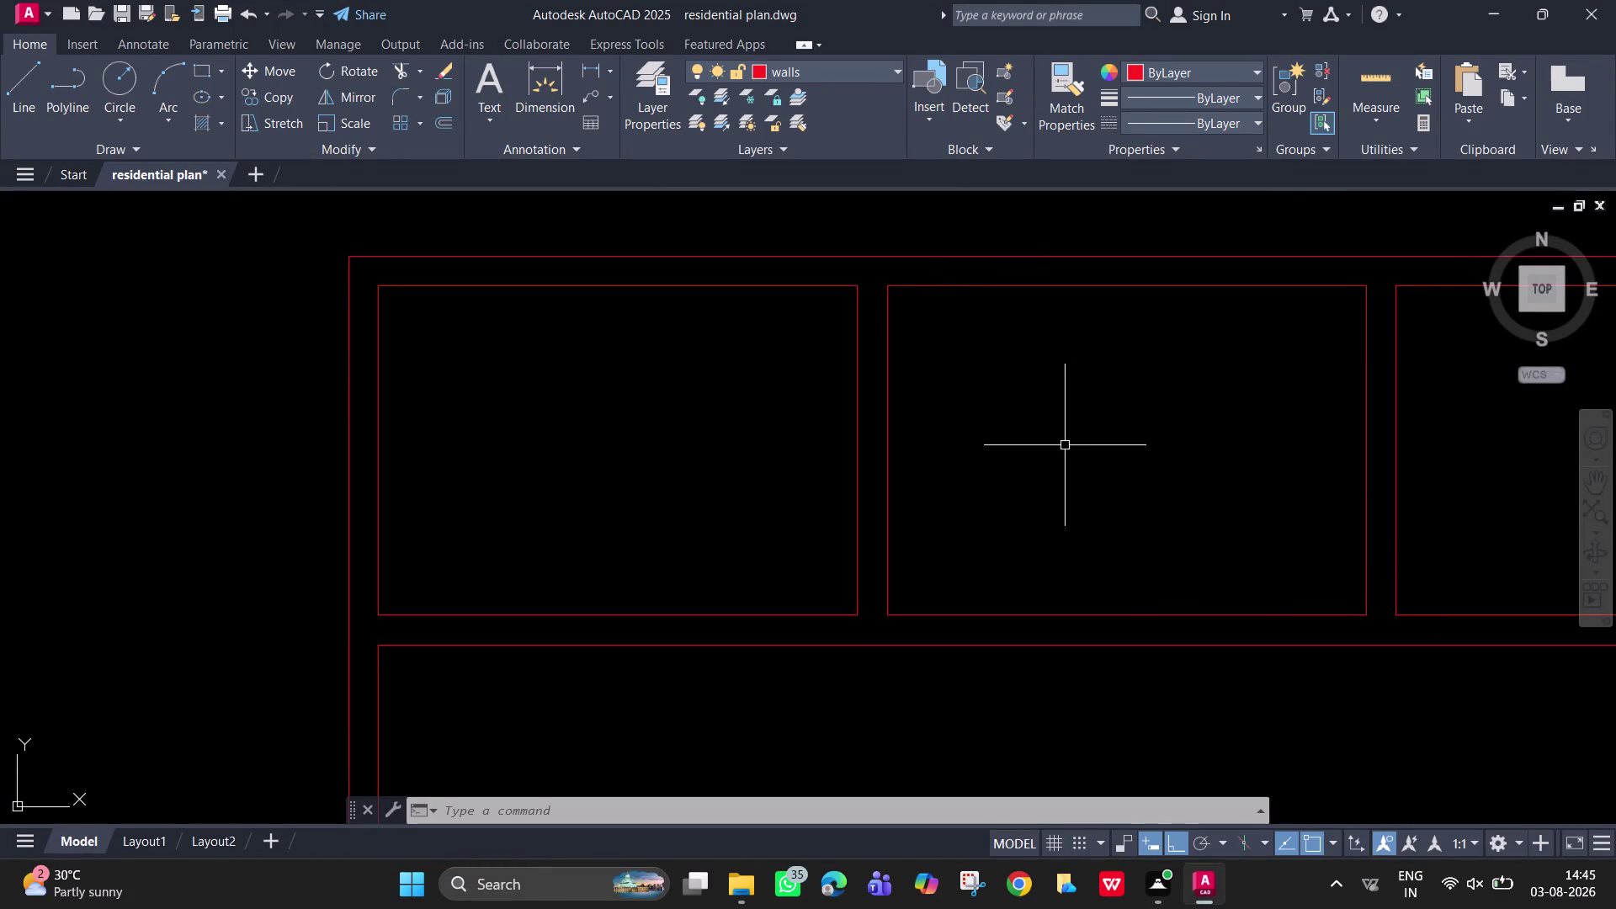
Zoom out over the full residential plan and open the Layer Properties Manager.
scroll(down, 3)
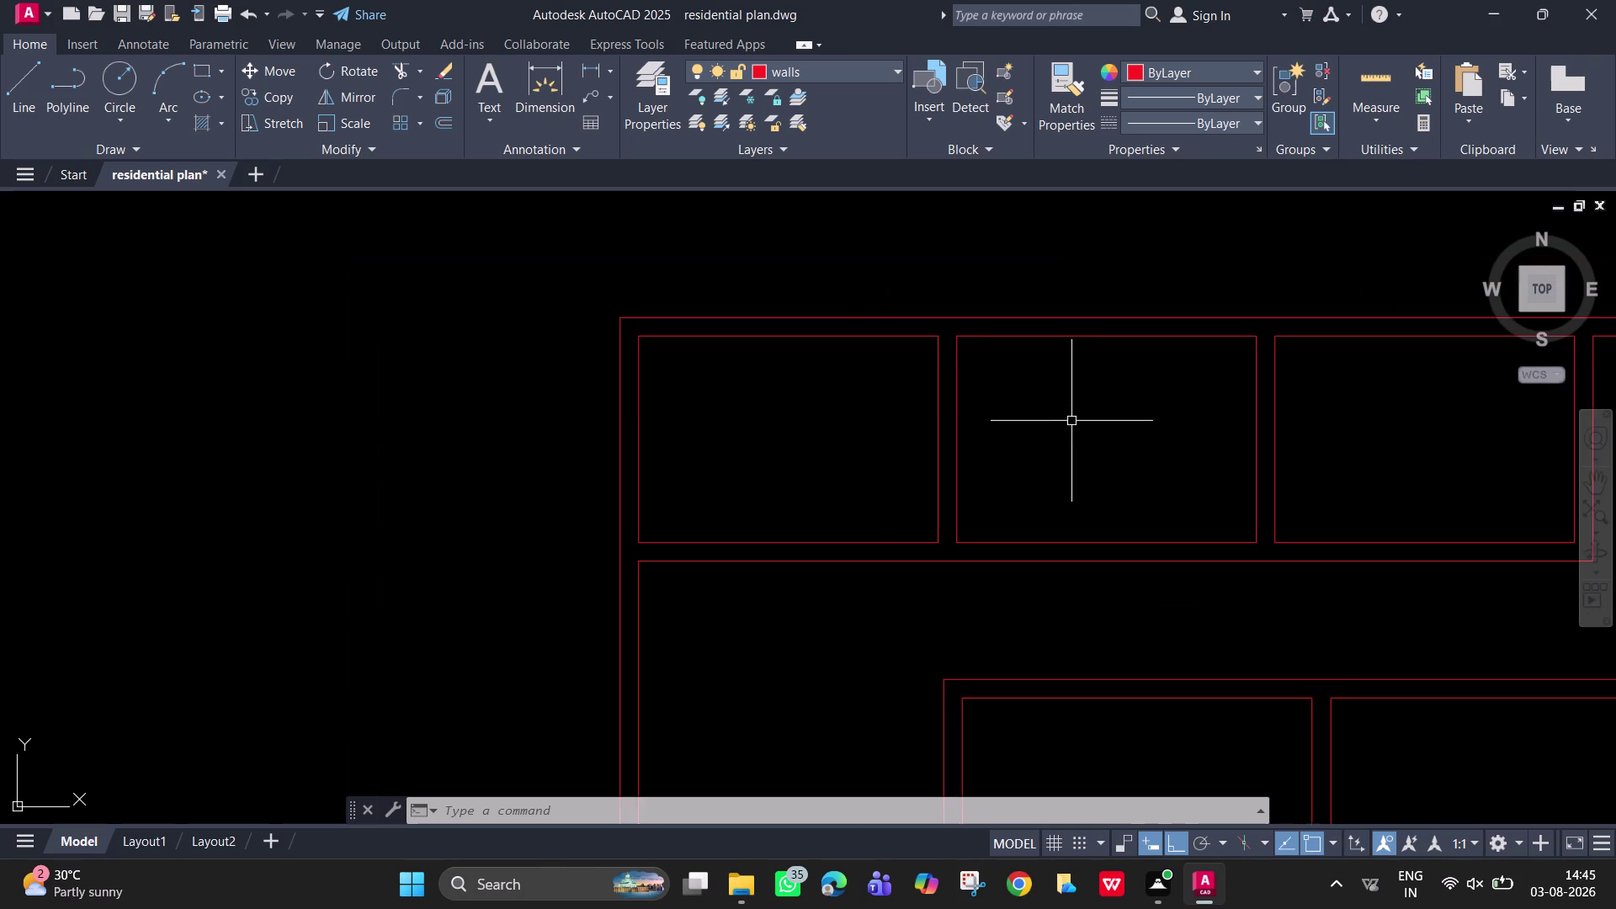
scroll(down, 3)
middle_drag(1075, 452, 841, 345)
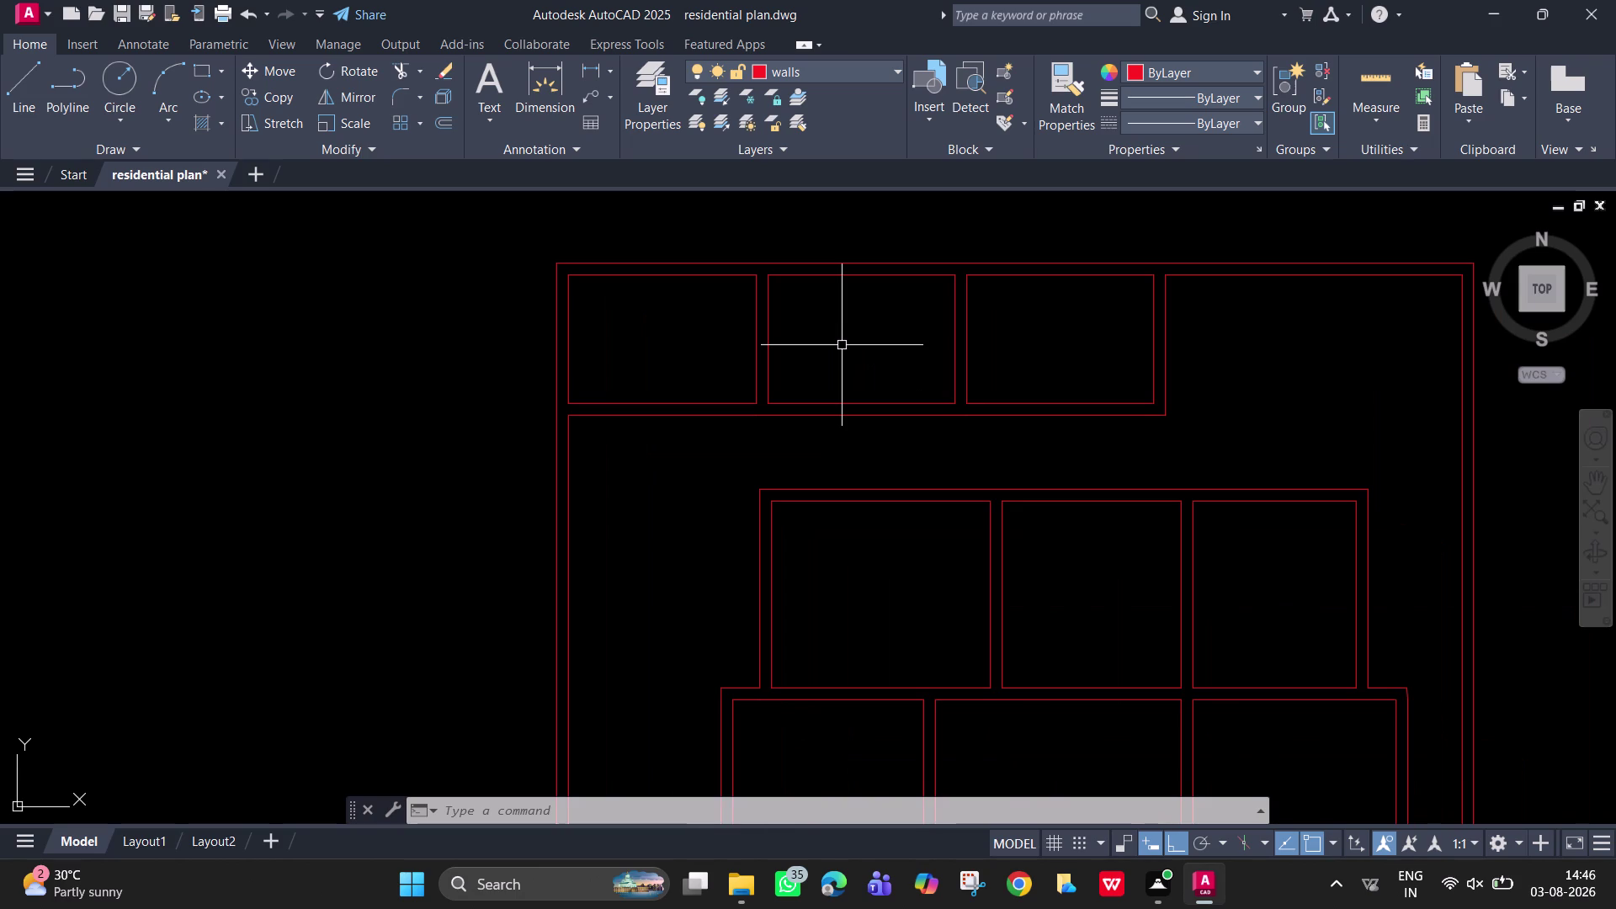
click(643, 86)
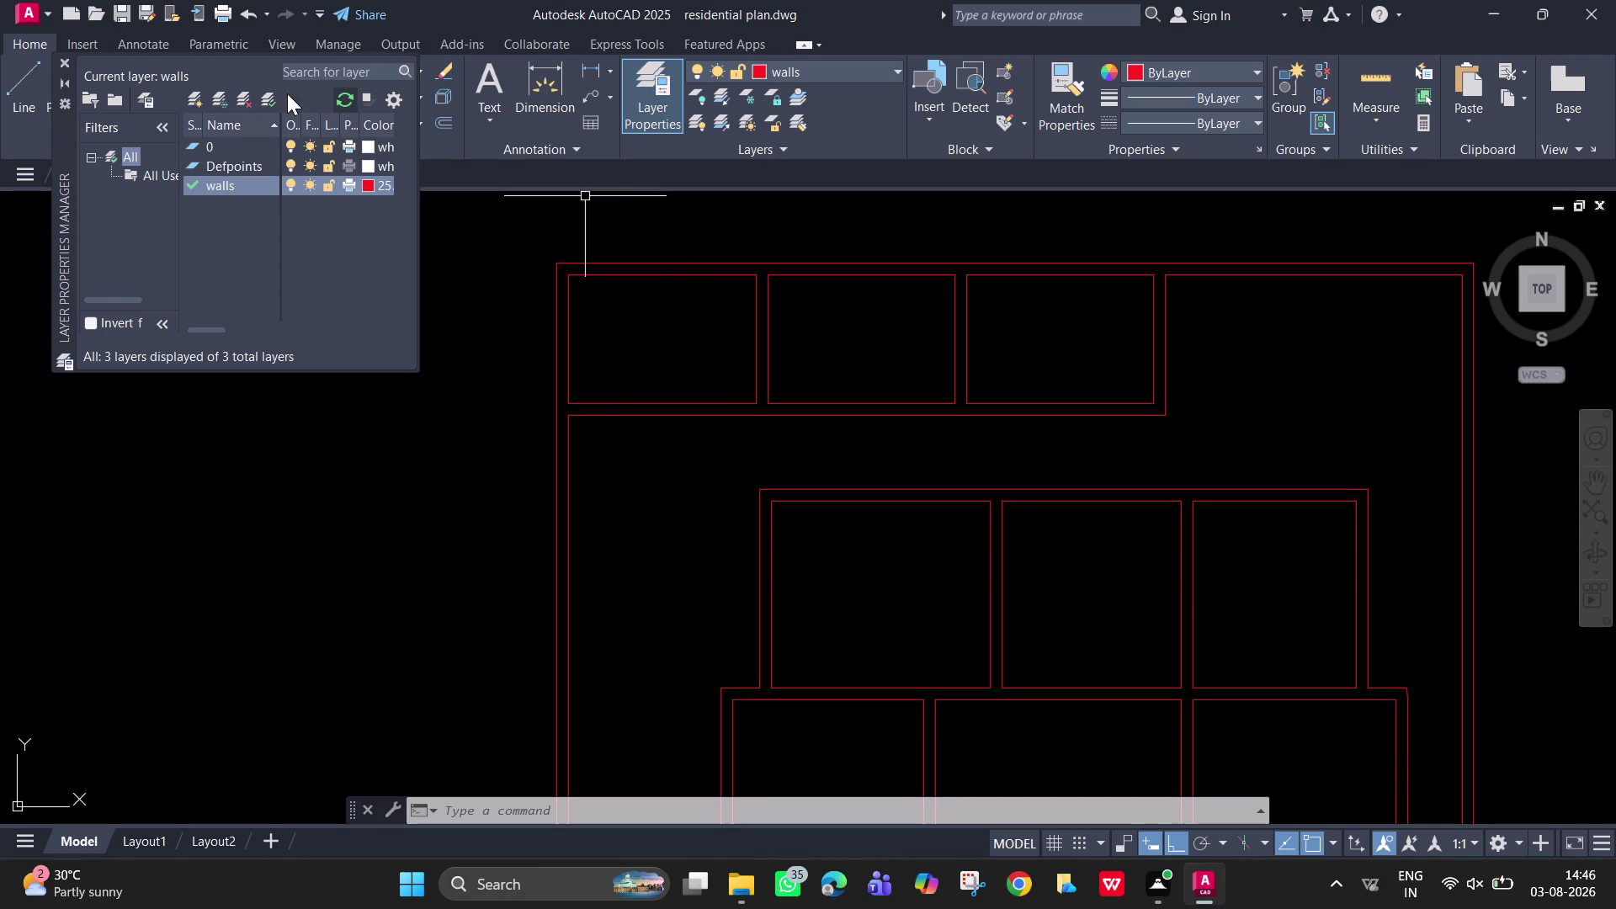
Create a new layer named windows.
click(199, 97)
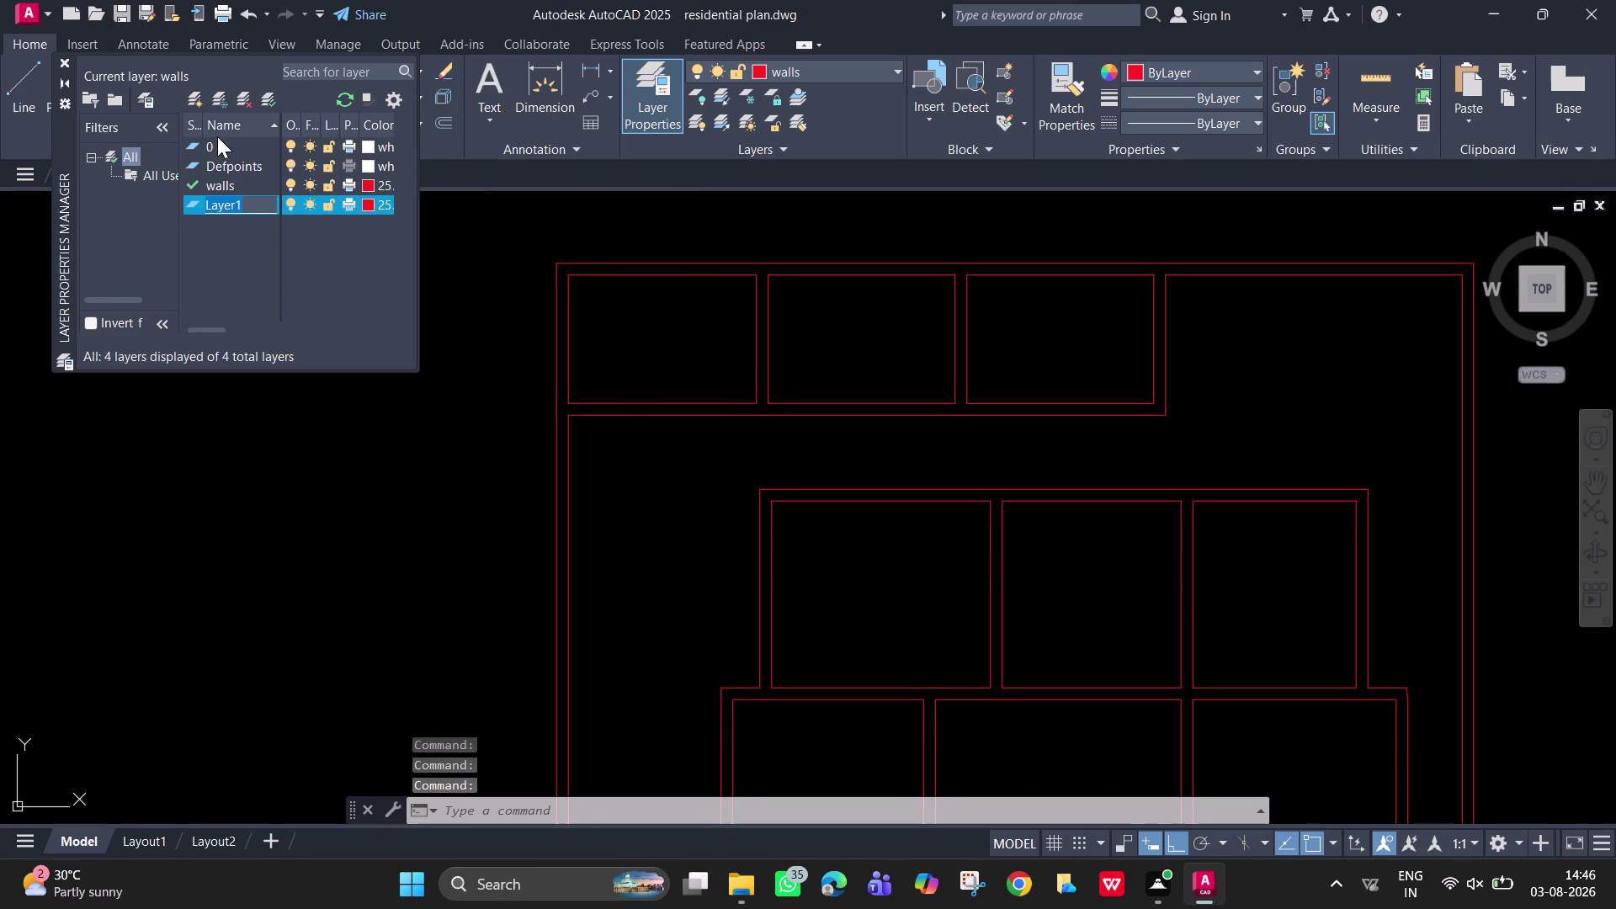
key(BackSpace)
text(win)
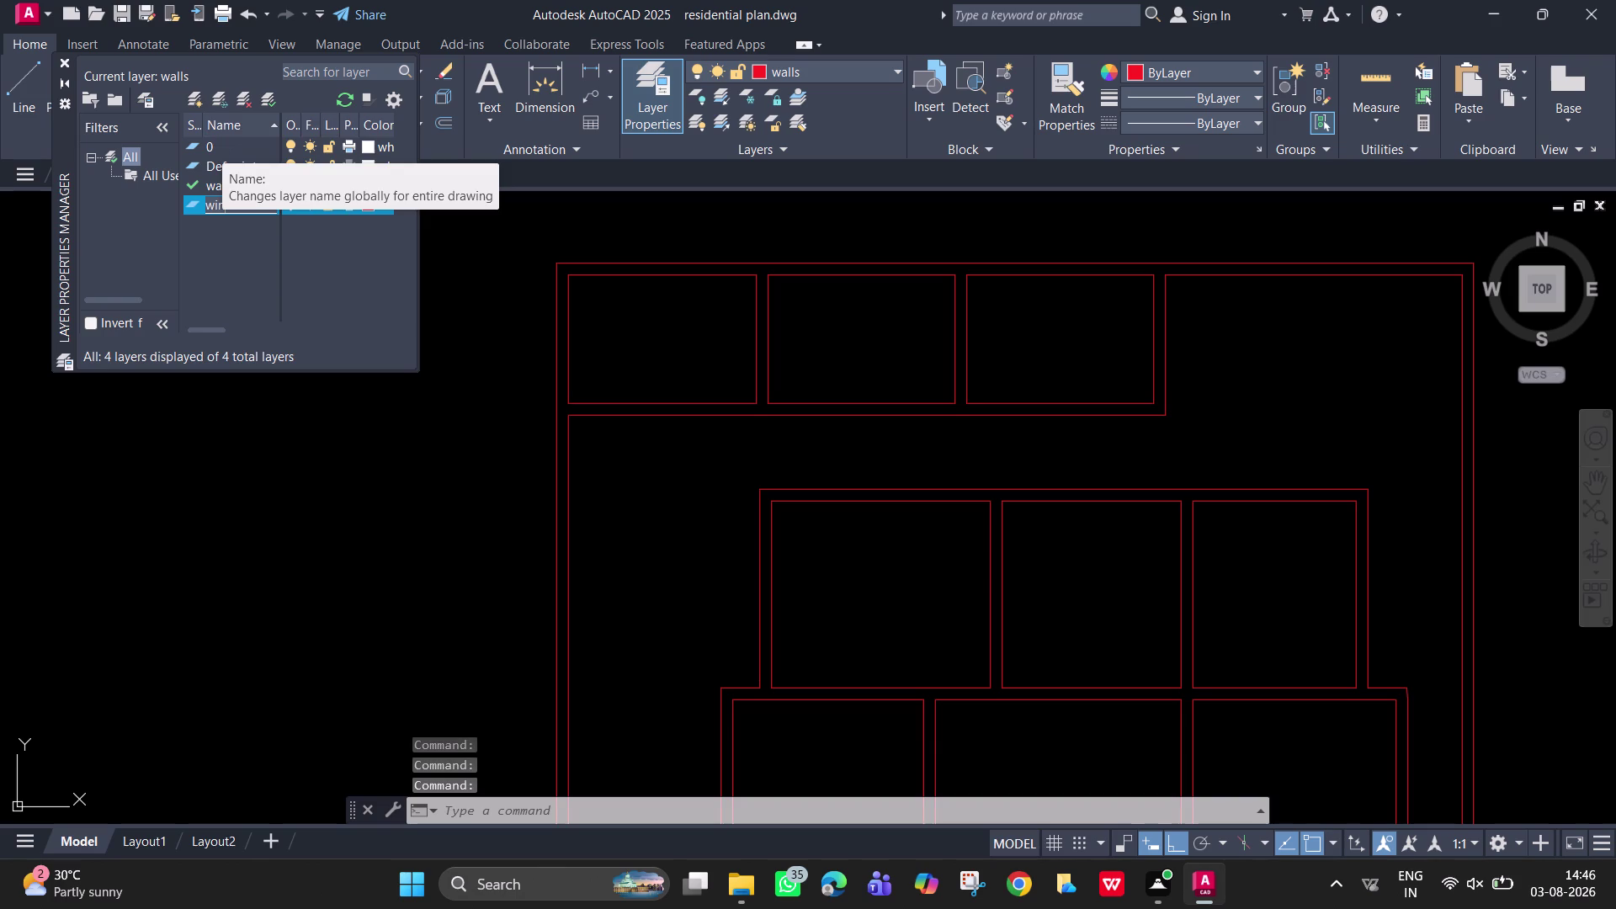
text(d)
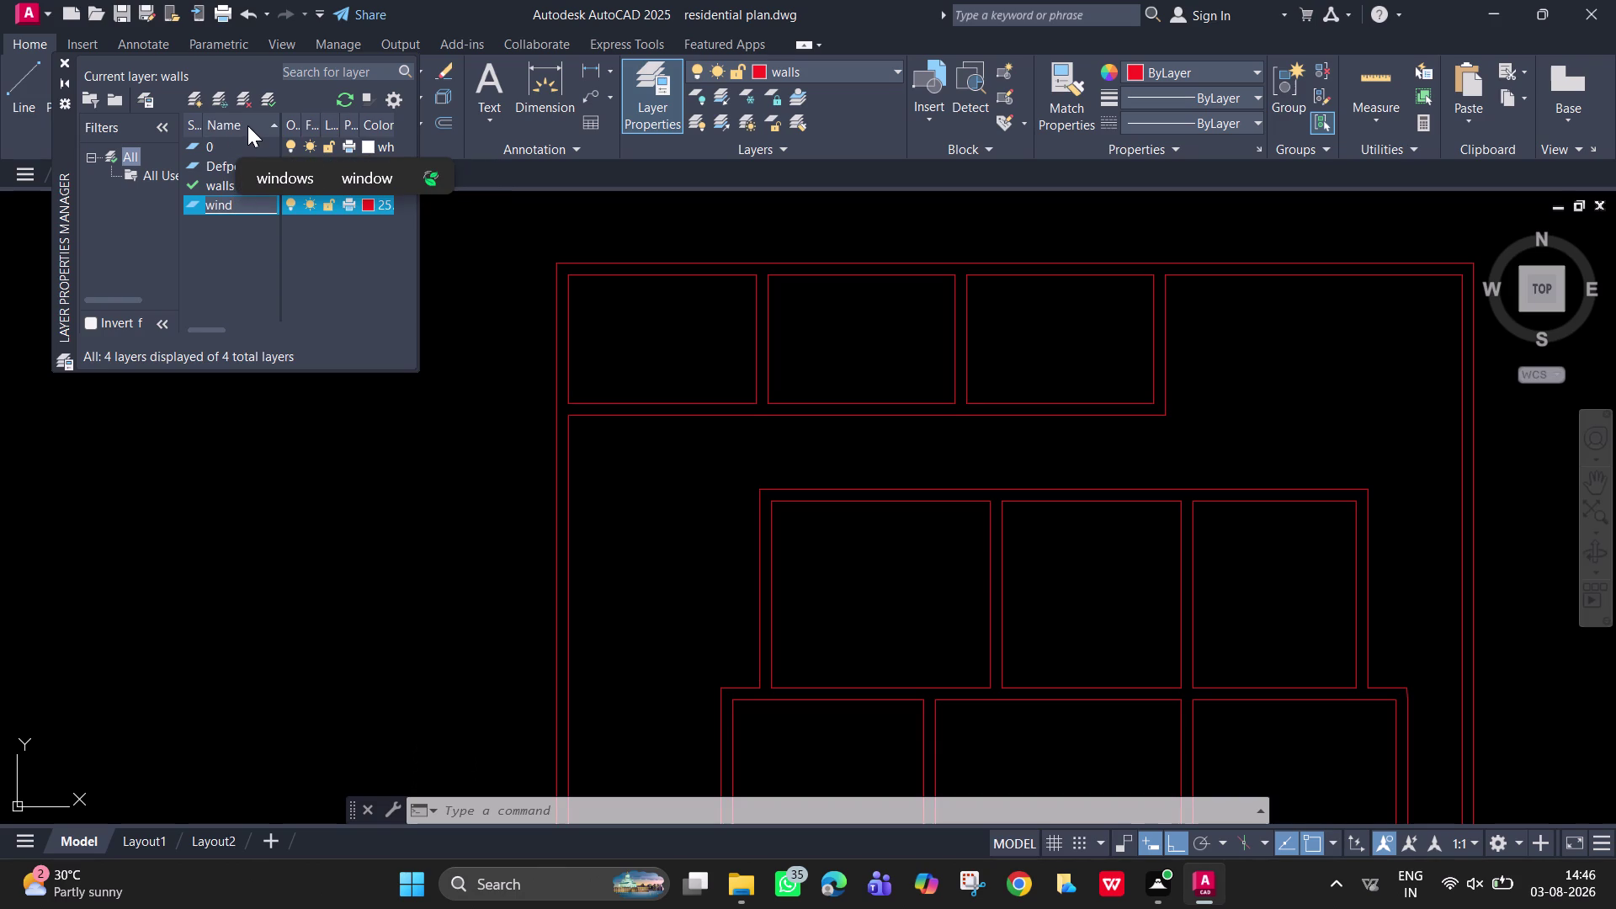
click(275, 185)
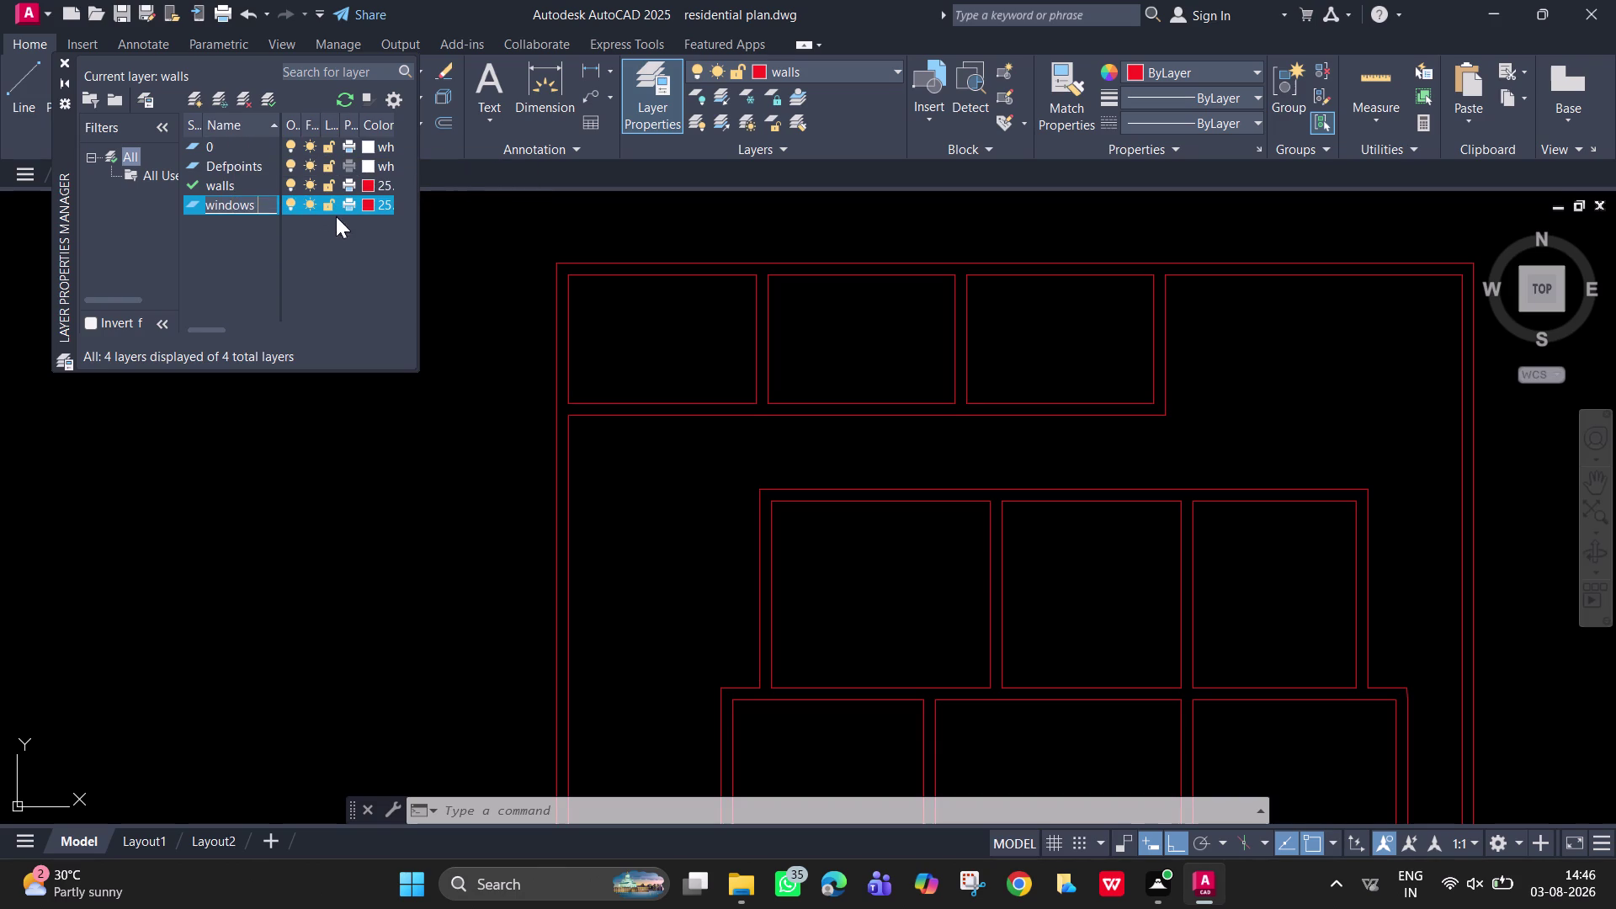
Give the windows layer a blue-violet True Color.
click(367, 201)
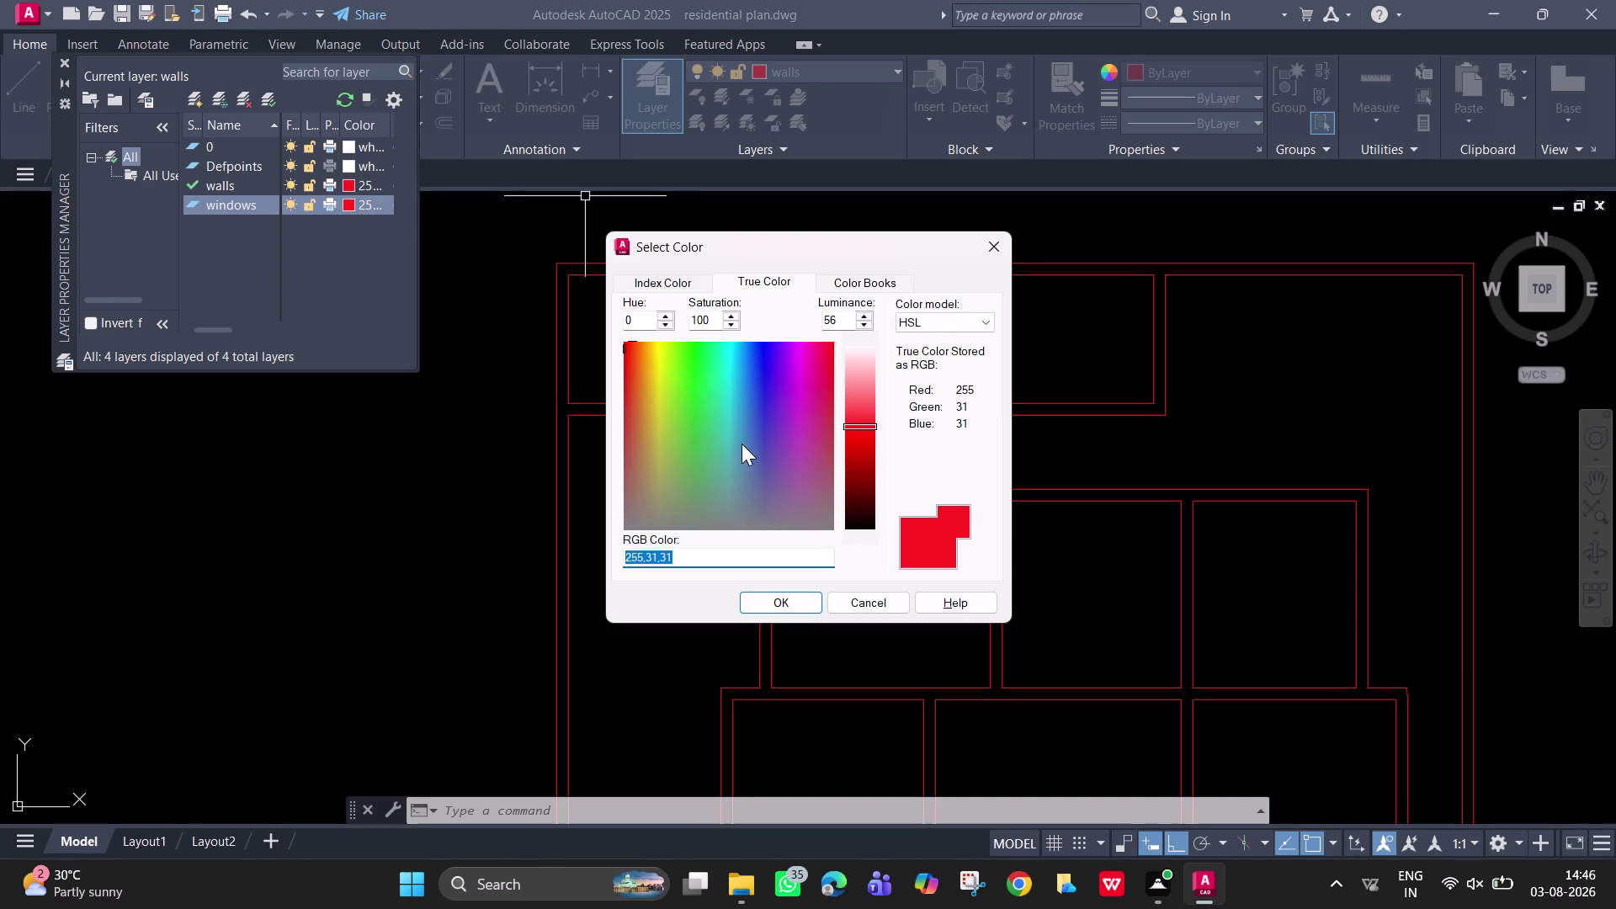
click(781, 347)
click(781, 347)
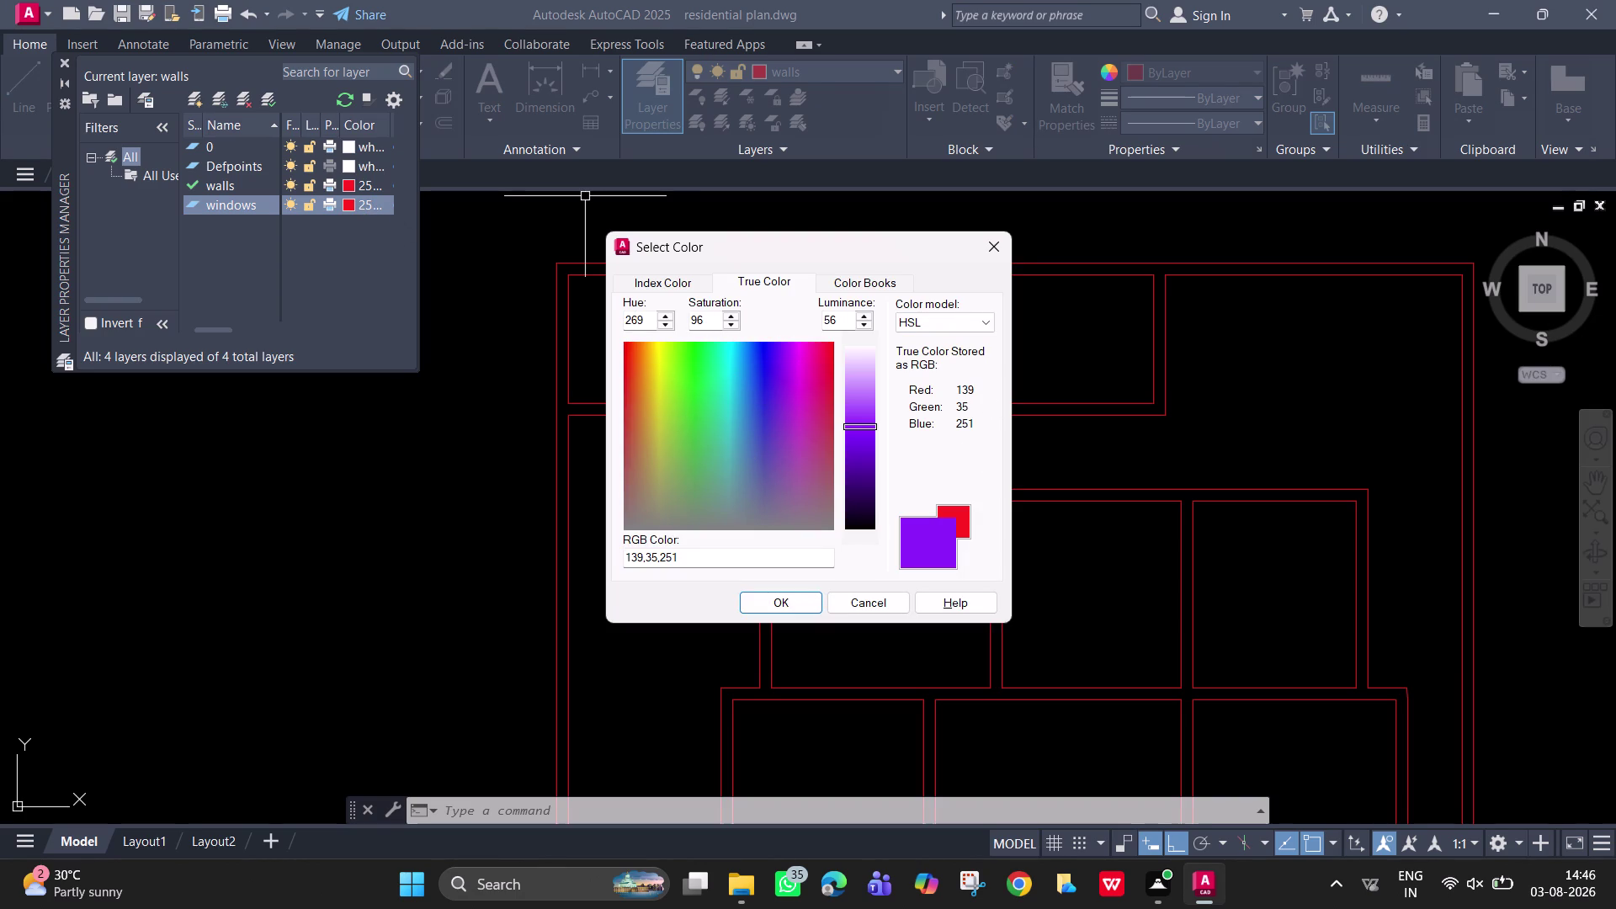
drag(781, 348, 772, 352)
click(767, 605)
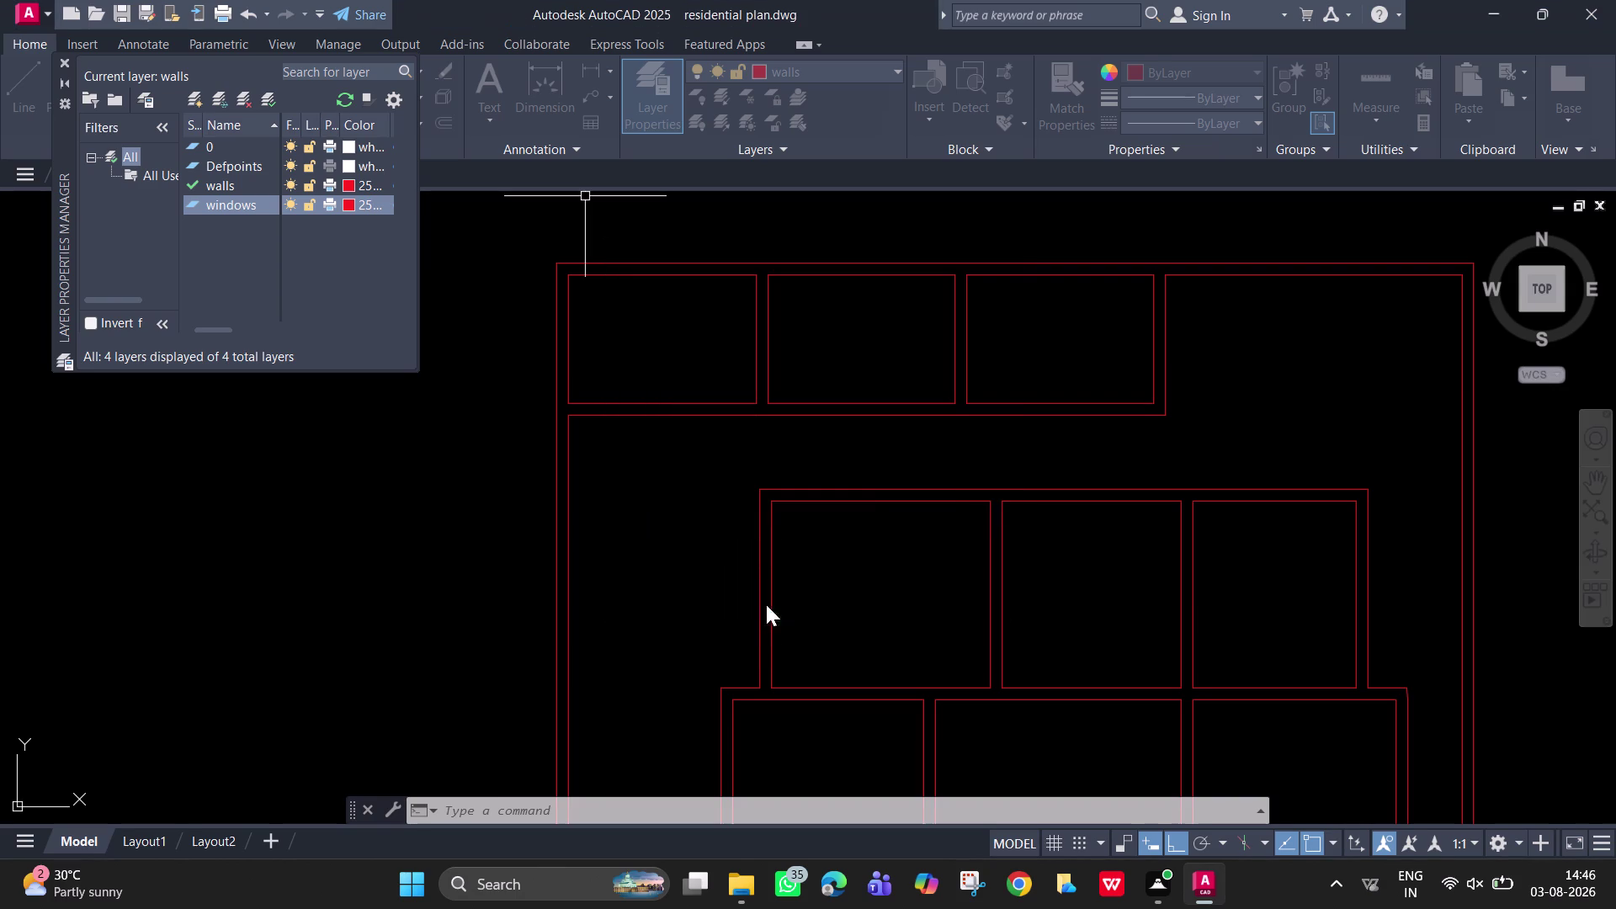
click(615, 531)
click(682, 538)
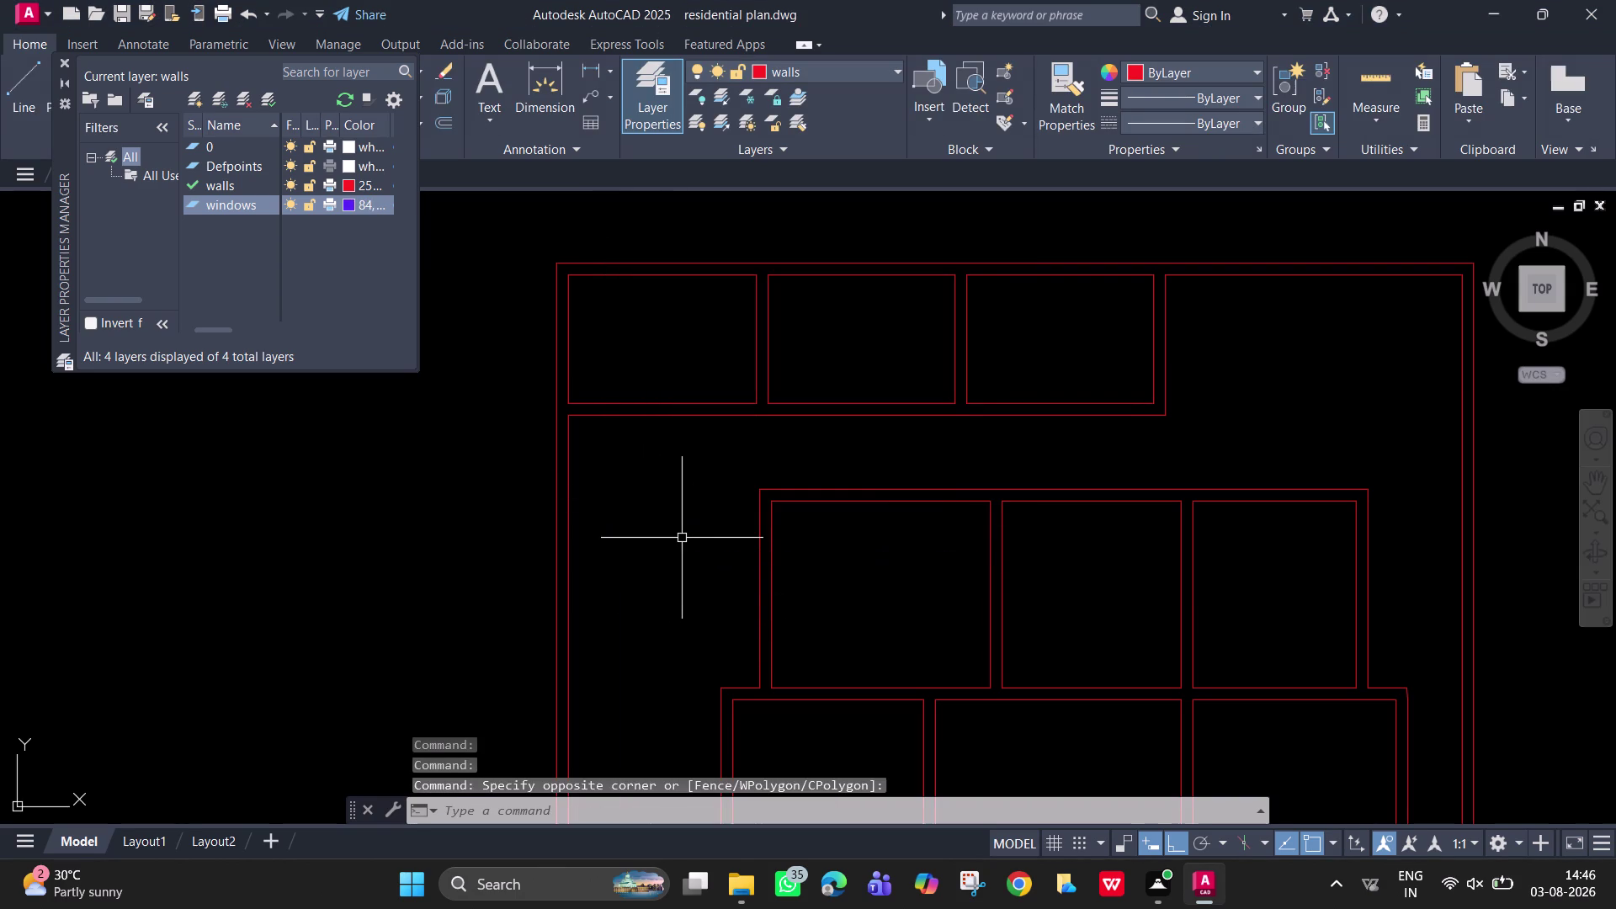
Make windows the current layer.
key(l)
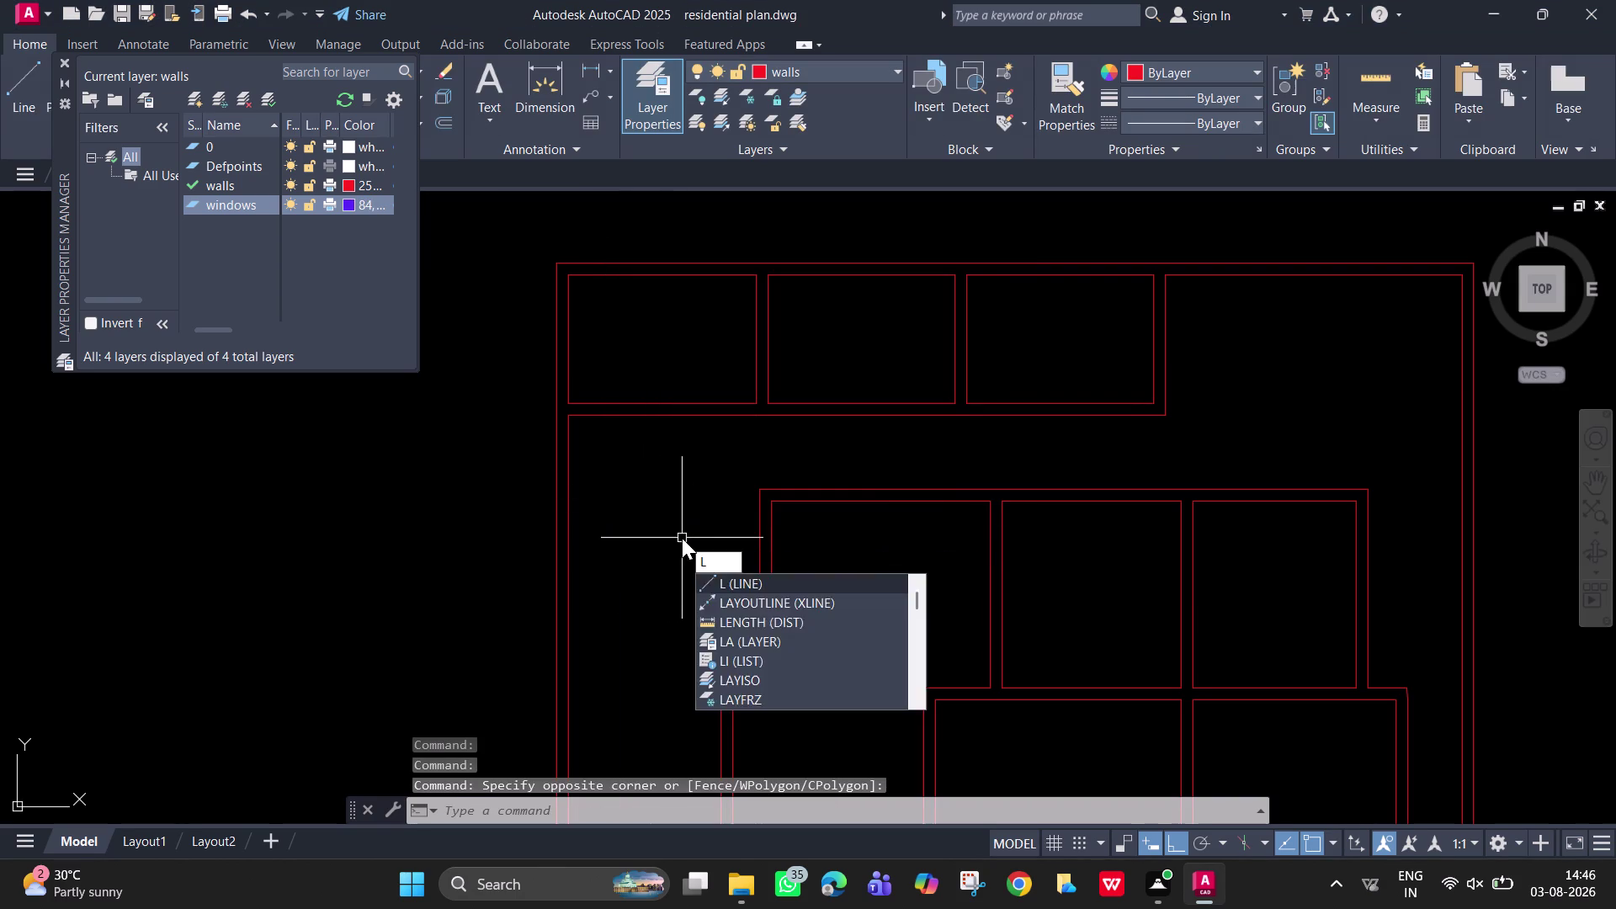
key(space)
drag(832, 54, 830, 73)
click(830, 73)
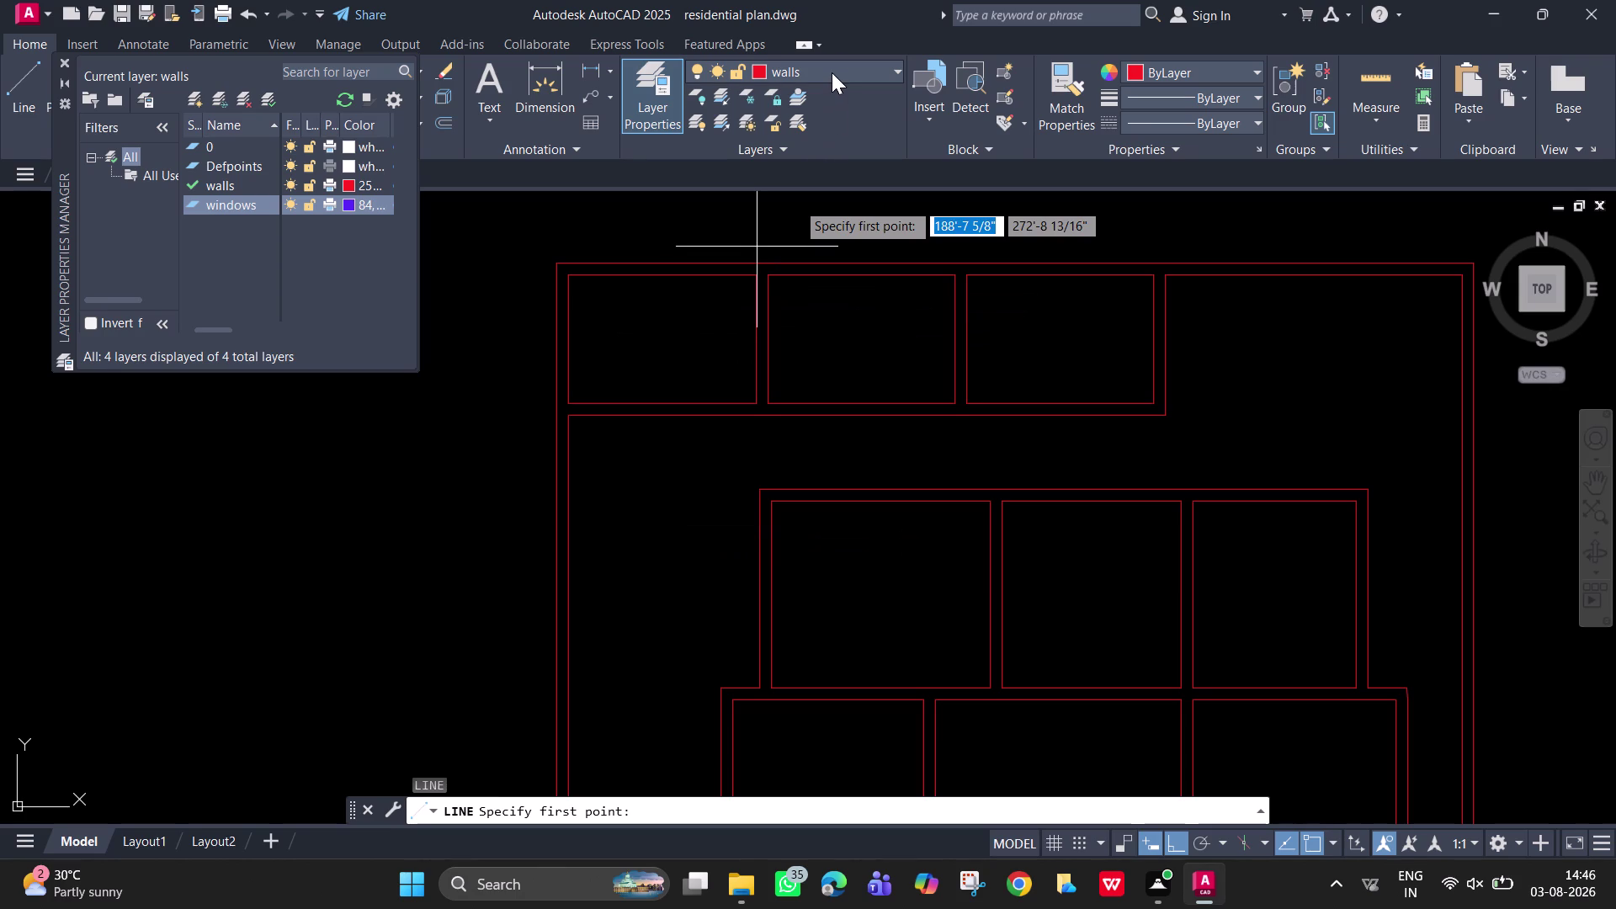
click(807, 159)
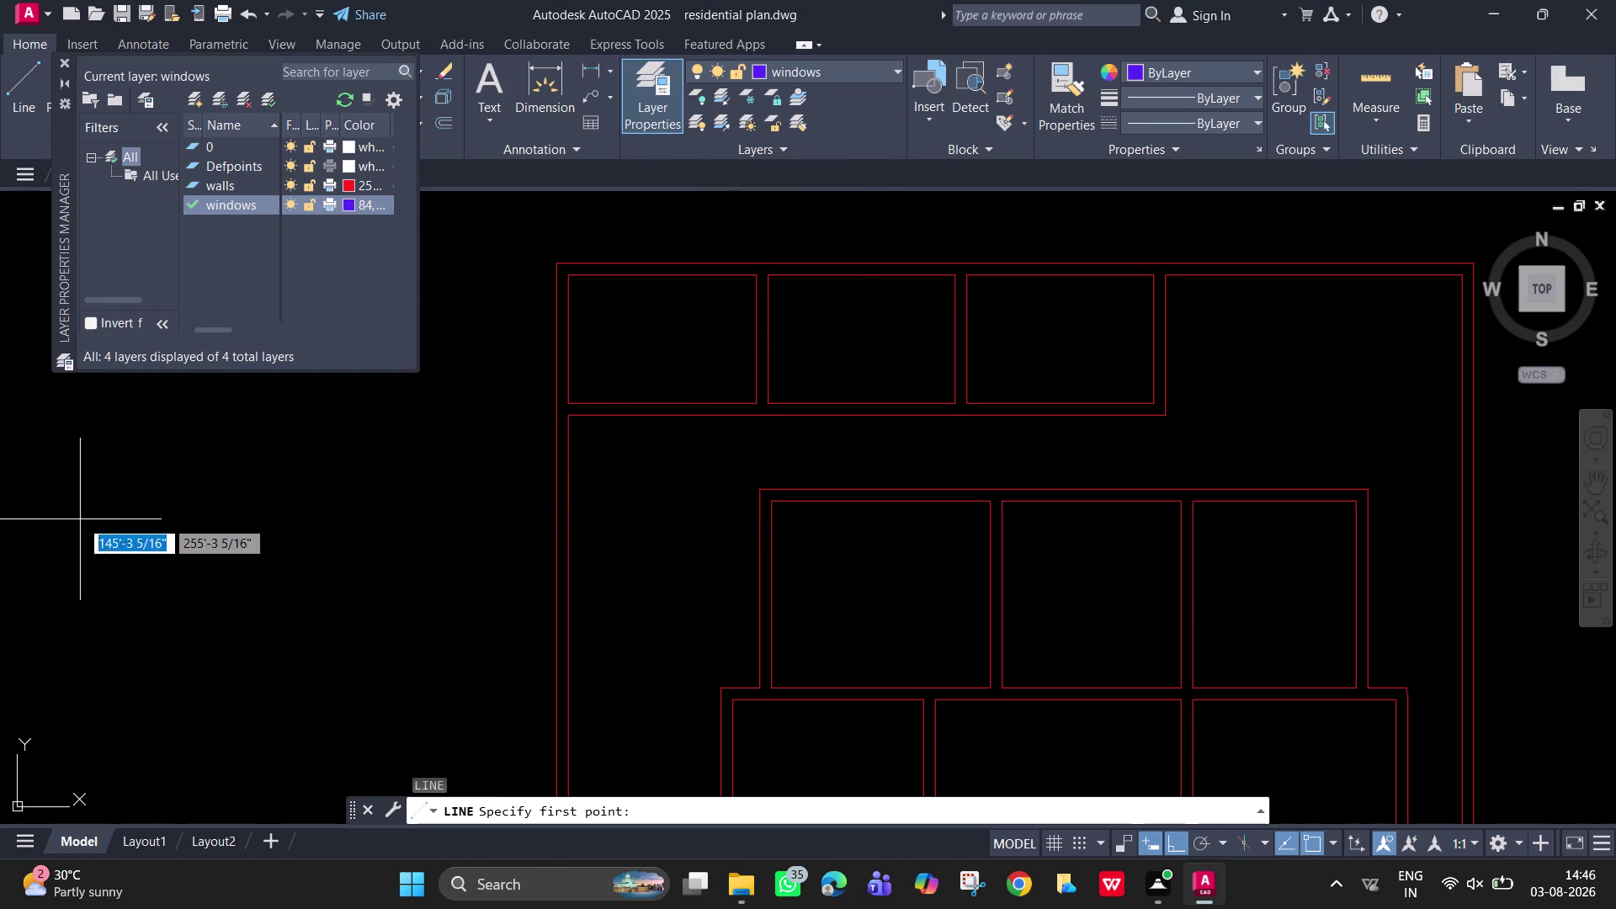
Draw a trial line on windows, erase it, and close the layer palette.
click(80, 519)
click(309, 531)
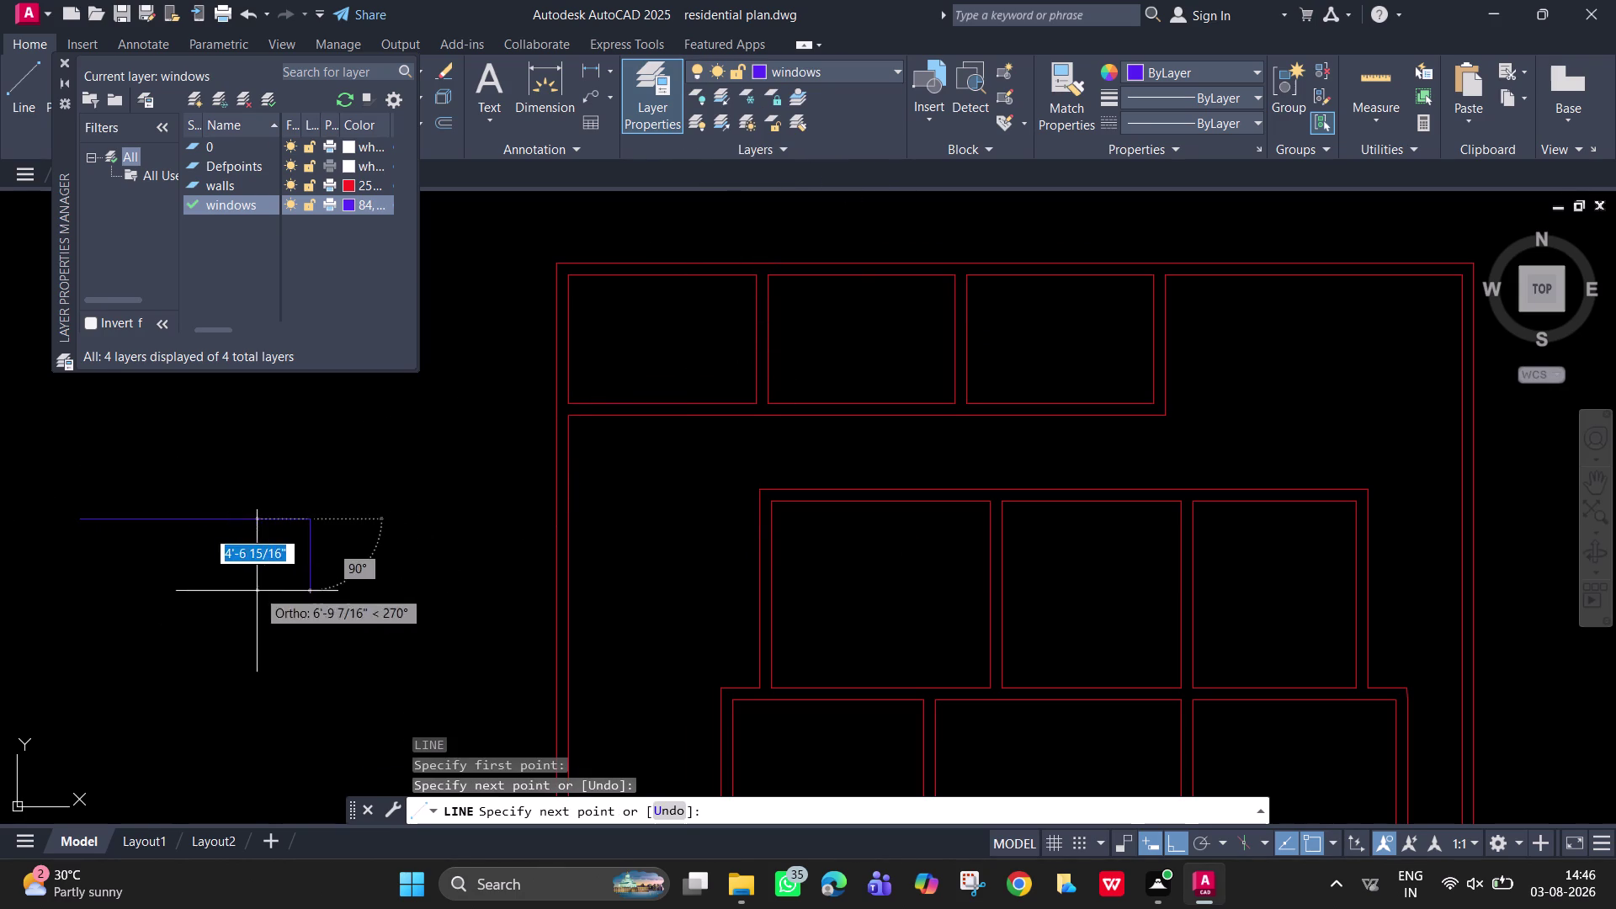
key(Escape)
click(309, 517)
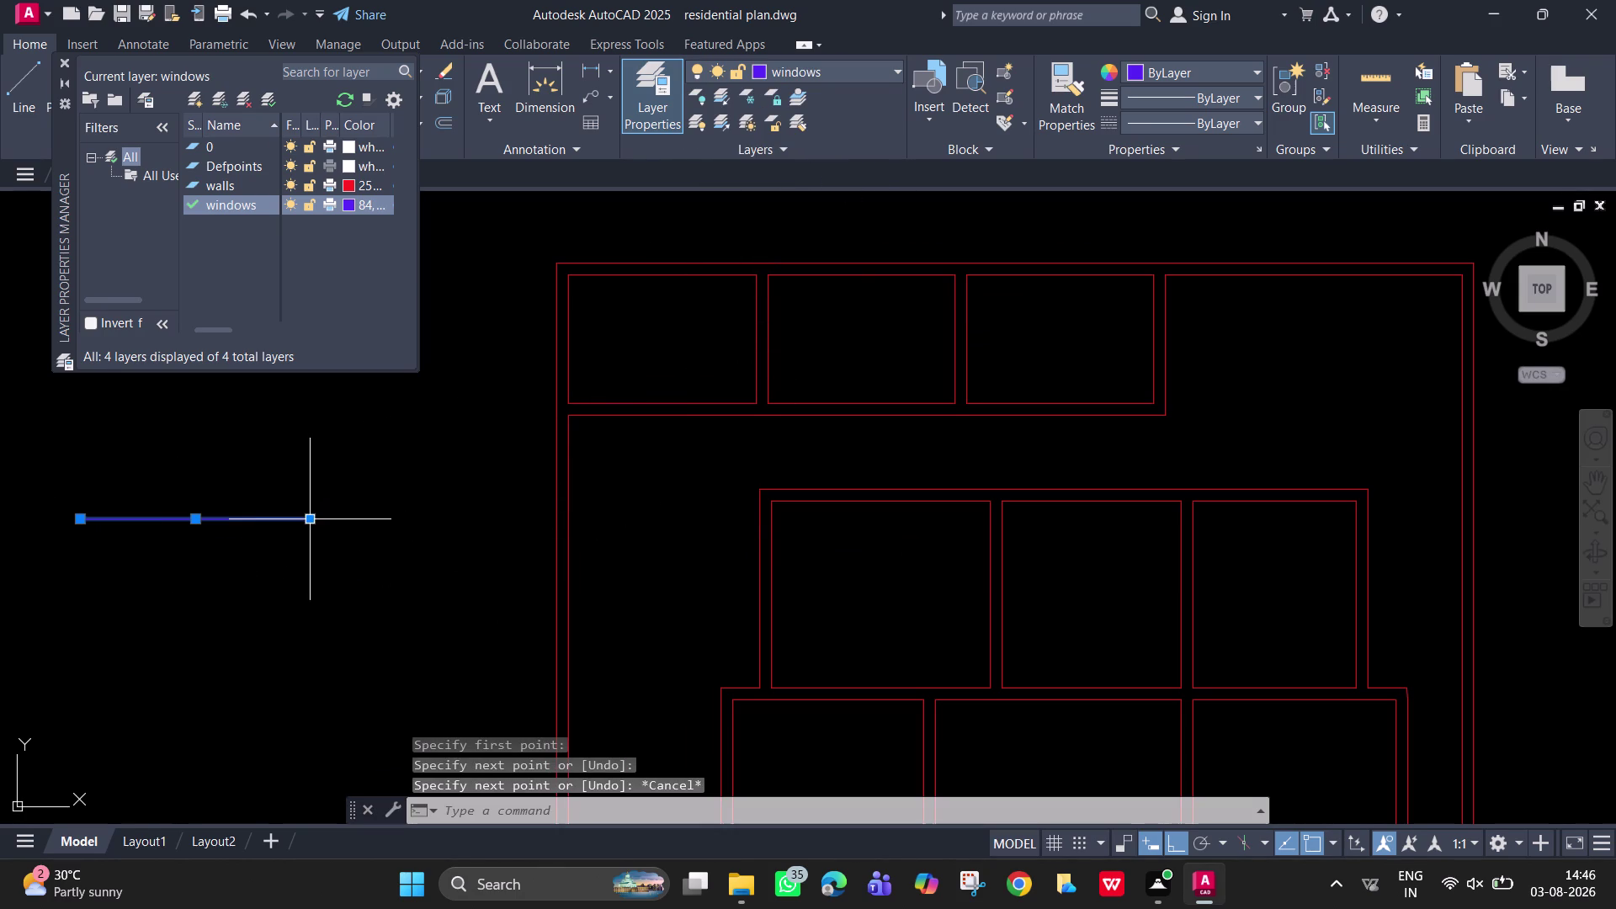
key(Delete)
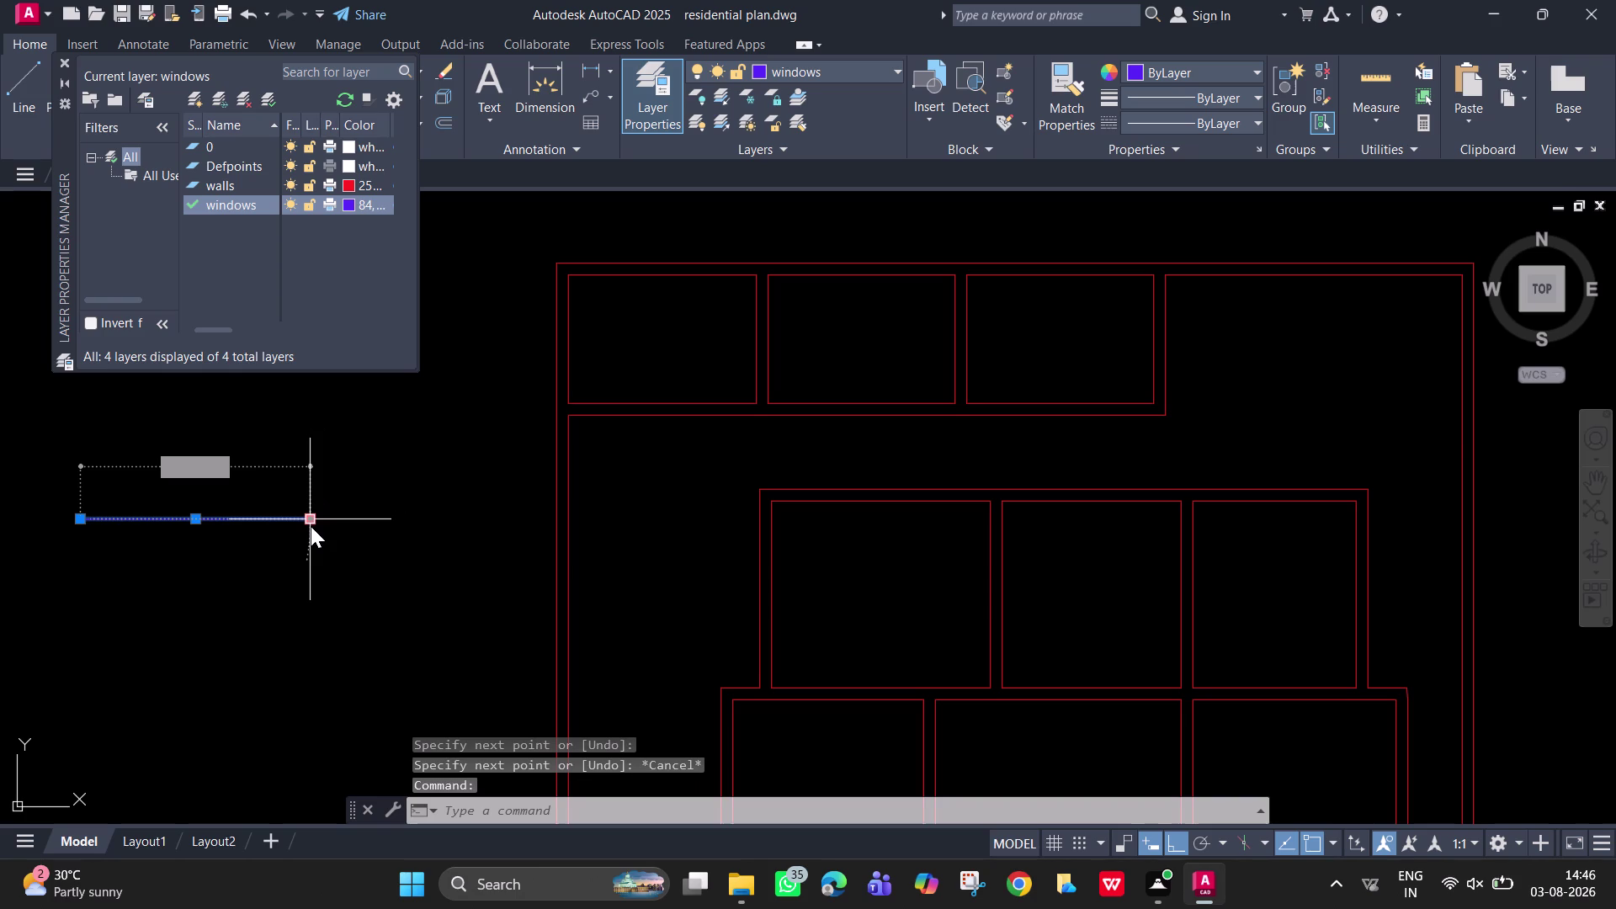
key(Delete)
key(Delete)
key(Delete)
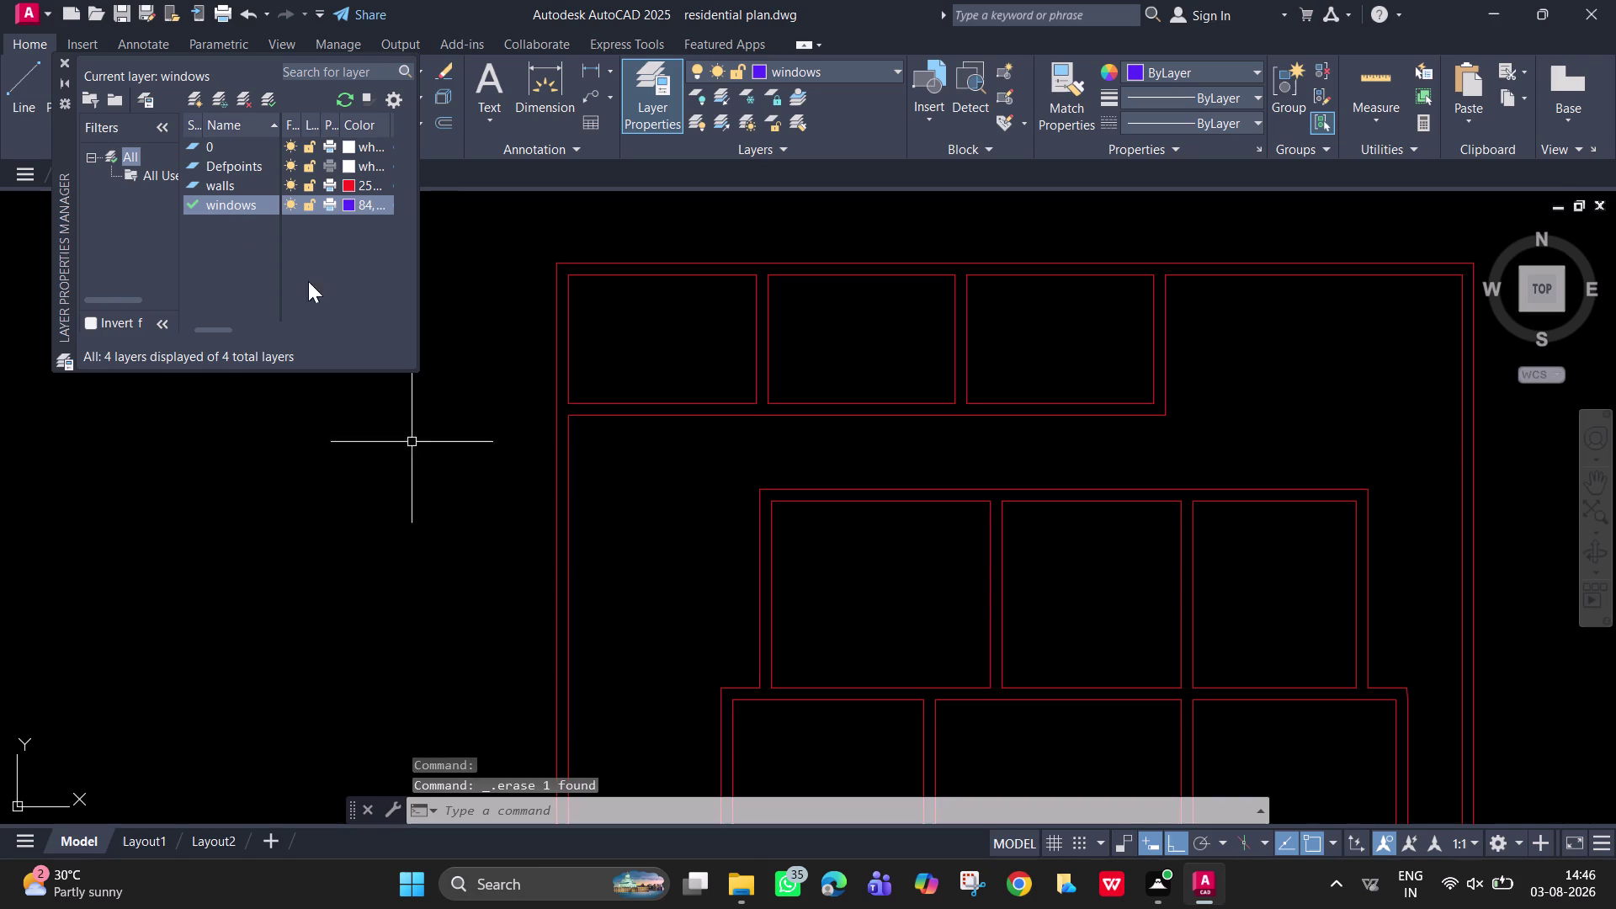
click(66, 63)
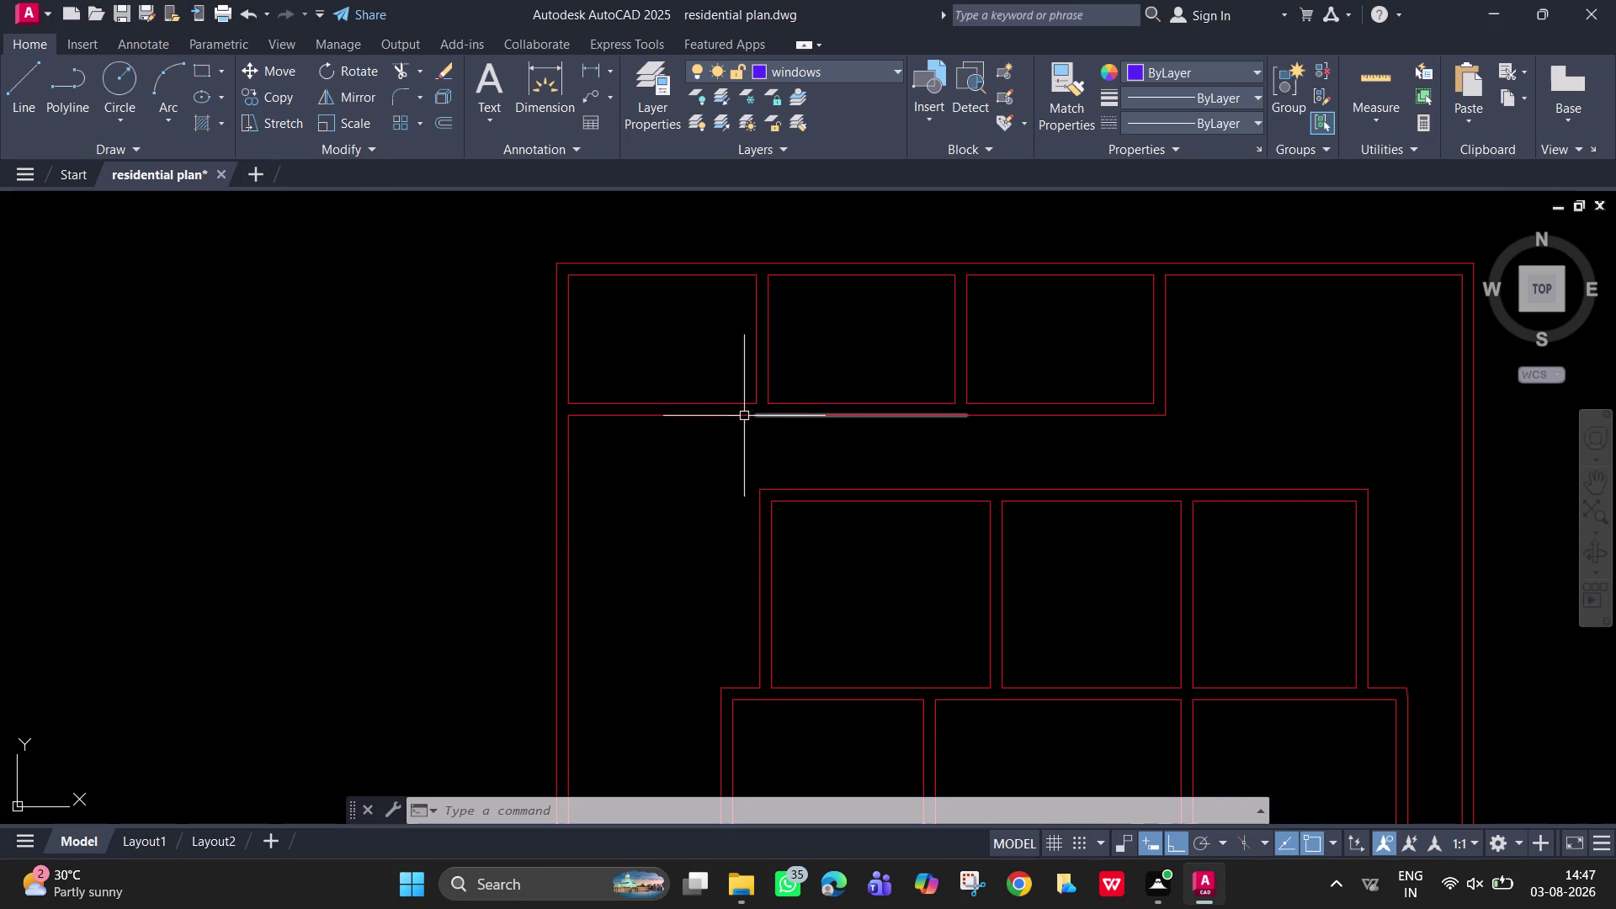
Draw a short end line across the wall at the opening's left side.
scroll(up, 3)
middle_drag(713, 403, 780, 455)
key(l)
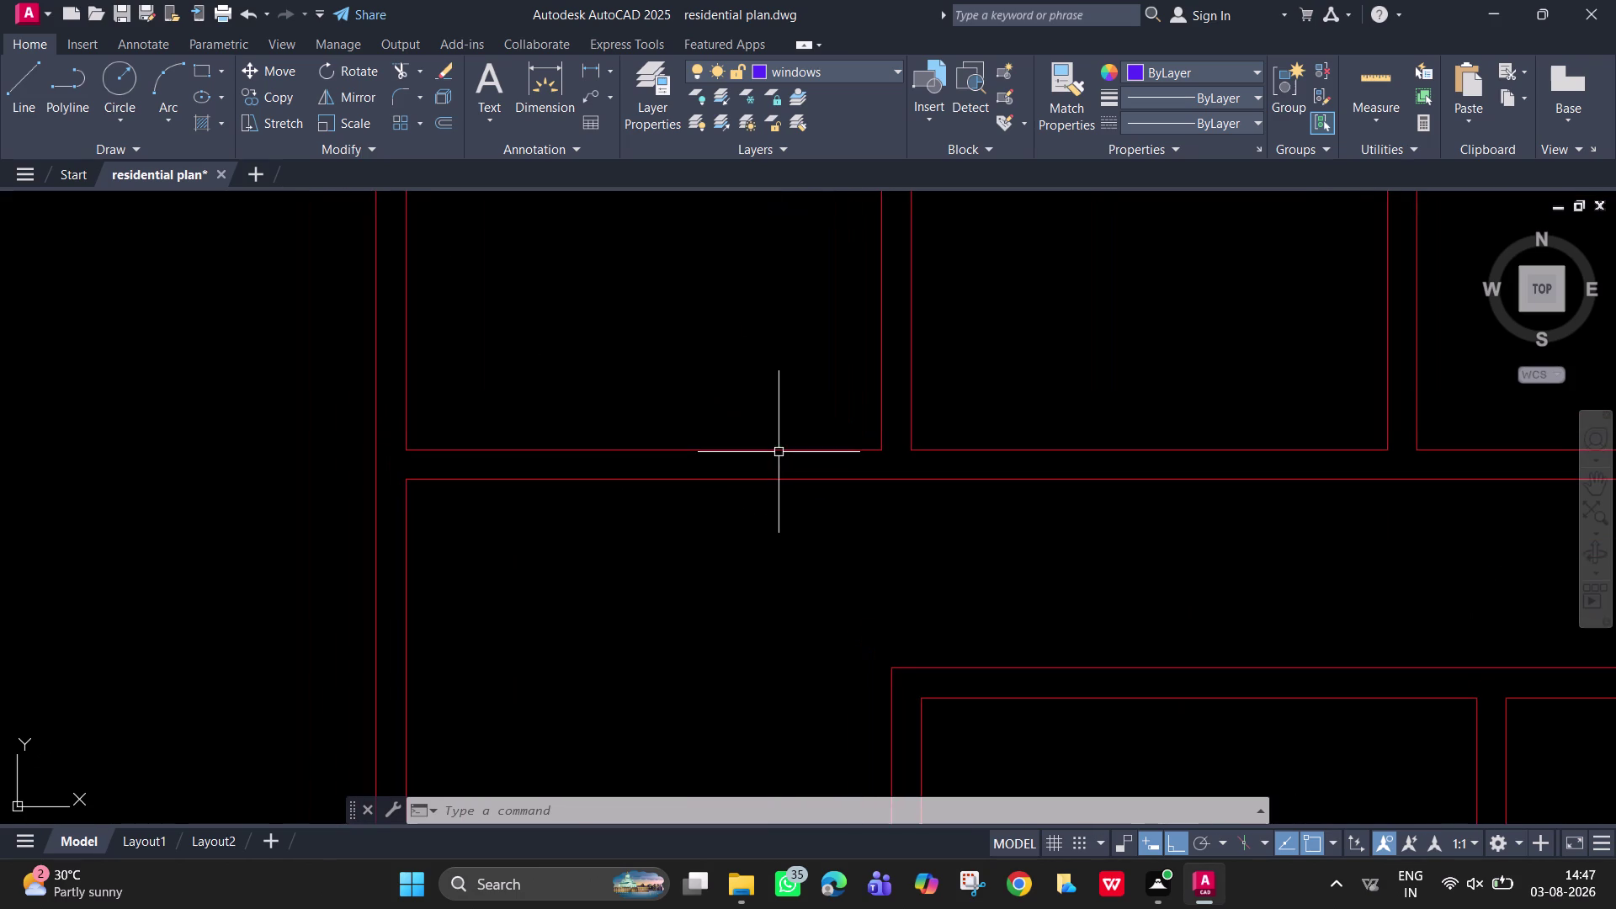
key(Return)
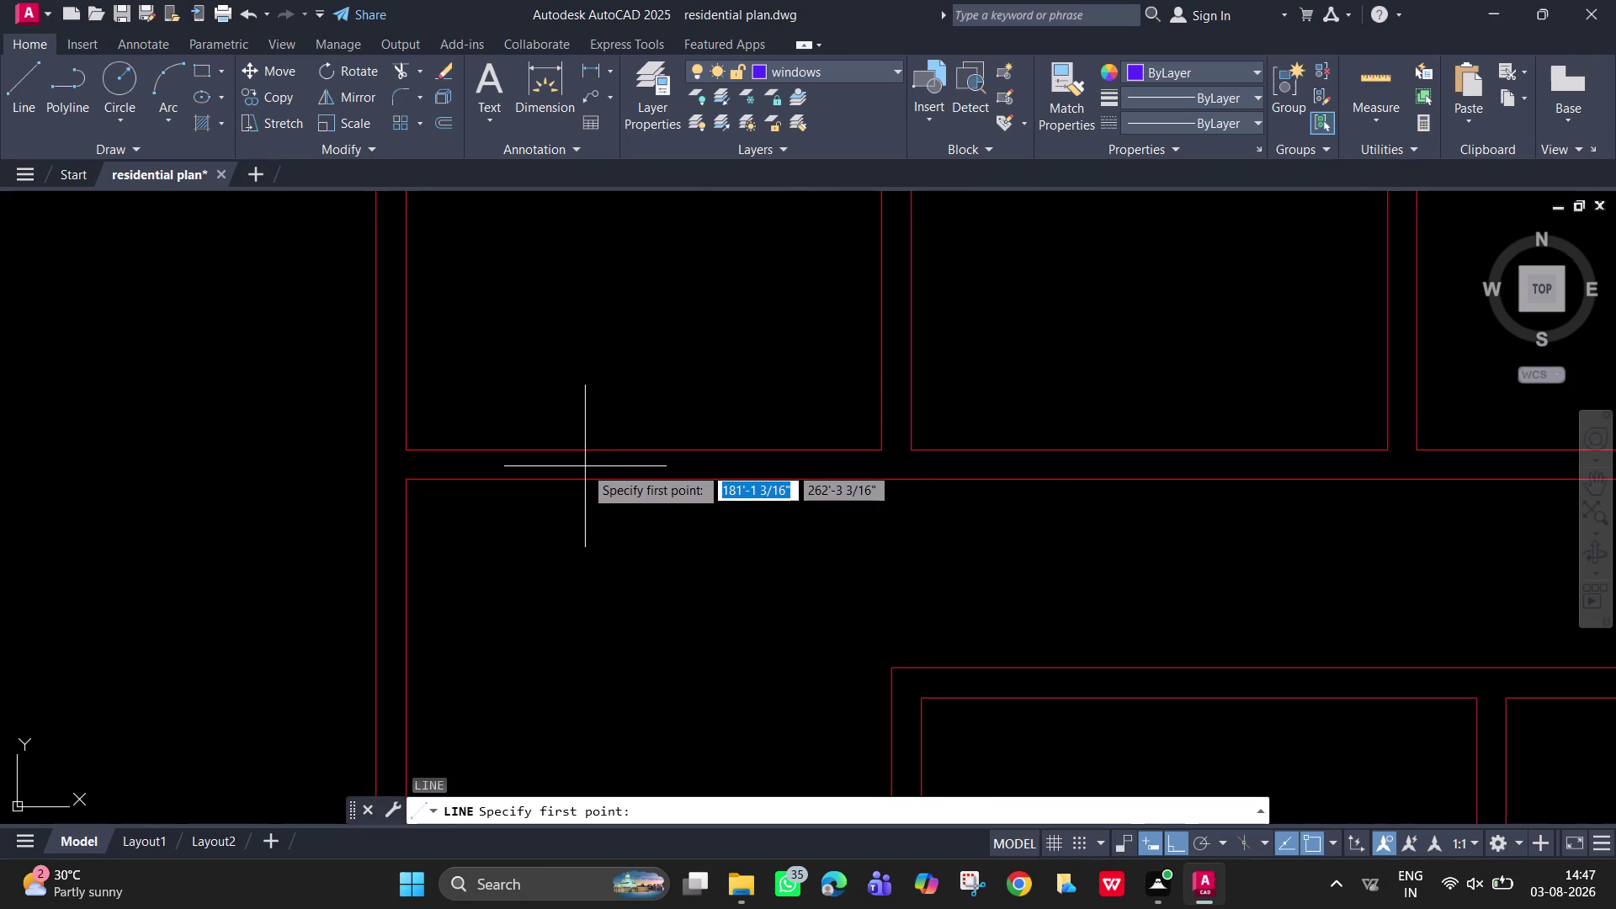
click(476, 448)
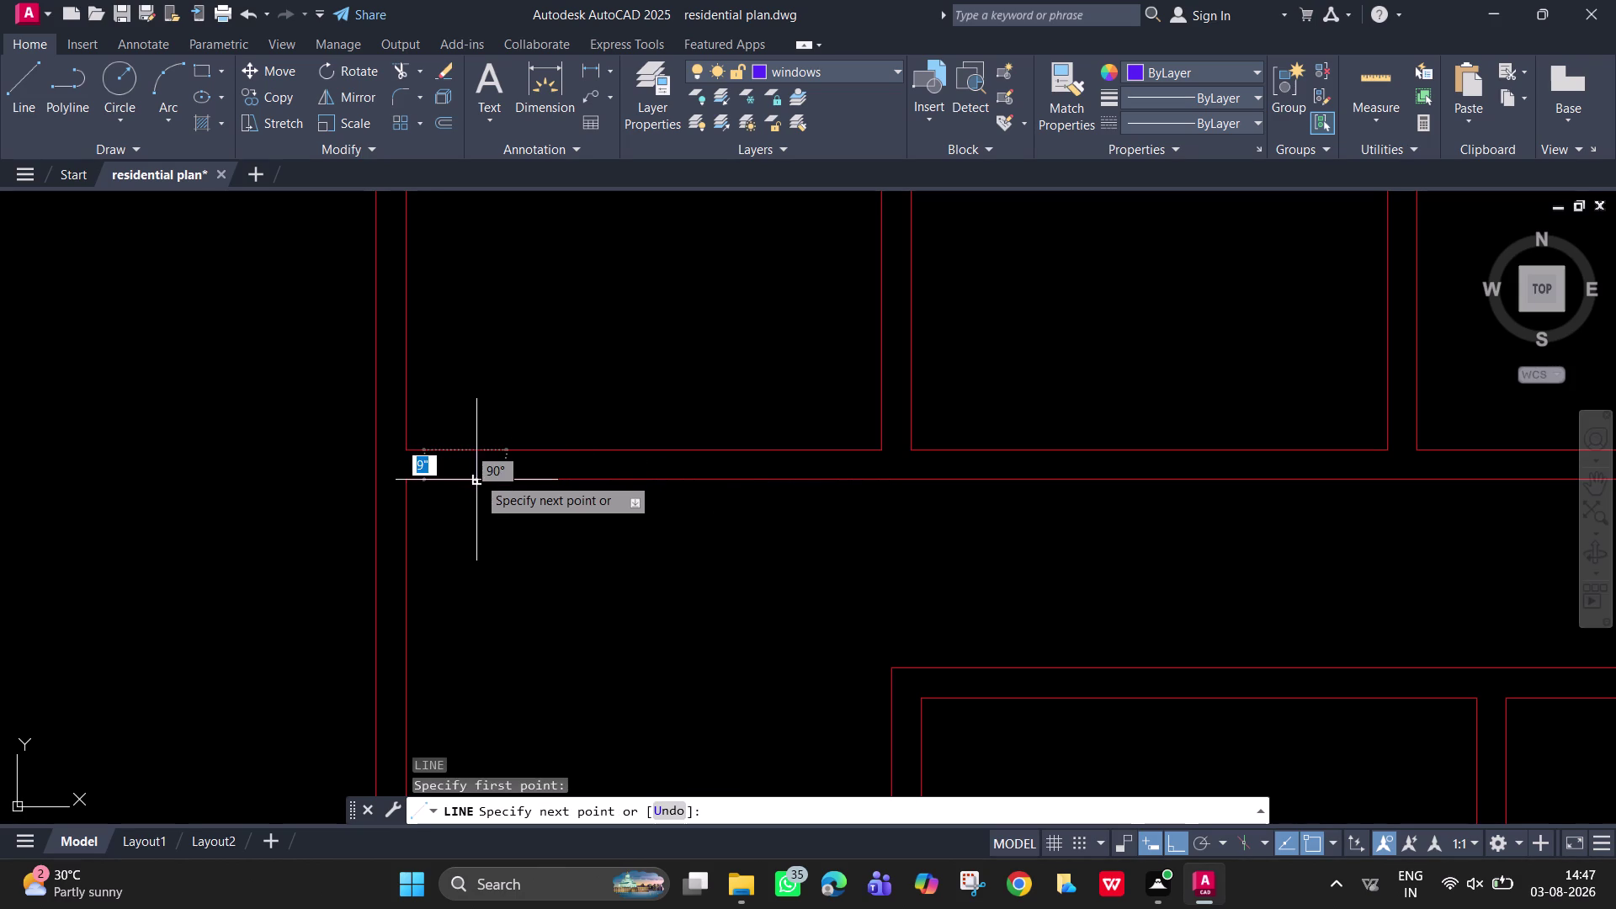
click(477, 477)
key(space)
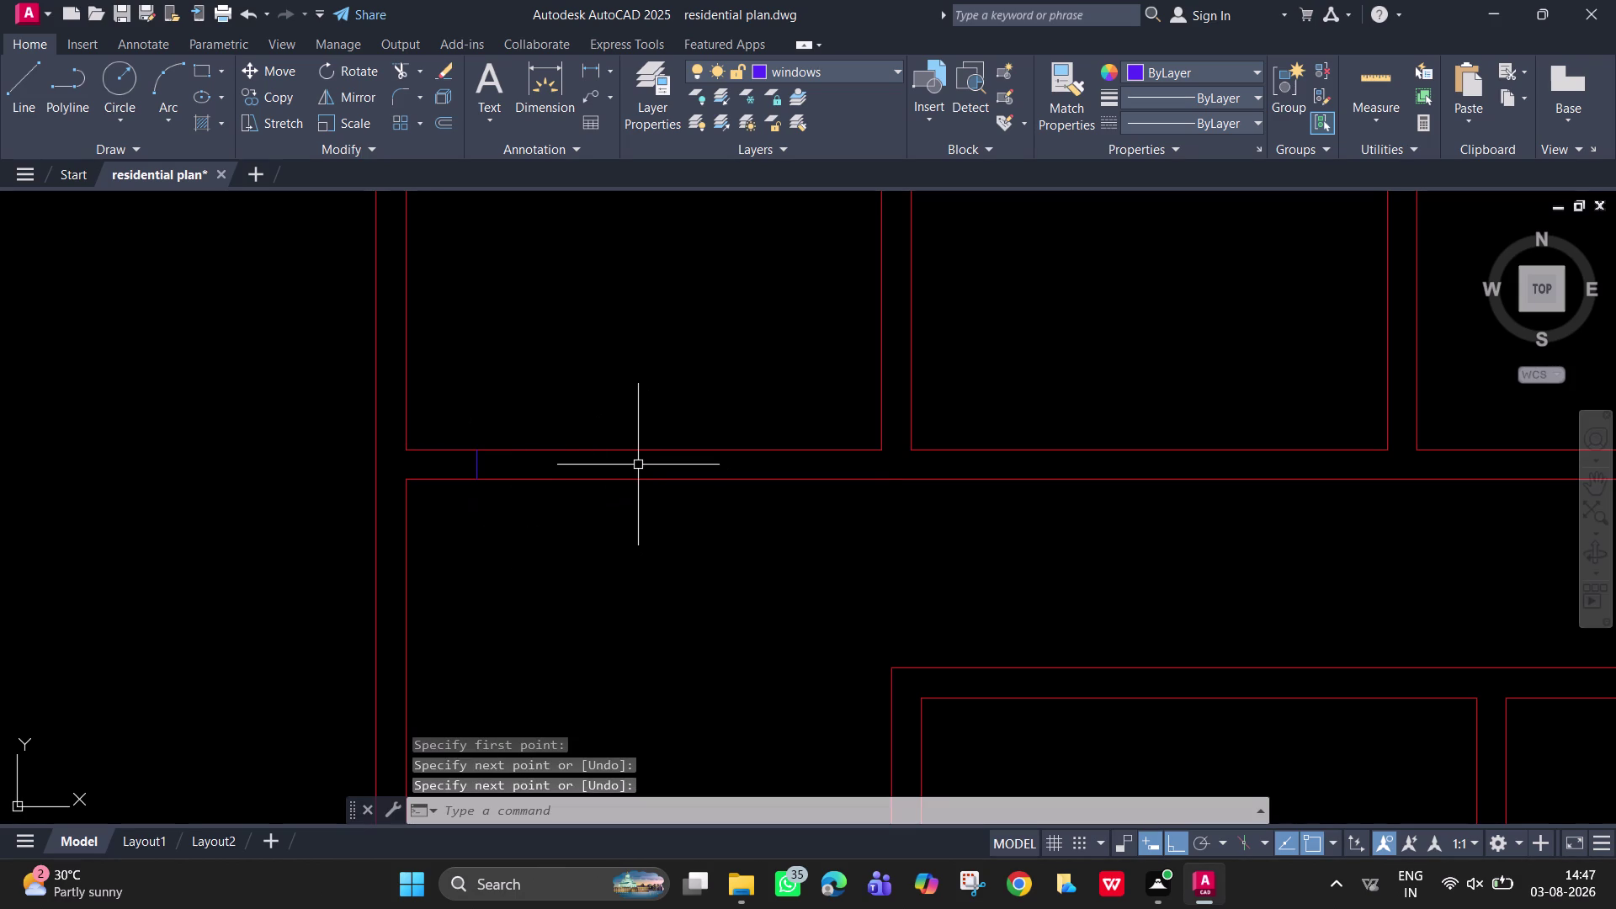
Draw the 3' window frame line along the opening, plus its right end line.
key(l)
key(Return)
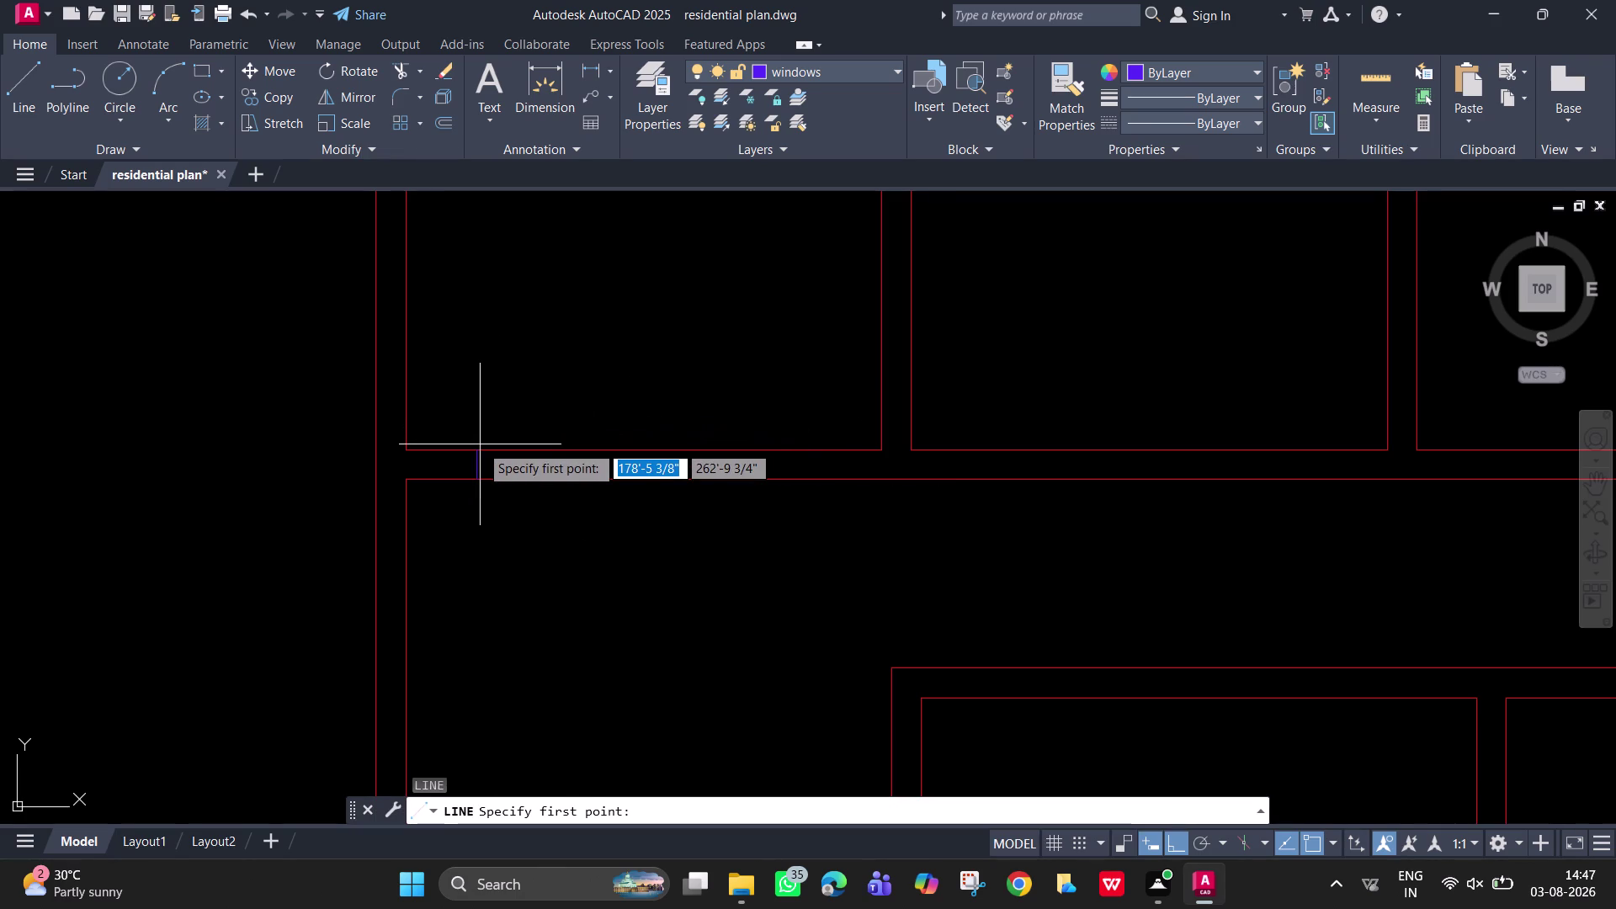
scroll(up, 3)
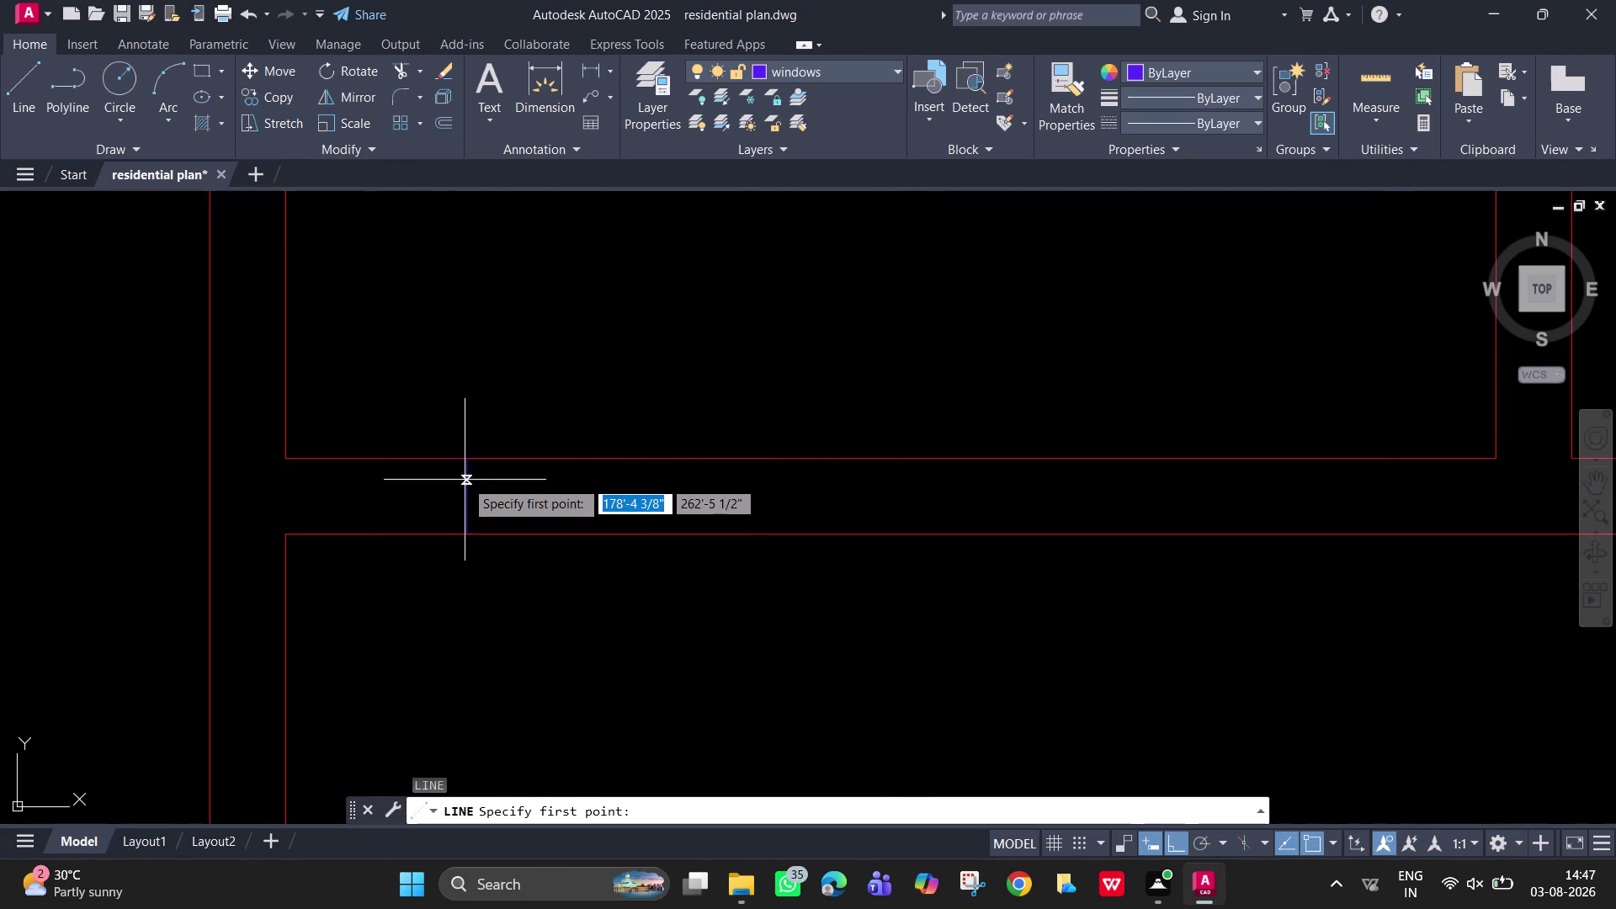
click(464, 480)
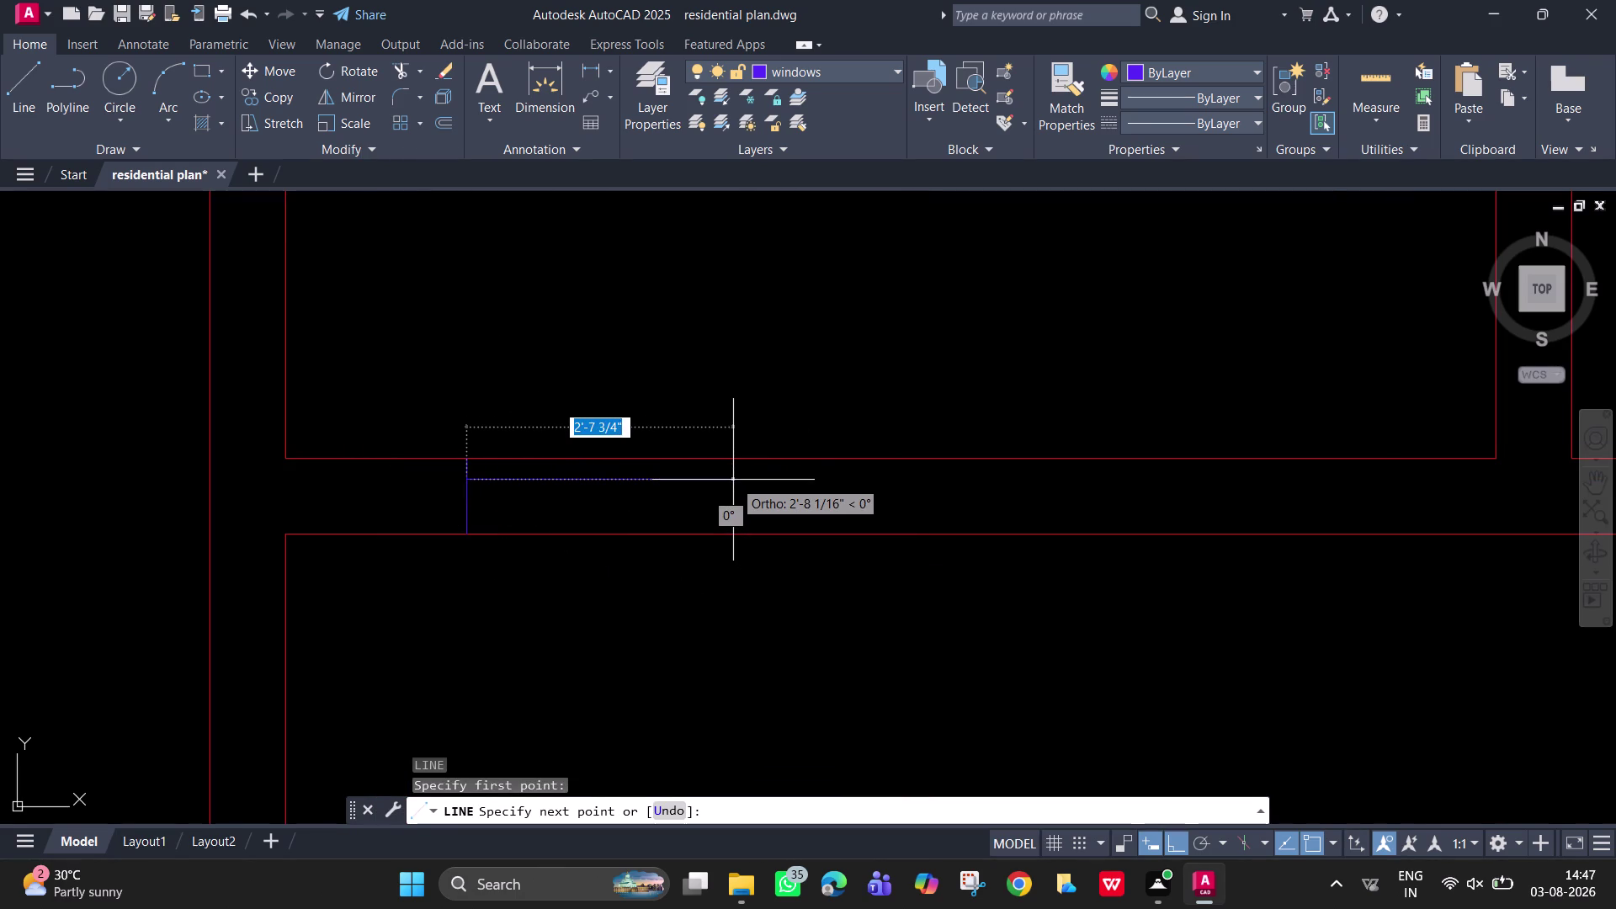
text(3)
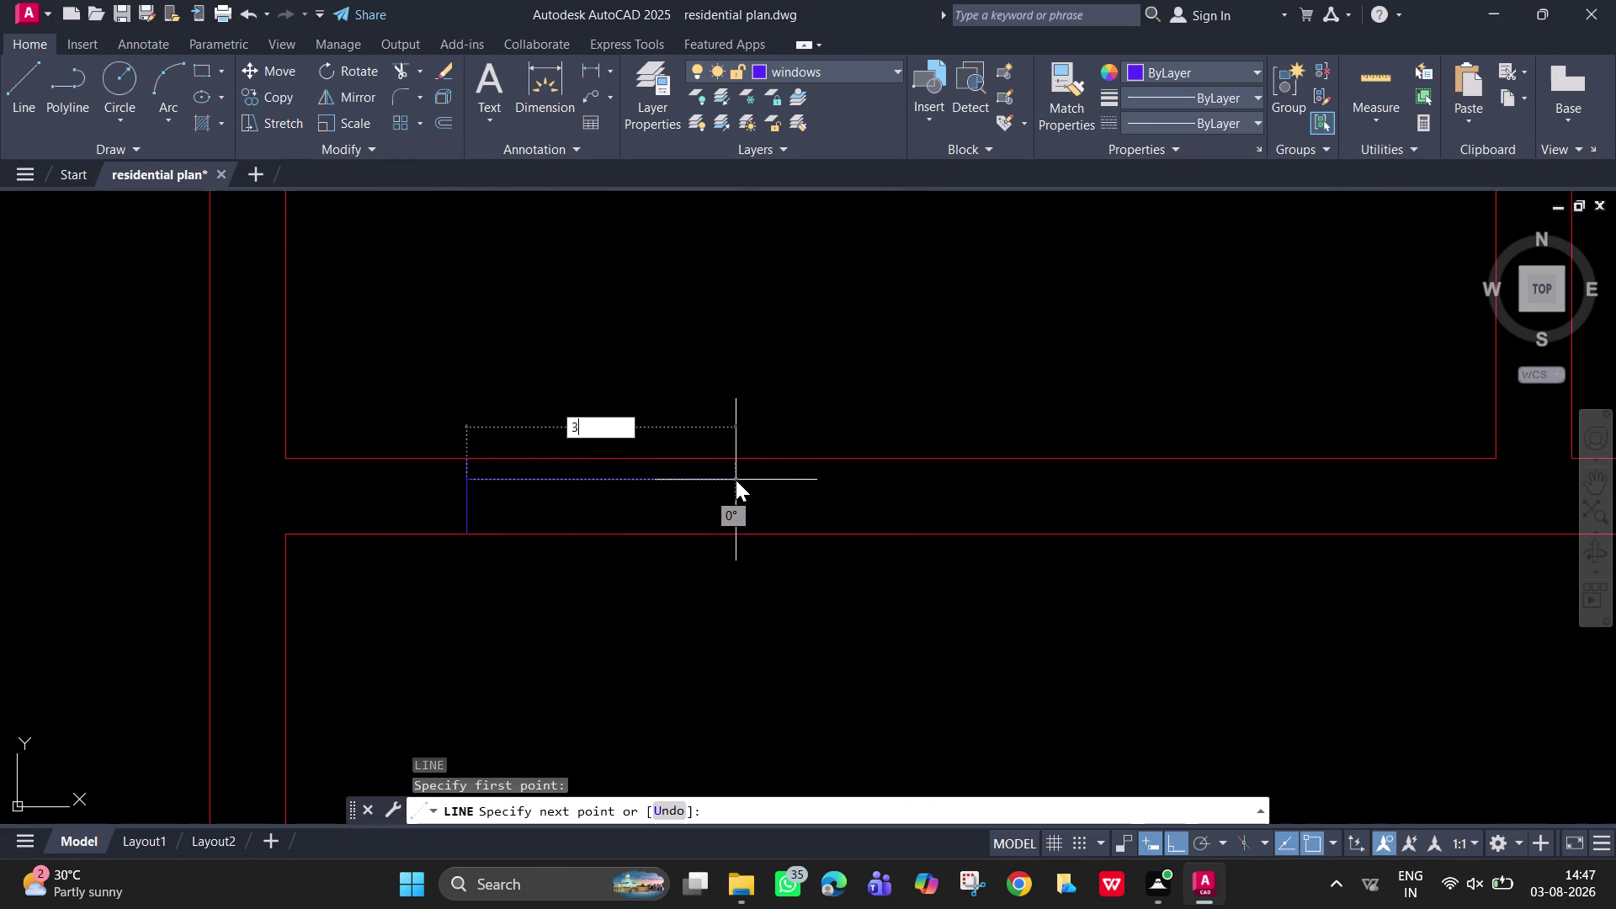
text(')
key(Return)
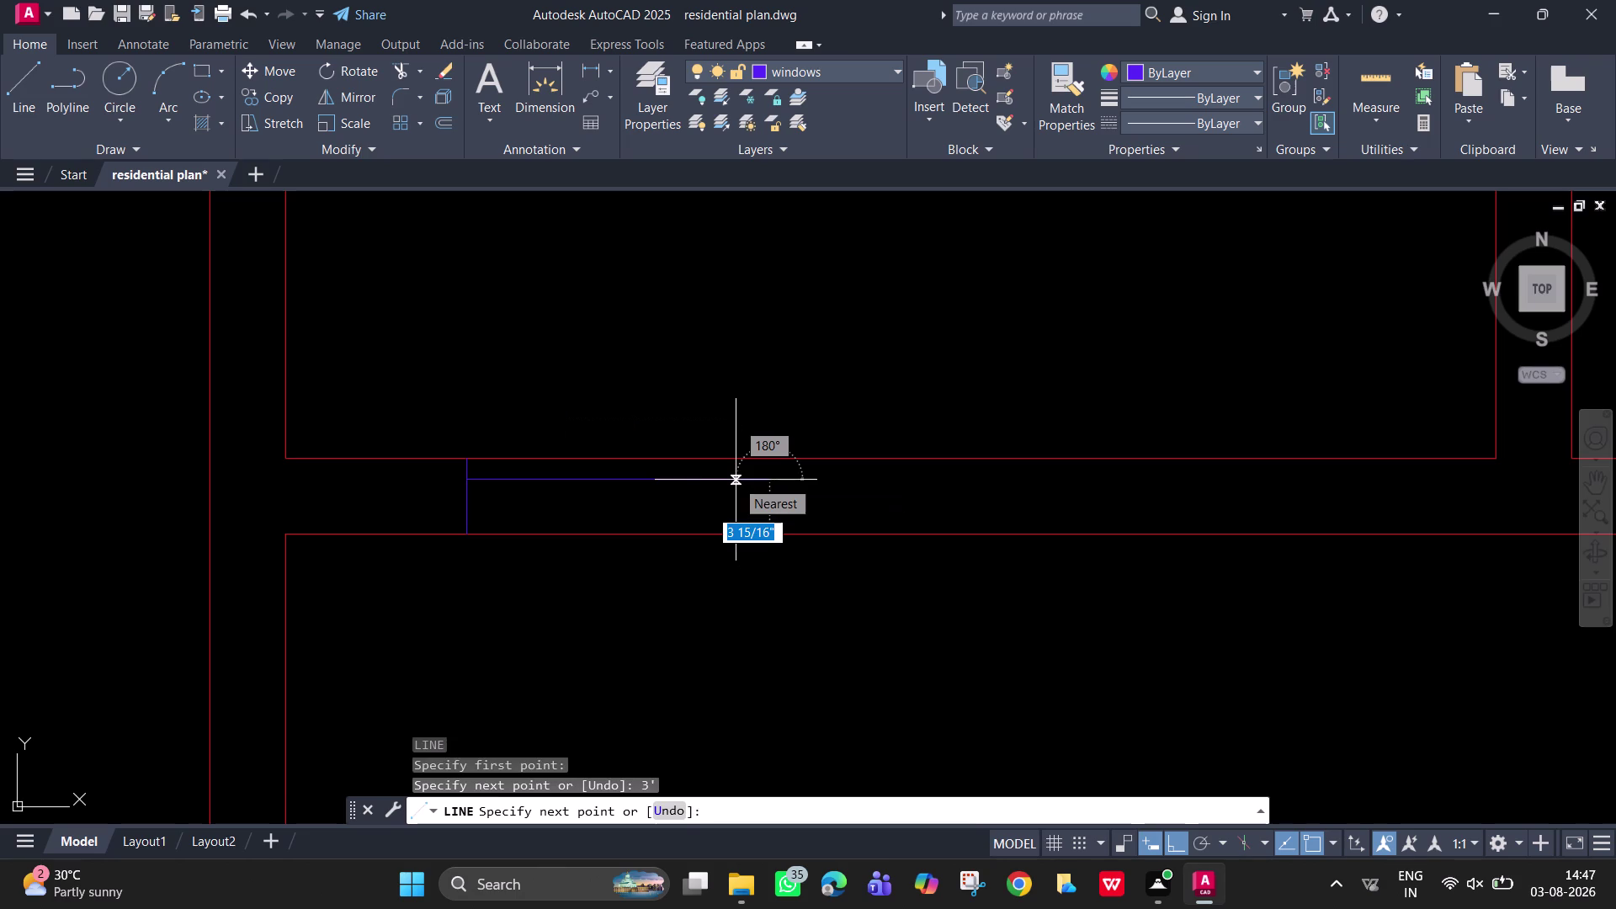
click(770, 536)
key(space)
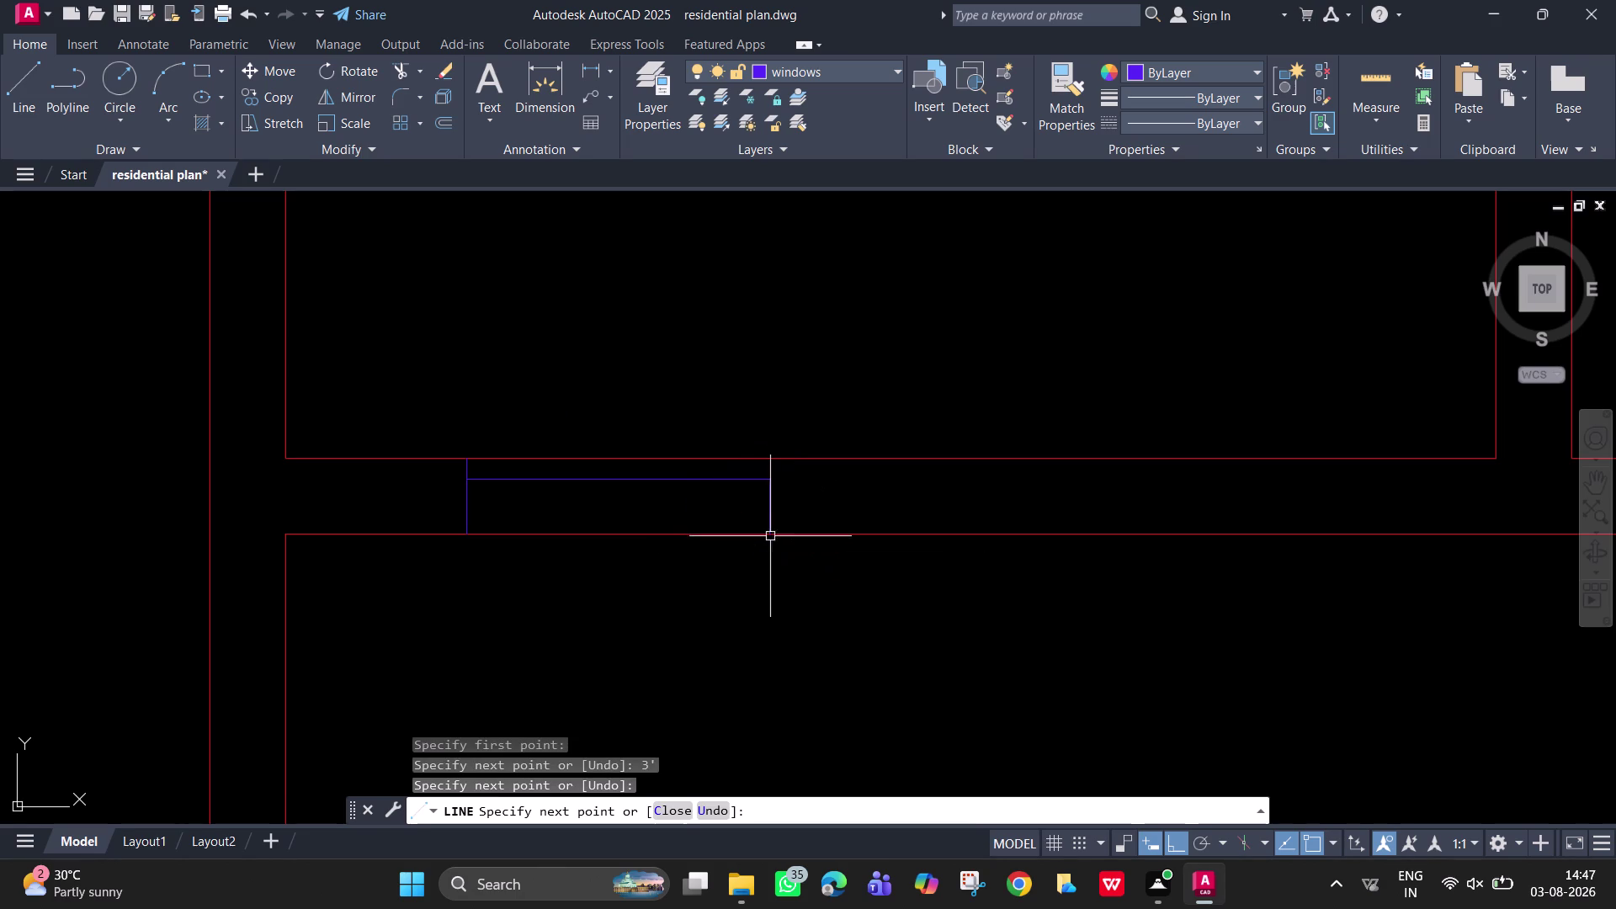
key(space)
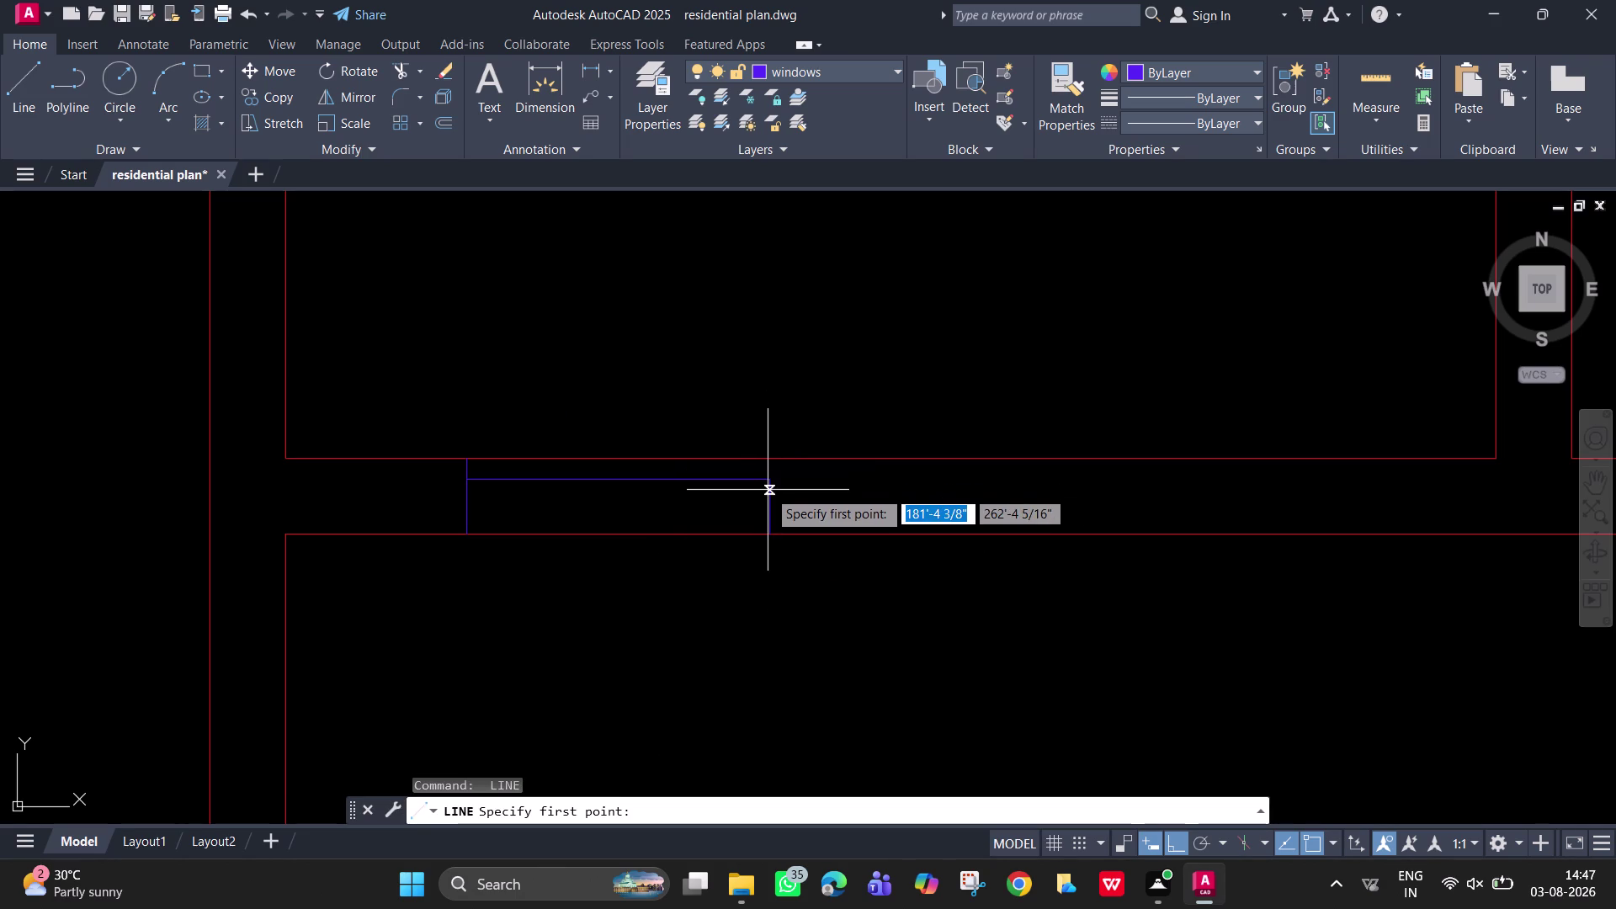
click(768, 478)
click(769, 458)
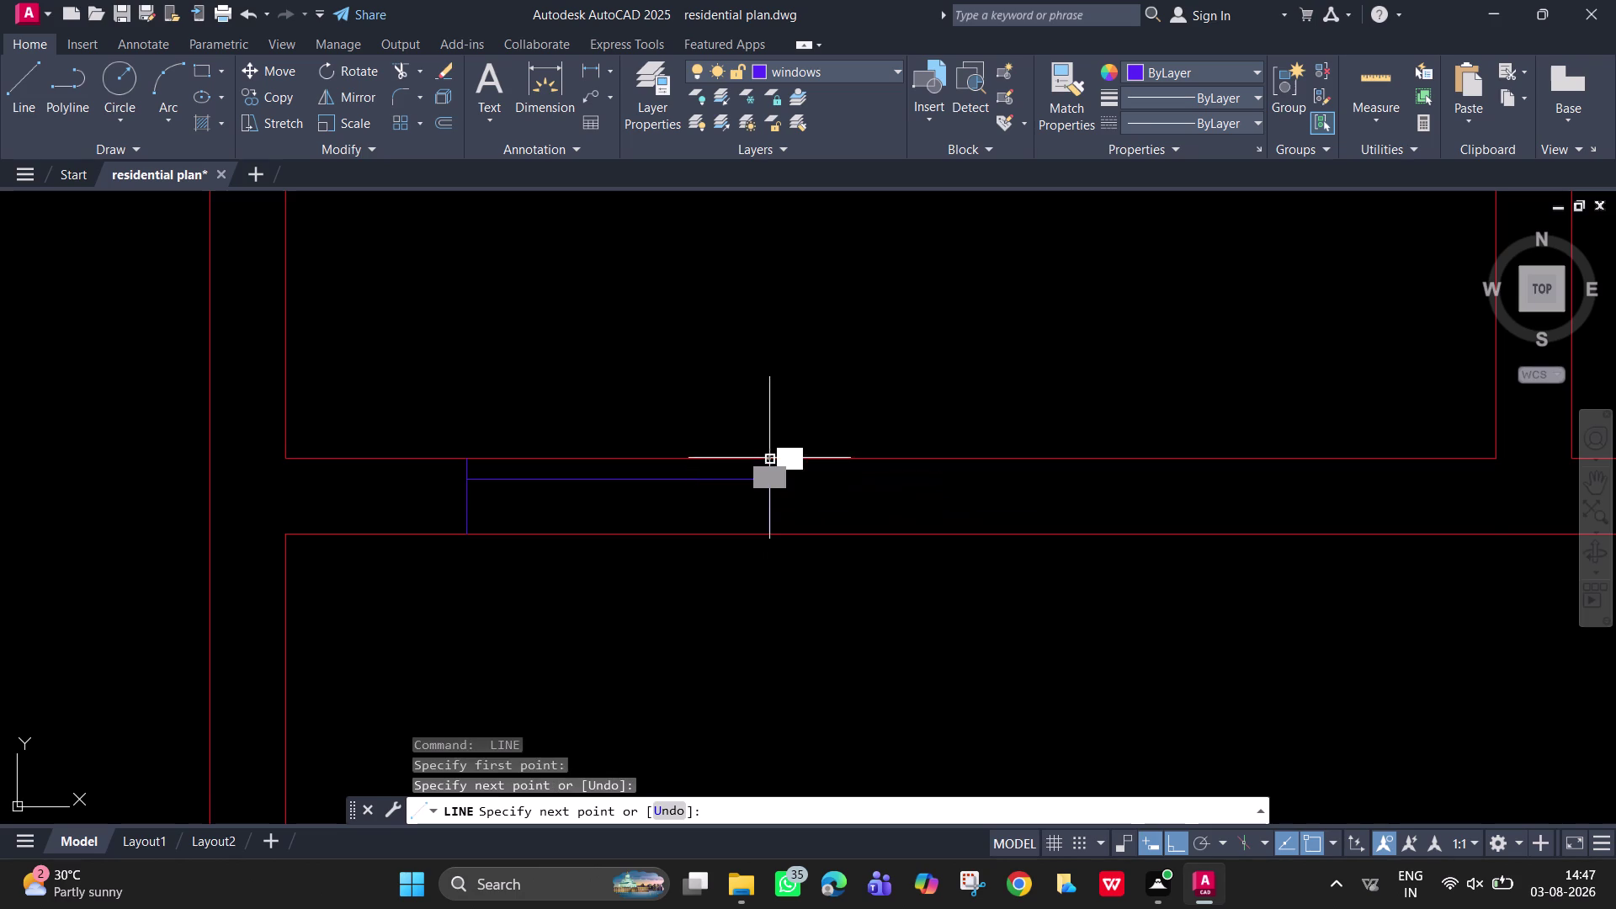
Draw the middle frame line across the window and window-select all its lines.
key(space)
key(space)
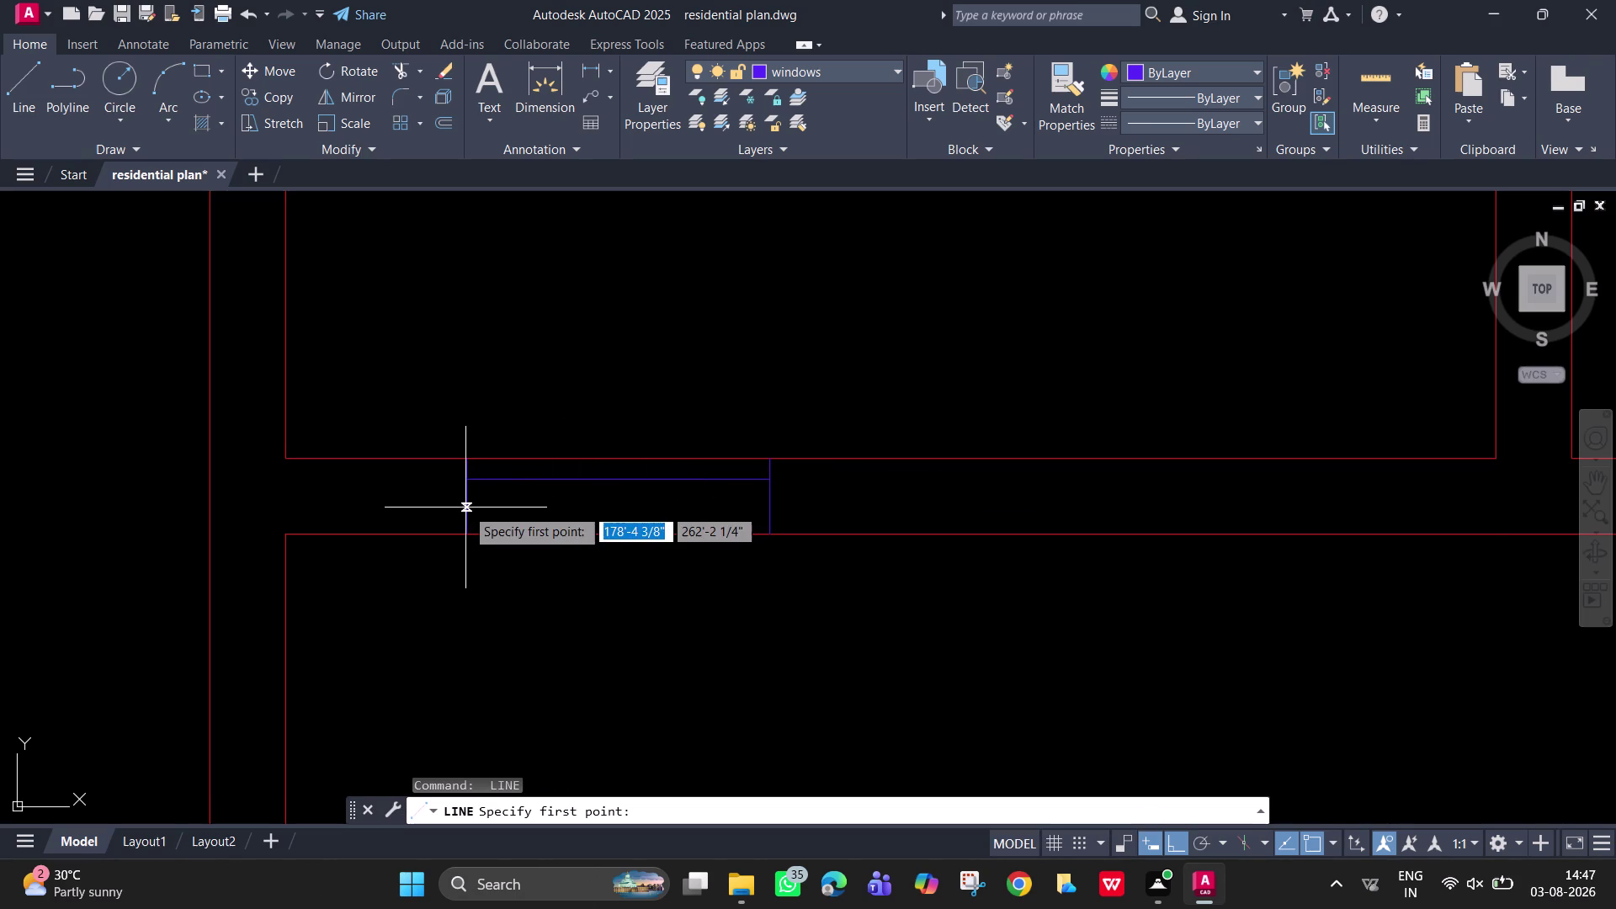
click(465, 508)
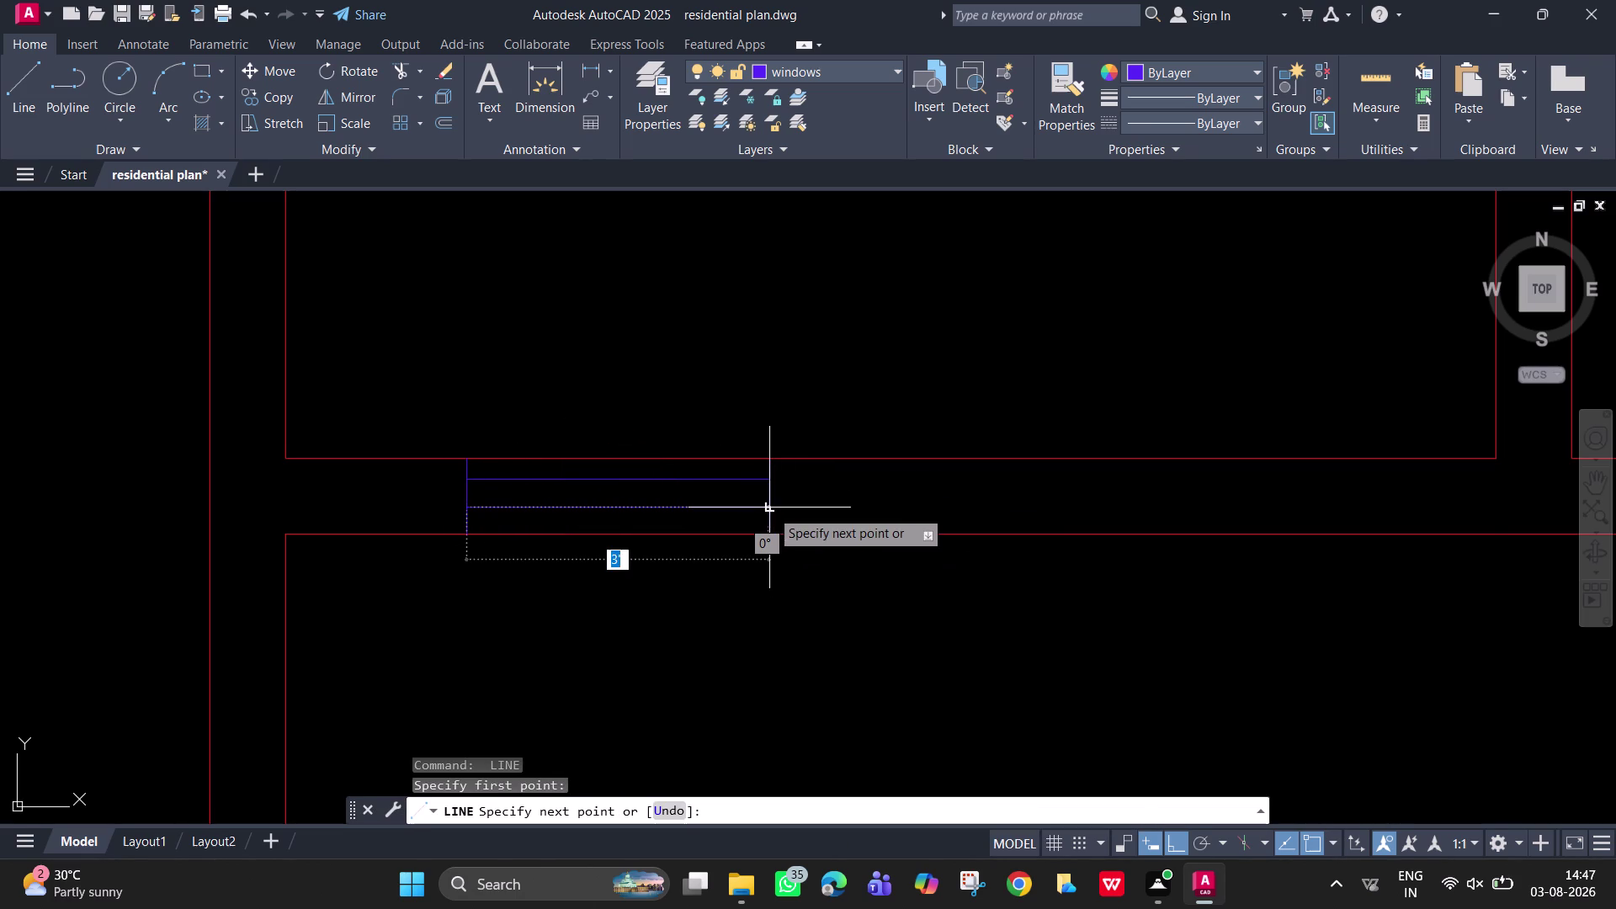
click(770, 509)
key(space)
click(797, 519)
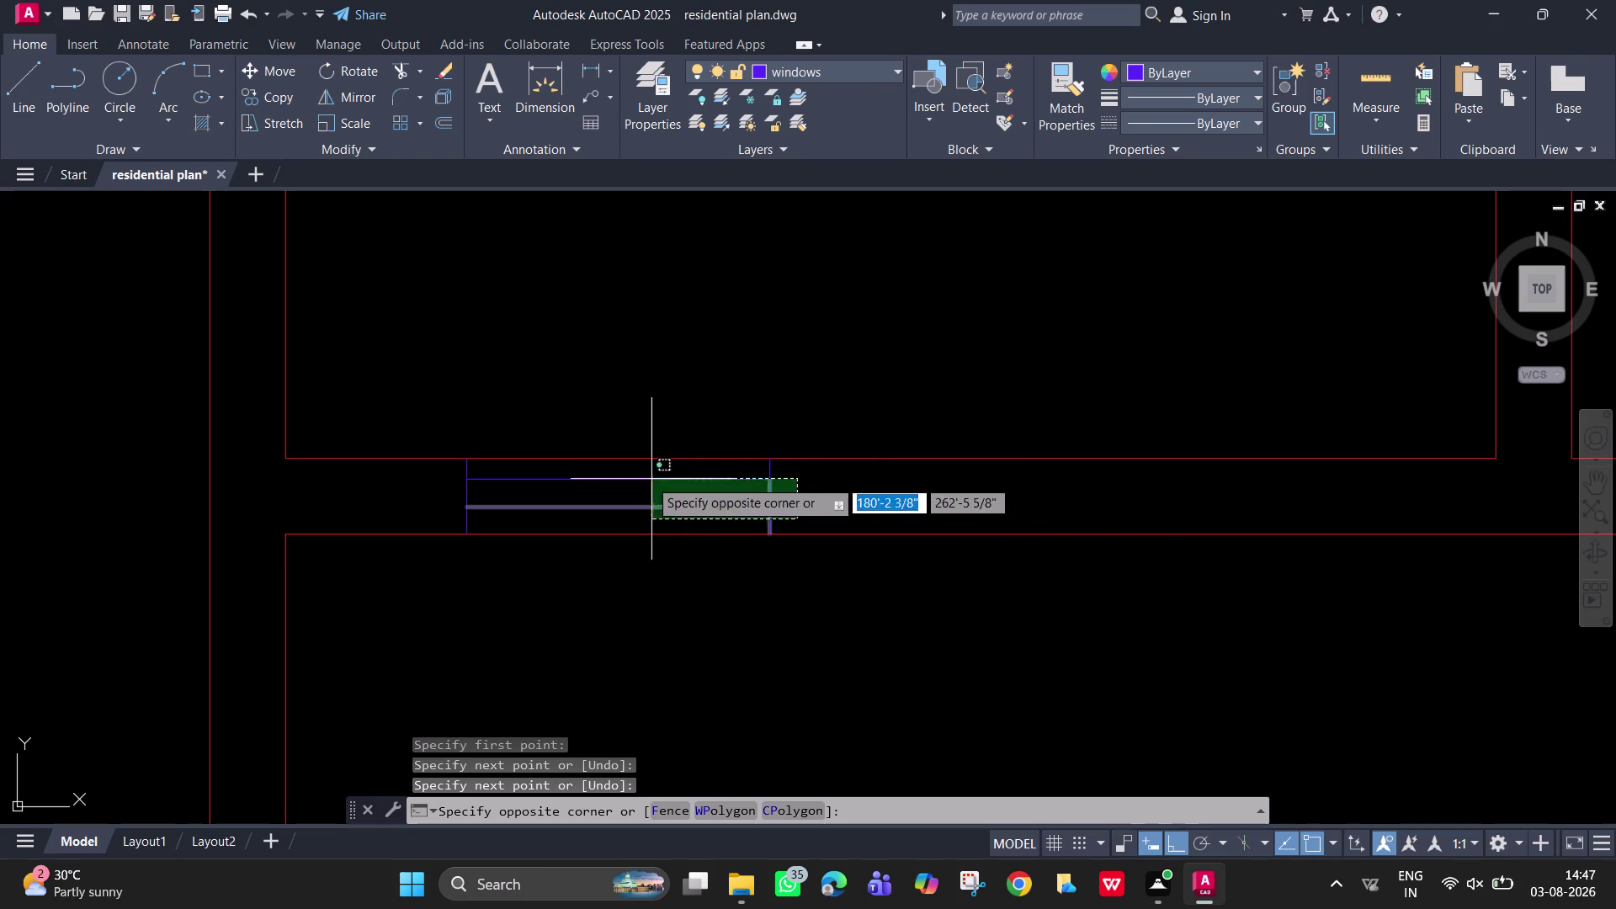
click(448, 468)
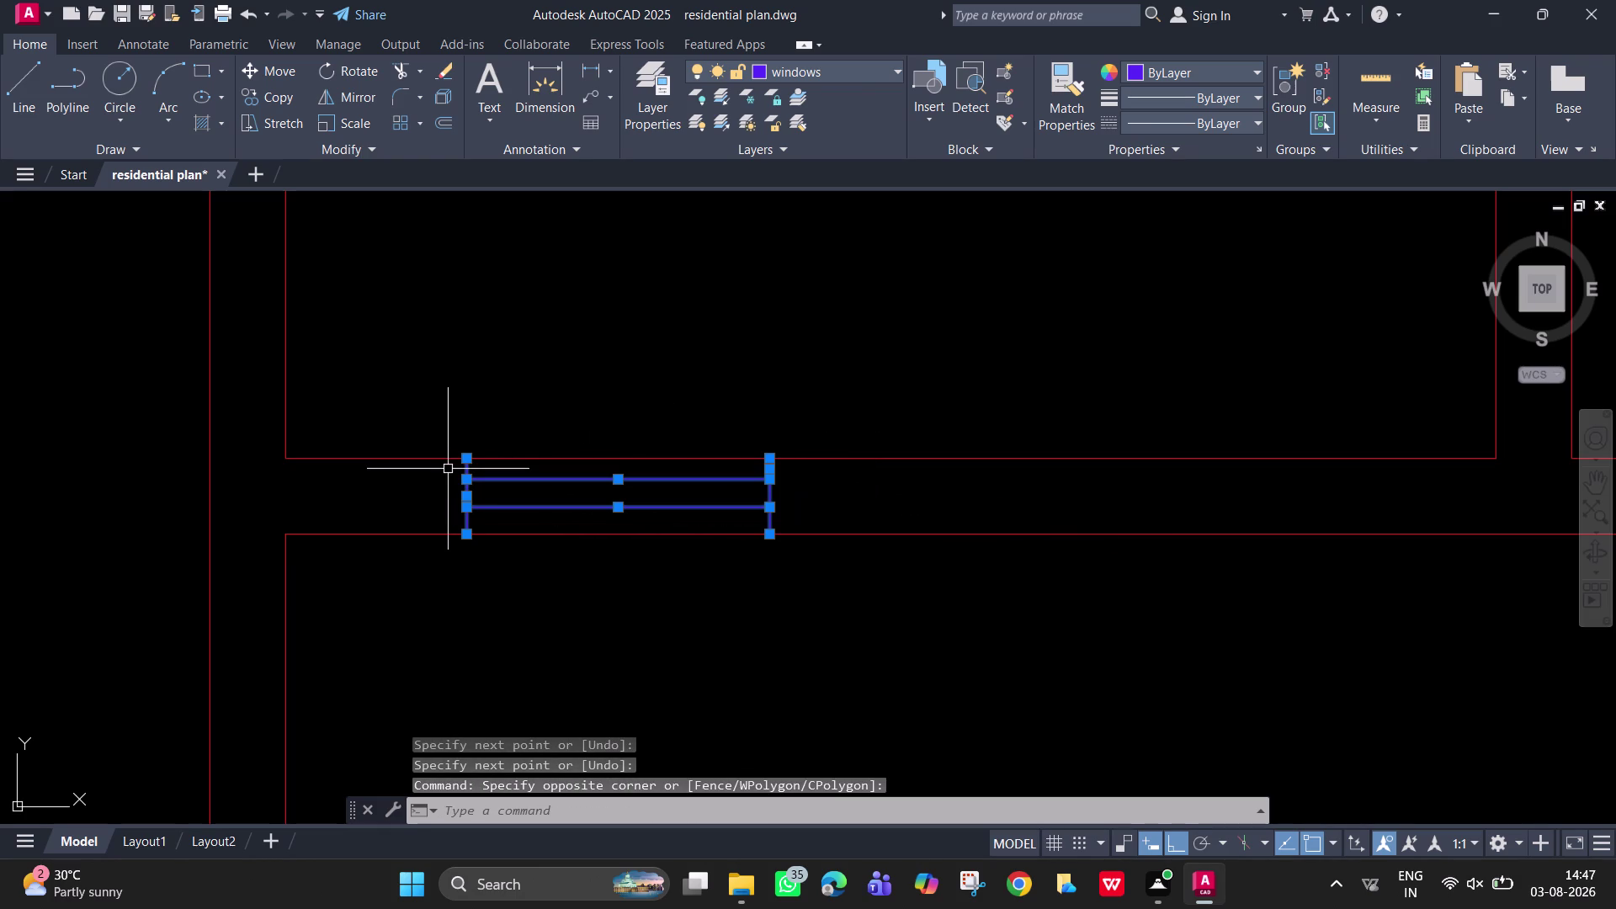
Copy the window symbol from its corner into two more openings along the top wall.
text(co)
key(Return)
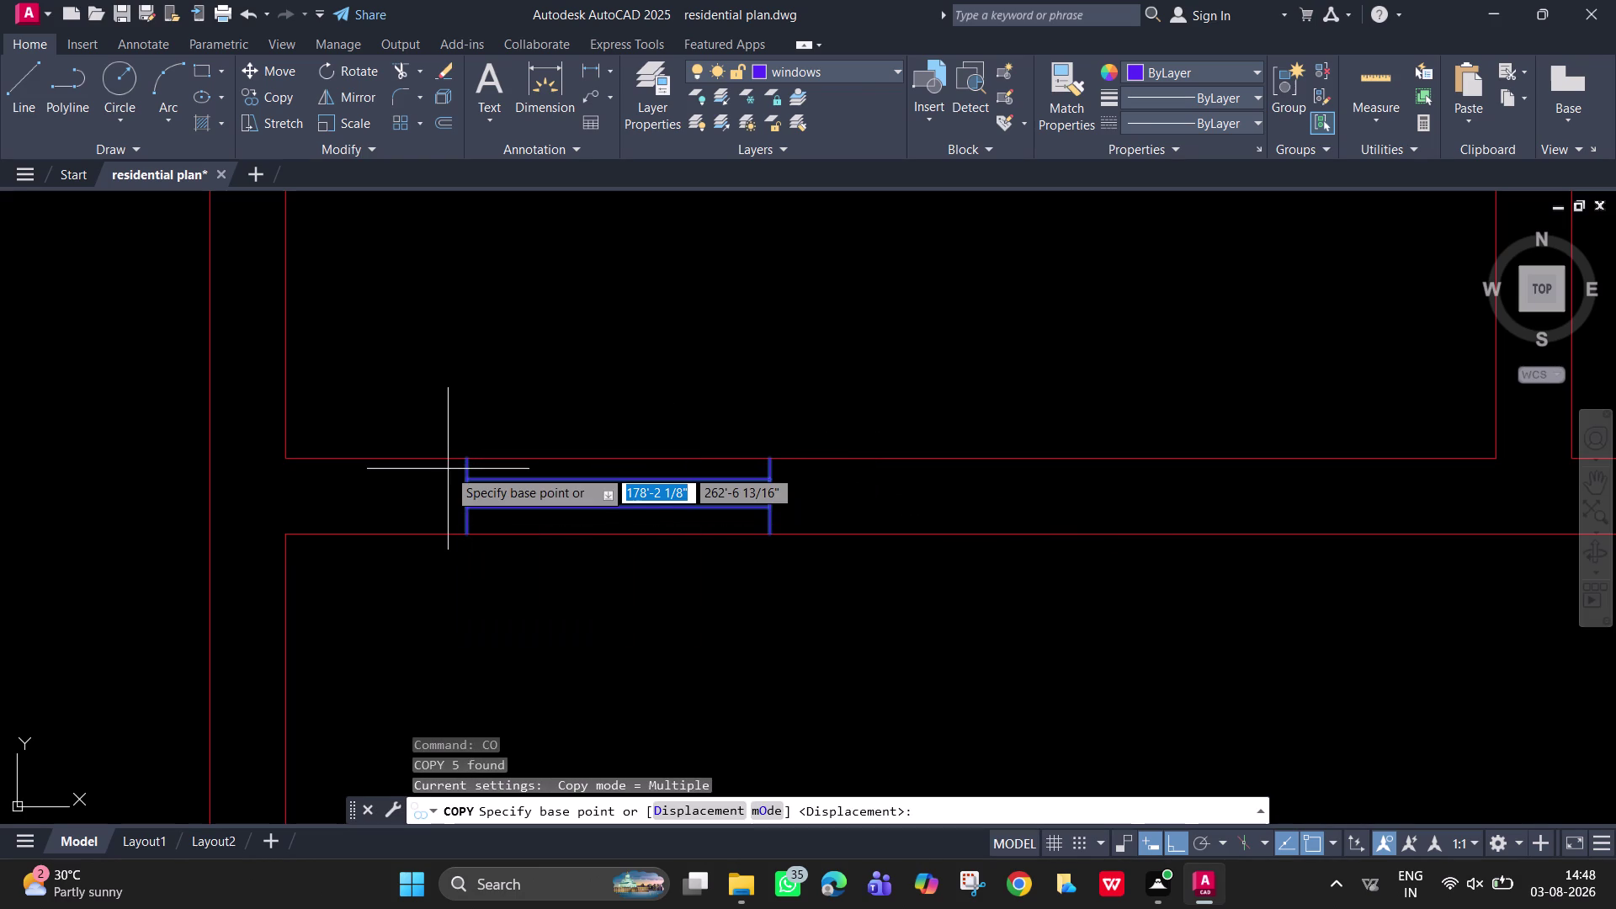
click(768, 532)
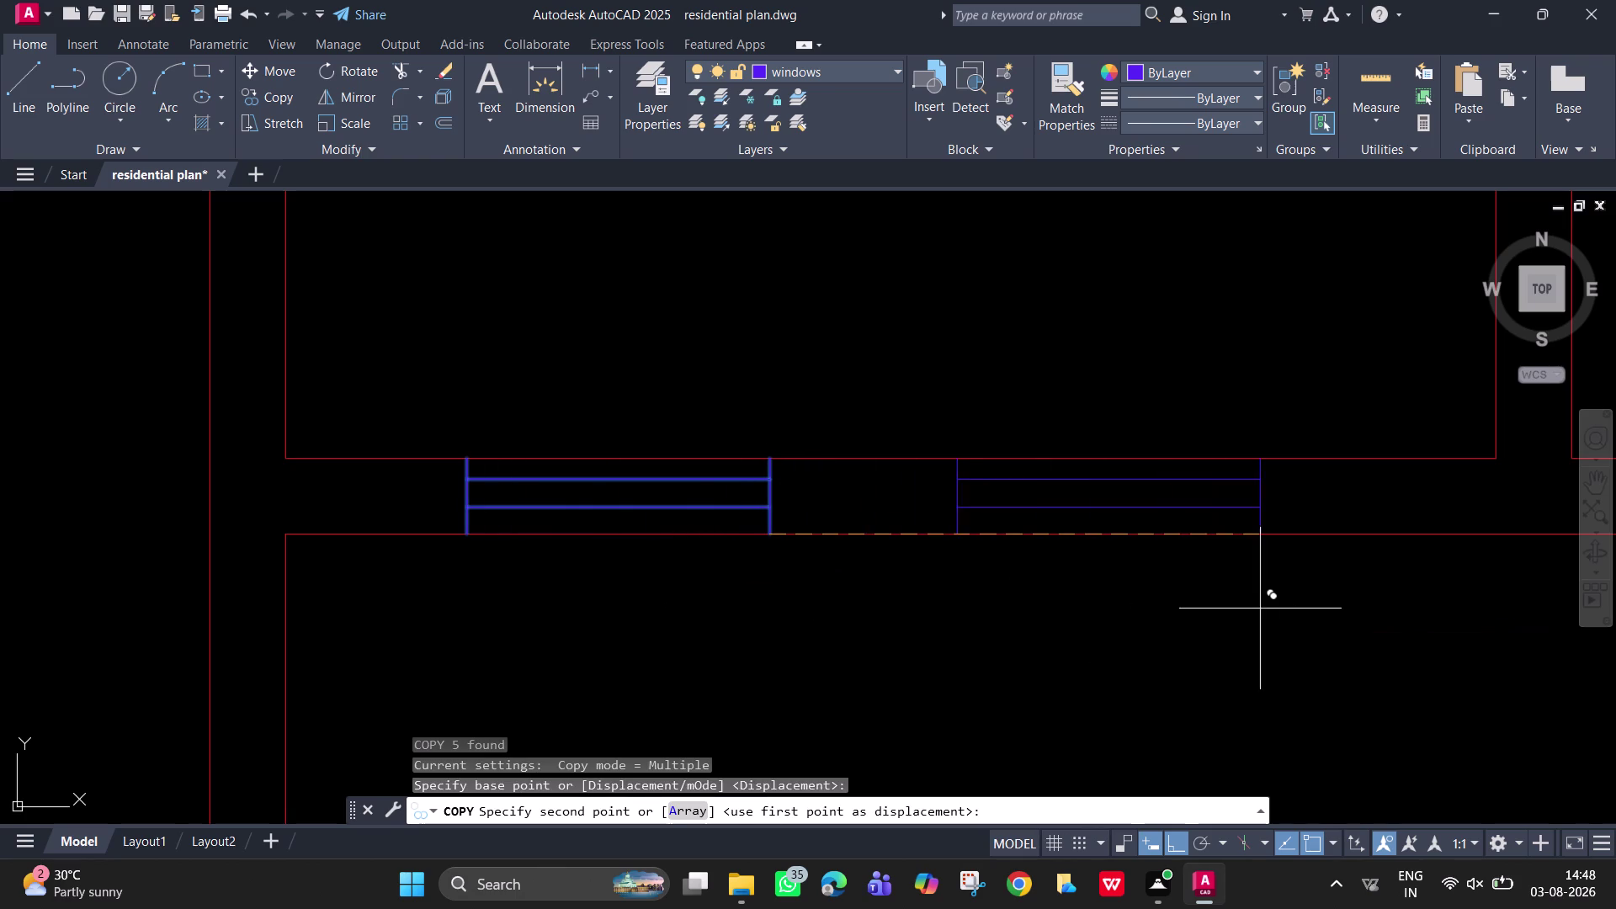
scroll(down, 3)
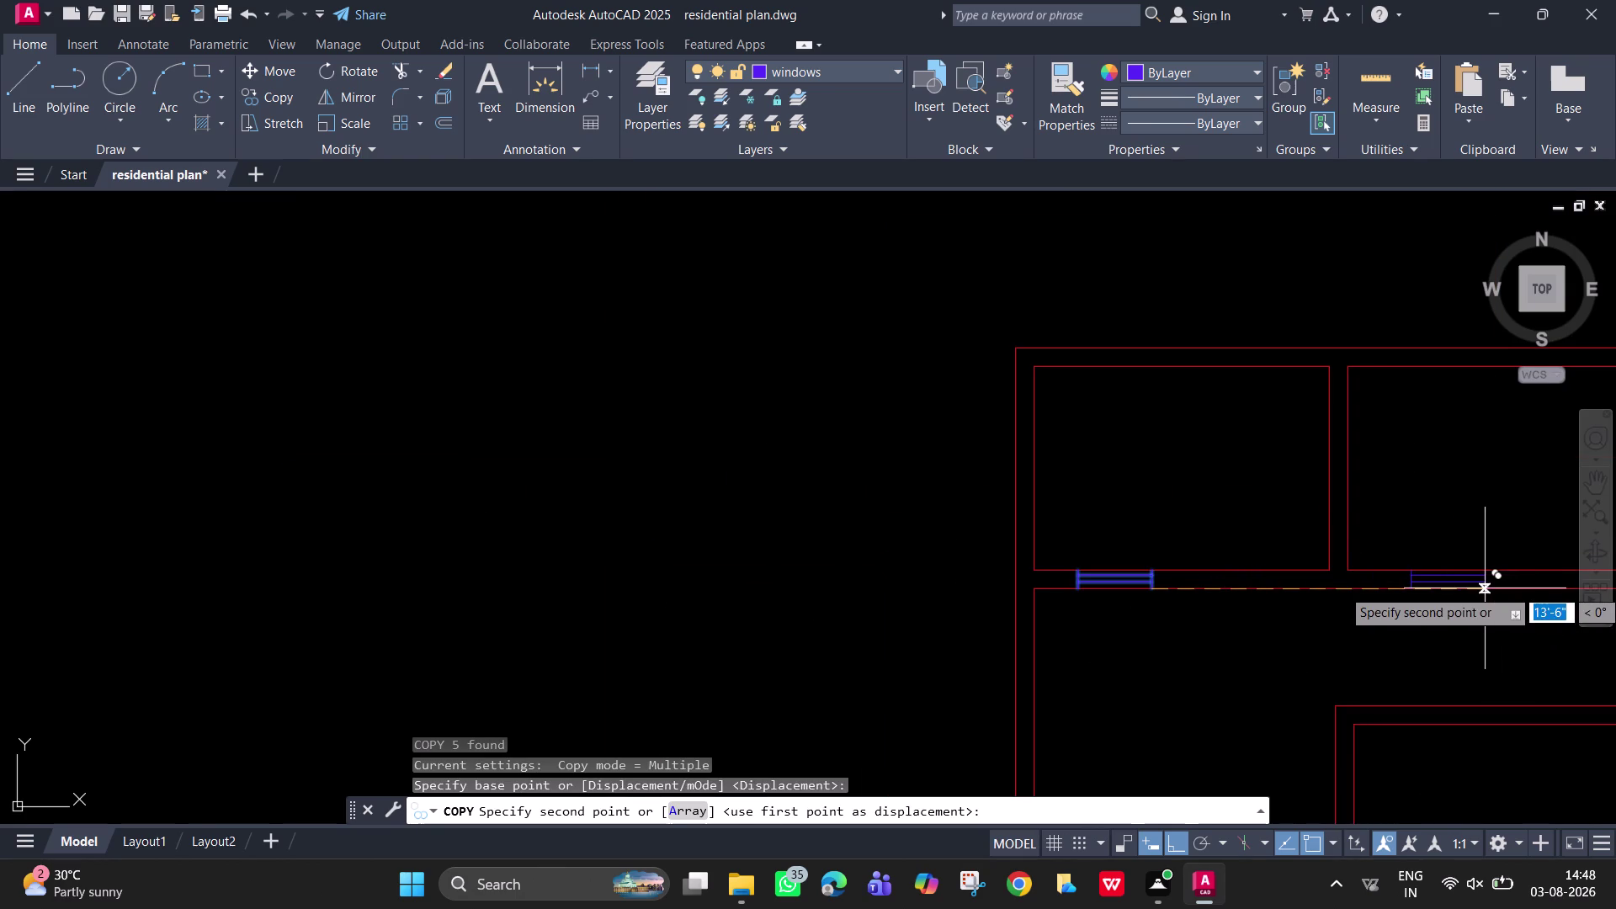
click(1477, 584)
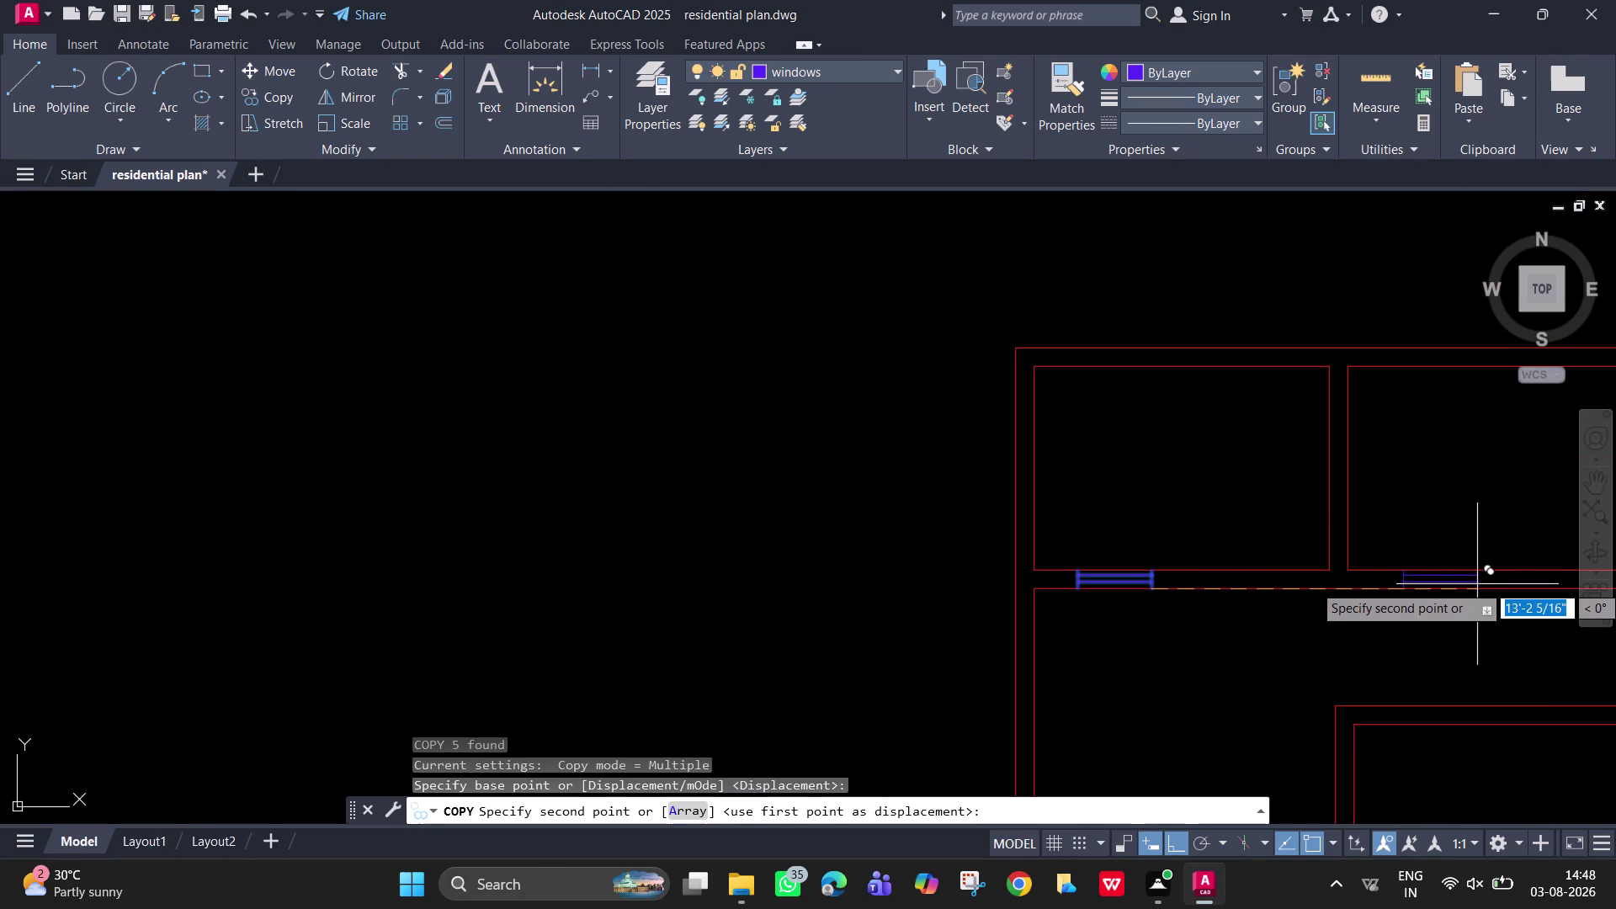
scroll(down, 3)
middle_drag(1478, 584, 932, 484)
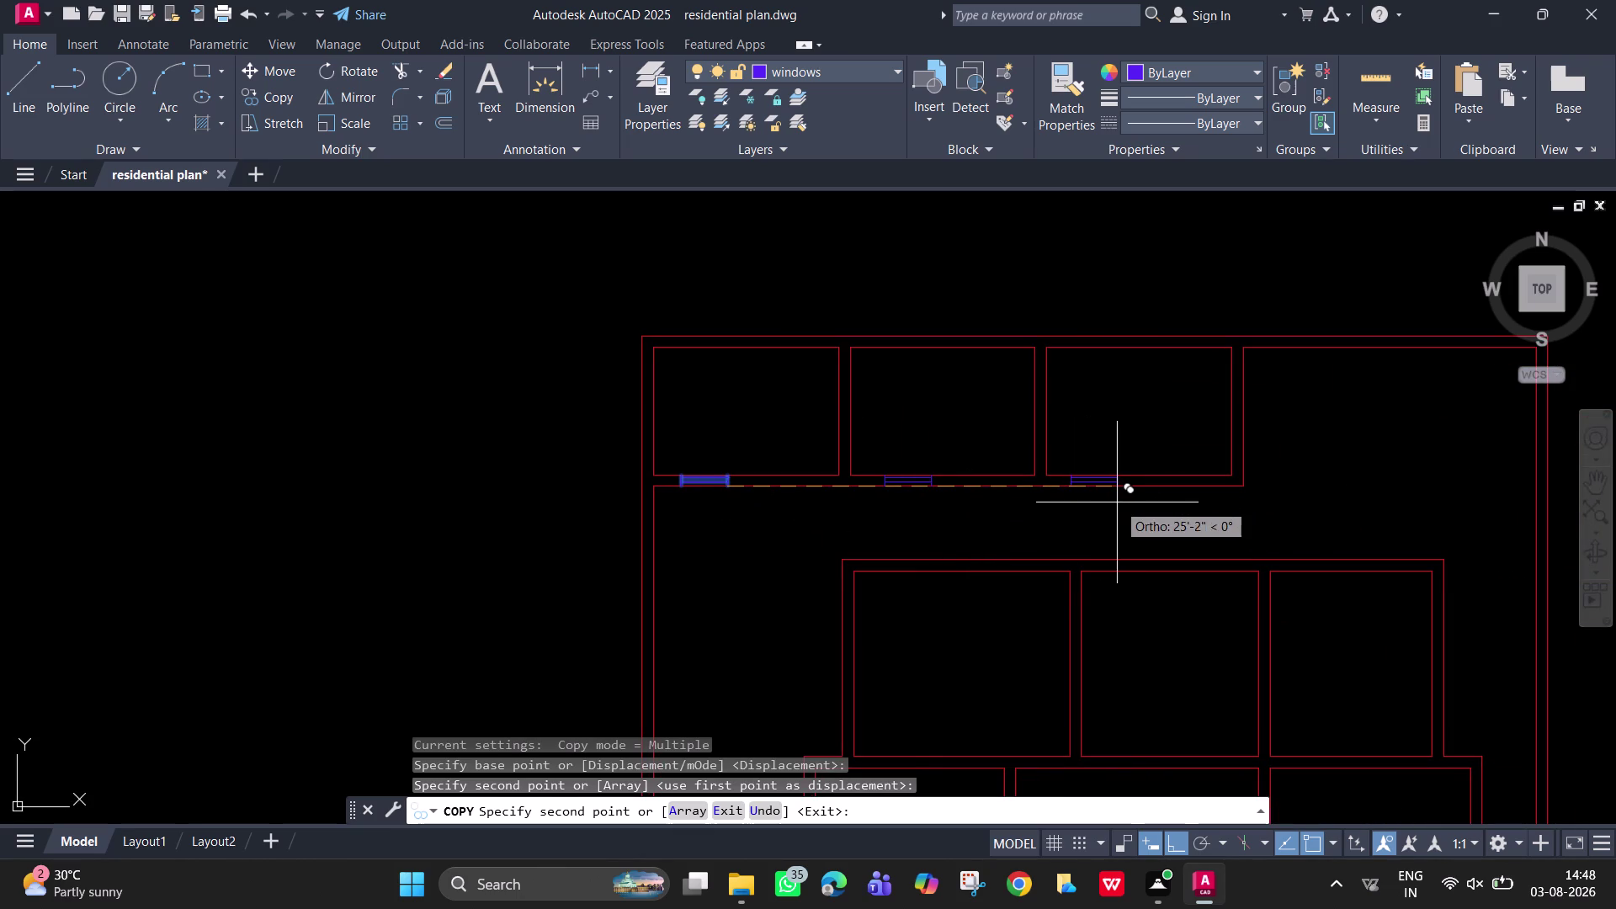
click(1117, 502)
key(Escape)
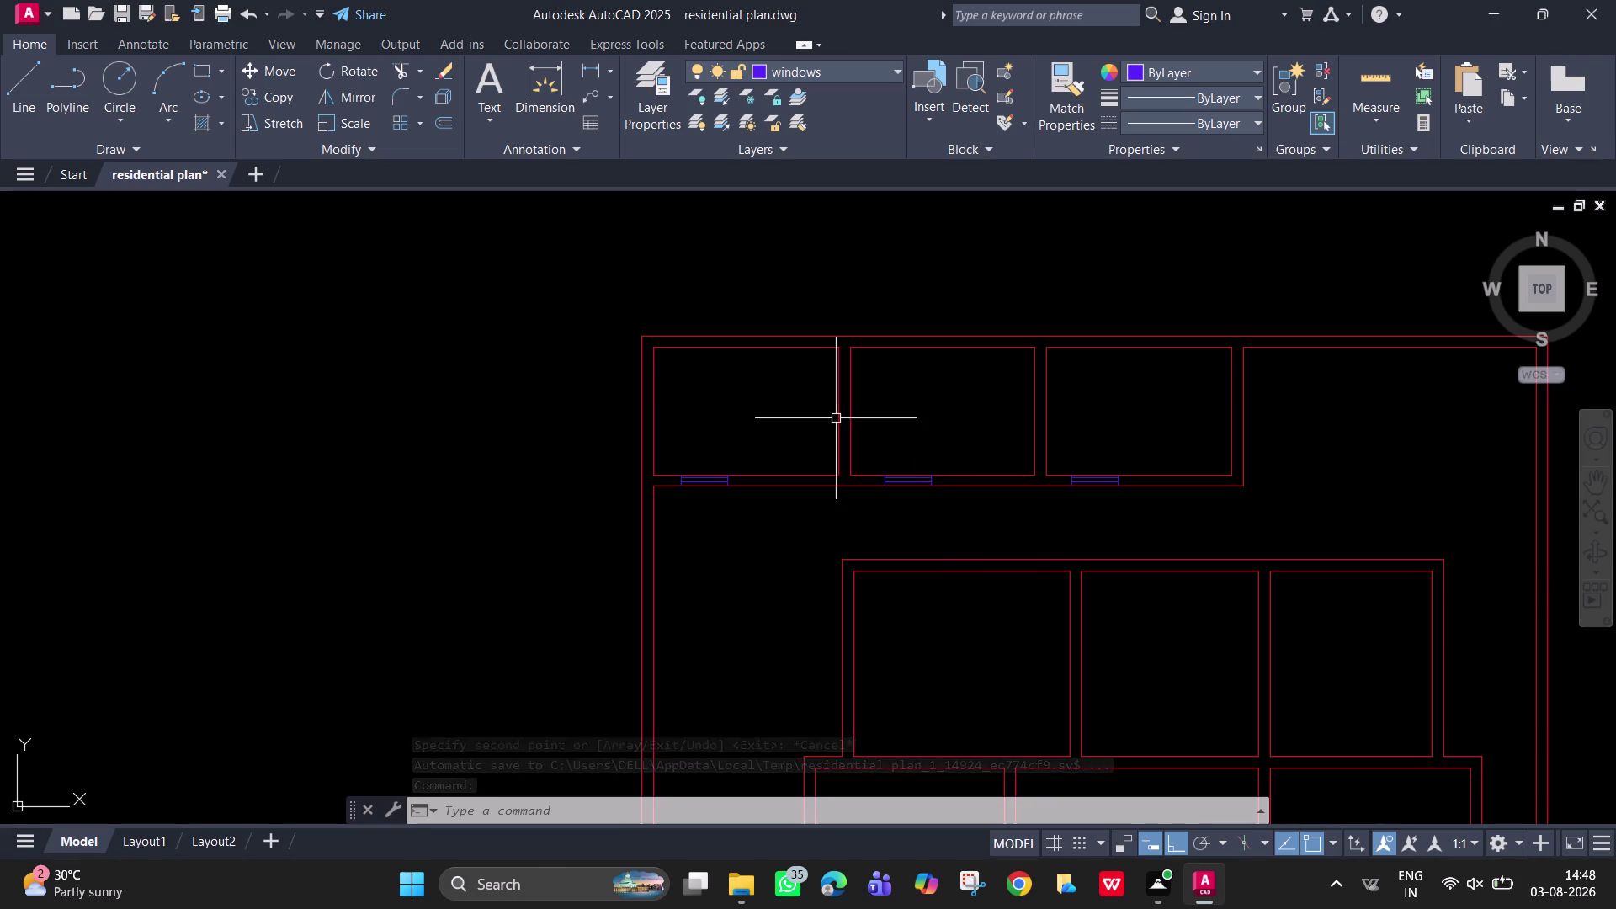
scroll(up, 3)
middle_drag(780, 524, 897, 587)
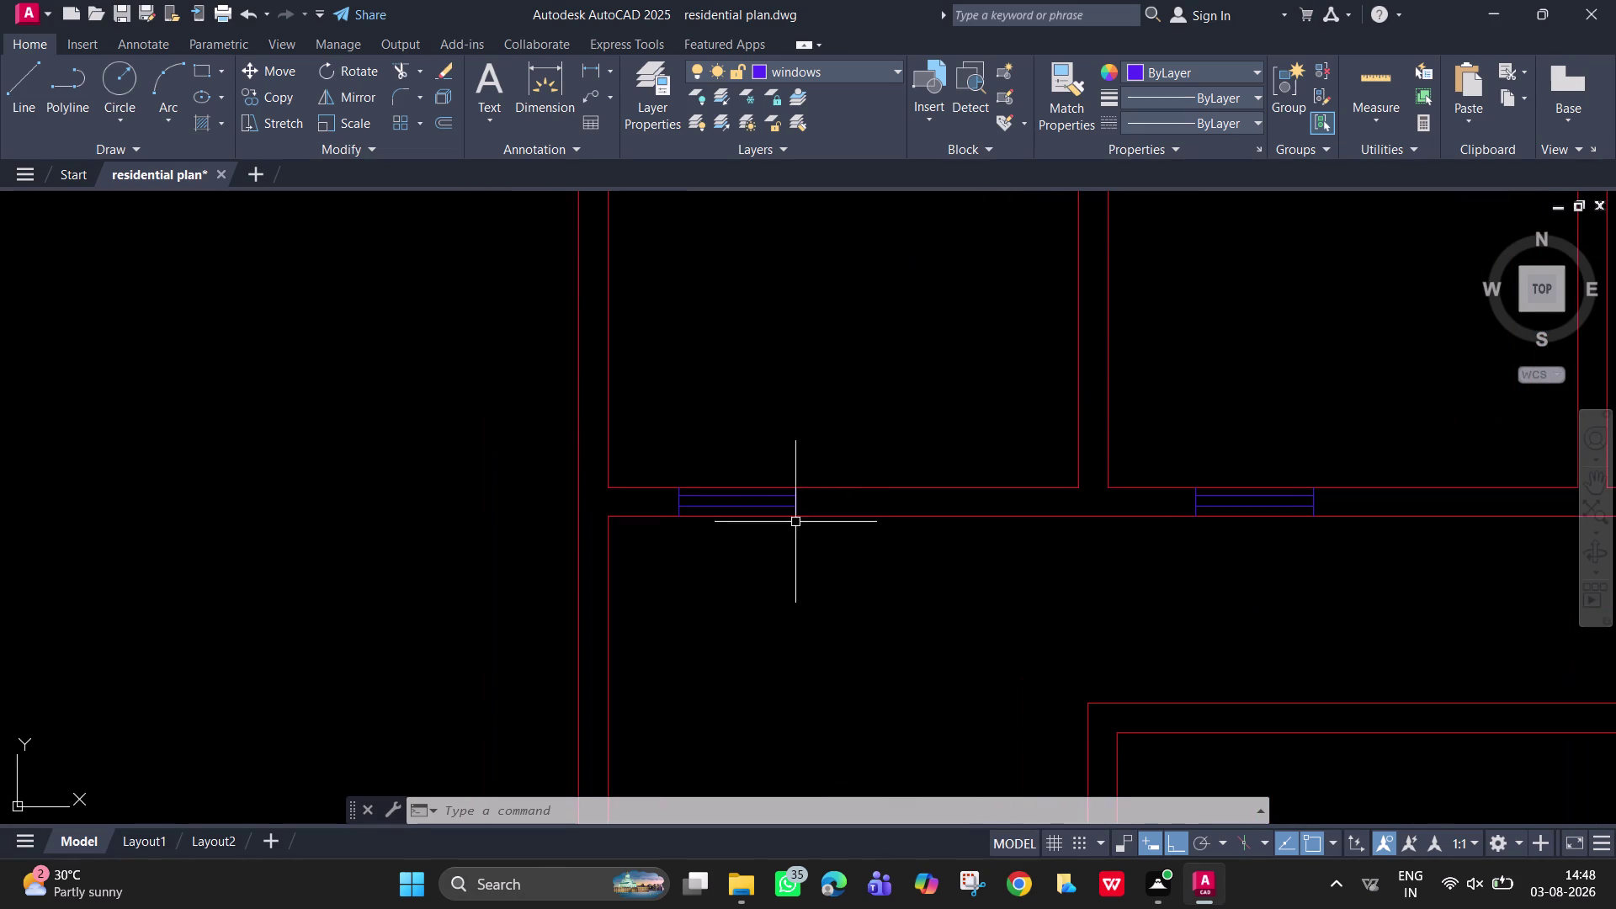
Trial-measure the wall-corner-to-window gap, cancel it, and start a new line.
click(591, 73)
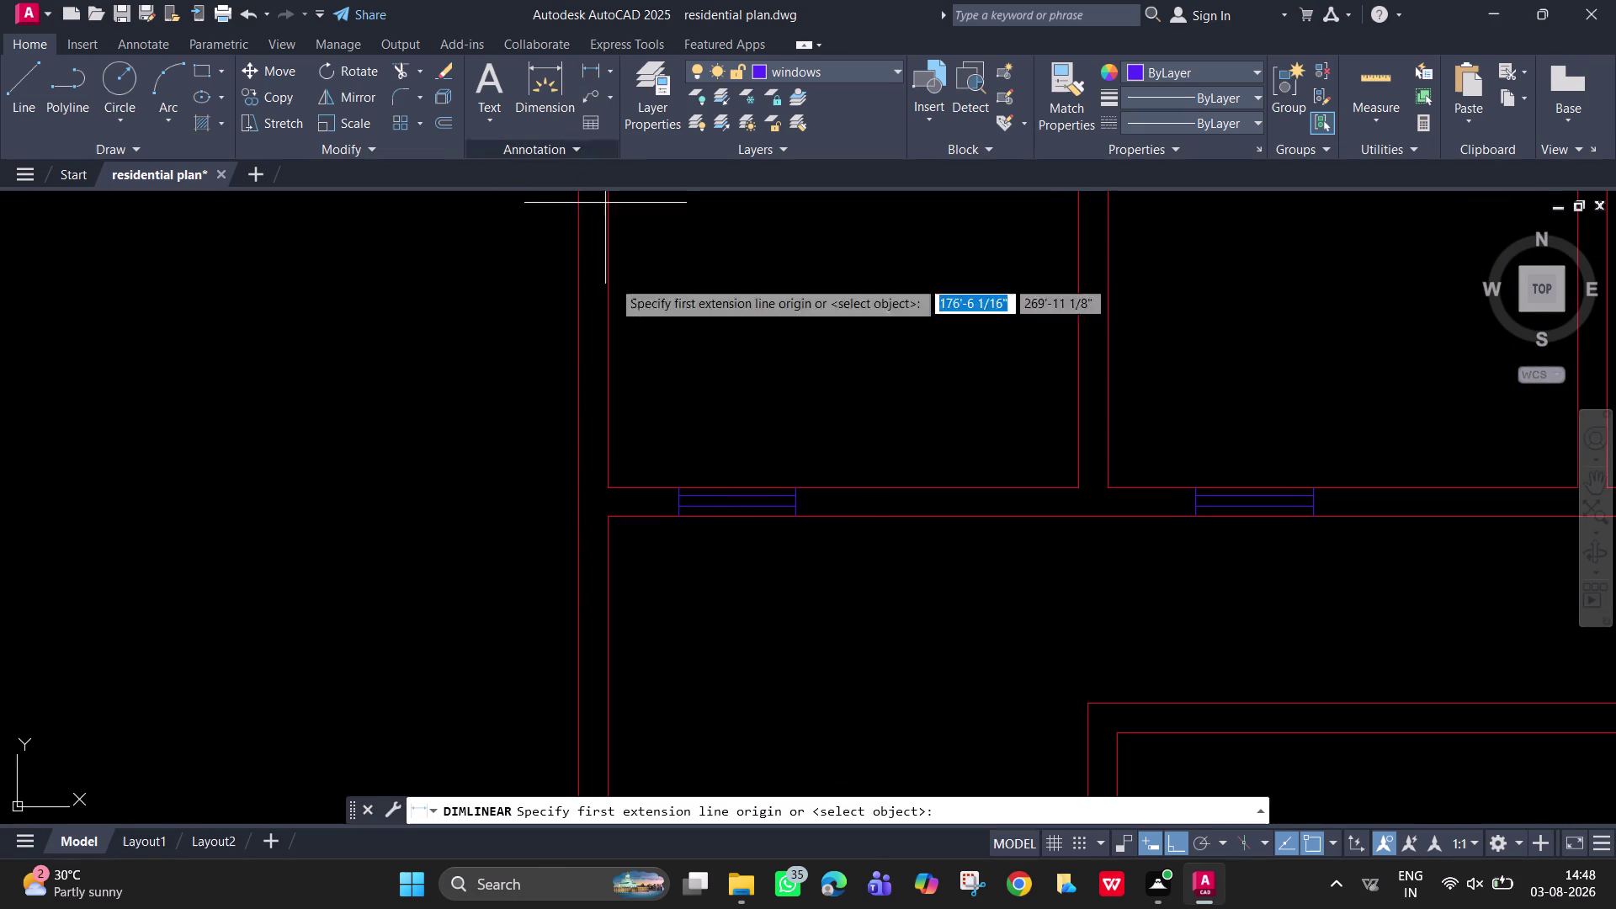
click(606, 489)
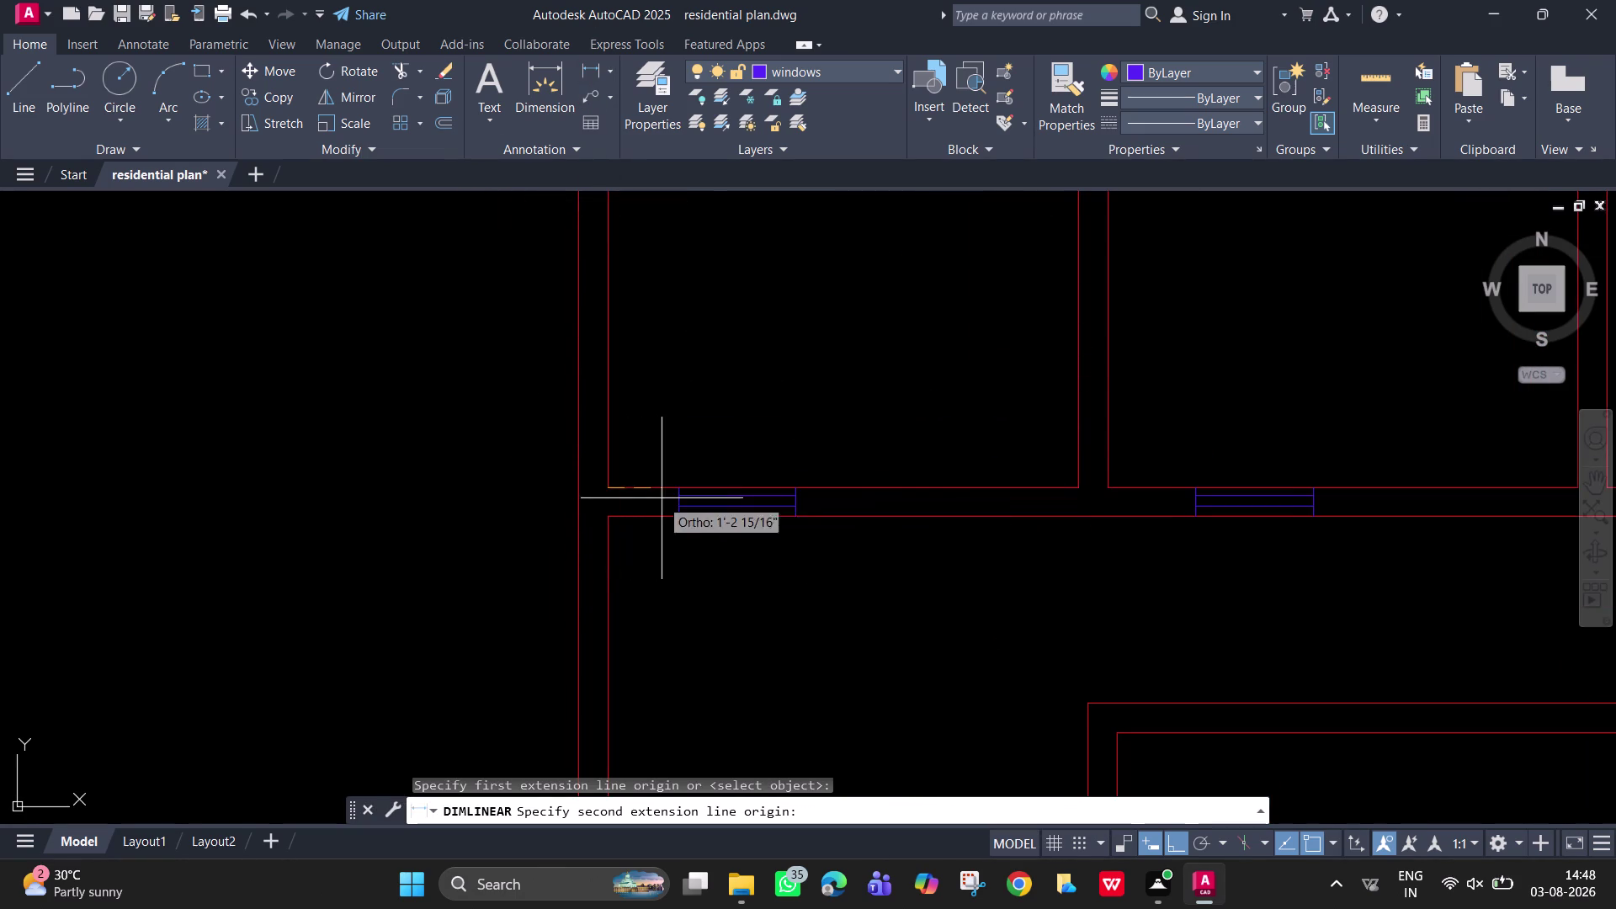
click(674, 492)
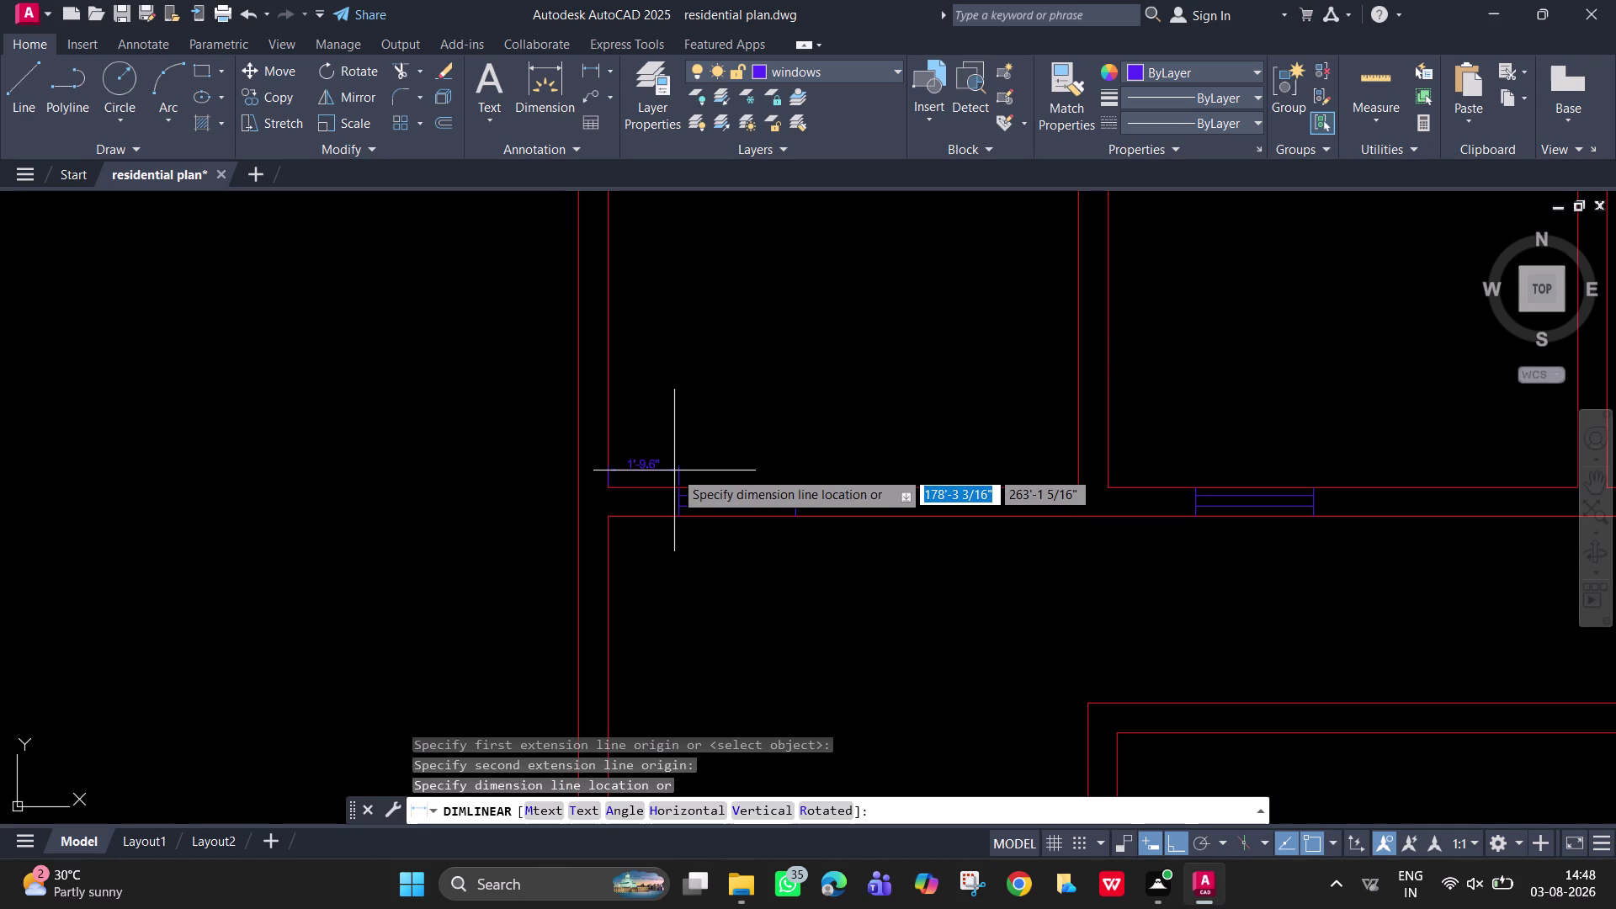
key(Escape)
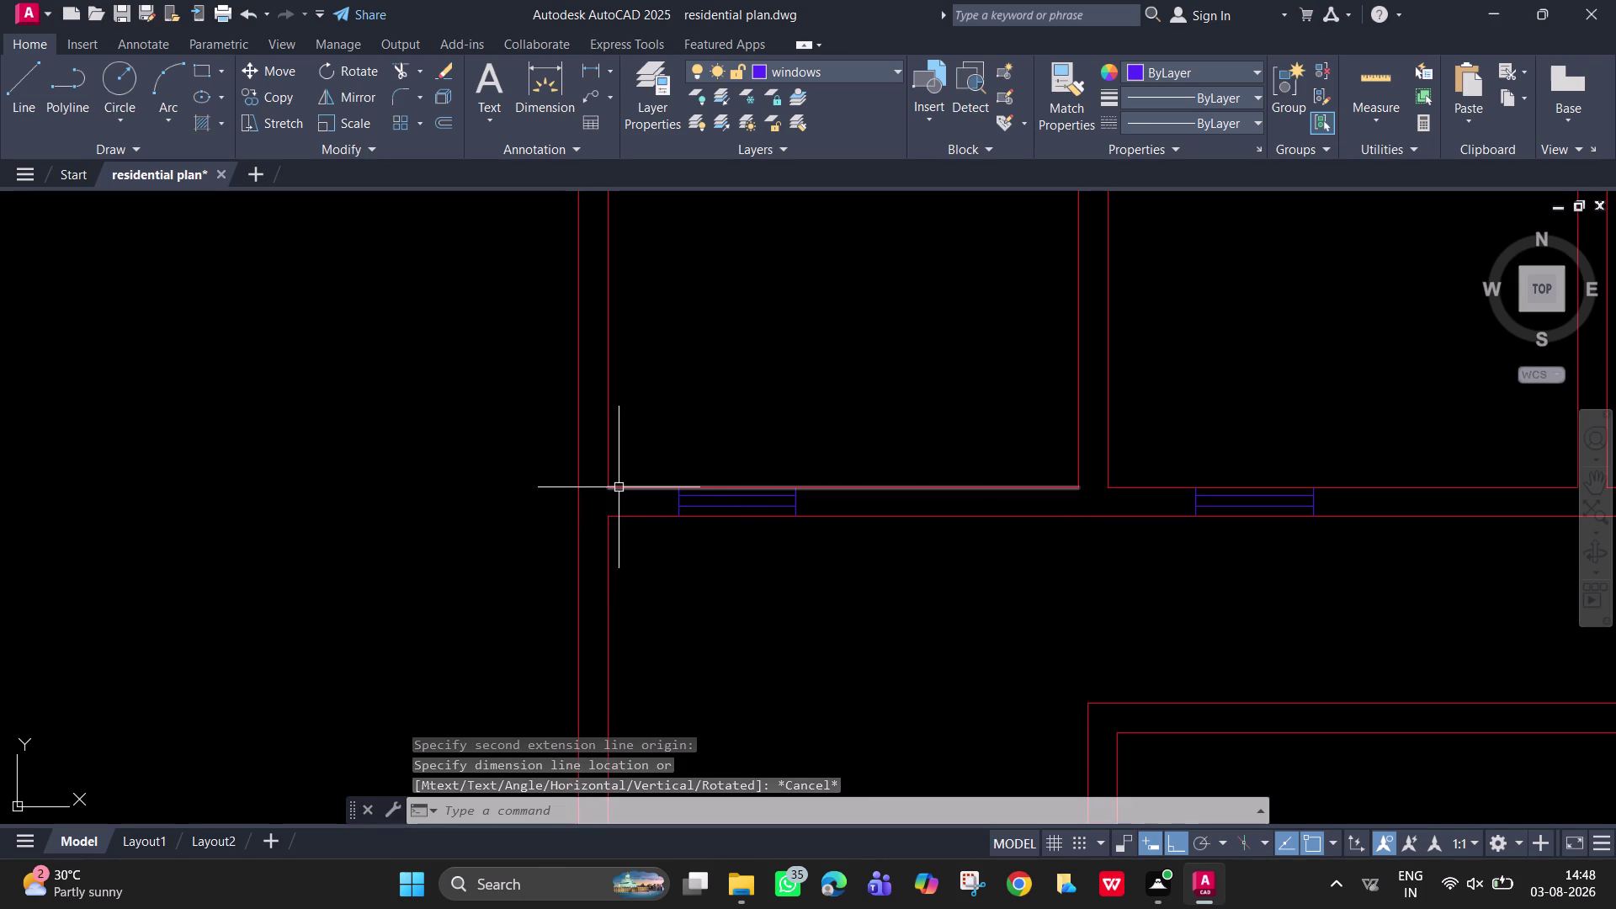
key(l)
key(Return)
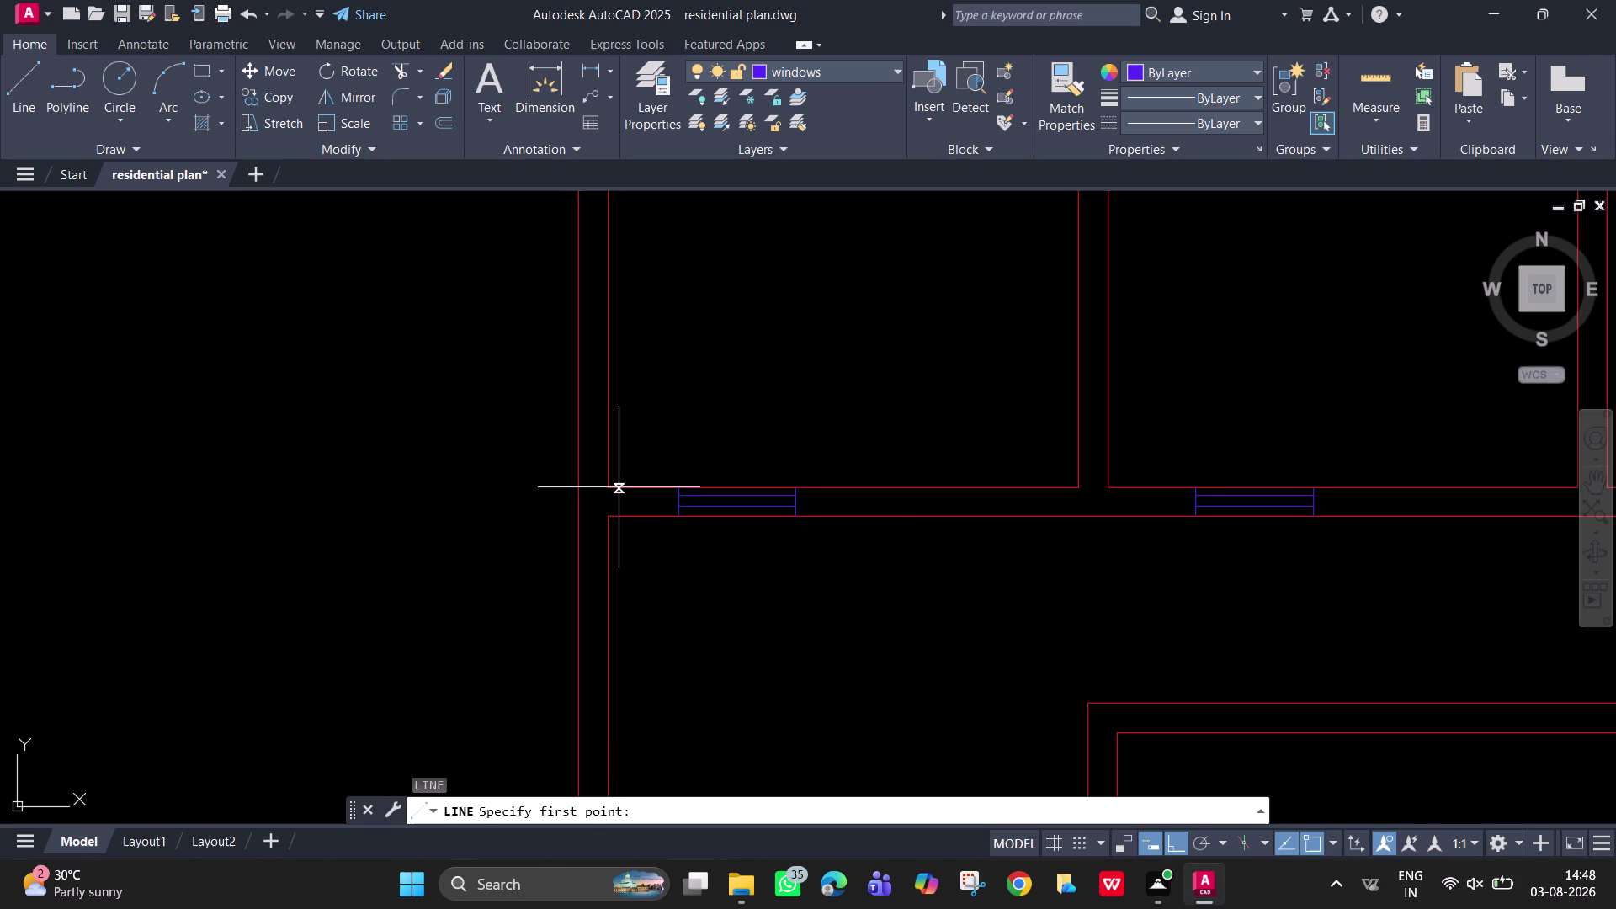
Draw a line across the wall, tracked 2' from the wall corner.
text(tk)
key(space)
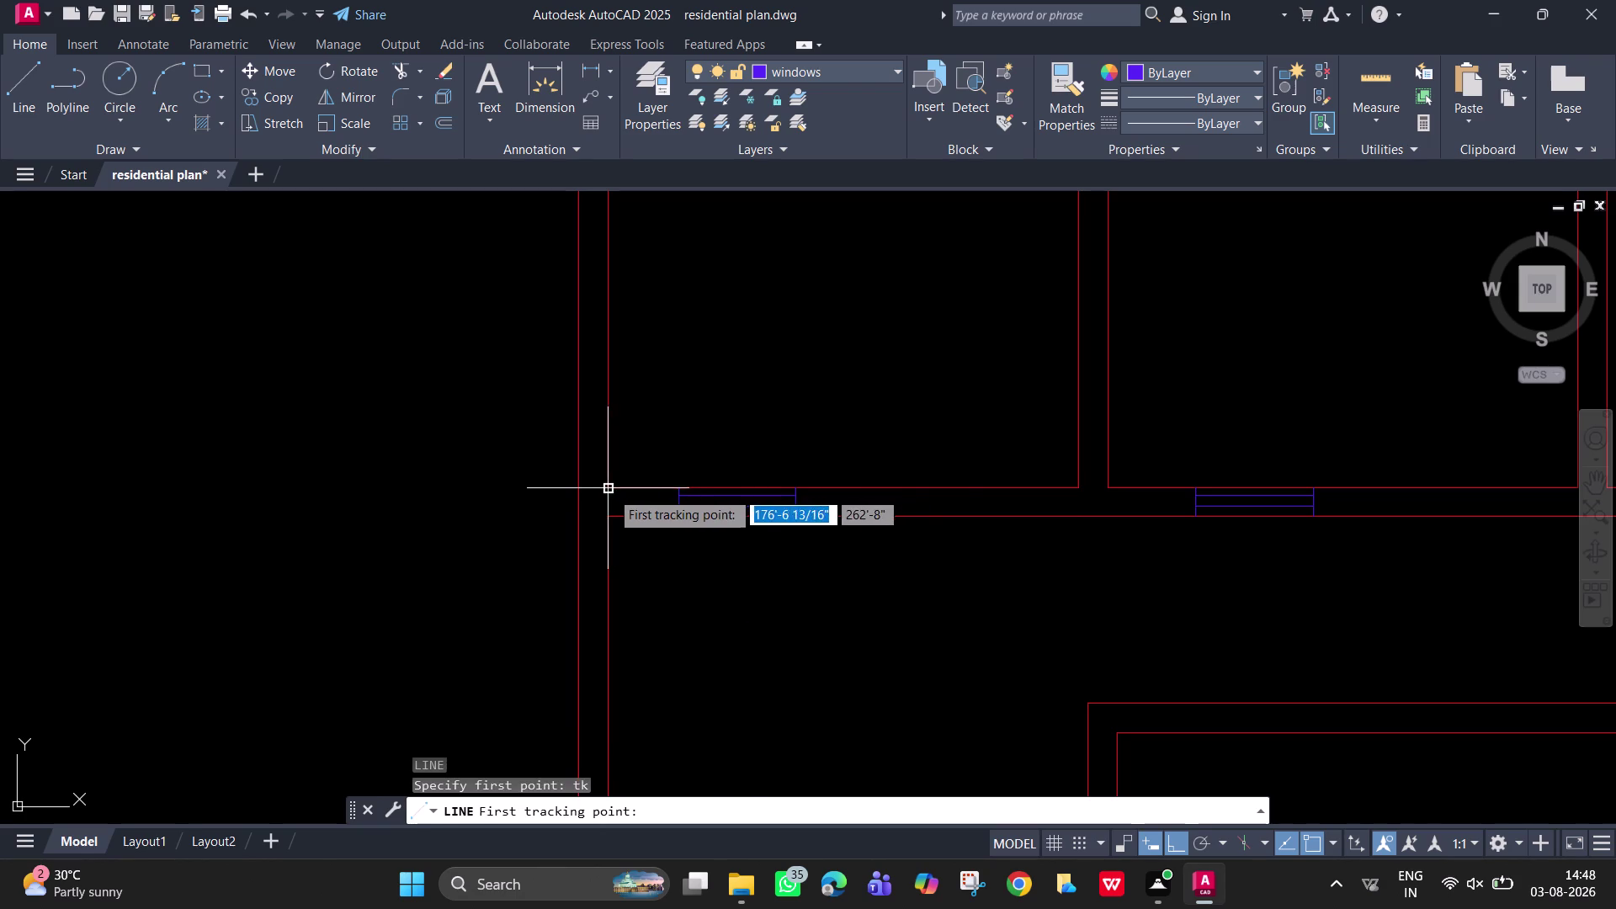
click(610, 490)
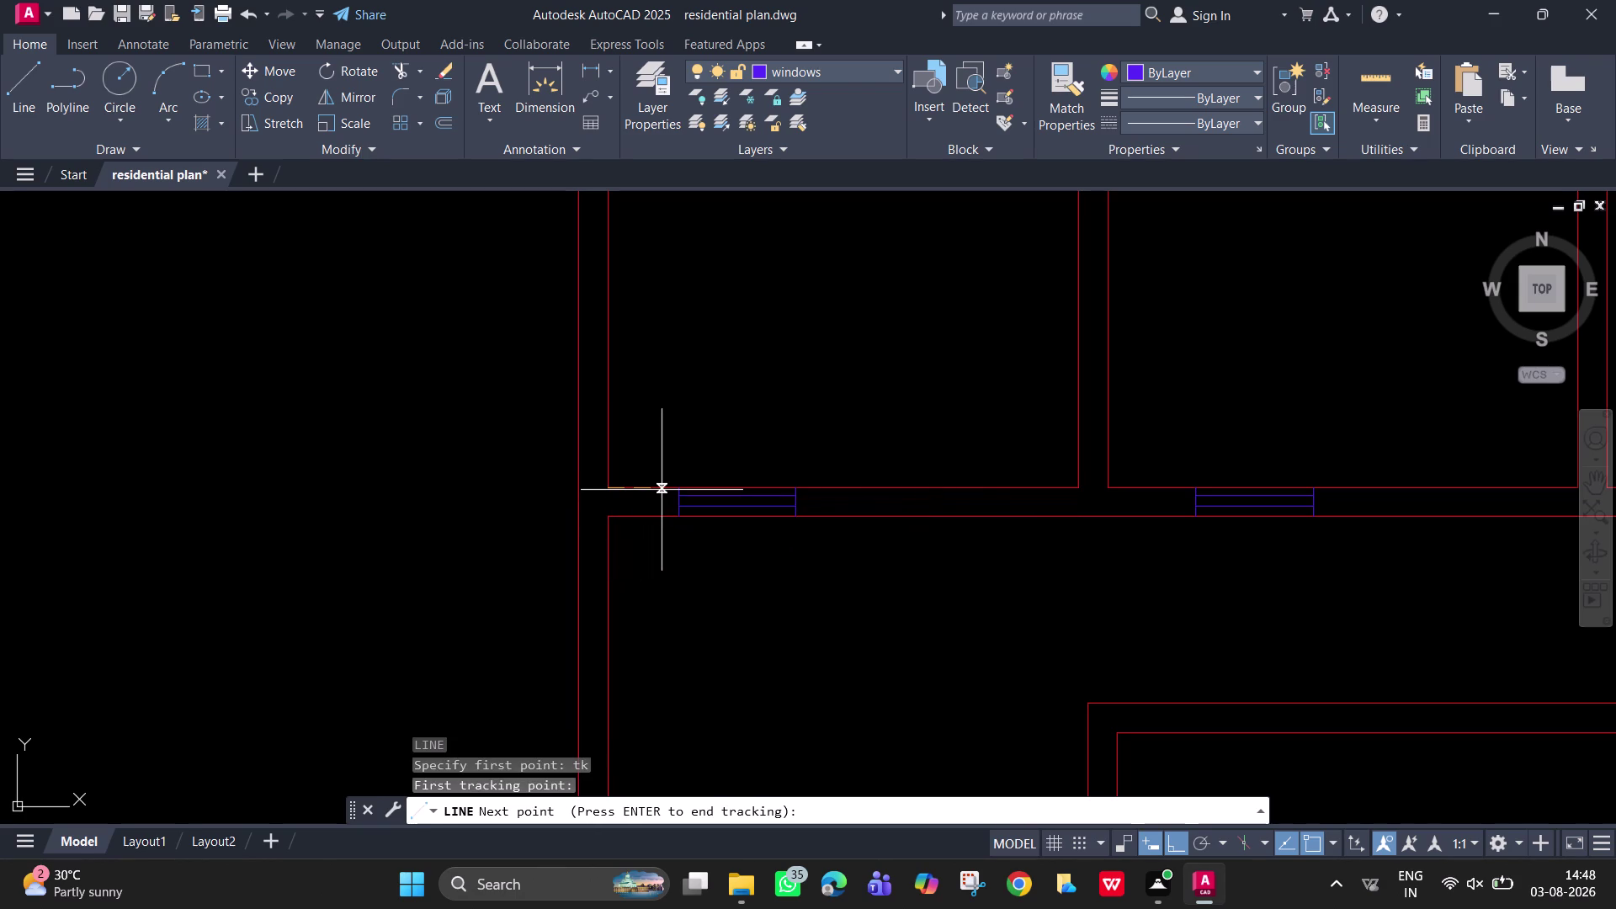
text(2')
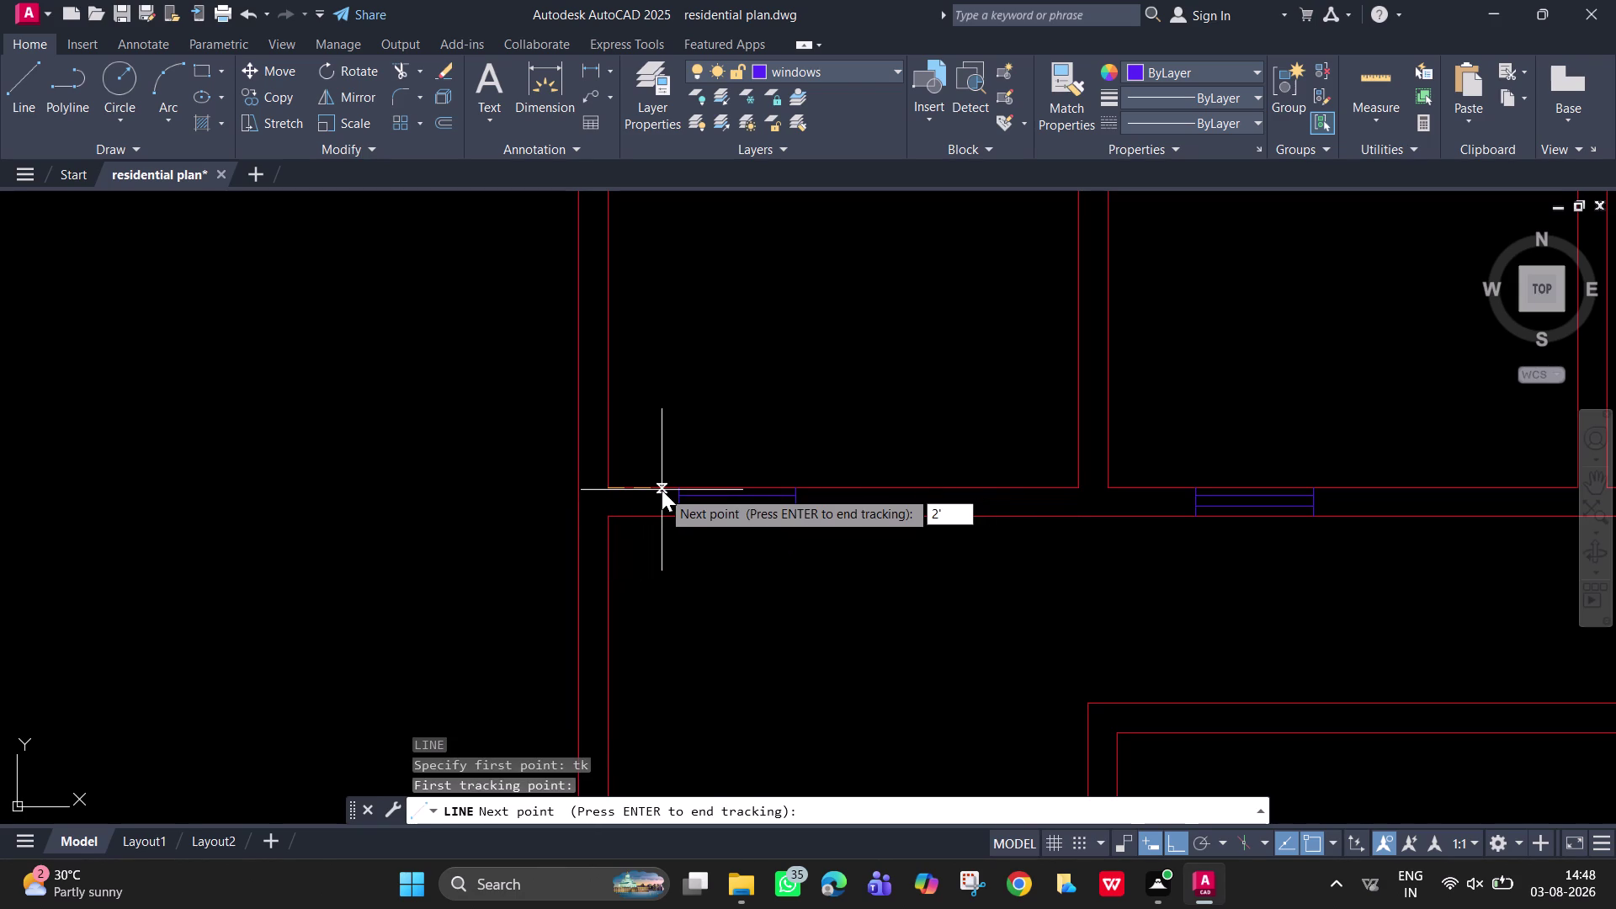
key(Return)
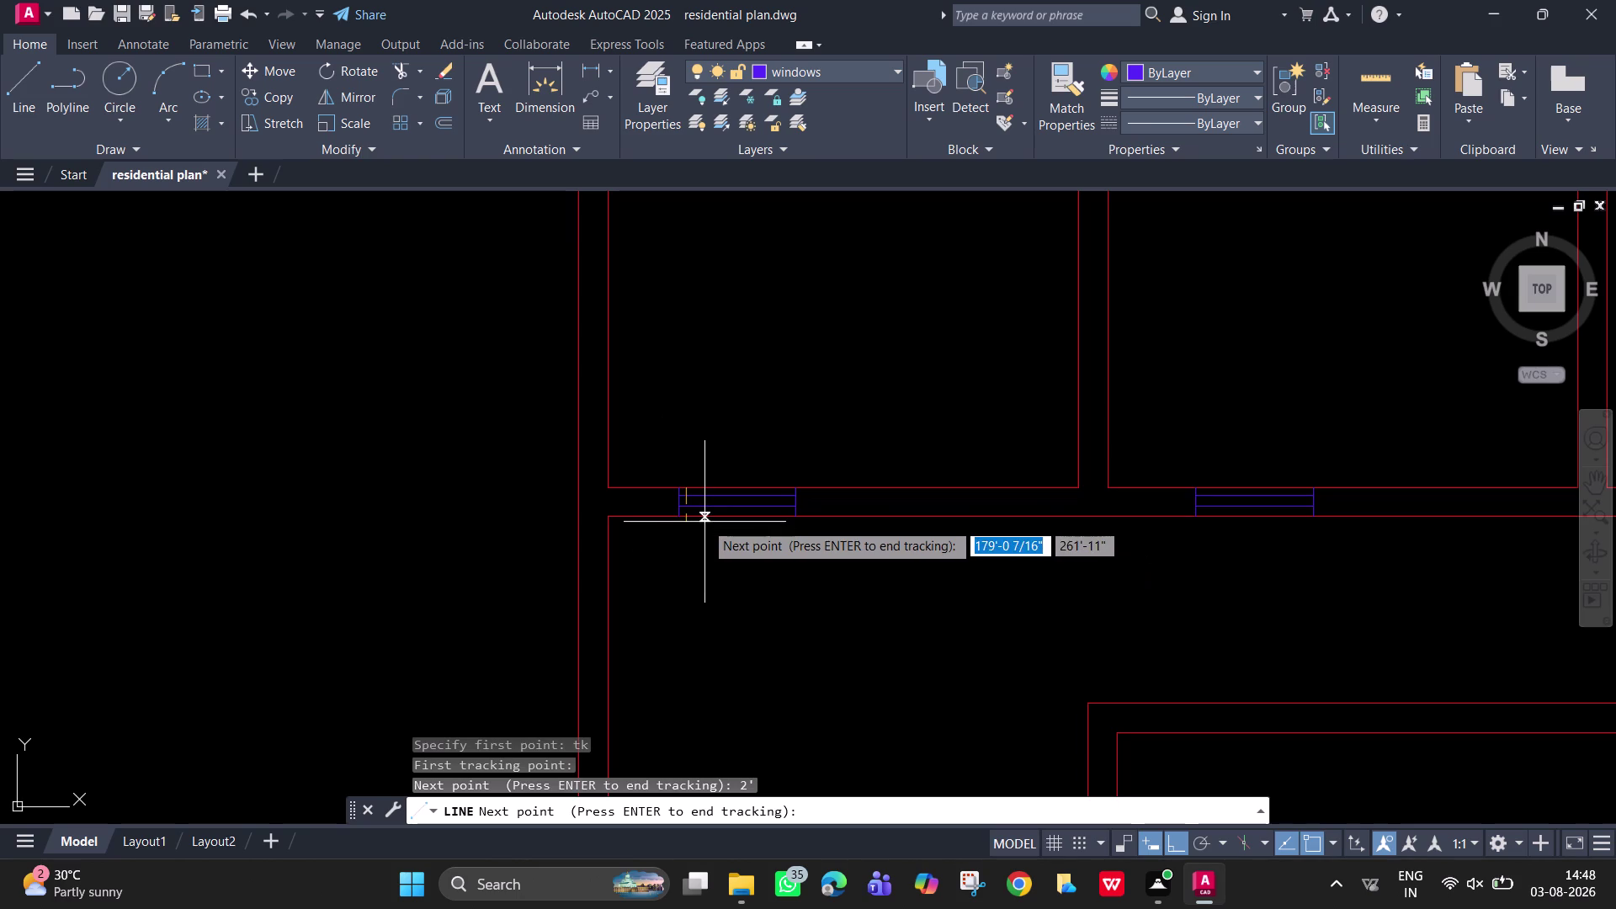
key(Return)
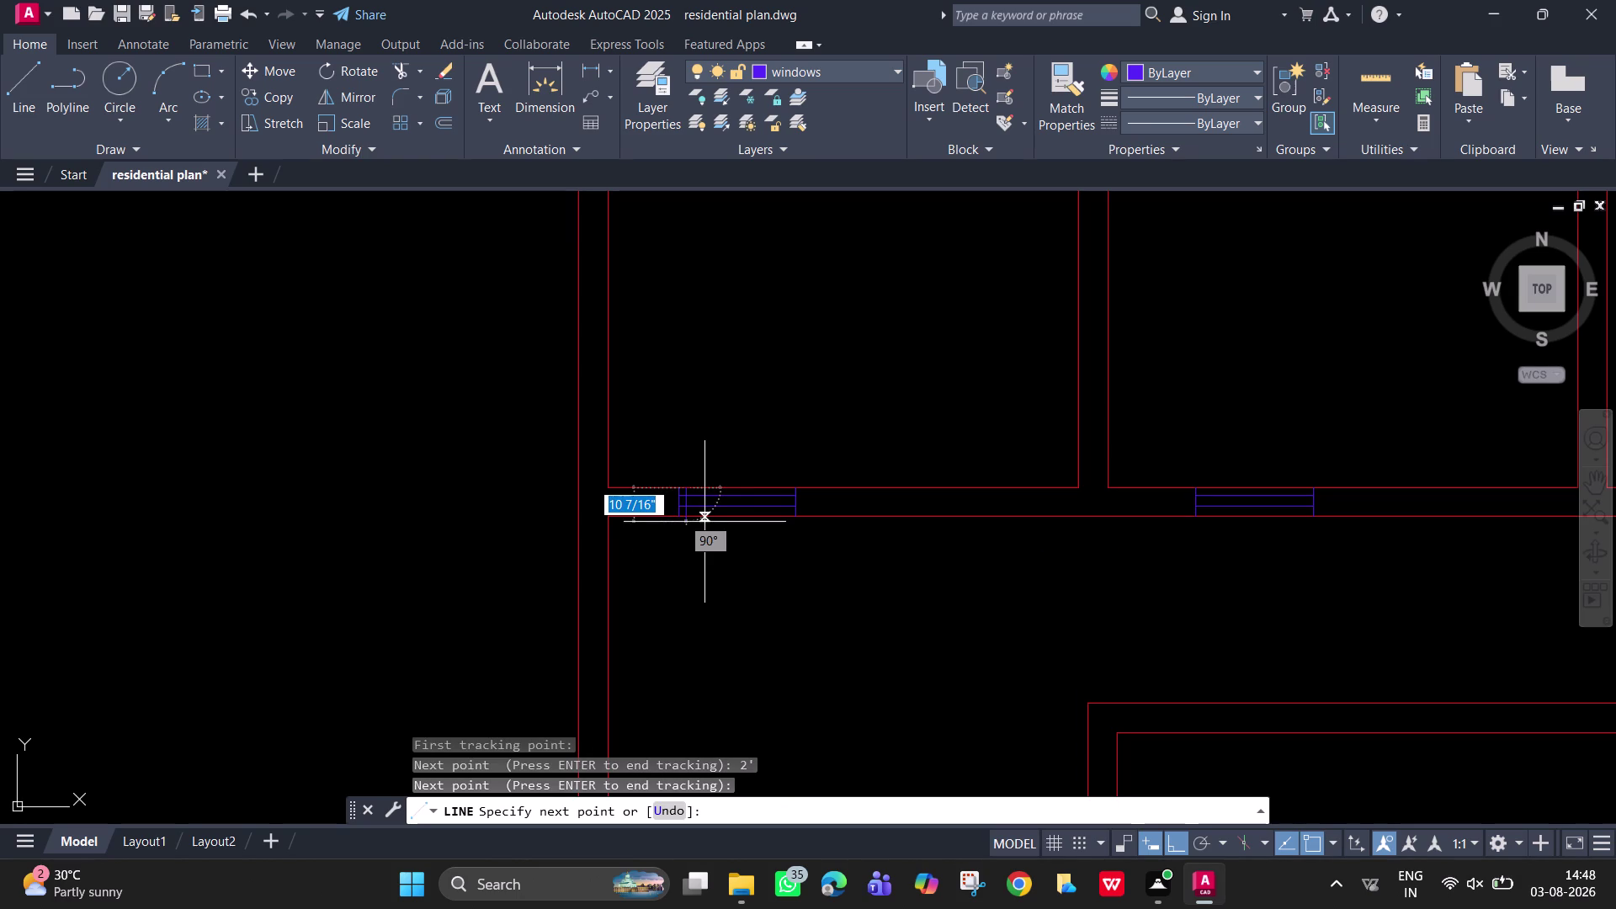
click(698, 582)
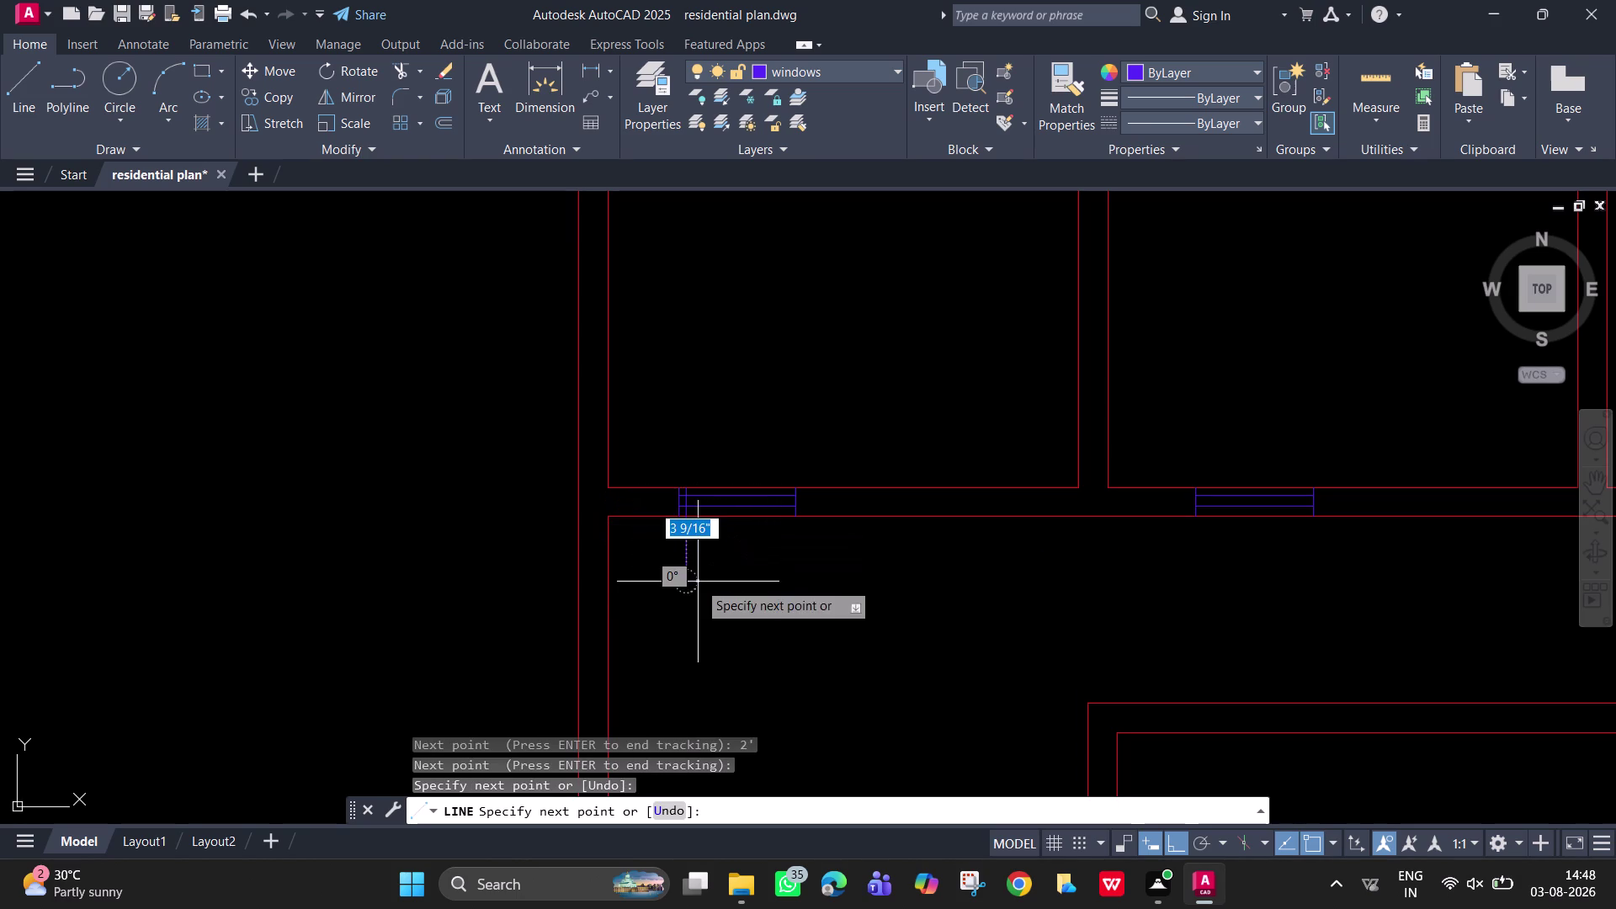
key(Escape)
Select all the lines of the first window symbol.
scroll(up, 3)
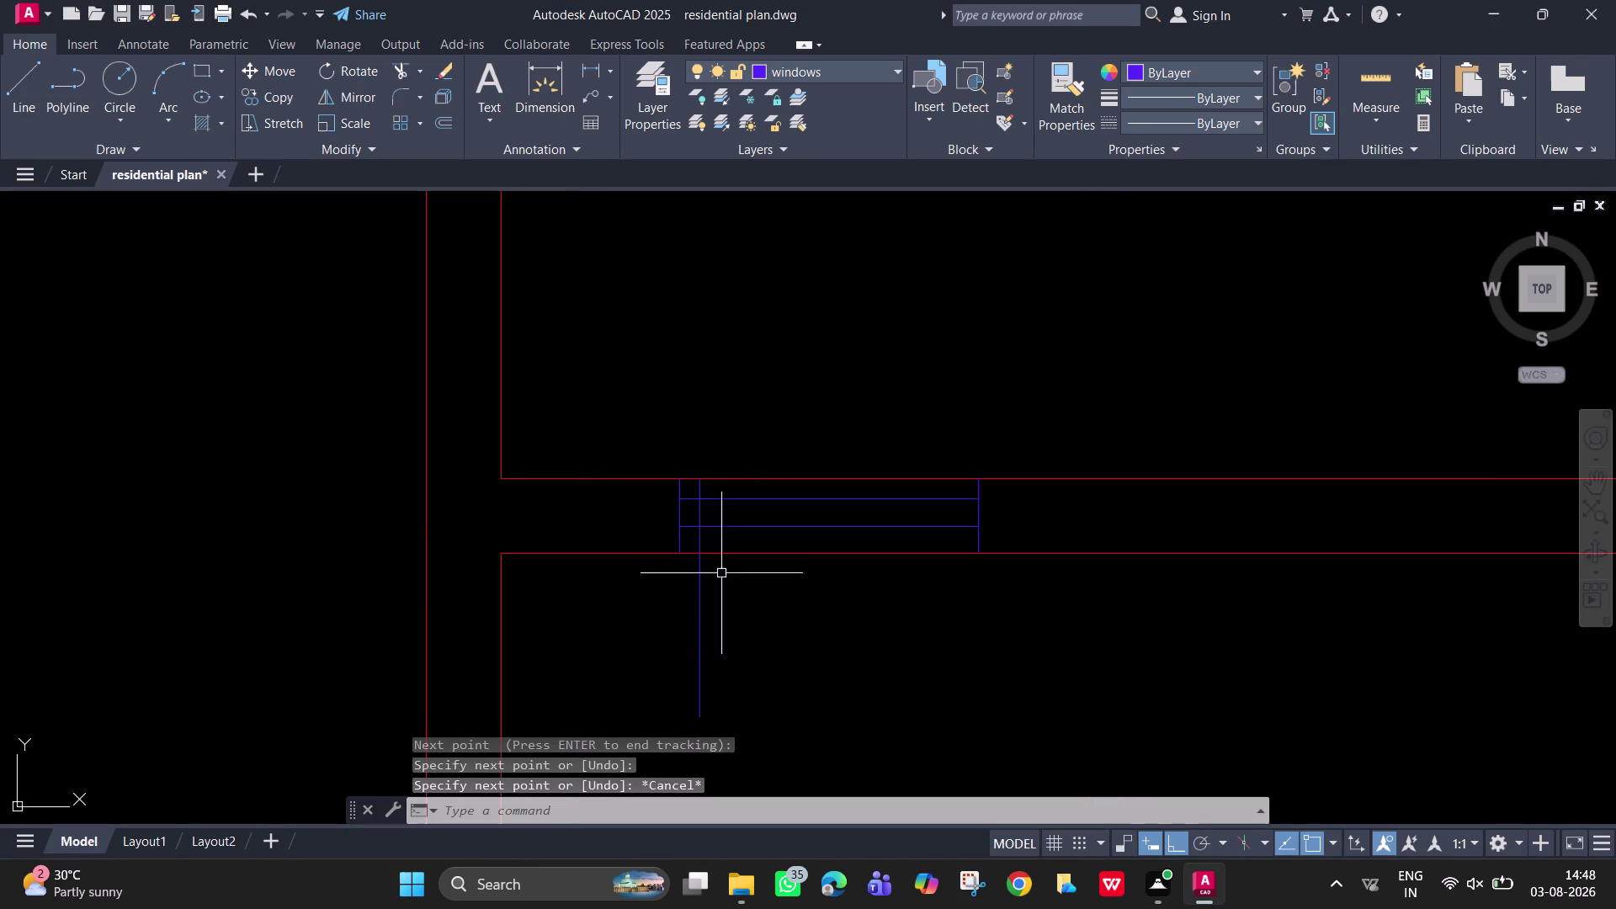
click(799, 540)
click(759, 487)
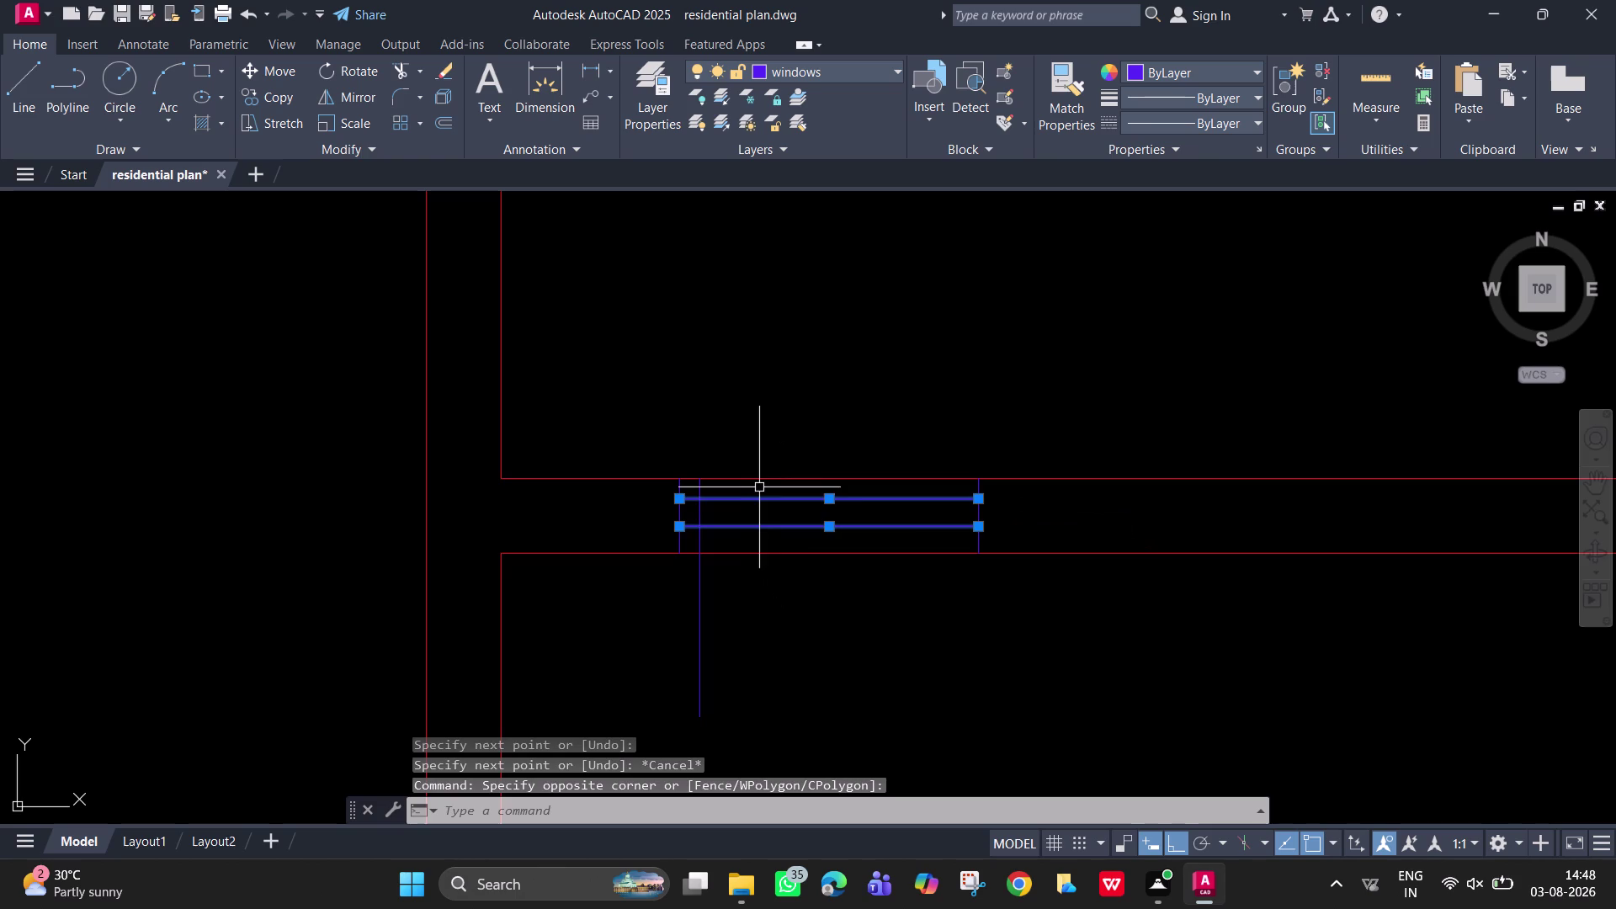
click(979, 538)
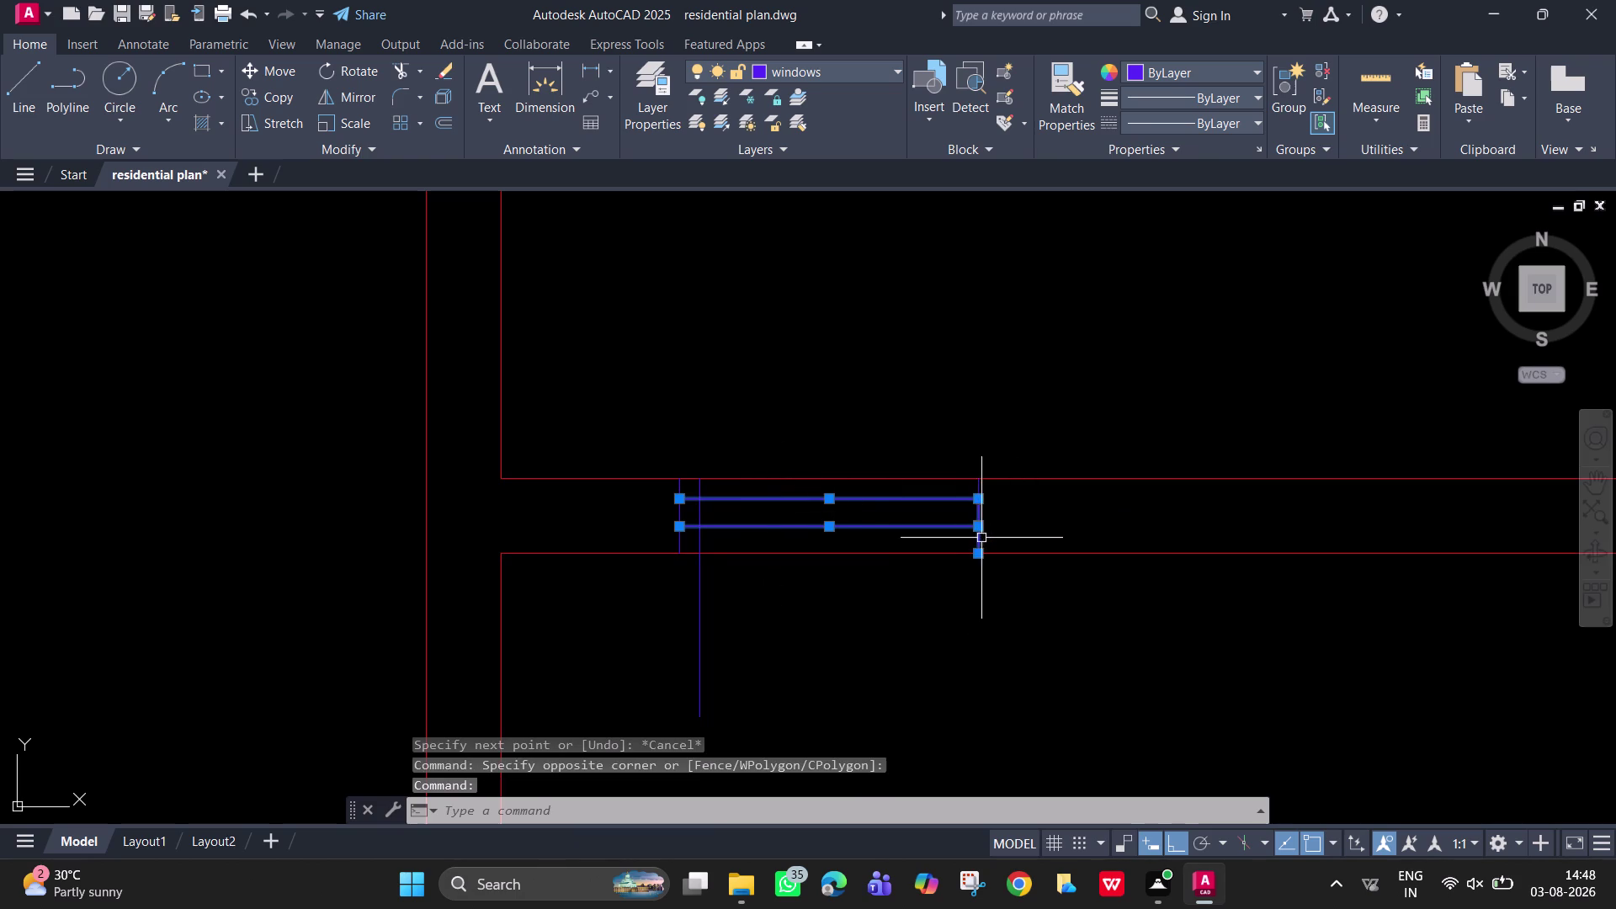
scroll(up, 3)
click(977, 487)
click(955, 481)
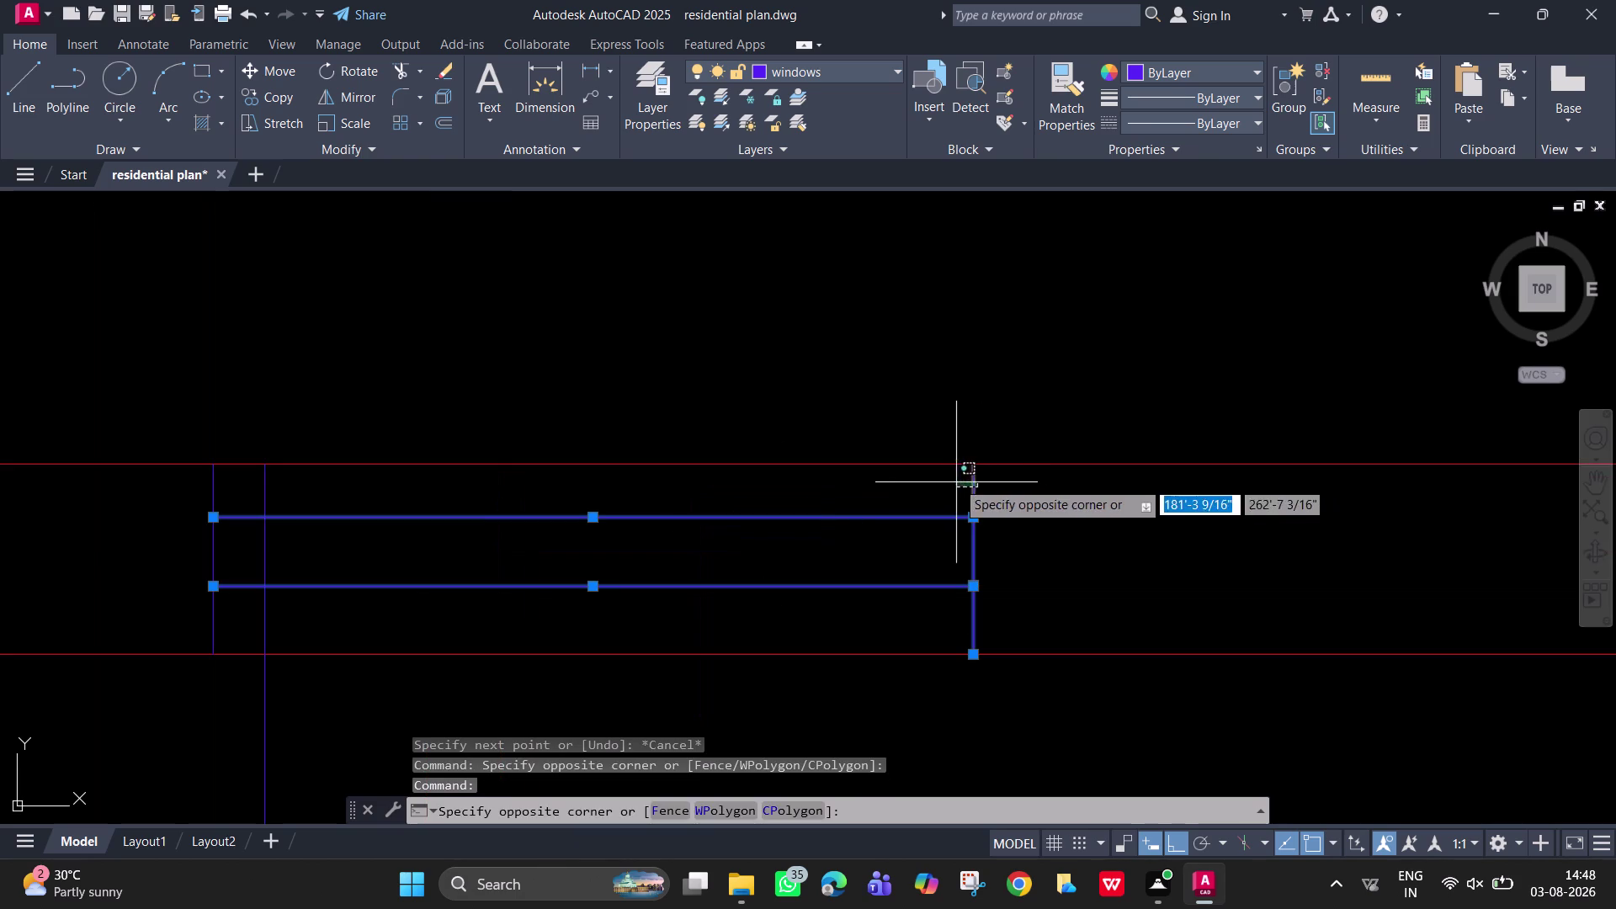
click(241, 561)
click(193, 540)
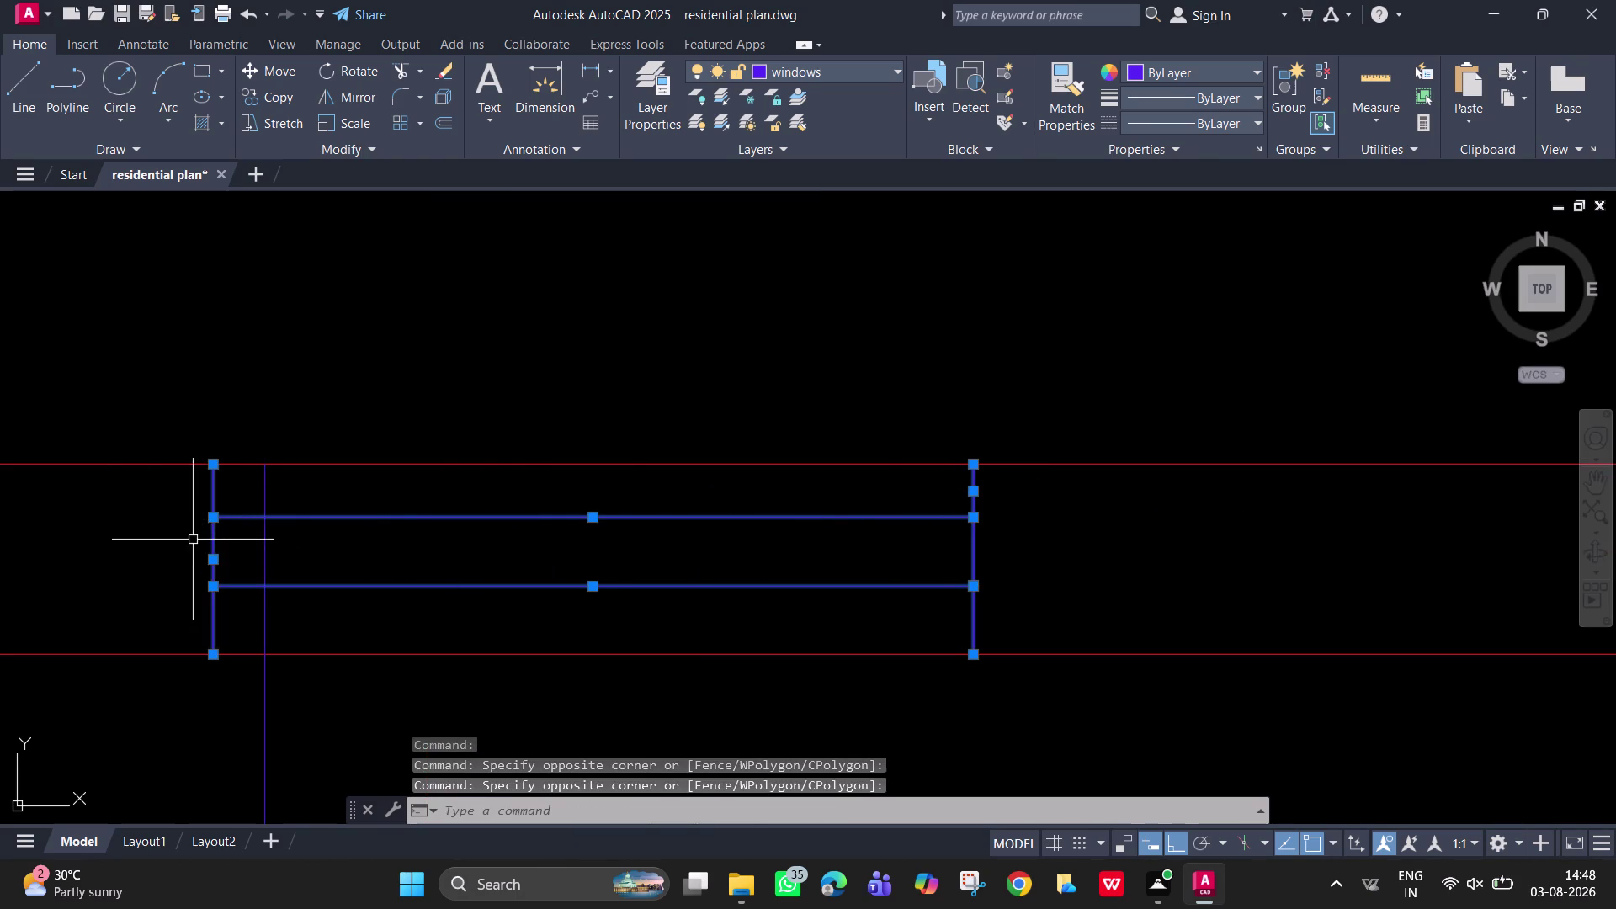
scroll(down, 3)
middle_drag(361, 601, 414, 601)
Move the window symbol along the wall to line up with the new line.
text(m)
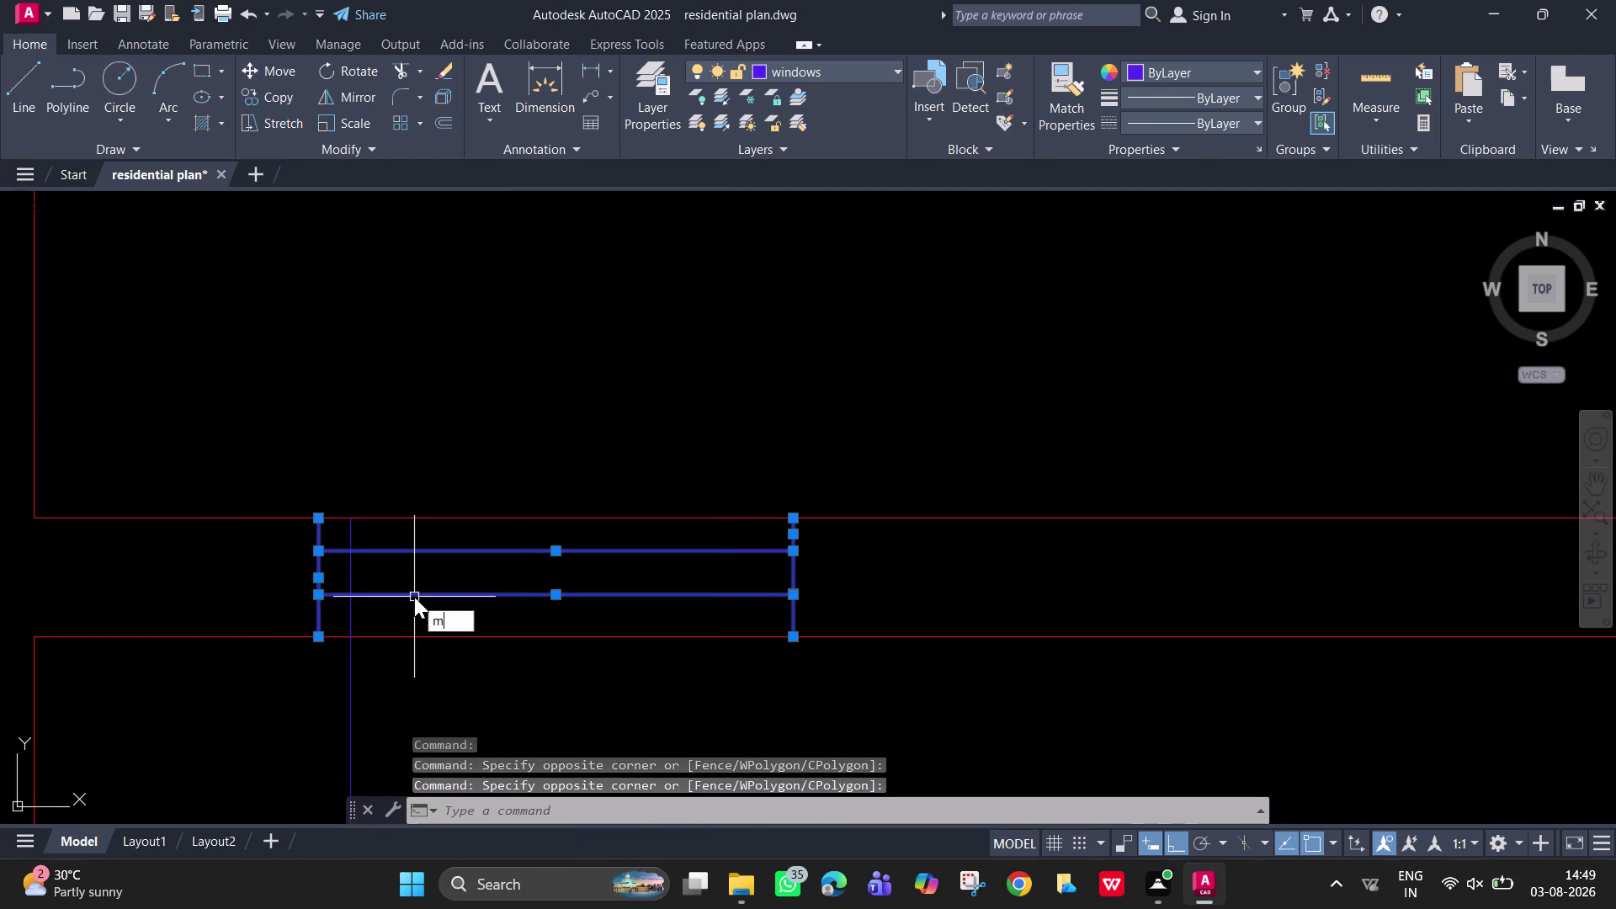
key(space)
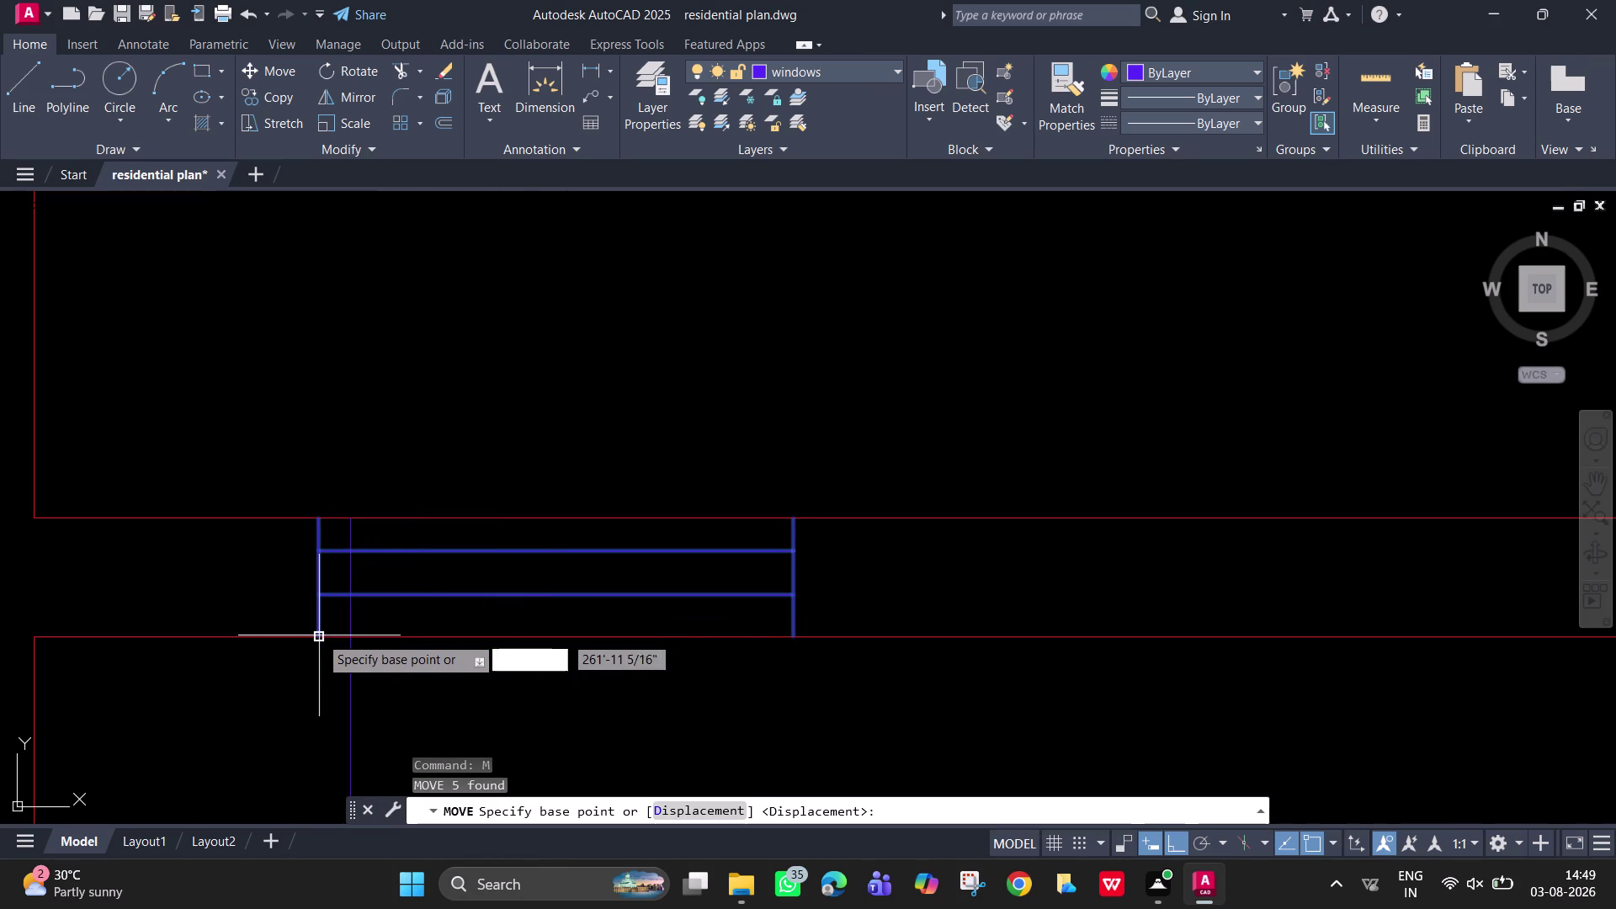
click(317, 635)
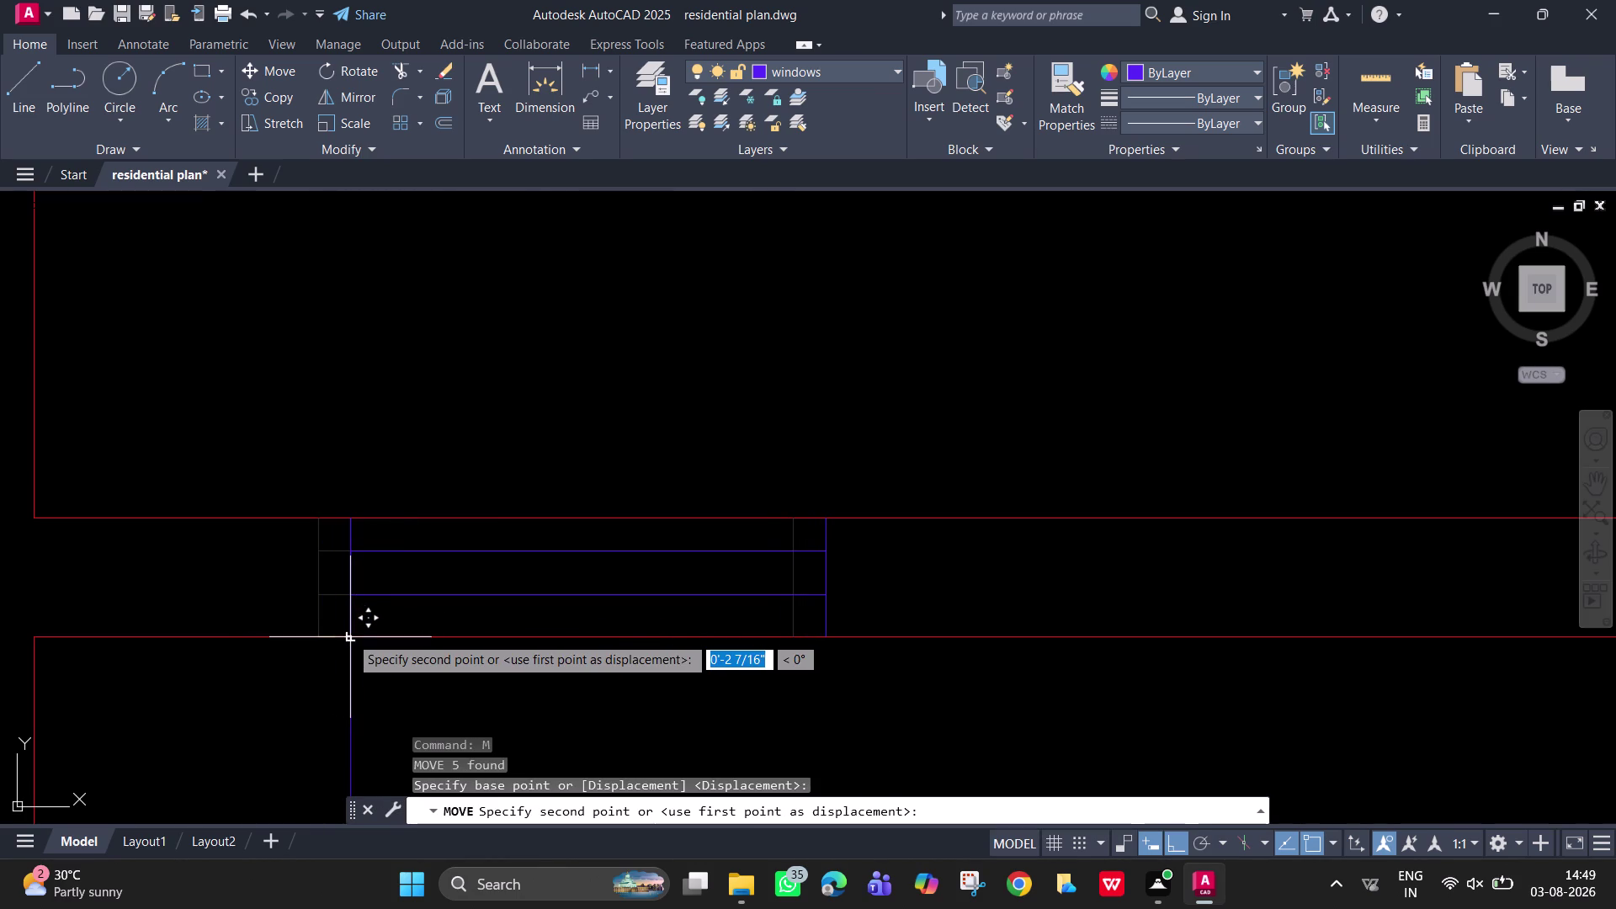
click(353, 635)
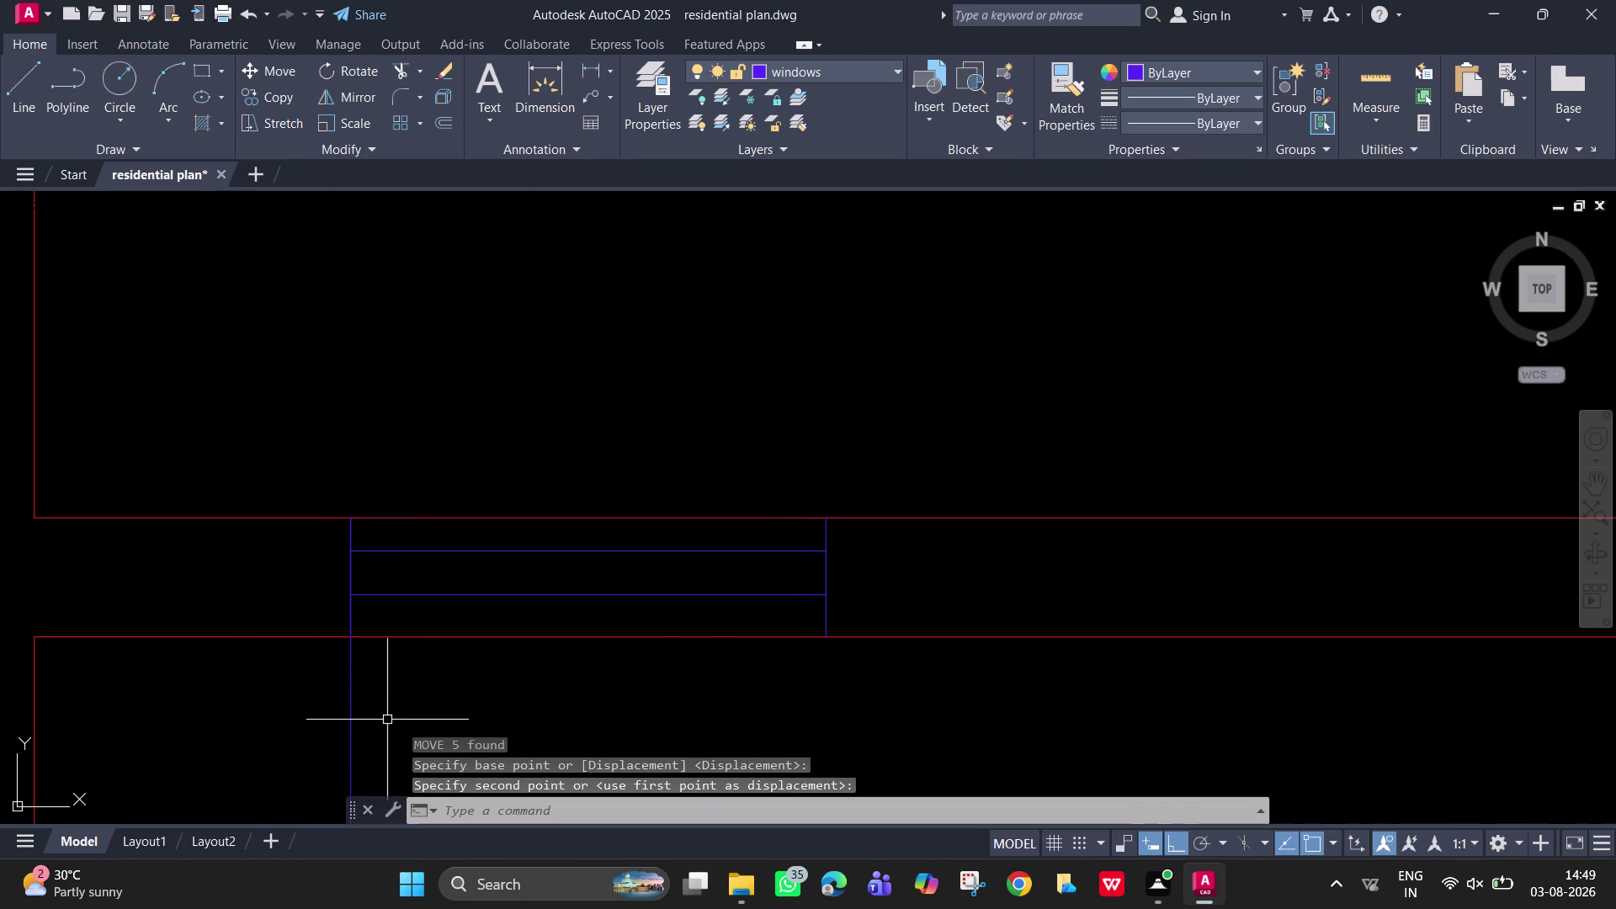
key(space)
Erase the leftover vertical line at the window's left end.
click(356, 705)
click(349, 702)
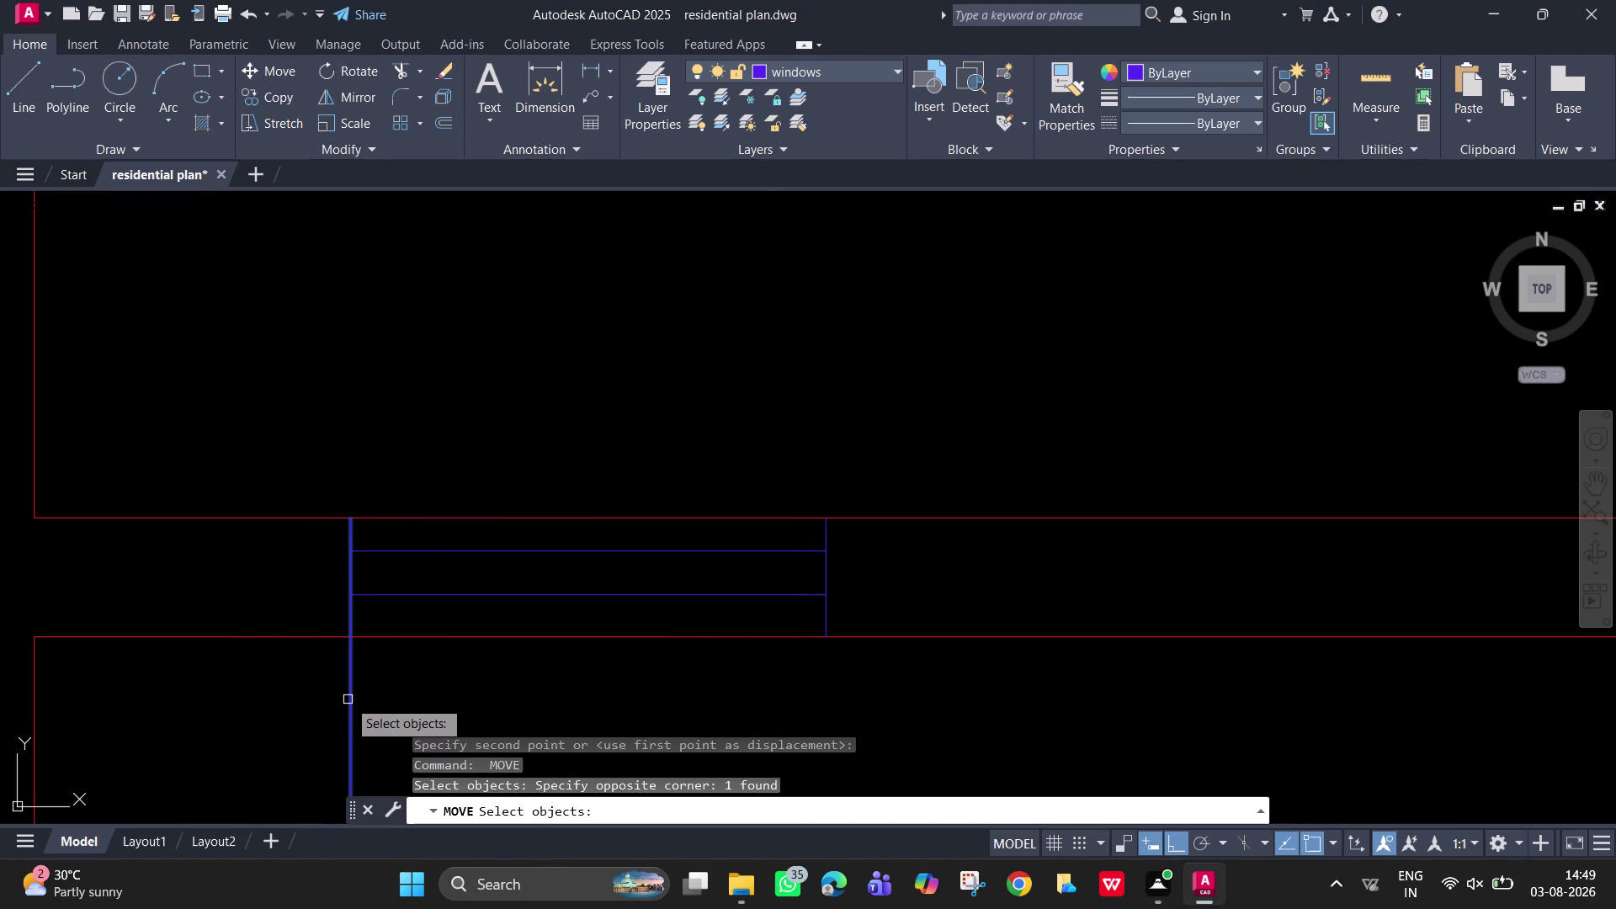
key(Delete)
click(348, 699)
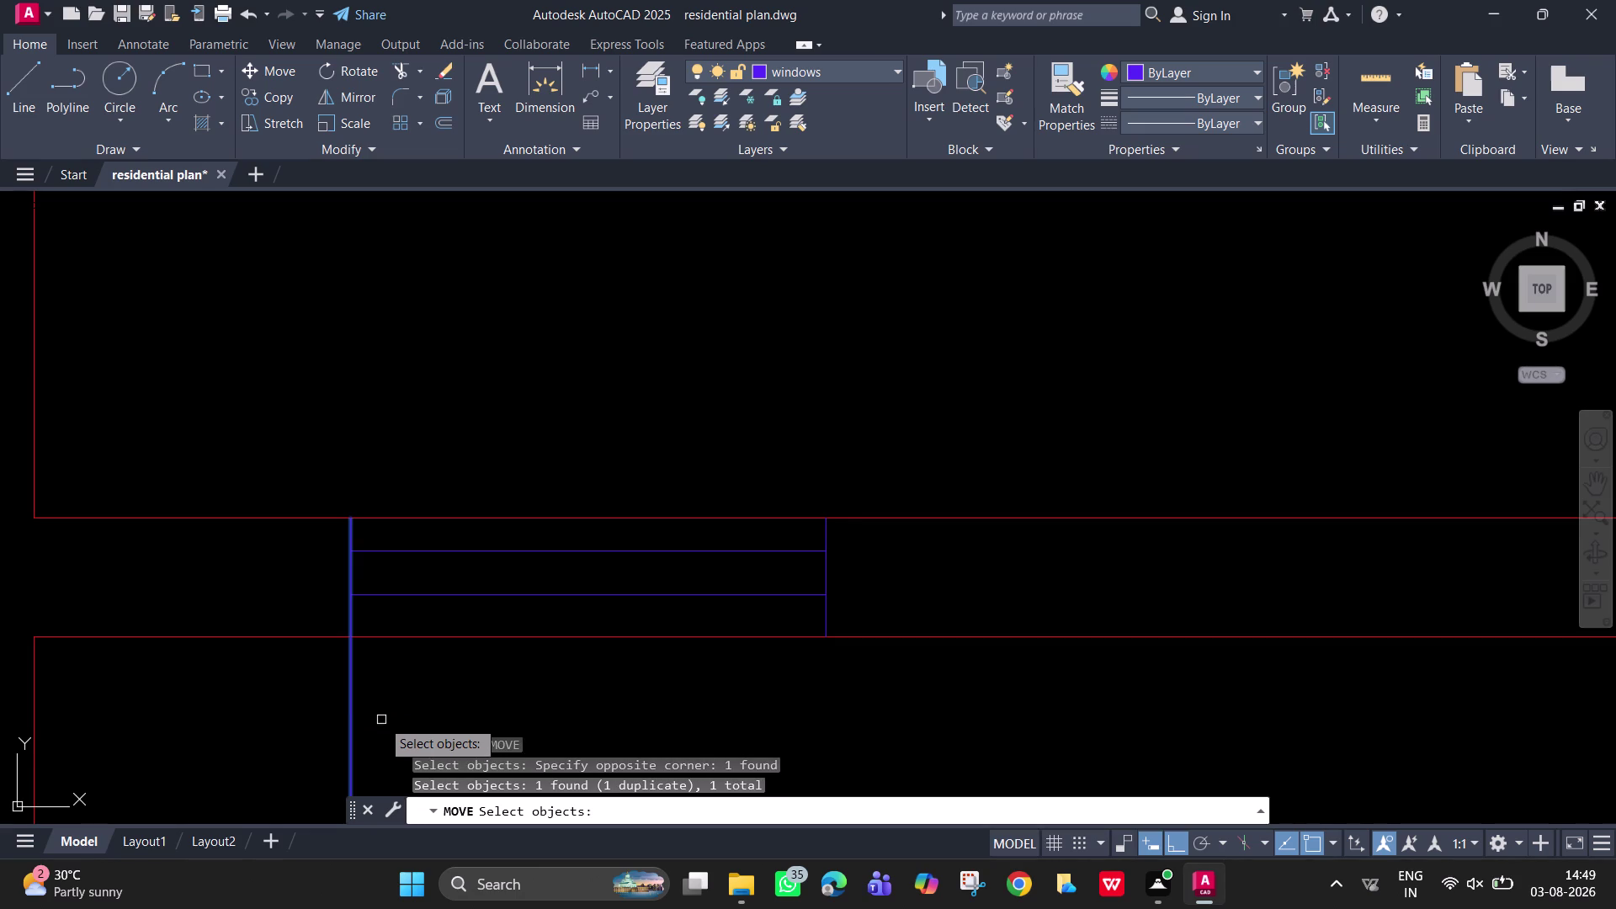
key(Escape)
click(339, 692)
double_click(357, 704)
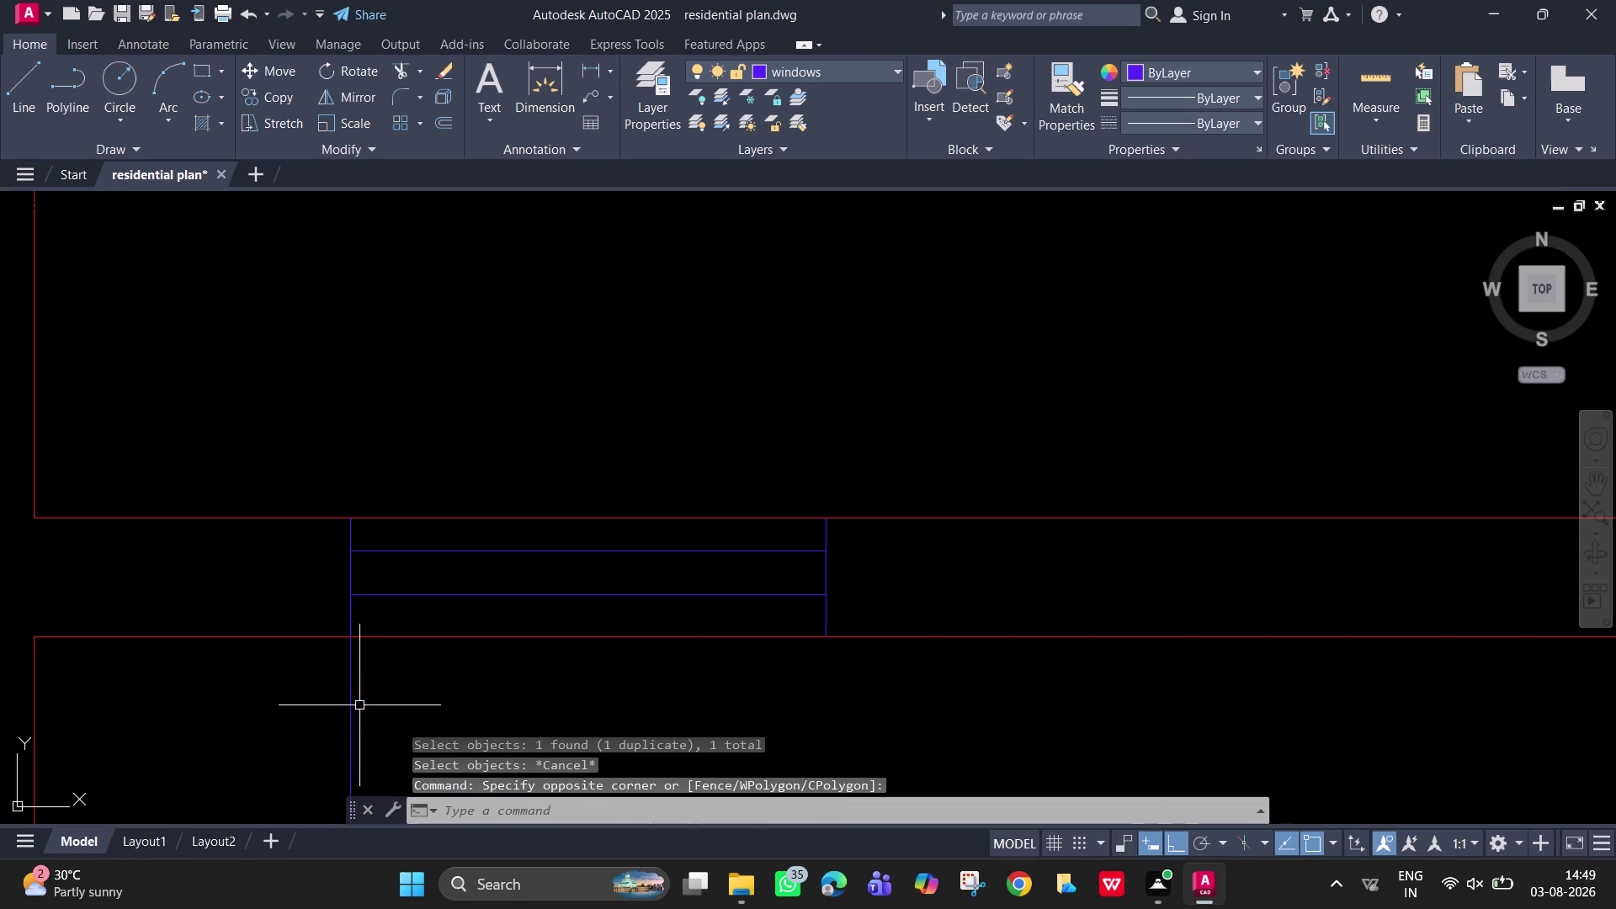
click(348, 702)
key(Delete)
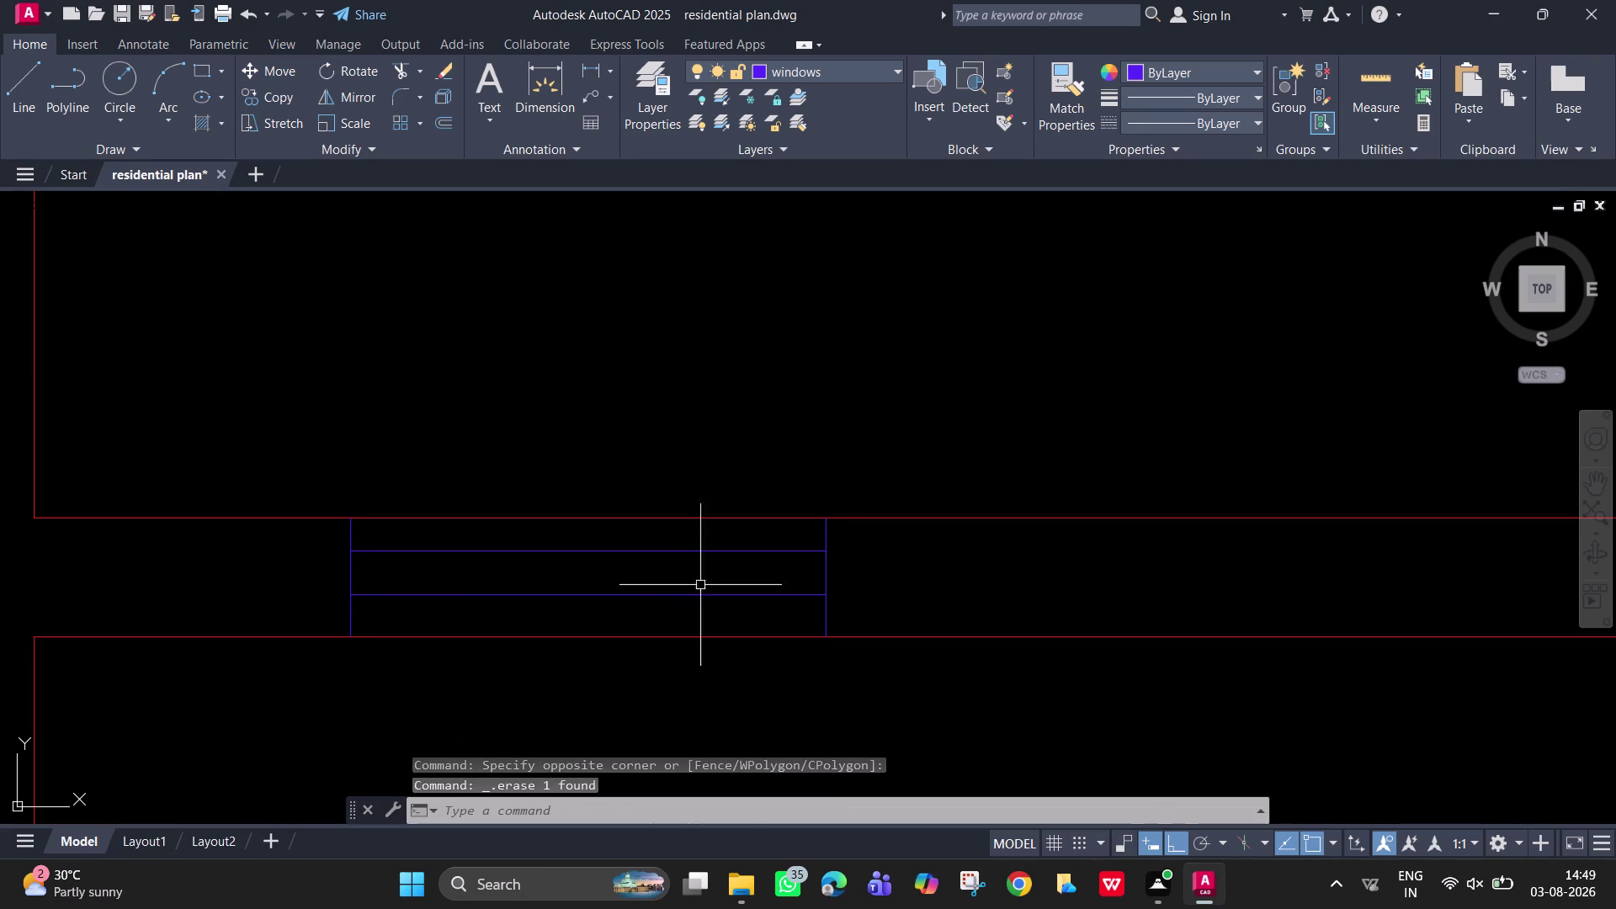
scroll(down, 3)
Draw a temporary guide line starting 2' from the inner wall corner, using TK tracking.
middle_drag(1145, 648, 921, 517)
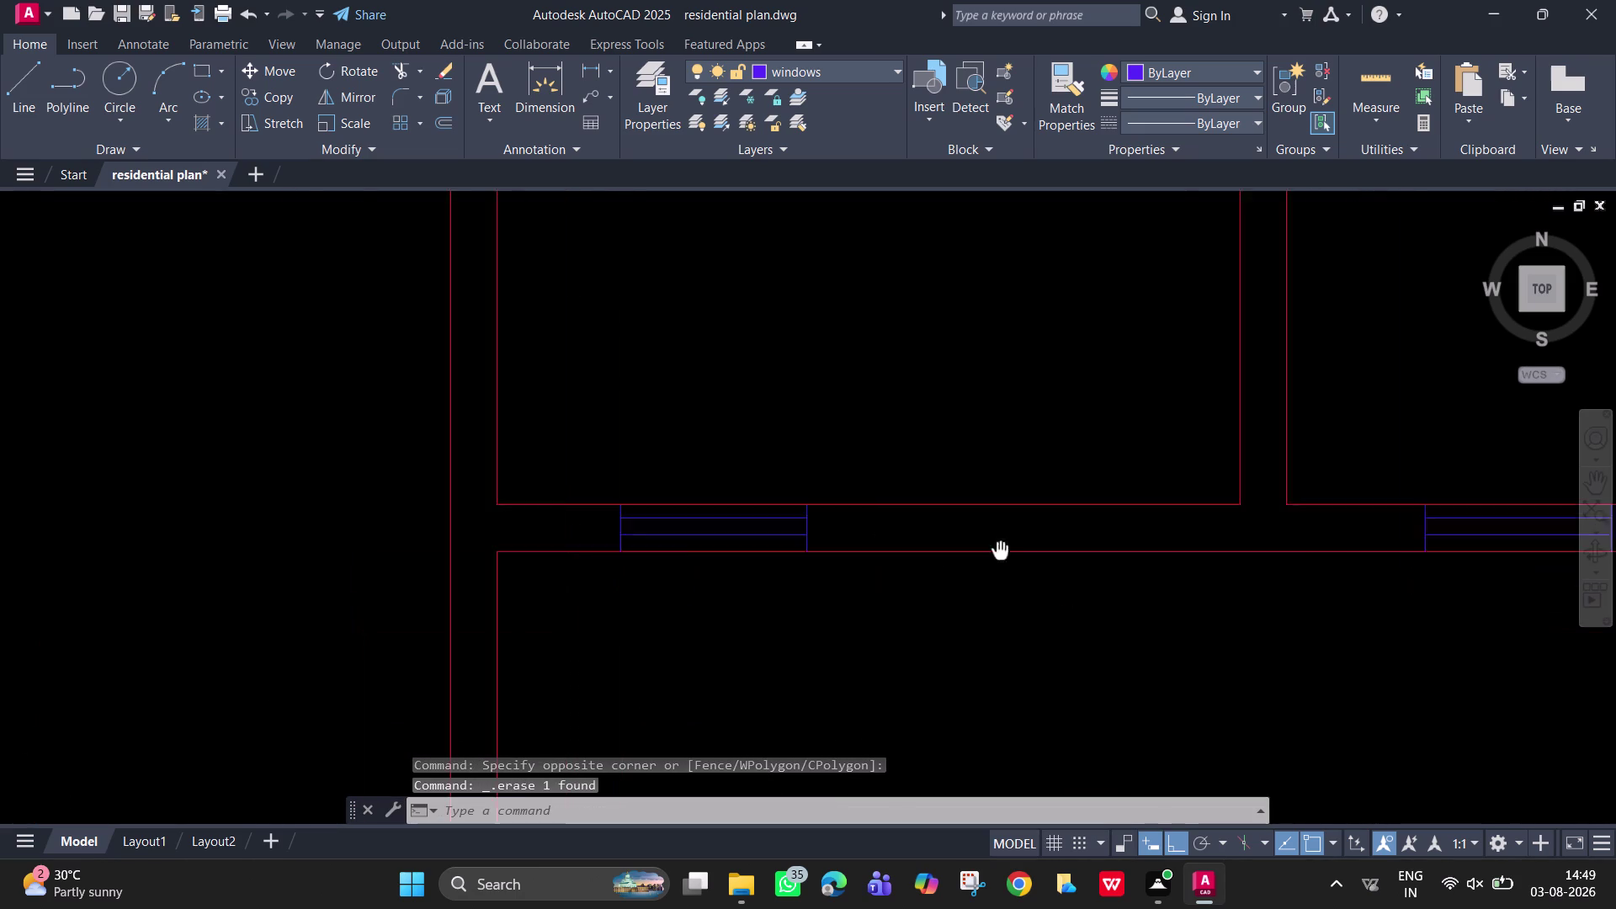
middle_drag(921, 518, 882, 509)
middle_drag(1098, 464, 915, 488)
scroll(up, 3)
middle_drag(921, 459, 840, 428)
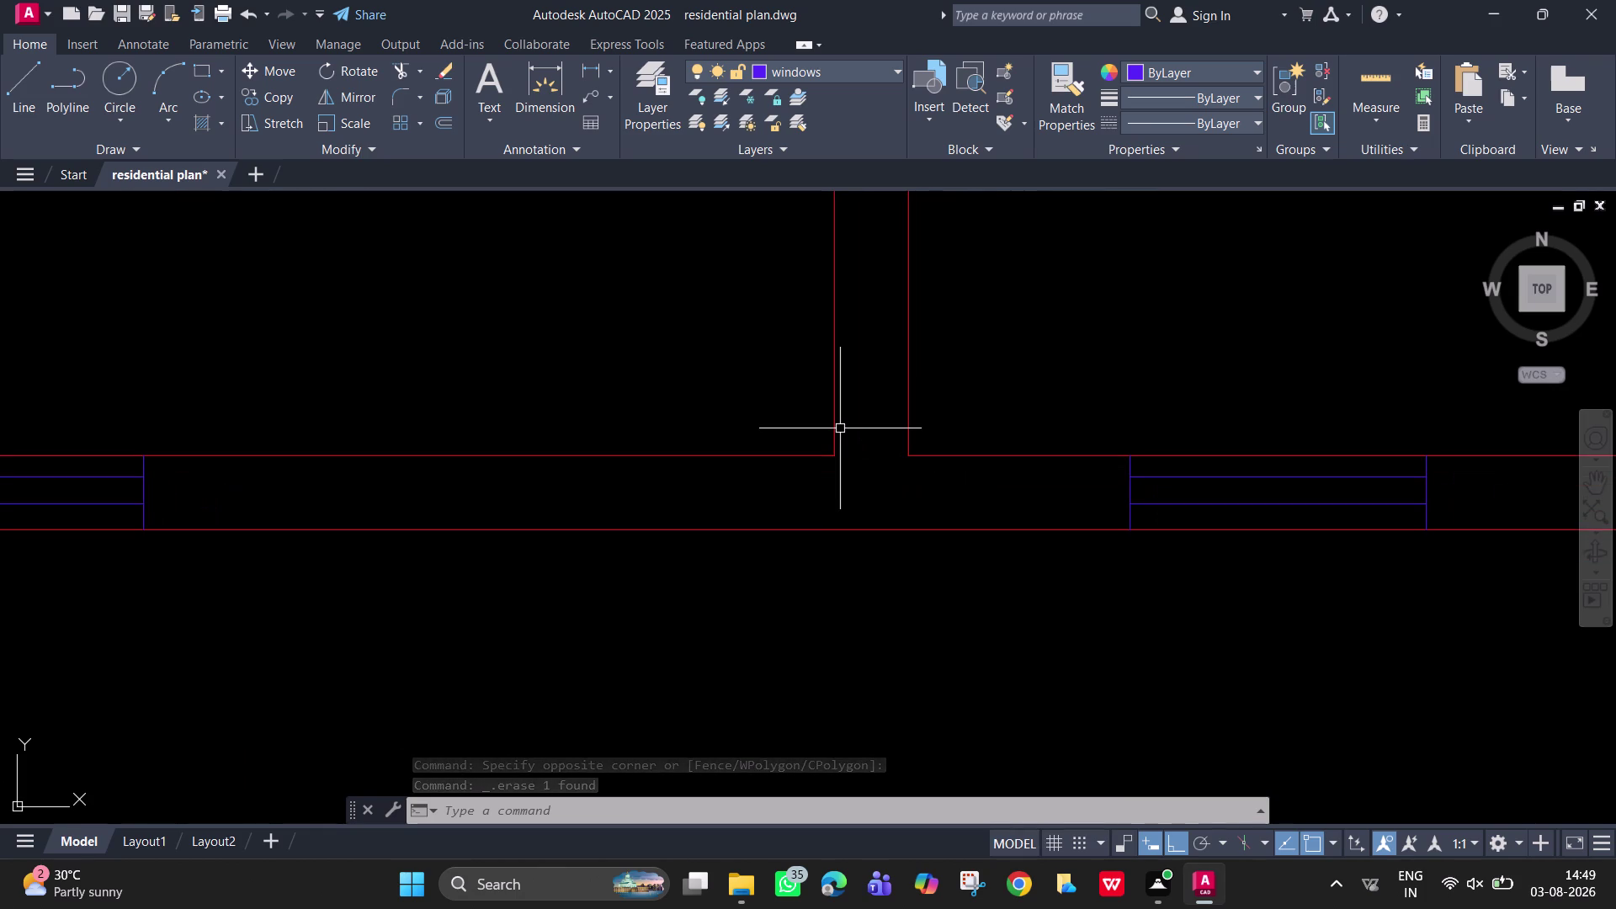
key(l)
key(Return)
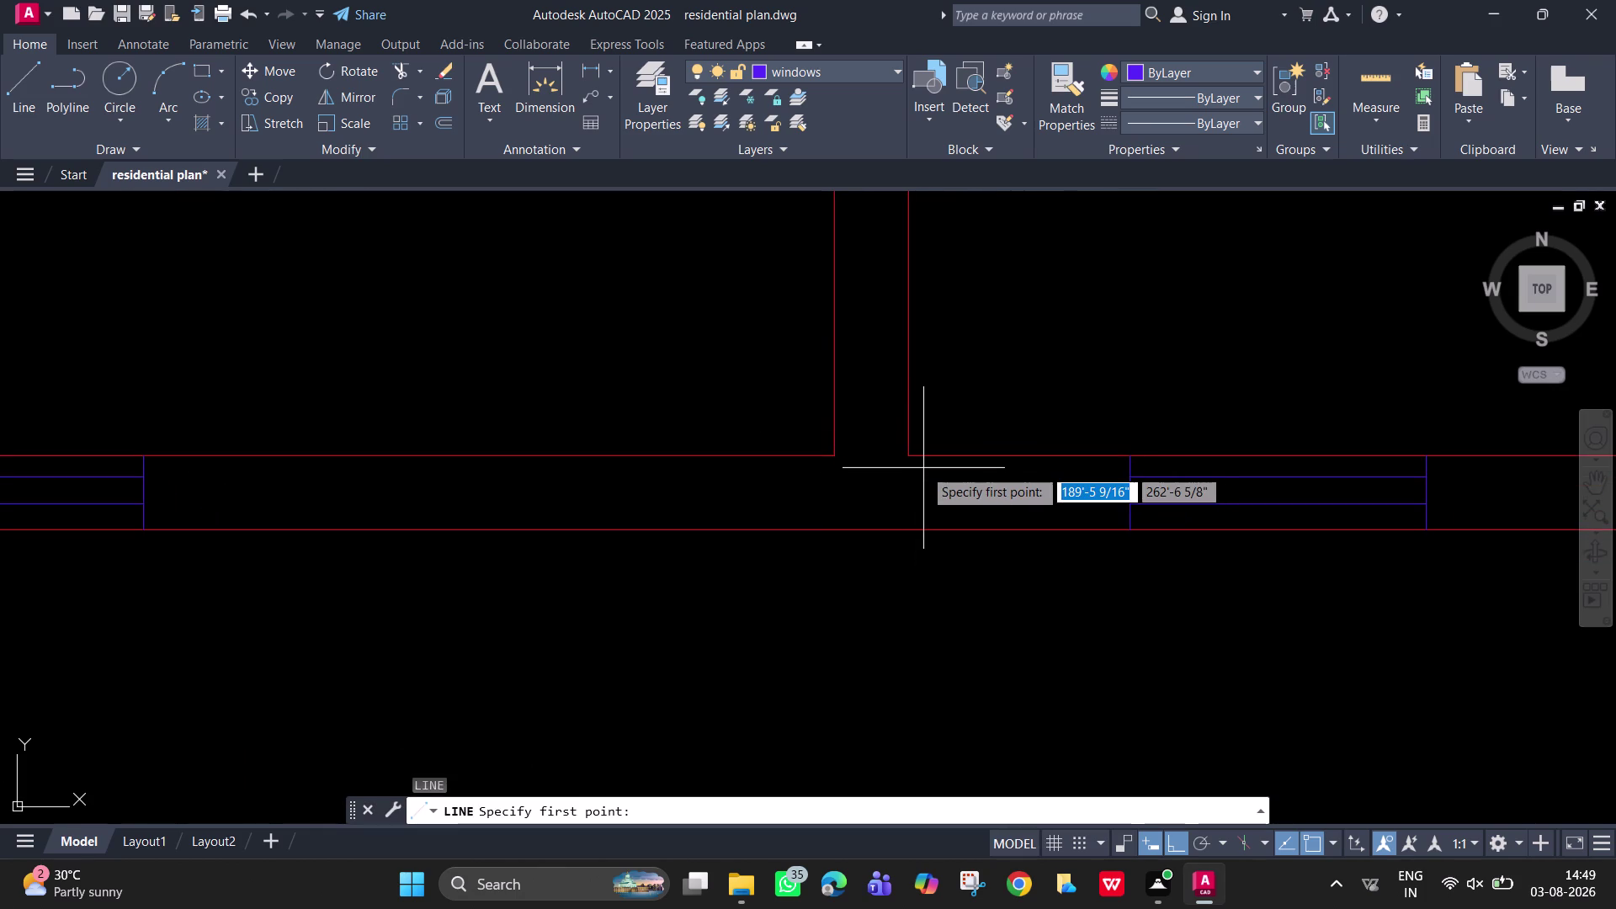
text(tk)
key(Return)
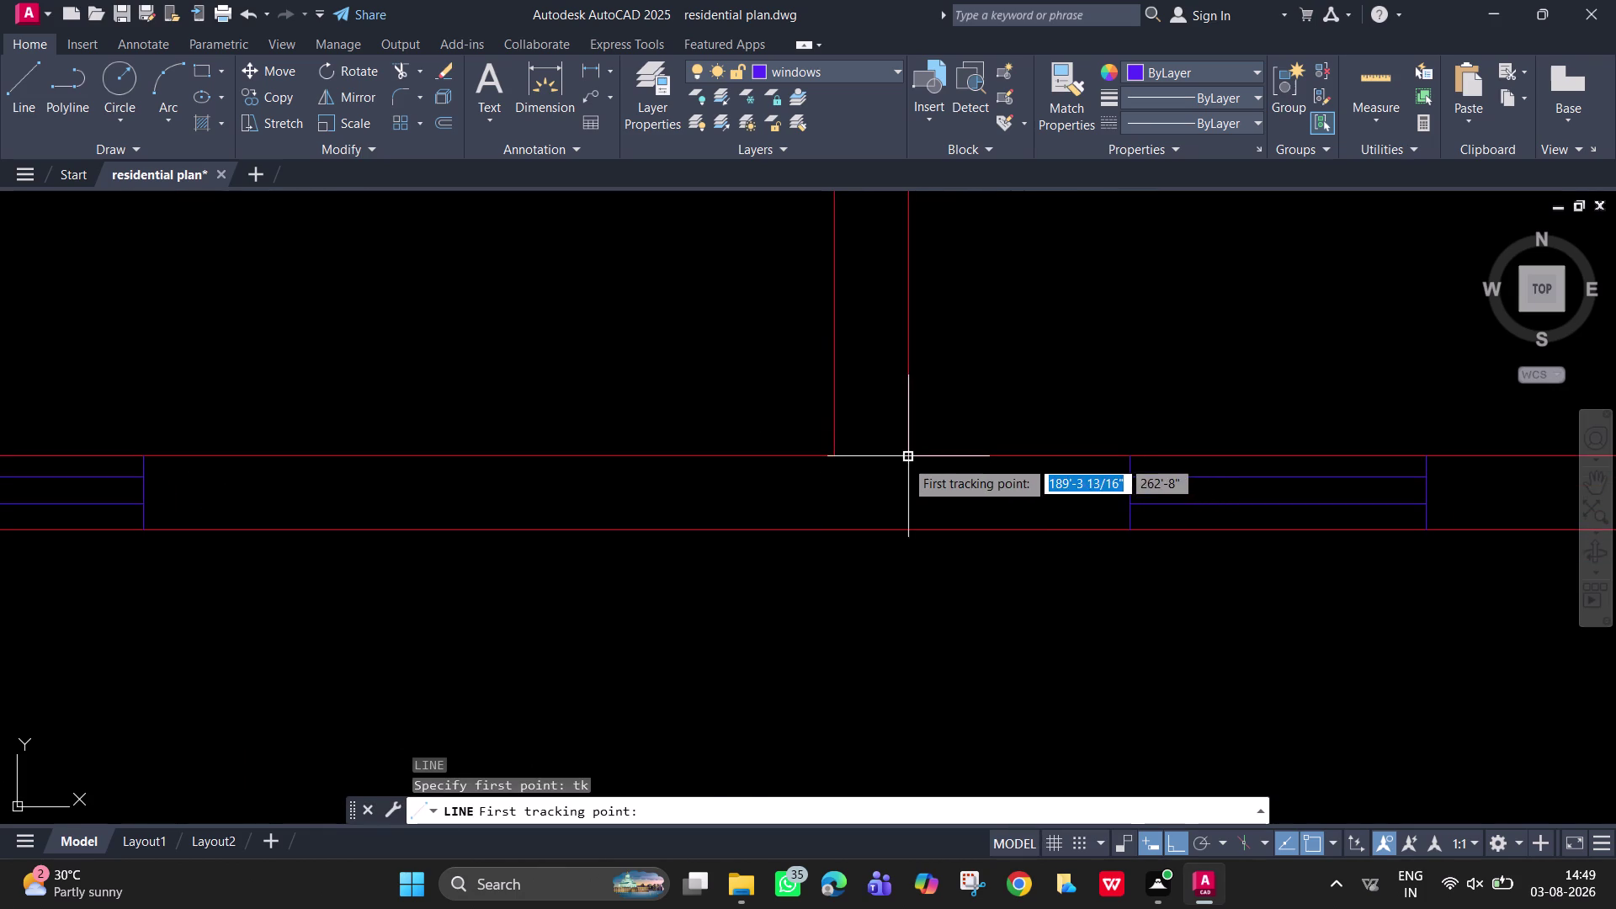
click(904, 459)
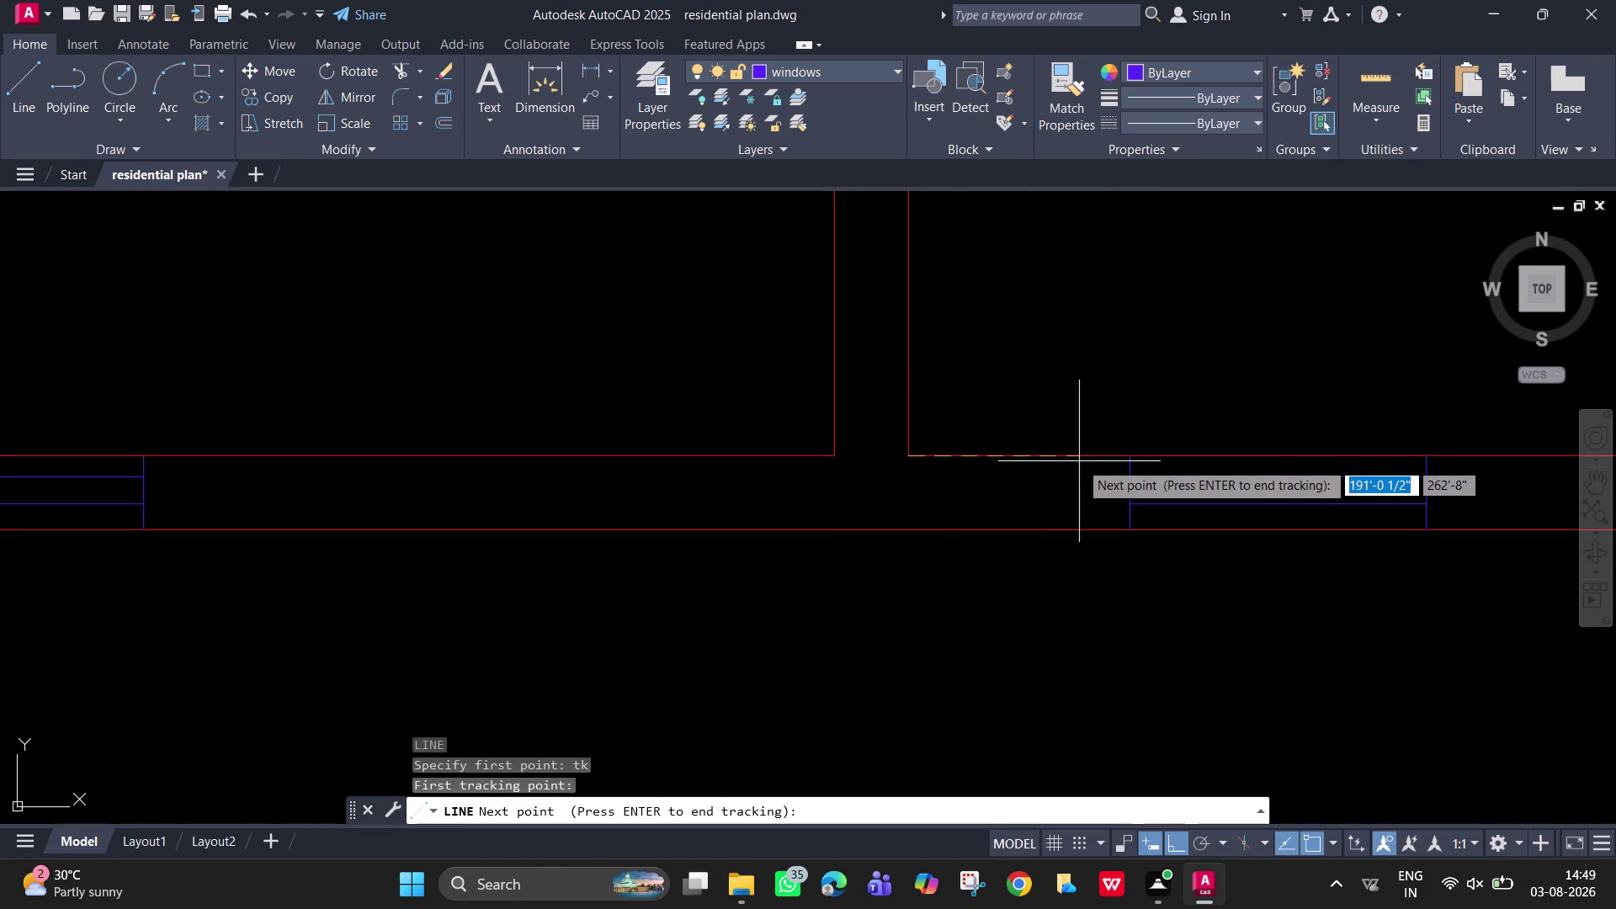
text(2')
key(Return)
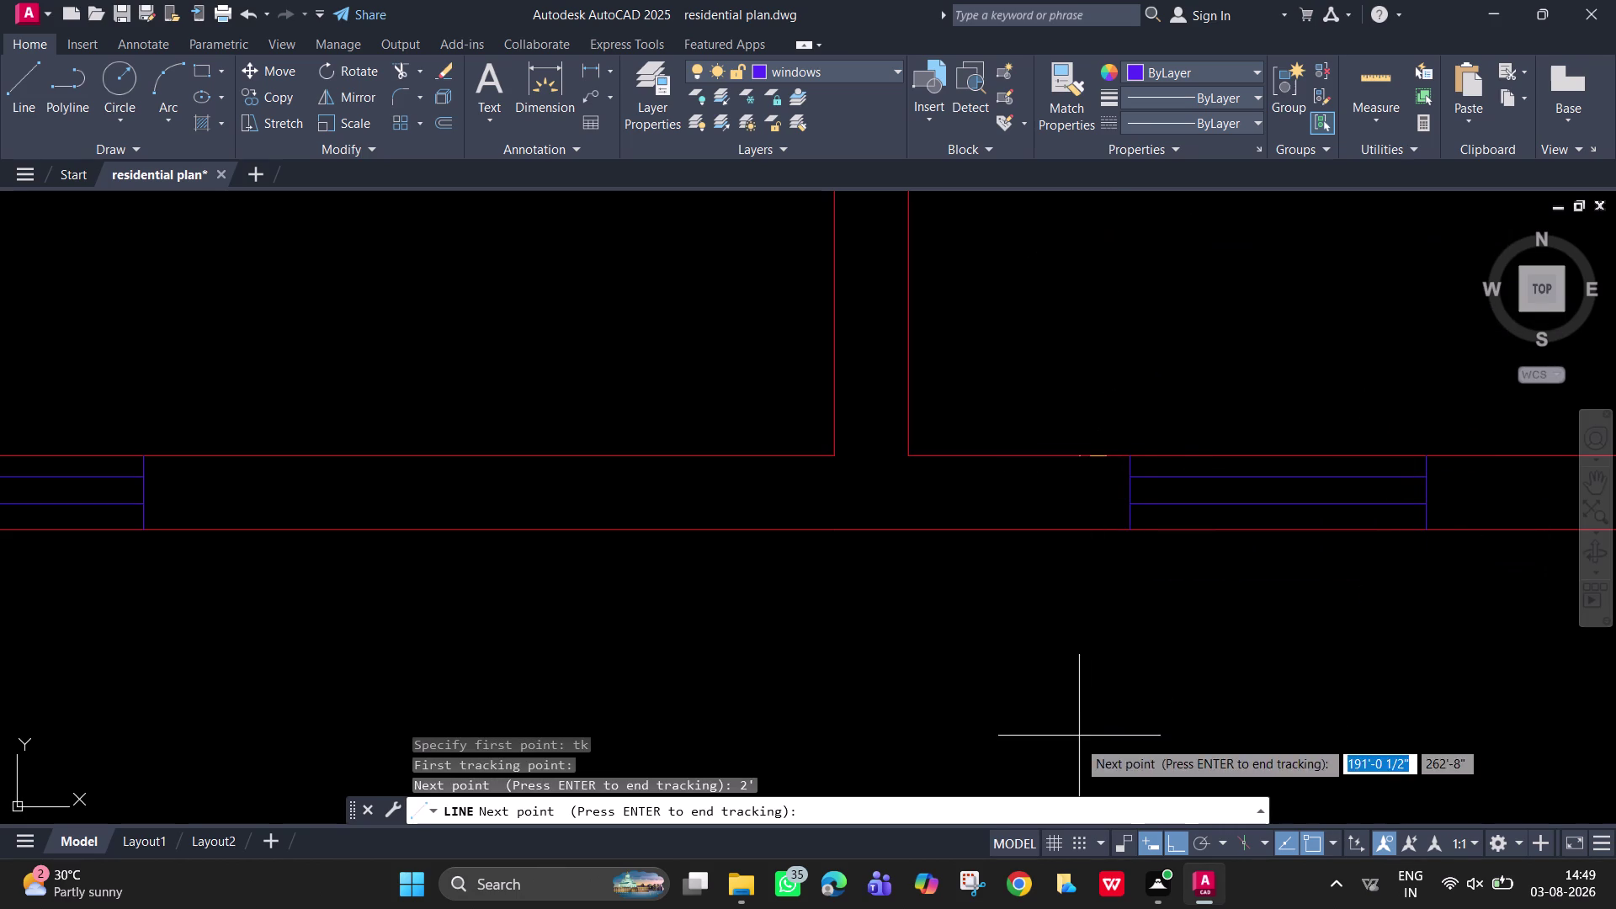
key(Return)
click(1122, 616)
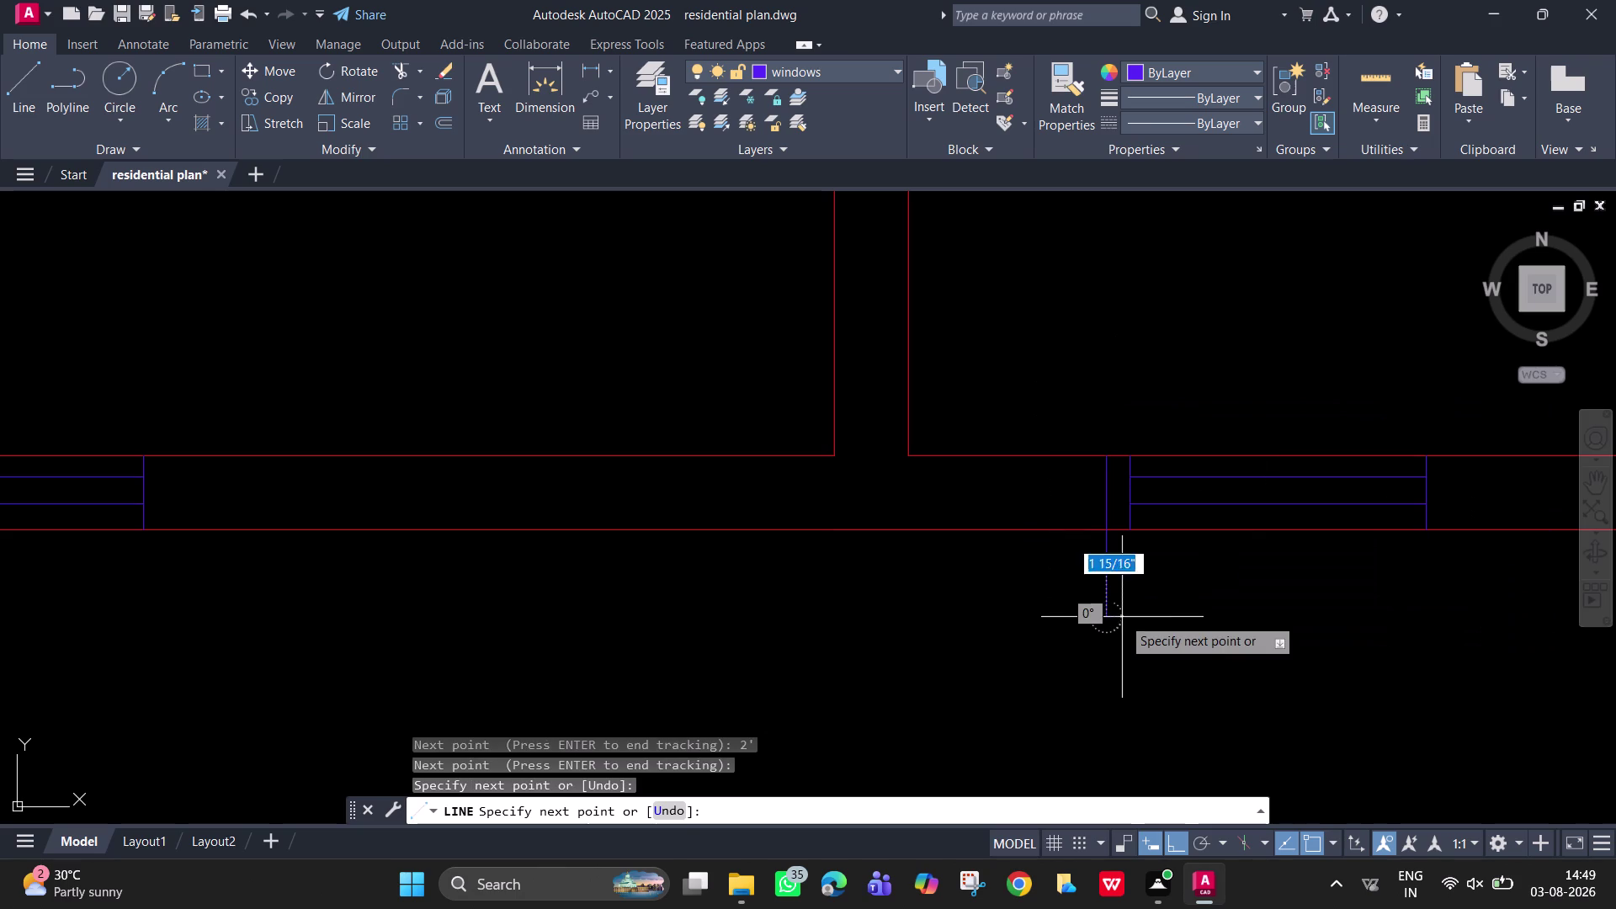
key(grave)
key(Escape)
key(space)
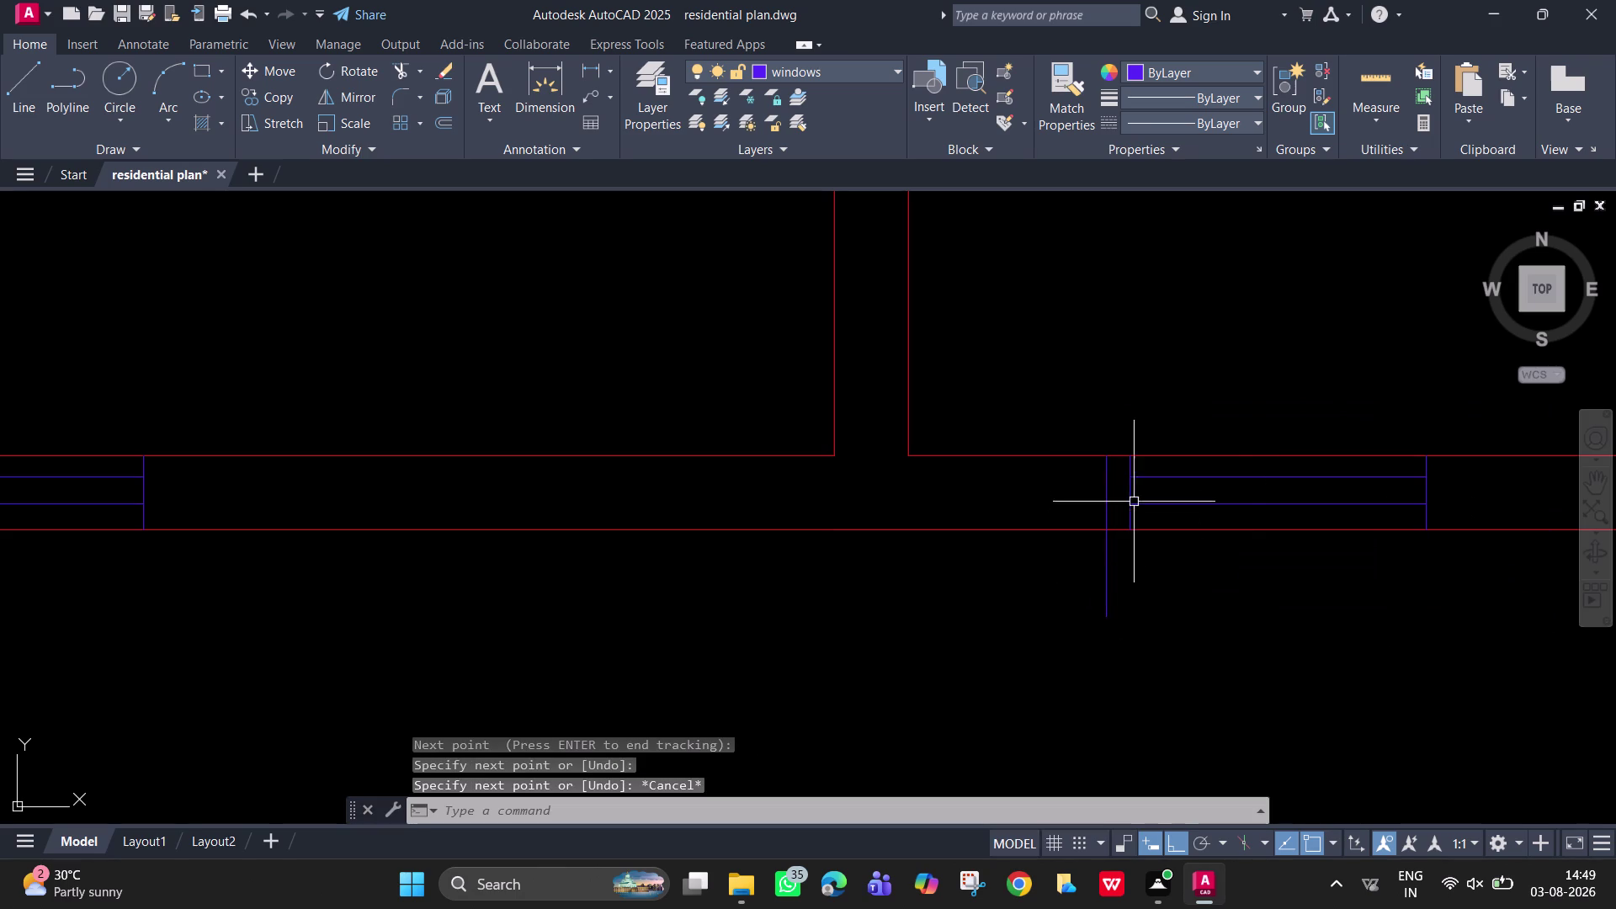
Join the next window's lines into a single polyline.
click(1453, 514)
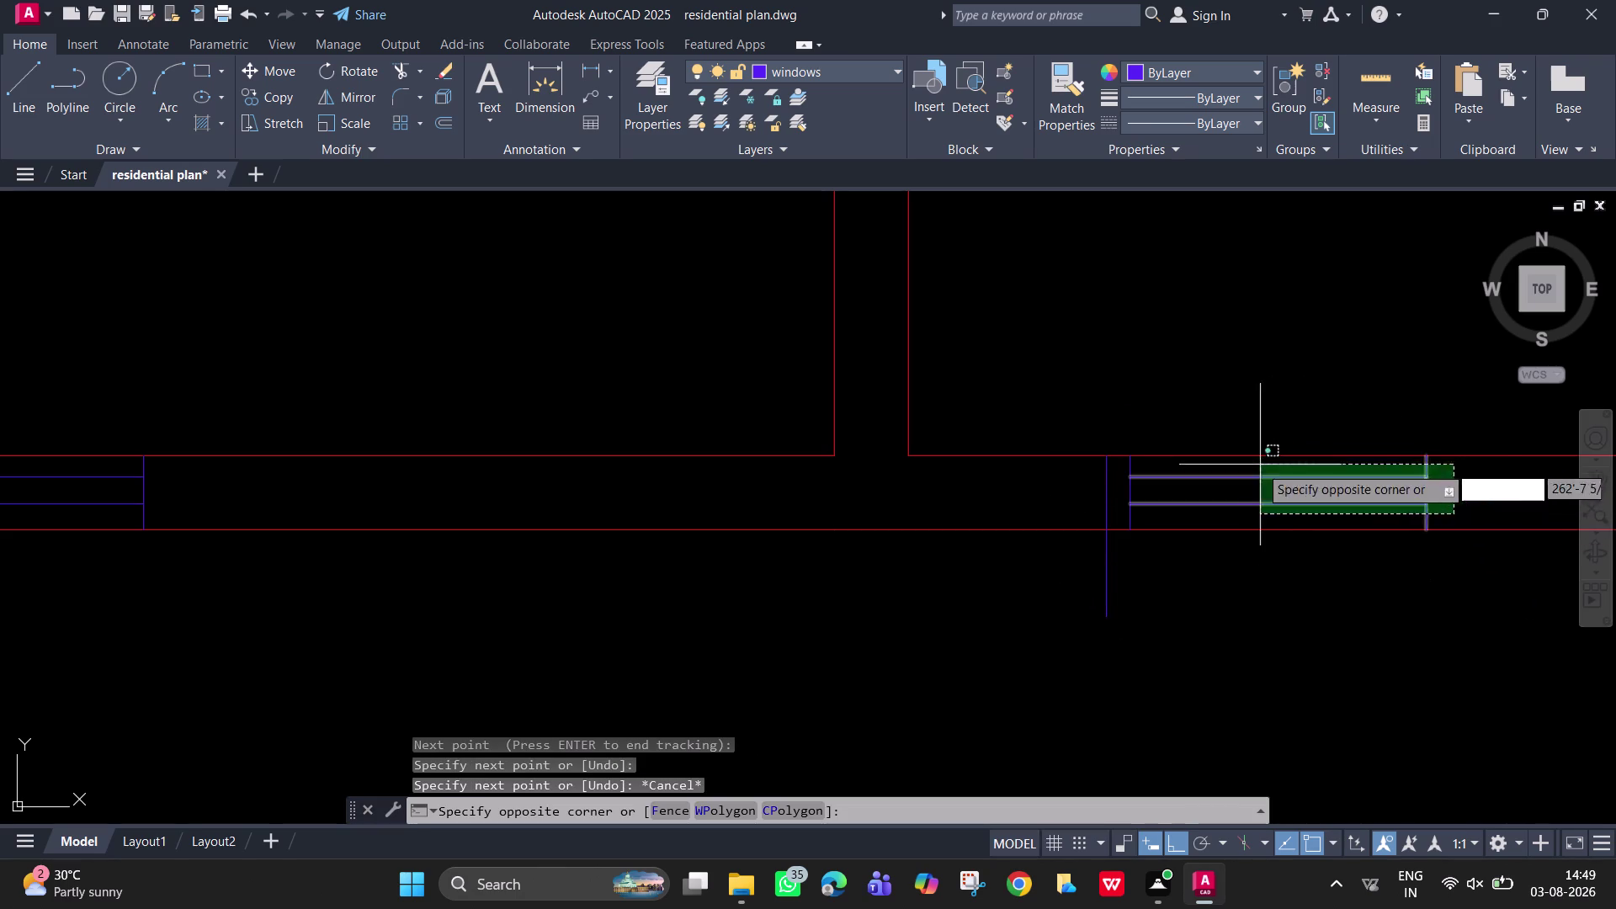
click(1116, 471)
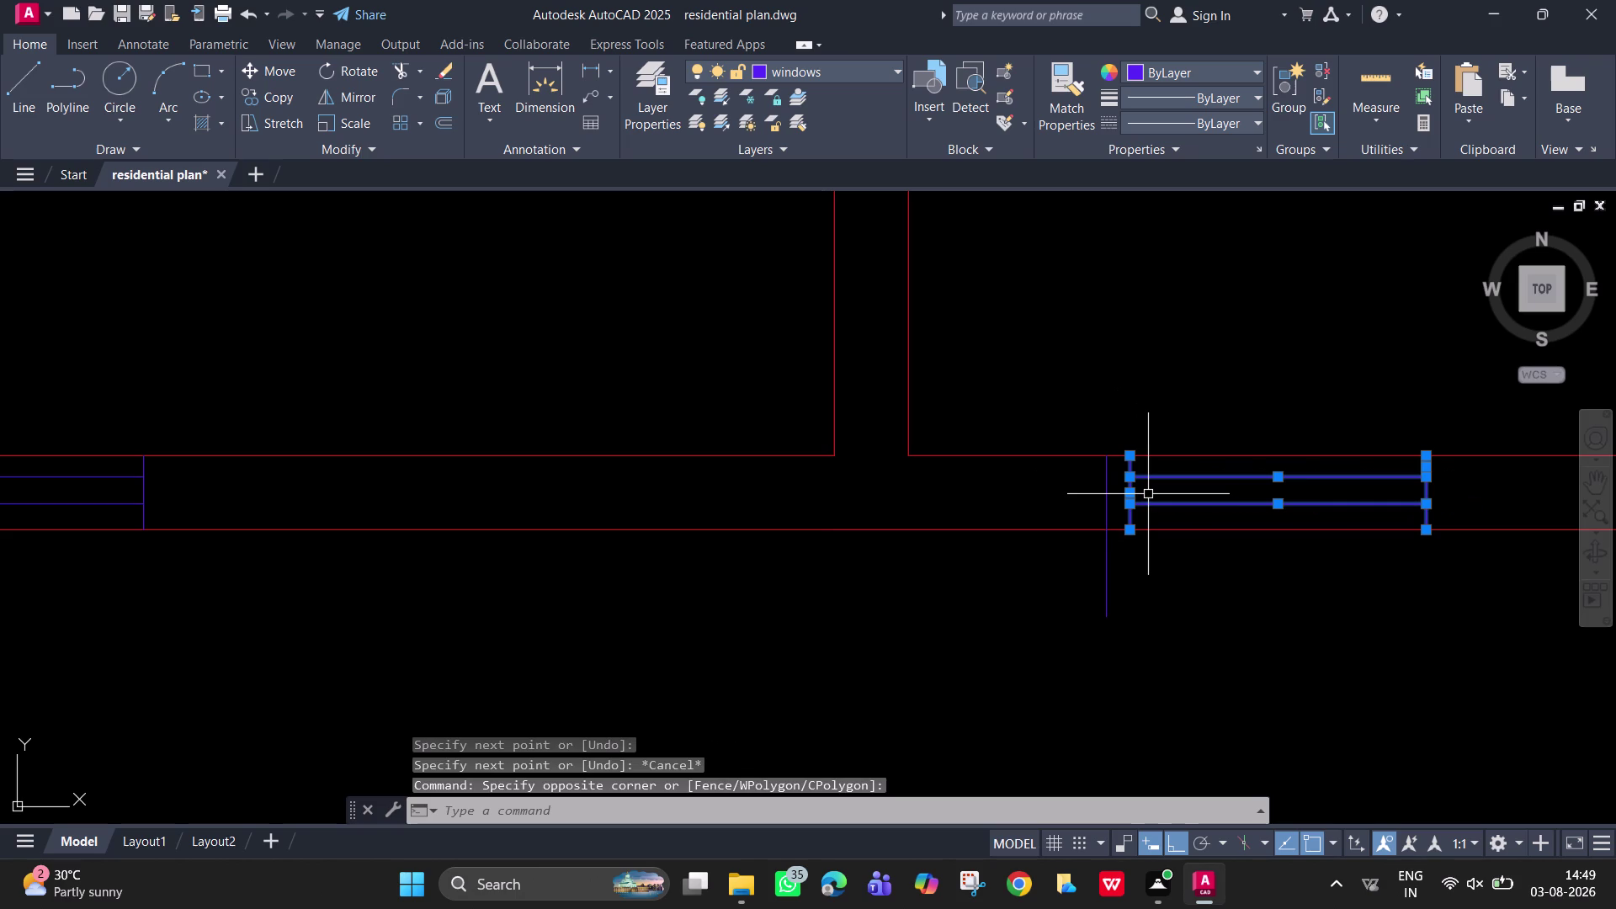
key(j)
key(Return)
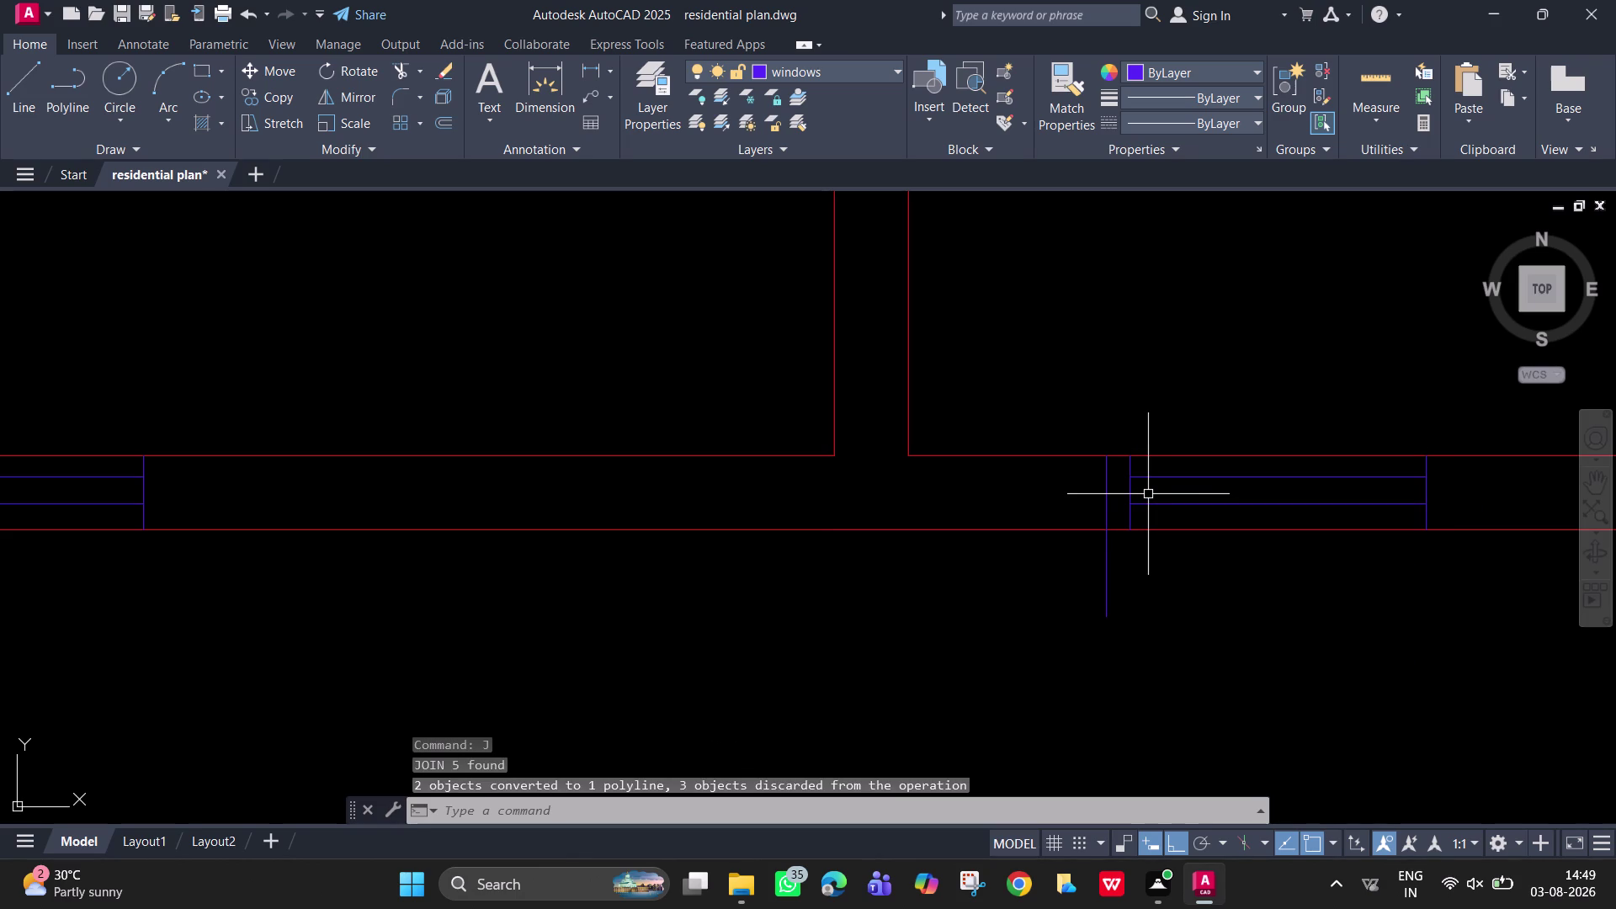
Move the window so its lower corner sits against the guide line.
click(1466, 514)
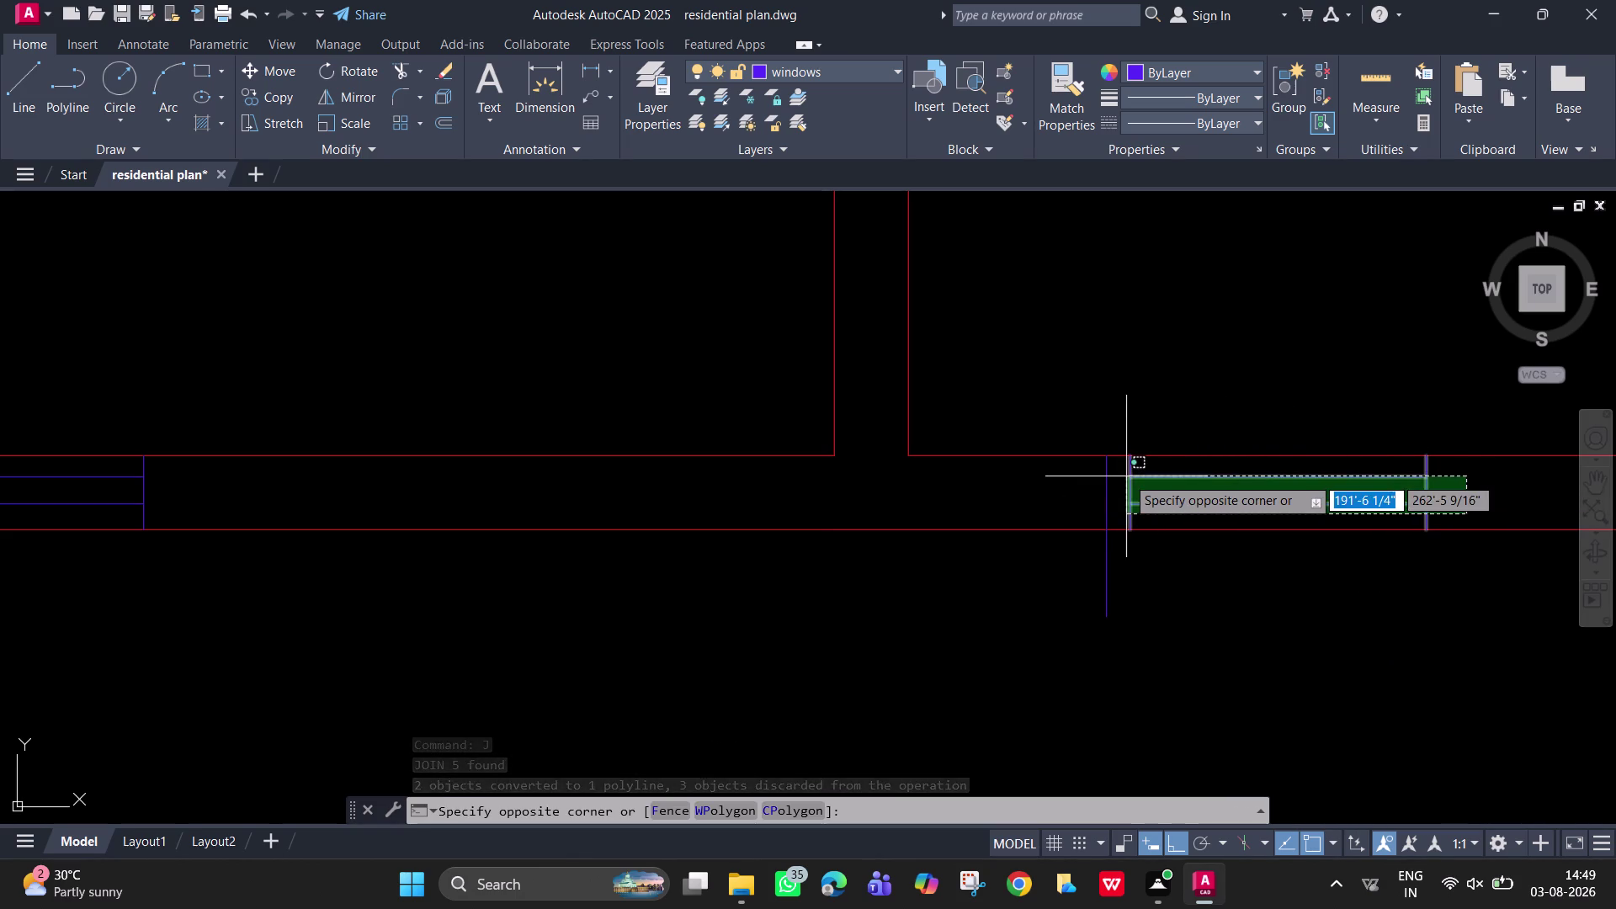
click(1121, 473)
key(m)
key(Return)
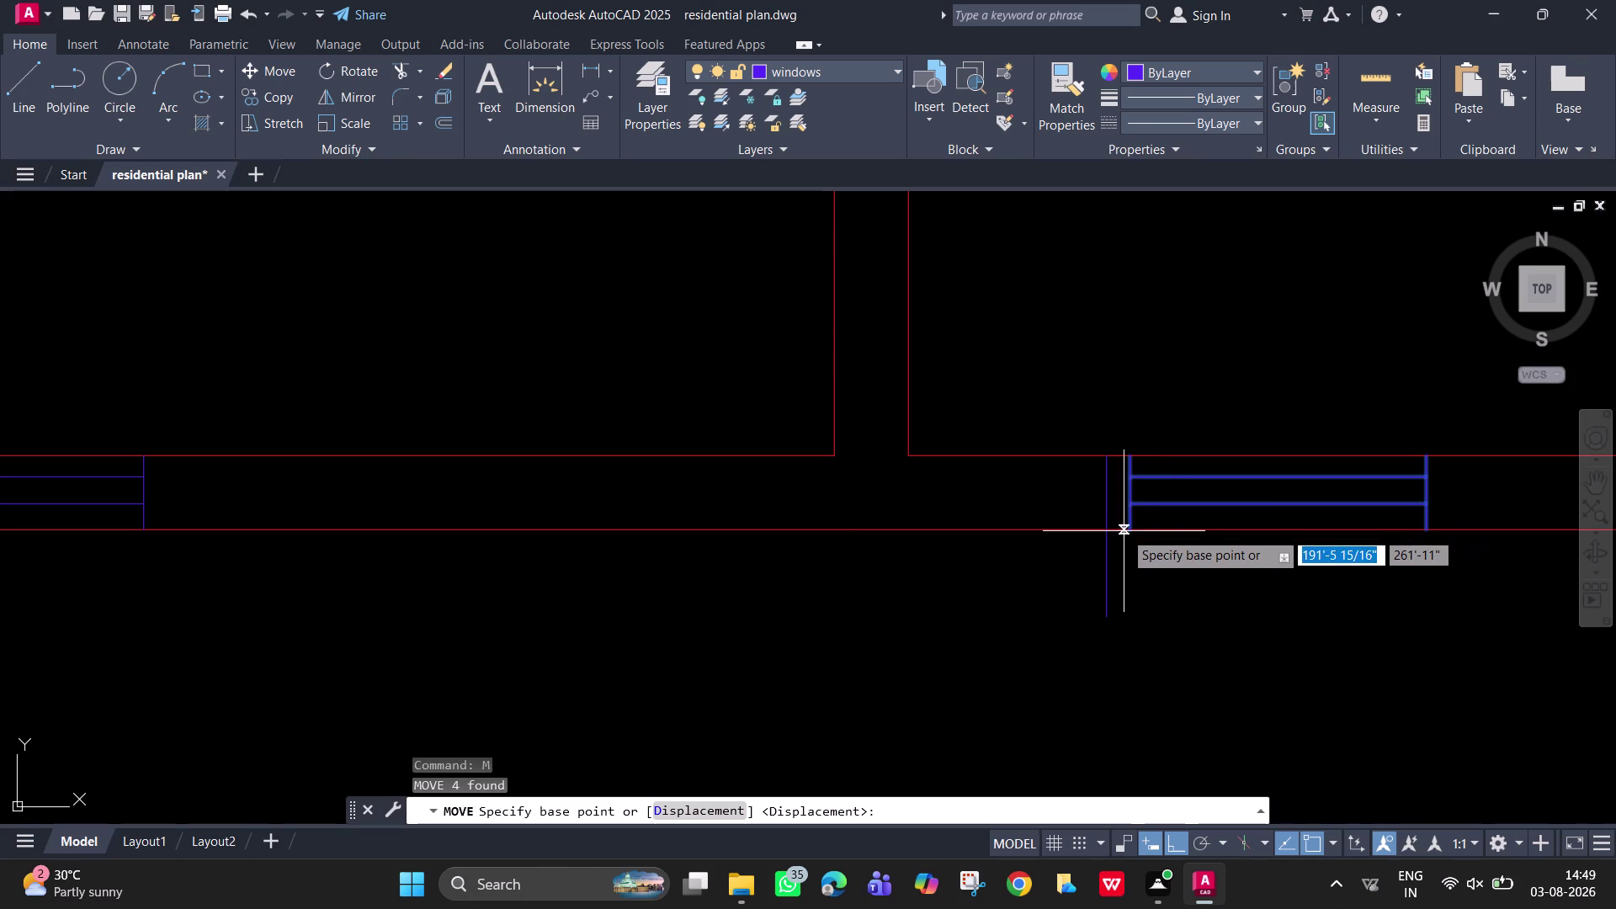
click(1129, 532)
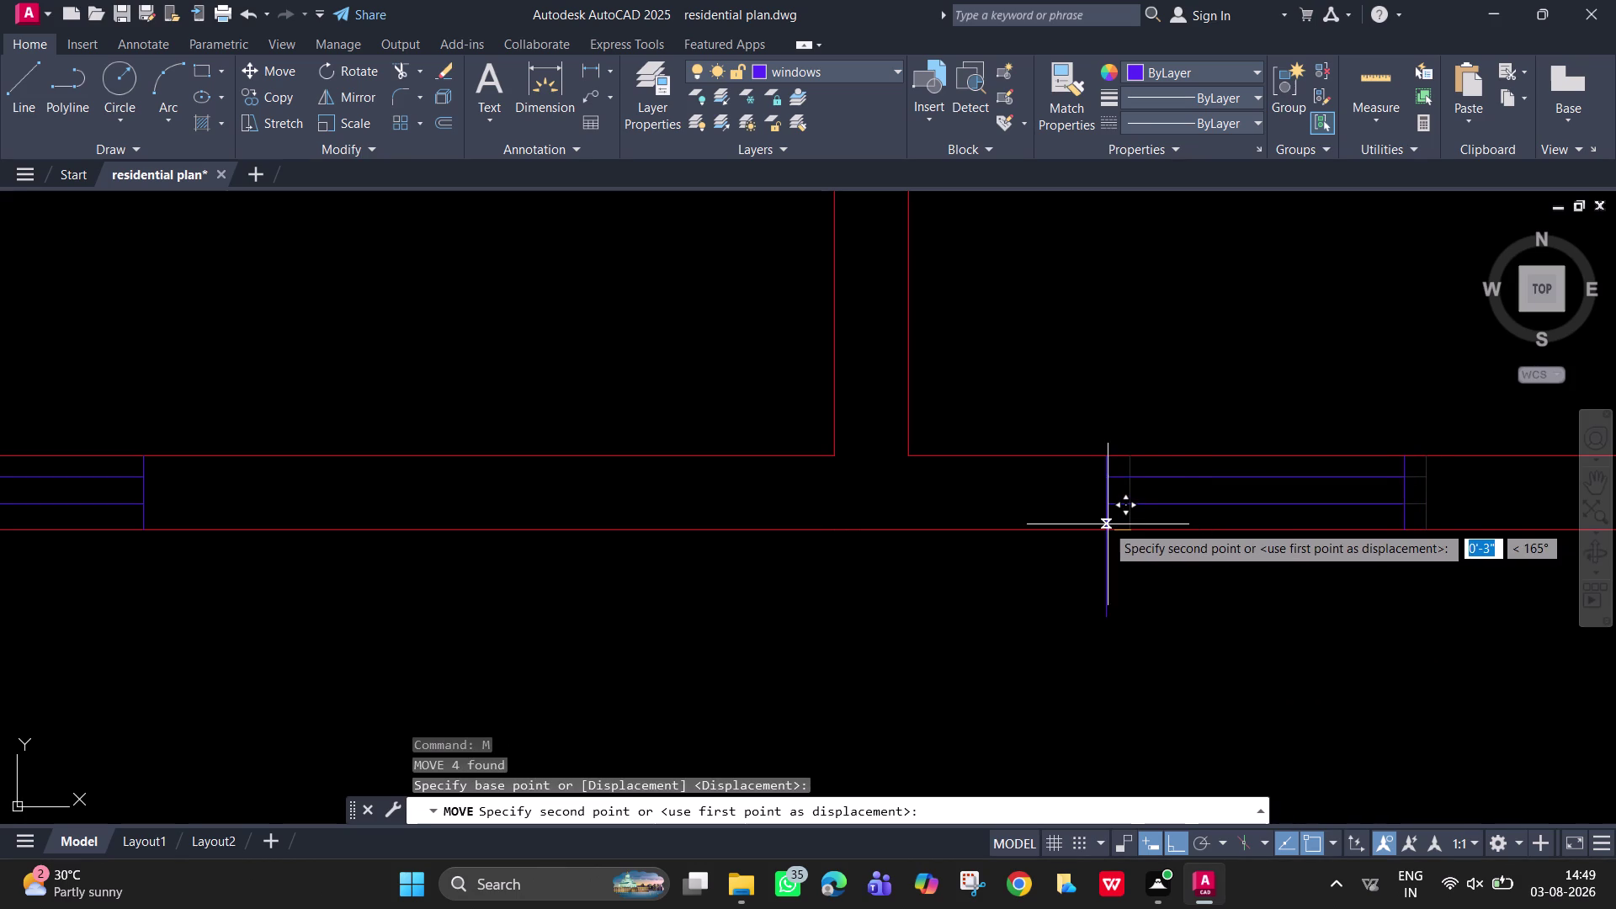
click(1107, 527)
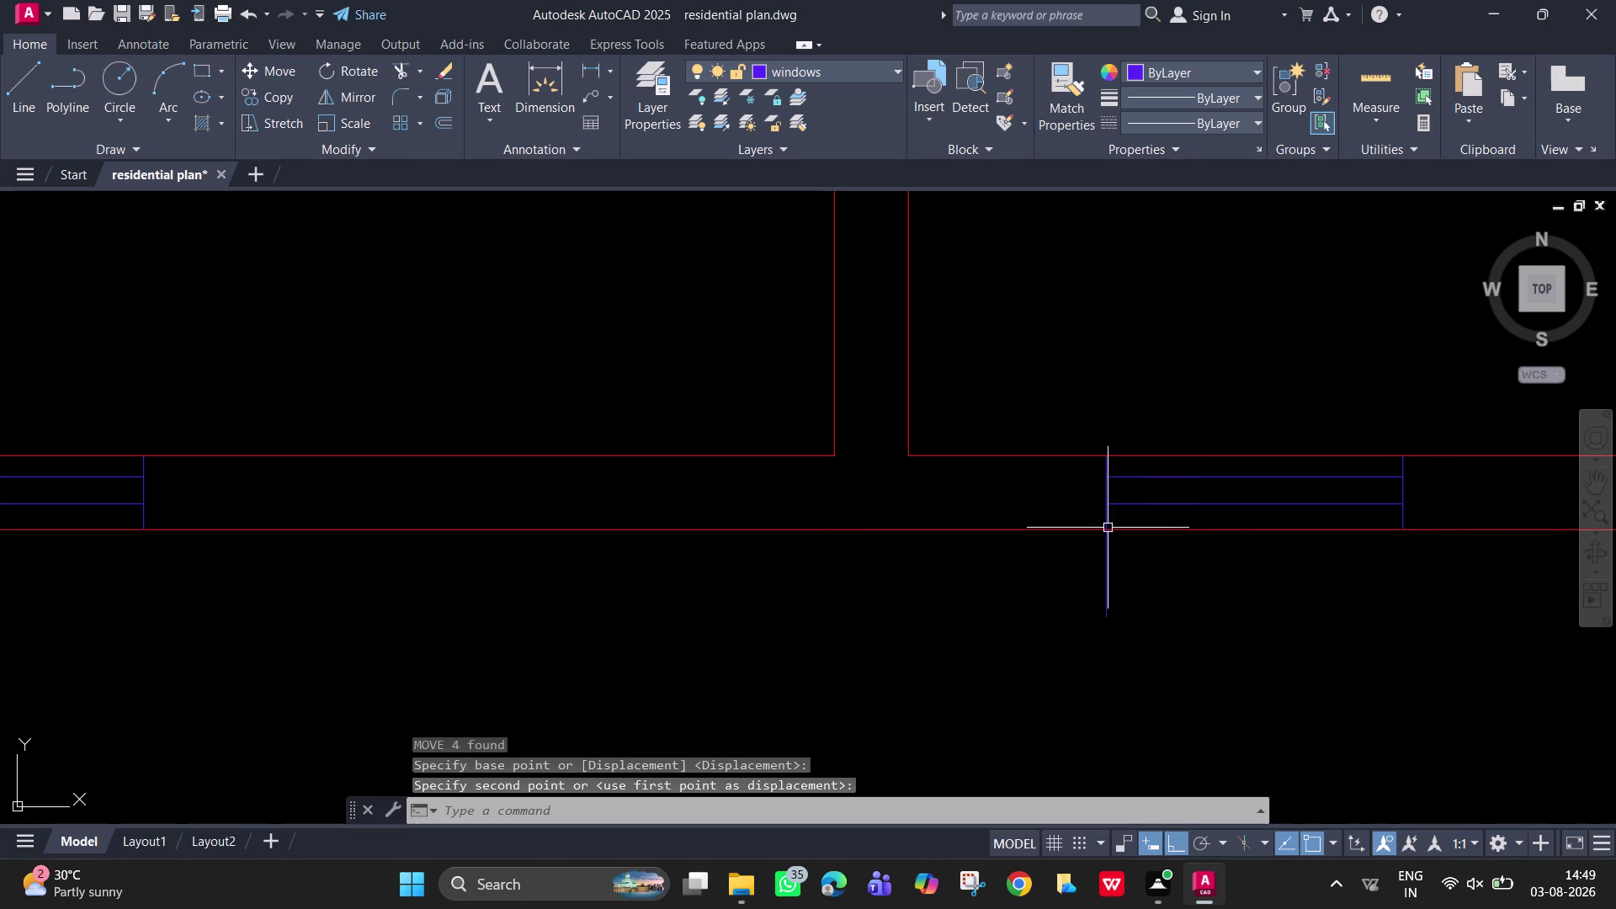
Erase the temporary guide line.
drag(1148, 596, 1115, 588)
click(1055, 572)
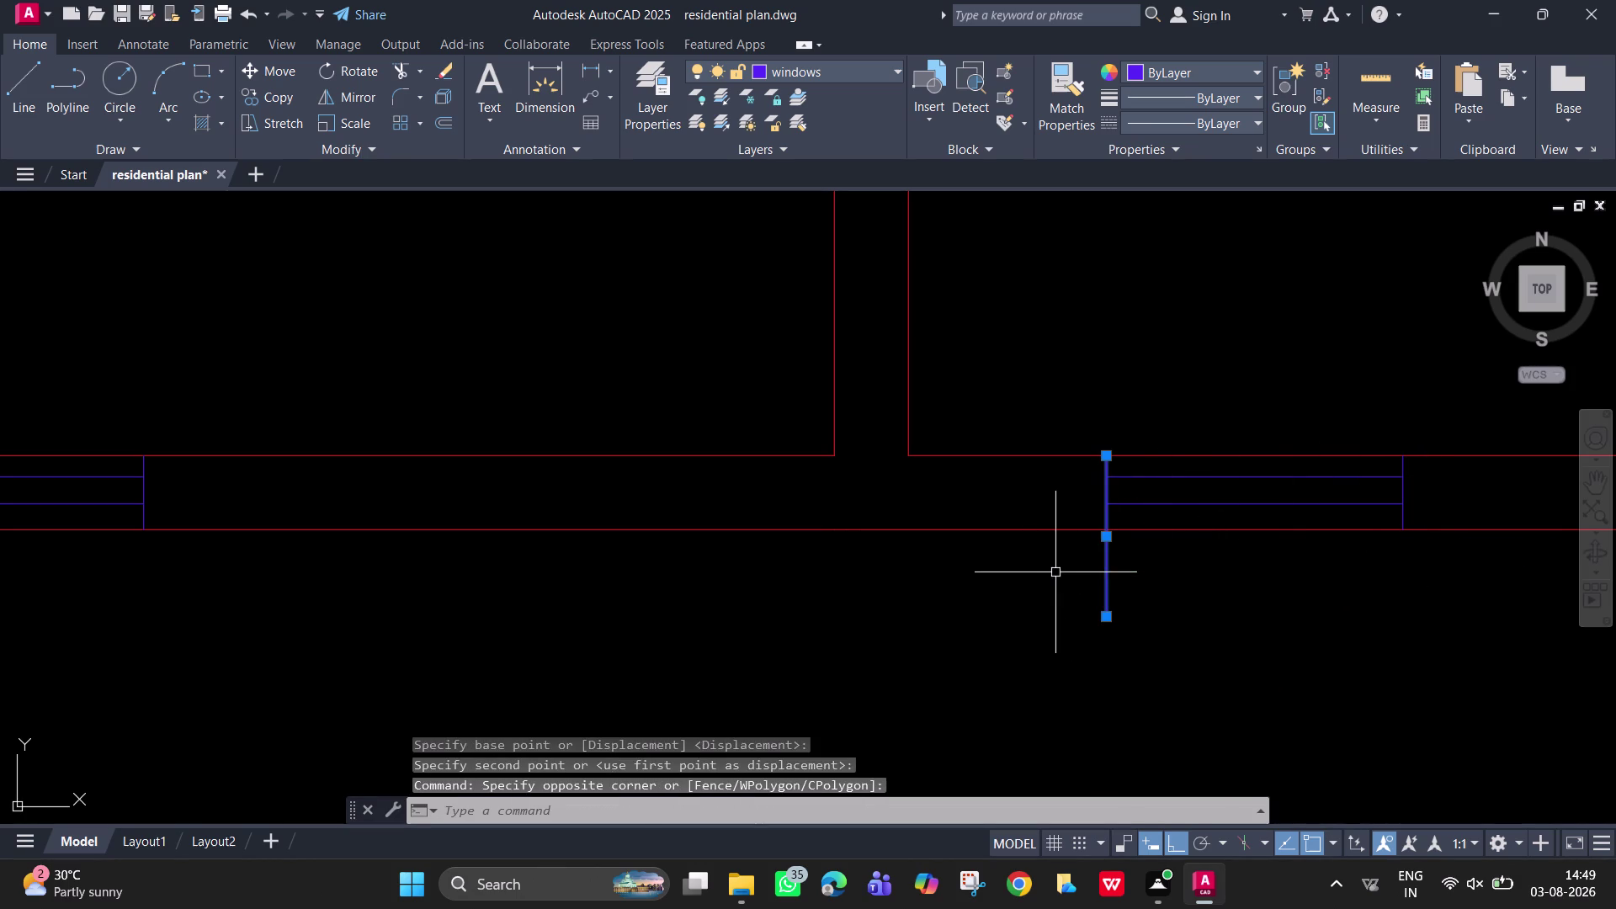
key(Delete)
scroll(down, 3)
key(Escape)
middle_drag(1339, 491, 1070, 482)
middle_drag(1313, 380, 1144, 382)
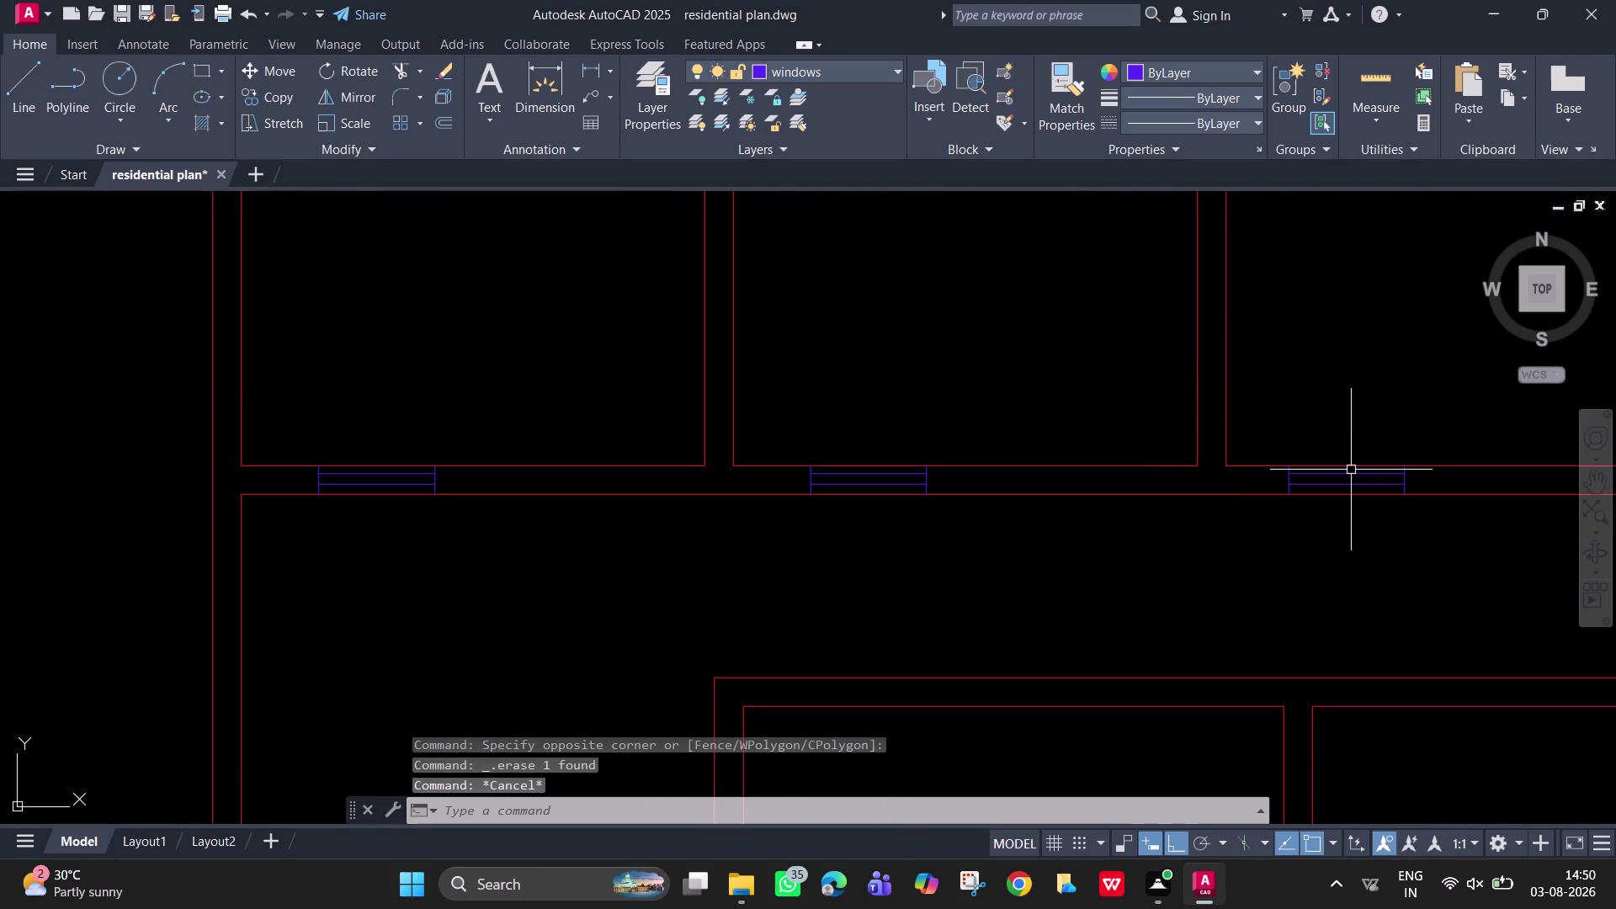
middle_drag(1422, 531, 1171, 490)
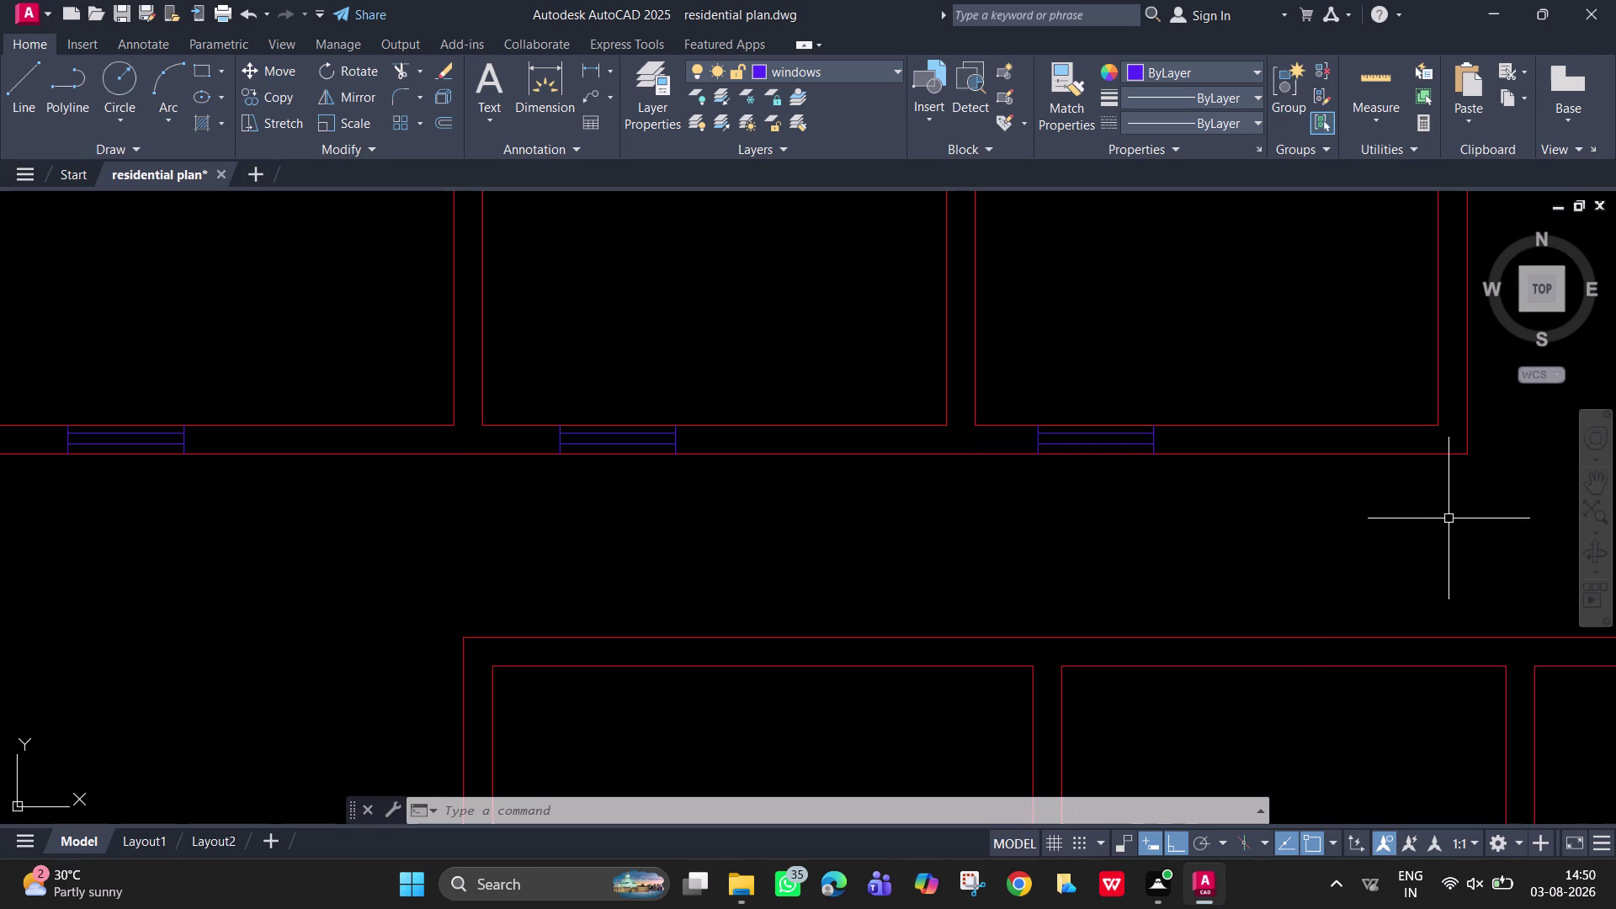
Draw a guide line tracked 2' from the next wall corner.
middle_drag(1425, 513, 1289, 492)
key(l)
key(Return)
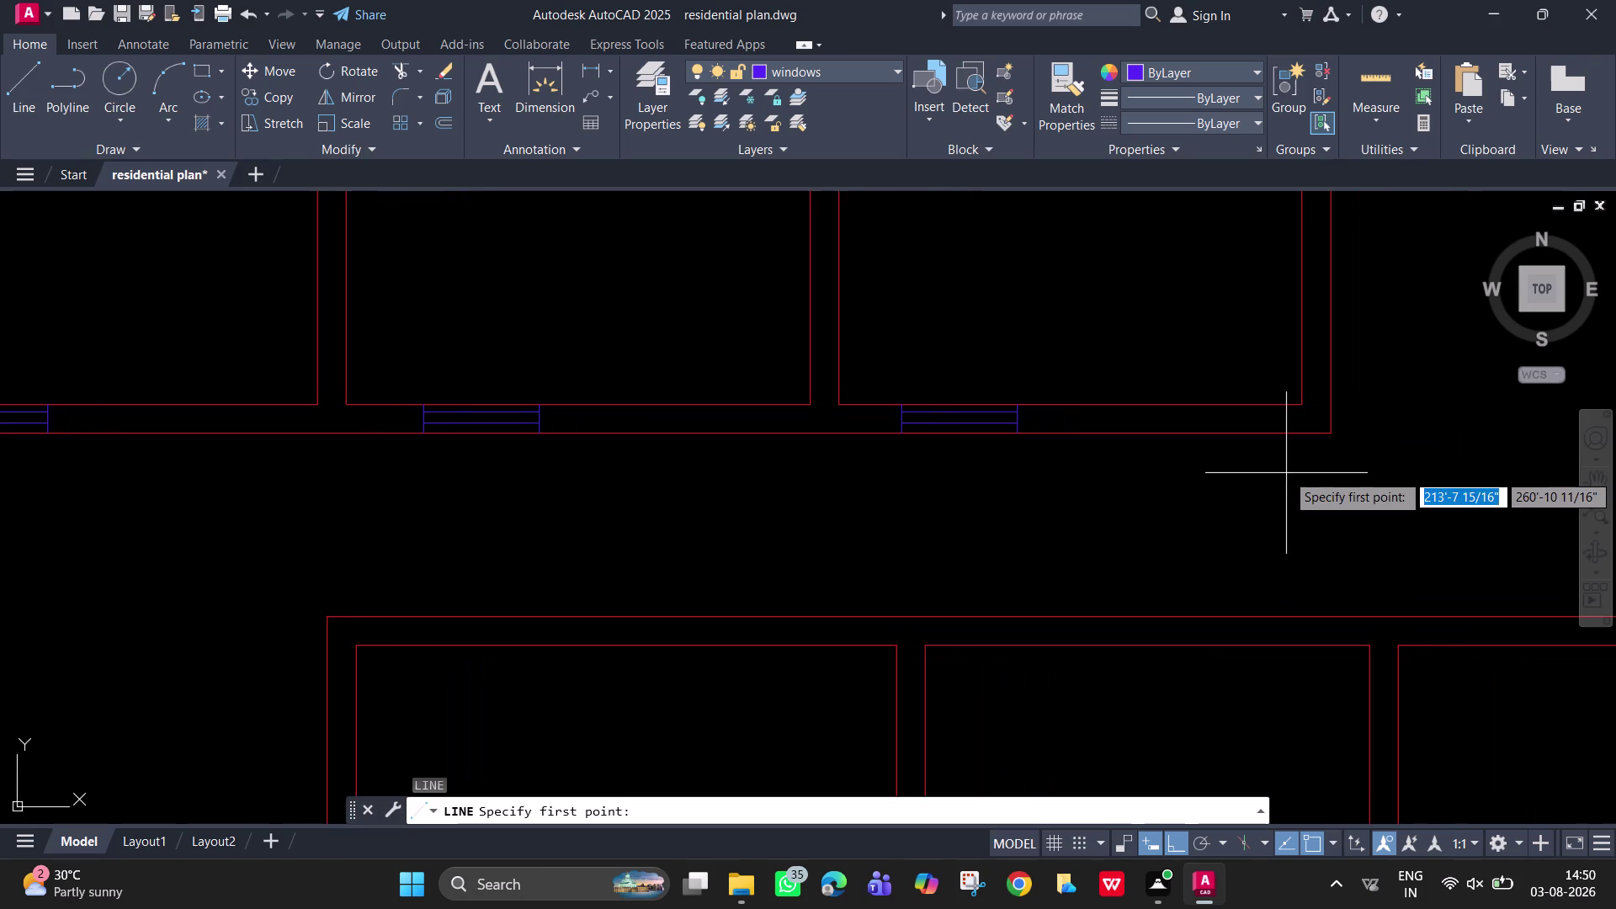
text(tk)
key(space)
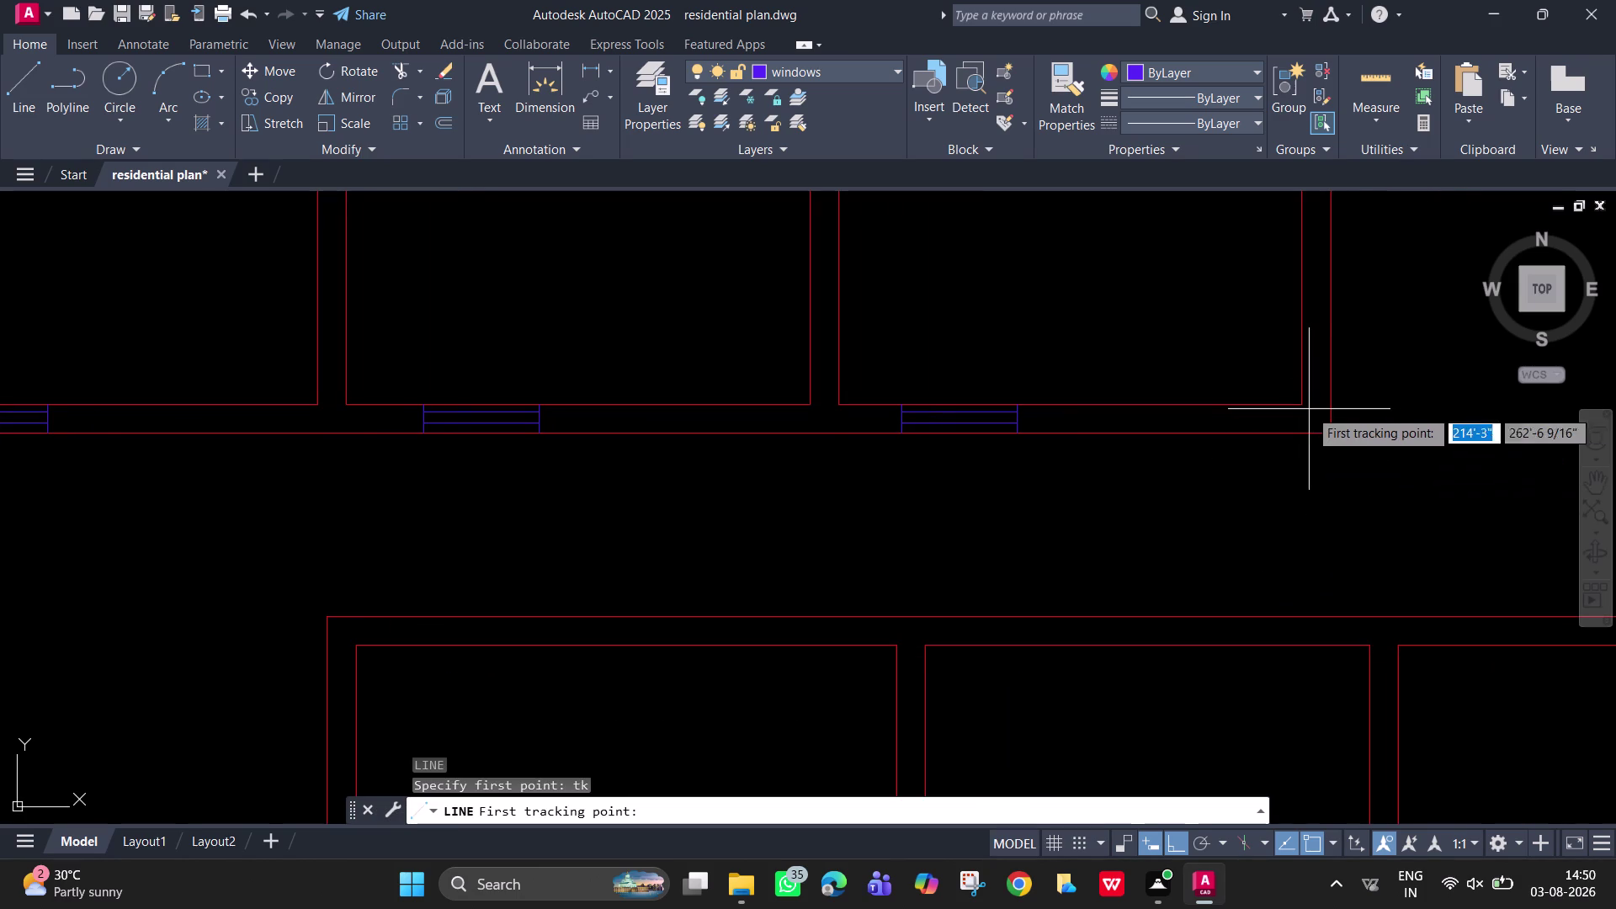
click(1300, 402)
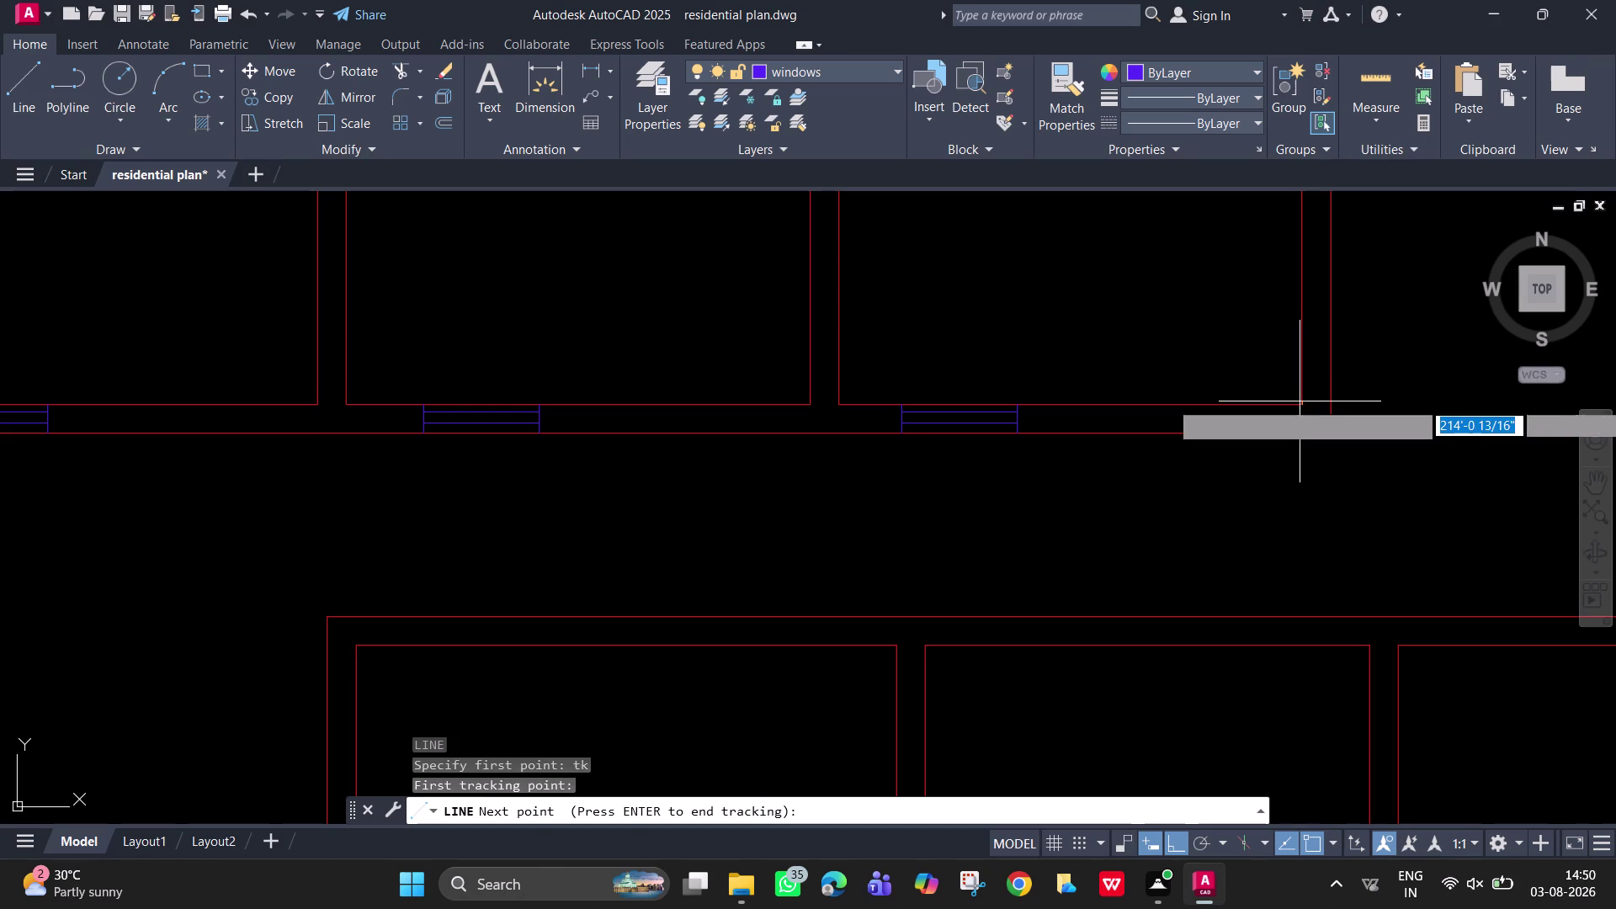
text(2')
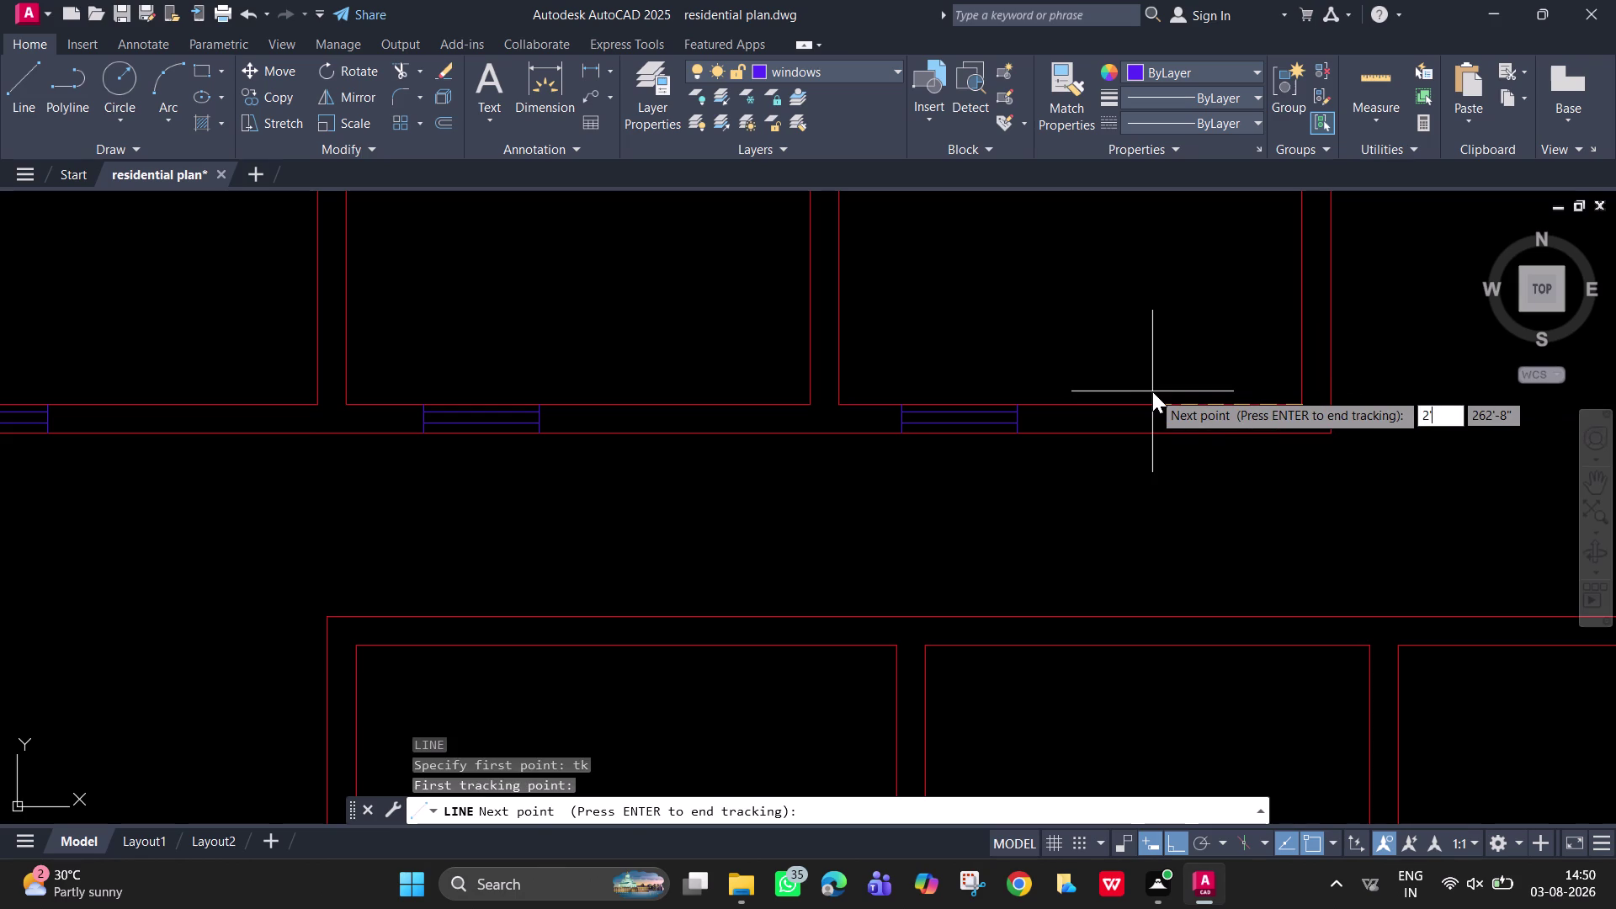
key(Return)
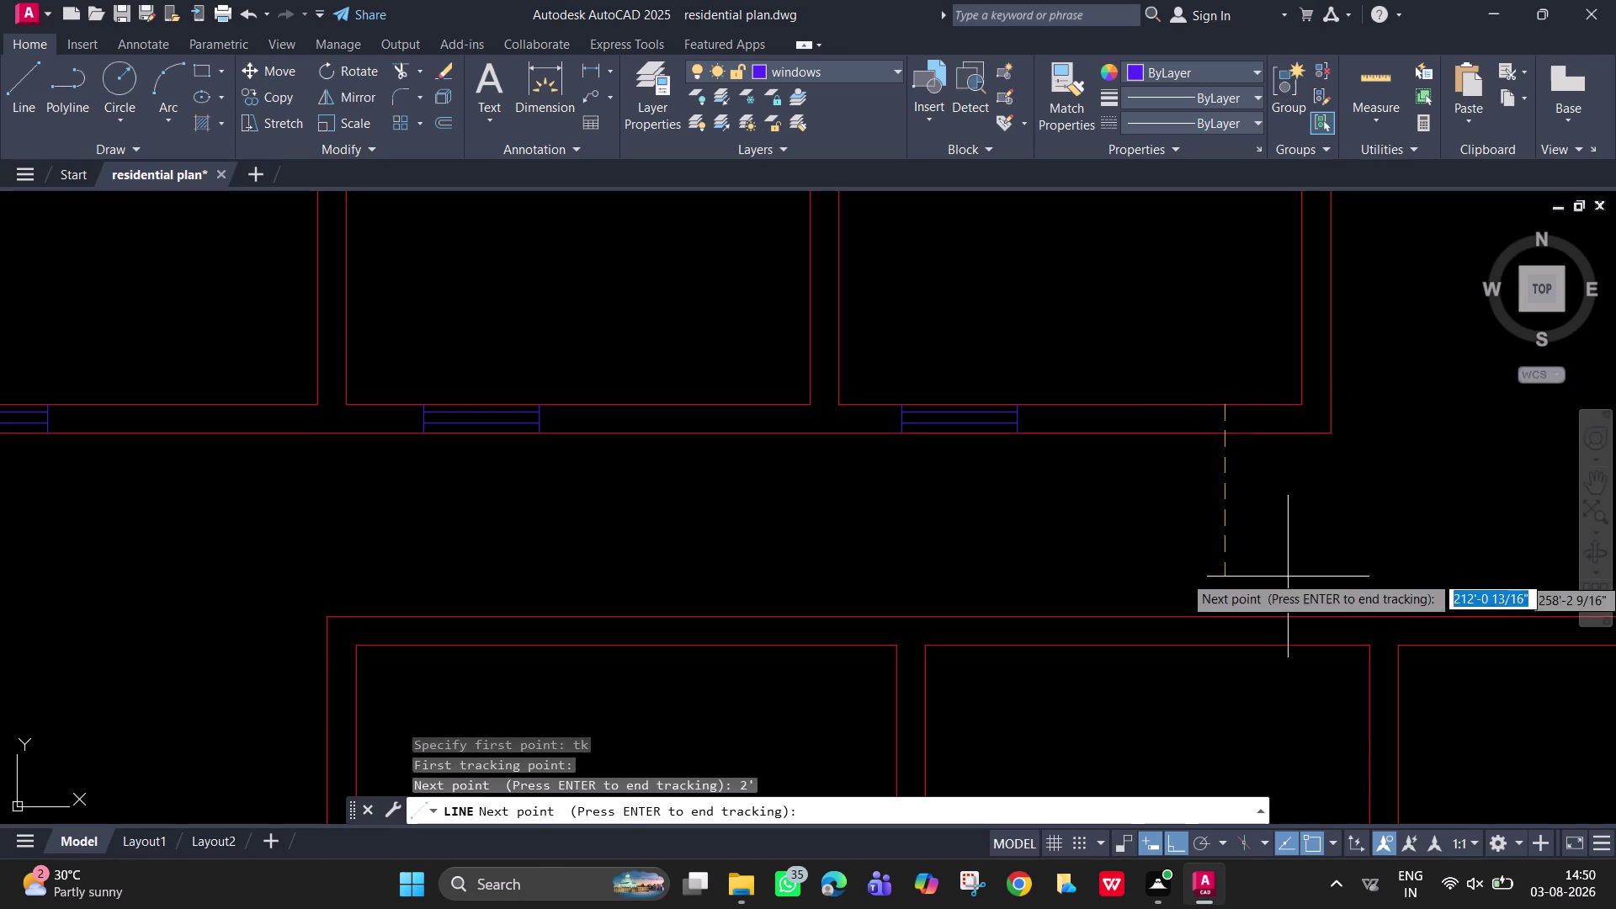
key(Return)
click(1240, 484)
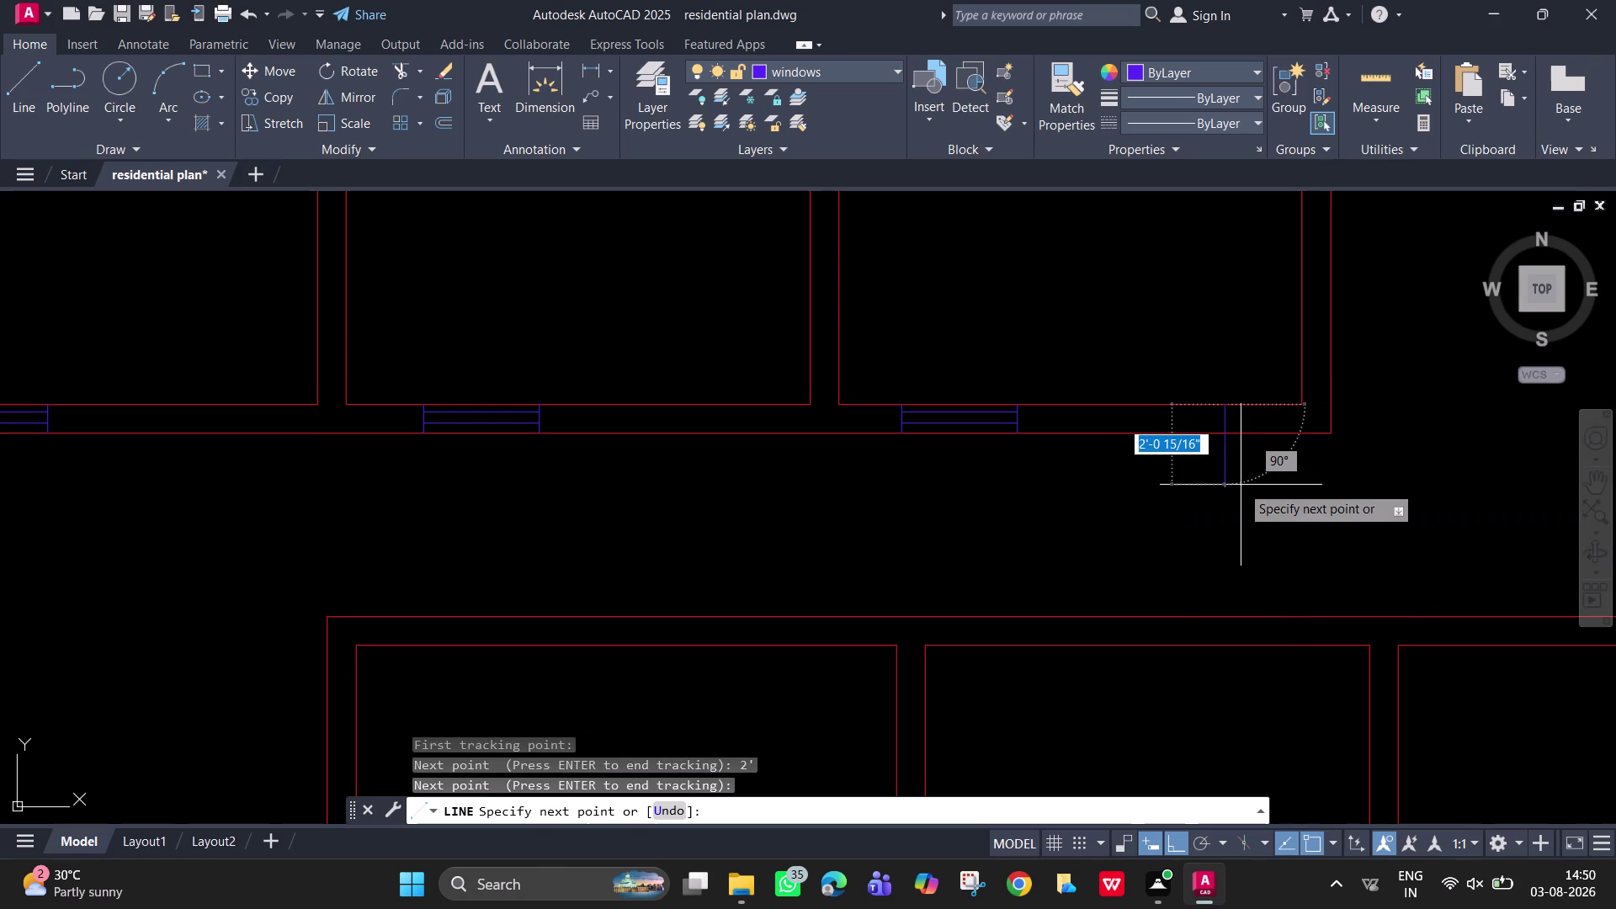
key(space)
Move the next window symbol toward the guide line, using its lower right corner as base.
scroll(up, 3)
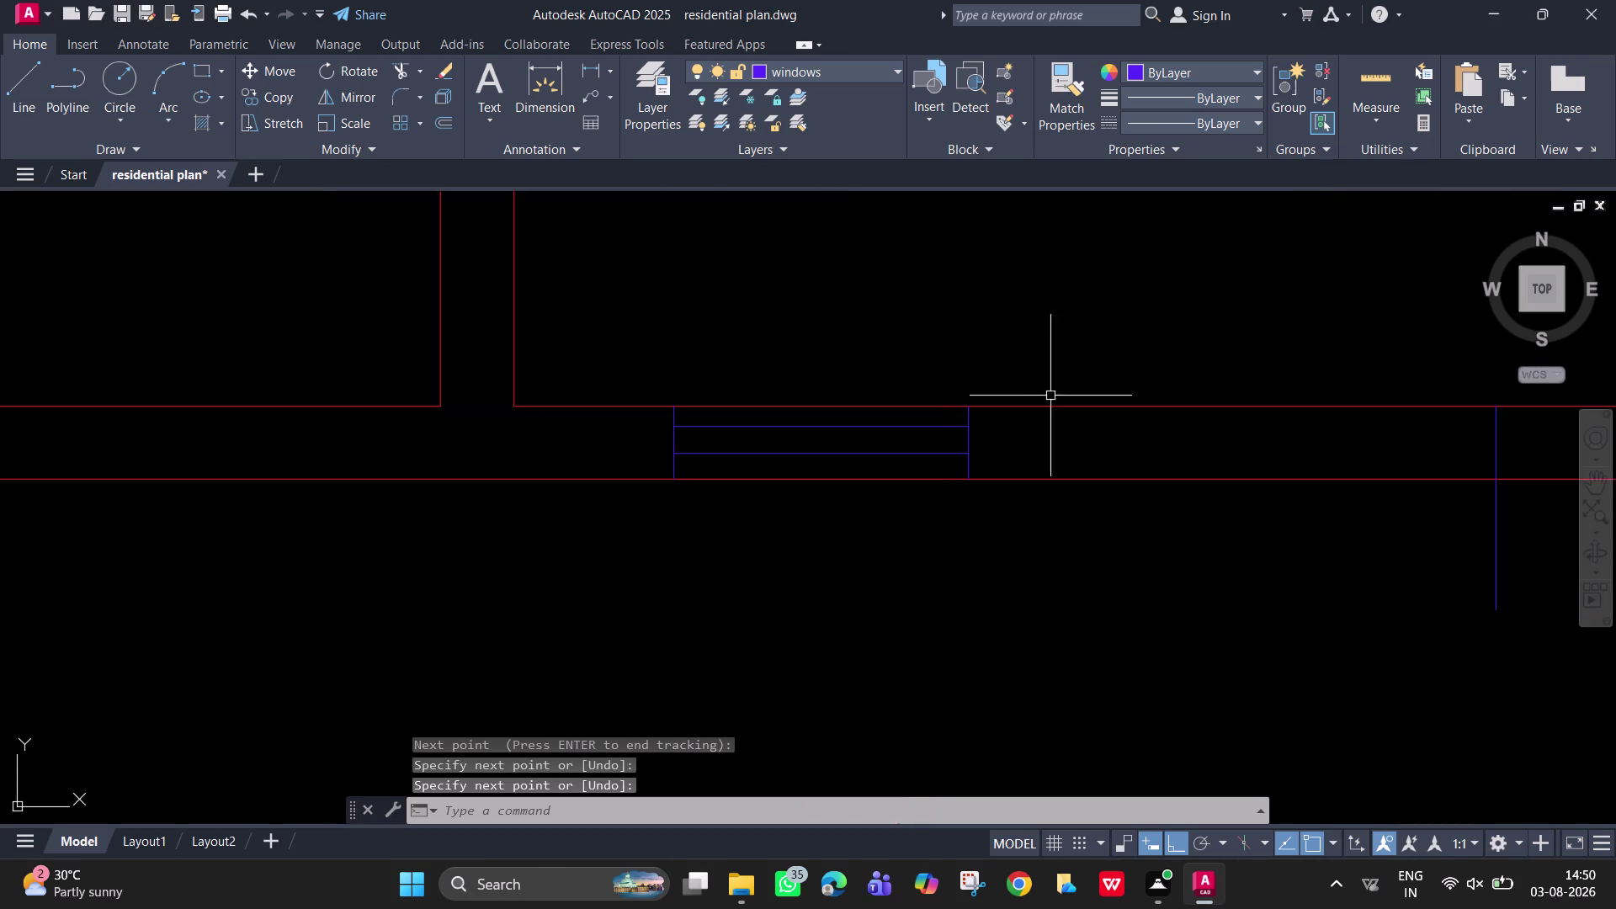
middle_drag(1050, 396, 995, 384)
click(954, 447)
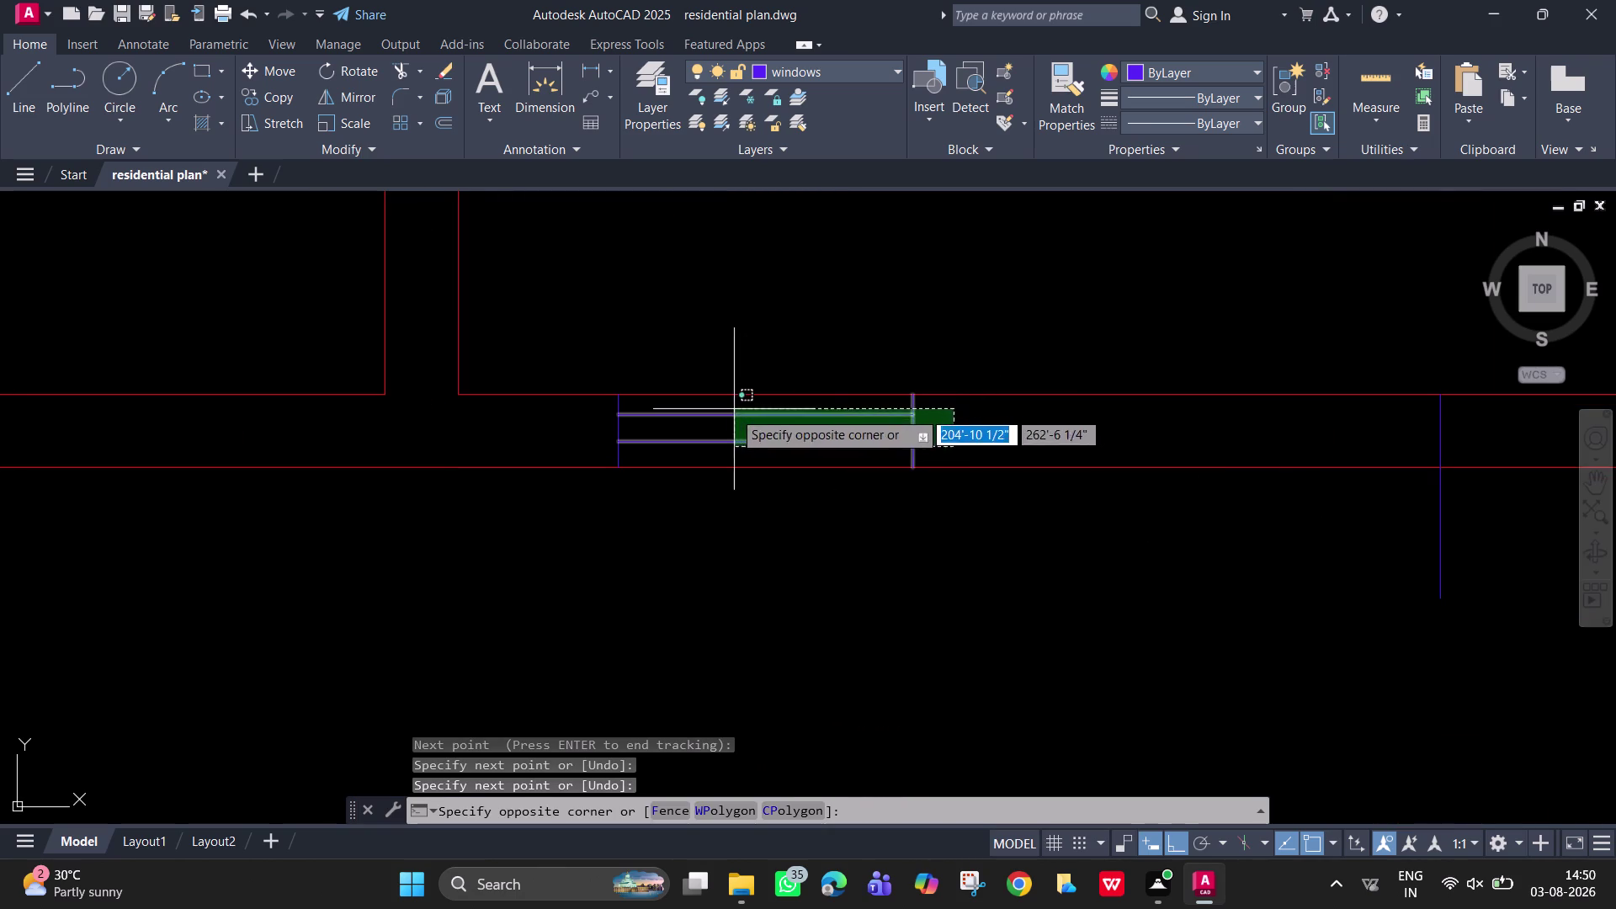
click(547, 412)
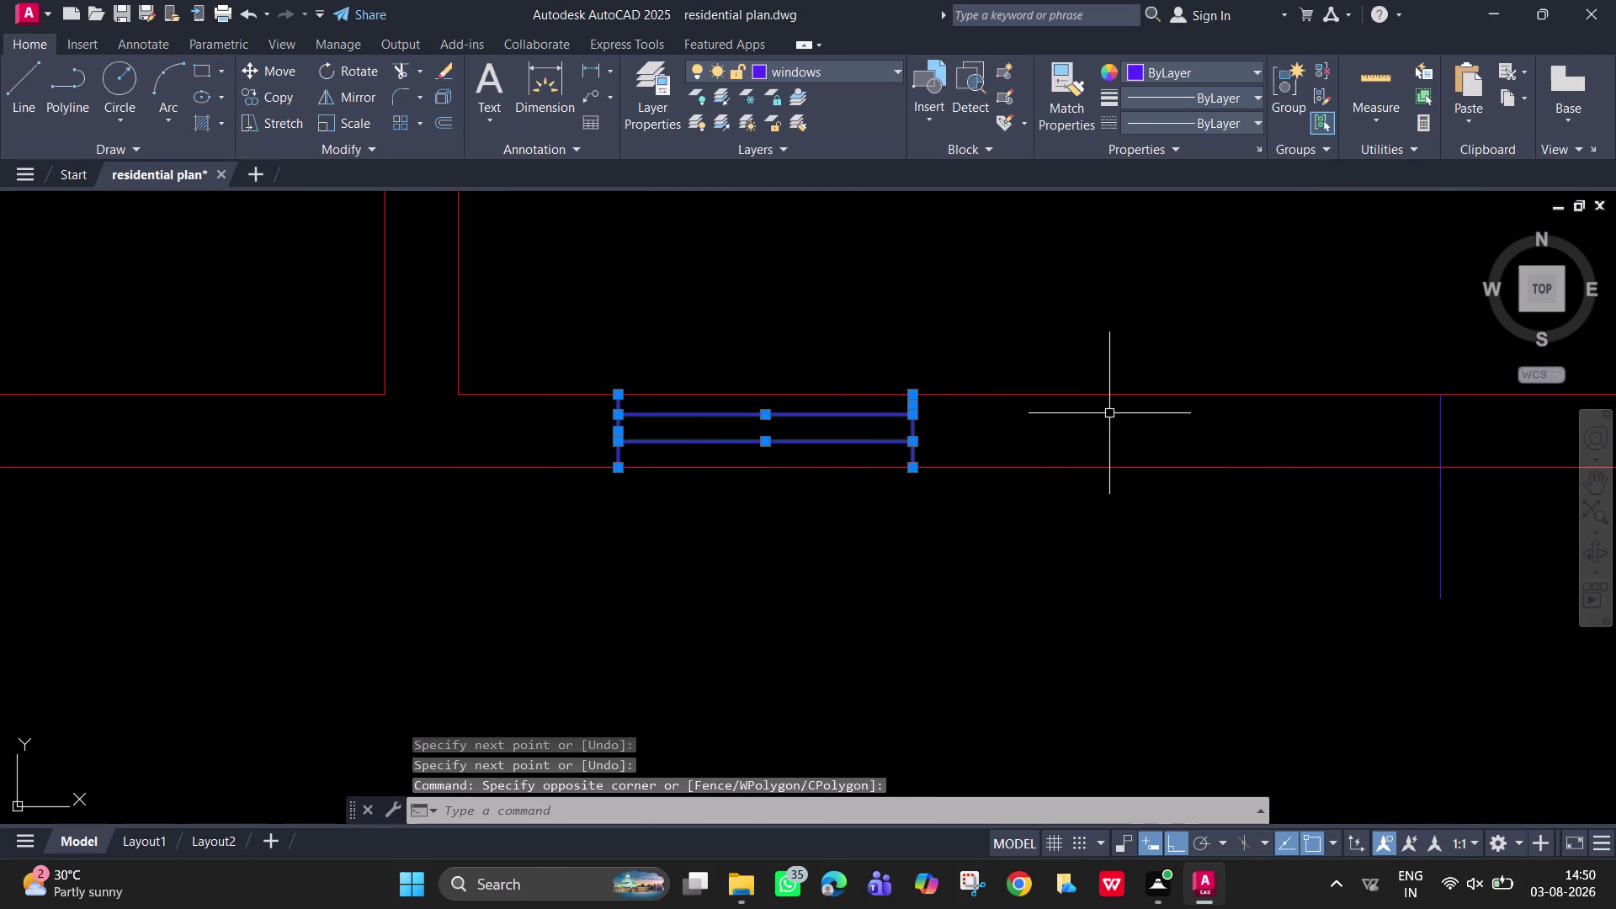
text(m)
key(space)
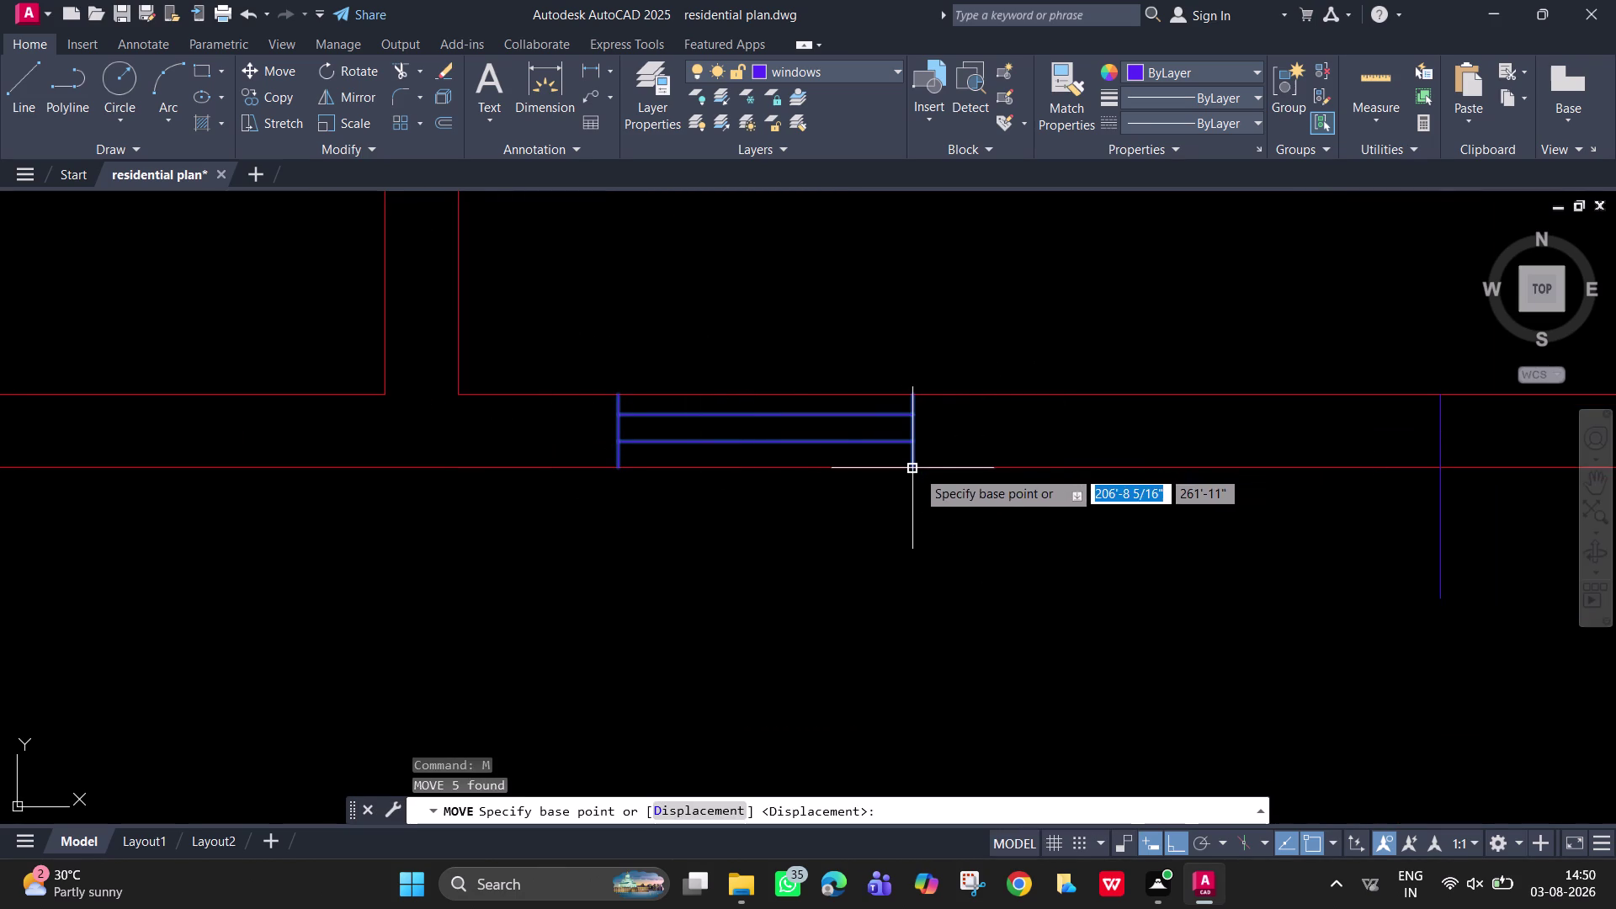
click(916, 469)
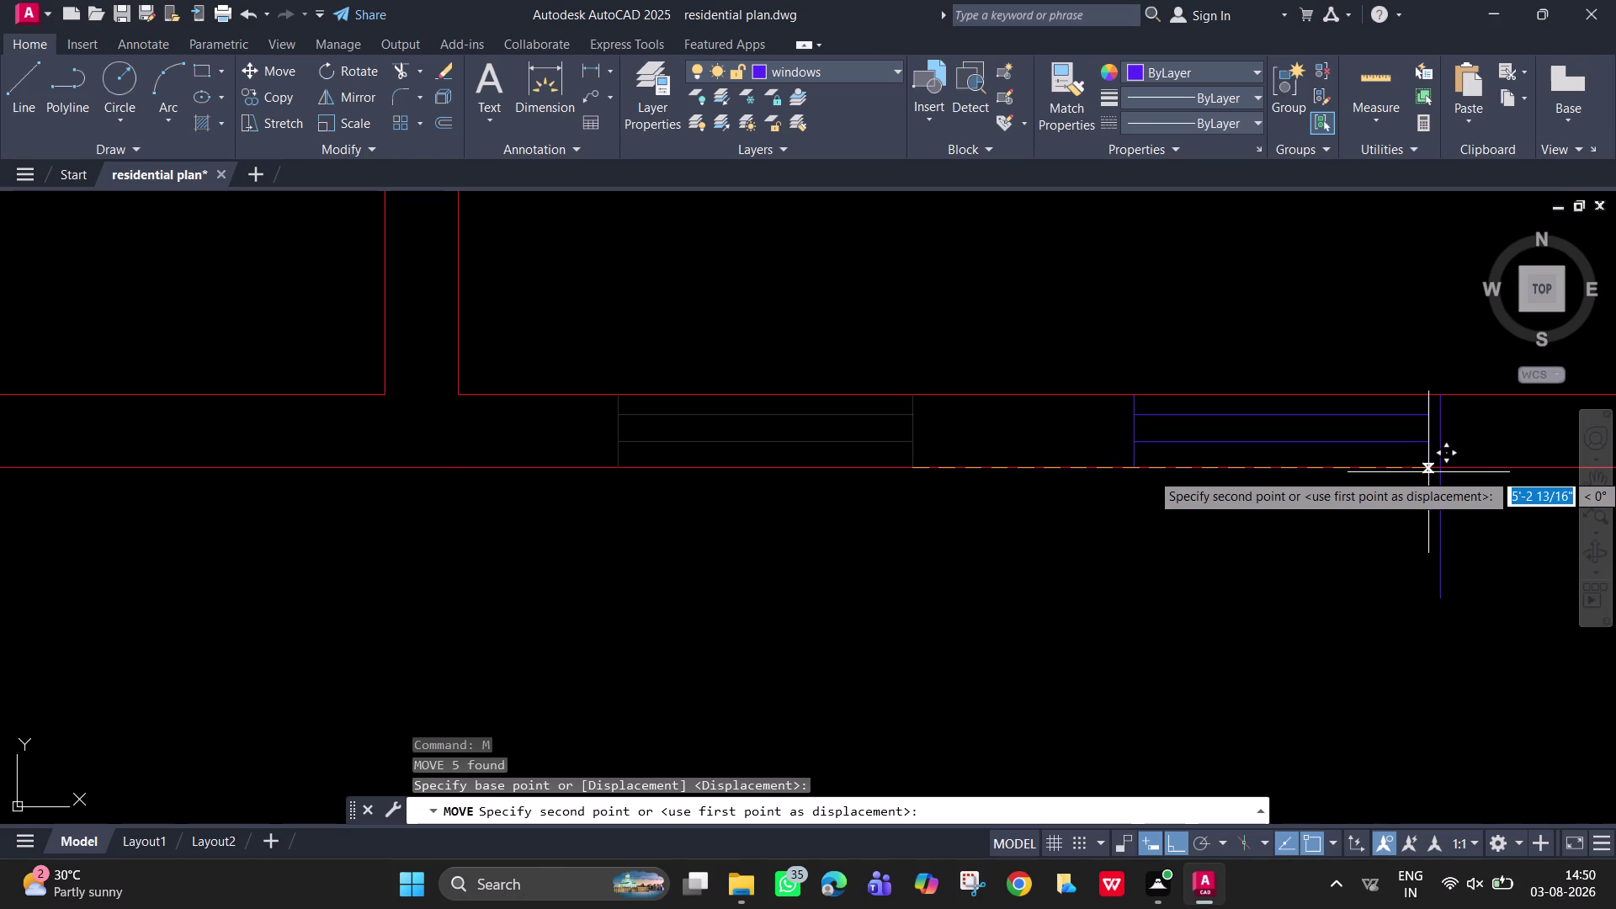
click(1438, 472)
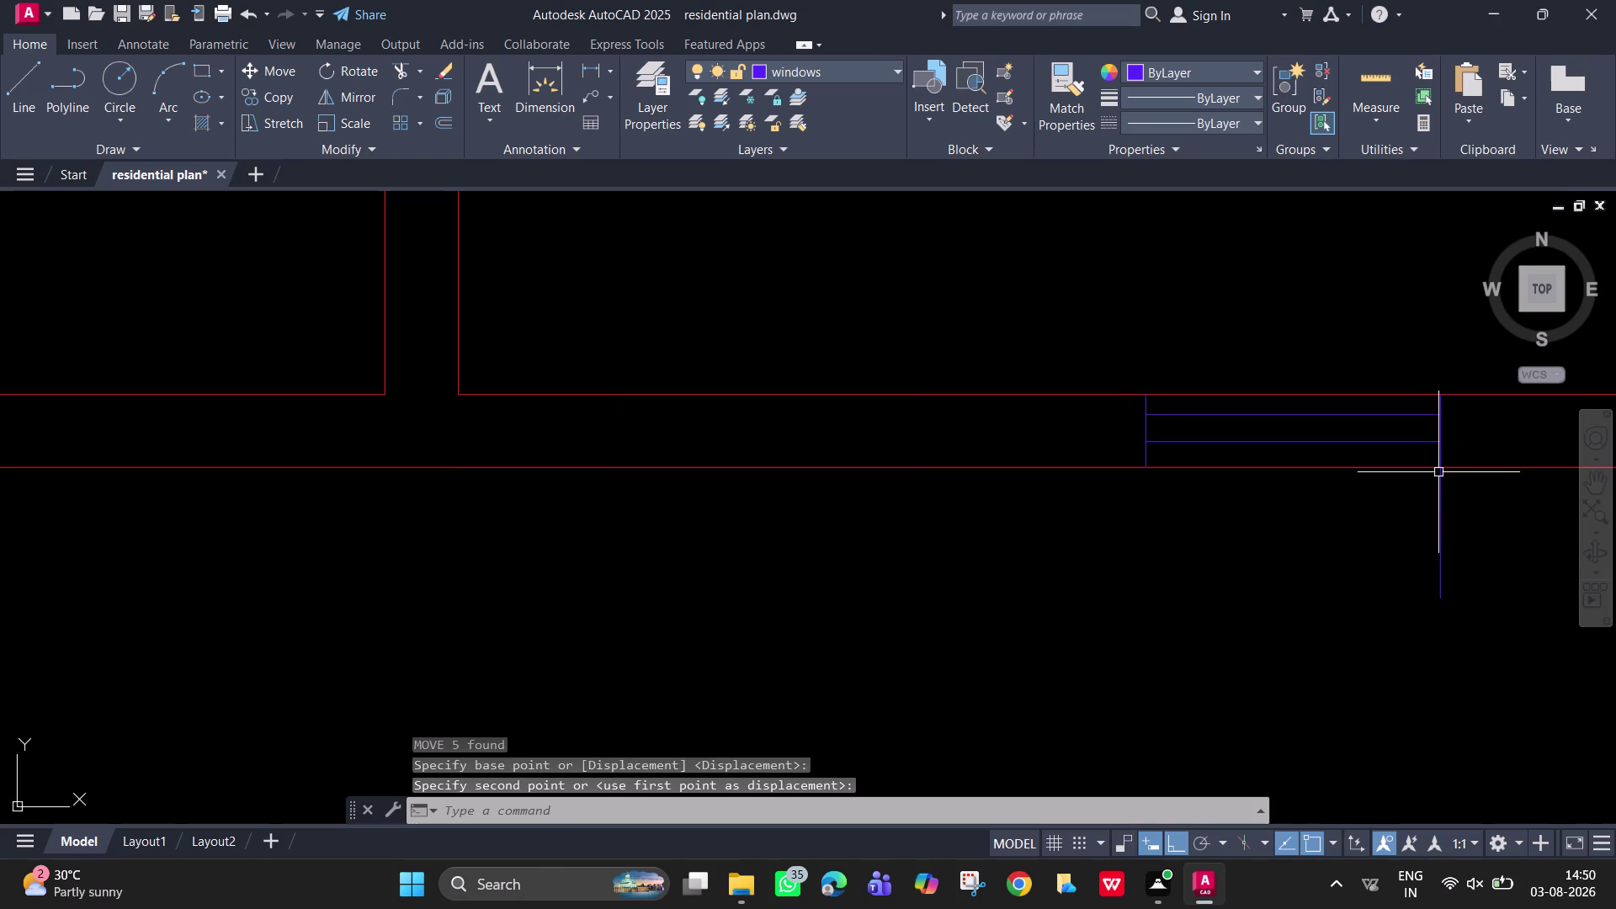
Cancel the move and delete the stray vertical blue line beside the window.
key(Escape)
drag(1466, 583, 1418, 576)
click(1375, 572)
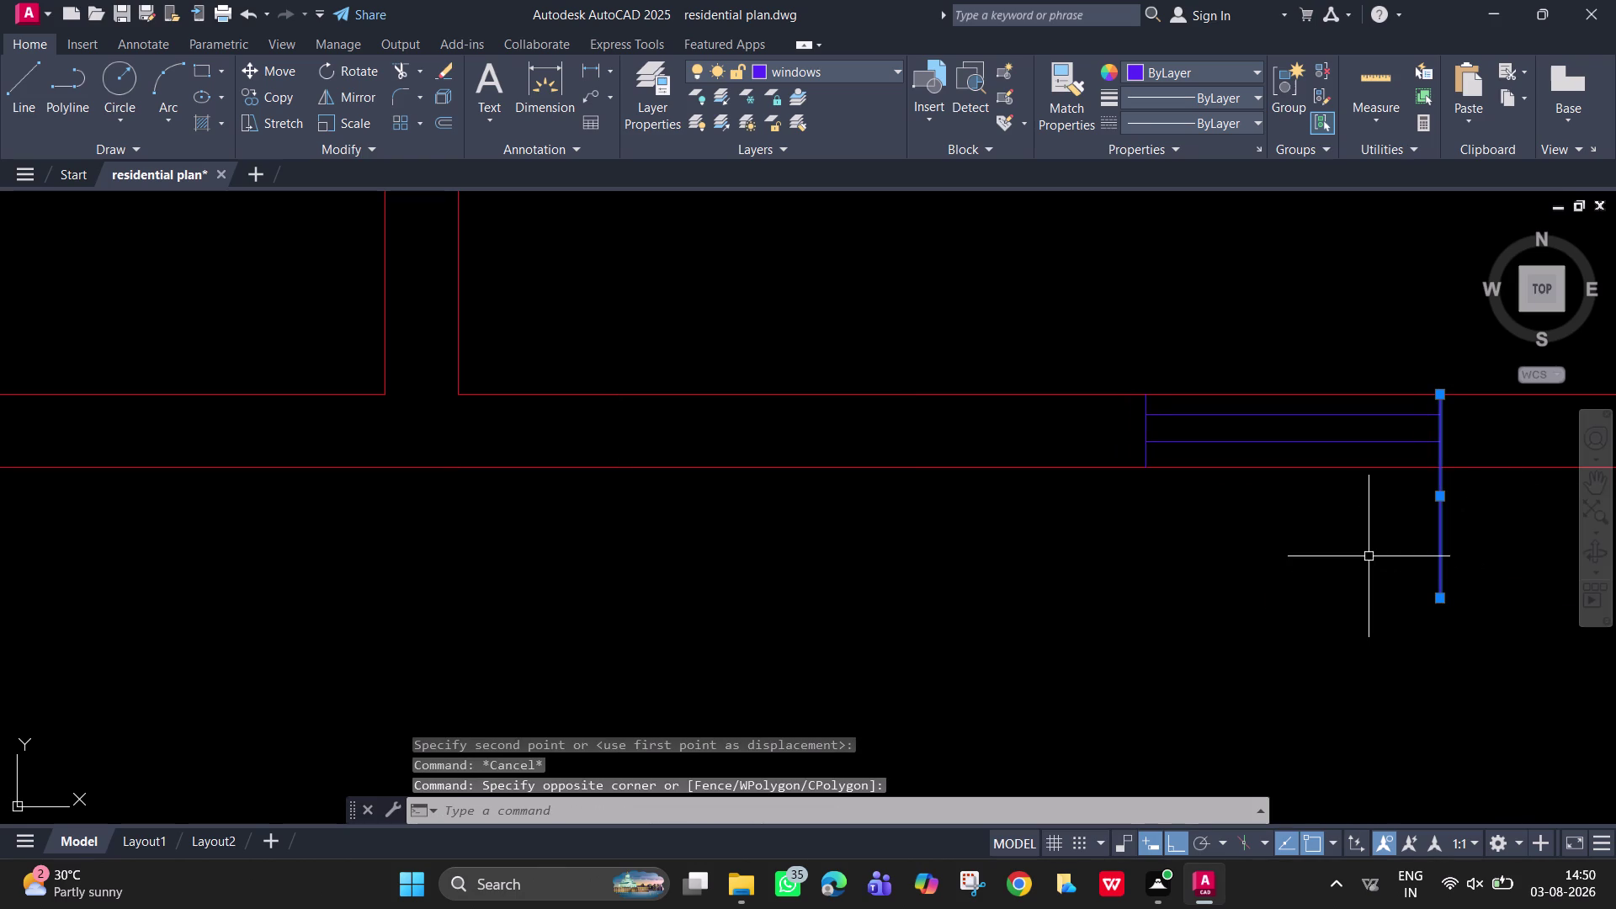
key(Delete)
scroll(down, 3)
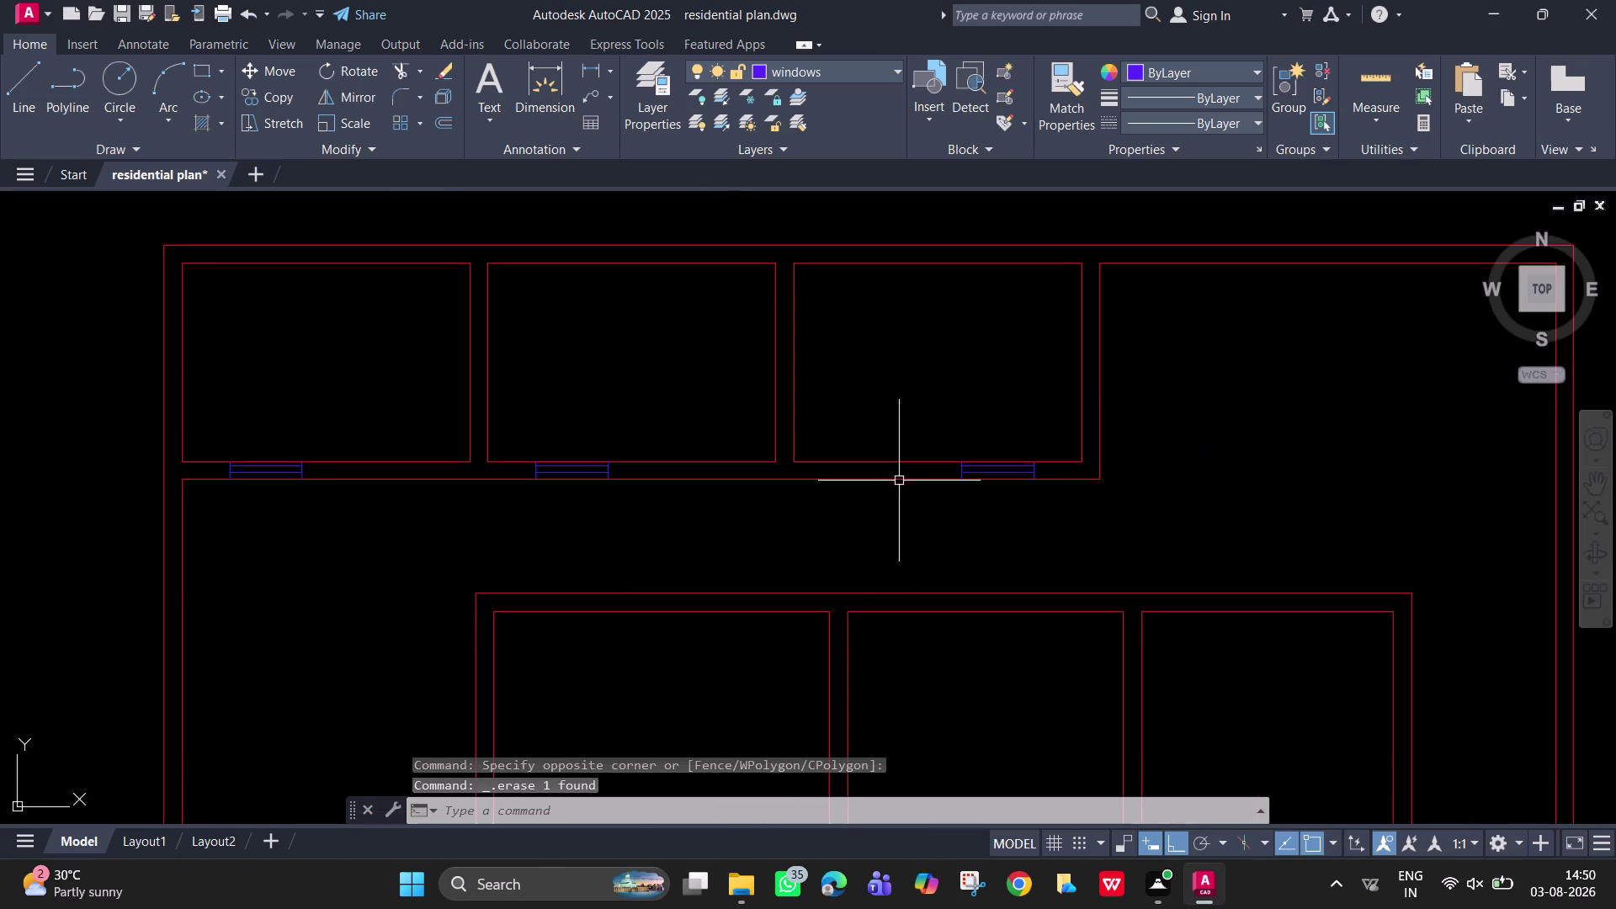
Pan to the upper rooms on the left side of the plan.
middle_drag(898, 479, 1158, 202)
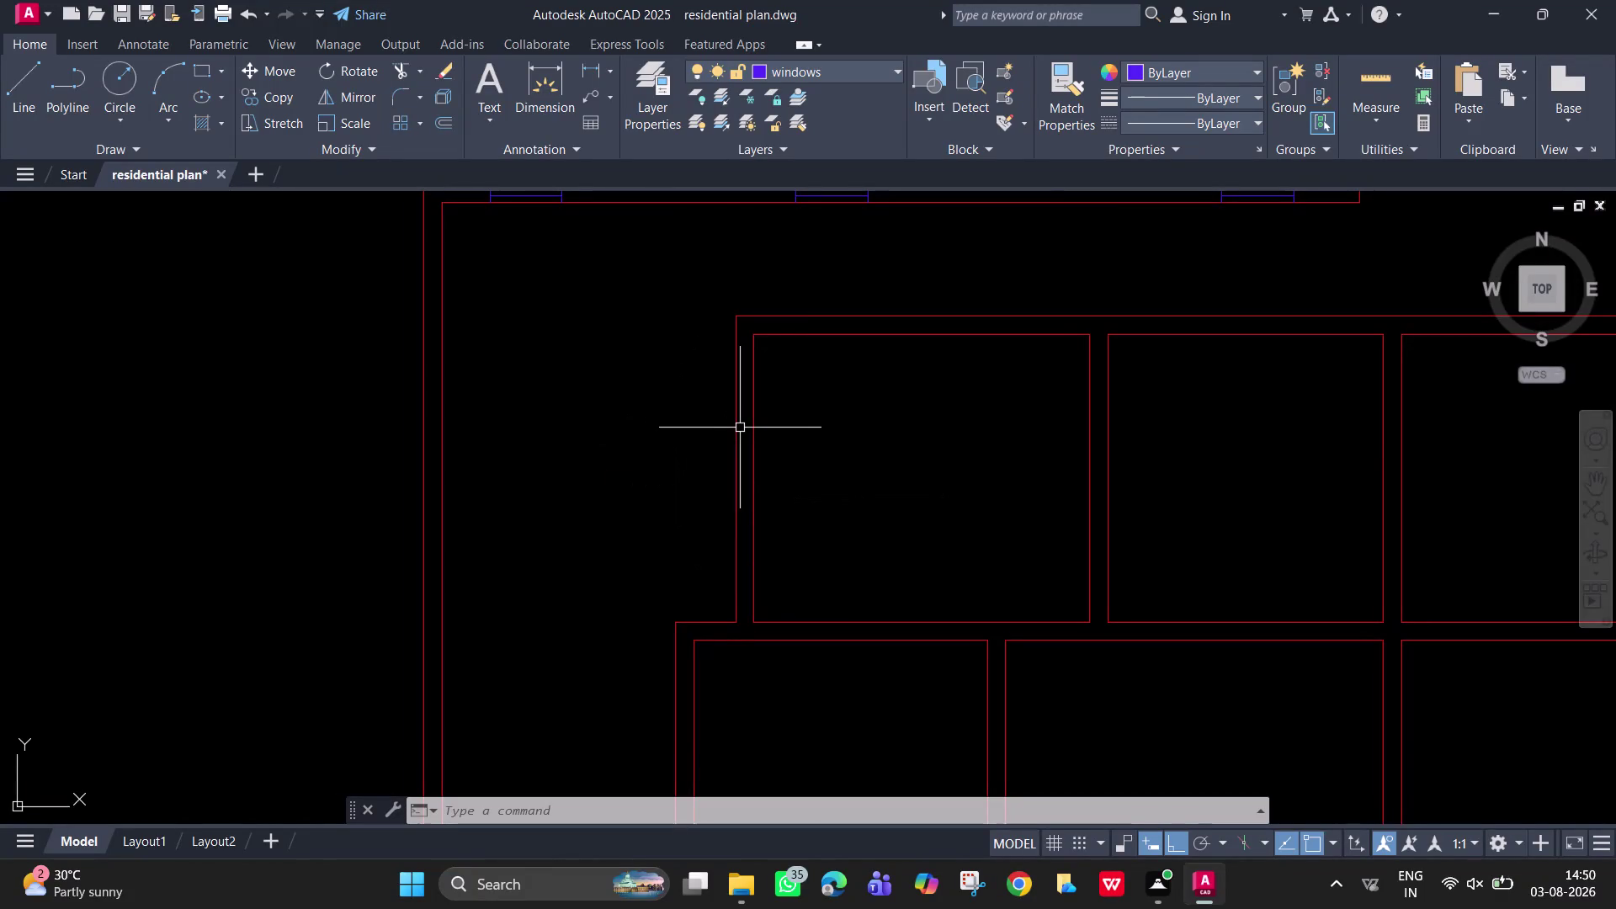
scroll(up, 3)
scroll(down, 3)
middle_drag(758, 438, 812, 577)
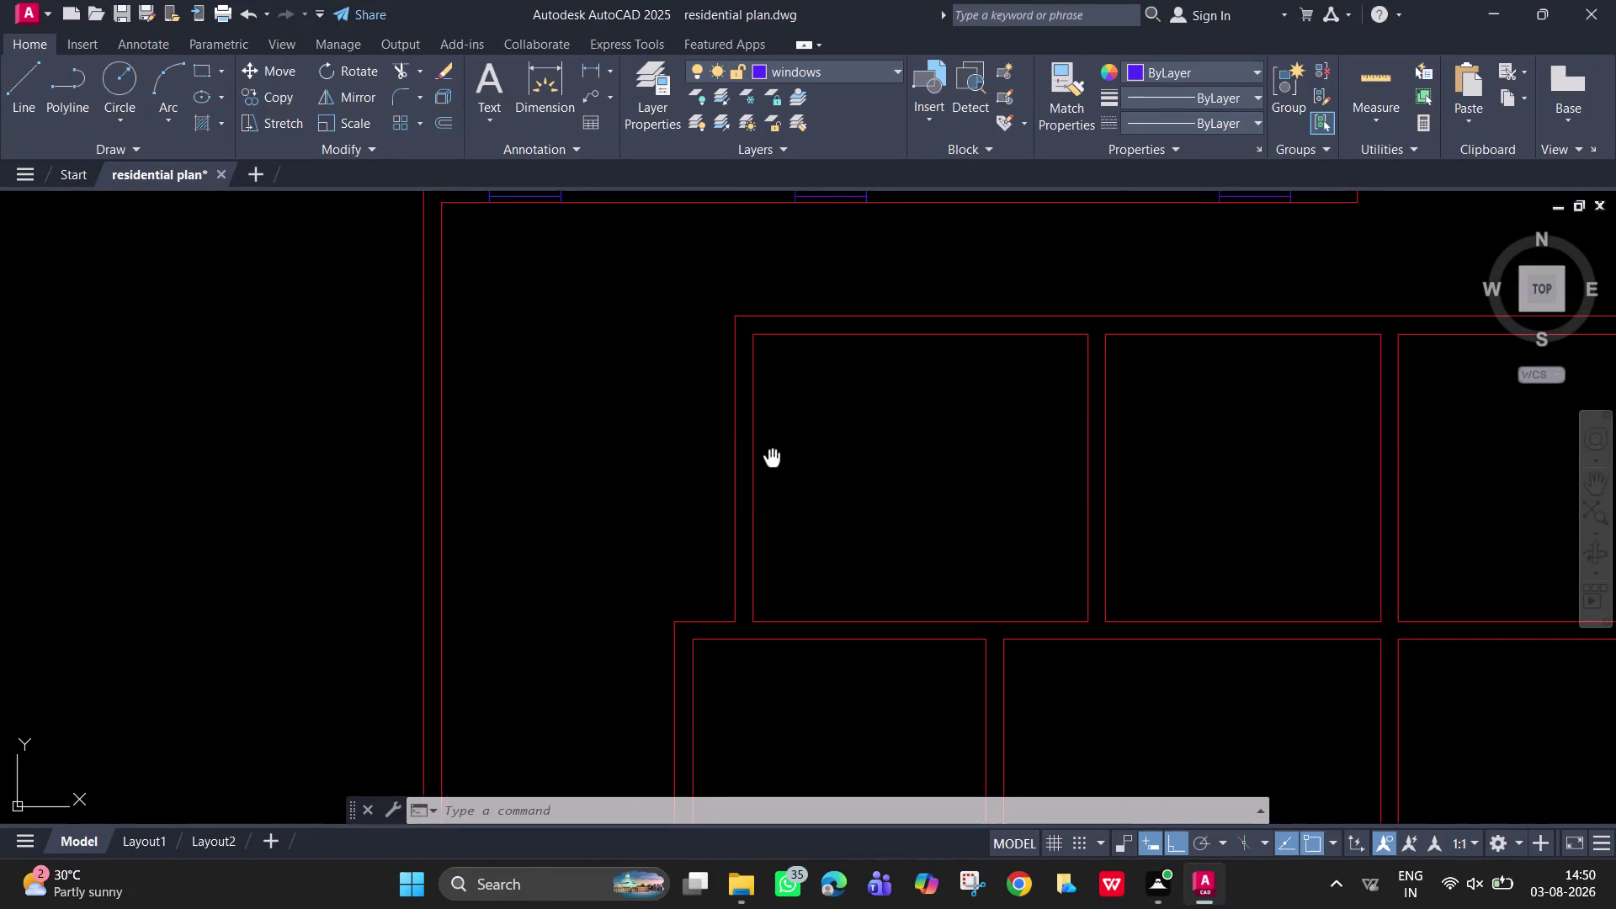
middle_drag(811, 577, 824, 632)
click(594, 80)
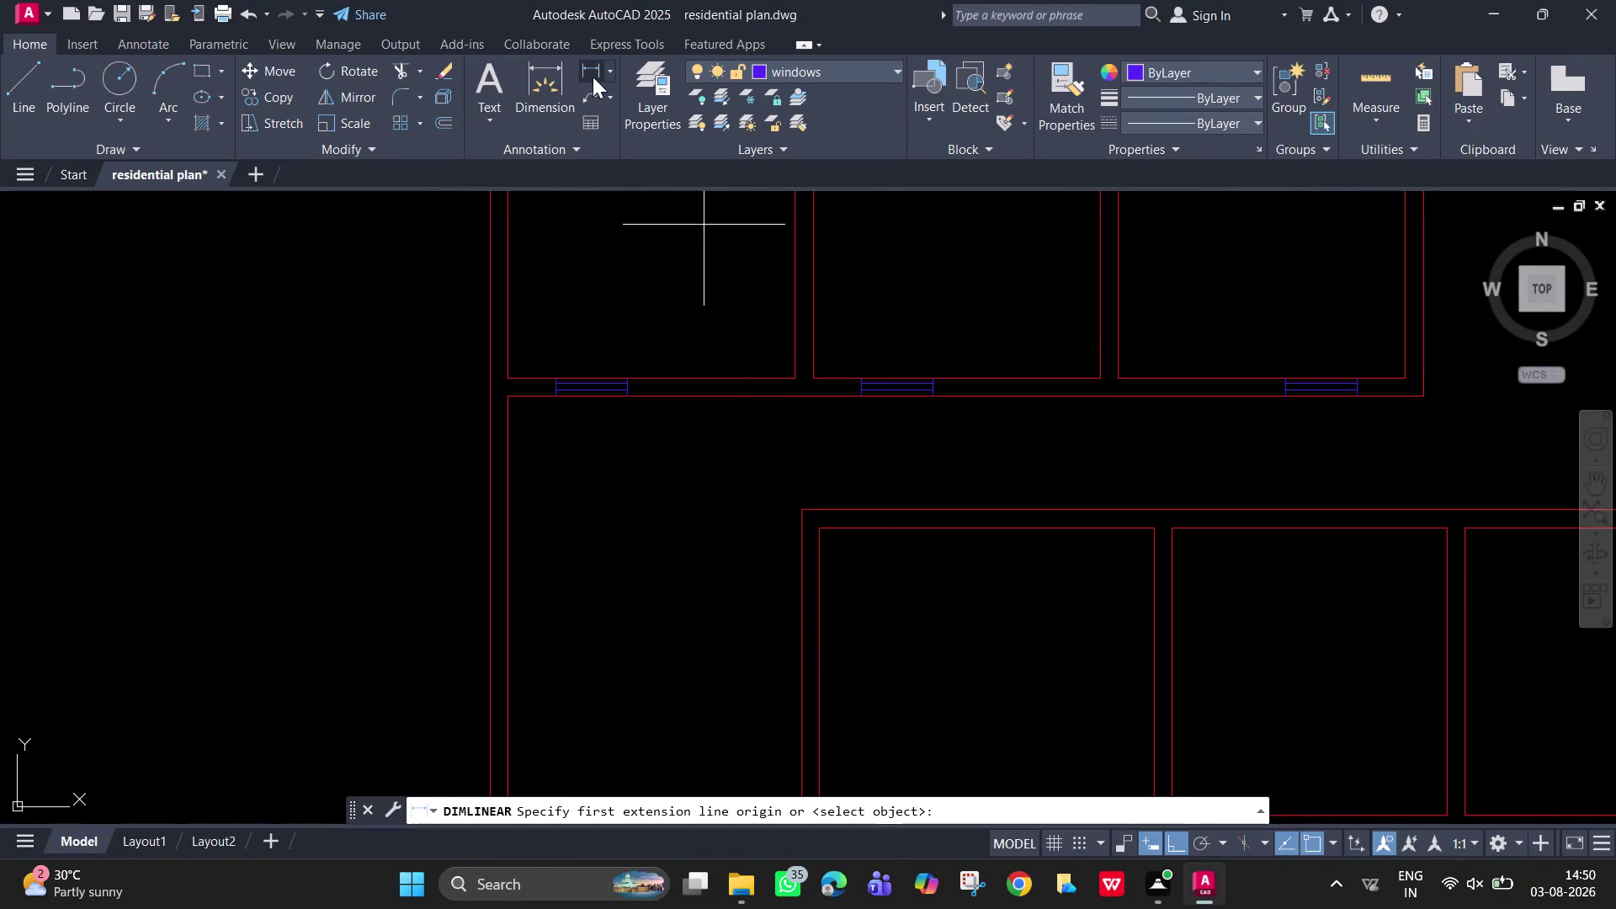
scroll(up, 3)
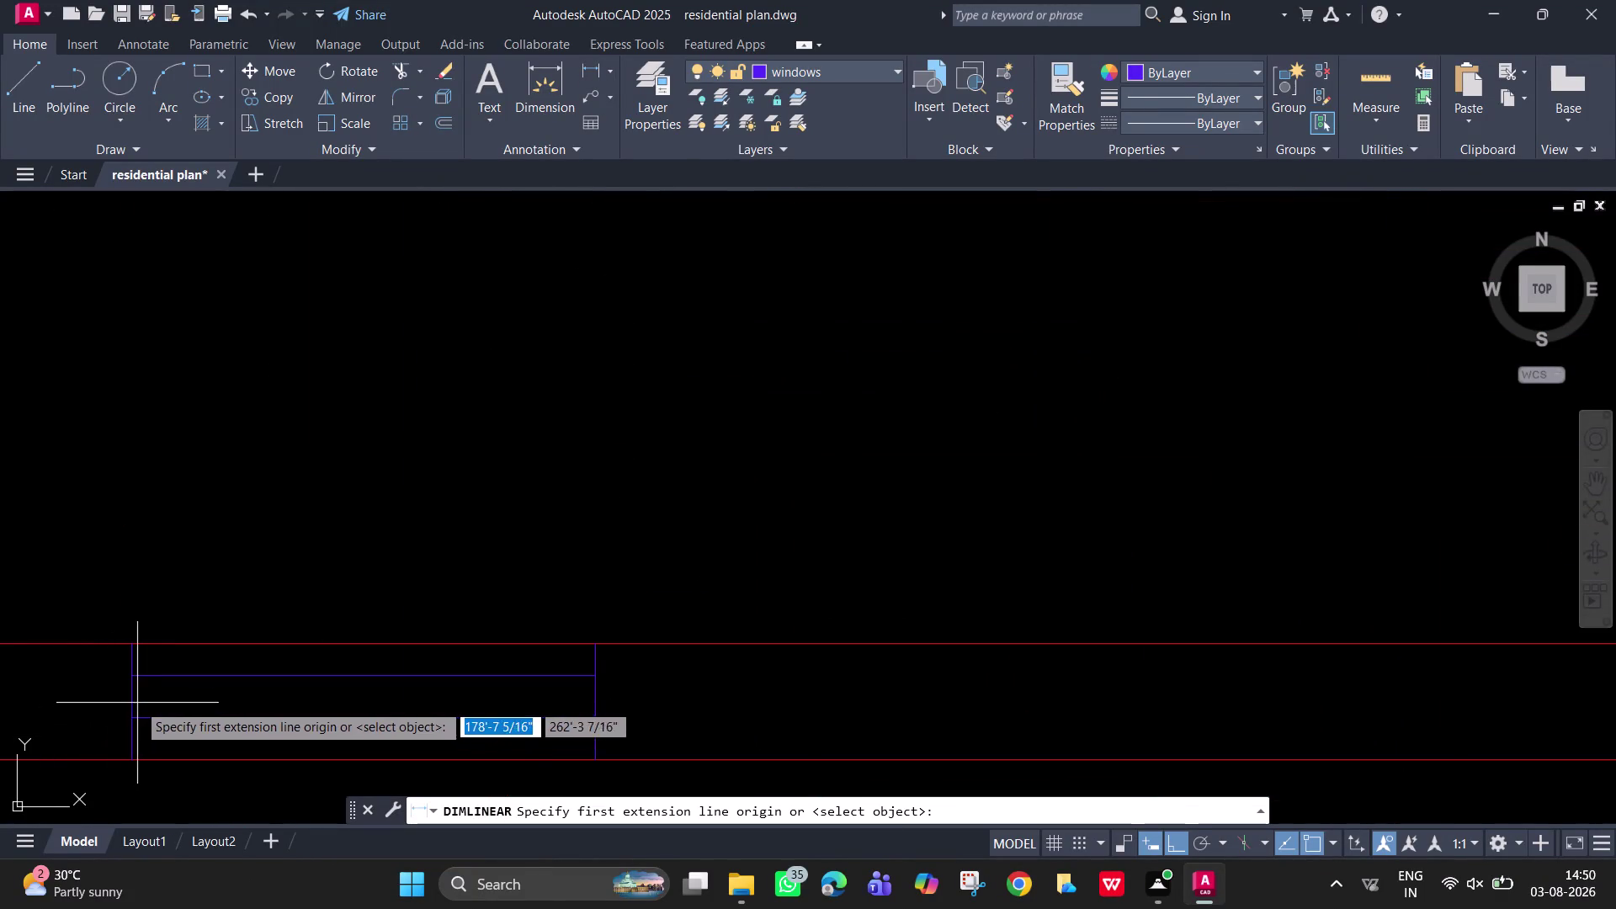
click(129, 676)
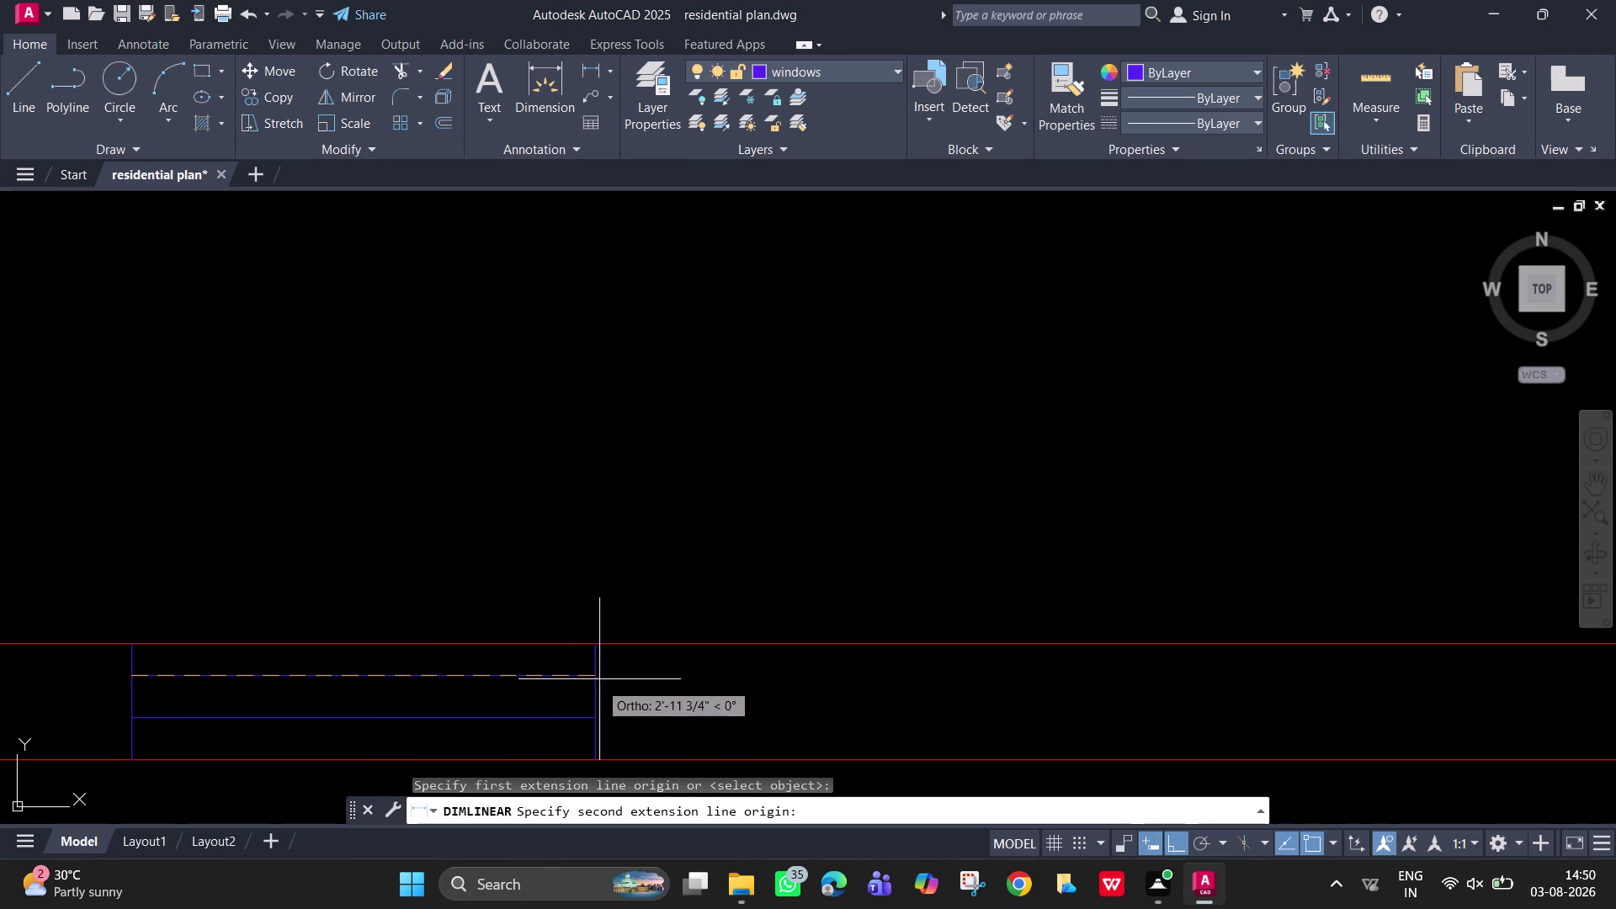
click(595, 679)
key(Escape)
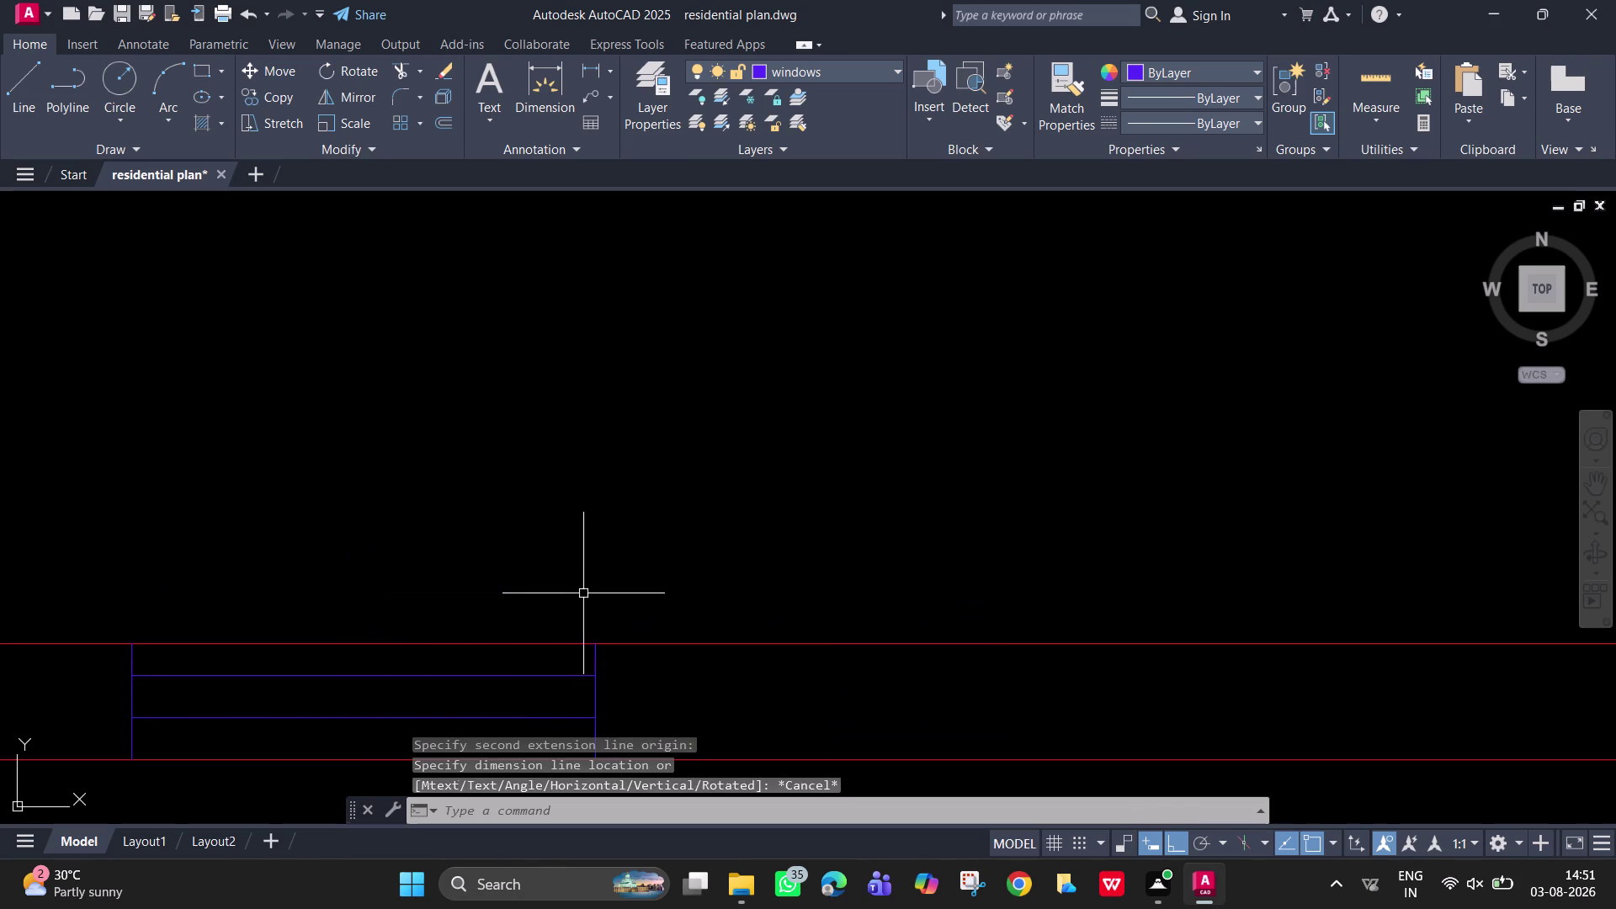
scroll(down, 3)
middle_drag(648, 643, 815, 88)
middle_drag(1217, 556, 872, 318)
scroll(down, 3)
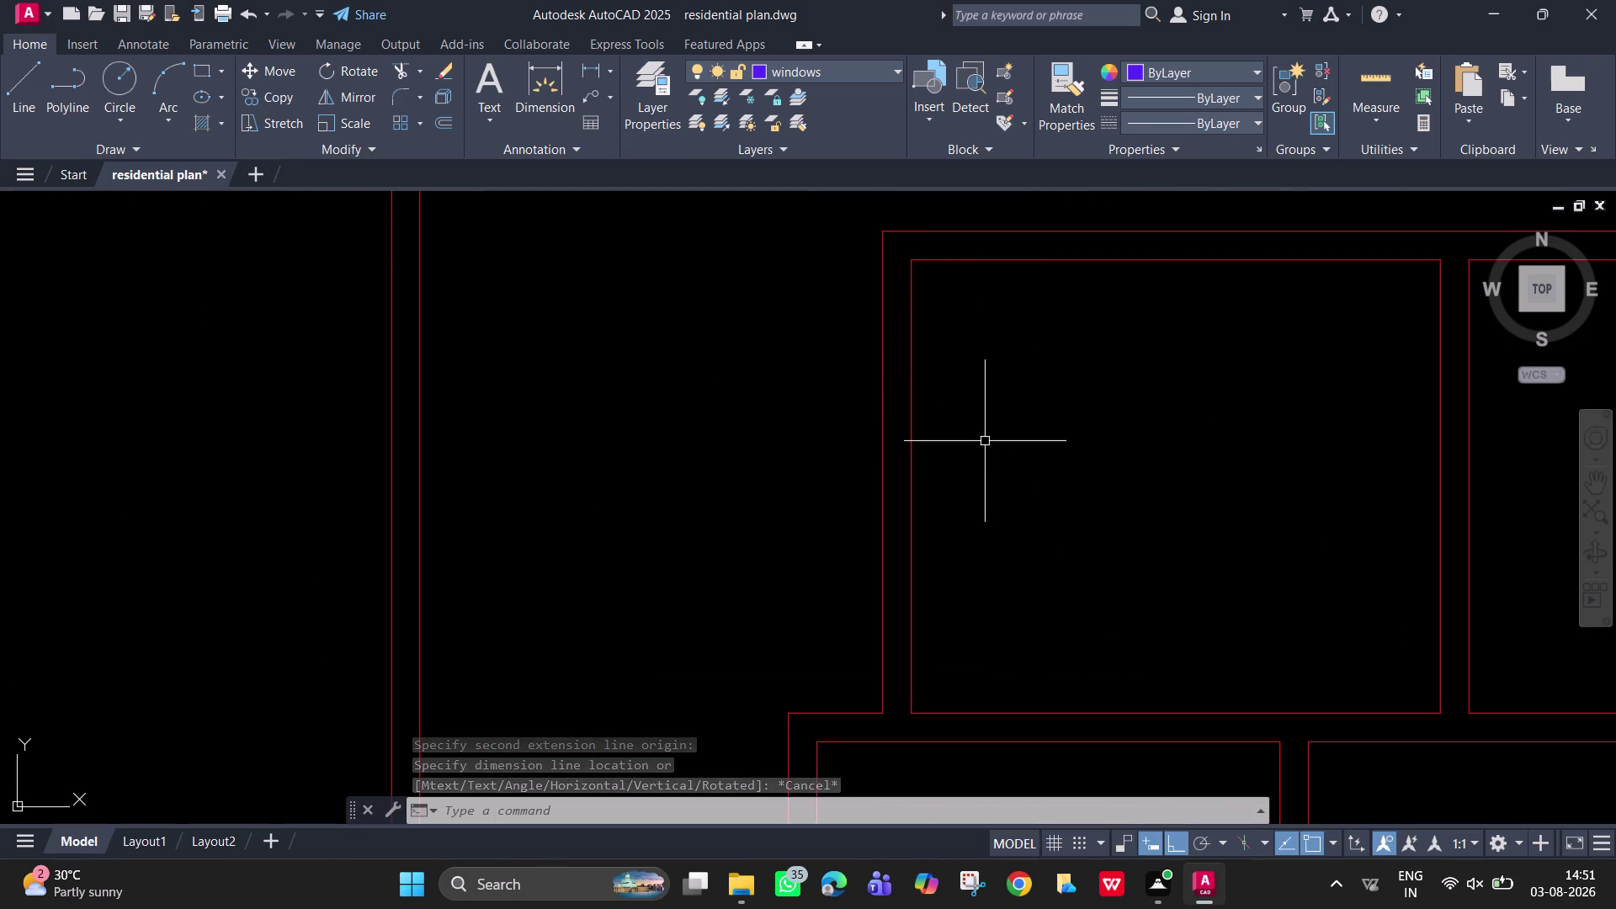
Draw a short blue window line across the wall, starting 3' from the wall corner.
text(l)
key(space)
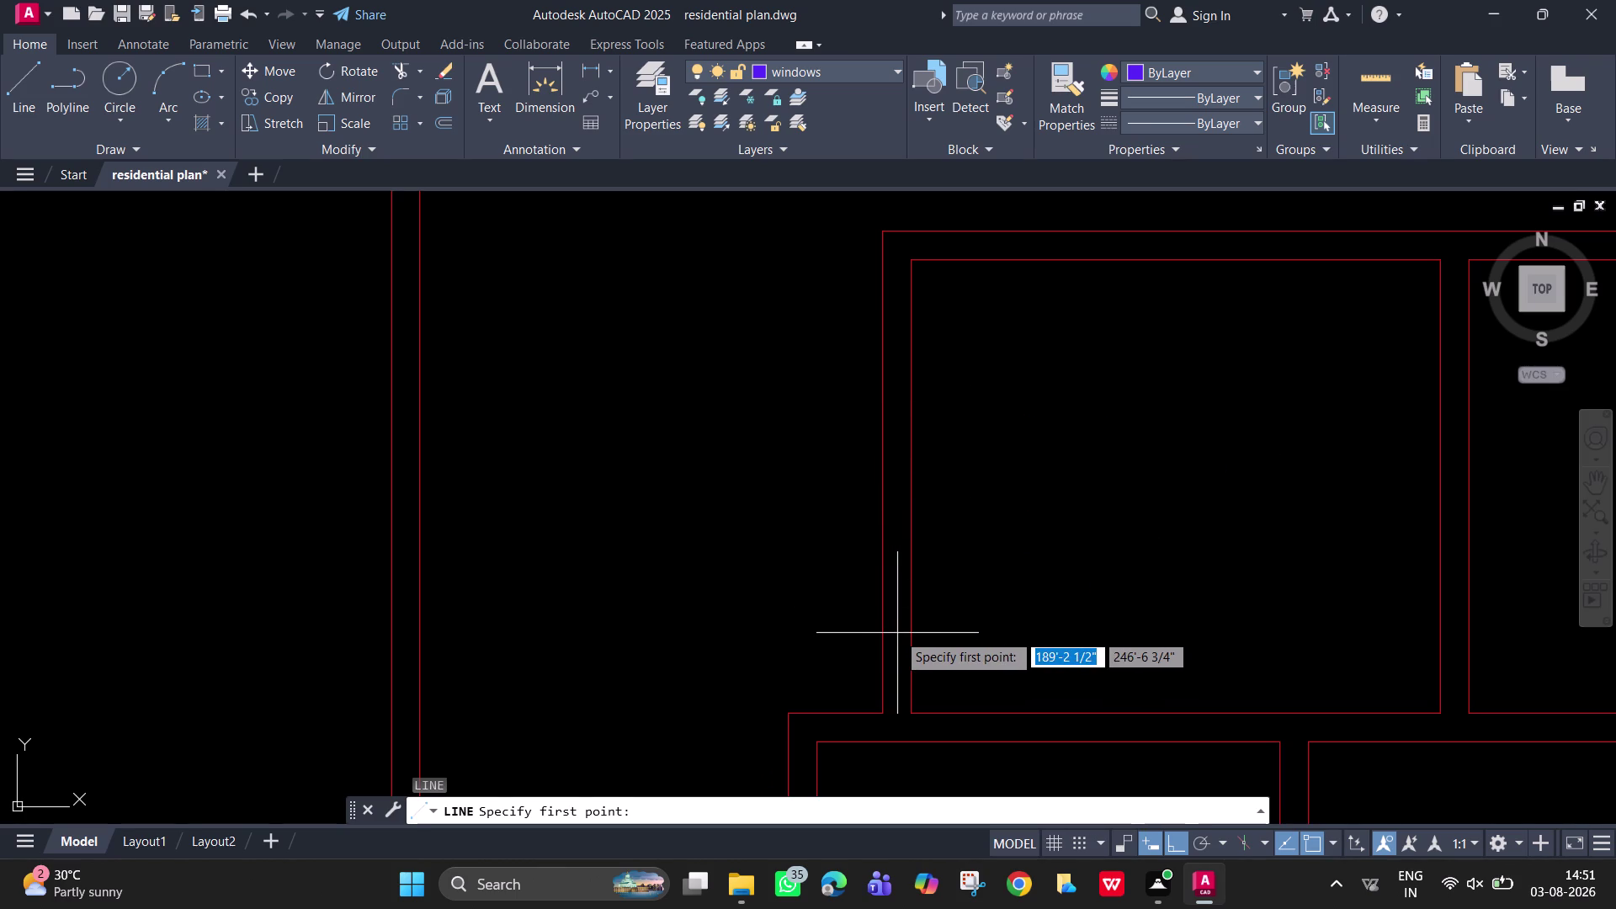
text(tk)
key(Return)
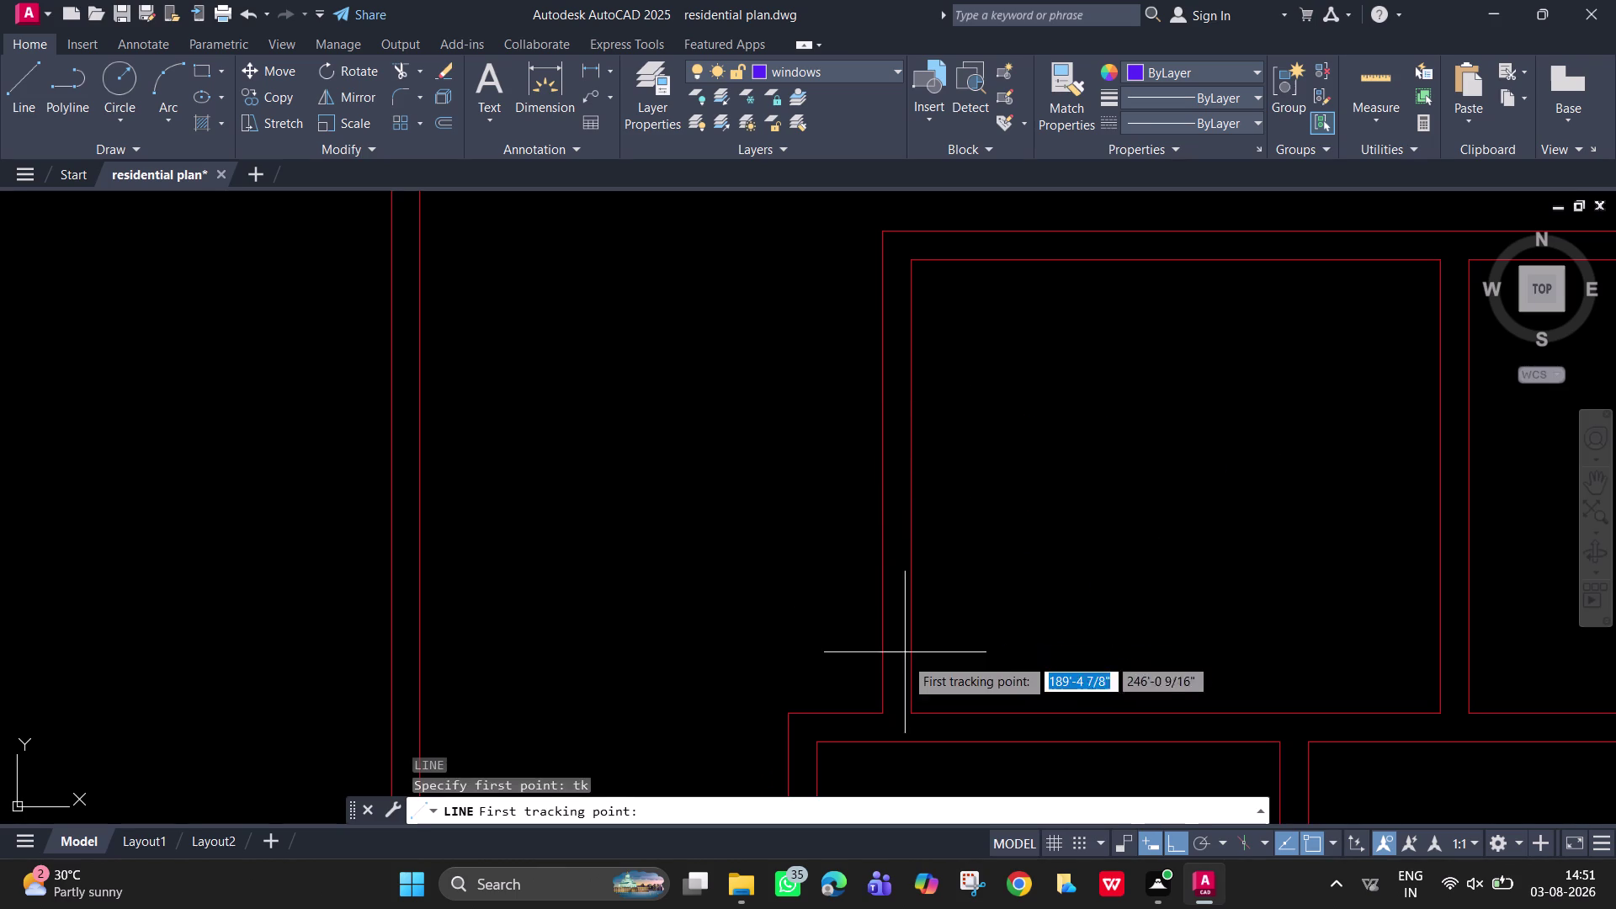
click(911, 716)
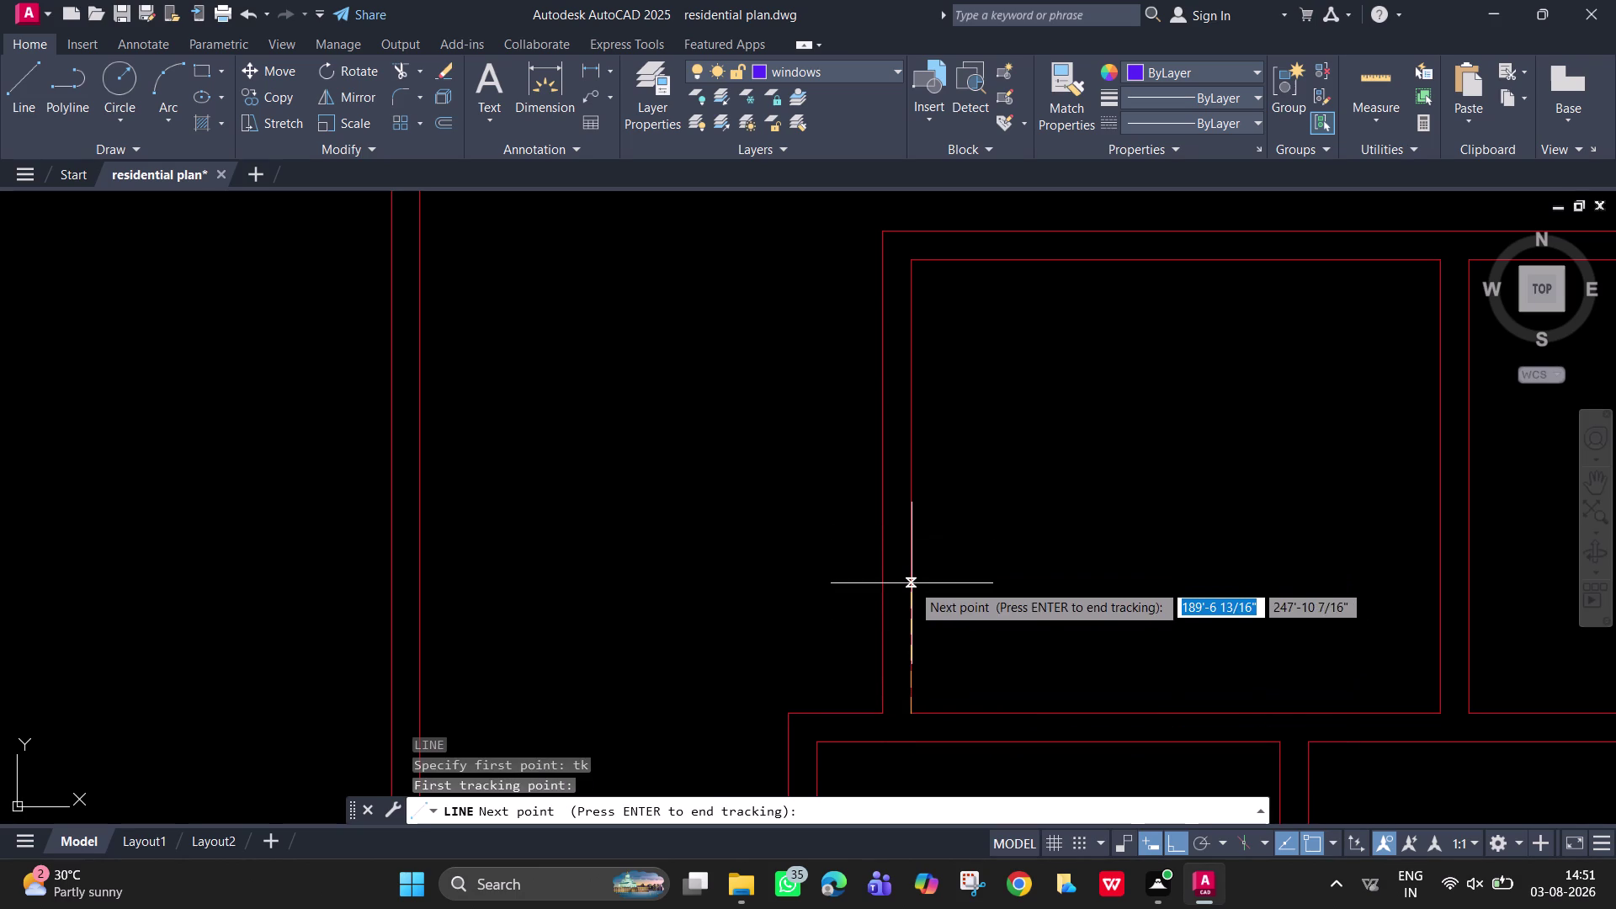
text(3)
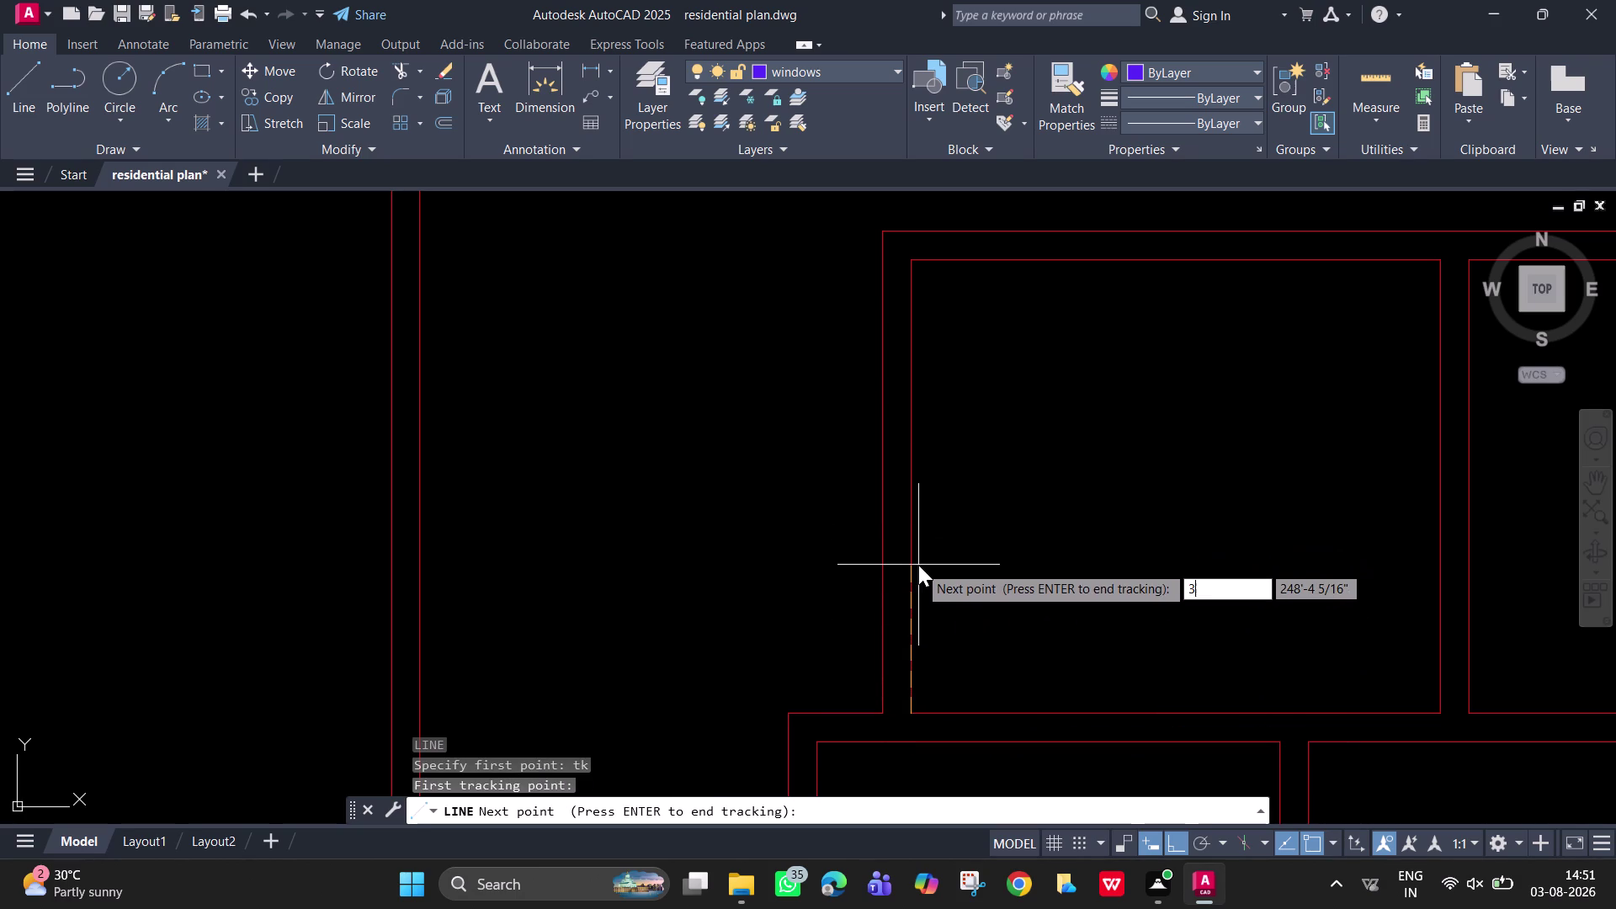
text(')
key(Return)
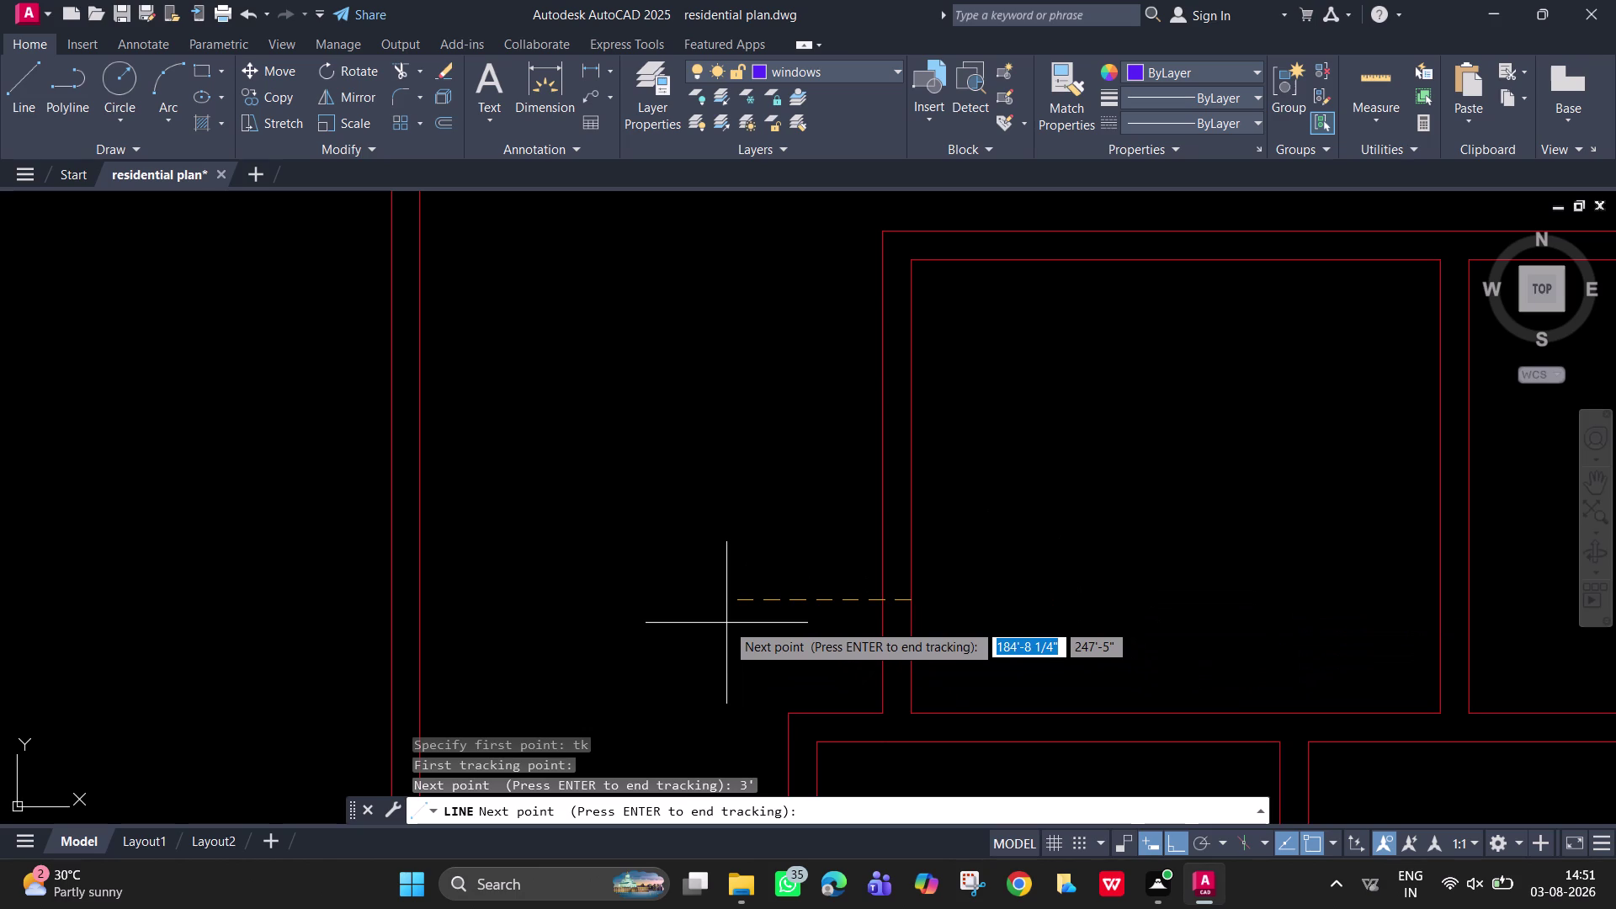
key(Return)
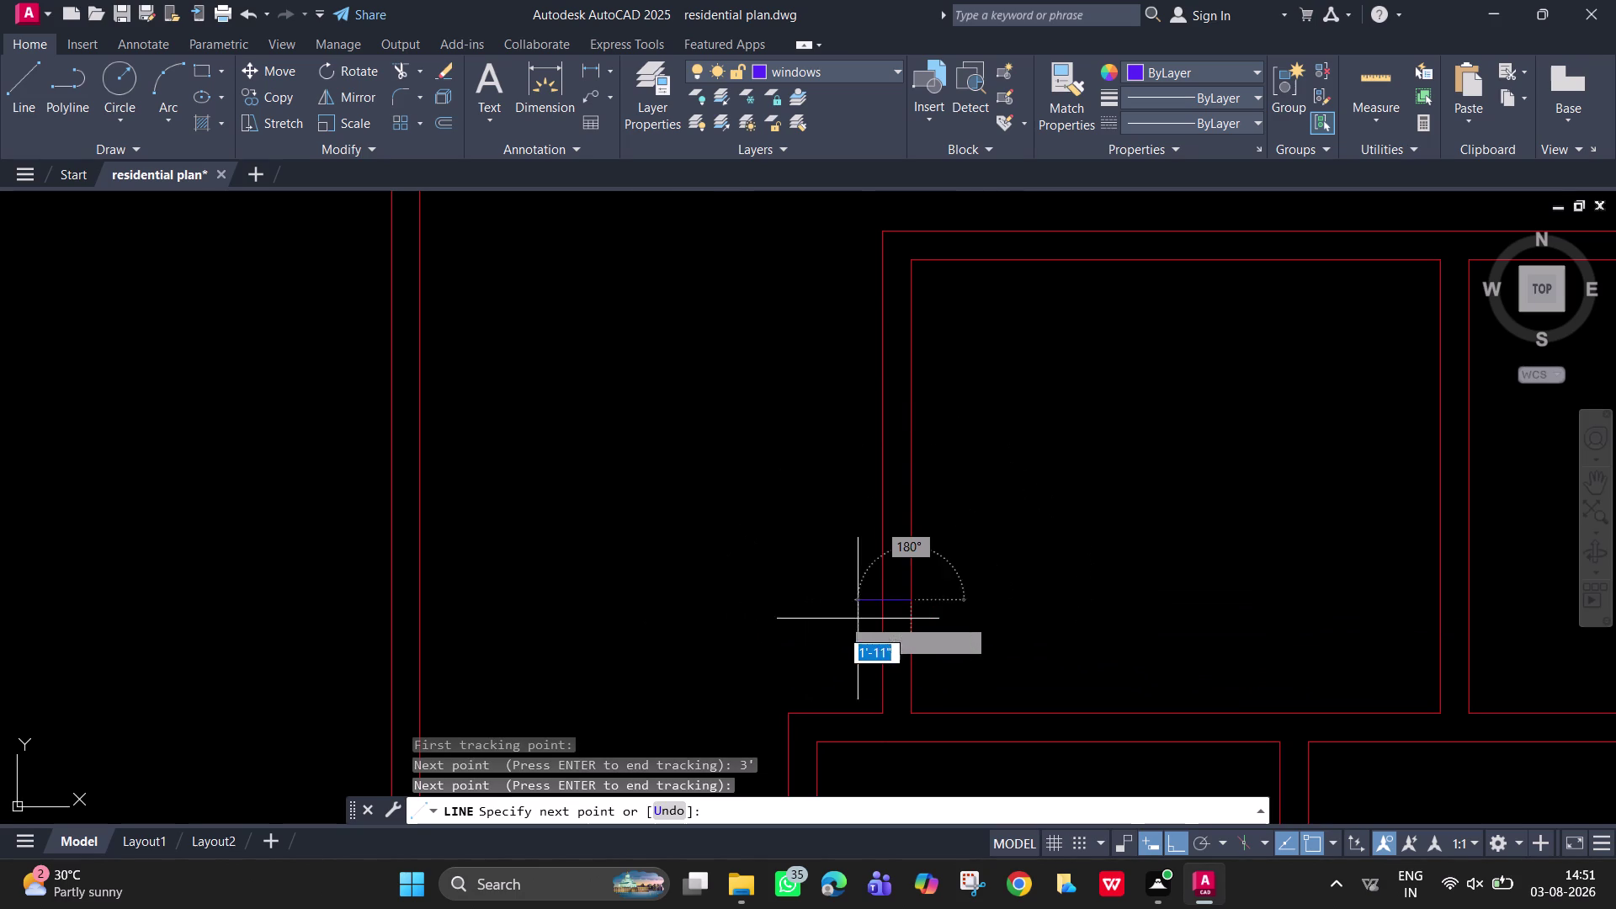
click(883, 597)
key(space)
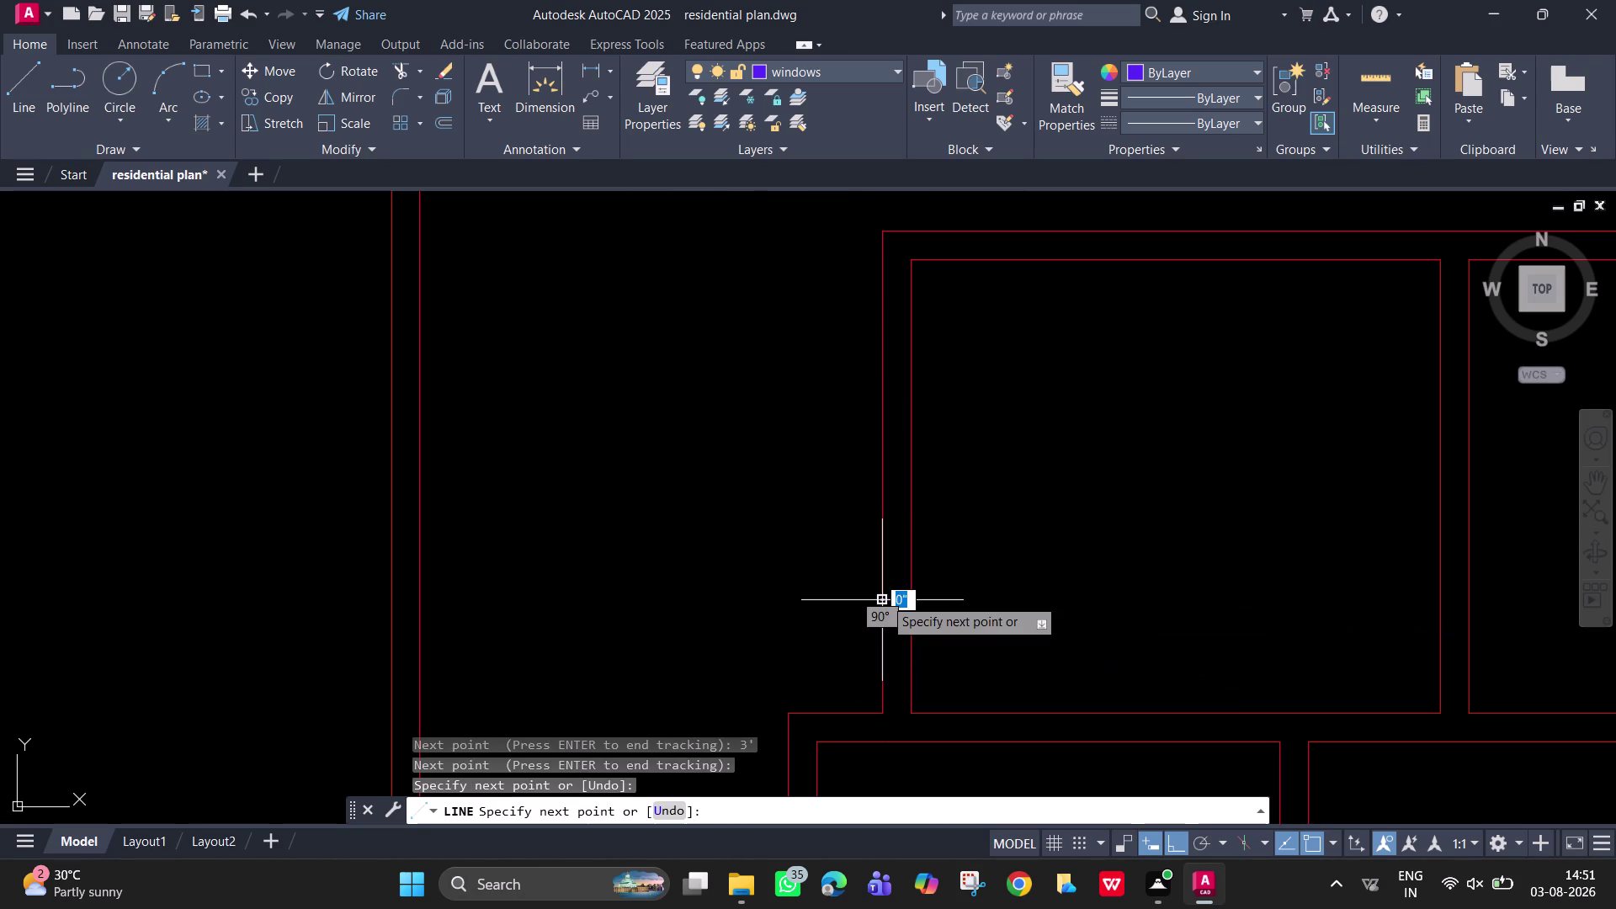
Draw a trial 4' vertical line beside the inner wall.
scroll(up, 3)
text(l)
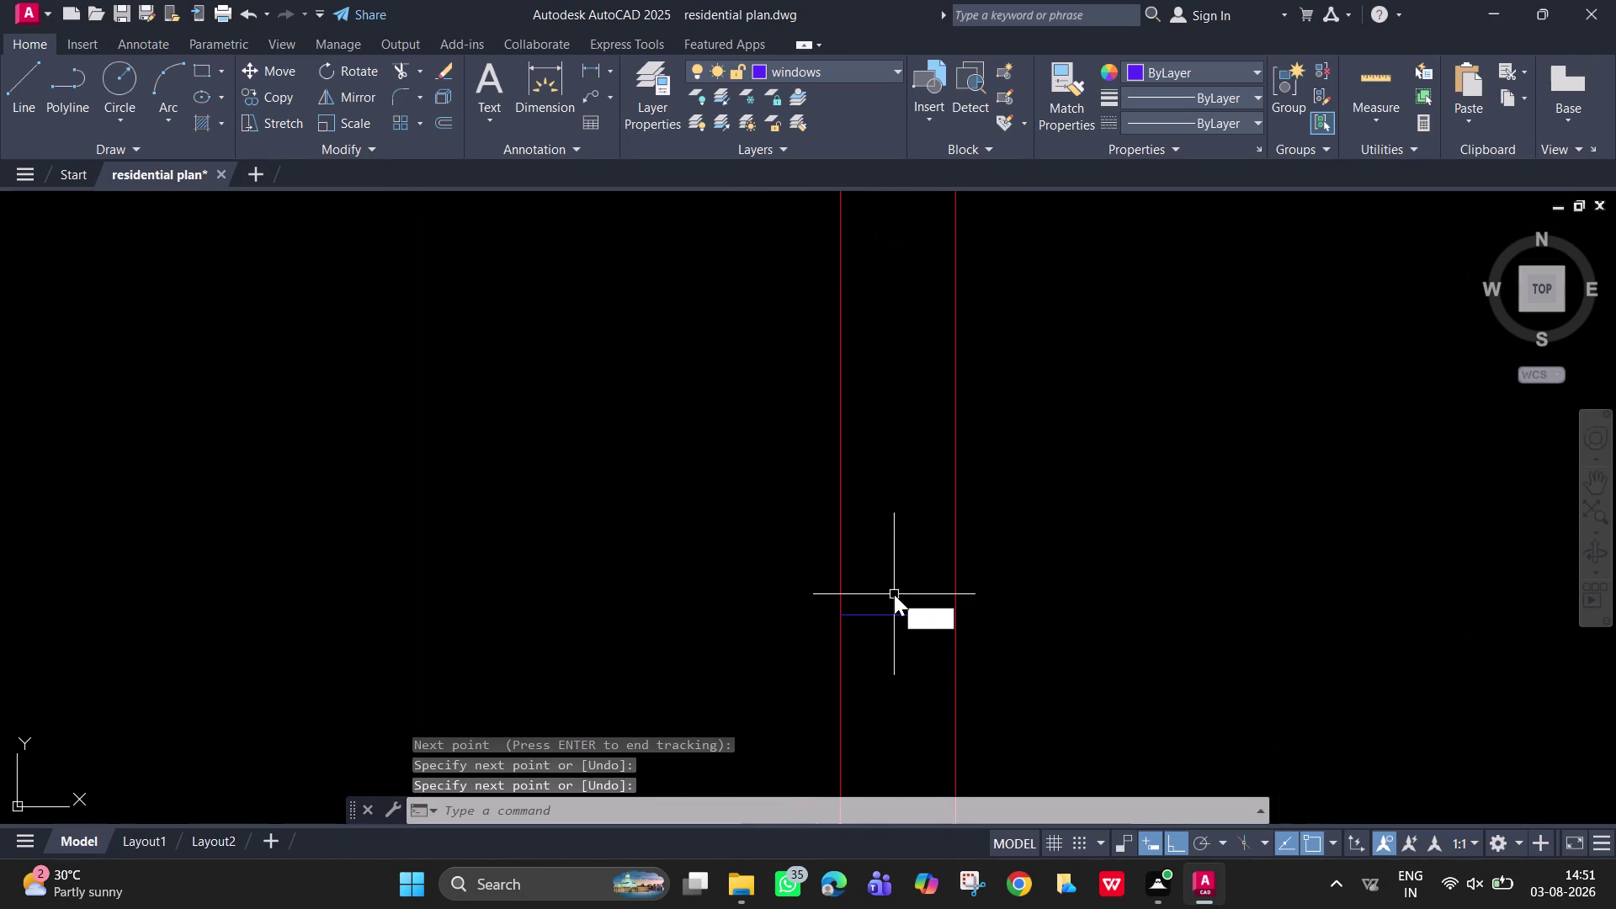
key(space)
click(927, 619)
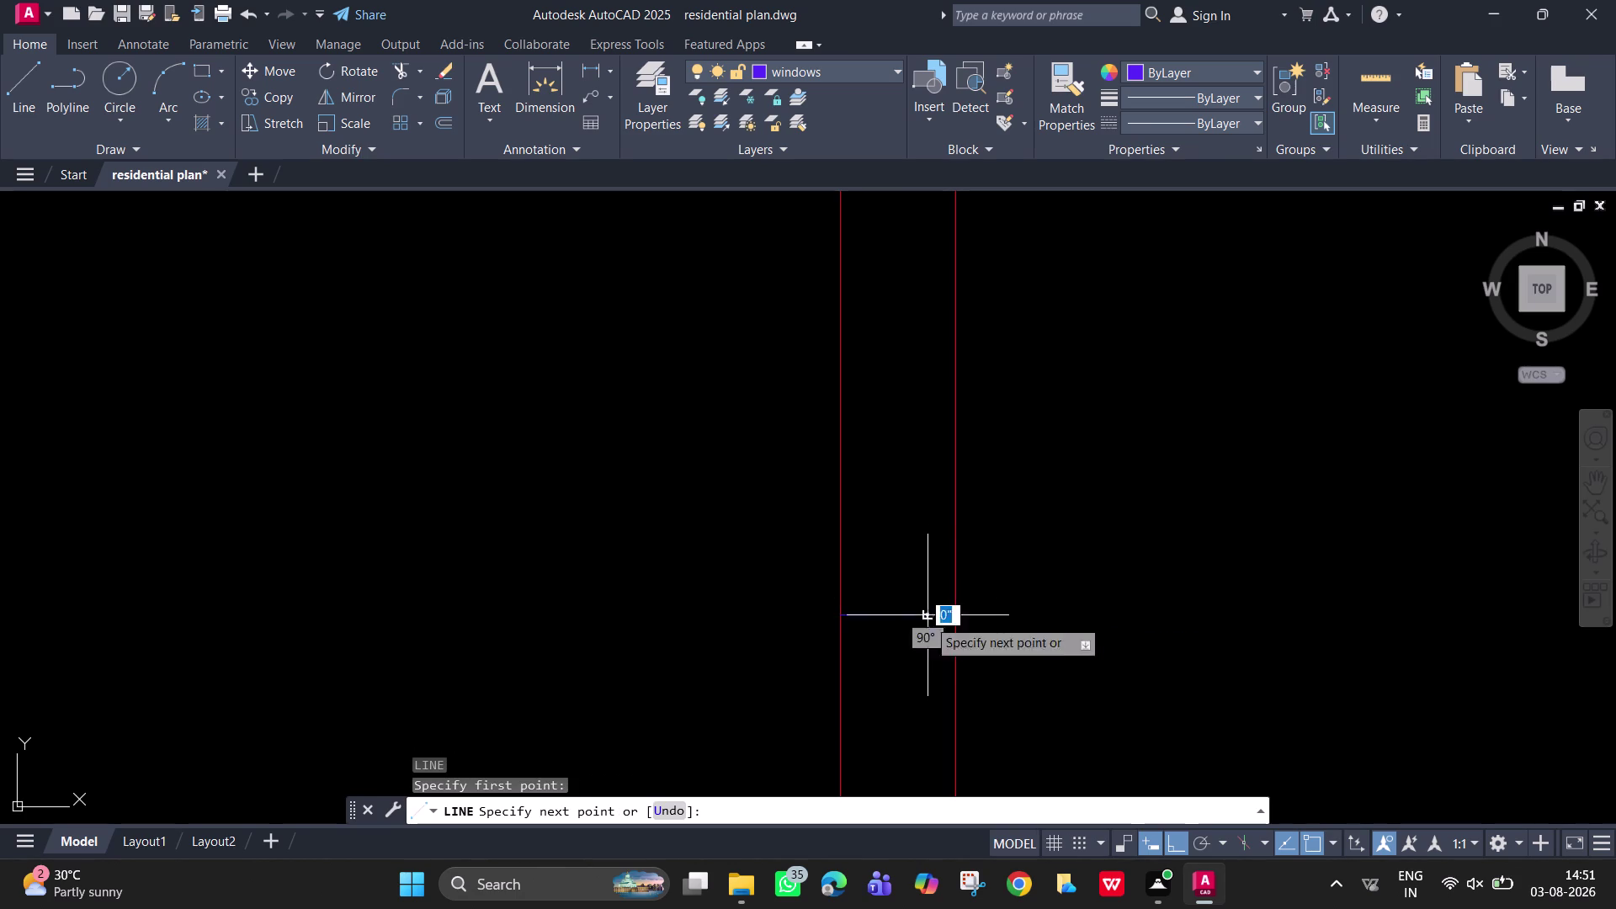
text(4')
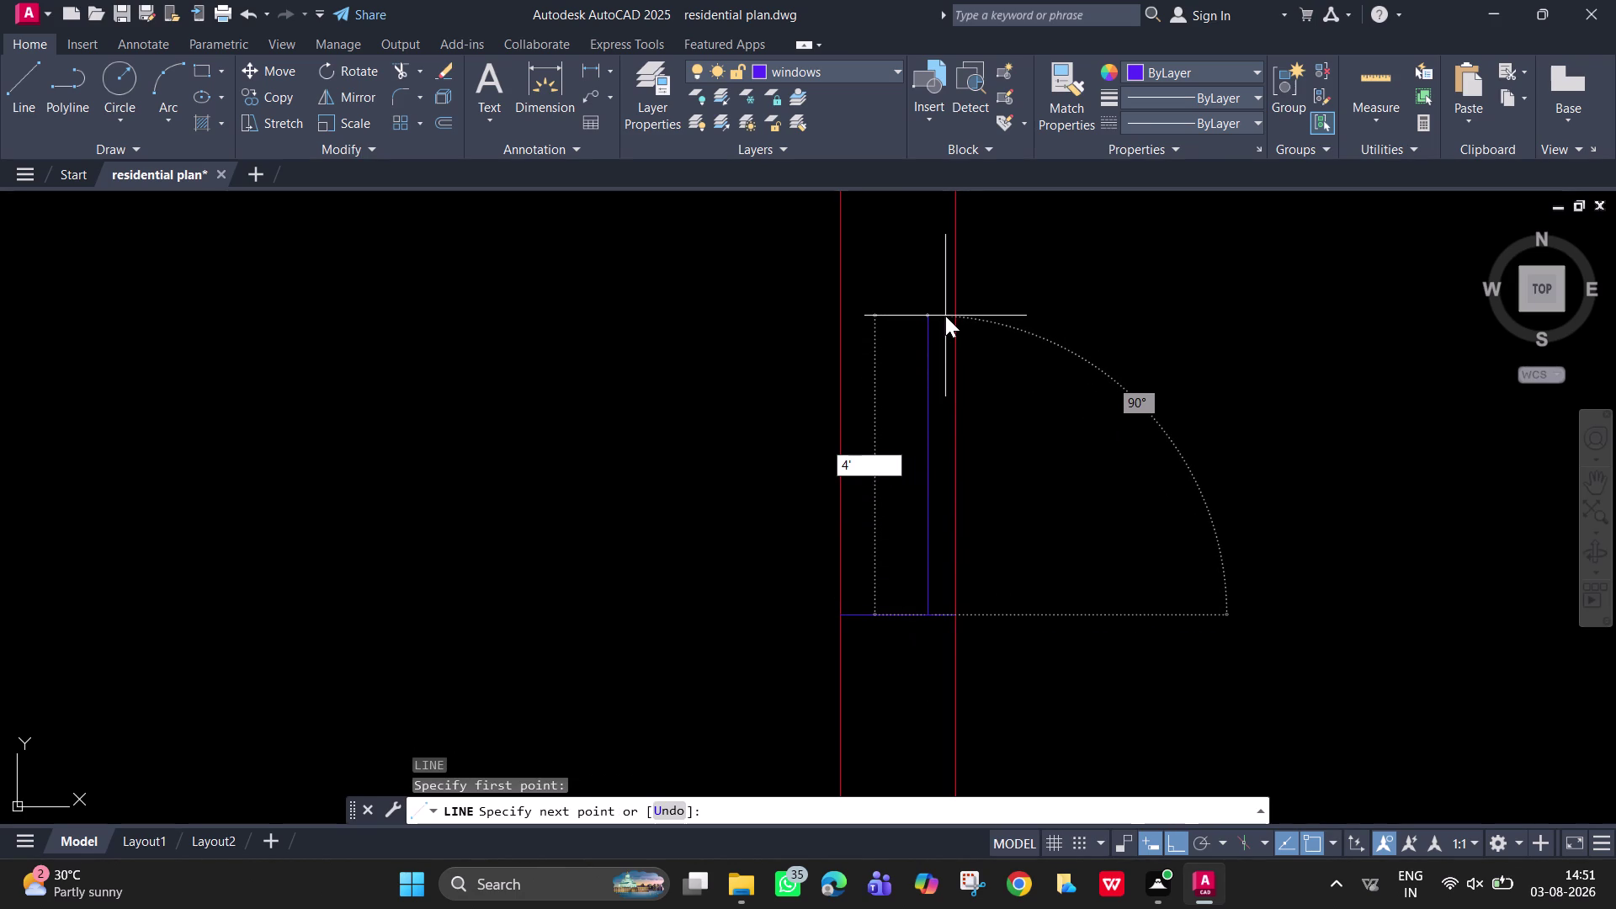
key(Return)
key(period)
scroll(down, 3)
middle_drag(947, 320, 994, 622)
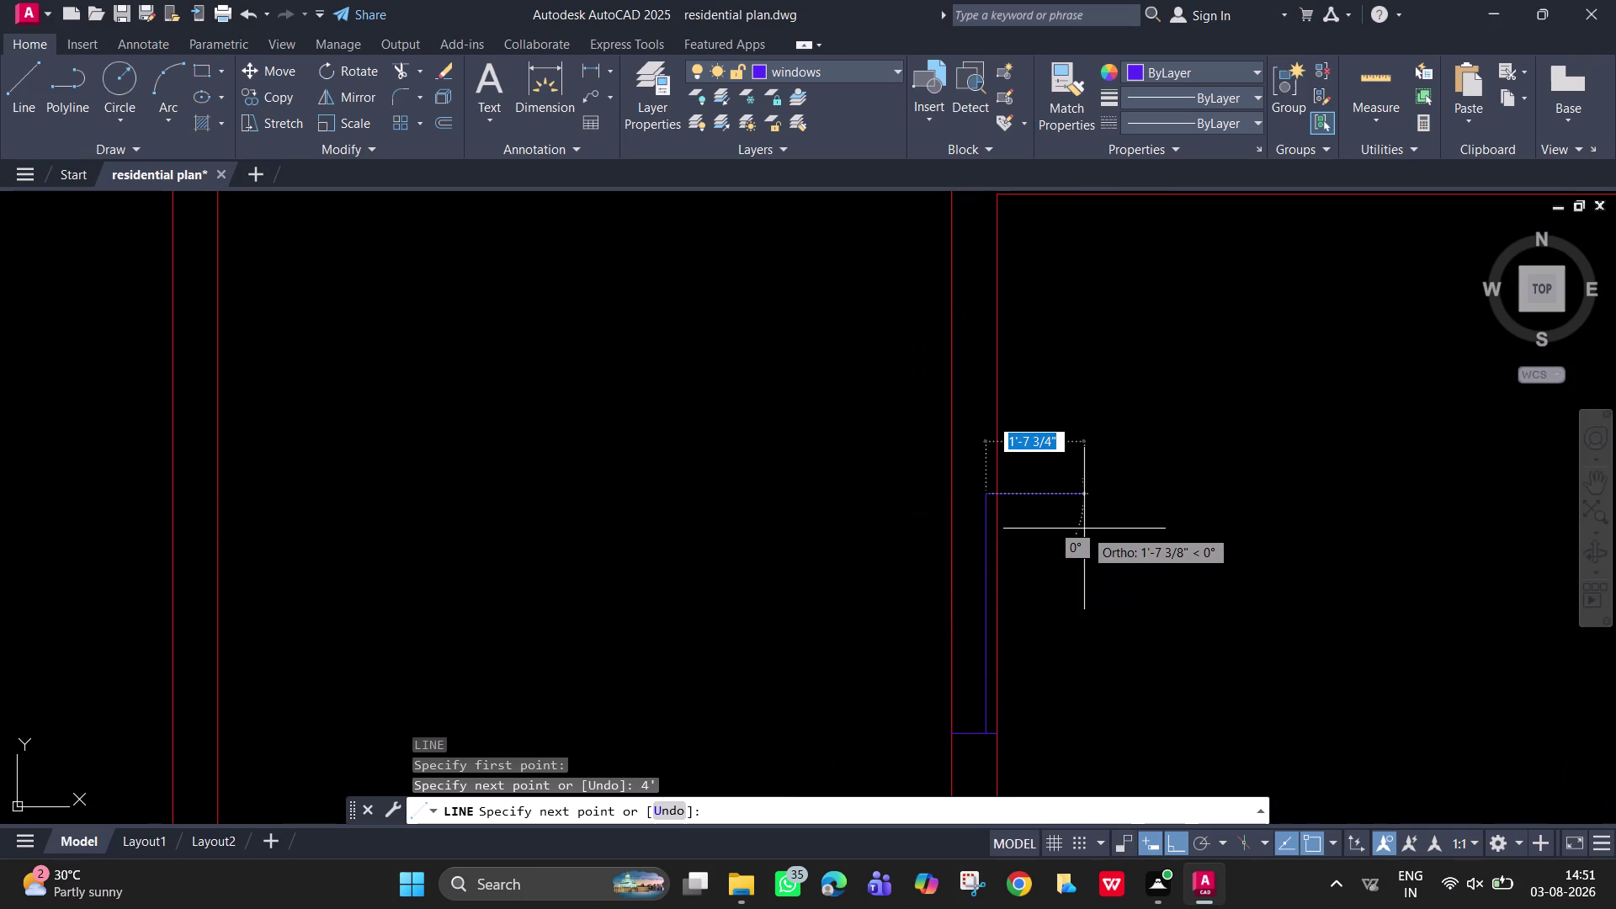
key(Escape)
Erase the trial 4' vertical line.
middle_drag(1052, 574, 1066, 384)
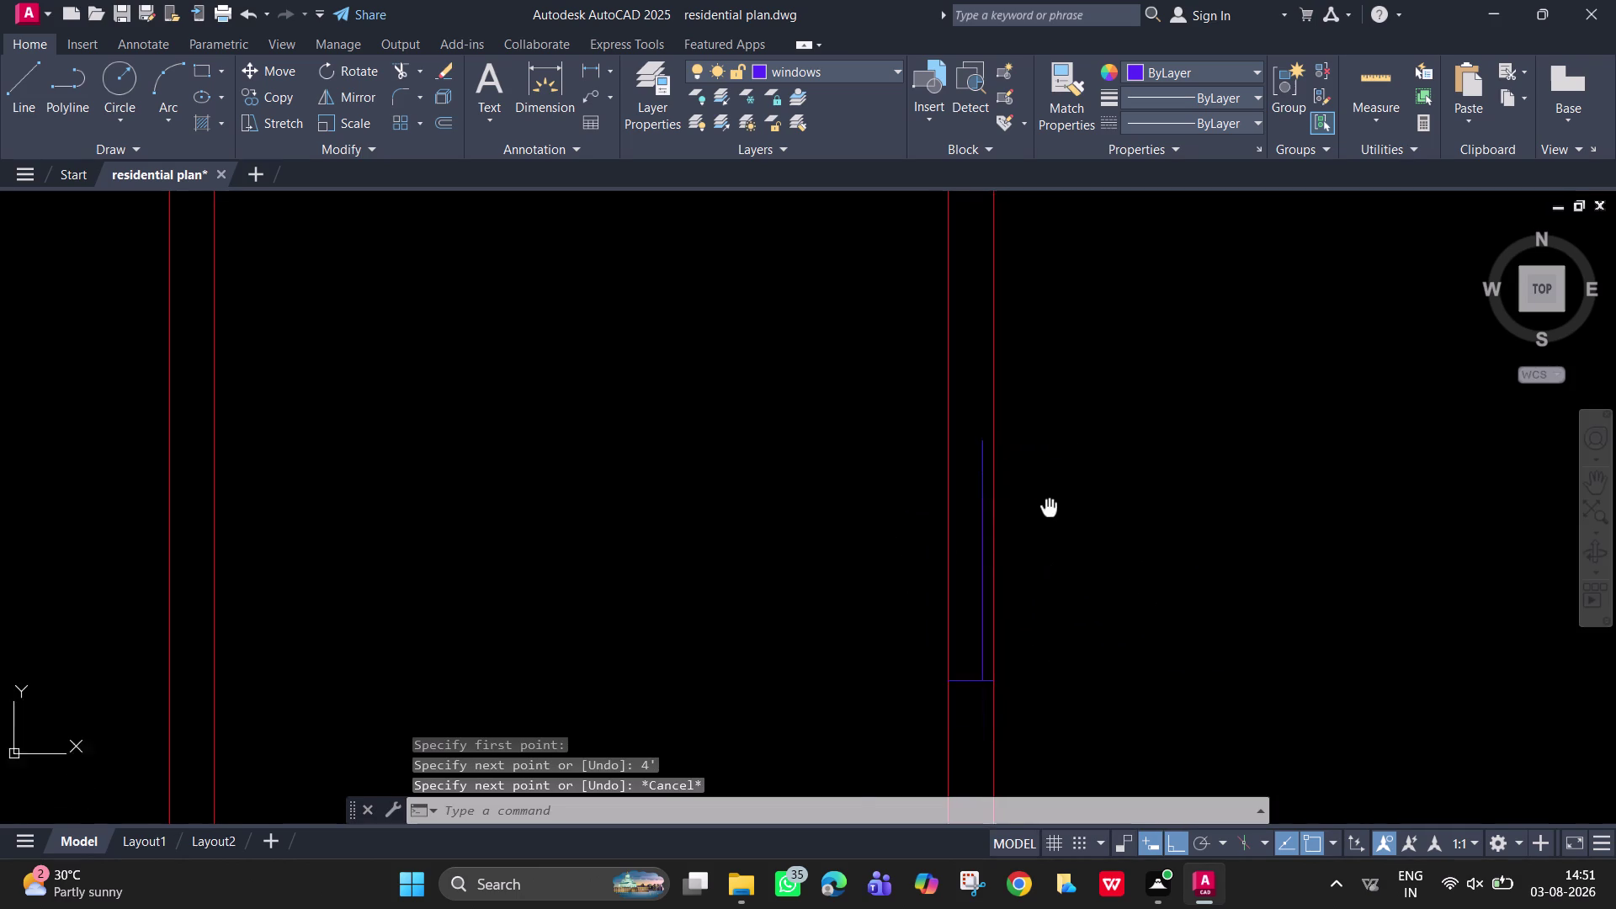
middle_drag(1066, 383, 1070, 289)
scroll(down, 3)
middle_drag(1108, 351, 1073, 565)
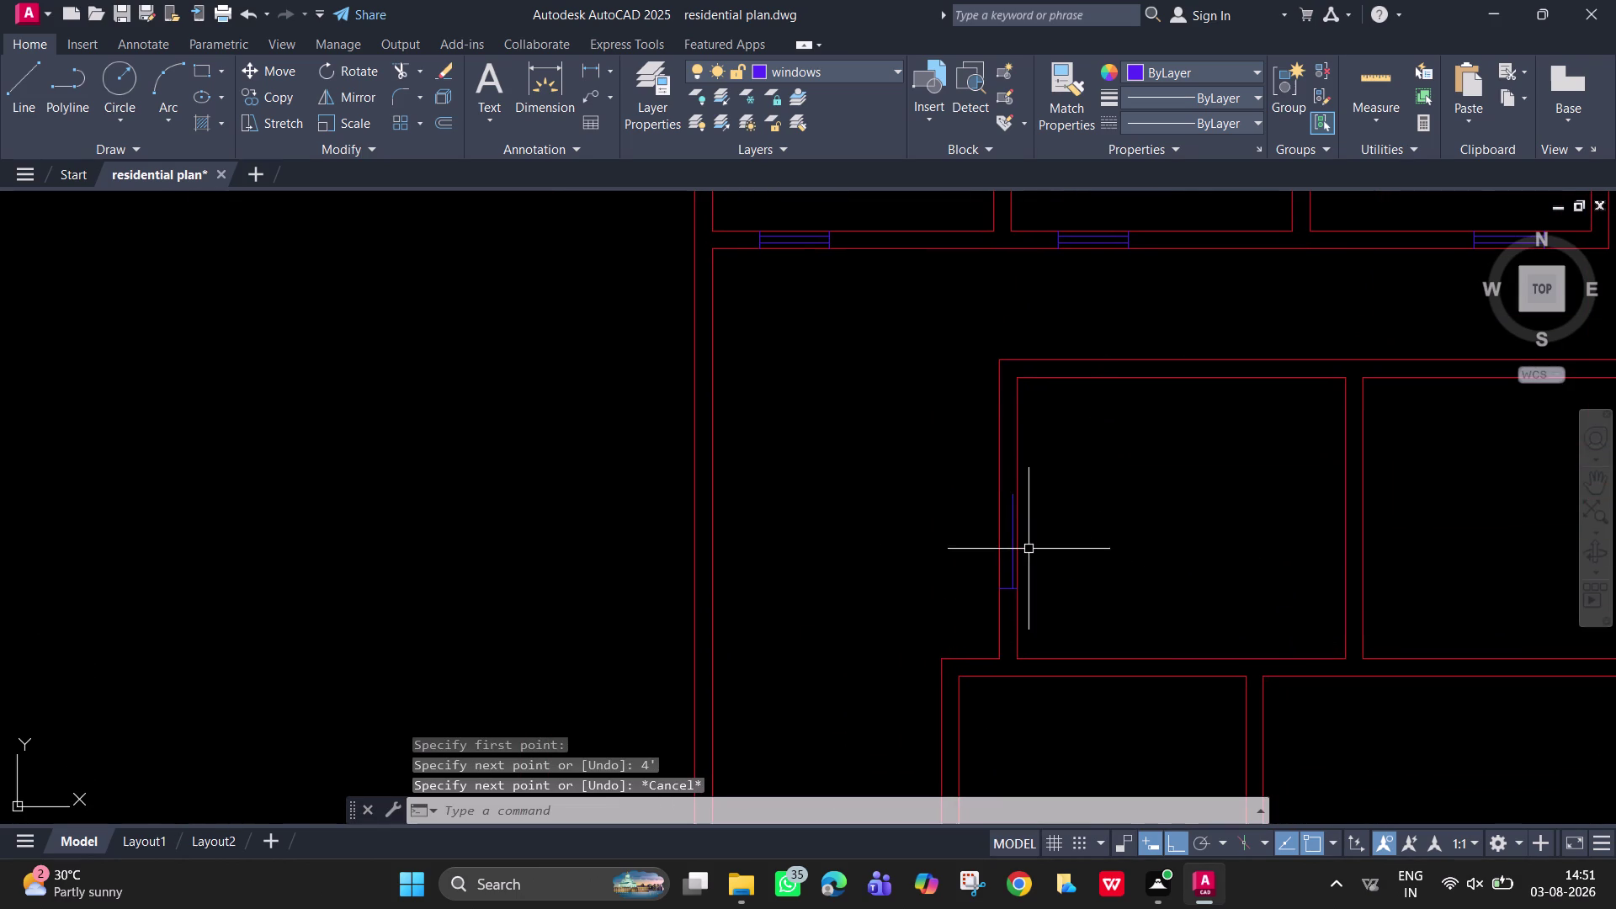
scroll(up, 3)
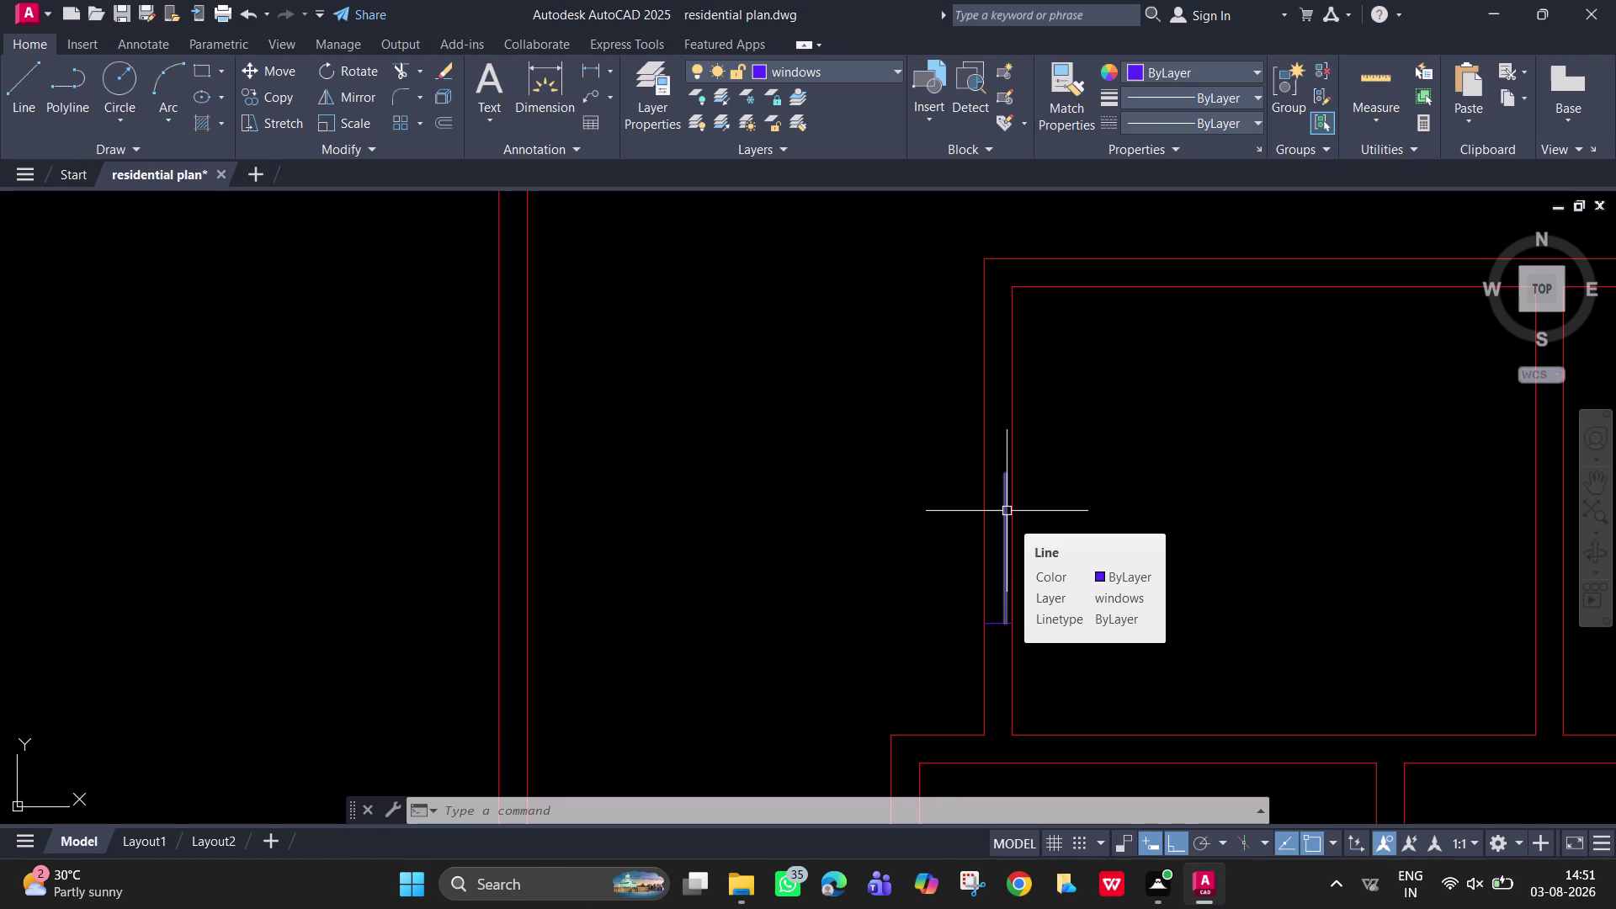
click(1007, 510)
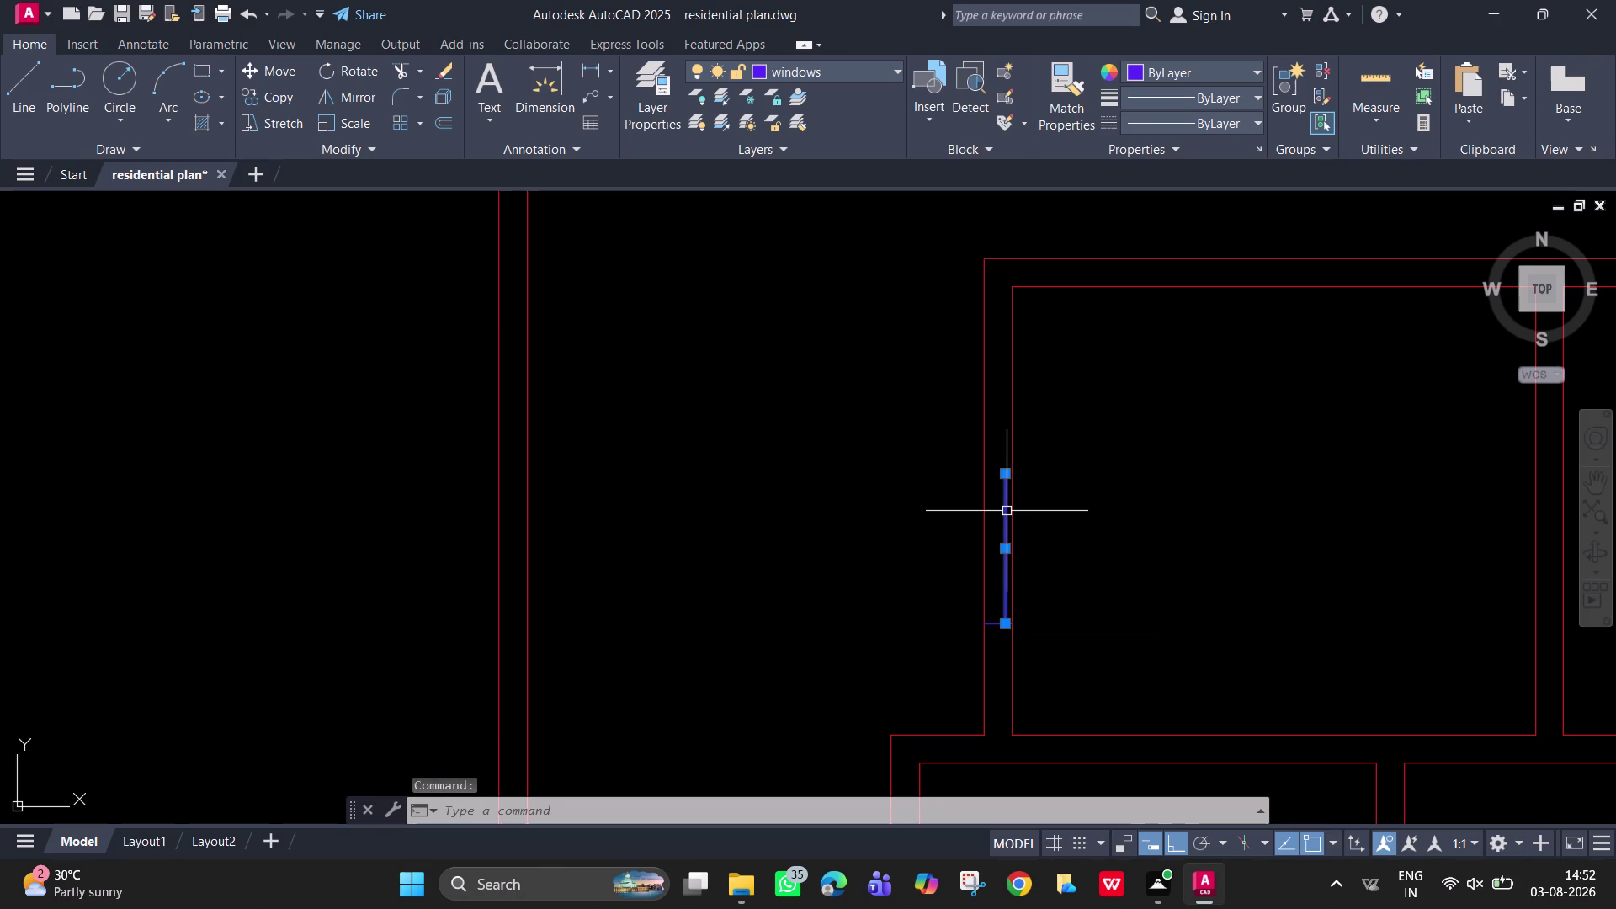
key(BackSpace)
key(Delete)
text(l)
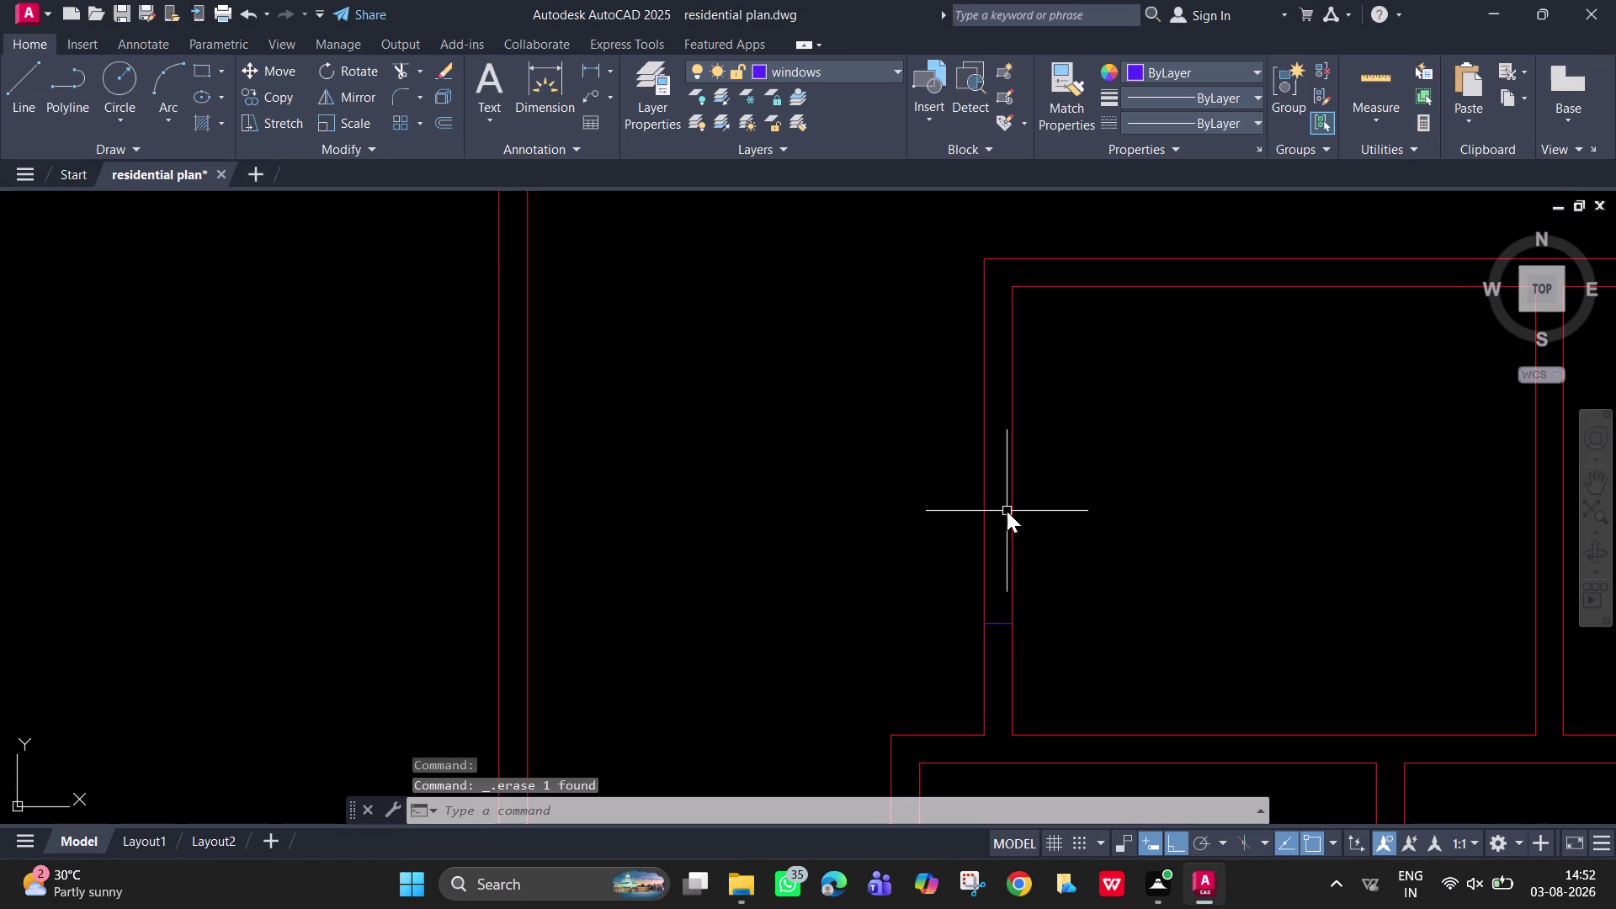
Draw a 5' line along the inner wall for the window frame.
key(space)
scroll(up, 3)
scroll(down, 3)
middle_drag(1005, 618, 1032, 401)
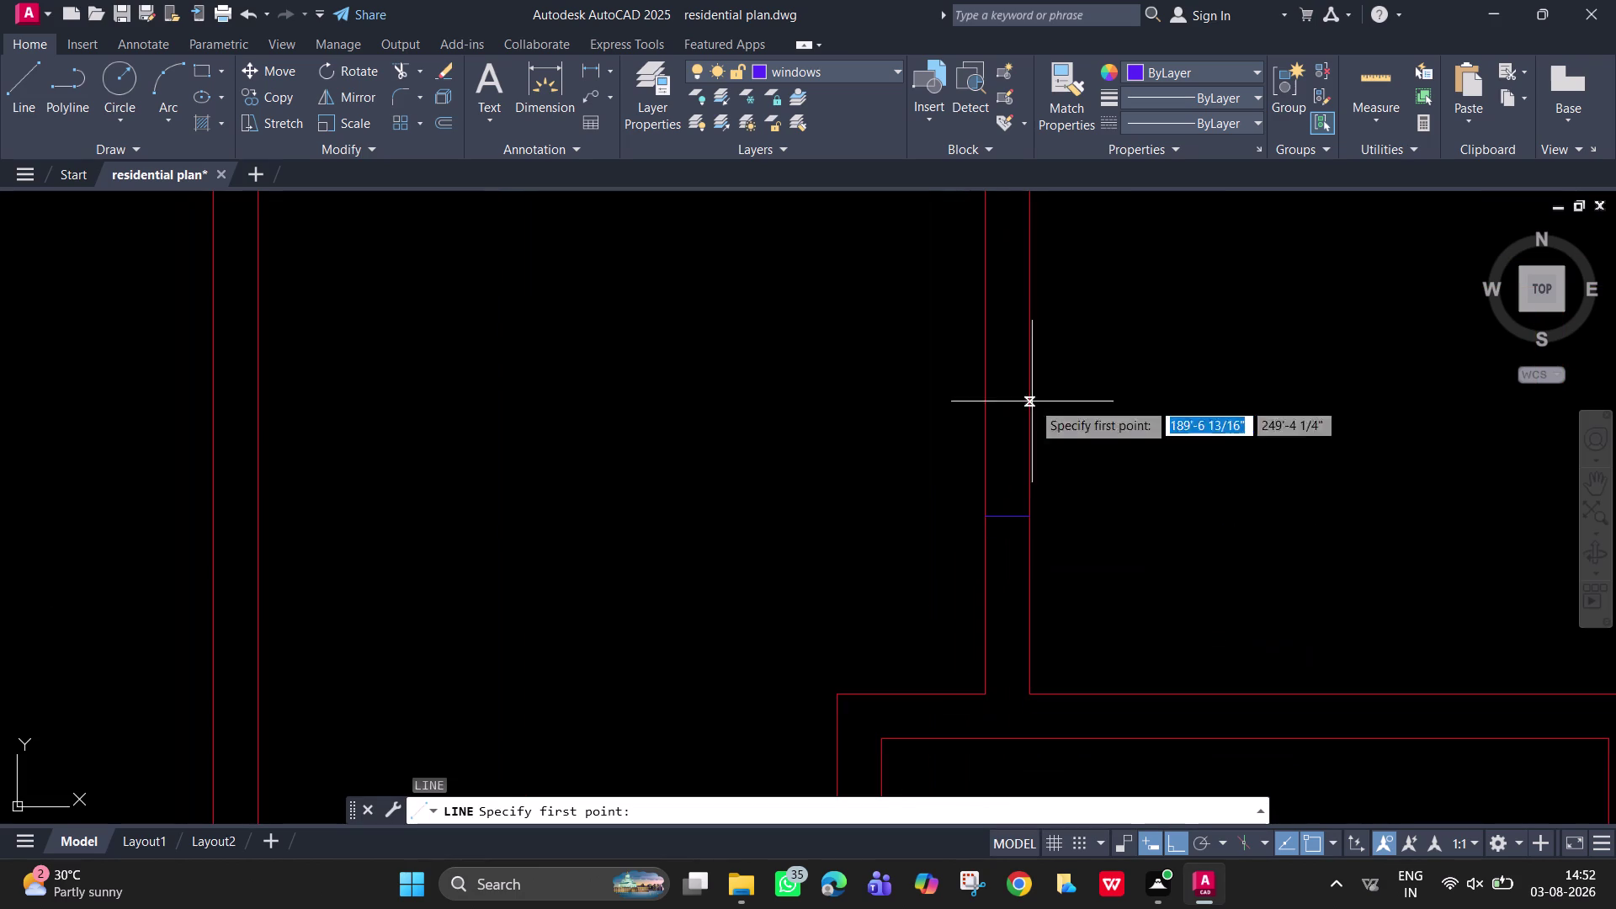
click(1019, 519)
scroll(down, 3)
middle_drag(1026, 385, 1034, 646)
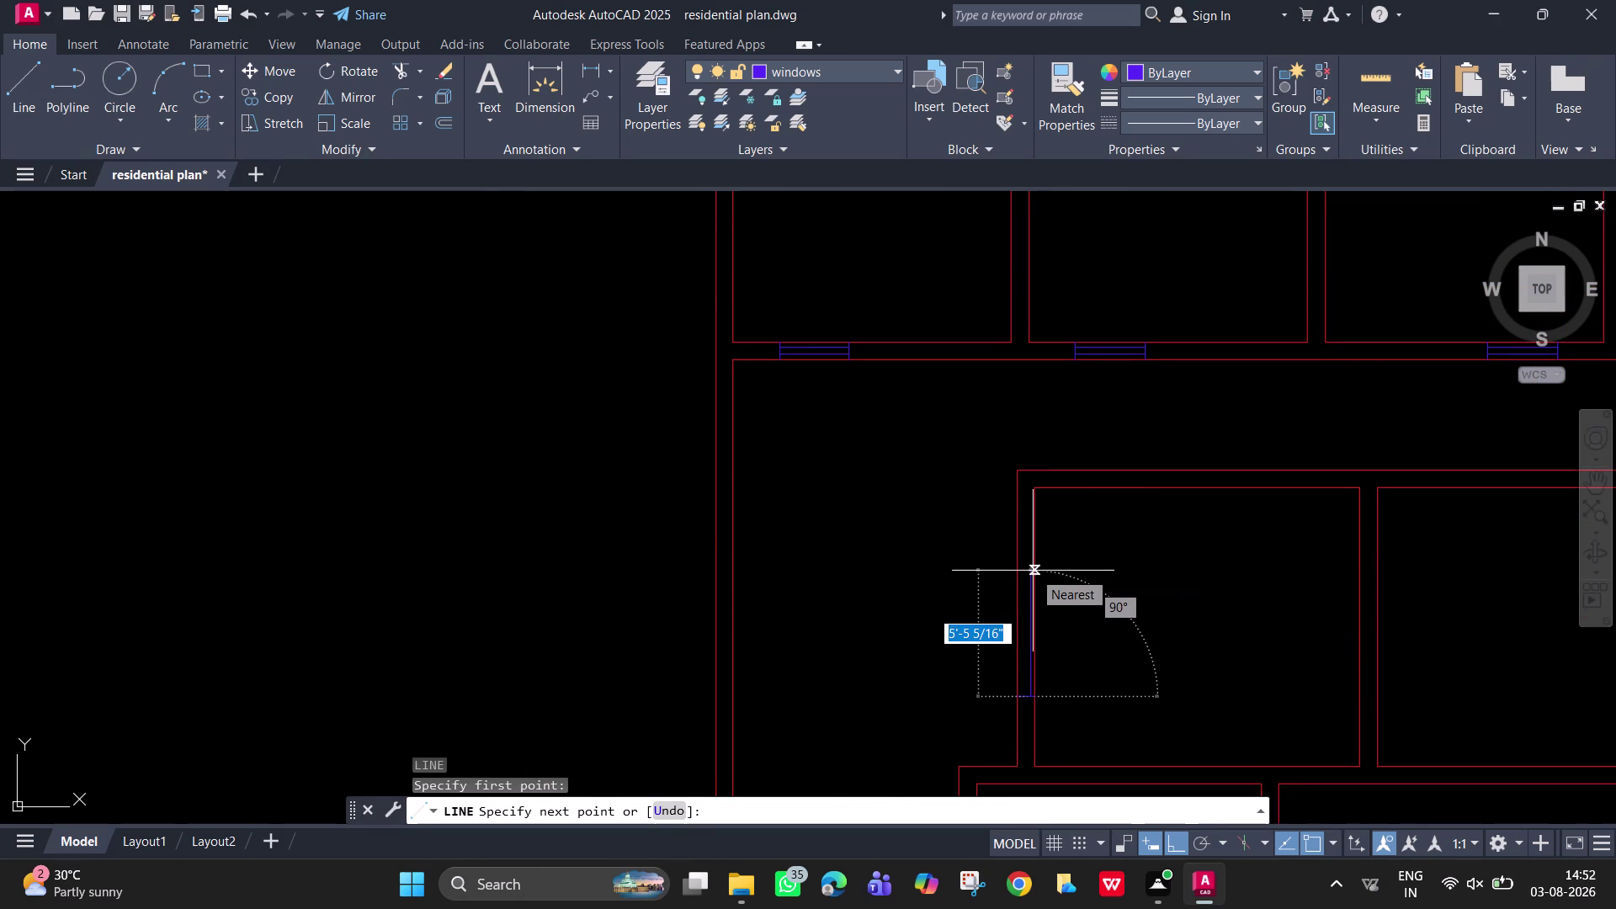
scroll(up, 3)
text(5')
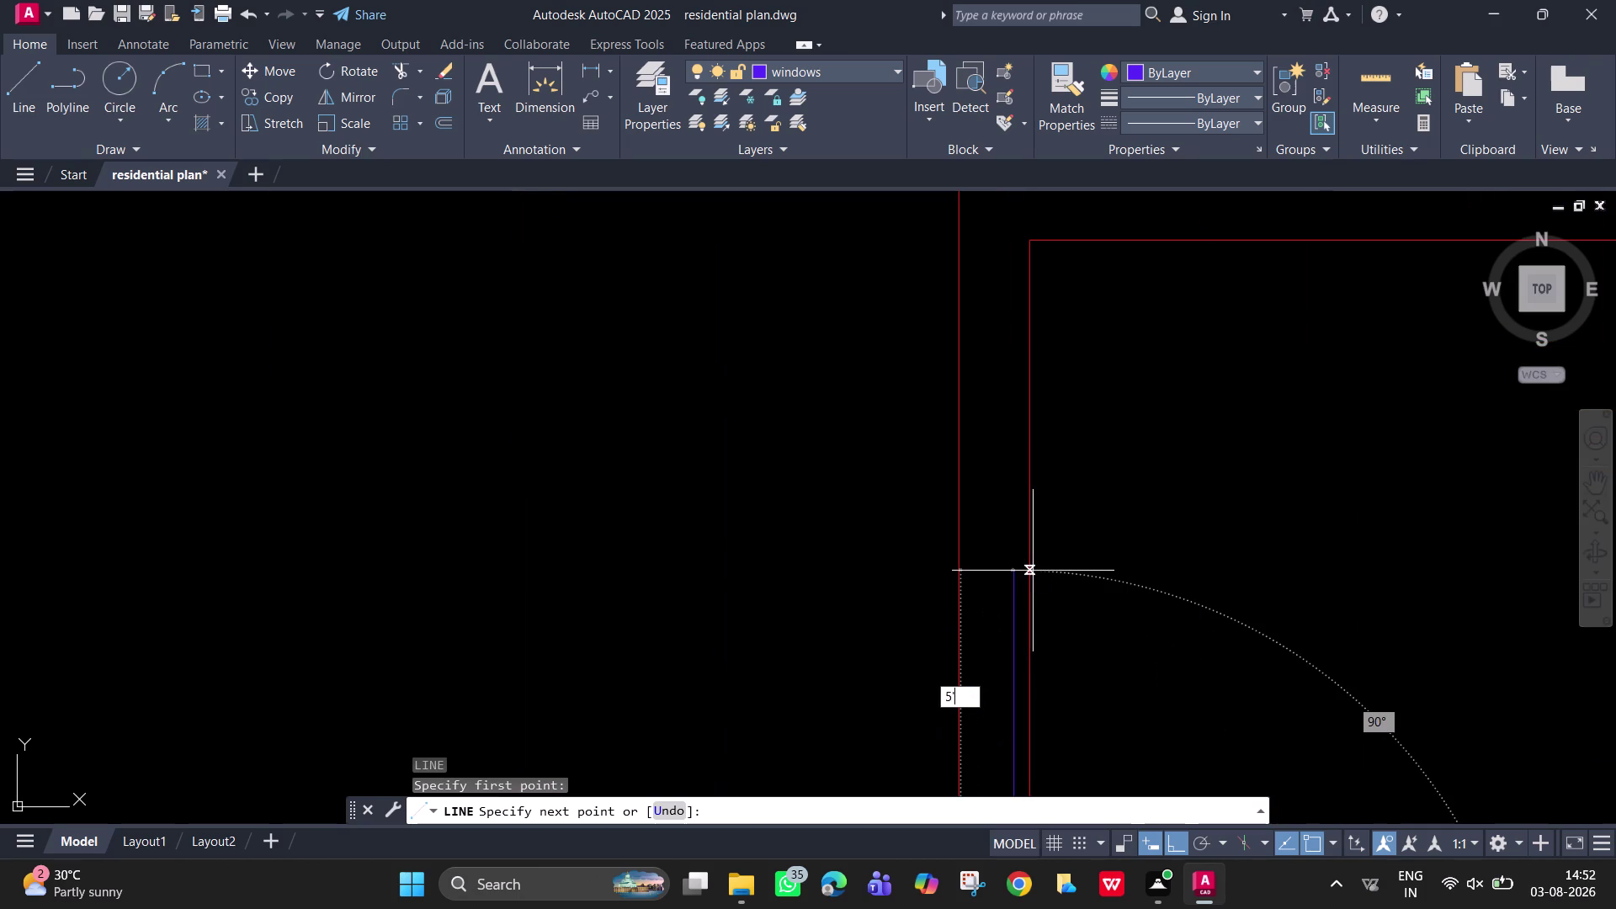
key(Return)
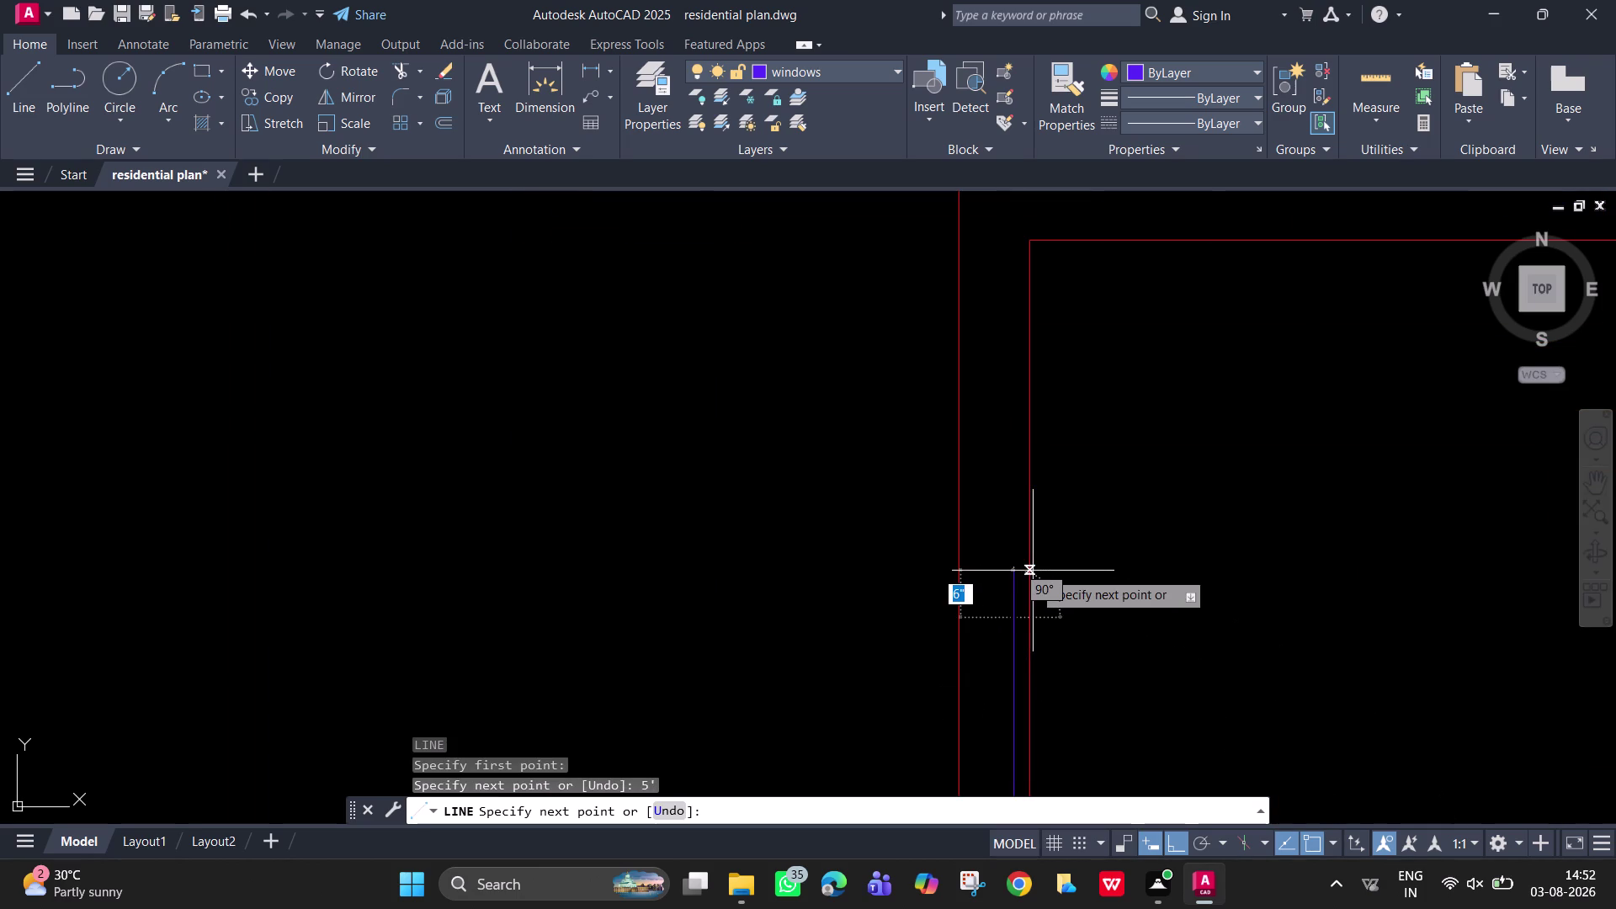
key(space)
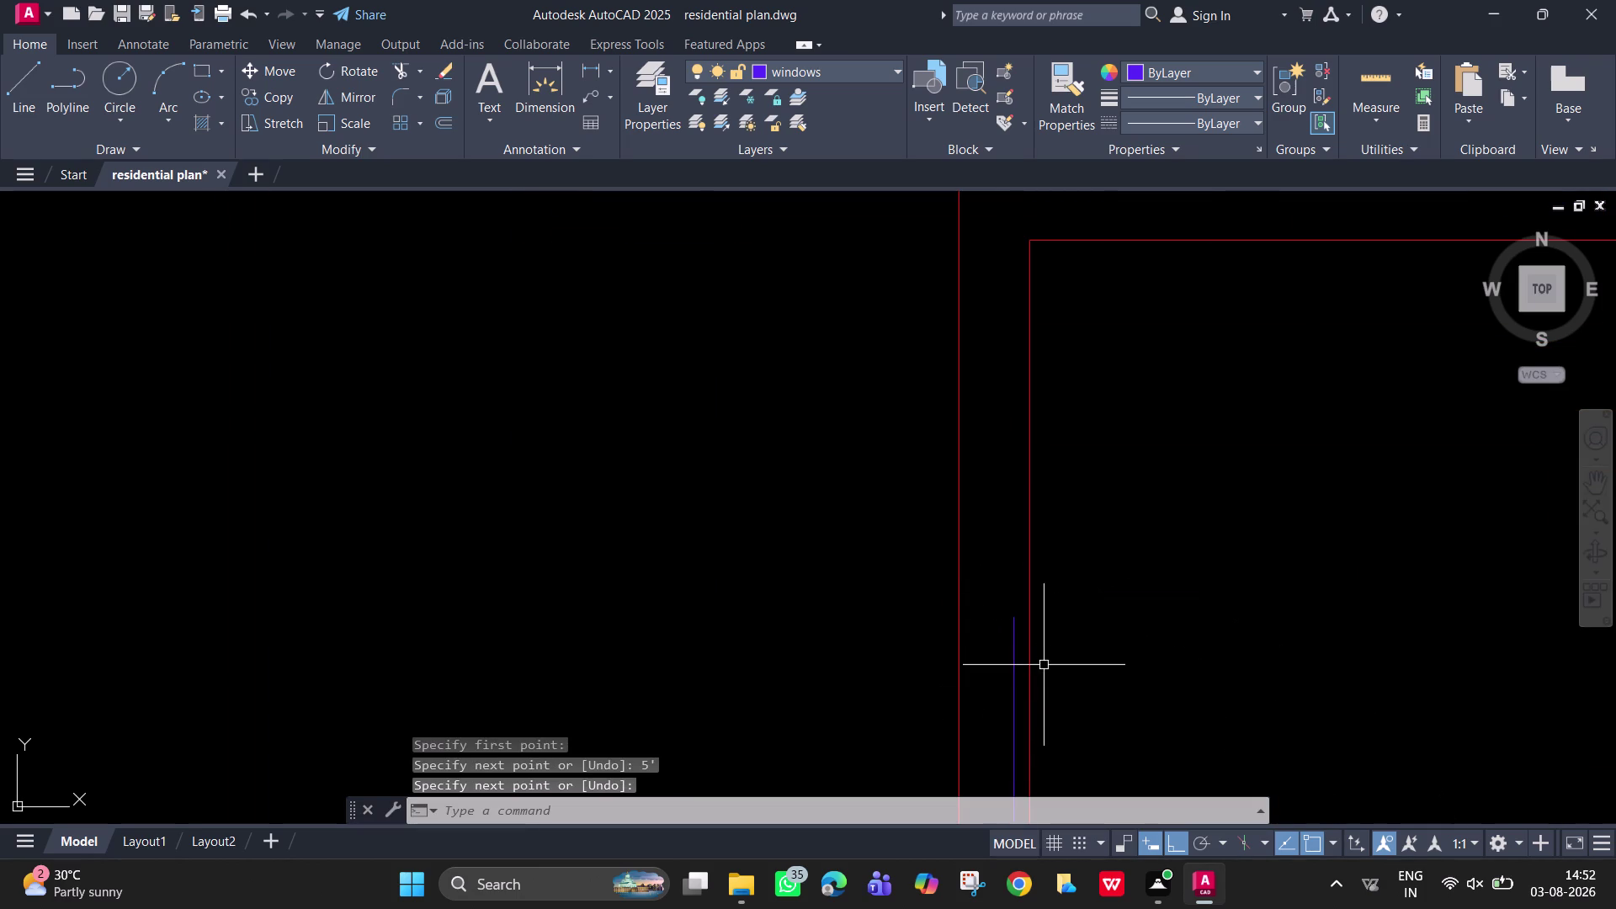
Draw a short line across the bottom end of the window frame.
scroll(left, 3)
key(l)
key(Return)
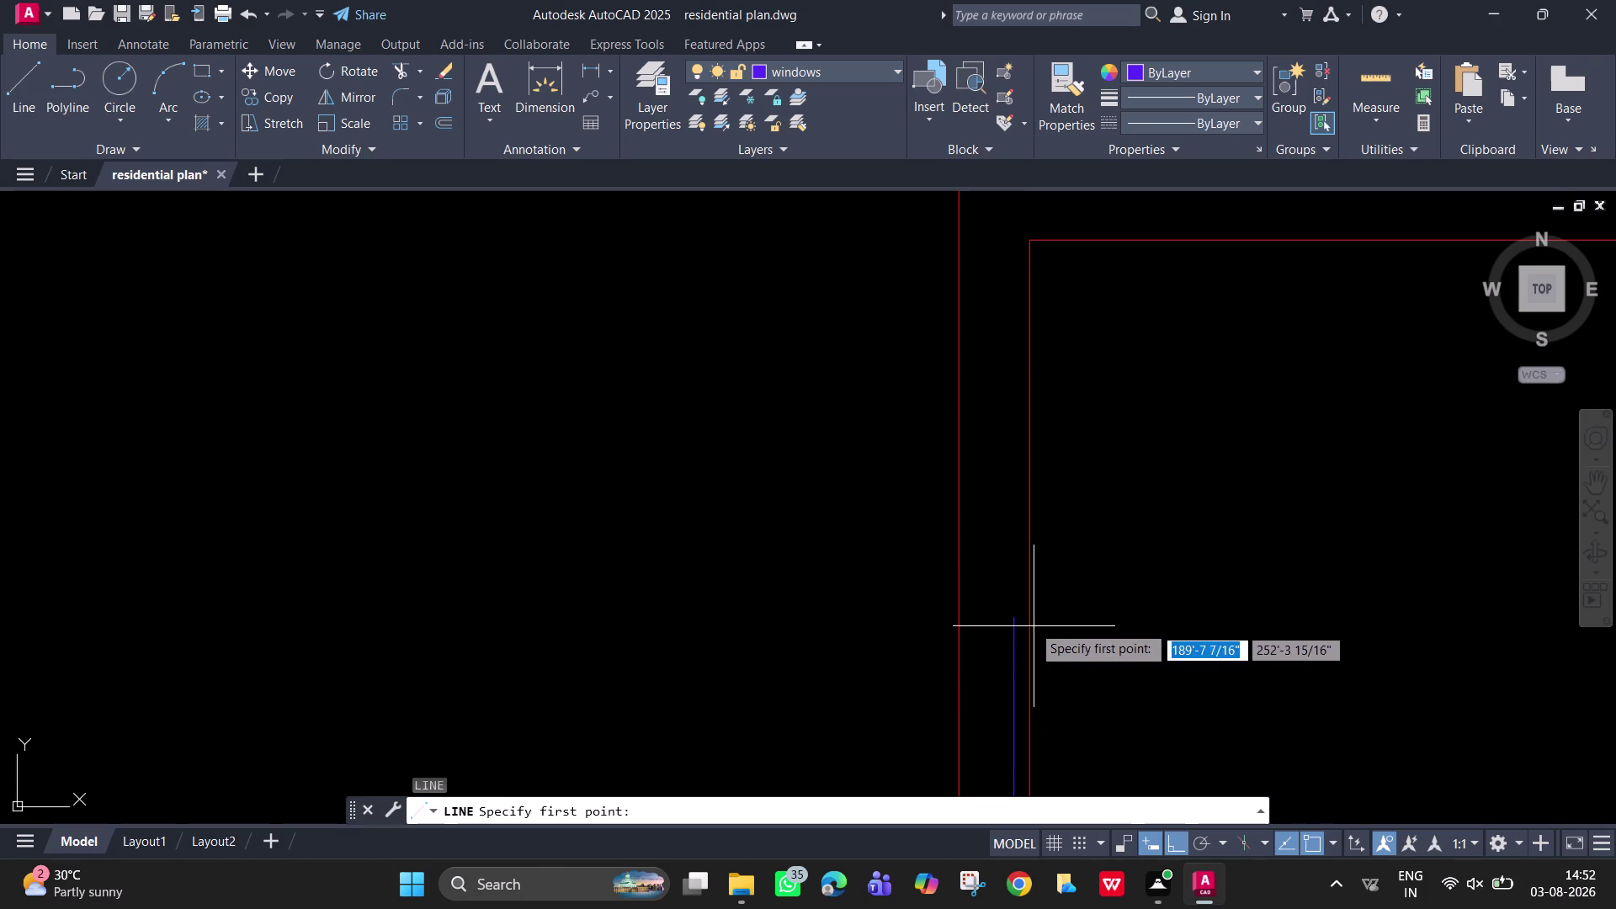
click(1016, 616)
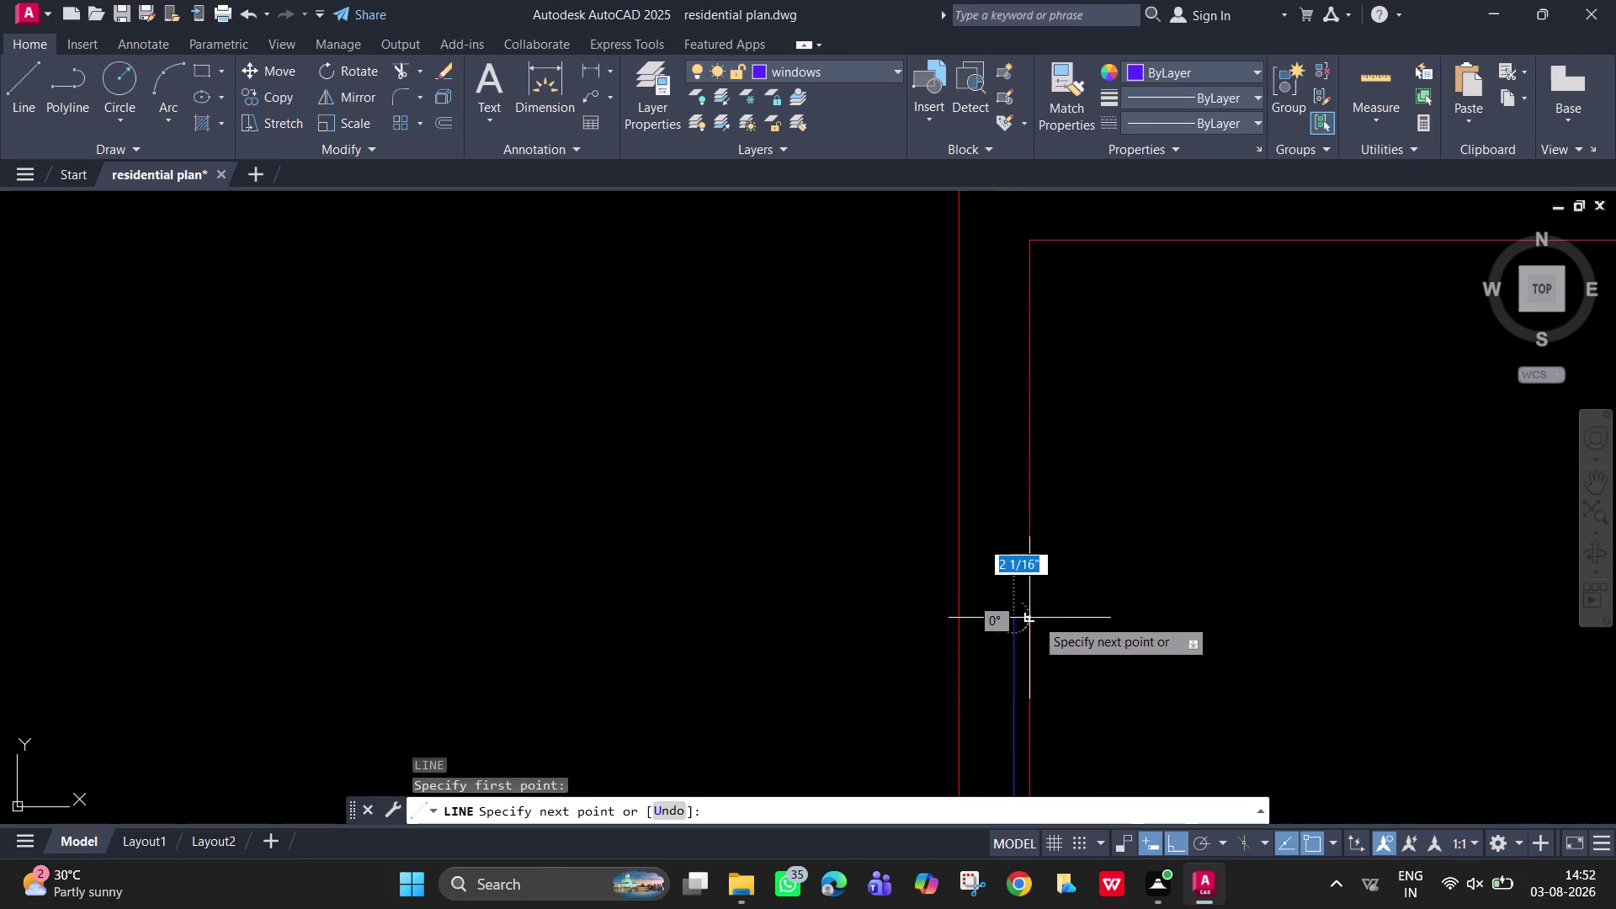
click(1031, 617)
key(space)
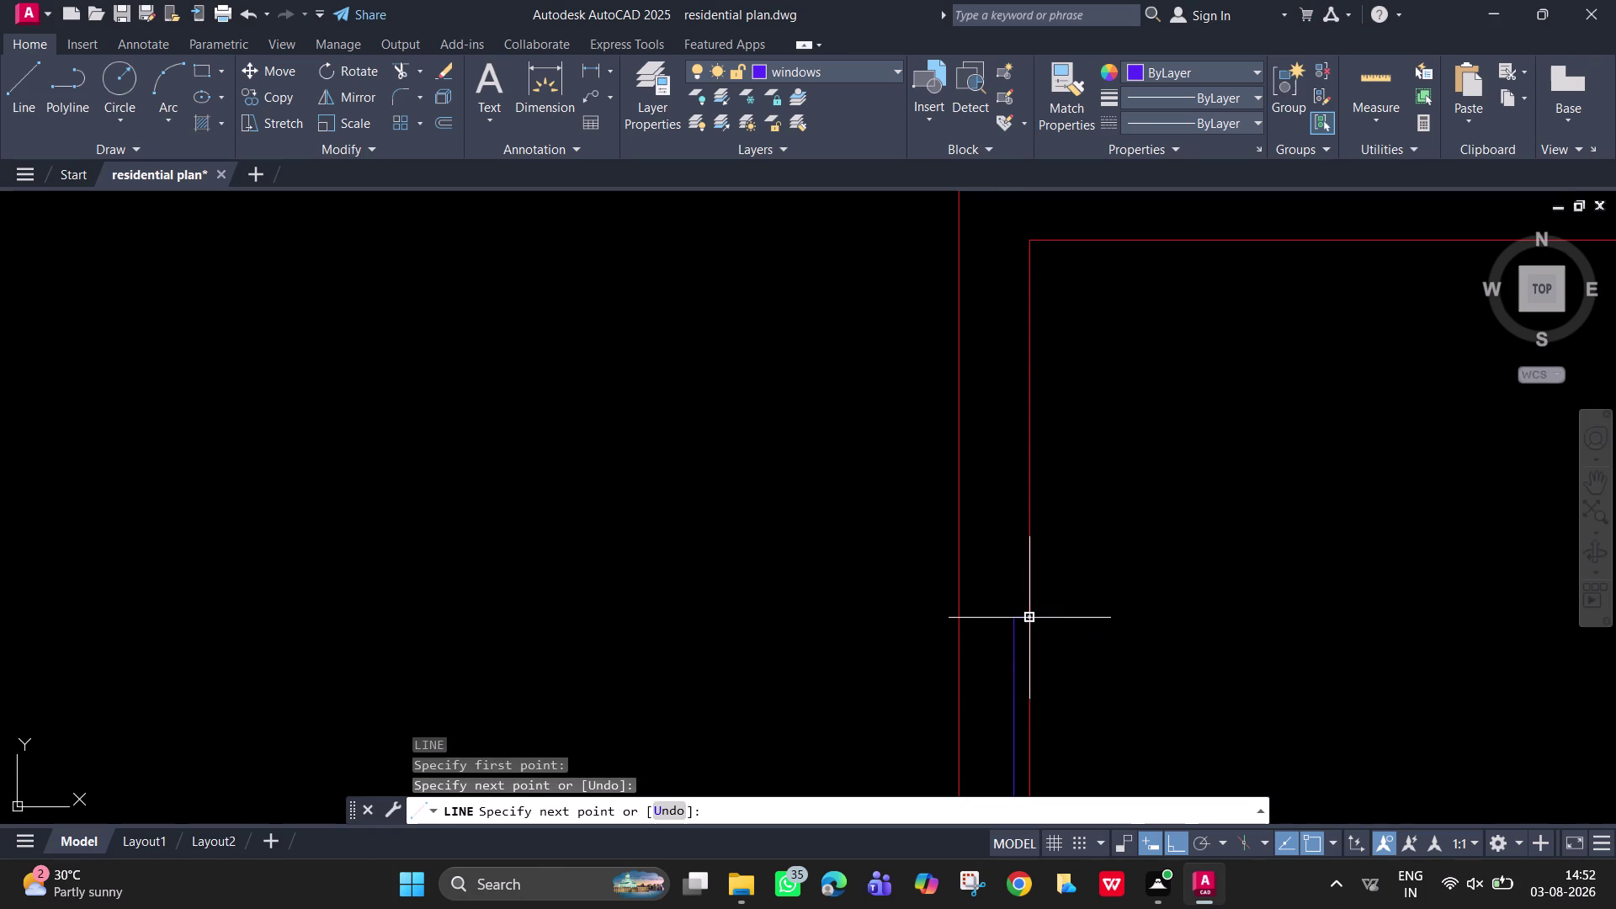
Extend the bottom closing line from the frame to the red wall edge.
key(space)
click(1015, 618)
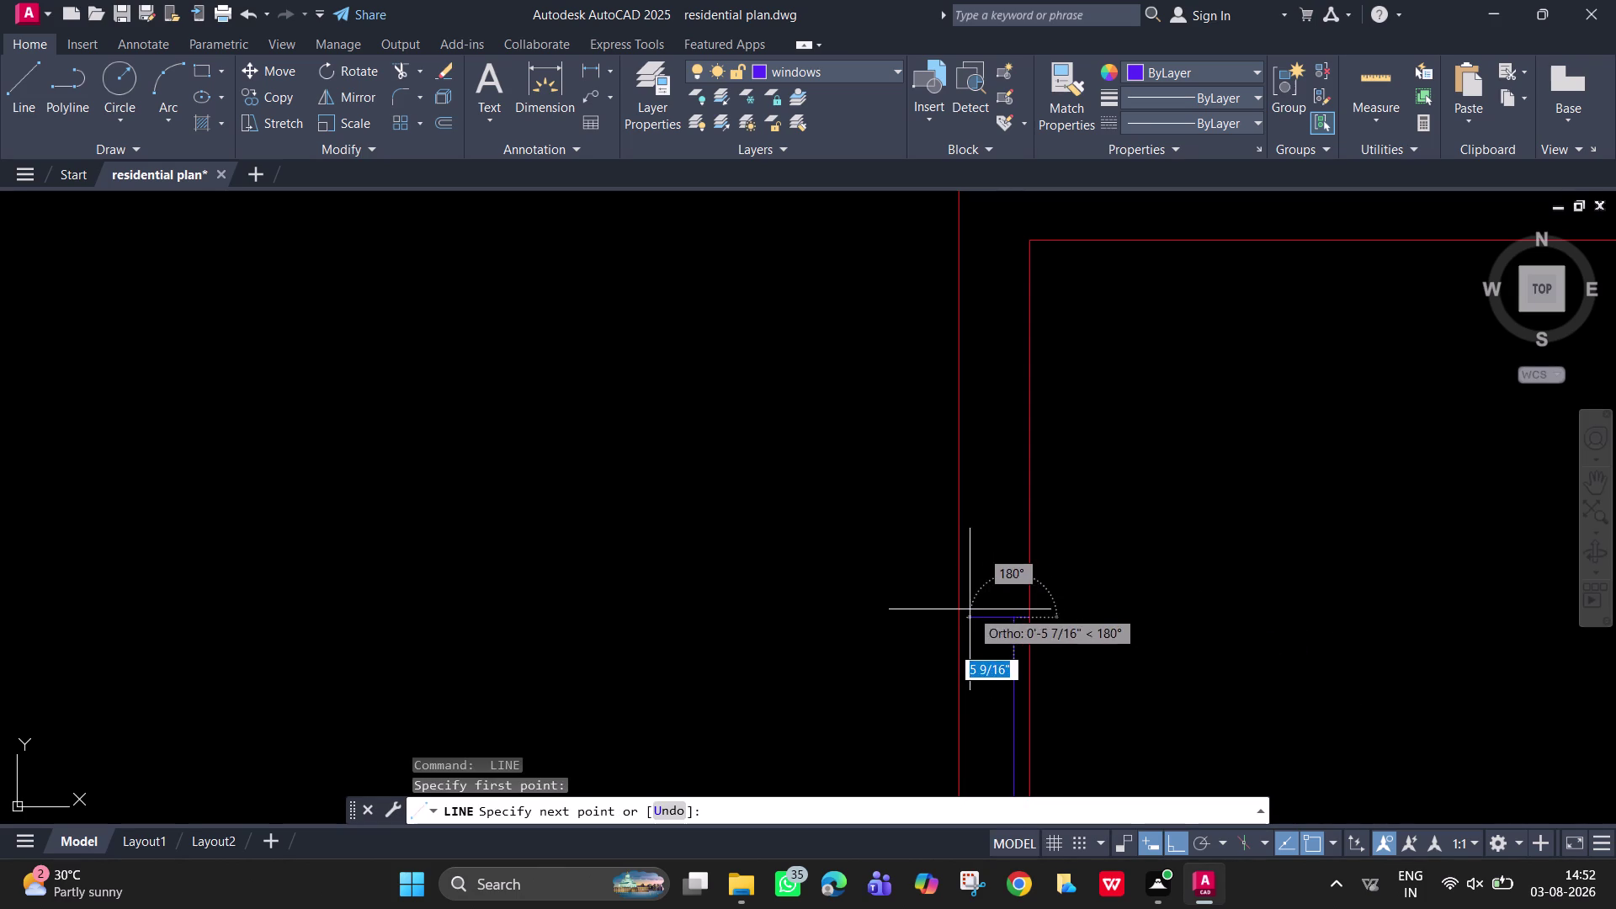
click(959, 619)
key(space)
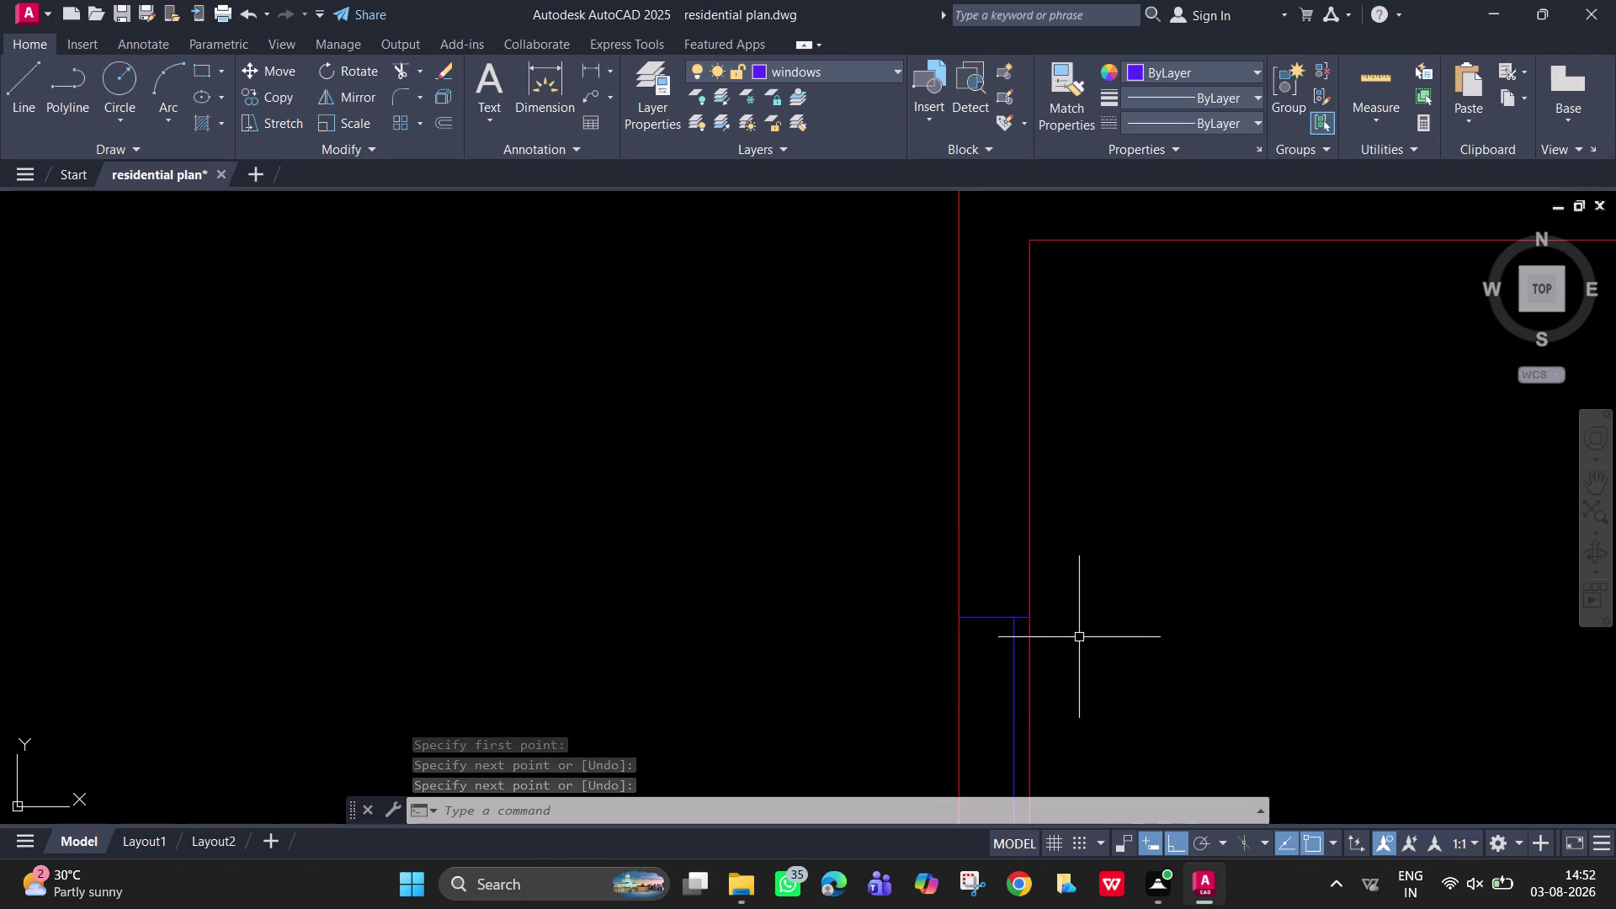
scroll(down, 3)
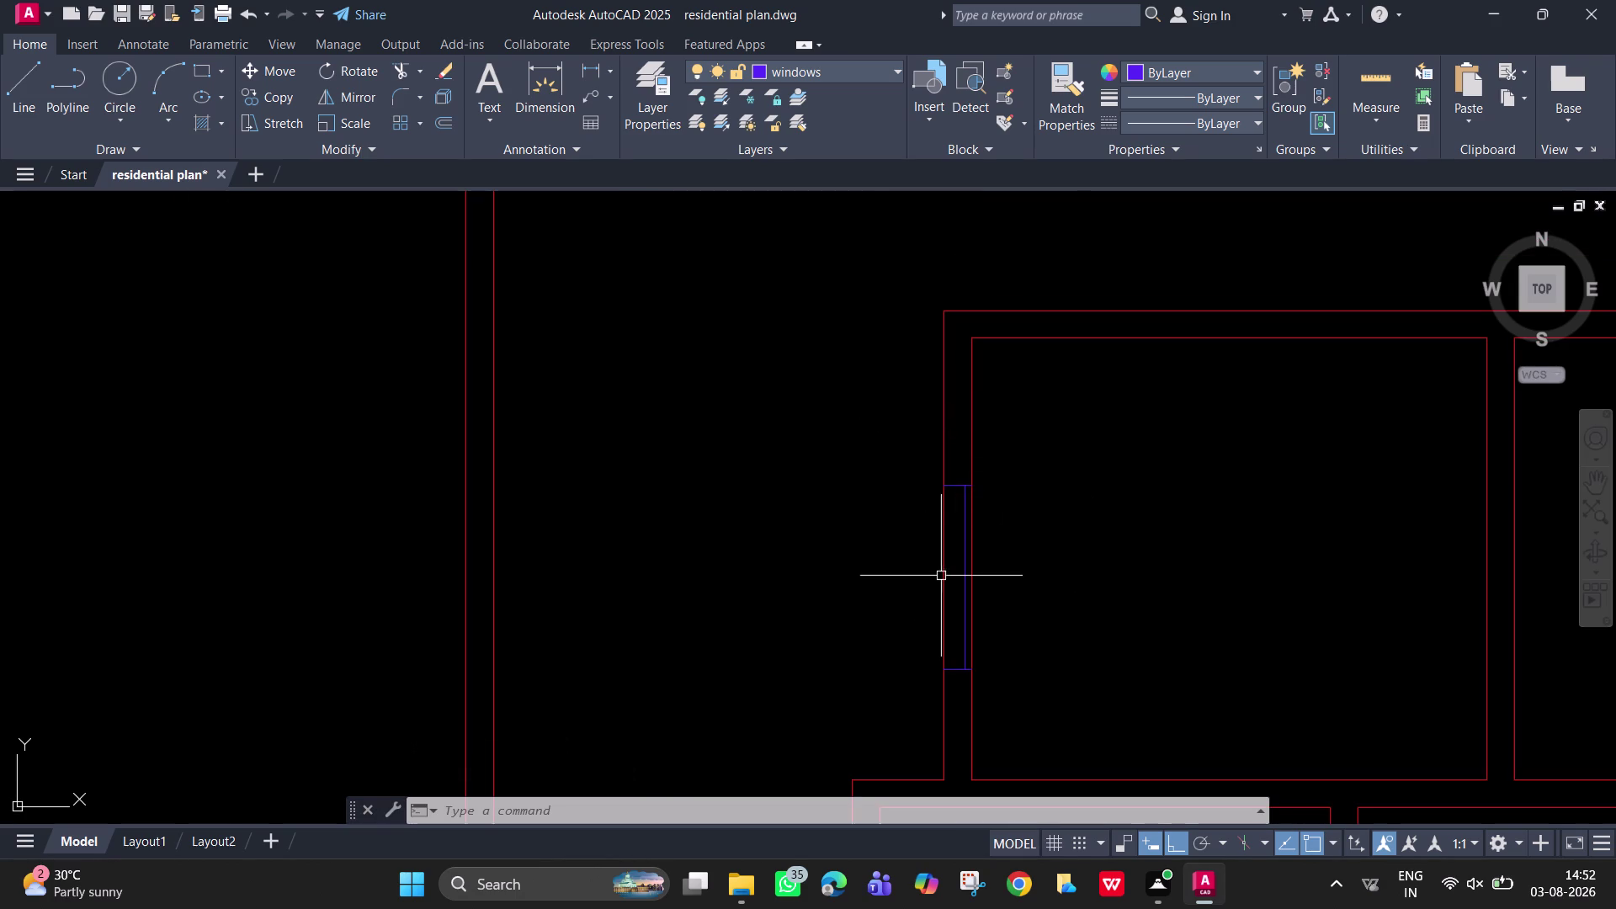
scroll(up, 3)
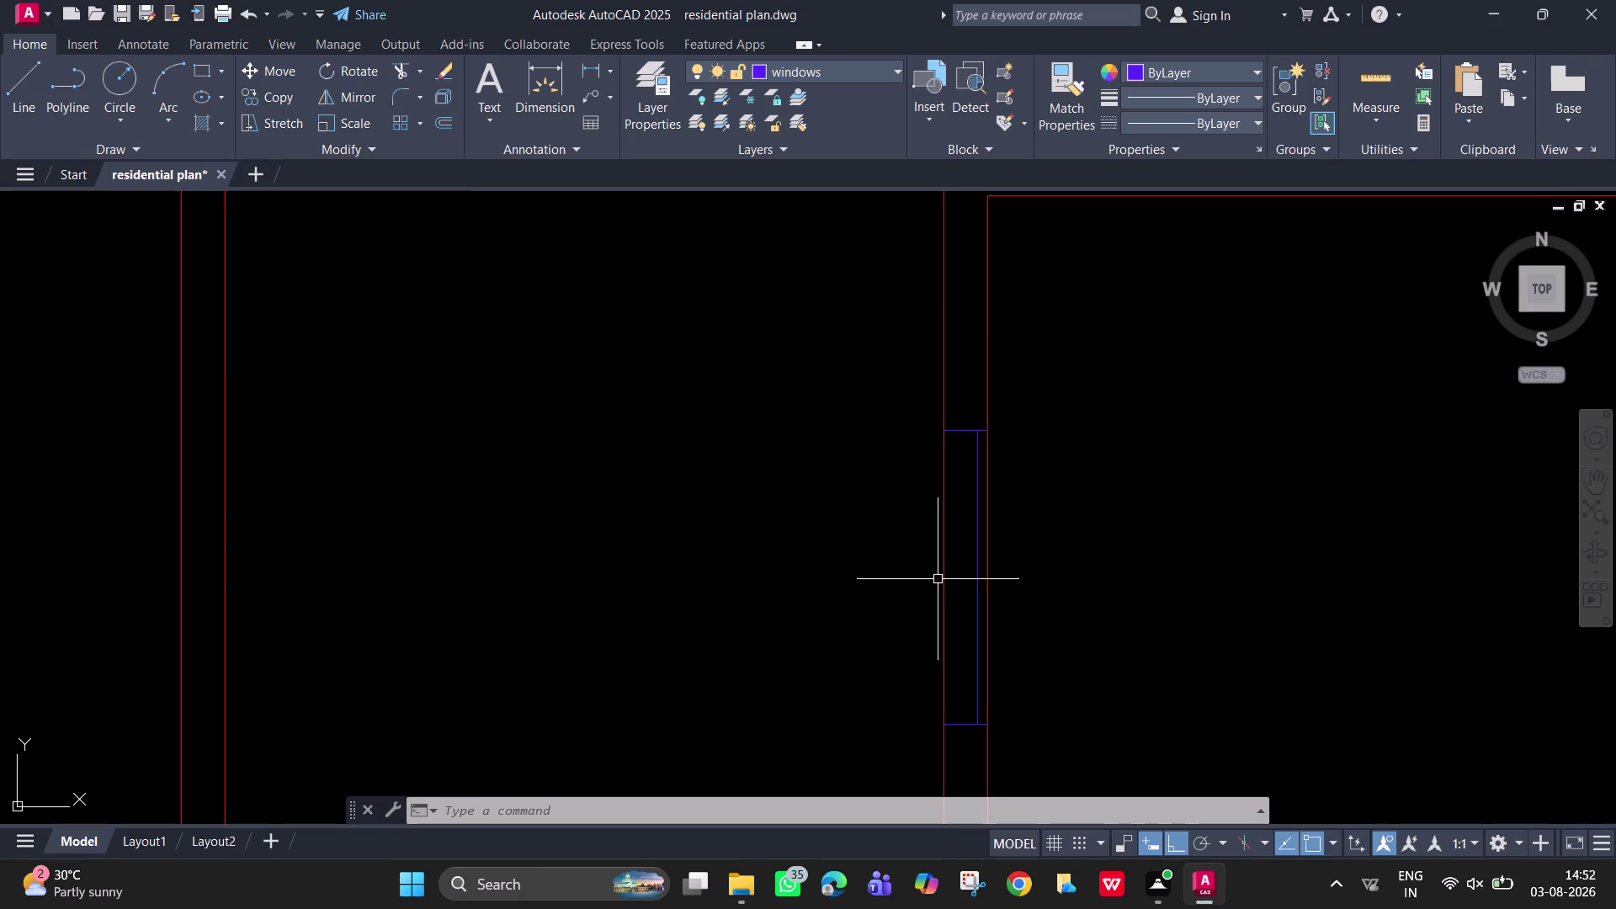
key(space)
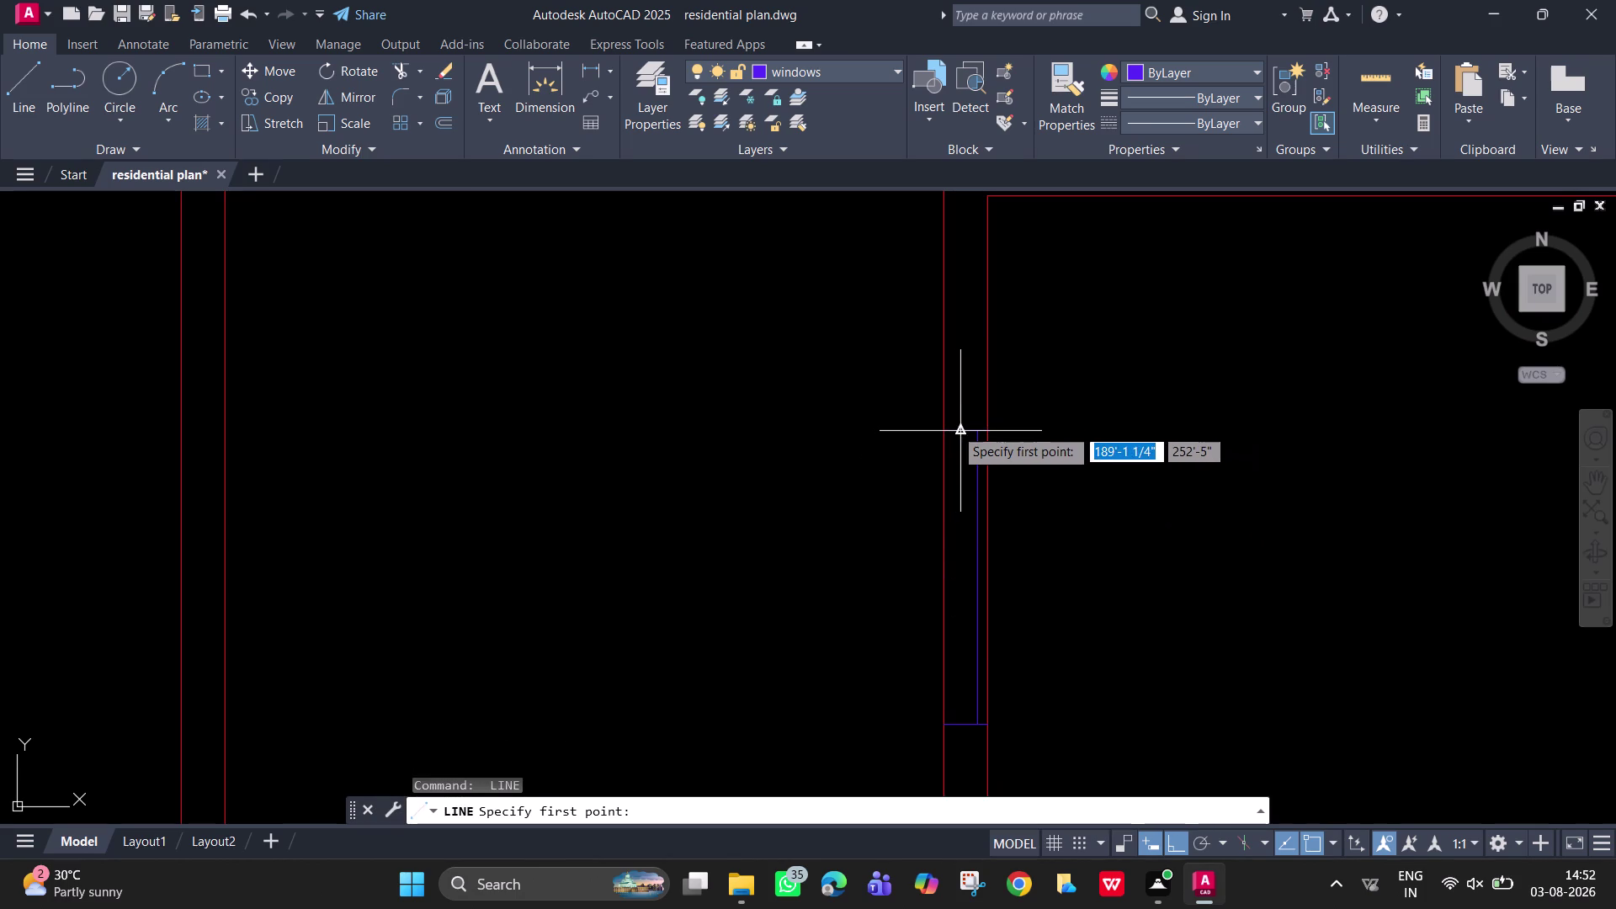
scroll(up, 3)
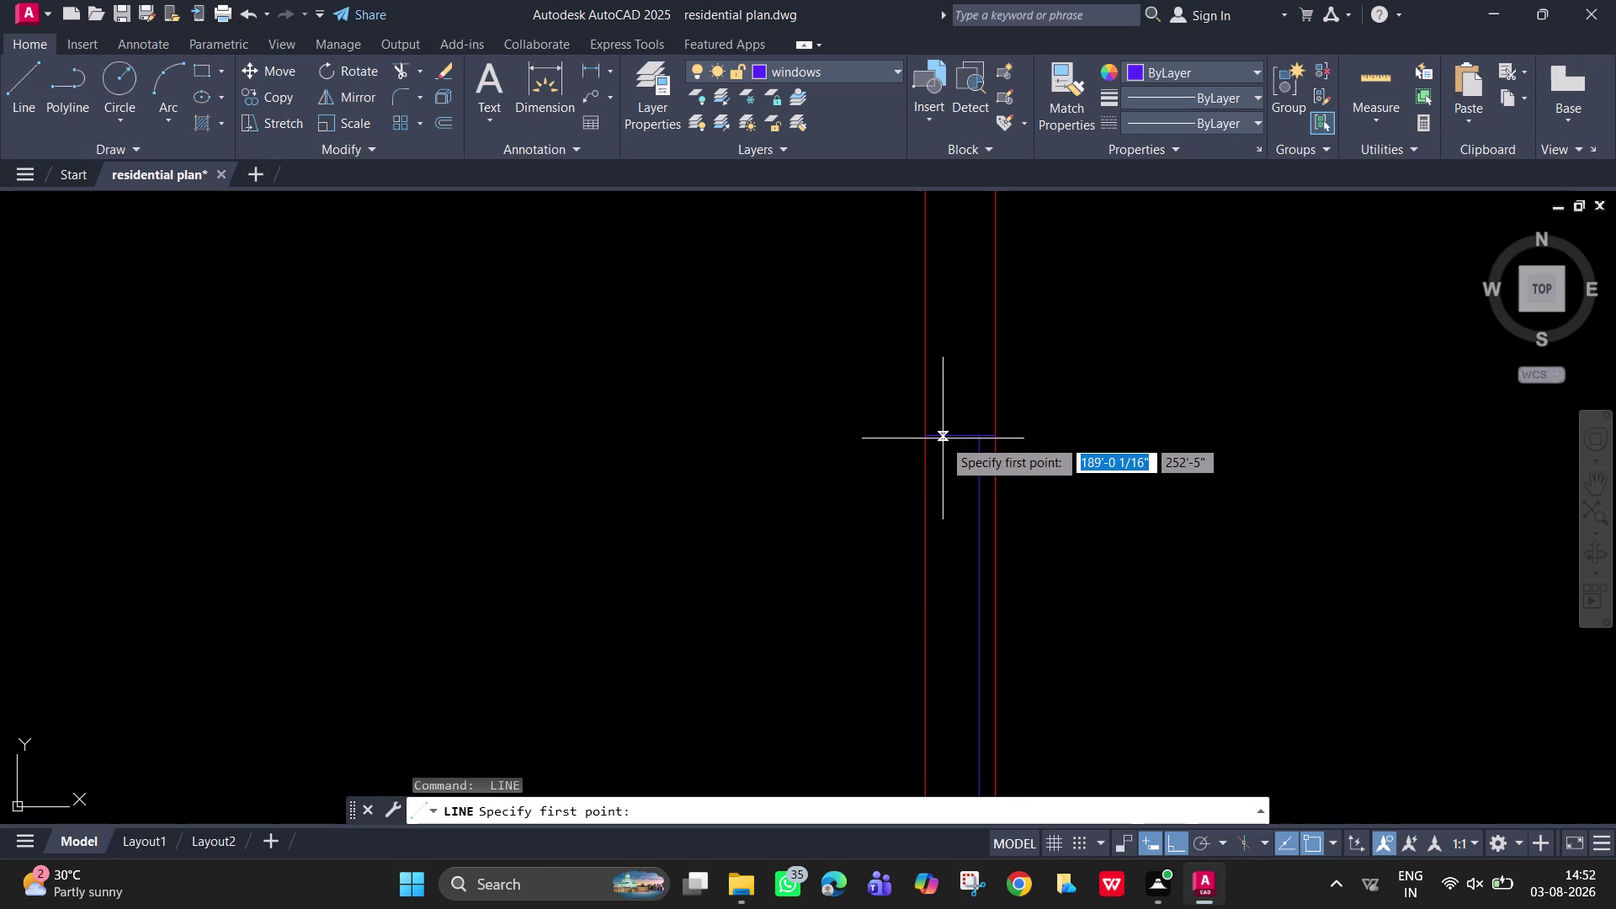
Draw the top closing line across the window frame to the wall line.
click(942, 438)
scroll(down, 3)
middle_drag(941, 568, 941, 523)
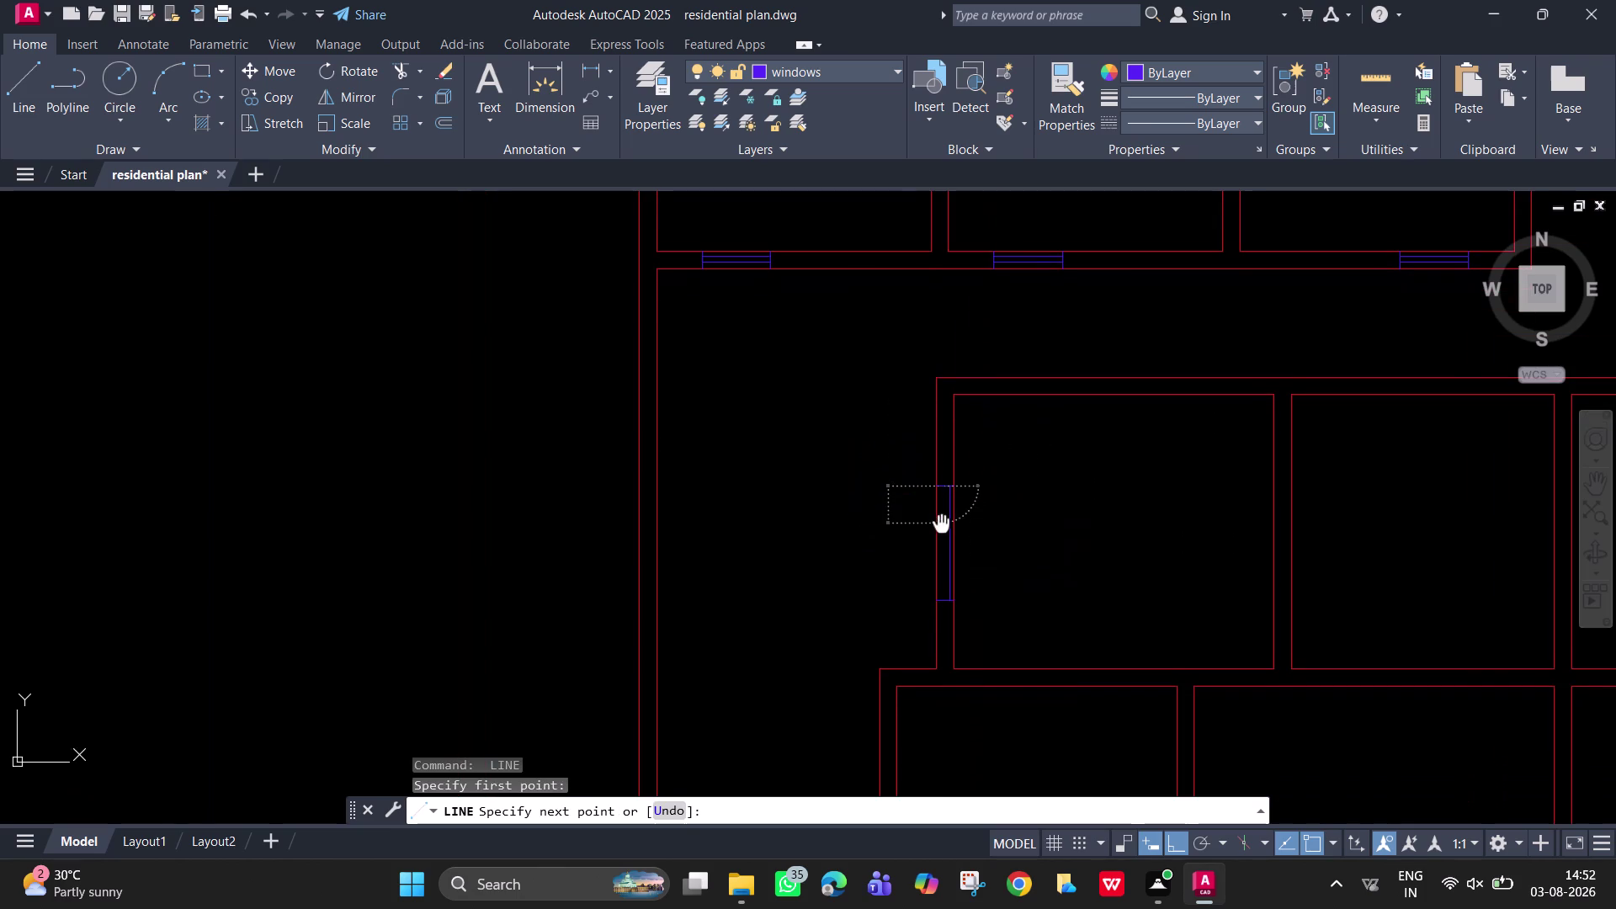
scroll(up, 3)
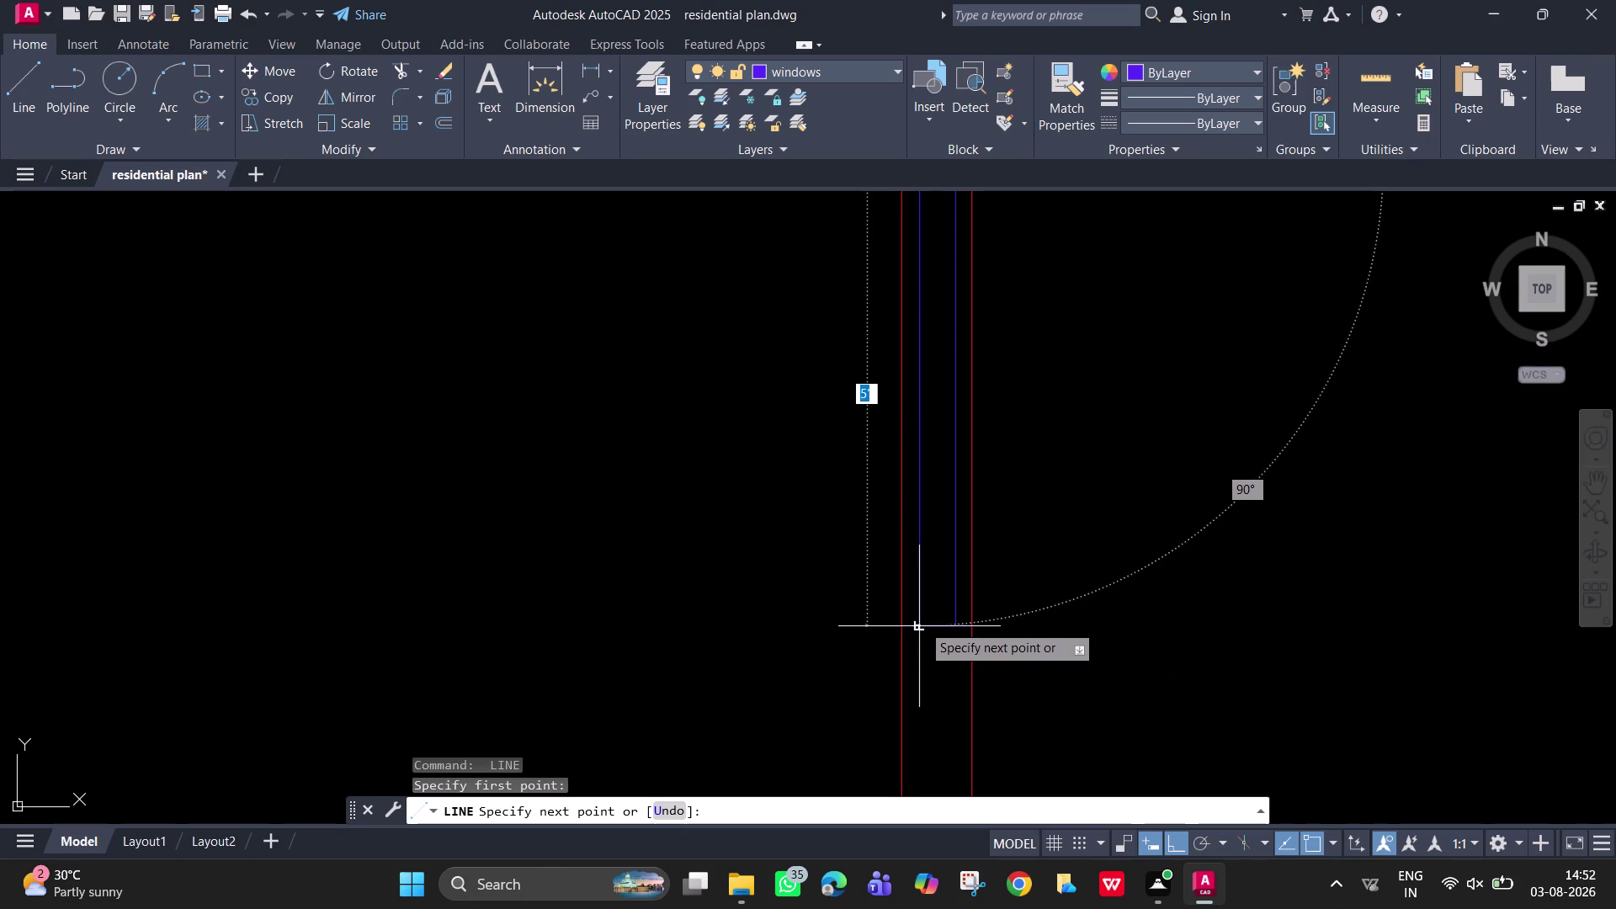
click(920, 623)
key(space)
scroll(down, 3)
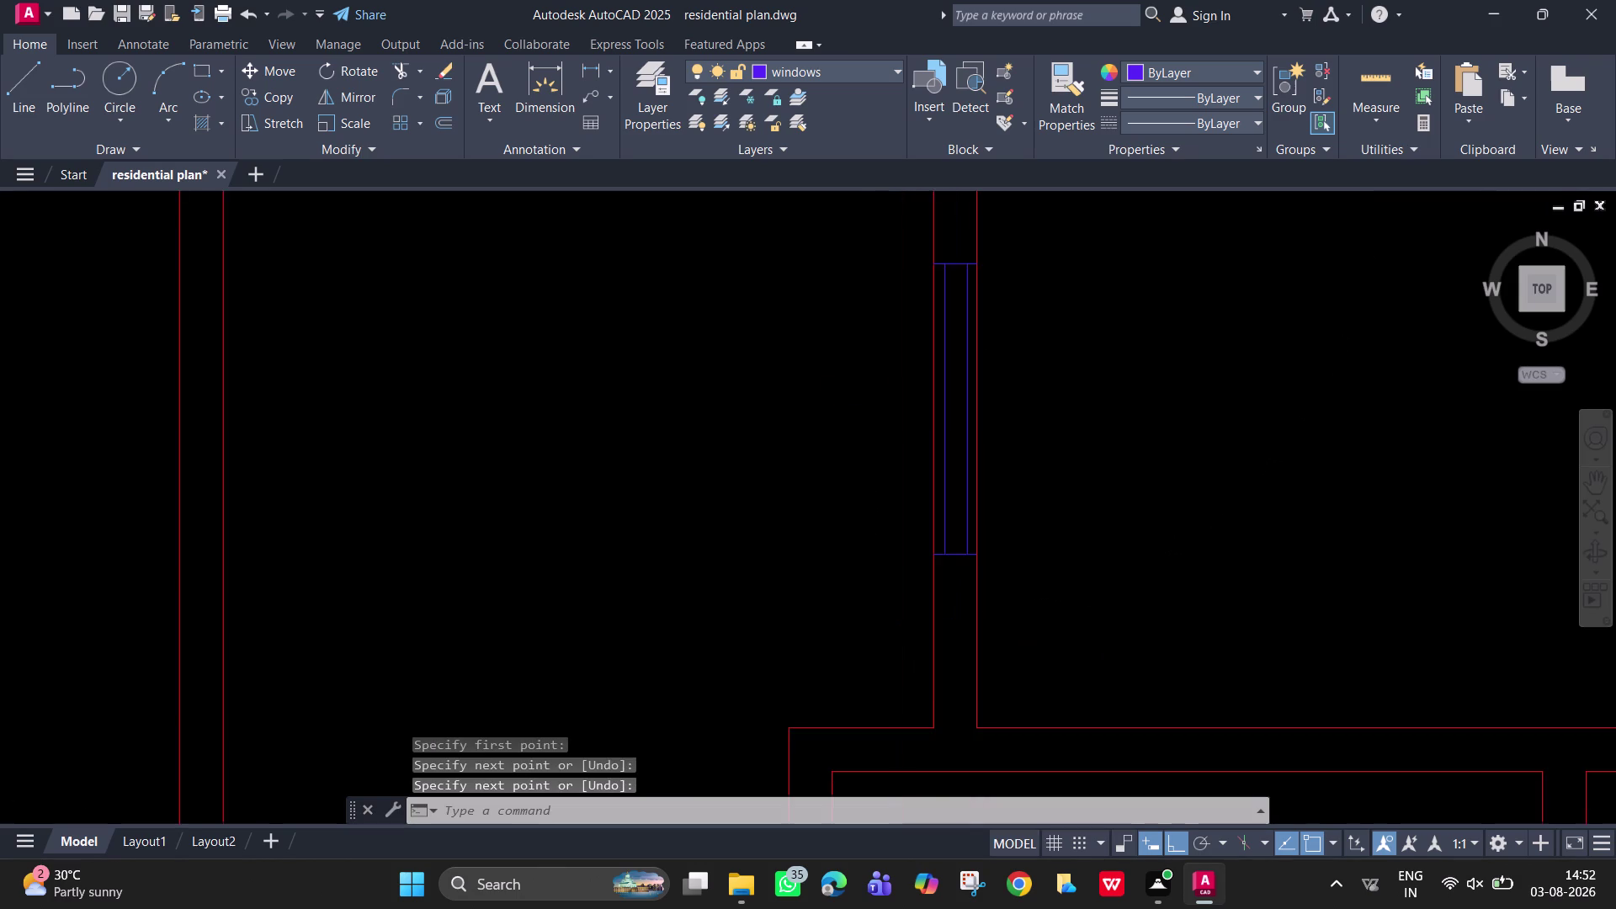
middle_drag(986, 438, 892, 619)
middle_drag(906, 586, 935, 487)
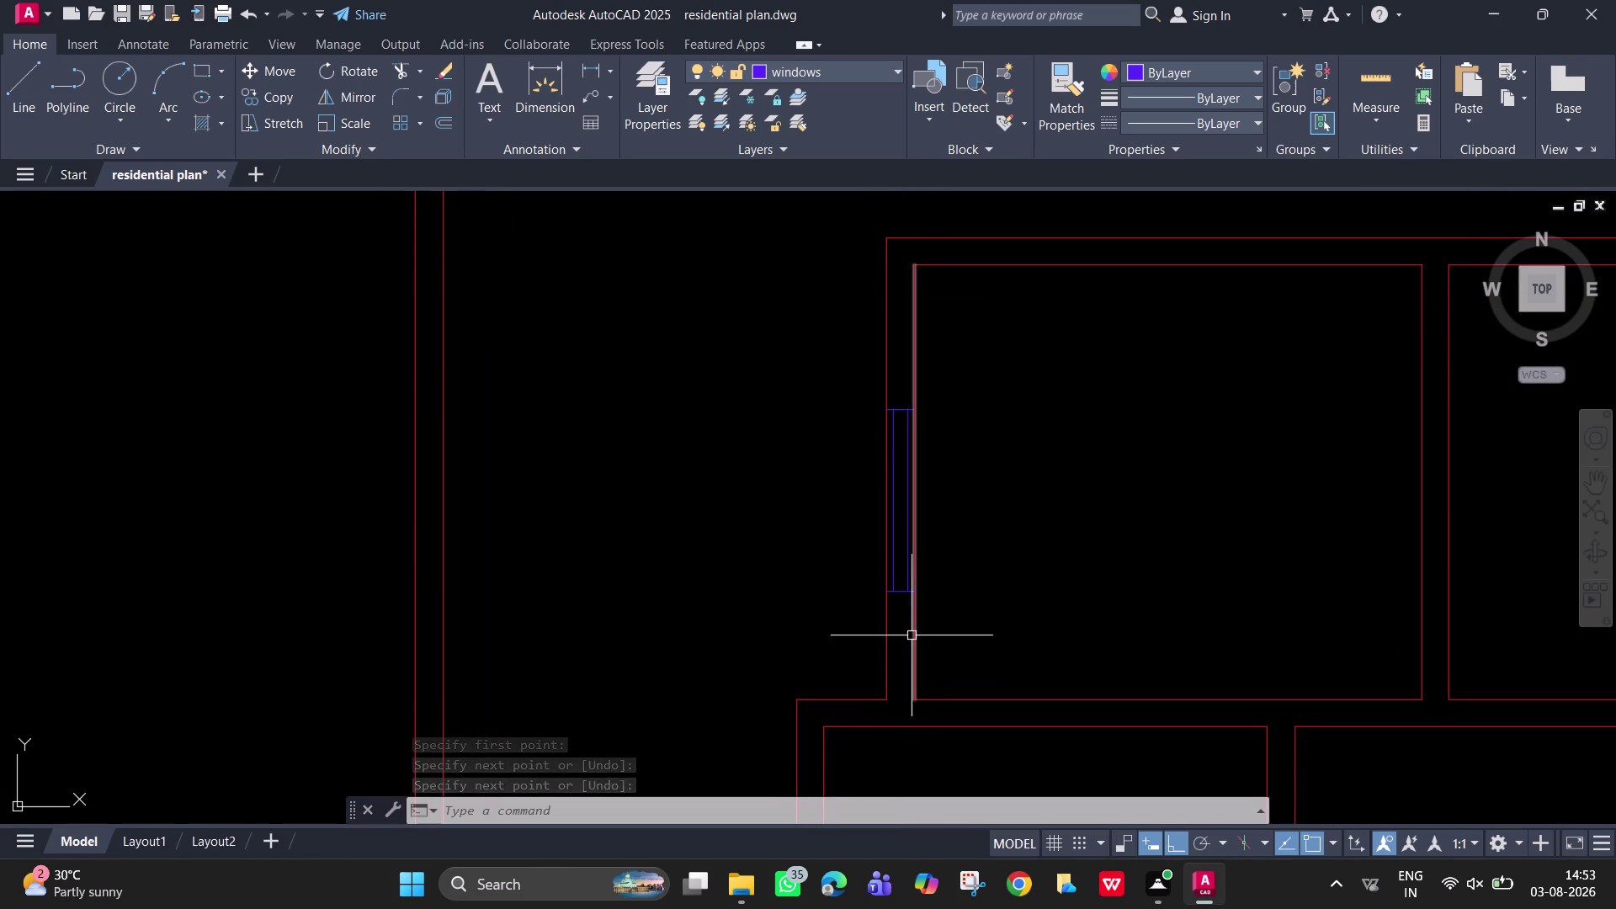
click(909, 615)
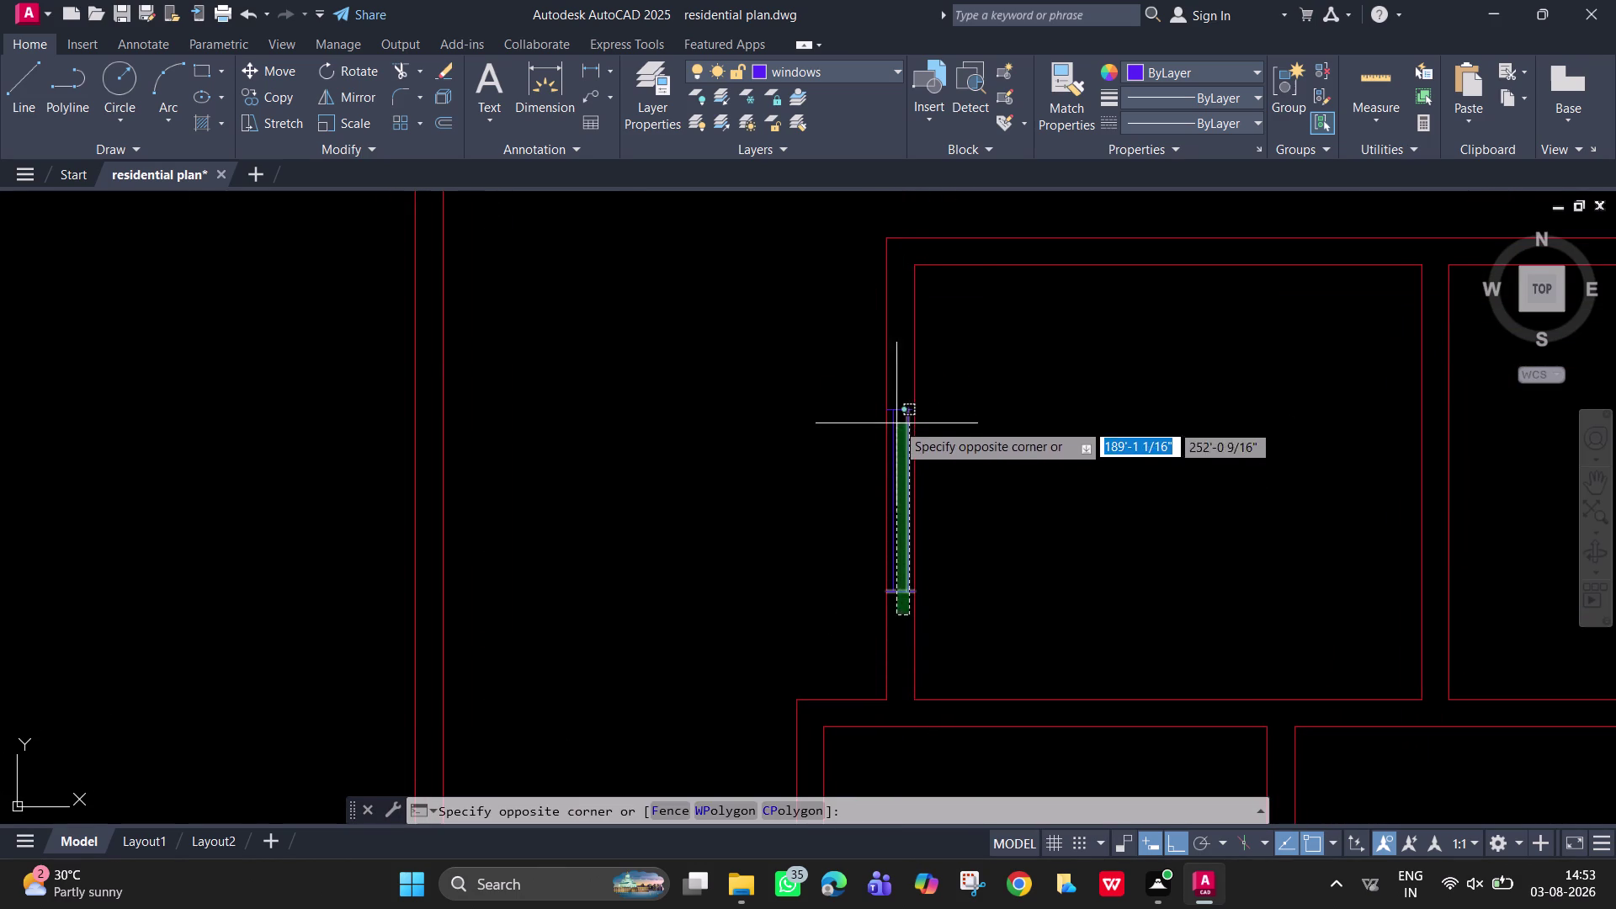
Select the blue window symbol, start a CO copy, and set its base point.
click(892, 364)
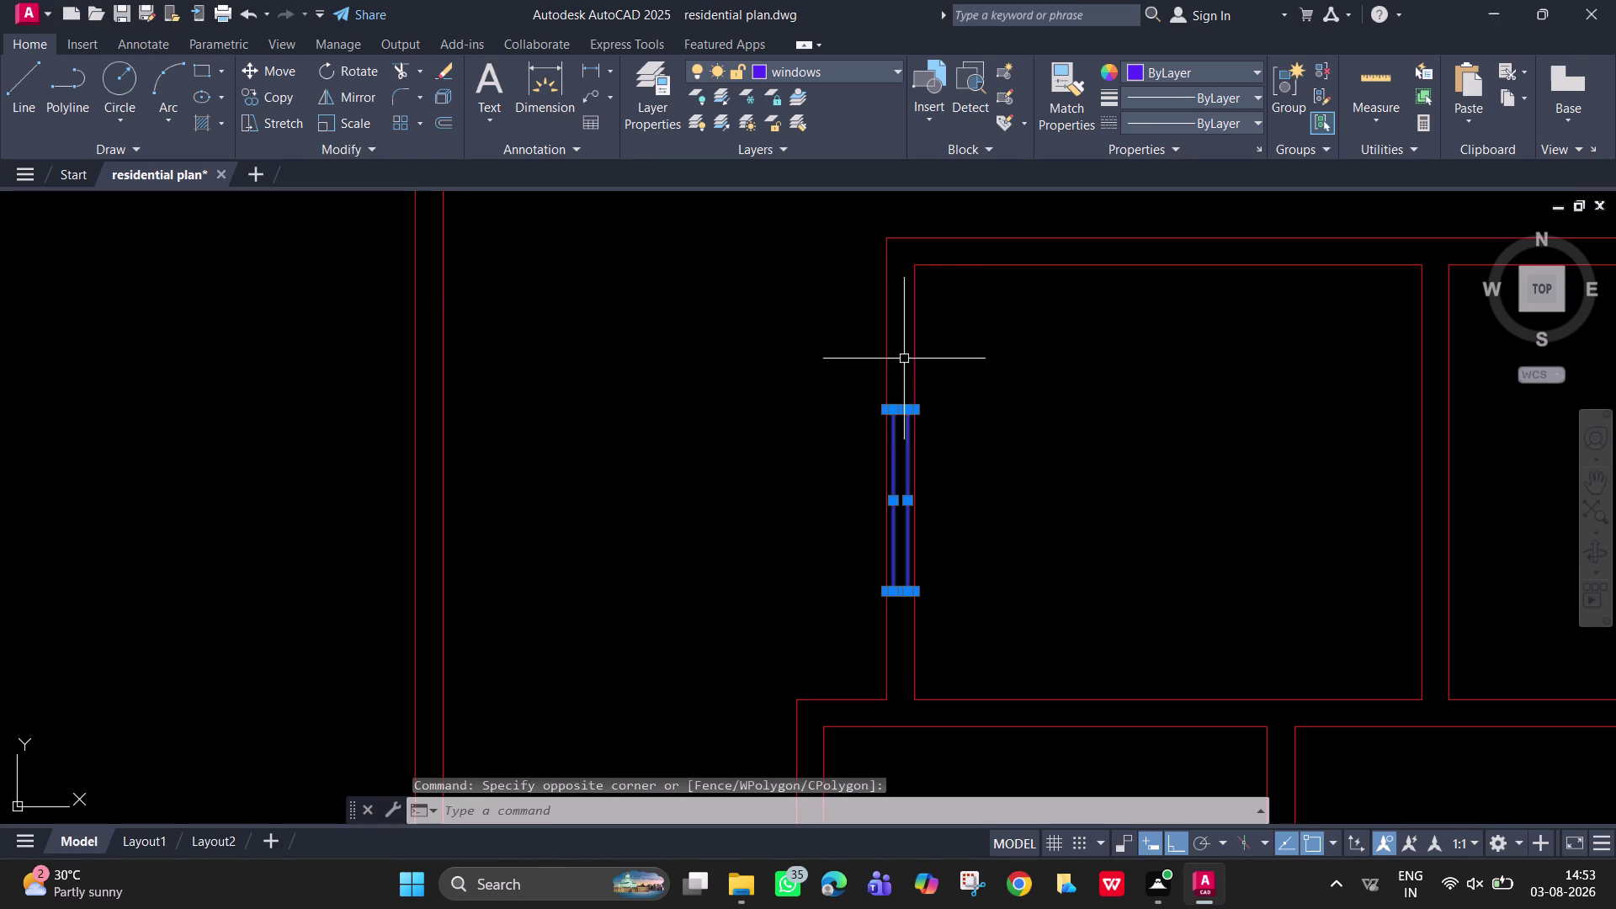
key(c)
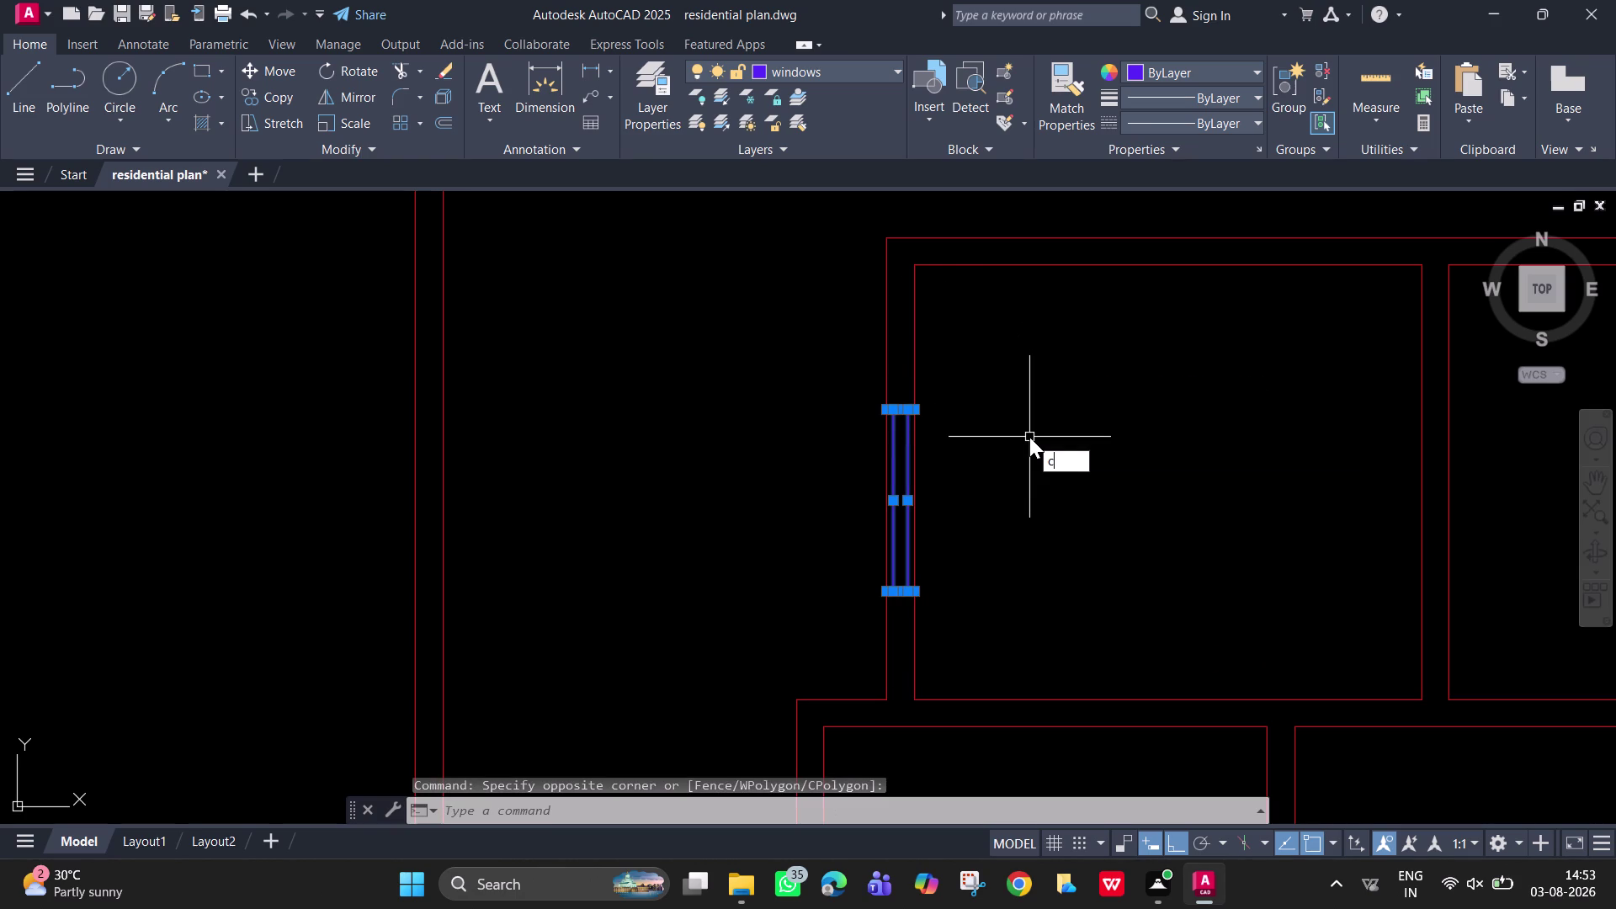
key(o)
key(space)
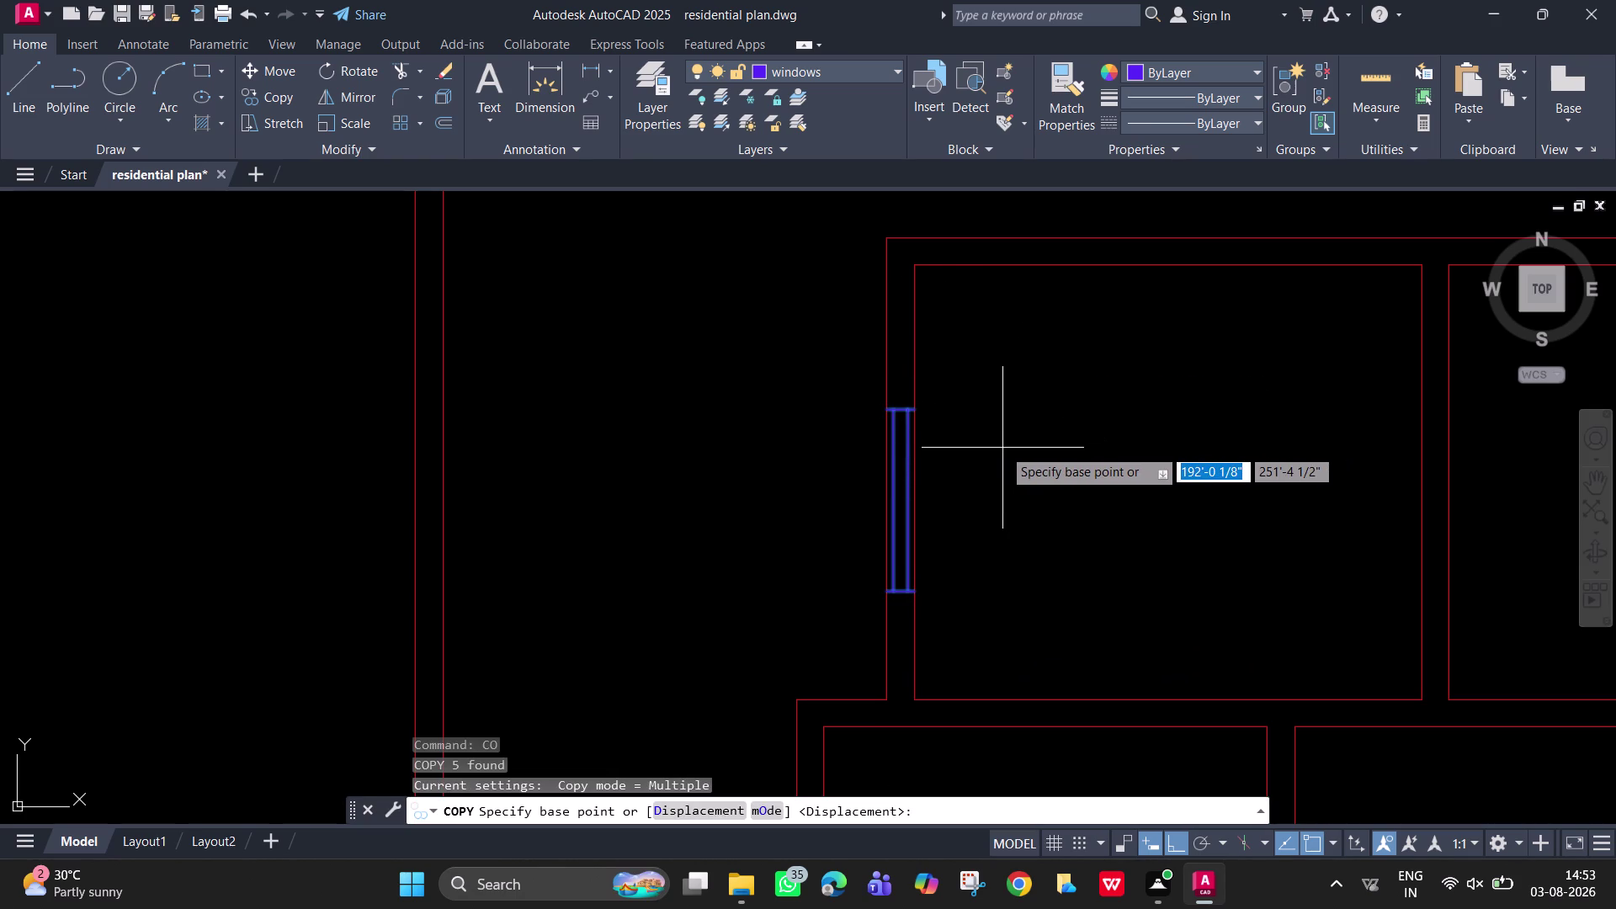
scroll(left, 3)
scroll(right, 3)
scroll(left, 3)
scroll(right, 3)
scroll(left, 3)
scroll(right, 3)
scroll(left, 3)
scroll(right, 3)
scroll(left, 3)
scroll(right, 3)
scroll(left, 3)
scroll(right, 3)
scroll(left, 3)
scroll(right, 3)
scroll(left, 3)
scroll(right, 3)
scroll(left, 3)
scroll(right, 3)
scroll(left, 3)
scroll(right, 3)
scroll(left, 3)
scroll(right, 3)
scroll(left, 3)
scroll(right, 3)
scroll(left, 3)
scroll(left, 3)
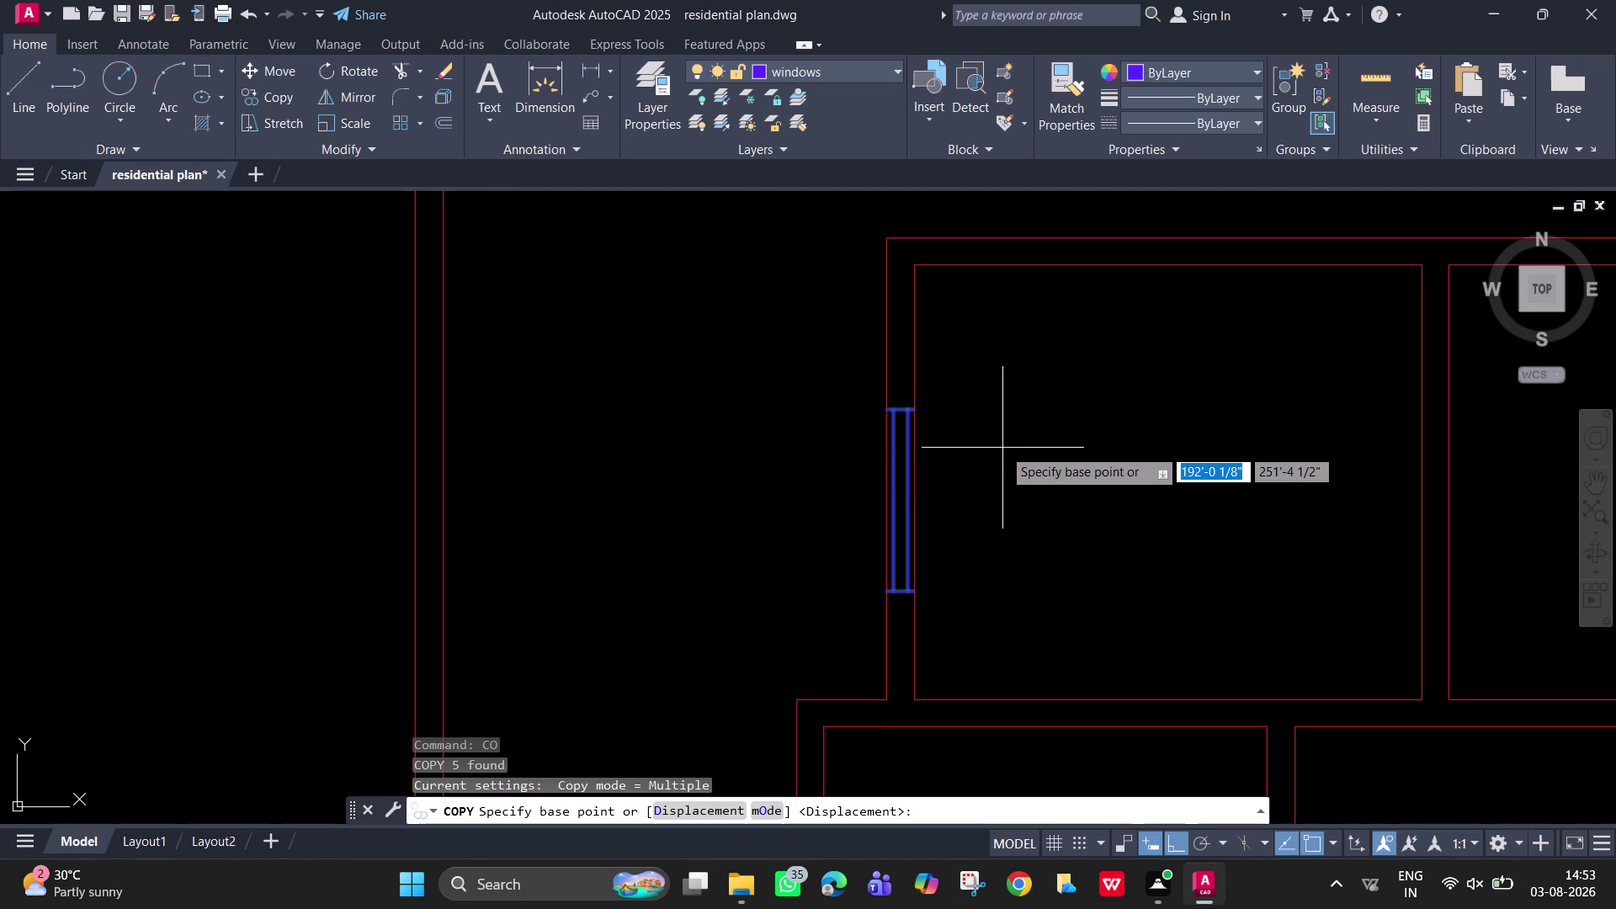
click(913, 411)
Place copies in the right-hand wall opening and the lower-left room wall, with Ortho off.
middle_drag(1341, 418, 0, 709)
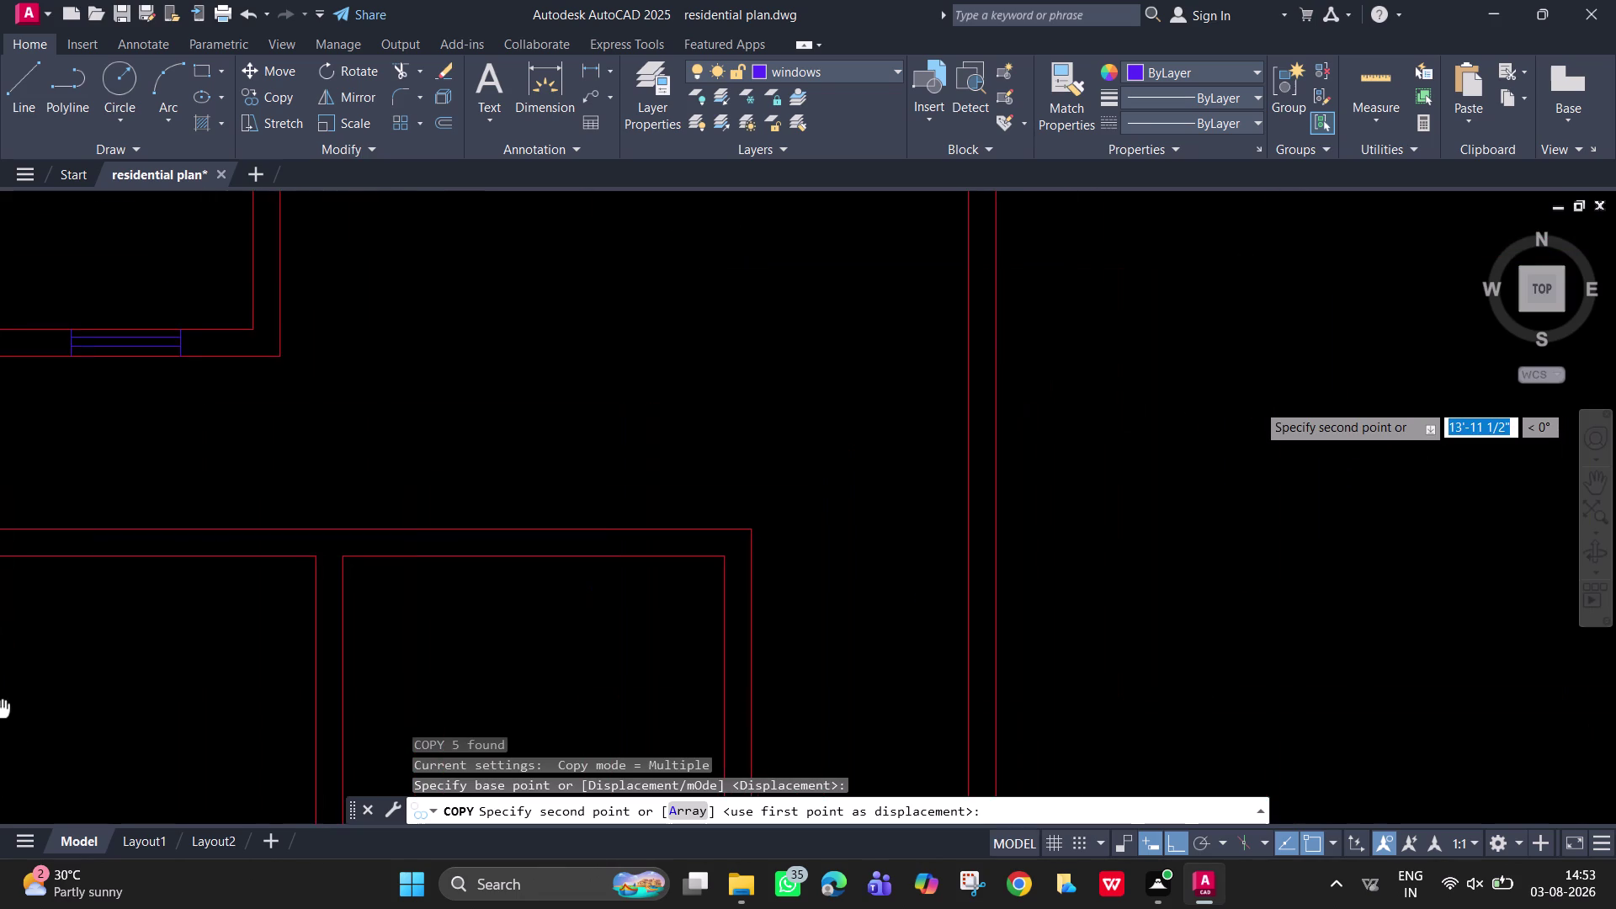
middle_drag(0, 710, 424, 563)
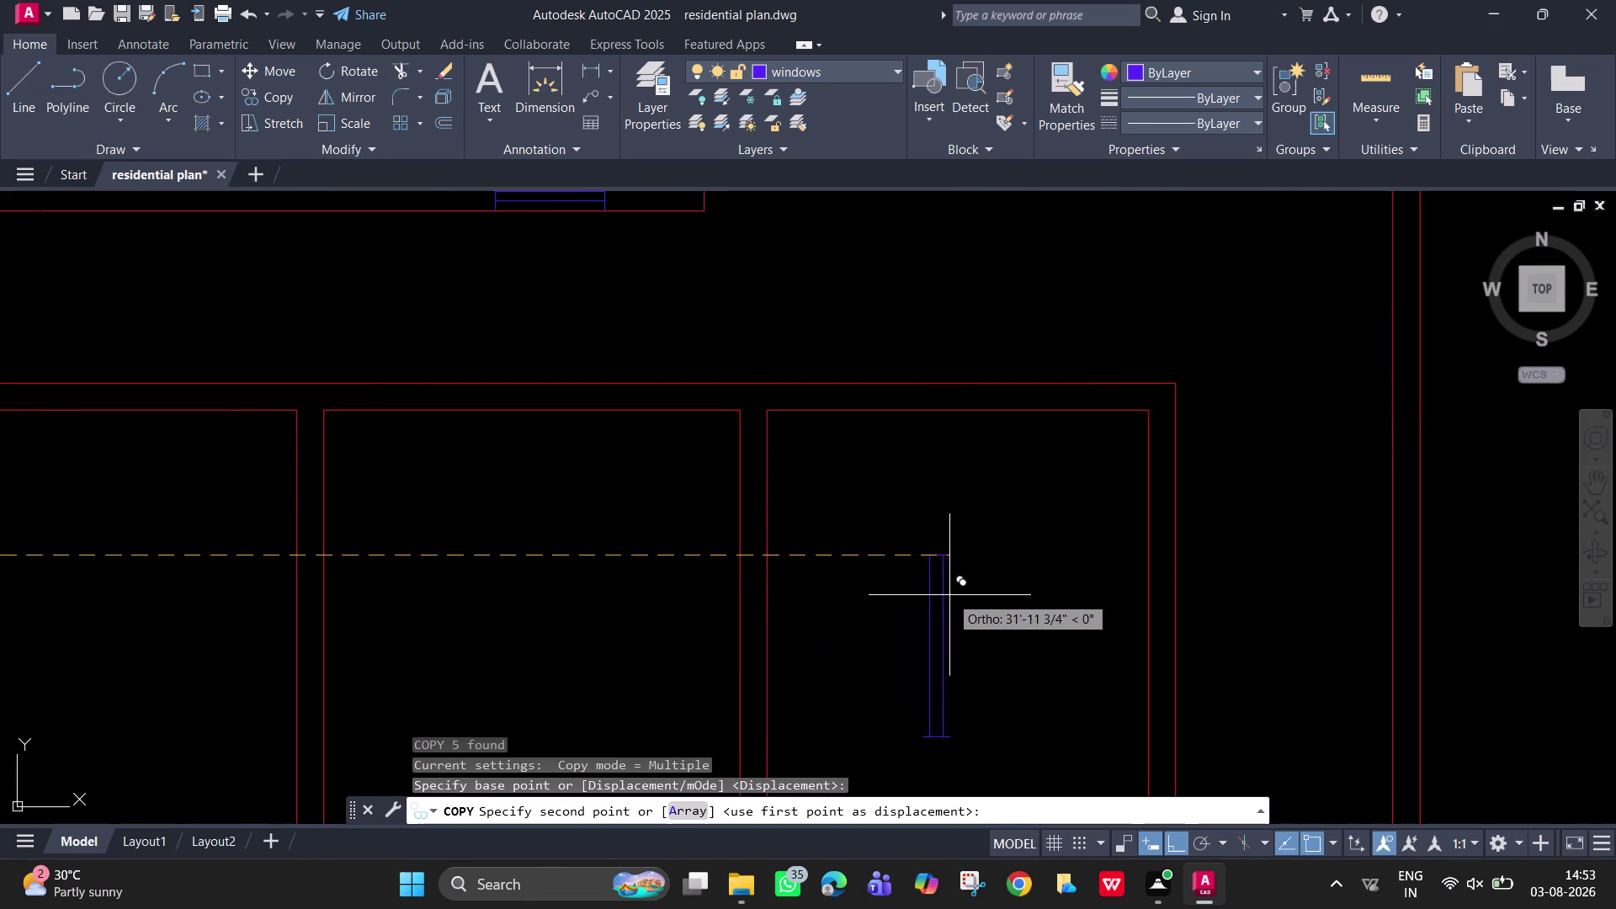
click(1177, 558)
scroll(down, 3)
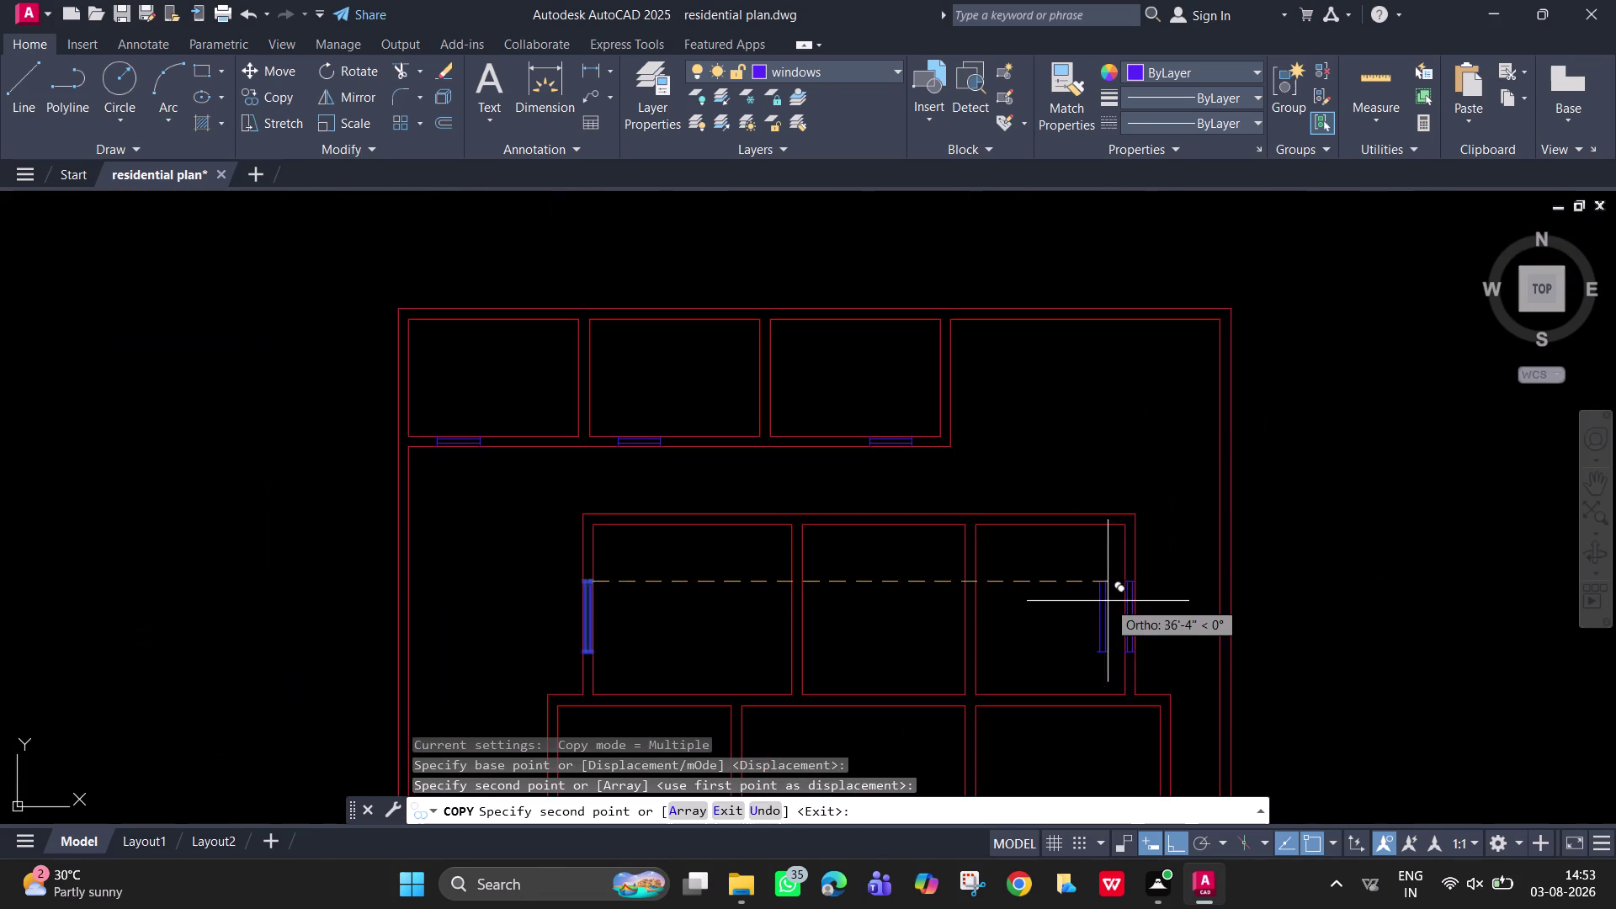
middle_drag(1107, 601, 1121, 432)
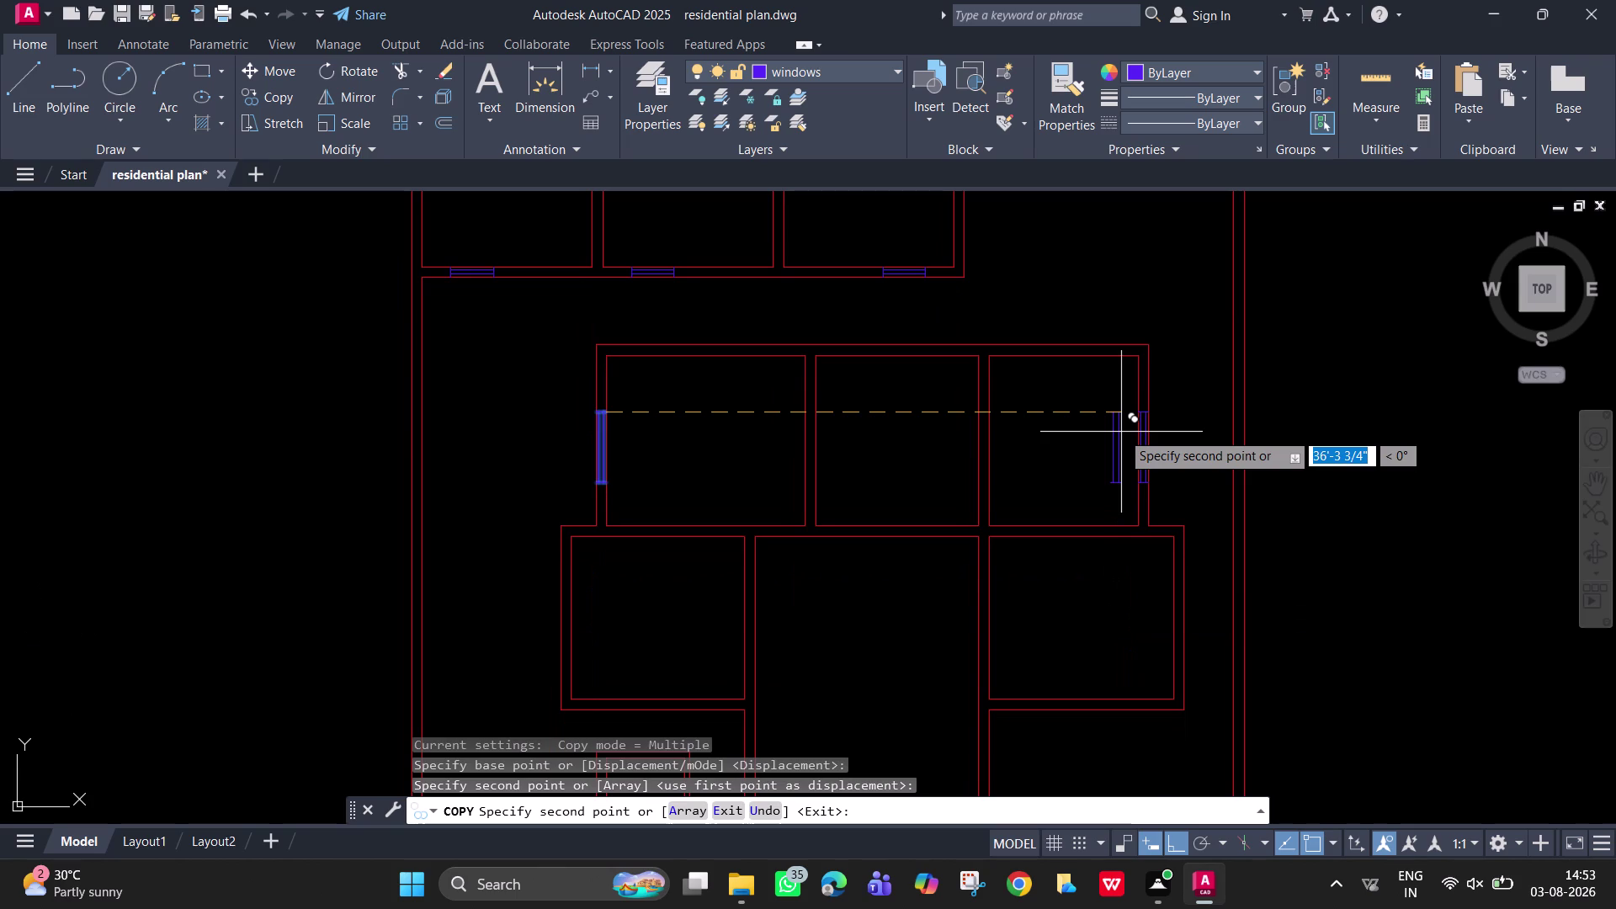
key(F8)
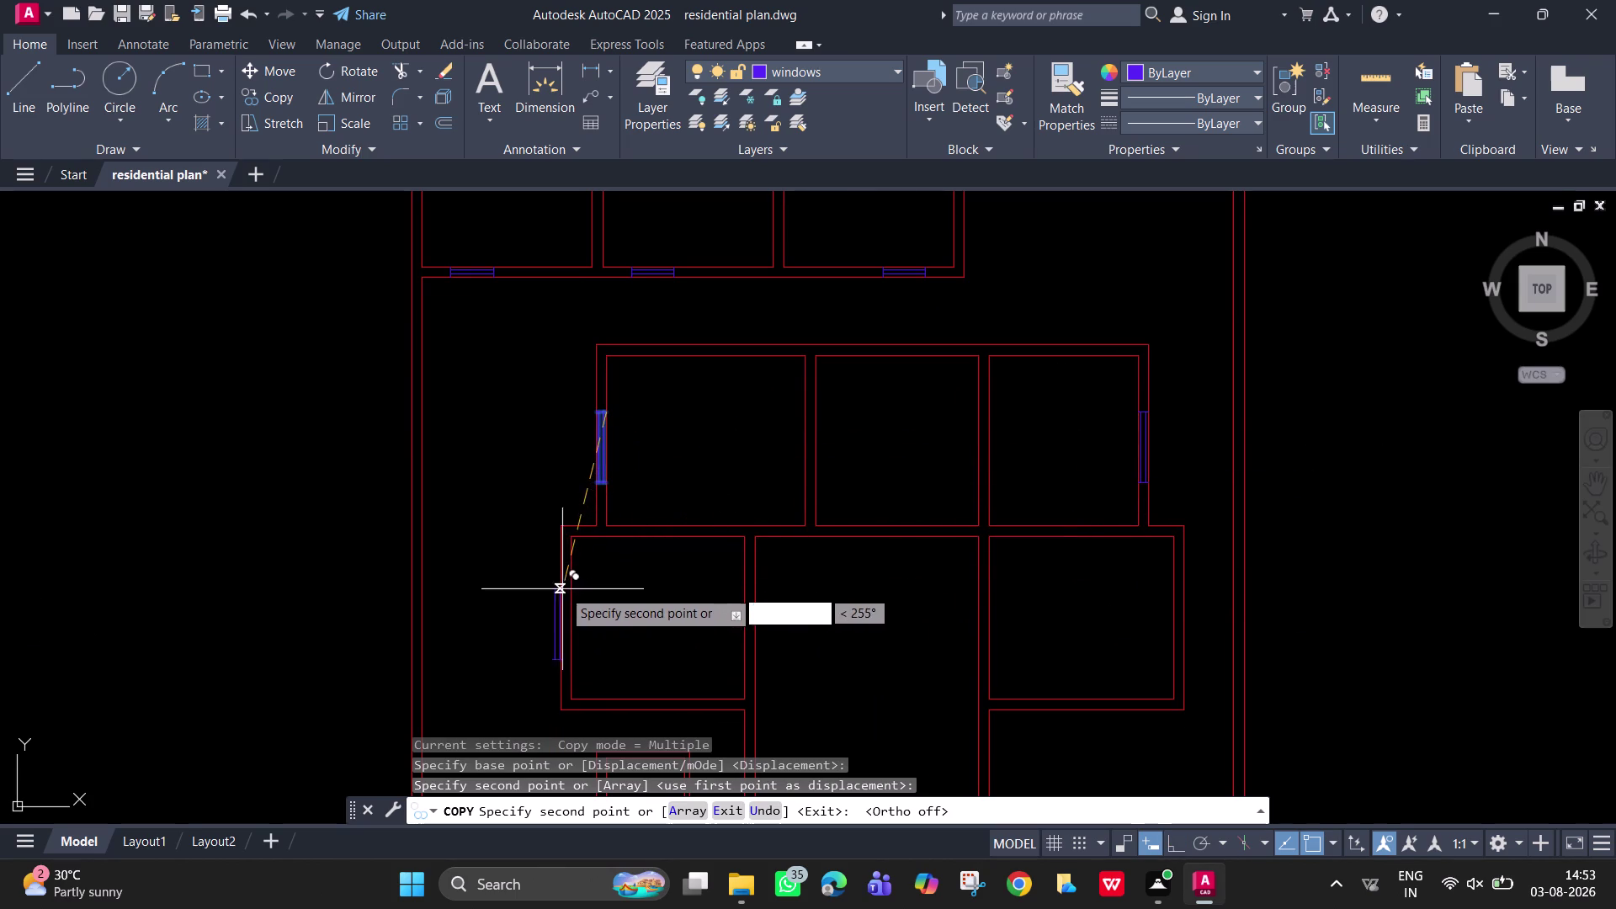
scroll(up, 3)
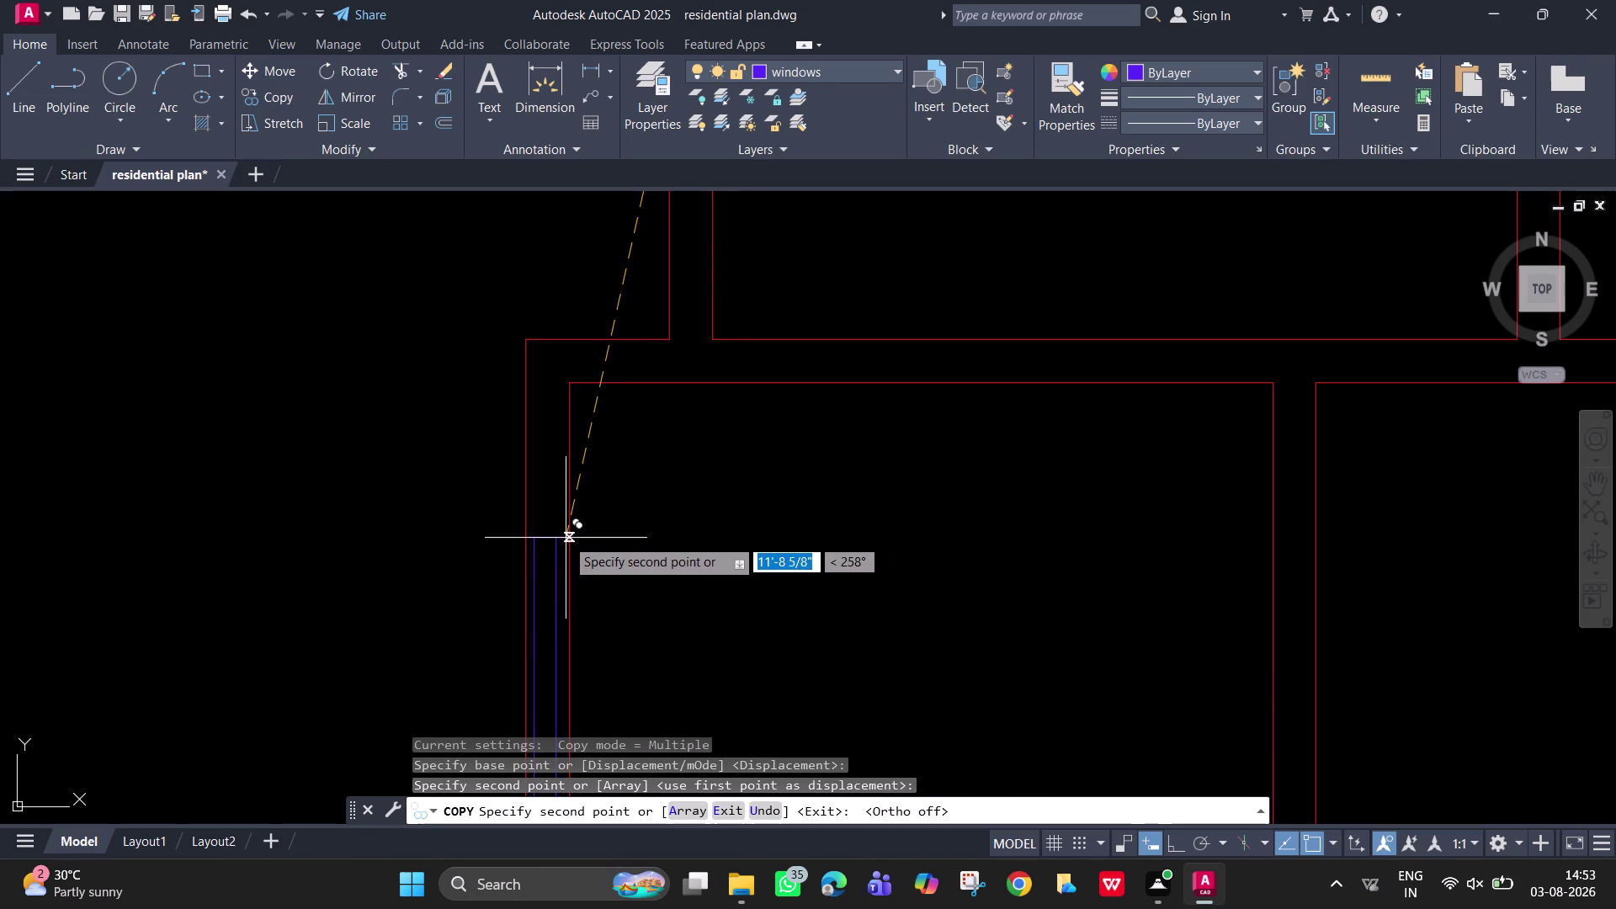
scroll(up, 3)
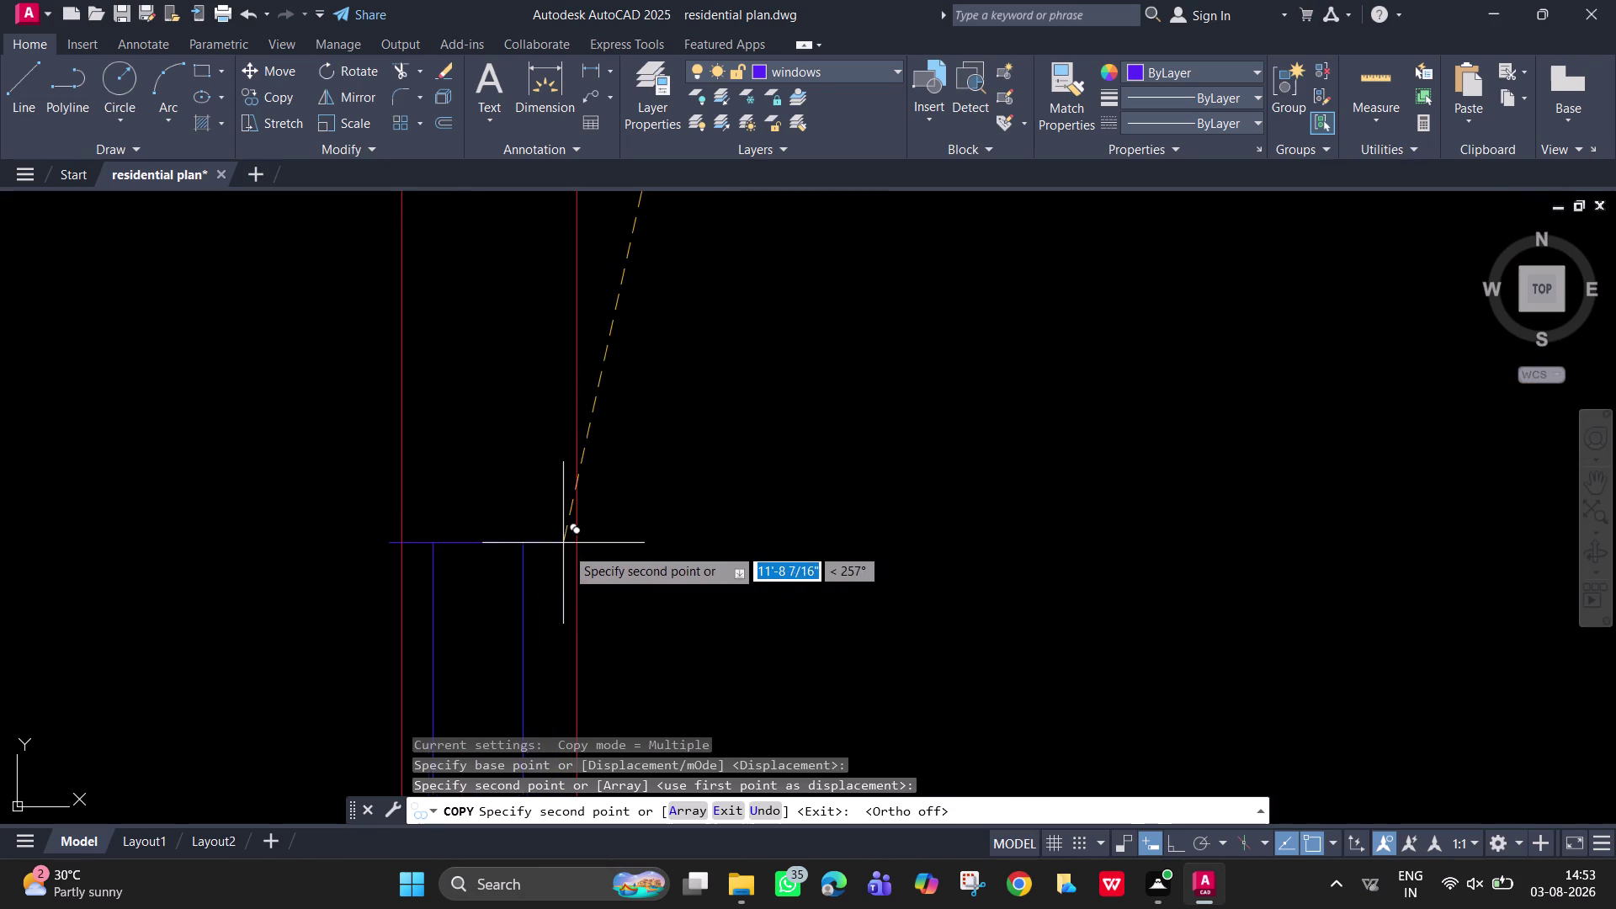
click(574, 542)
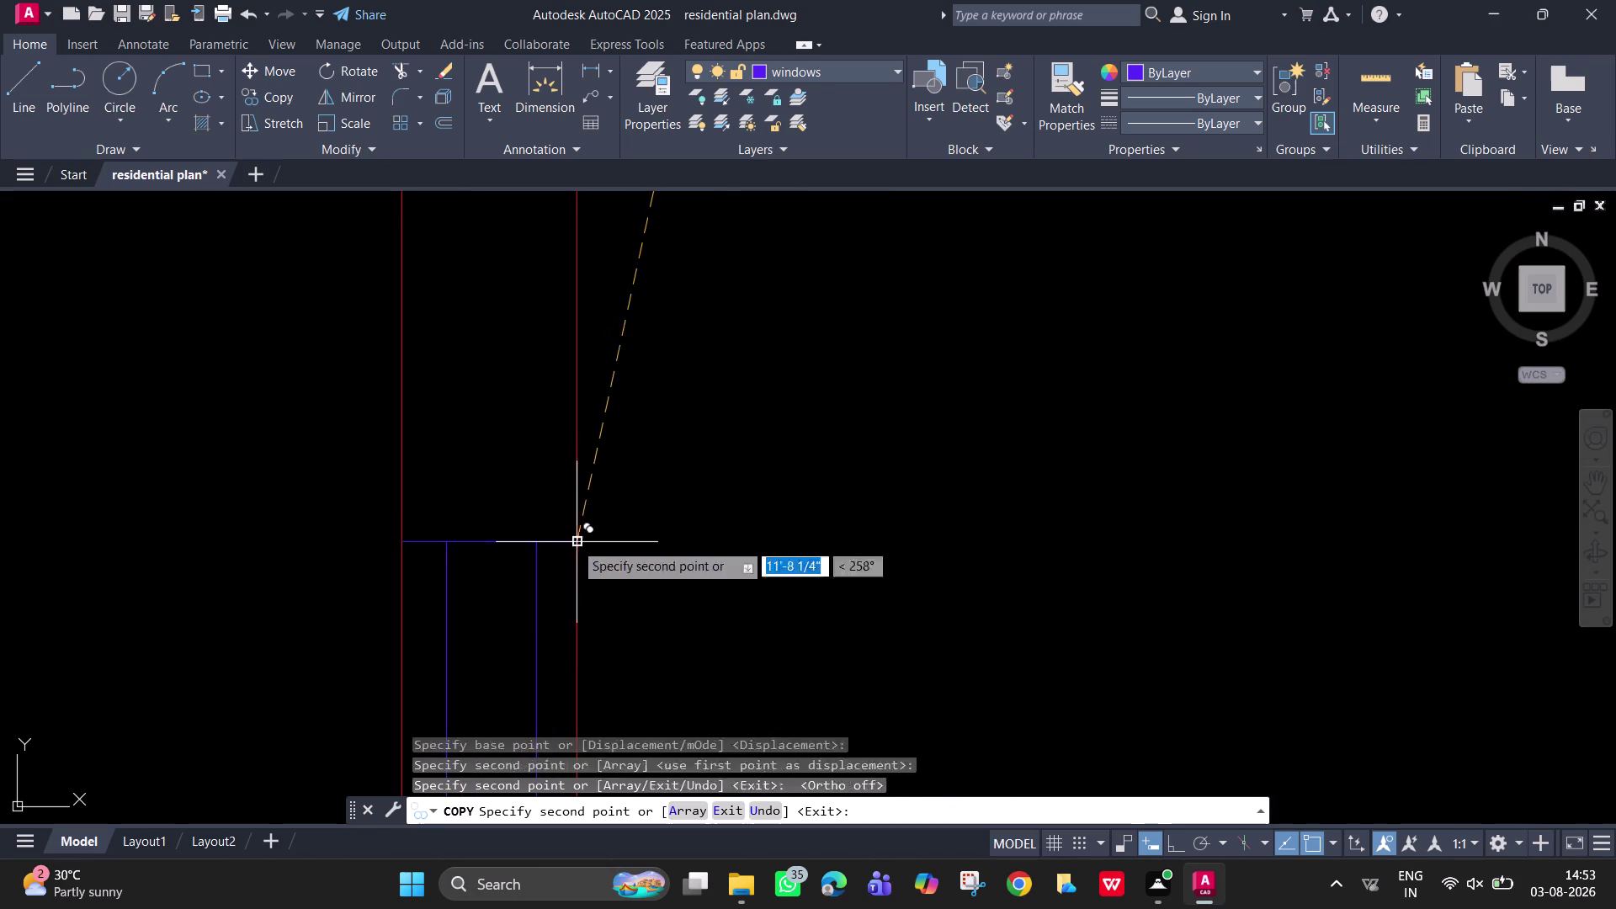
scroll(down, 3)
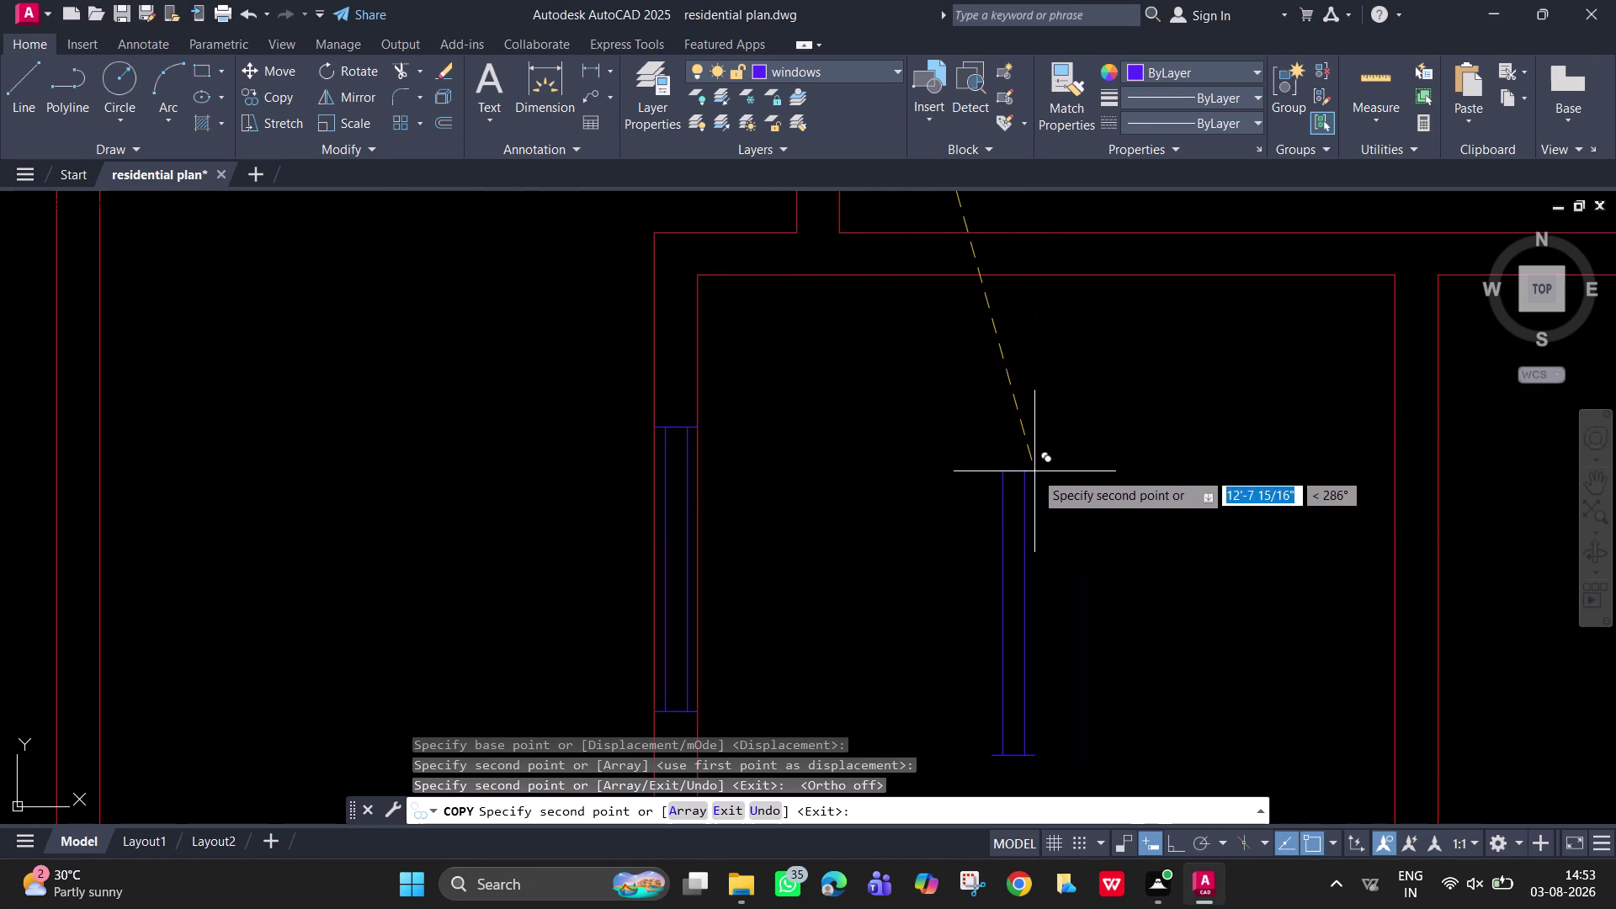
middle_drag(1034, 472, 928, 310)
scroll(down, 3)
middle_drag(977, 455, 899, 473)
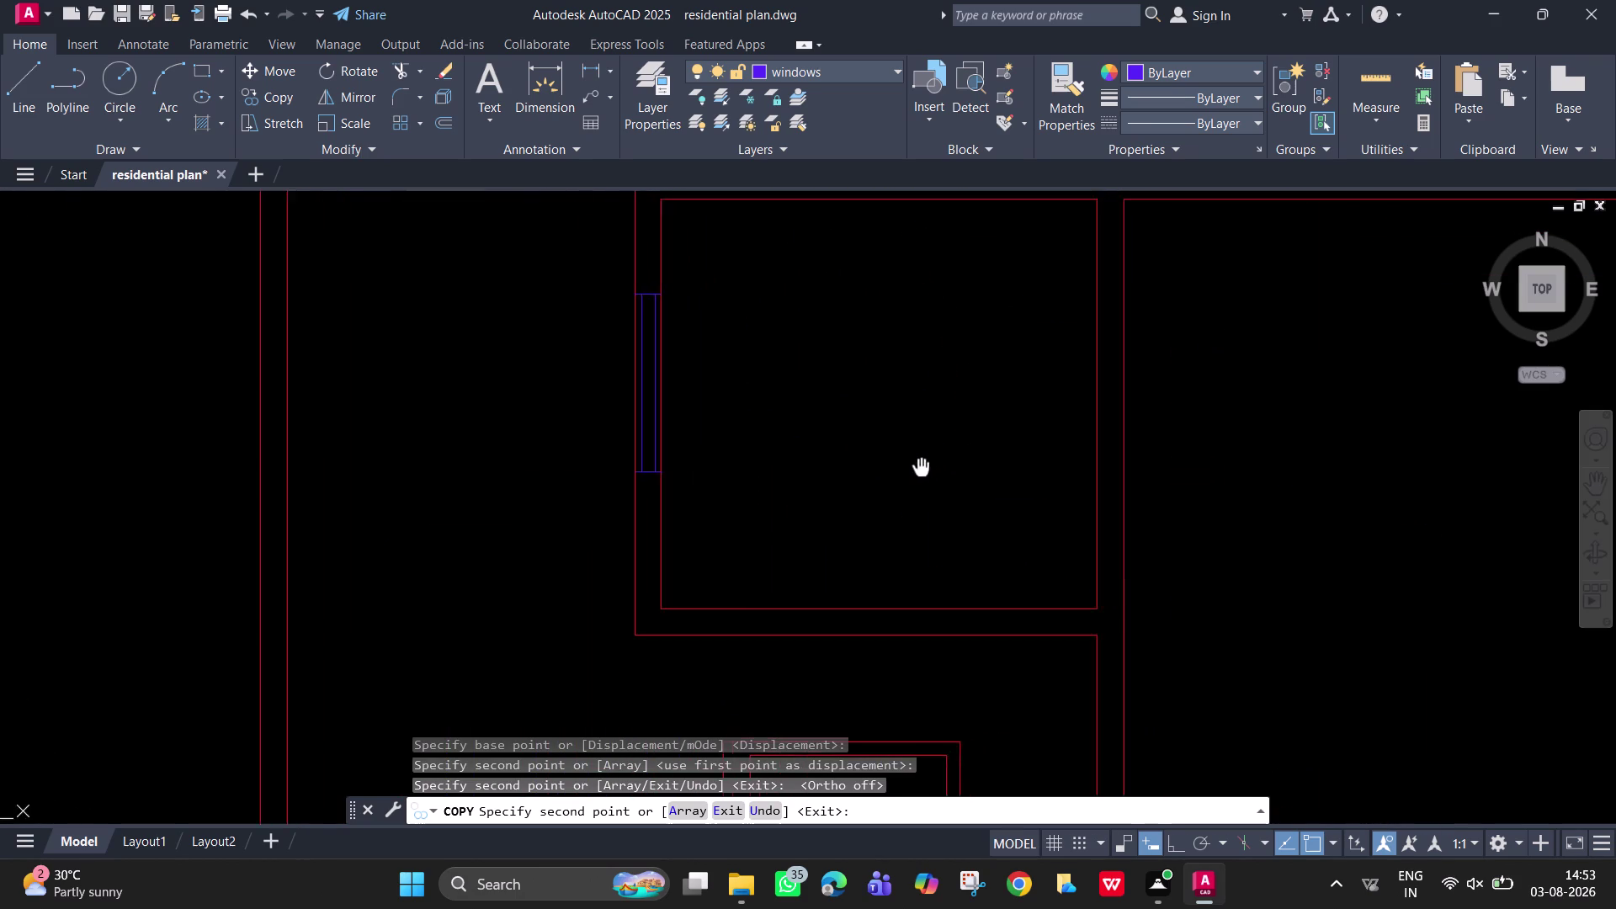
middle_drag(899, 473, 776, 502)
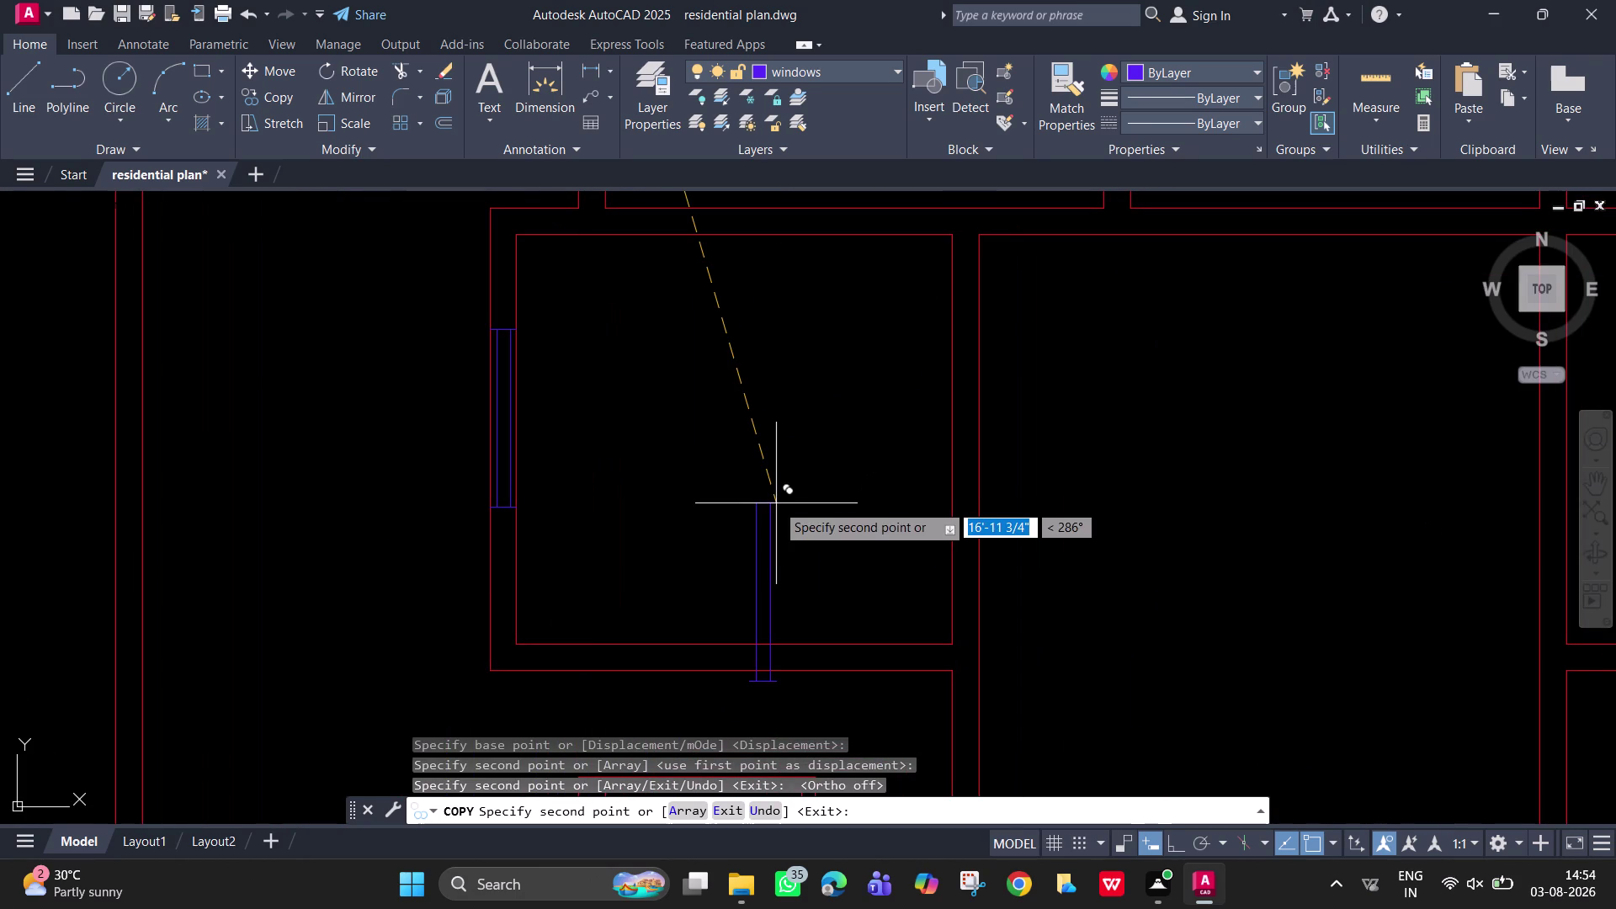
key(Escape)
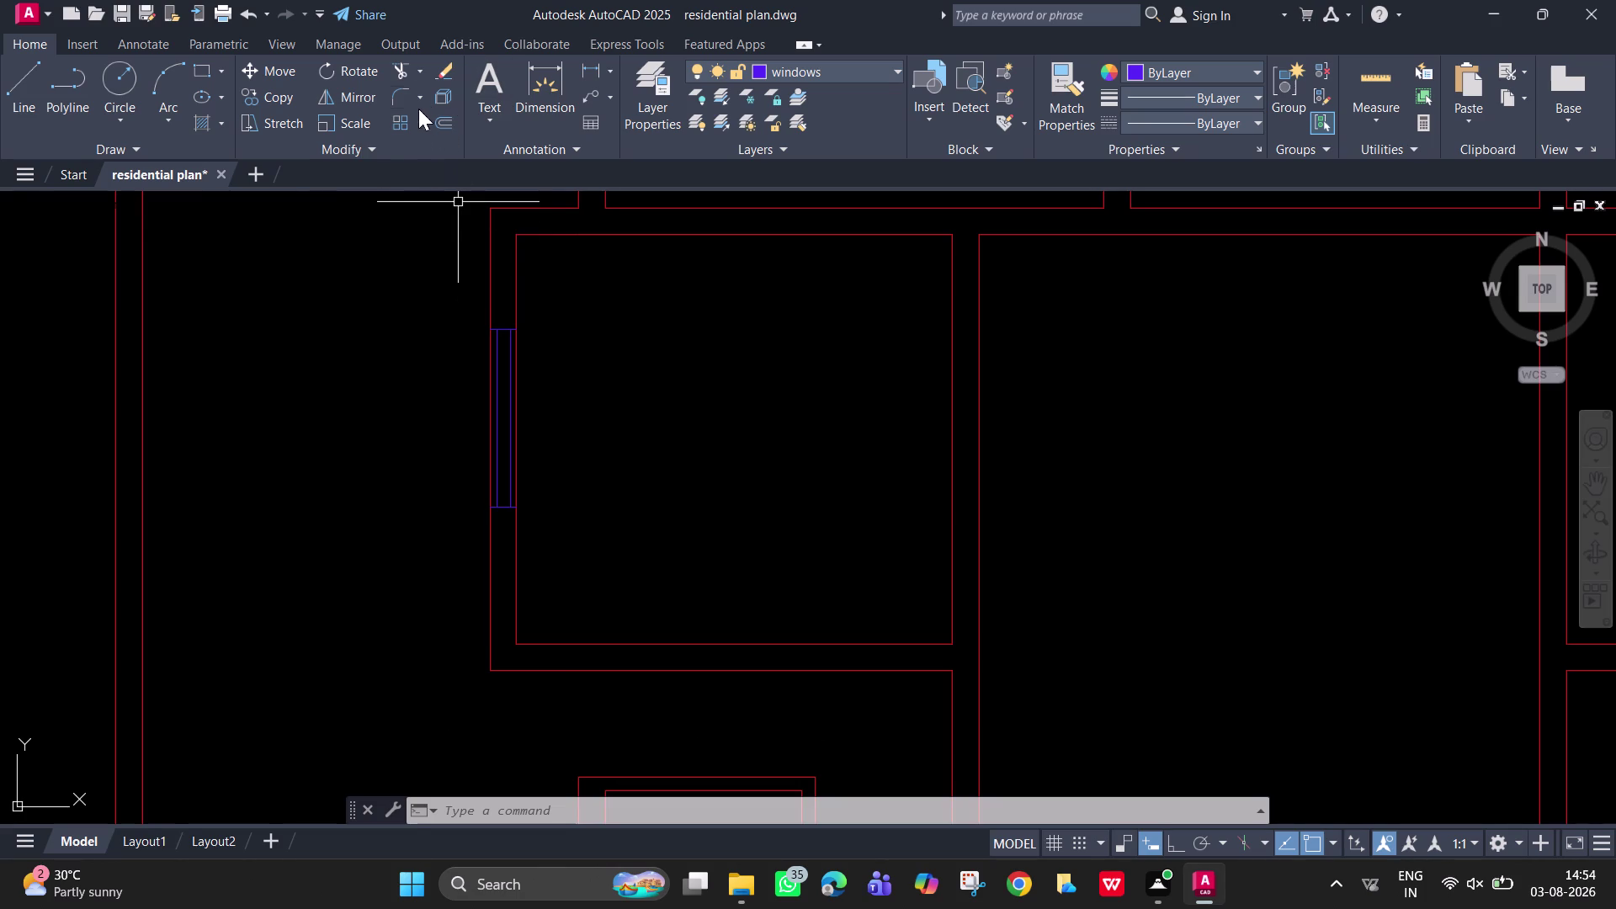
Draw a horizontal frame line tracked 3' from the wall corner, with Ortho on.
click(39, 84)
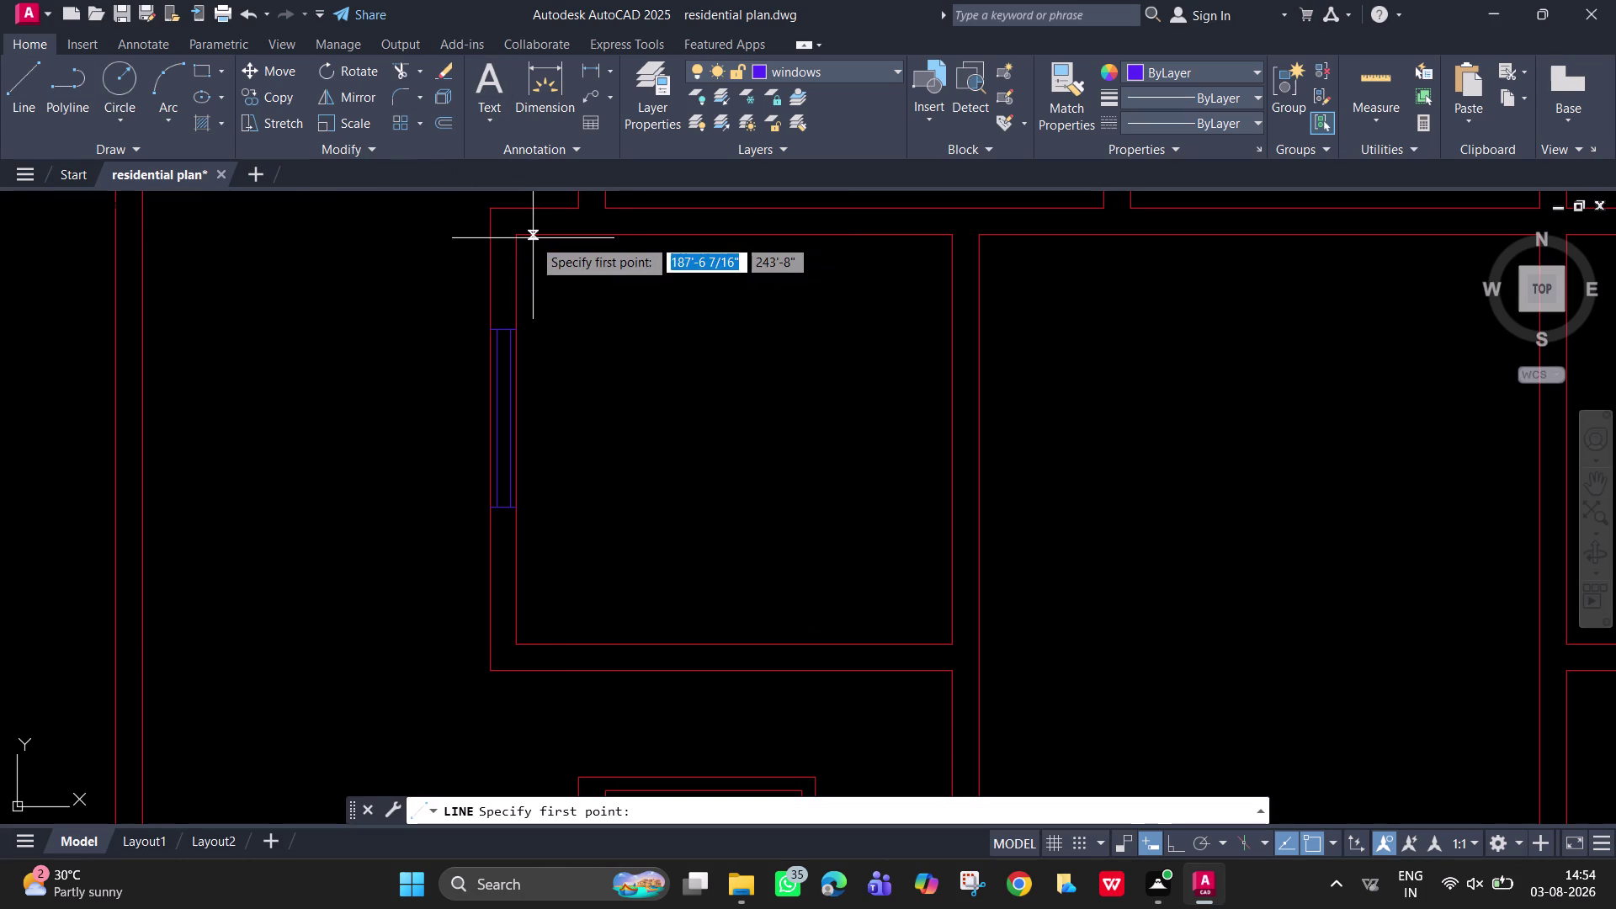
text(tk)
key(Return)
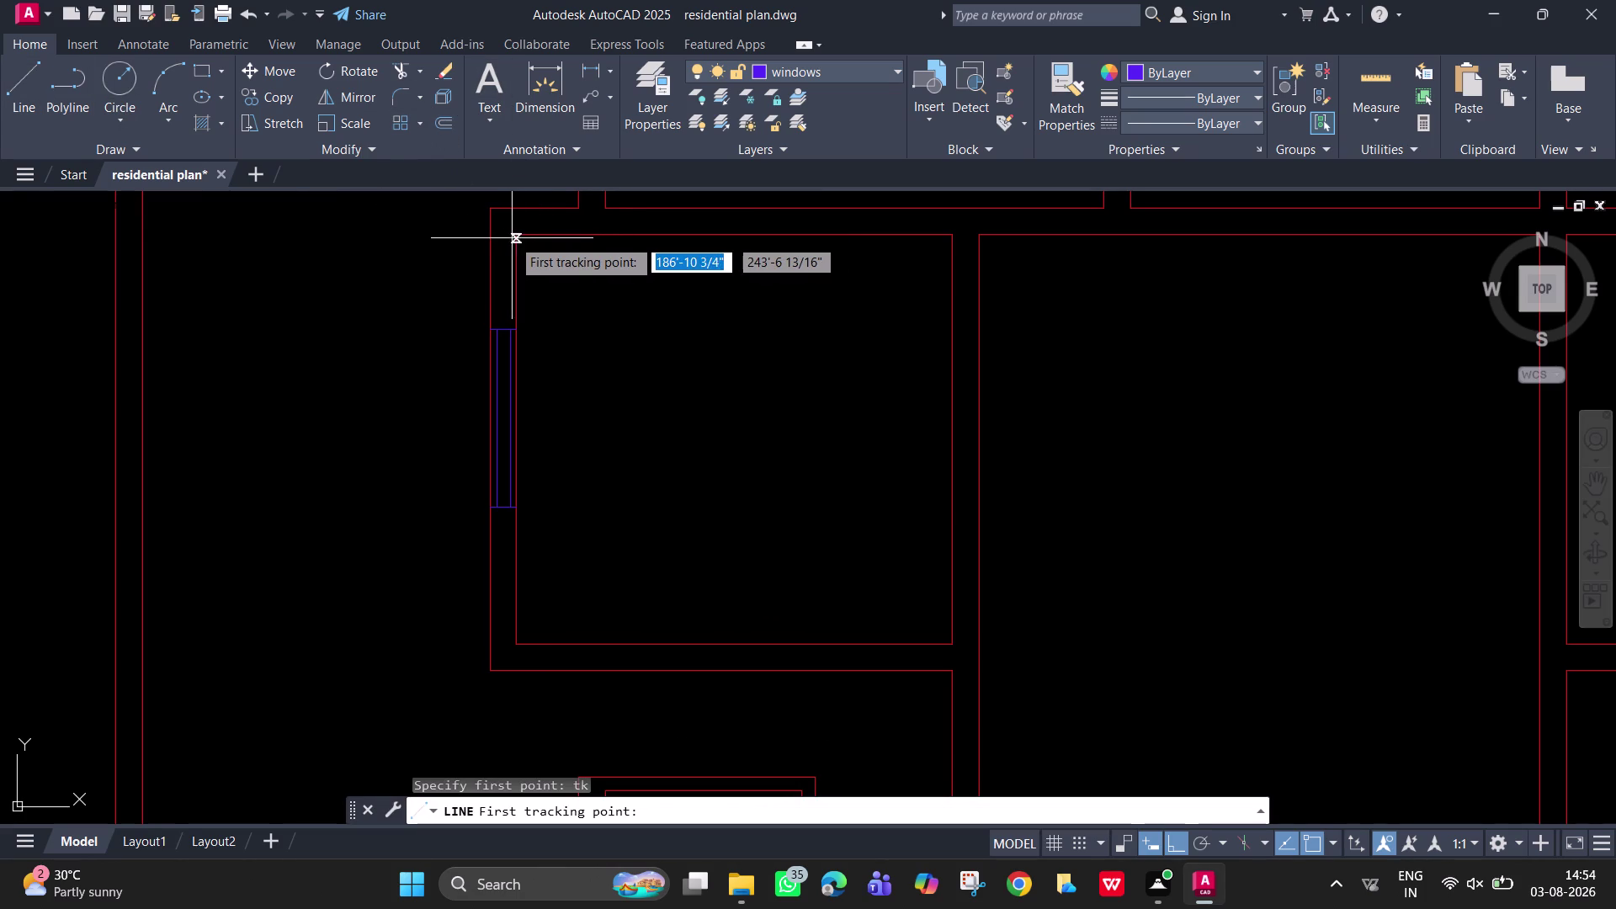
click(516, 238)
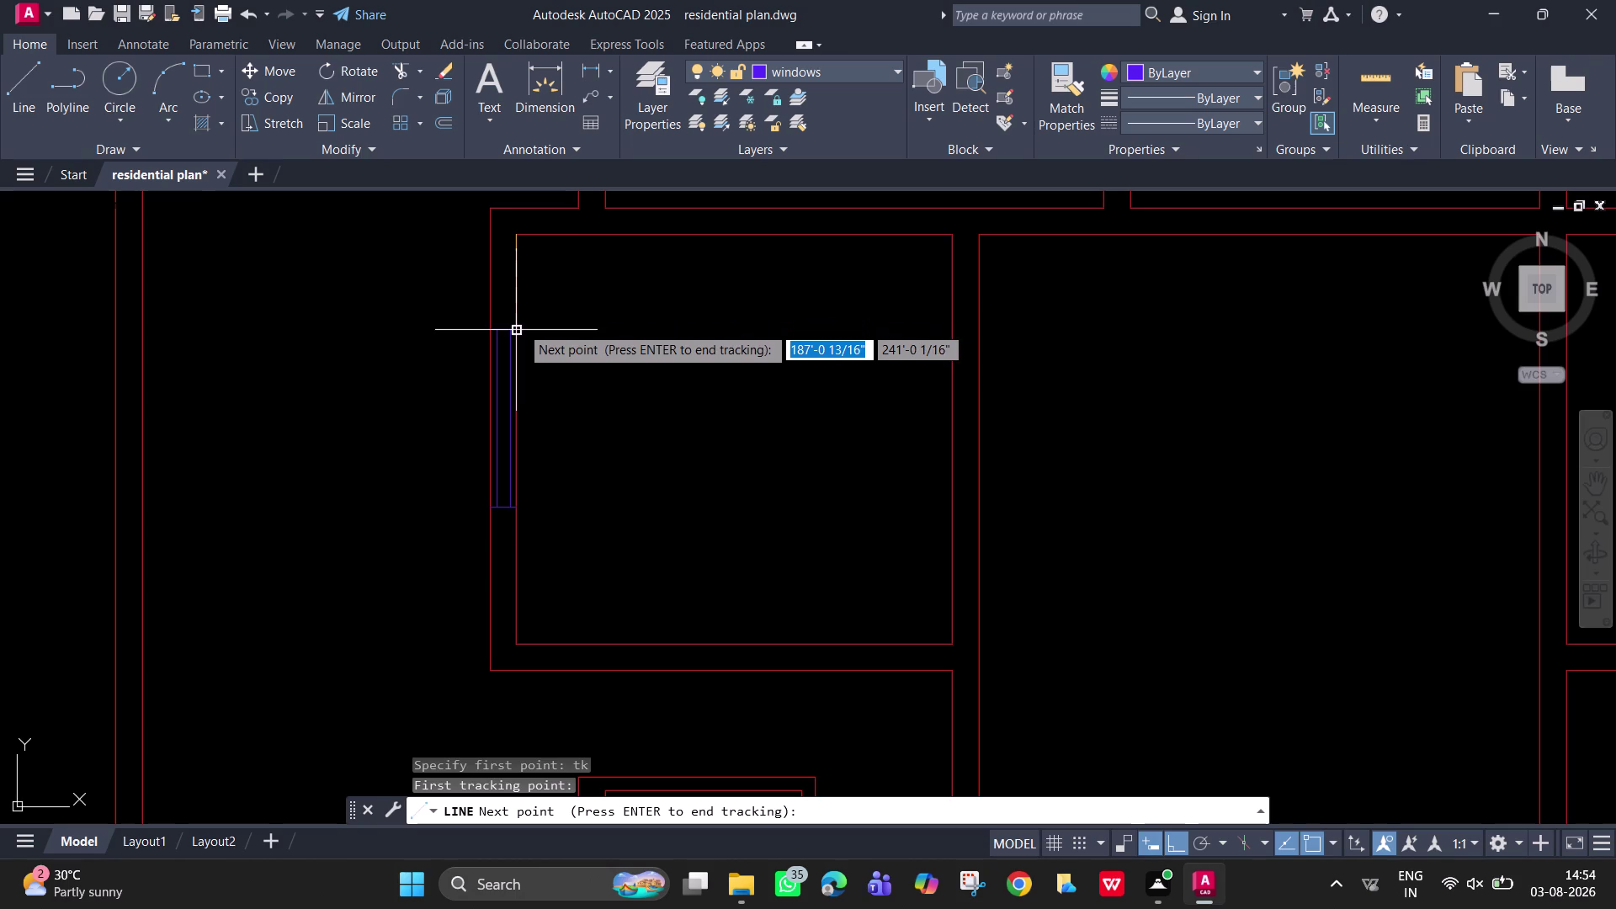
text(3')
key(Return)
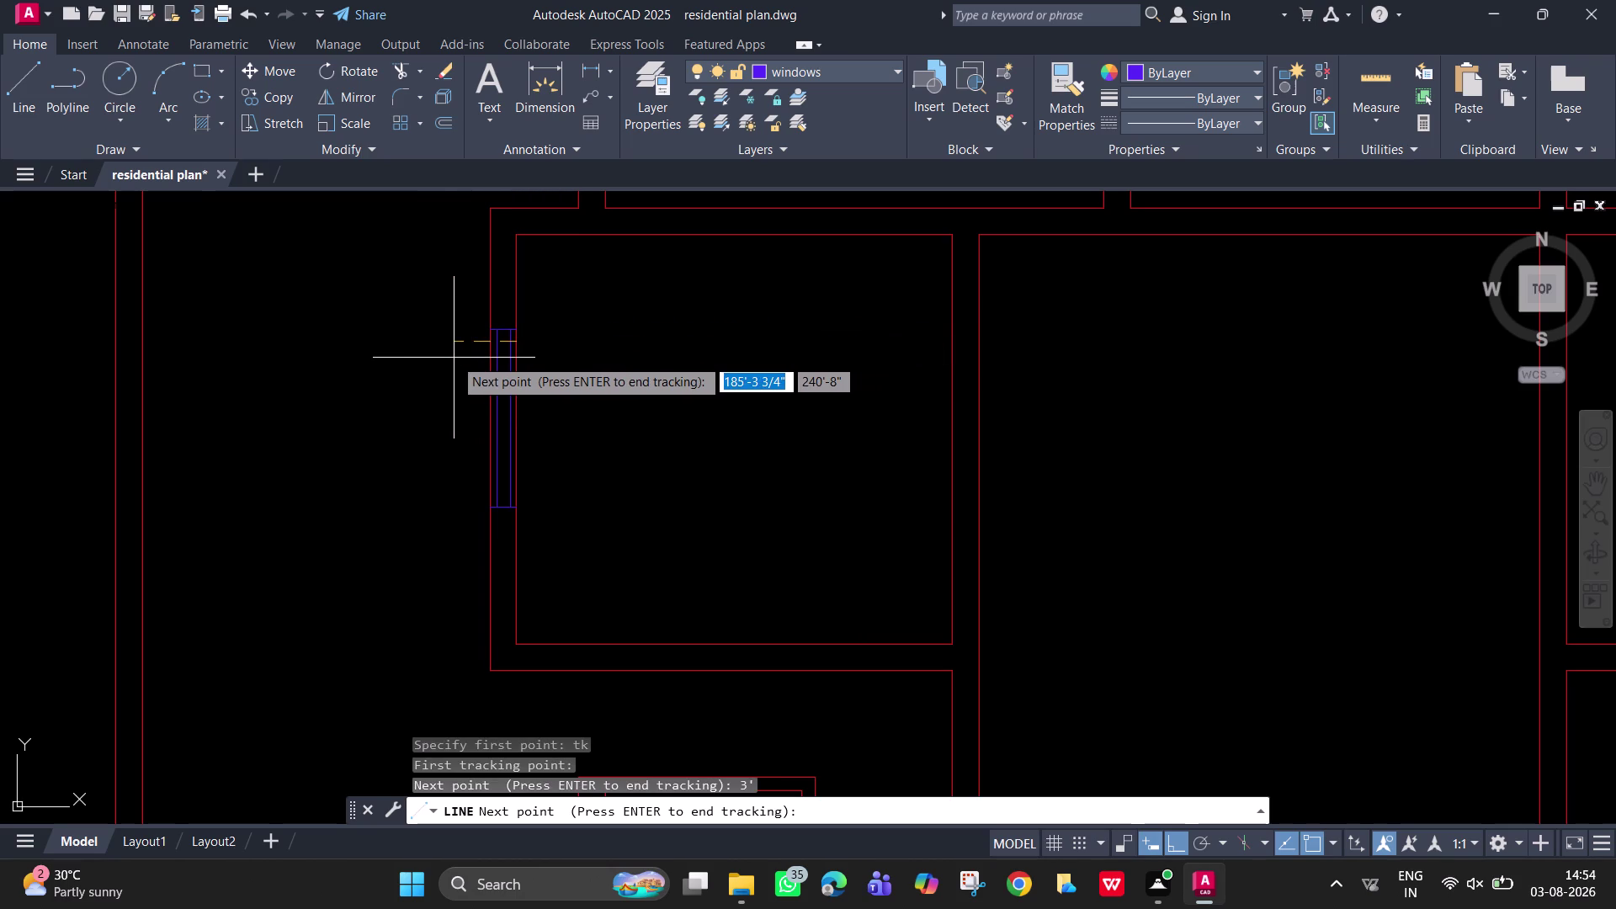
key(Return)
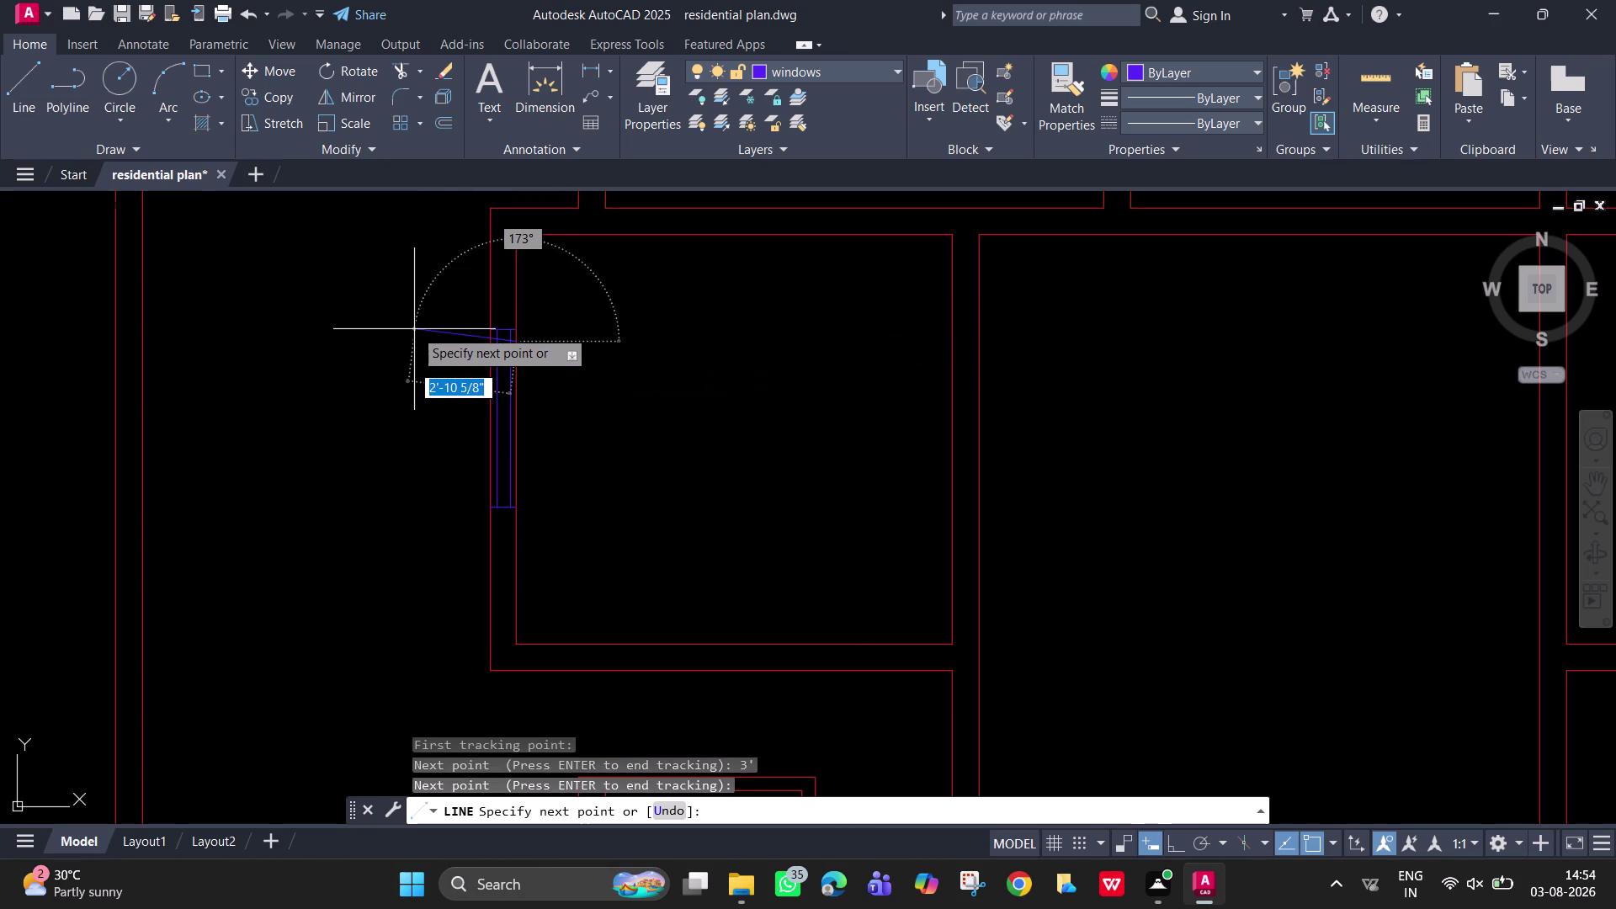
key(F8)
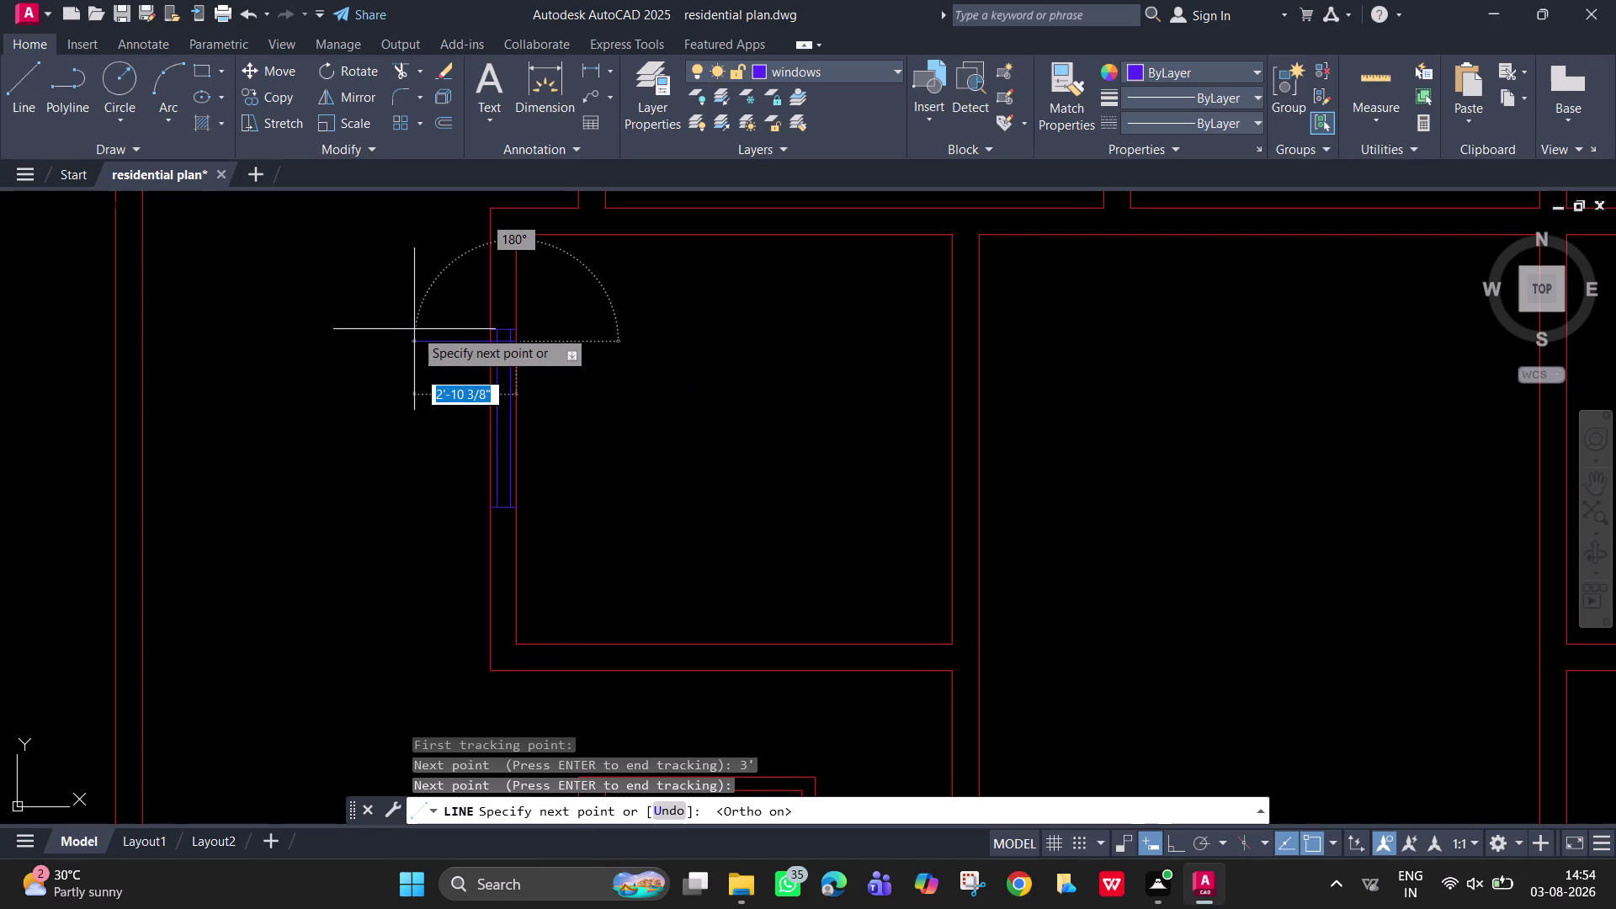
click(414, 329)
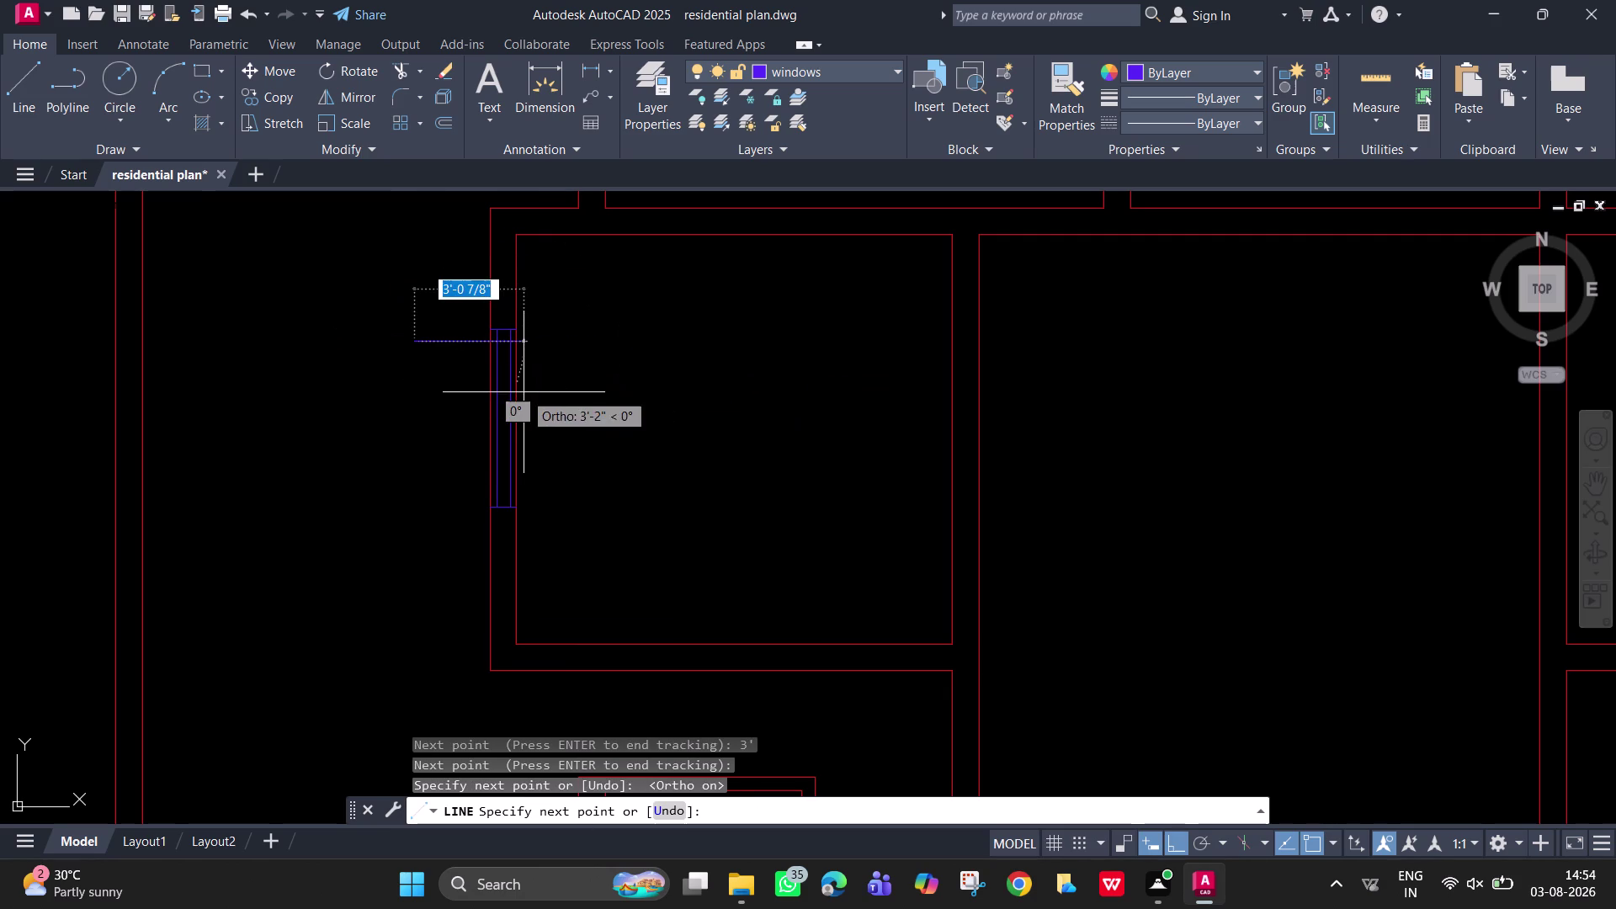
key(Escape)
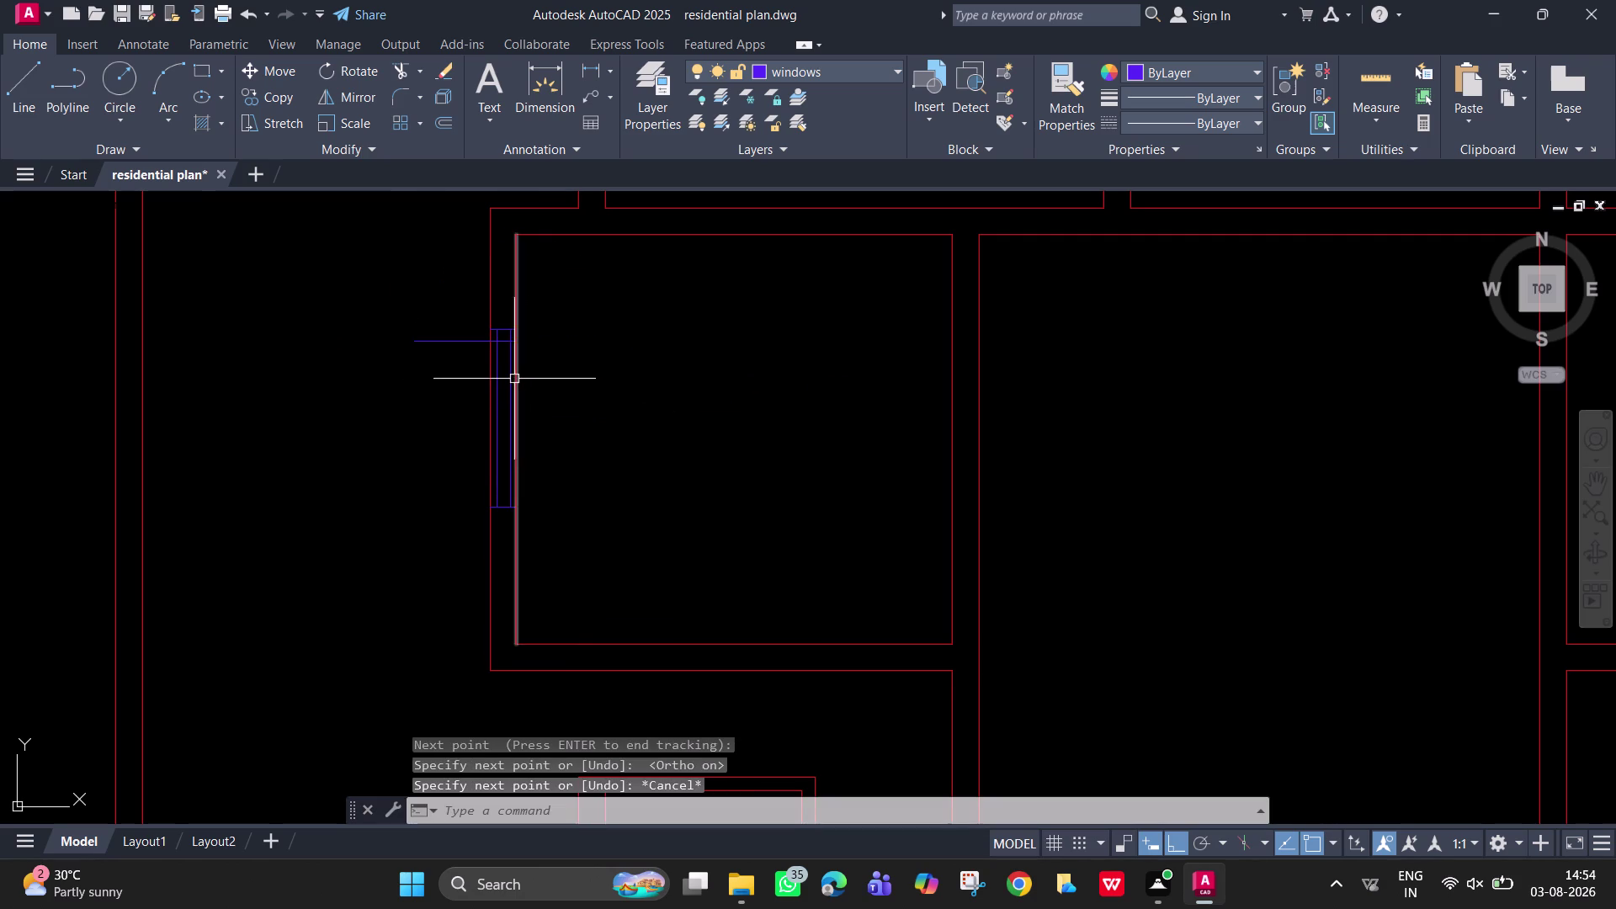
scroll(up, 3)
Select the window's vertical lines, top and bottom edges, and top frame line.
click(518, 426)
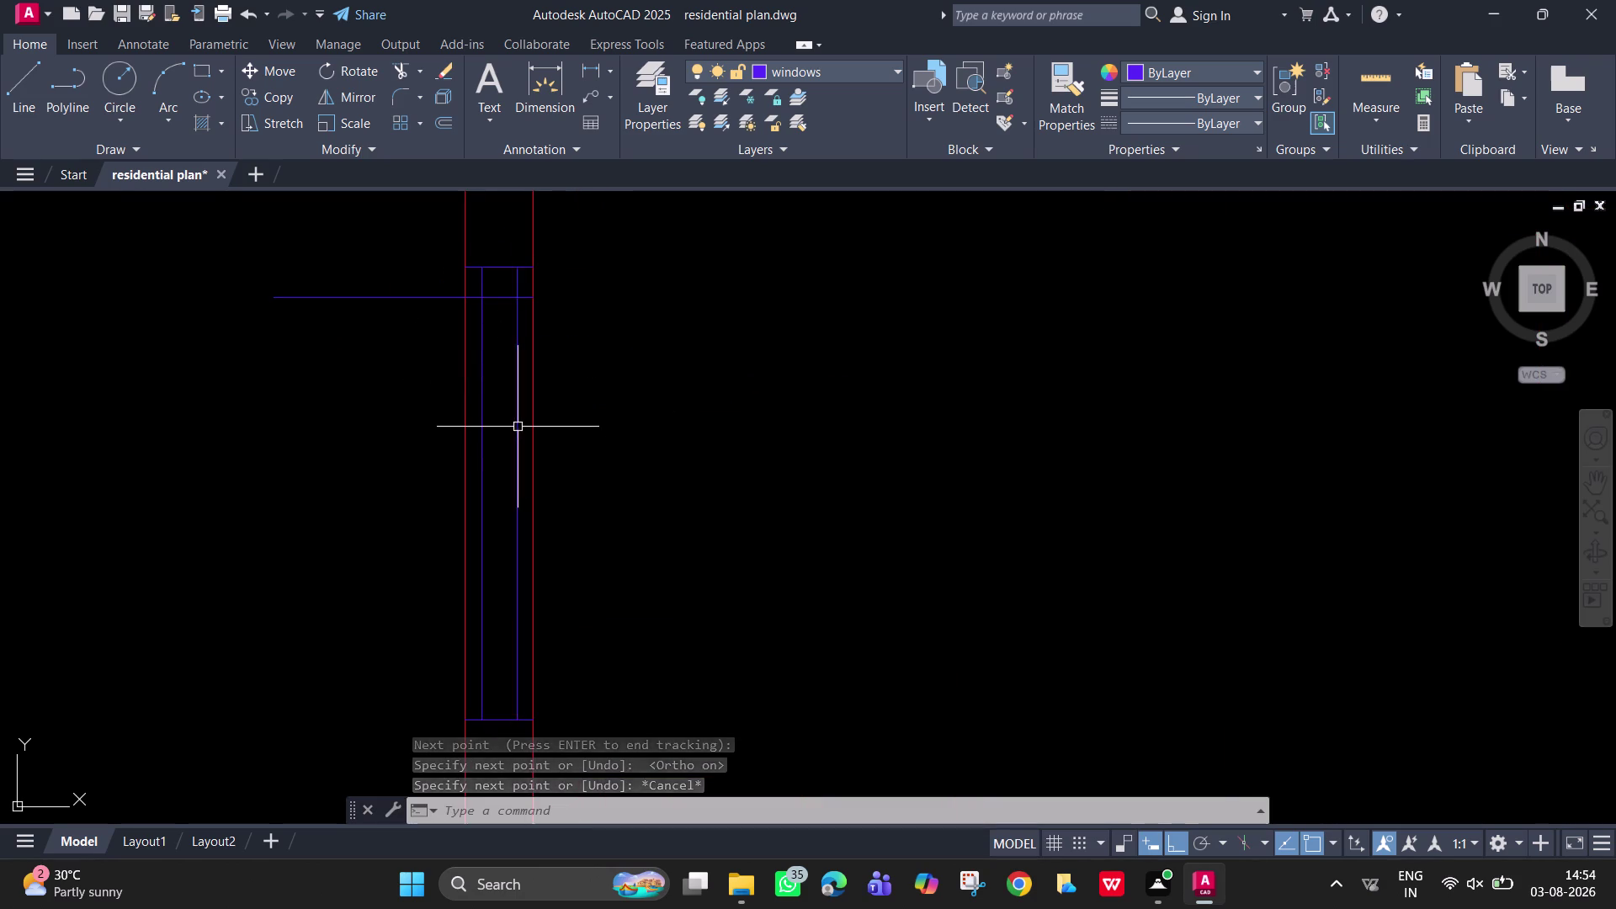
click(491, 420)
click(472, 370)
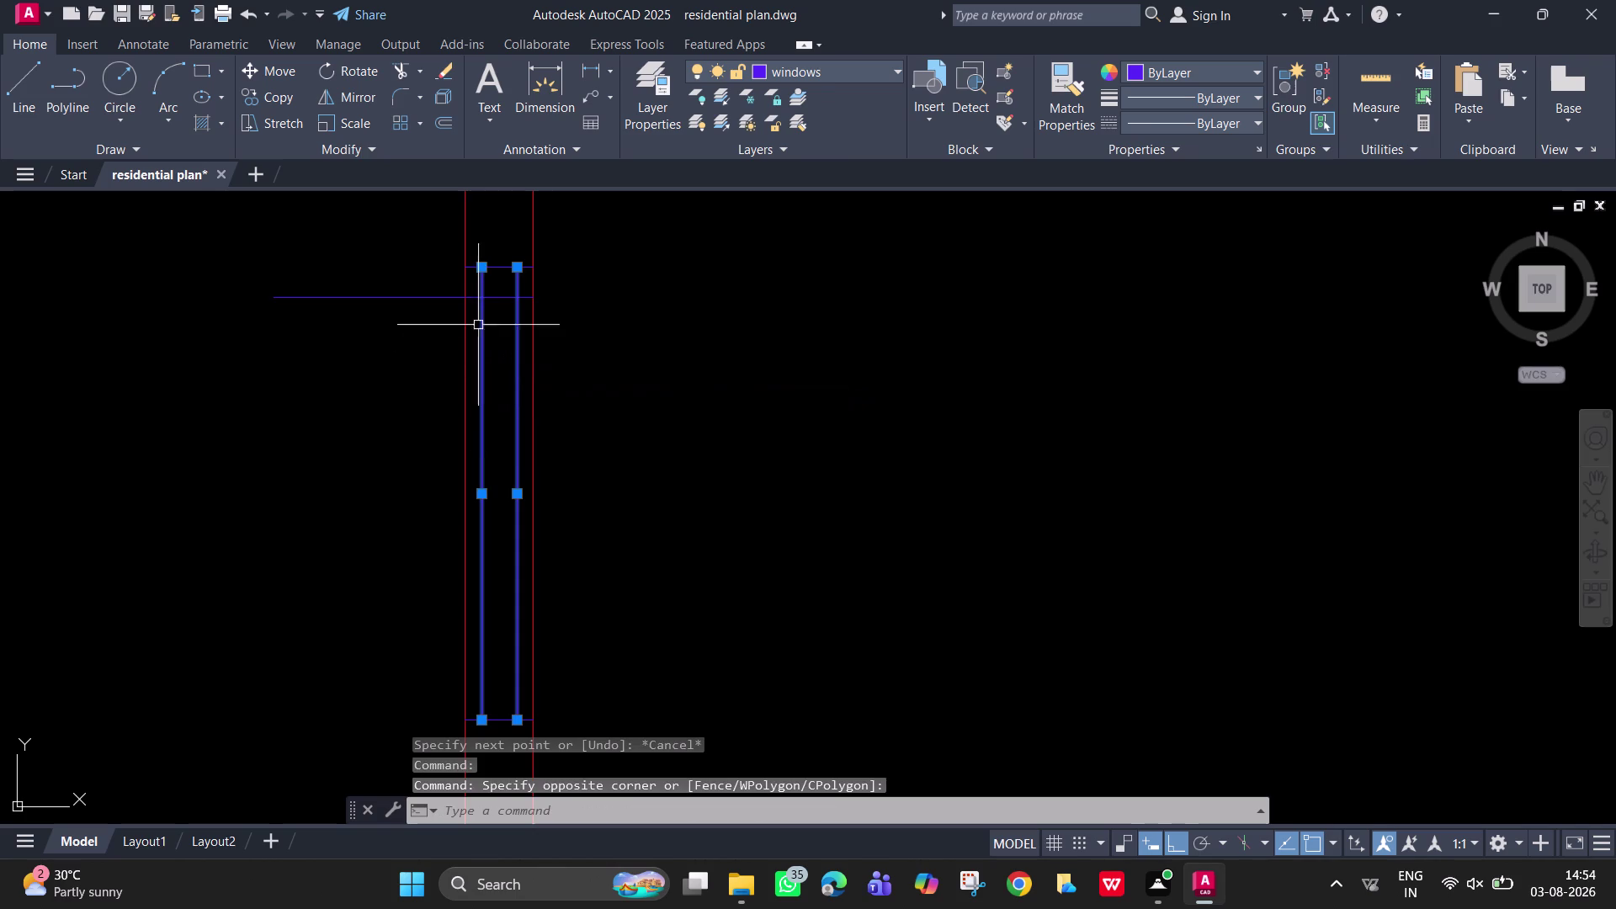
click(498, 270)
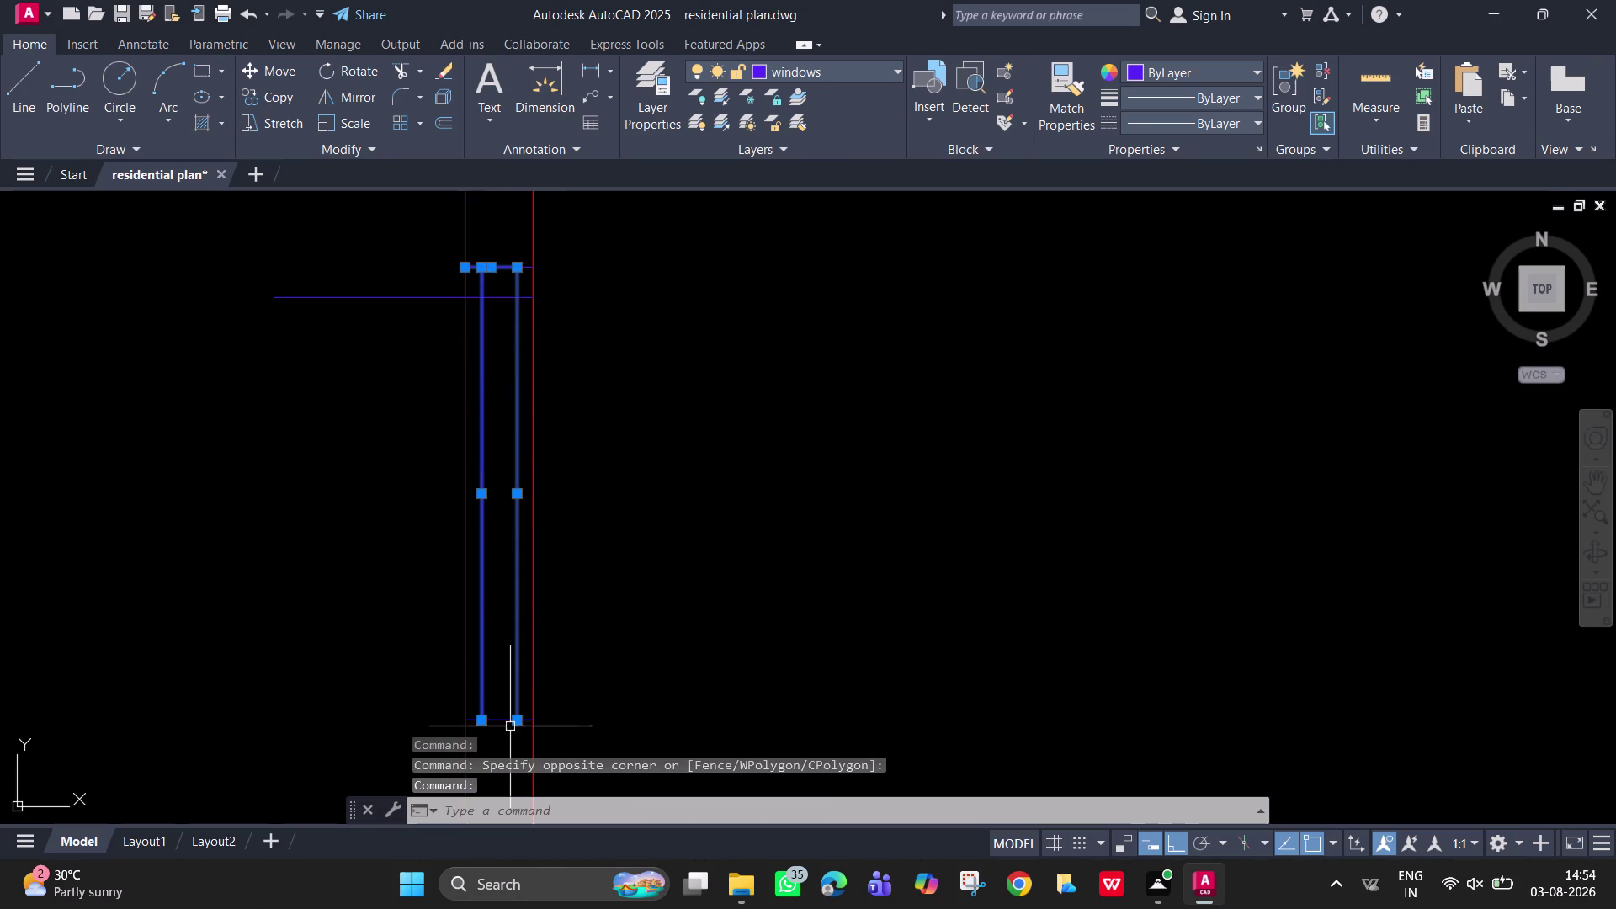
click(508, 723)
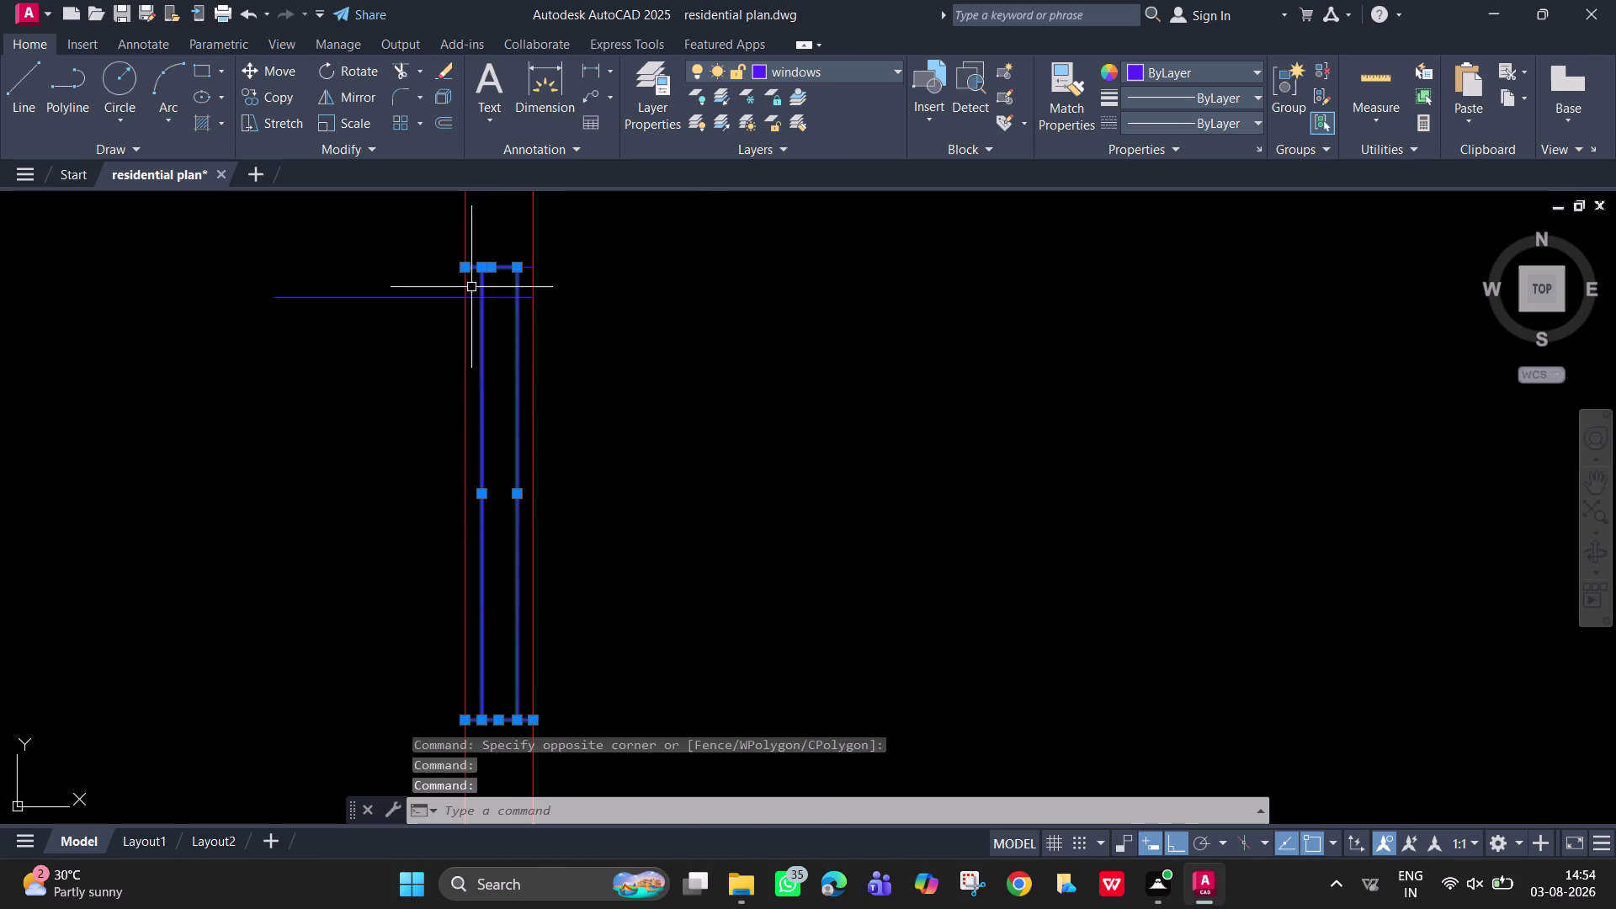
scroll(up, 3)
click(663, 210)
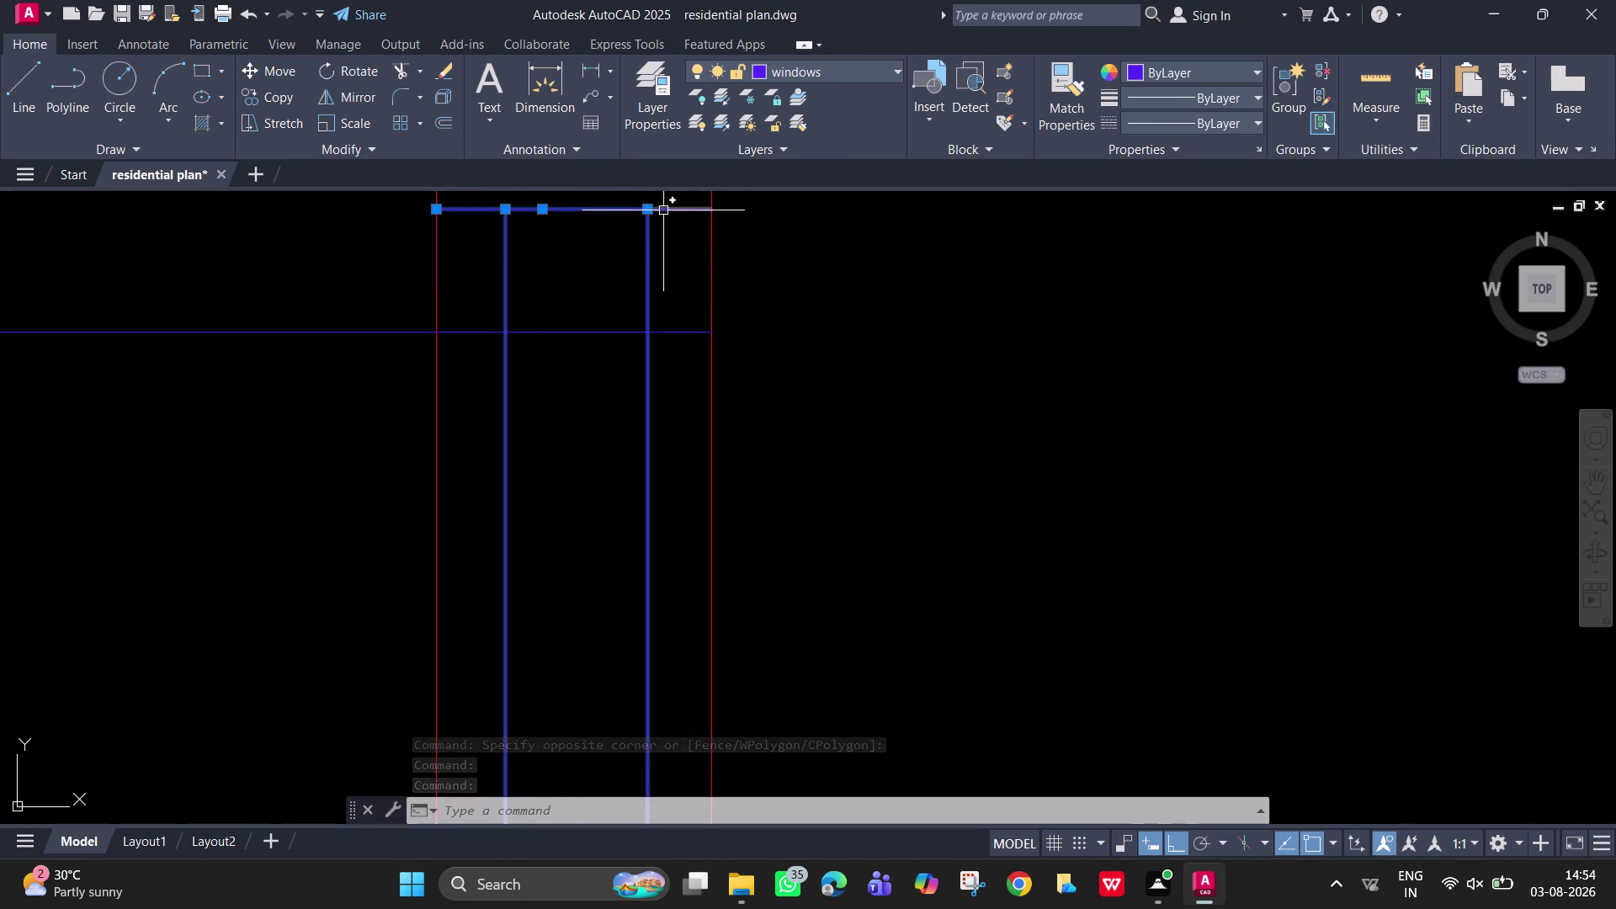
scroll(down, 3)
scroll(down, 3)
middle_drag(535, 452, 350, 409)
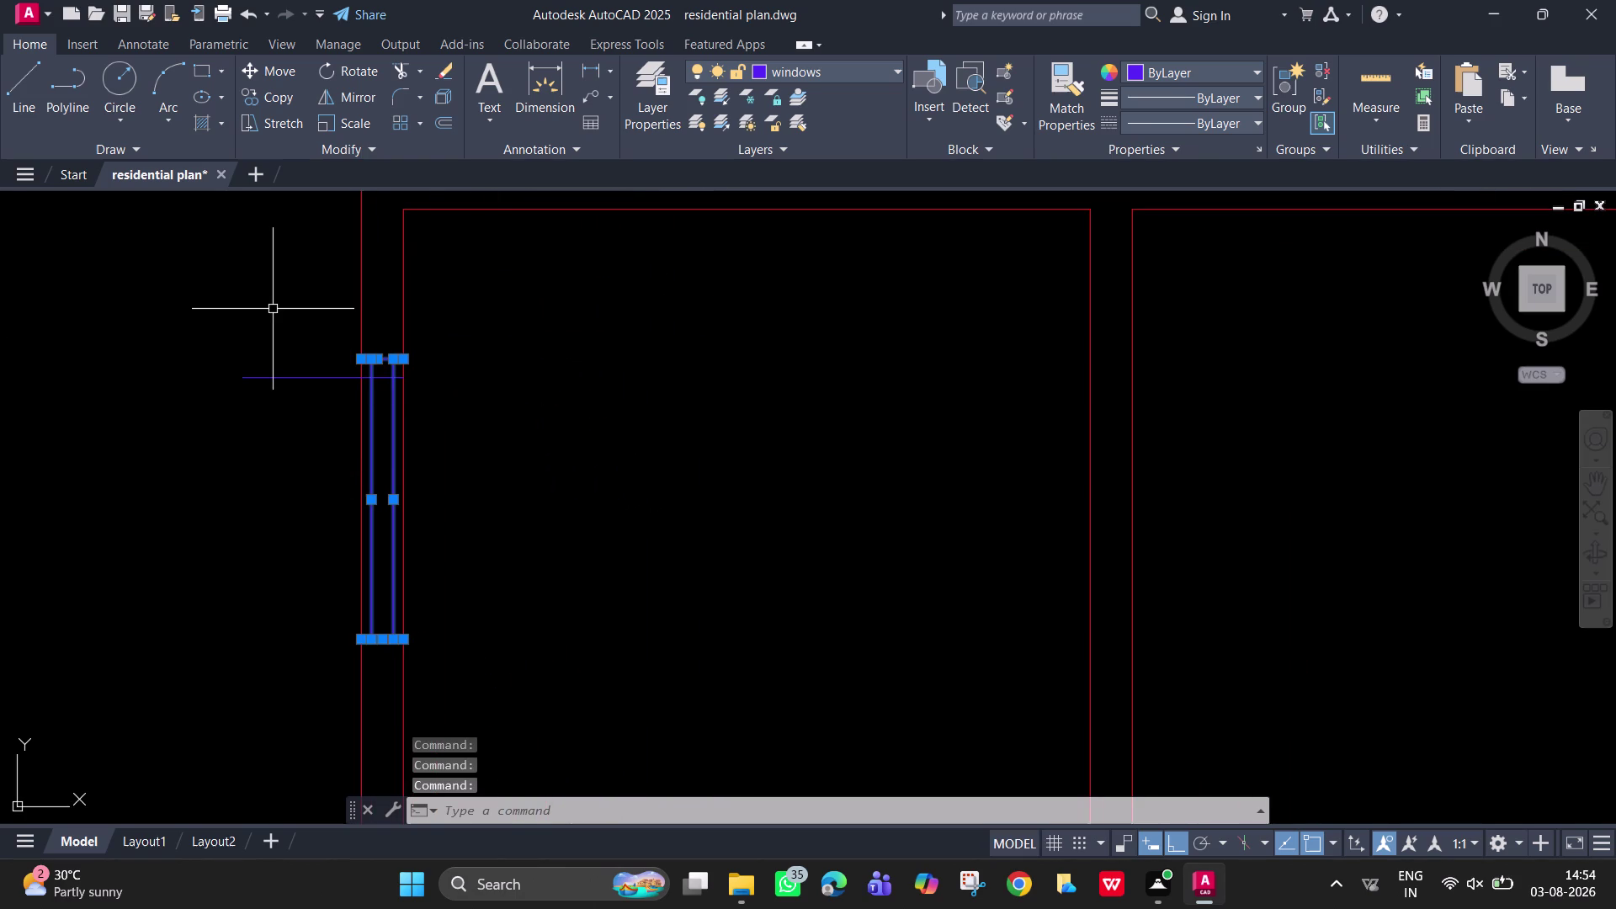
Move the selected lines from the top corner onto the wall line, then delete the stray line.
key(m)
key(Return)
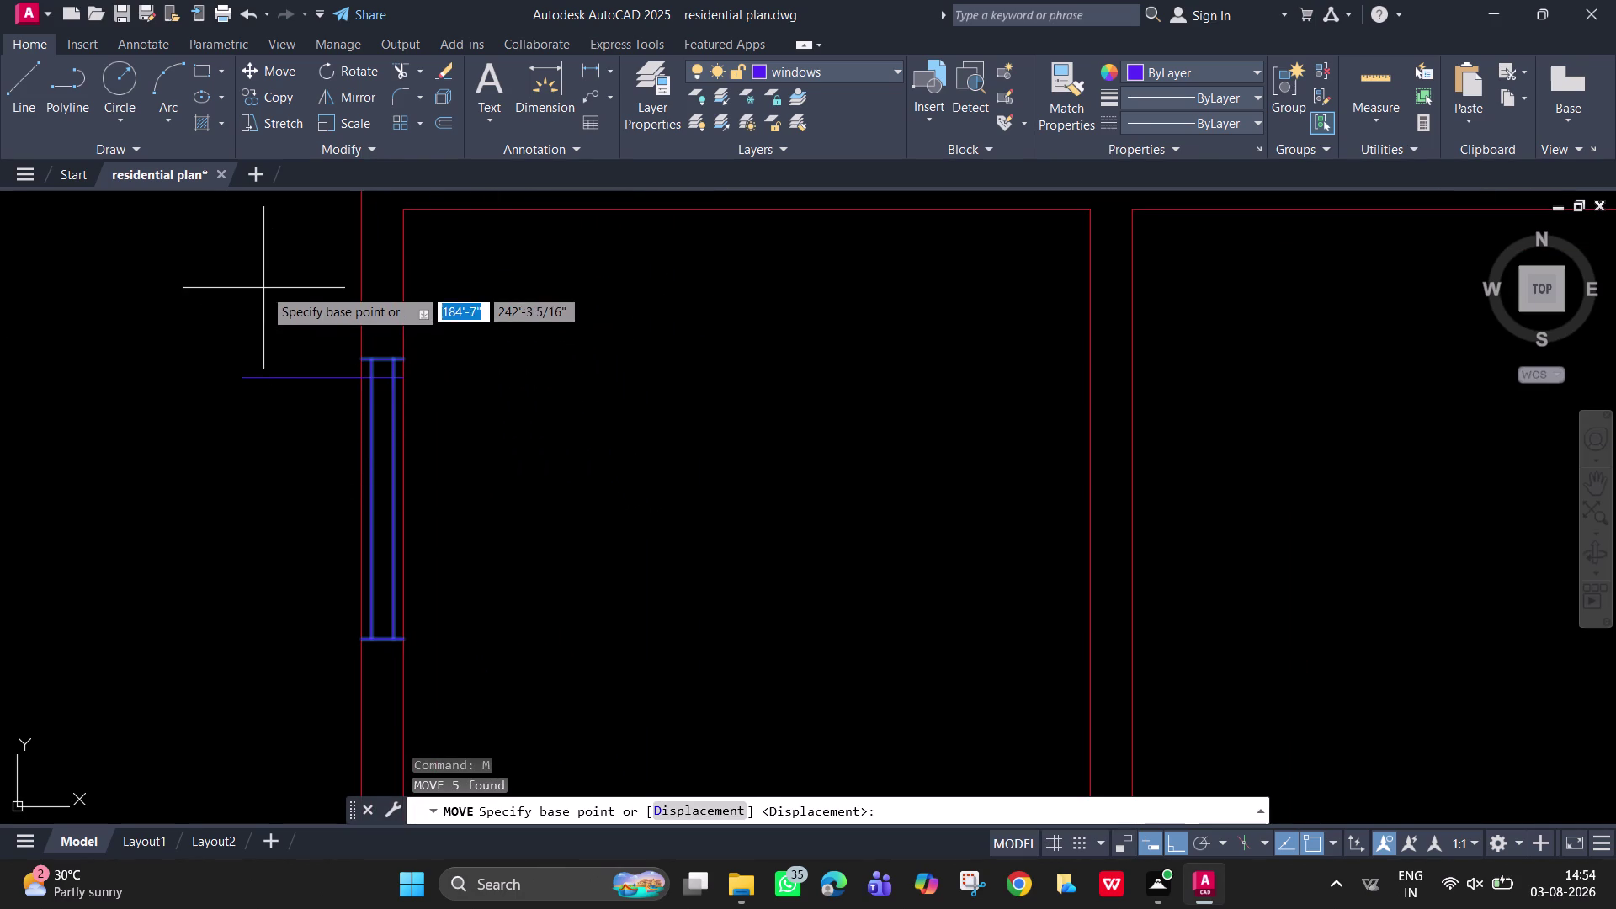
scroll(up, 3)
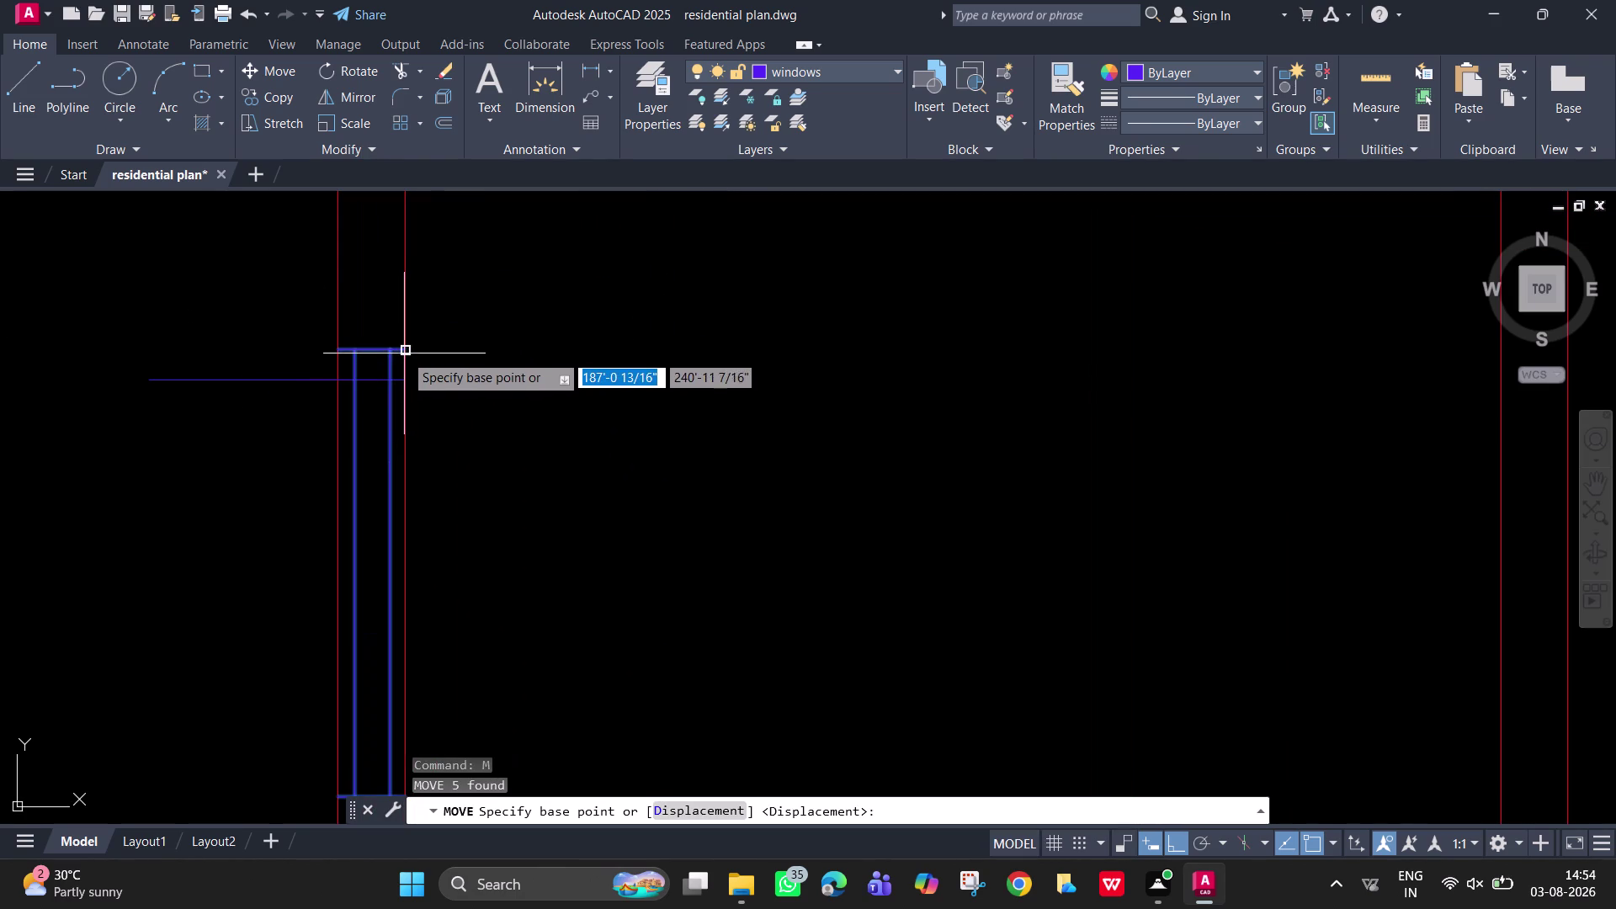
click(404, 354)
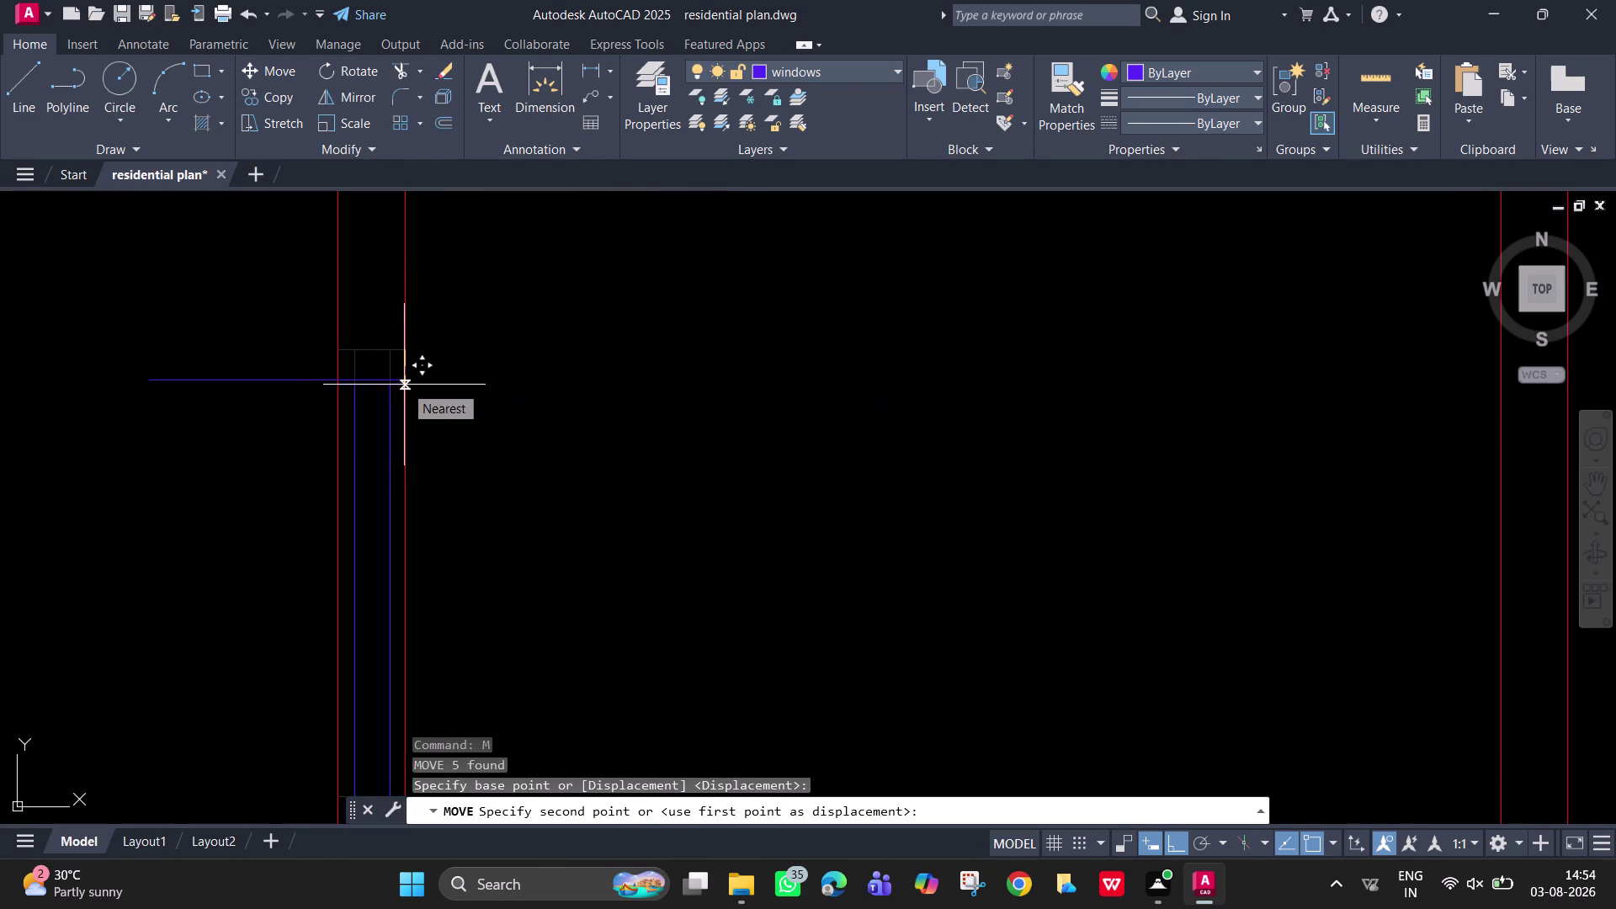
click(404, 380)
scroll(down, 3)
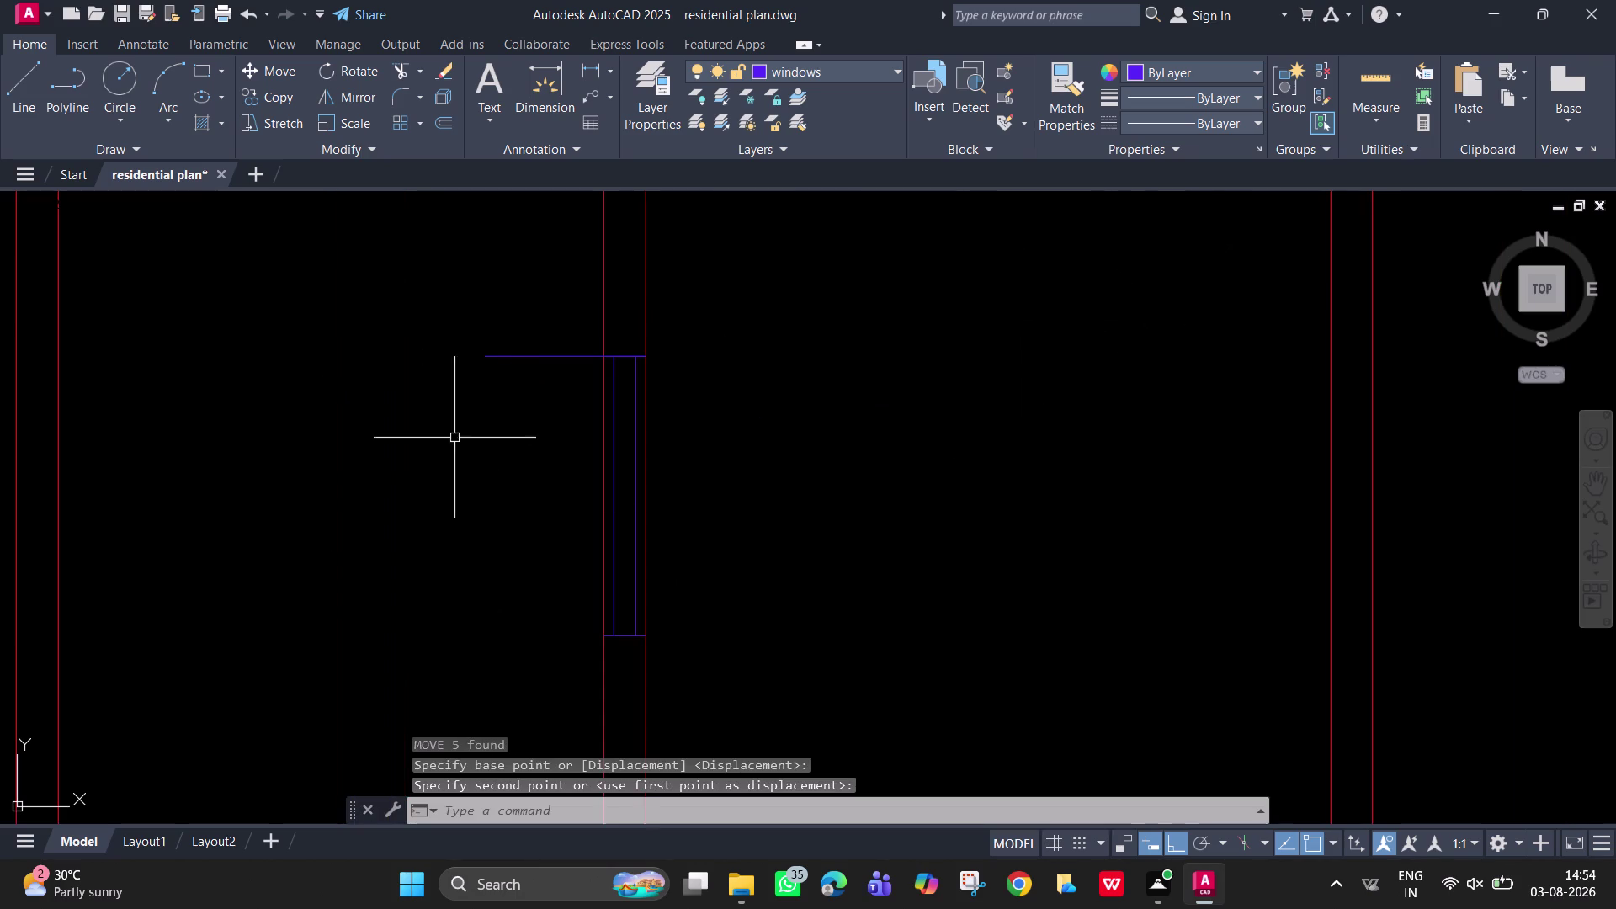
click(518, 398)
click(481, 309)
key(Delete)
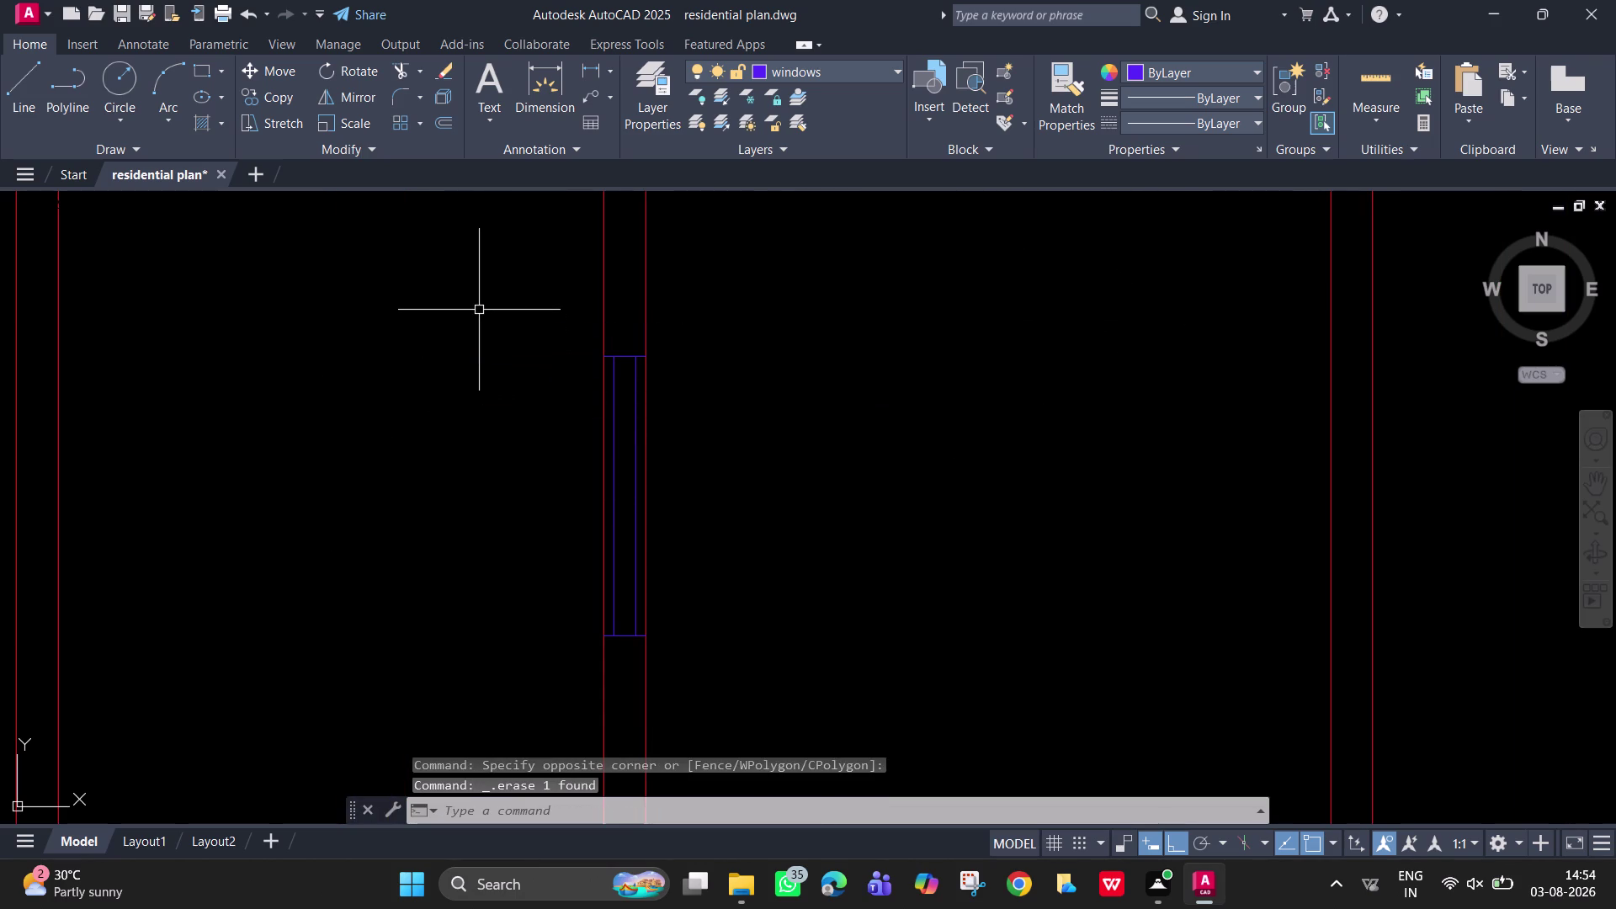
Move the left-wall window from its top corner onto the right room's wall.
scroll(down, 3)
middle_drag(1021, 570, 675, 561)
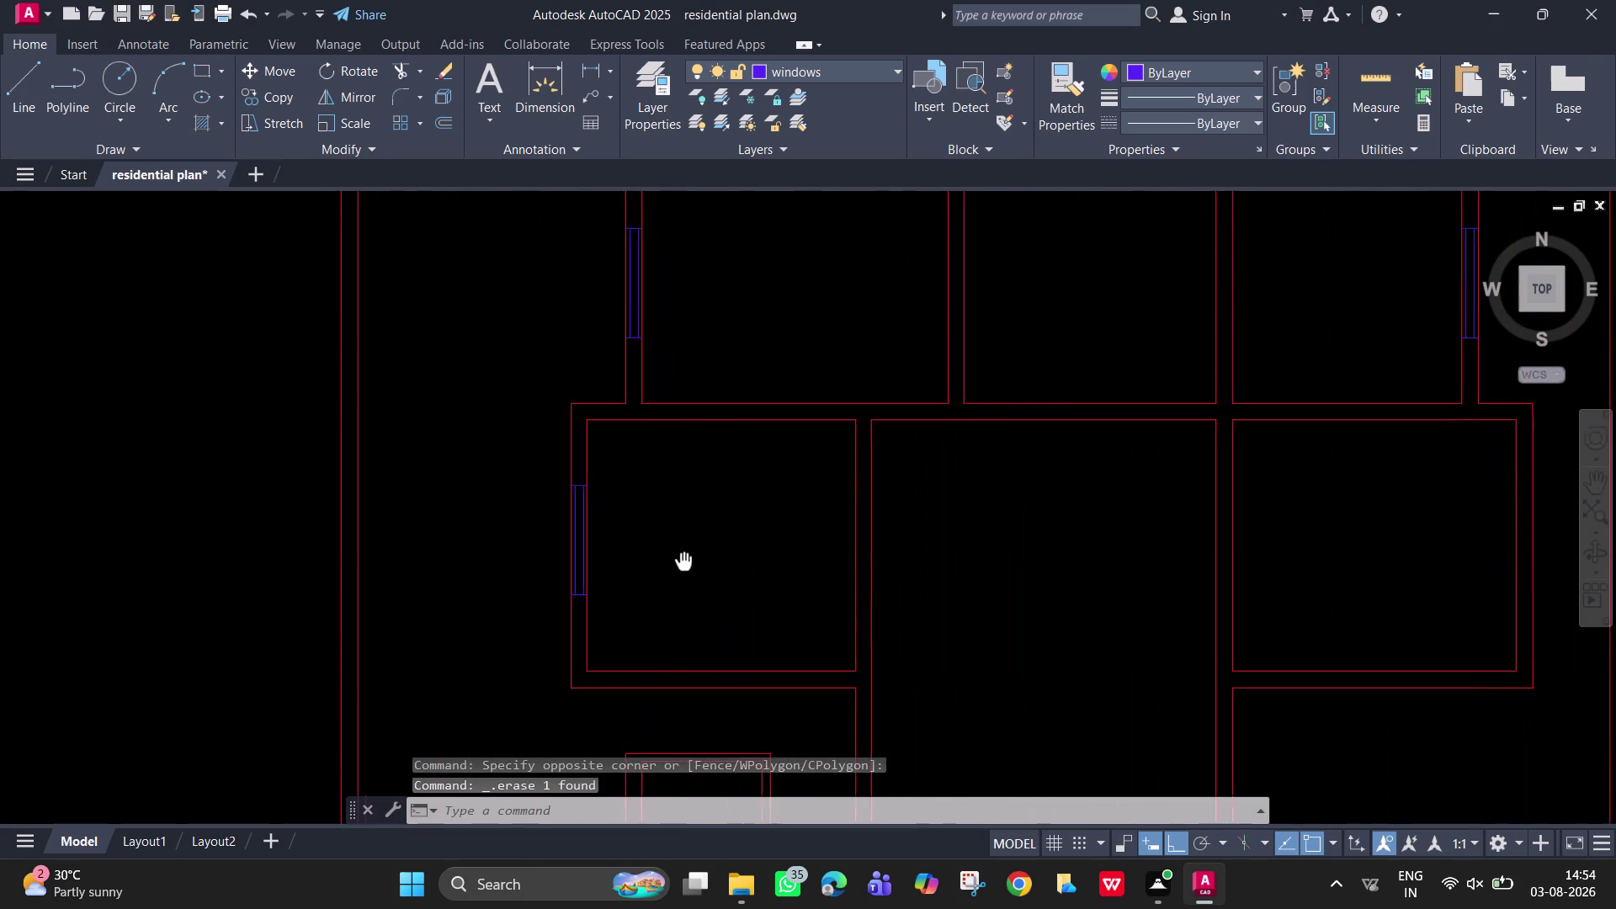
middle_drag(676, 560, 581, 540)
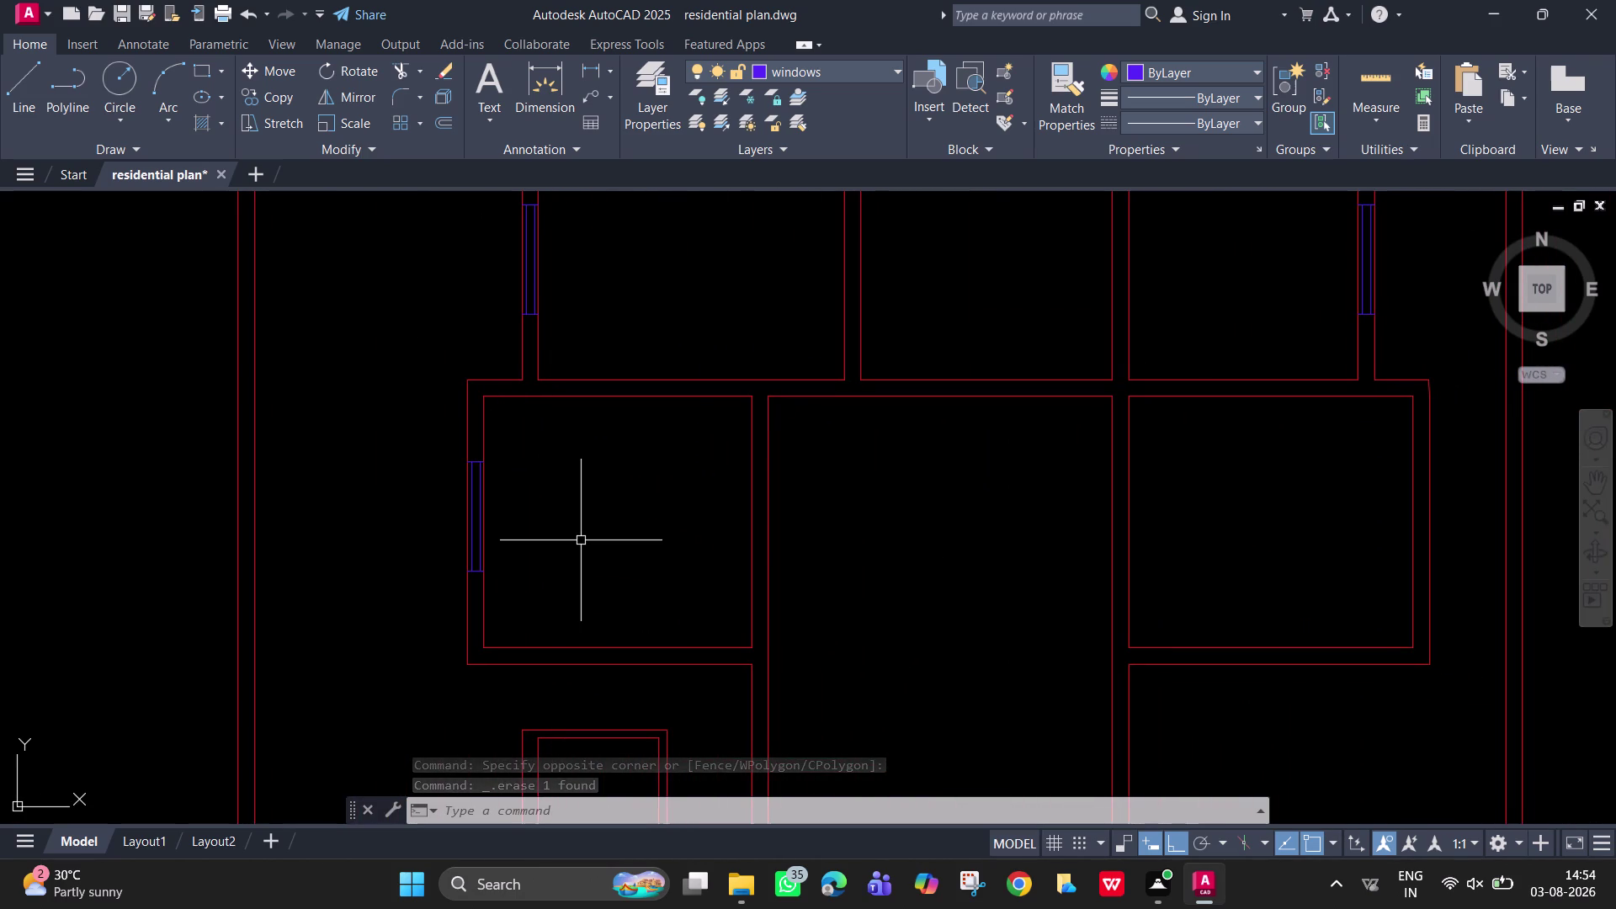
scroll(up, 3)
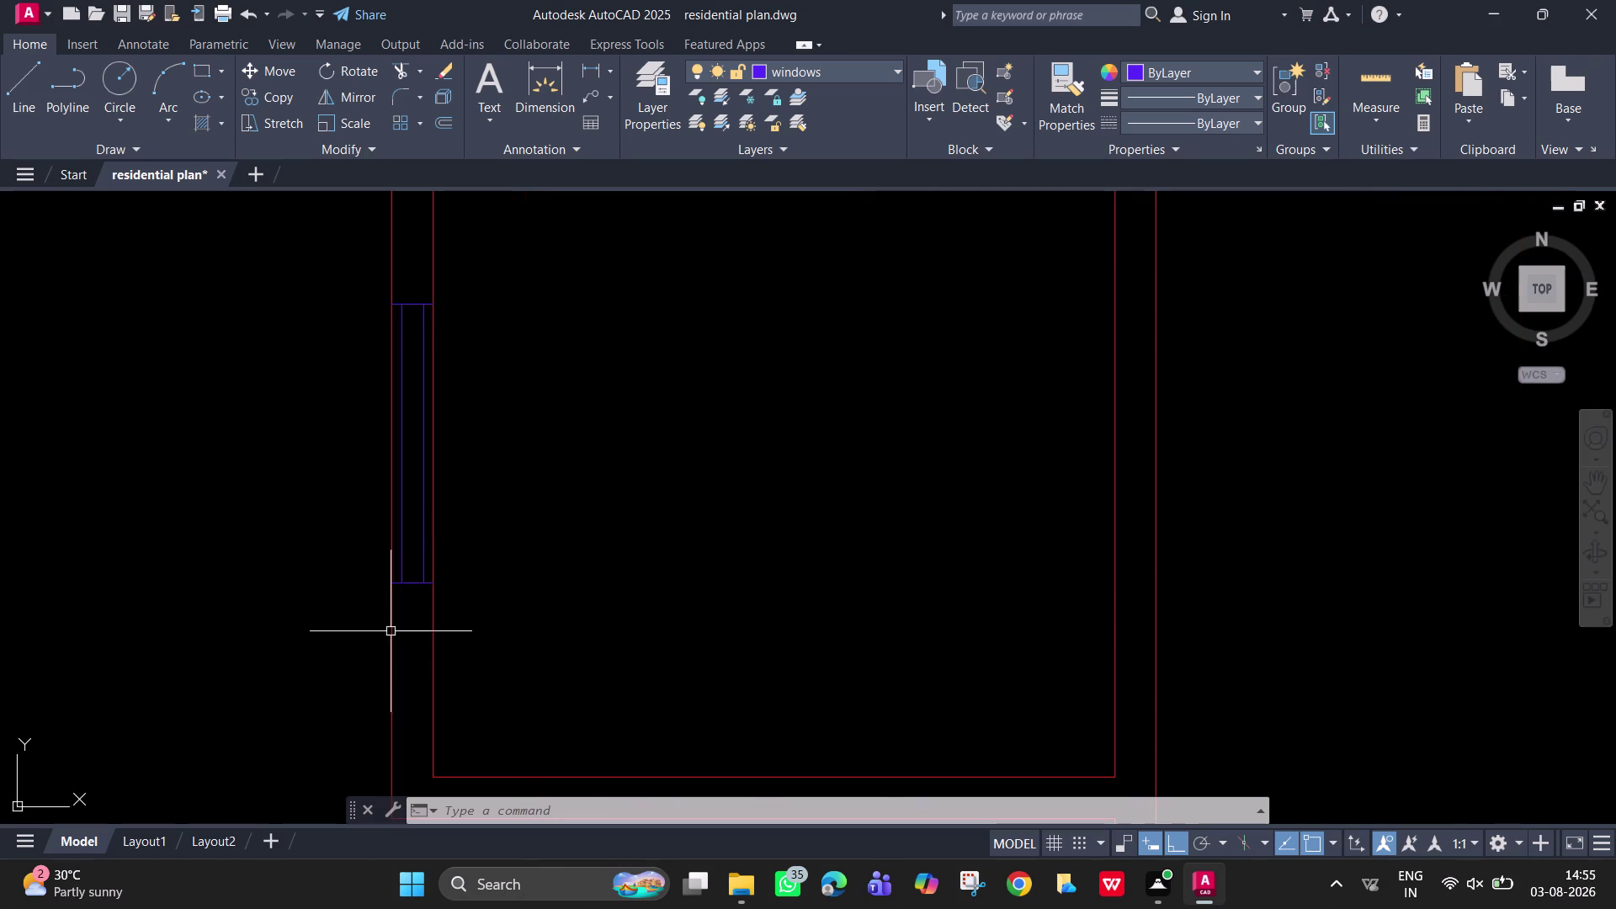
click(427, 617)
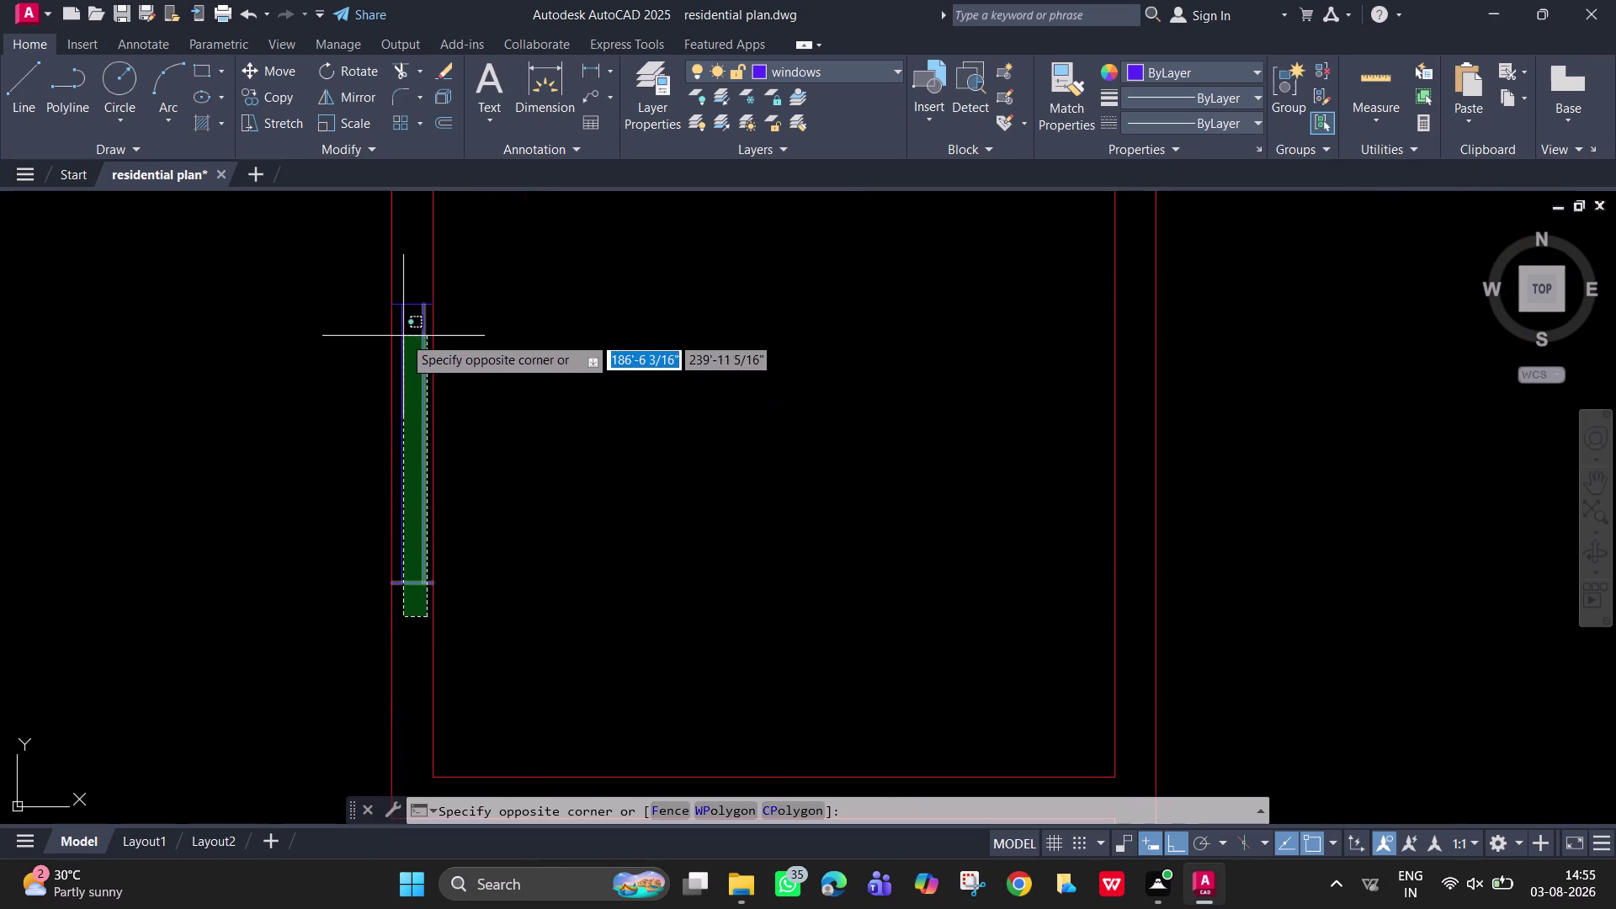
click(400, 260)
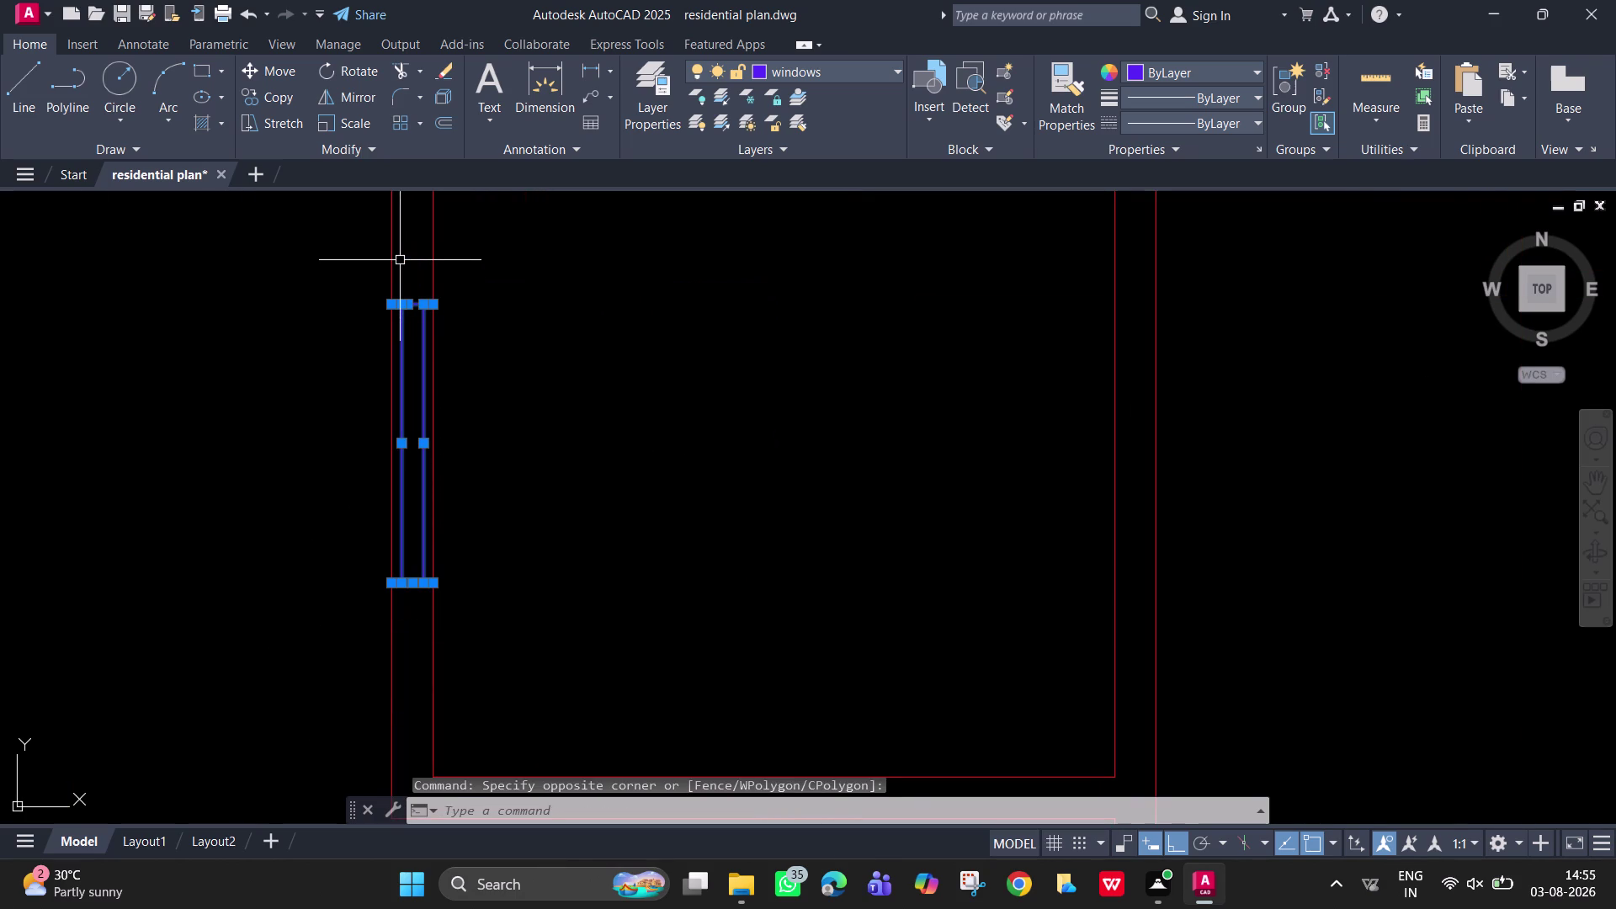
key(m)
key(Return)
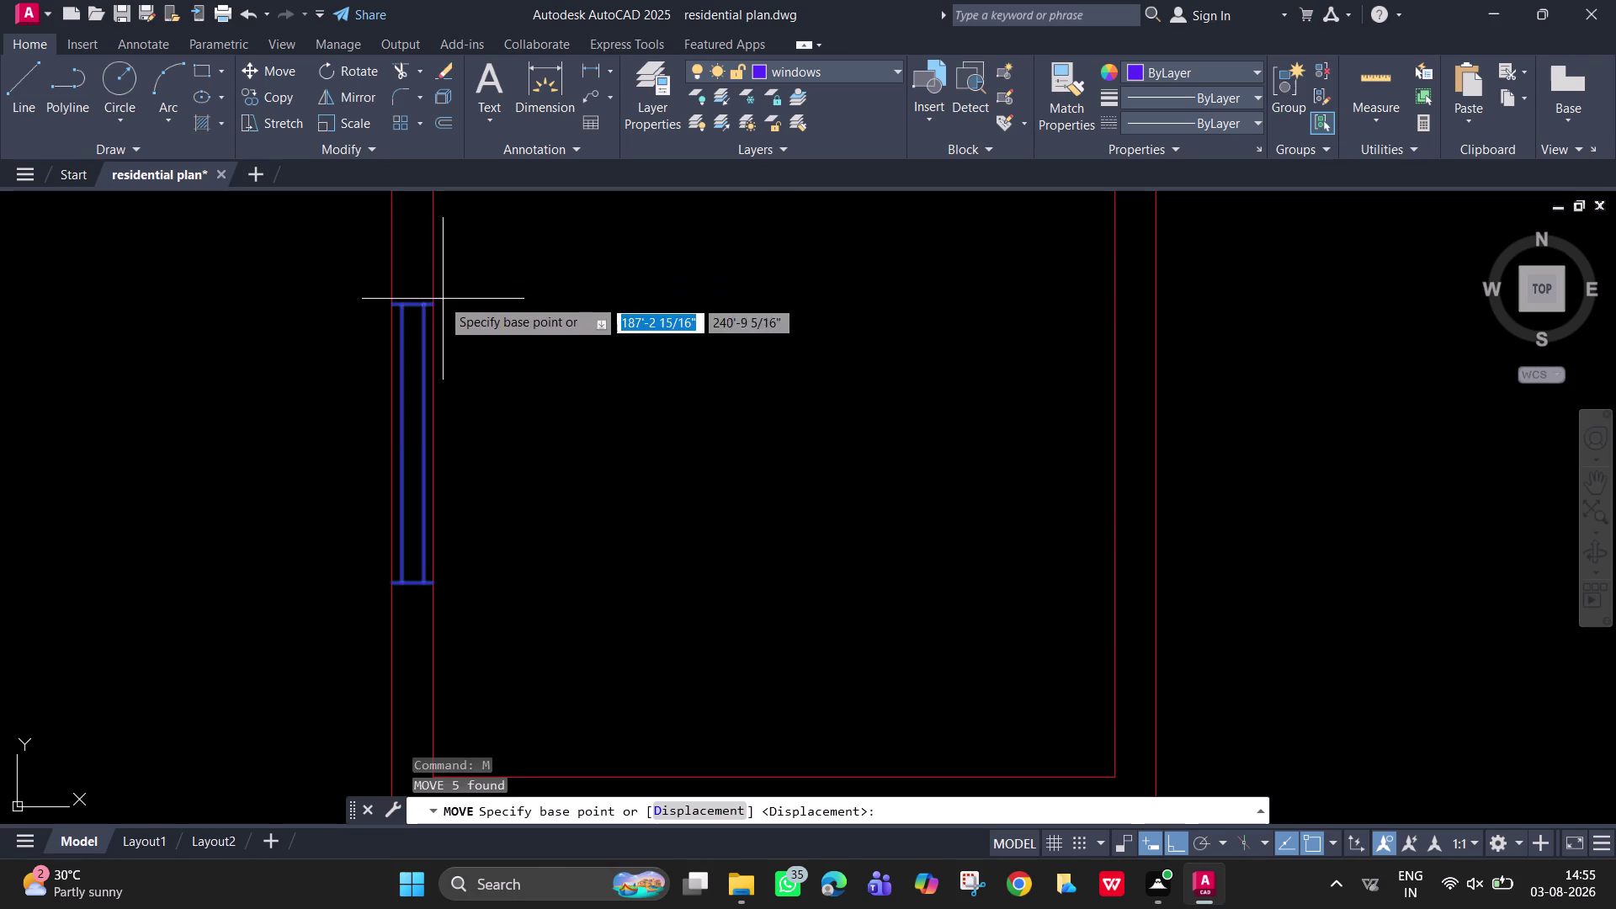
click(431, 305)
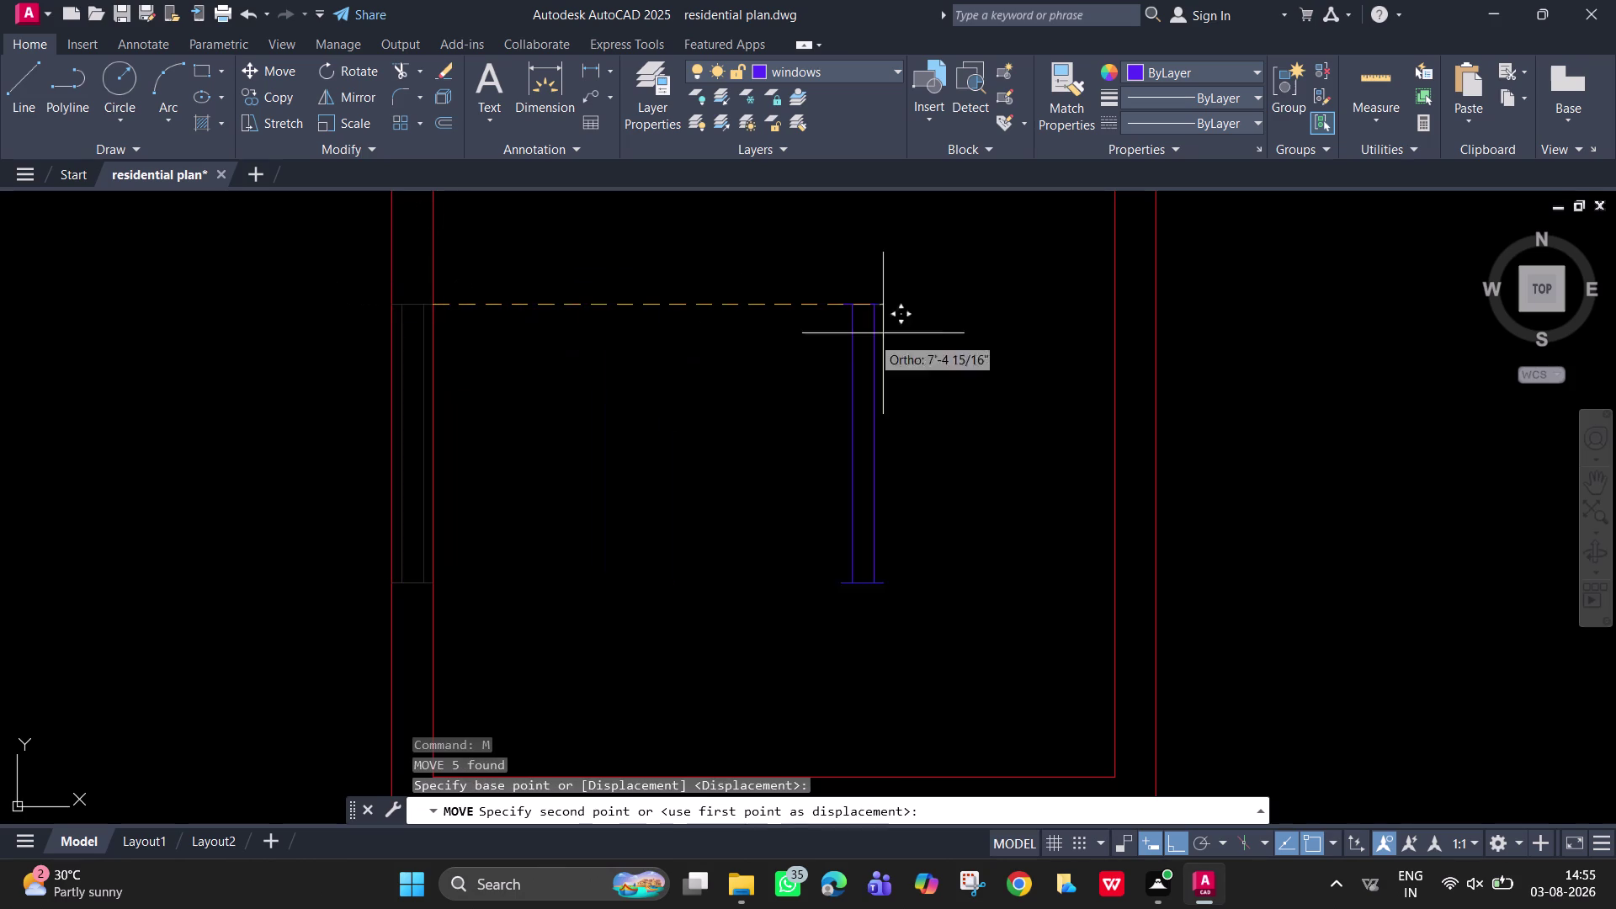
scroll(down, 3)
middle_drag(1127, 323, 476, 552)
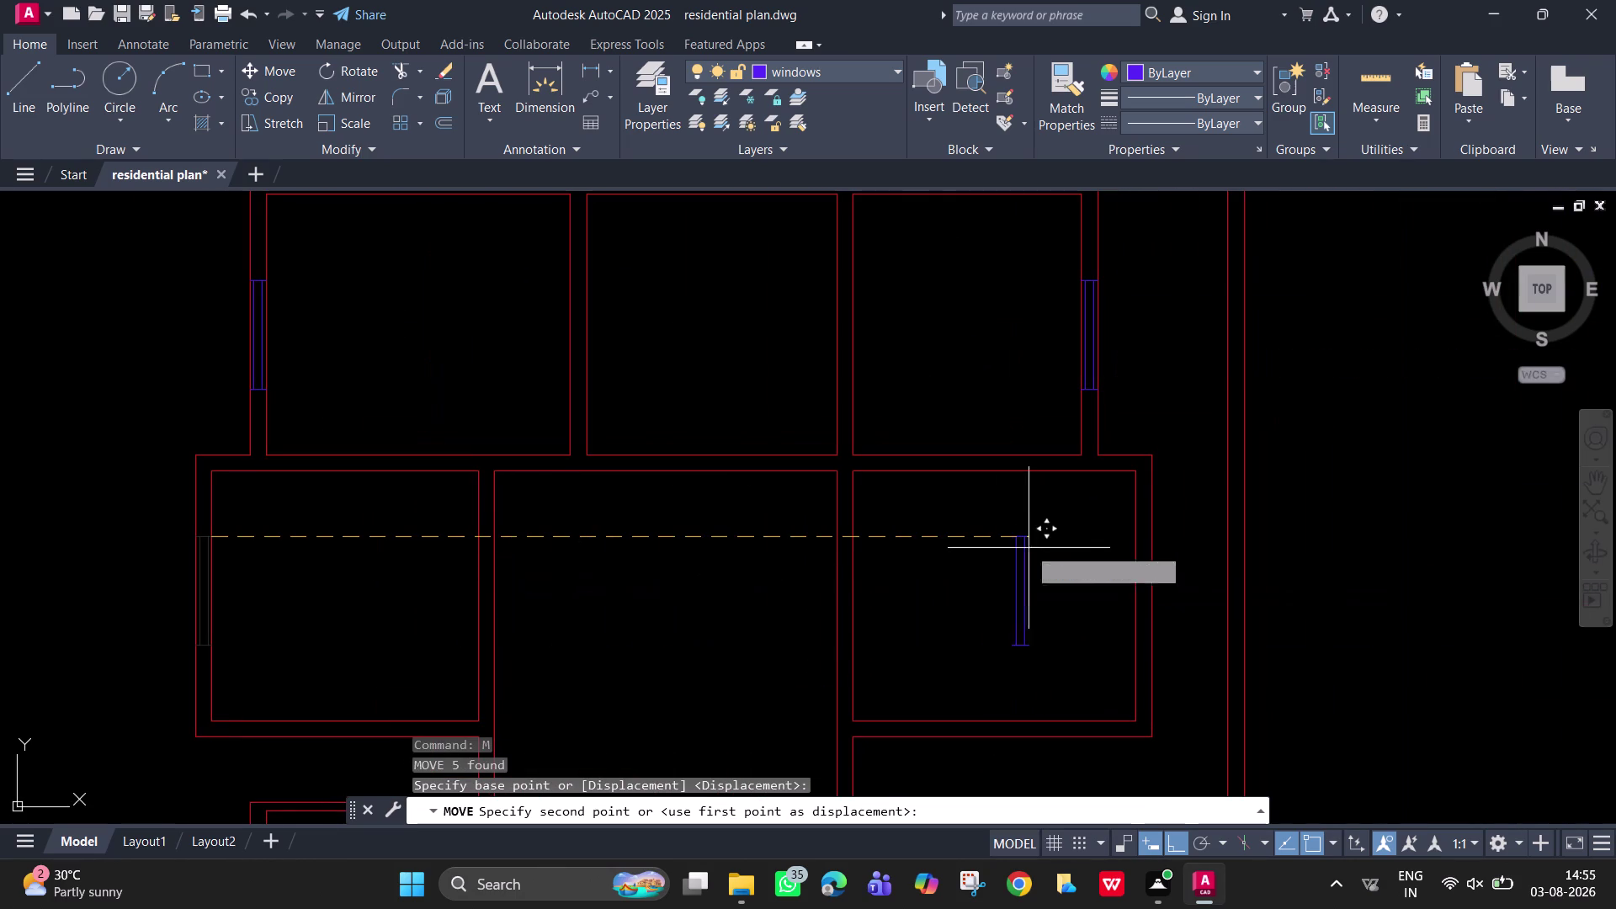
scroll(up, 3)
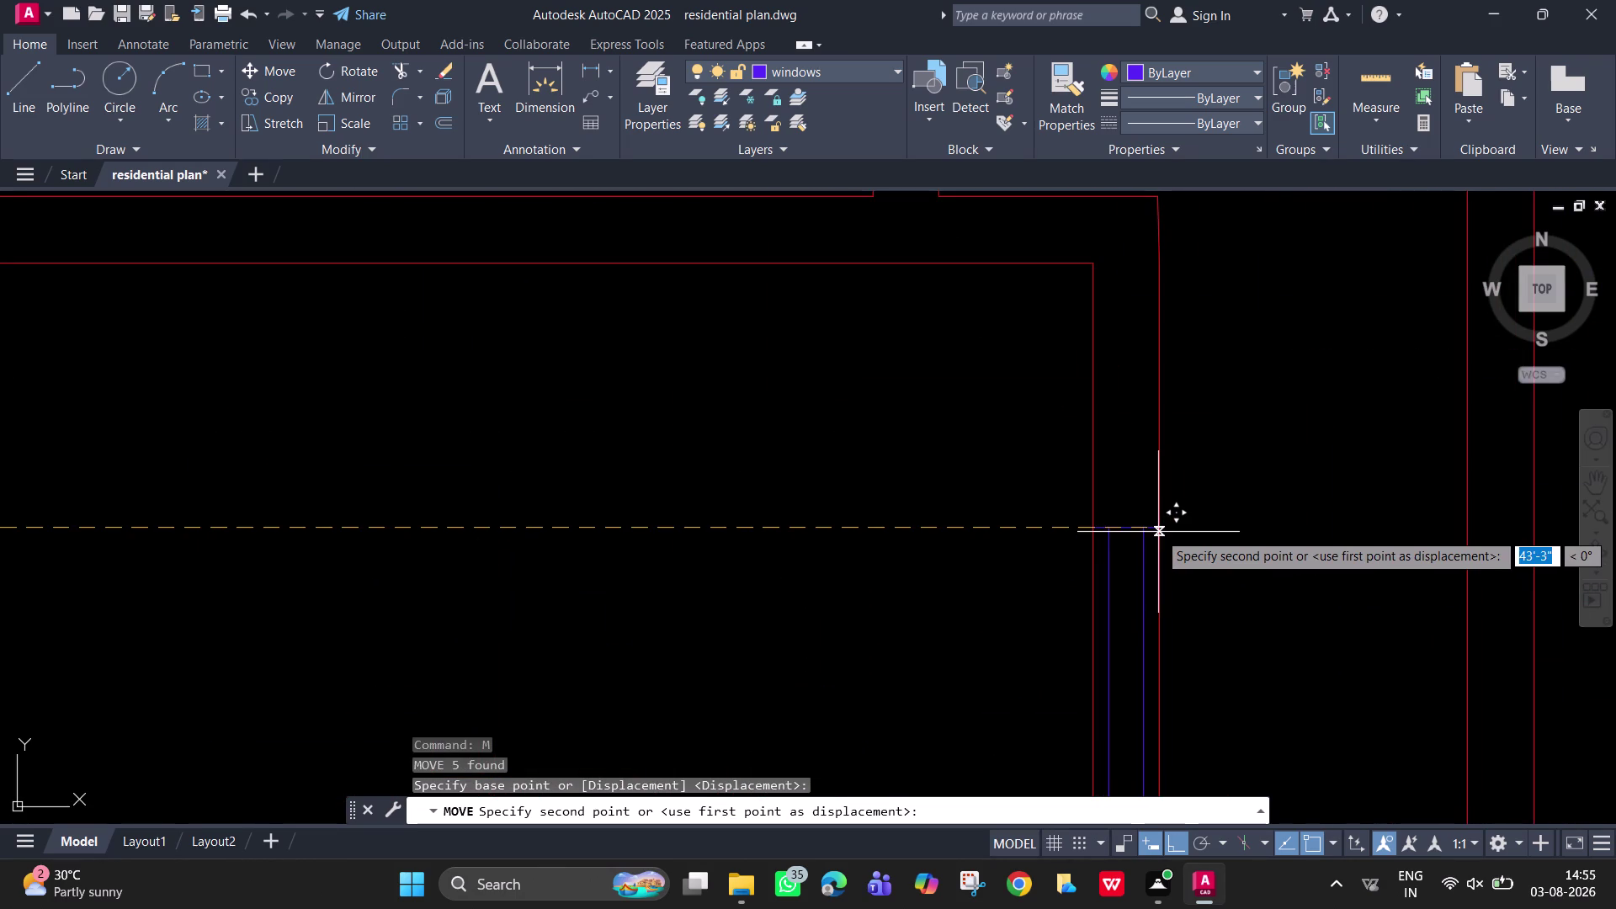
click(1158, 523)
Select all lines of the relocated blue window symbol on the right wall.
scroll(down, 3)
middle_drag(868, 592, 867, 592)
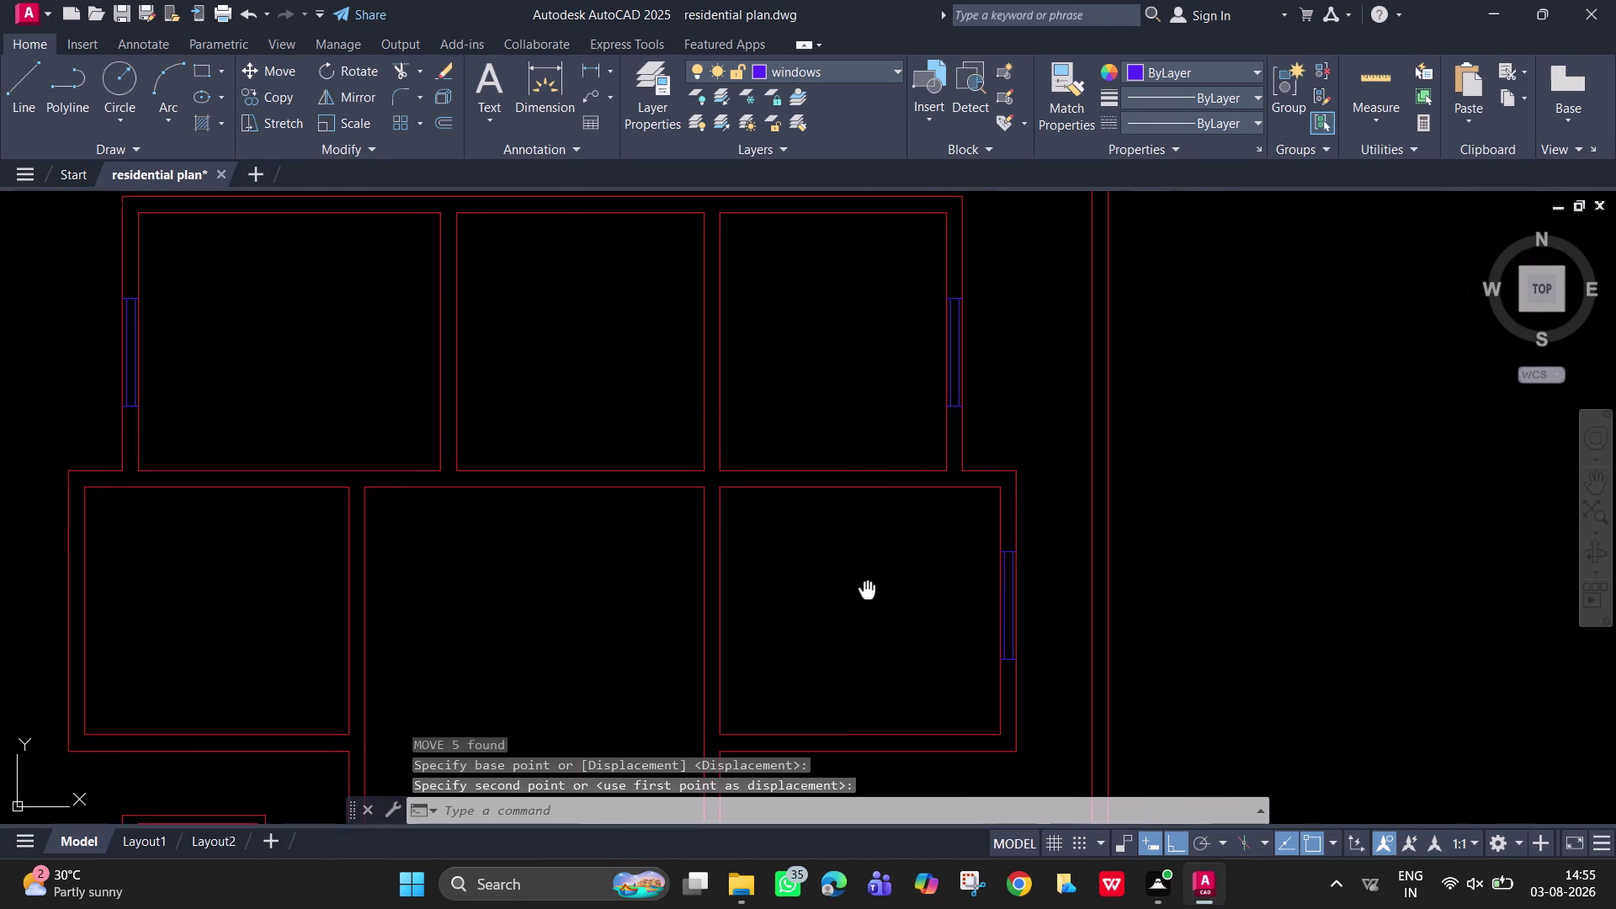
middle_drag(867, 591, 962, 383)
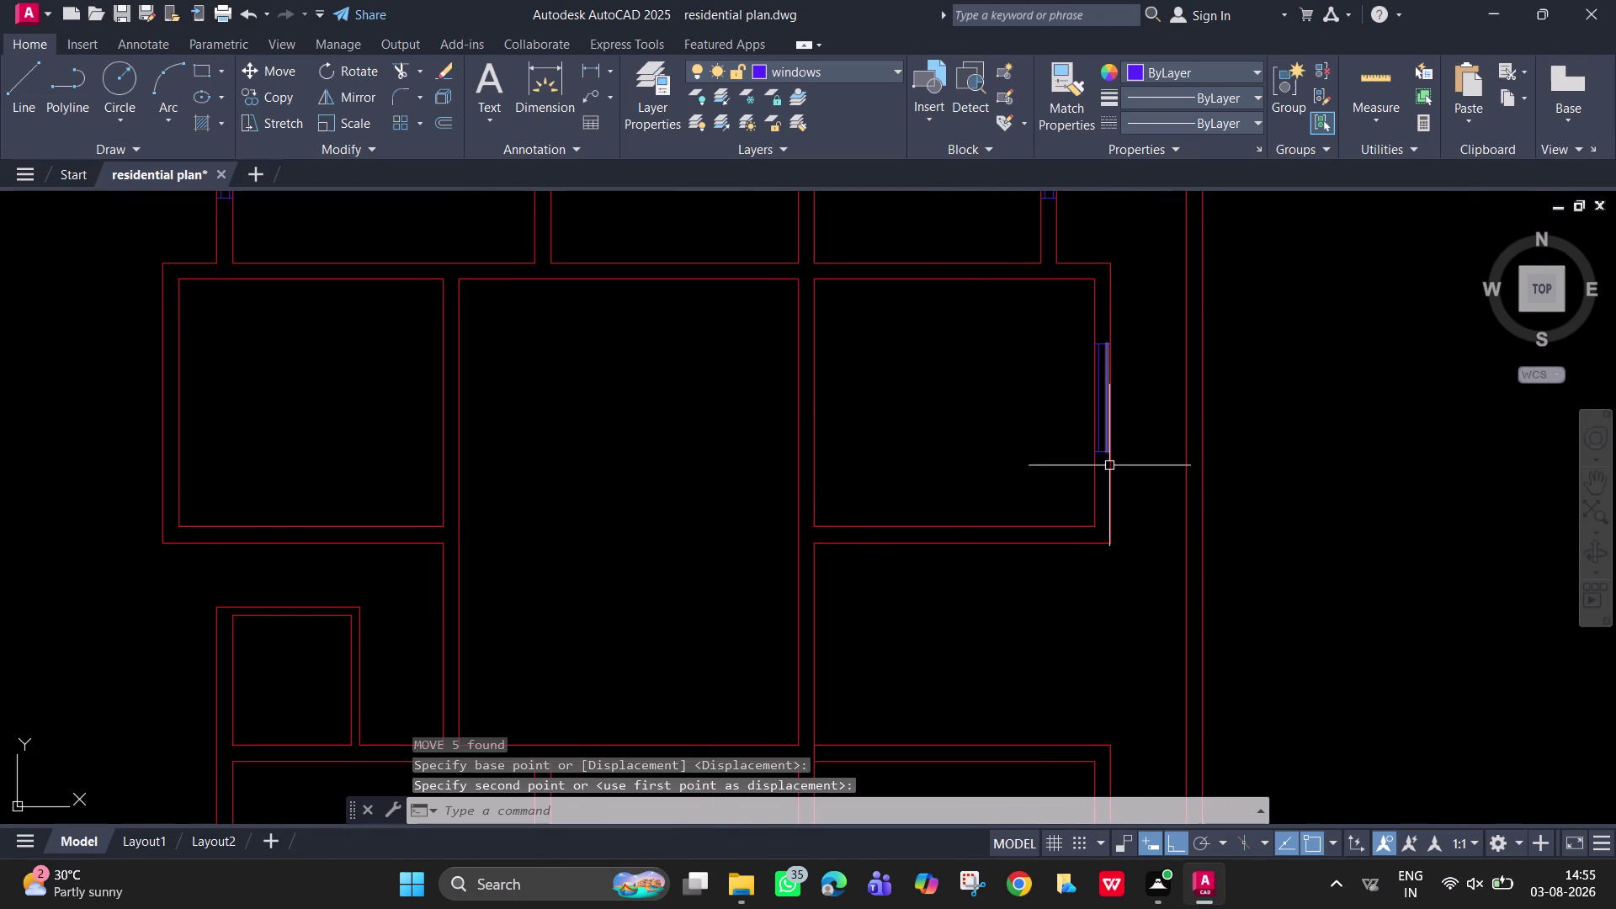
scroll(up, 3)
click(1107, 467)
scroll(down, 3)
middle_drag(1073, 338, 1111, 526)
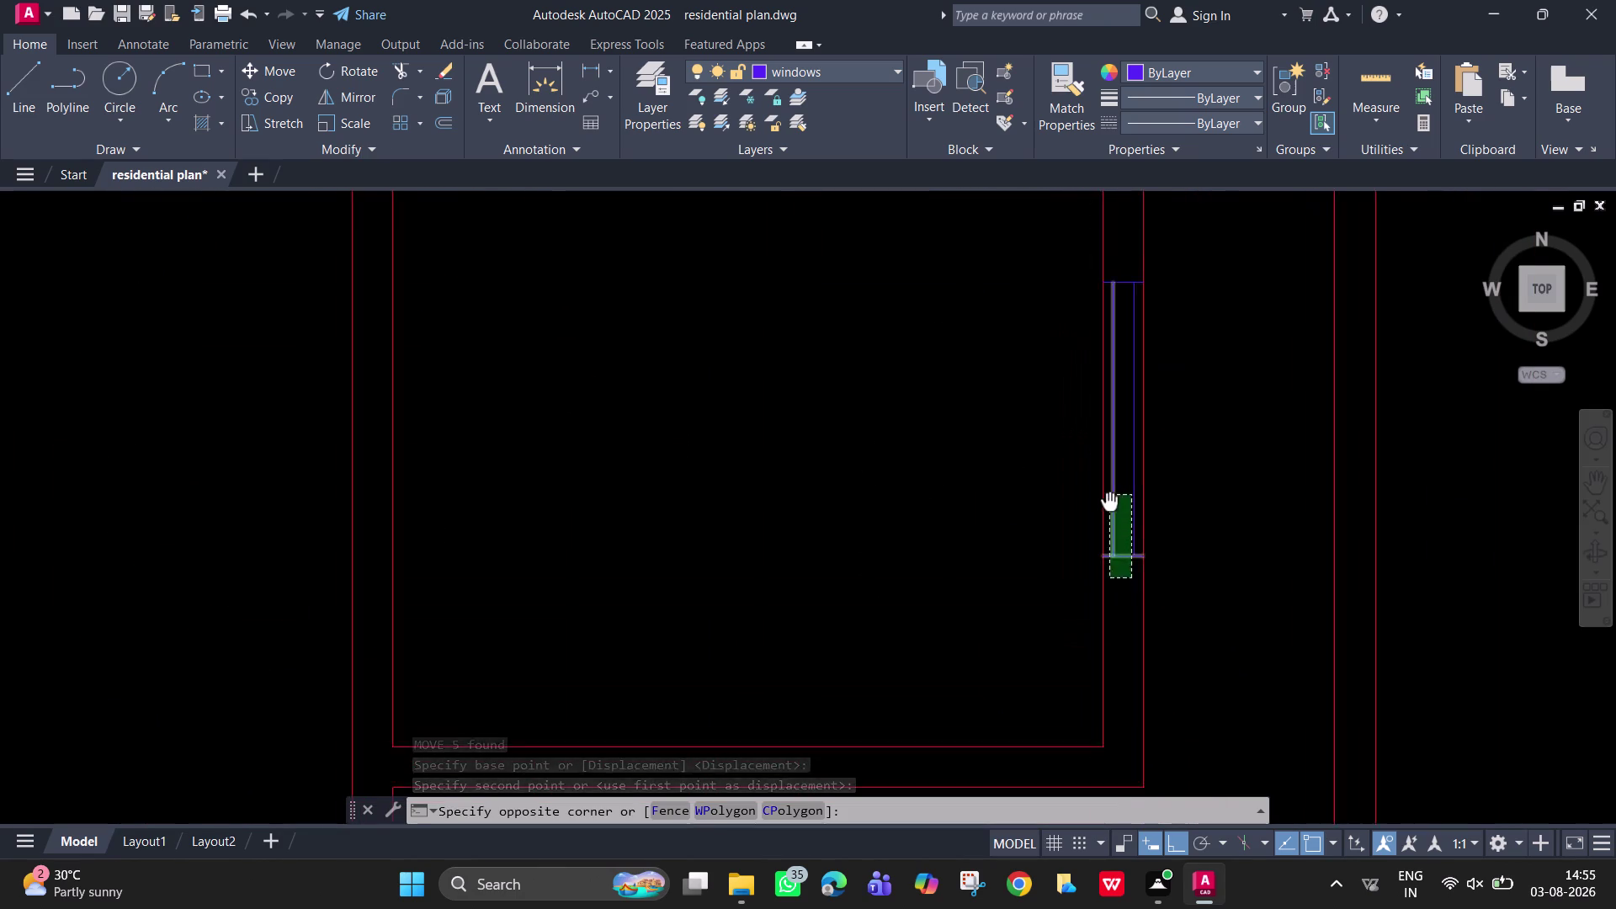
middle_drag(1111, 526, 1124, 603)
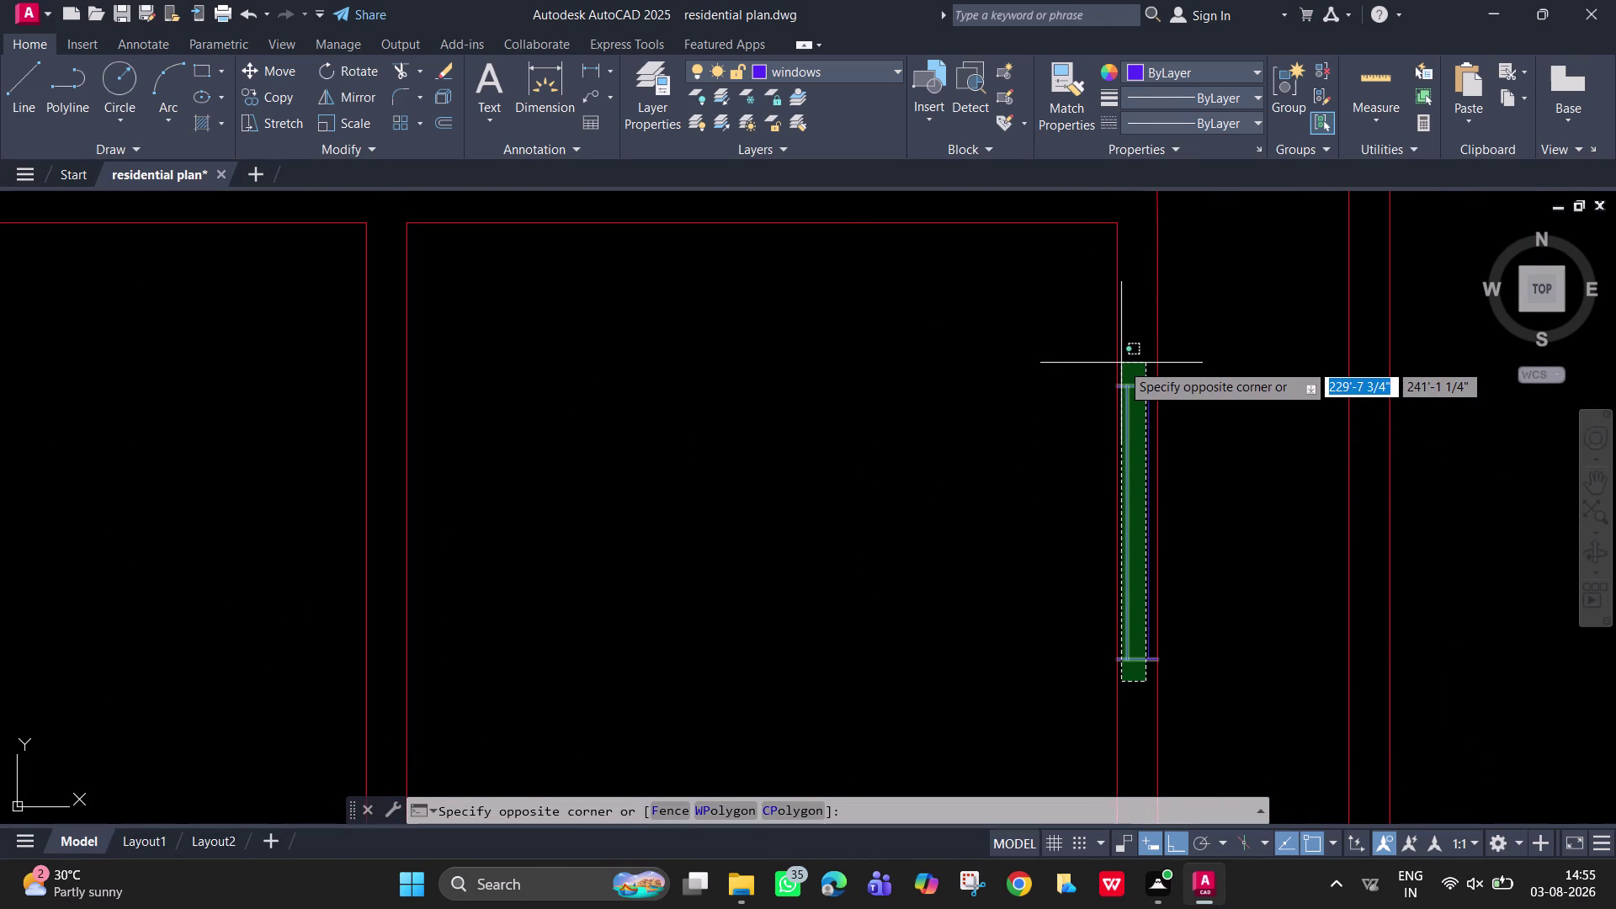
click(1122, 362)
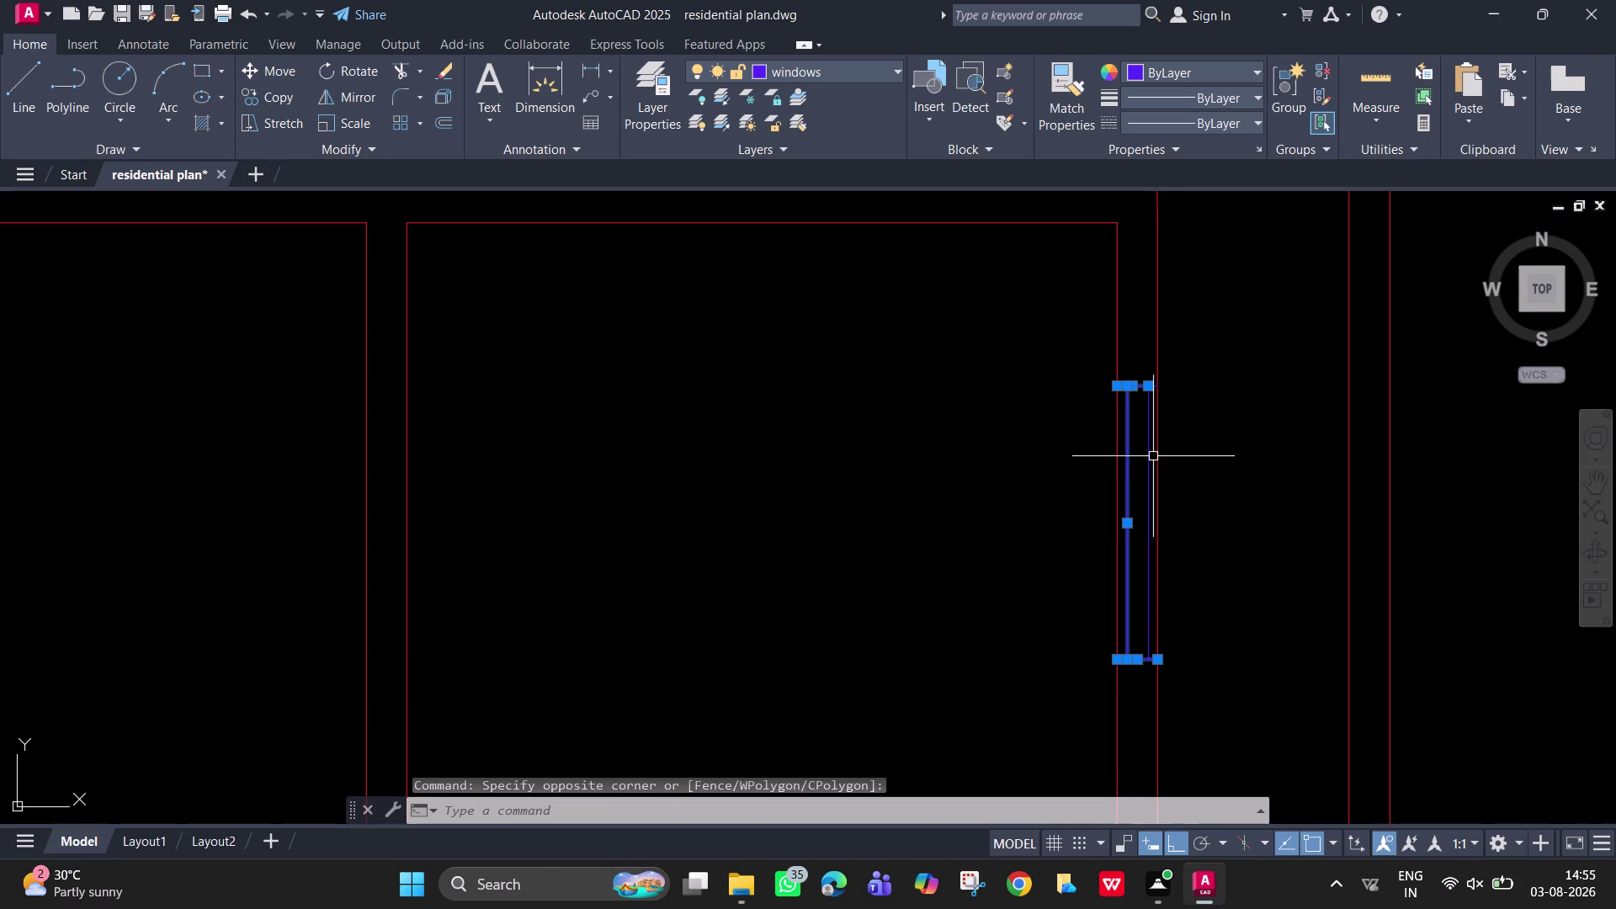
click(1151, 456)
scroll(up, 3)
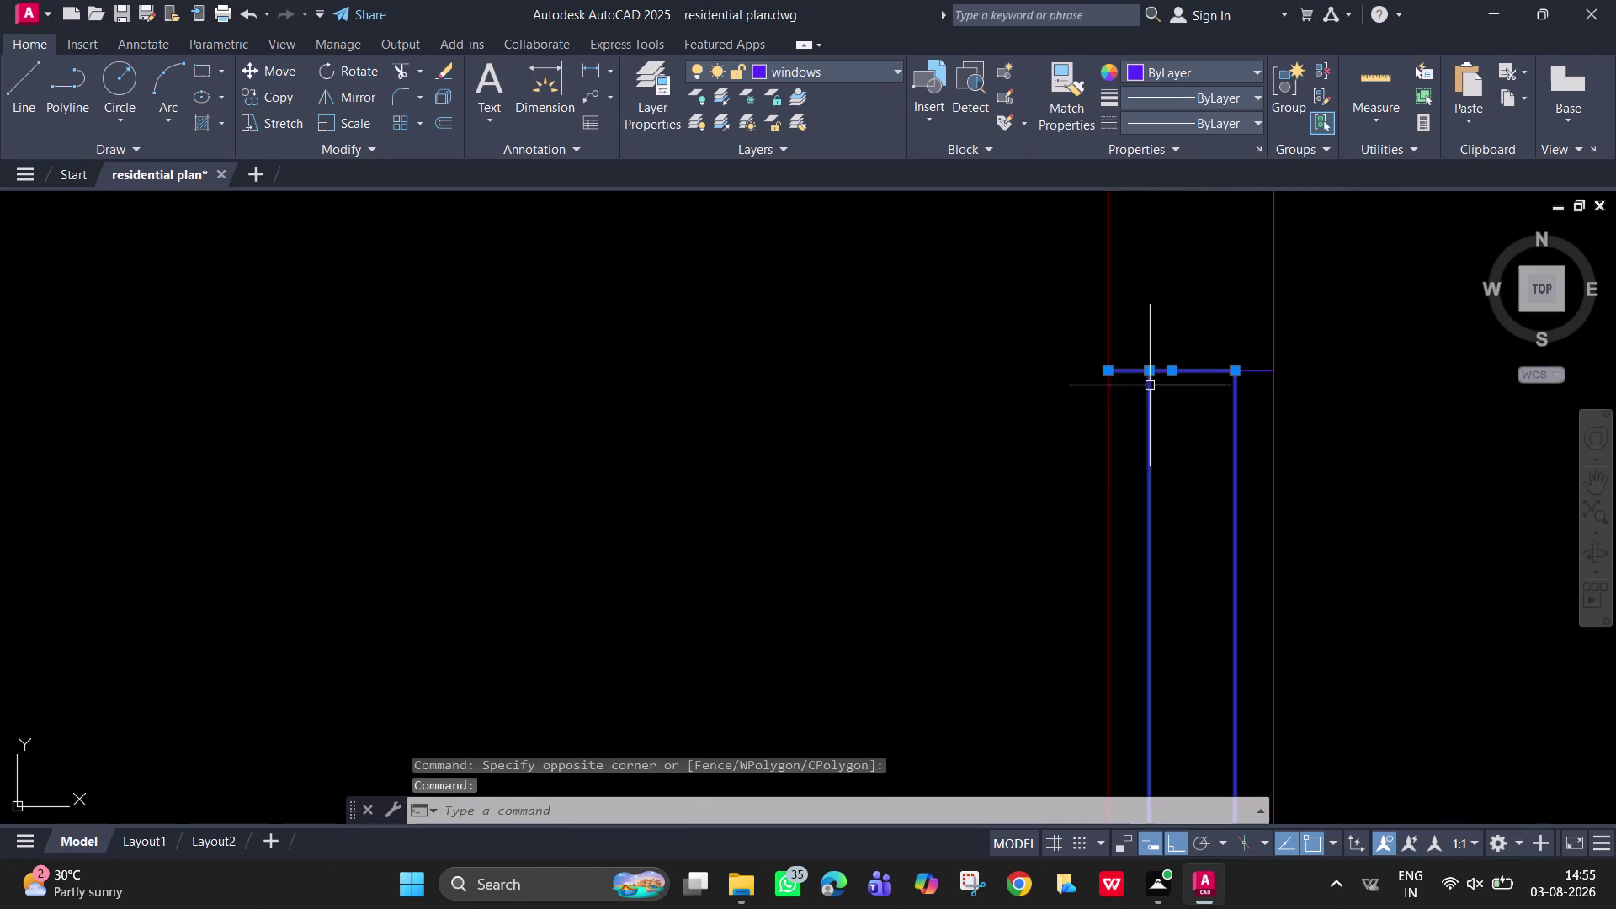
click(1247, 370)
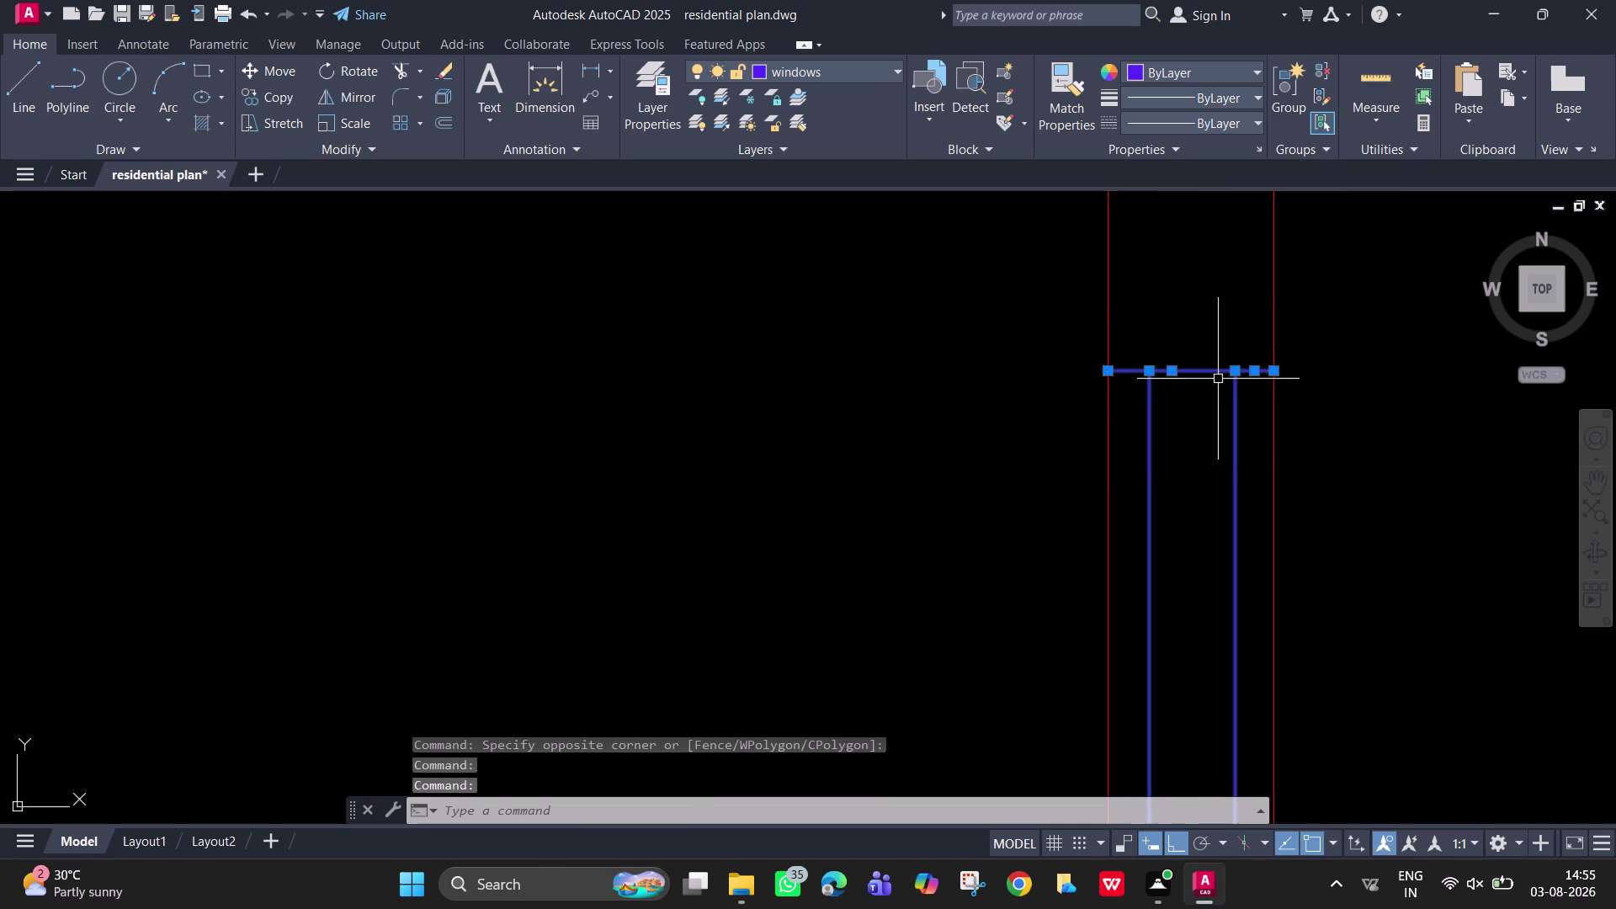
click(1209, 369)
scroll(down, 3)
Start copying the right-wall window from its top end and bring the left room into view.
middle_drag(1157, 424, 1093, 385)
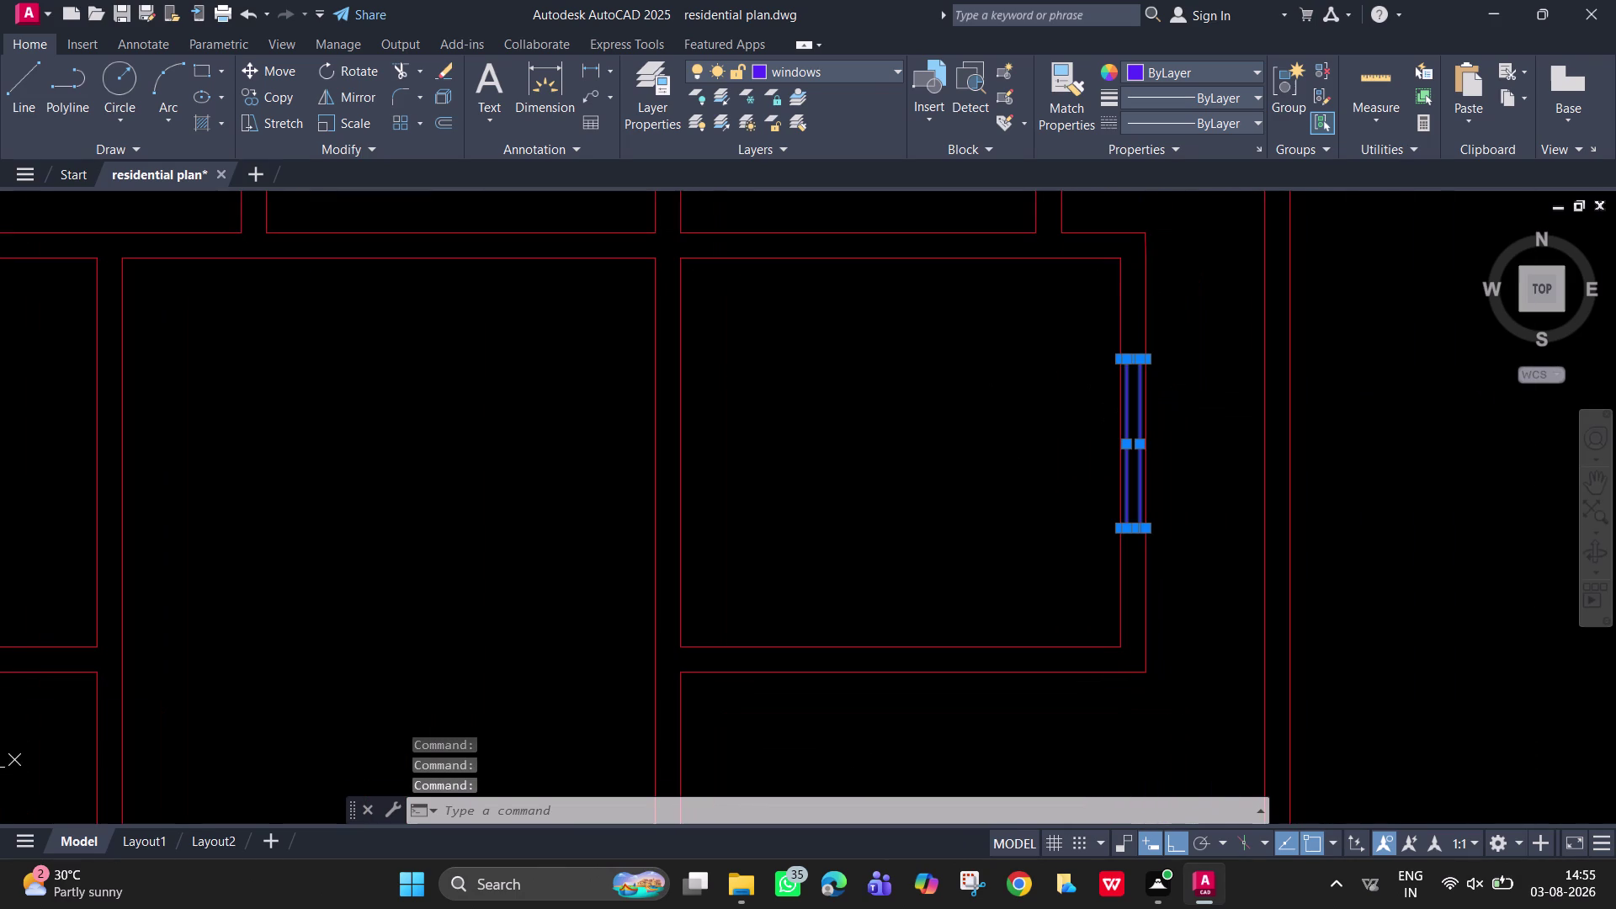
text(co)
key(Return)
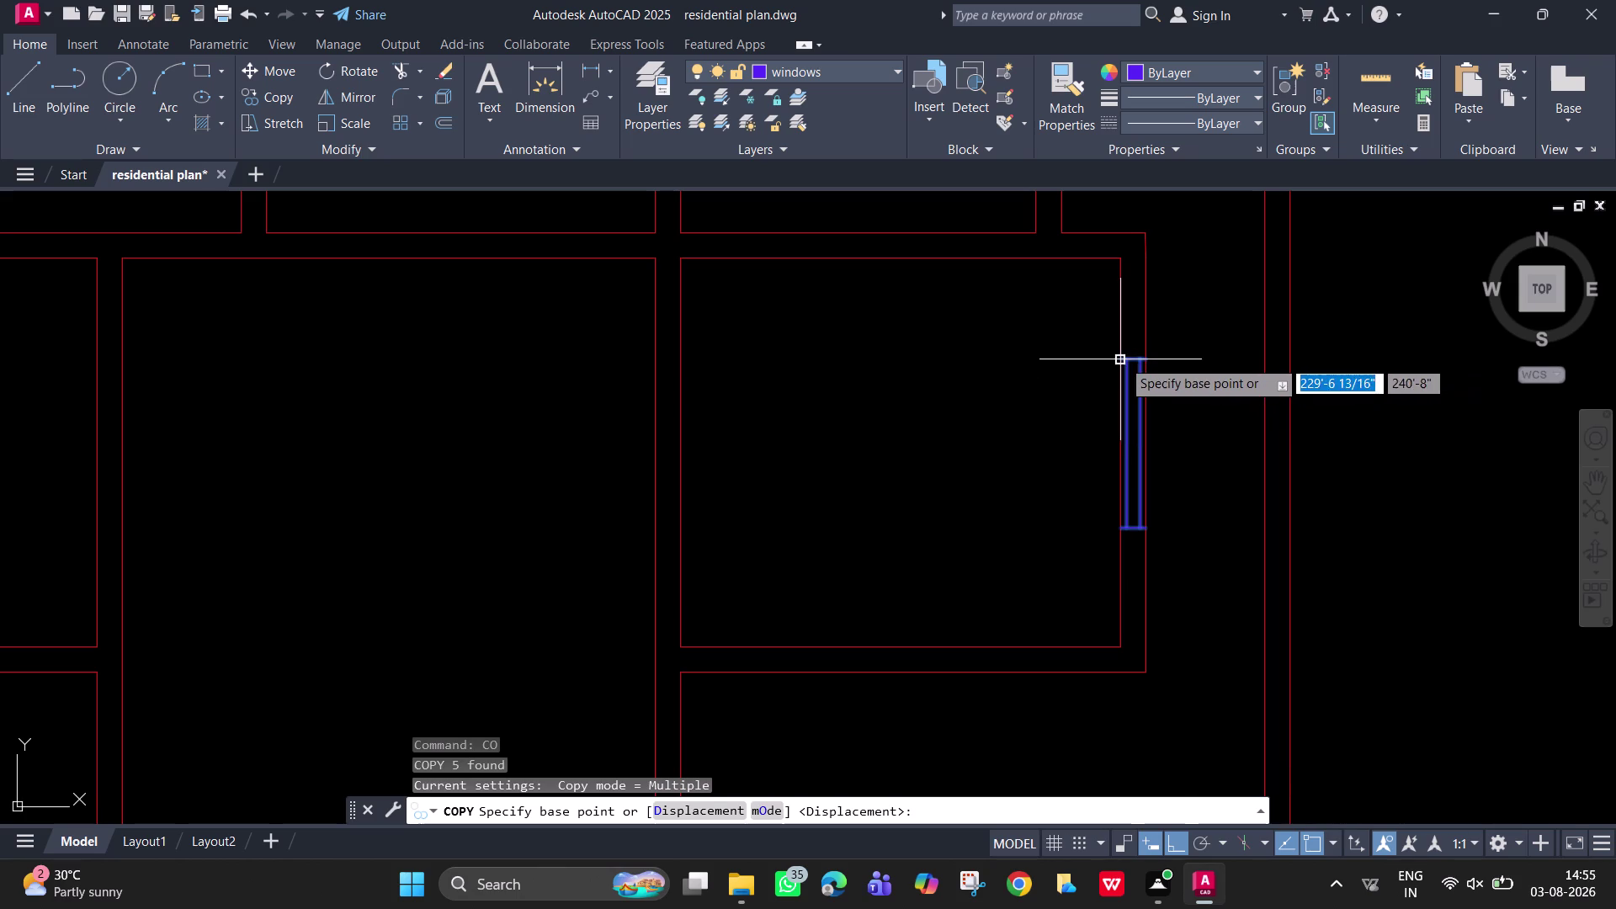
click(1122, 359)
scroll(down, 3)
middle_drag(90, 500, 487, 439)
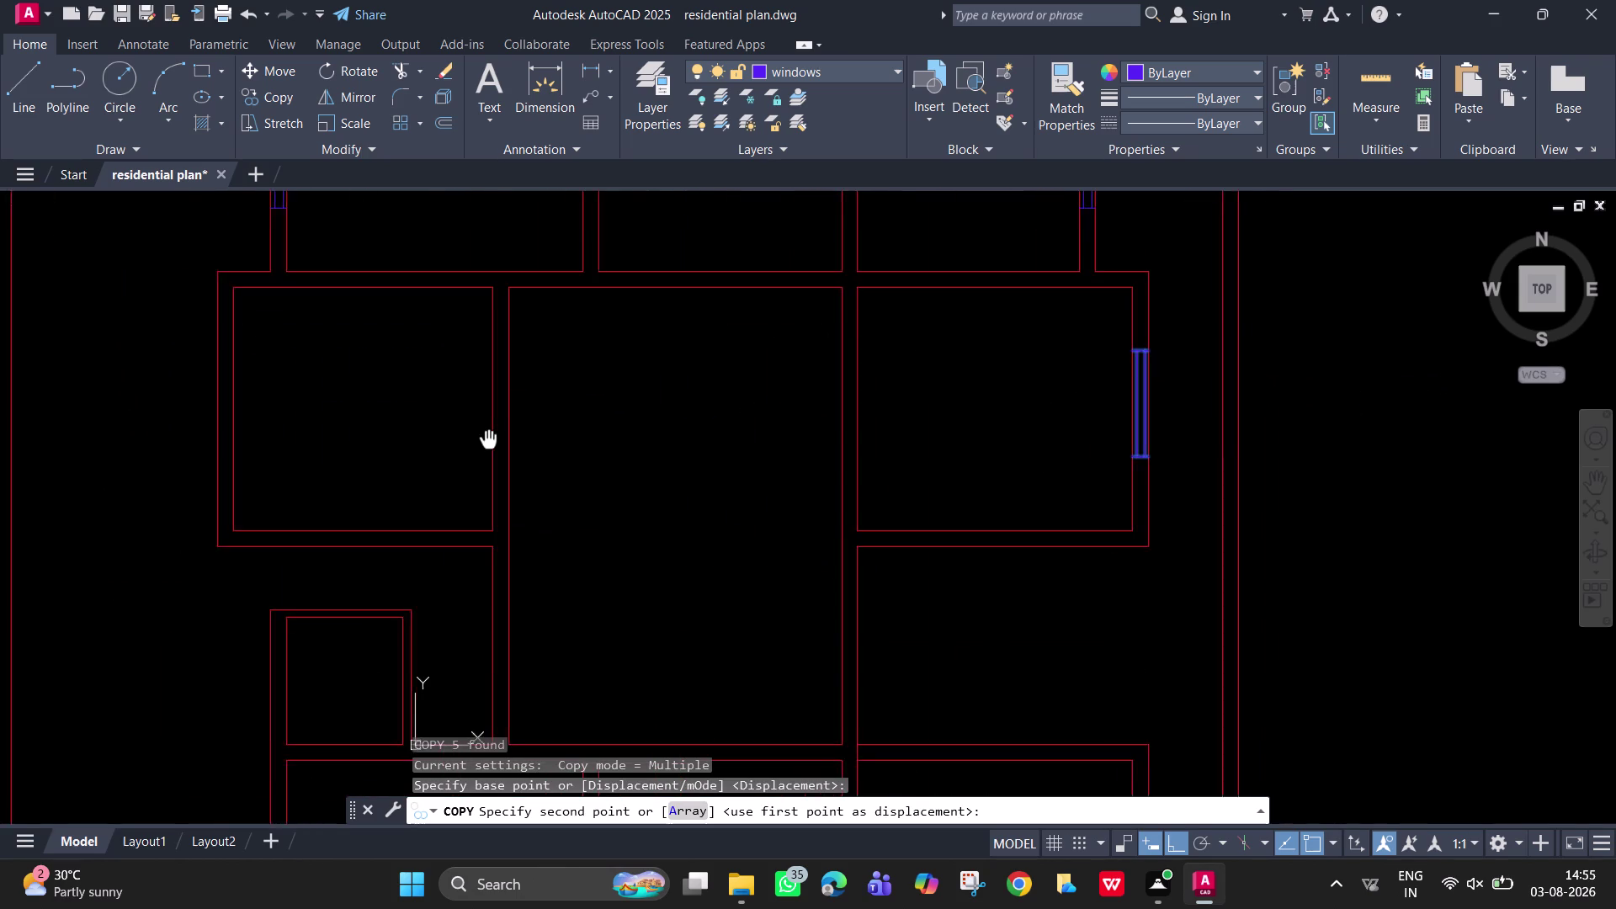
middle_drag(487, 439, 547, 449)
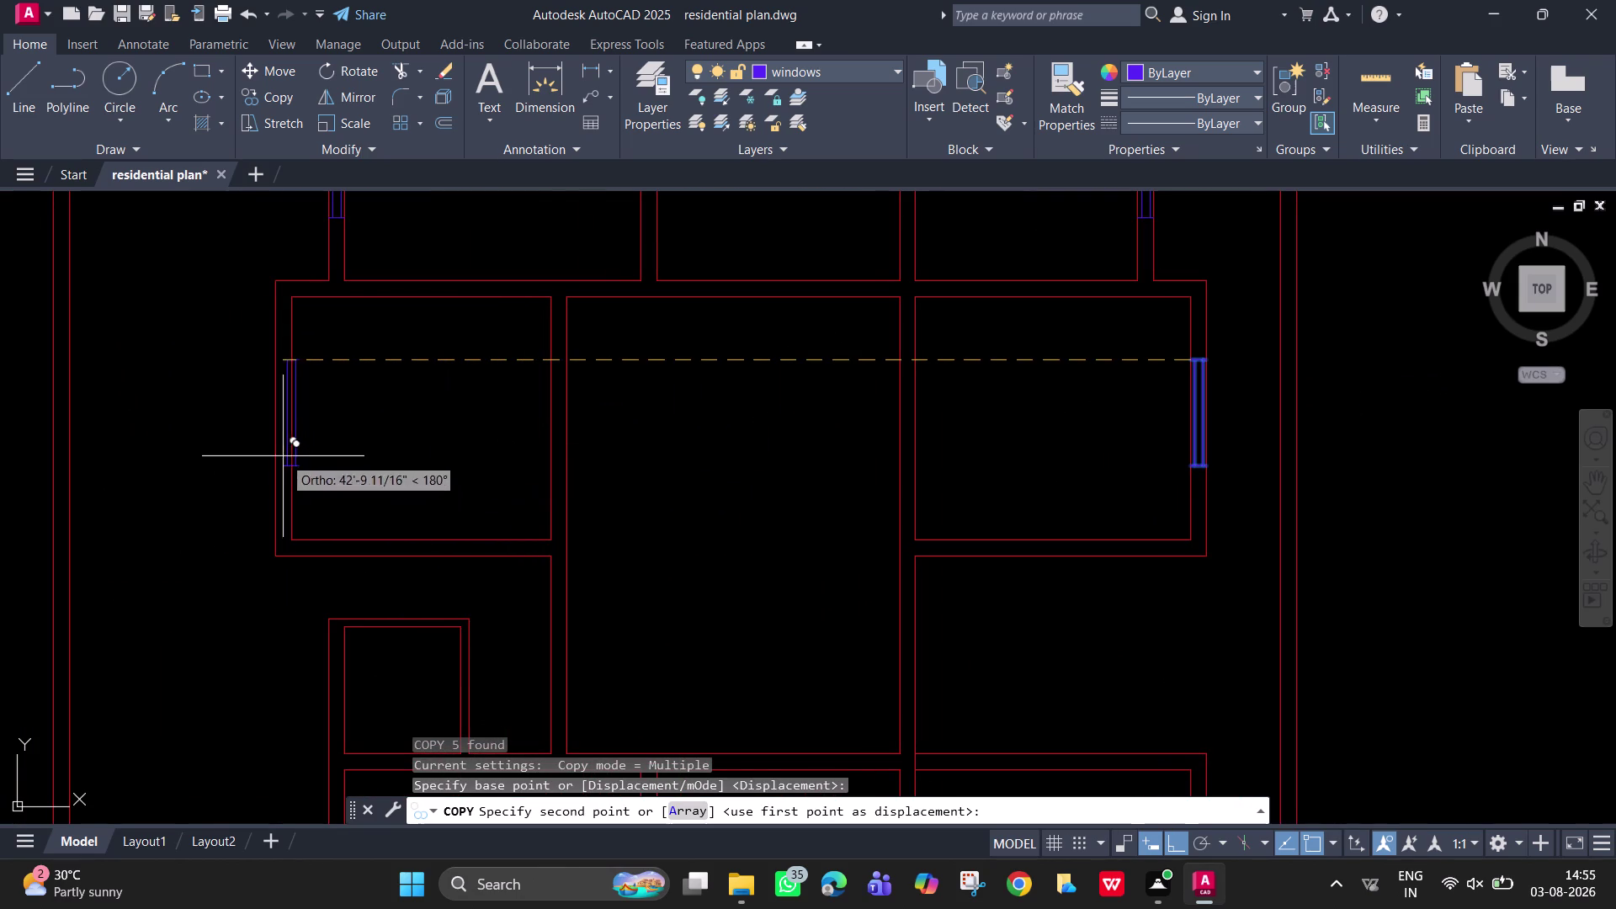
scroll(up, 3)
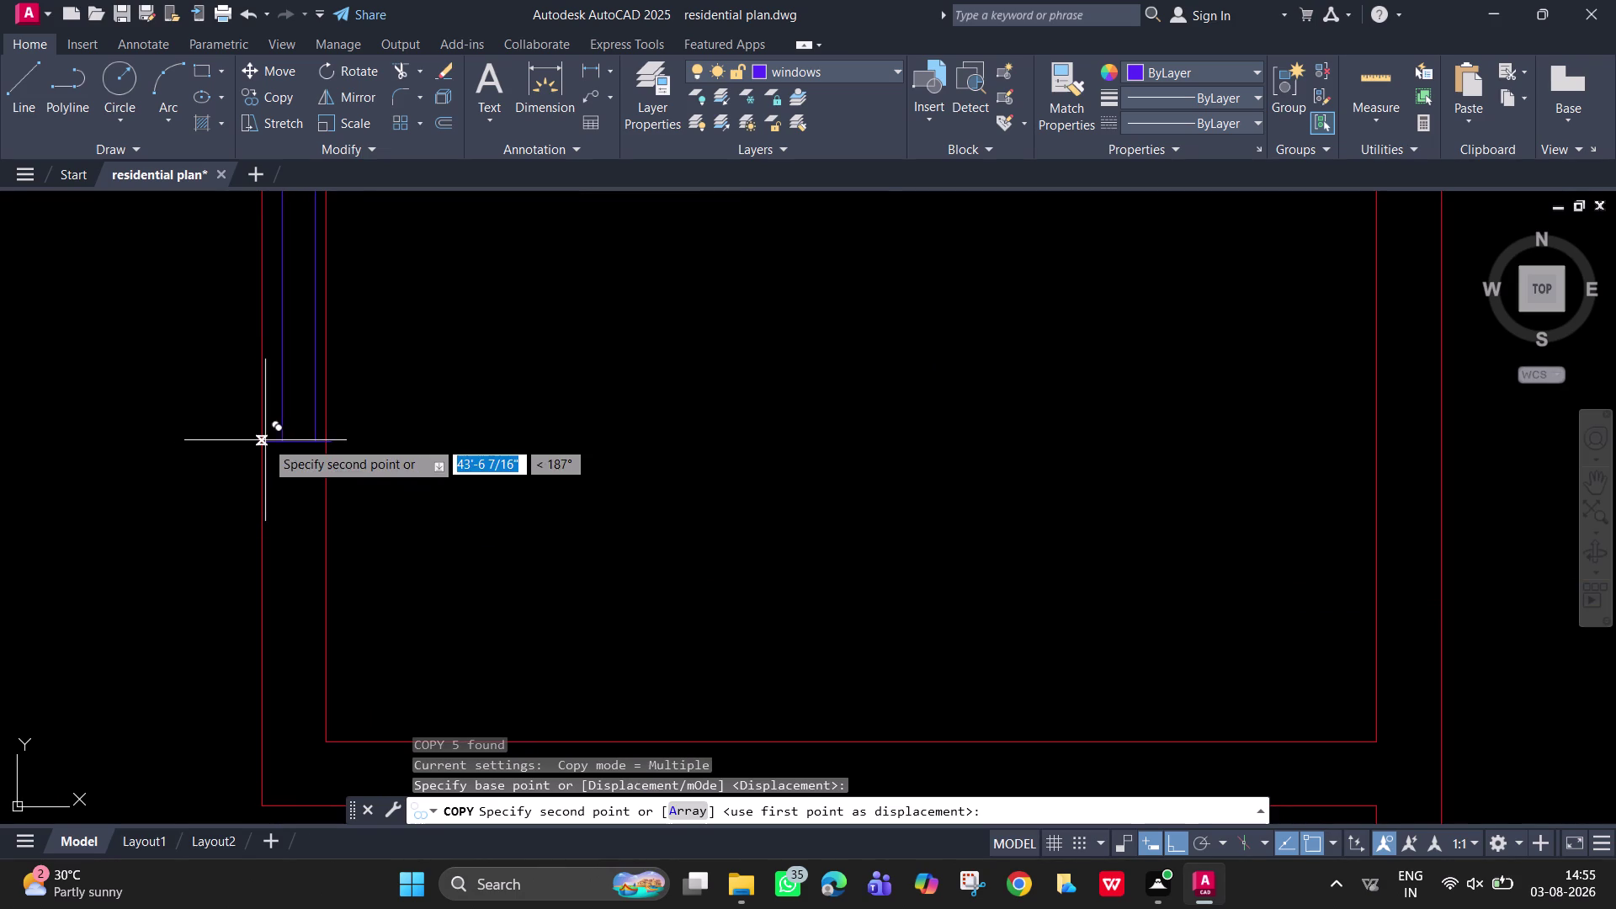
Place two window copies on the left room's outer wall, then select the lower one.
click(264, 440)
scroll(down, 3)
middle_drag(268, 451, 307, 523)
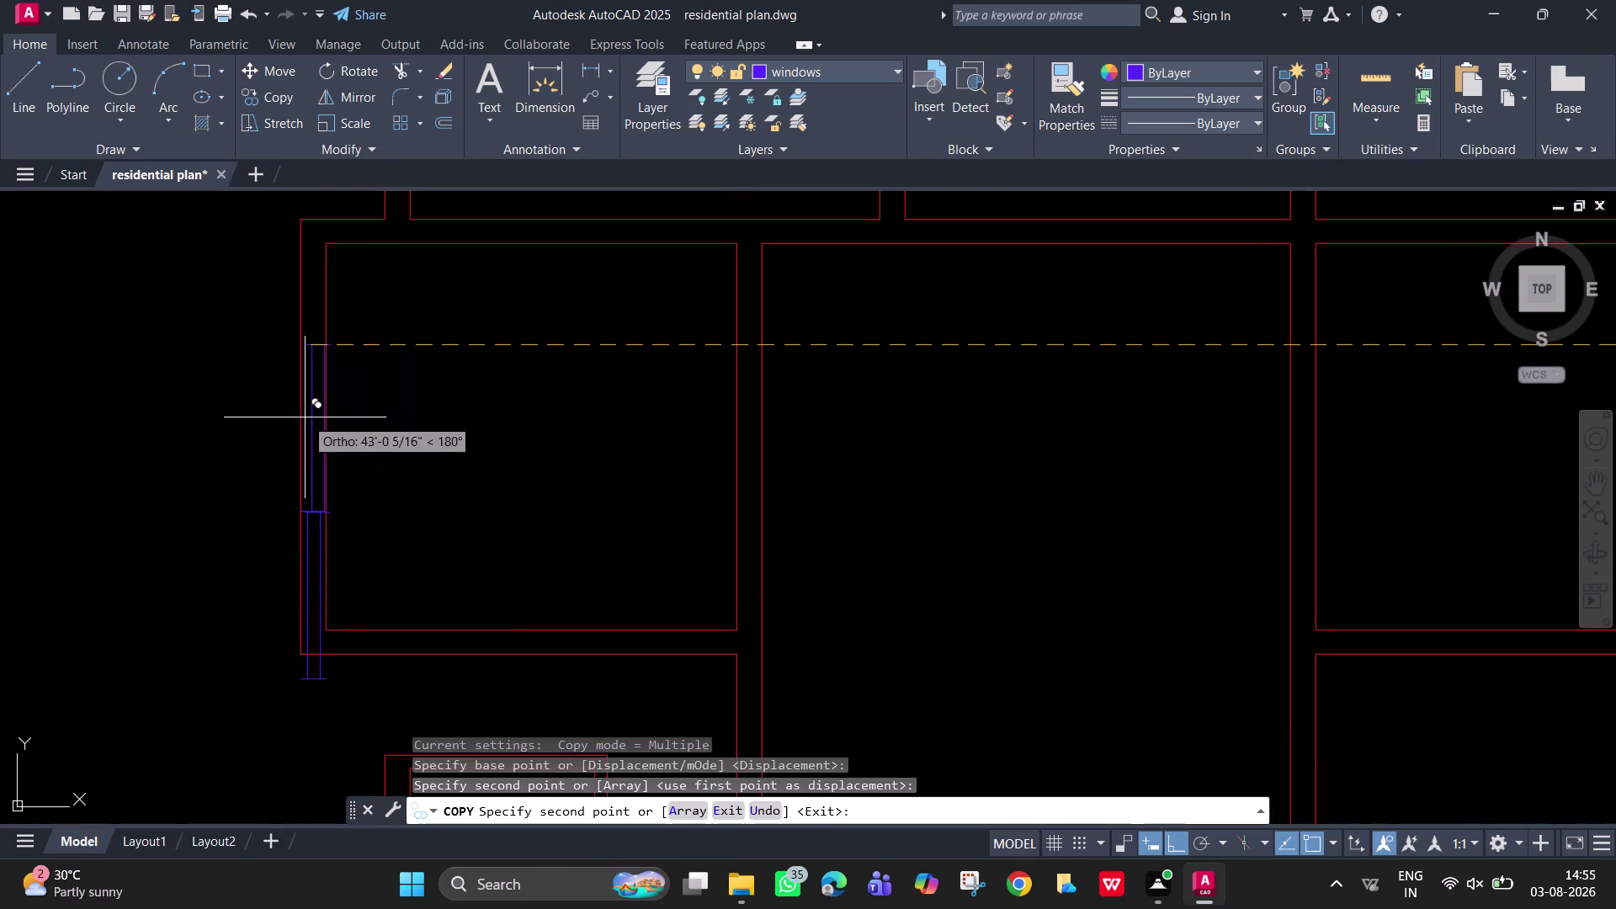
click(303, 346)
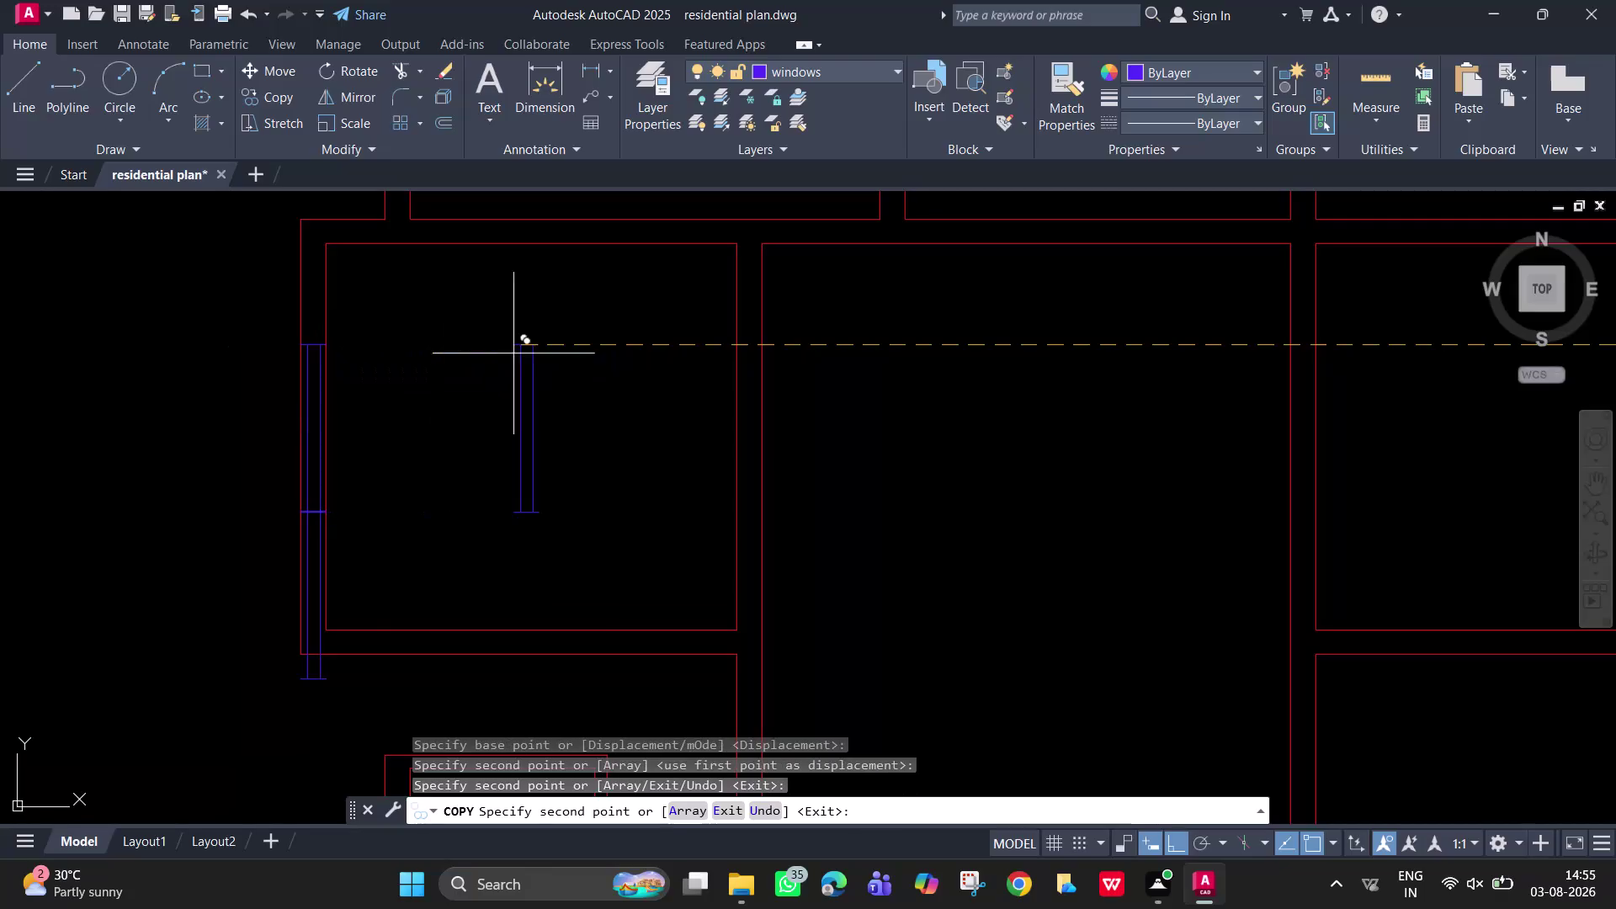
key(Escape)
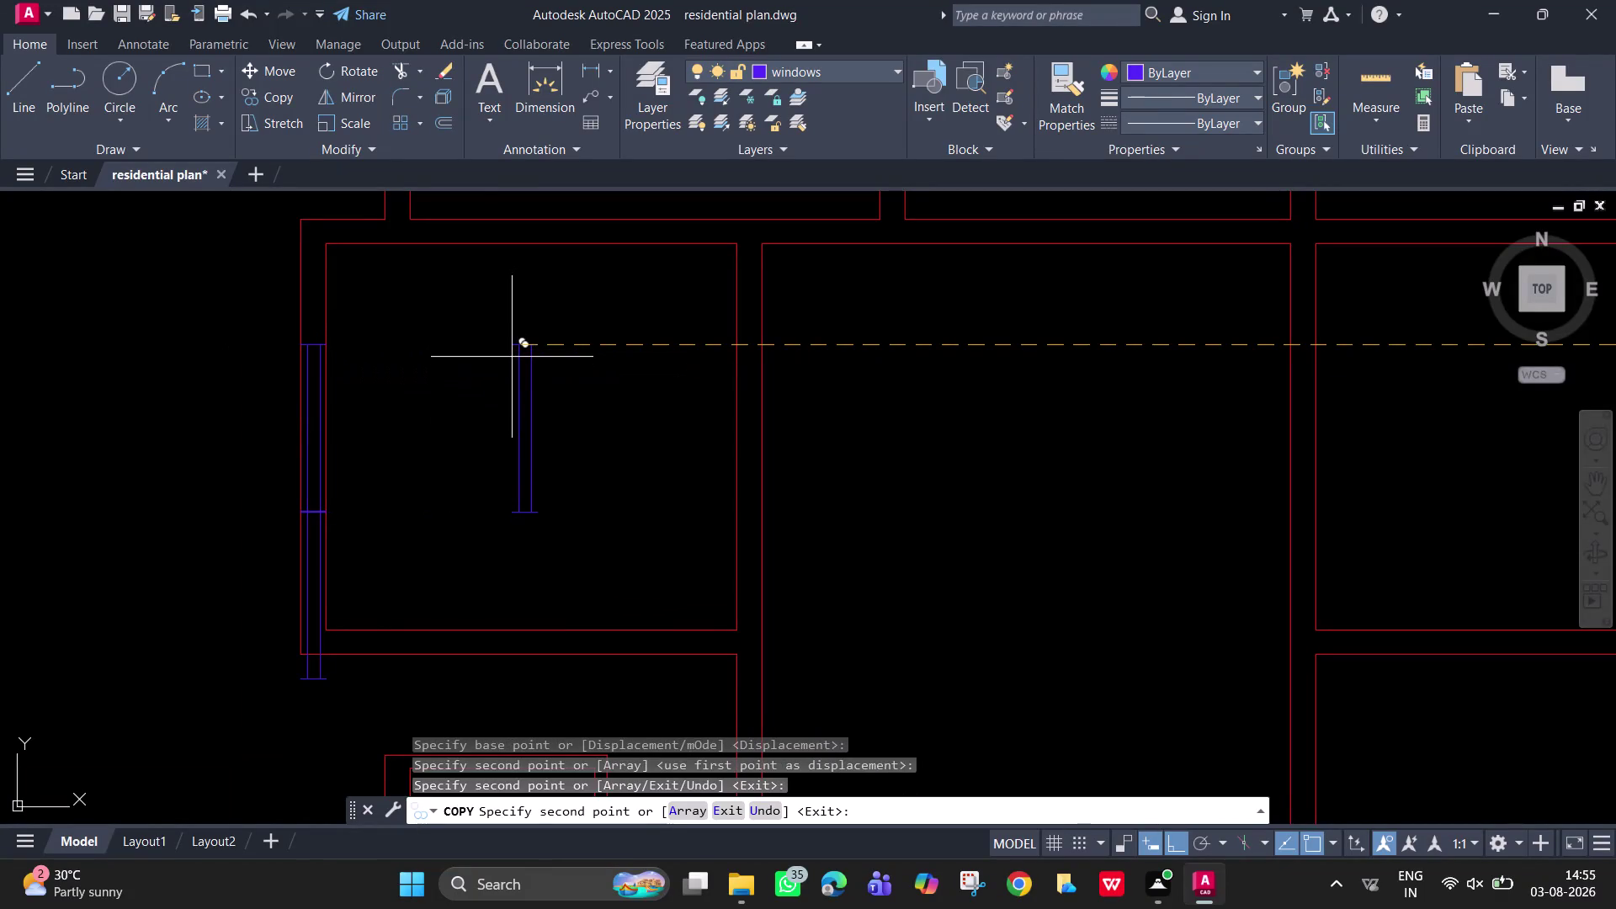
click(307, 595)
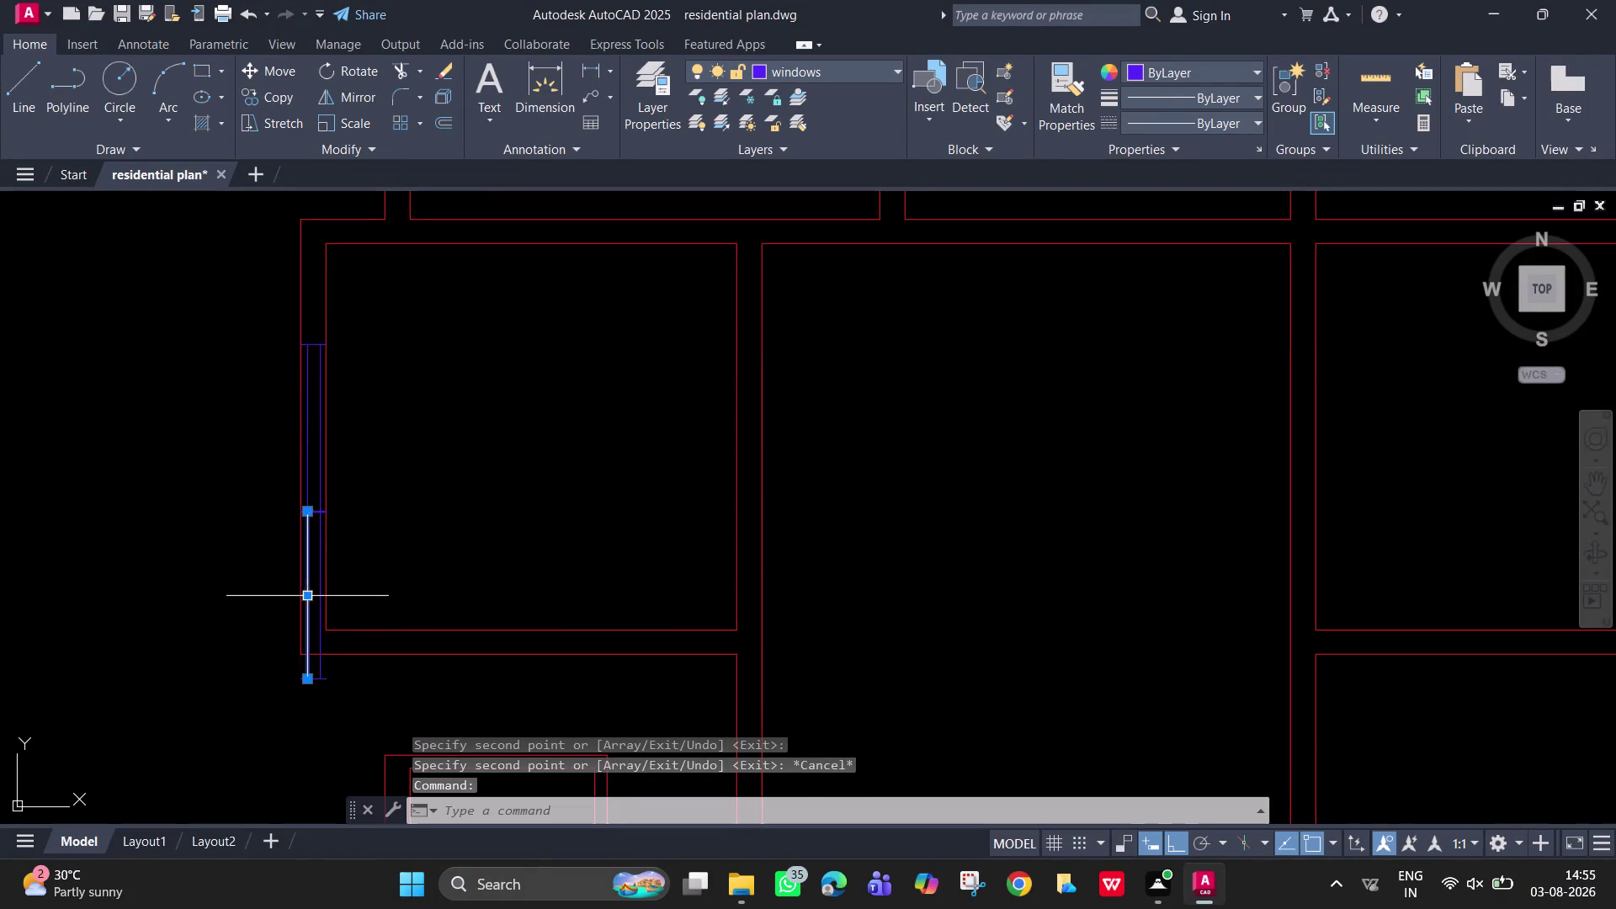
Clear the selection, zoom in, and select the duplicate window's top lines.
key(Escape)
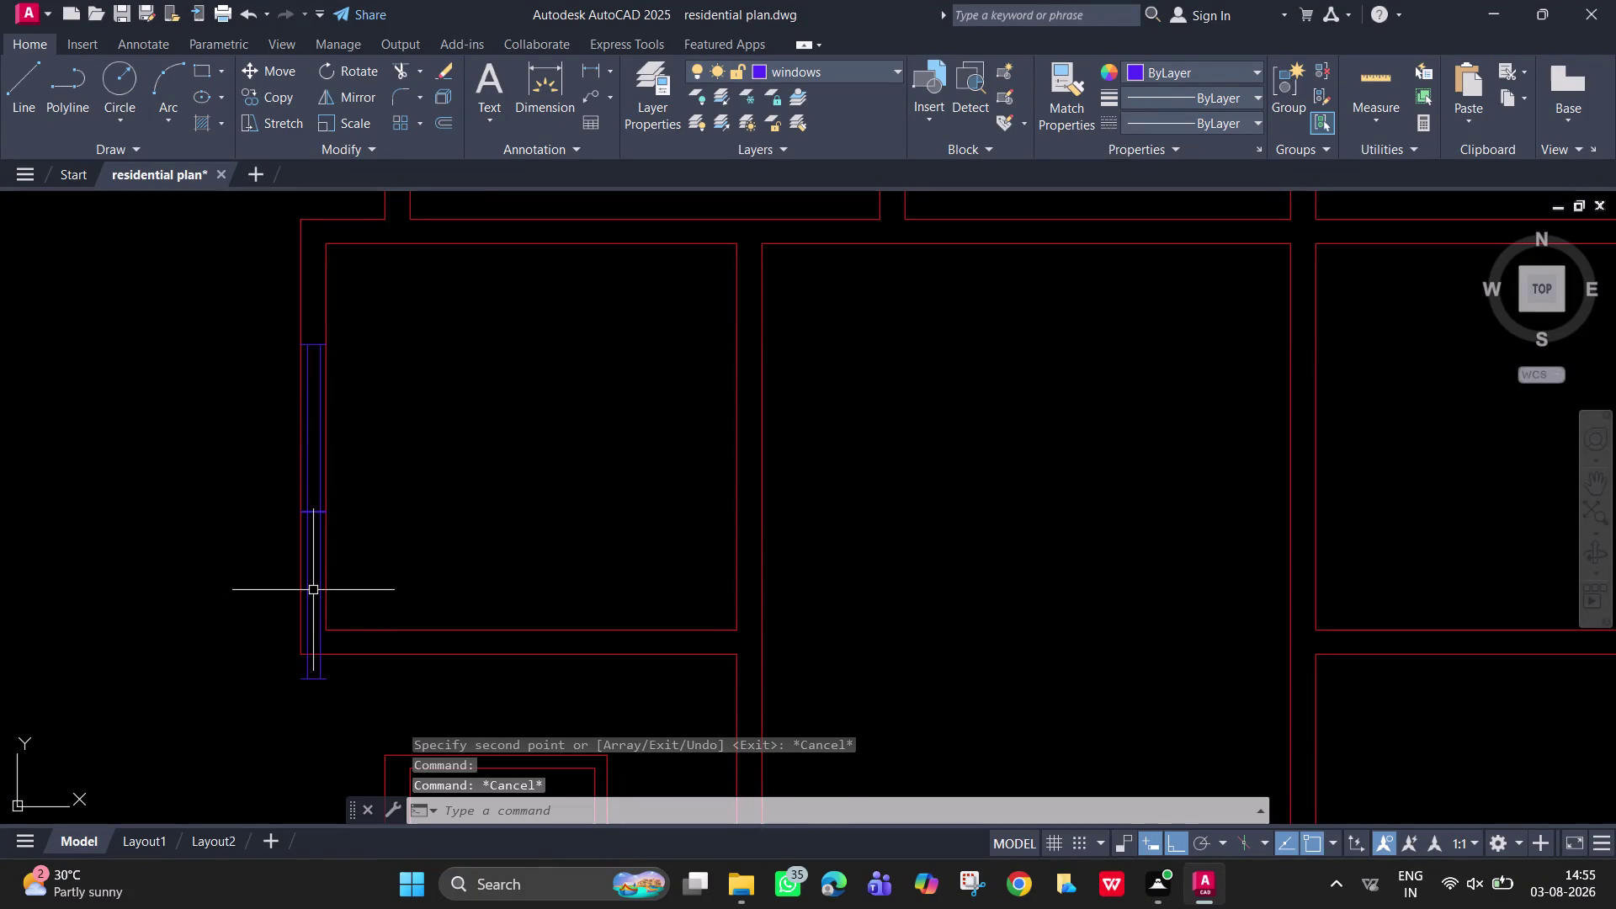
scroll(up, 3)
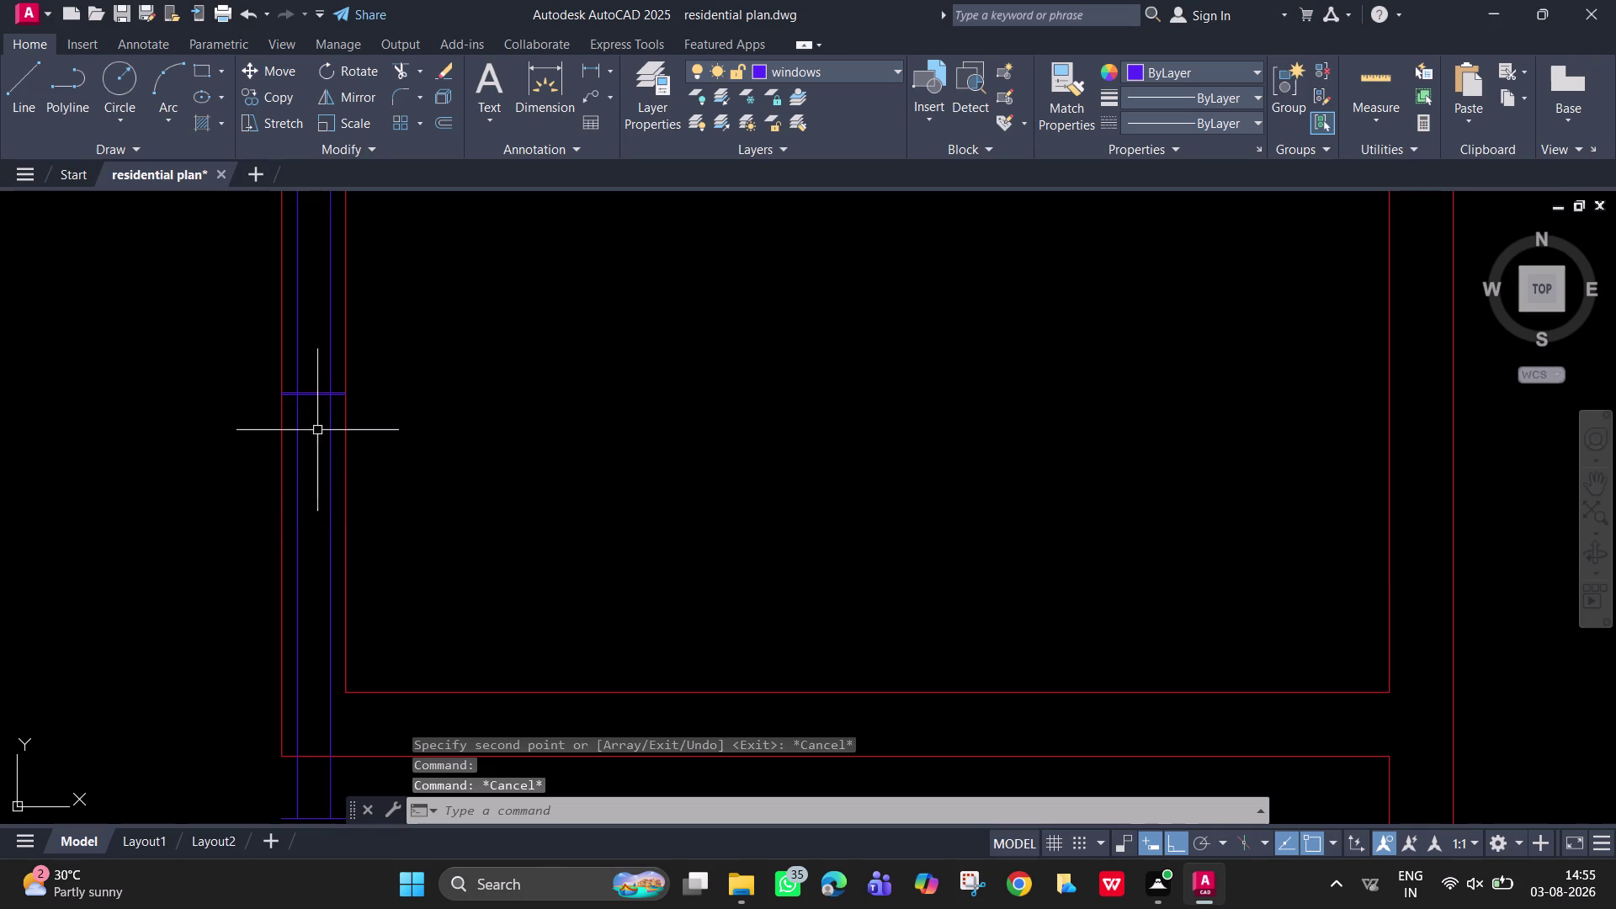
scroll(up, 3)
click(373, 415)
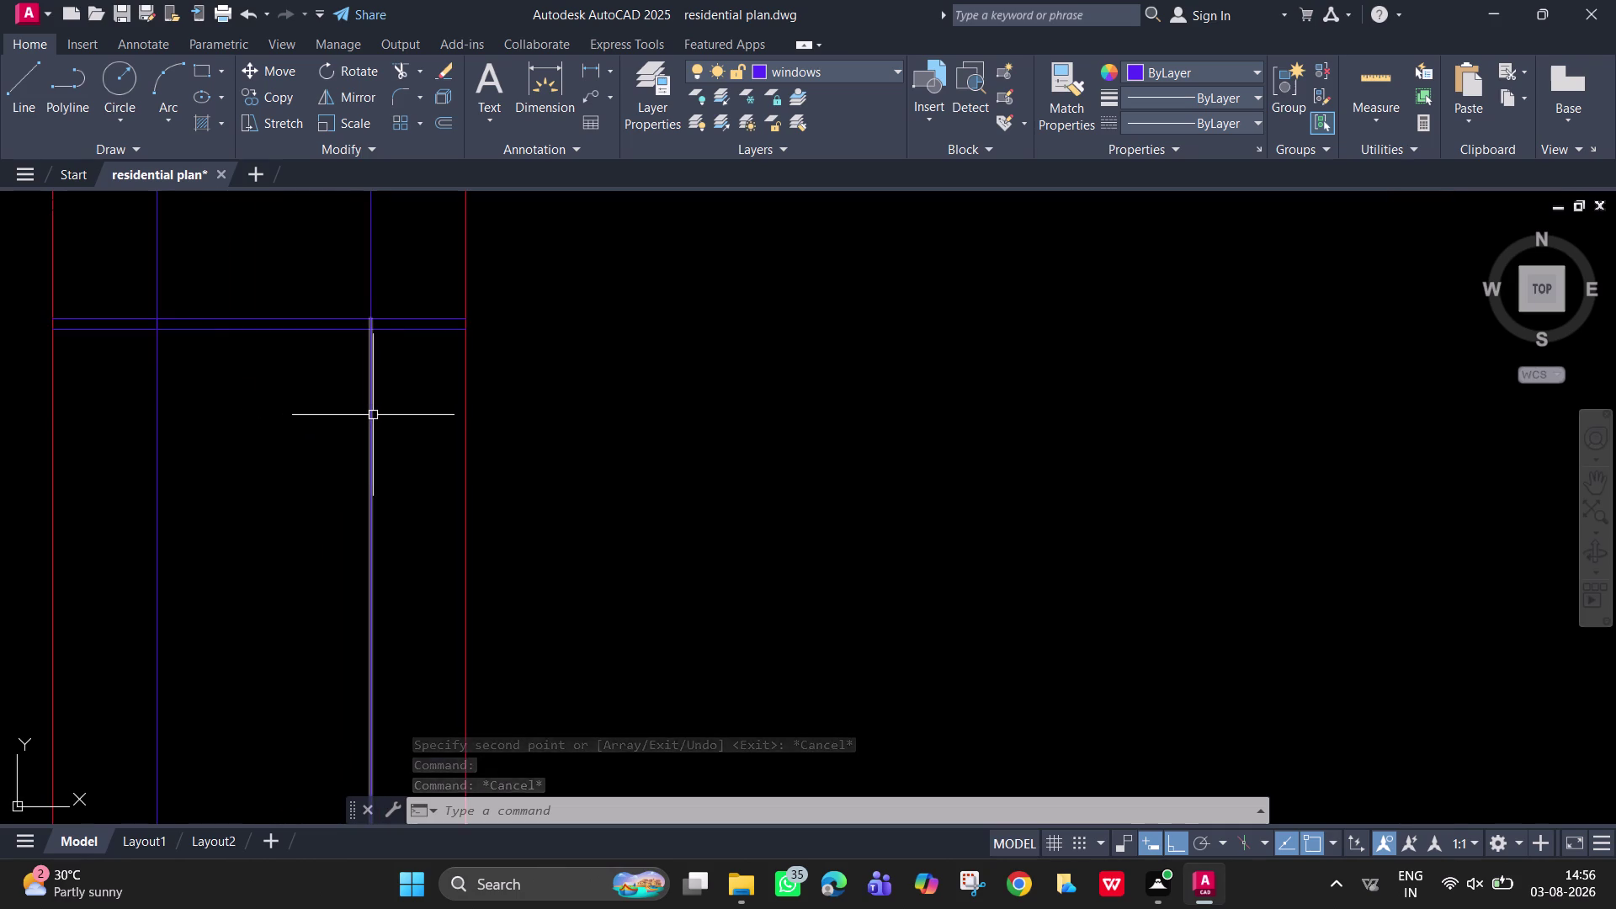
click(354, 317)
click(416, 314)
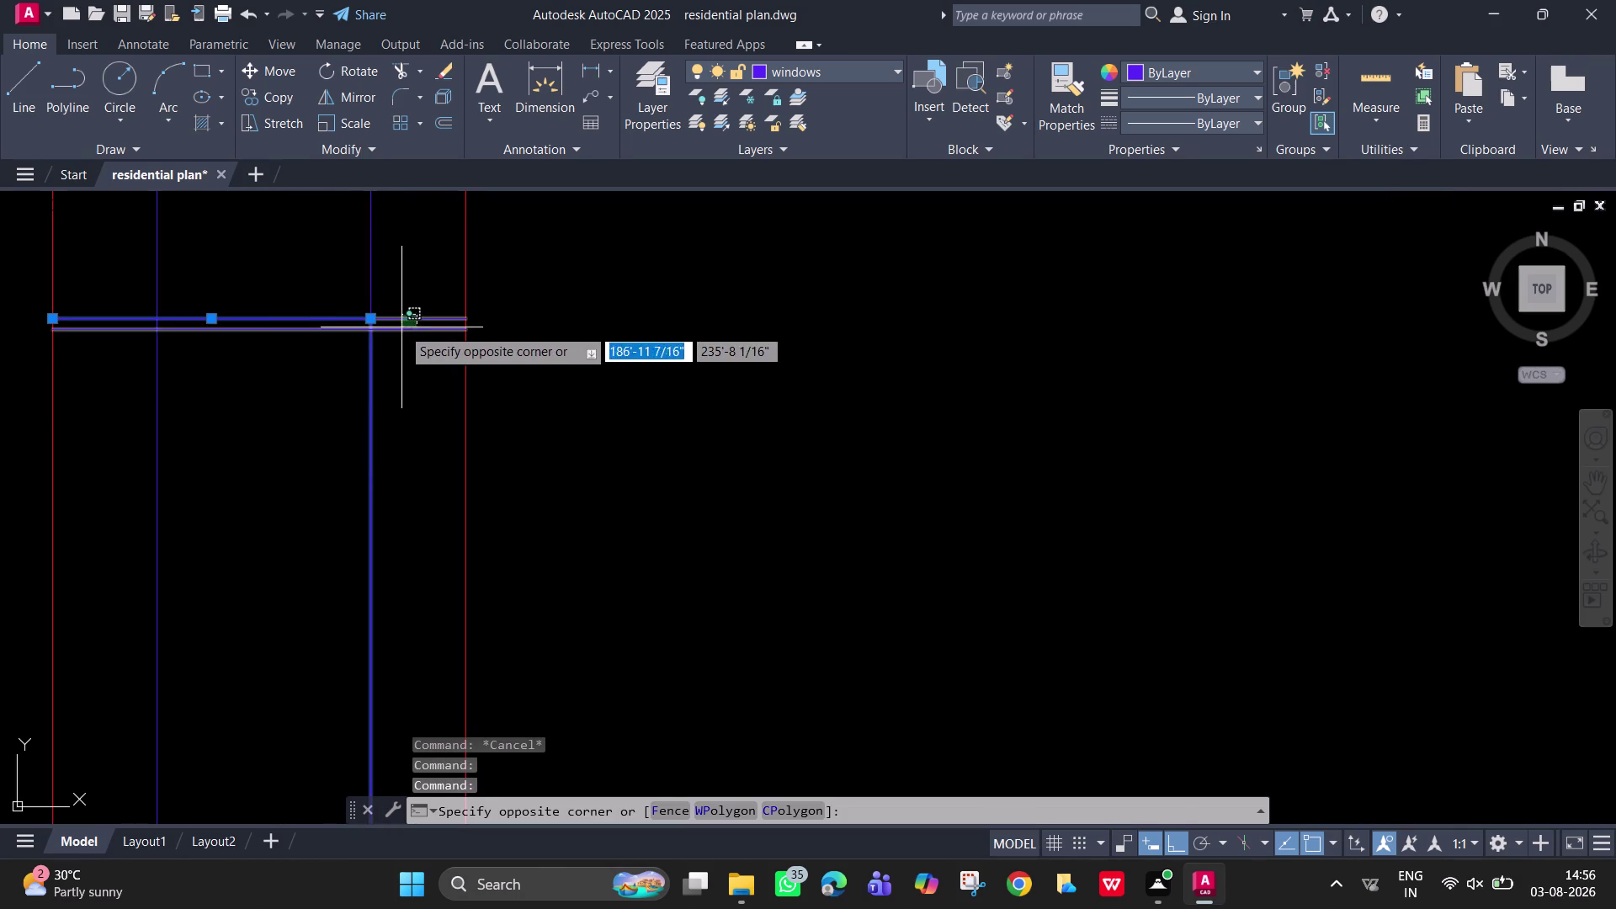
click(401, 320)
Add the remaining duplicate lines, erase the surplus five-line window, and view the whole plan.
click(164, 414)
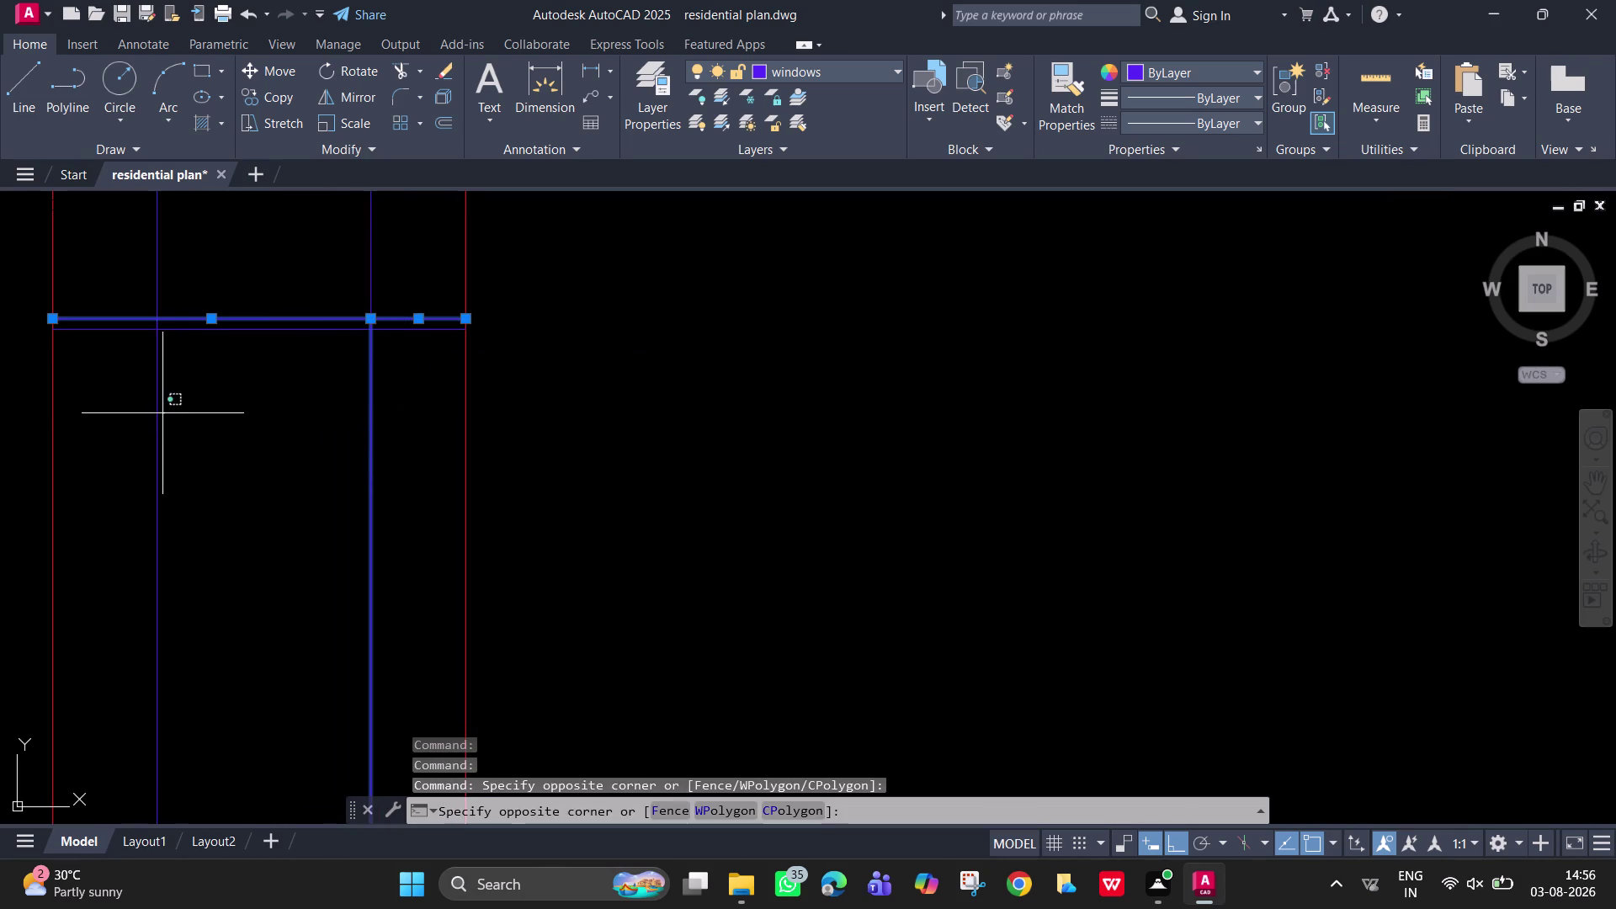
click(144, 402)
scroll(down, 3)
middle_drag(251, 478, 220, 330)
scroll(down, 3)
middle_drag(290, 584, 272, 379)
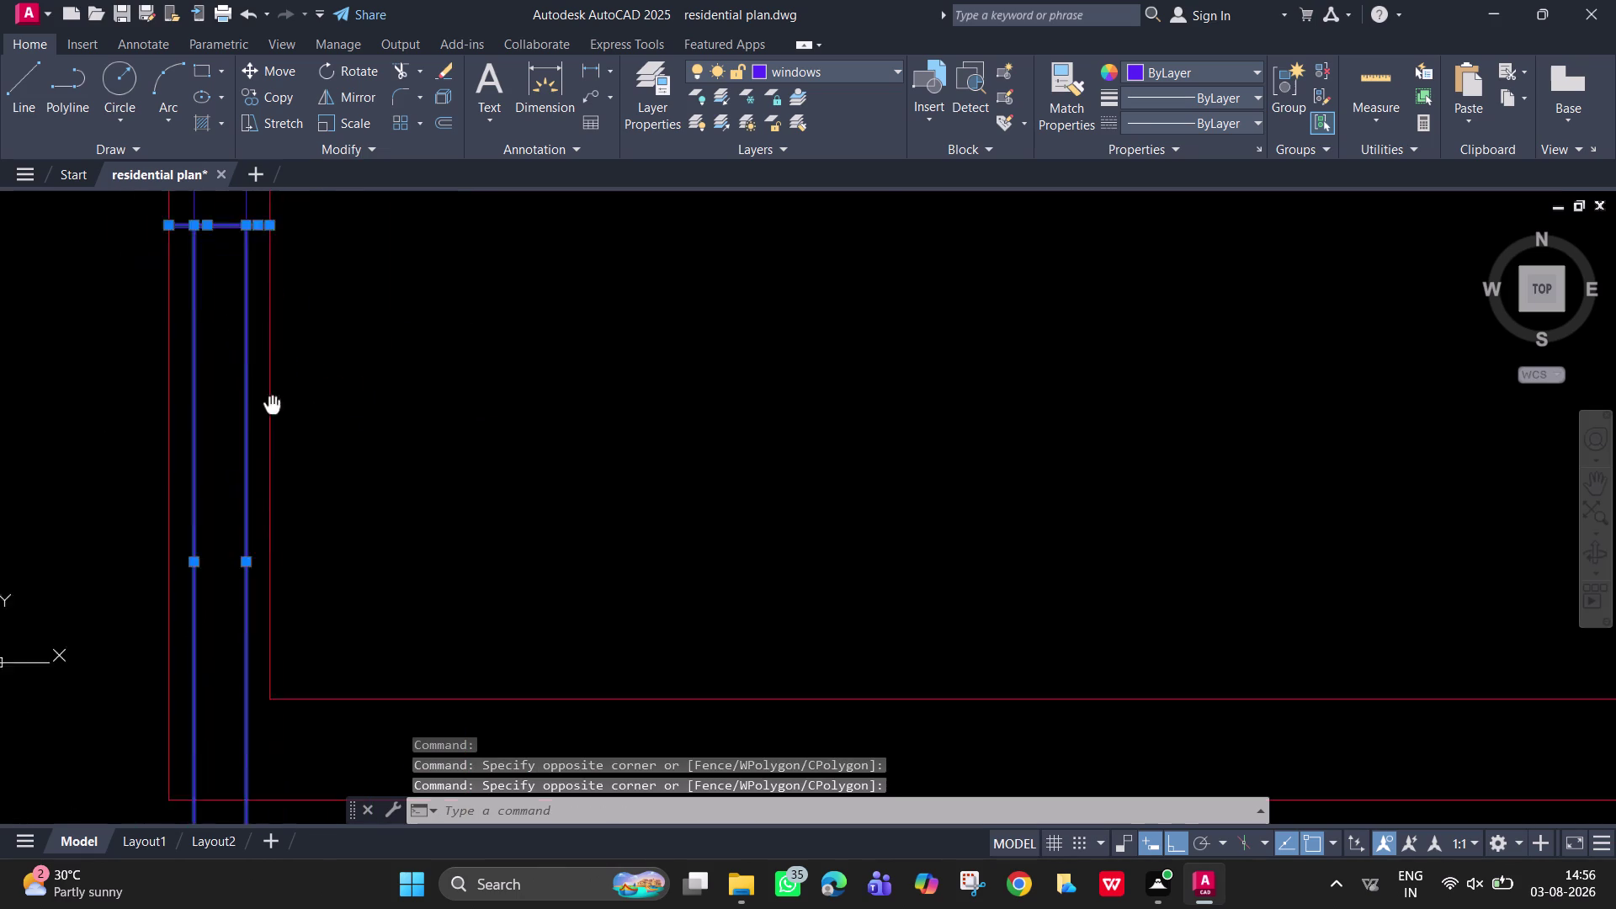
middle_drag(272, 379, 274, 356)
middle_drag(281, 627, 253, 344)
drag(186, 532, 190, 540)
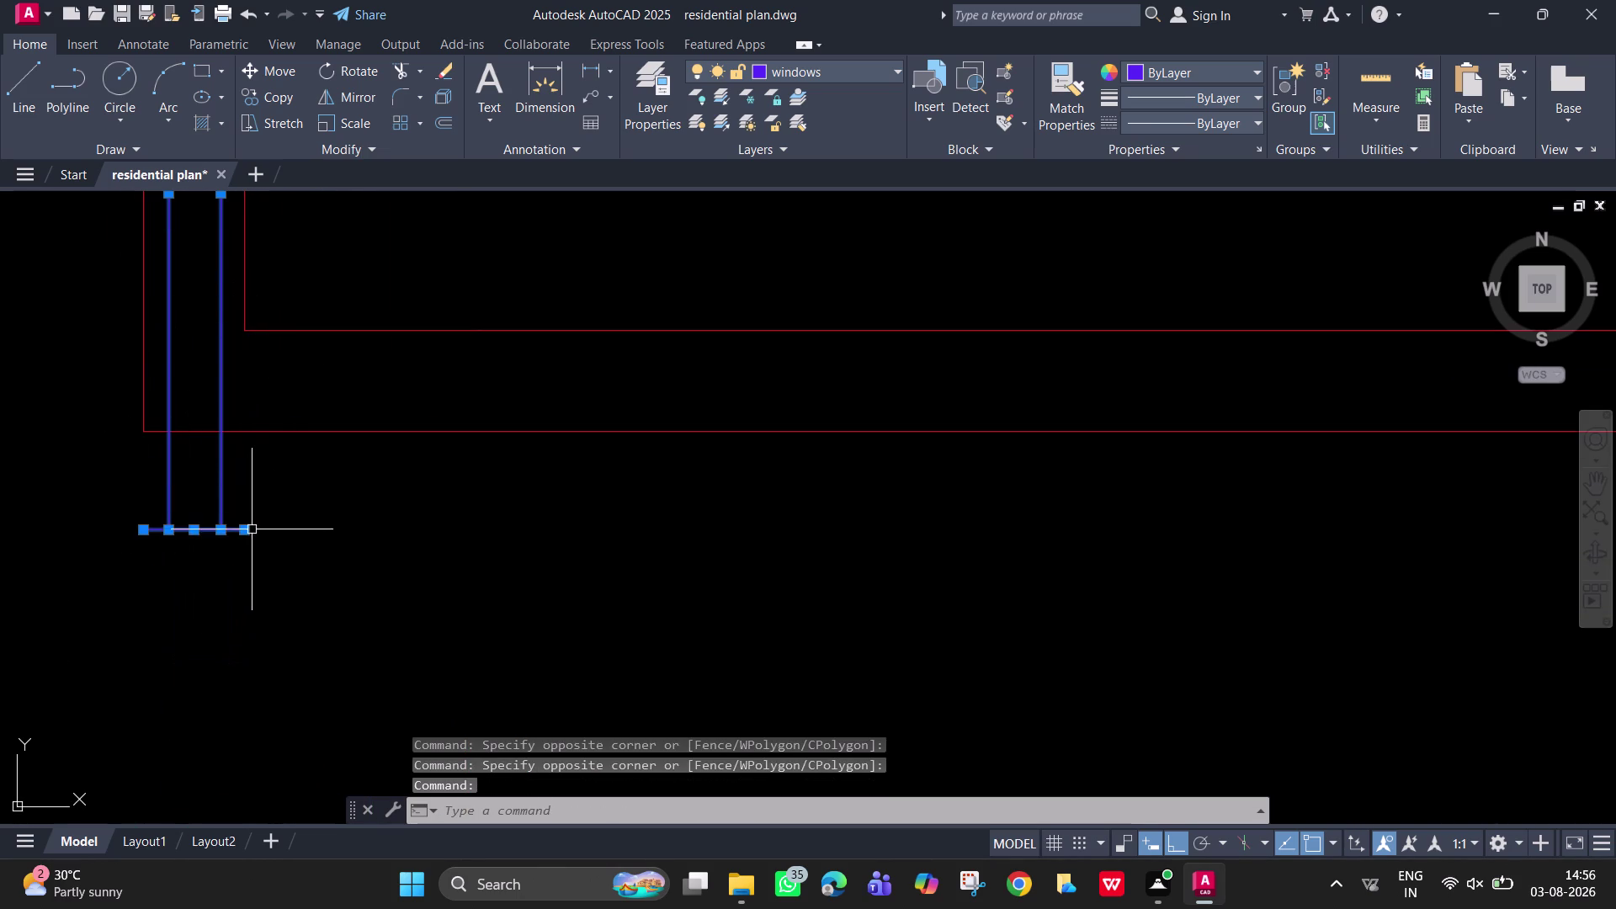
key(Delete)
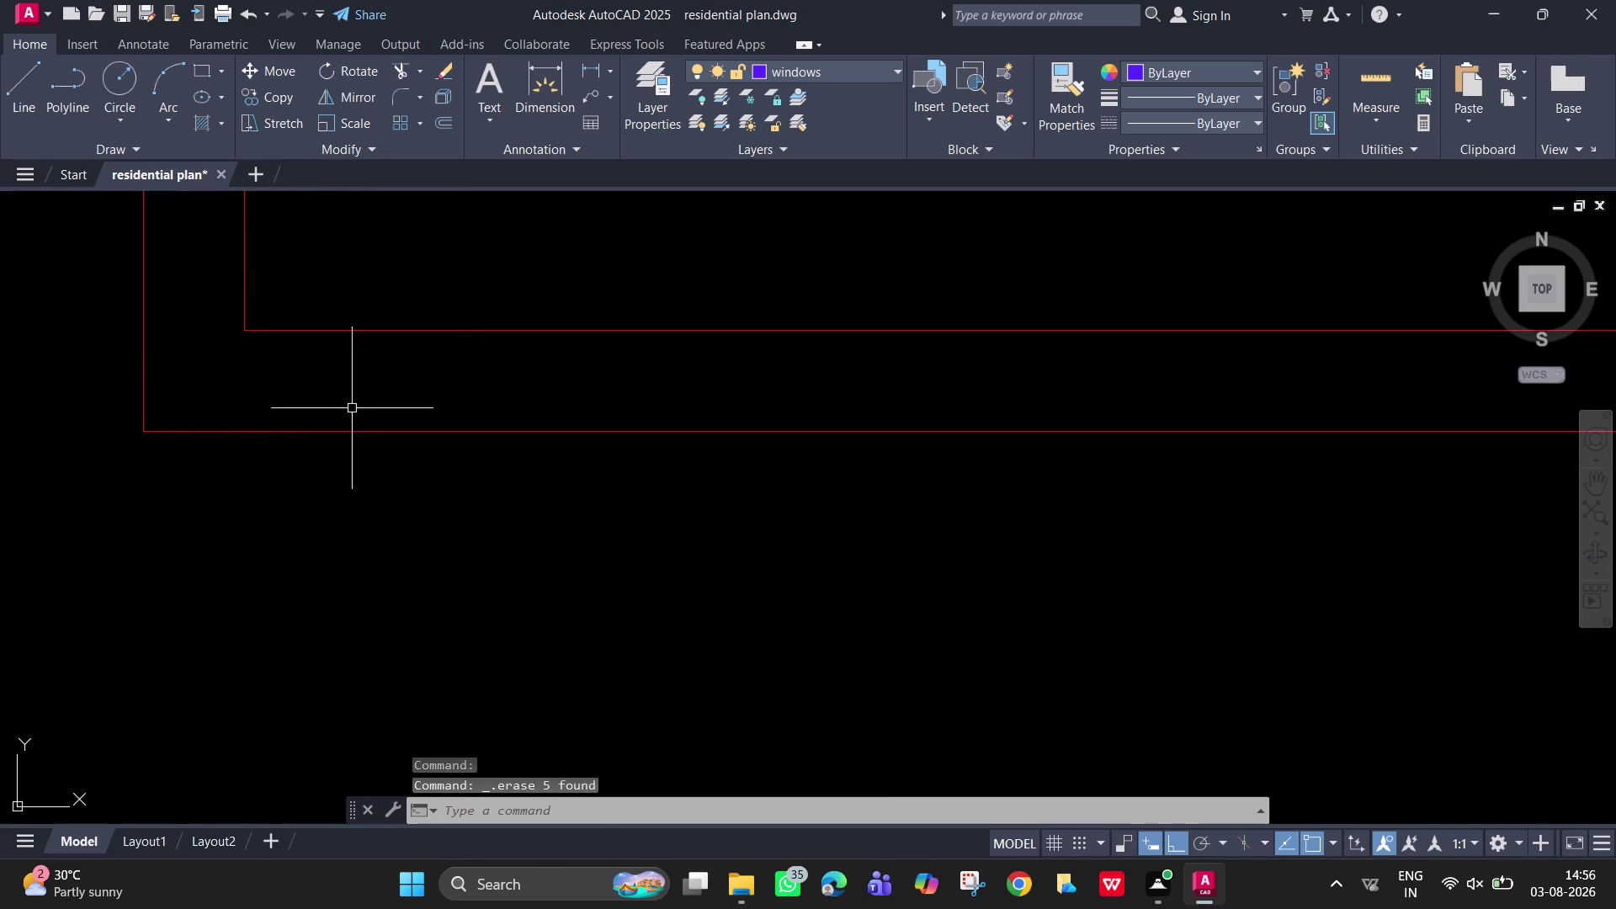
scroll(down, 3)
middle_drag(390, 457, 424, 759)
scroll(down, 3)
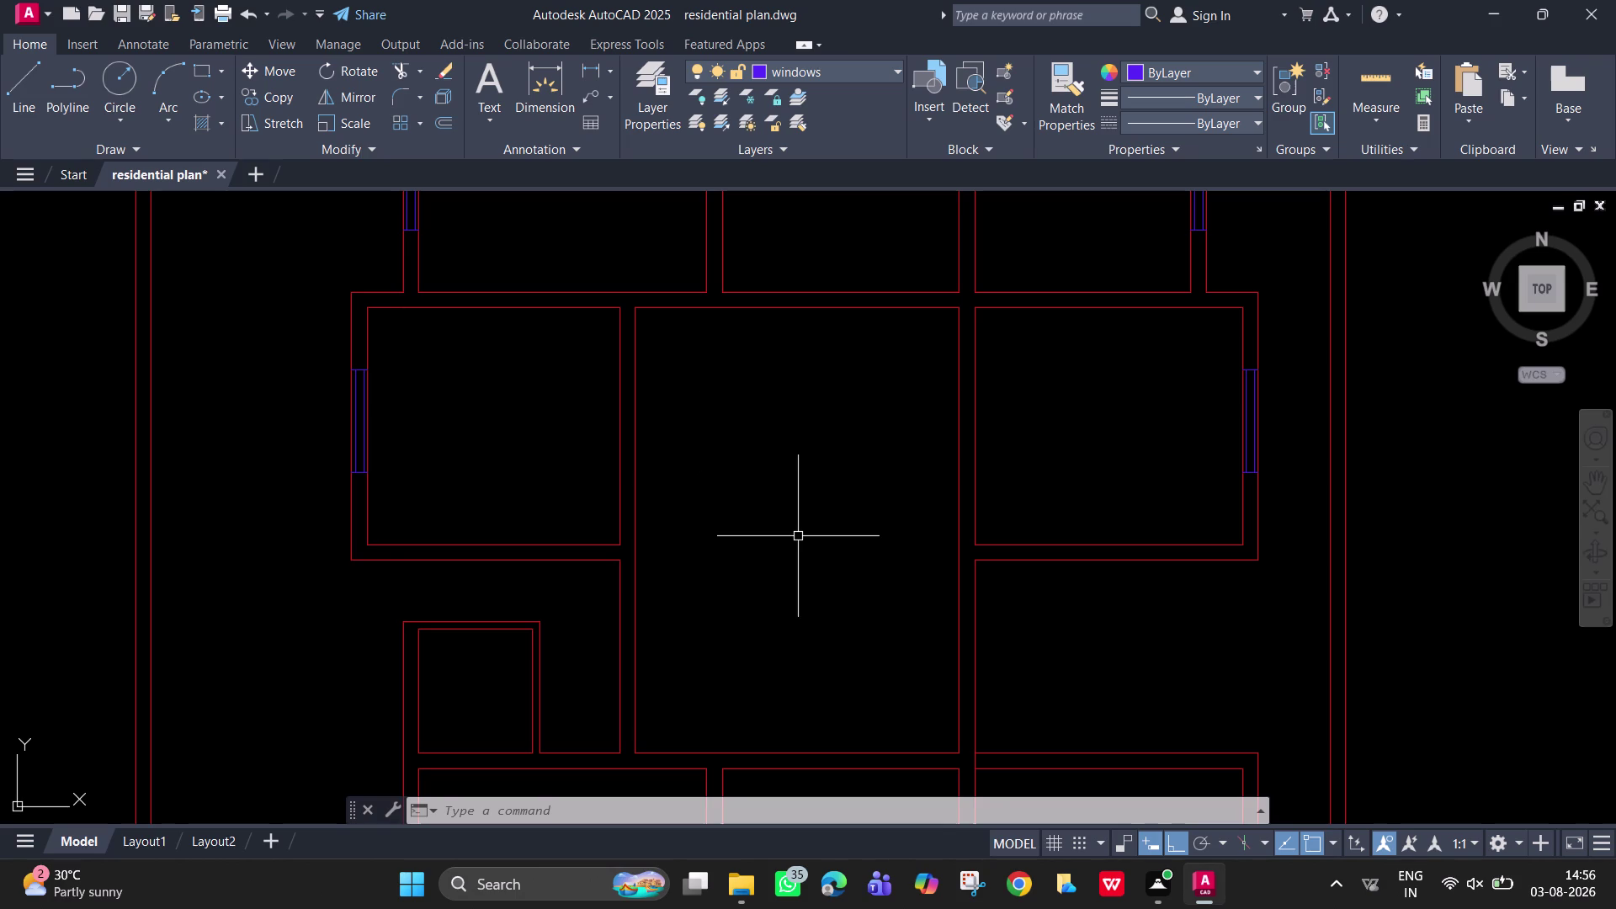
middle_drag(580, 567, 787, 131)
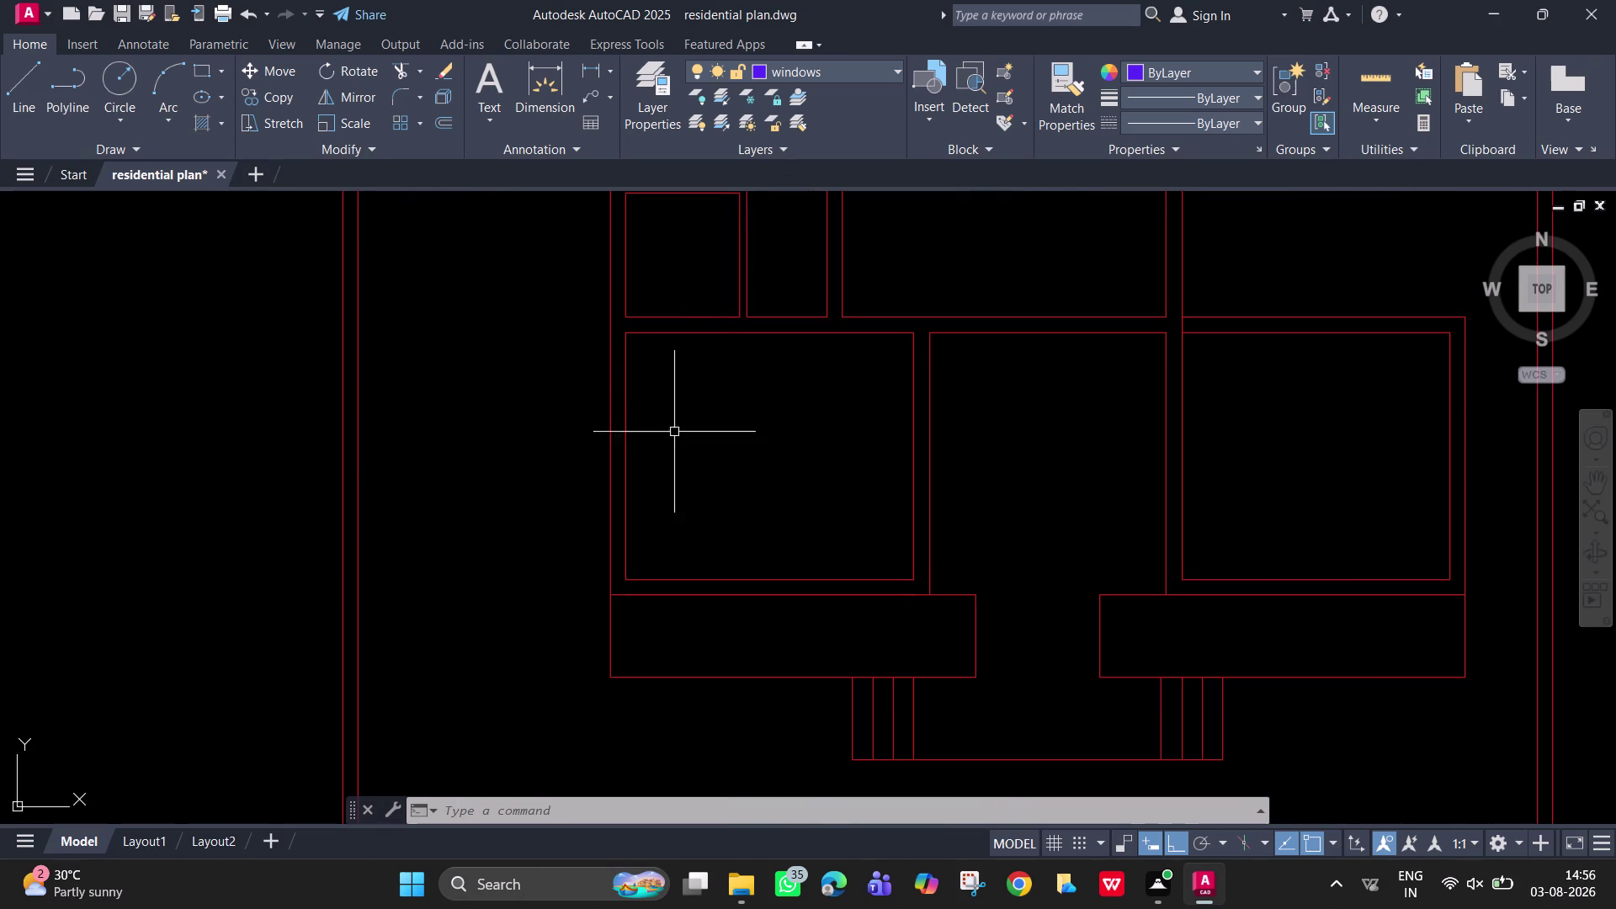
middle_drag(675, 457, 632, 539)
scroll(down, 3)
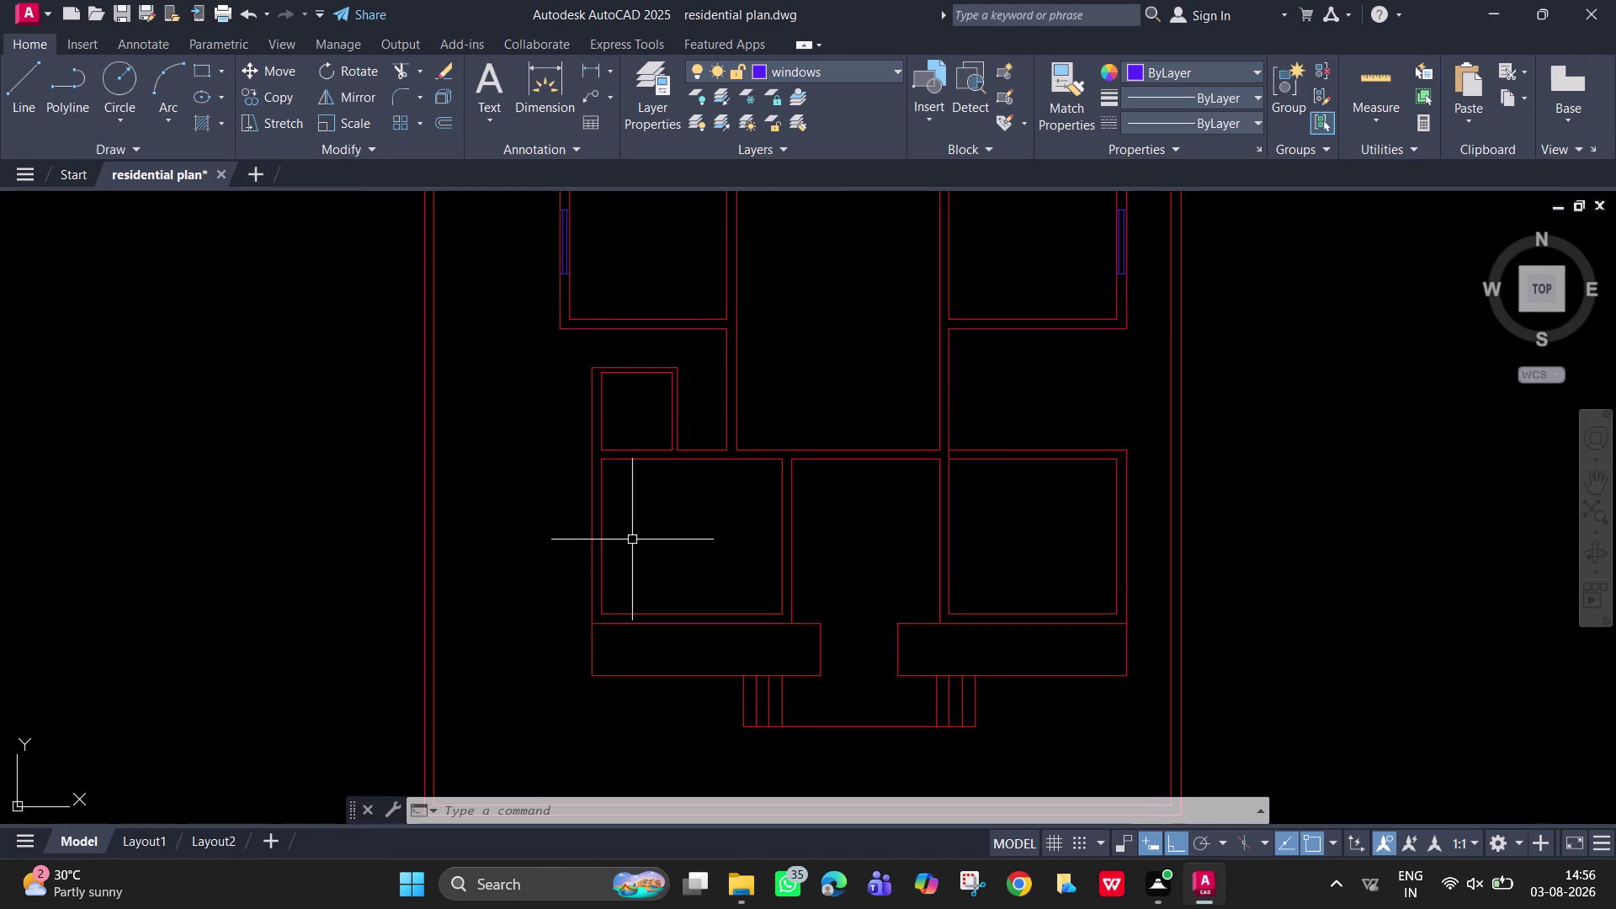
scroll(up, 3)
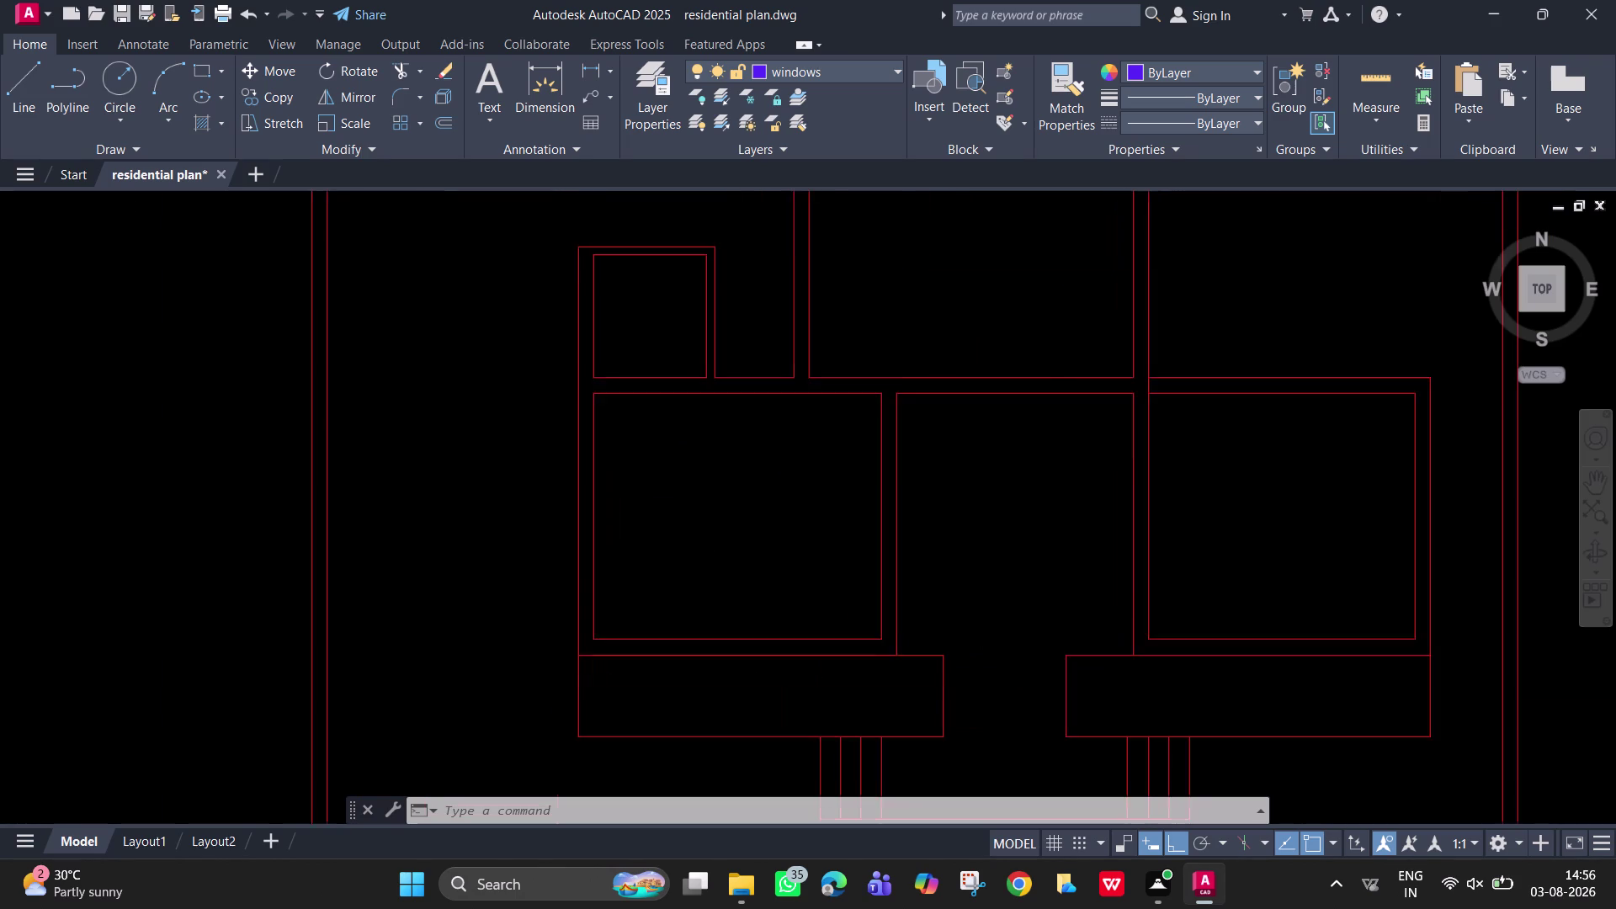
click(589, 66)
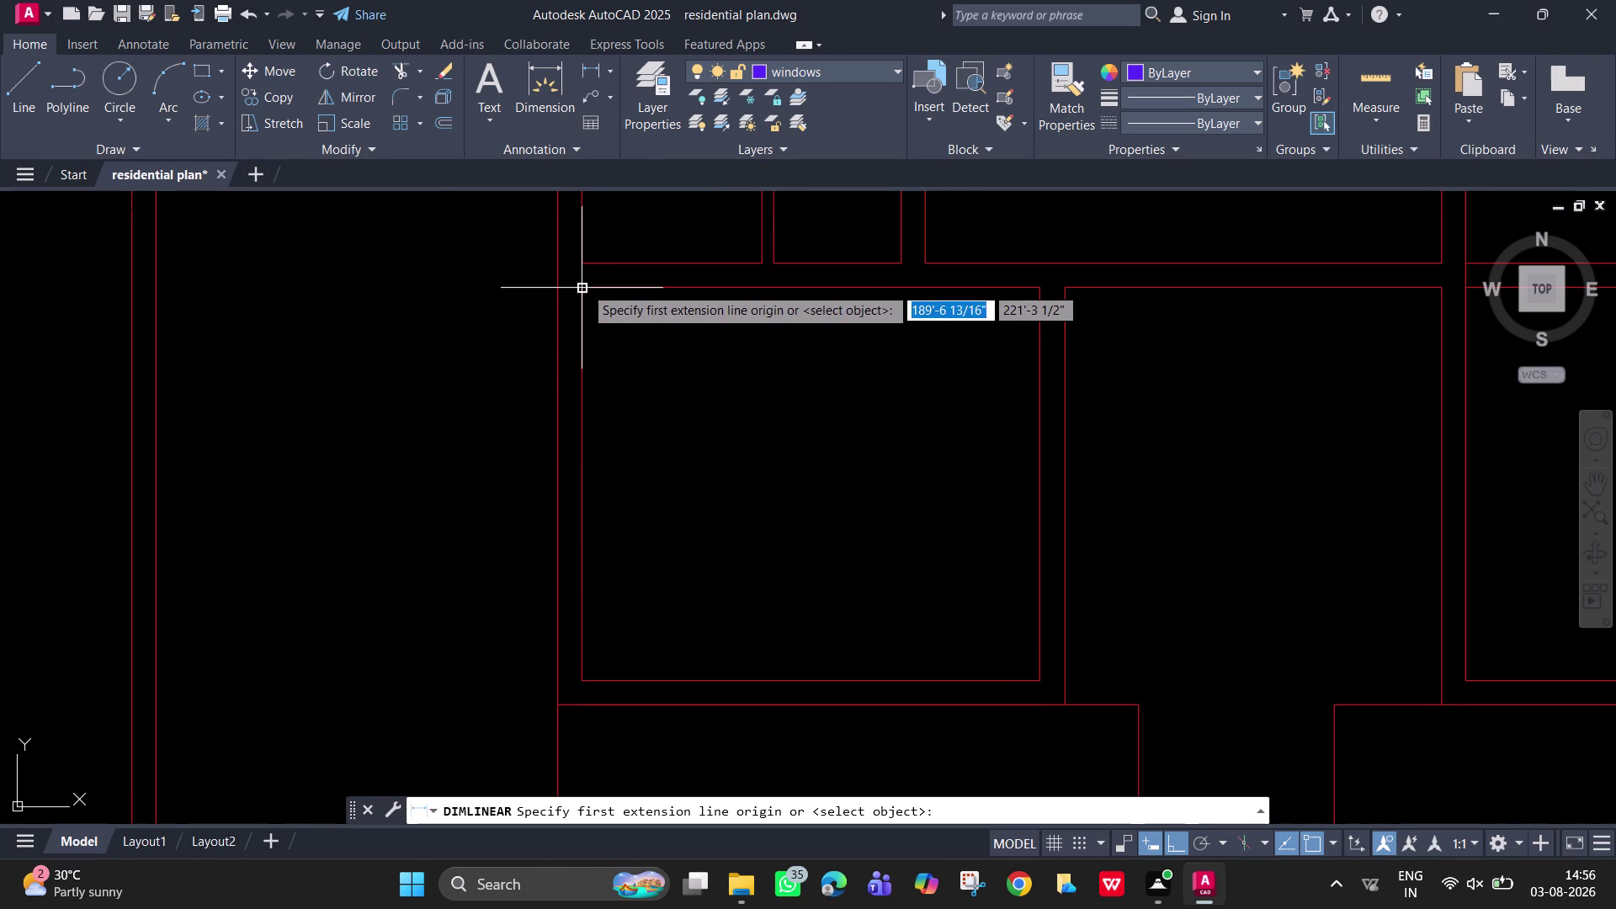
click(584, 286)
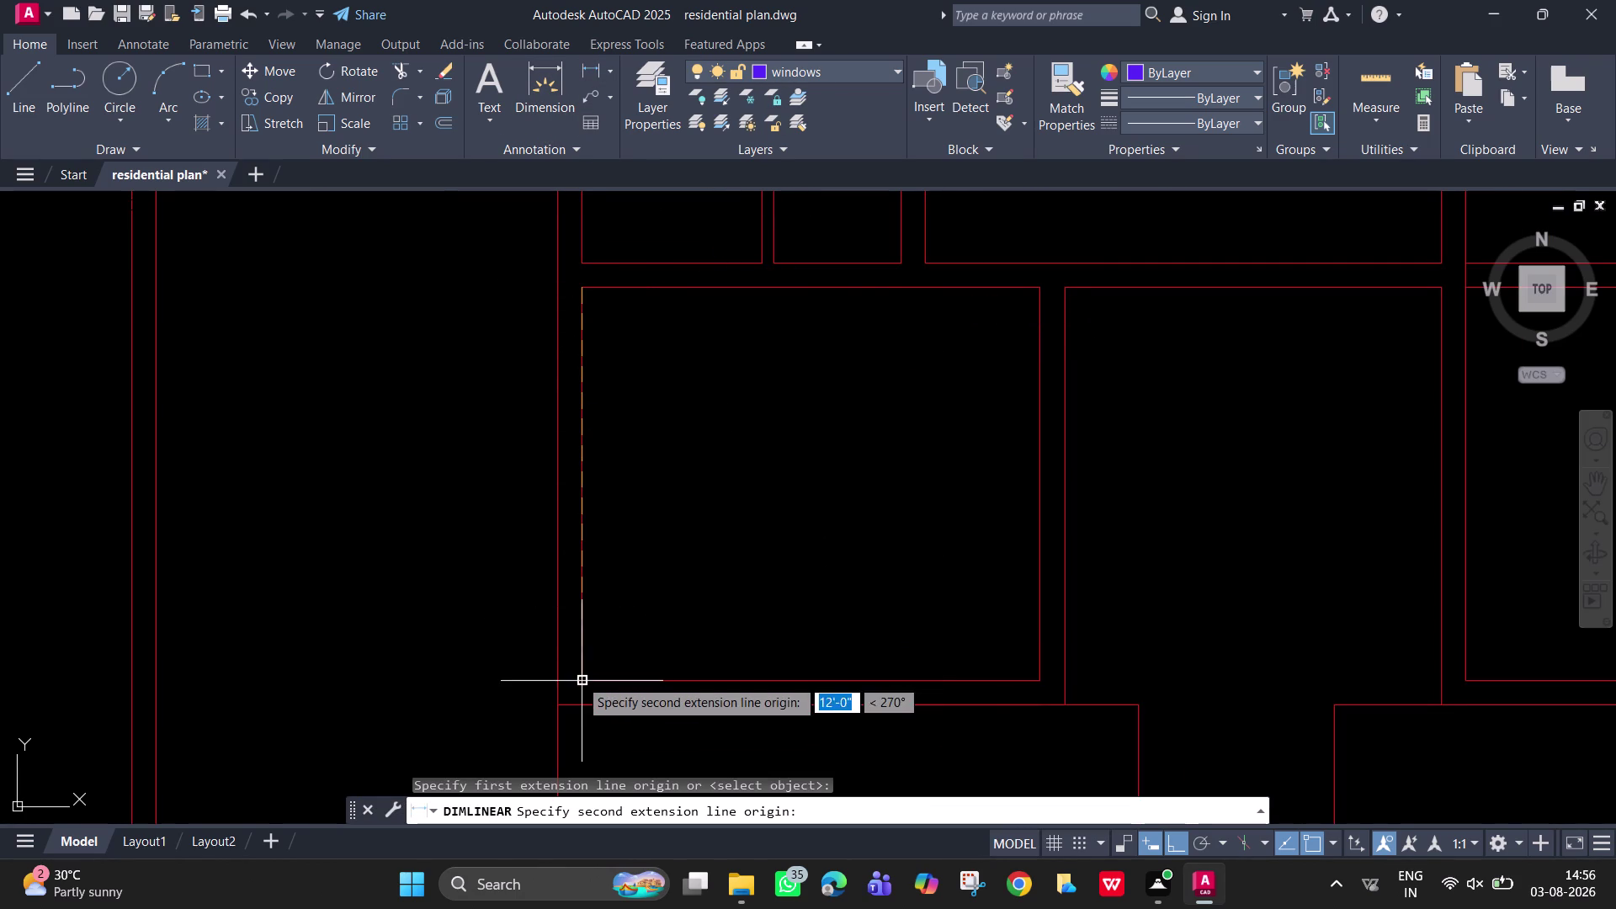
click(579, 679)
click(623, 677)
scroll(up, 3)
scroll(down, 3)
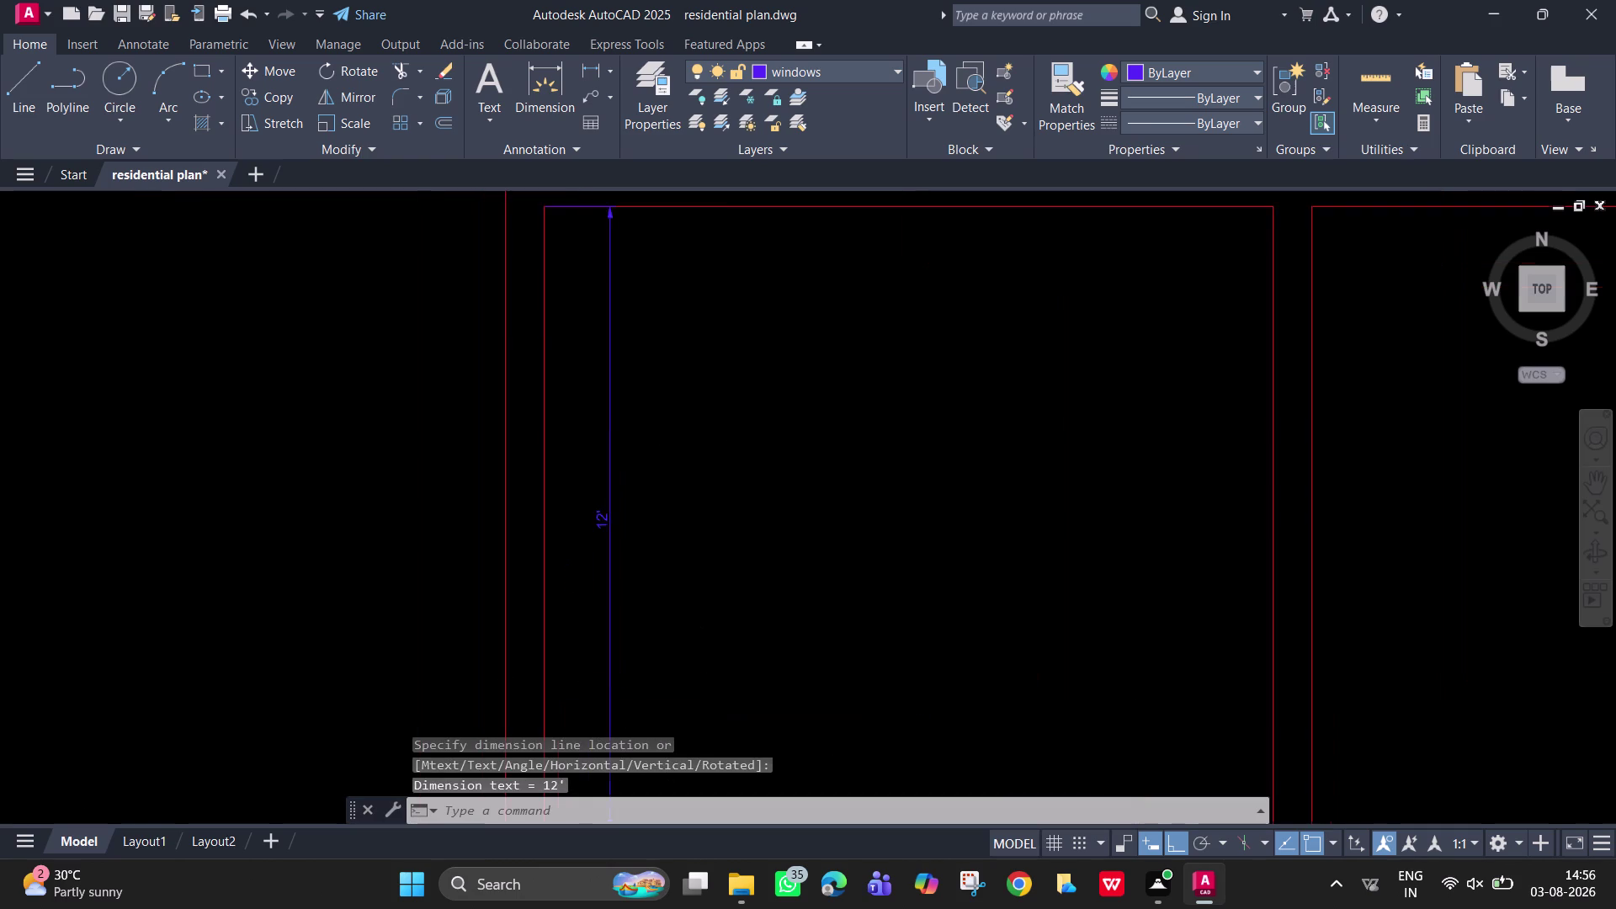
click(618, 475)
key(Delete)
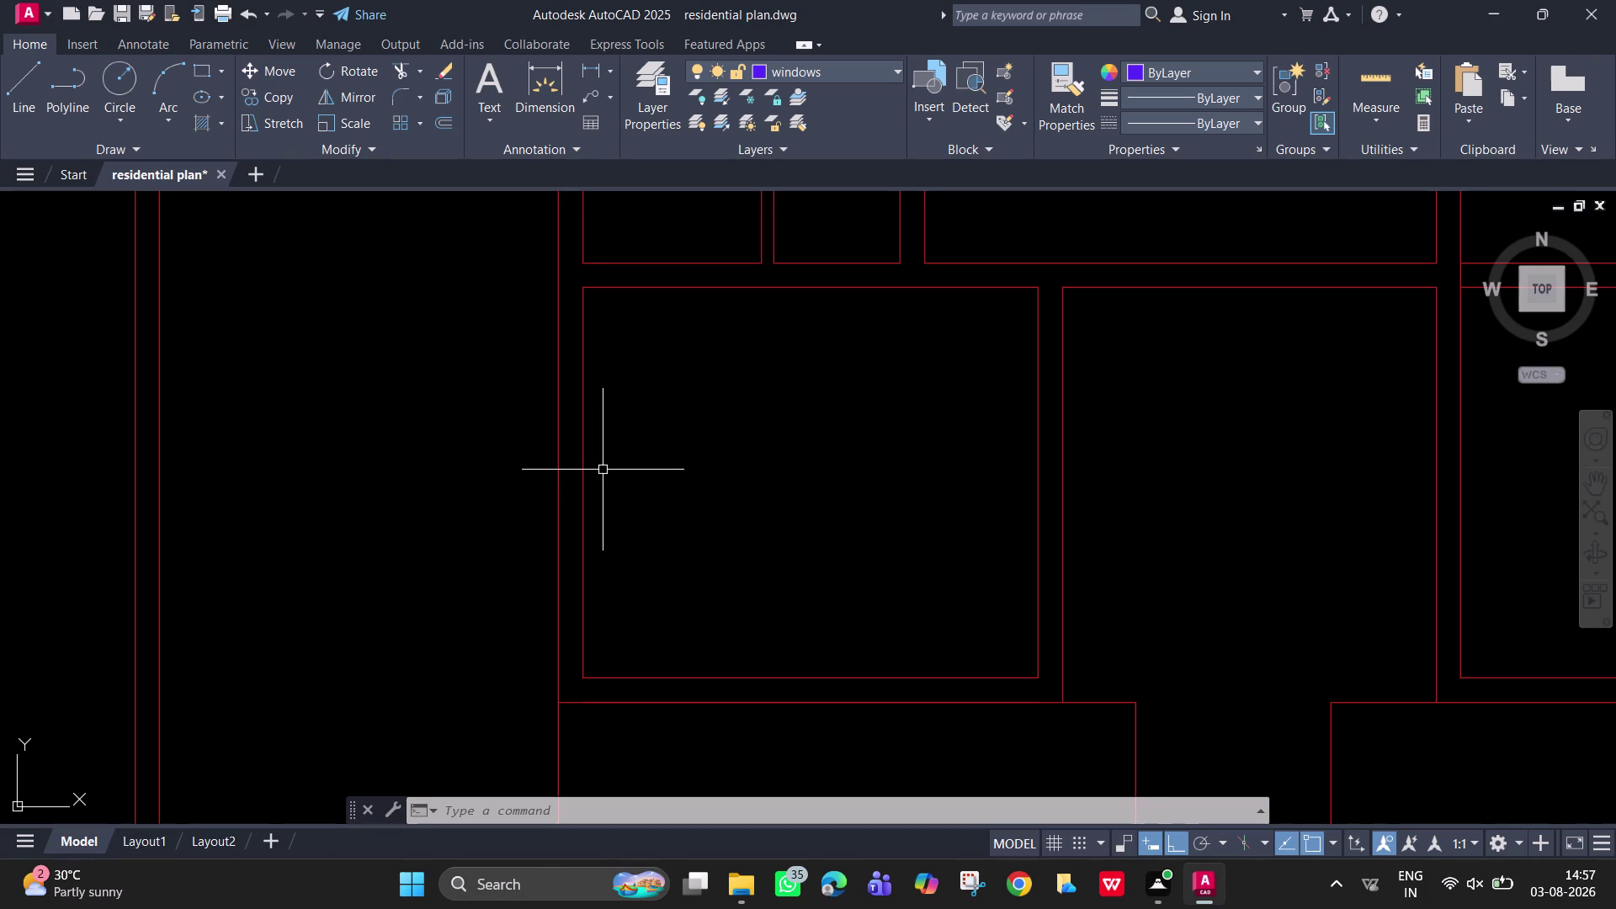
Draw a frame line across the wall, starting 3' below the room's top-left corner.
key(l)
key(Return)
key(t)
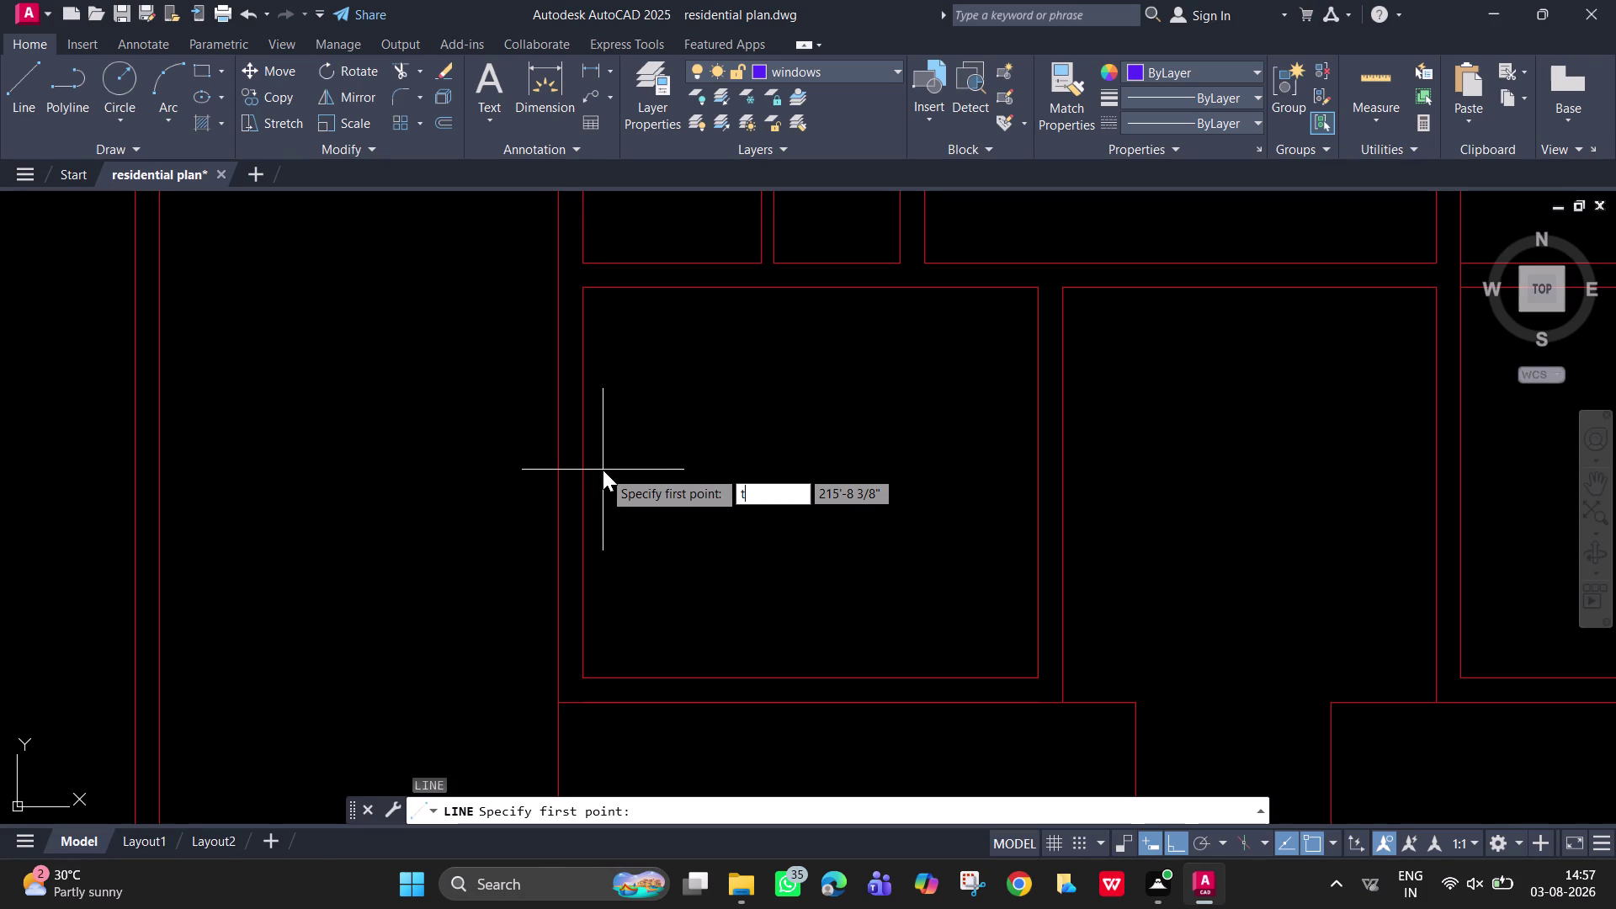
key(k)
key(Return)
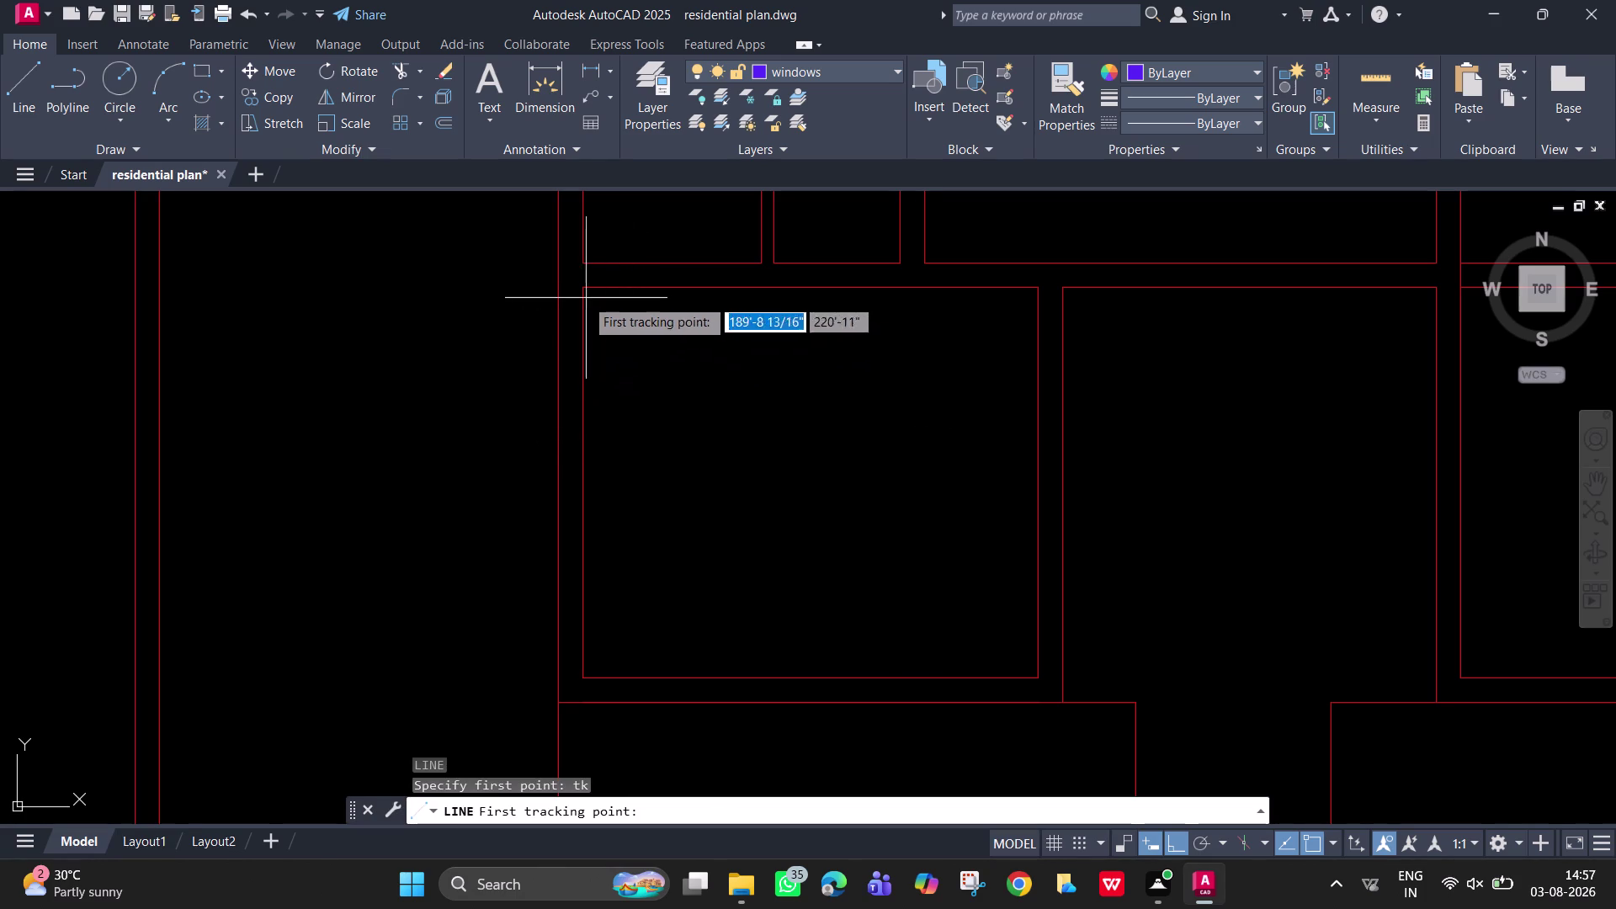
click(585, 290)
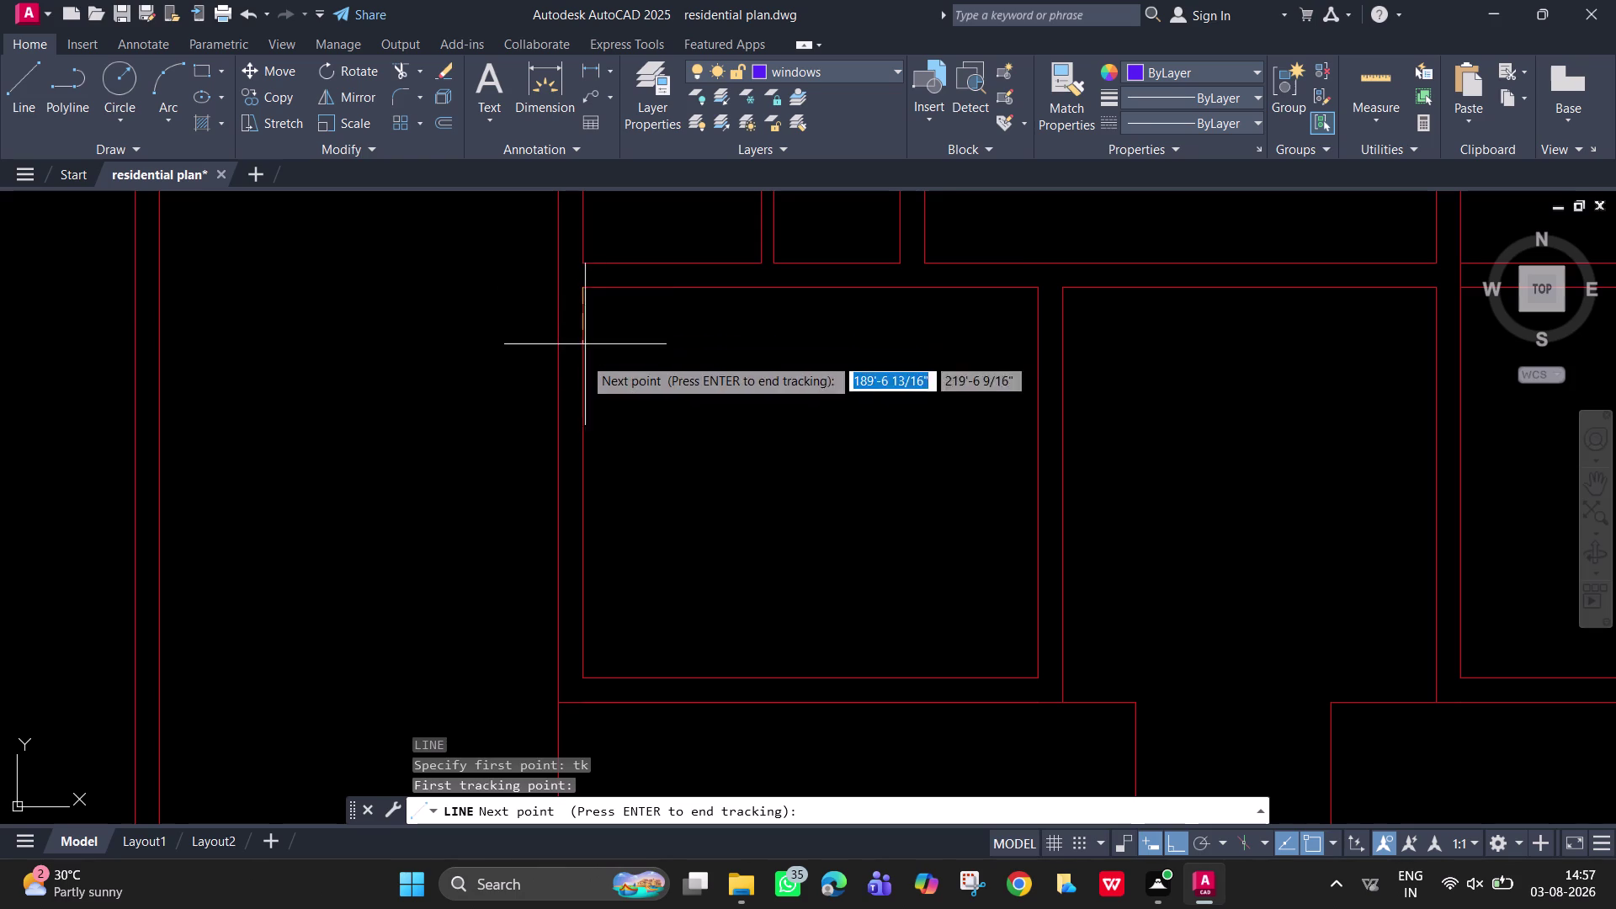
text(3)
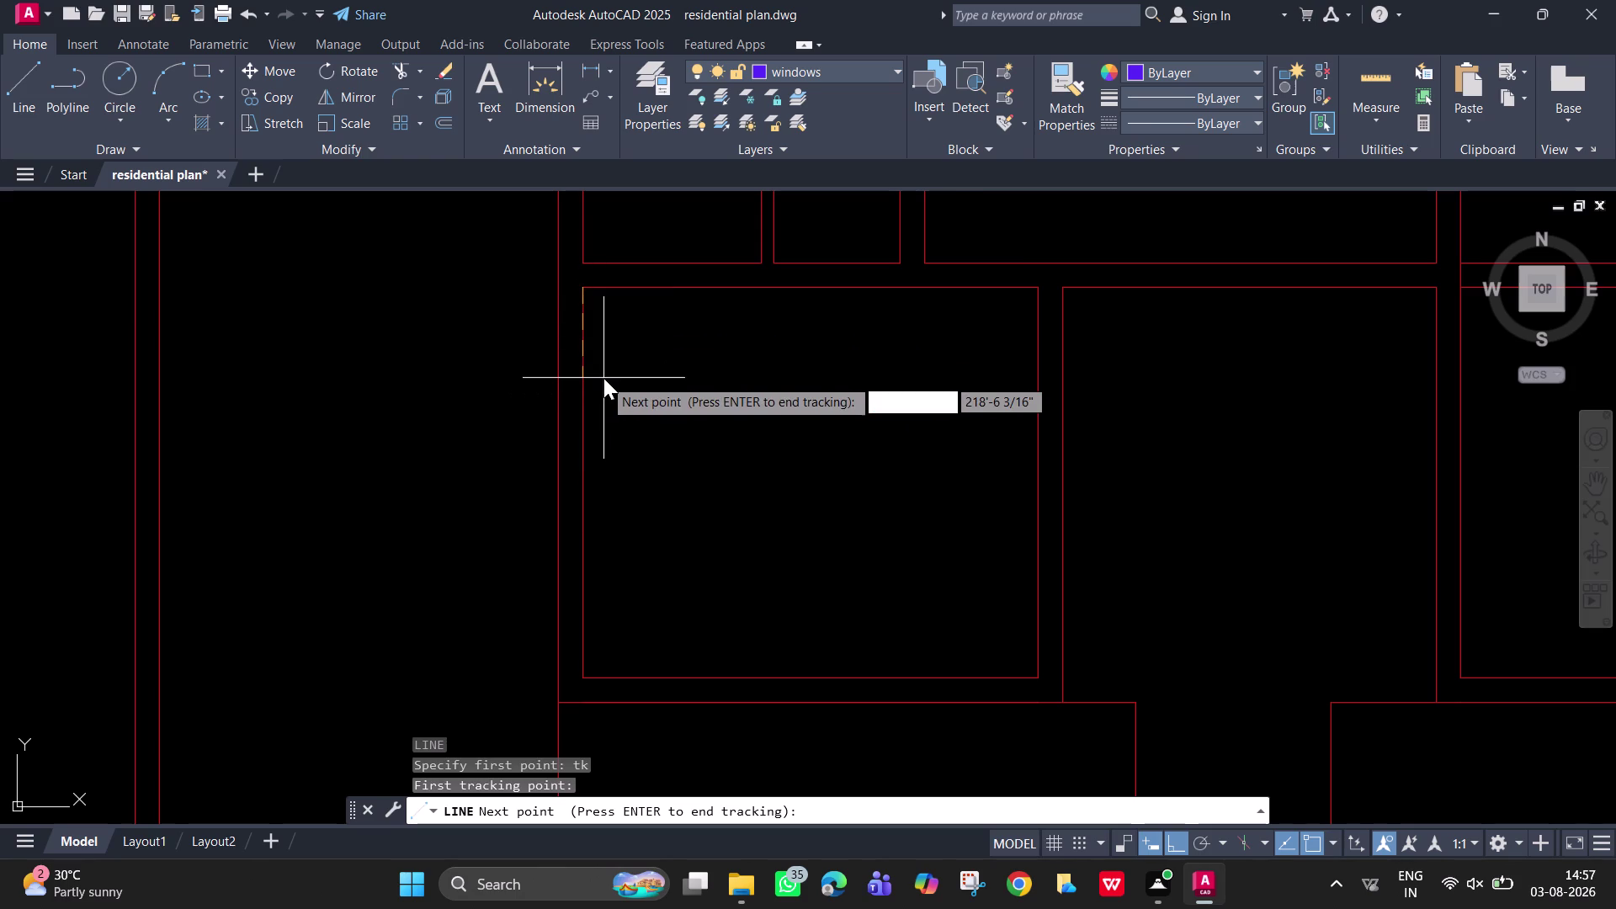
text(')
key(Return)
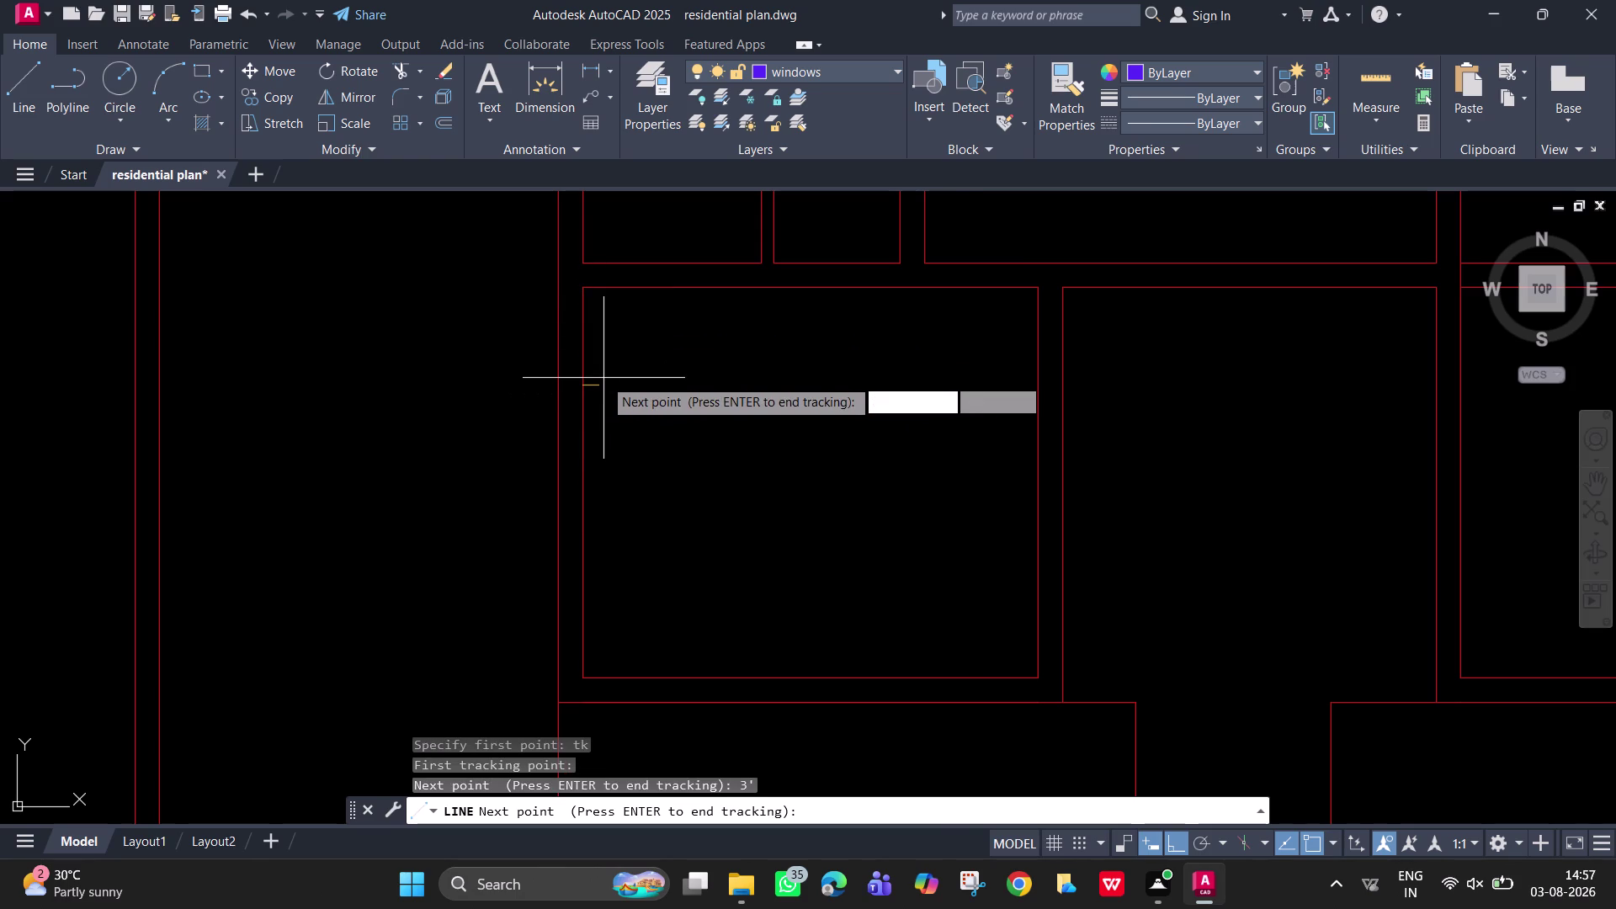
key(Return)
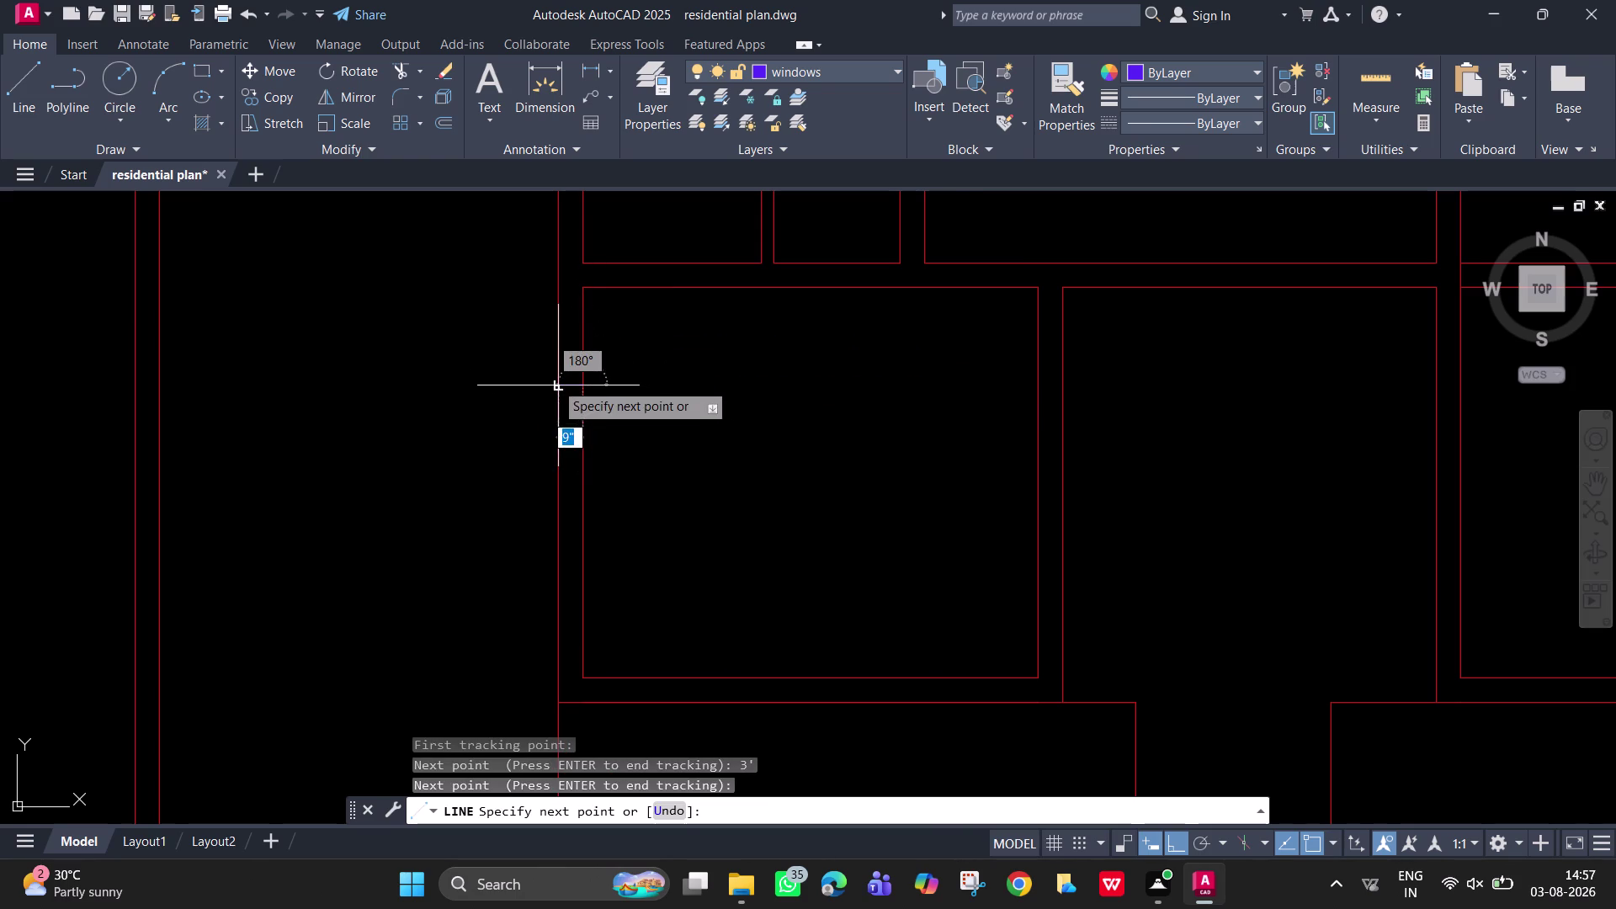
click(555, 382)
key(space)
Draw a 6' line from the window's top end along the wall.
scroll(up, 3)
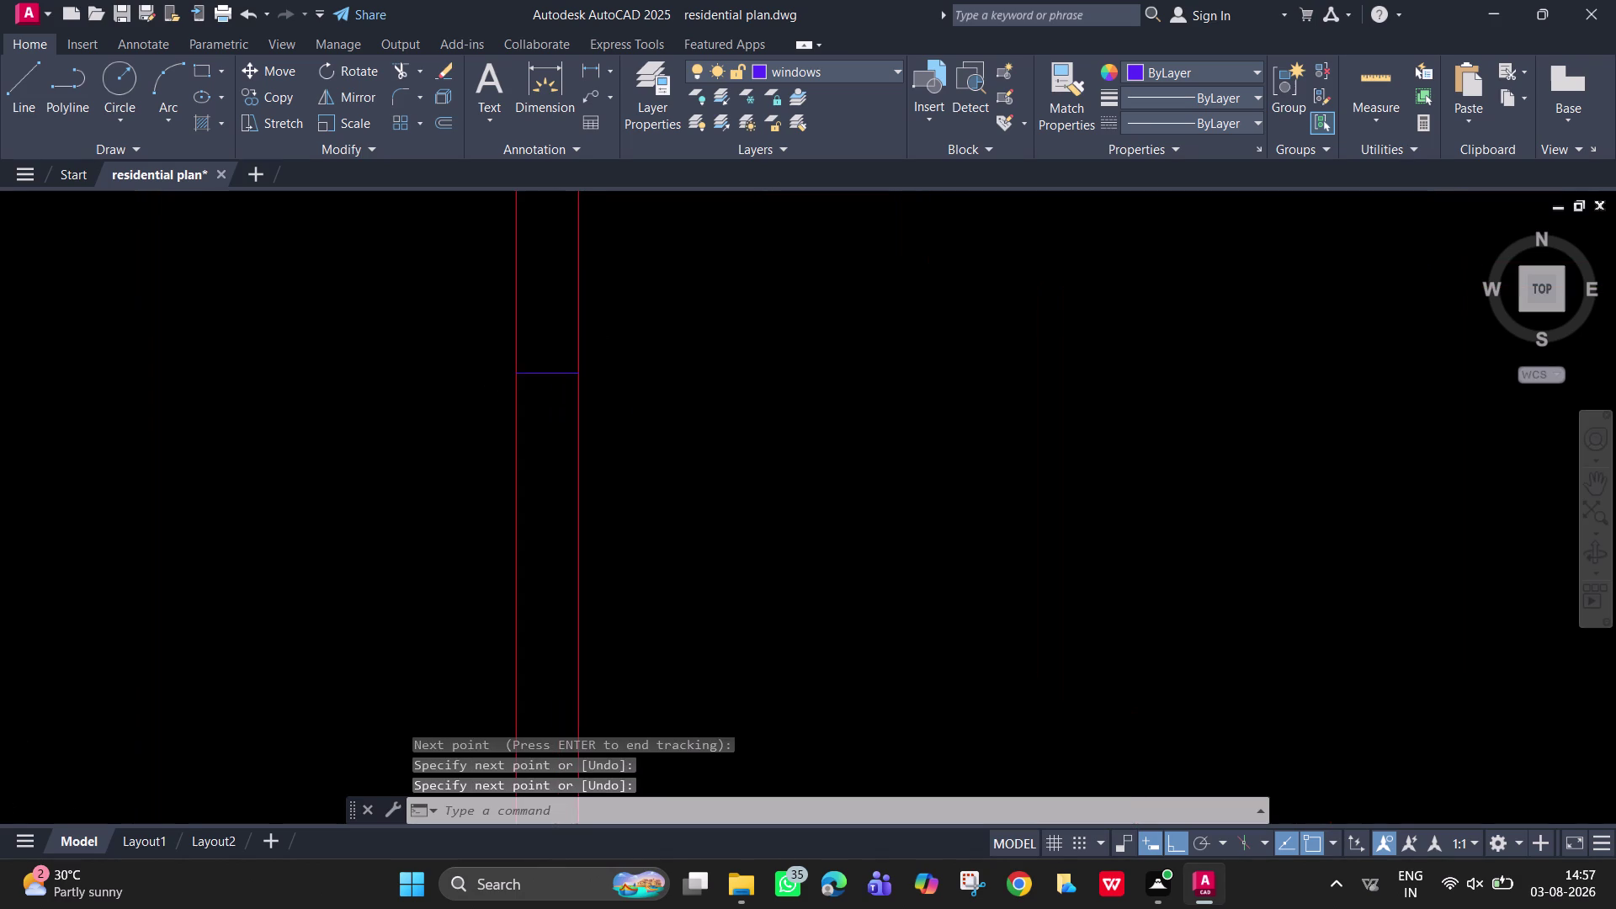
text(l)
key(space)
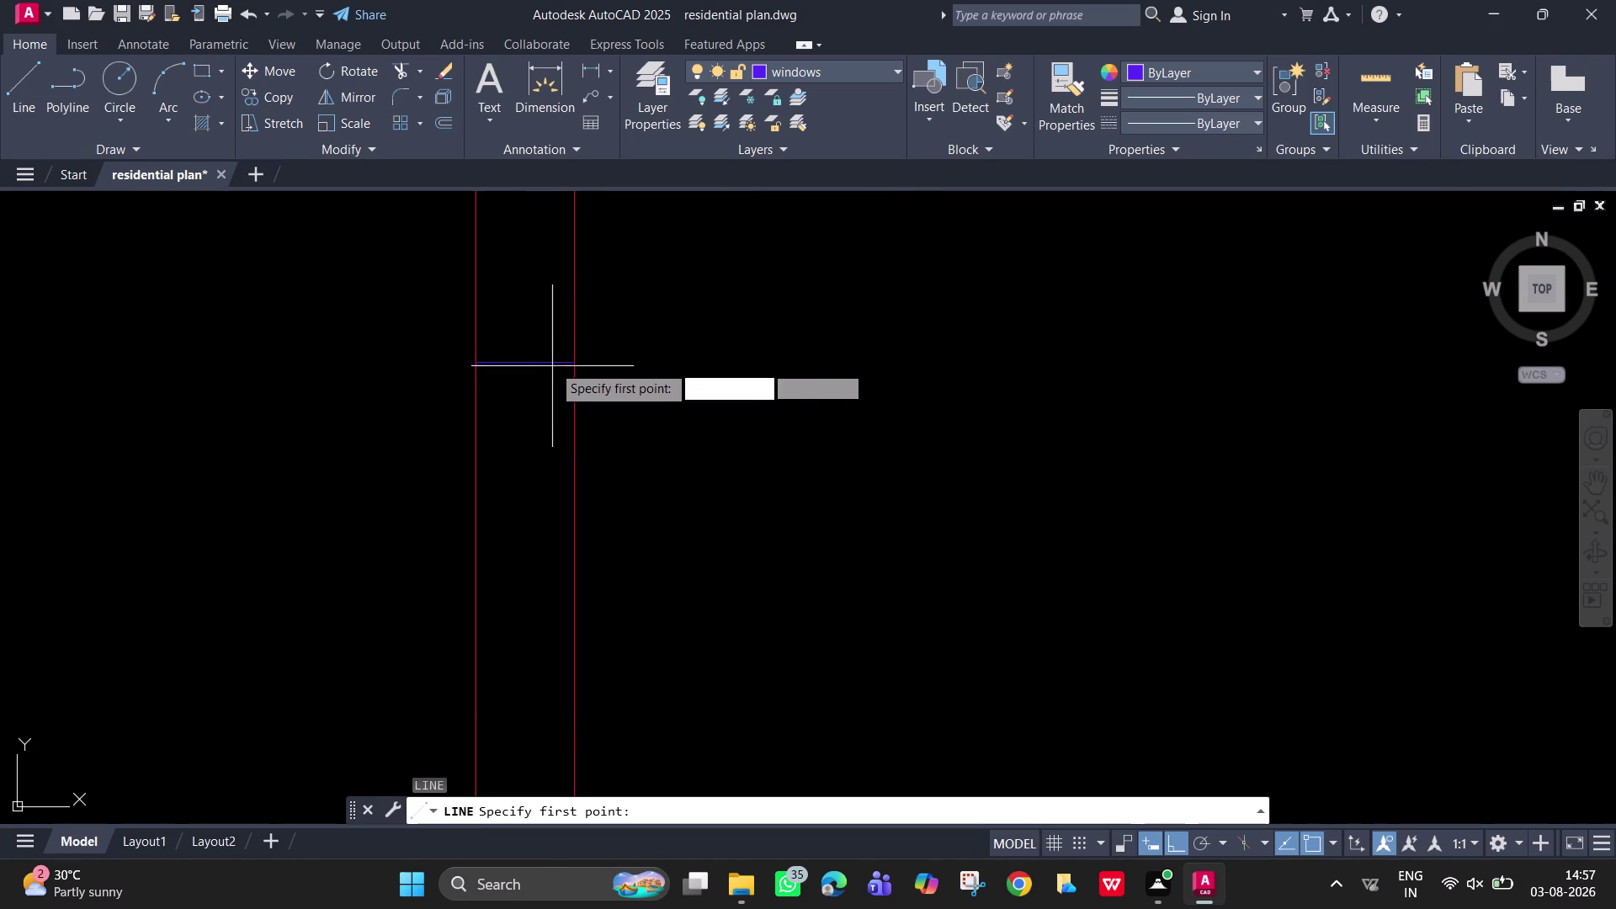
click(546, 361)
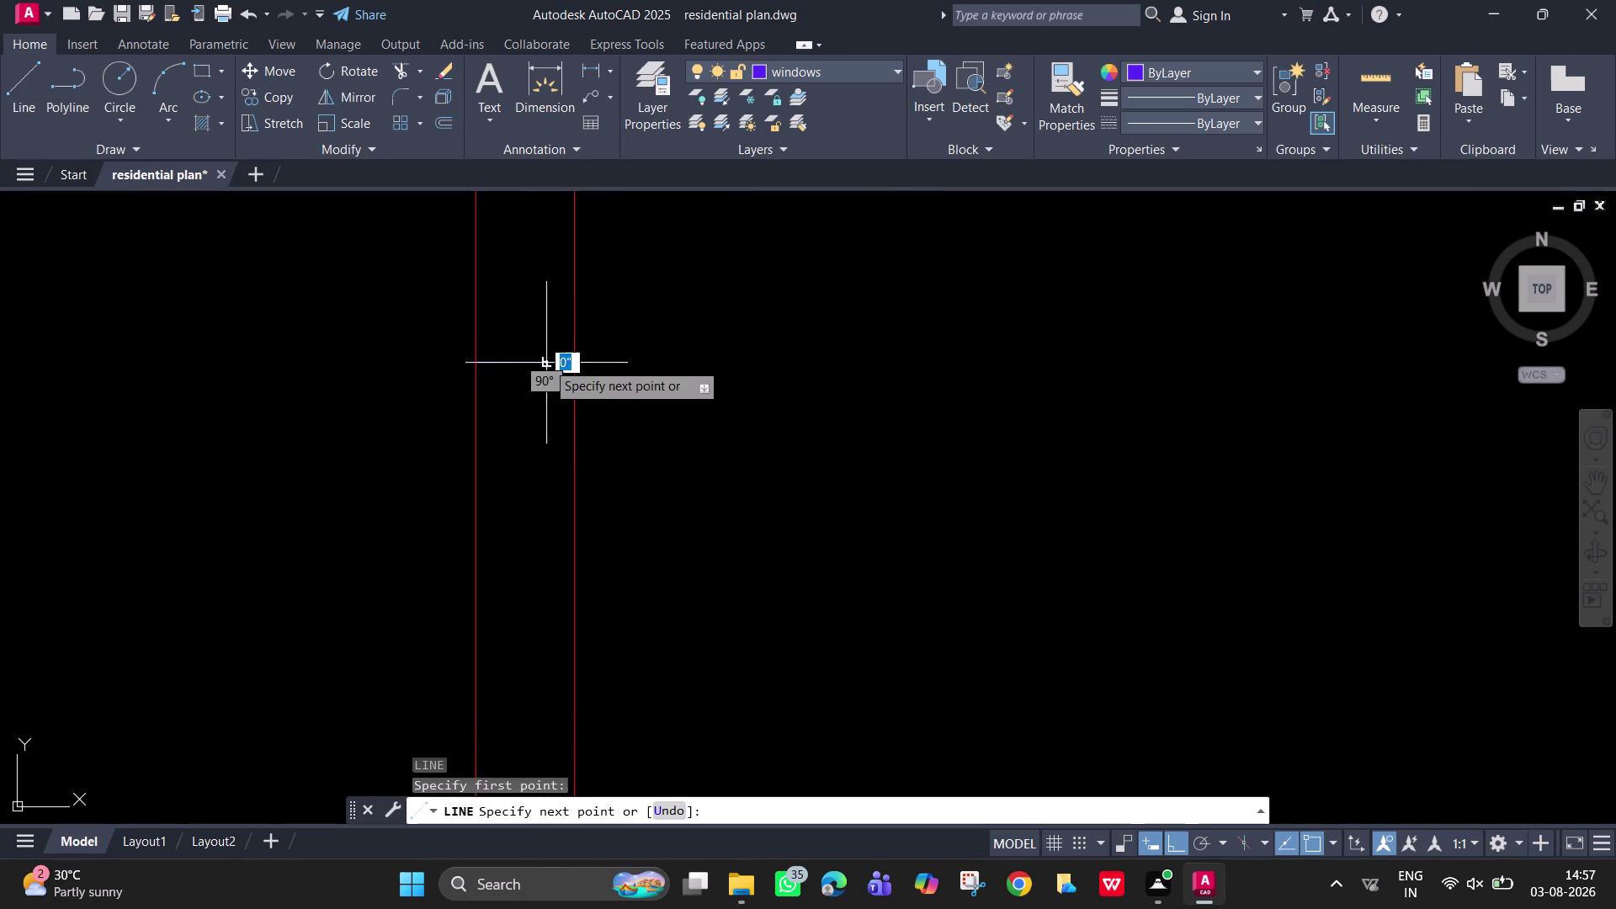
scroll(down, 3)
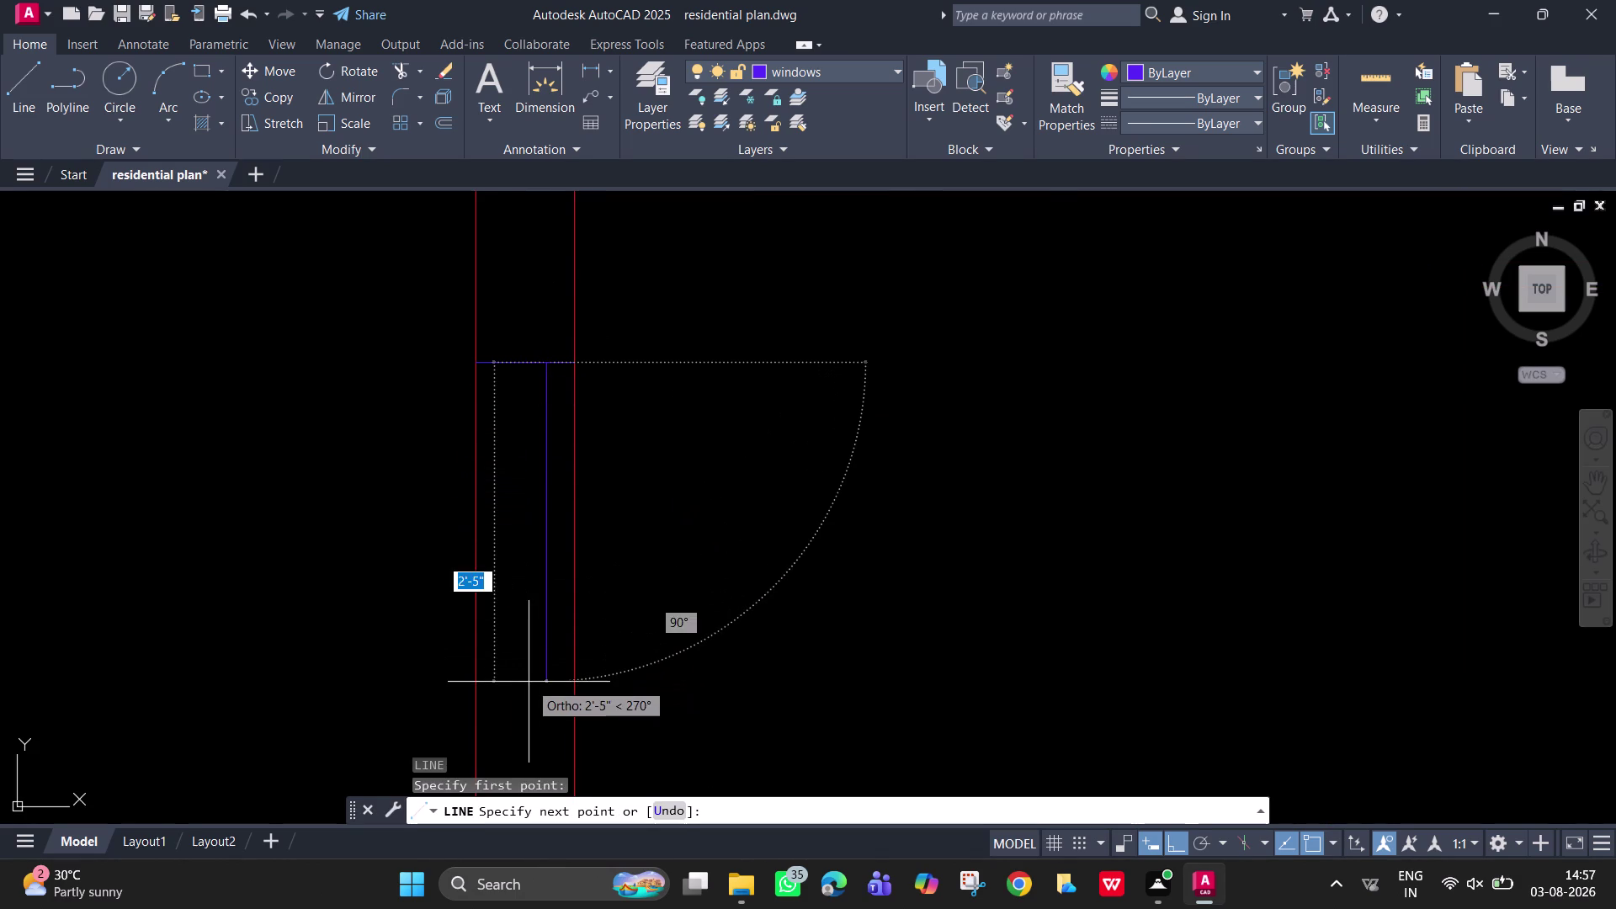
scroll(down, 3)
middle_drag(529, 682, 589, 562)
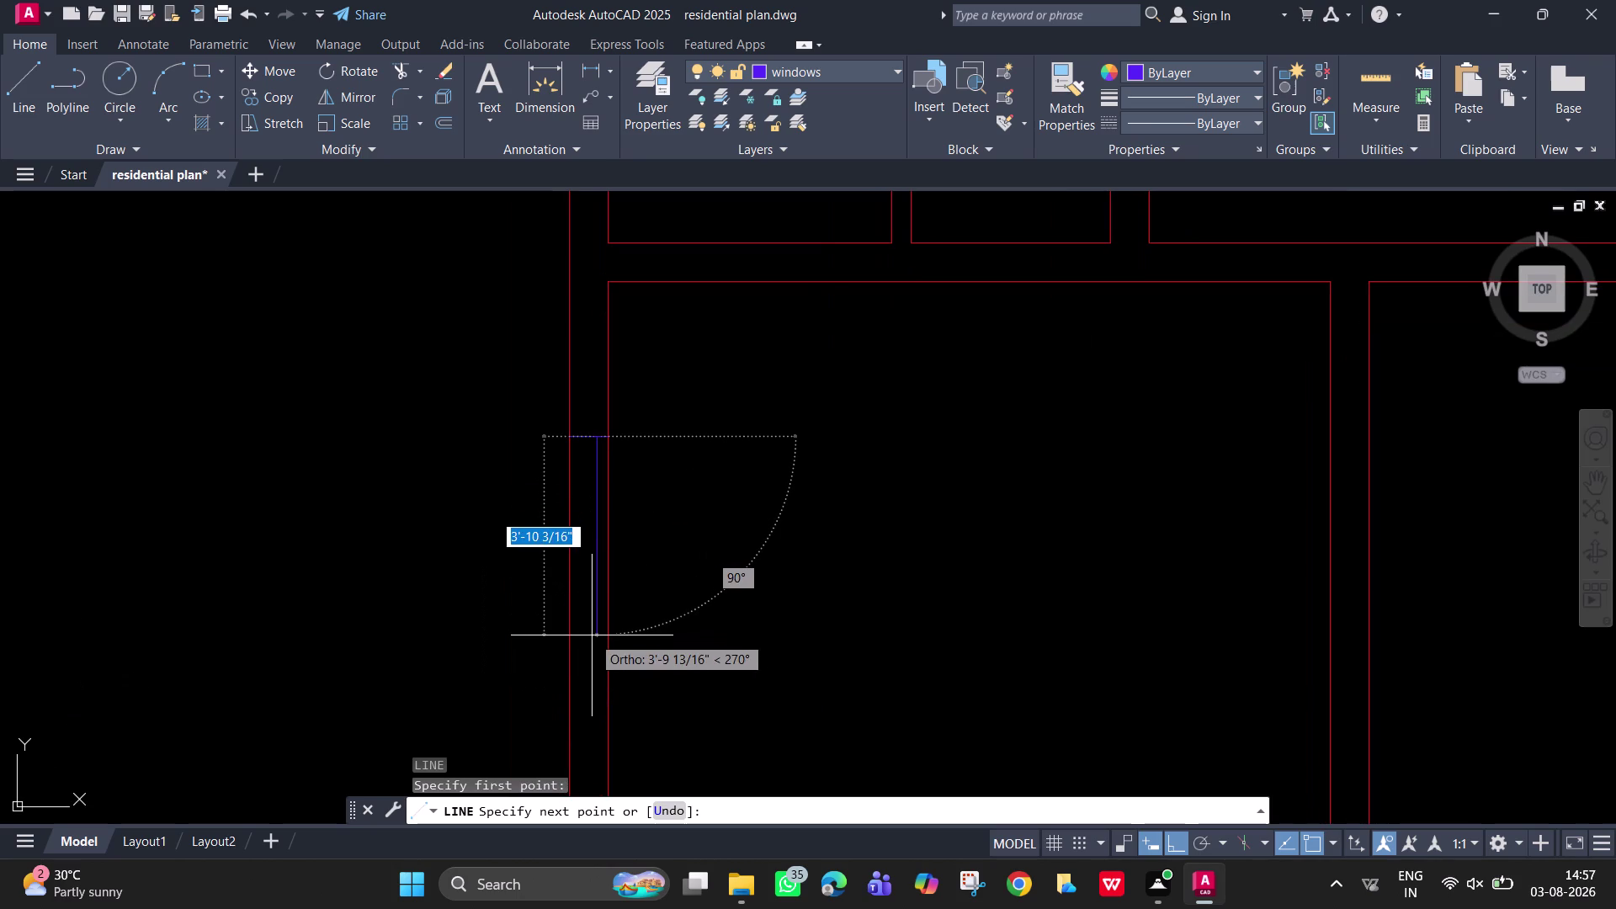
text(6')
key(Return)
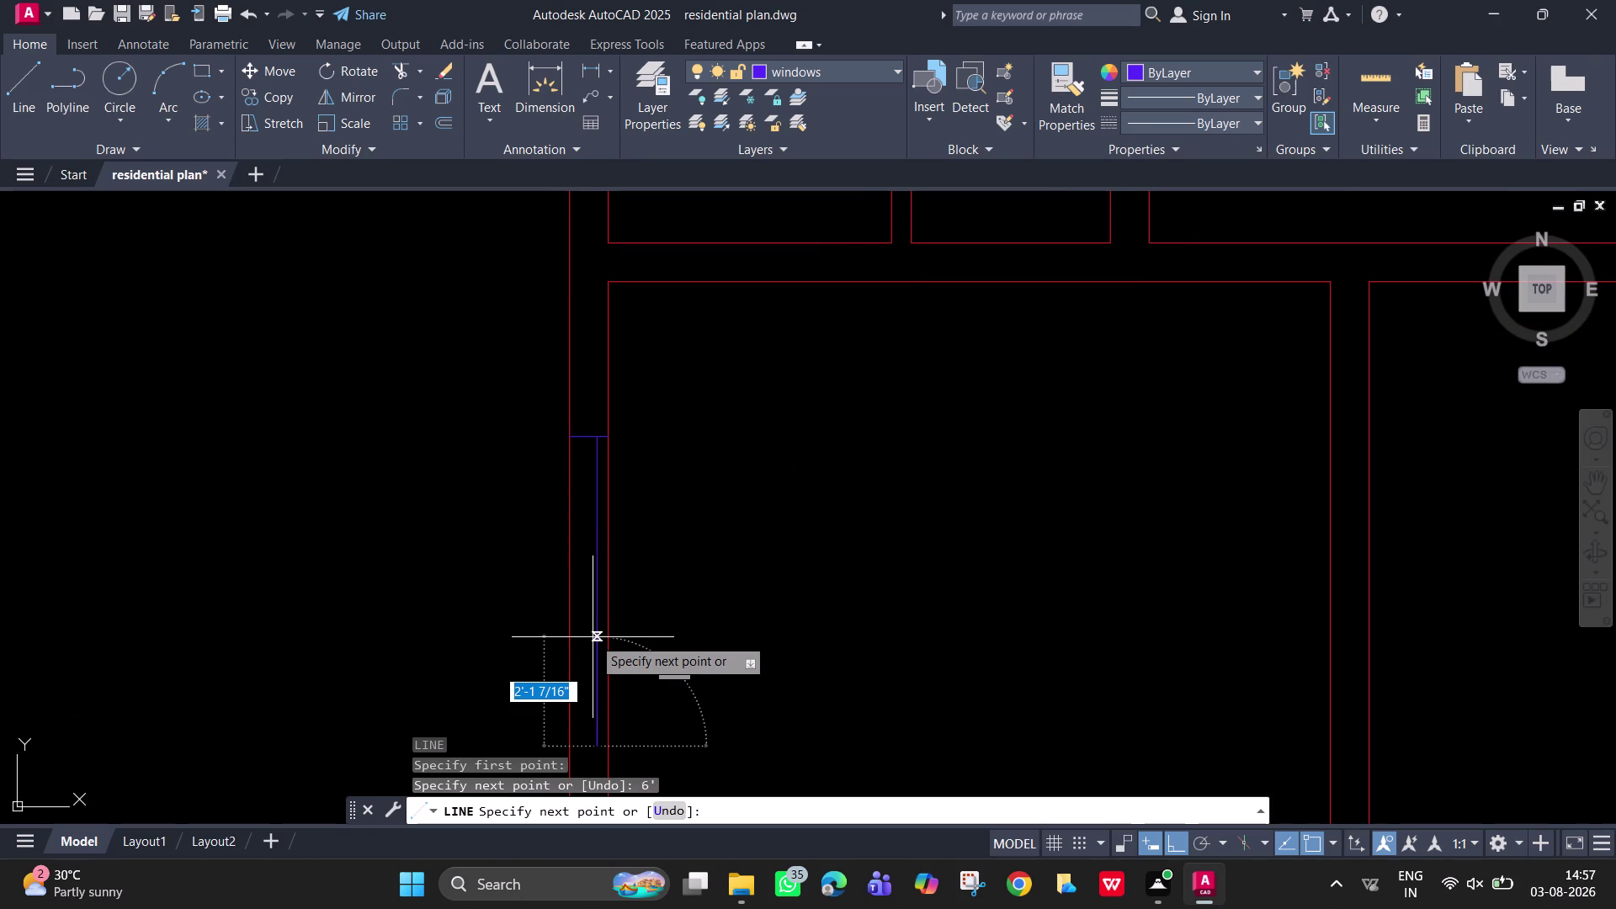
scroll(down, 3)
middle_drag(592, 637, 588, 300)
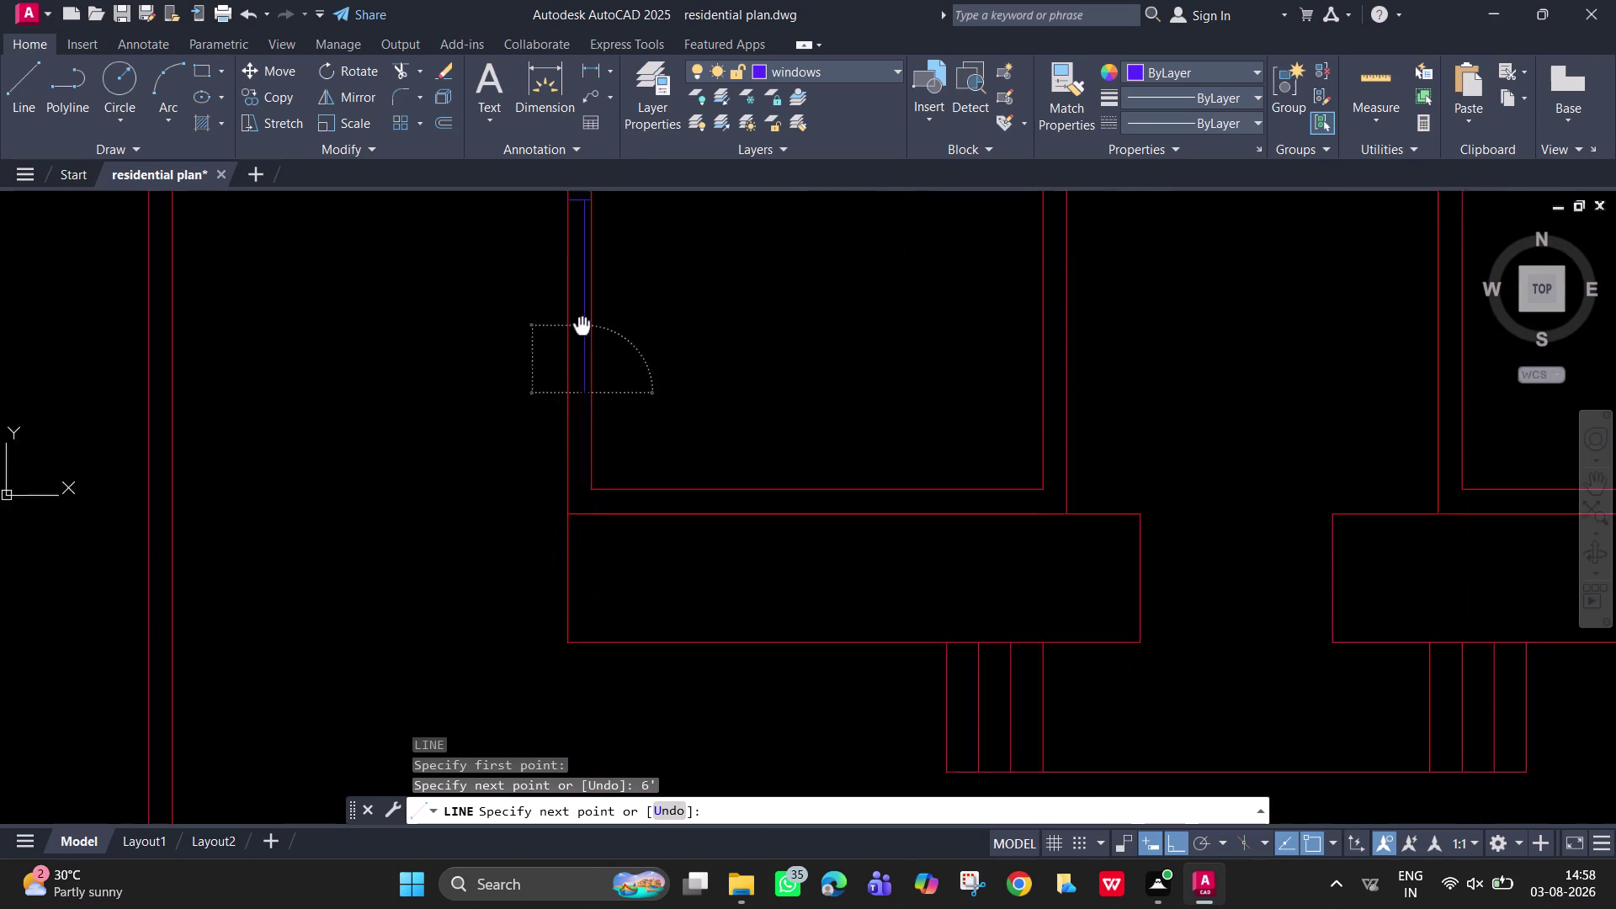
middle_drag(588, 300, 588, 298)
scroll(up, 3)
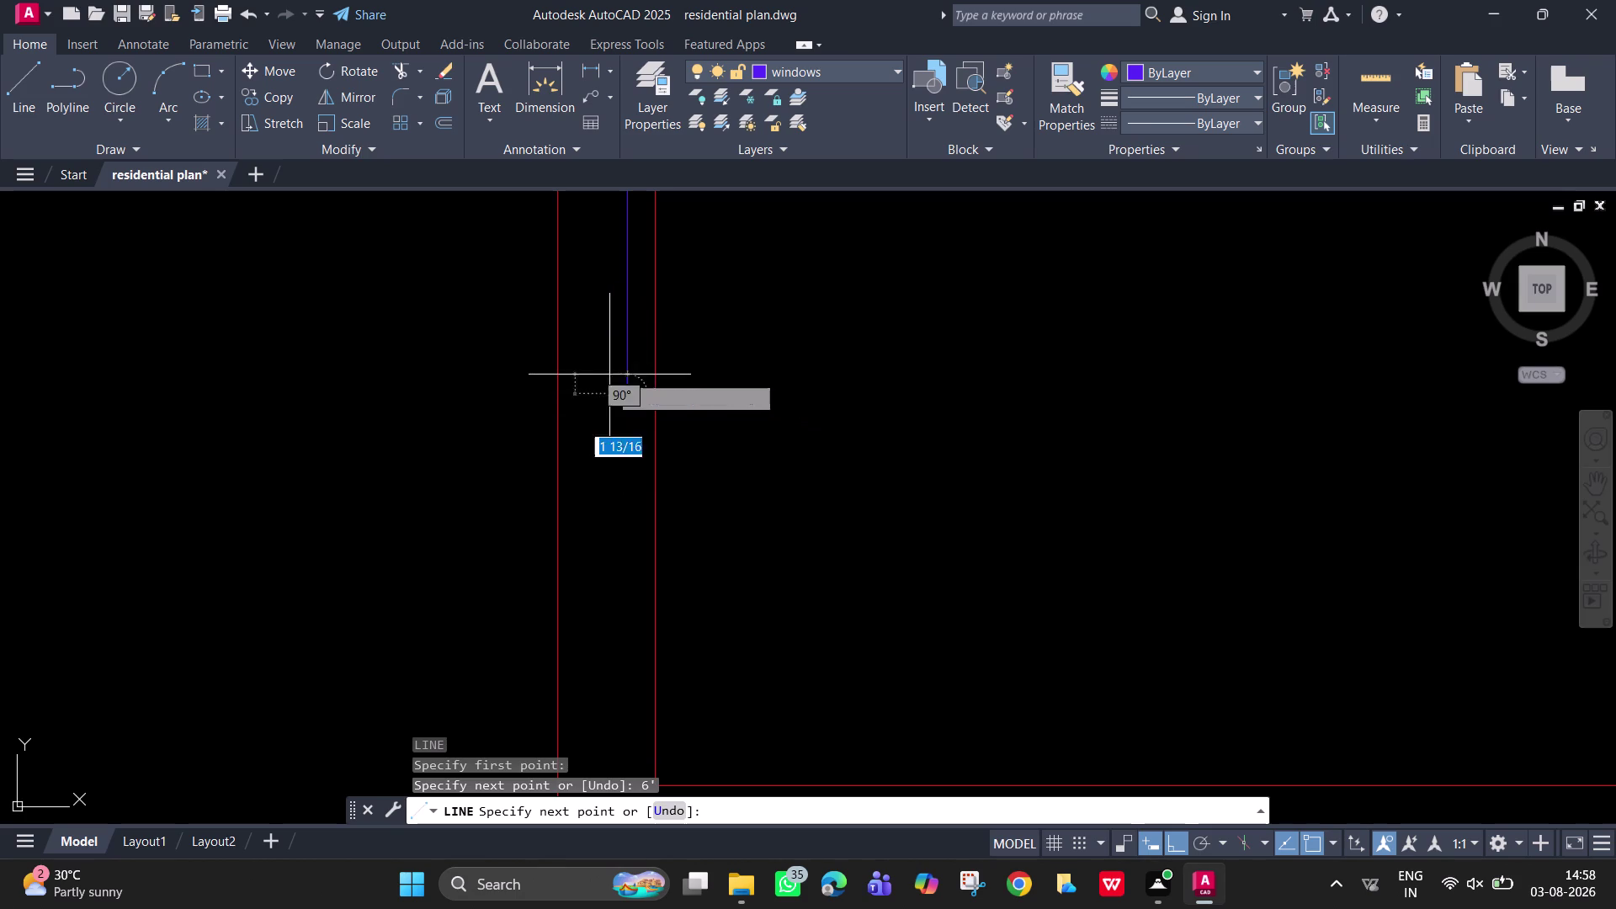
click(562, 394)
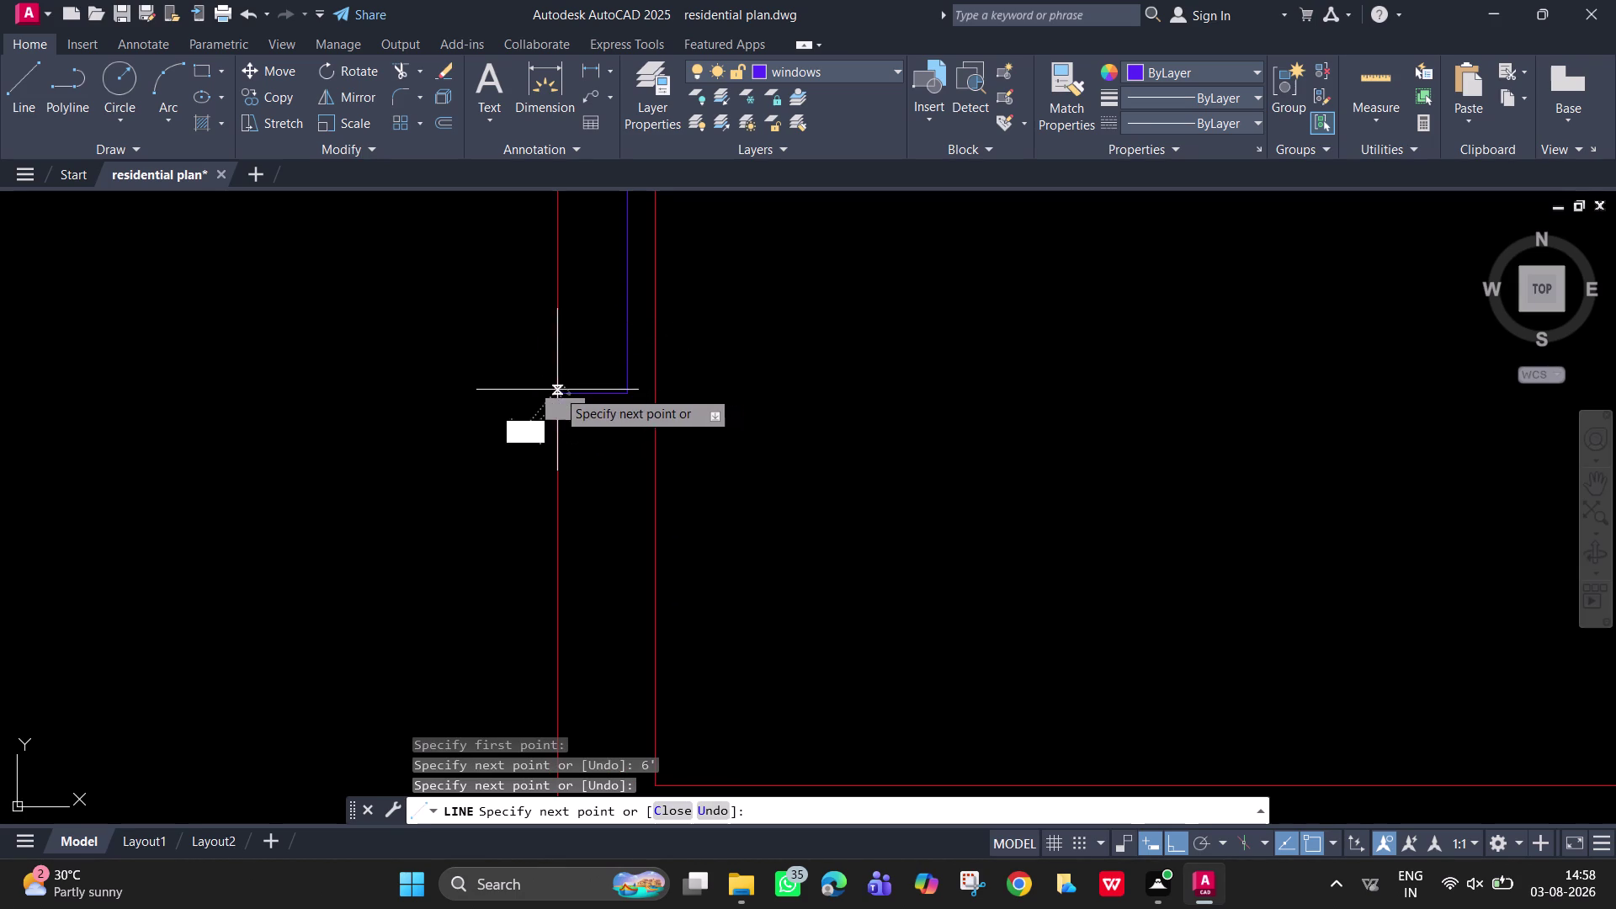
click(559, 393)
key(Escape)
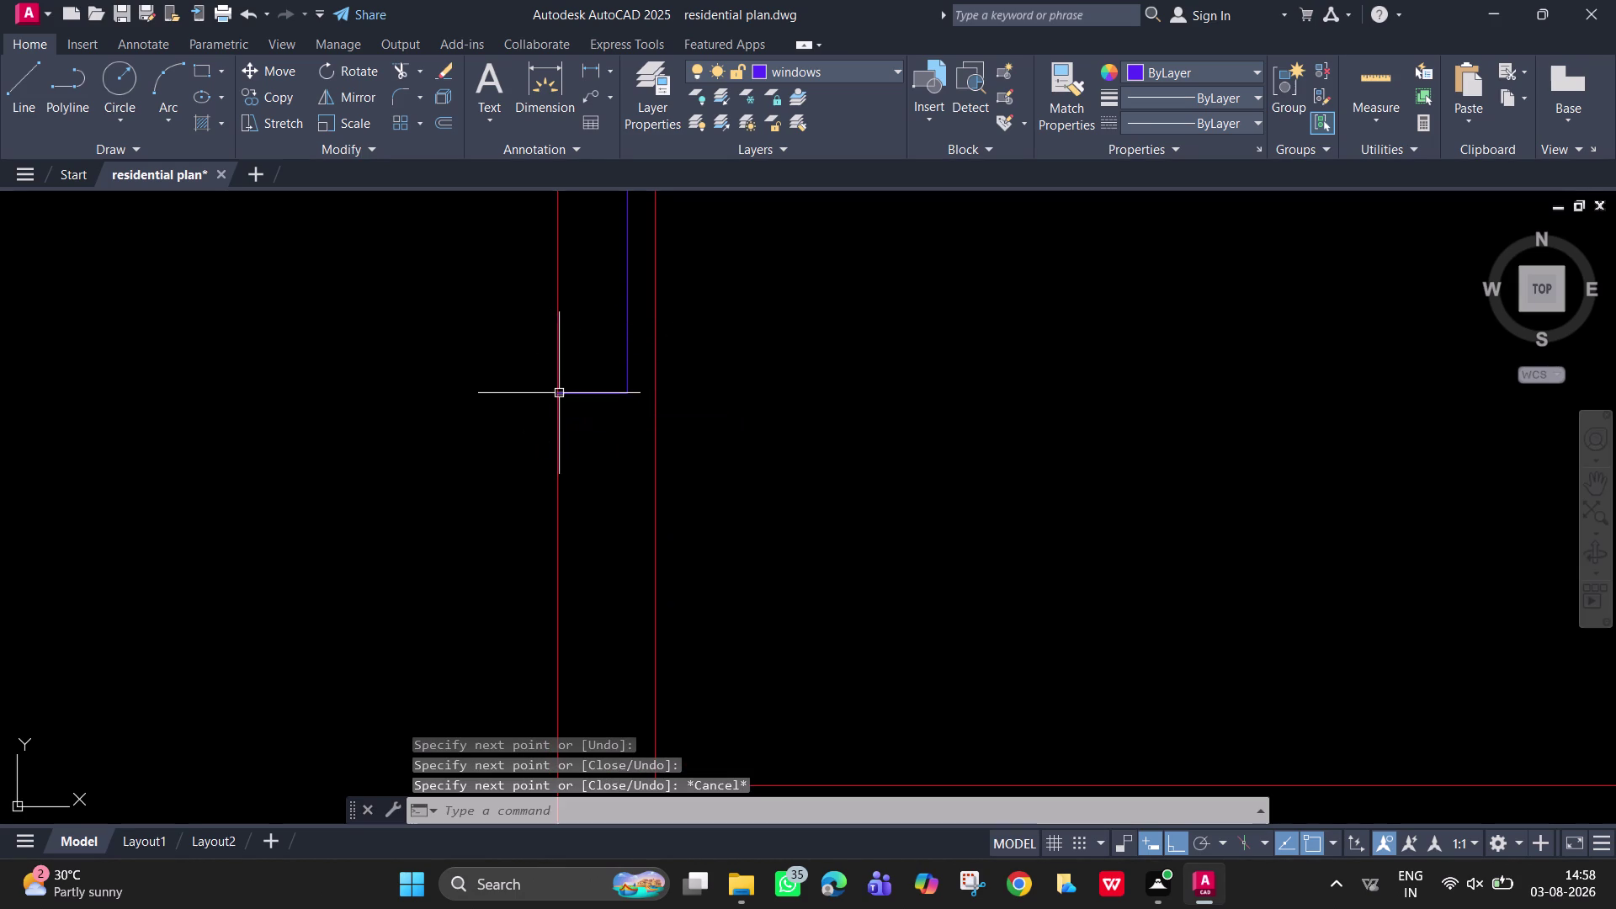
Draw a line from the blue frame edge across to the wall edge.
scroll(up, 3)
key(space)
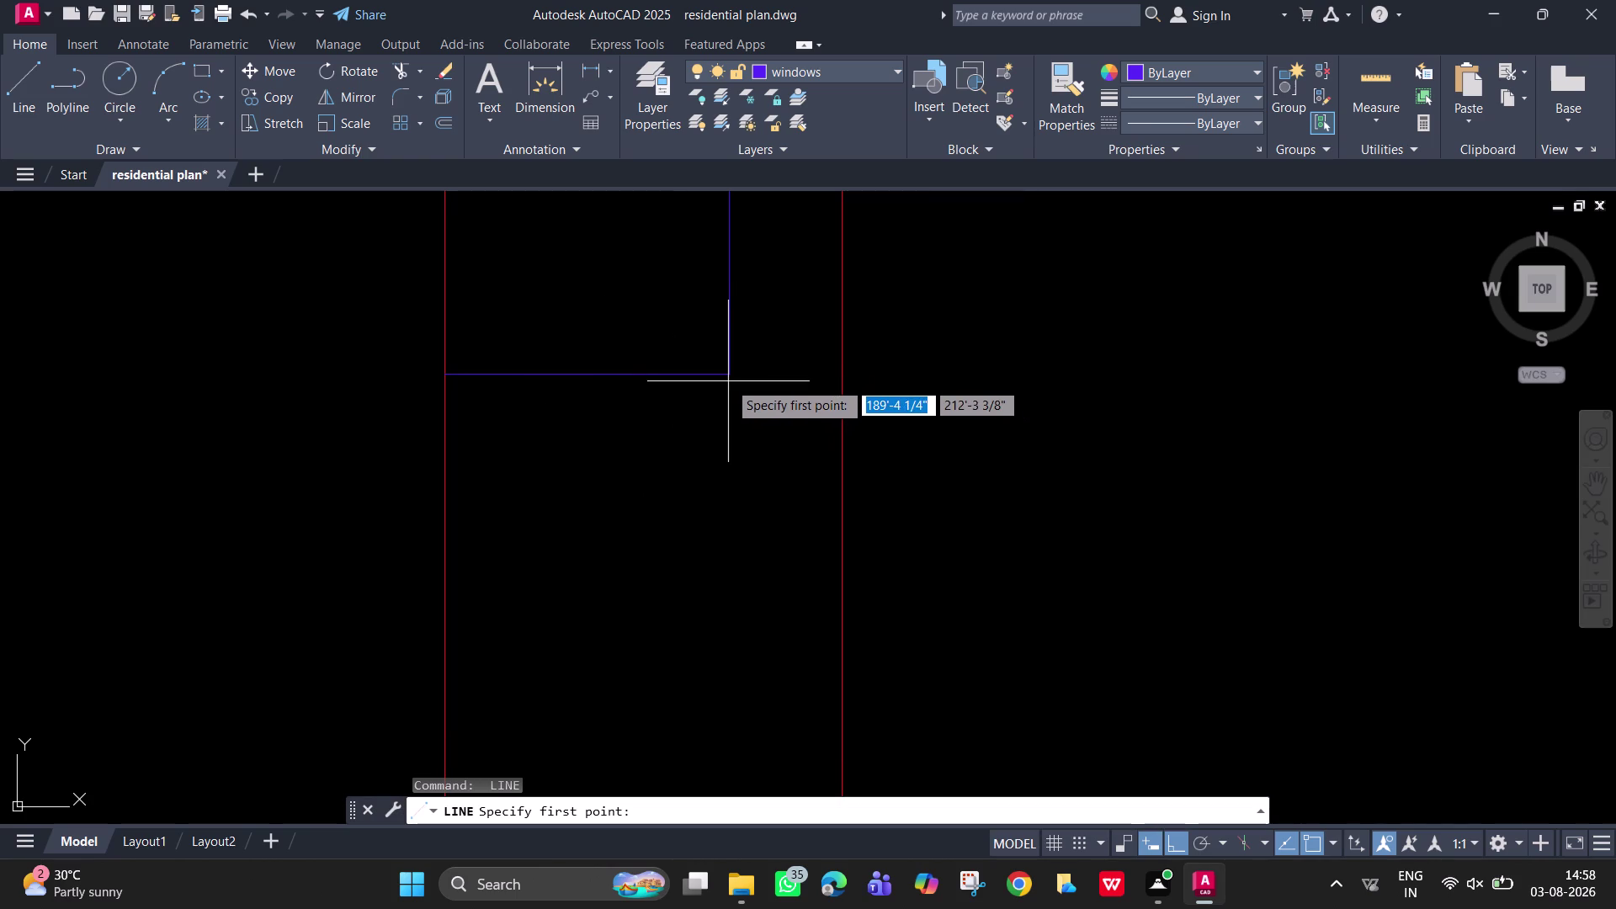
click(728, 372)
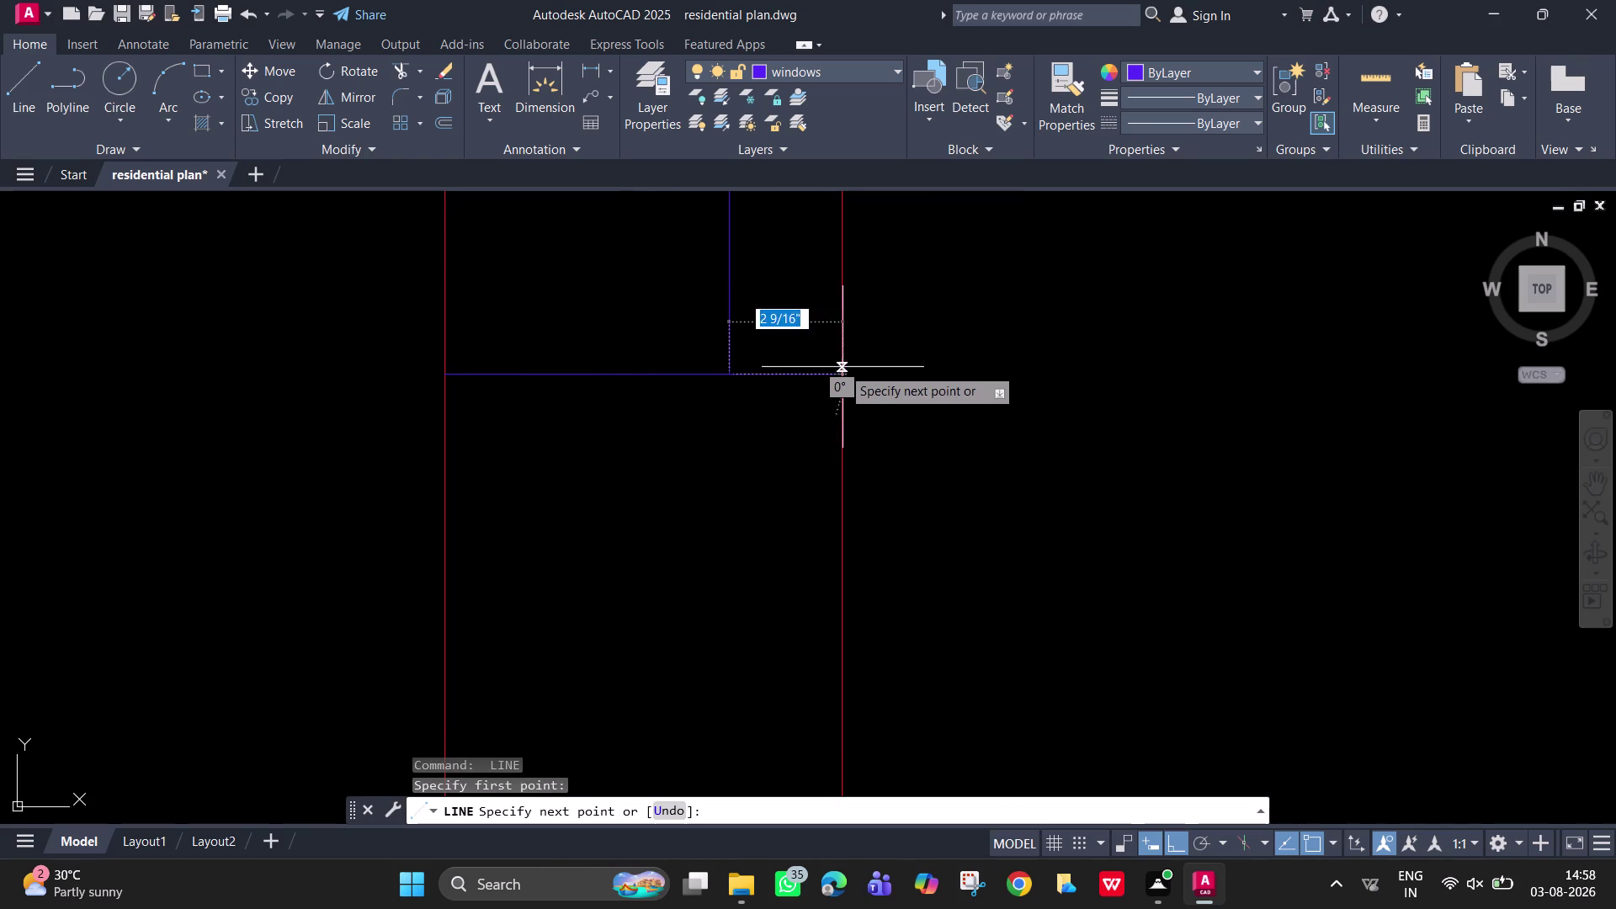
click(841, 375)
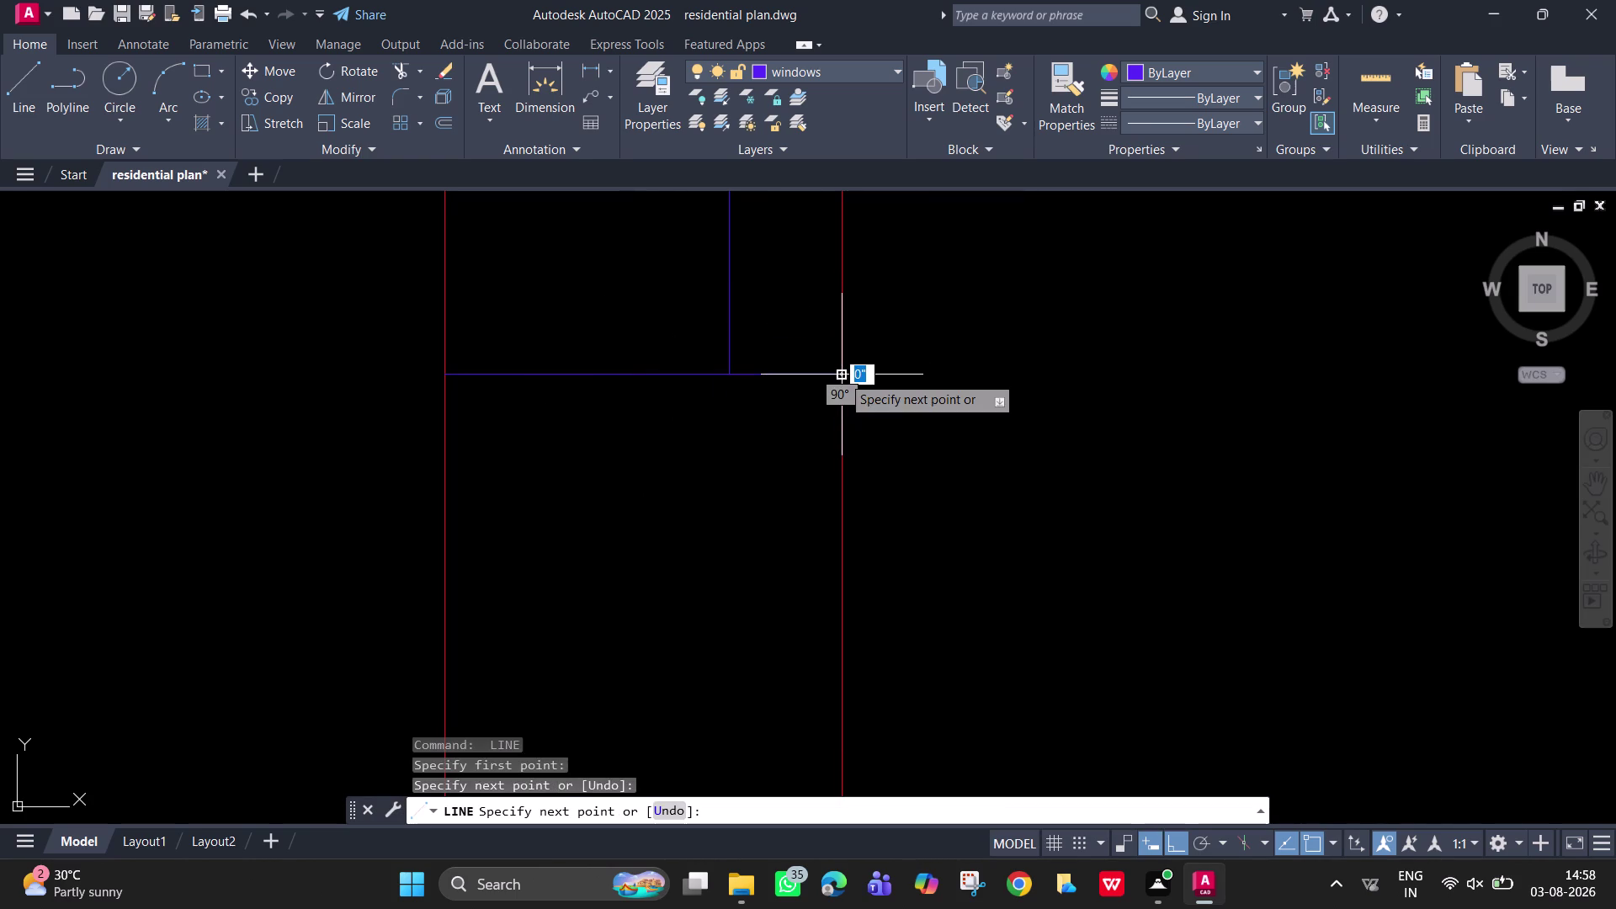
key(space)
Join the top frame lines into a single polyline.
click(792, 433)
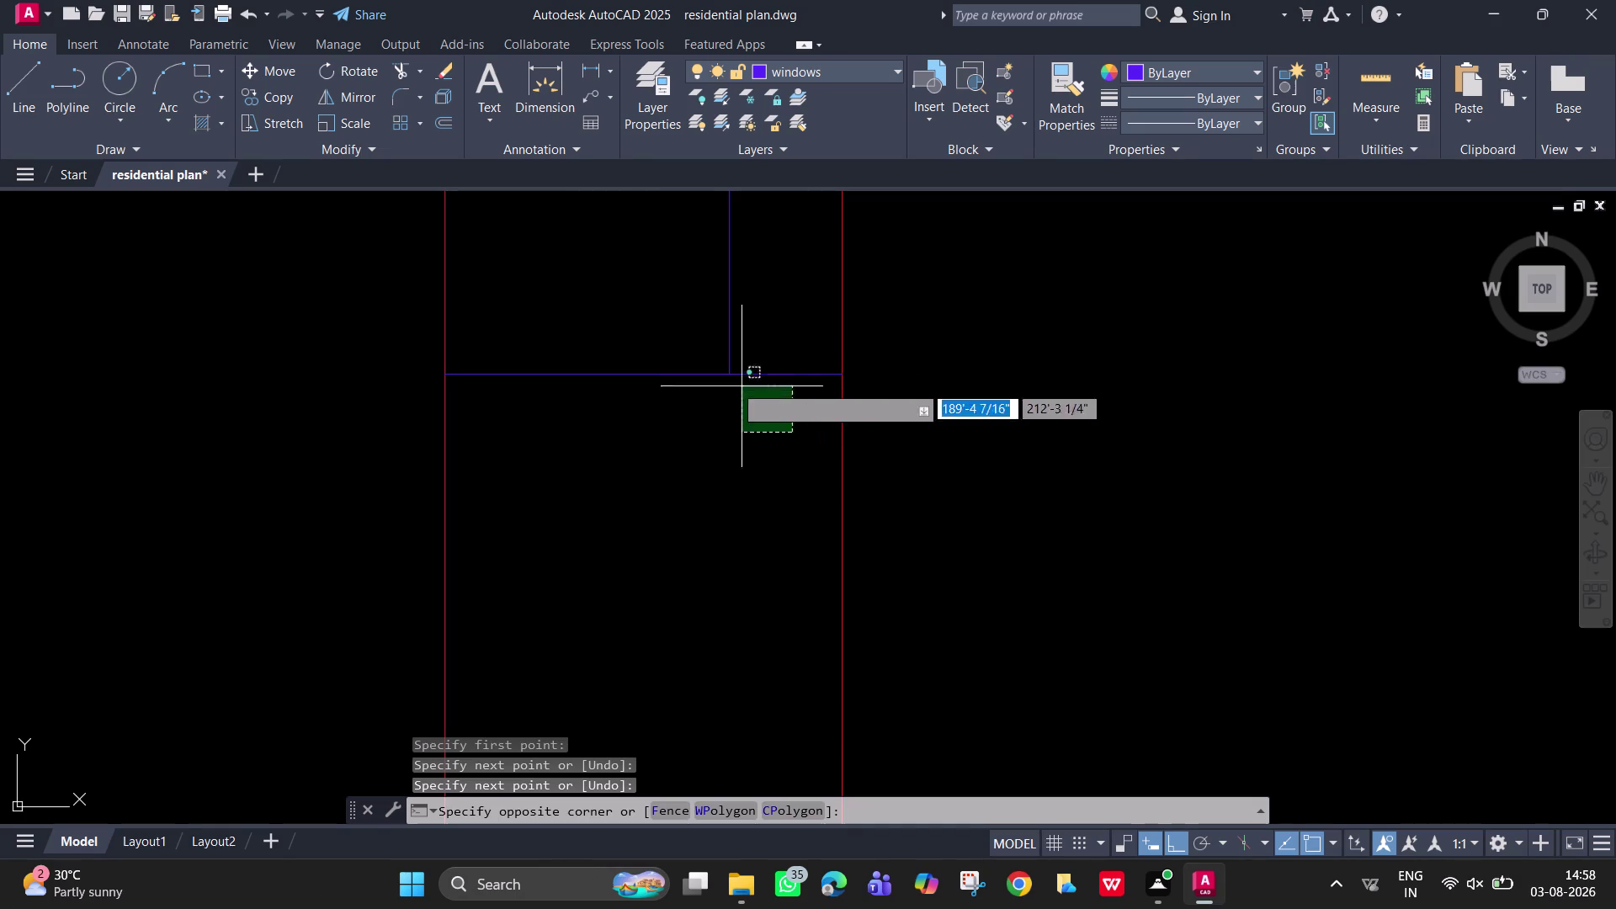
click(459, 310)
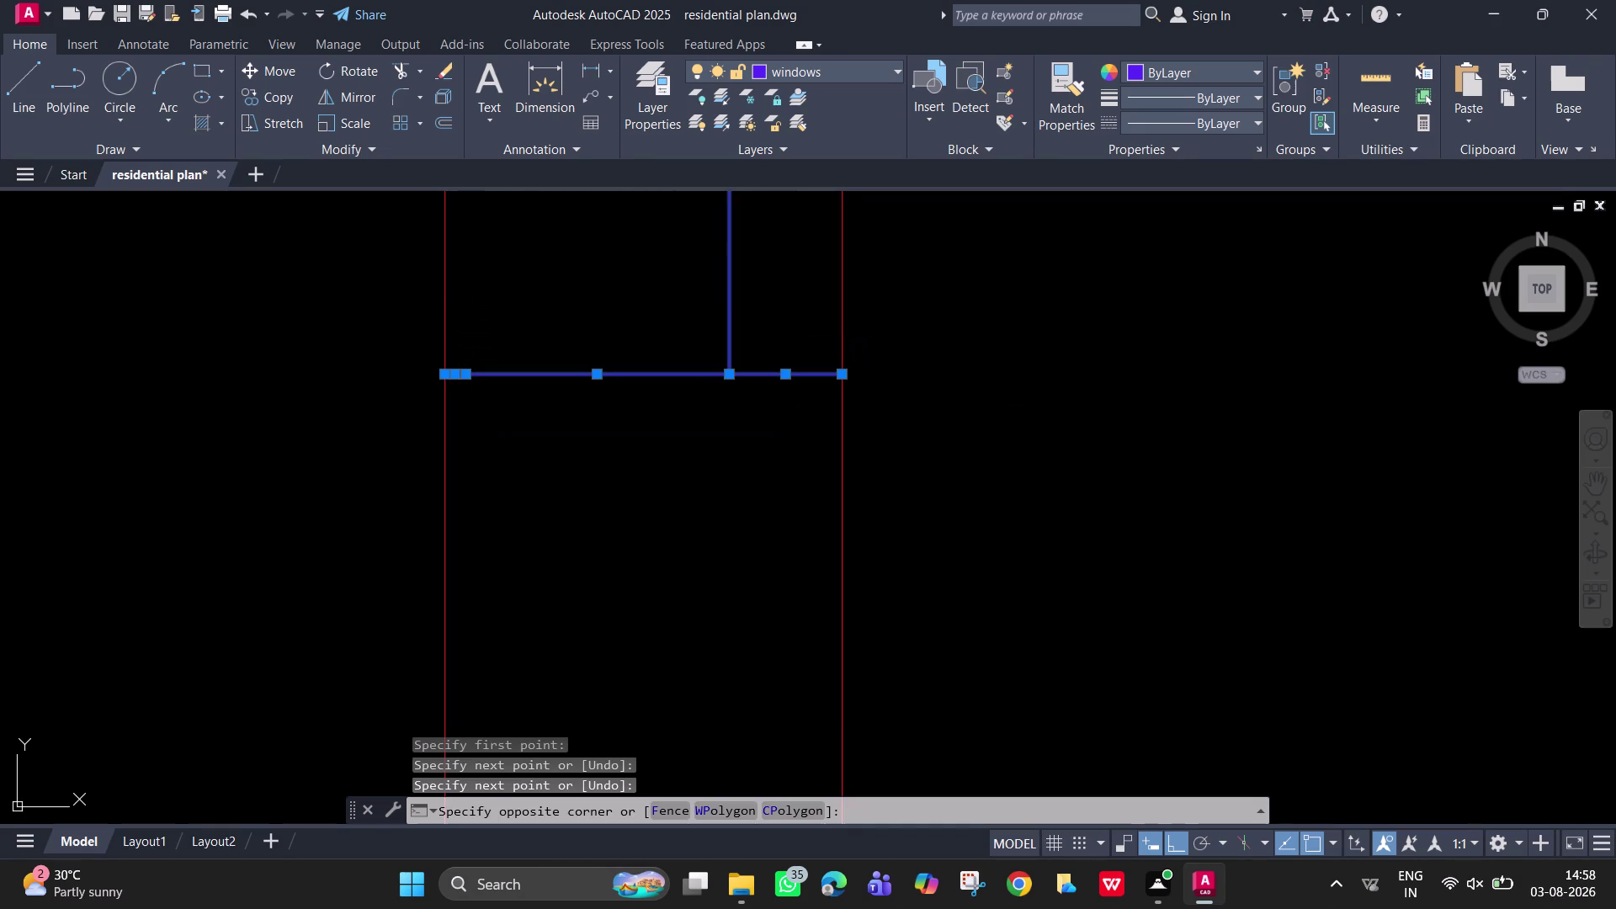
key(j)
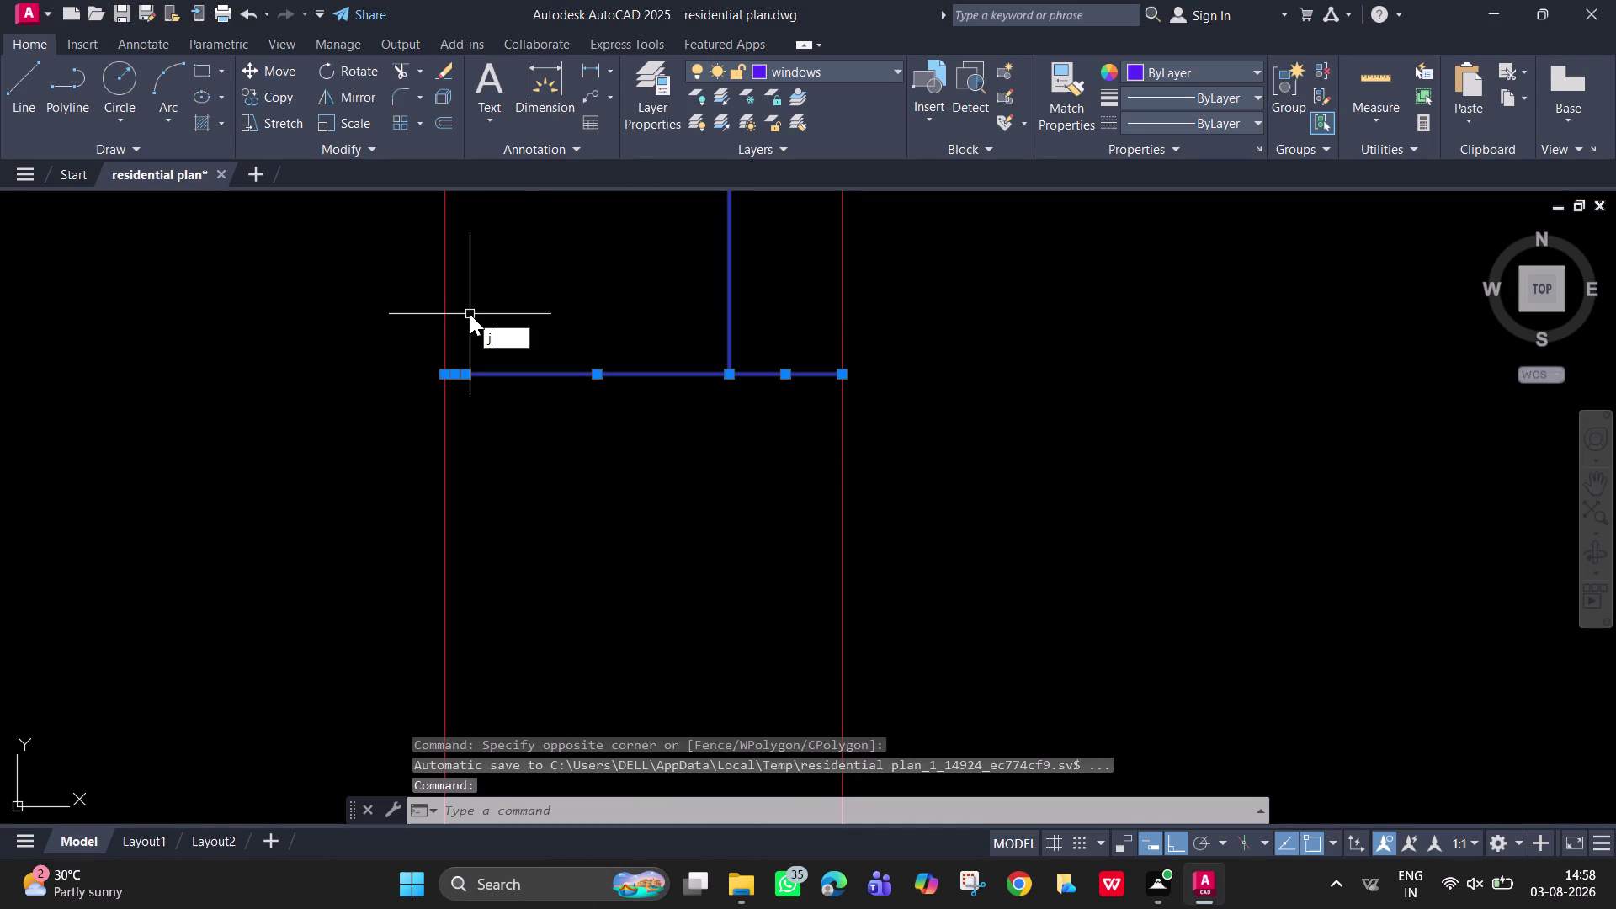
key(space)
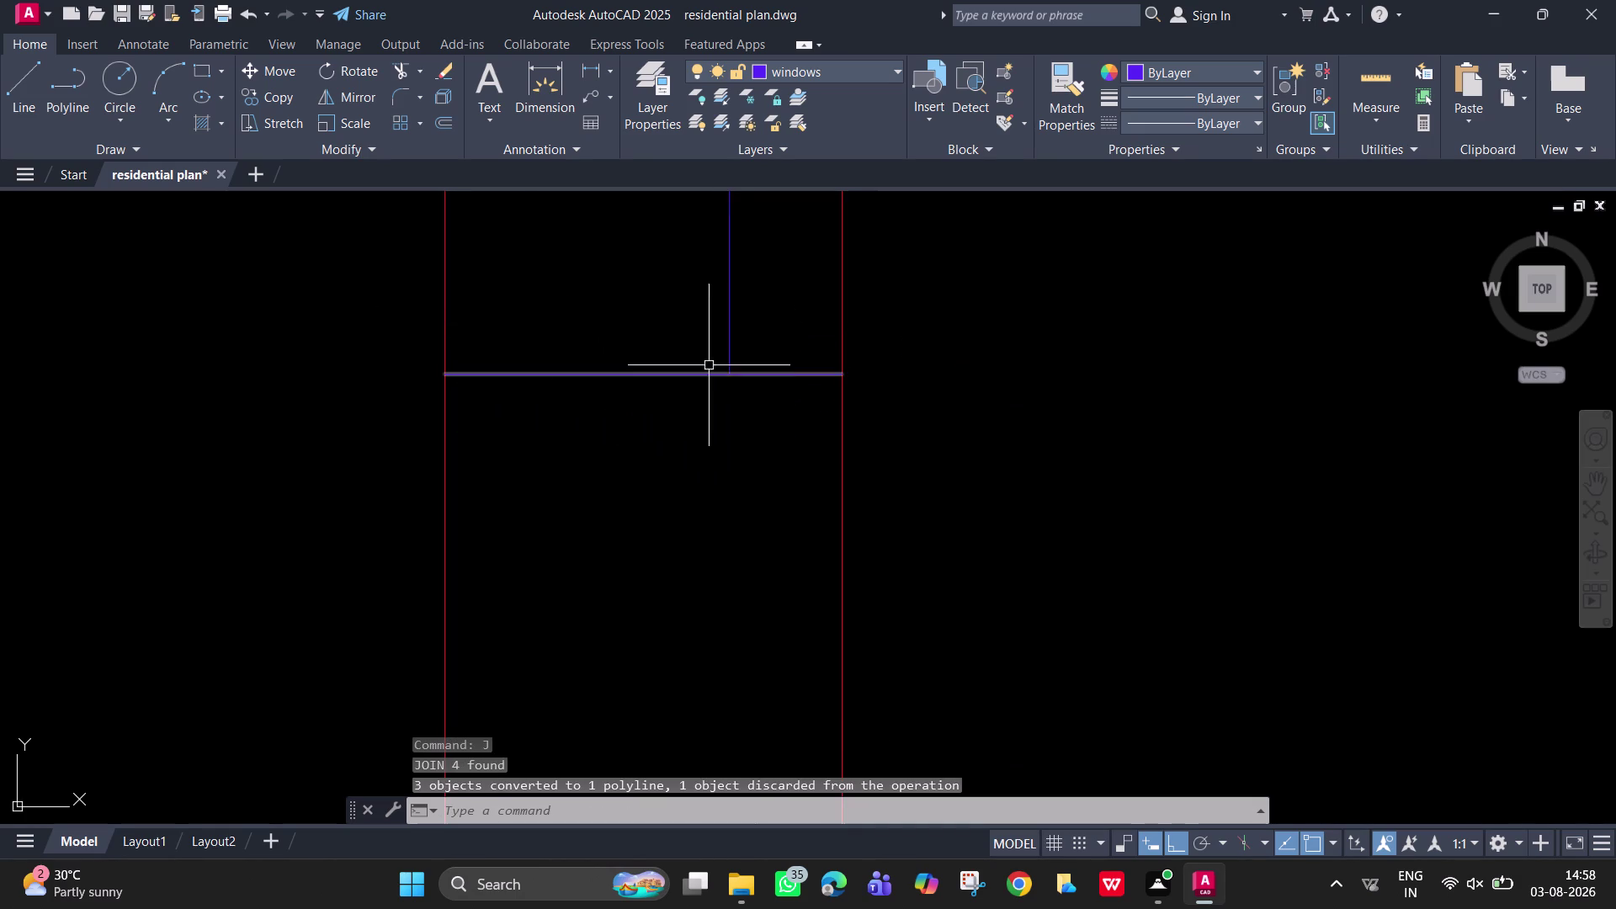
Draw the frame line across the wall at the window's bottom end.
scroll(down, 3)
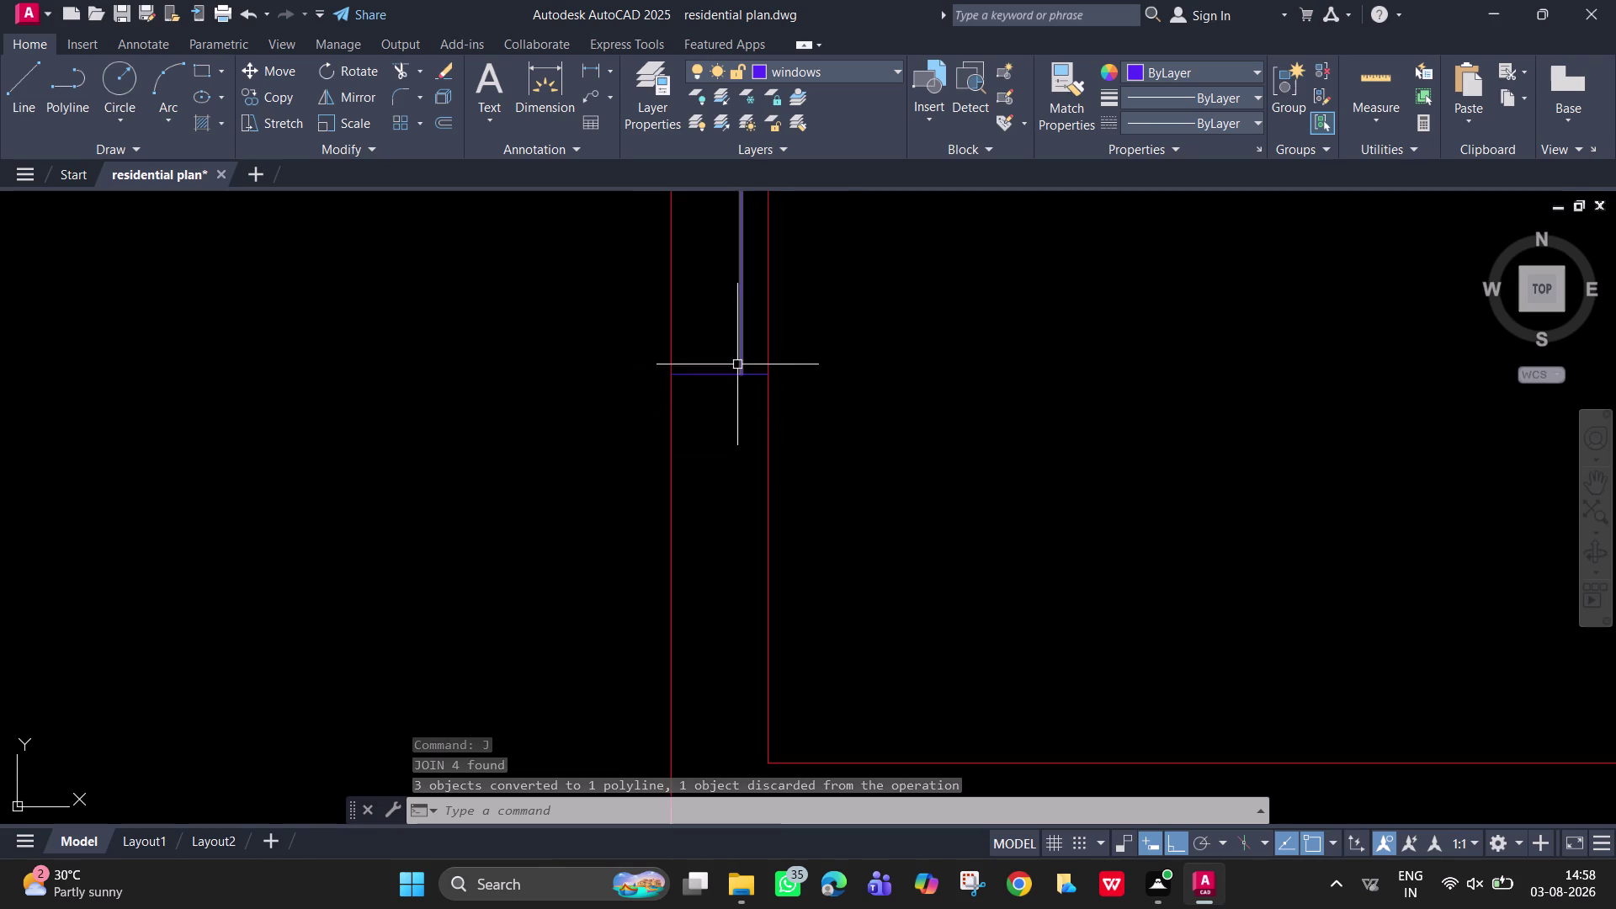
middle_drag(742, 381, 747, 587)
scroll(down, 3)
middle_drag(751, 392, 753, 618)
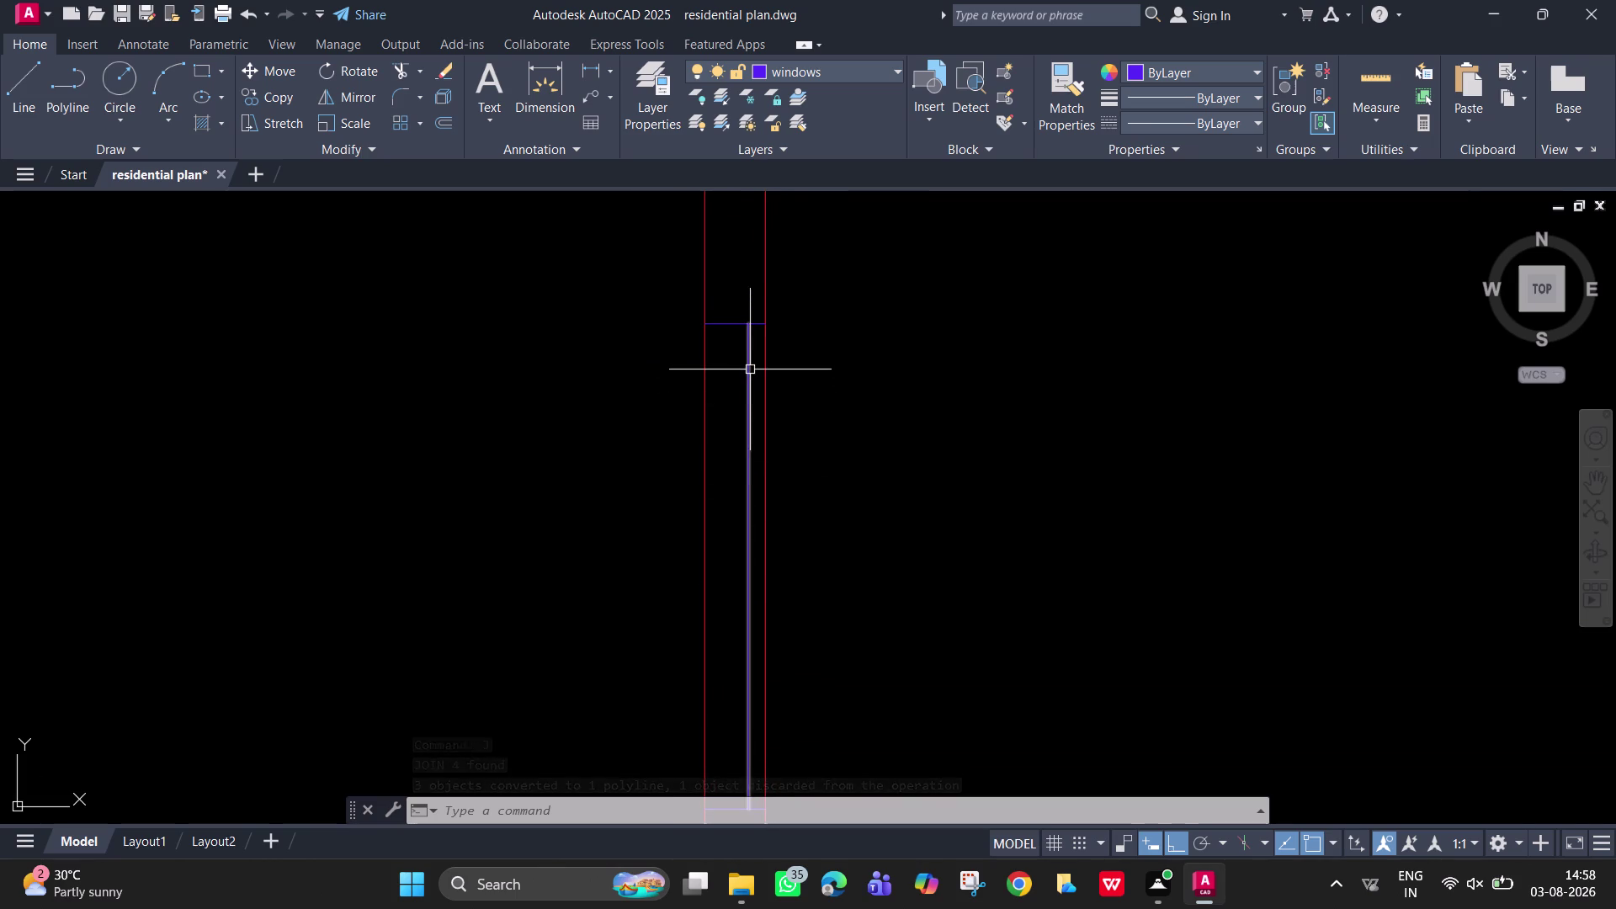
key(l)
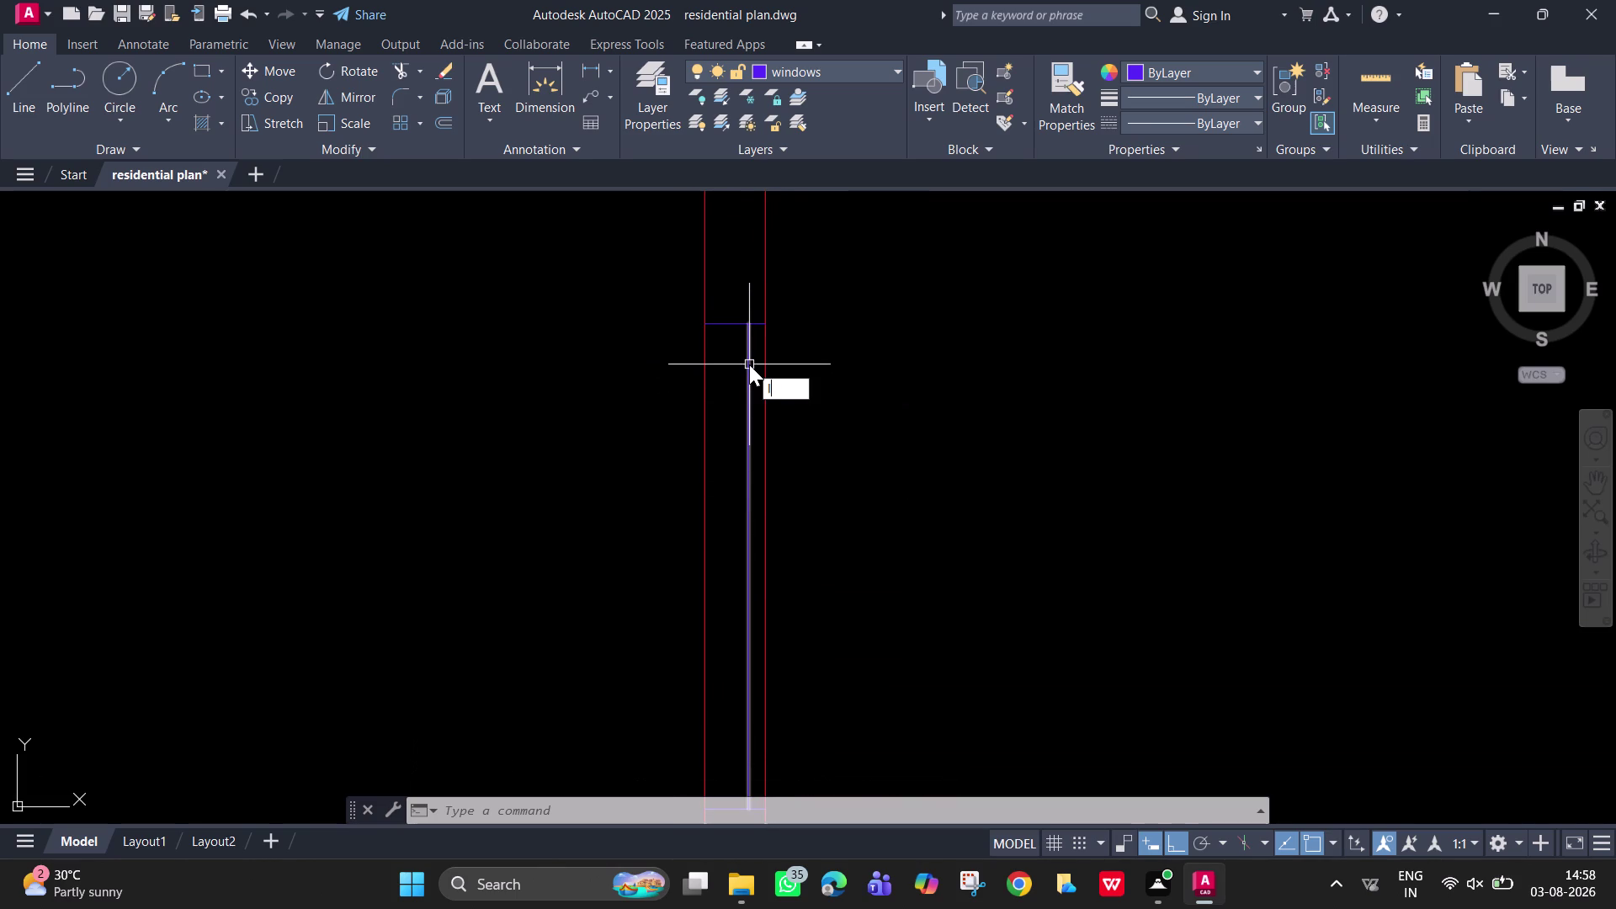
key(Return)
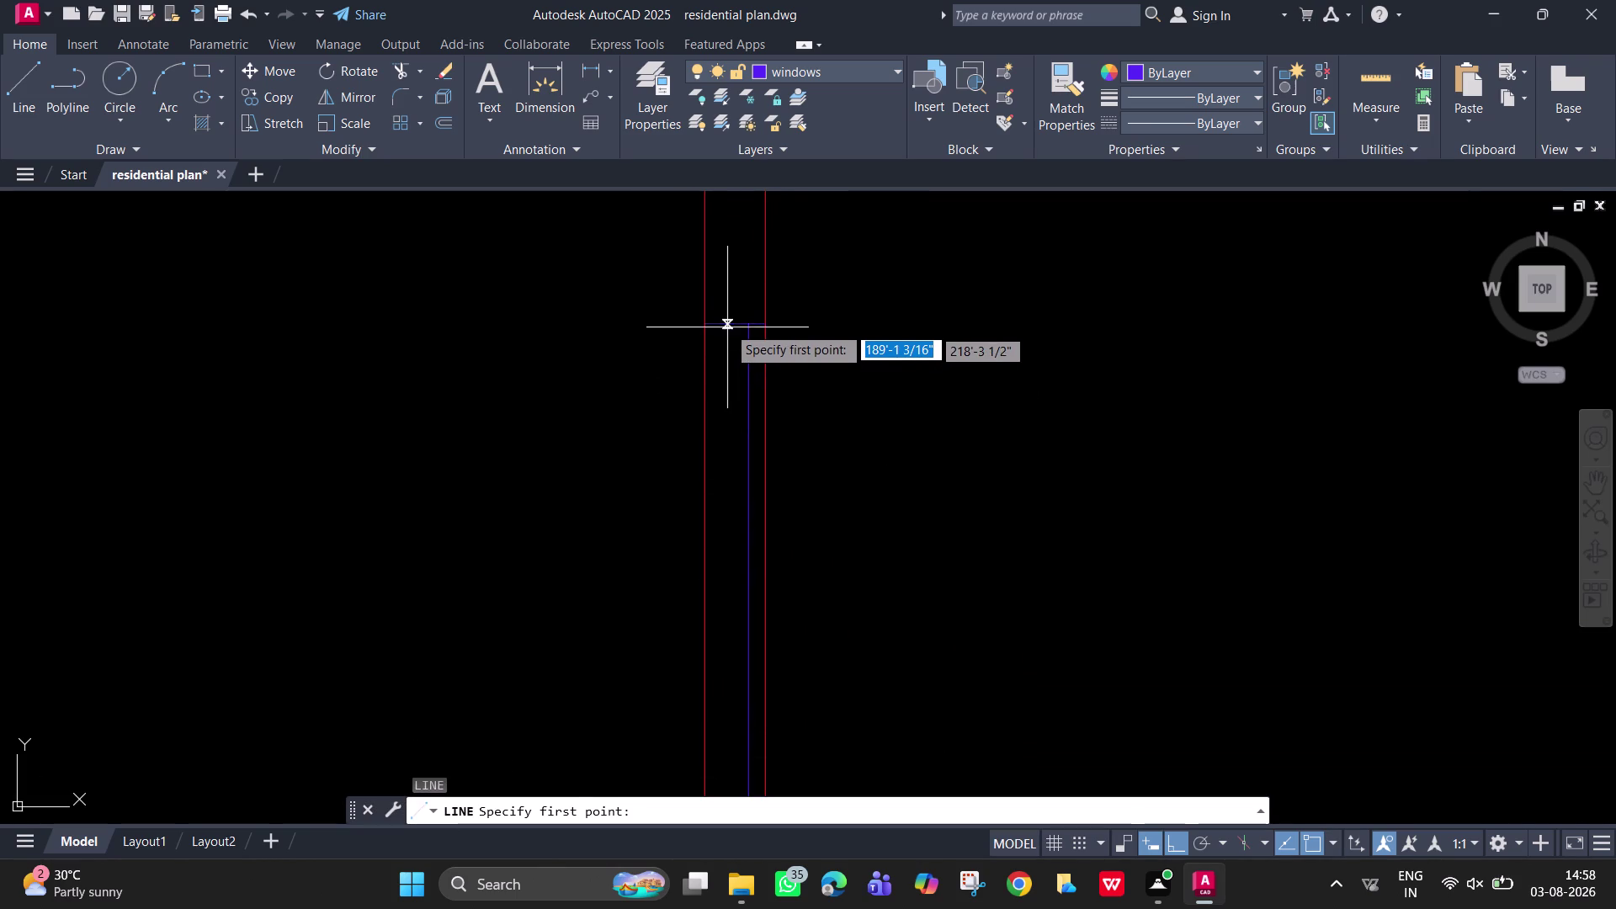
click(727, 325)
scroll(down, 3)
middle_drag(737, 428, 754, 257)
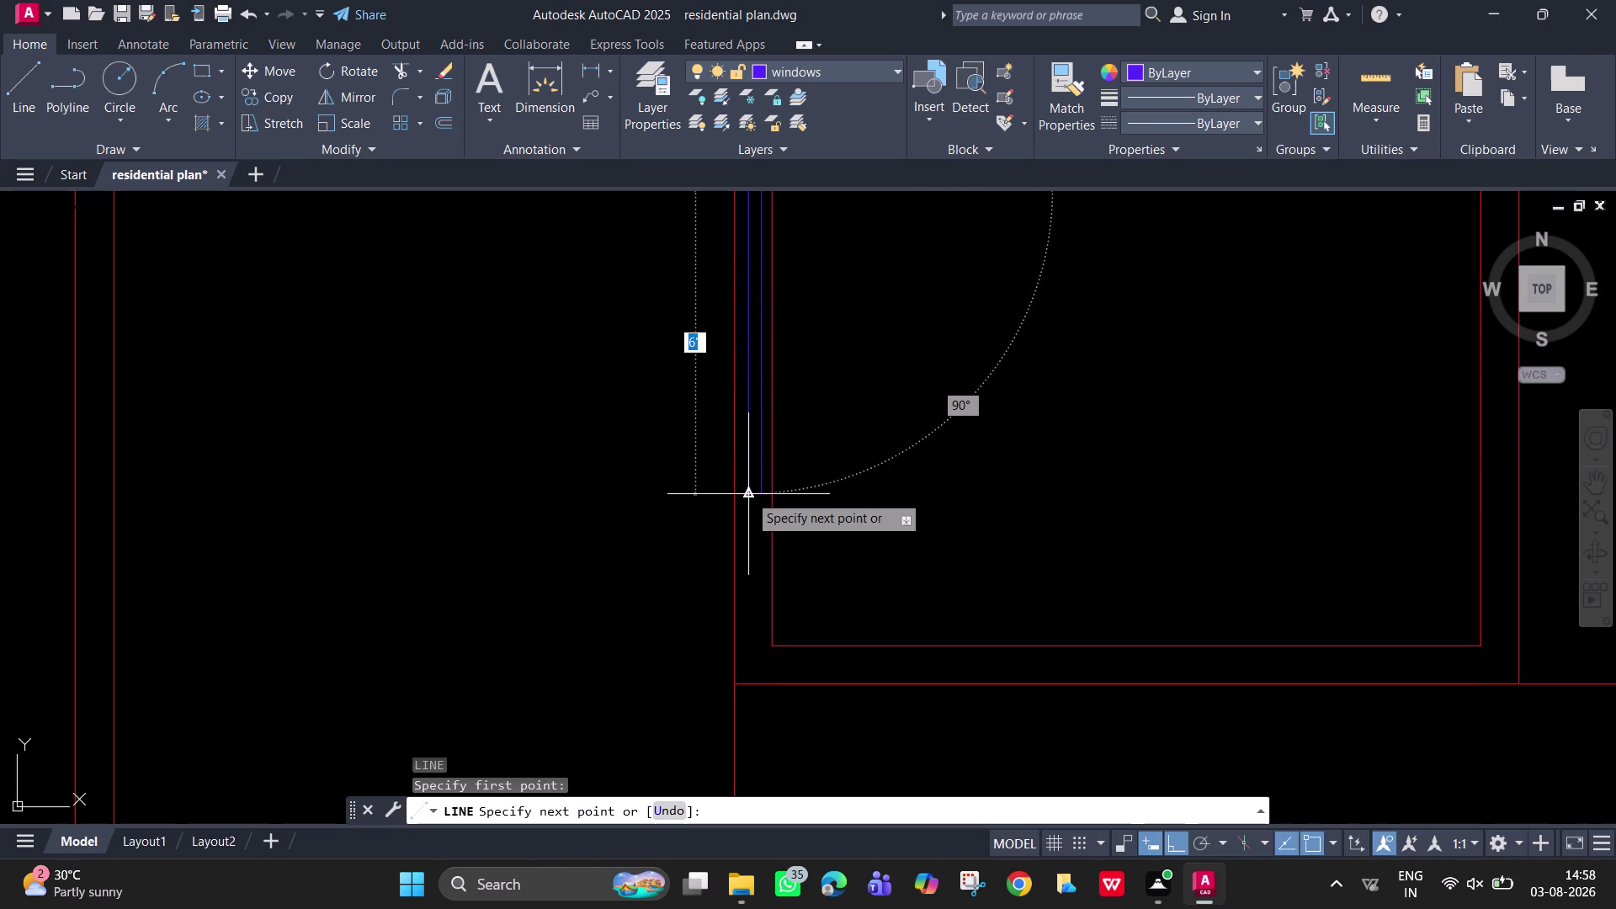
scroll(up, 3)
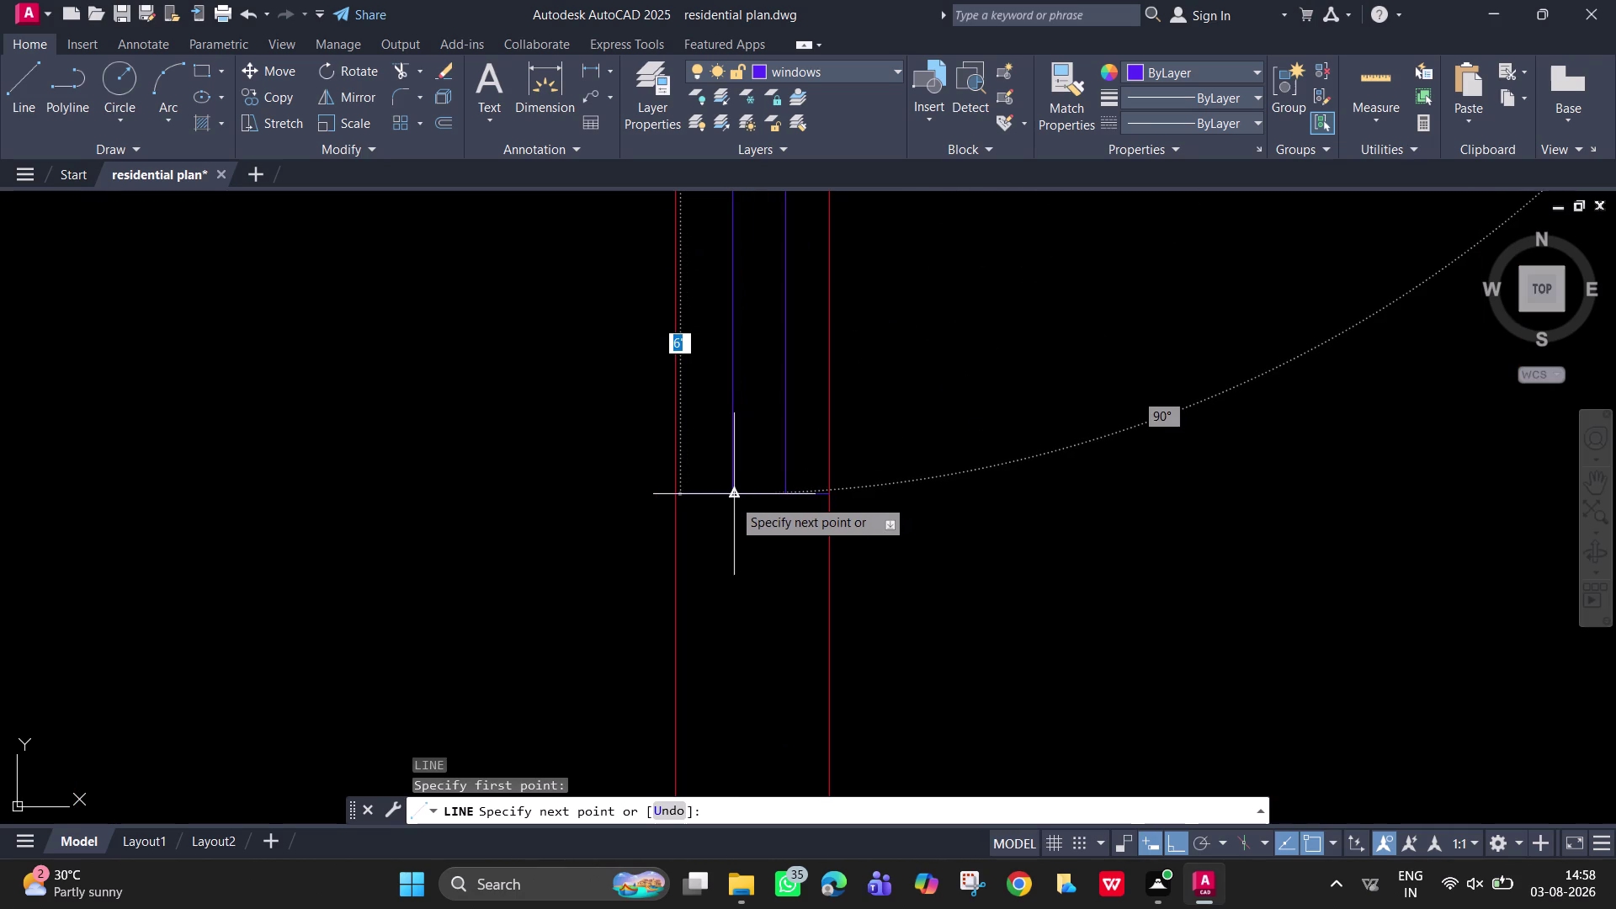
scroll(down, 3)
scroll(up, 3)
scroll(down, 3)
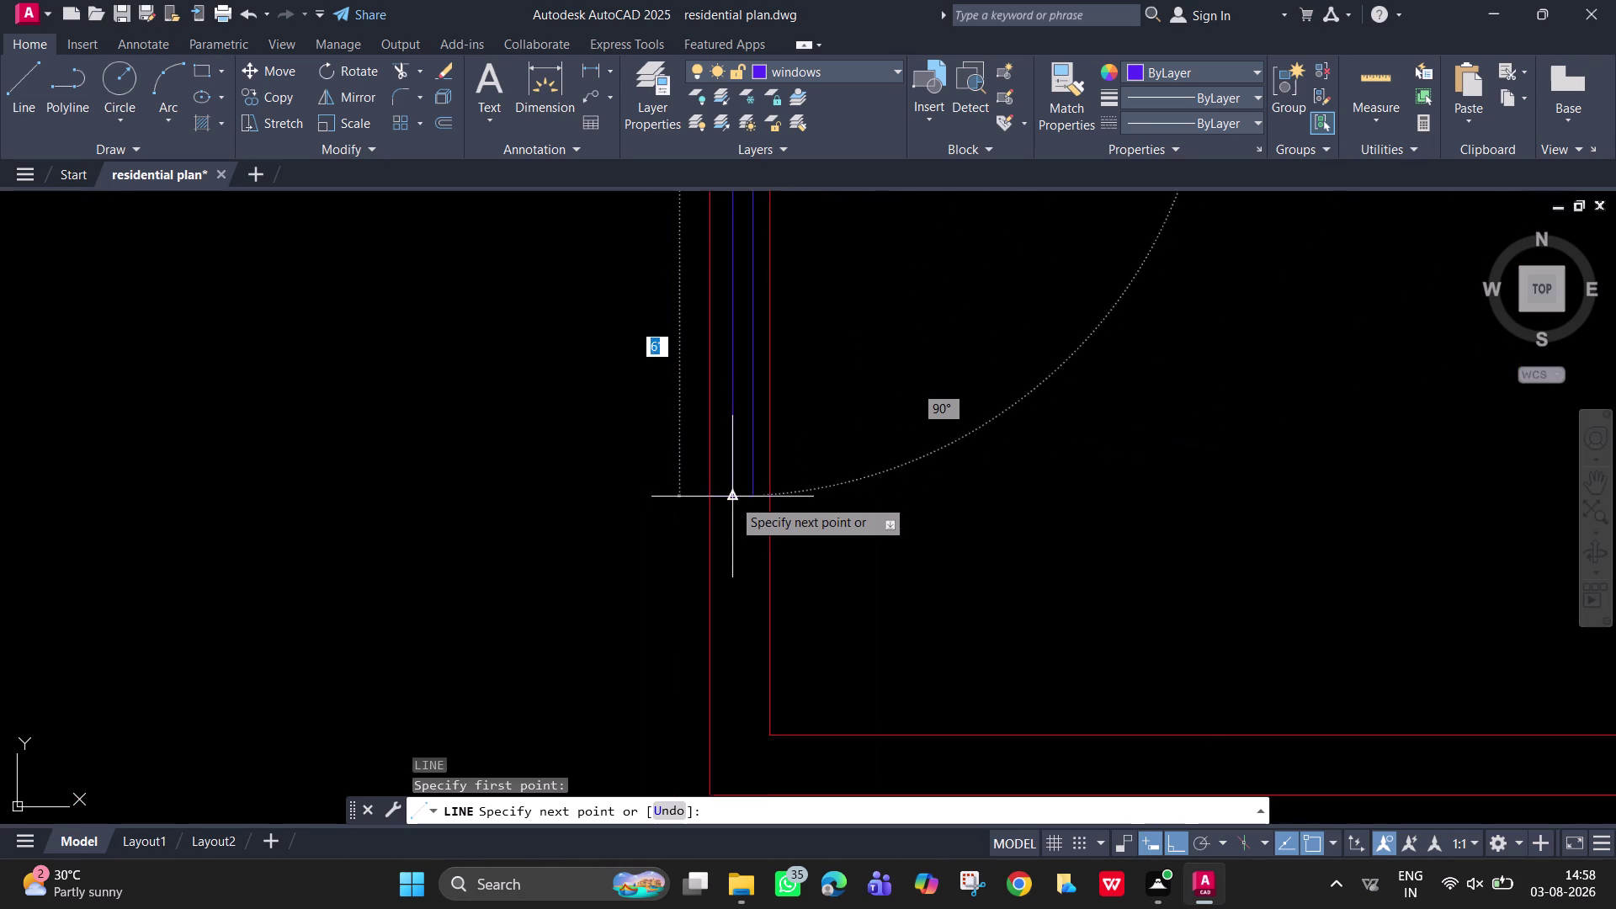
scroll(up, 3)
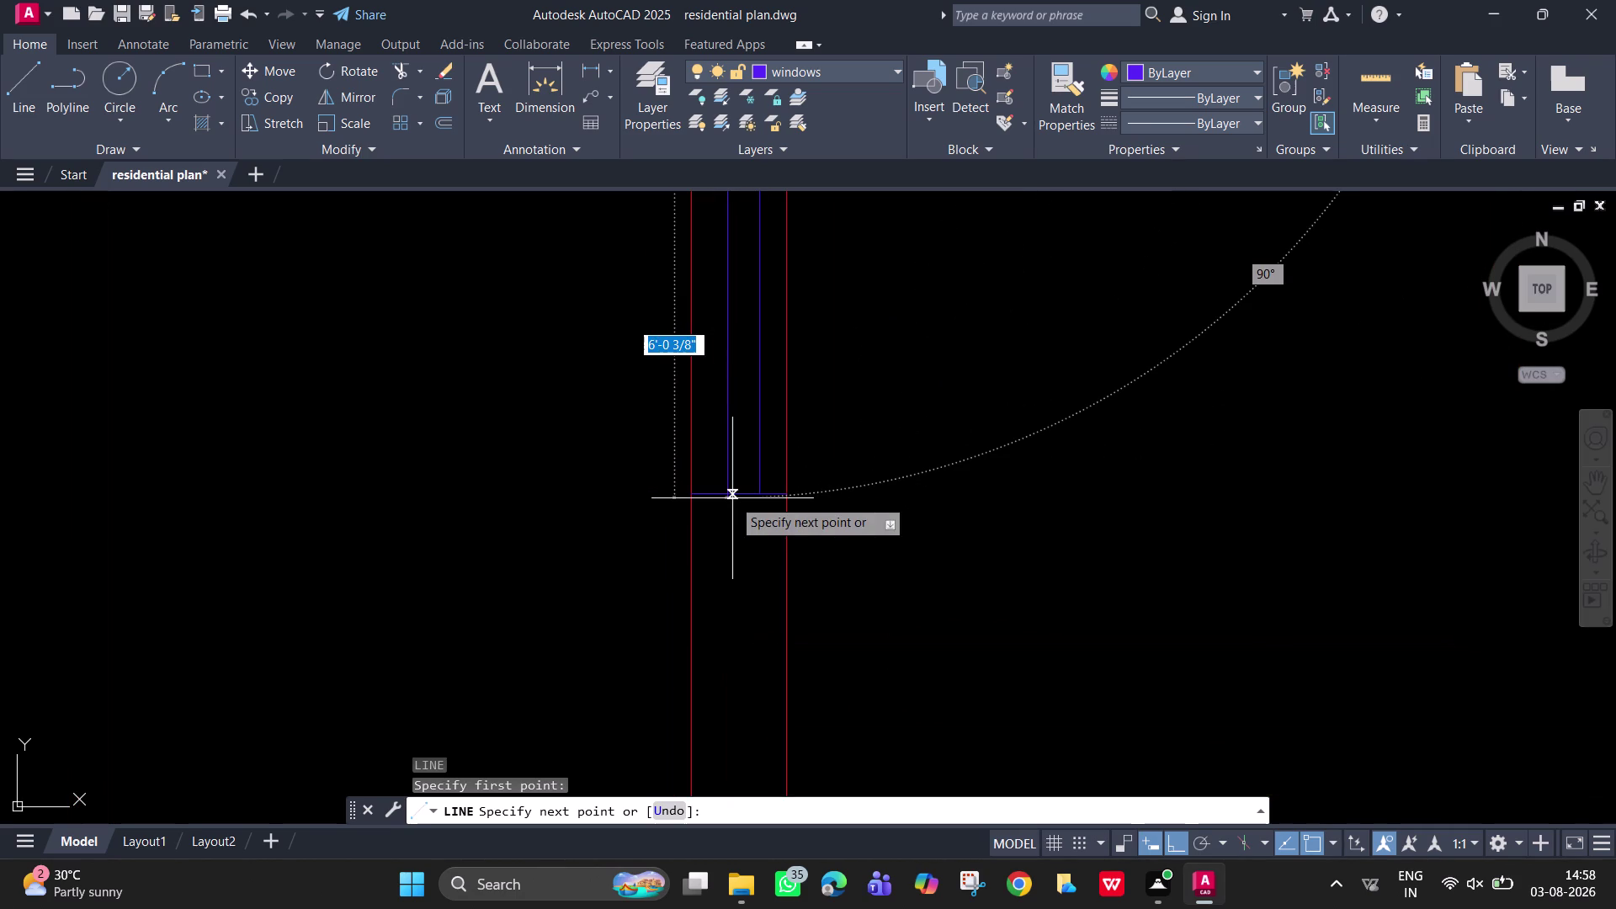
click(723, 491)
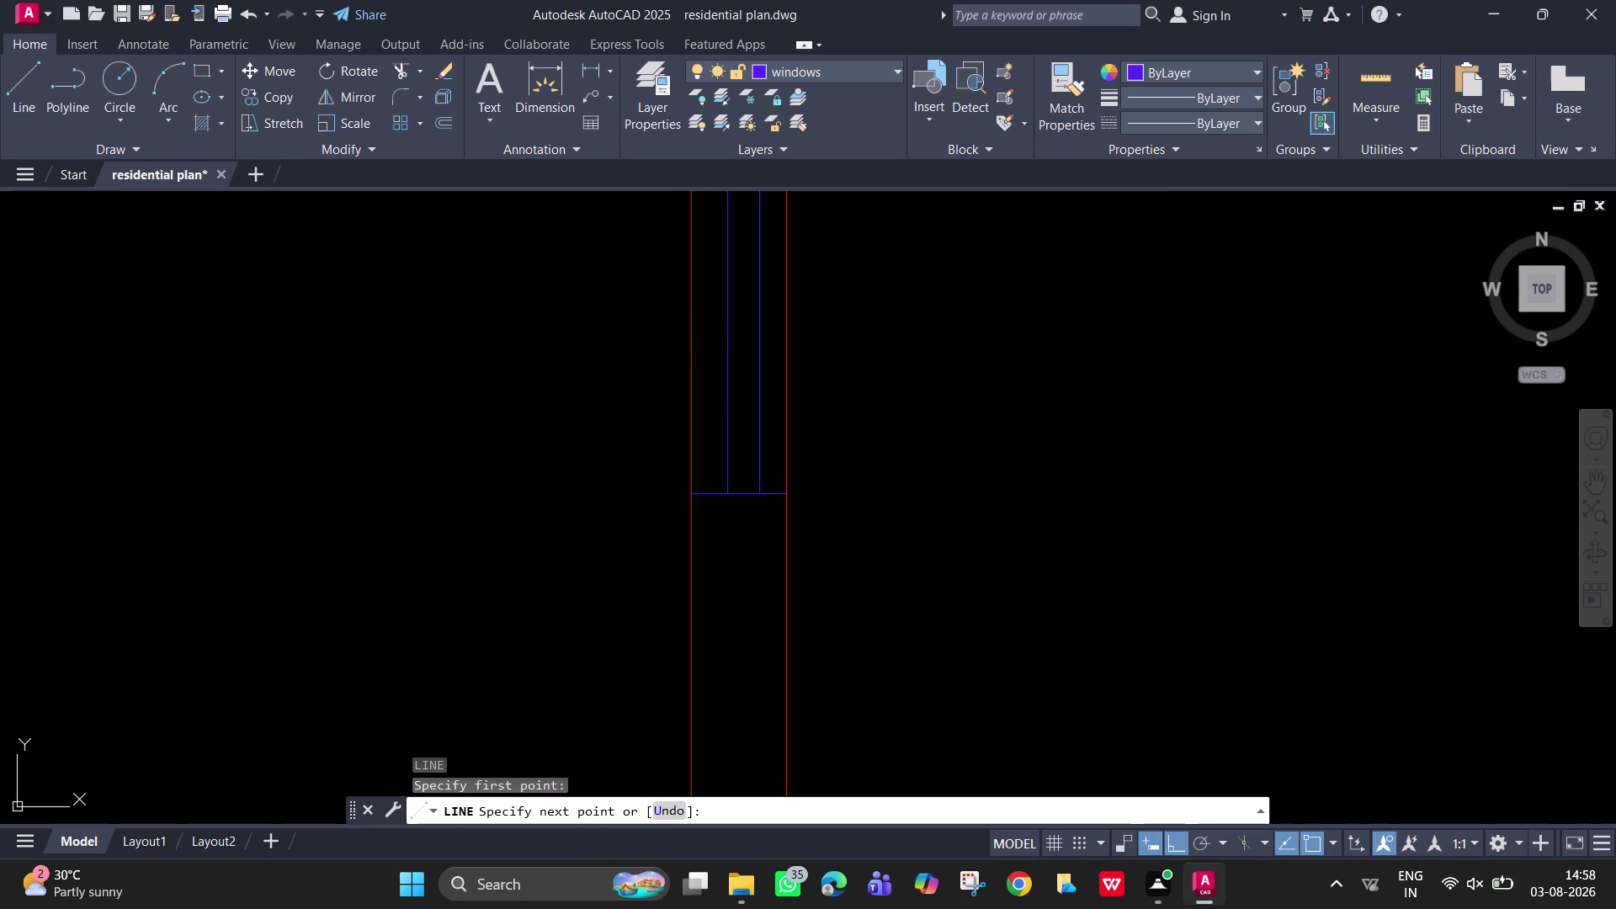
key(Escape)
Pan around the floor plan to check the finished window.
scroll(down, 3)
middle_drag(855, 402, 857, 477)
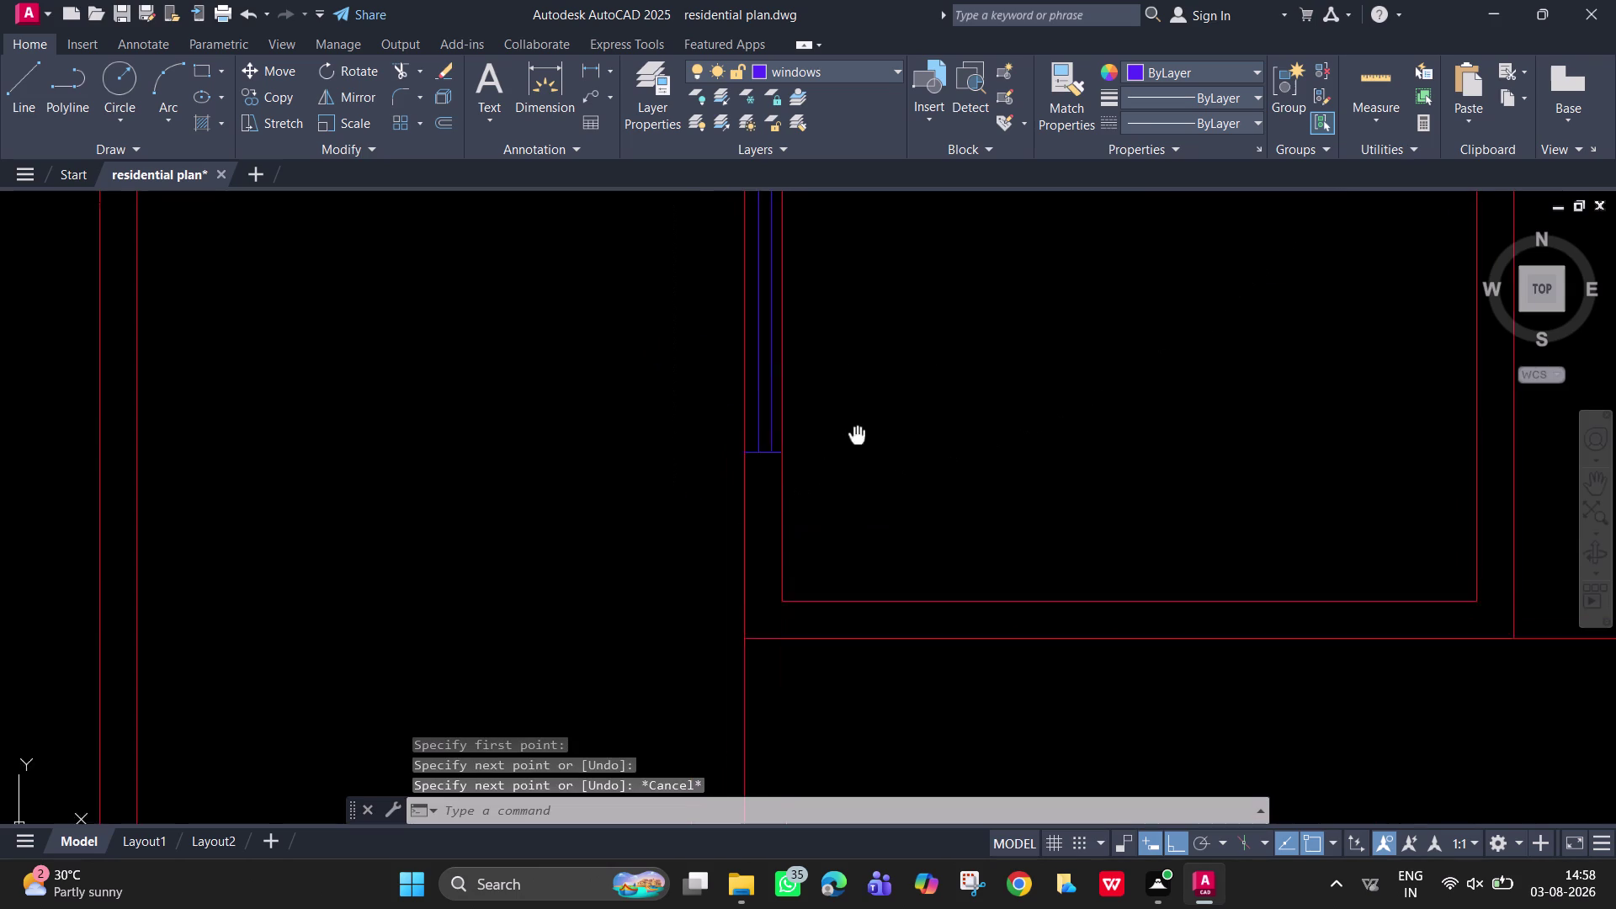
middle_drag(857, 476, 827, 580)
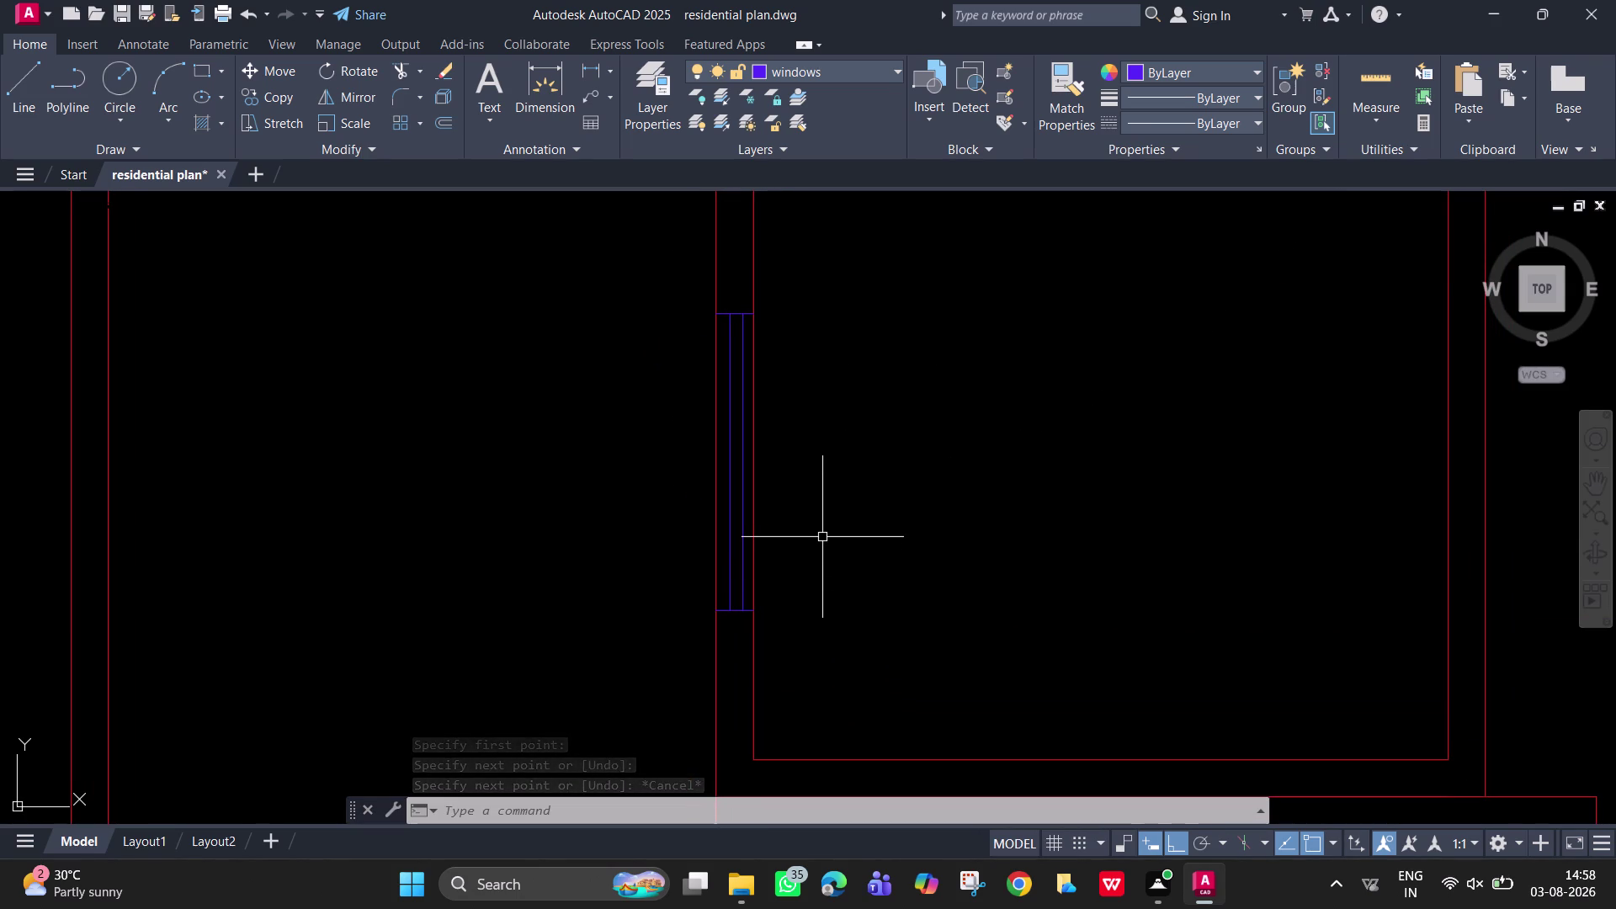
scroll(down, 3)
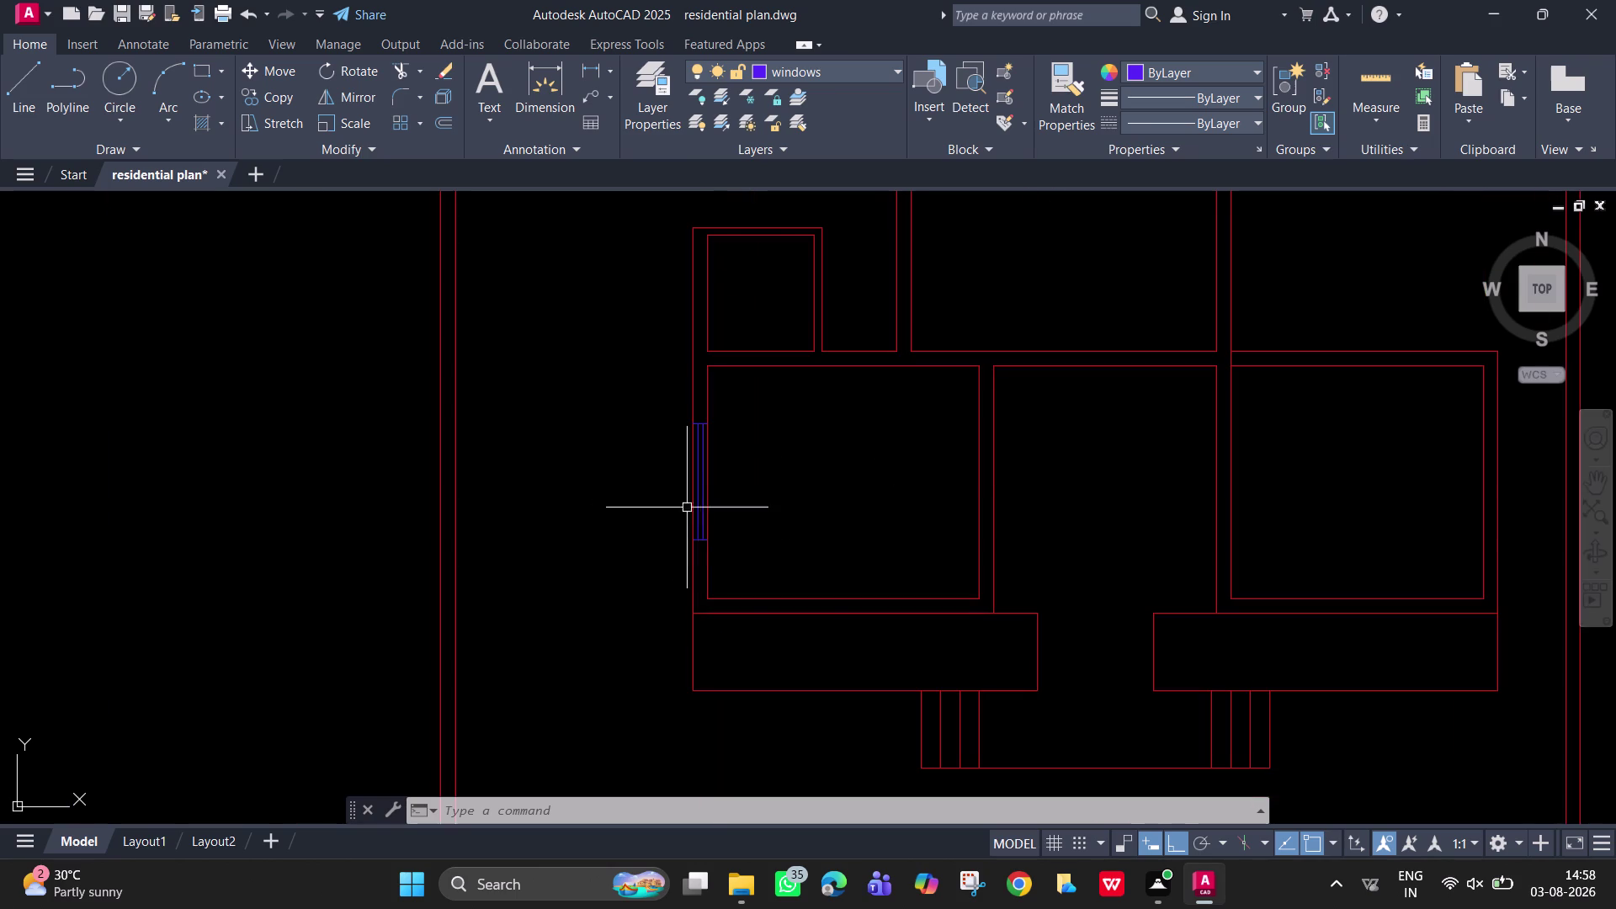
middle_drag(834, 462, 824, 736)
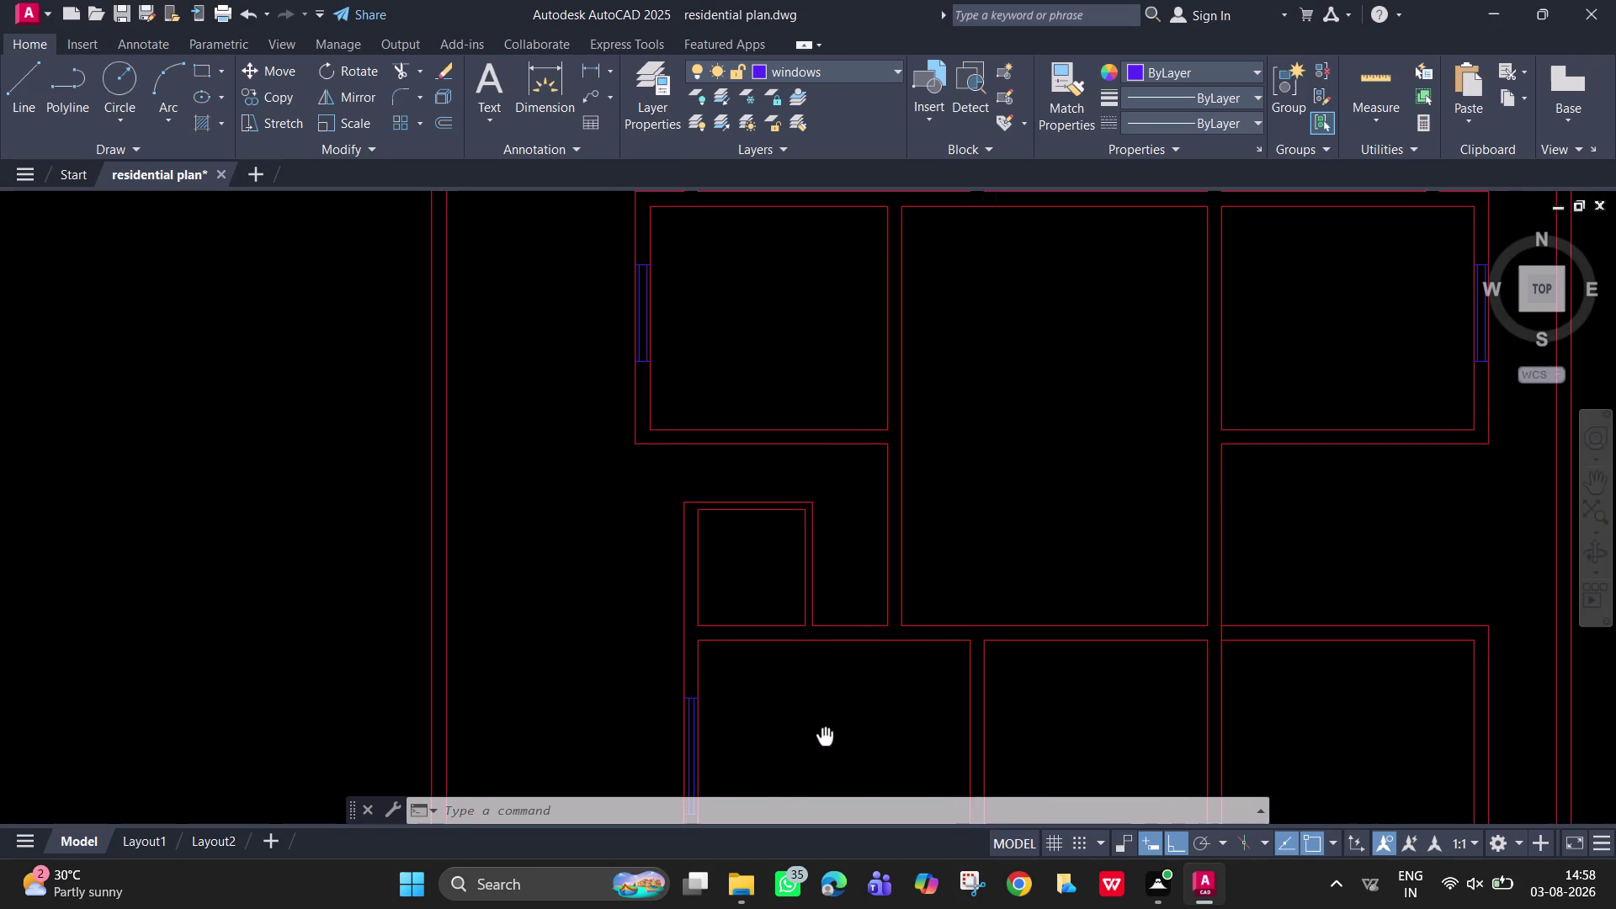
middle_drag(824, 737, 848, 541)
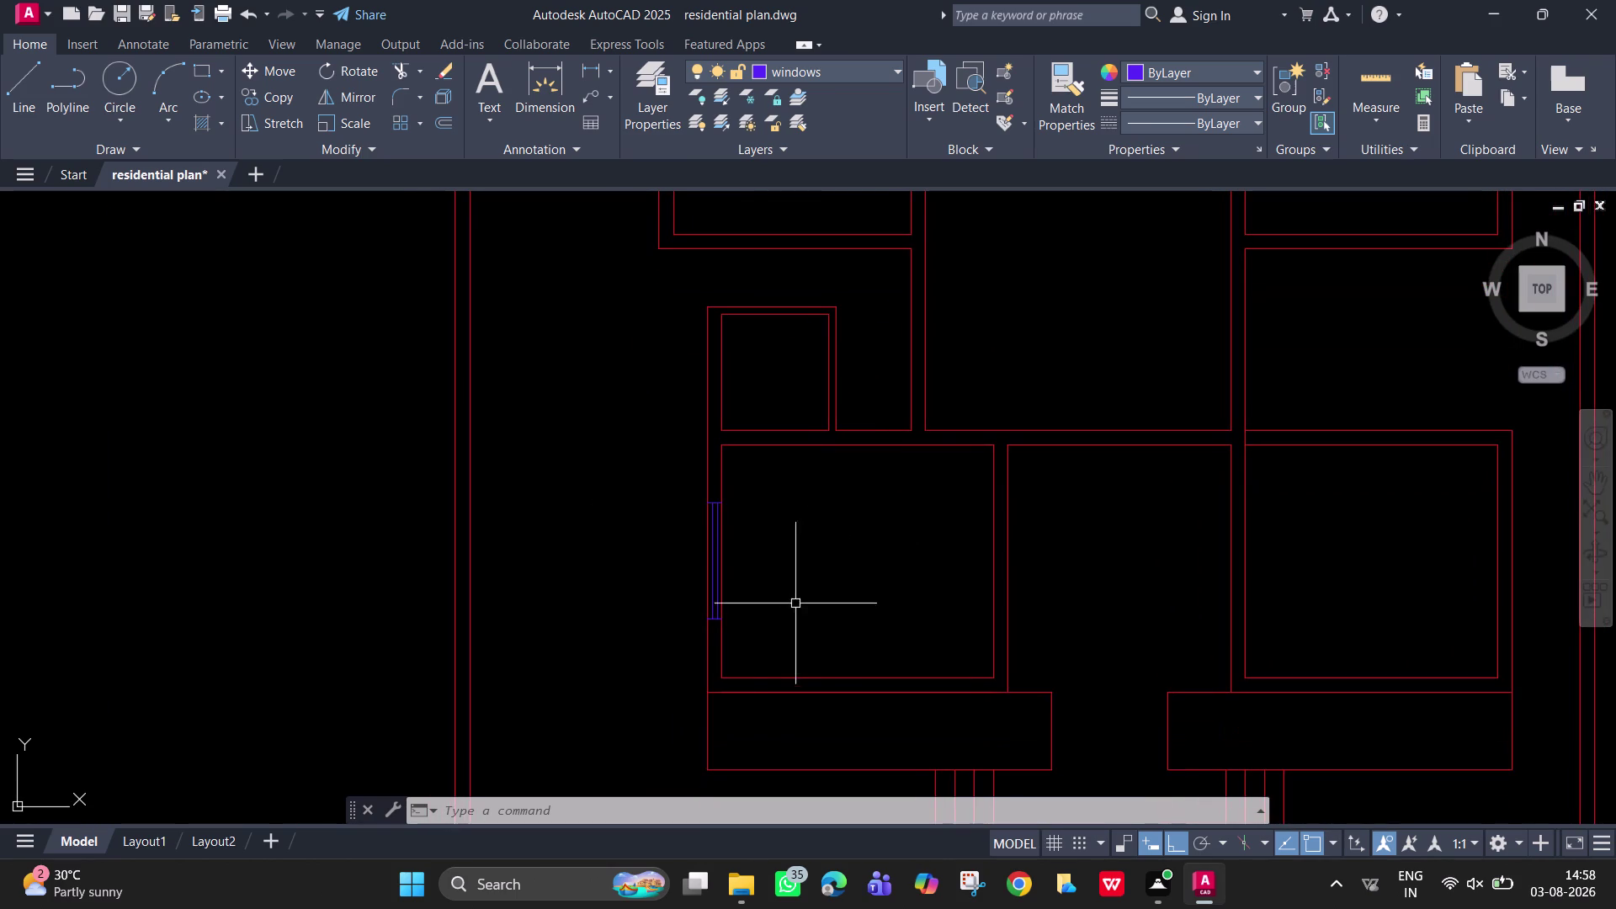
scroll(up, 3)
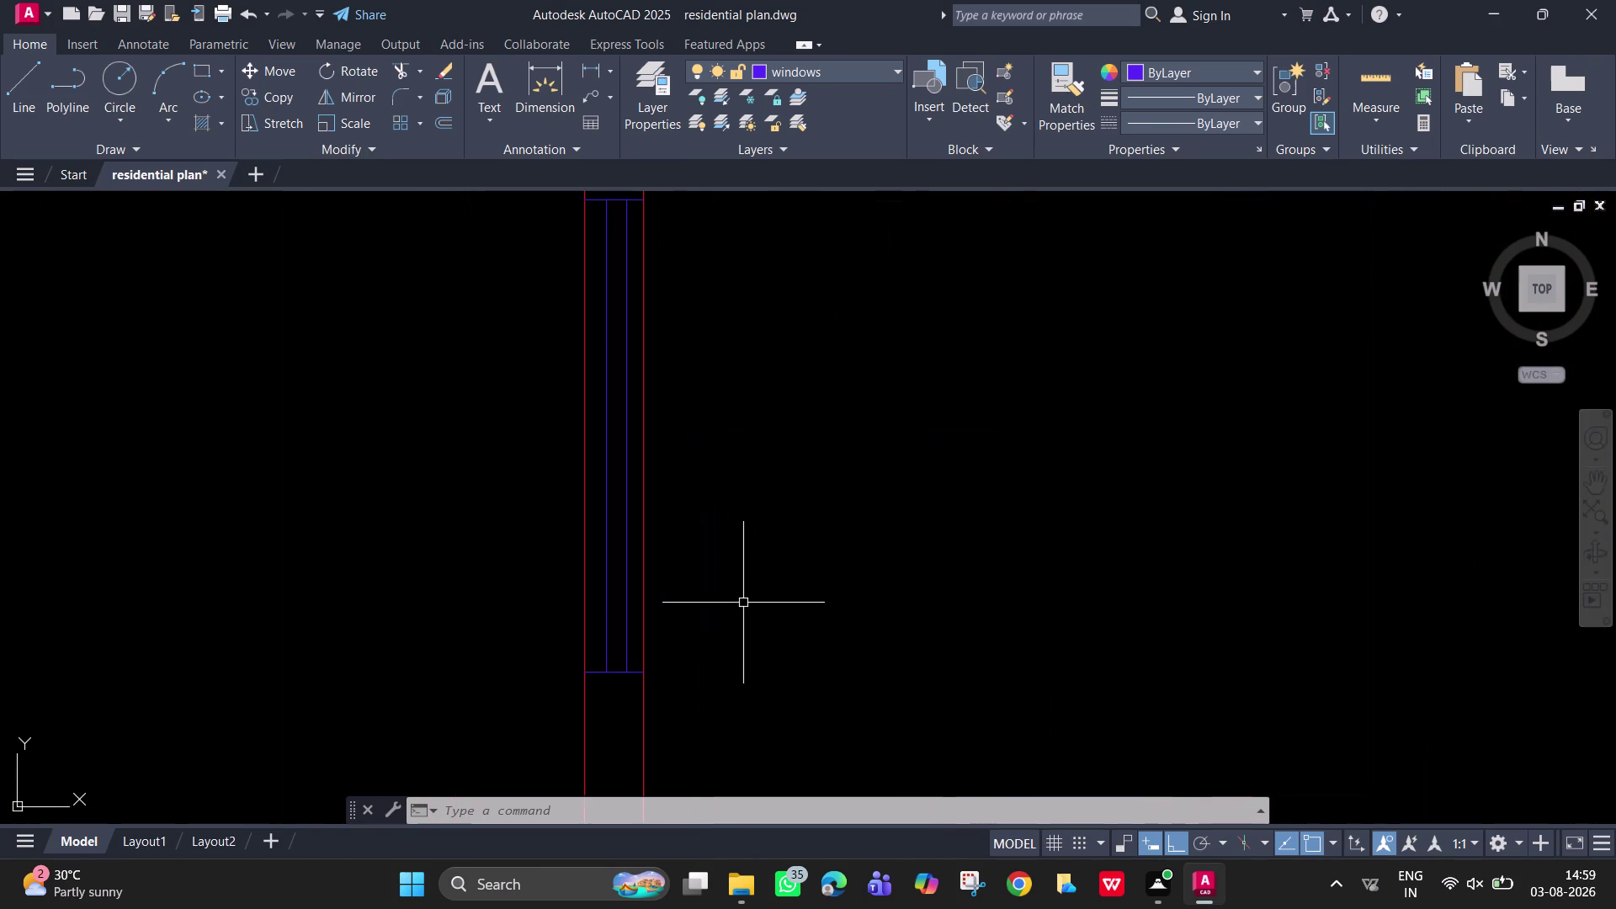
scroll(down, 3)
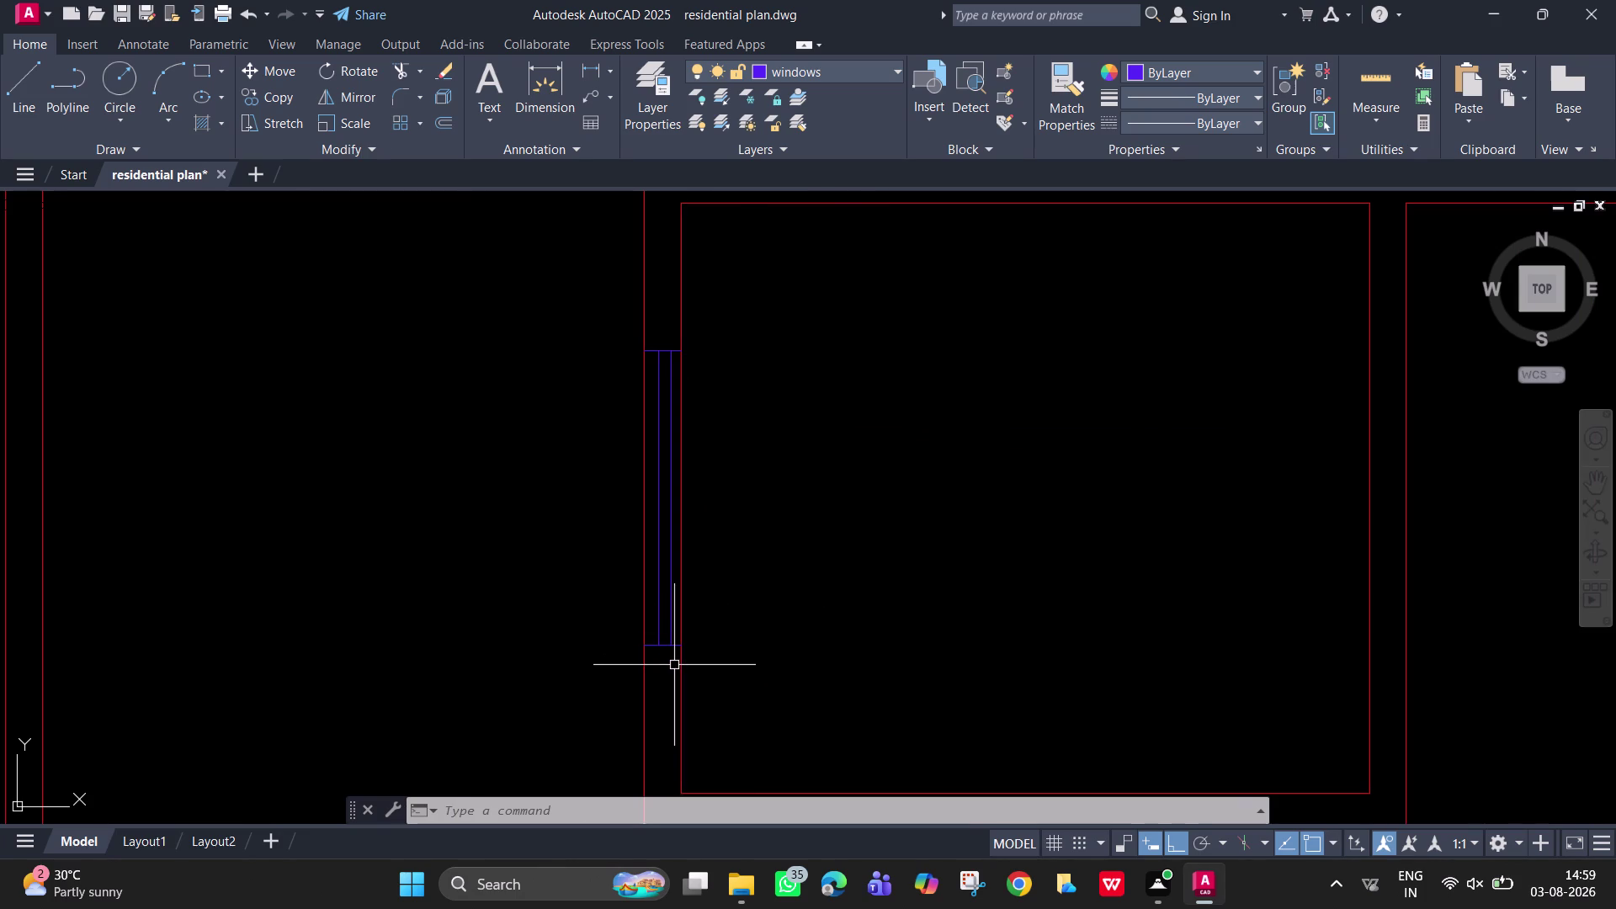
Select the blue window symbol and copy it from its top corner as base point.
click(674, 665)
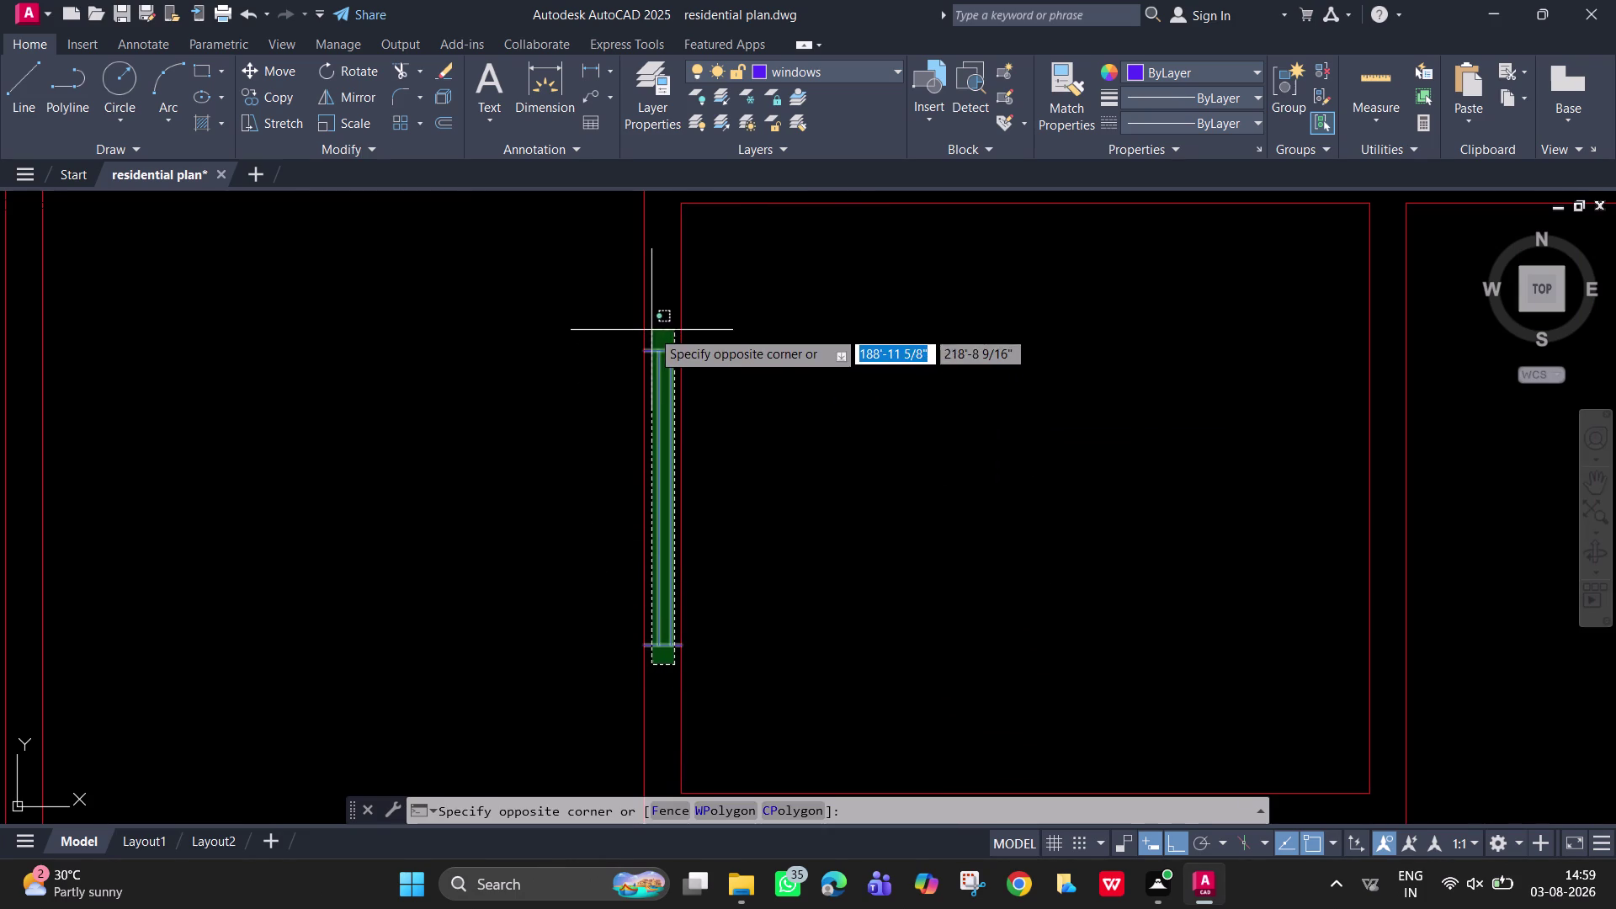
click(651, 330)
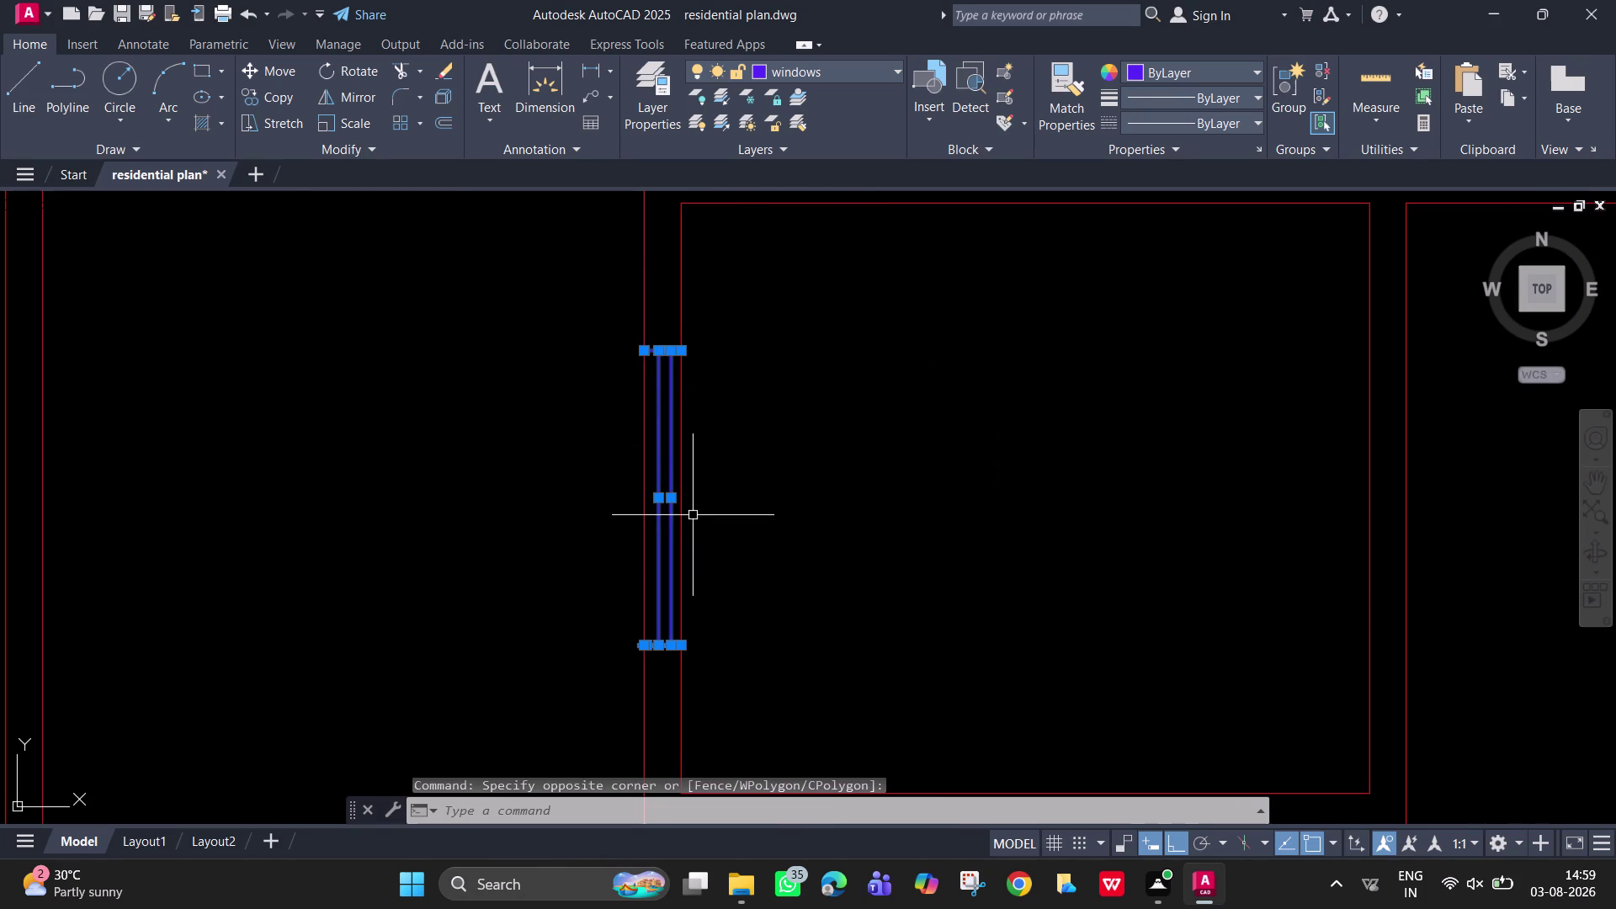
text(co)
key(Return)
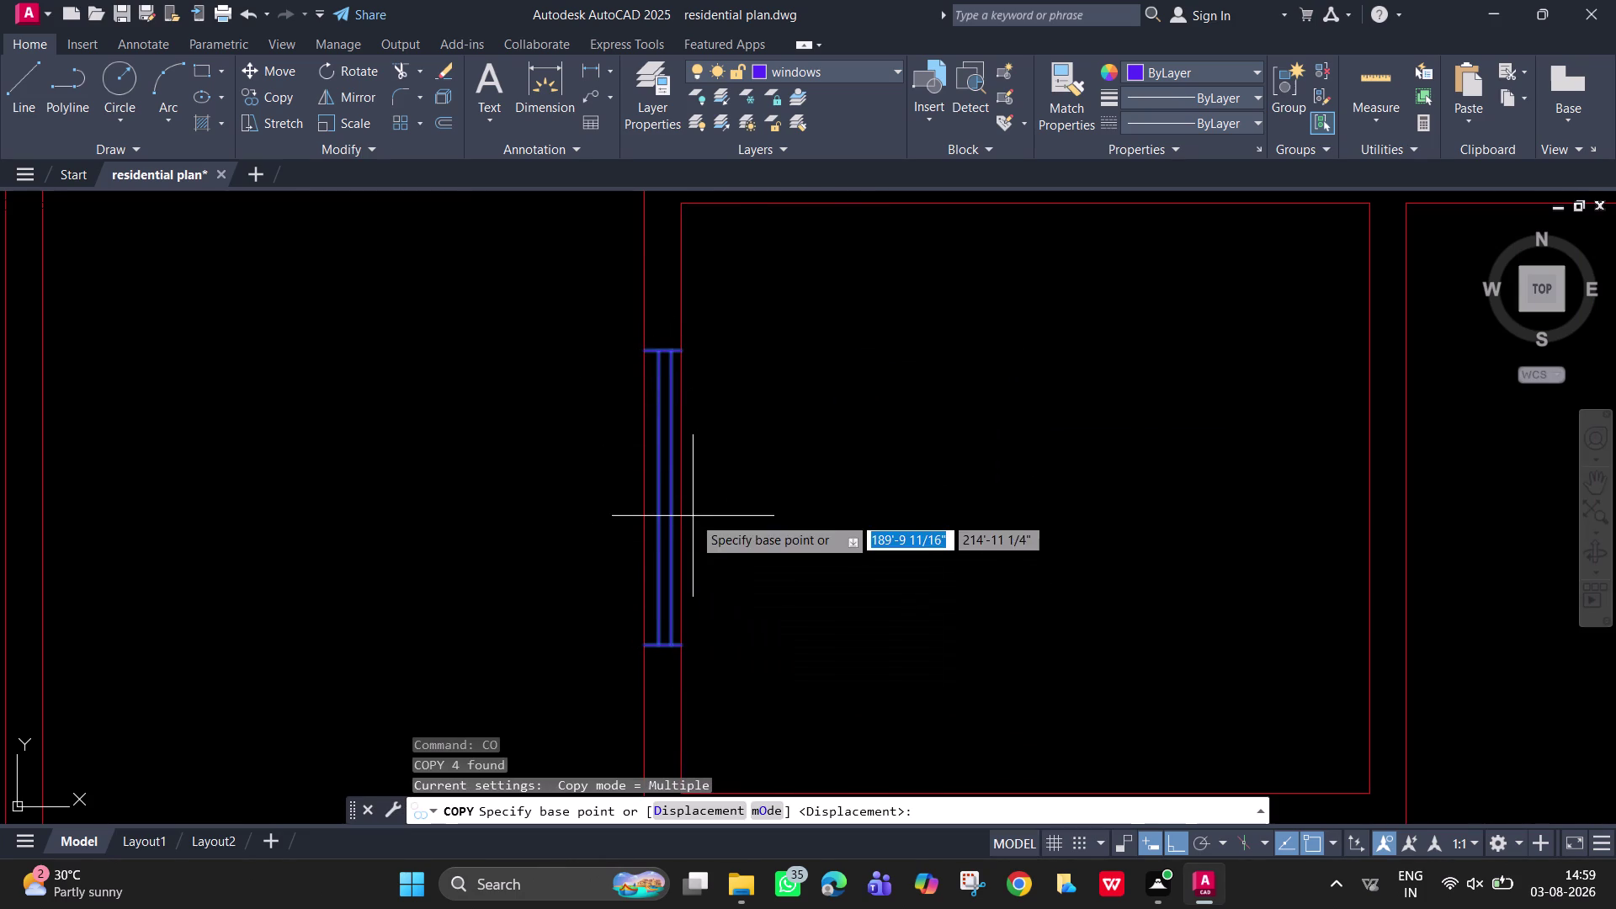
click(677, 353)
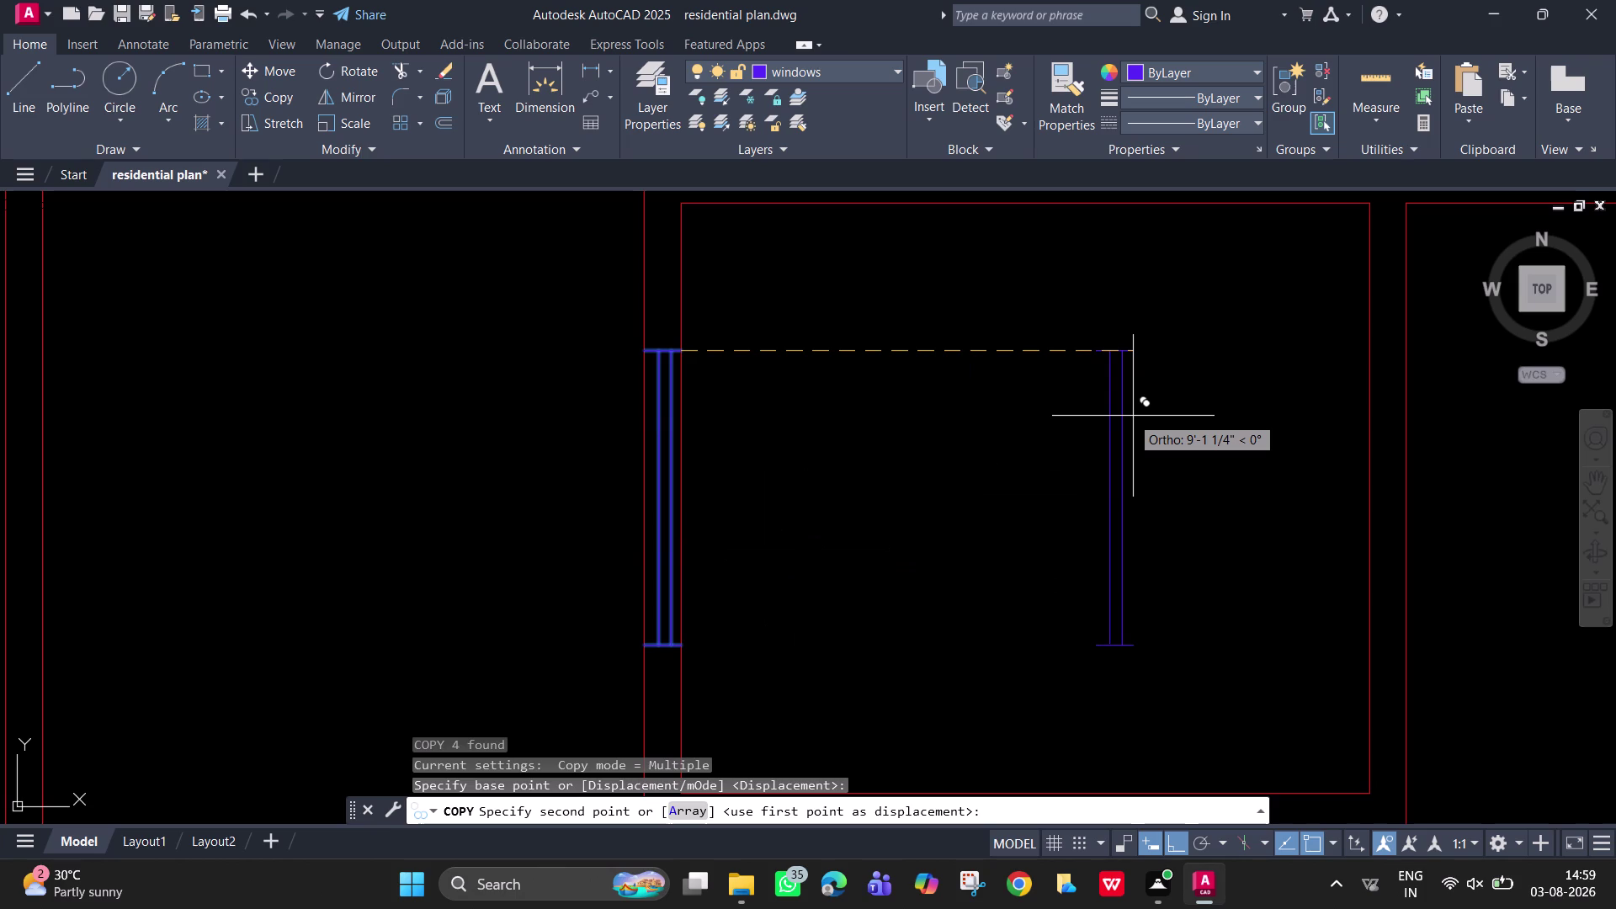
With Ortho off, place a window copy in an upper room.
middle_drag(1153, 348, 1107, 566)
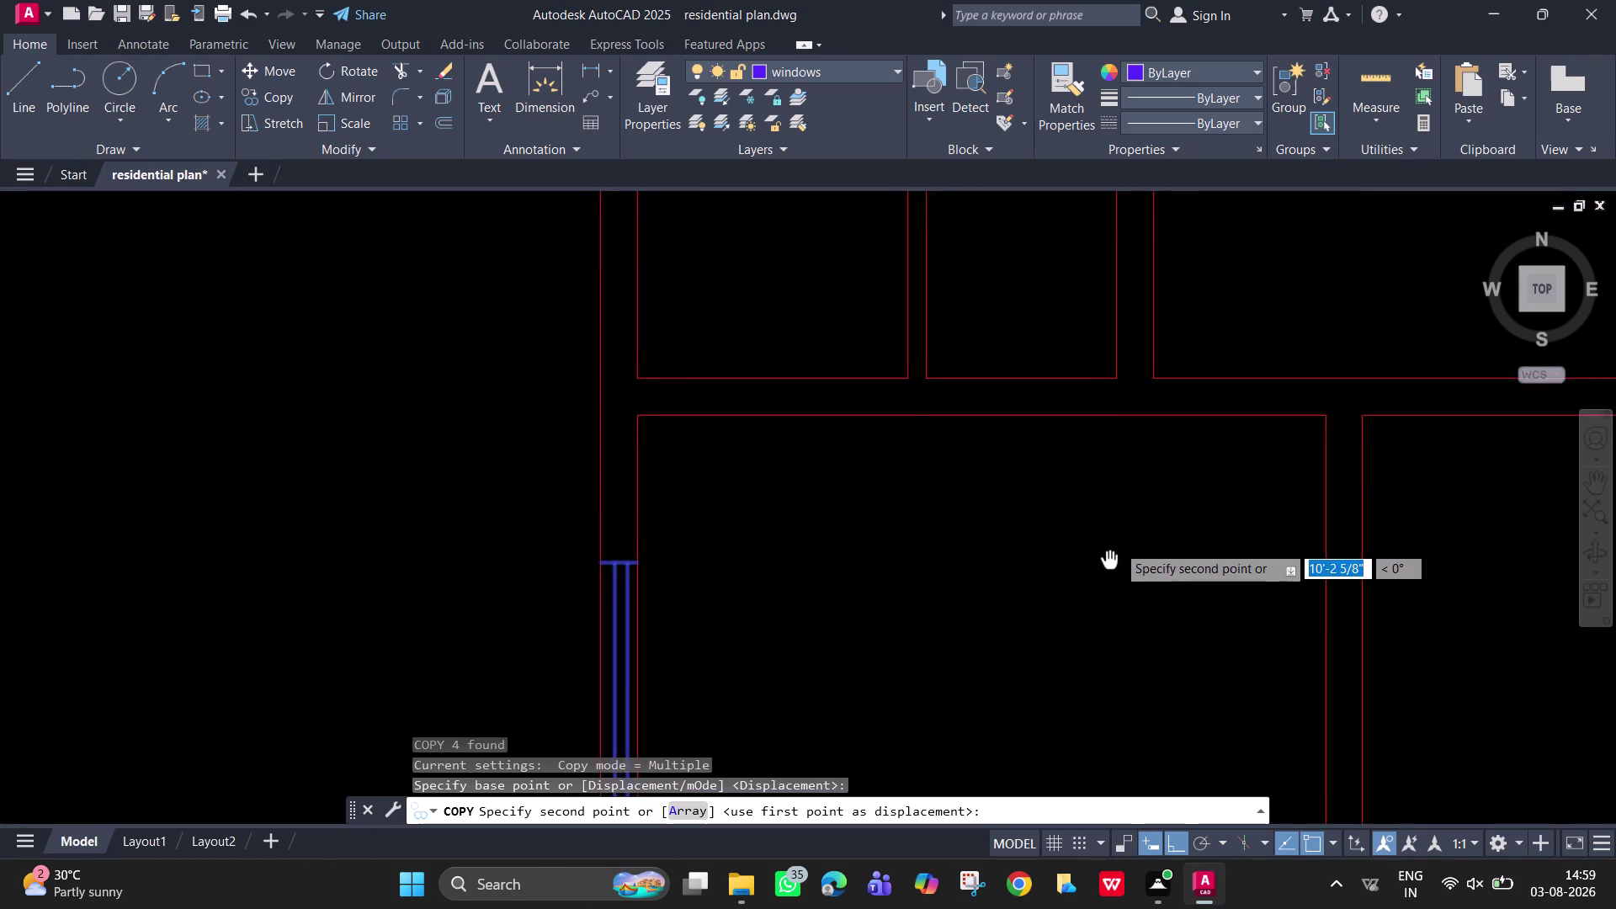
middle_drag(1107, 565, 1101, 574)
key(F8)
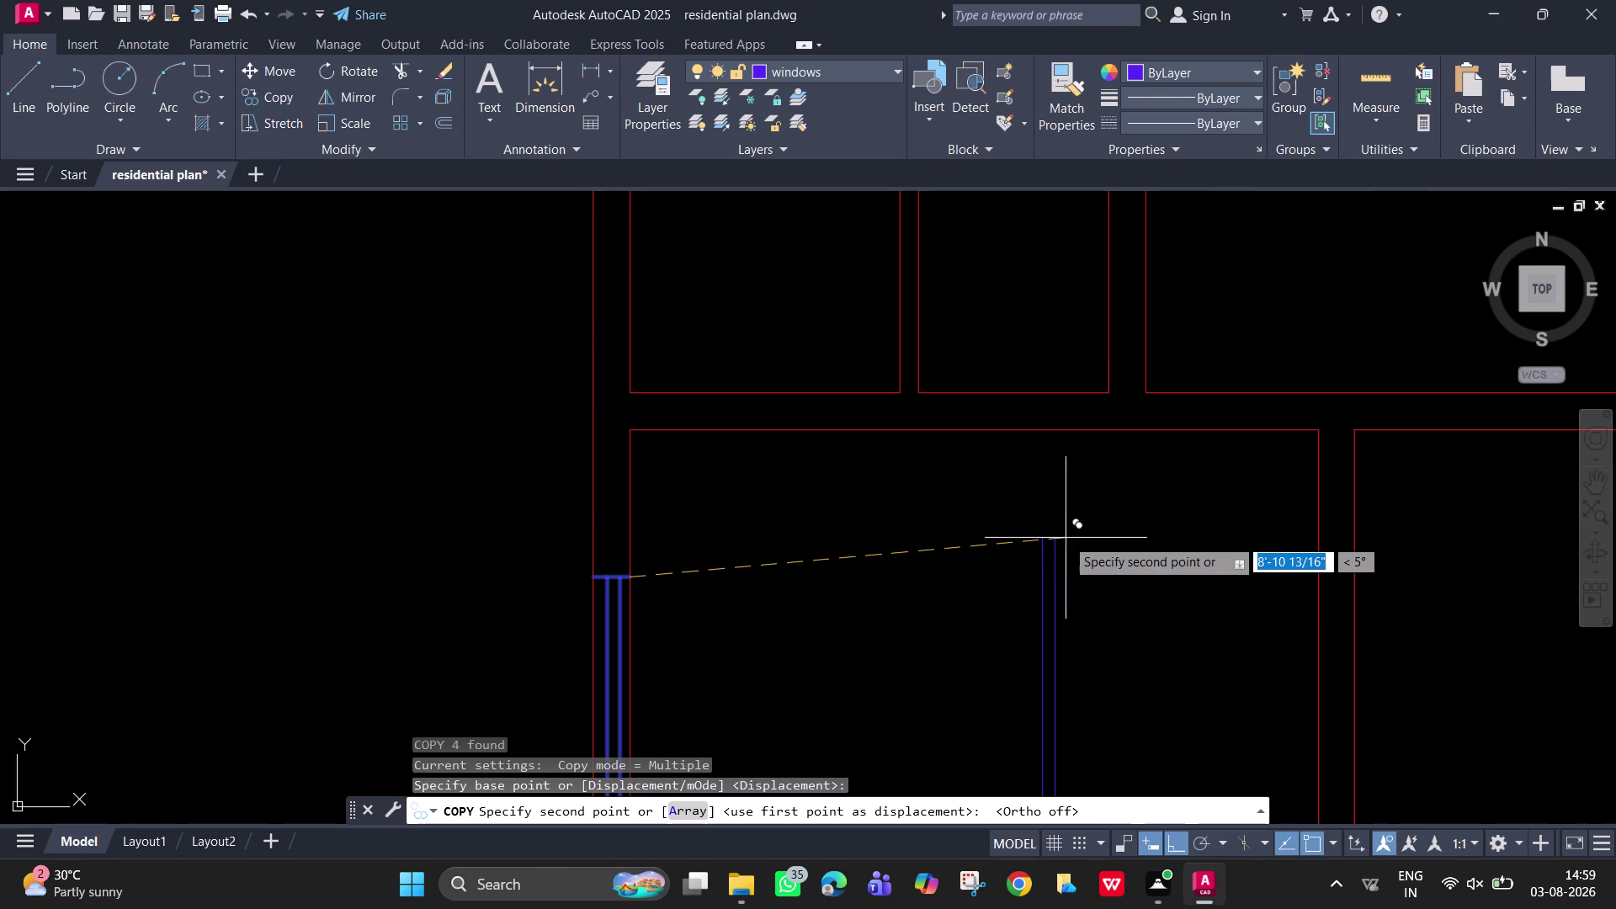
middle_drag(1462, 329, 1160, 678)
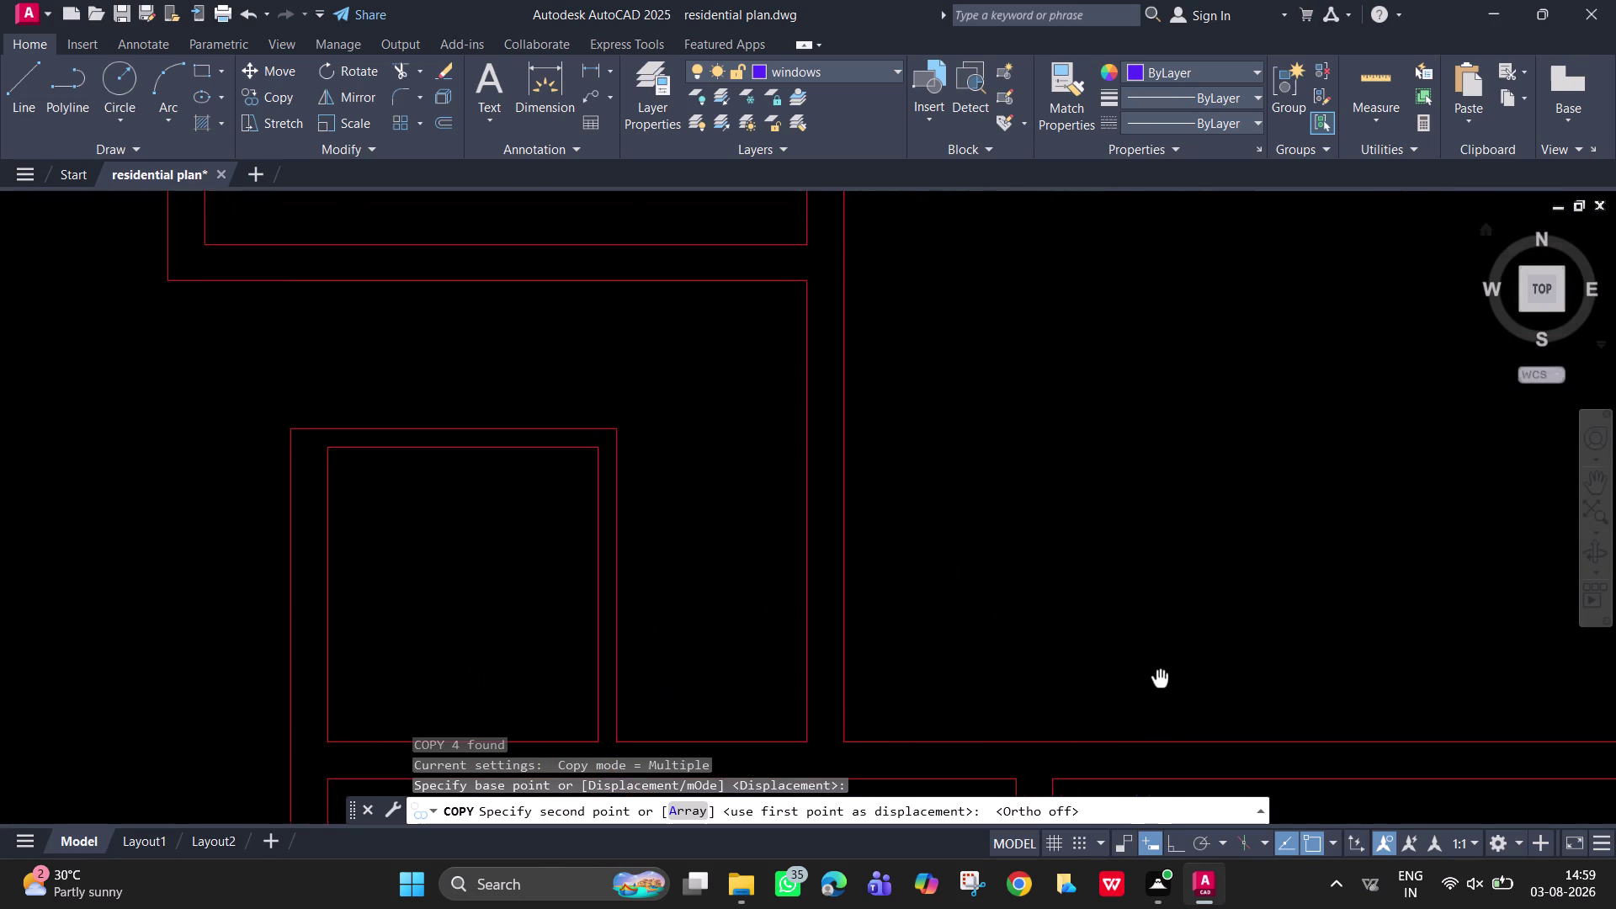
scroll(down, 3)
middle_drag(1203, 445, 1144, 576)
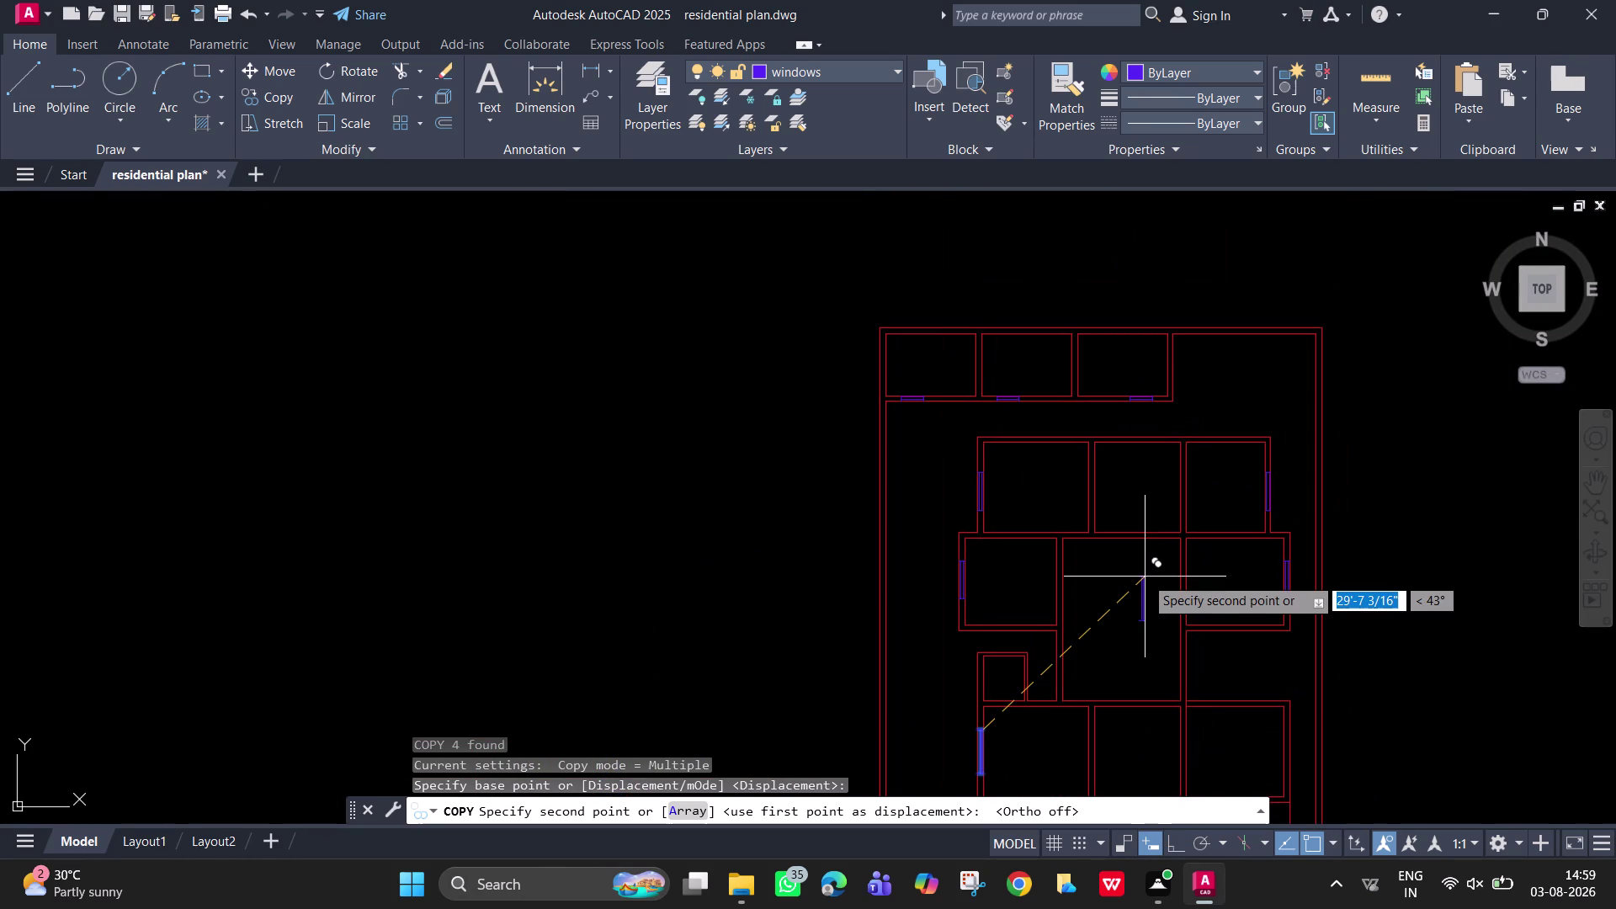
scroll(up, 3)
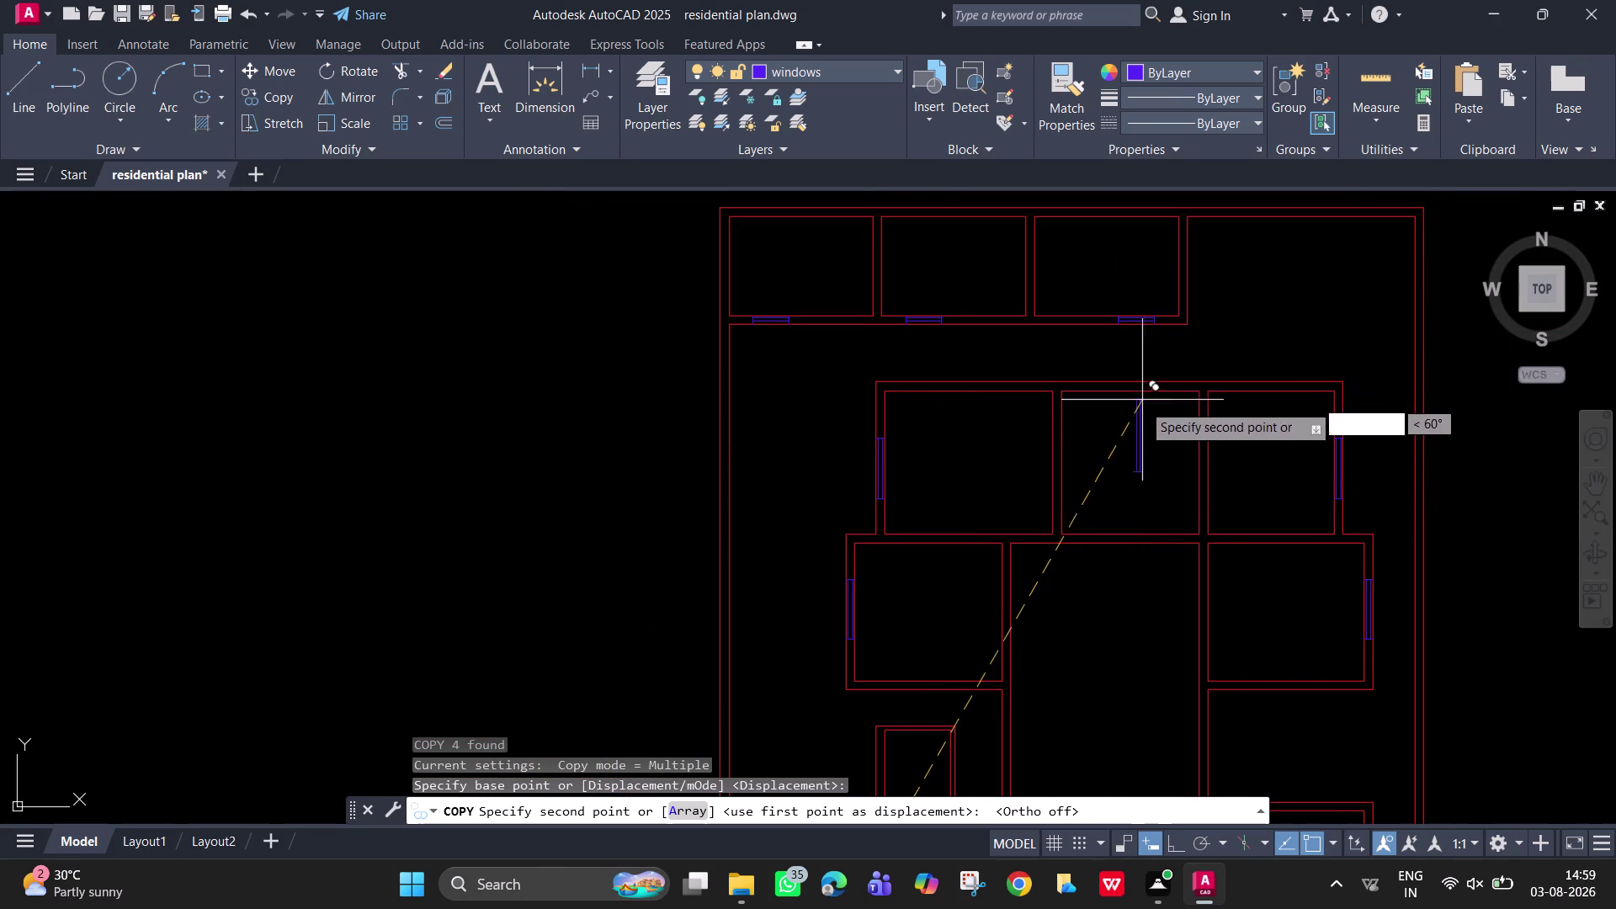
click(1128, 420)
Place two more window copies at a lower opening and the right wall.
scroll(up, 3)
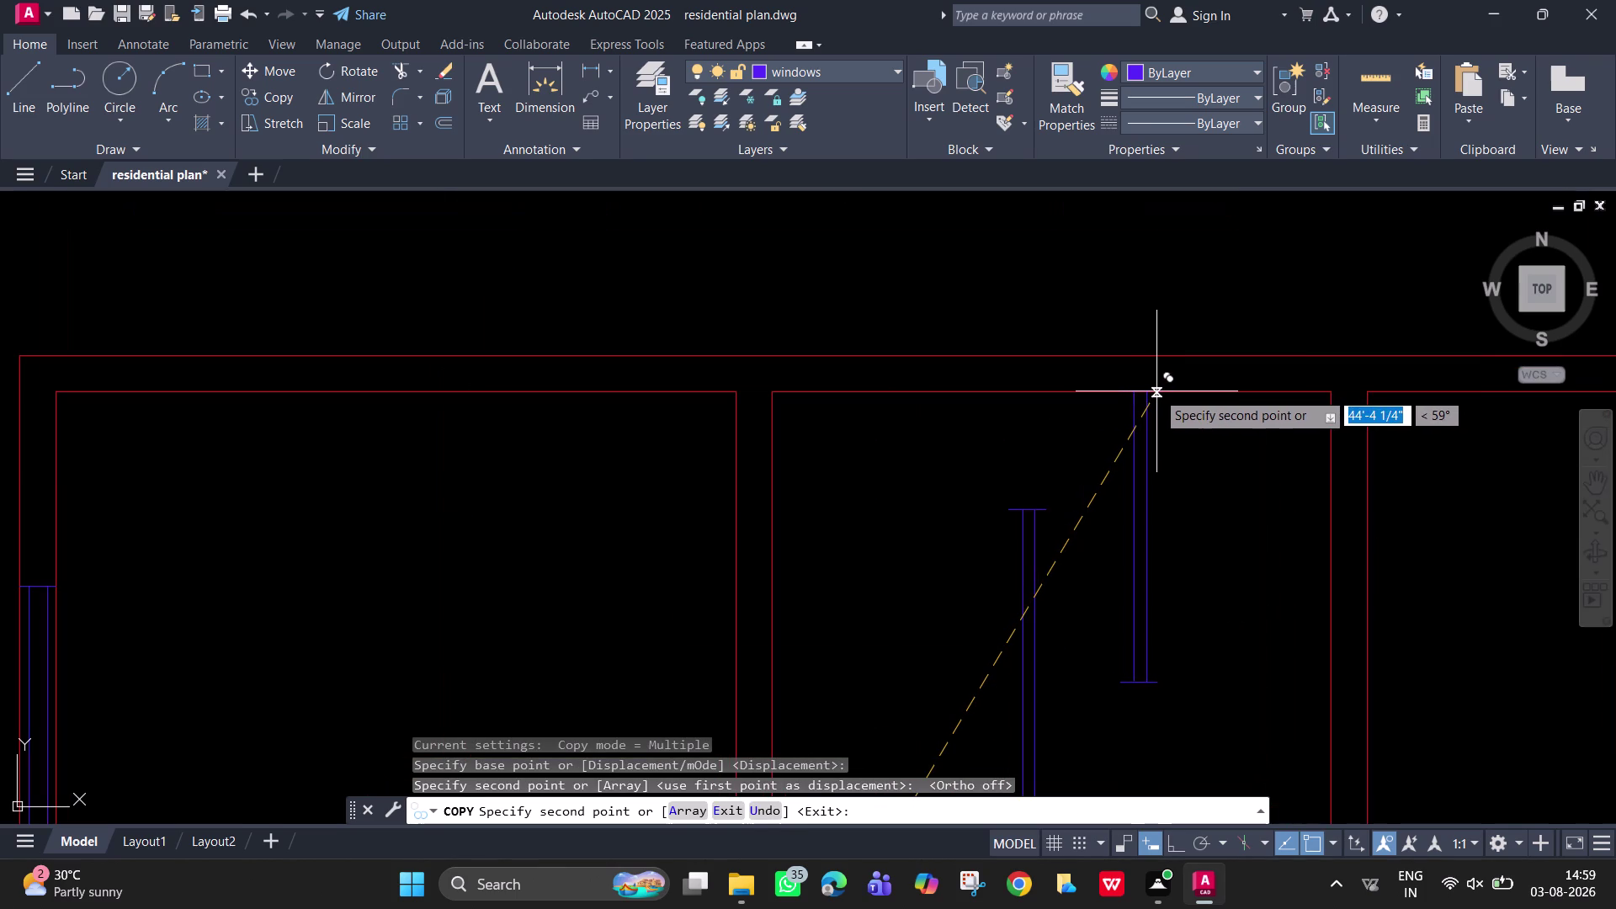
scroll(down, 3)
middle_drag(1158, 724, 1190, 469)
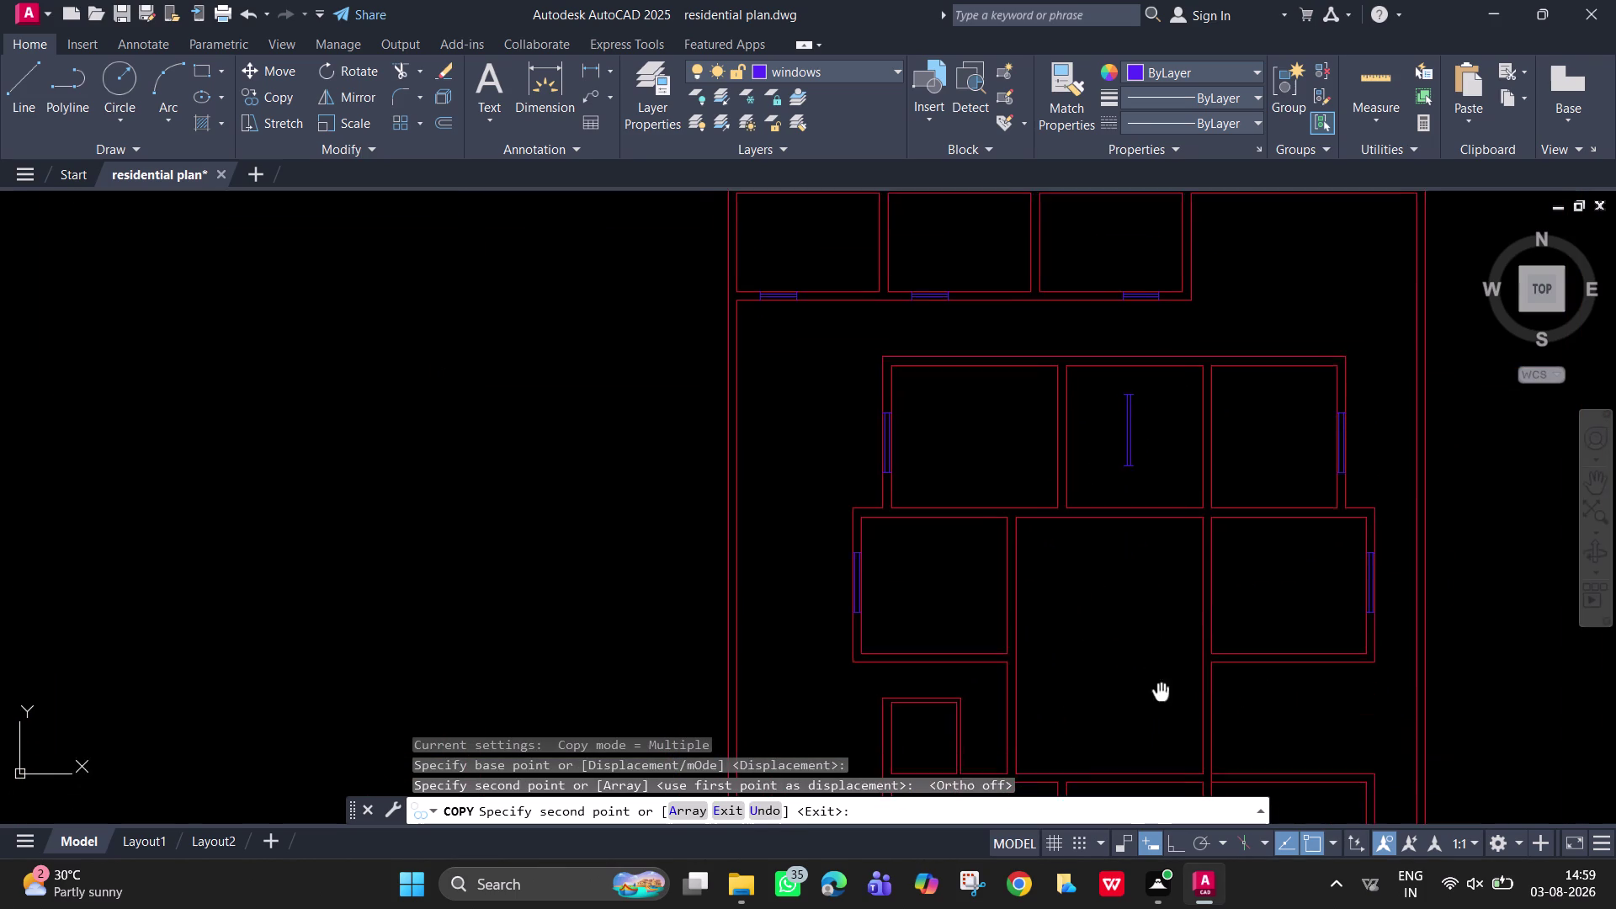
middle_drag(1190, 469, 1229, 355)
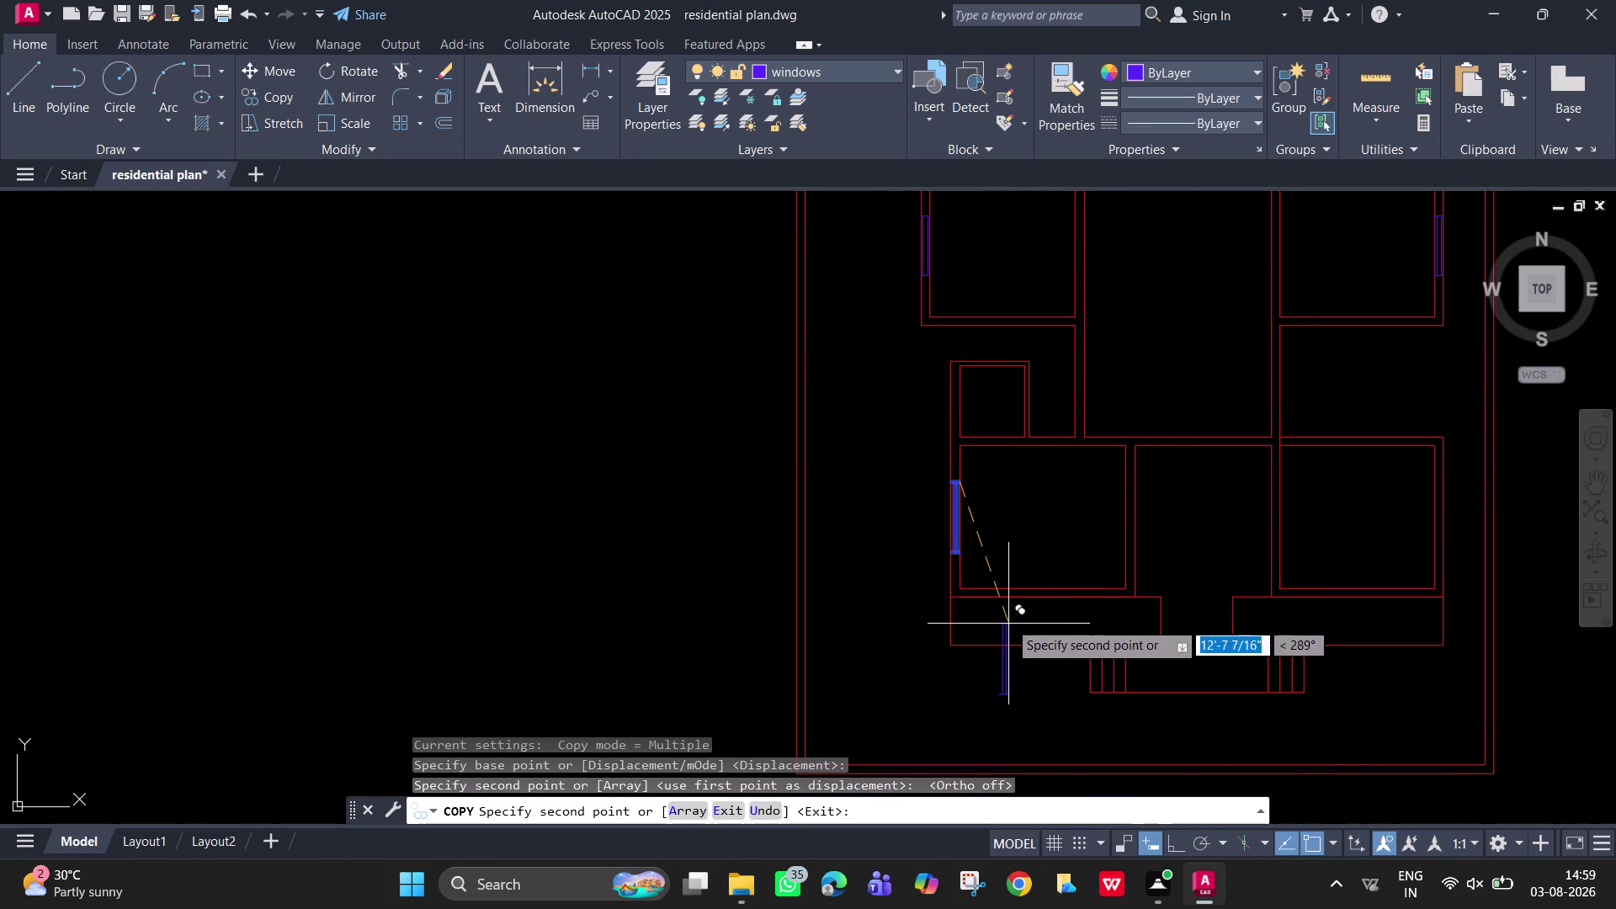
click(1008, 617)
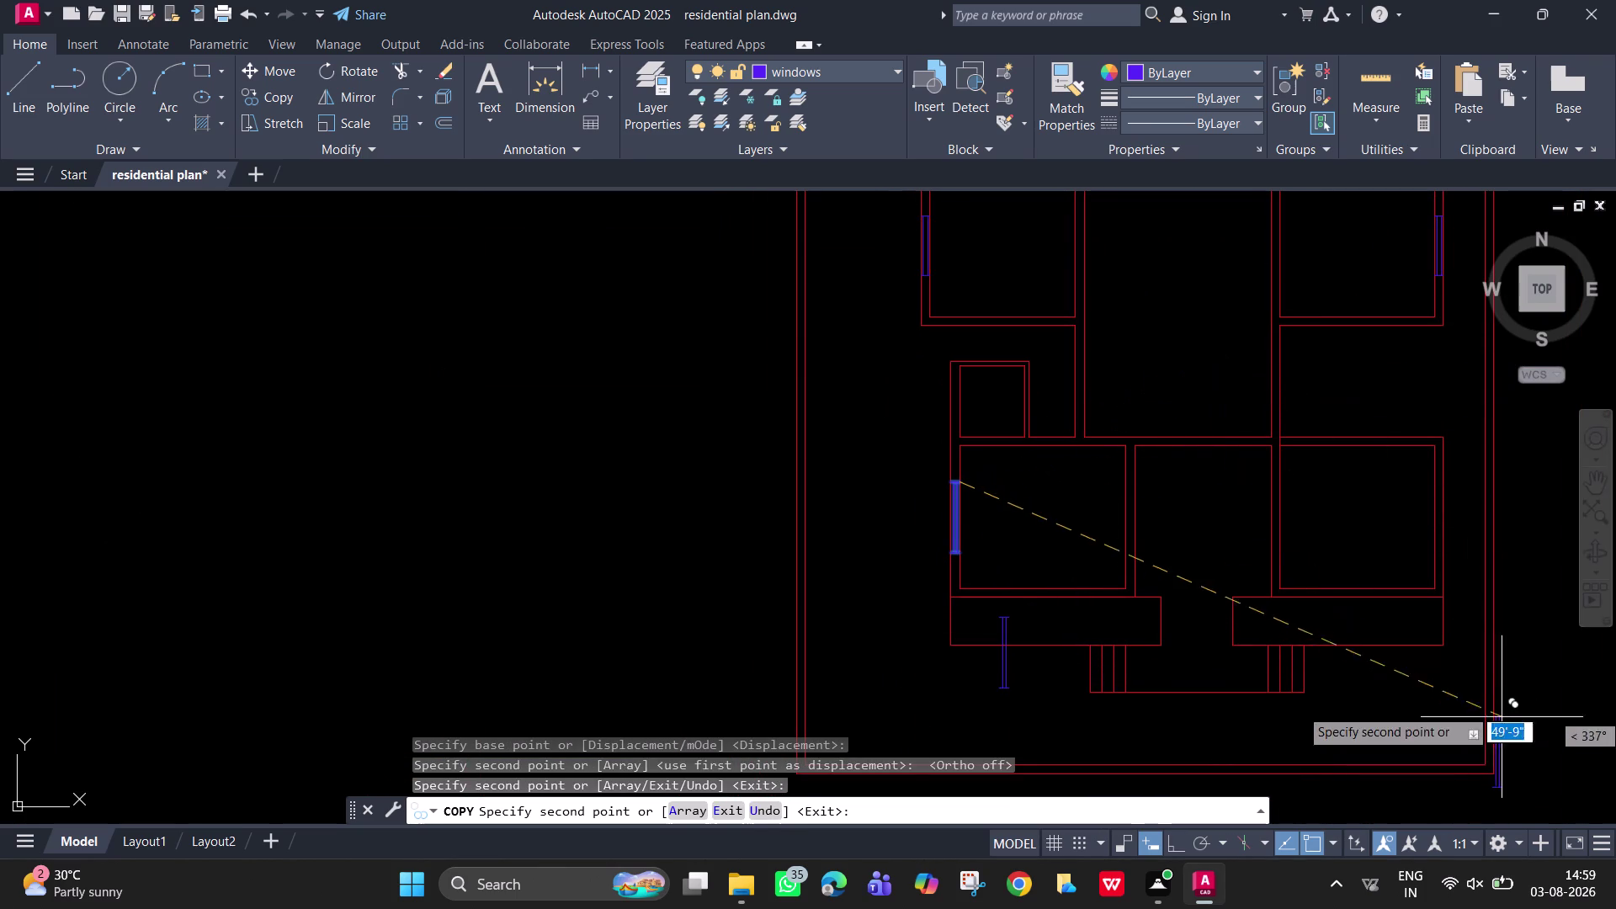
click(1362, 500)
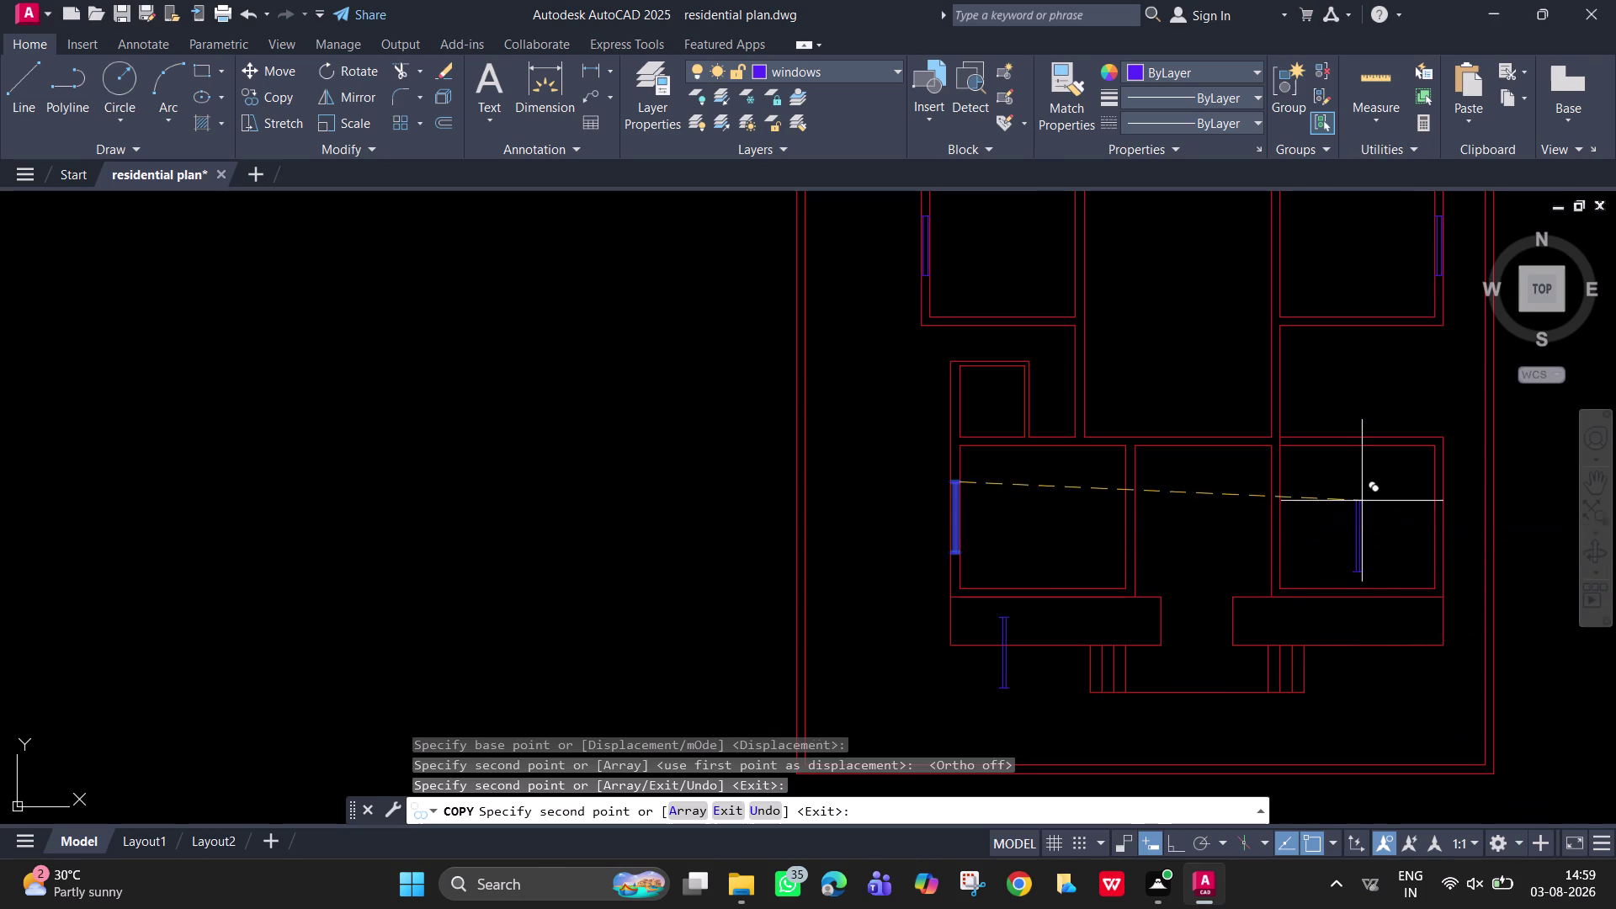
key(Escape)
middle_drag(1397, 414, 1396, 799)
scroll(up, 3)
middle_drag(1239, 524, 1240, 574)
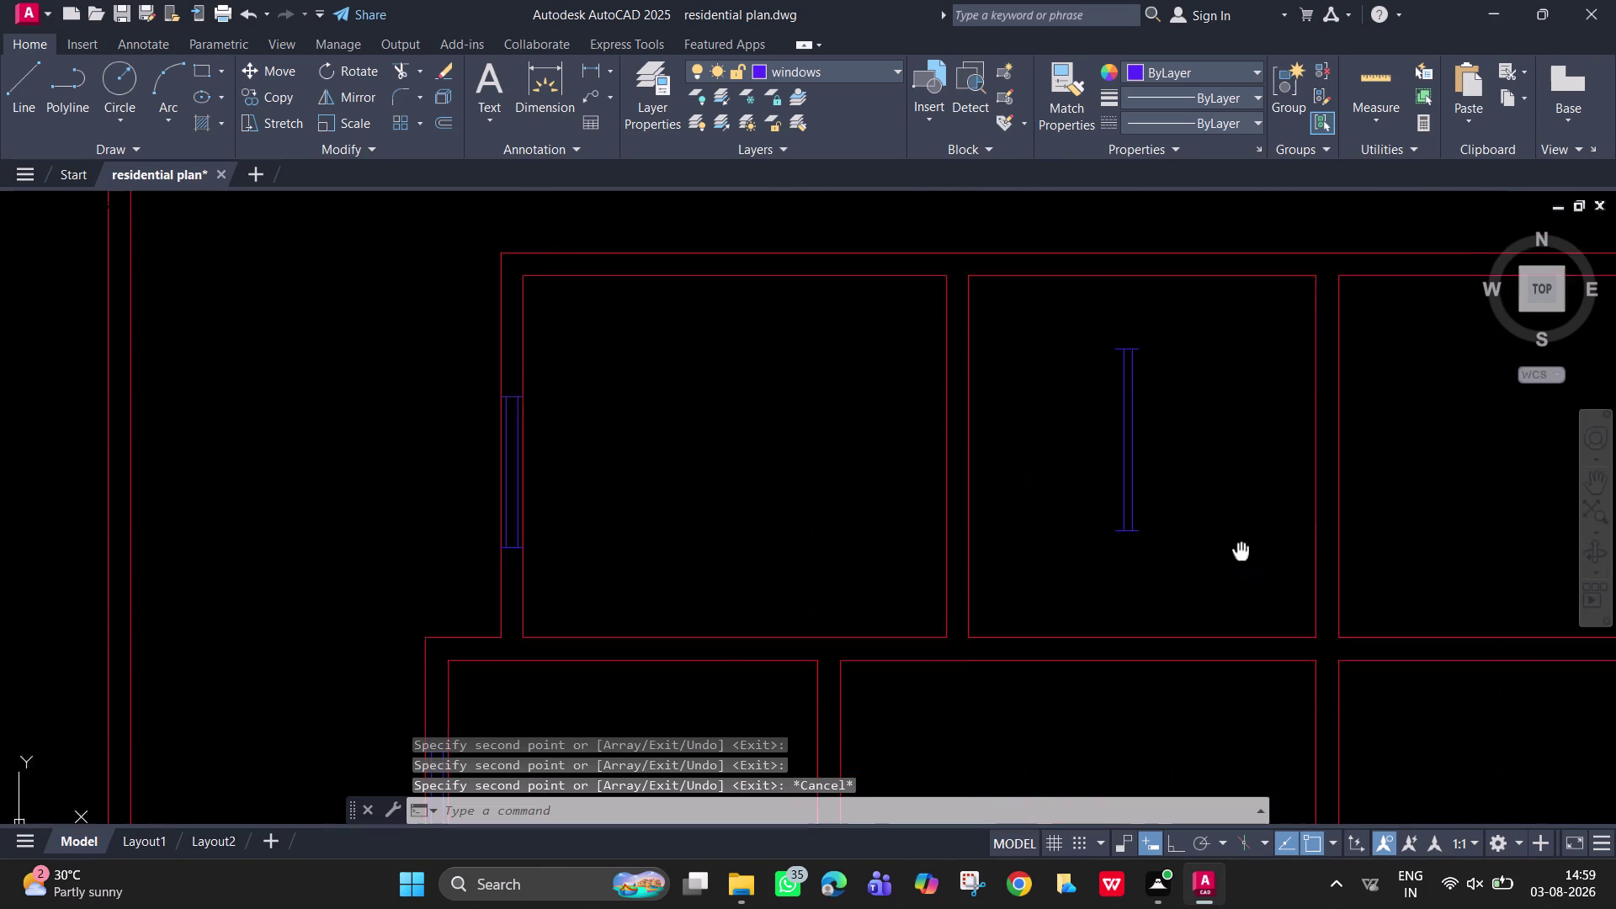
middle_drag(1240, 574, 1238, 638)
scroll(up, 3)
middle_drag(1201, 525, 1179, 581)
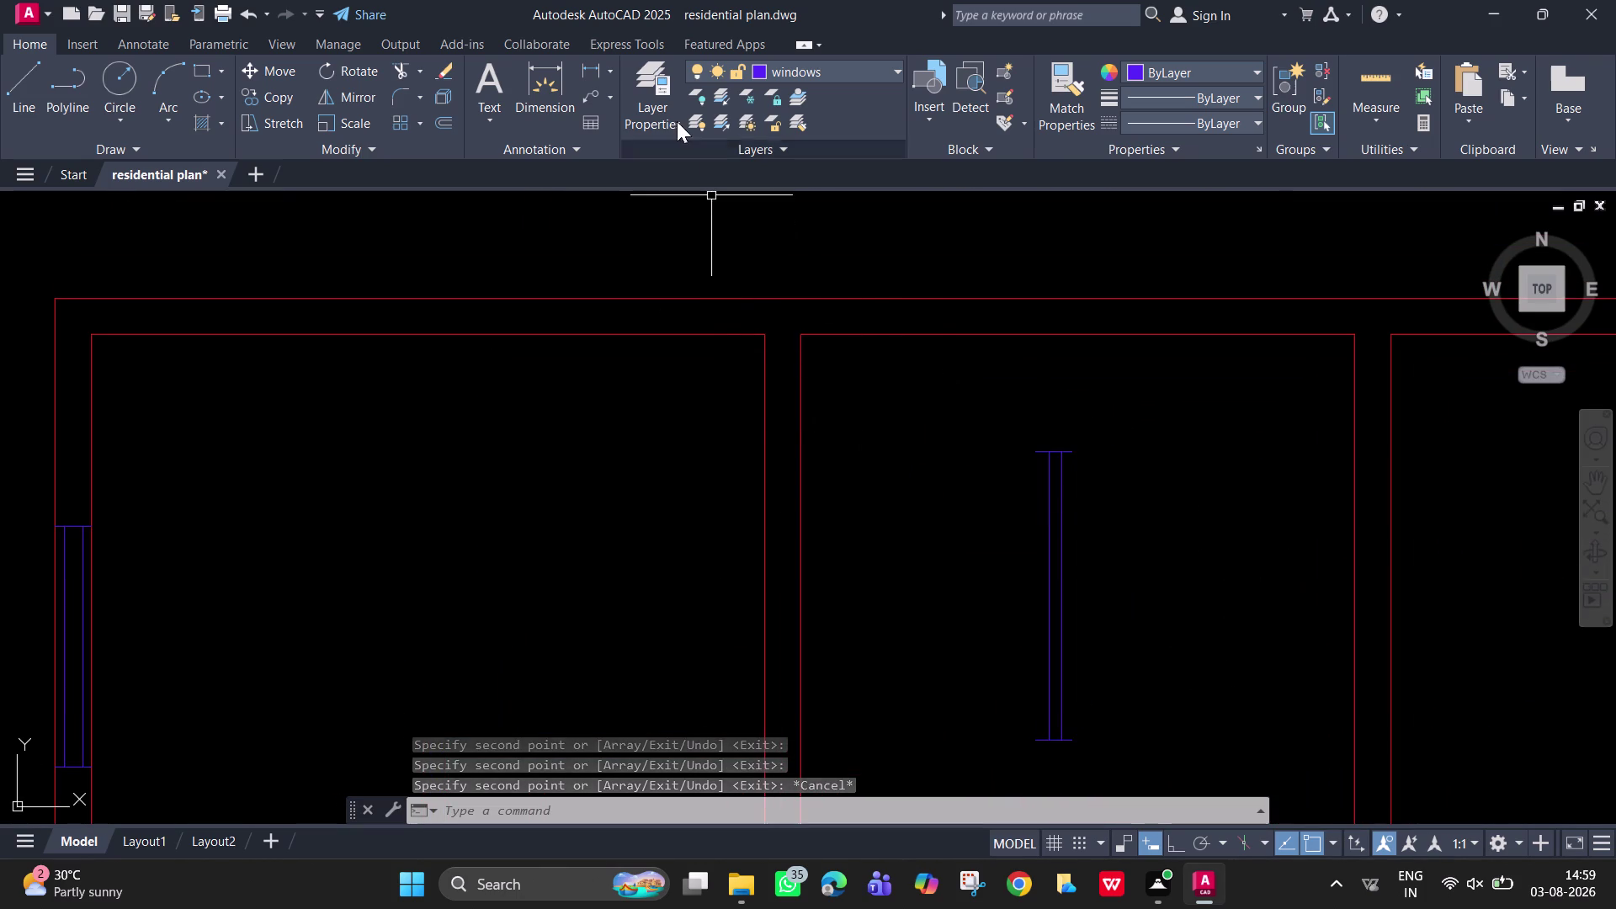
click(588, 73)
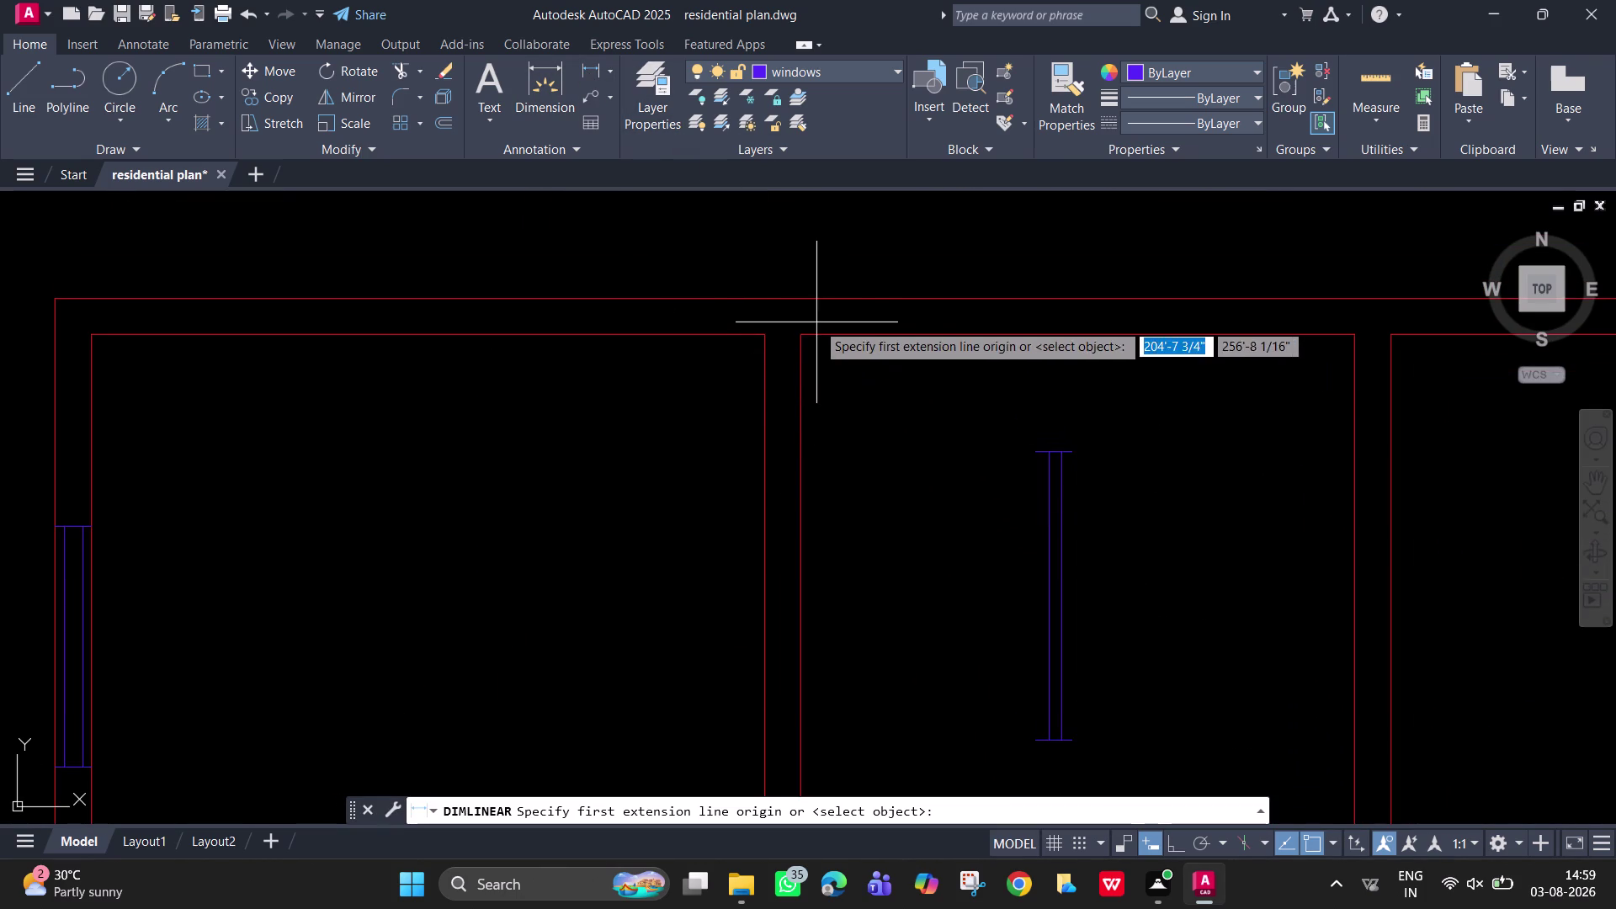
click(805, 337)
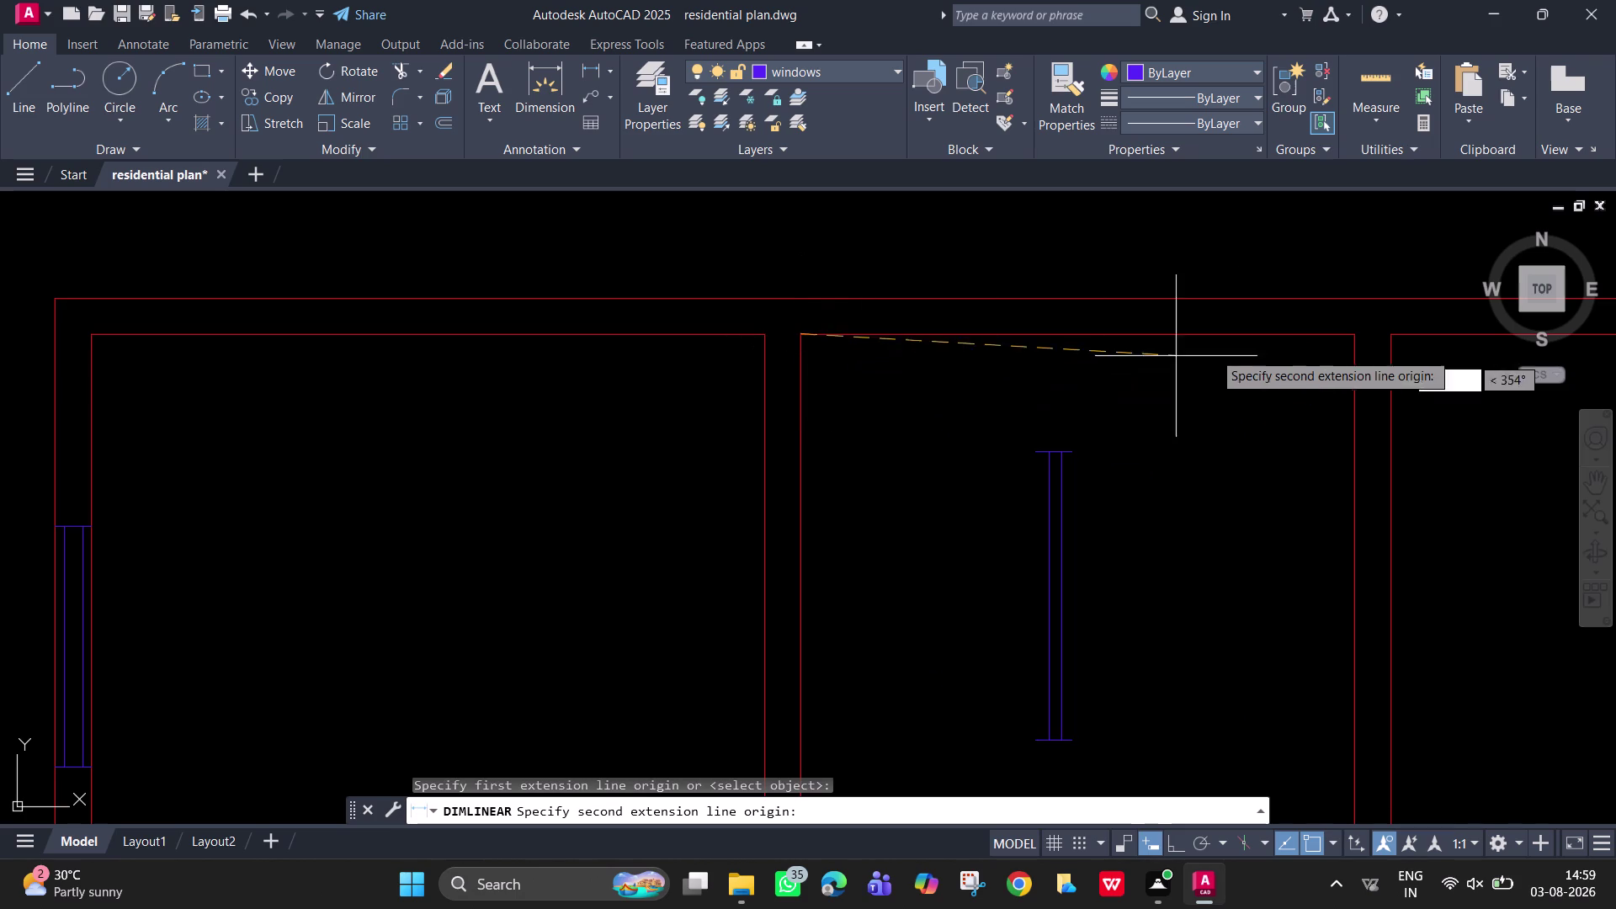
click(1355, 337)
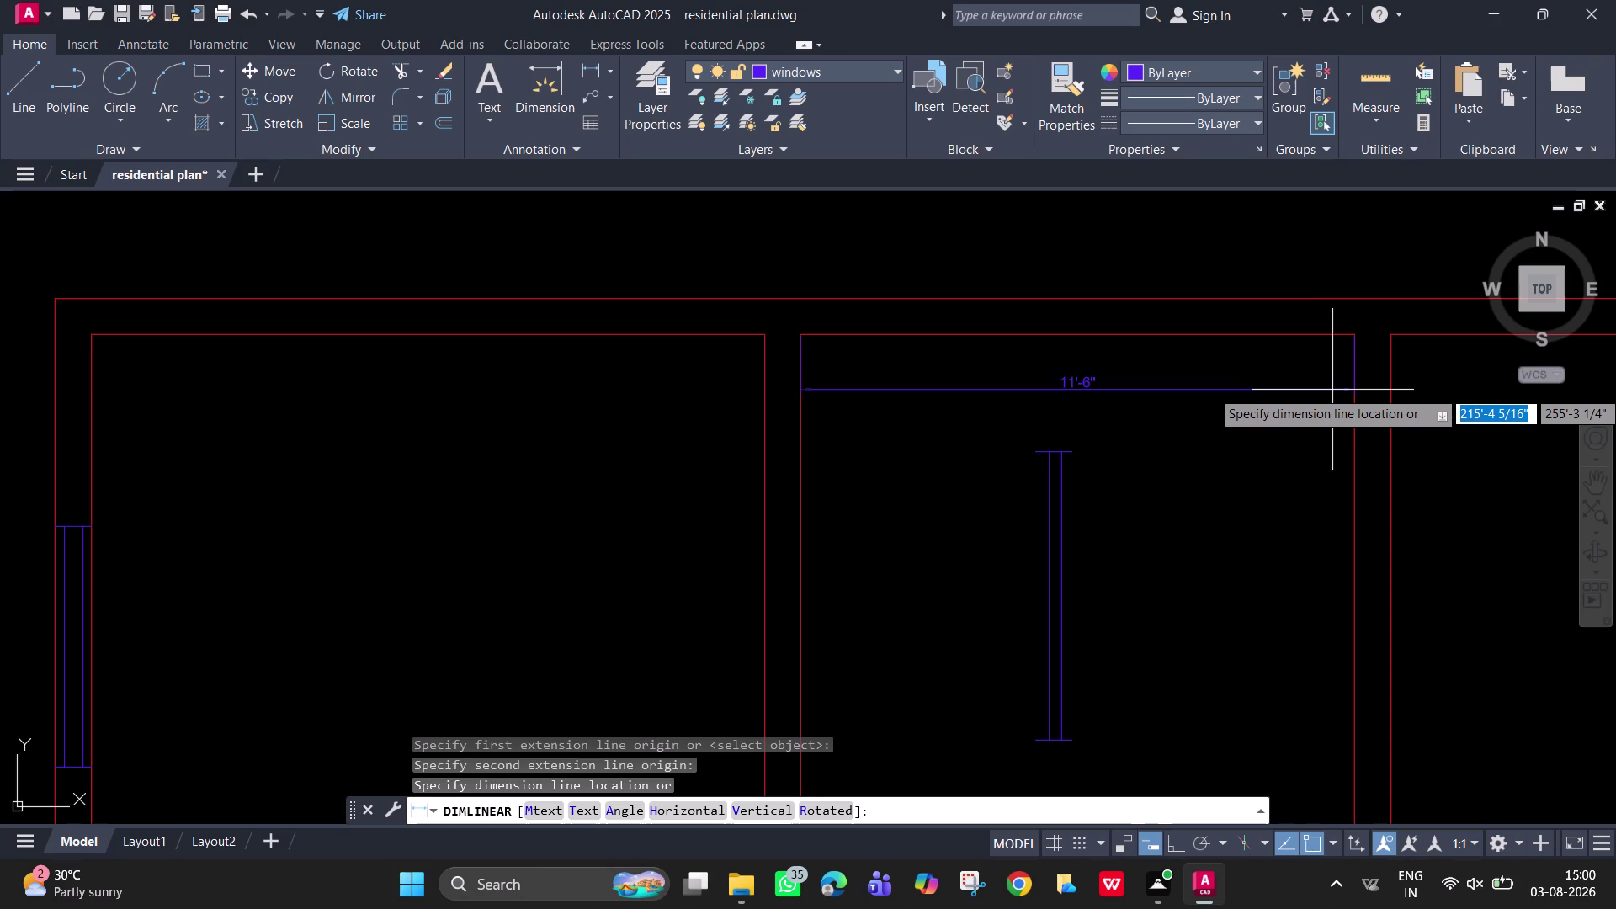
key(Escape)
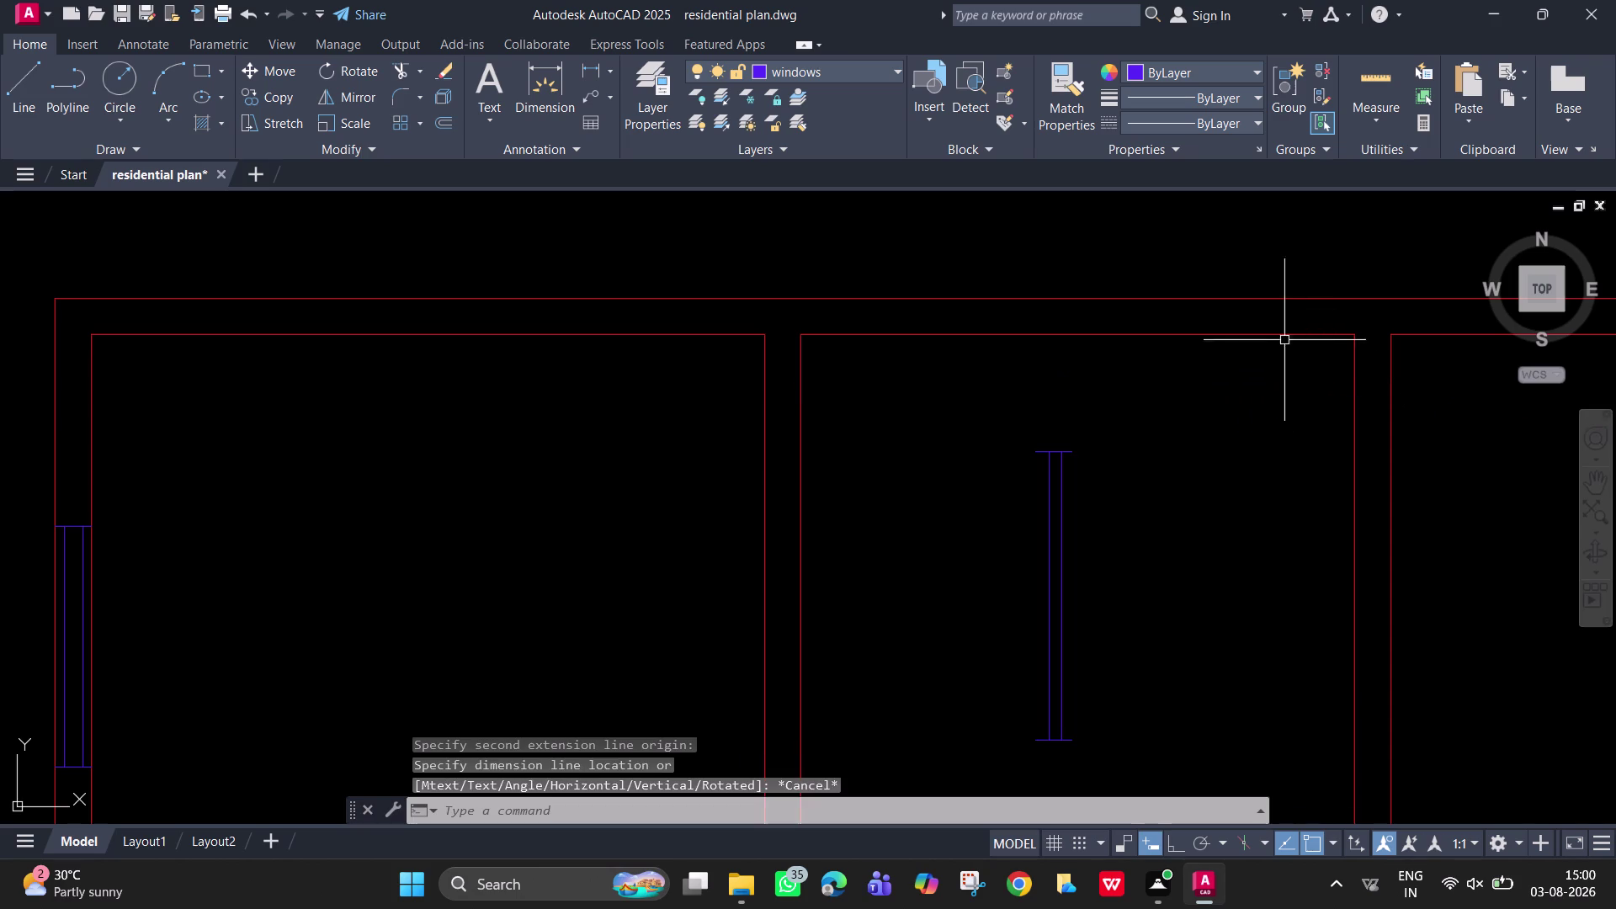
click(596, 84)
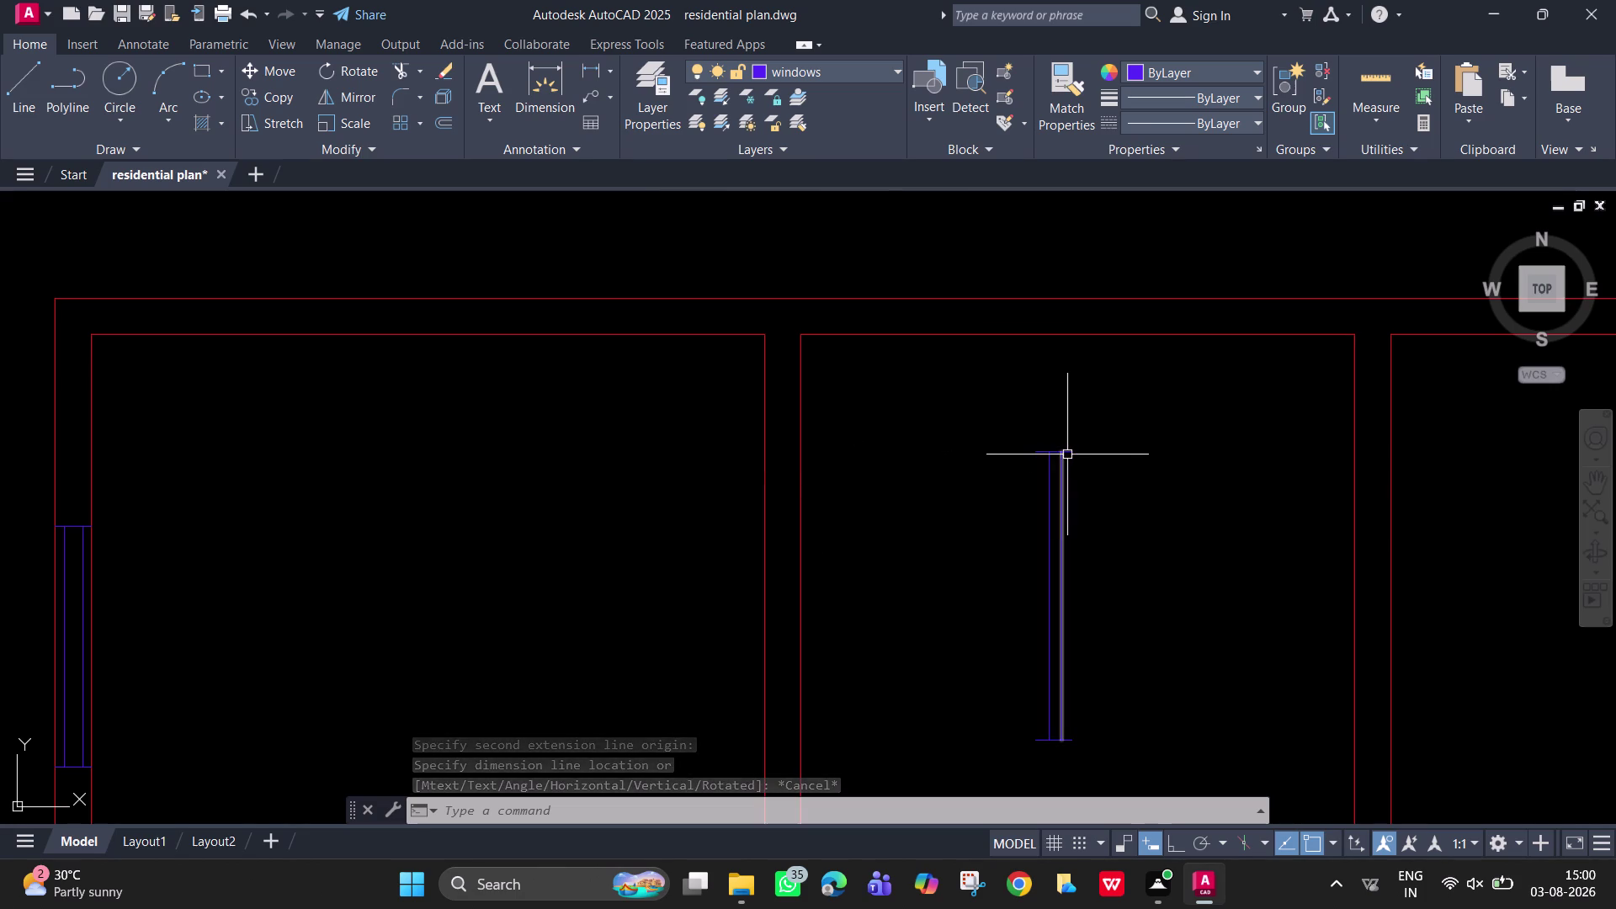
key(space)
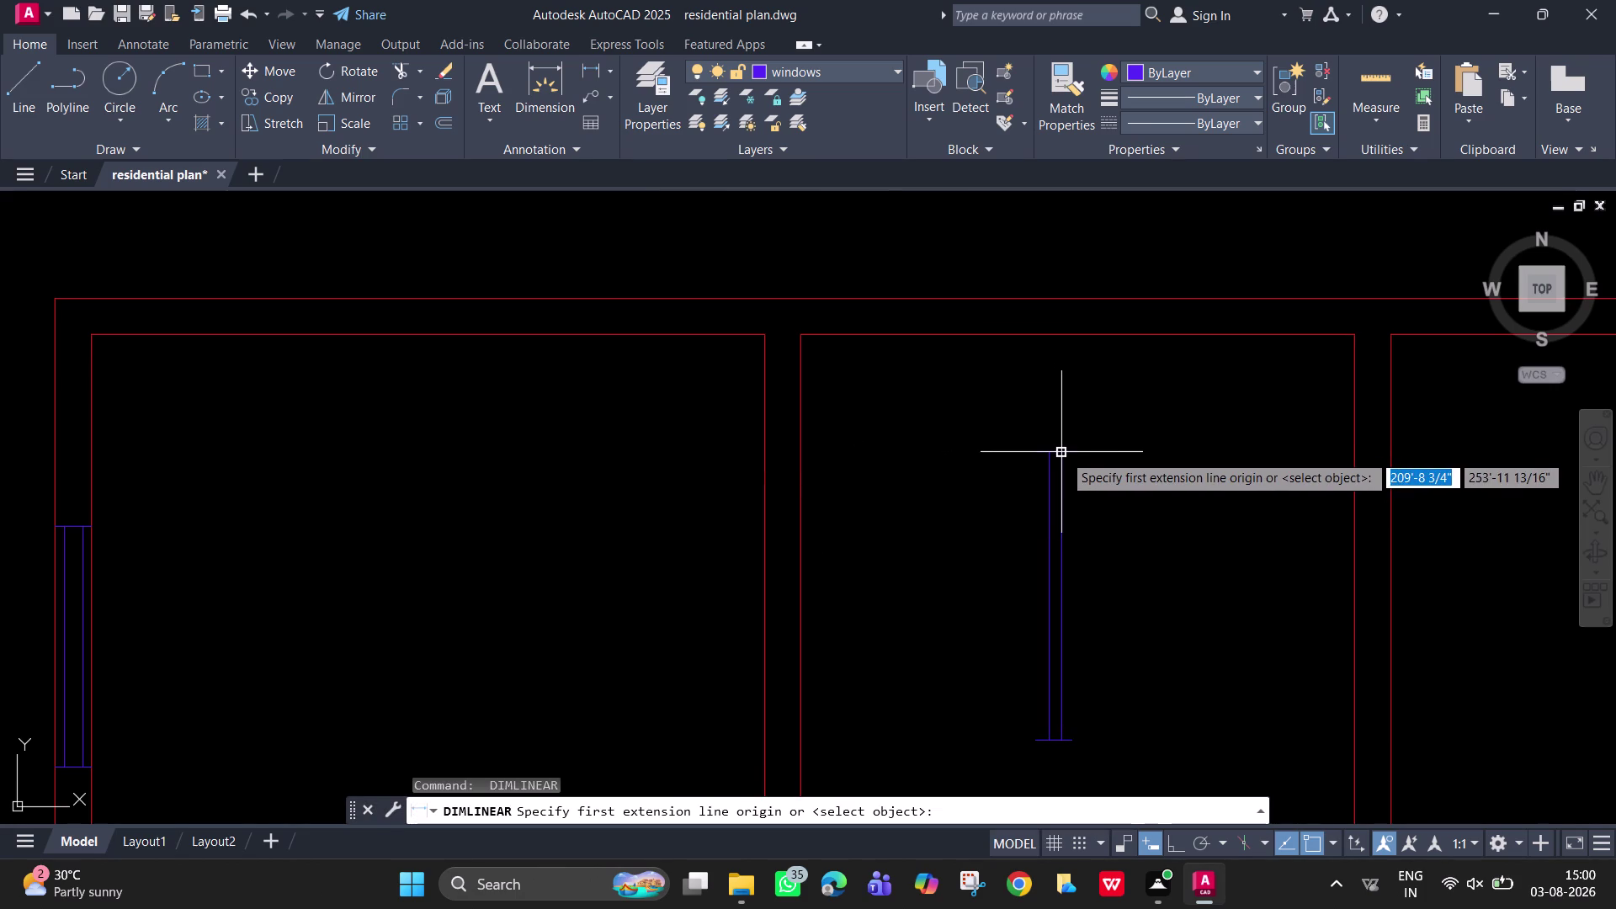
click(1063, 454)
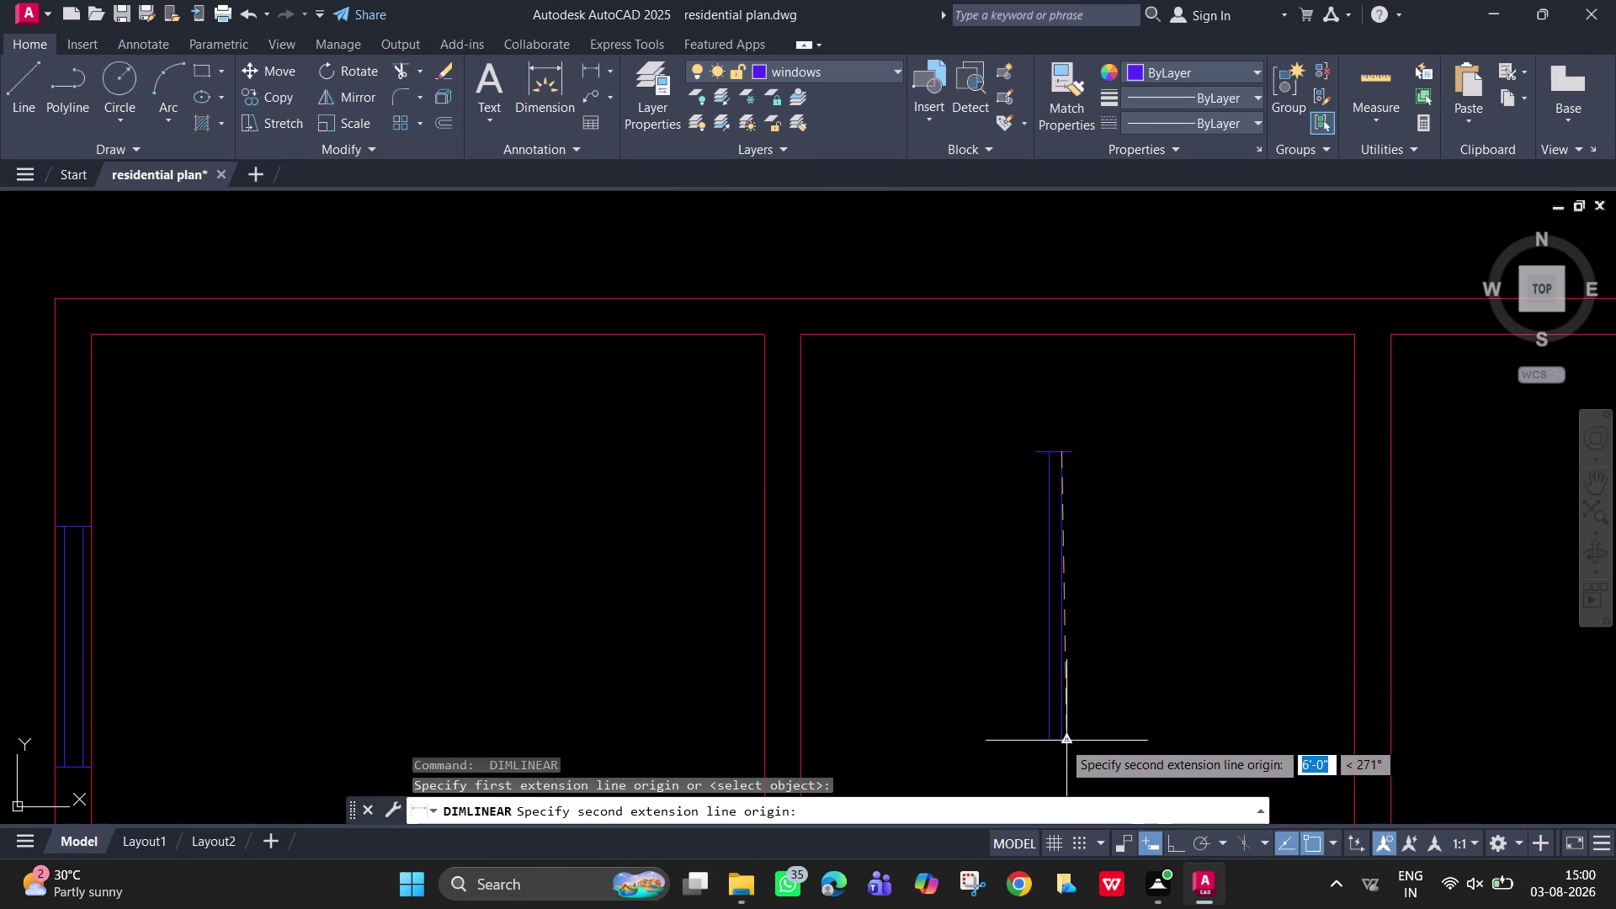
click(1060, 739)
scroll(up, 3)
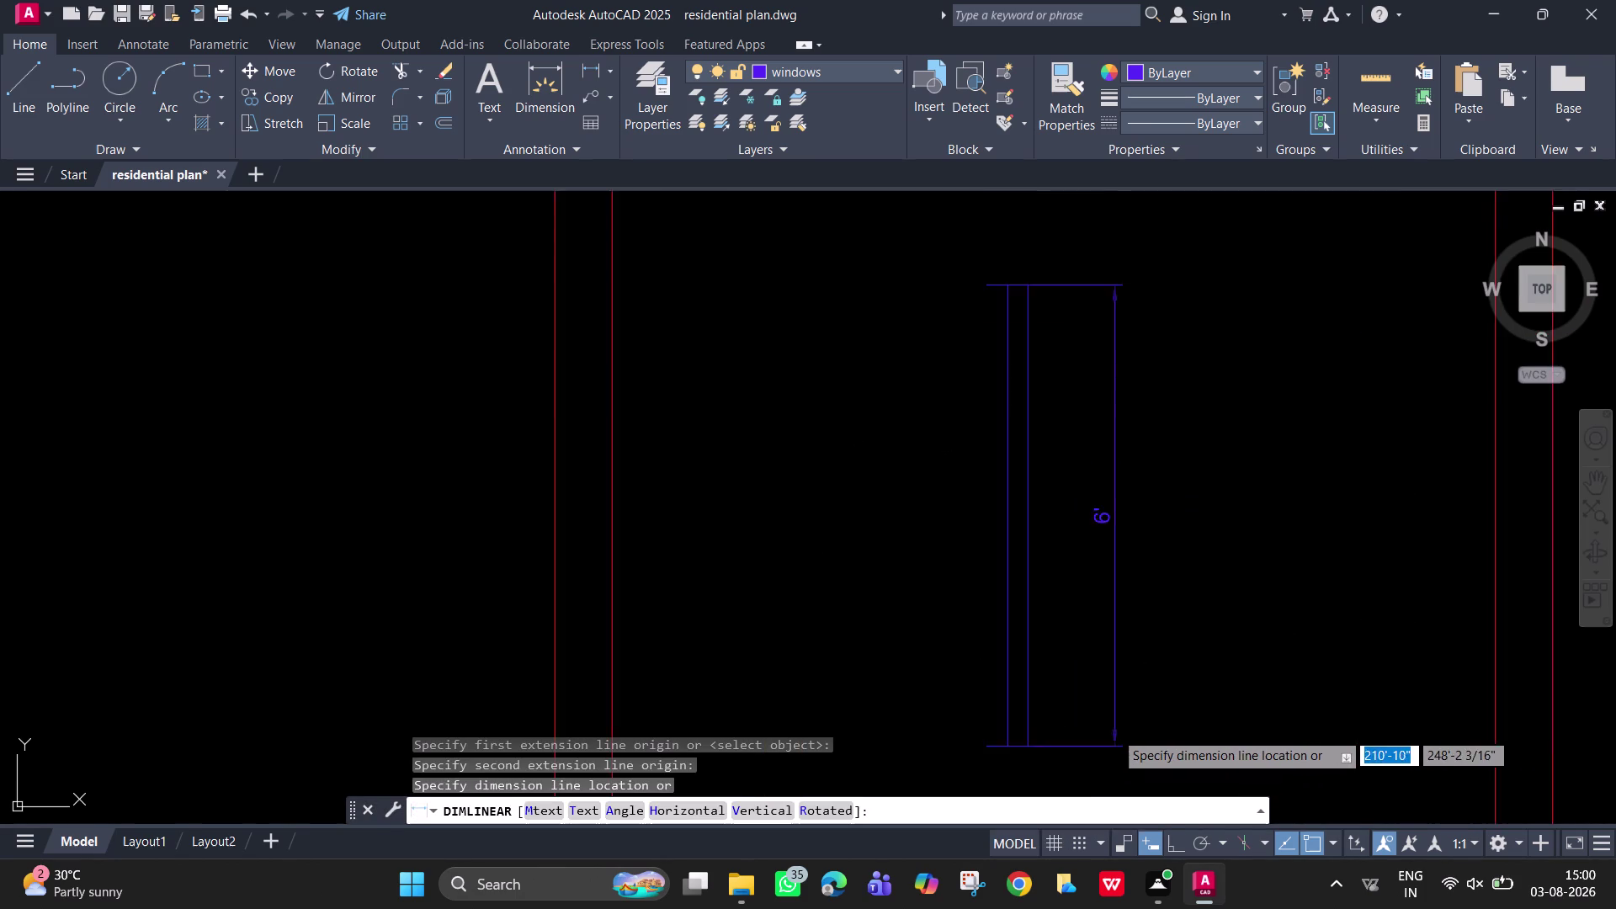
scroll(up, 3)
scroll(down, 3)
key(Escape)
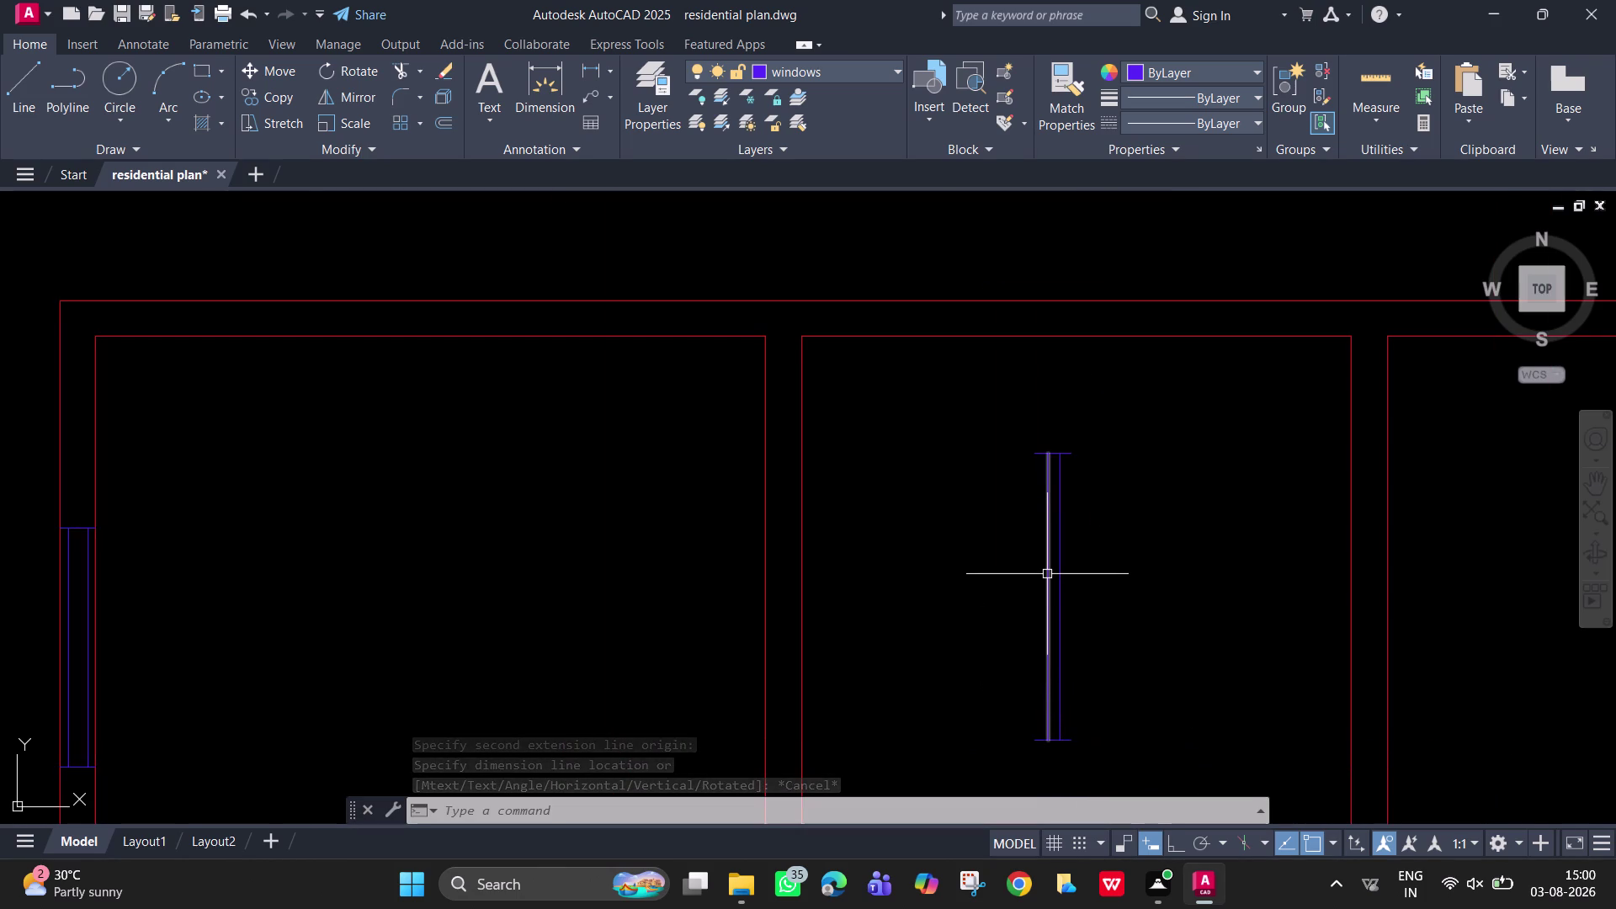
click(1088, 746)
click(1007, 422)
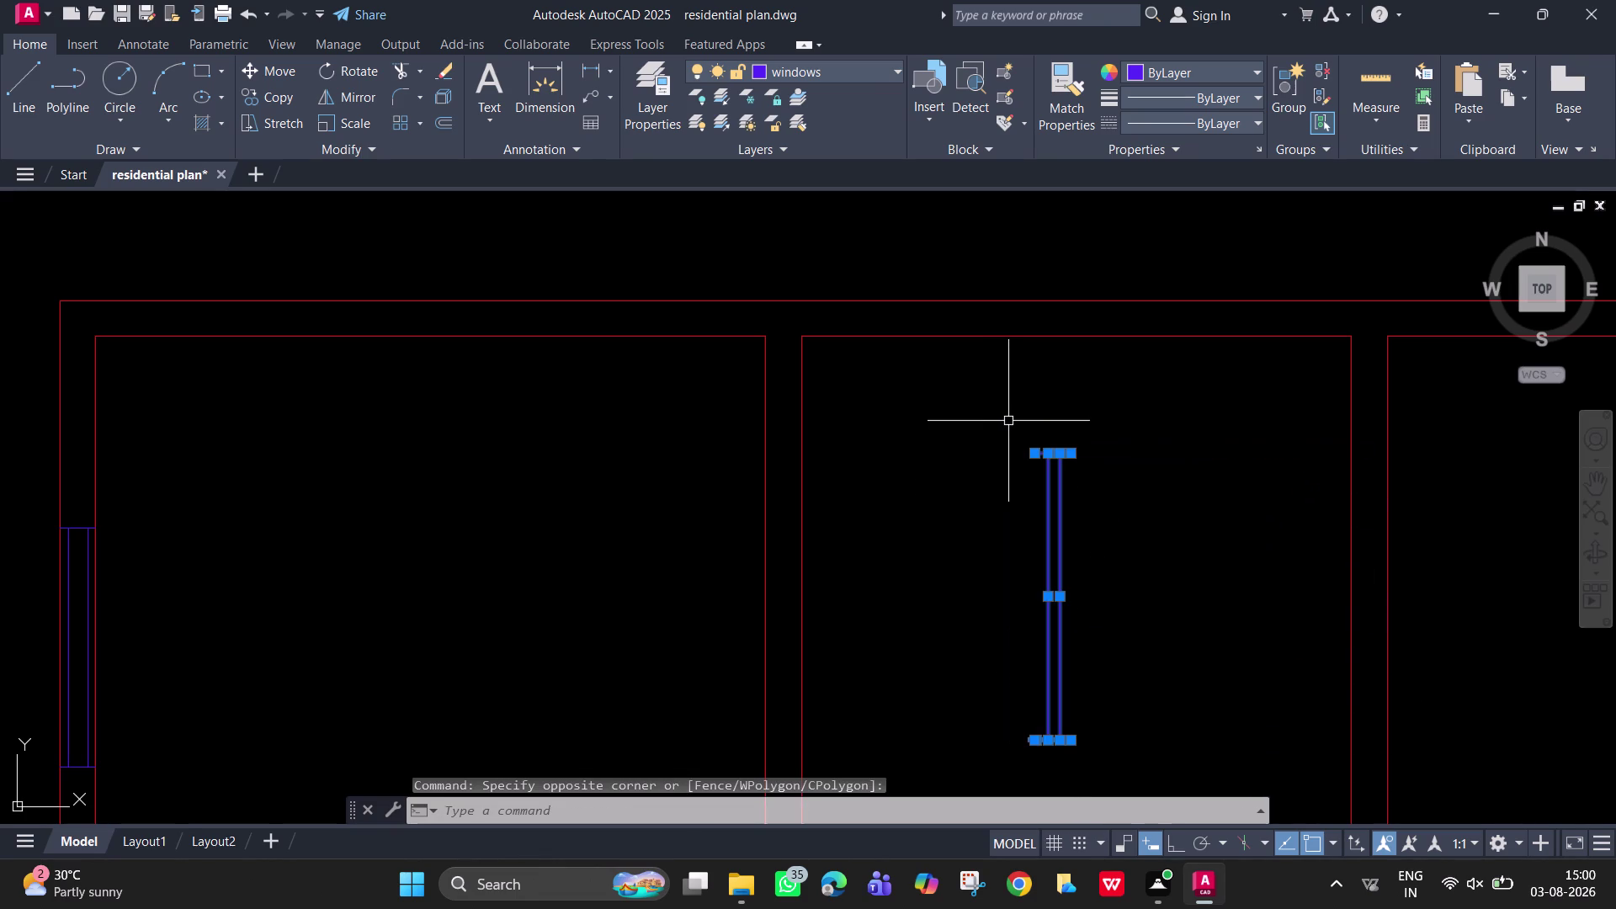
Rotate the window symbol 180 degrees about its top end.
key(r)
key(o)
key(space)
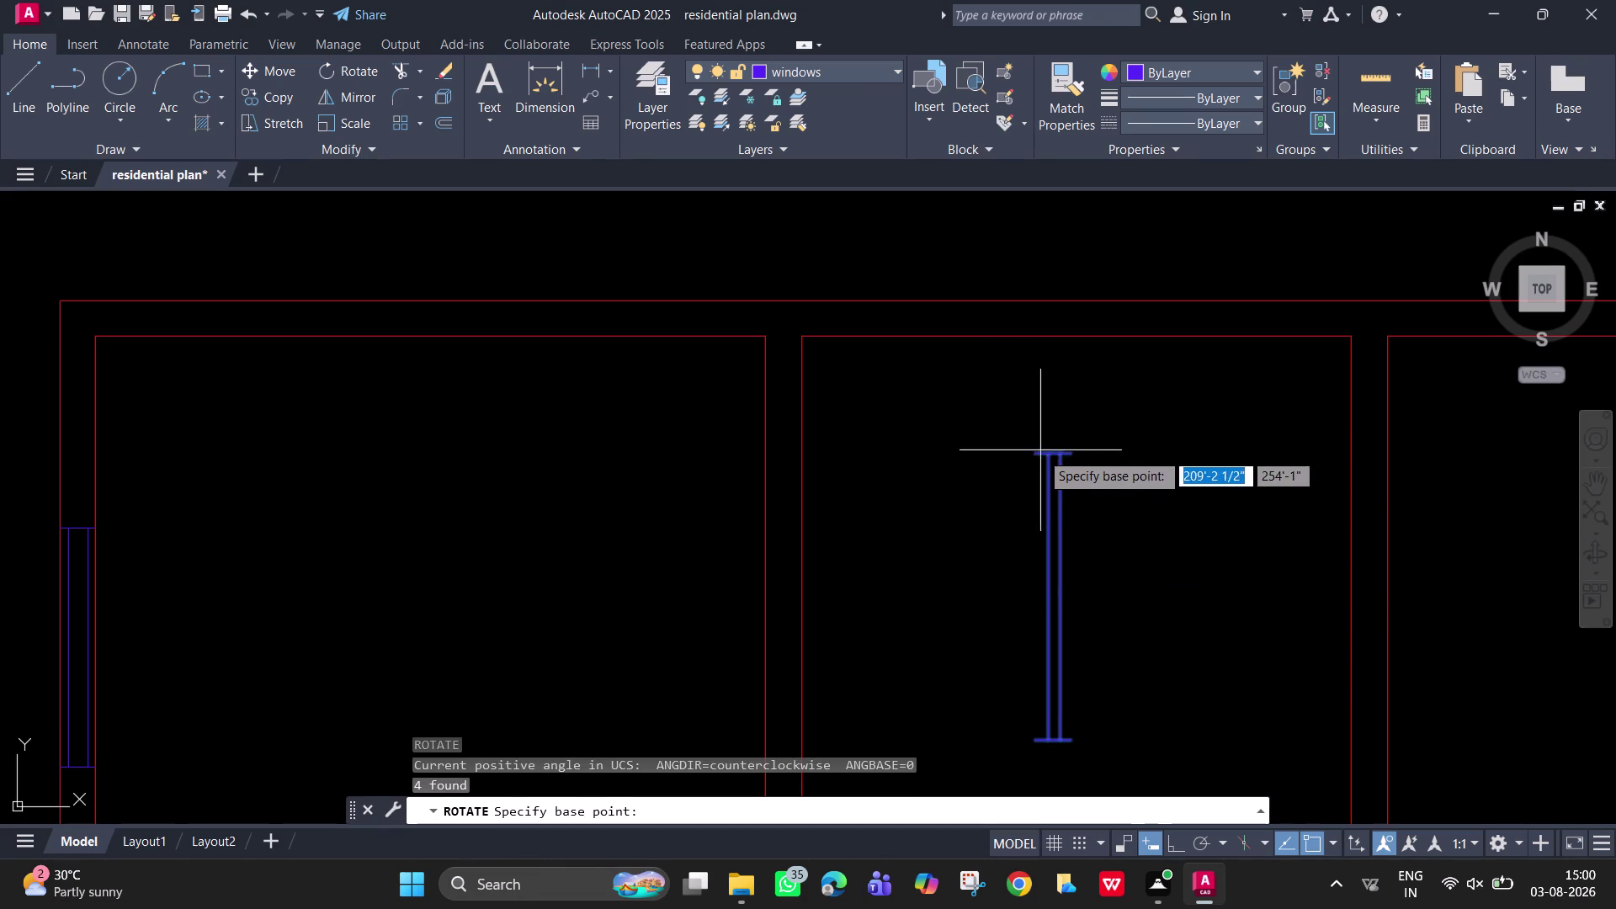
click(1031, 451)
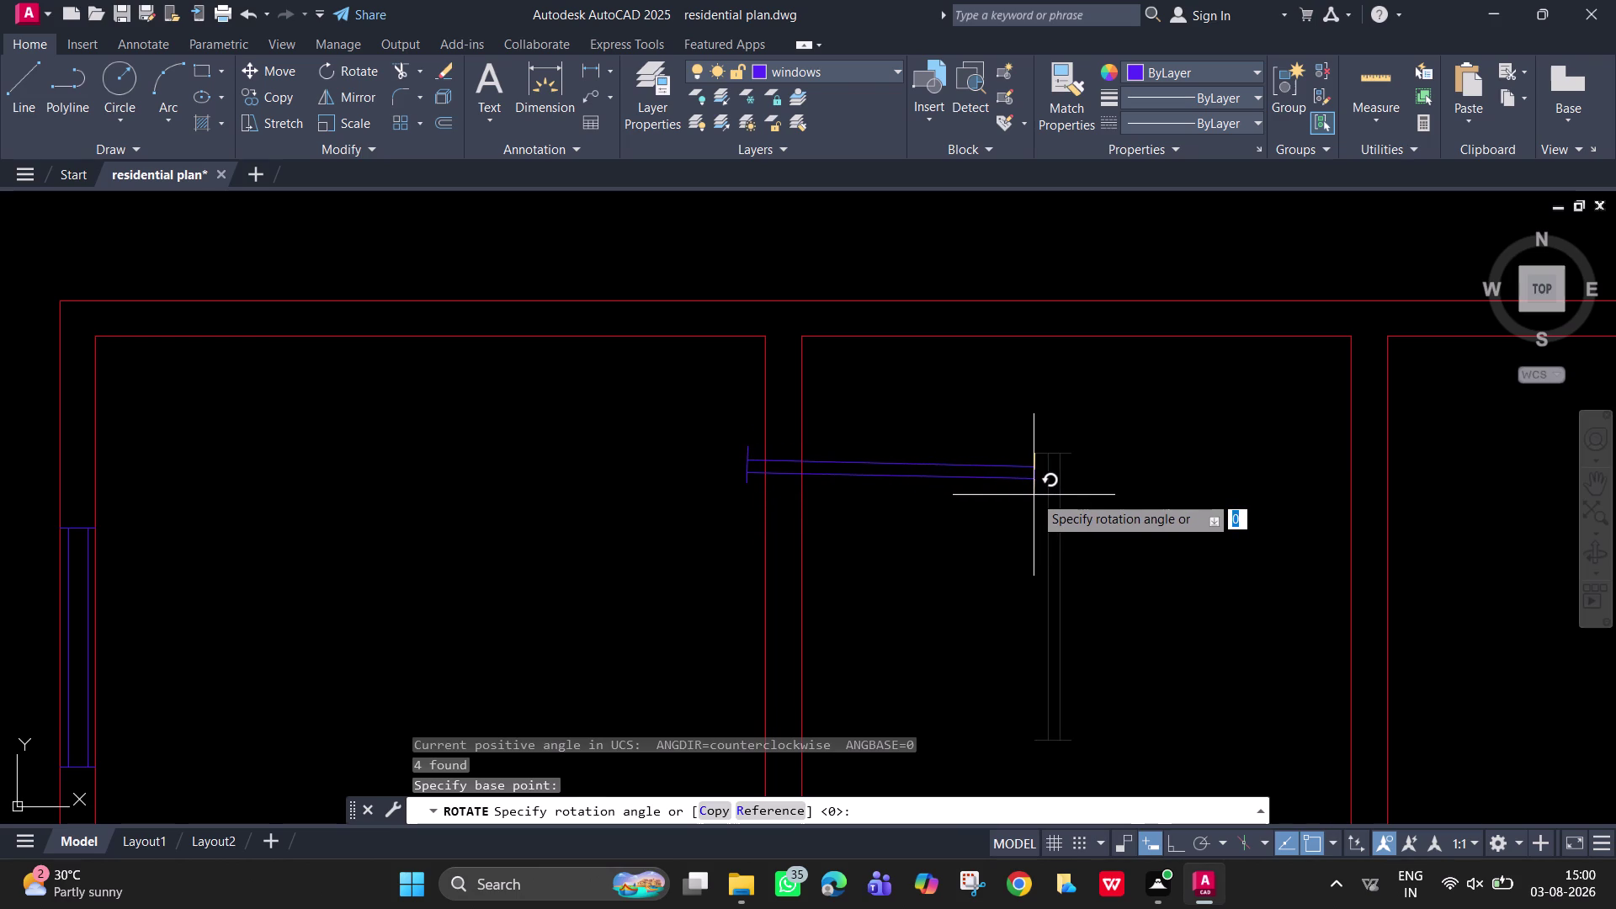
key(9)
key(BackSpace)
text(18)
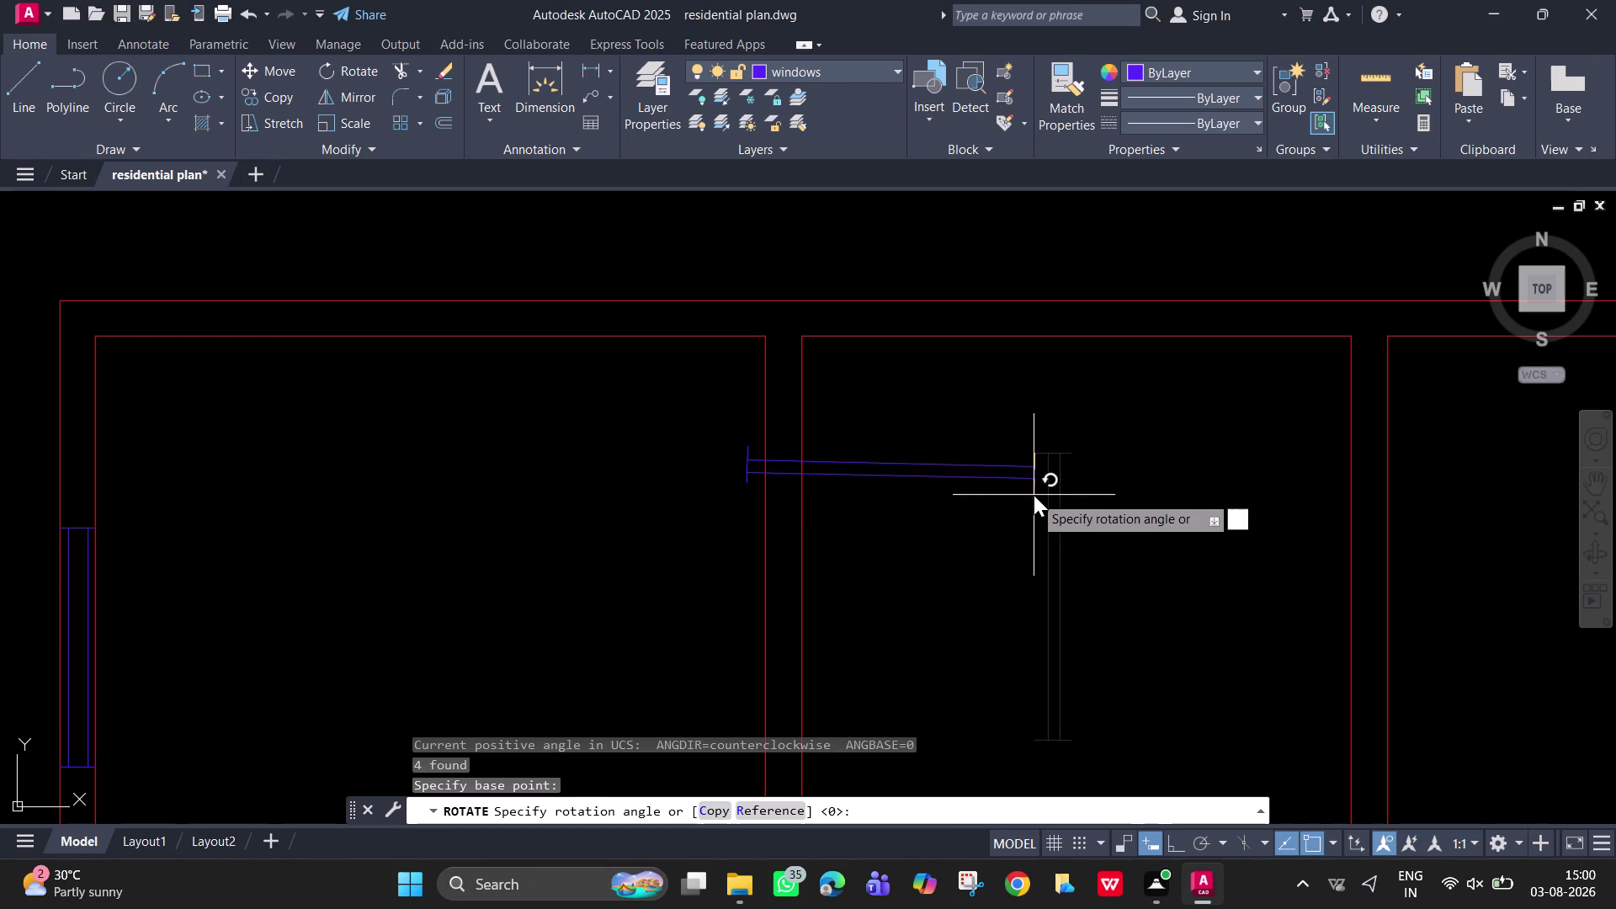
text(0)
key(Return)
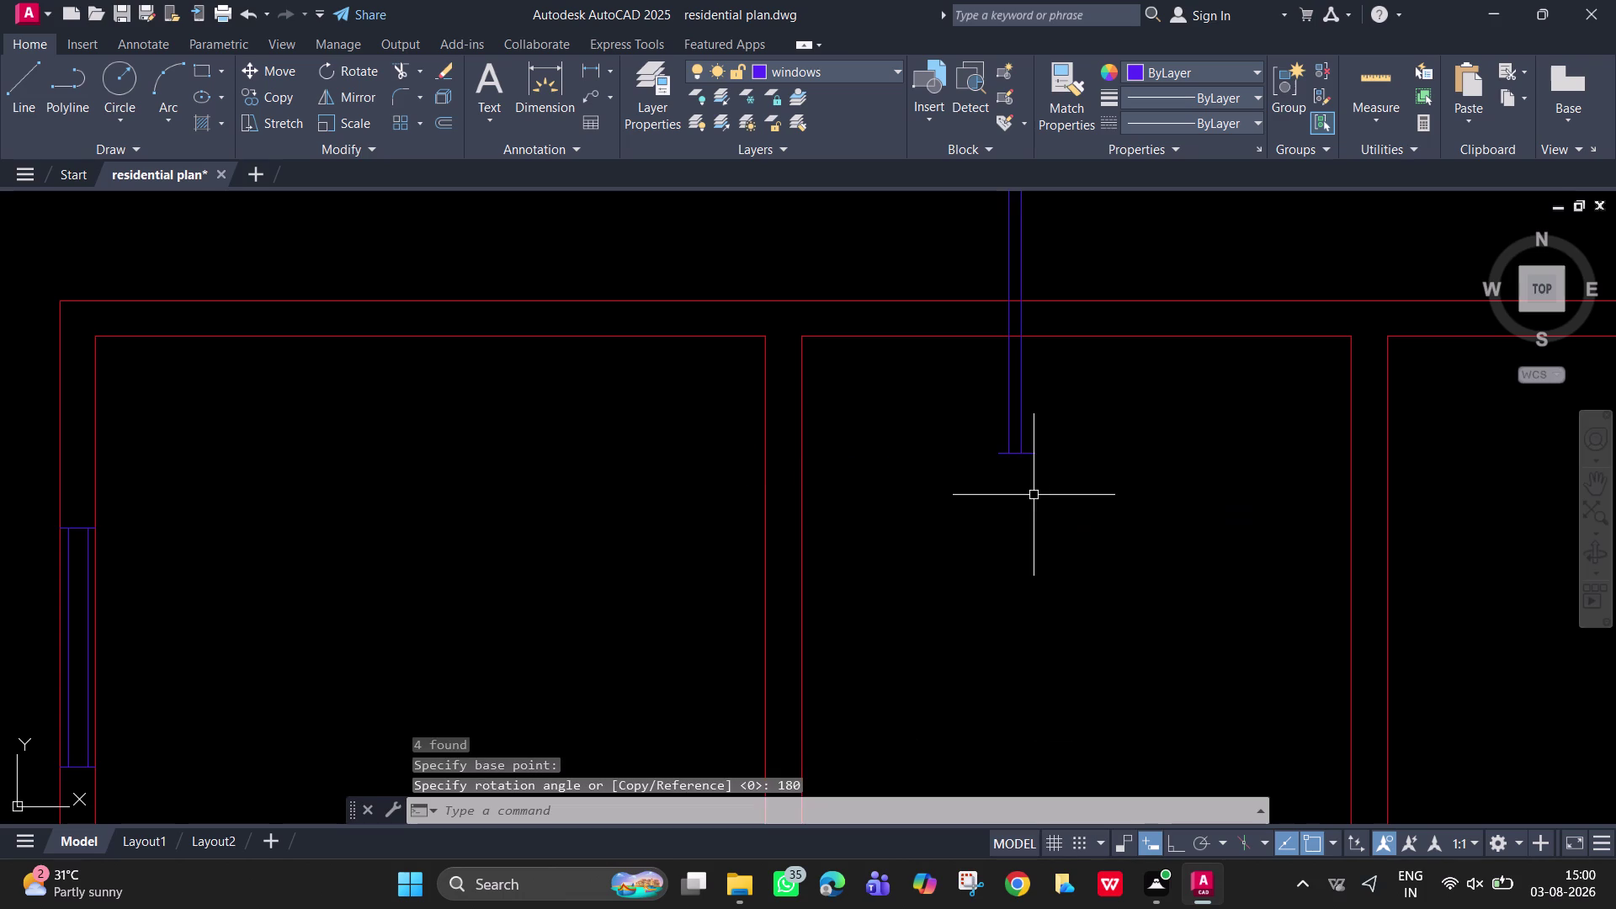
Select all the vertical window symbol's lines and rotate them 90 degrees about its top end.
key(space)
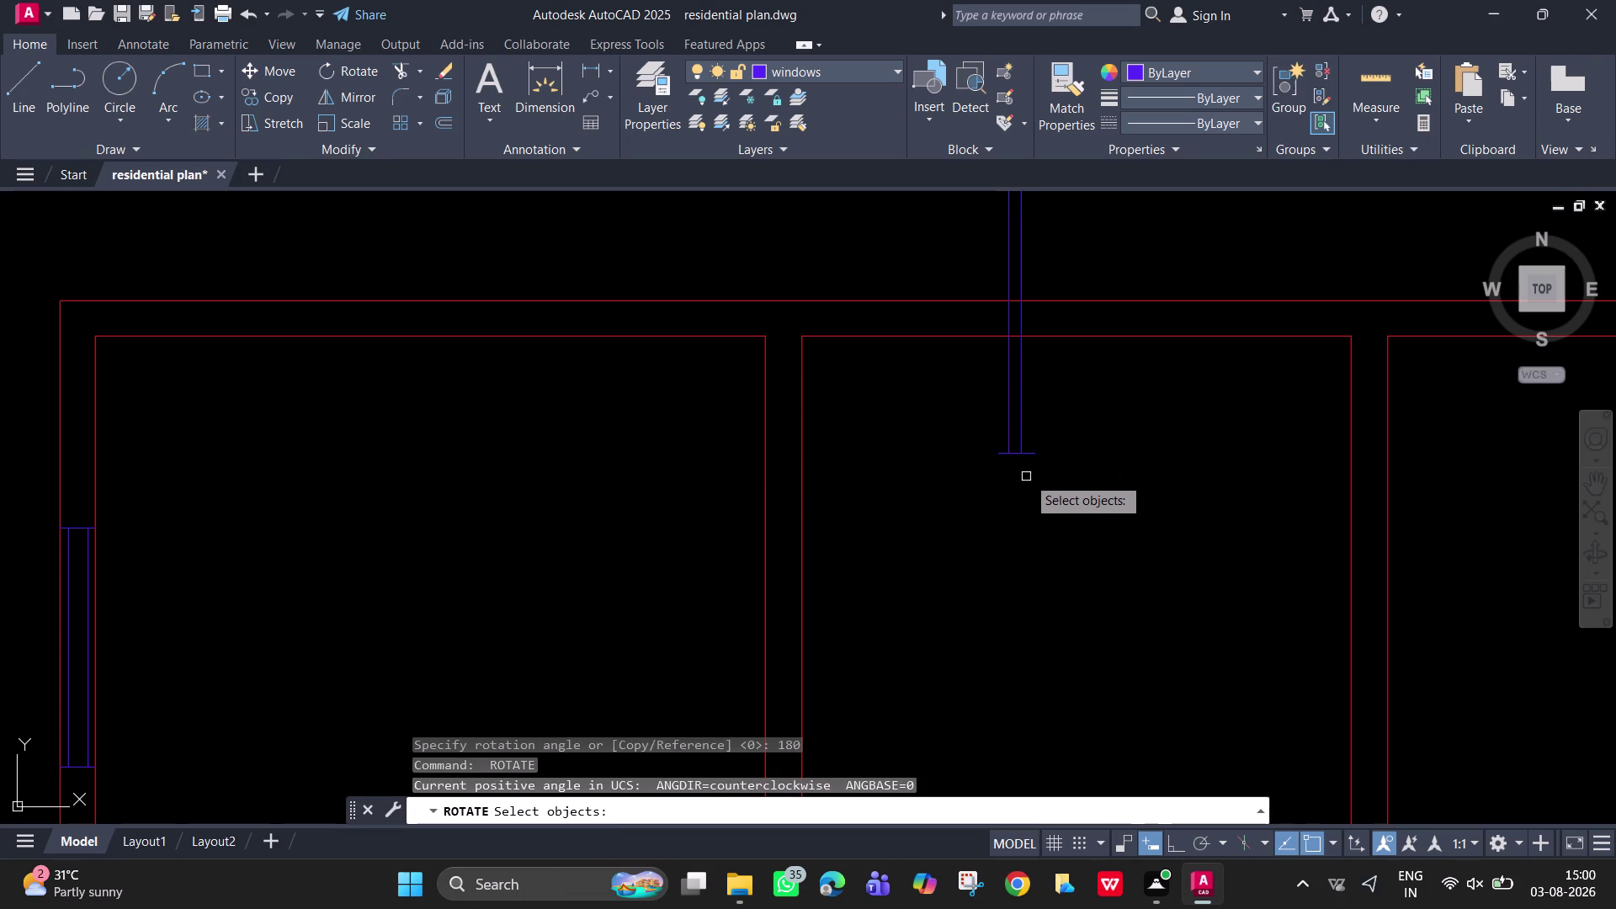
scroll(down, 3)
middle_drag(1046, 522, 1058, 549)
click(1051, 514)
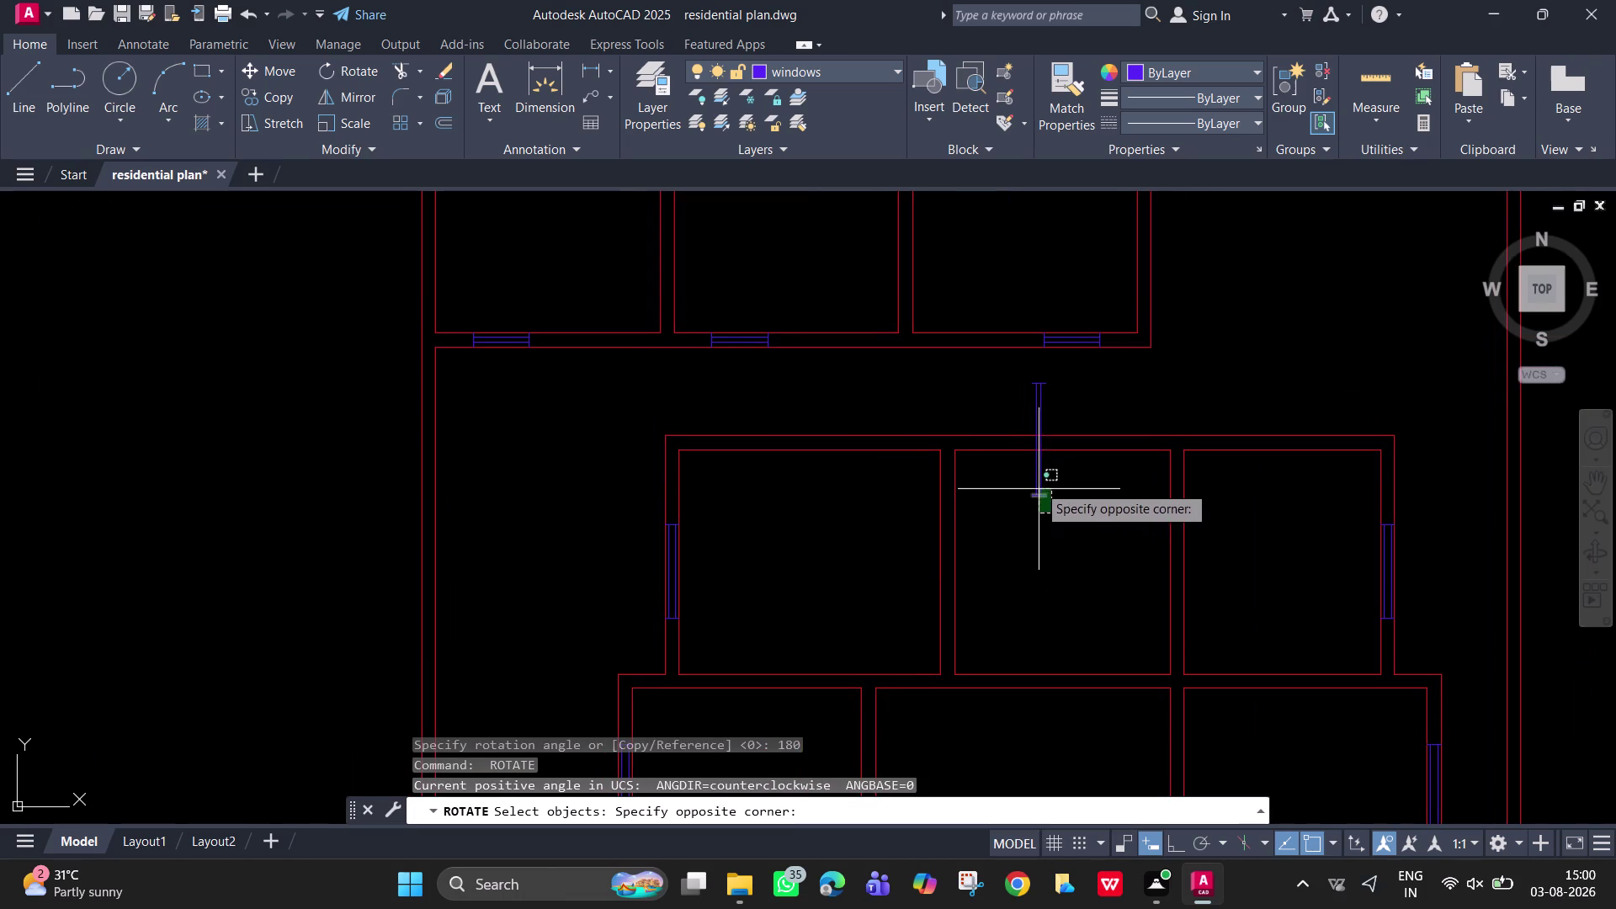
click(1031, 477)
click(1042, 383)
scroll(up, 3)
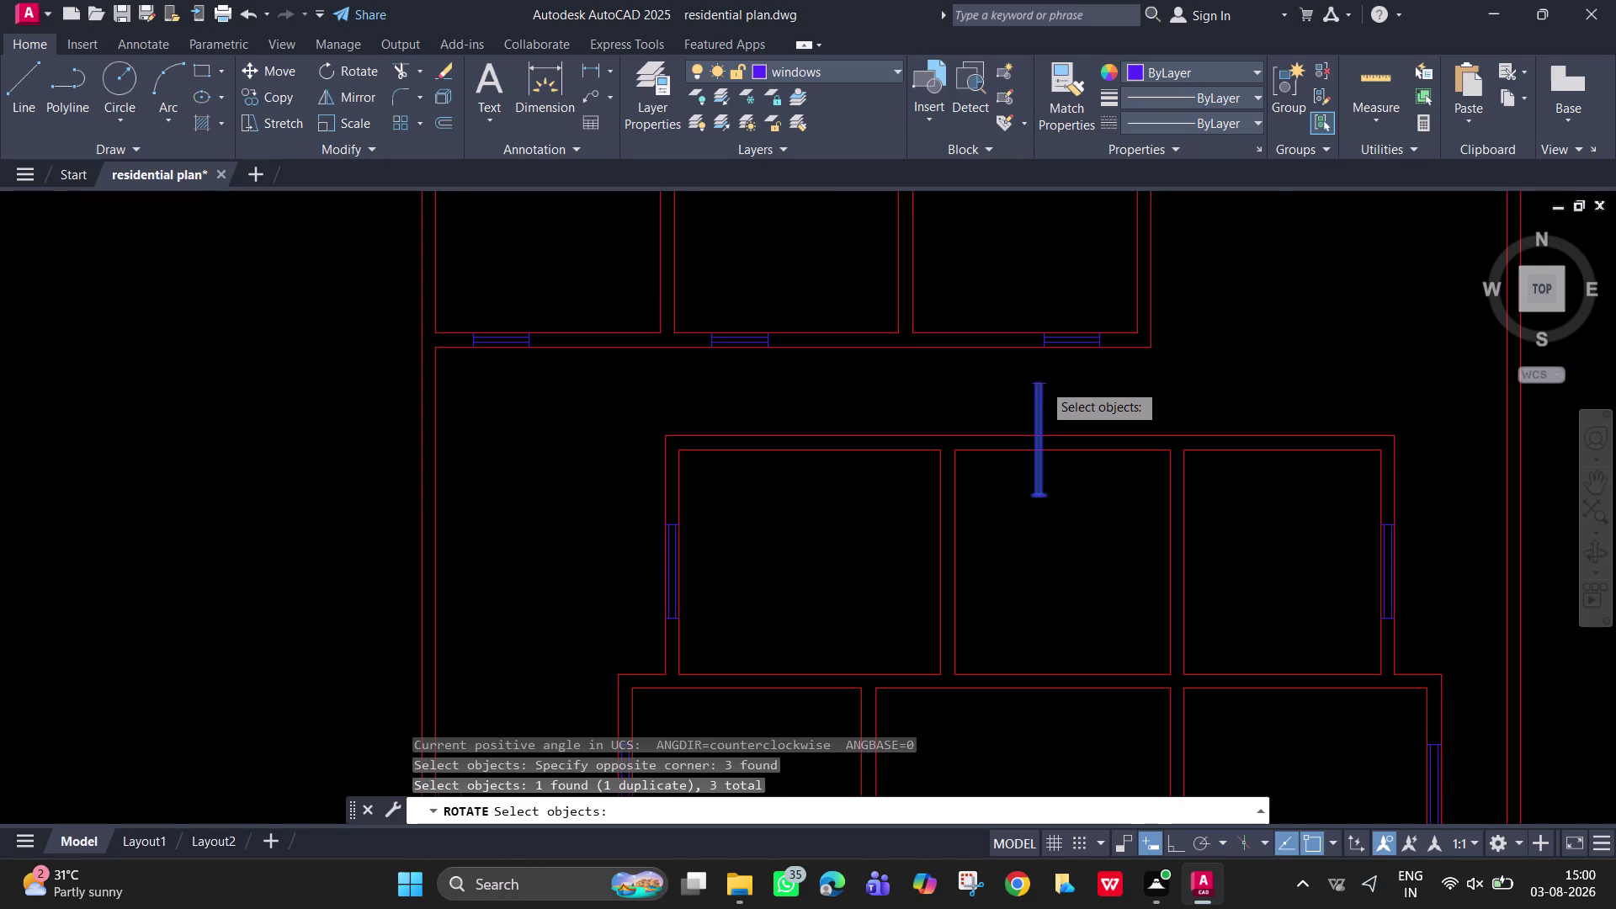
scroll(up, 3)
click(1050, 420)
click(990, 346)
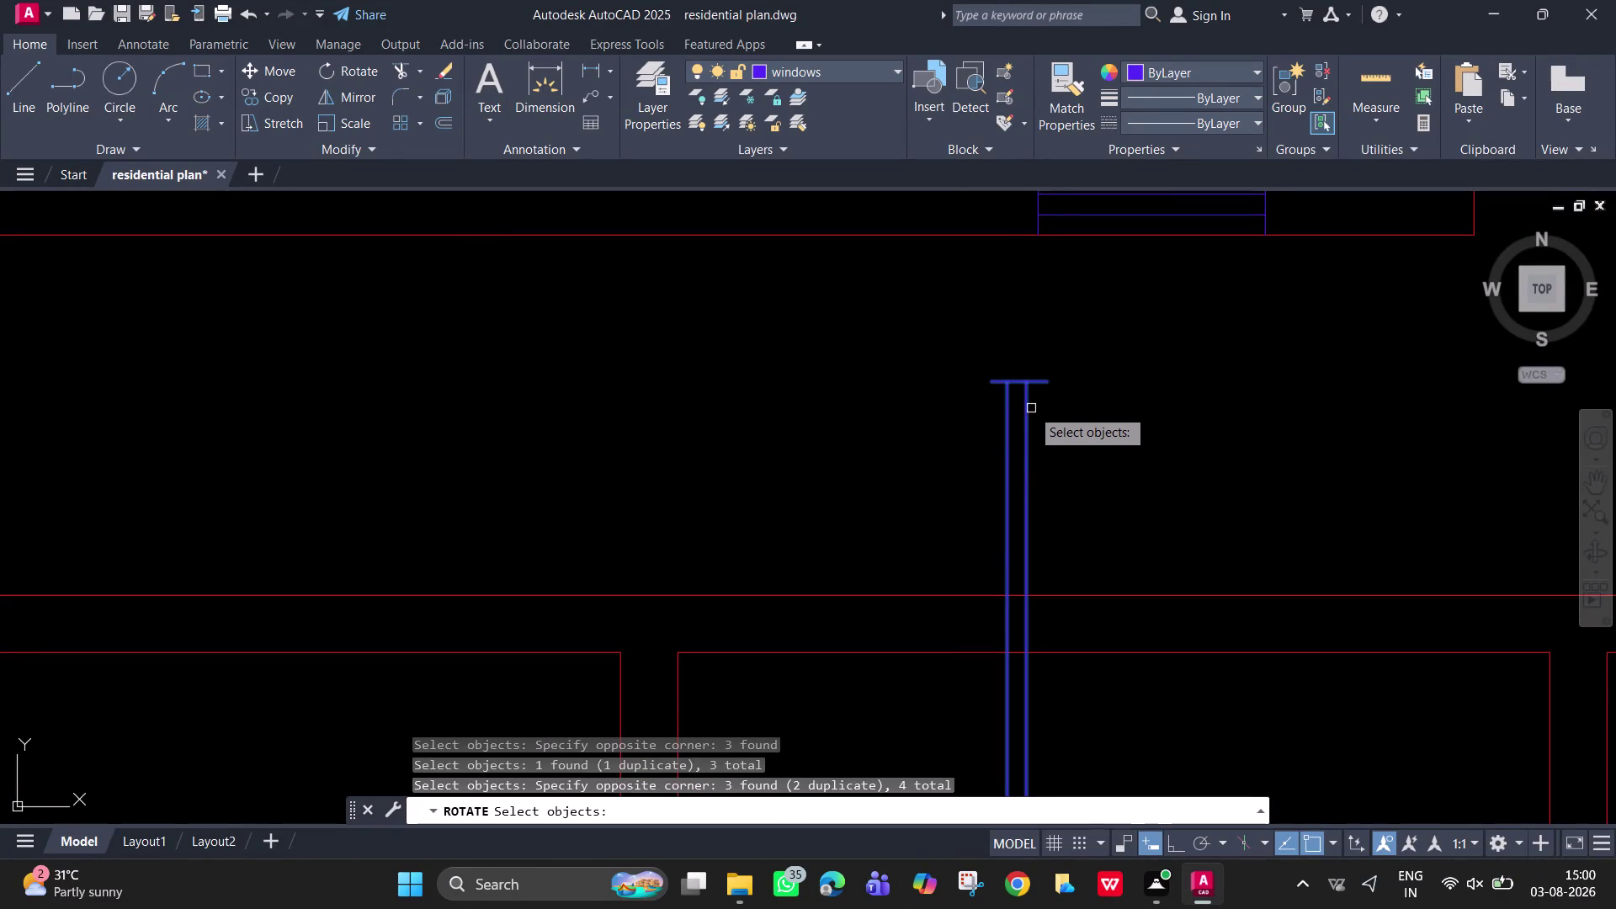
key(space)
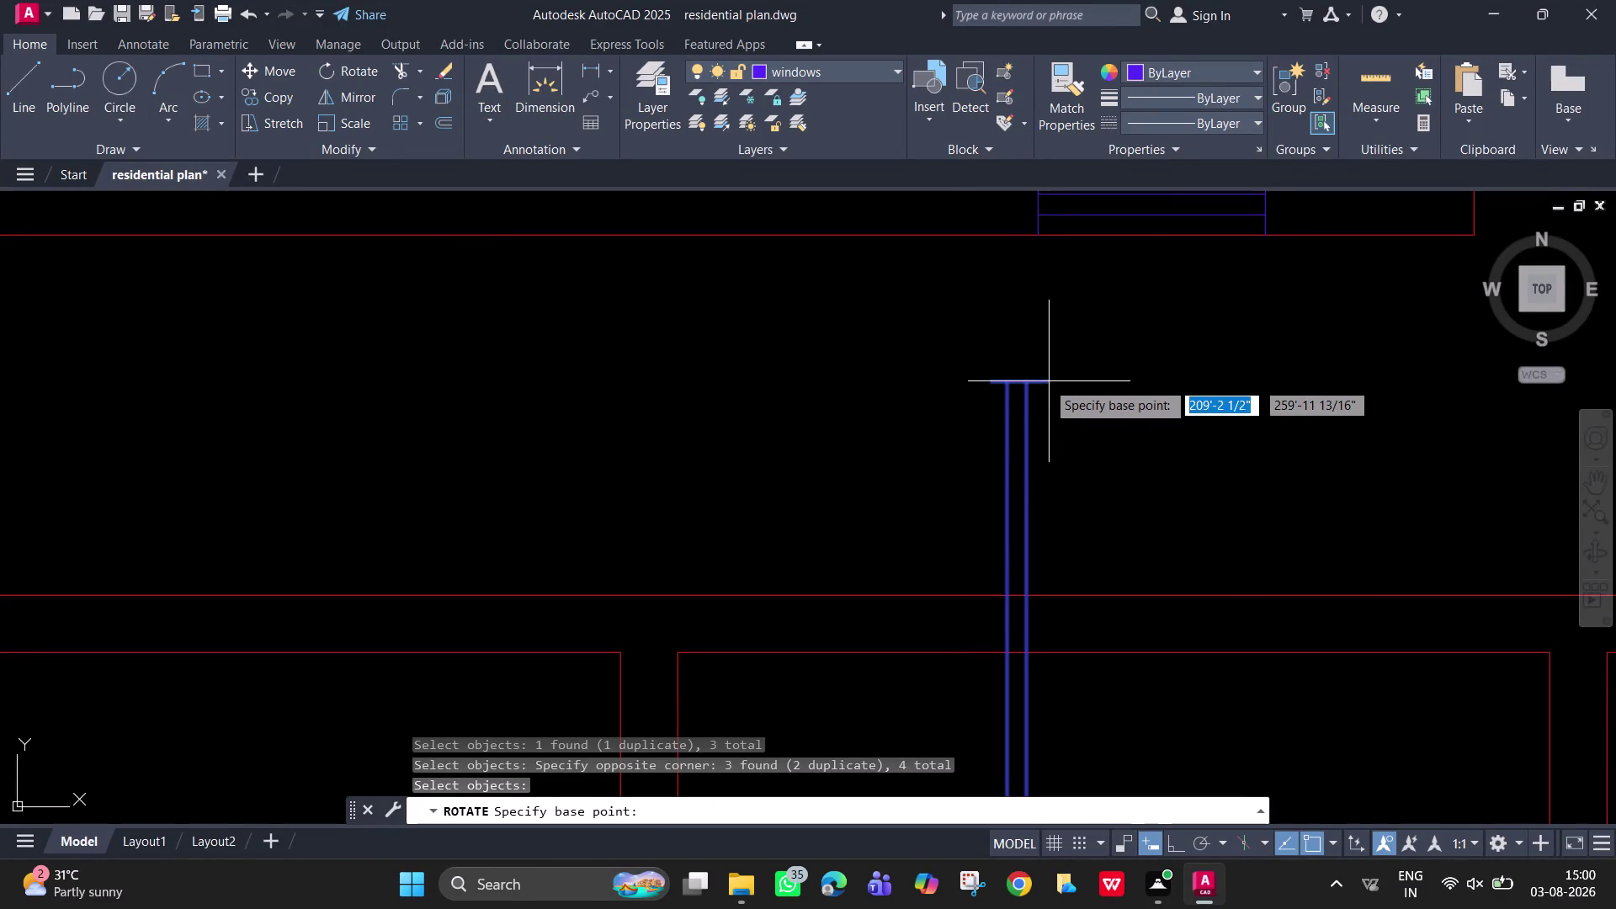
click(1051, 385)
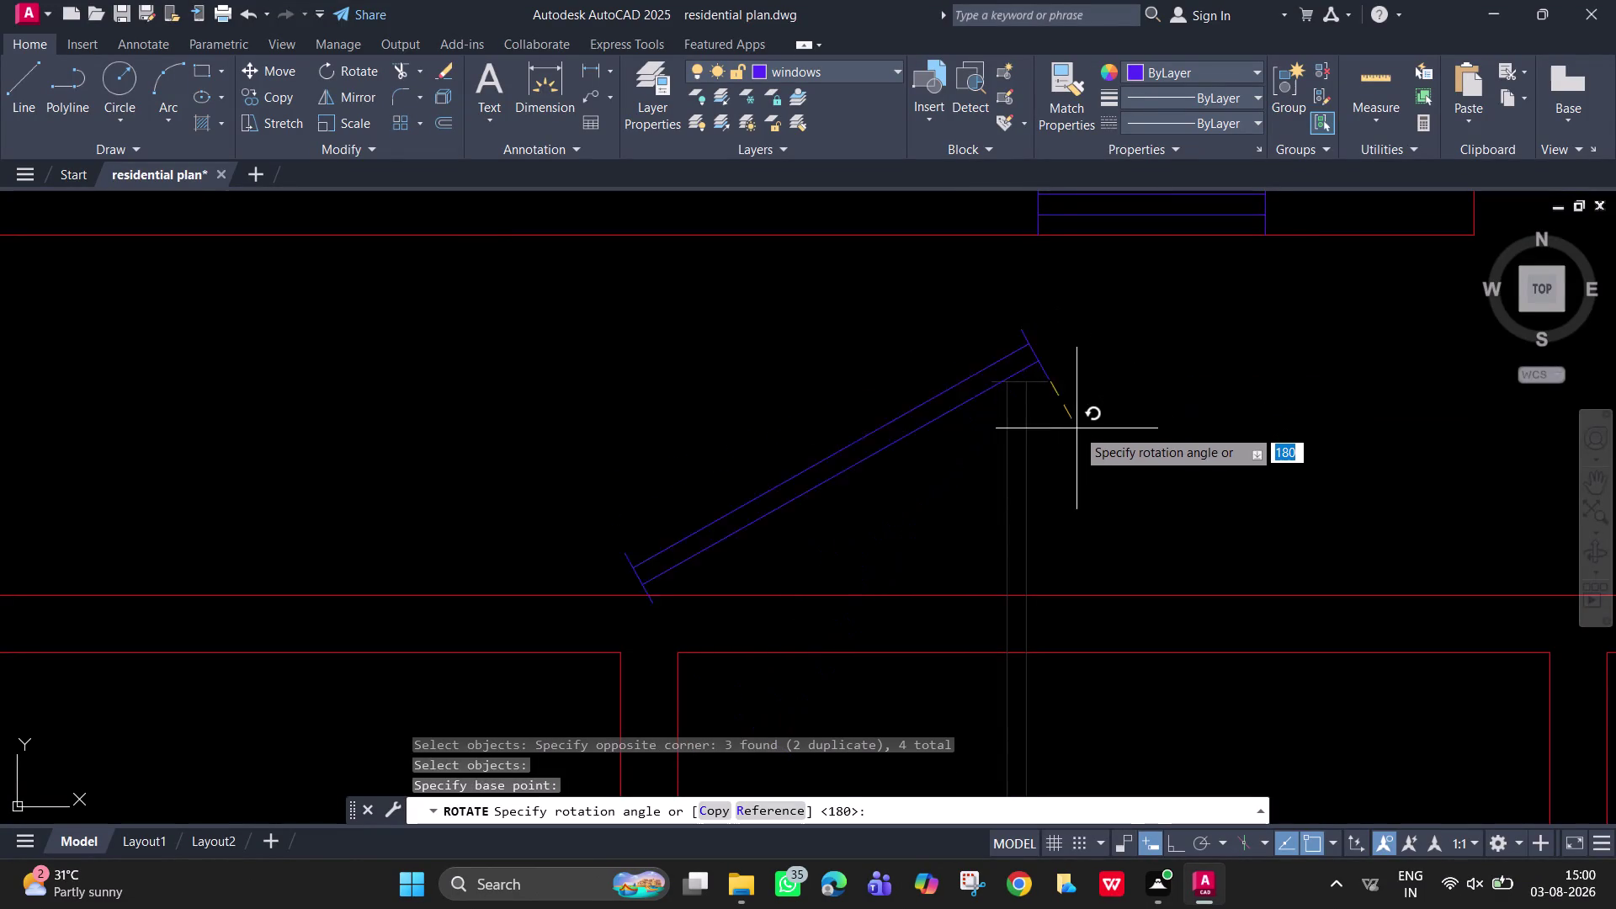
text(90)
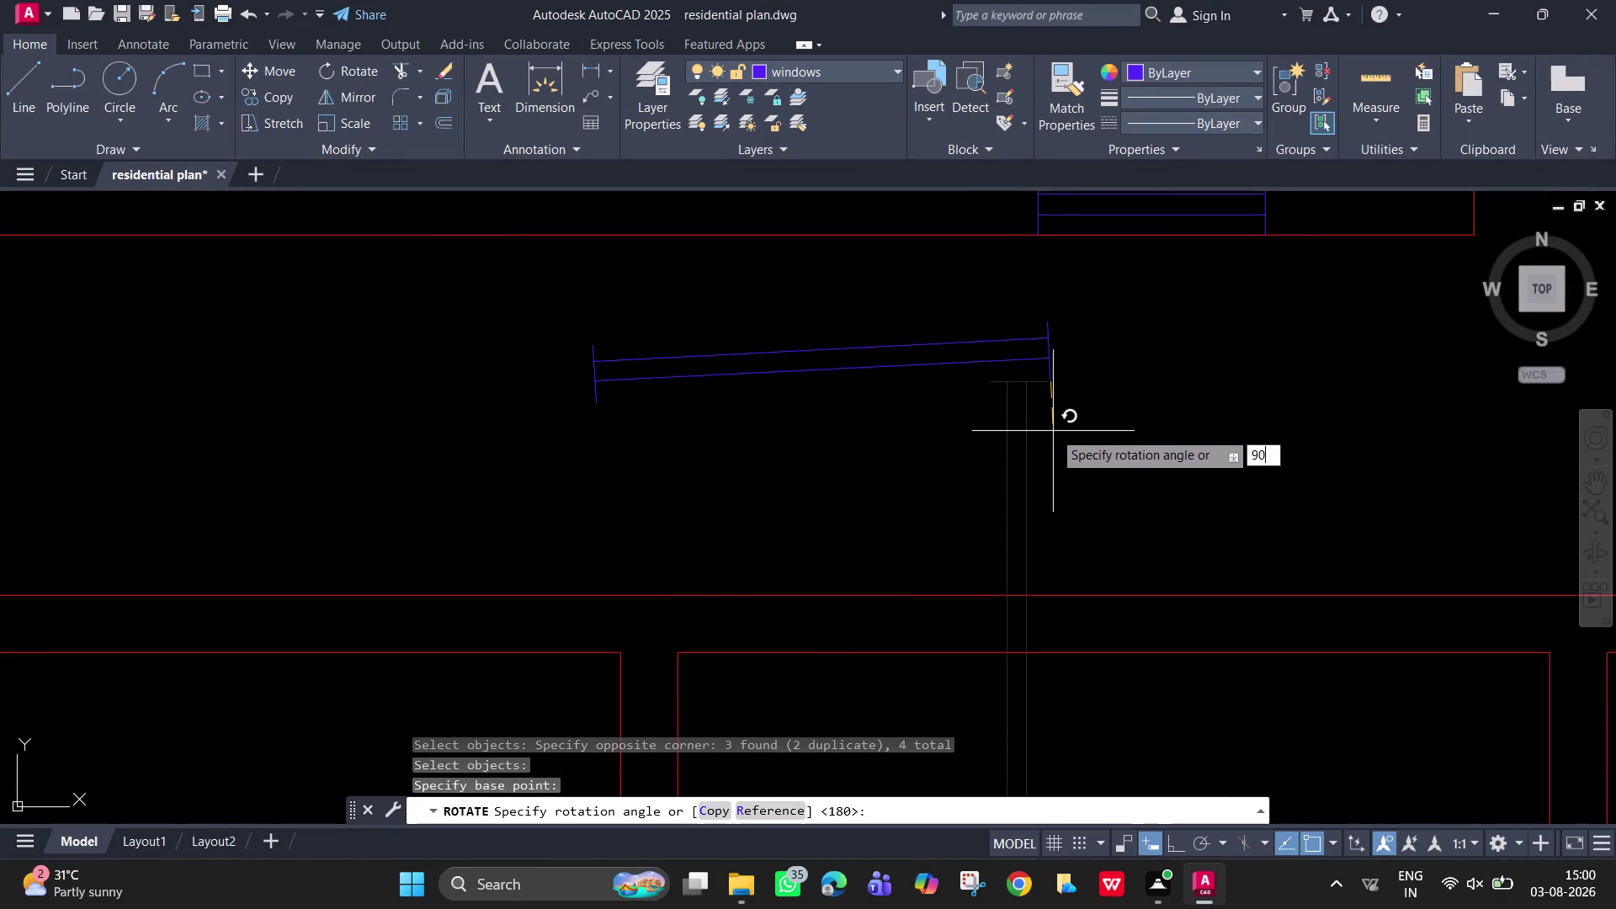
key(Return)
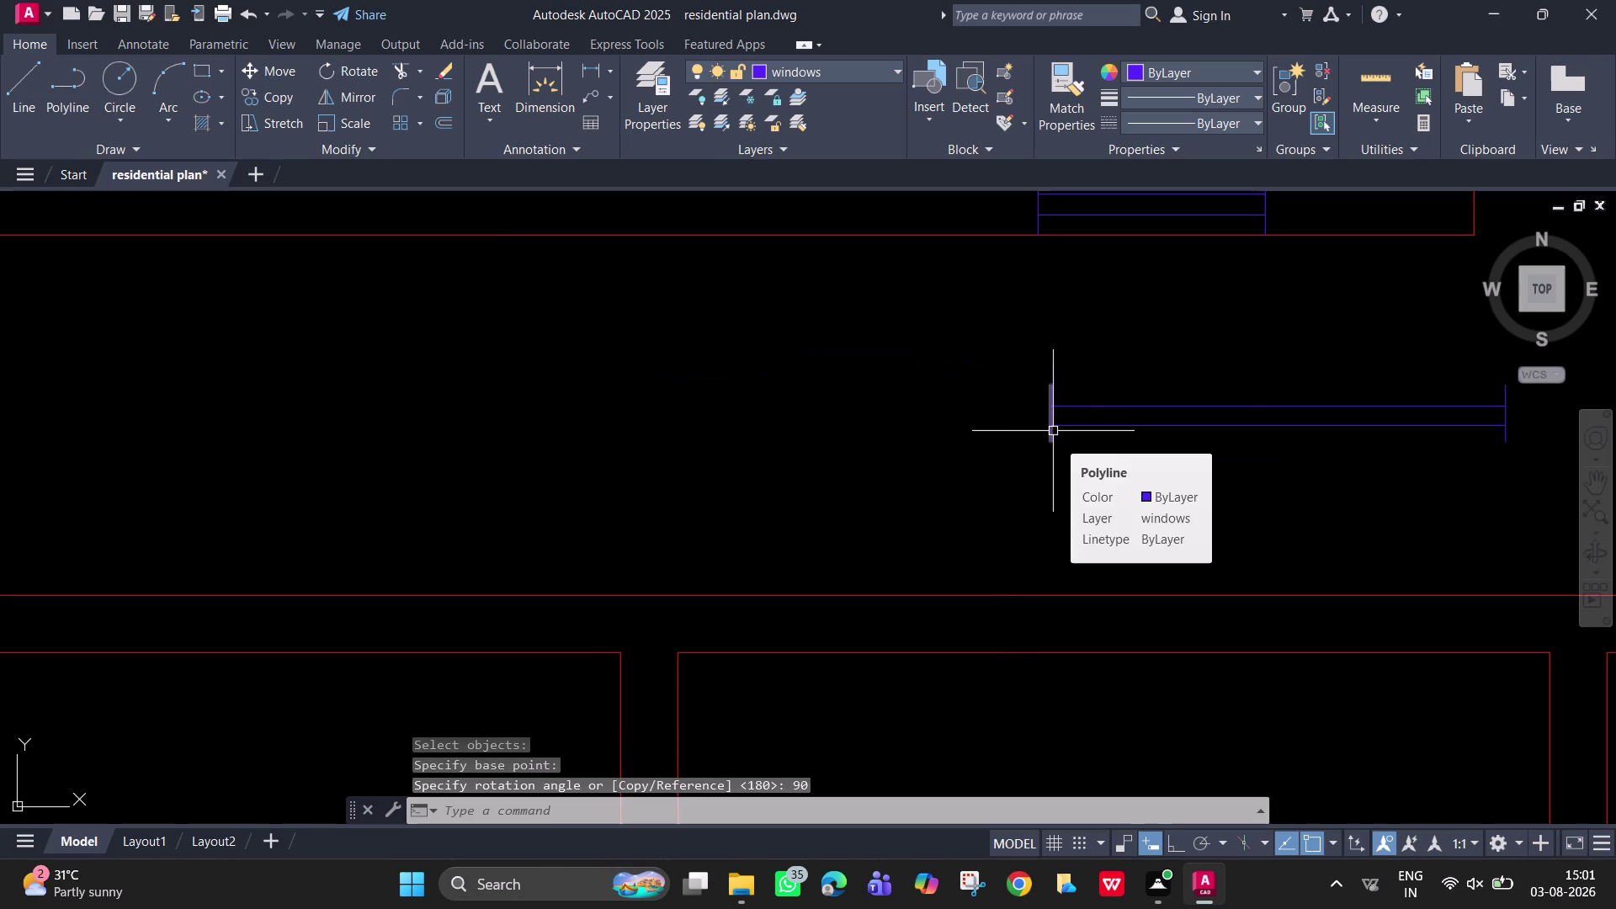
key(space)
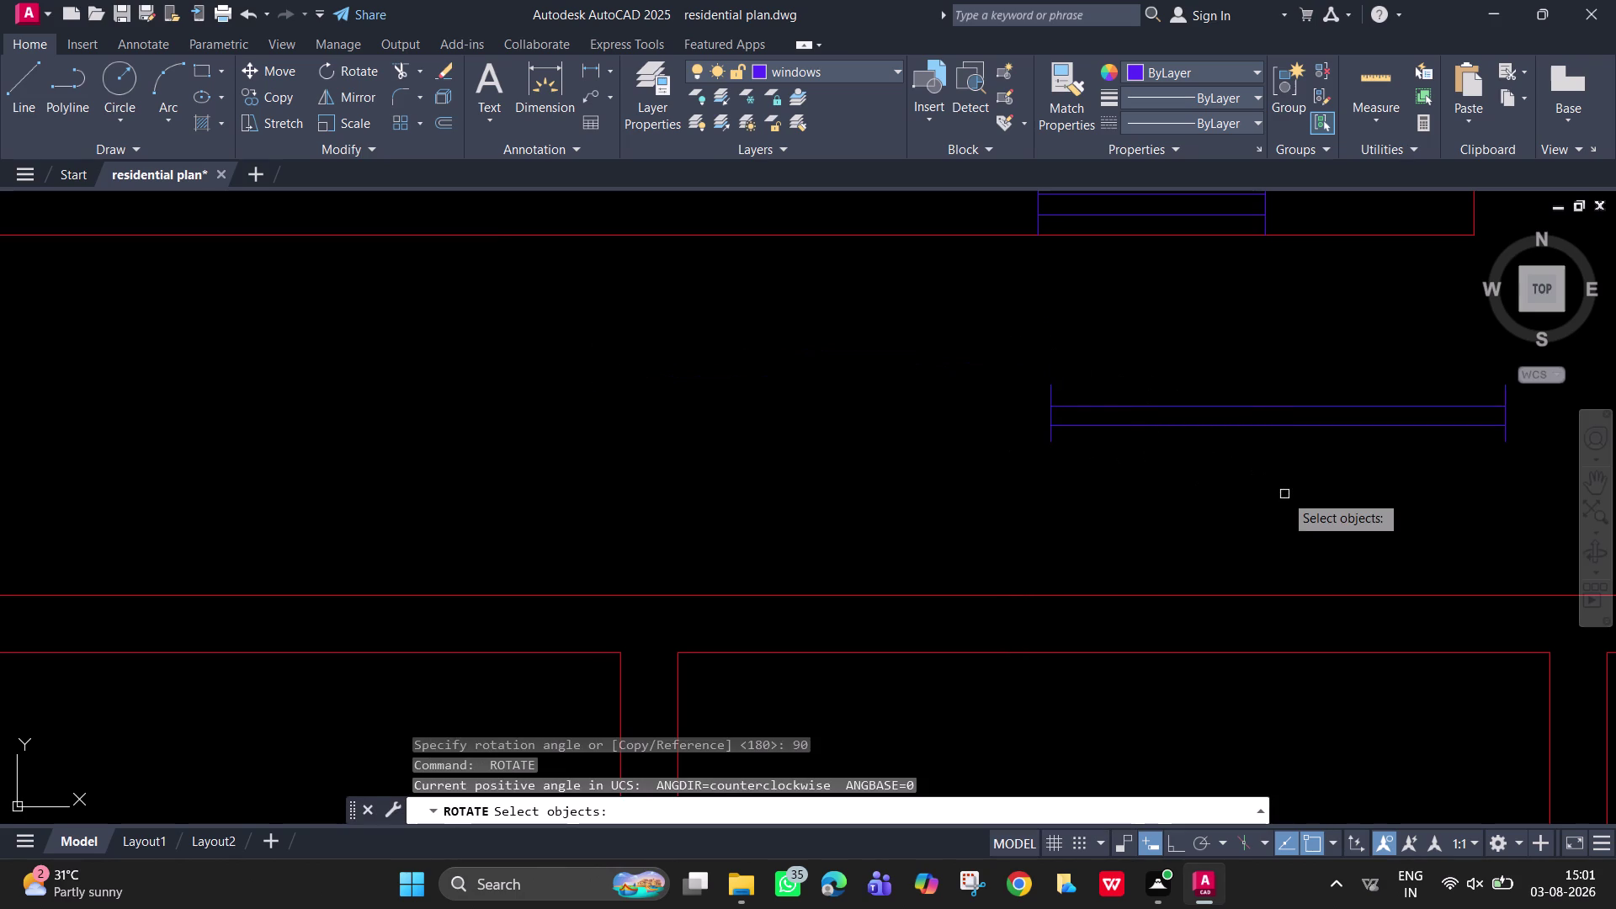
key(Escape)
Draw a short vertical line down from the wall corner at the opening.
middle_drag(1270, 476, 1239, 475)
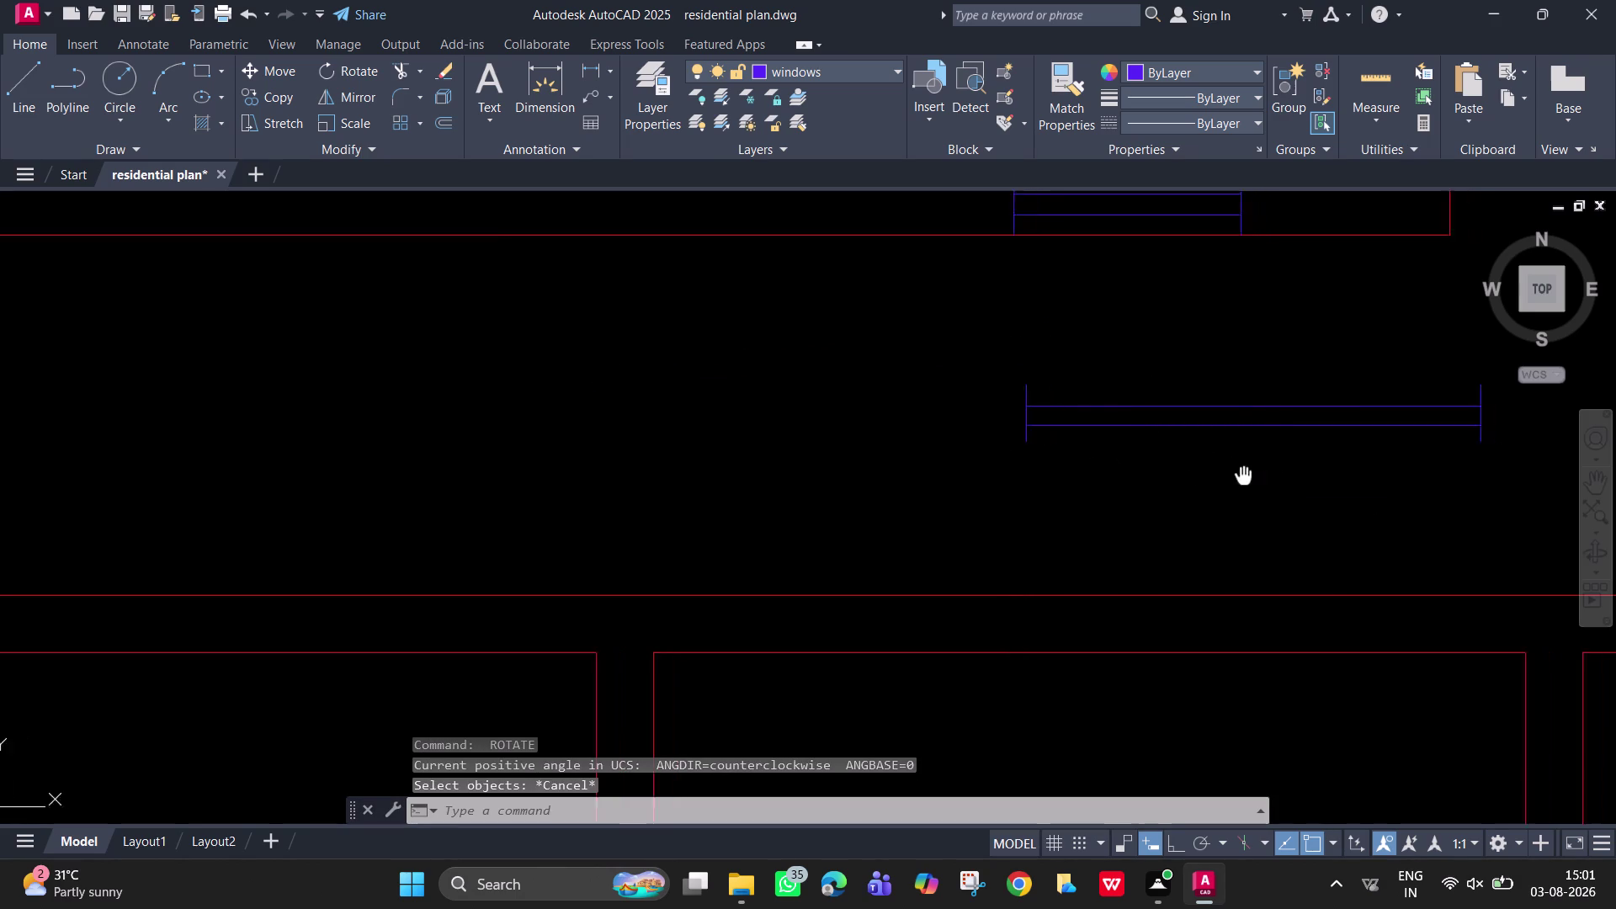
middle_drag(1240, 475, 1159, 456)
scroll(down, 3)
scroll(down, 3)
middle_drag(1171, 481, 1247, 483)
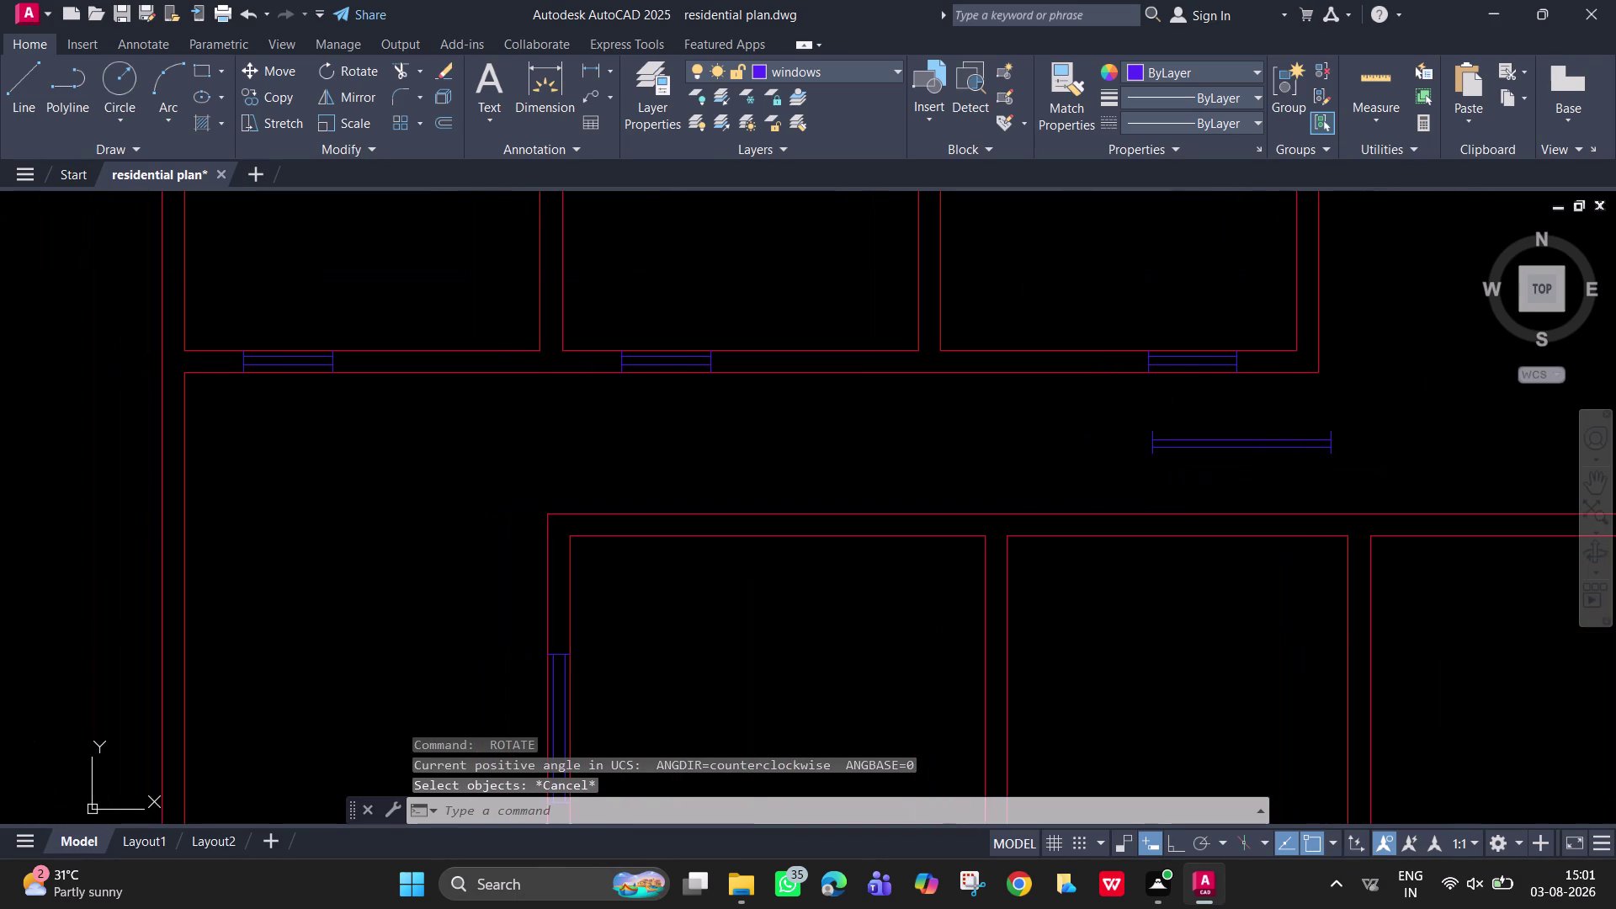
scroll(up, 3)
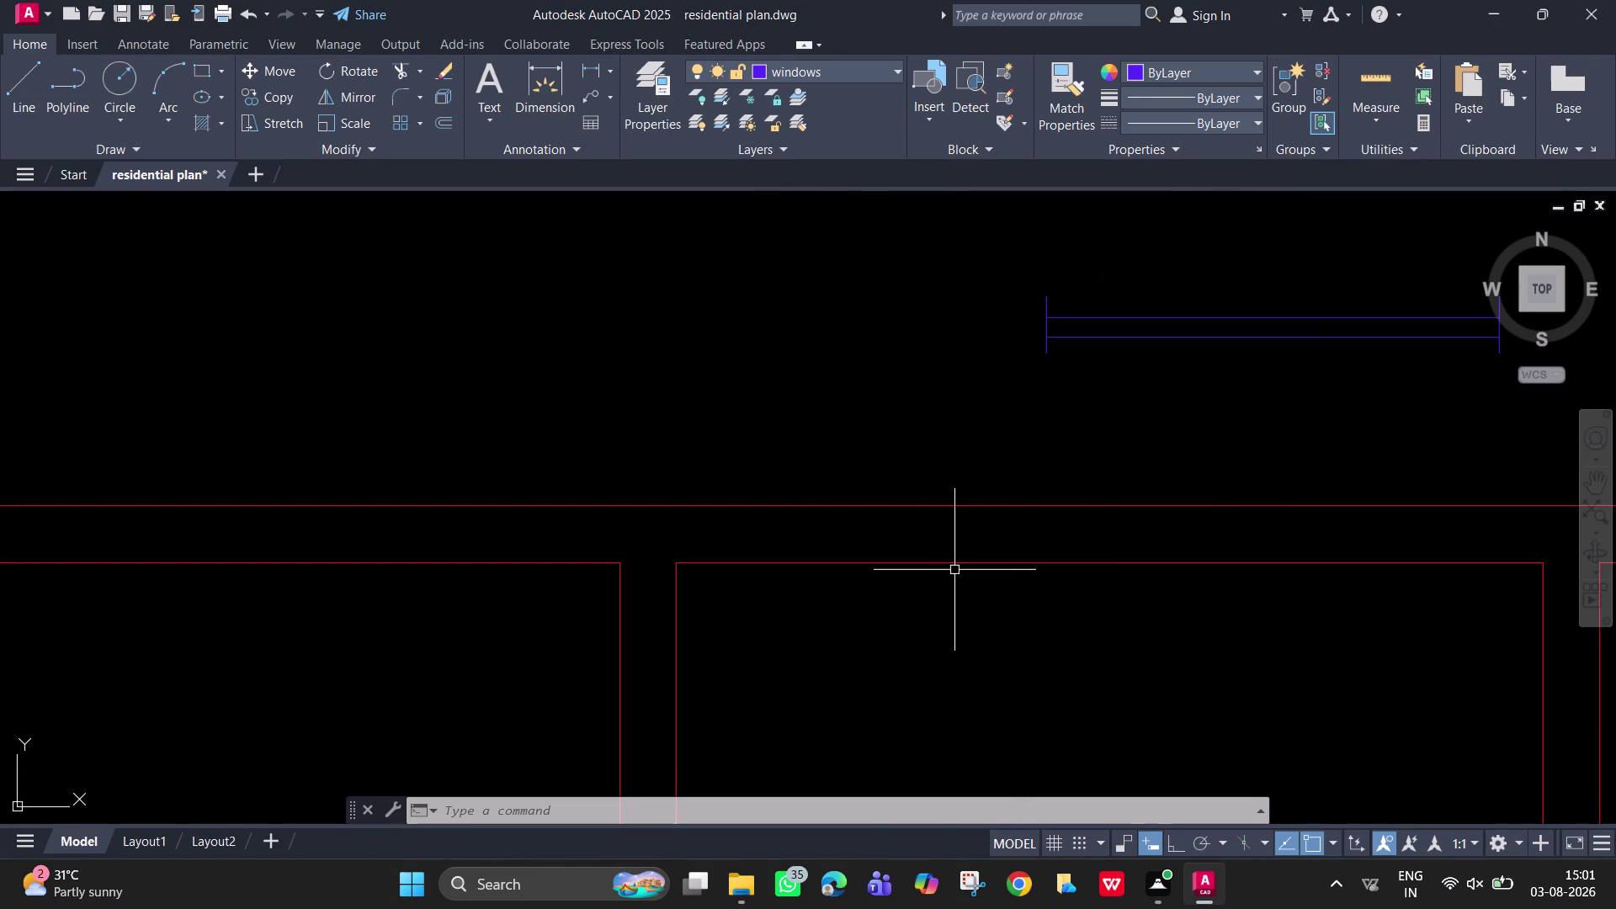
click(27, 76)
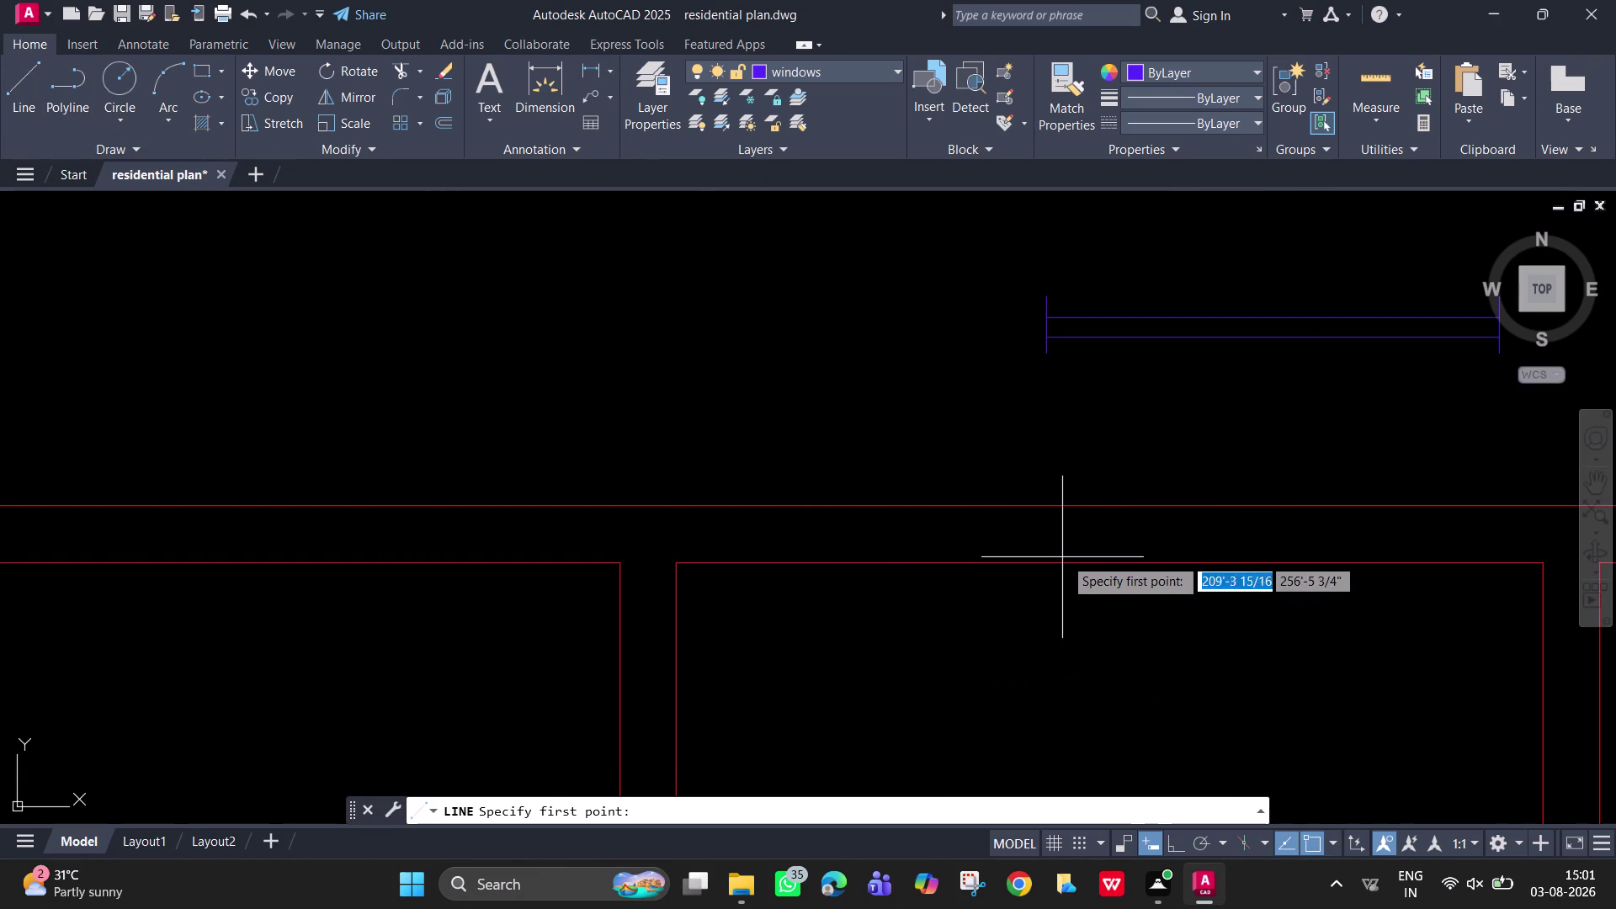
click(1112, 563)
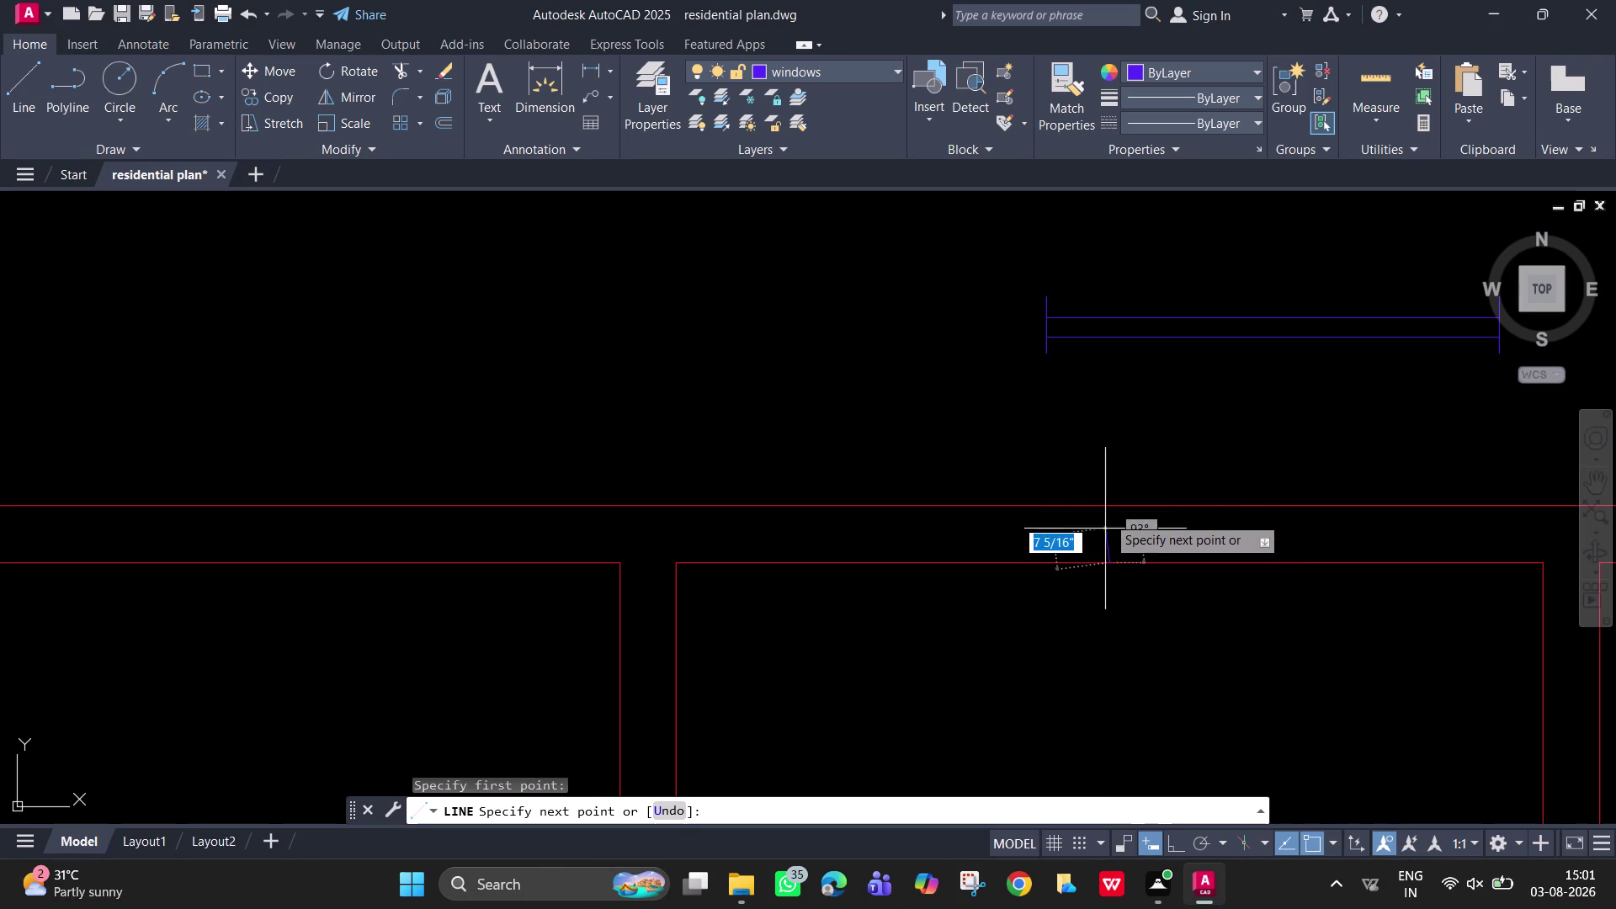
click(1108, 656)
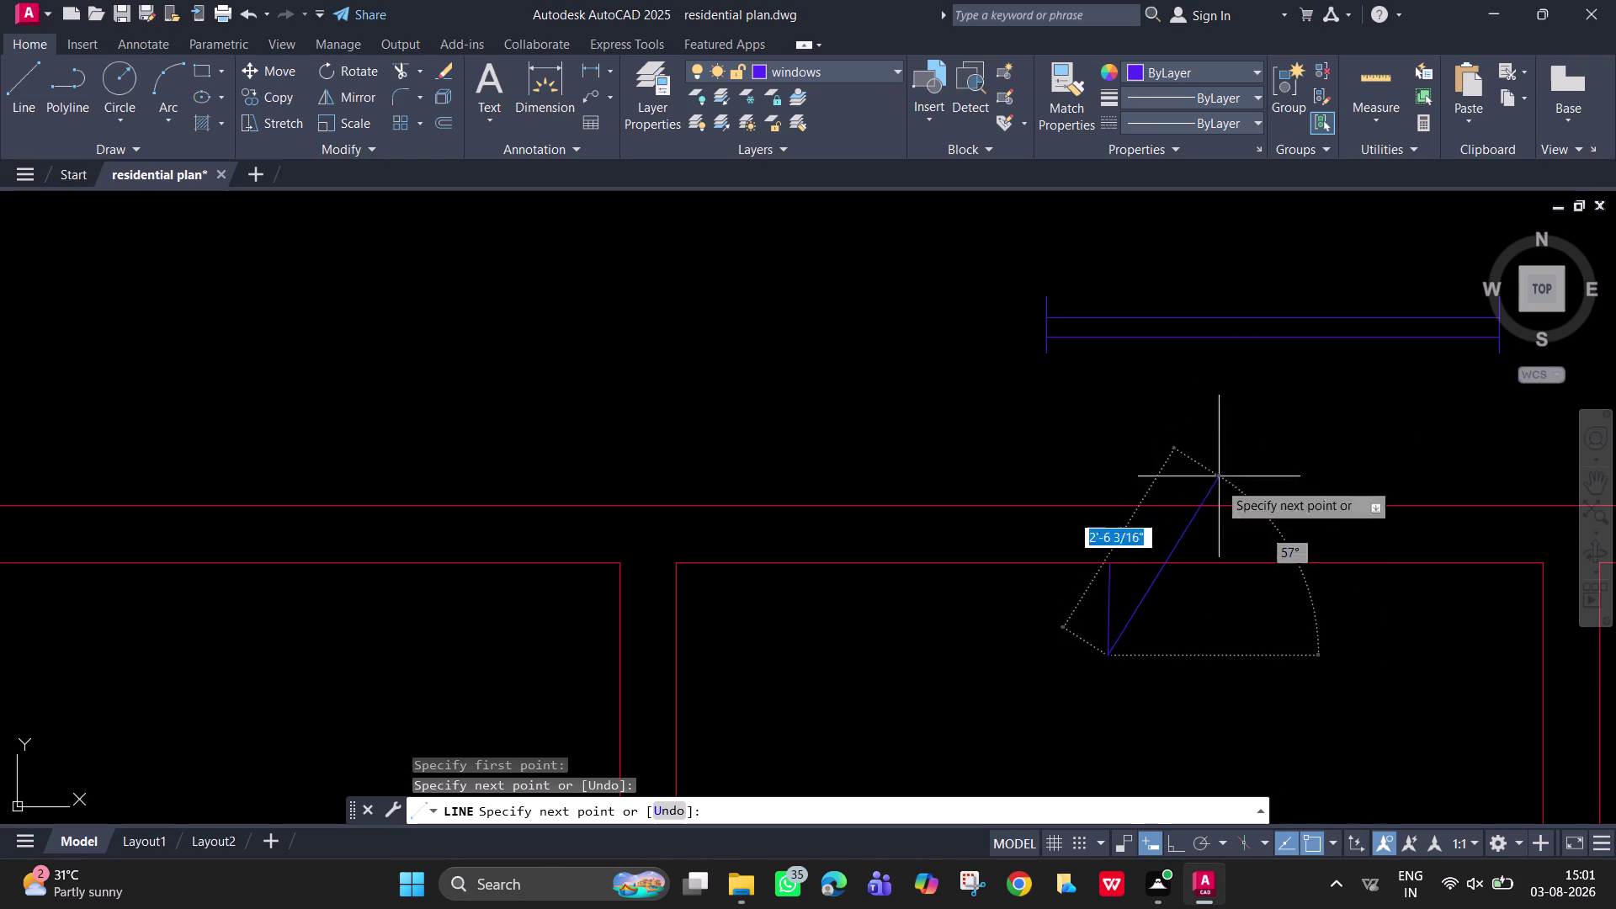
key(space)
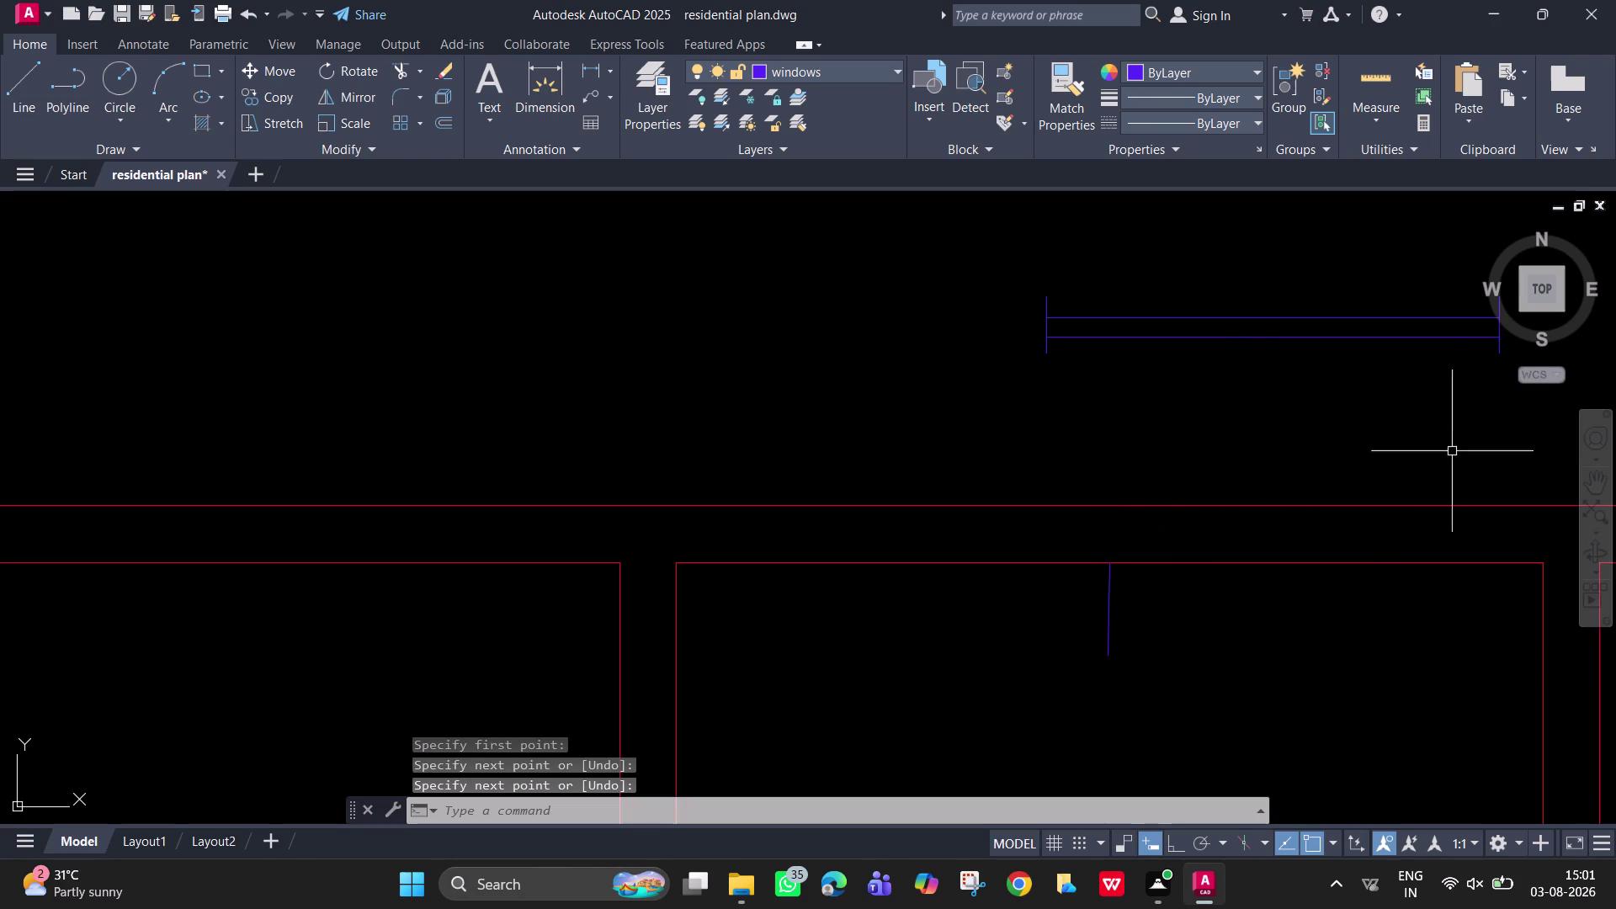
Select the rotated window symbol and start moving it from a picked base point.
middle_drag(1324, 445, 1236, 444)
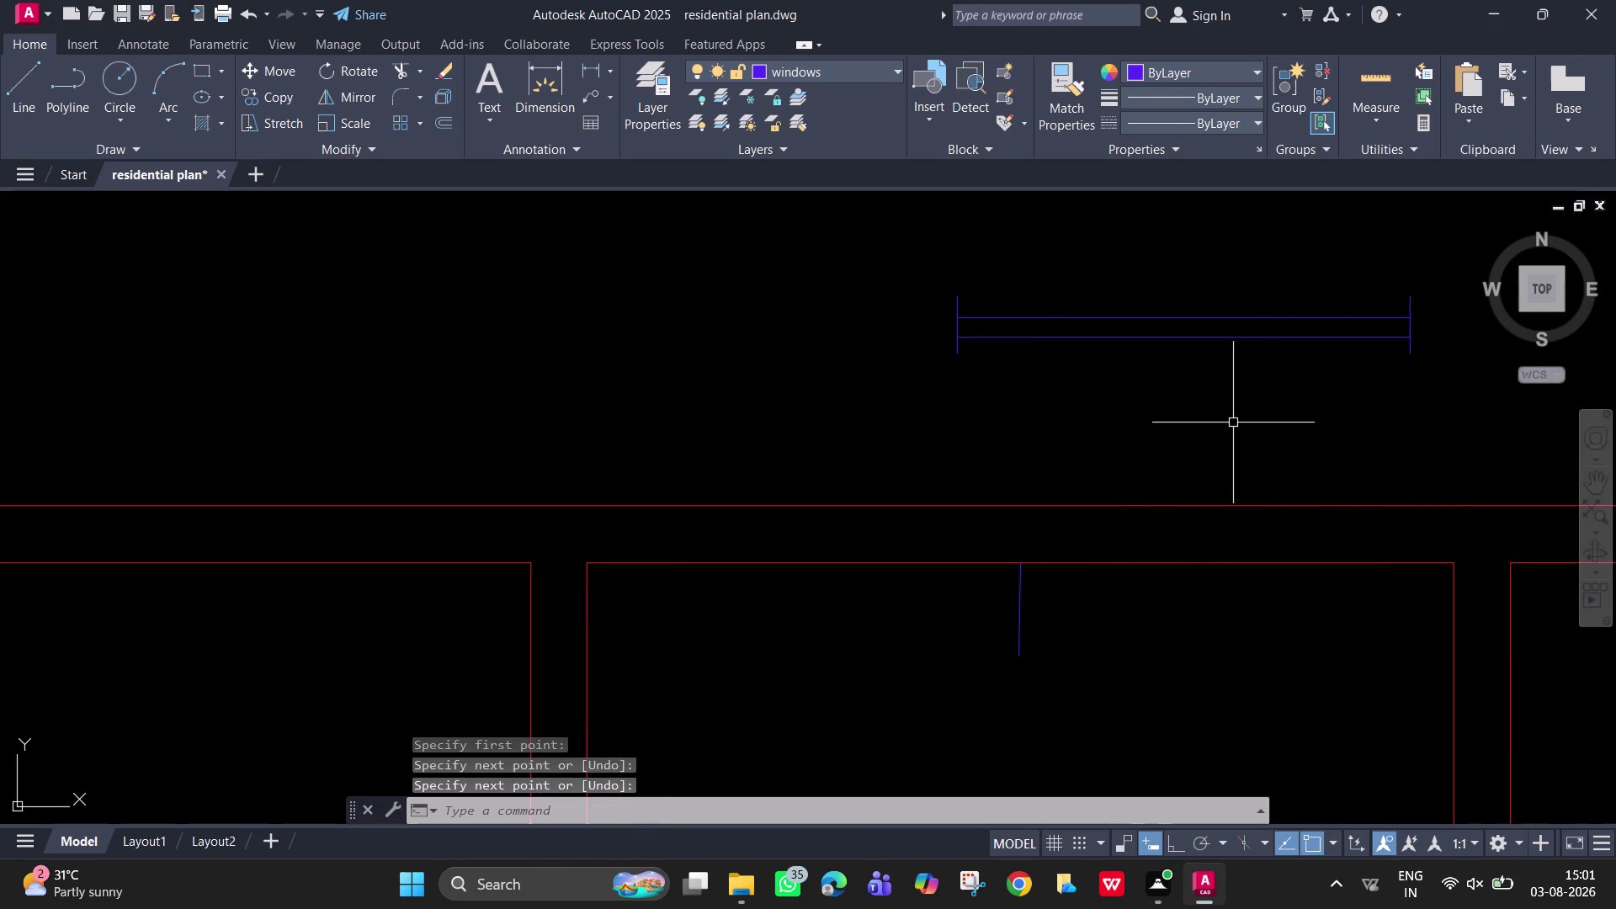
drag(1446, 420, 1424, 400)
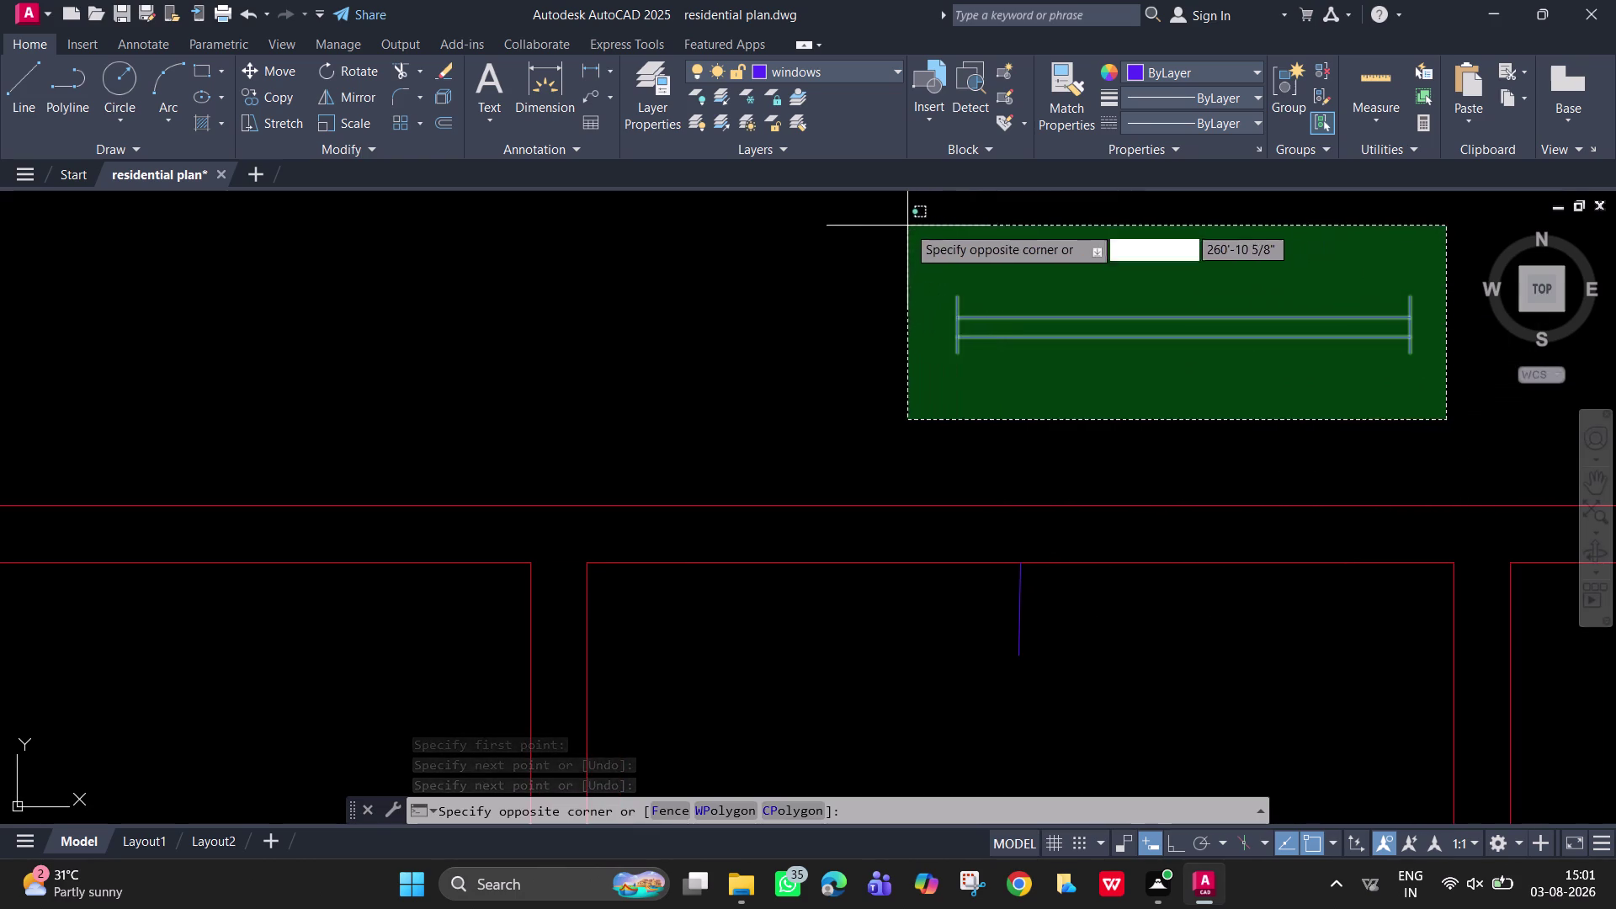
click(903, 225)
key(m)
key(space)
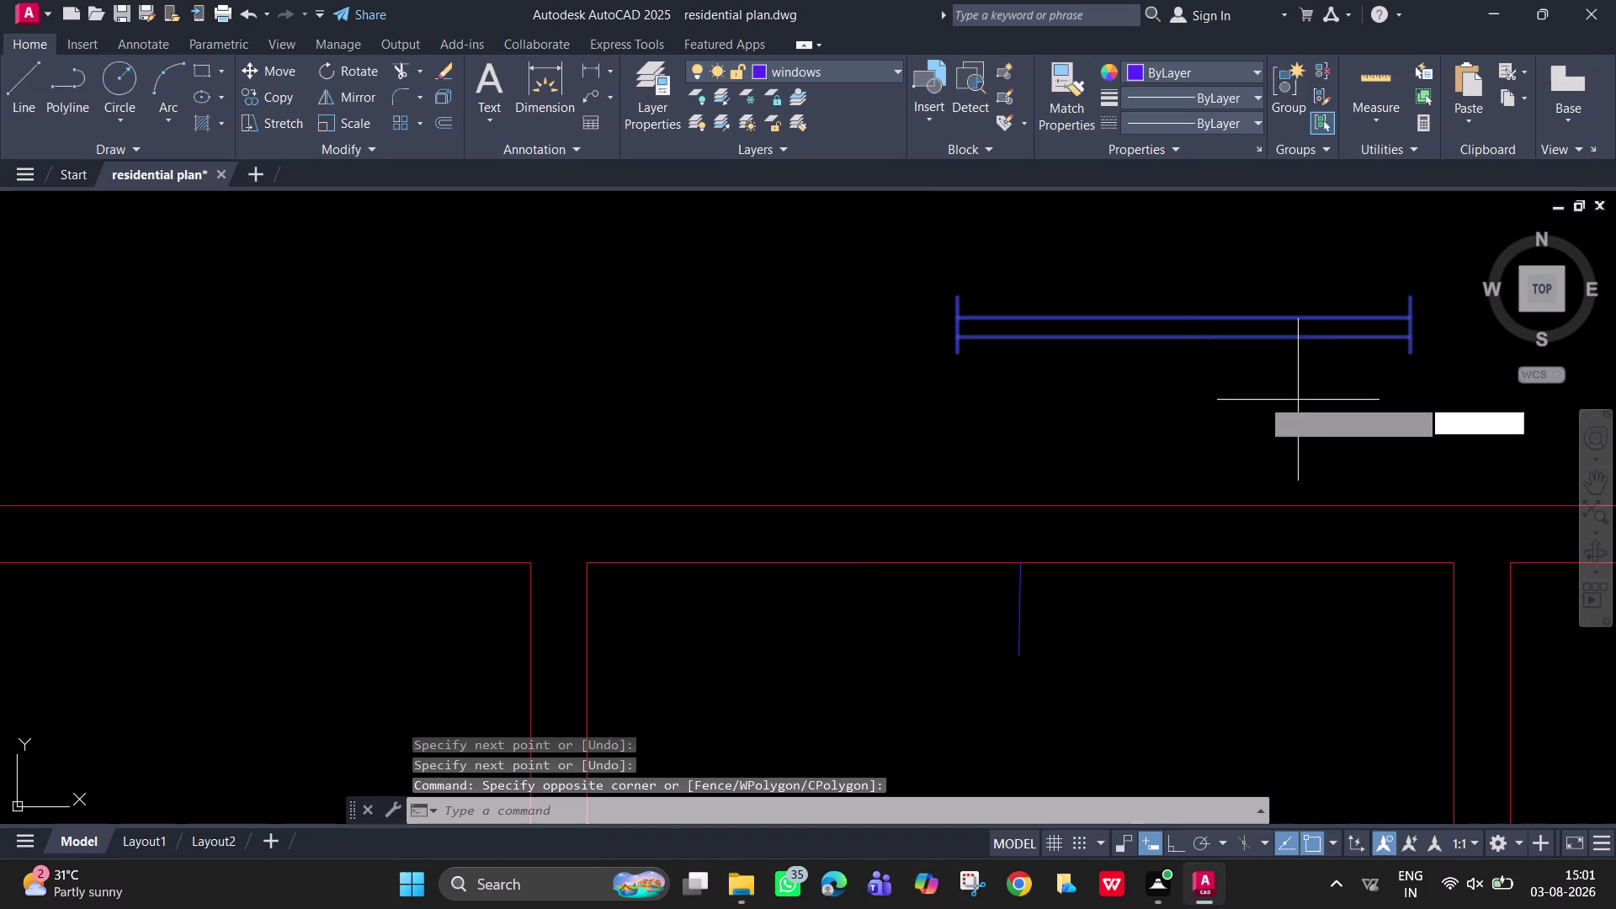
click(1183, 338)
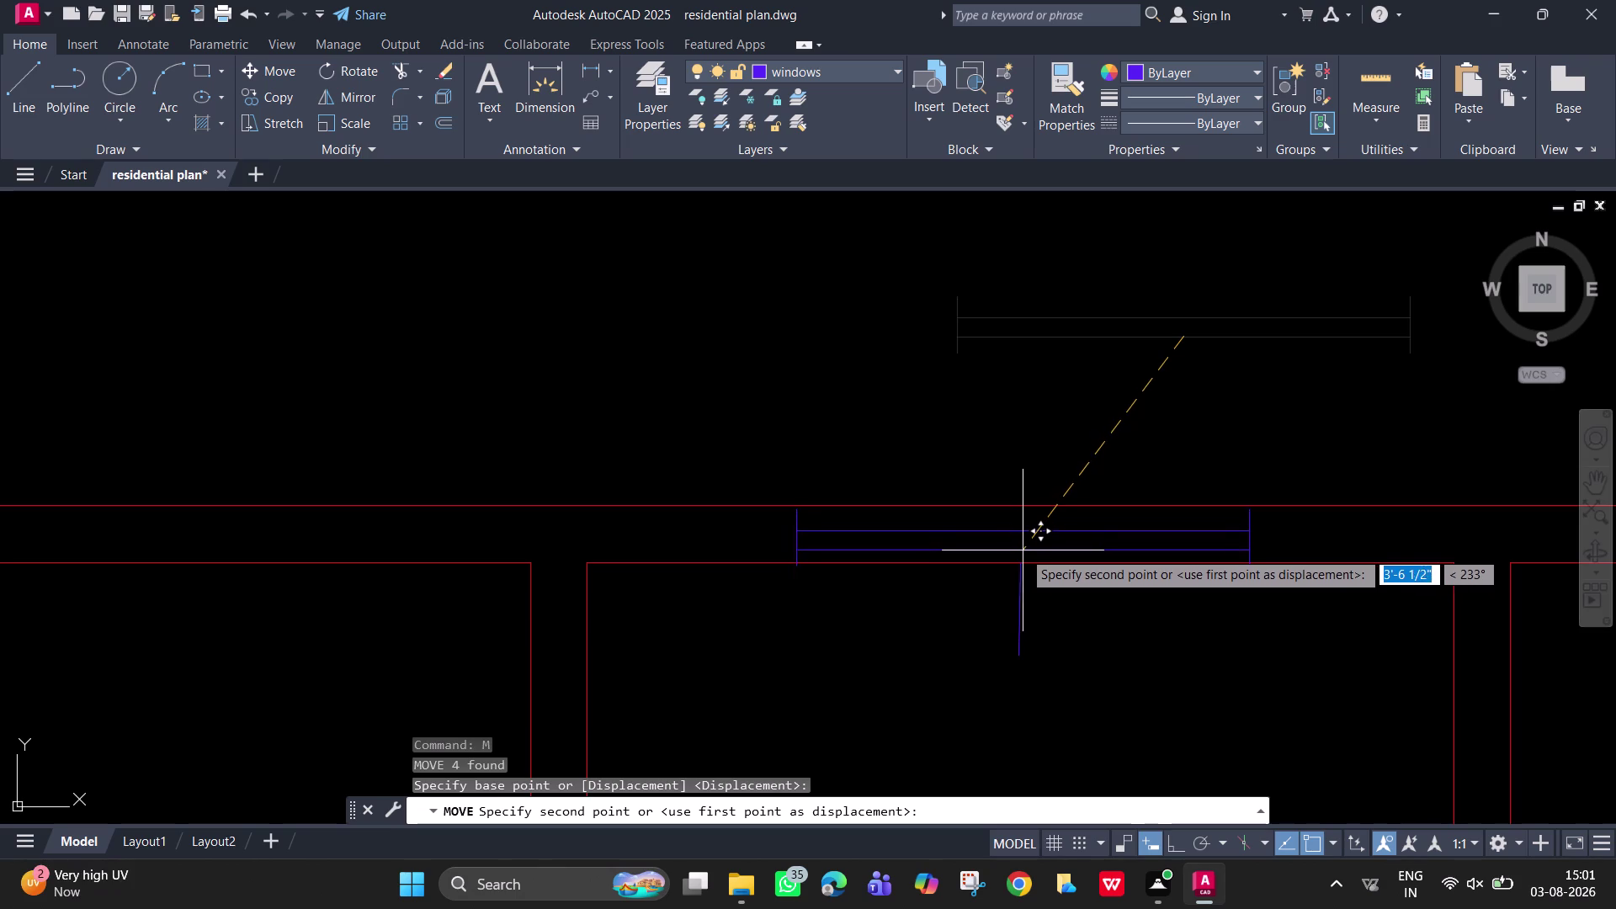
Place the rotated window symbol at the wall opening between the red wall lines.
click(1023, 560)
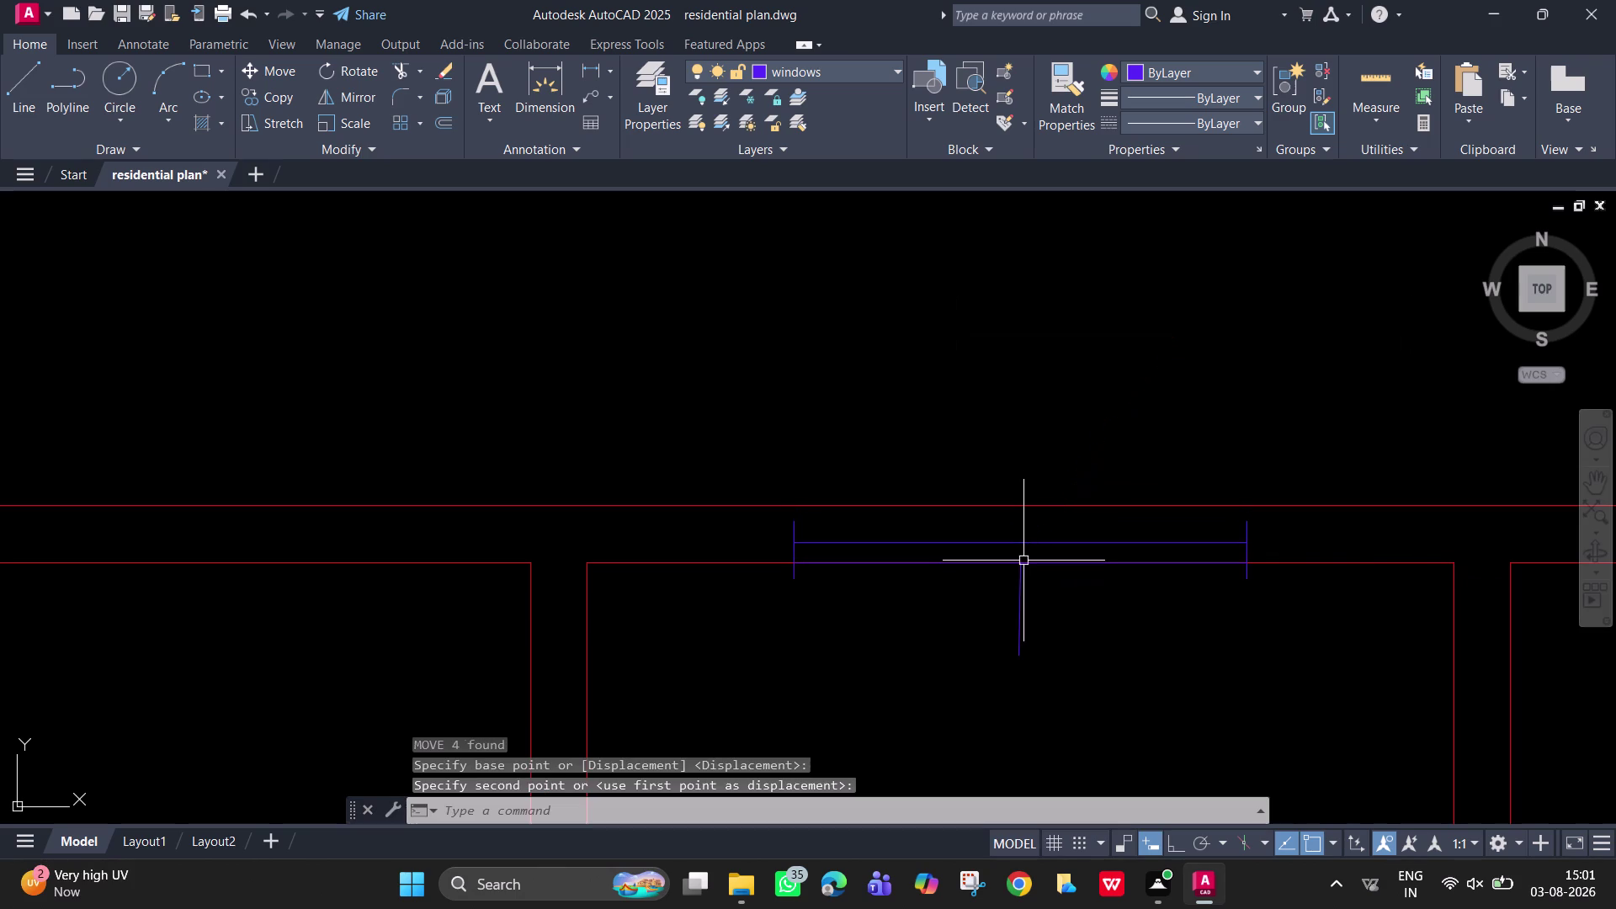
click(1257, 552)
click(1198, 543)
click(1171, 562)
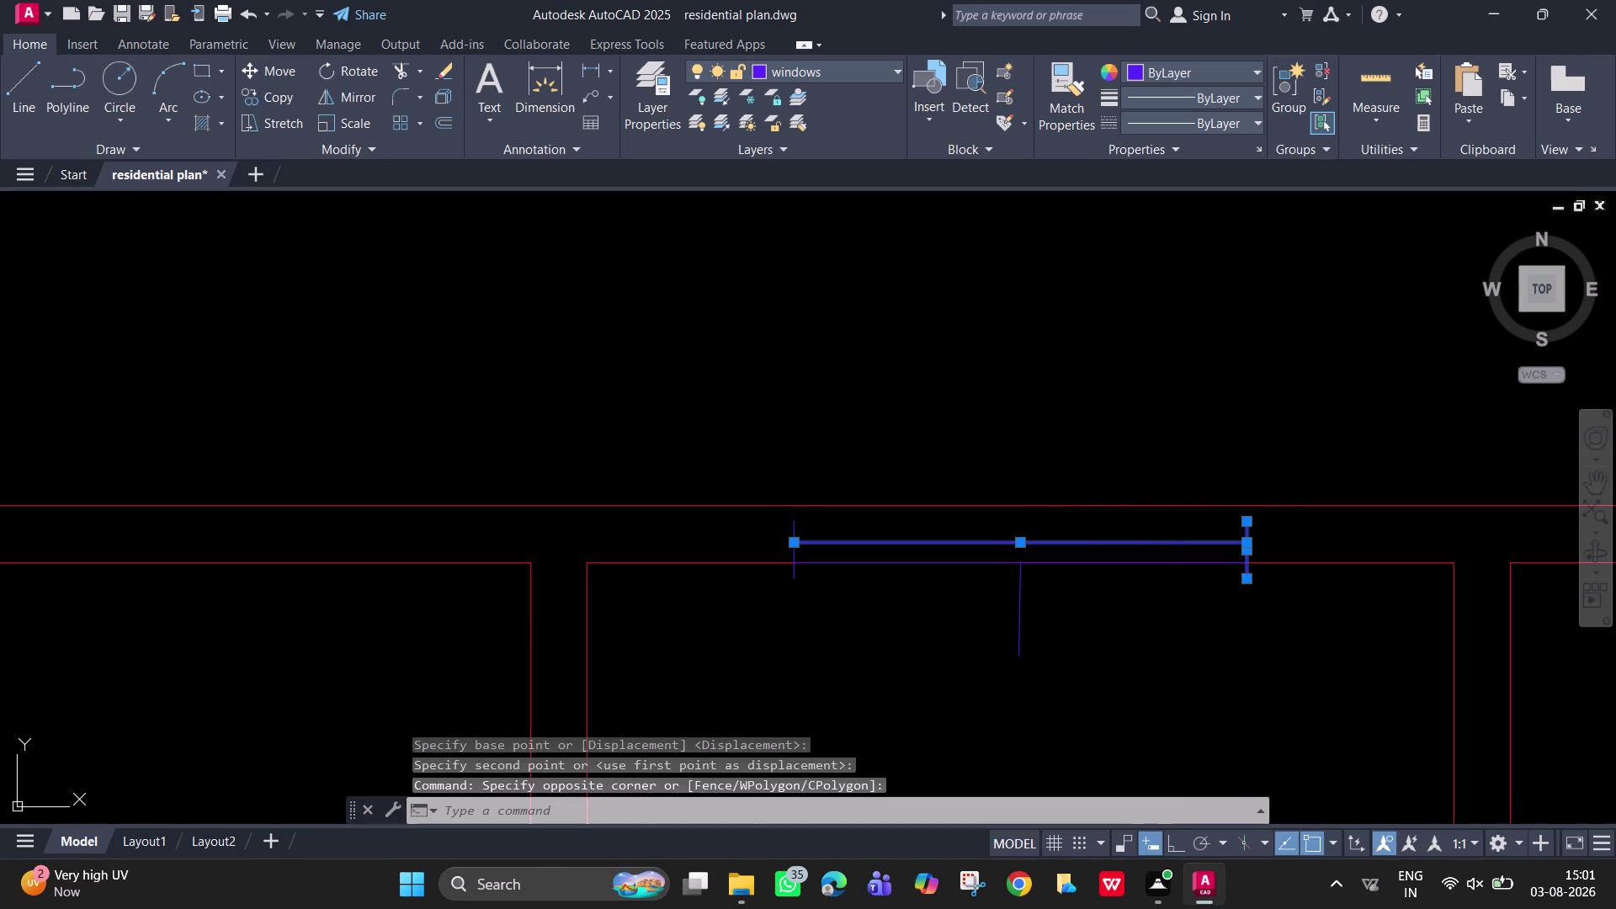
Move the window symbol from its bottom corner, with Ortho on, to align with the wall line.
scroll(up, 3)
click(795, 535)
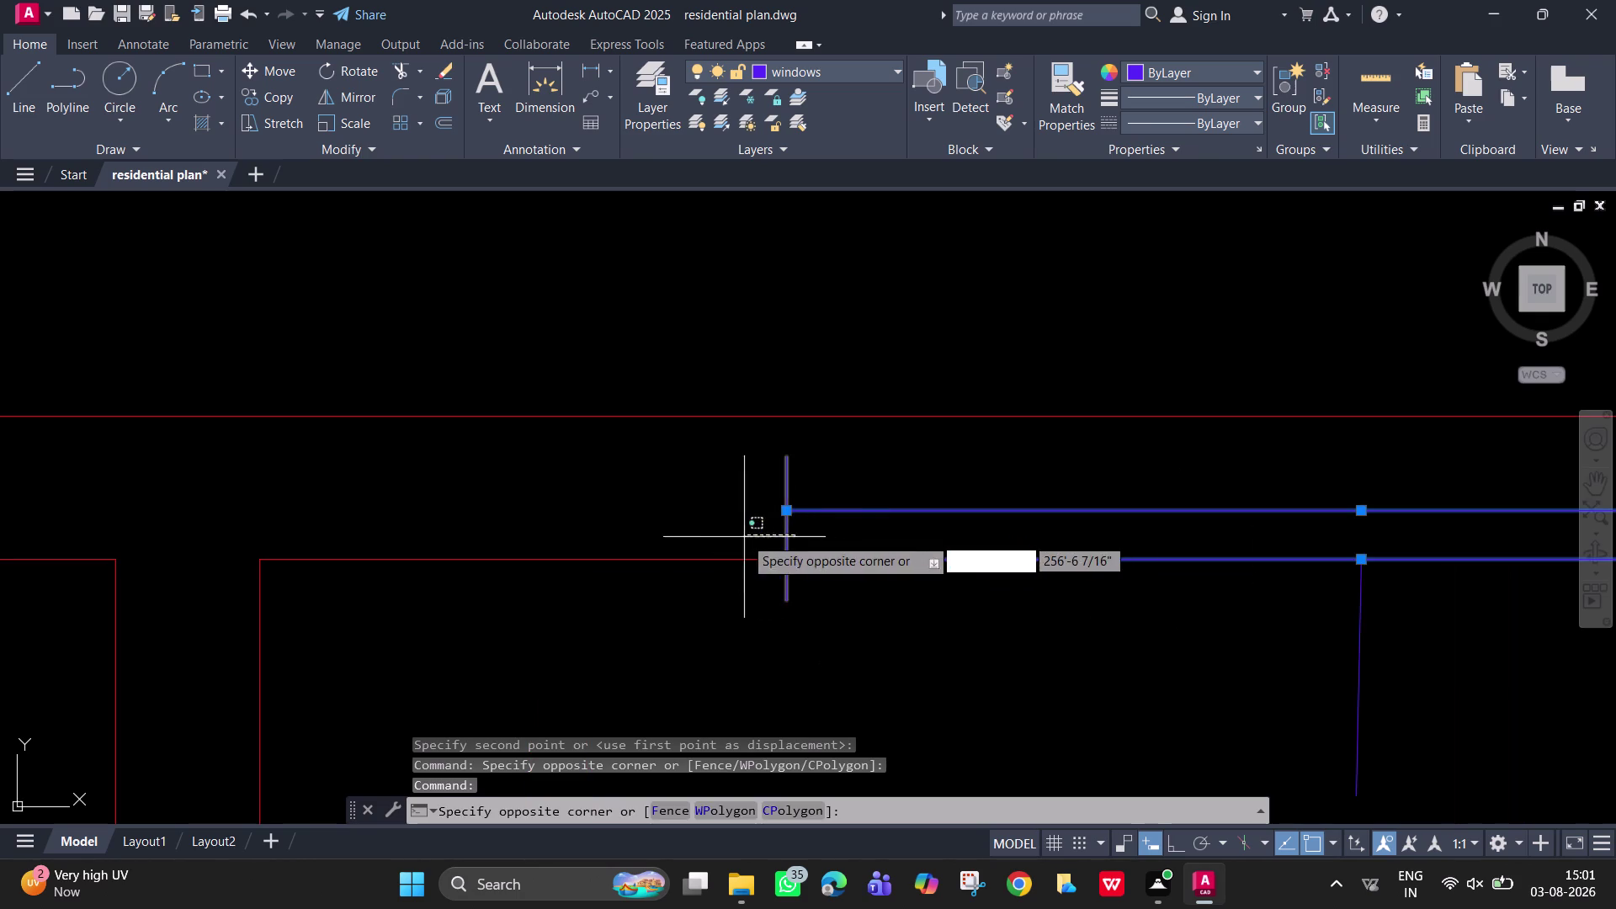
click(744, 537)
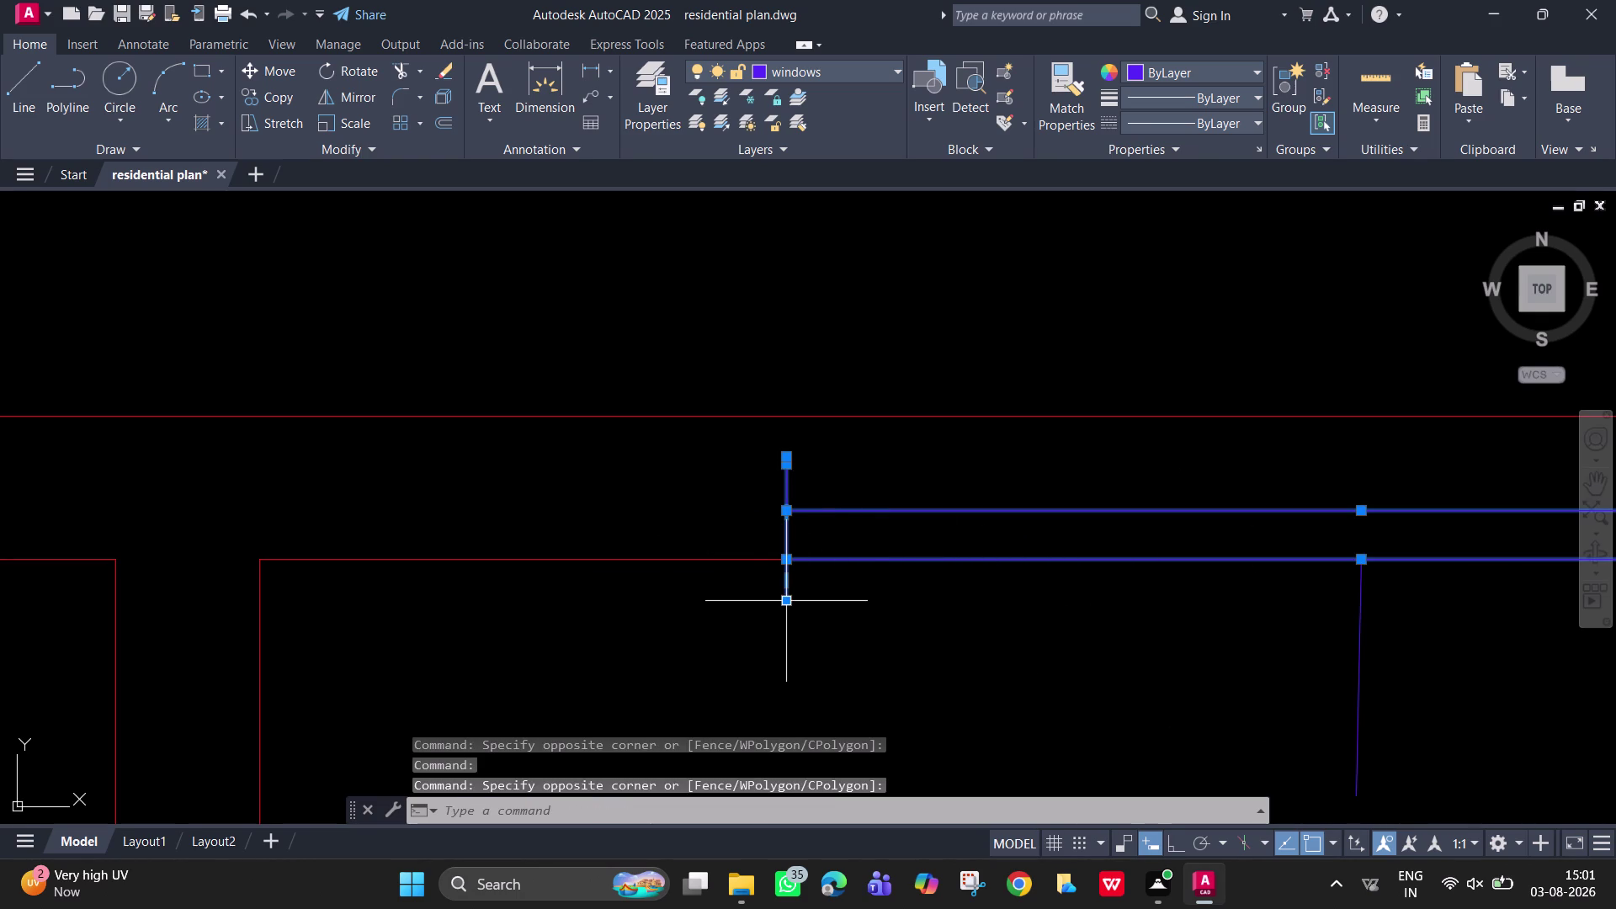
key(space)
key(space)
key(space)
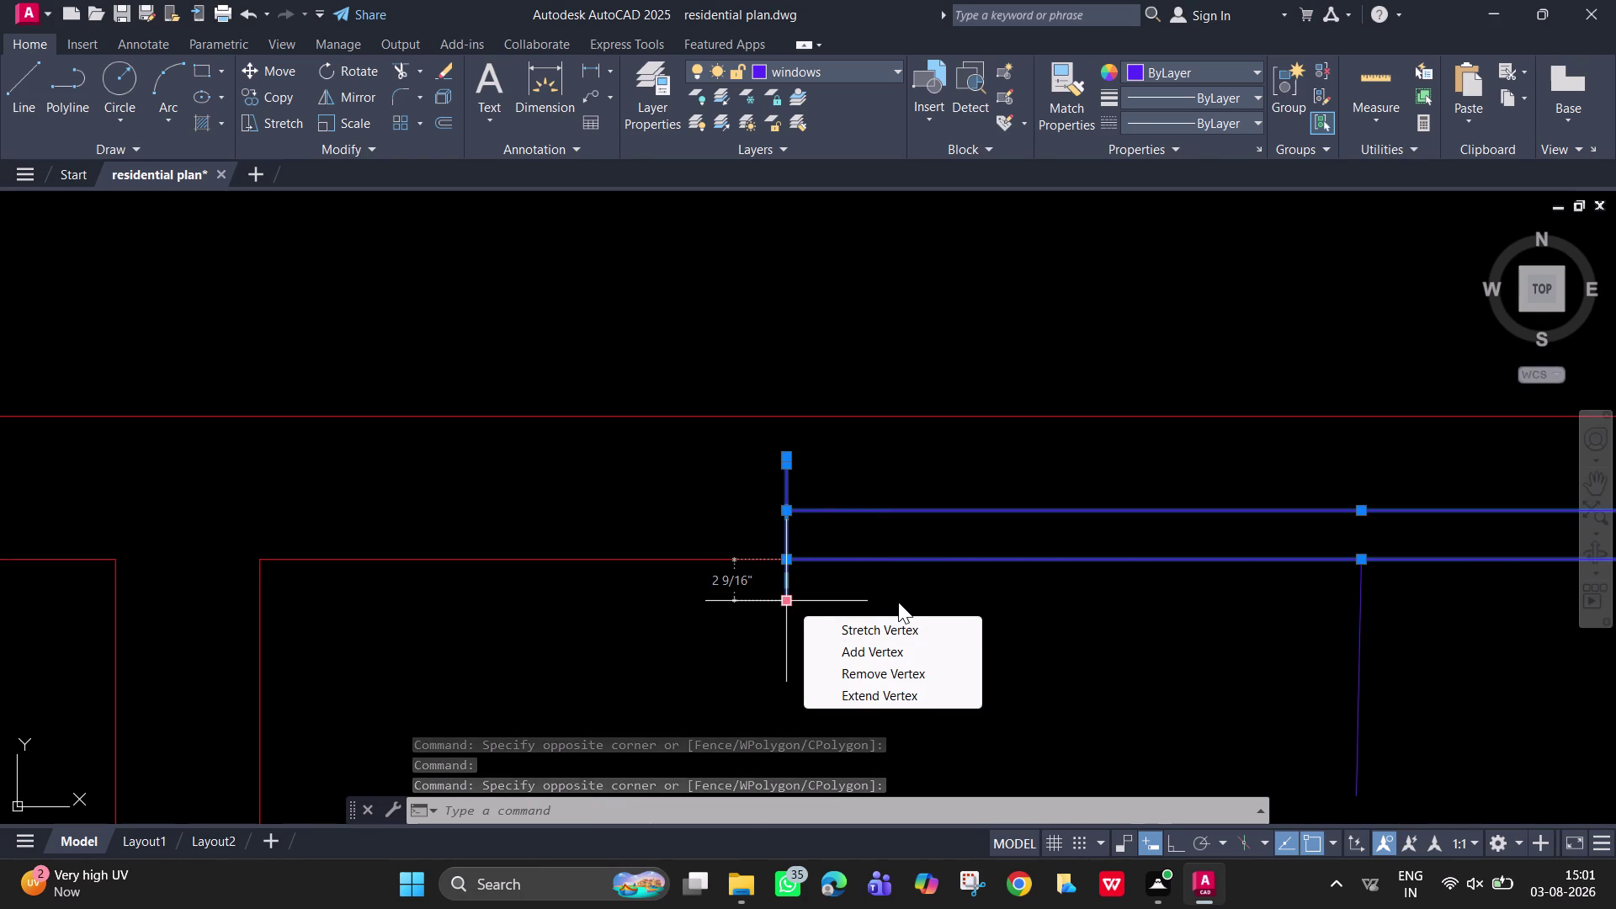
key(m)
key(space)
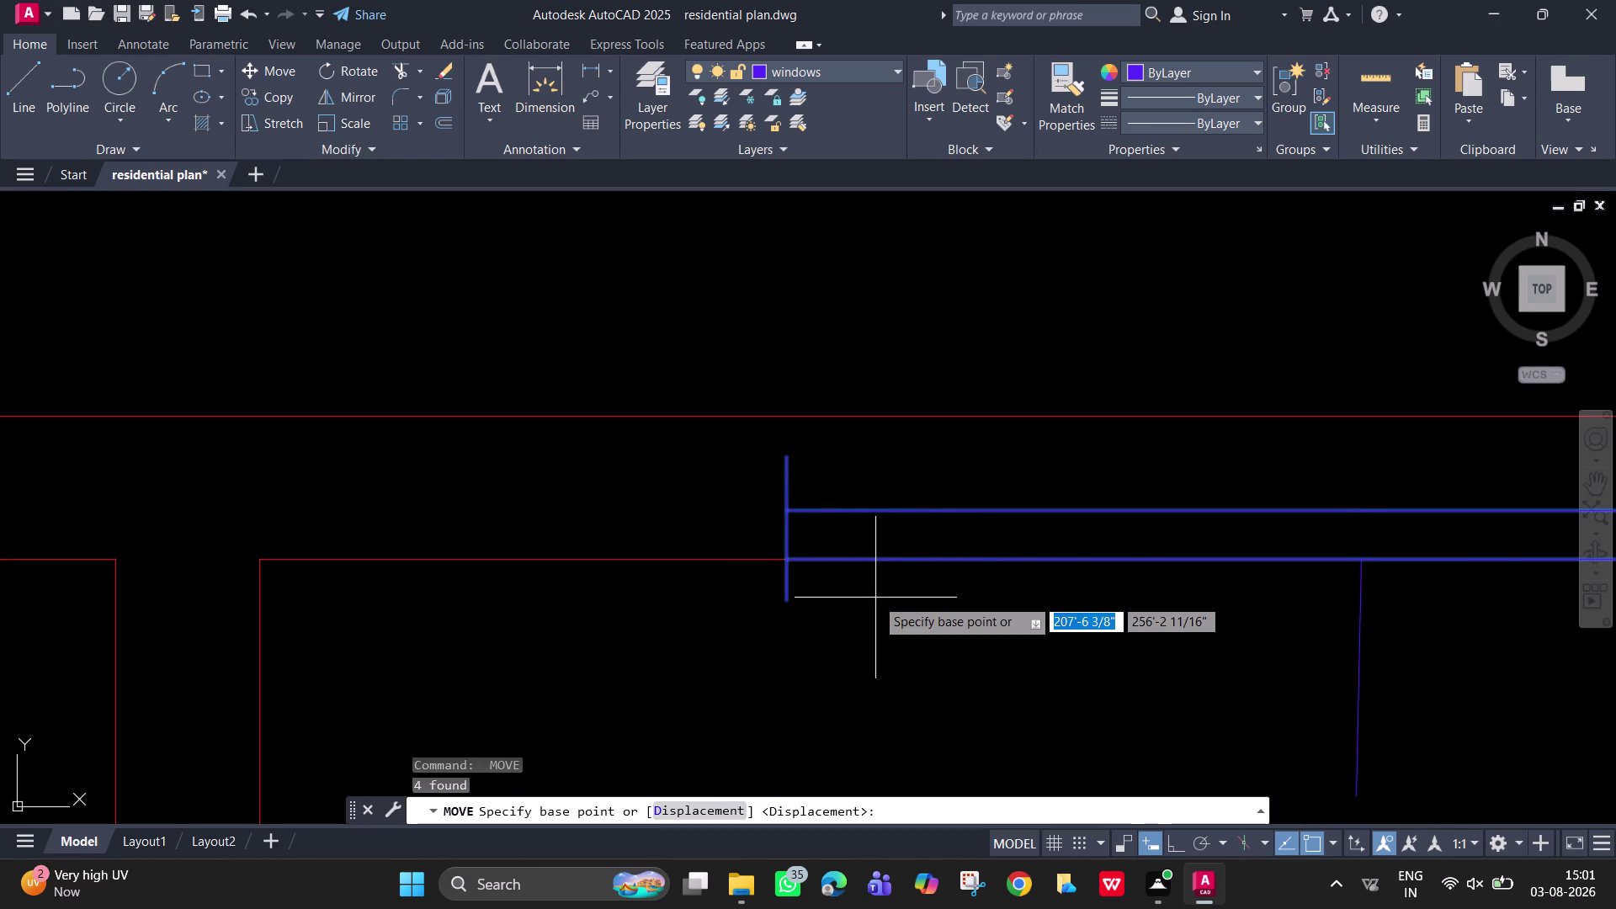
click(784, 601)
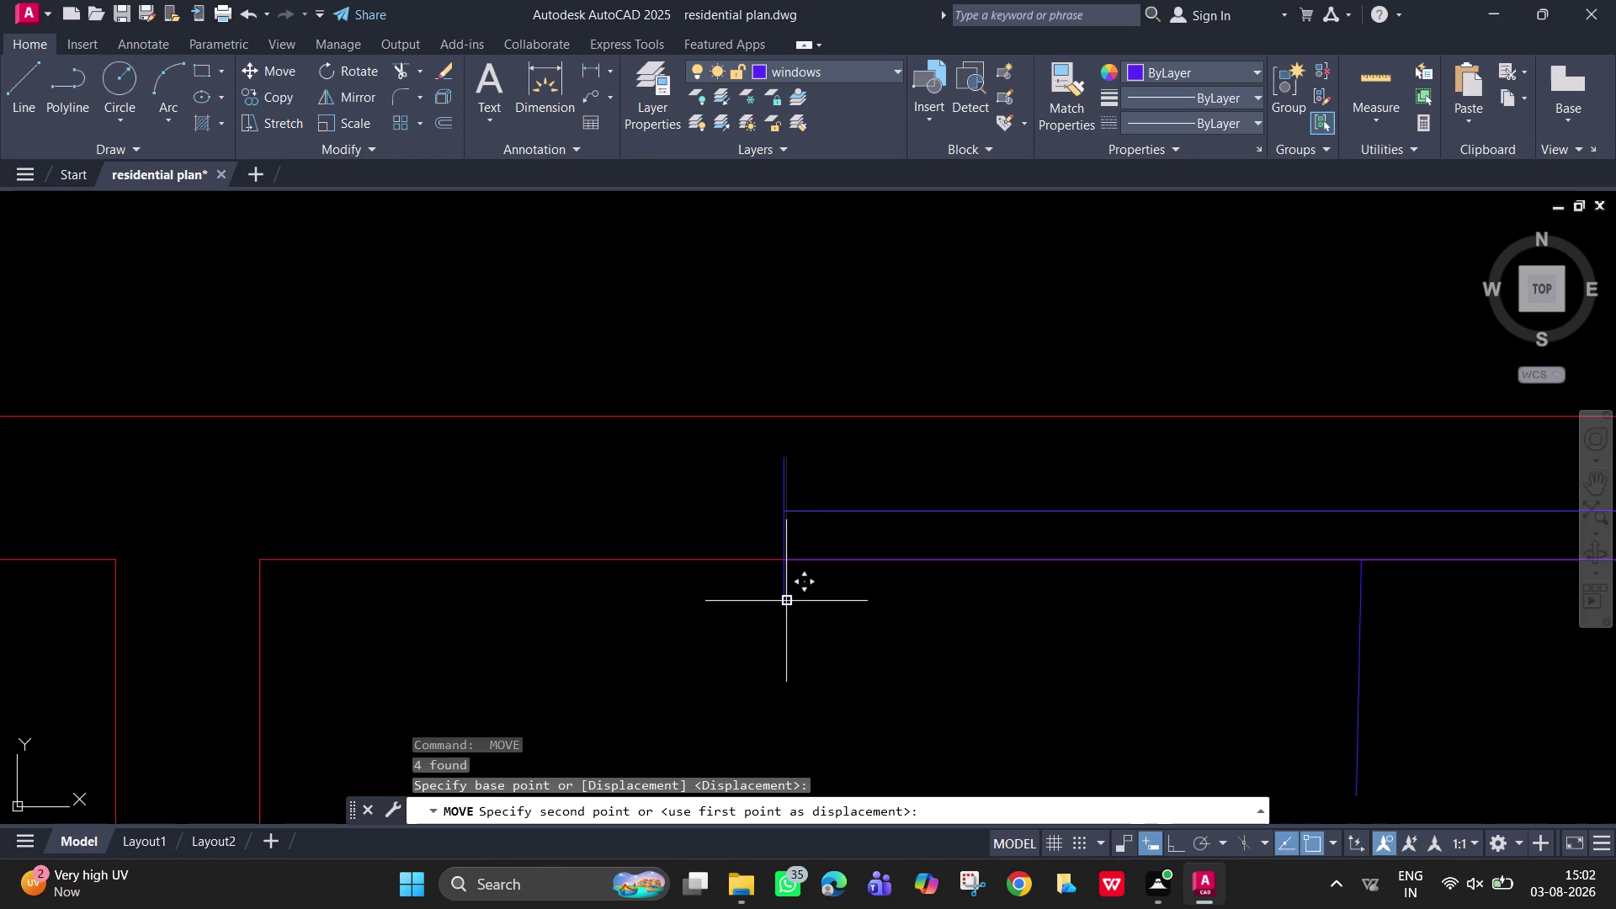
key(F8)
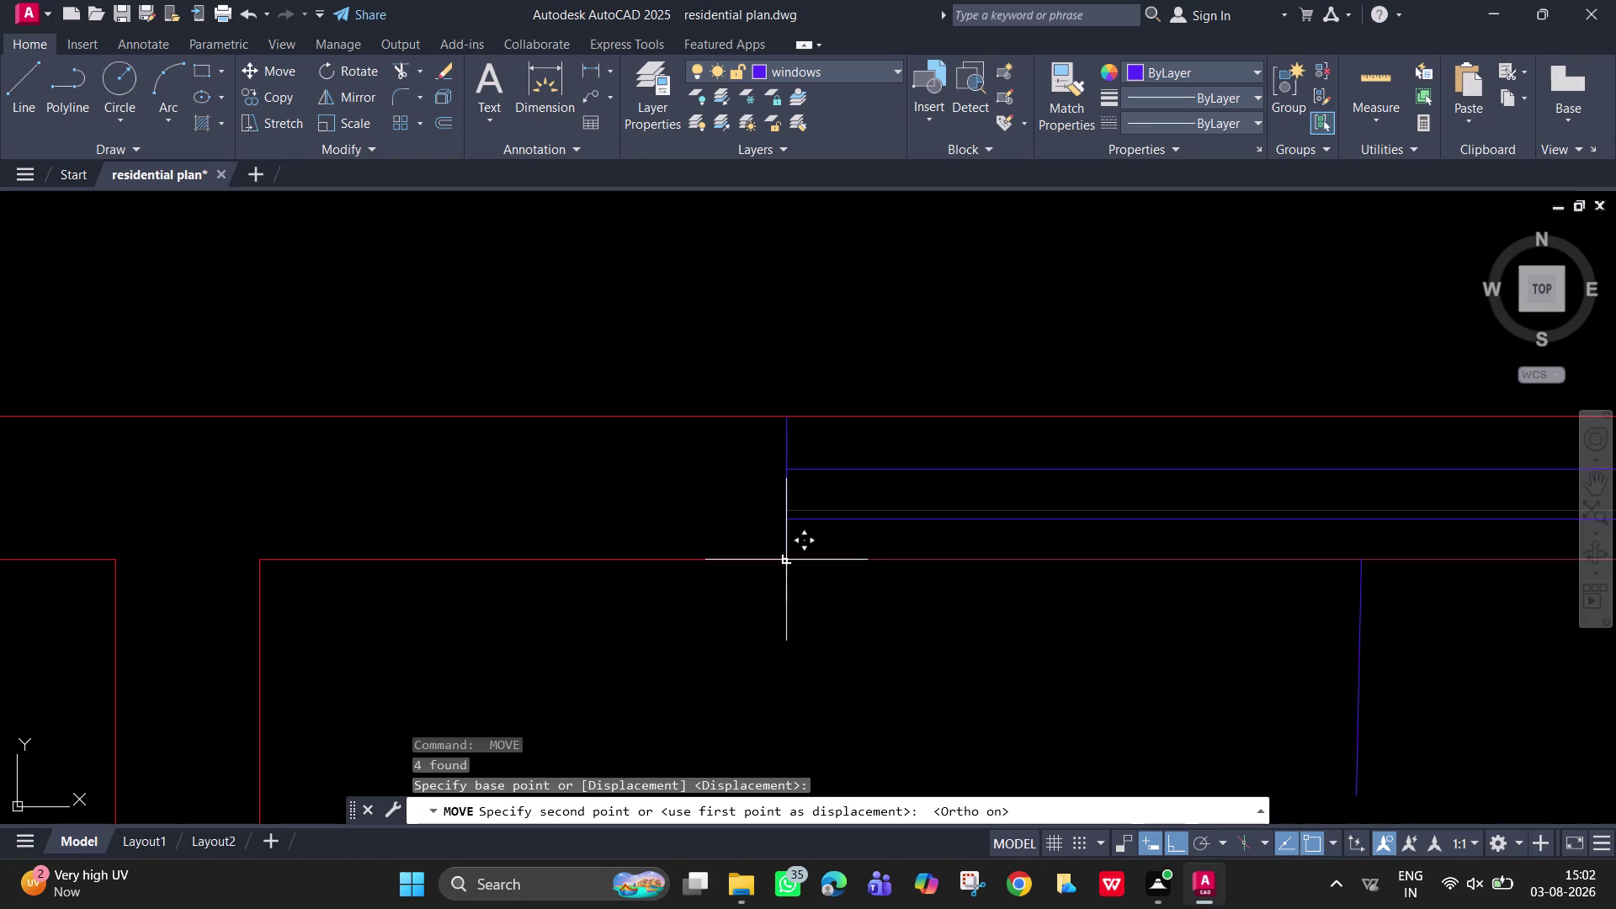
click(786, 561)
Erase the temporary vertical guide line.
drag(1394, 656, 1382, 647)
click(1314, 617)
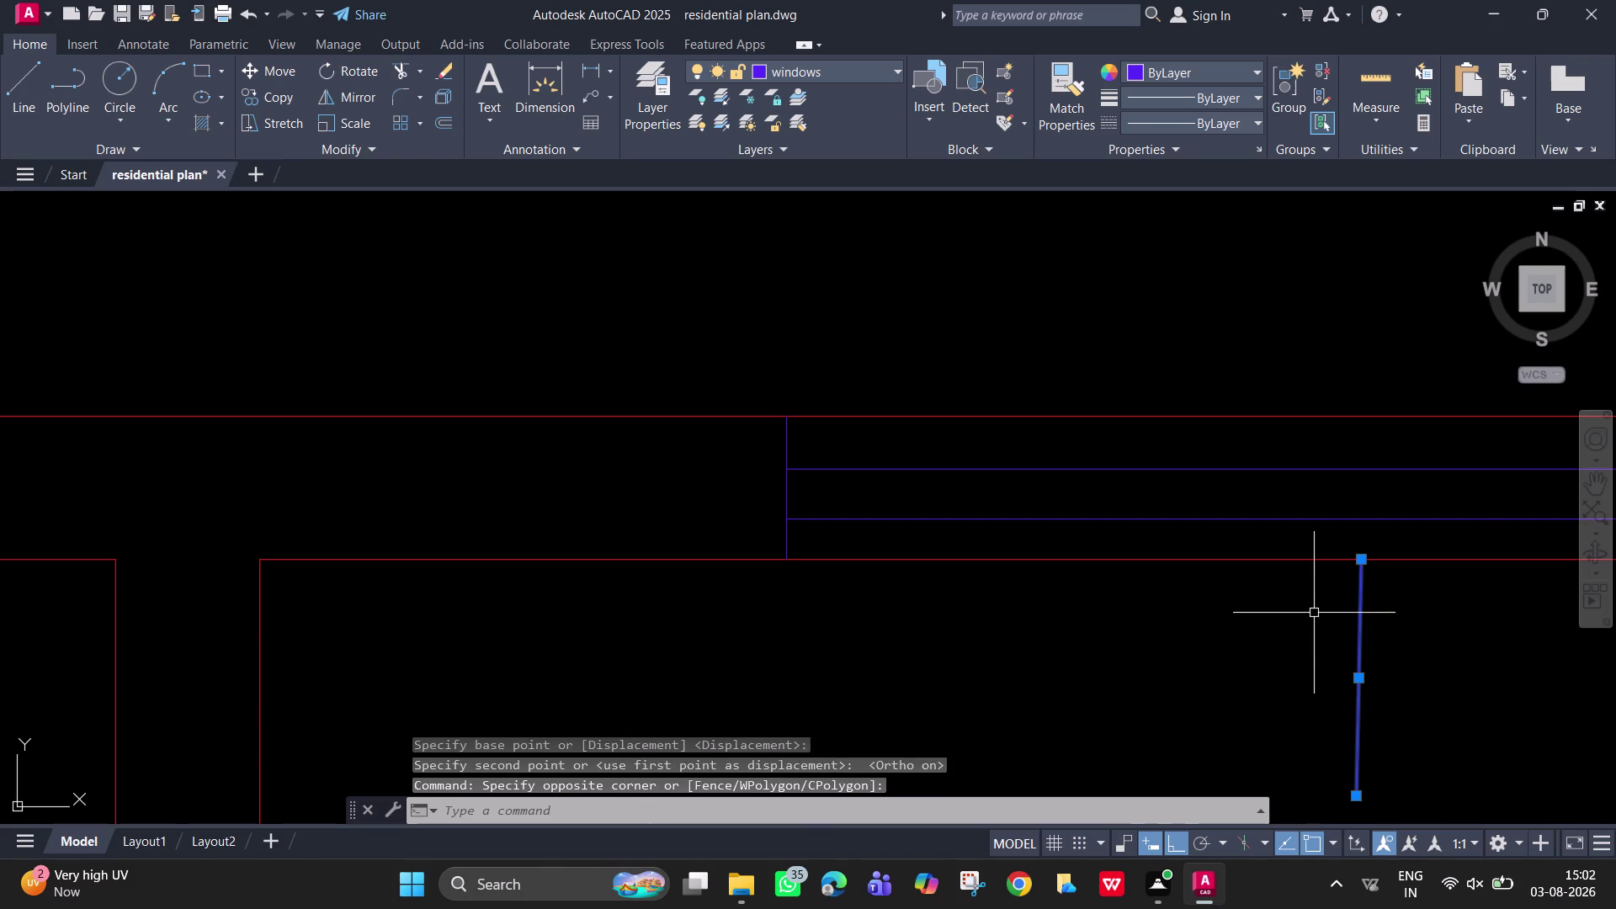
key(Delete)
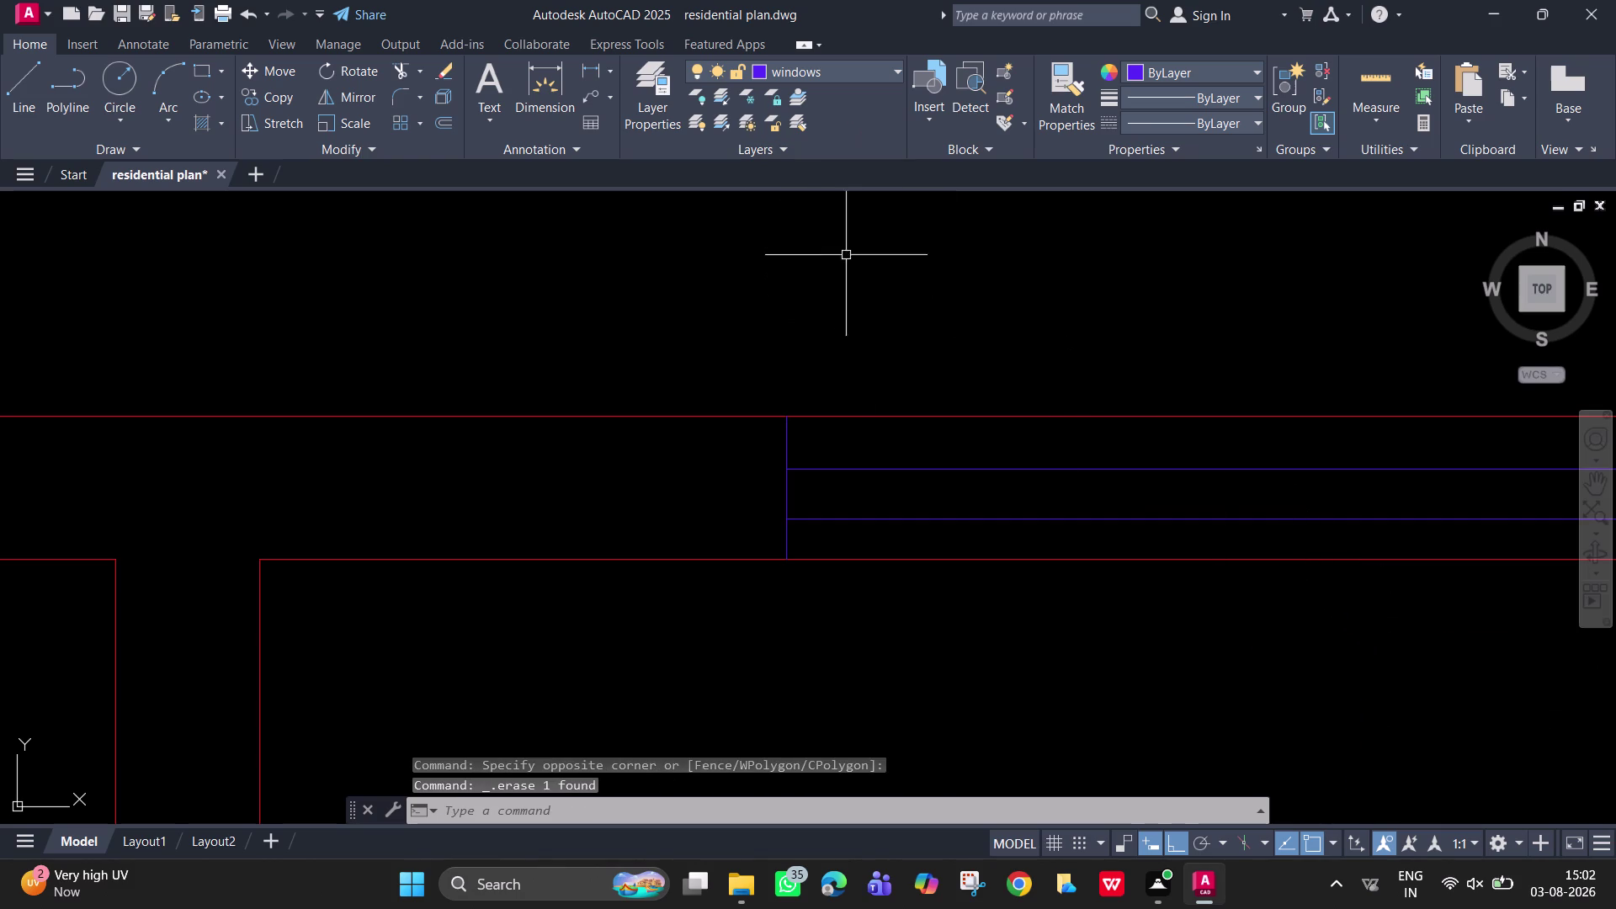
scroll(down, 3)
Add a 2'-9" linear dimension beside the top window, then cancel a second measurement.
click(593, 75)
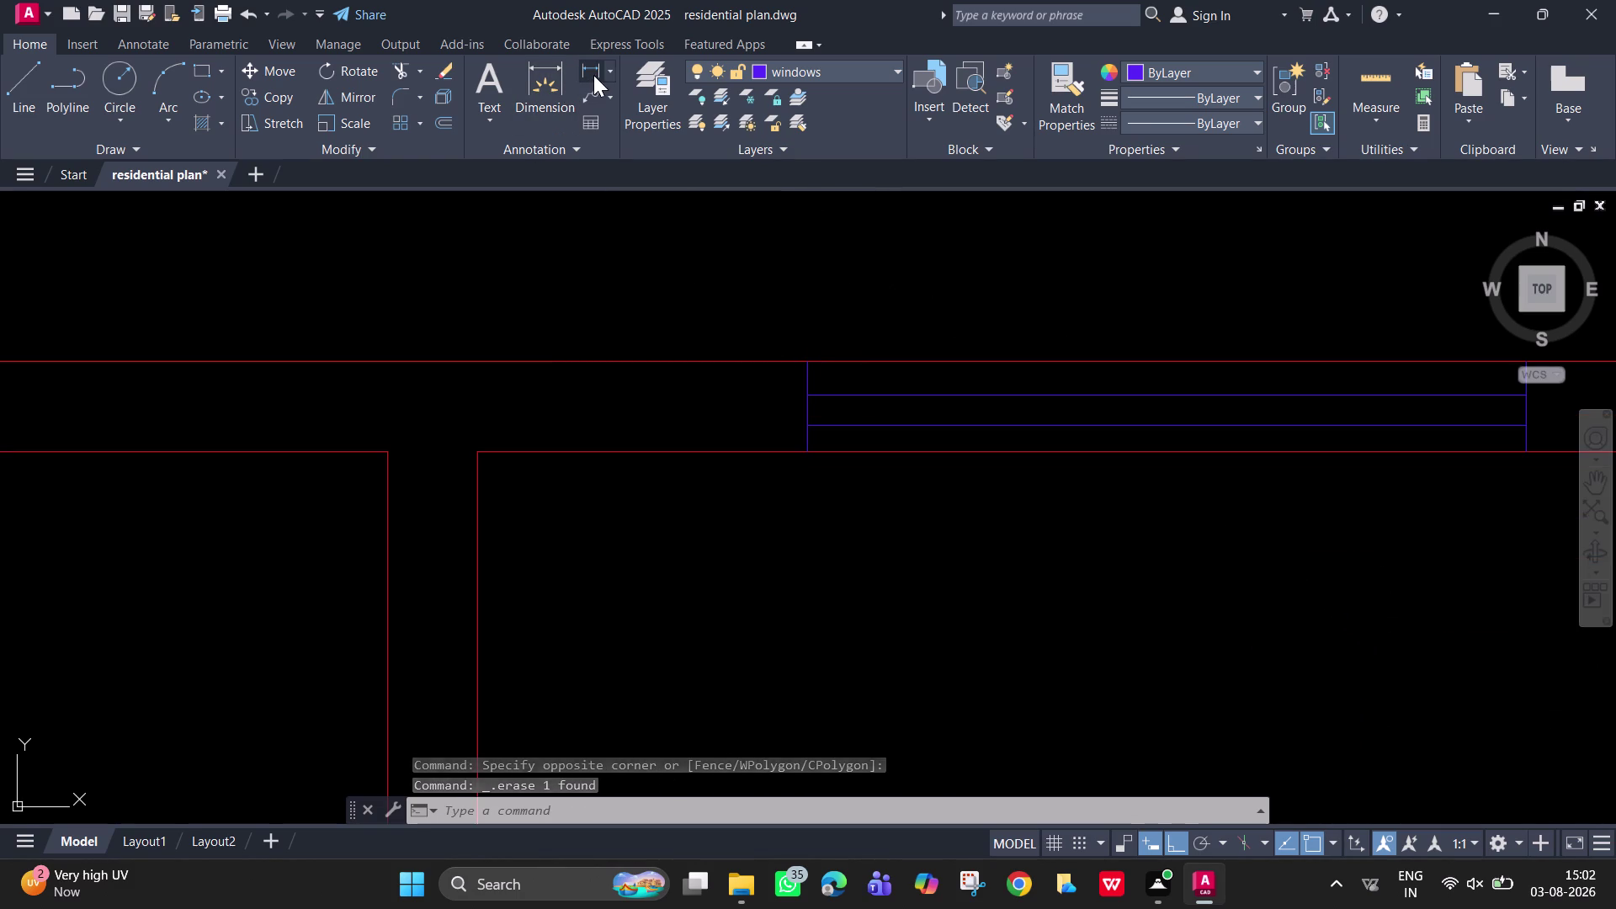
click(477, 452)
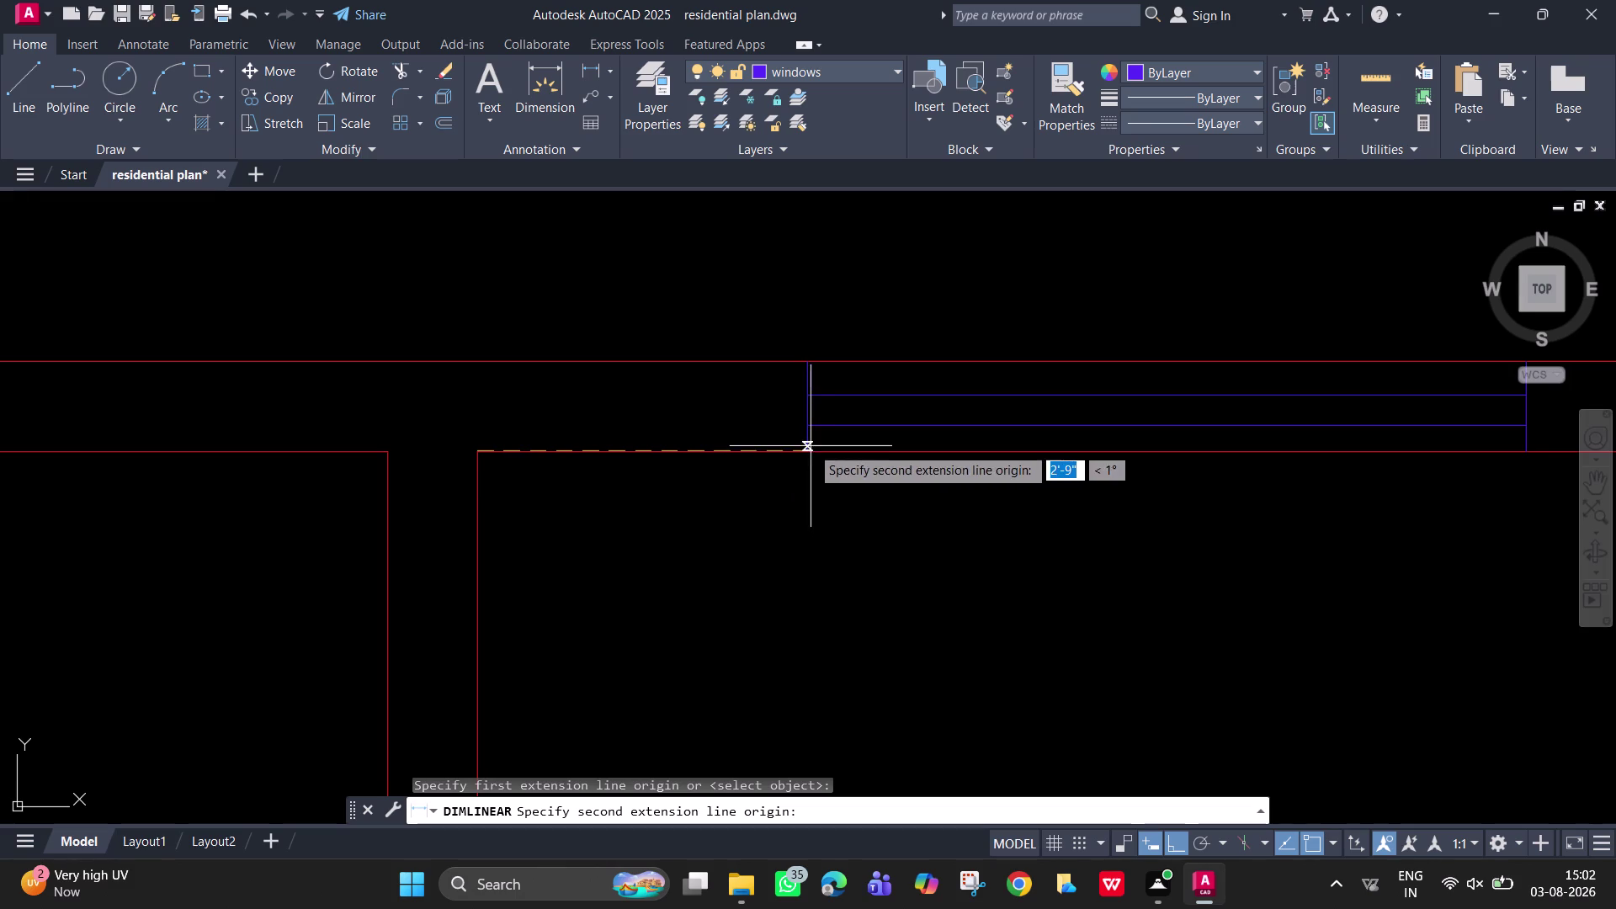
click(805, 453)
click(802, 508)
middle_drag(1260, 615, 819, 639)
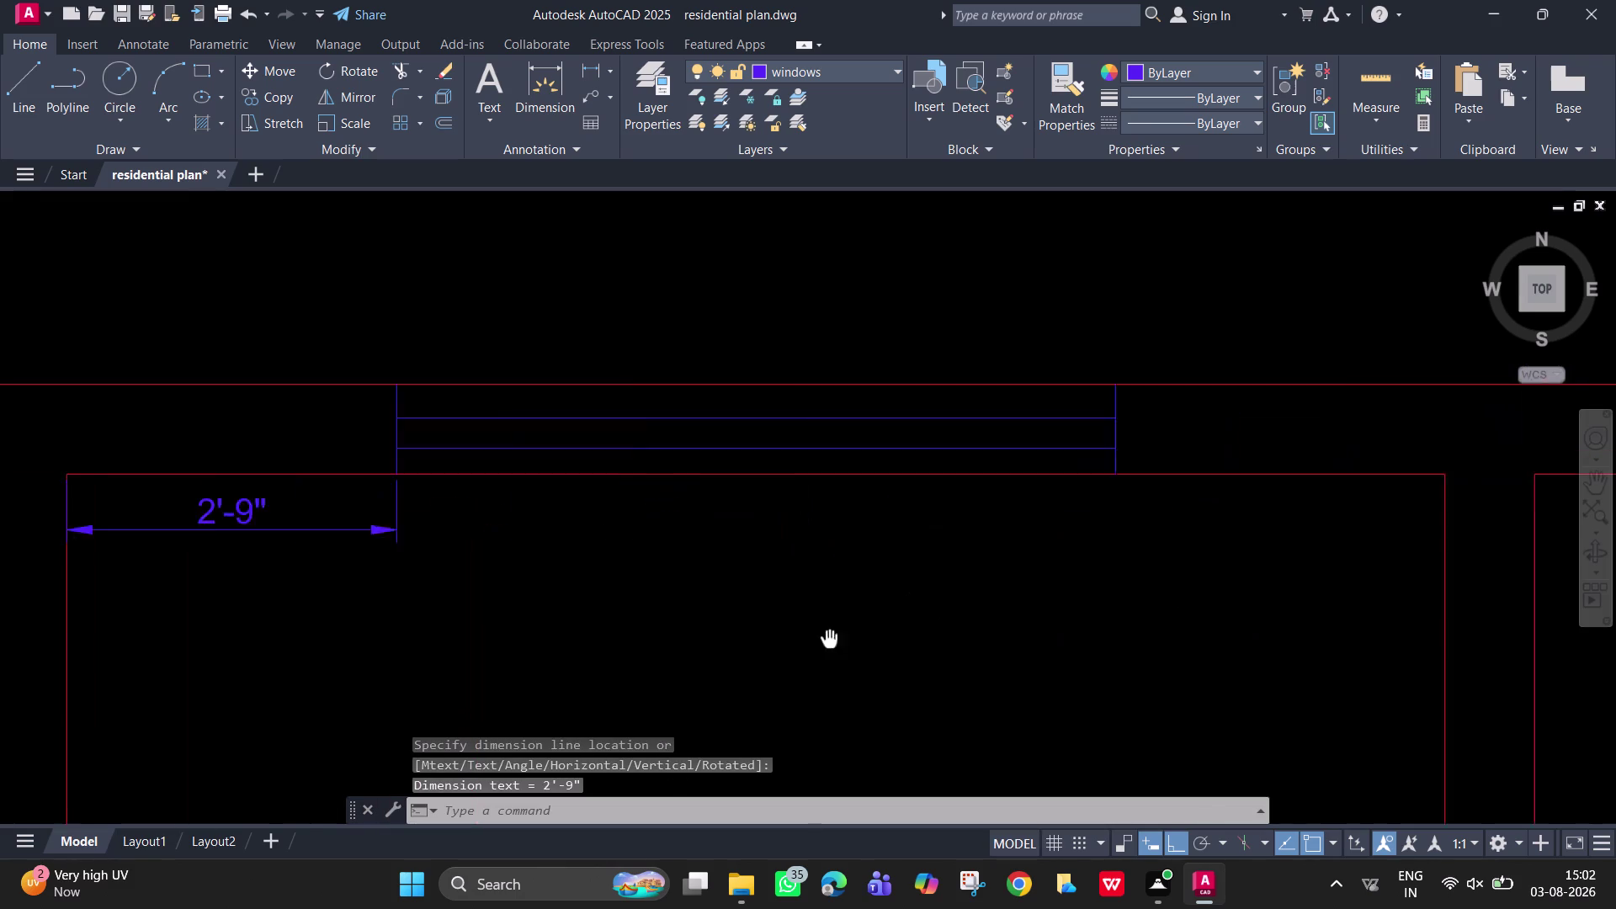
middle_drag(1215, 680, 1028, 574)
scroll(down, 3)
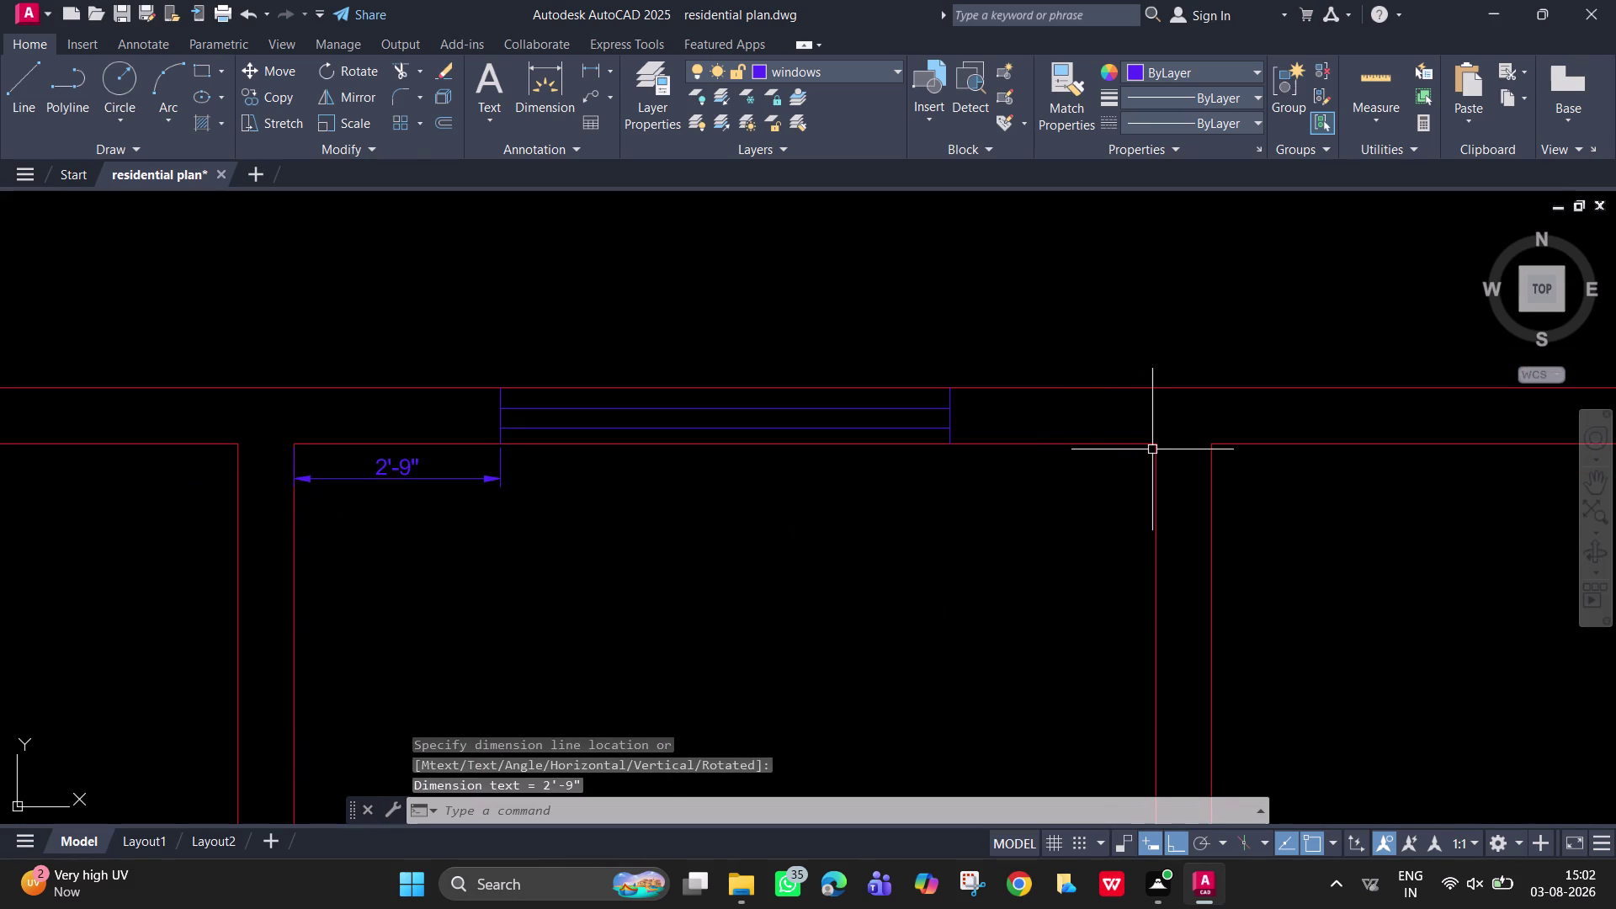
key(space)
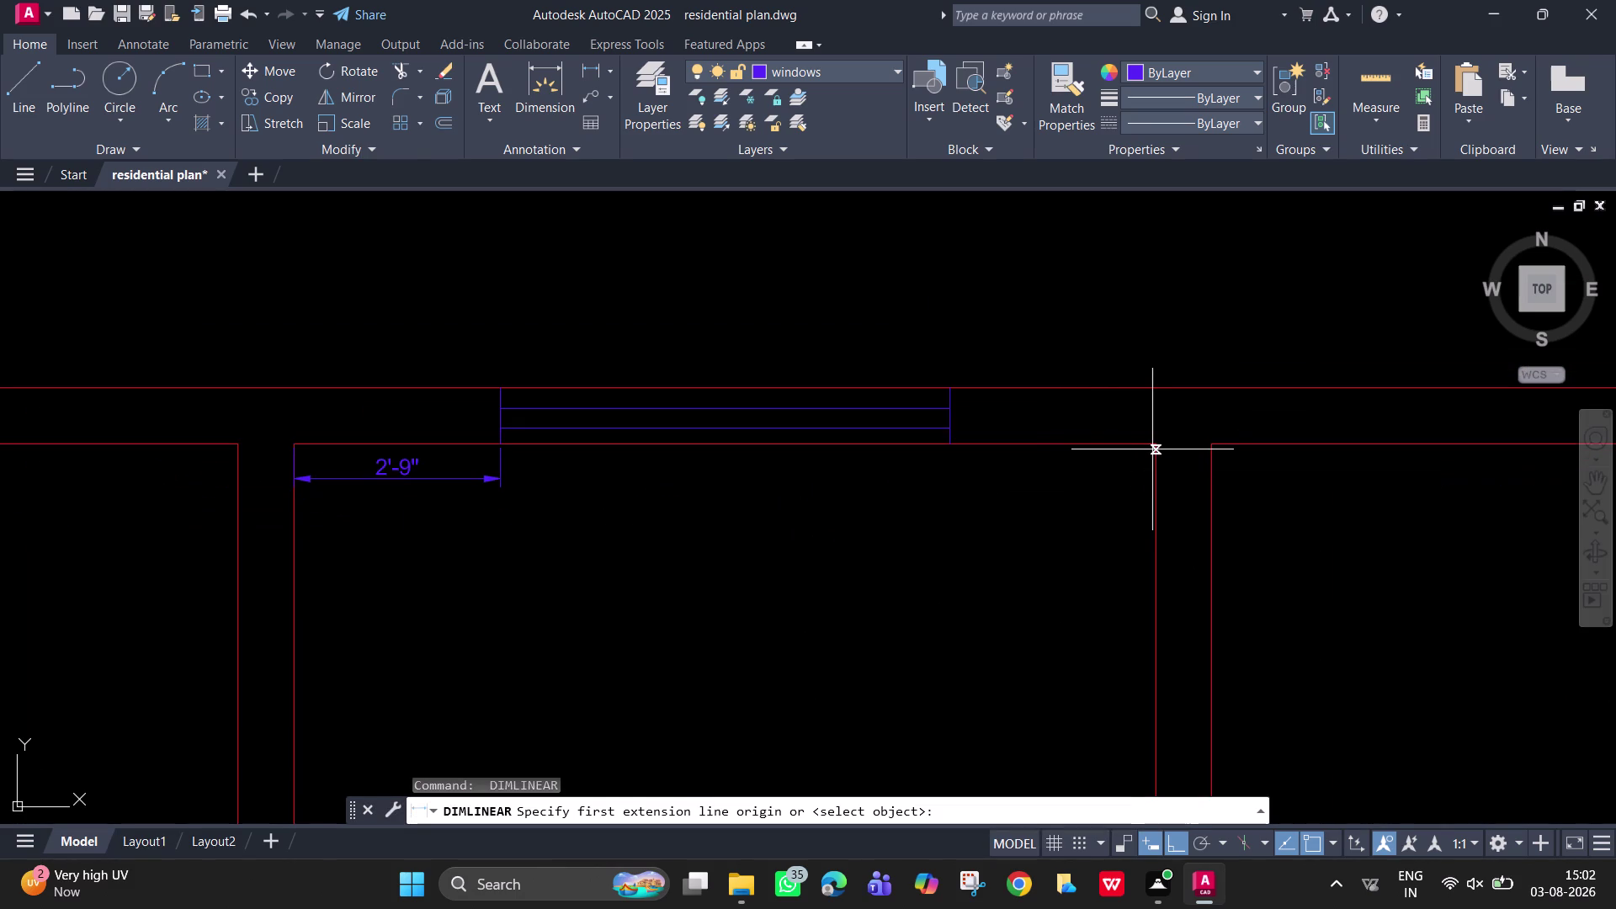
click(1153, 447)
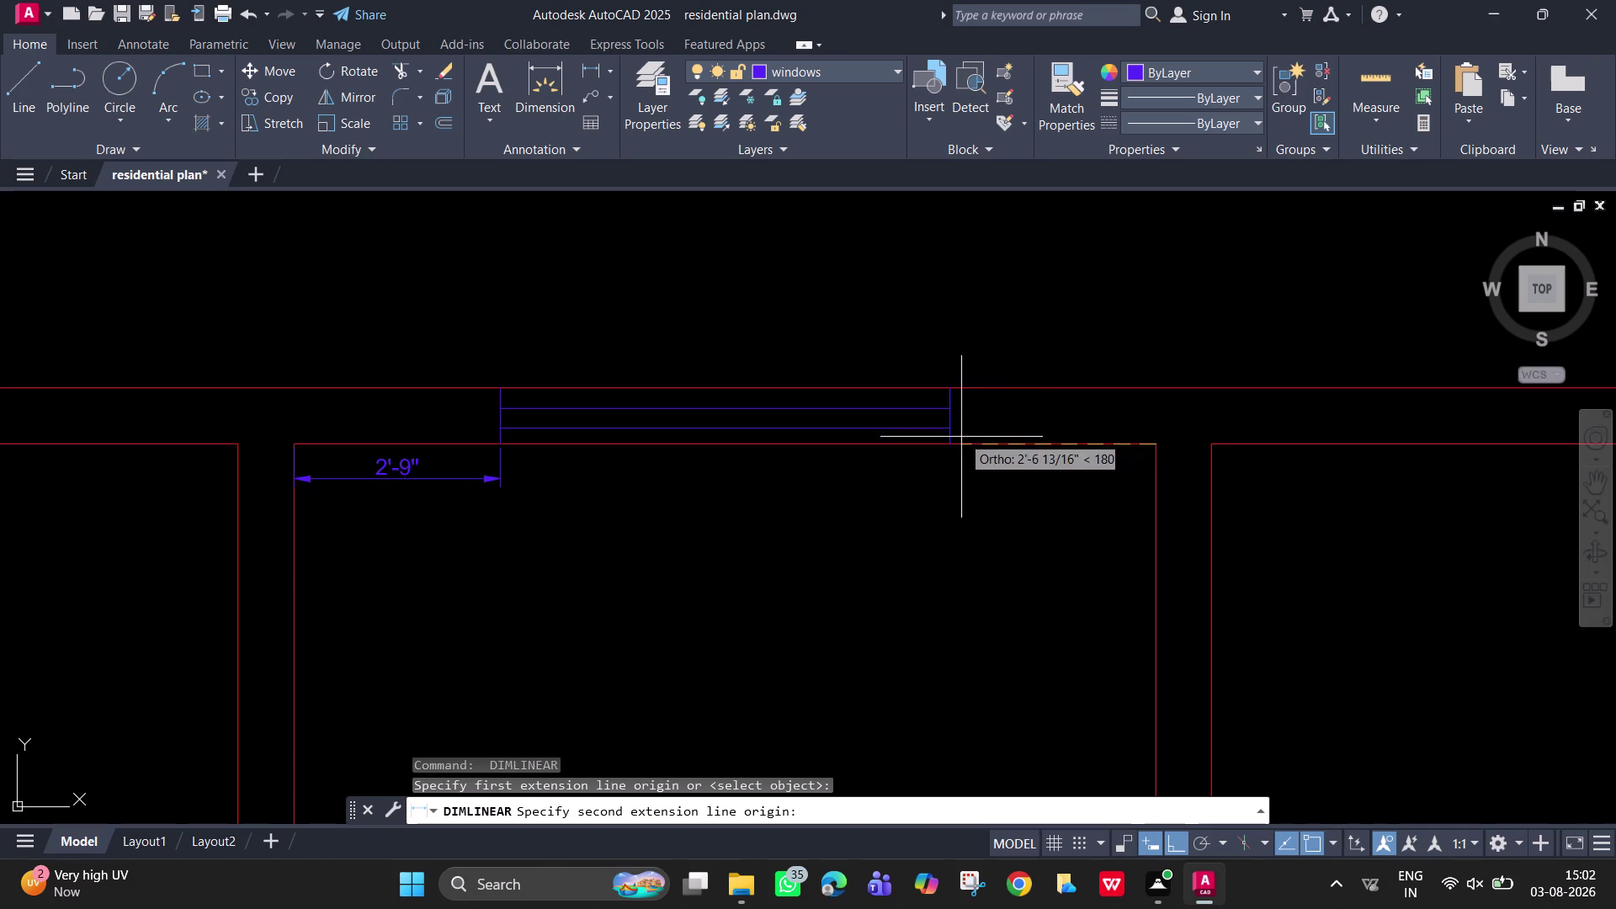
click(952, 445)
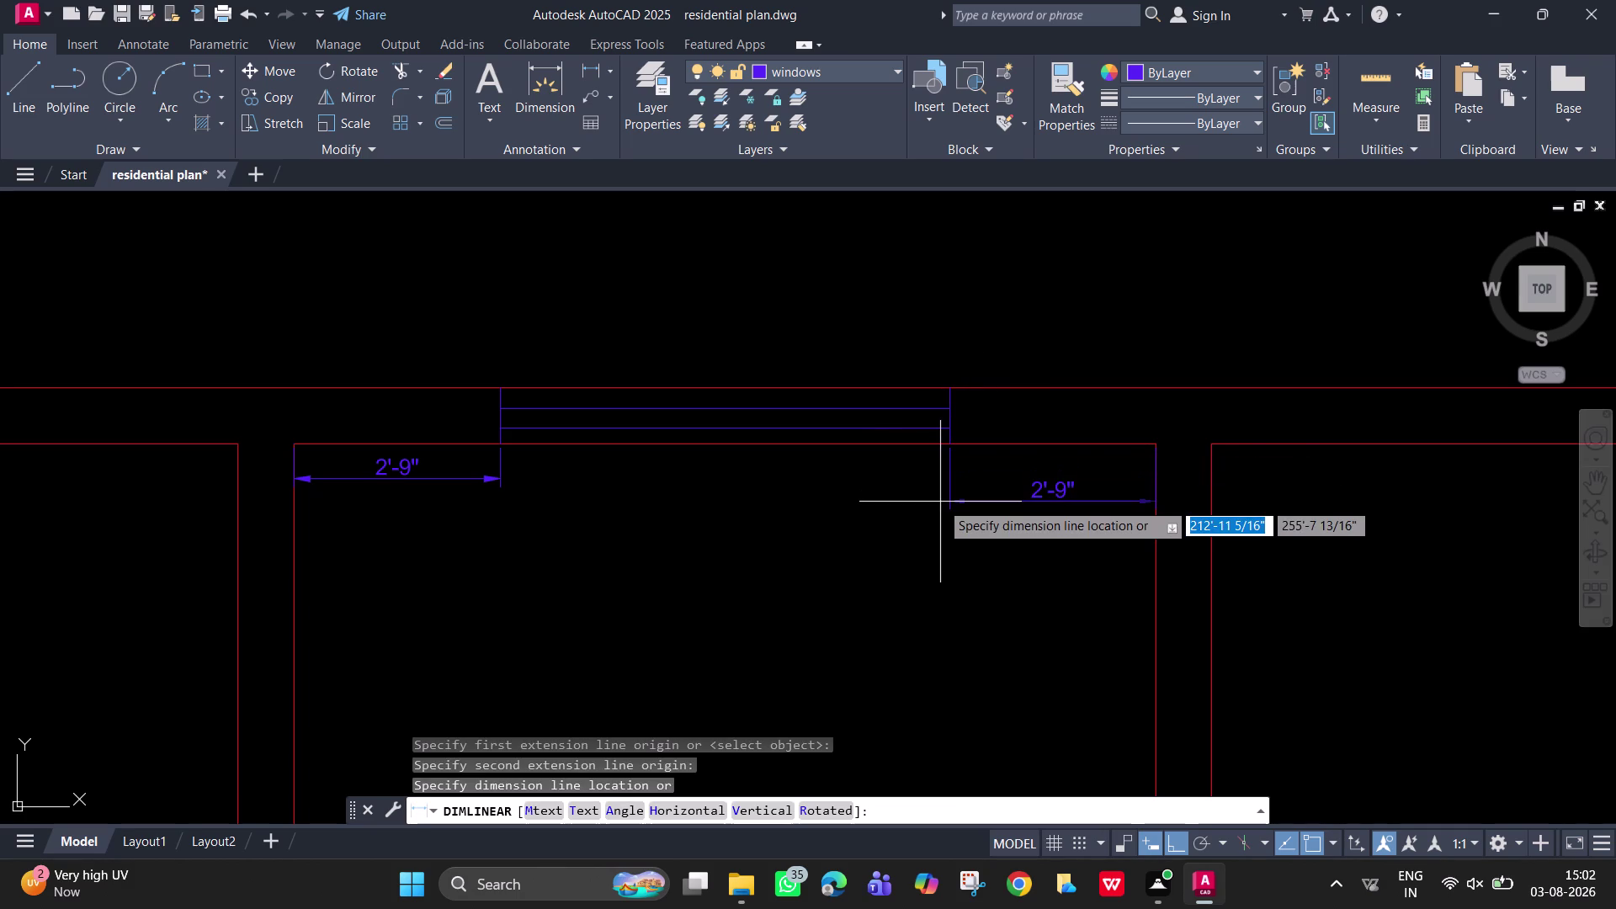
key(Escape)
Erase the 2'-9" dimension and clear any active commands.
click(401, 473)
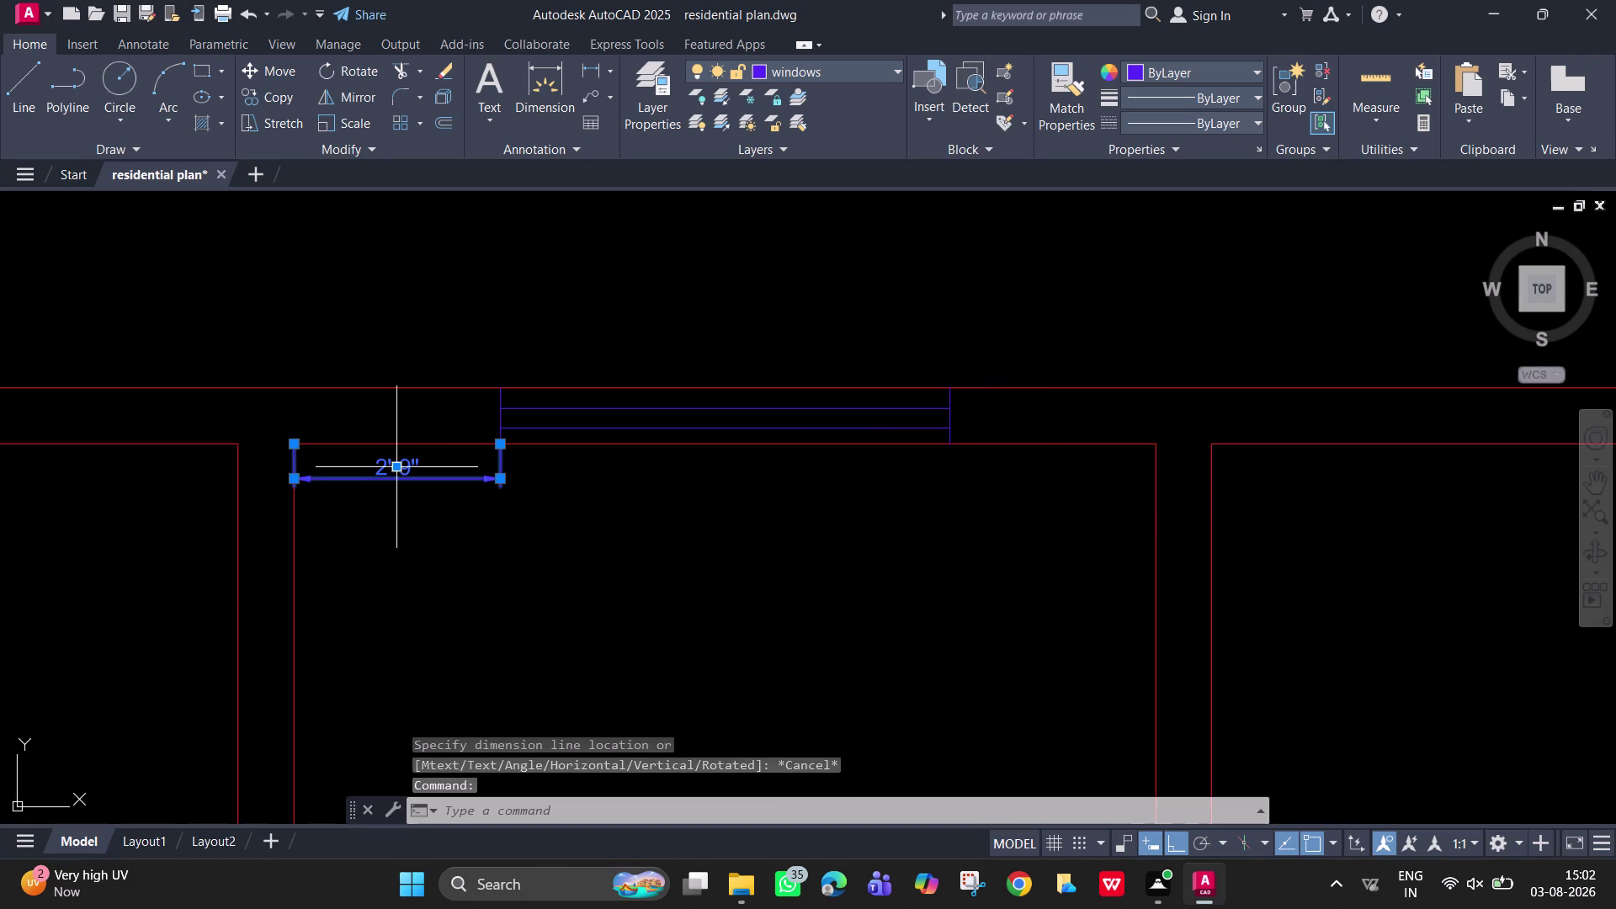
key(Delete)
key(Delete)
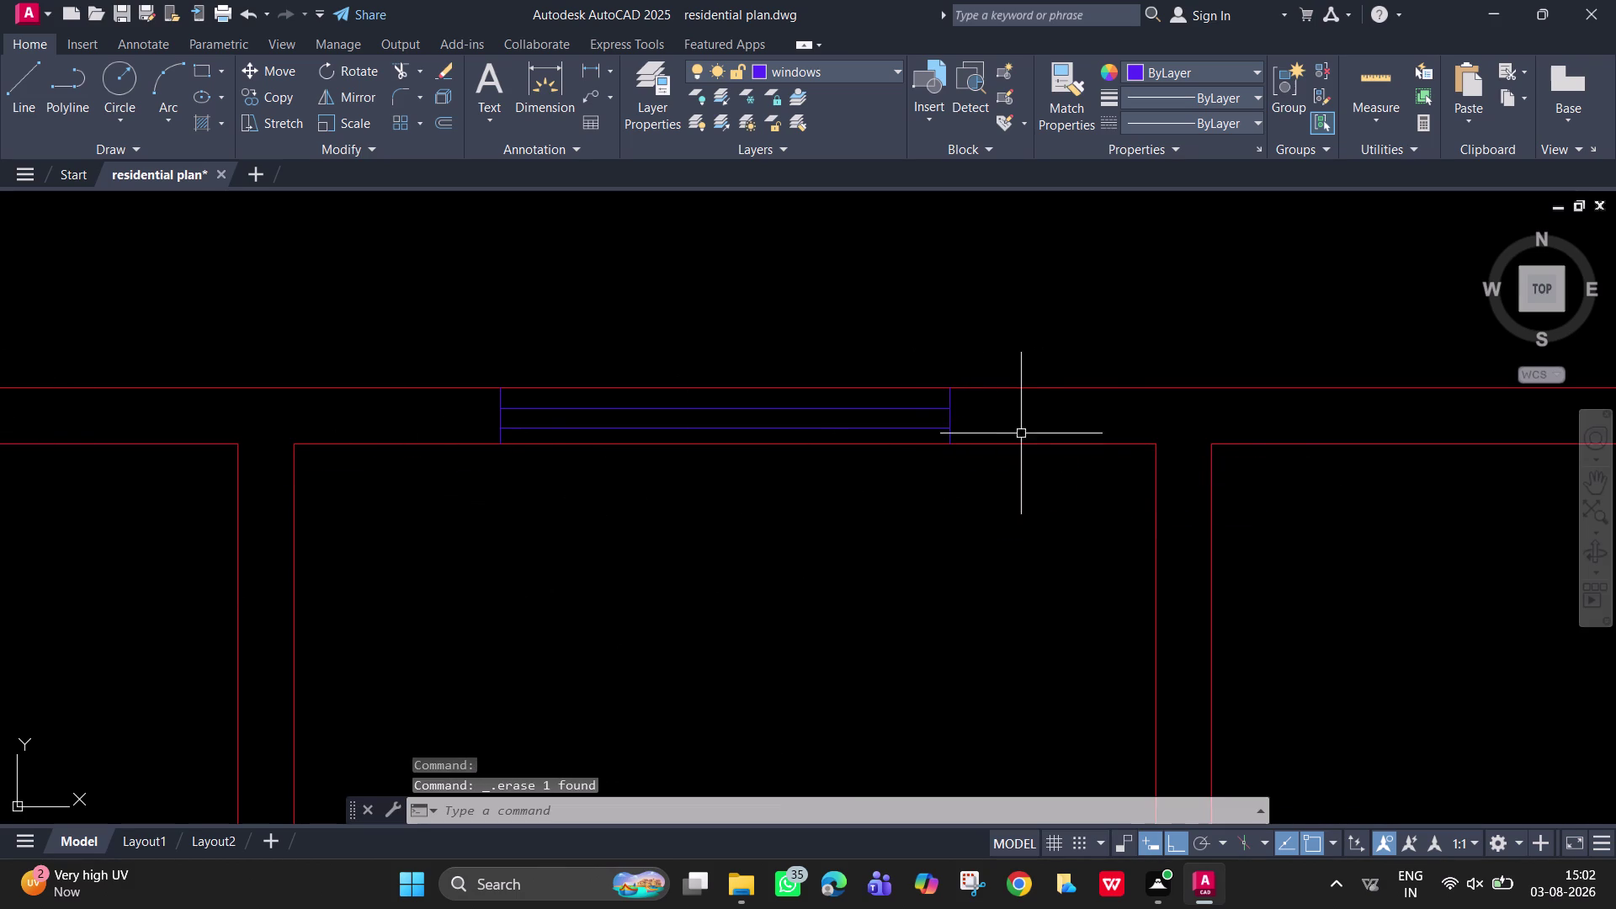
click(898, 446)
key(Escape)
key(Escape)
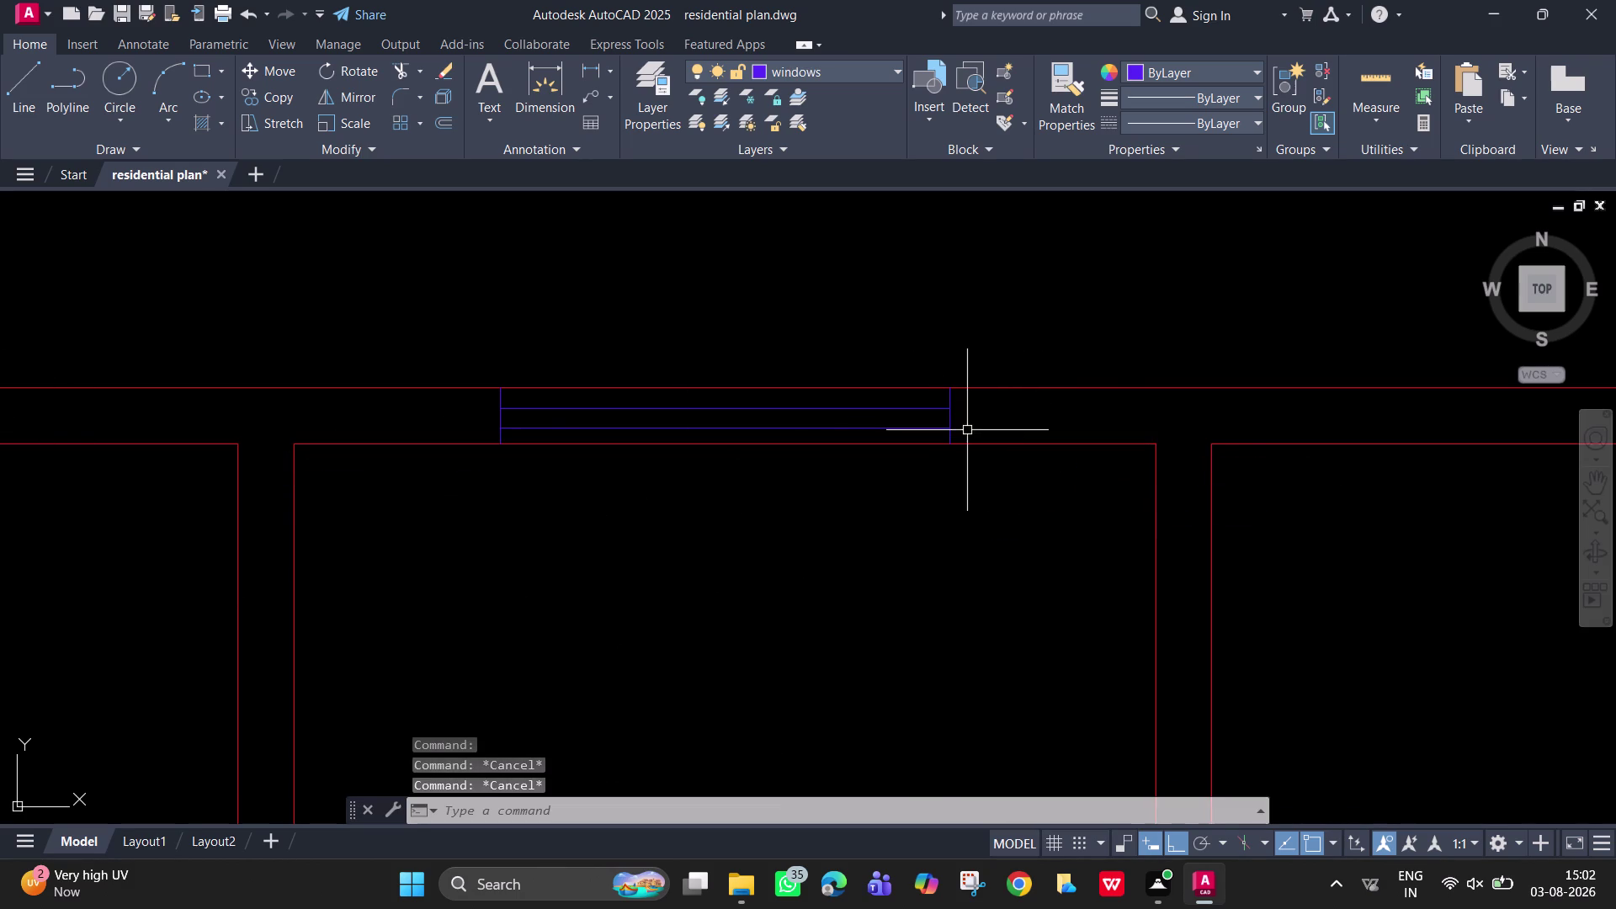
click(967, 430)
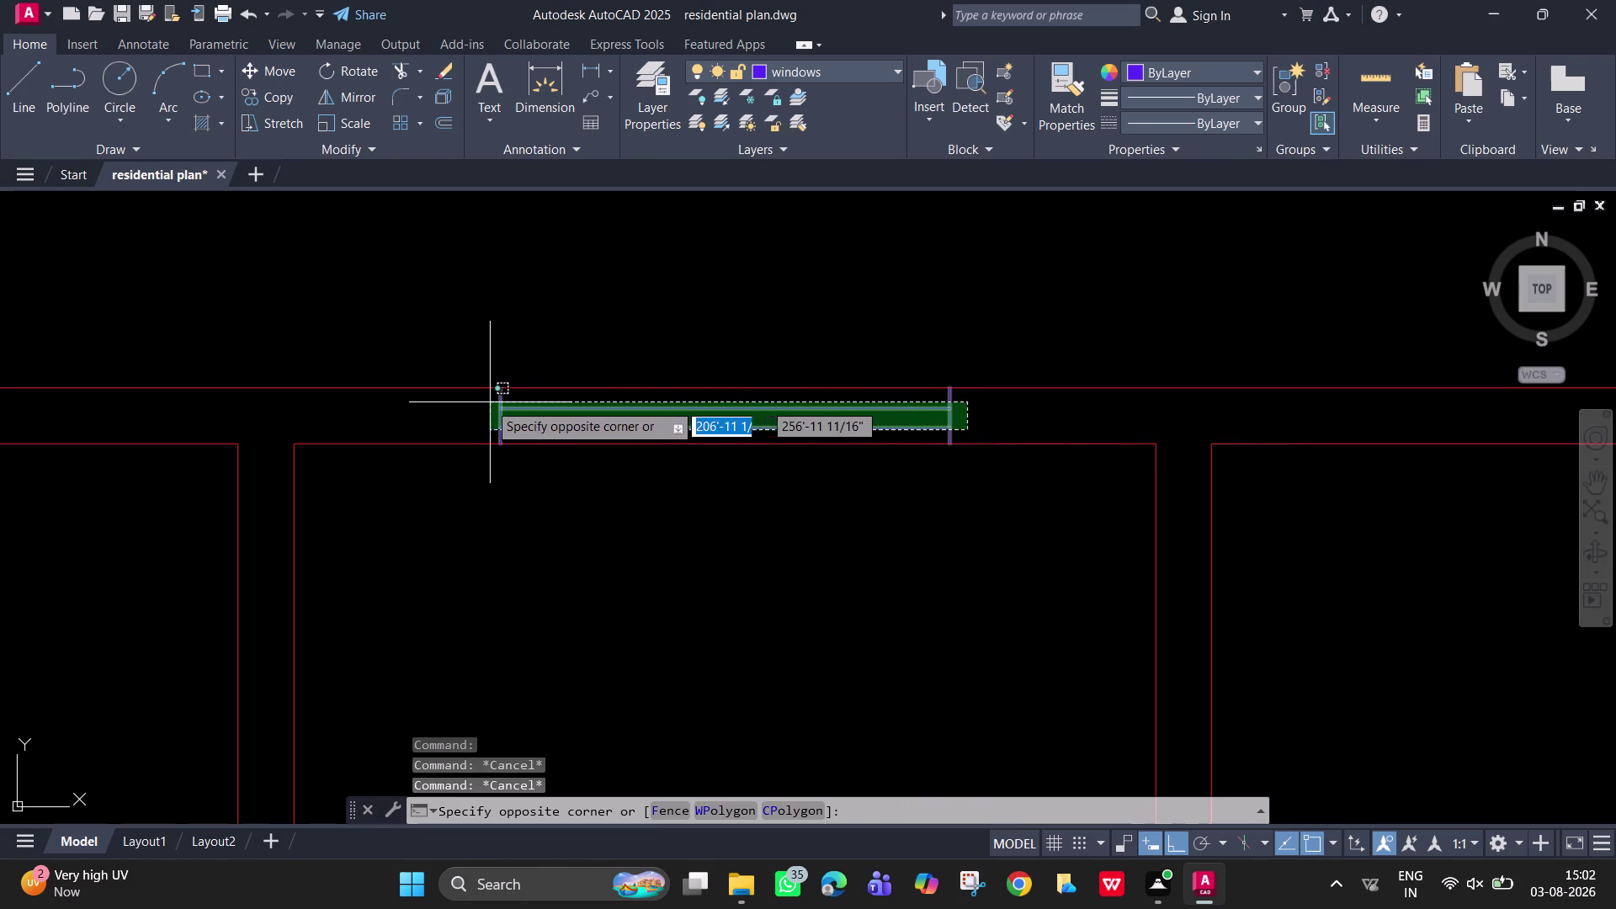
Select the blue window lines and start copying them from a base point with CO.
click(483, 402)
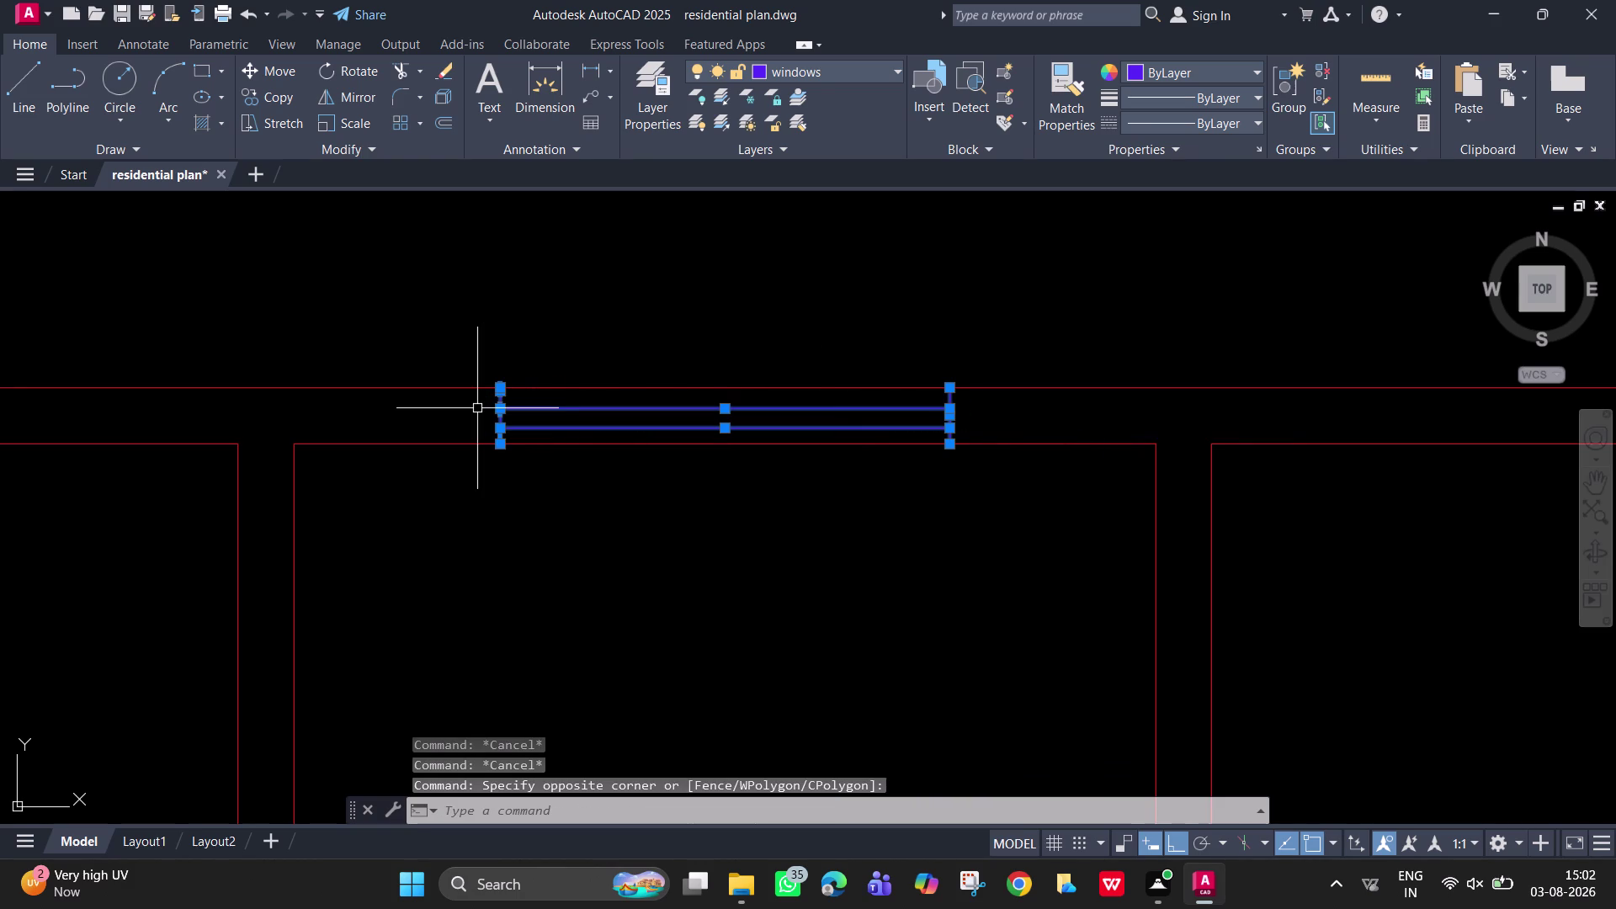
text(co)
key(Return)
click(496, 442)
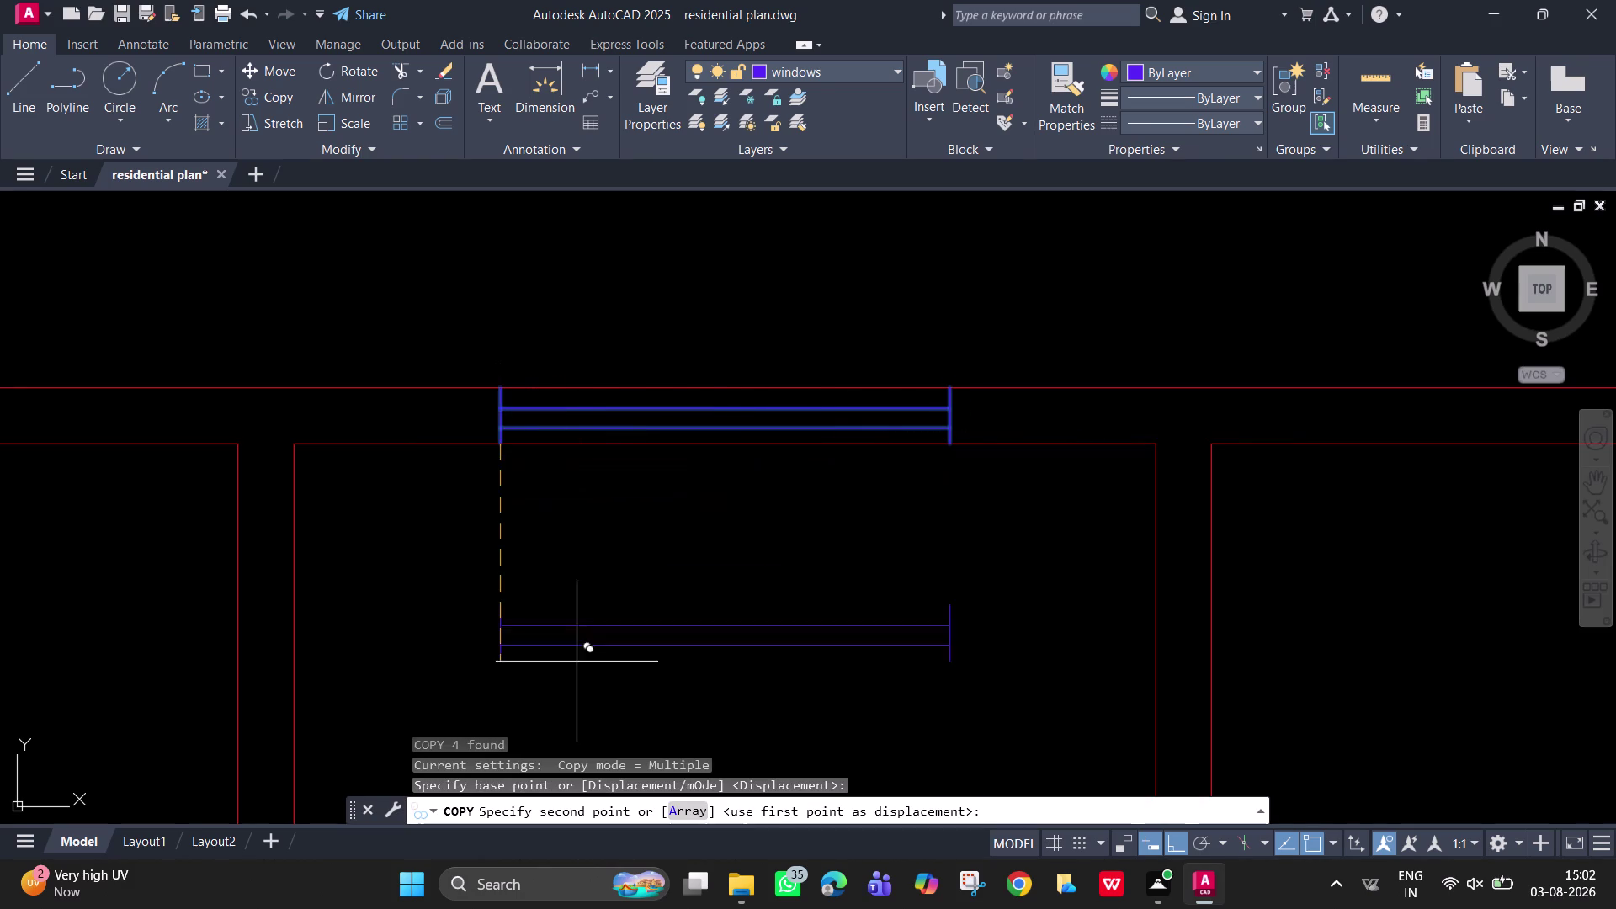
Place window copies in two more wall openings with Ortho off.
scroll(down, 3)
middle_drag(600, 656, 781, 384)
scroll(down, 3)
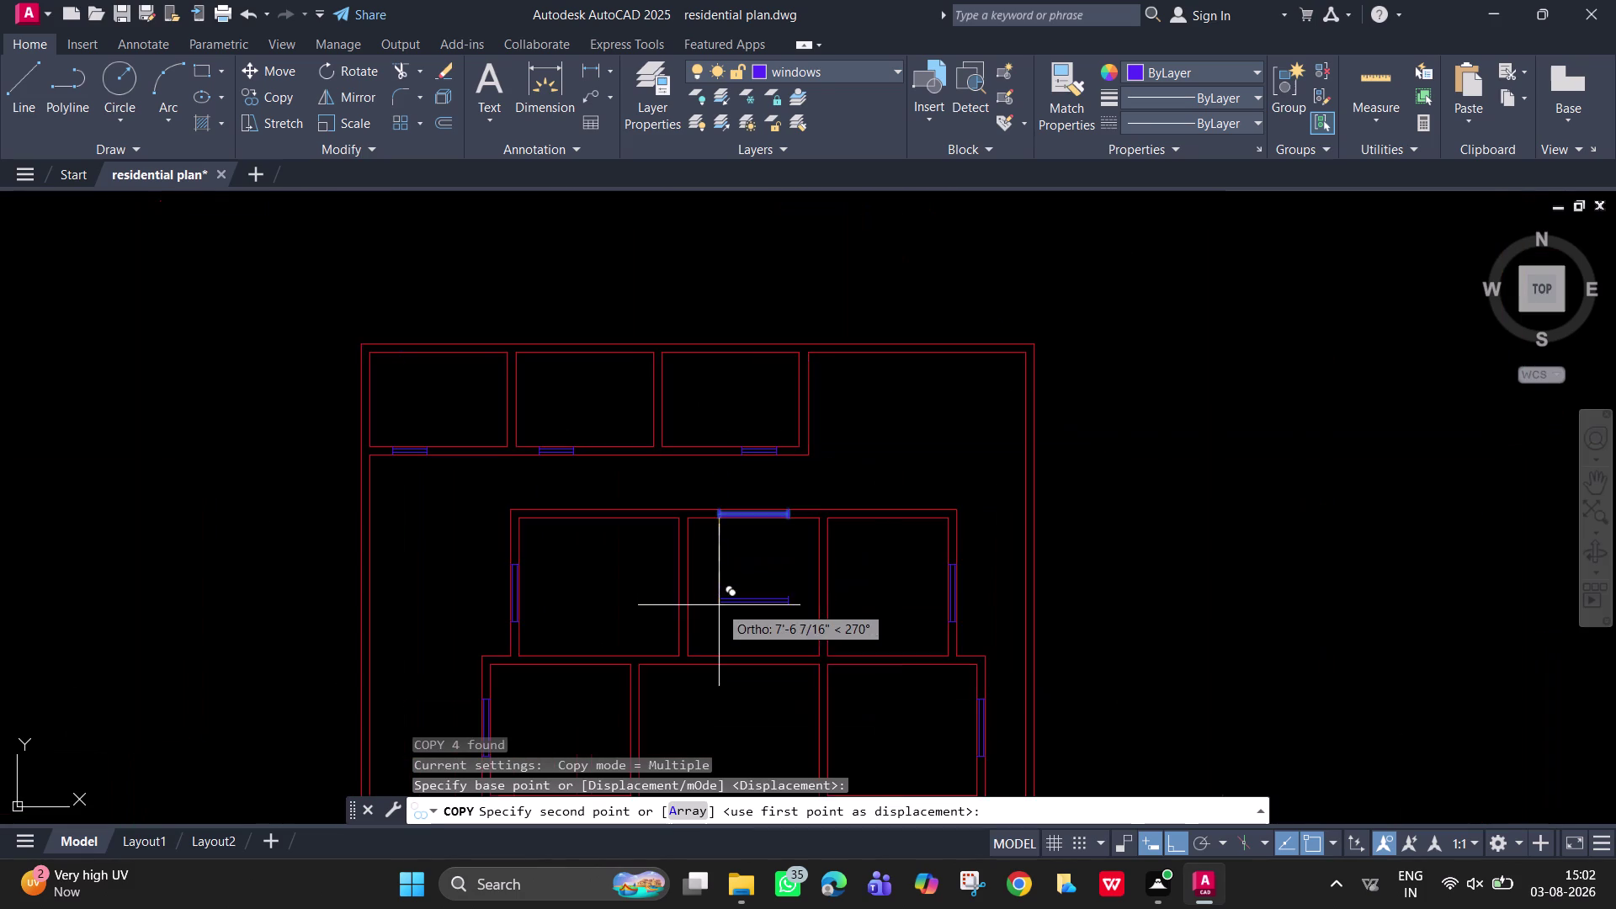
middle_drag(724, 645, 751, 217)
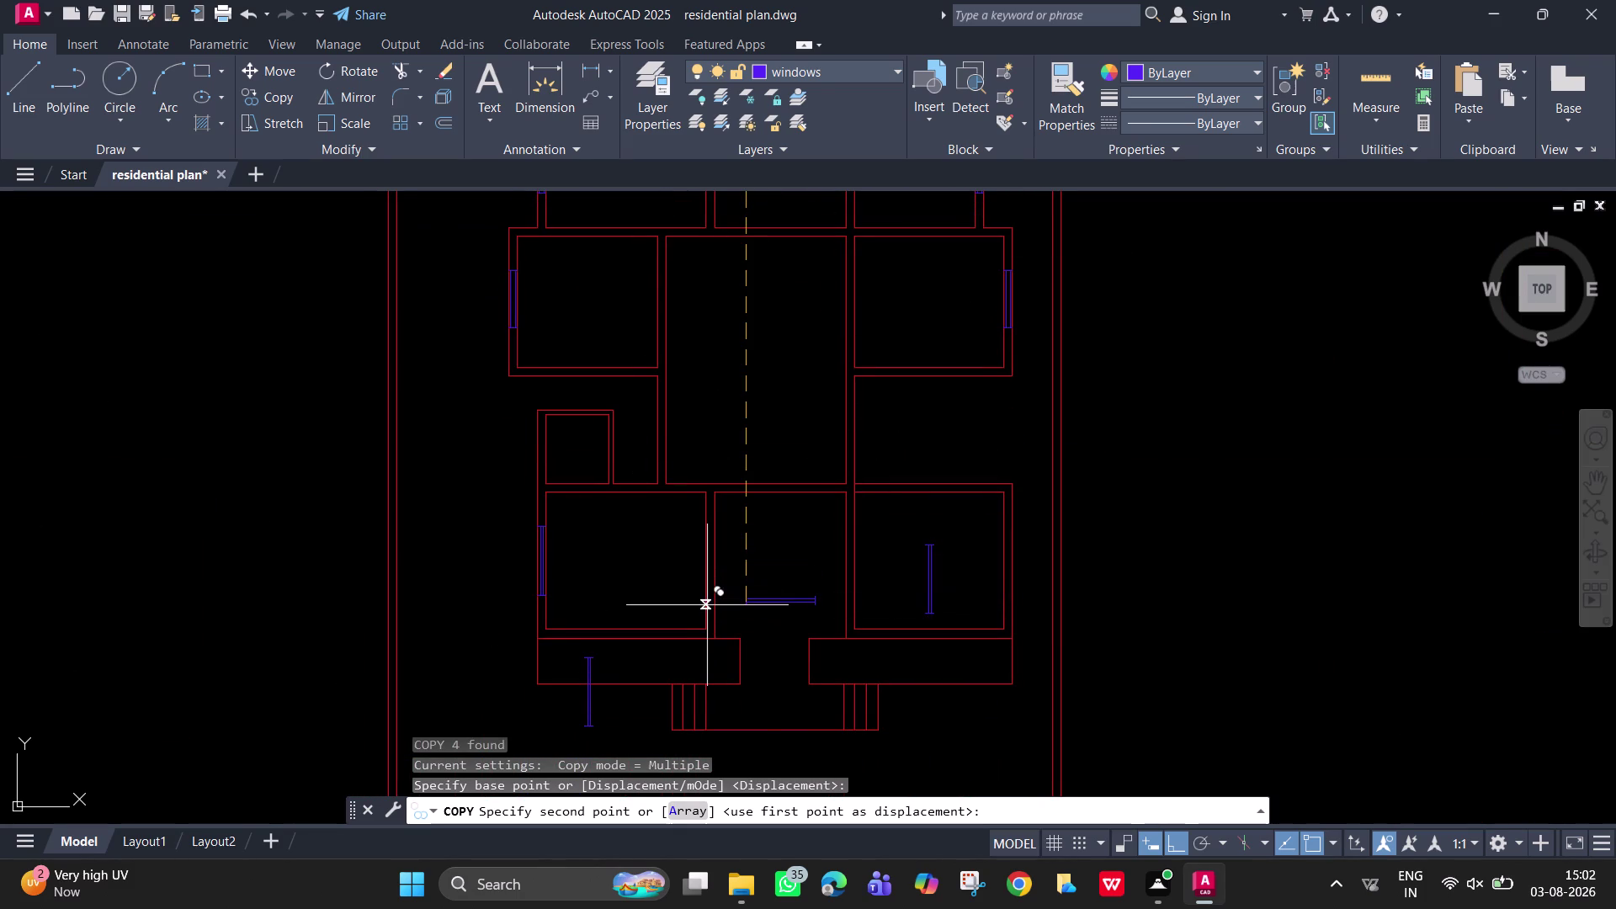
key(F8)
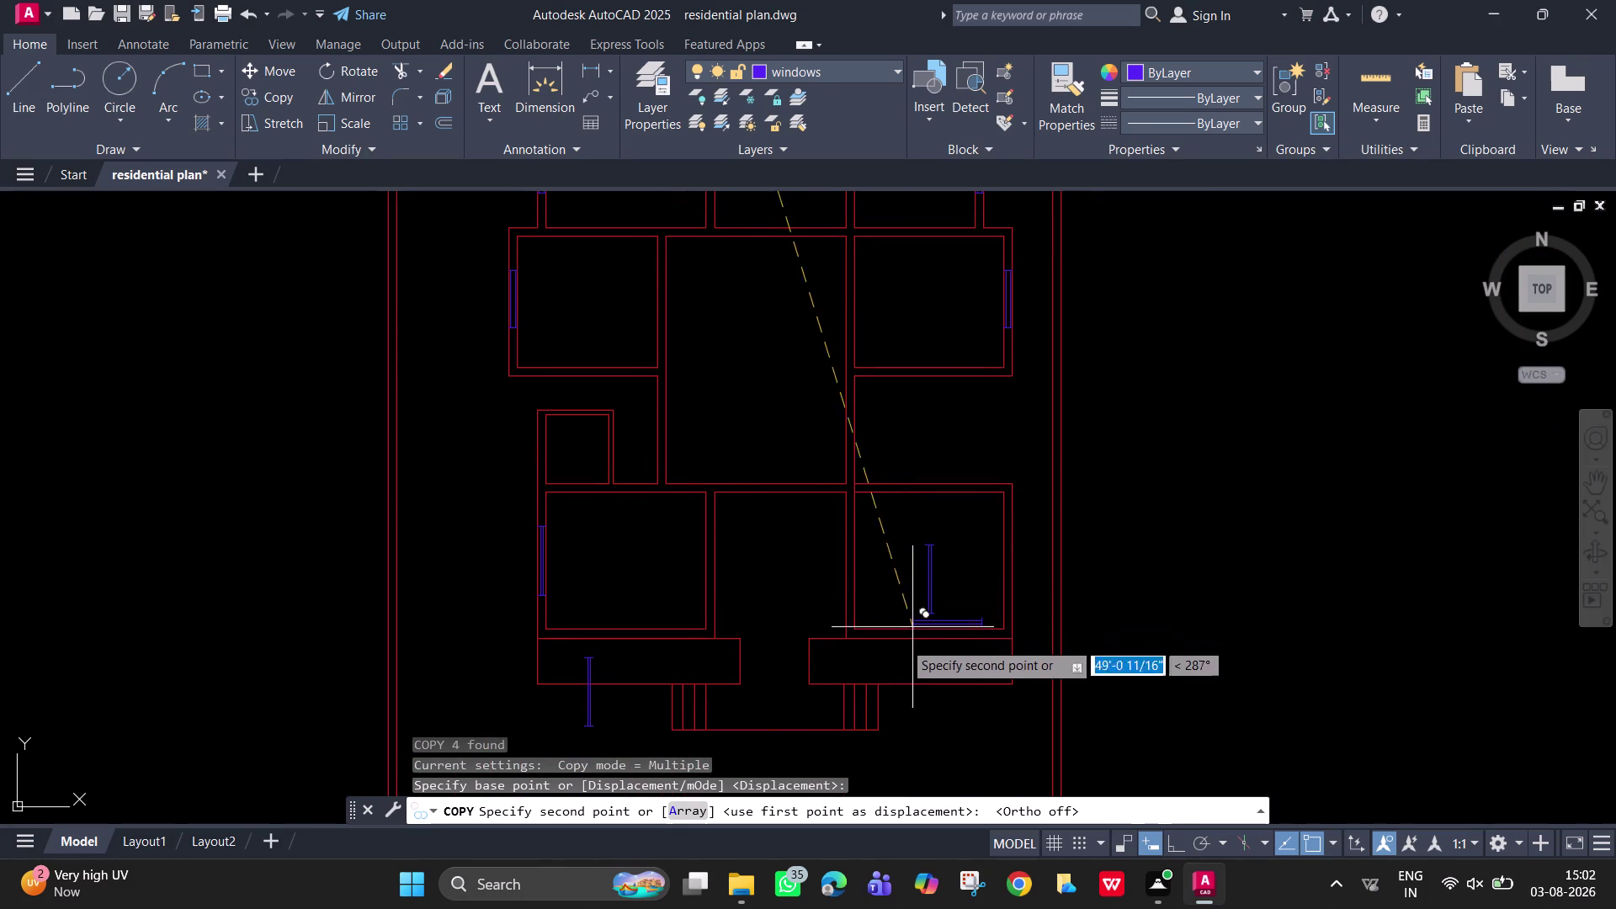
scroll(up, 3)
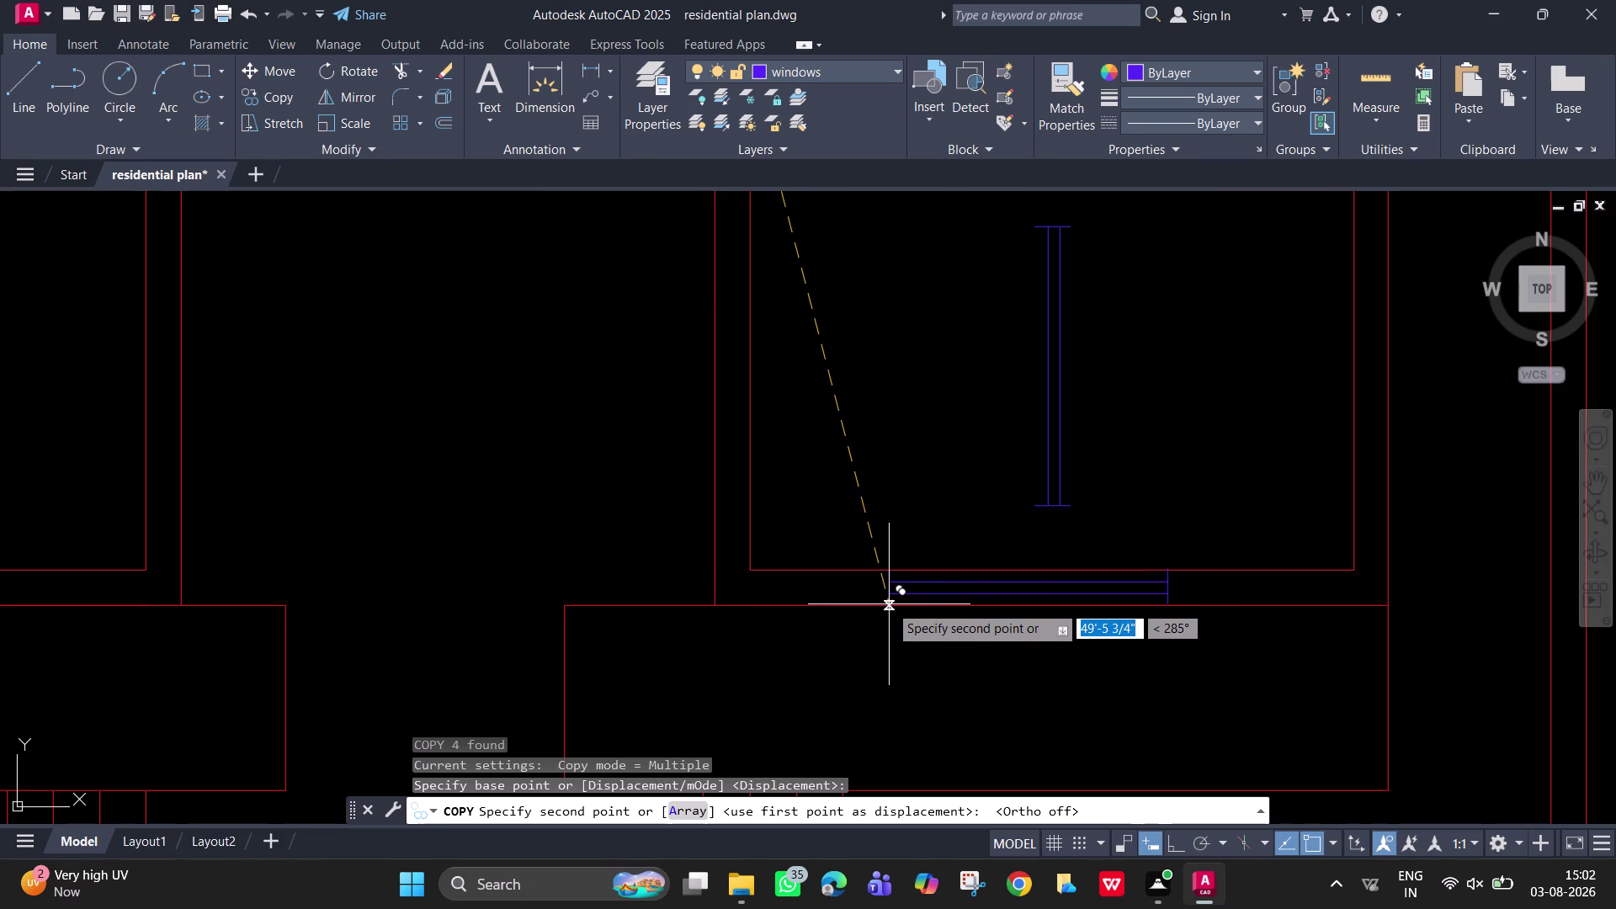
click(889, 605)
middle_drag(179, 500, 739, 532)
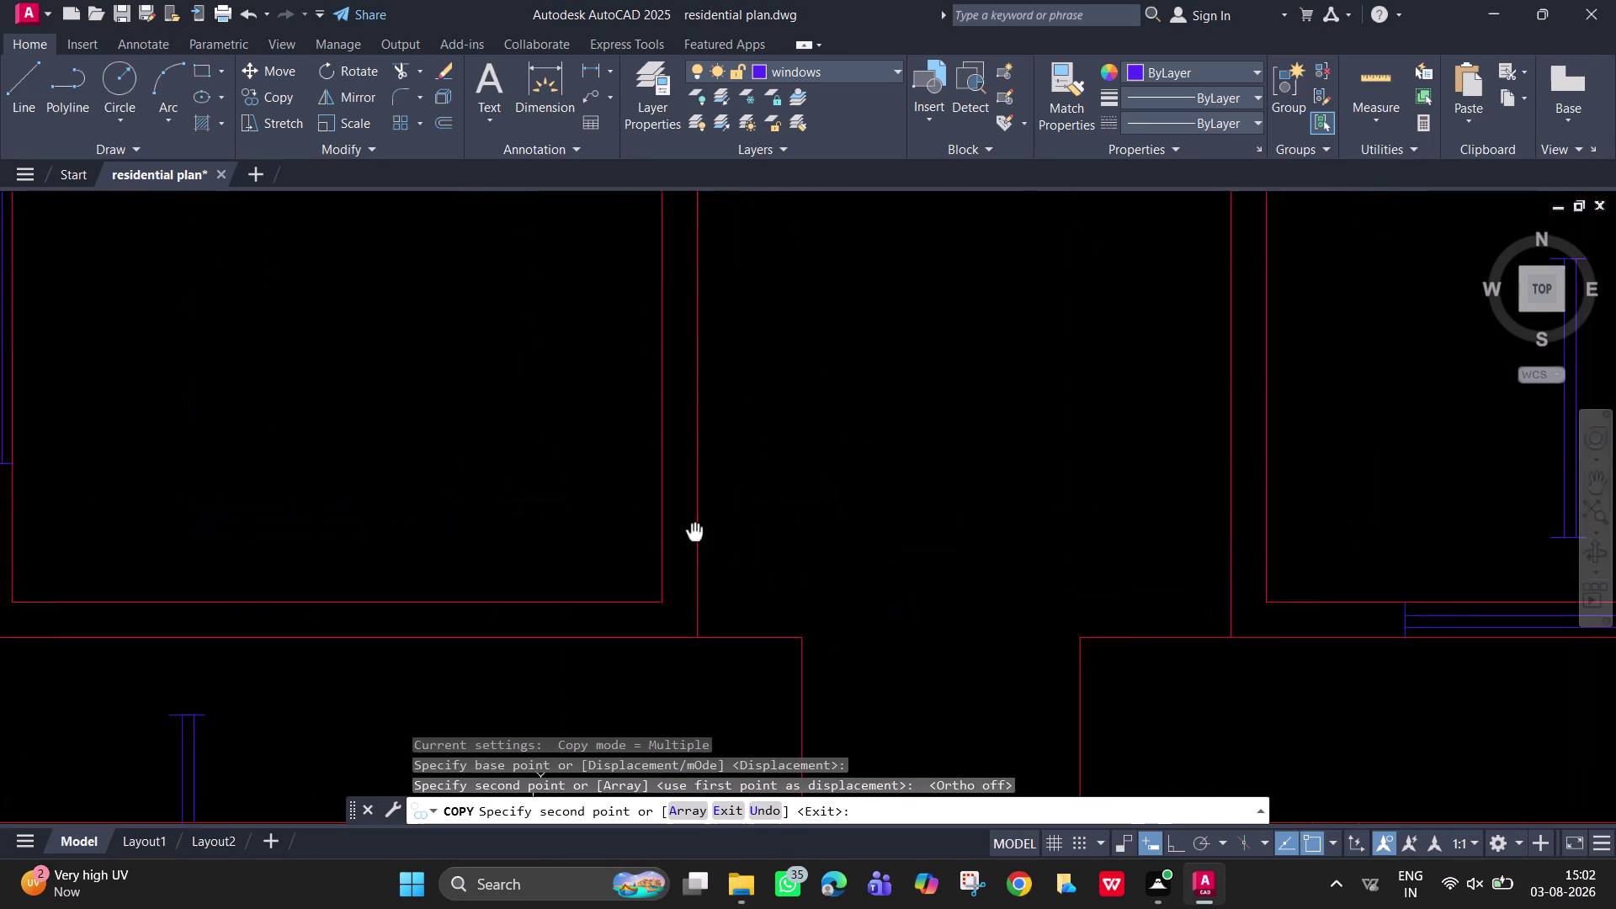
middle_drag(739, 532, 1185, 518)
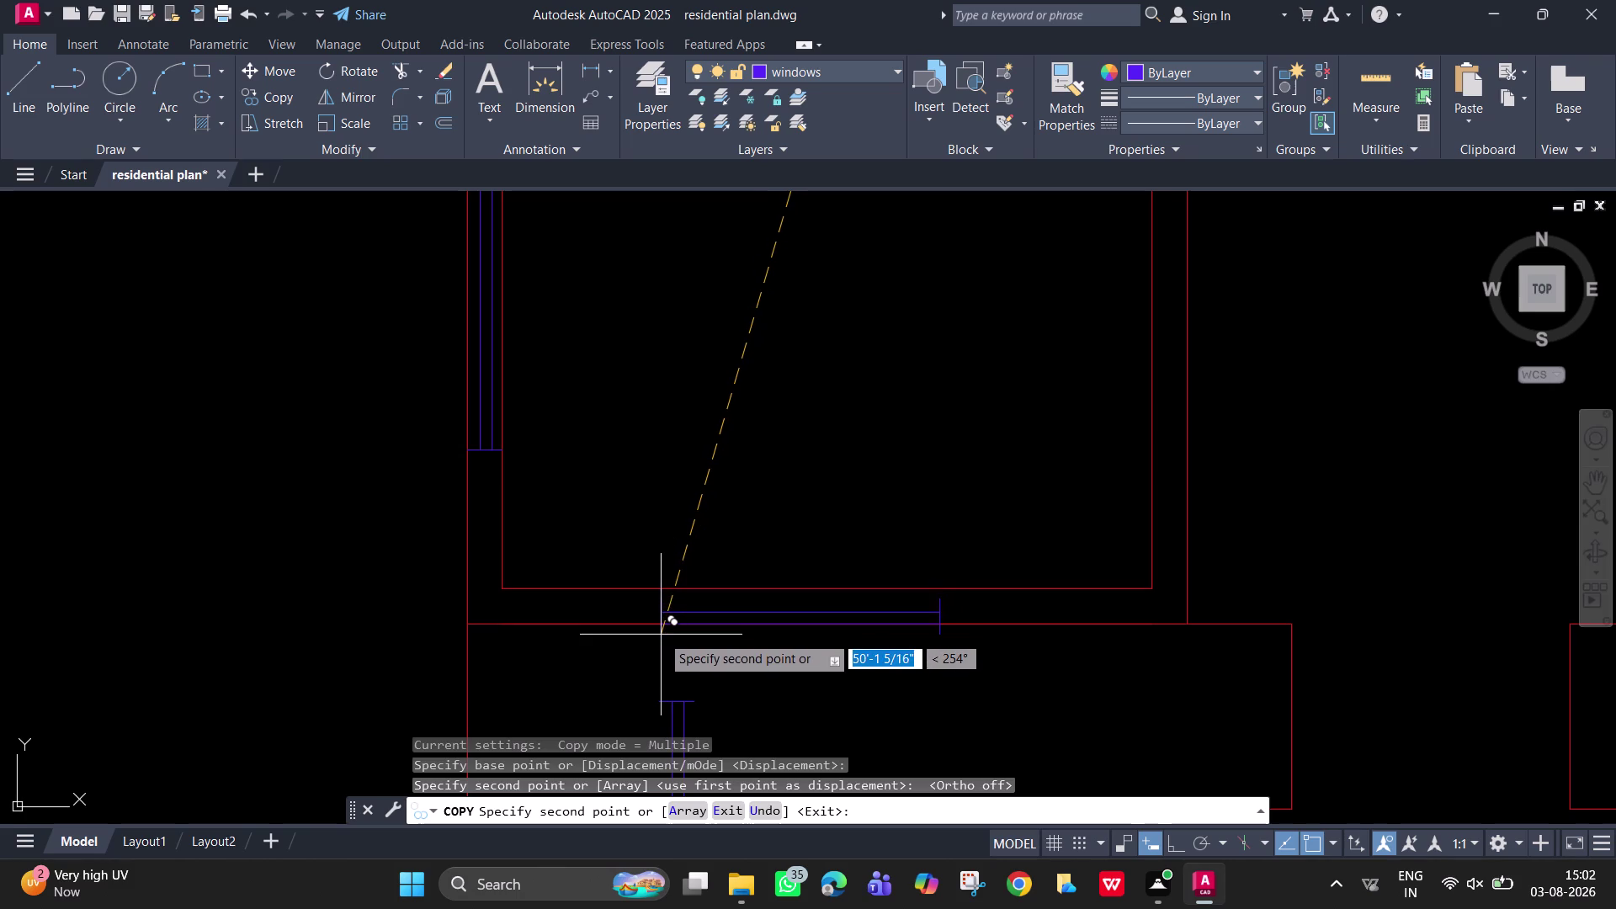
click(660, 625)
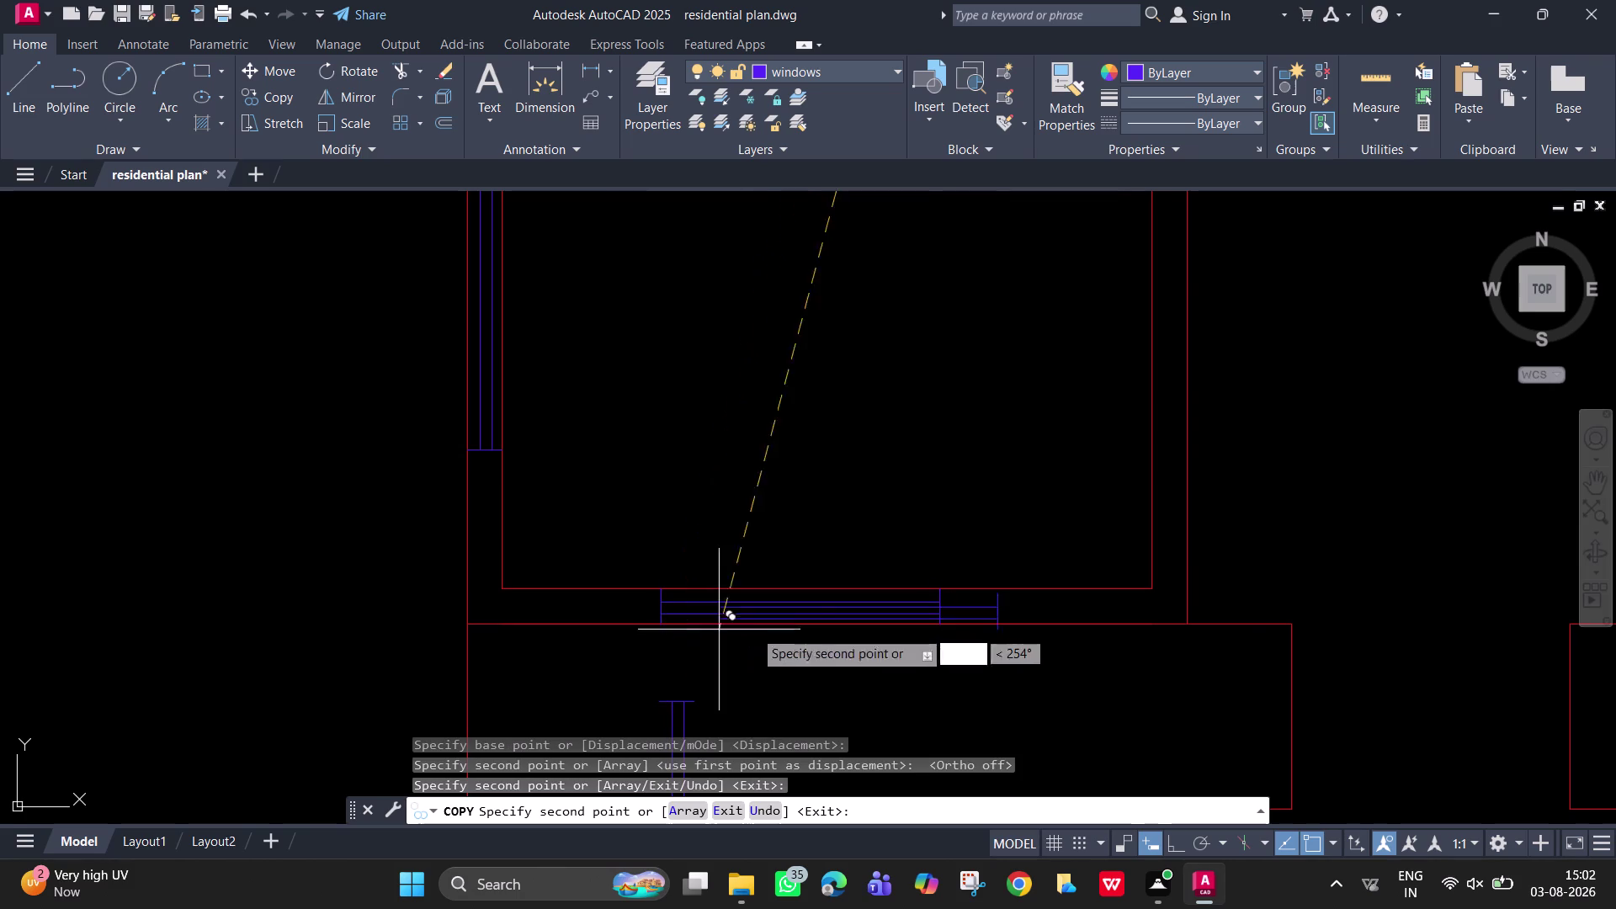
key(Escape)
Pan across the floor plan to review the copied window symbols.
scroll(down, 3)
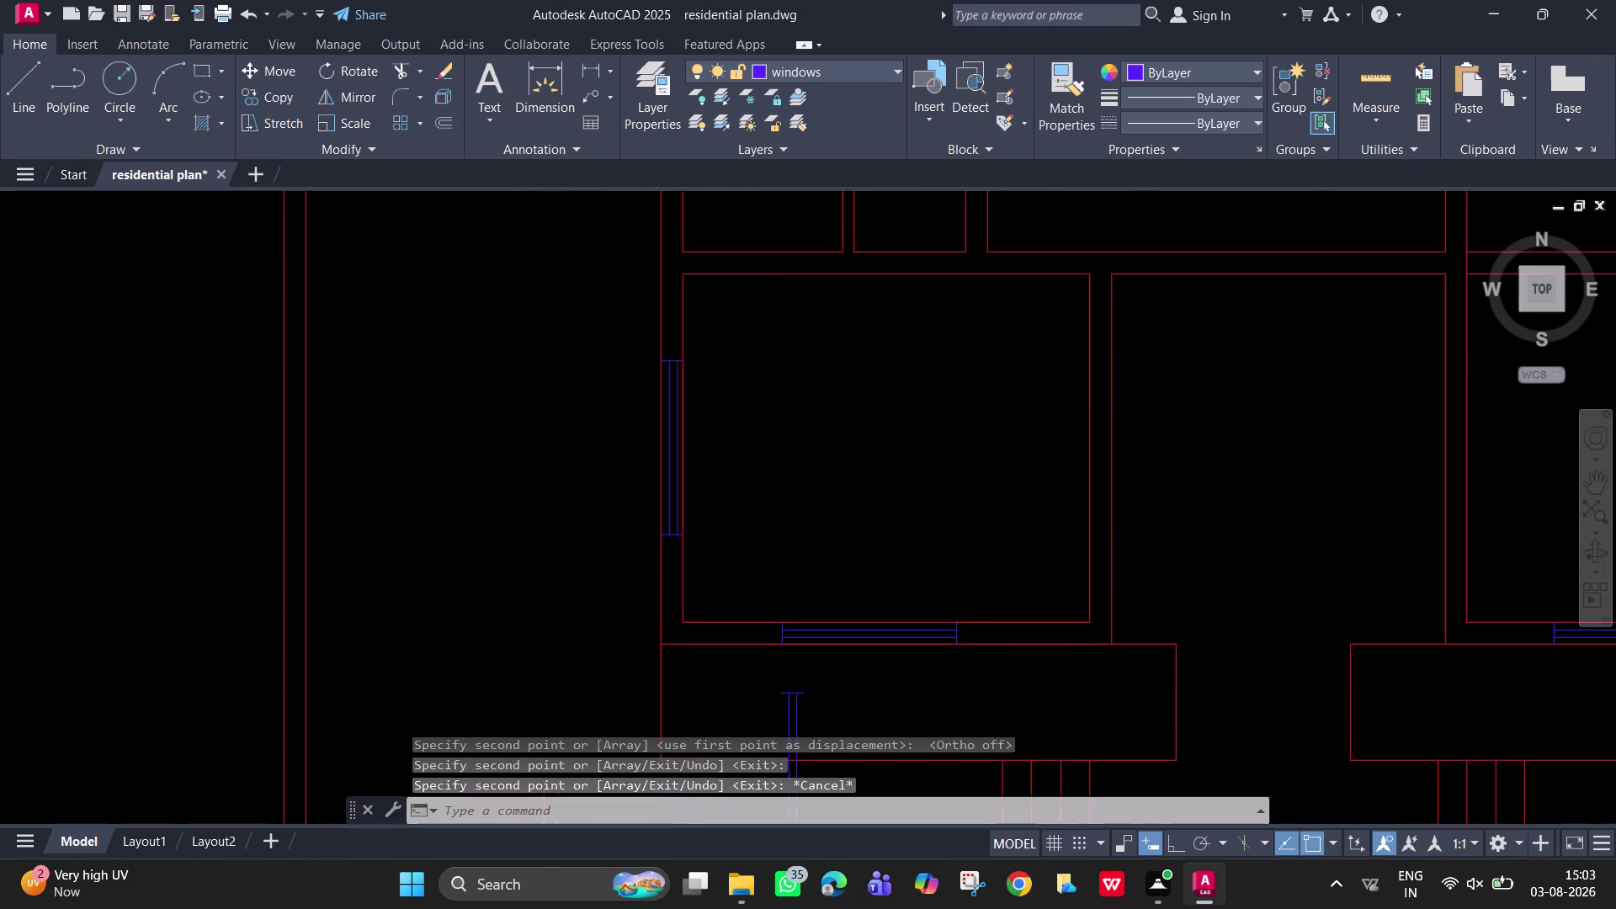
middle_drag(972, 577, 974, 409)
drag(889, 506, 879, 506)
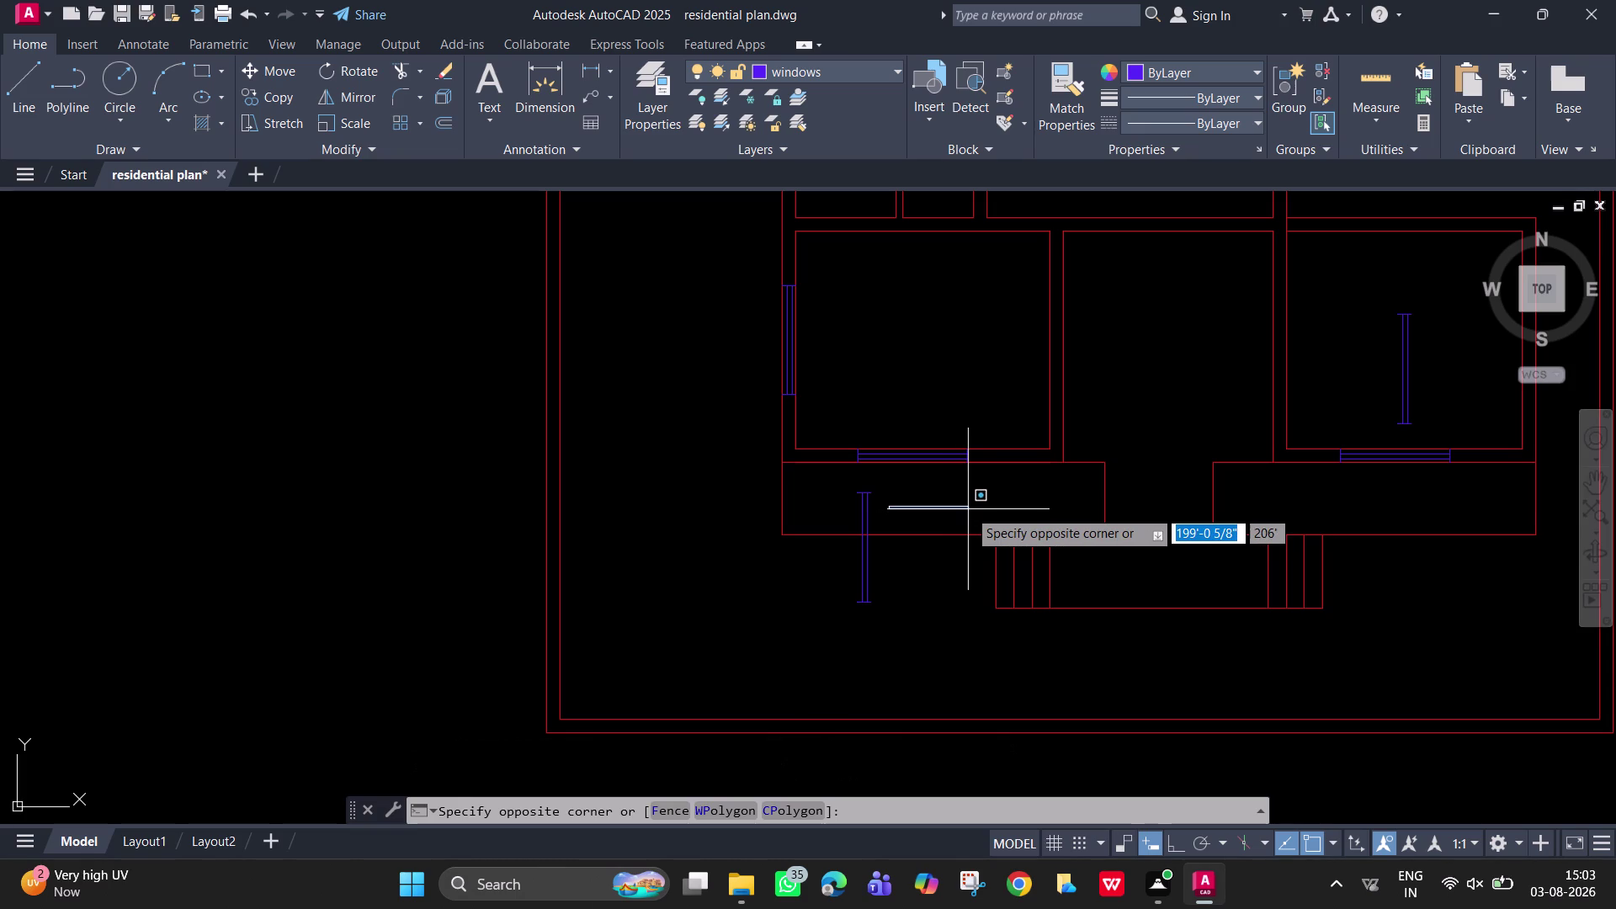
click(968, 509)
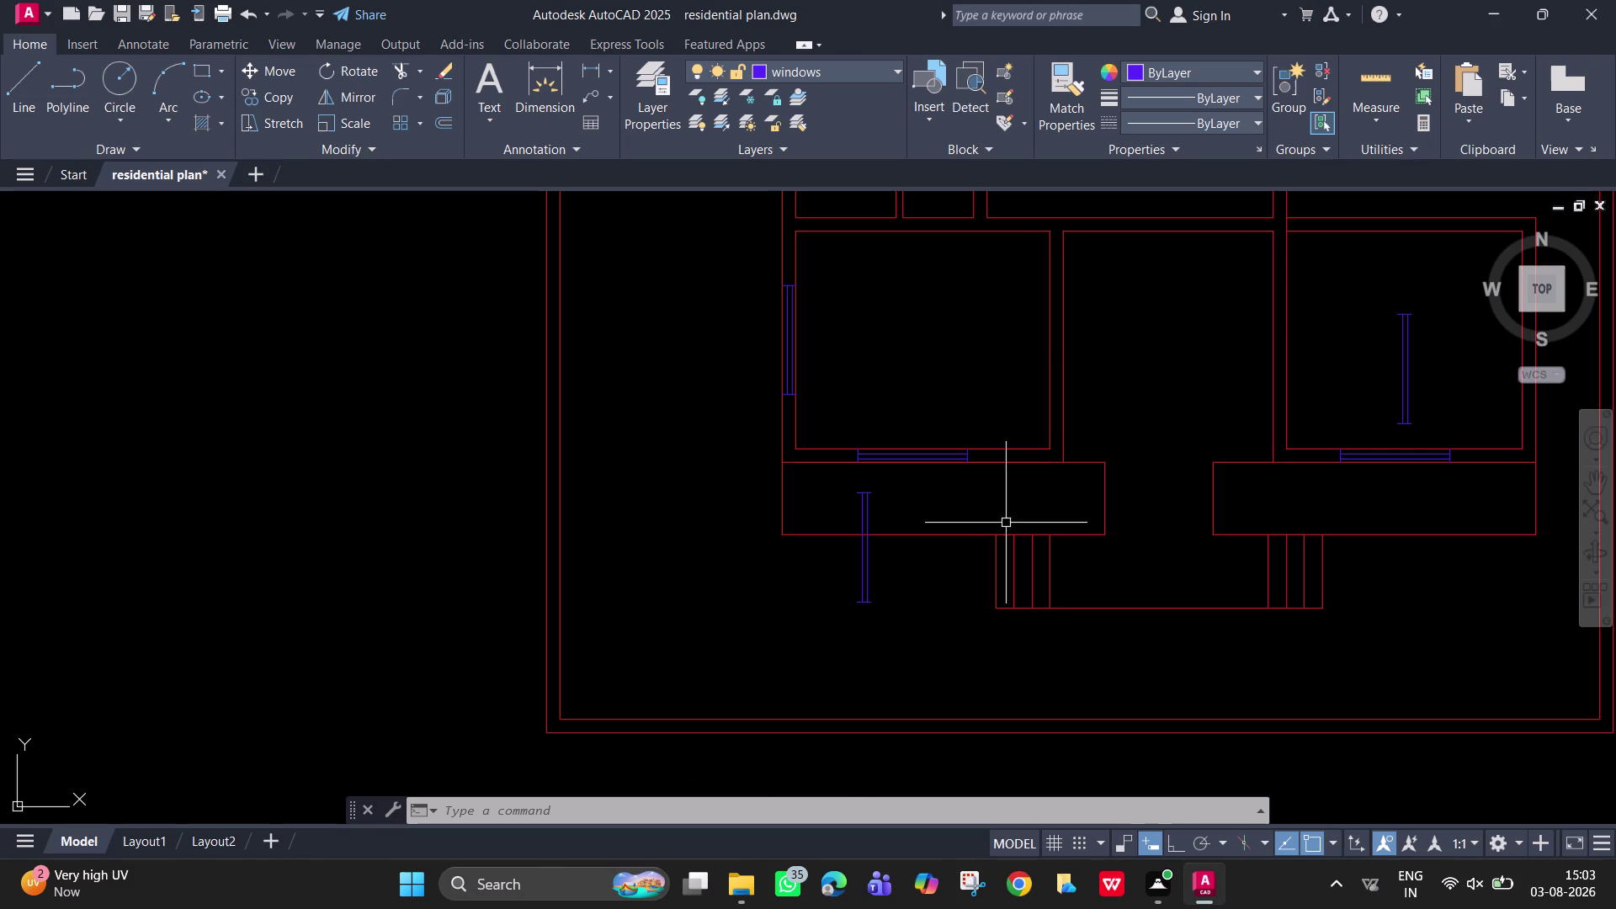
middle_drag(1236, 370, 1237, 562)
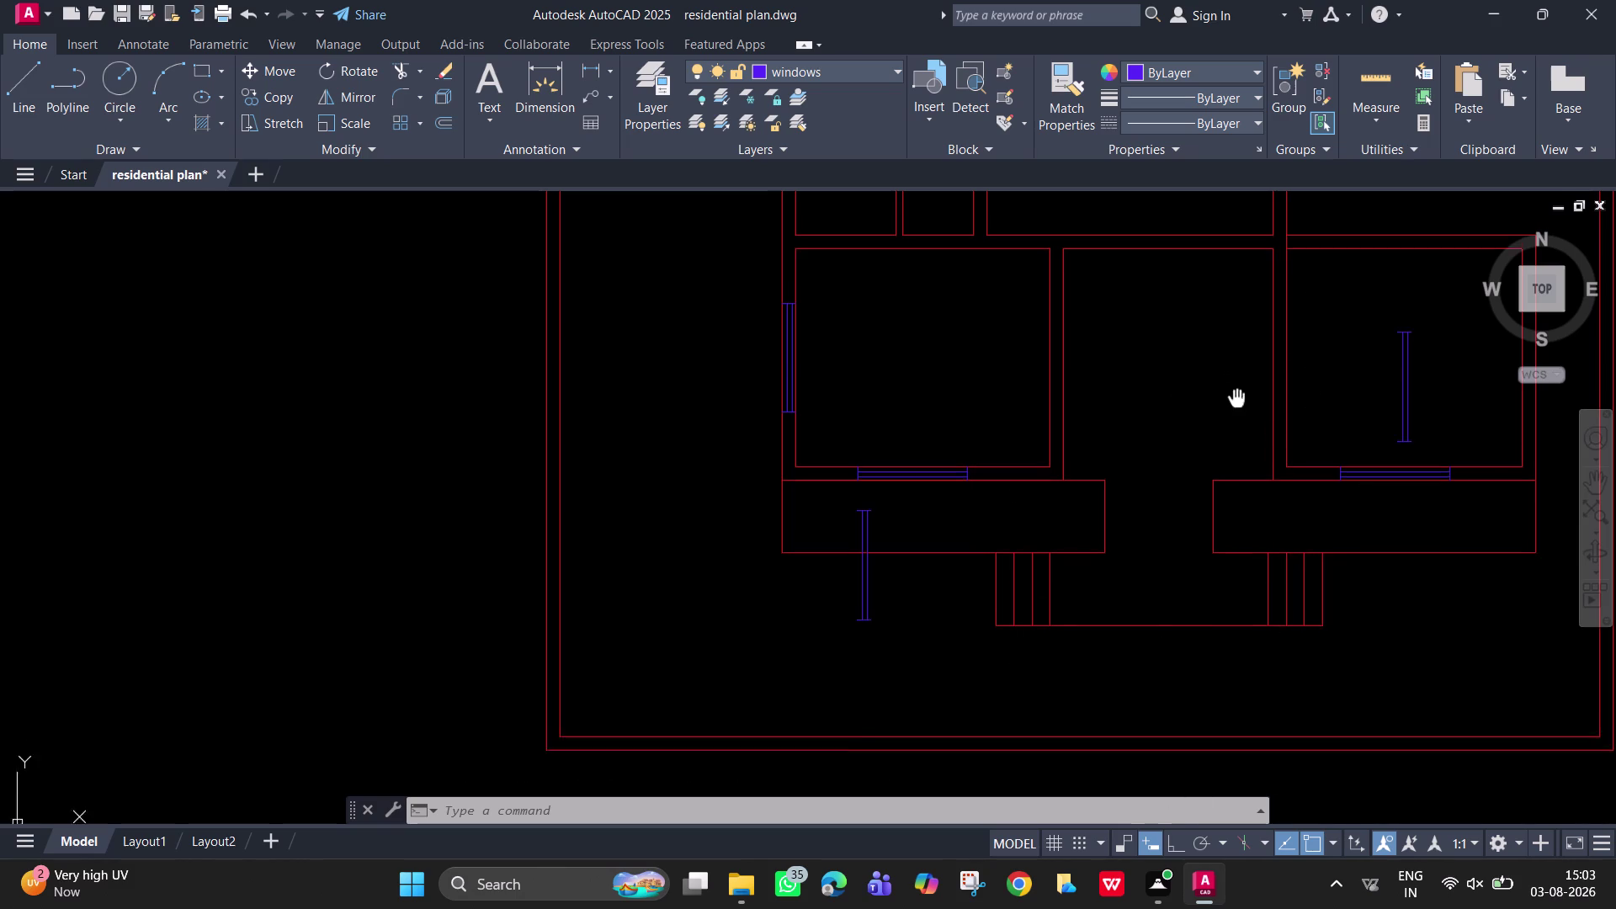
middle_drag(1237, 562, 1226, 908)
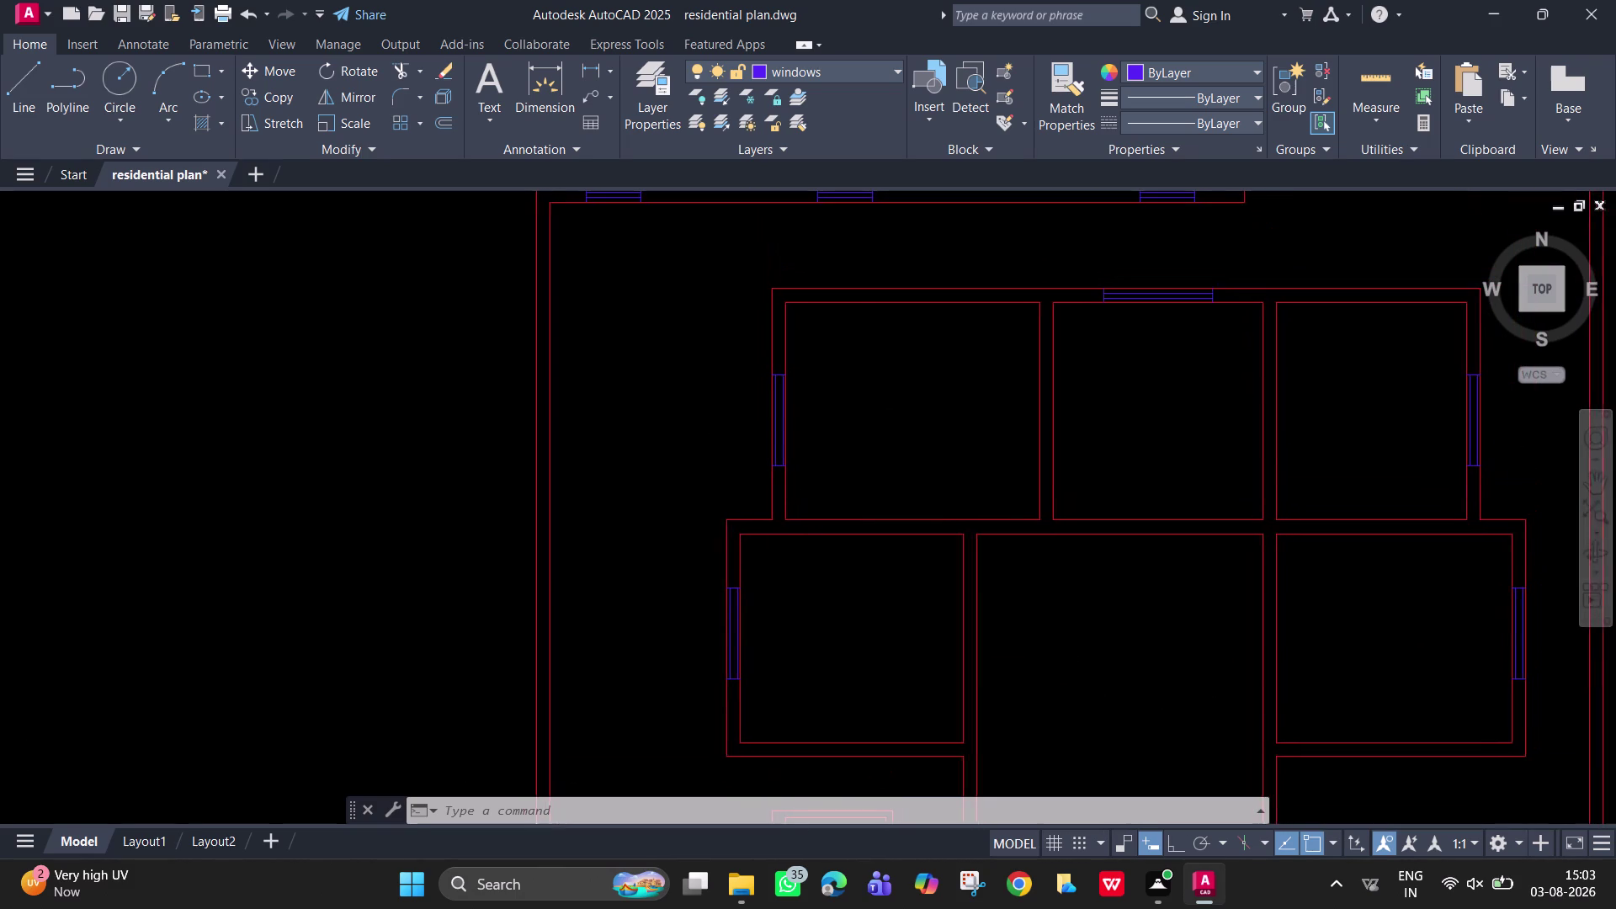
middle_drag(1226, 908, 1220, 908)
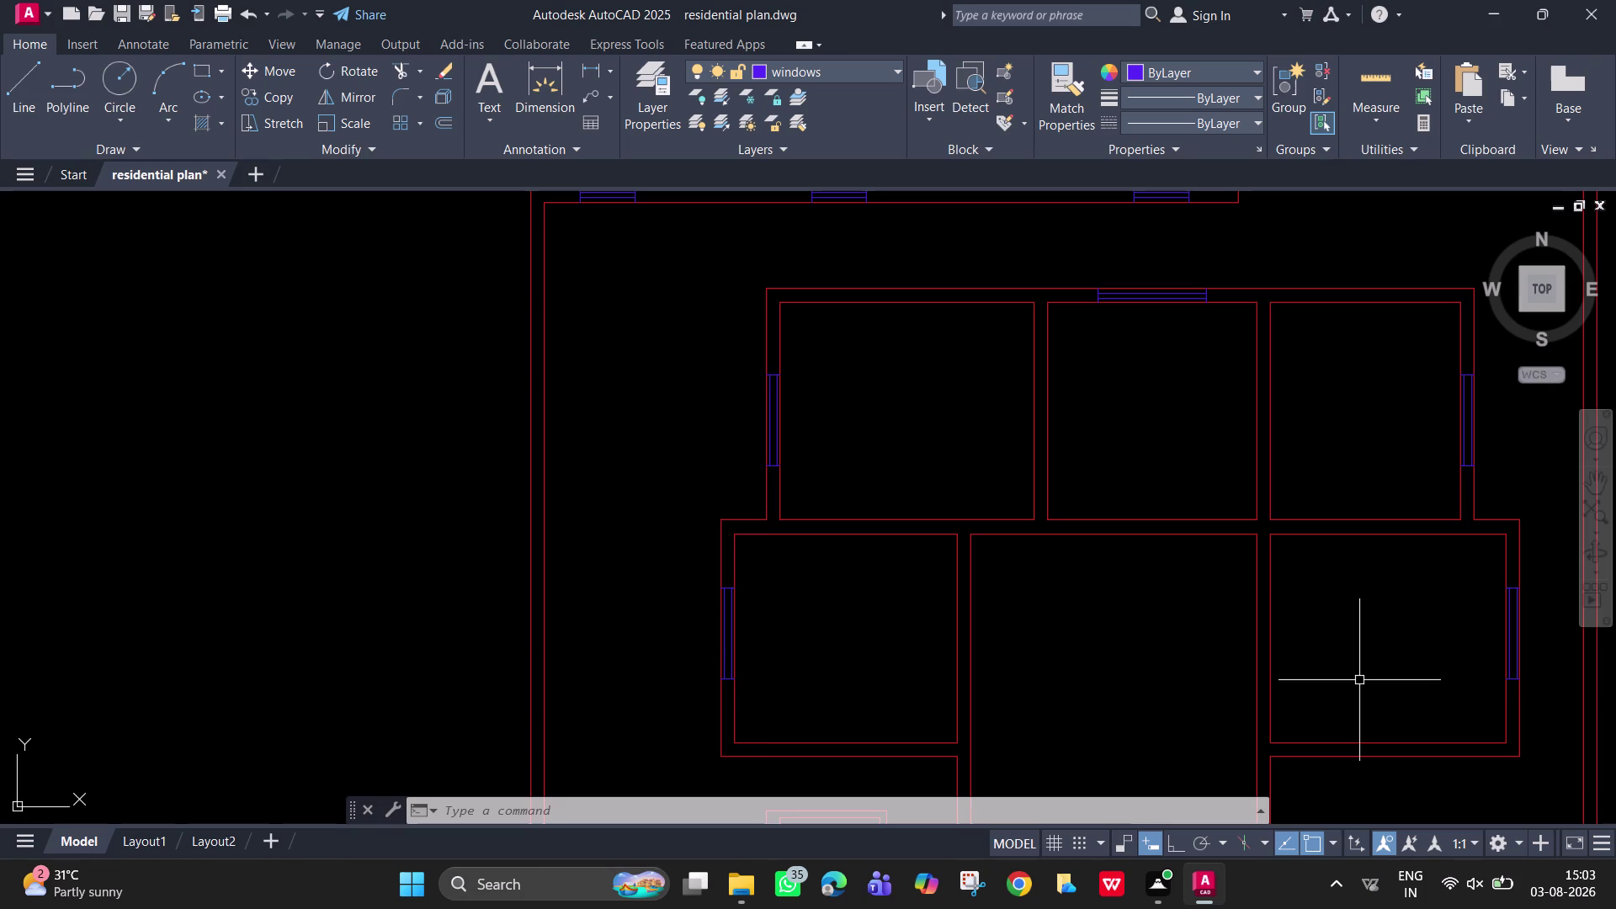
middle_drag(1355, 436, 1352, 439)
middle_drag(1352, 439, 1087, 734)
click(590, 62)
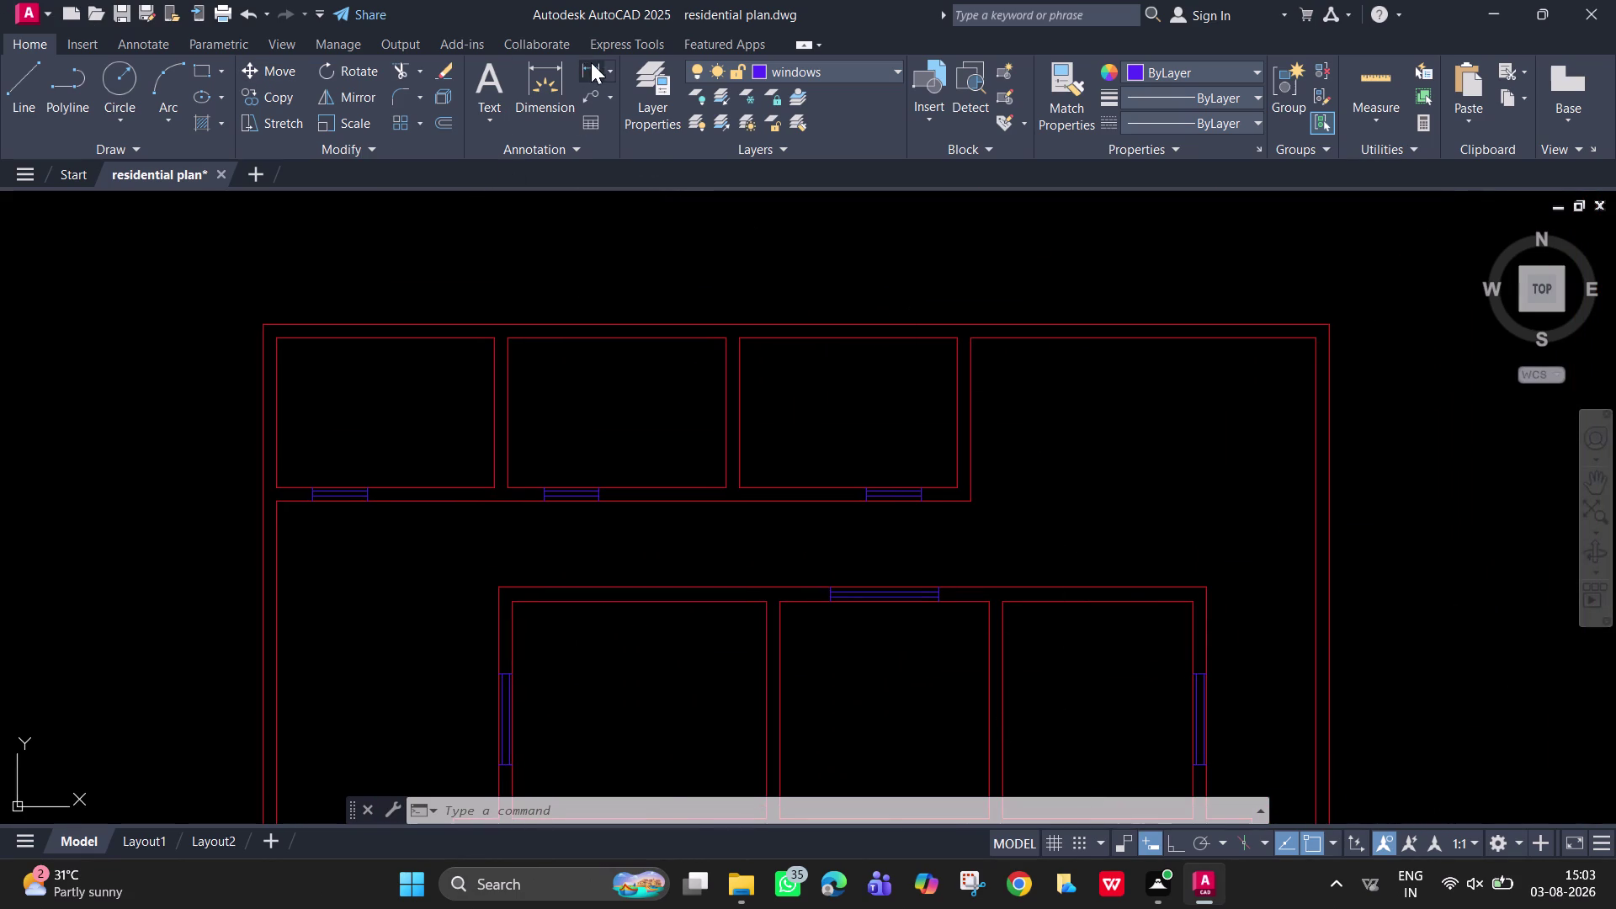
click(1205, 586)
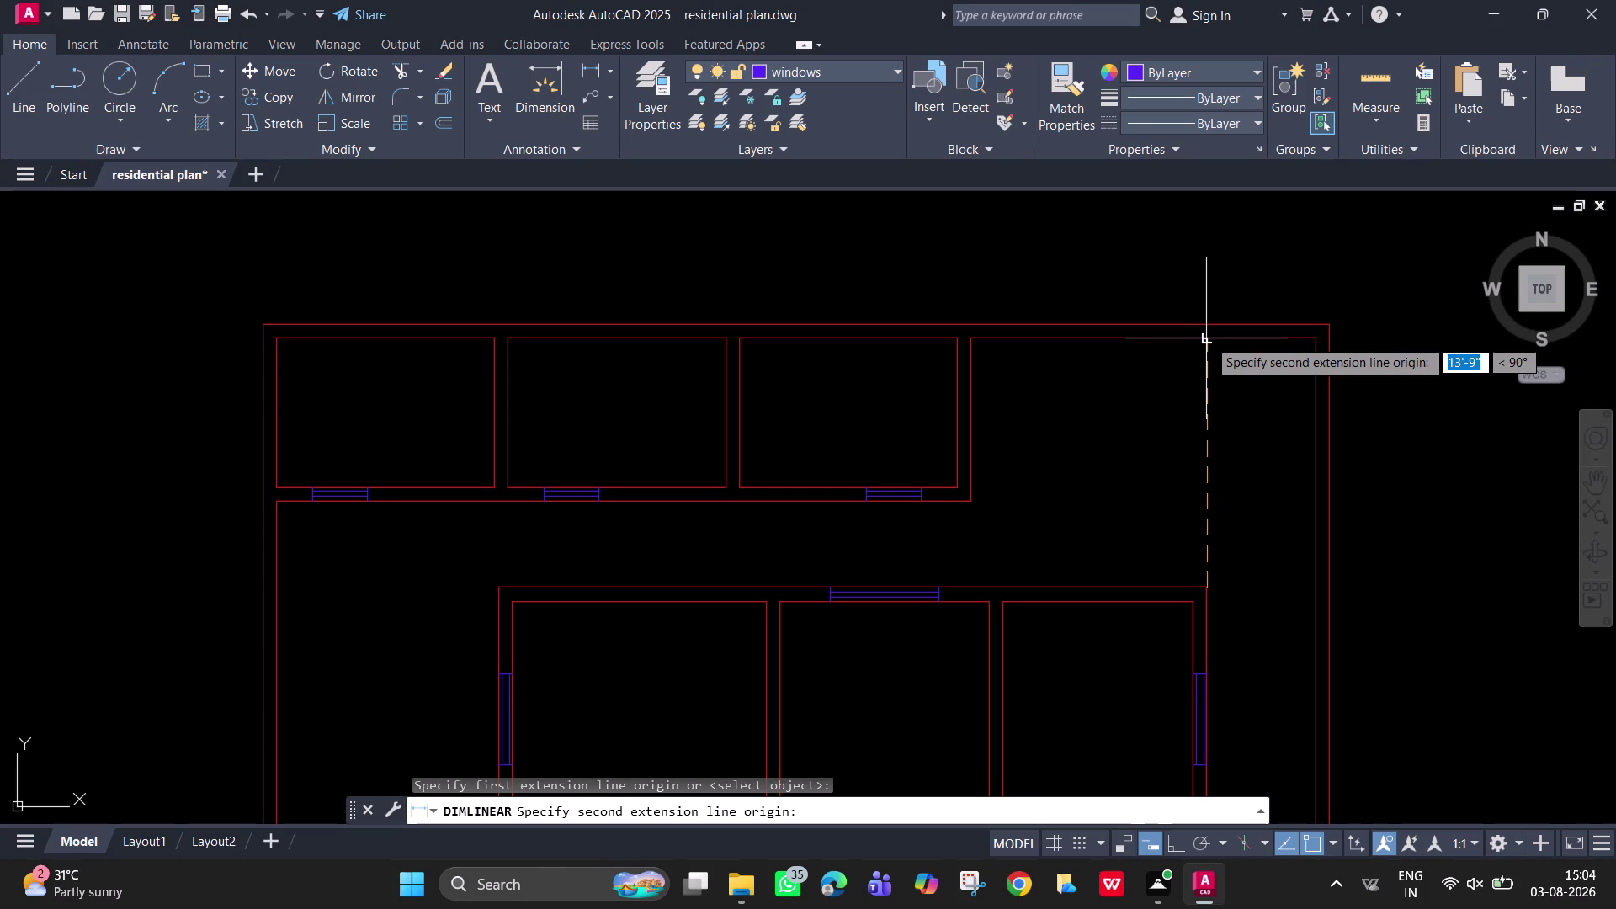
click(1208, 338)
scroll(up, 3)
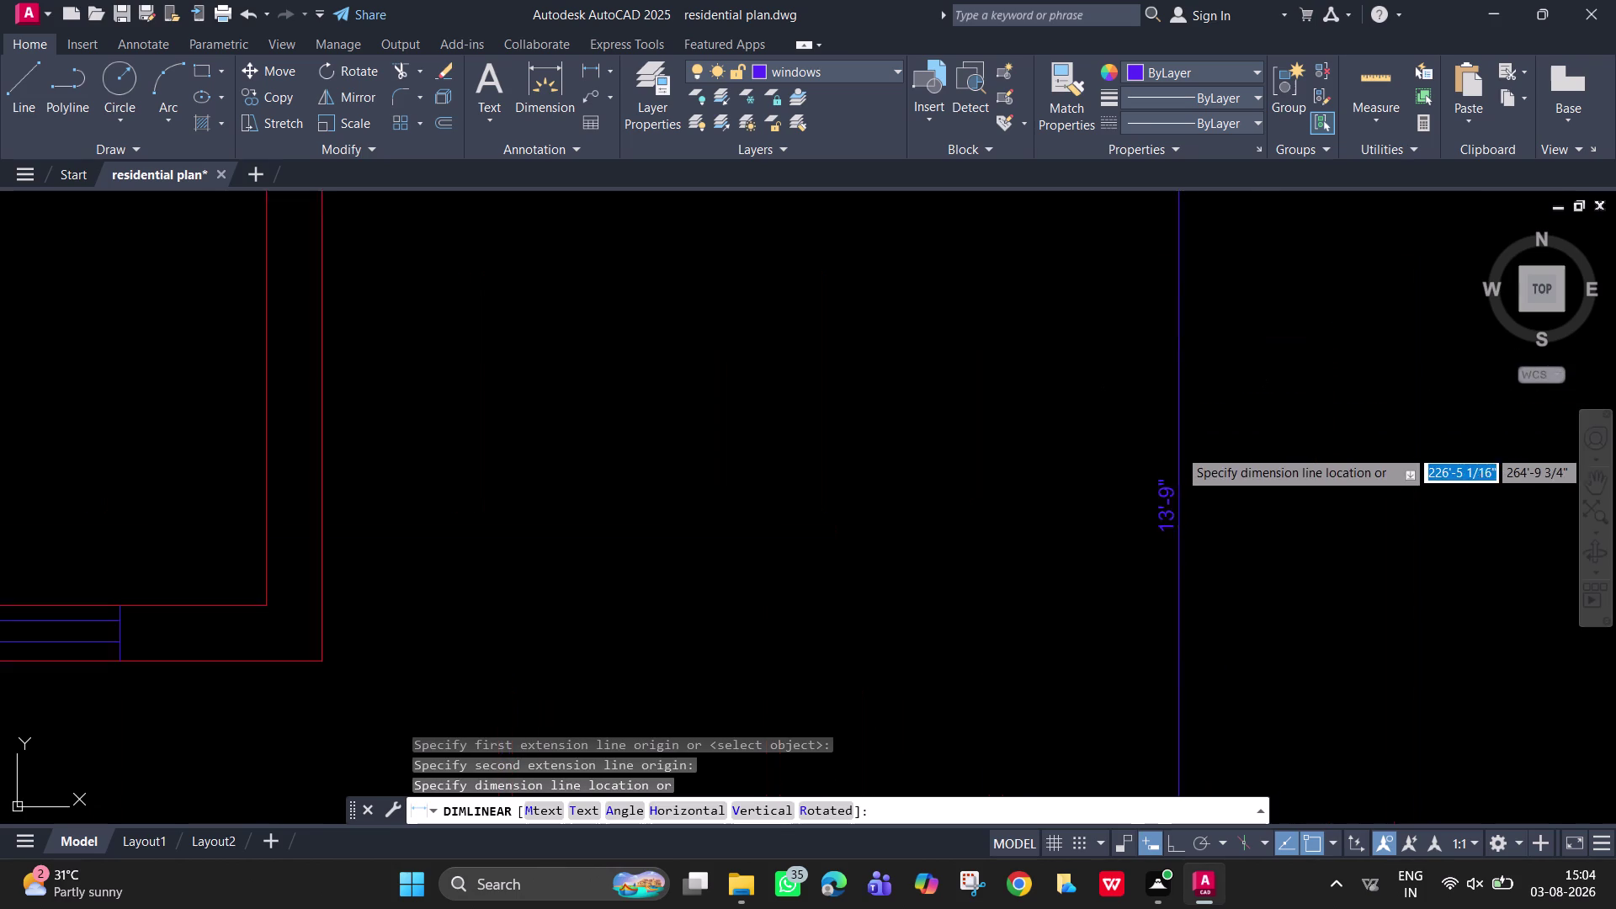
scroll(up, 3)
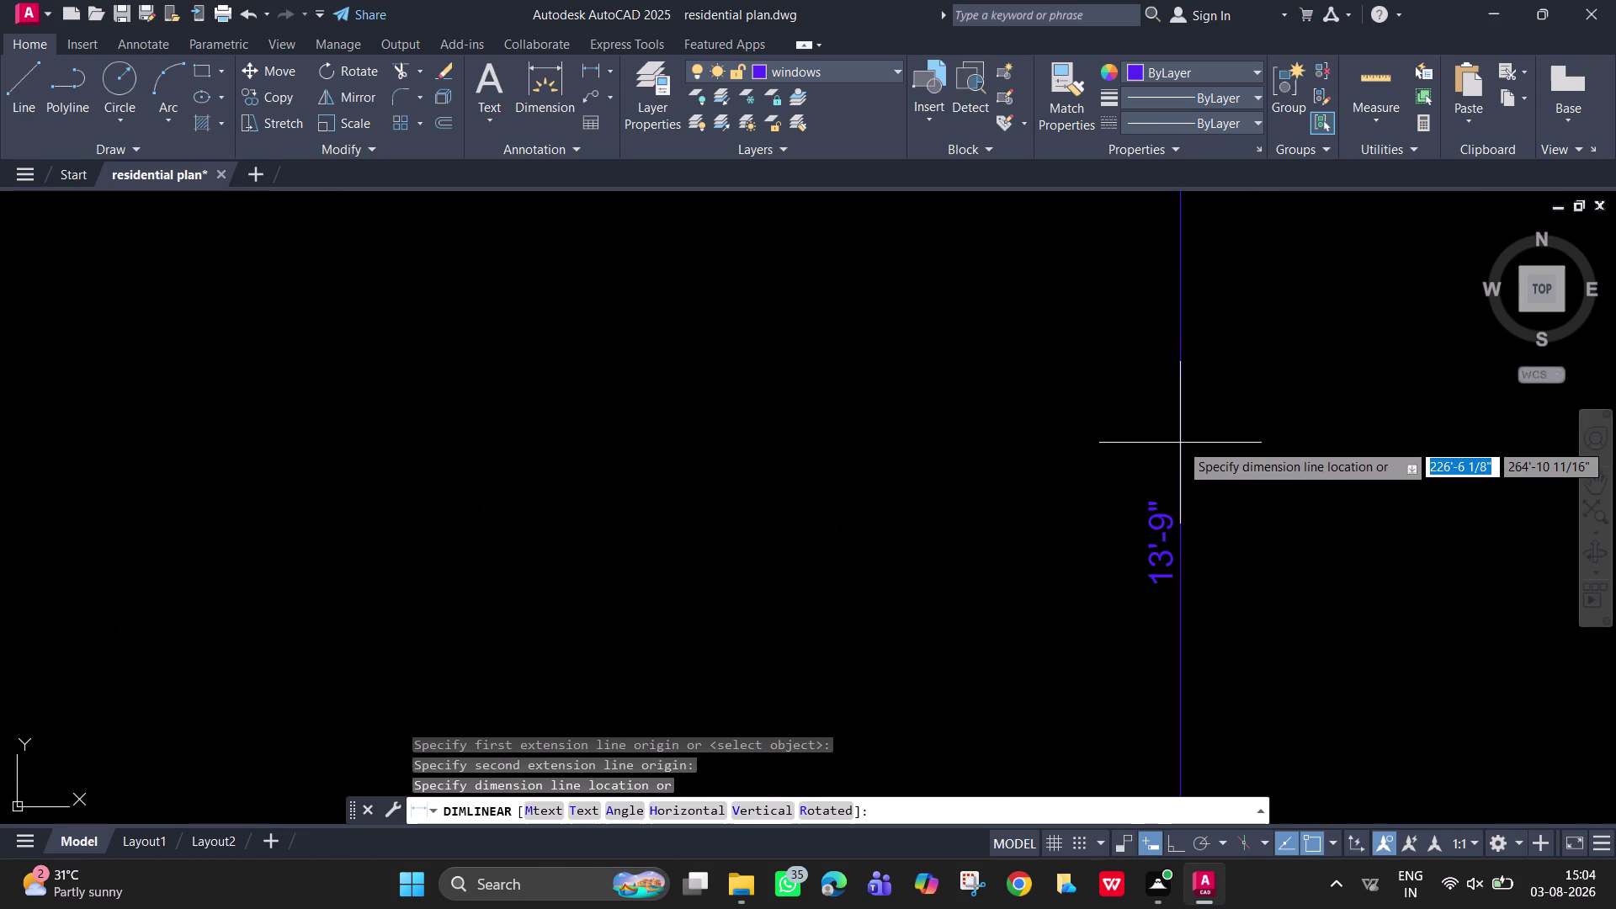
key(Escape)
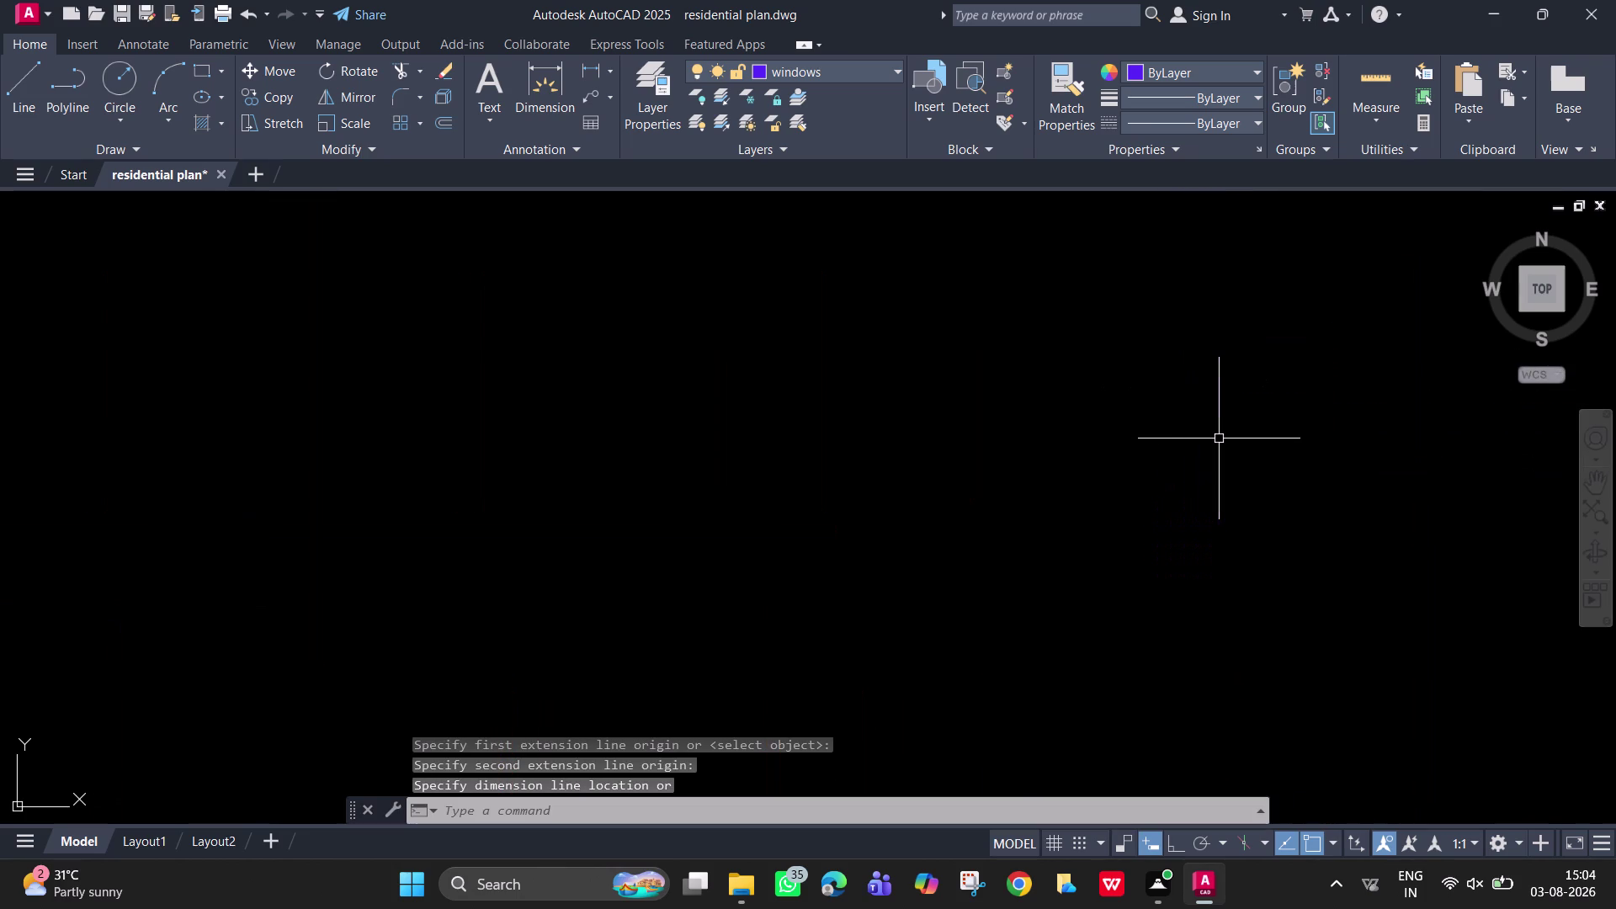
scroll(down, 3)
middle_drag(1220, 438, 1144, 509)
key(space)
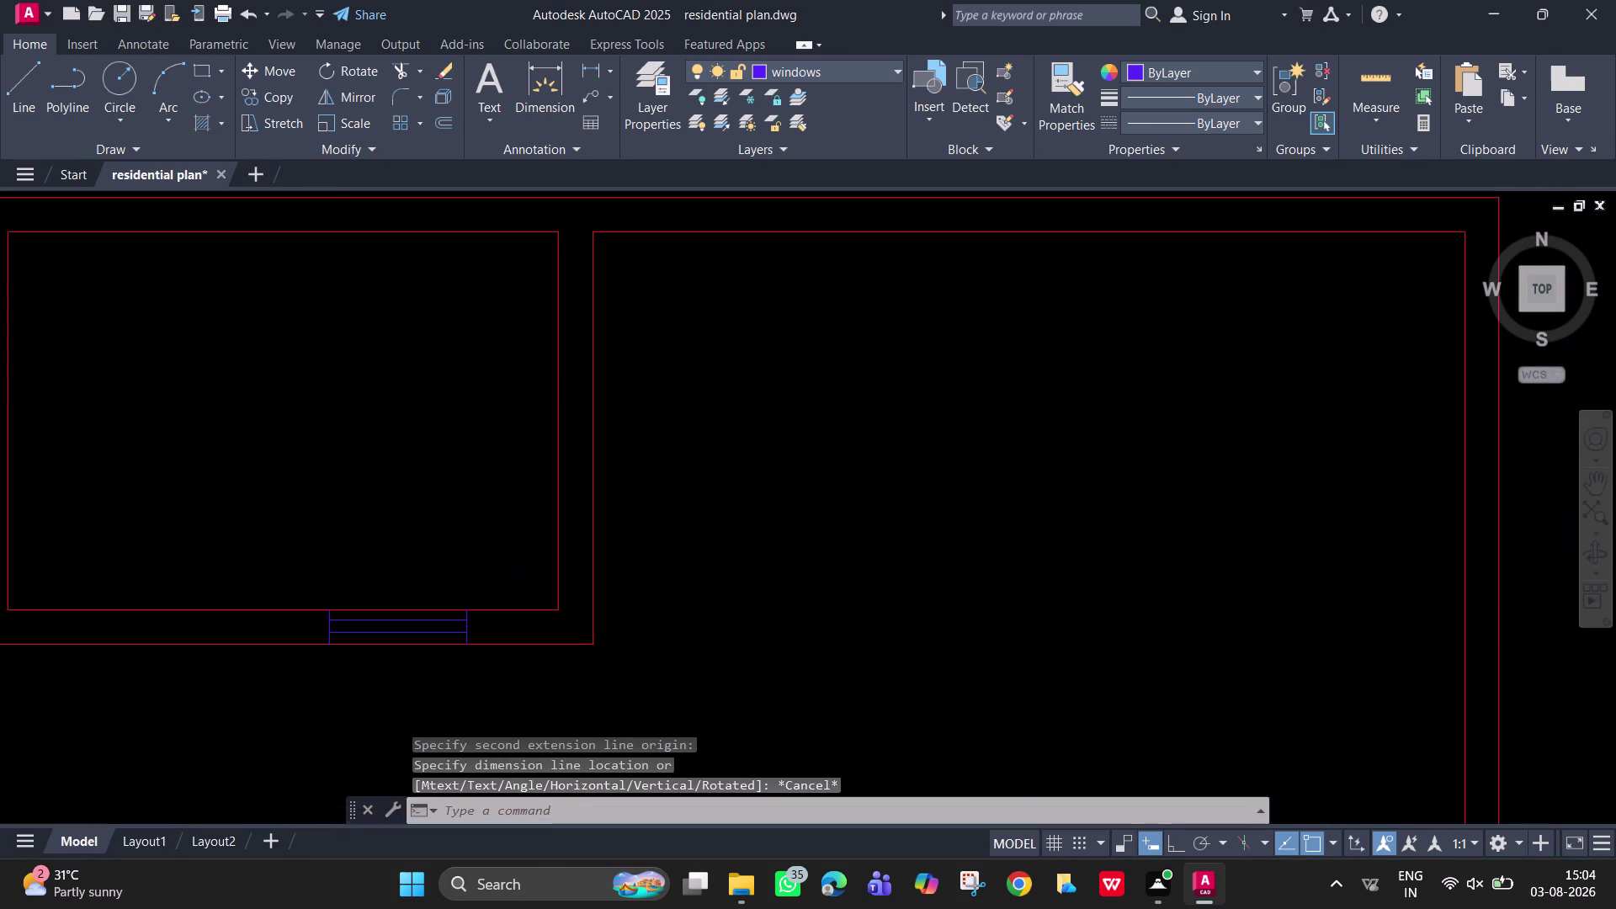
click(594, 548)
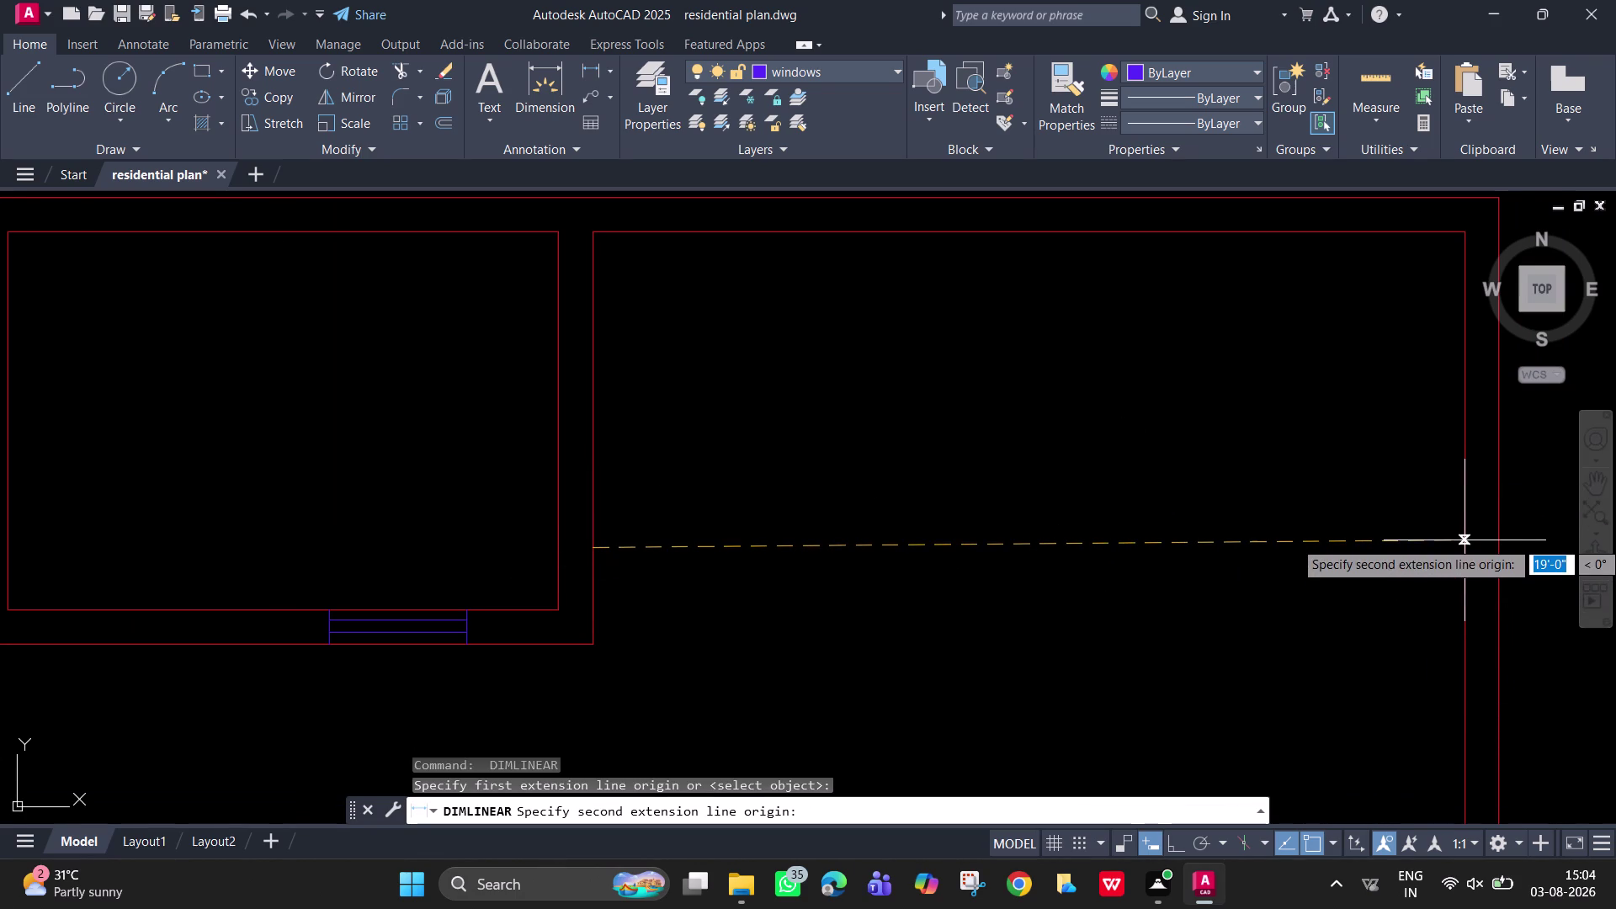
click(1465, 546)
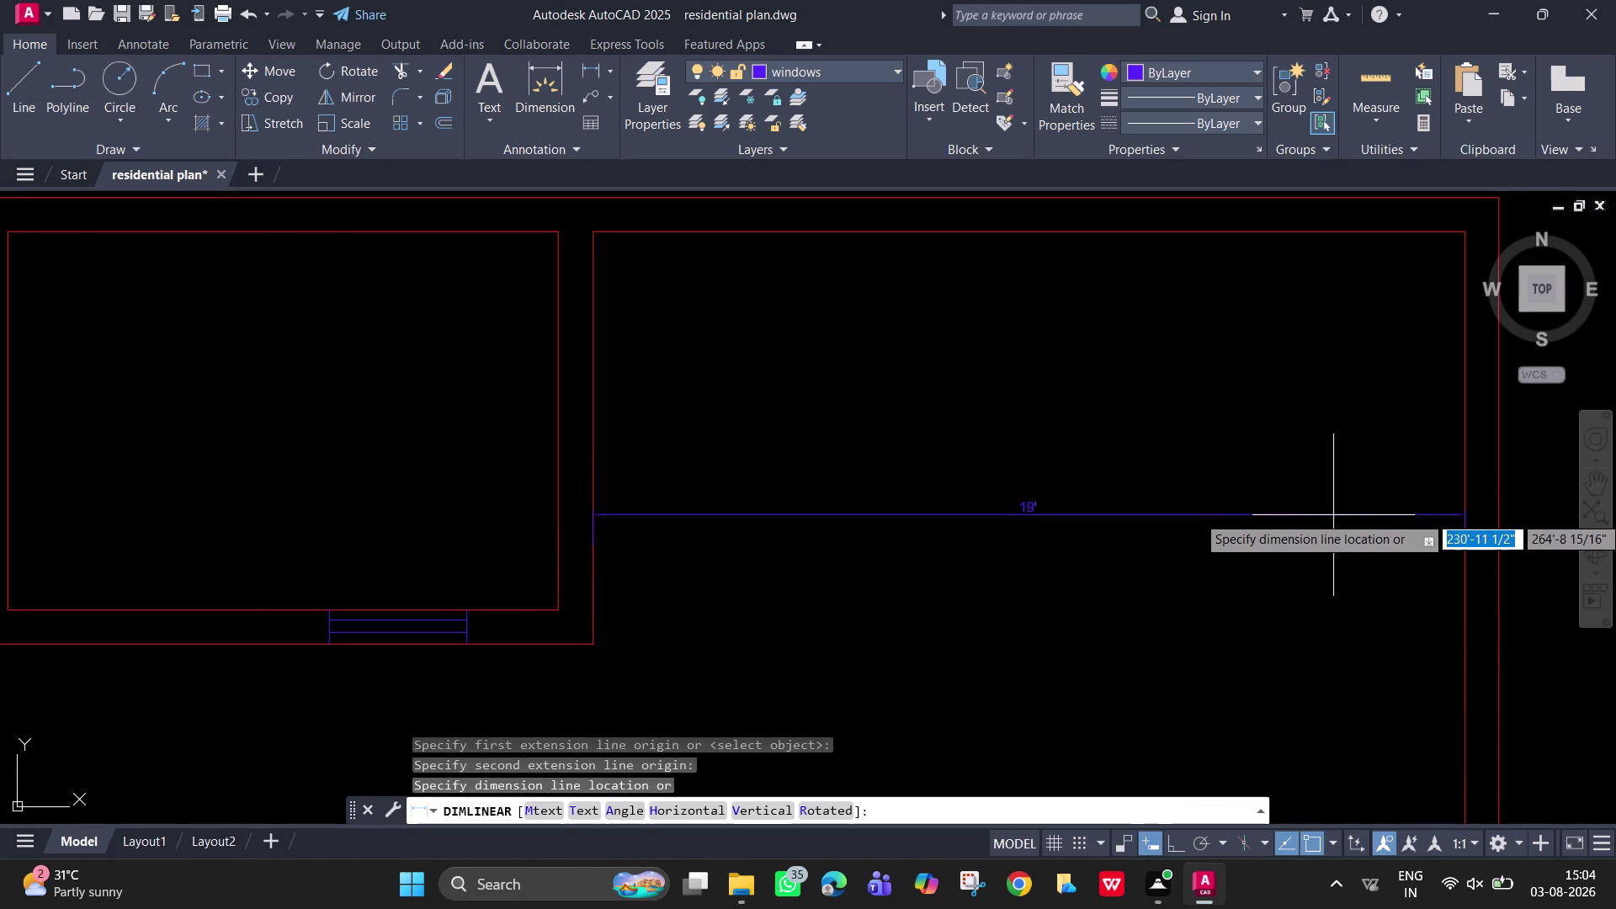
key(Escape)
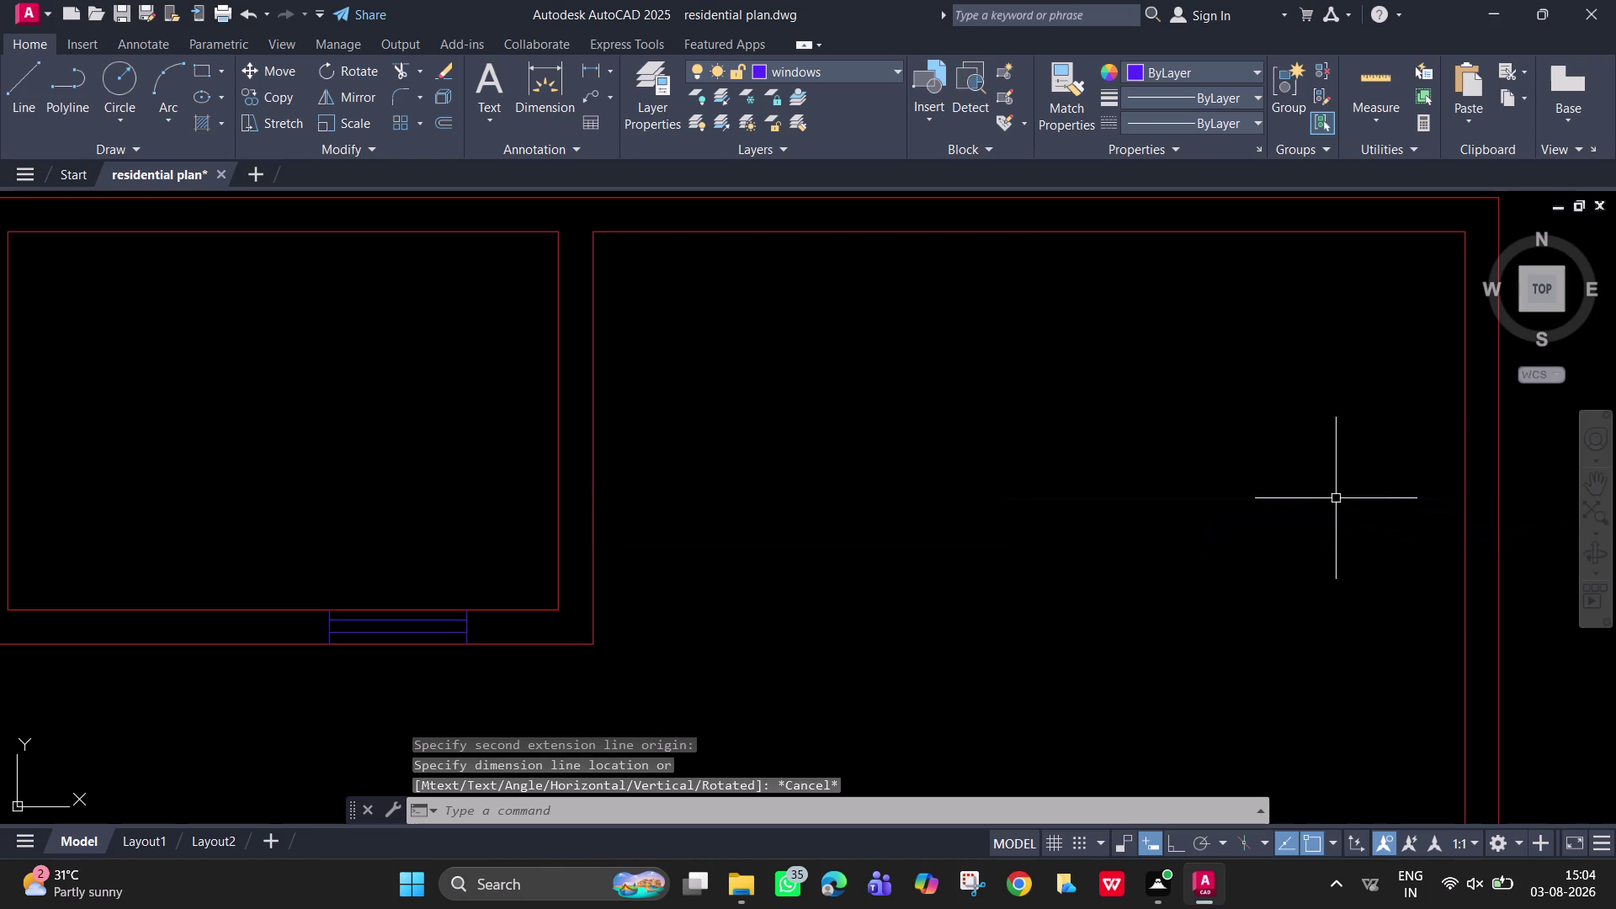
scroll(down, 3)
middle_drag(1312, 500, 1319, 388)
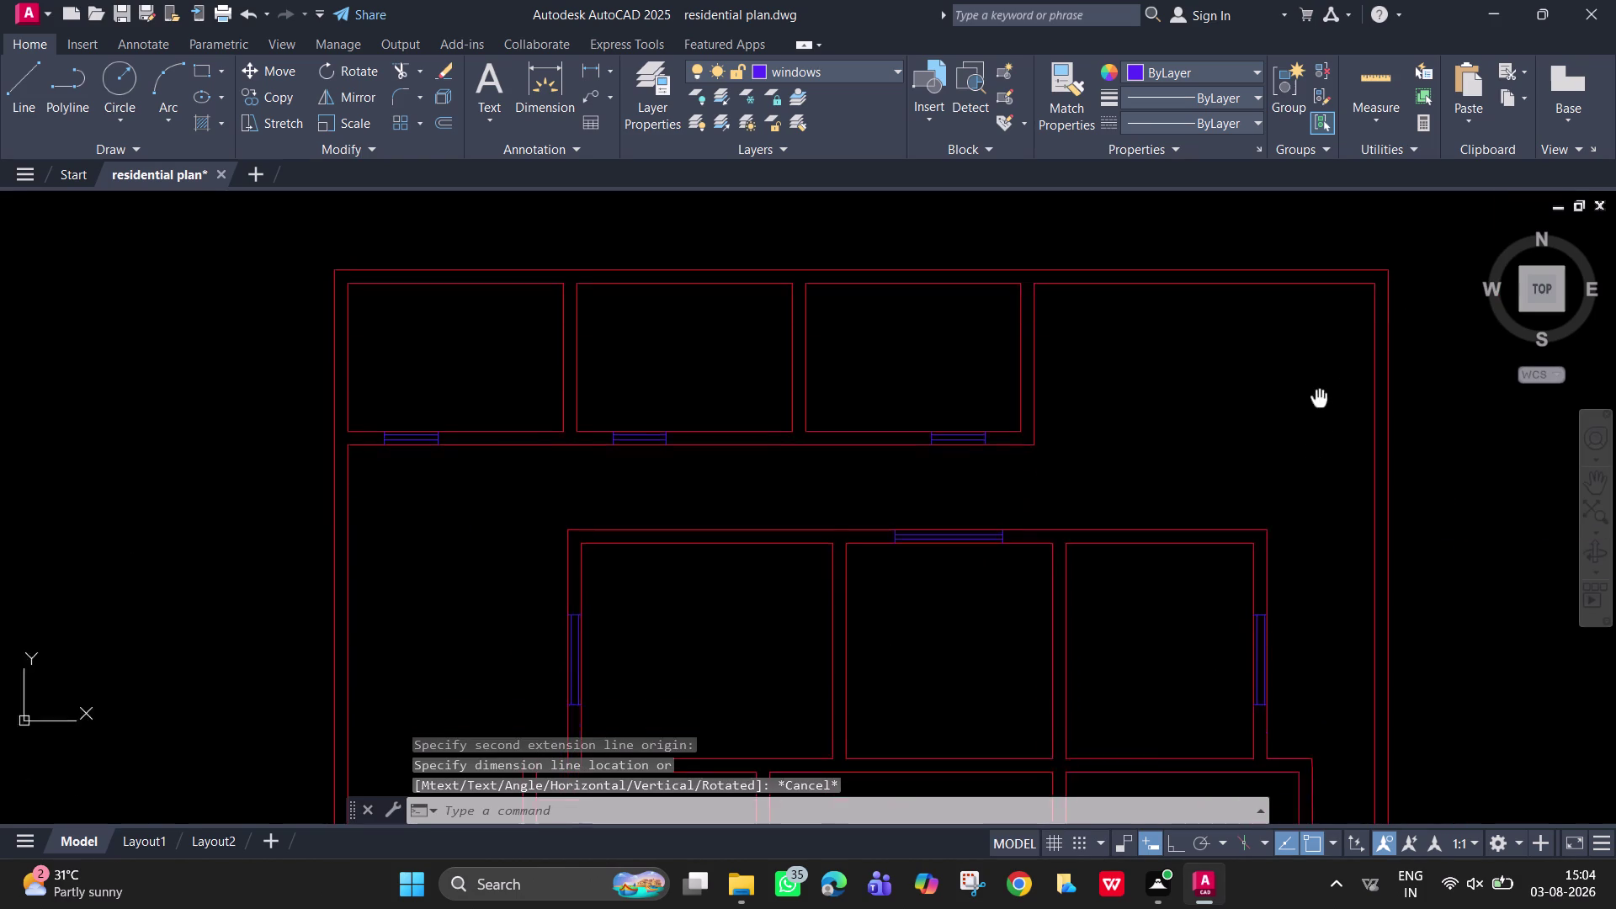
middle_drag(1319, 389, 1319, 329)
Zoom and pan until the lower rooms' blue window symbols fill the view.
scroll(down, 3)
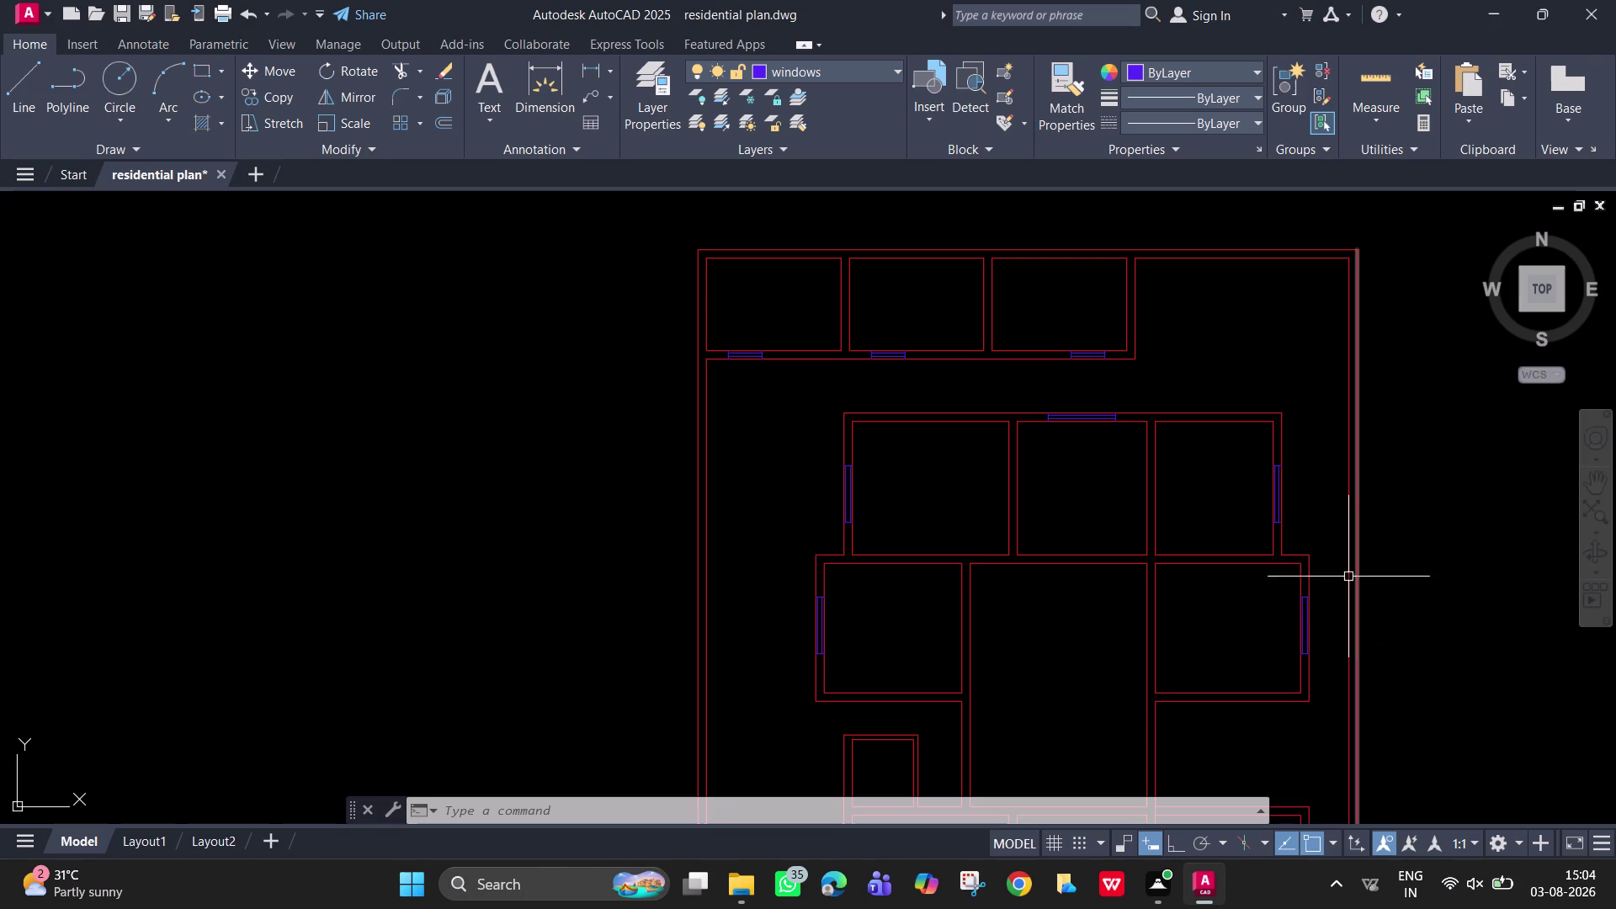
scroll(down, 3)
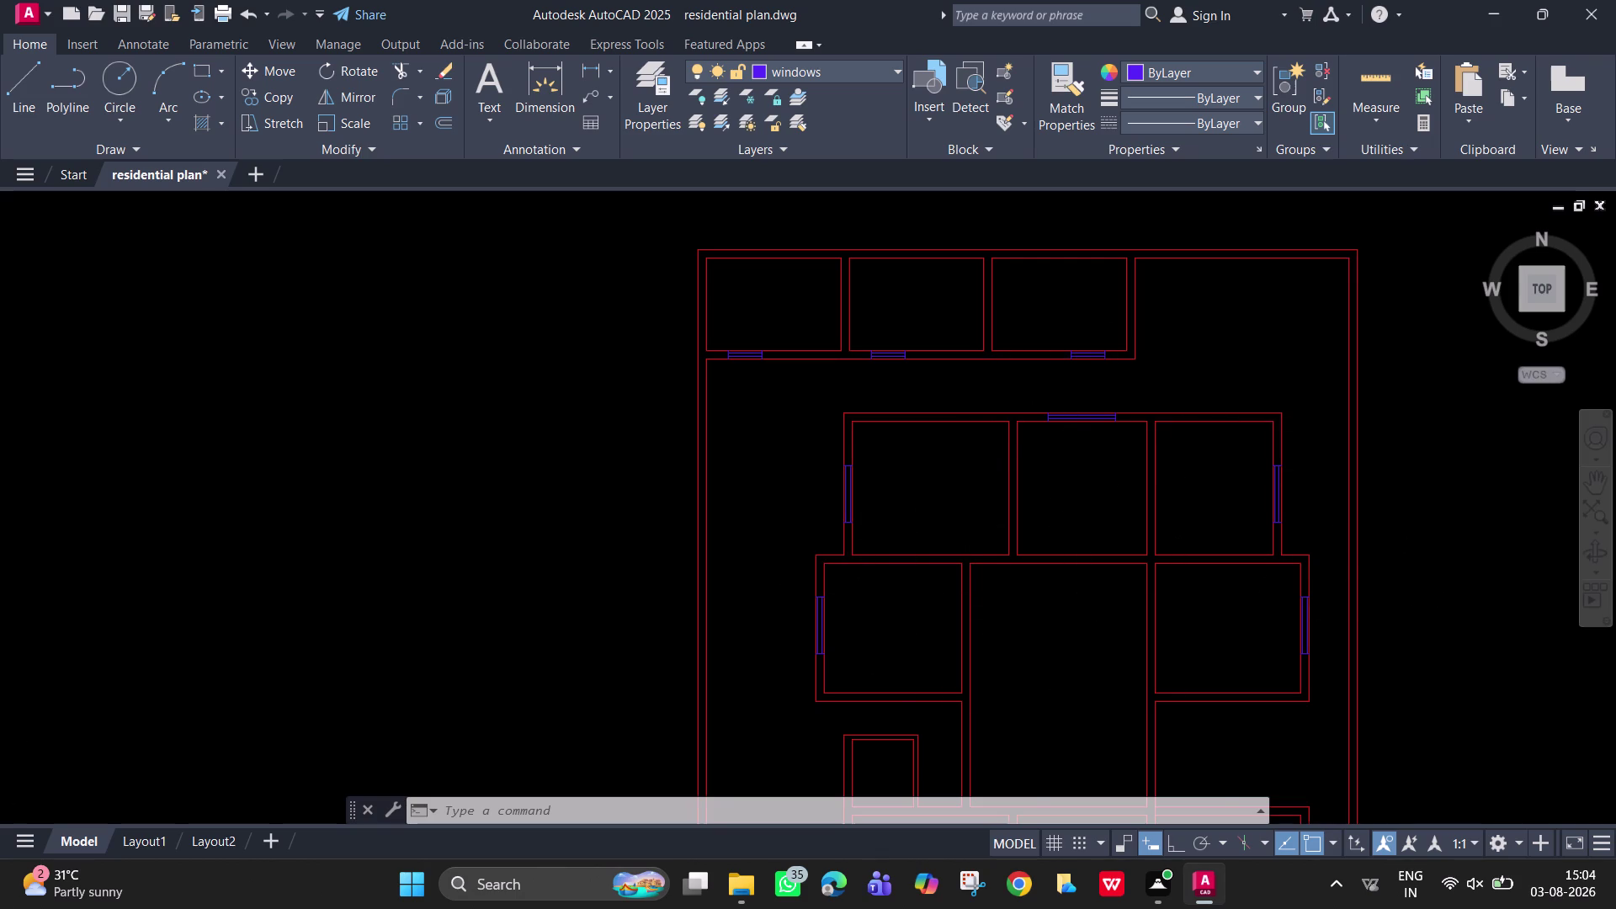
middle_drag(1082, 565, 1115, 301)
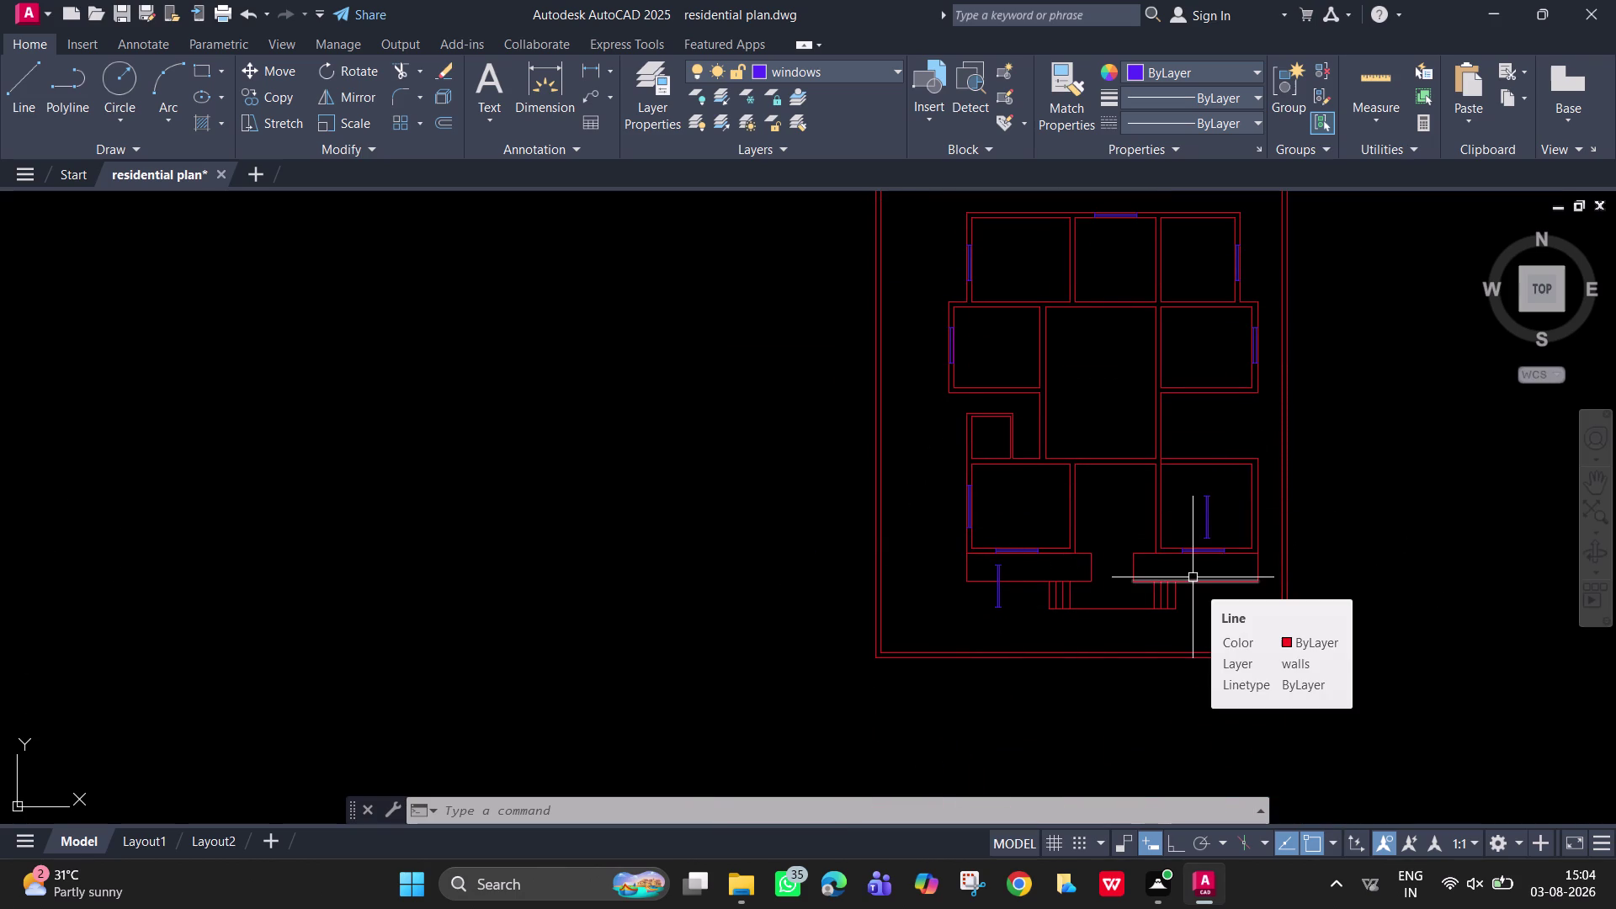
scroll(up, 3)
middle_drag(1147, 801, 1138, 611)
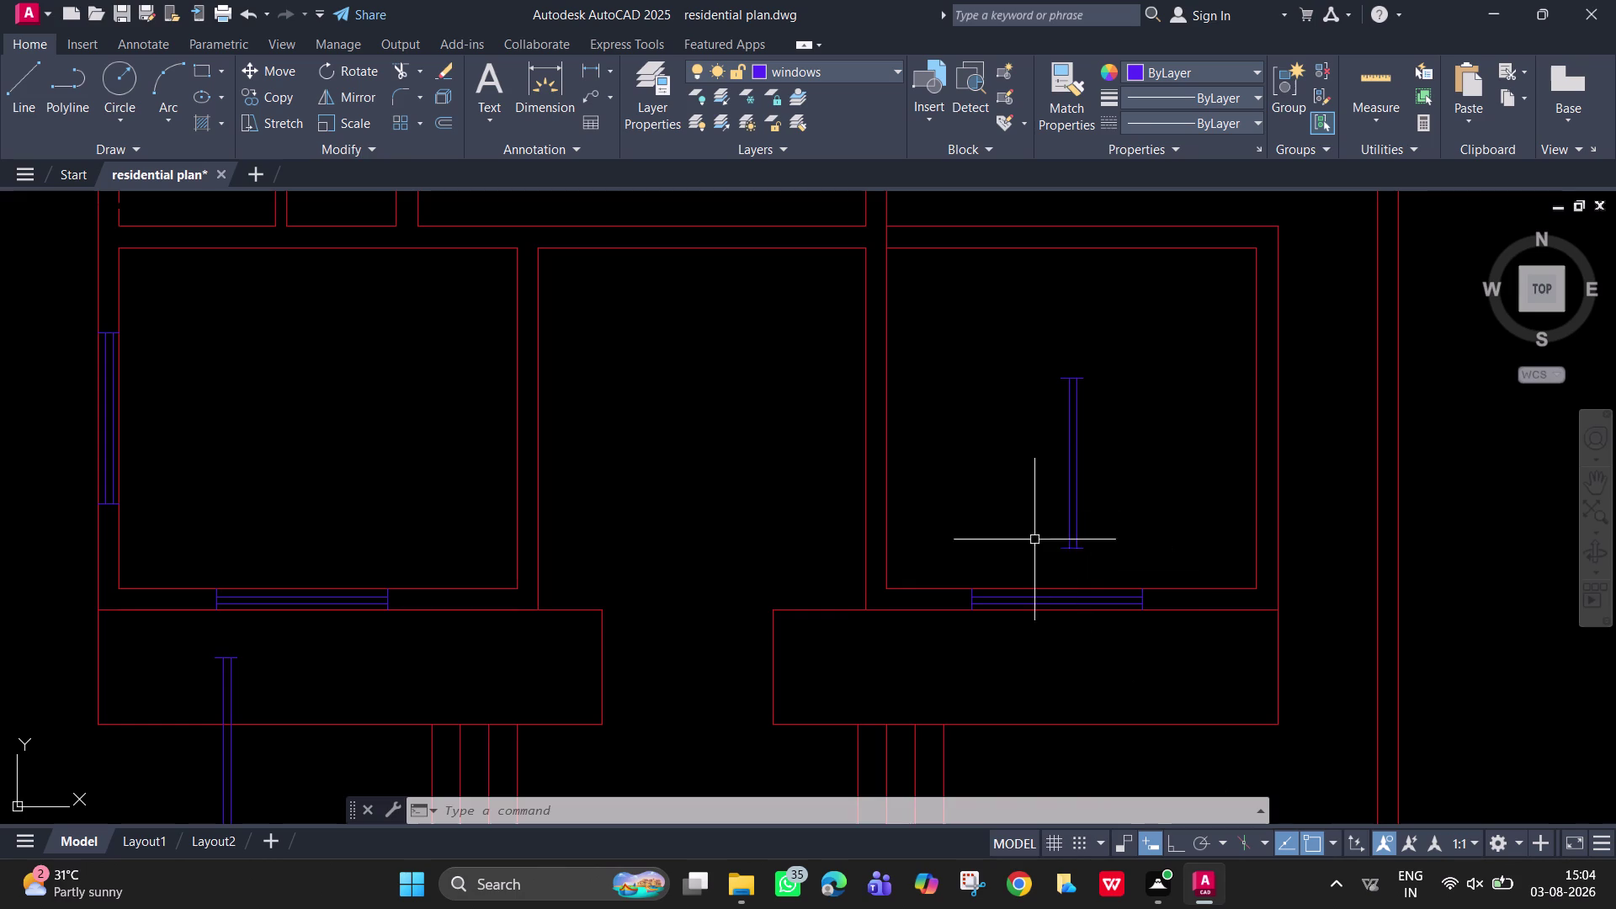
middle_drag(1111, 706, 1105, 614)
Cancel a full-length bottom-wall dimension and select the wall to reveal its midpoint.
click(595, 73)
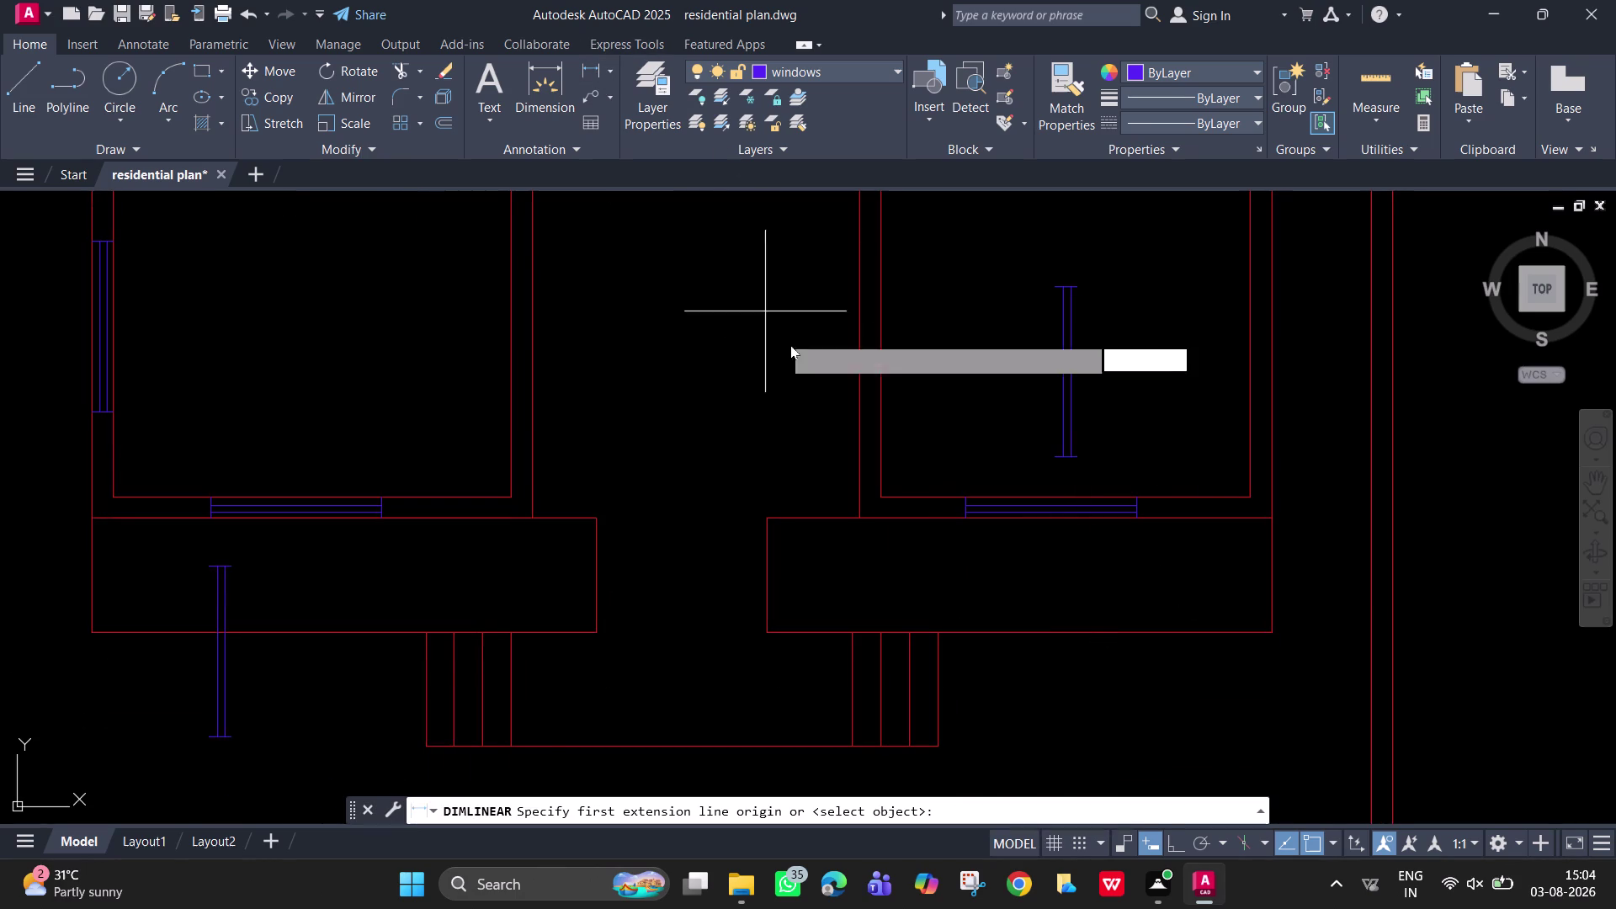
click(877, 497)
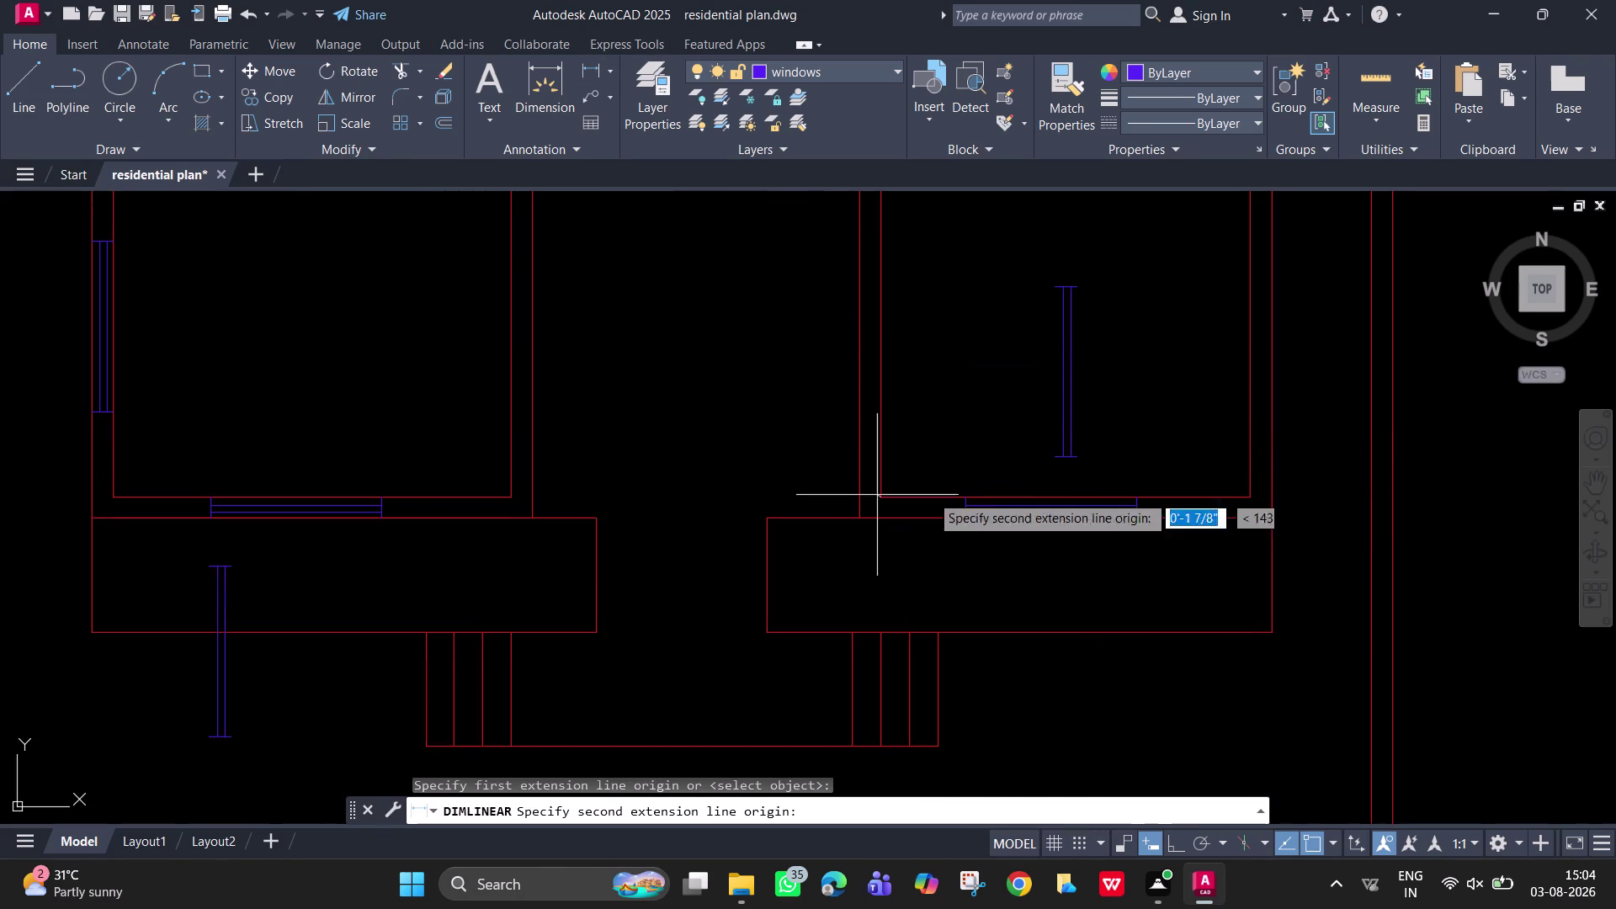
click(1247, 496)
scroll(up, 3)
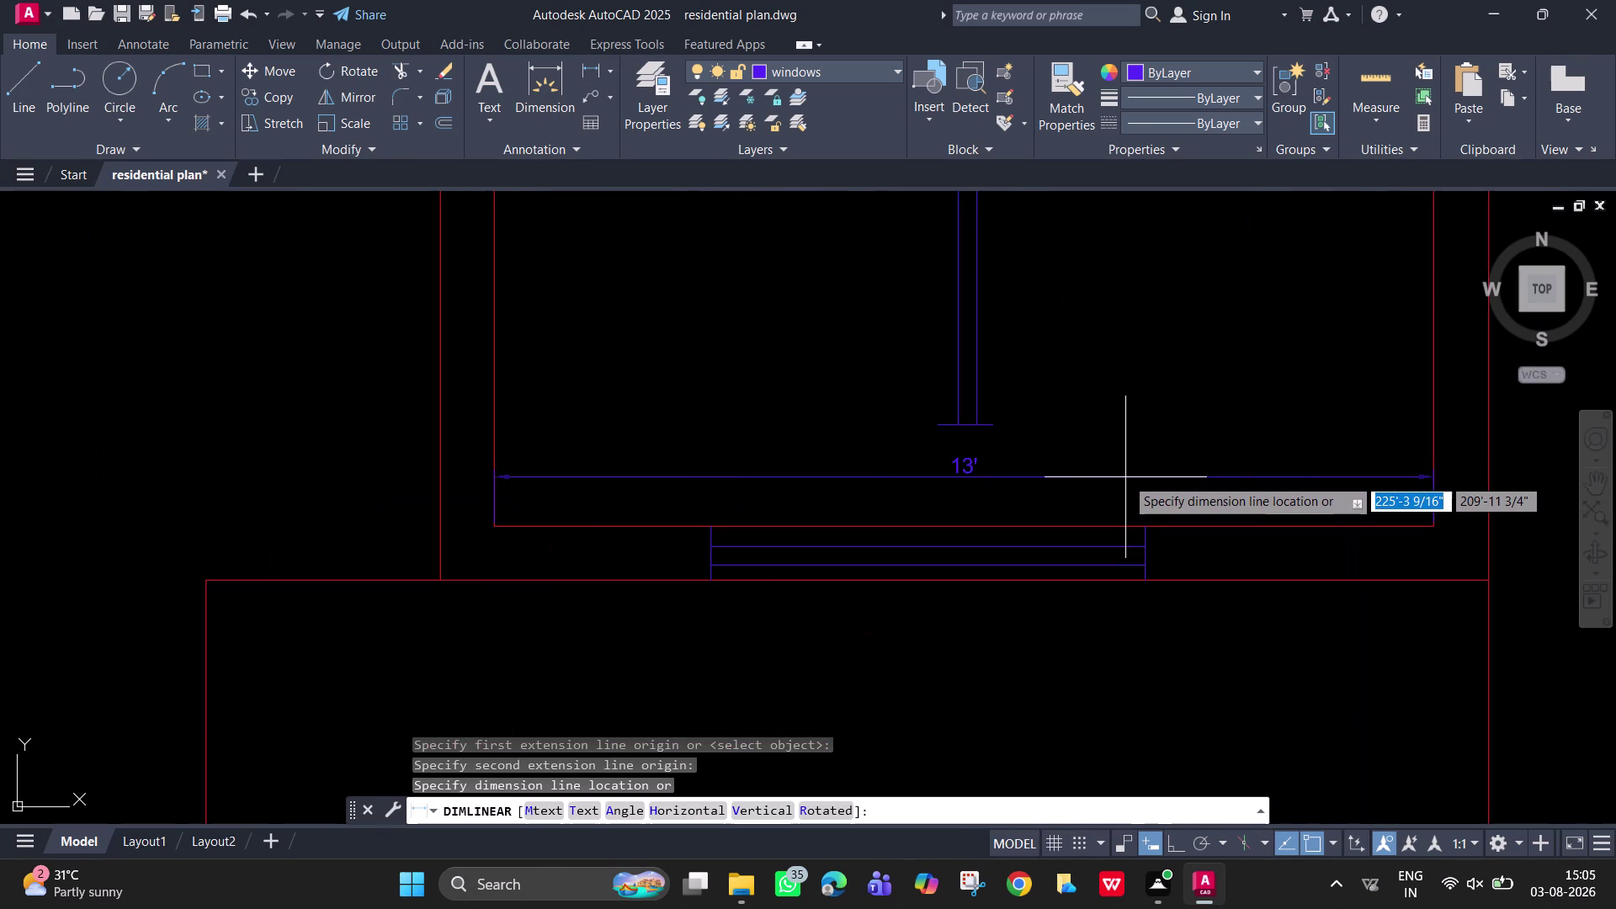
key(Escape)
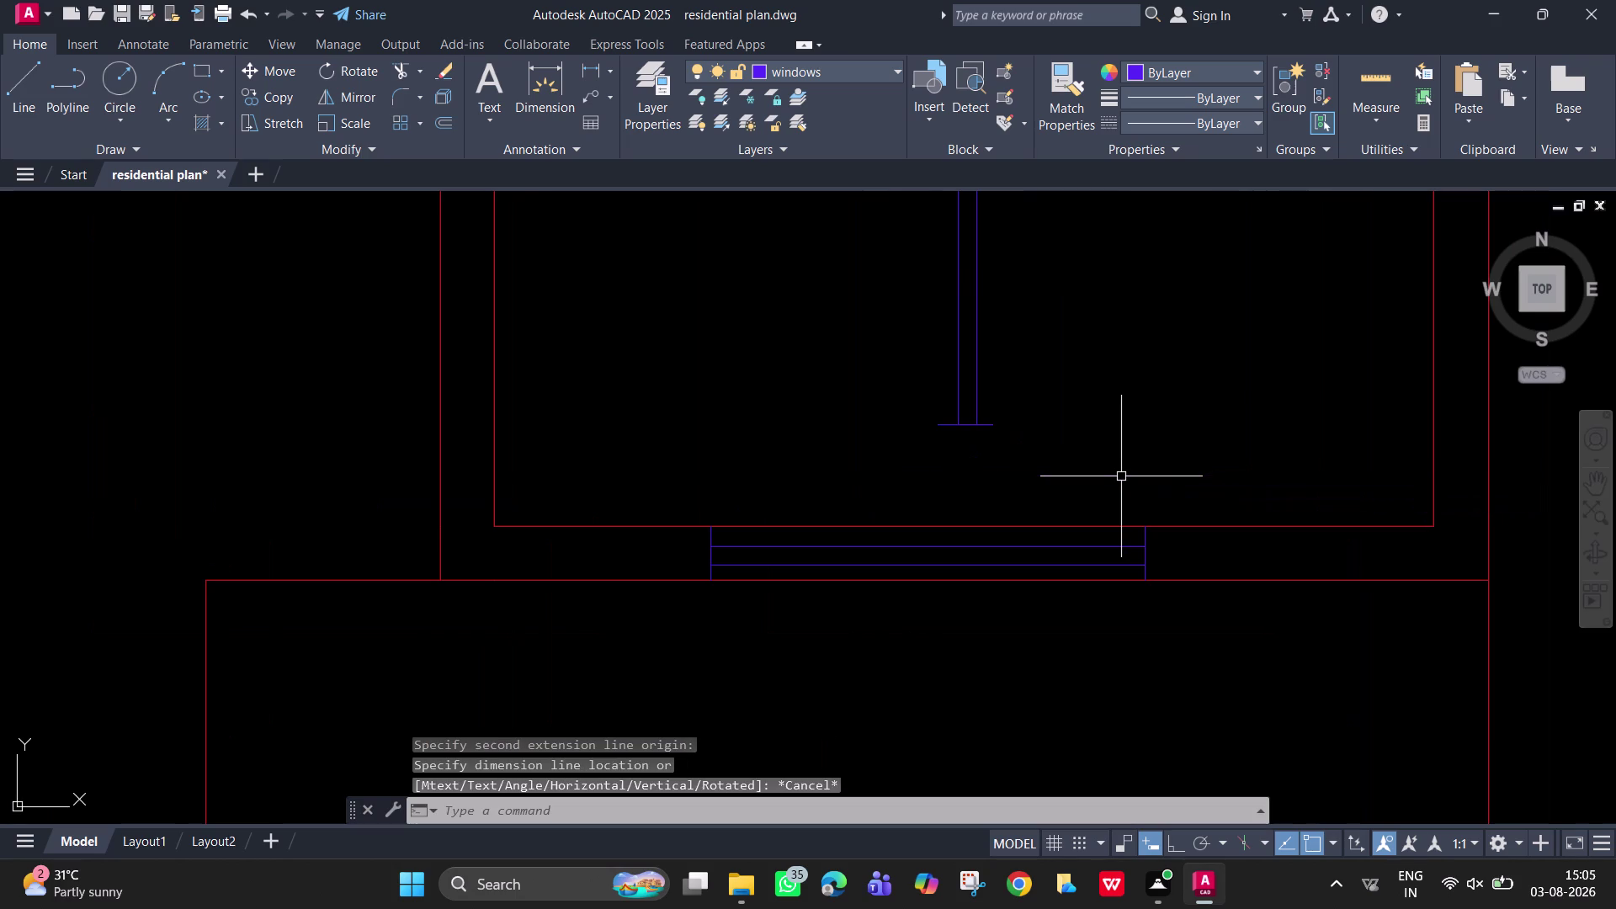
scroll(down, 3)
scroll(up, 3)
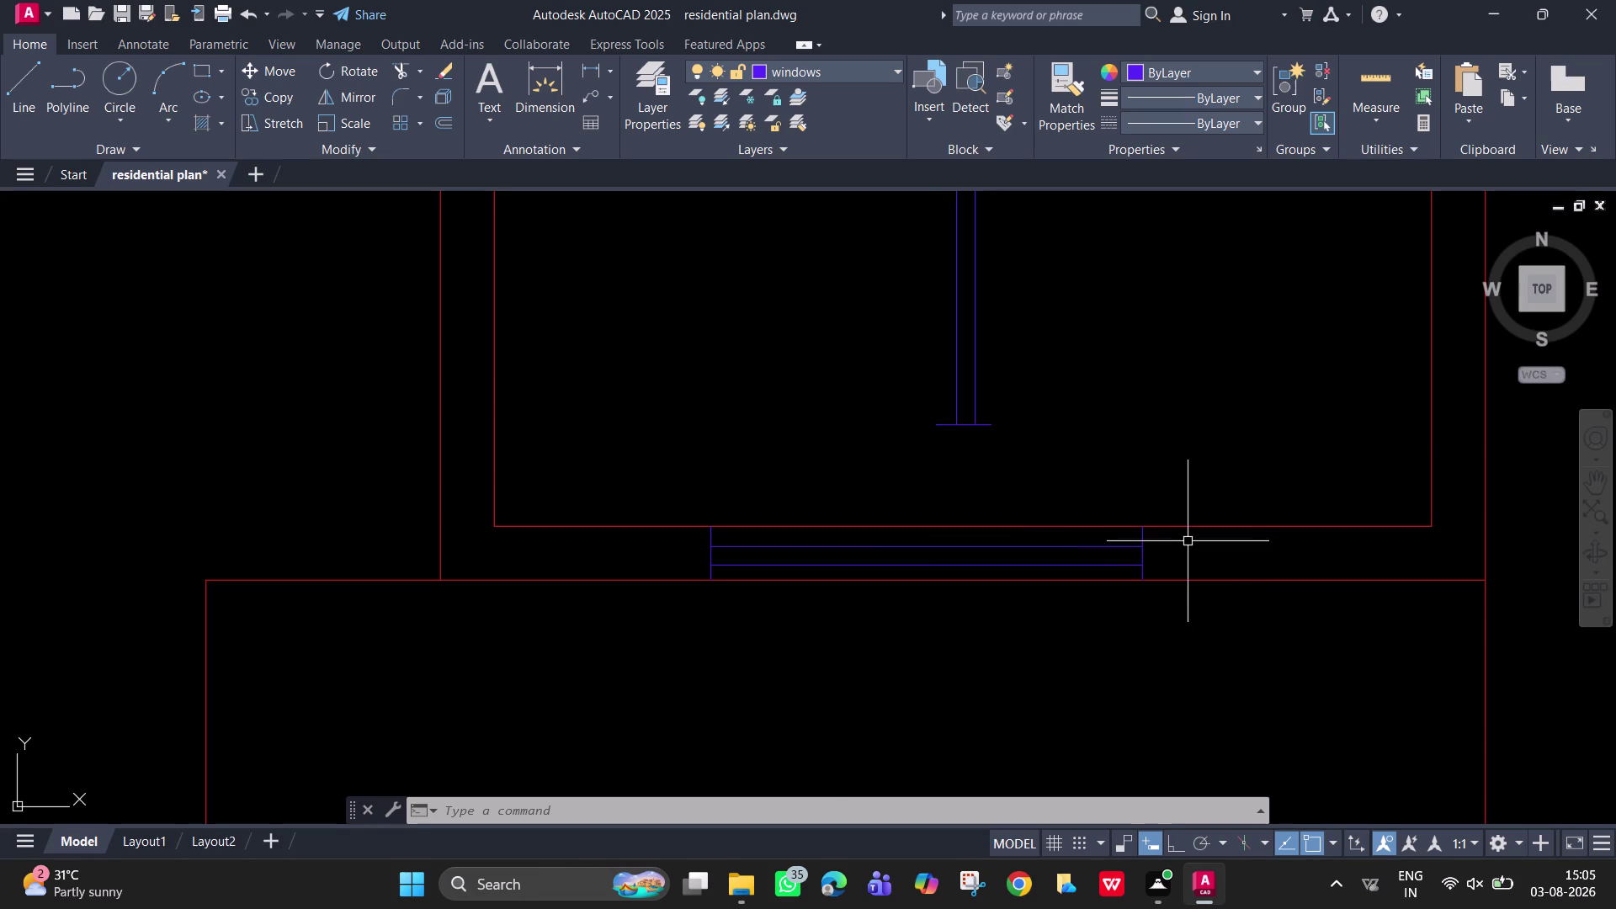
click(938, 527)
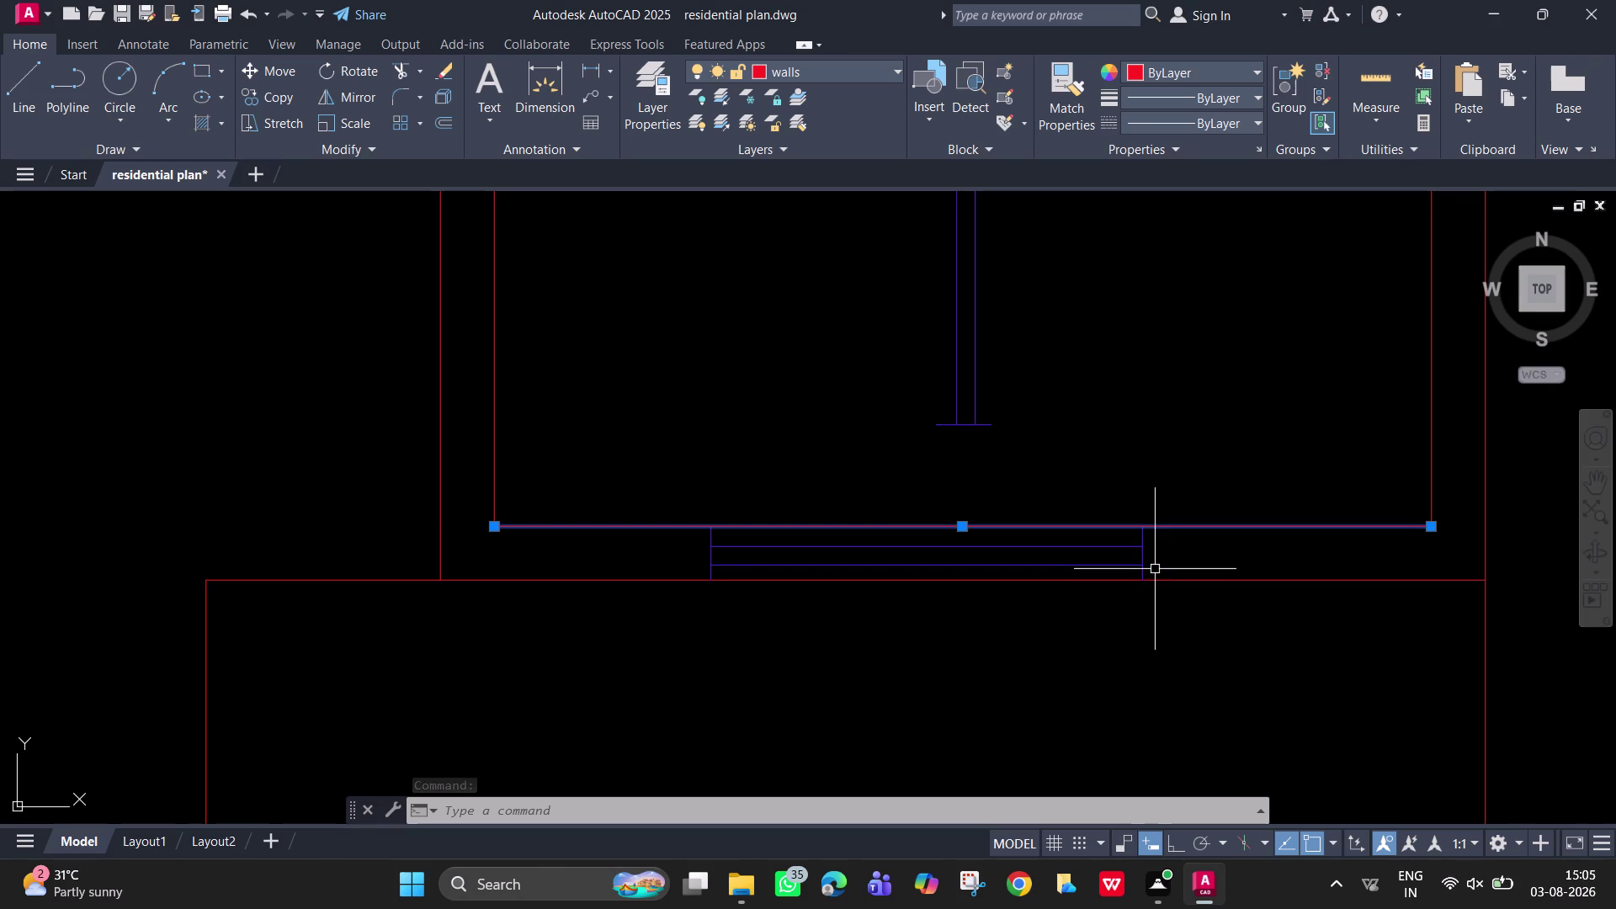
Dimension 6'-6" from the bottom wall's midpoint to its right end, placed above the wall.
click(590, 76)
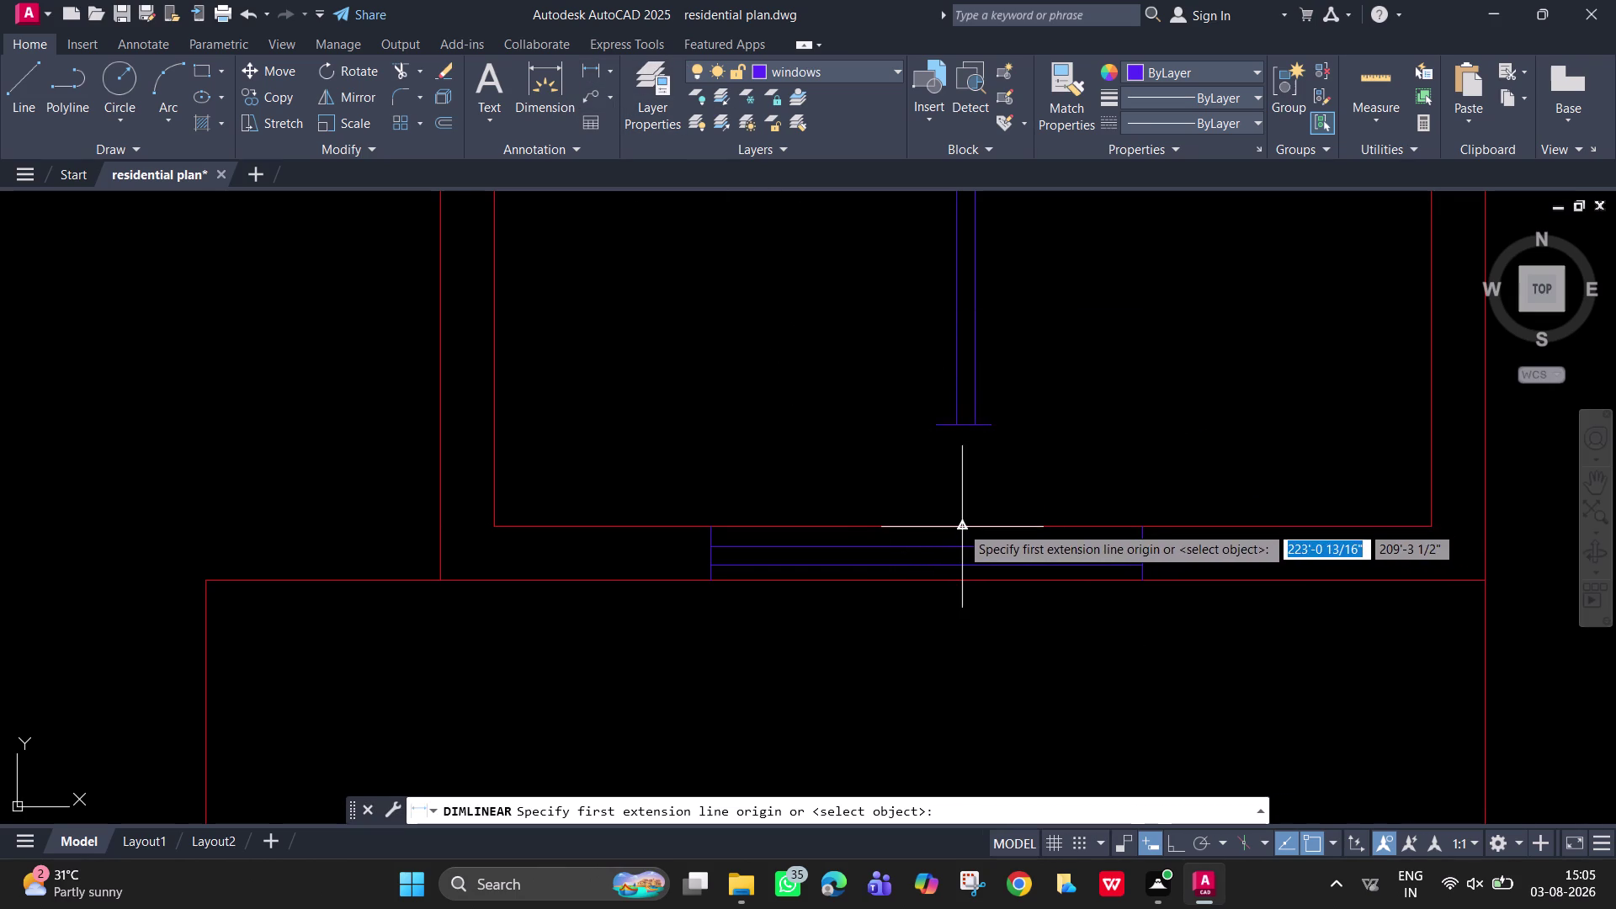
click(961, 525)
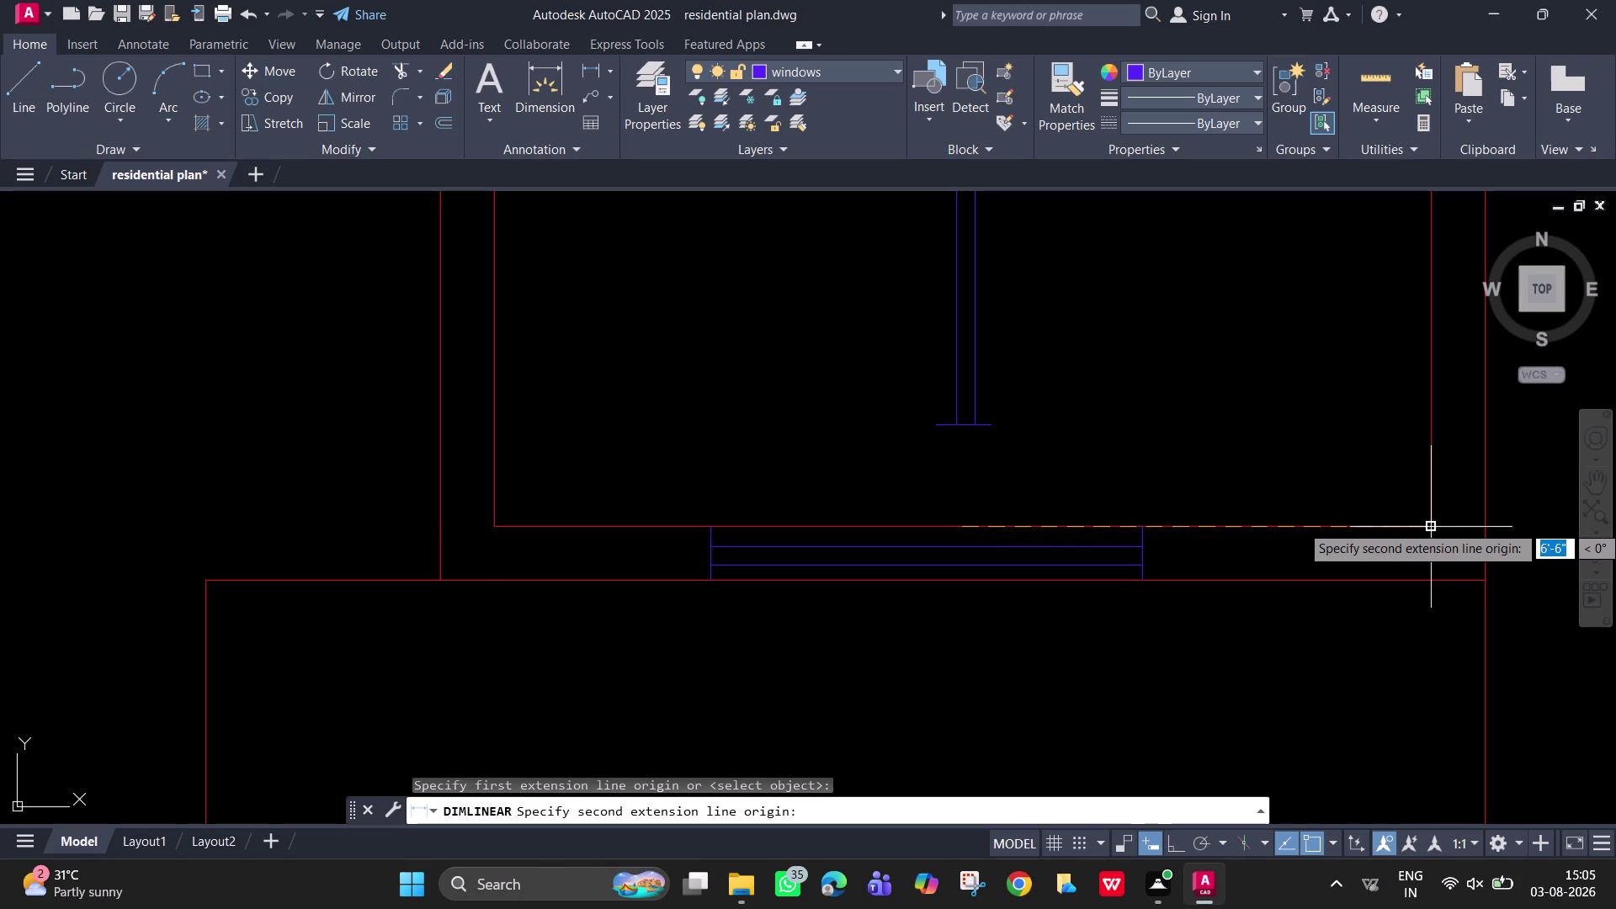
click(1427, 524)
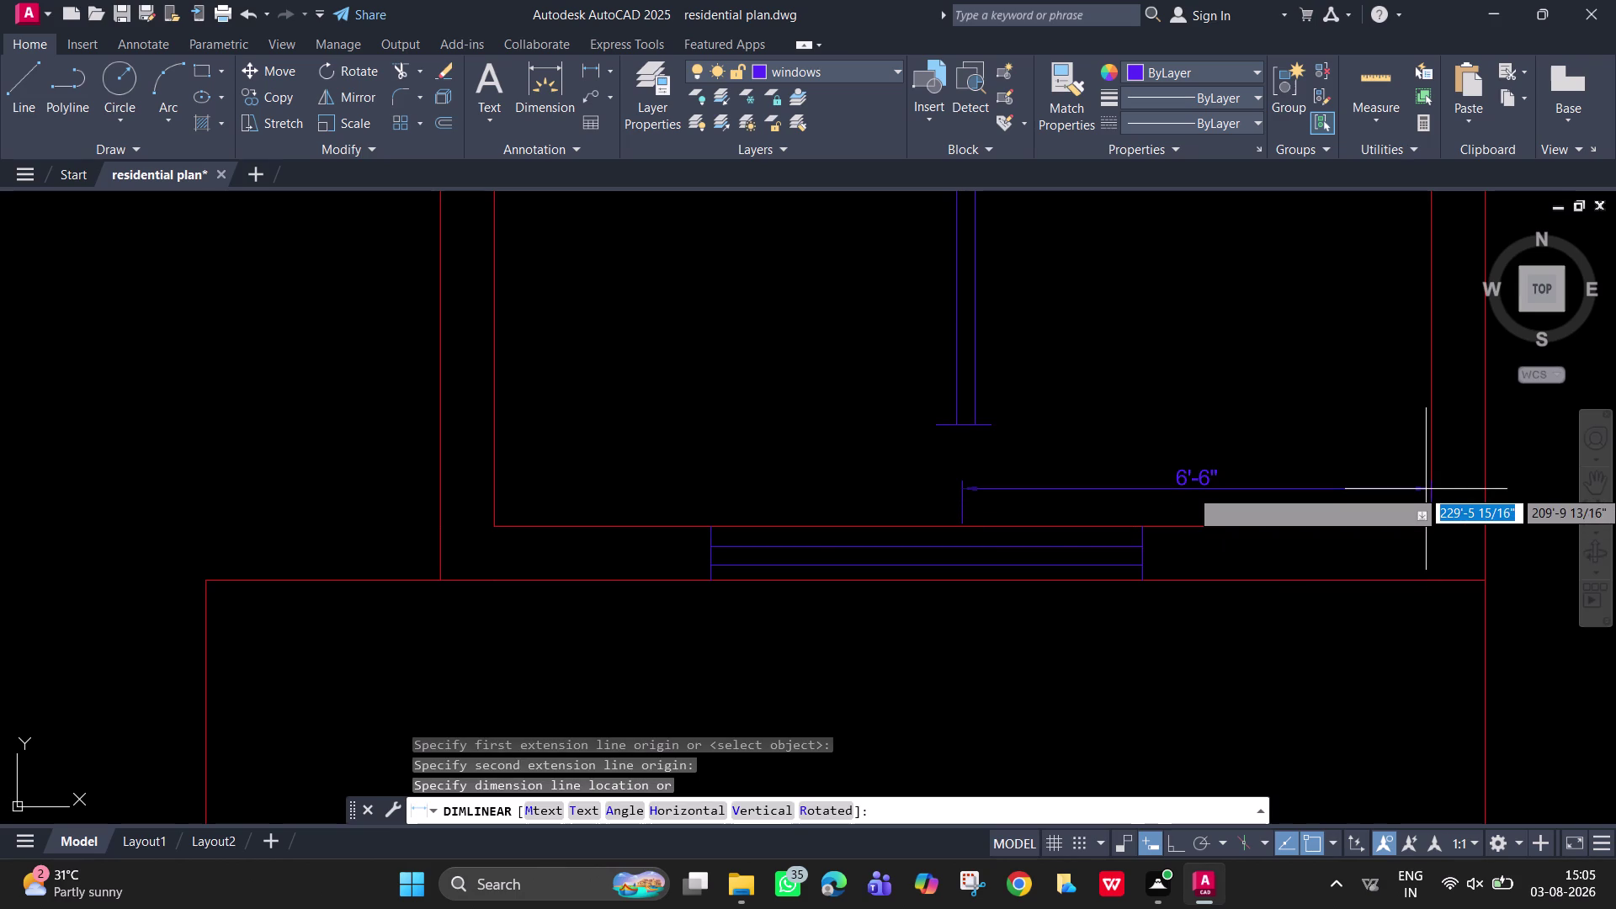
click(1426, 489)
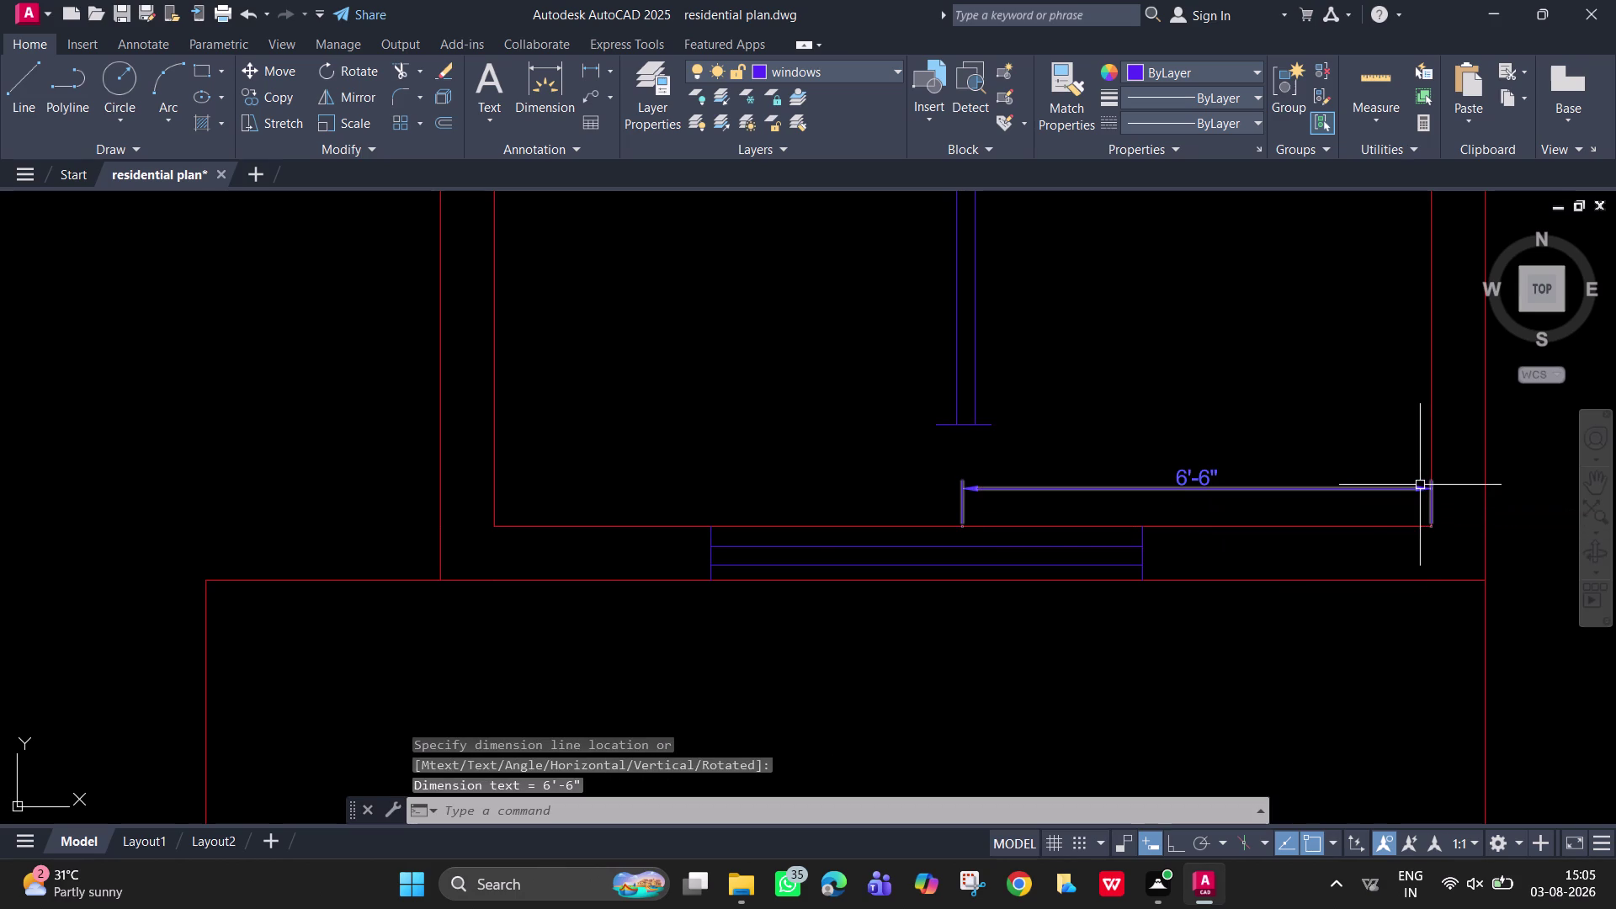
key(Escape)
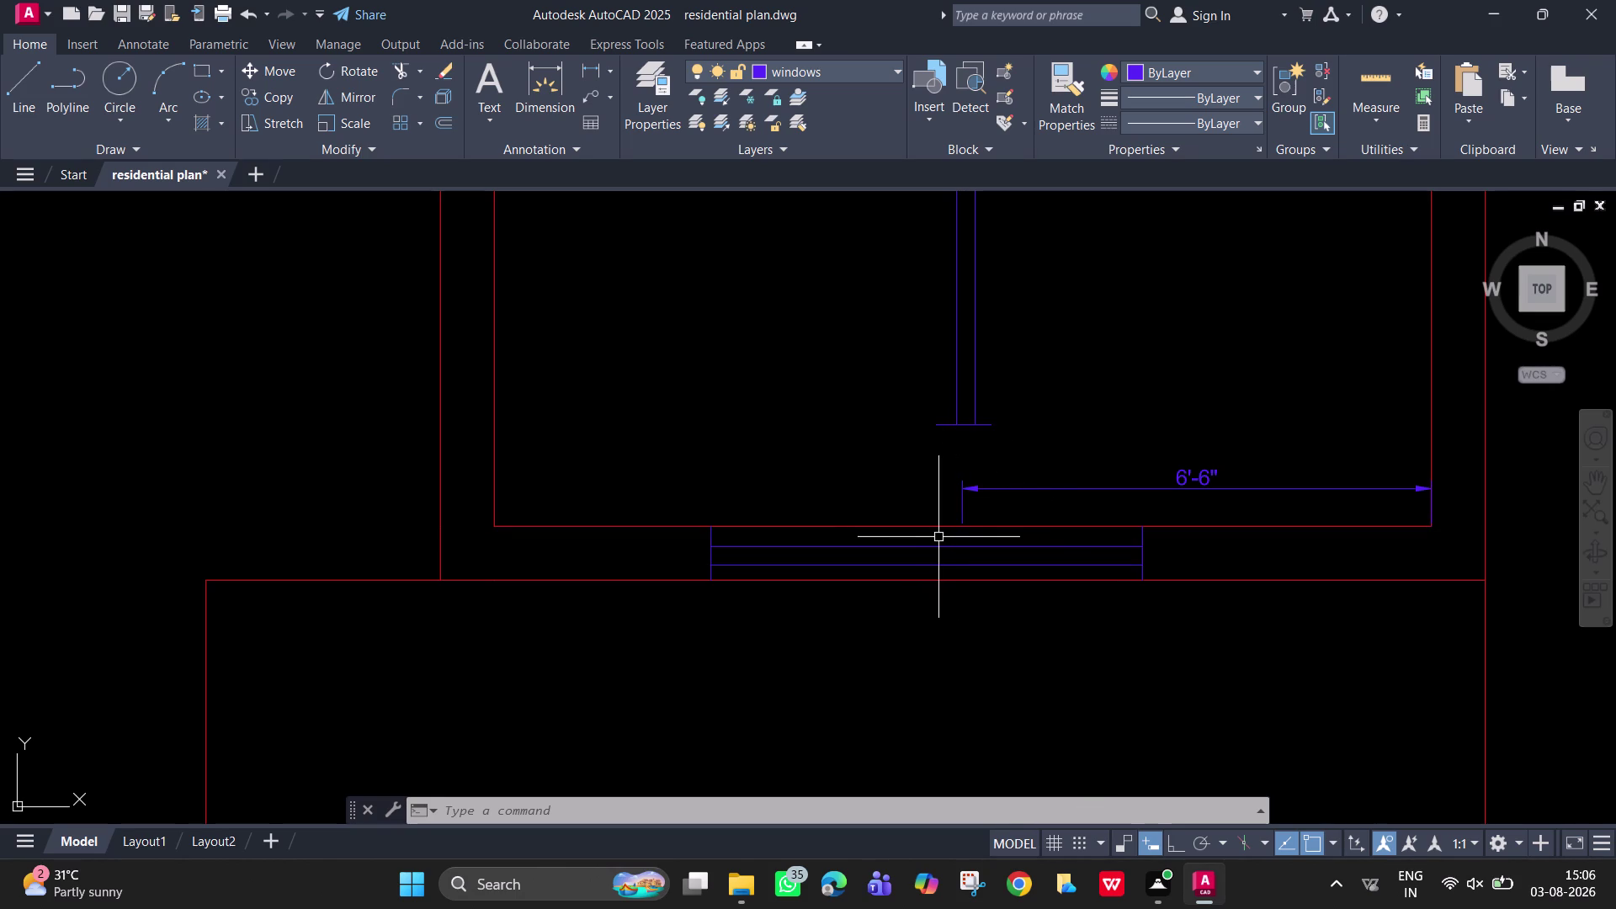
click(1155, 575)
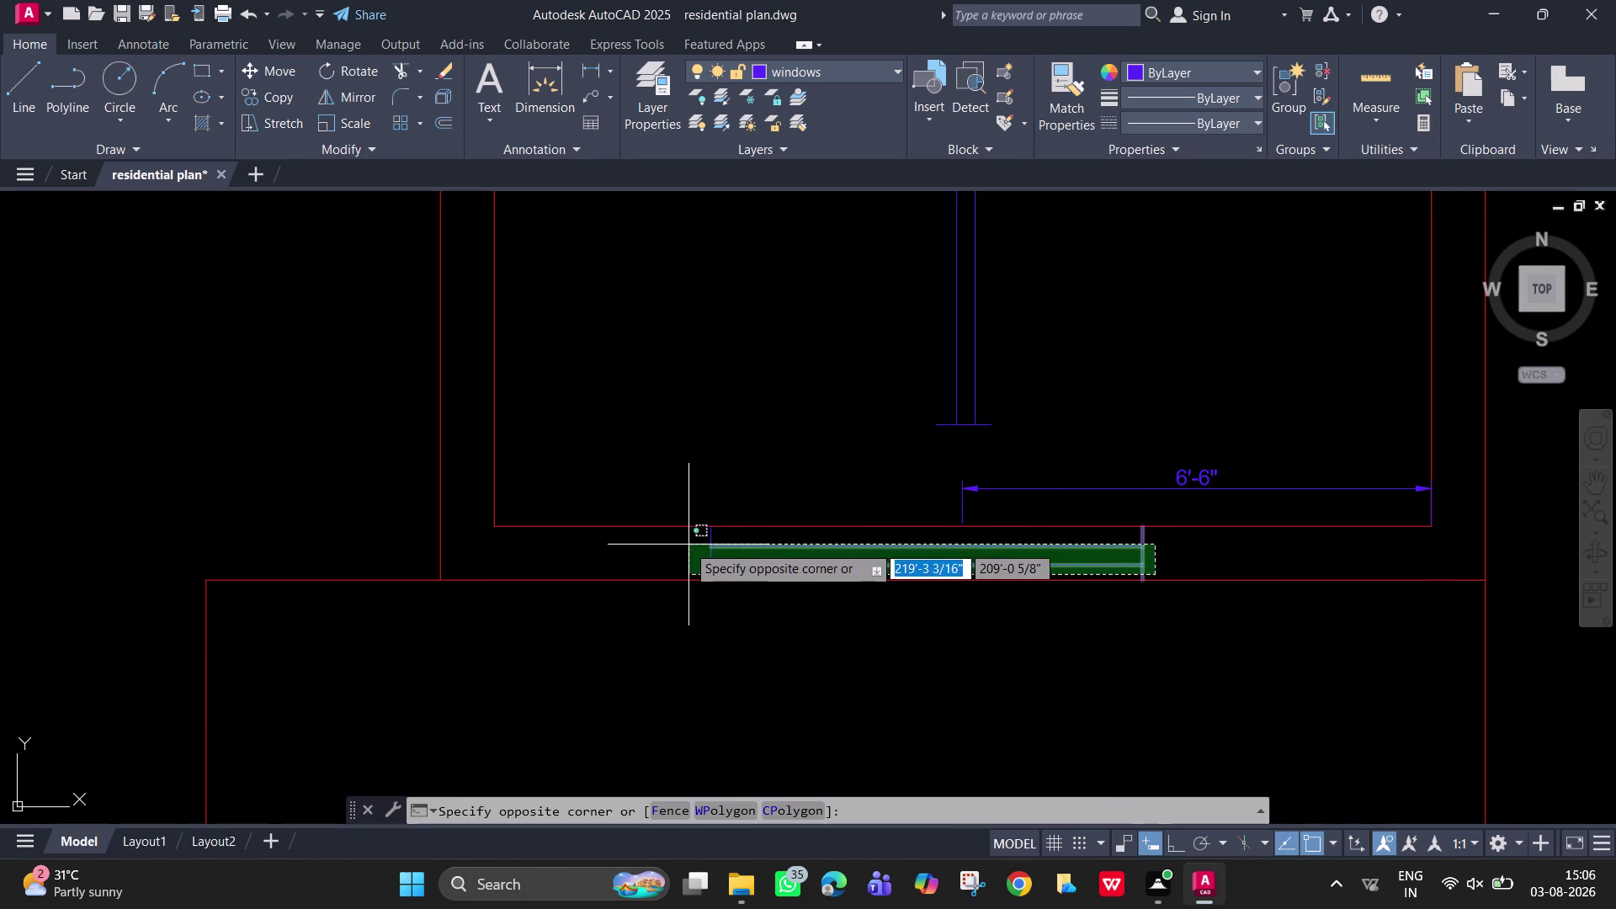
Move the window symbol from its midpoint to the wall's midpoint.
click(680, 544)
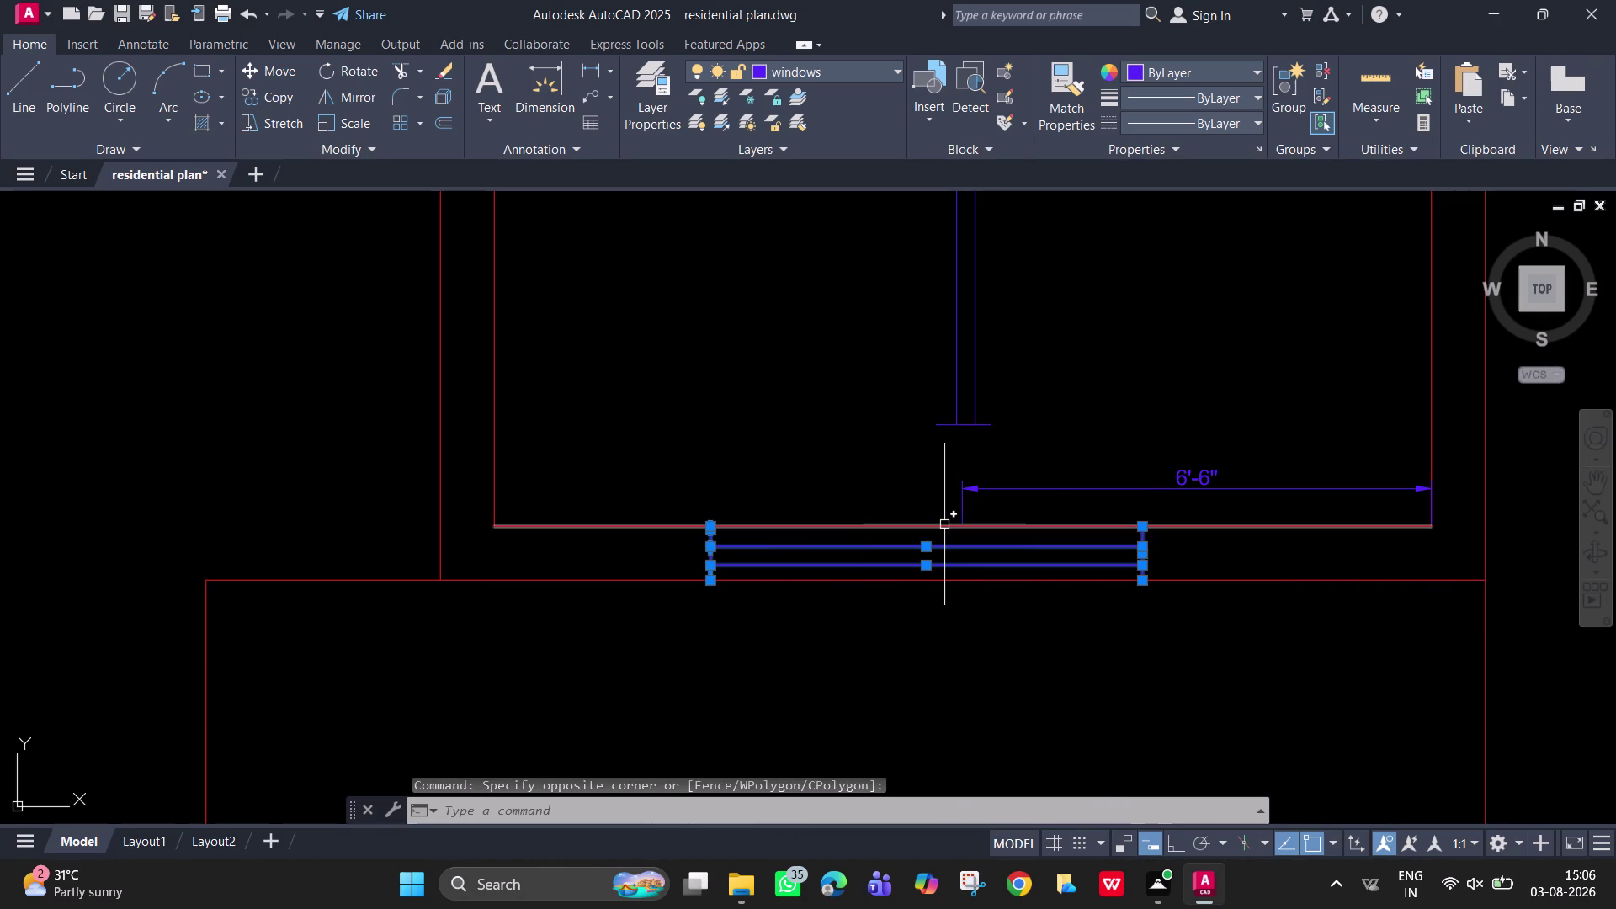
text(m)
key(space)
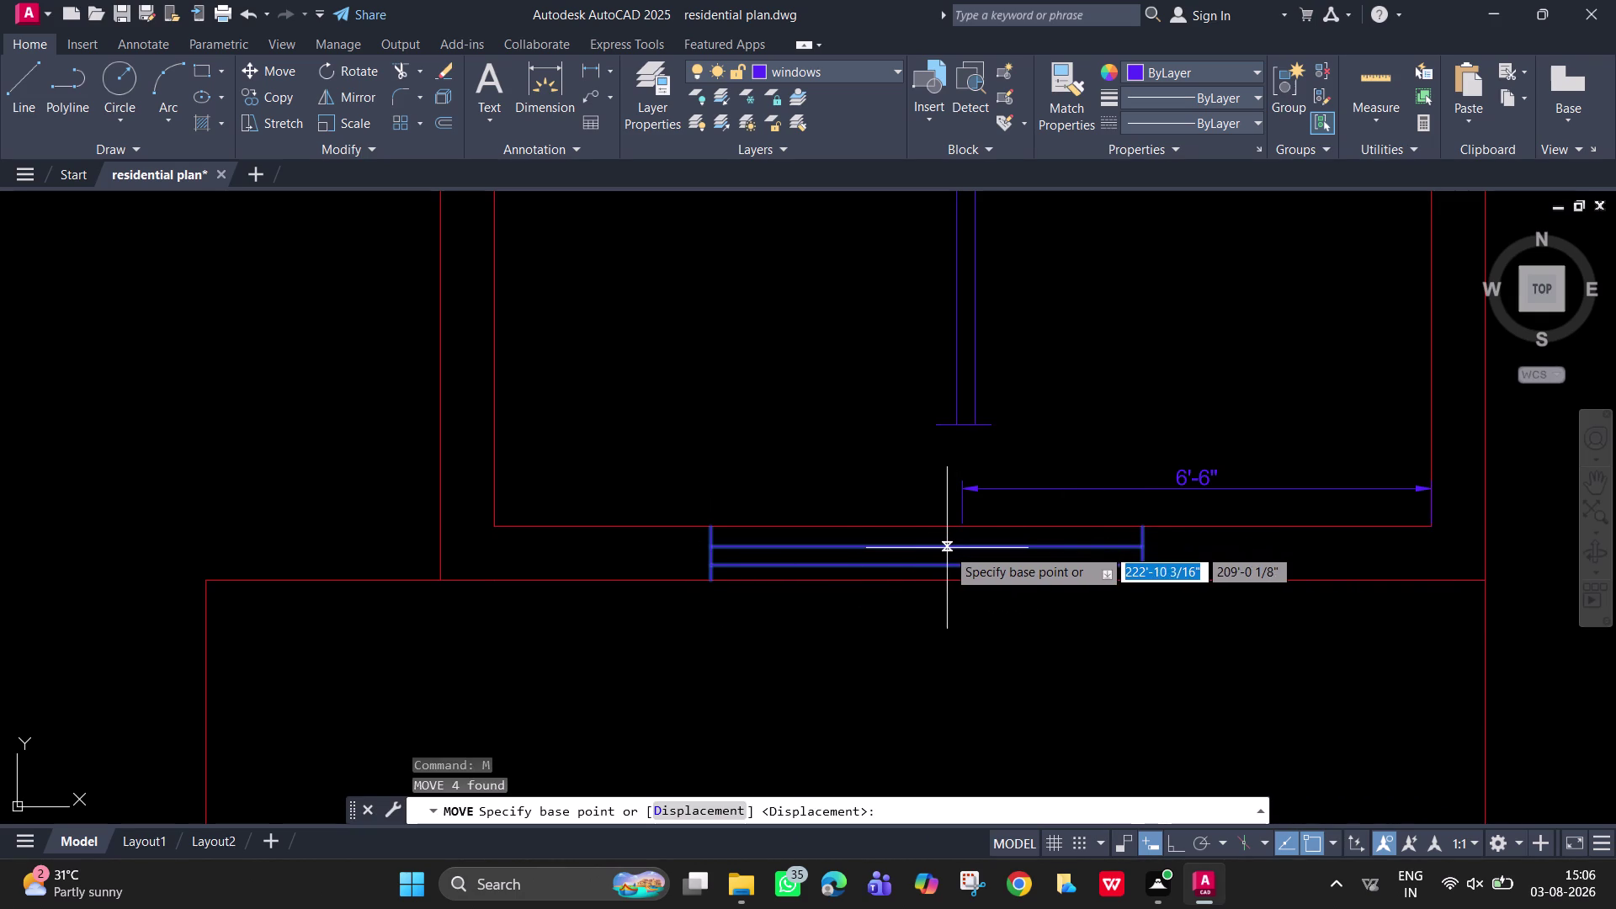
click(929, 545)
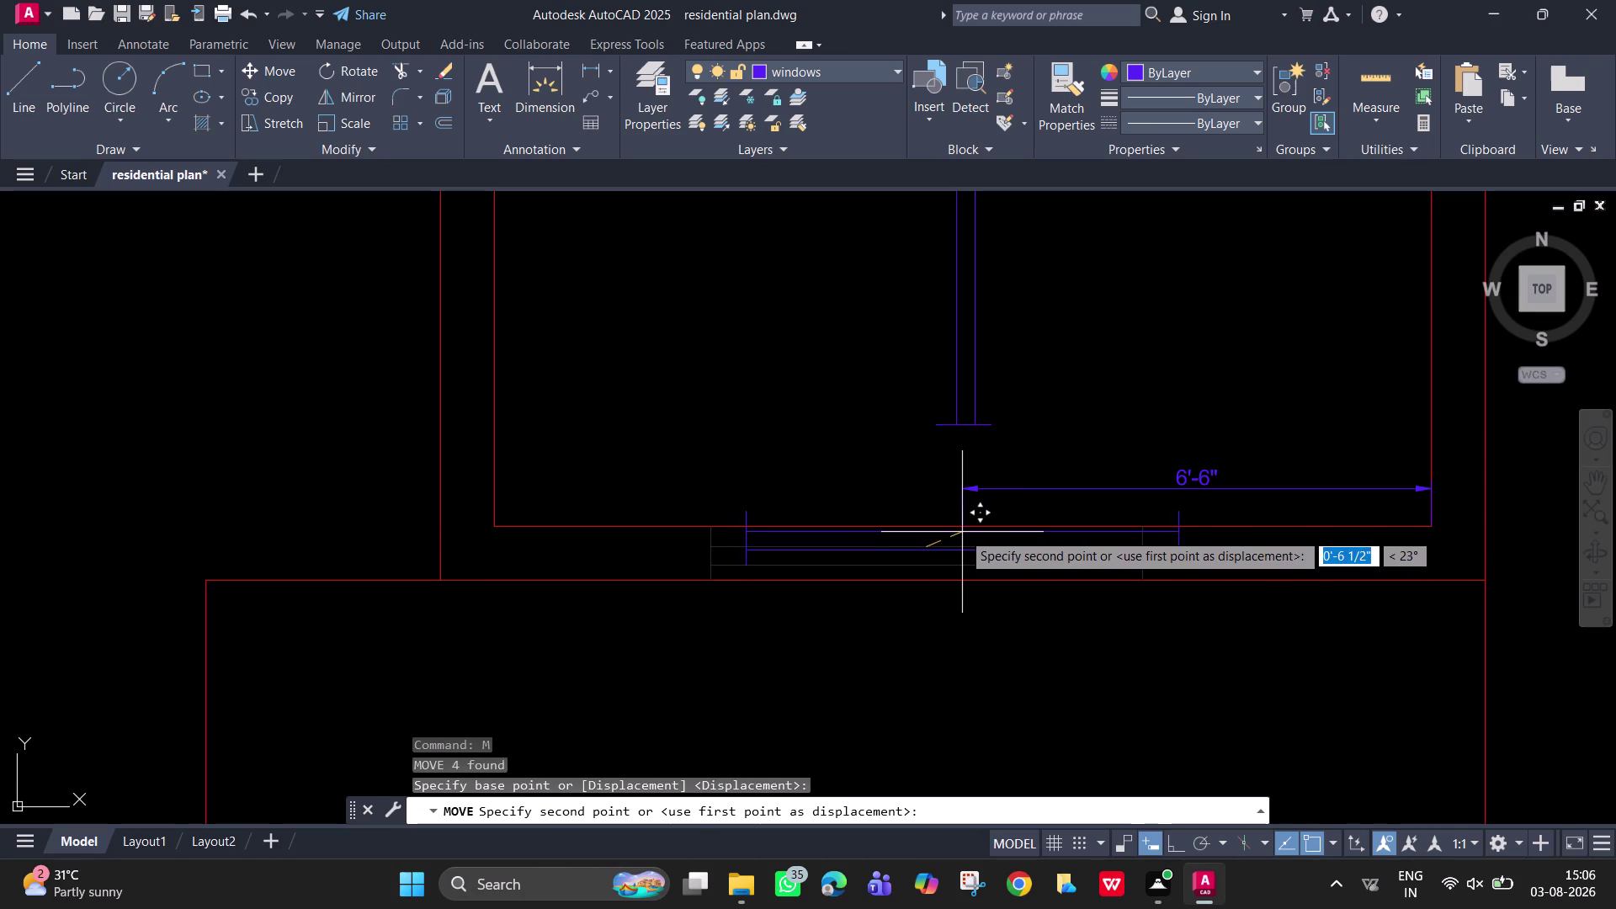
click(959, 528)
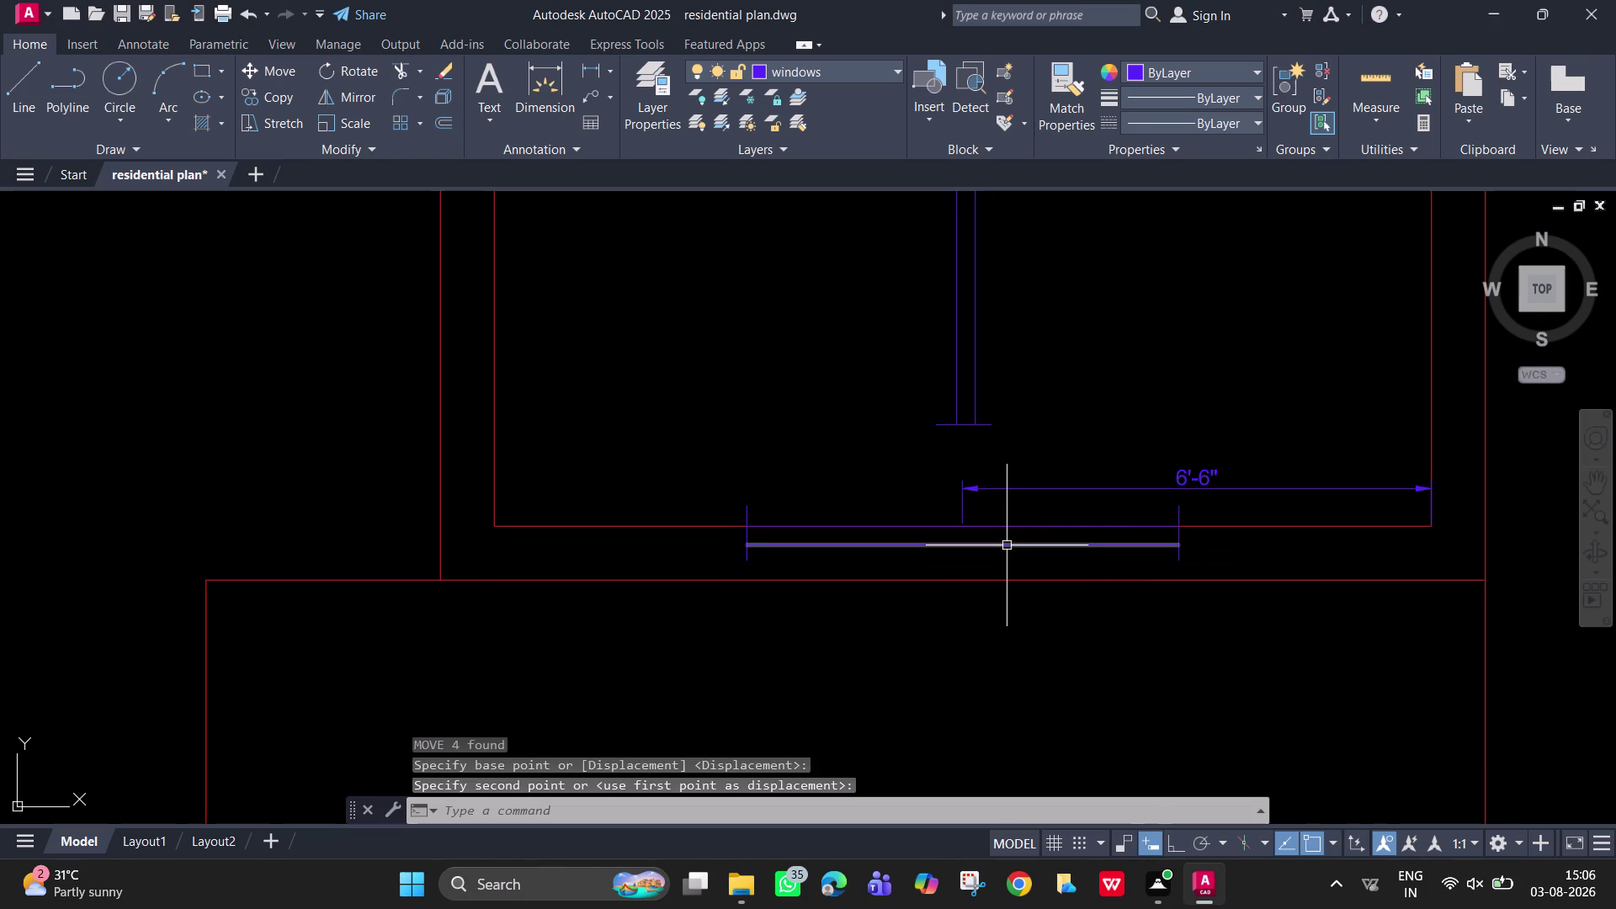
key(Escape)
Move the window symbol straight down, with Ortho on, into the wall thickness.
click(1023, 546)
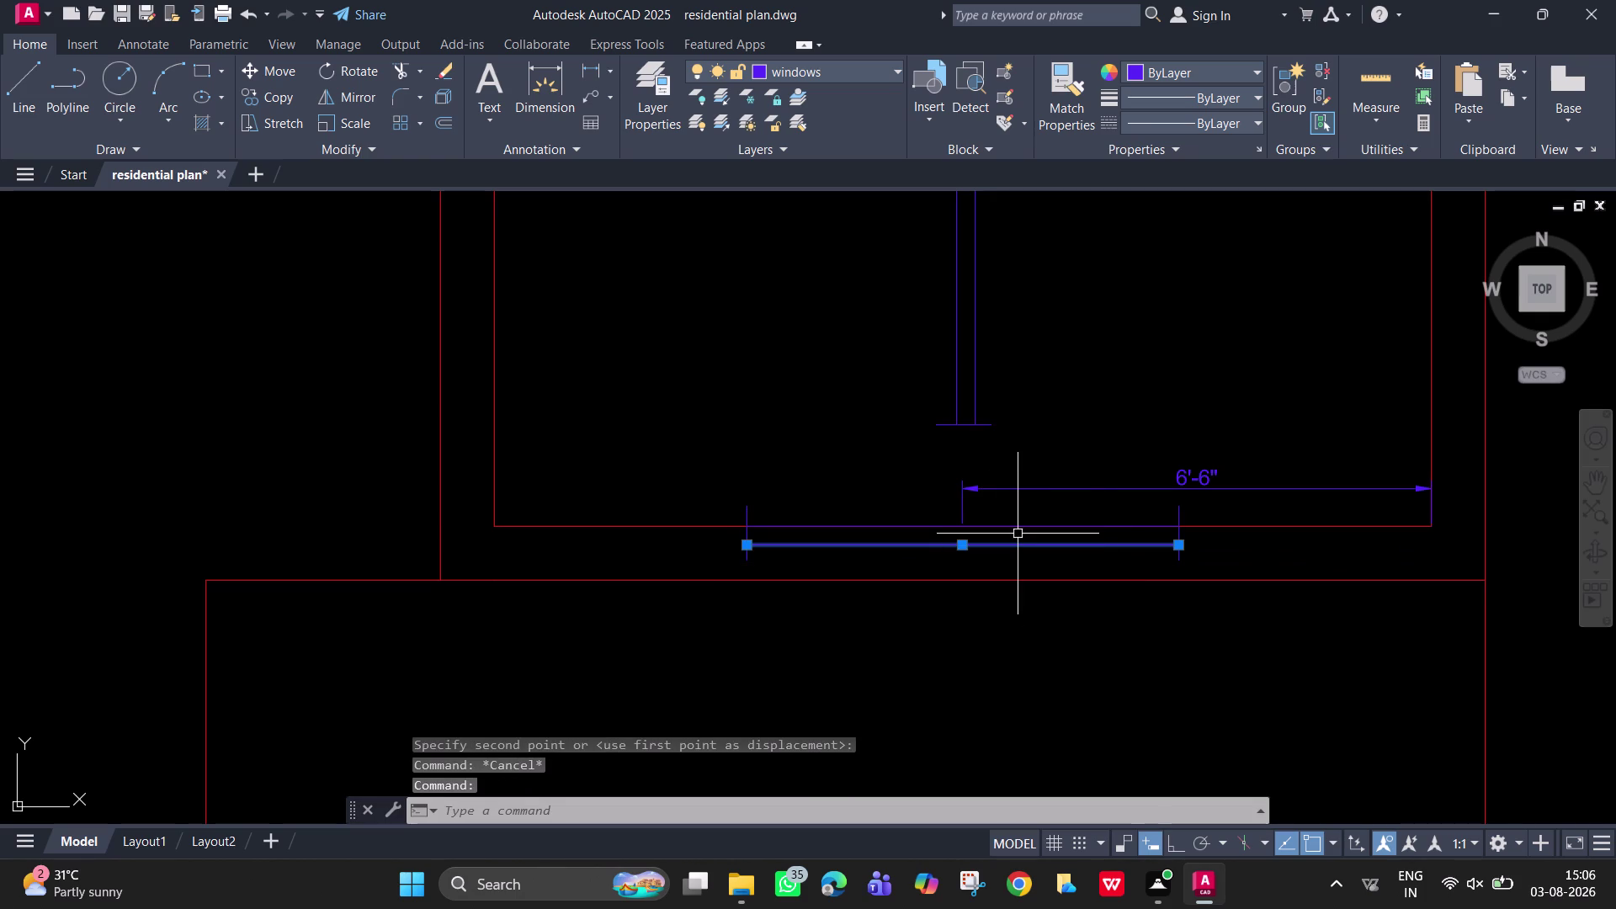
click(1015, 533)
click(1013, 530)
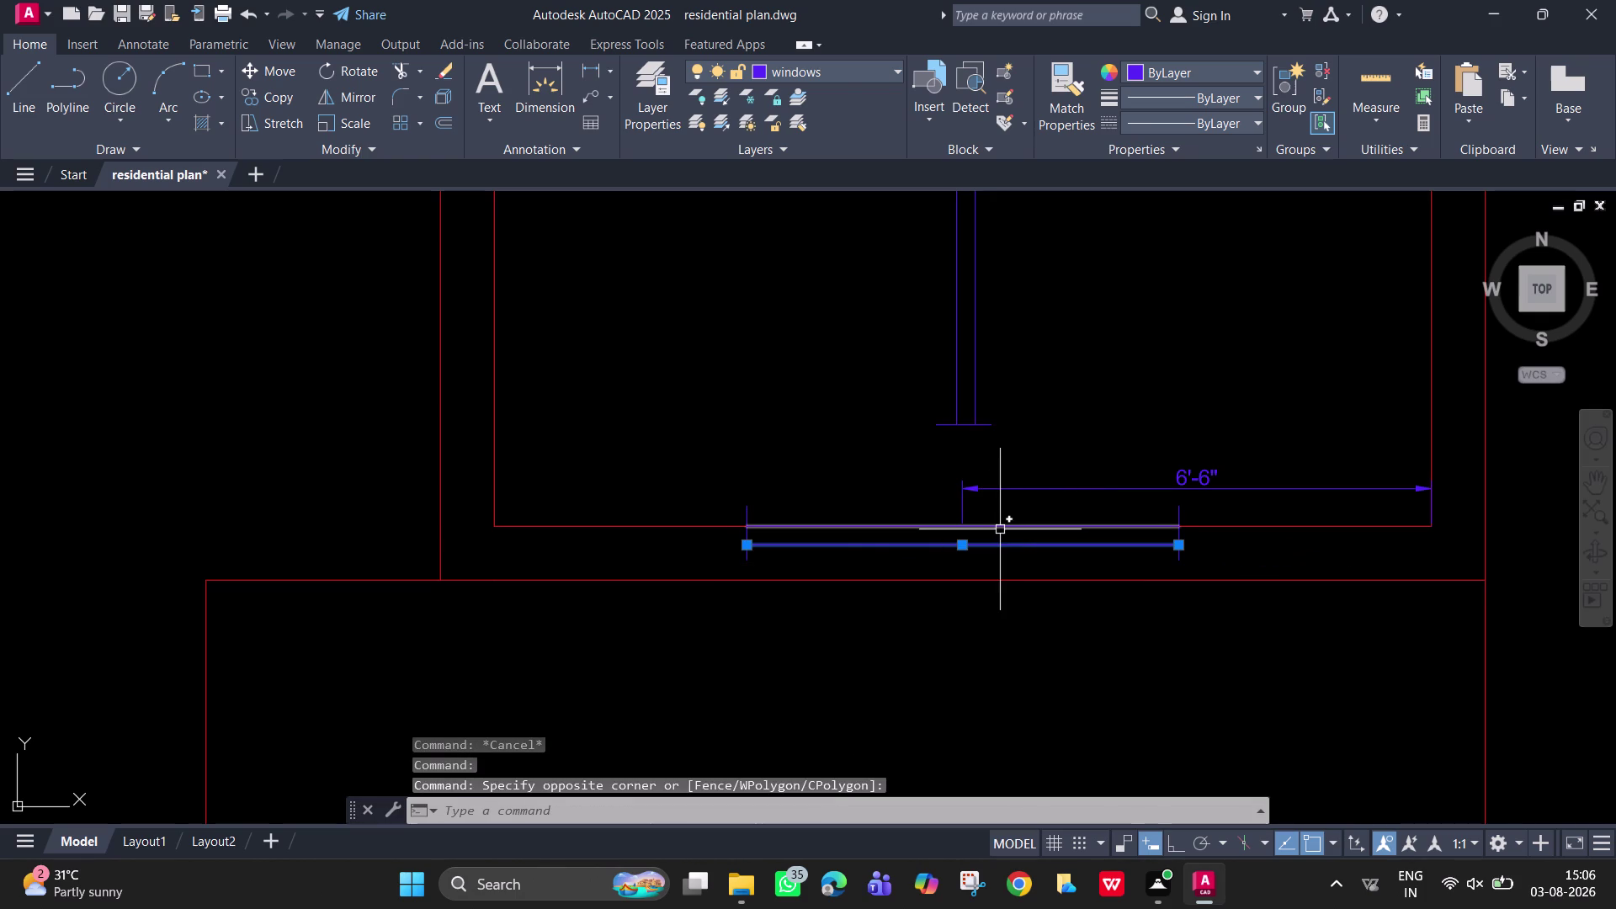
click(1000, 529)
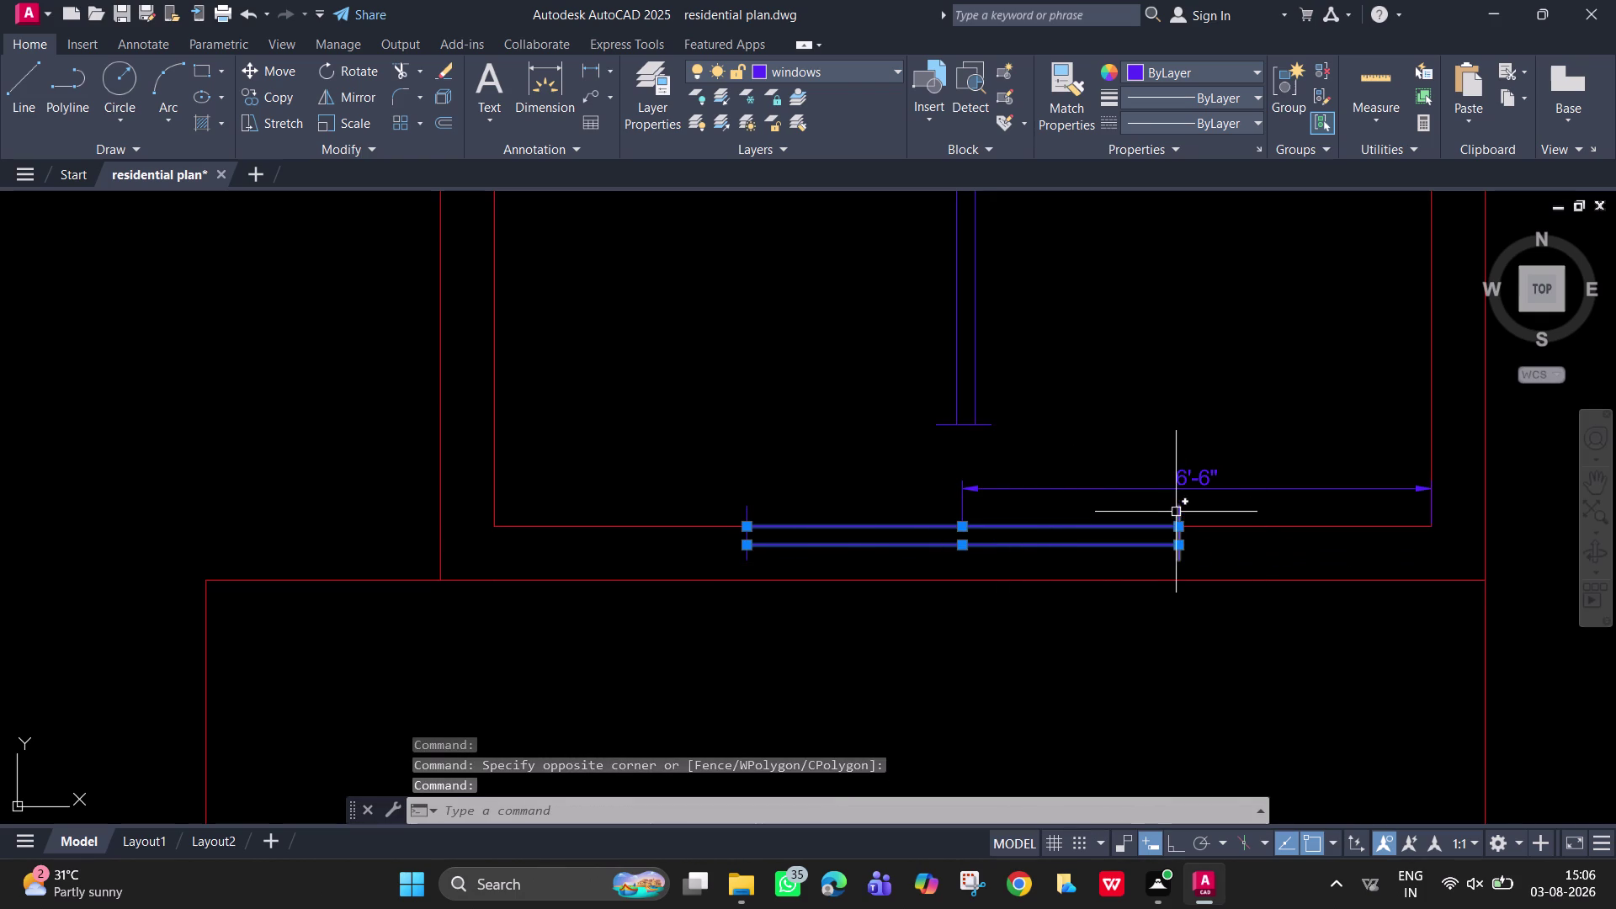
click(1177, 511)
click(744, 511)
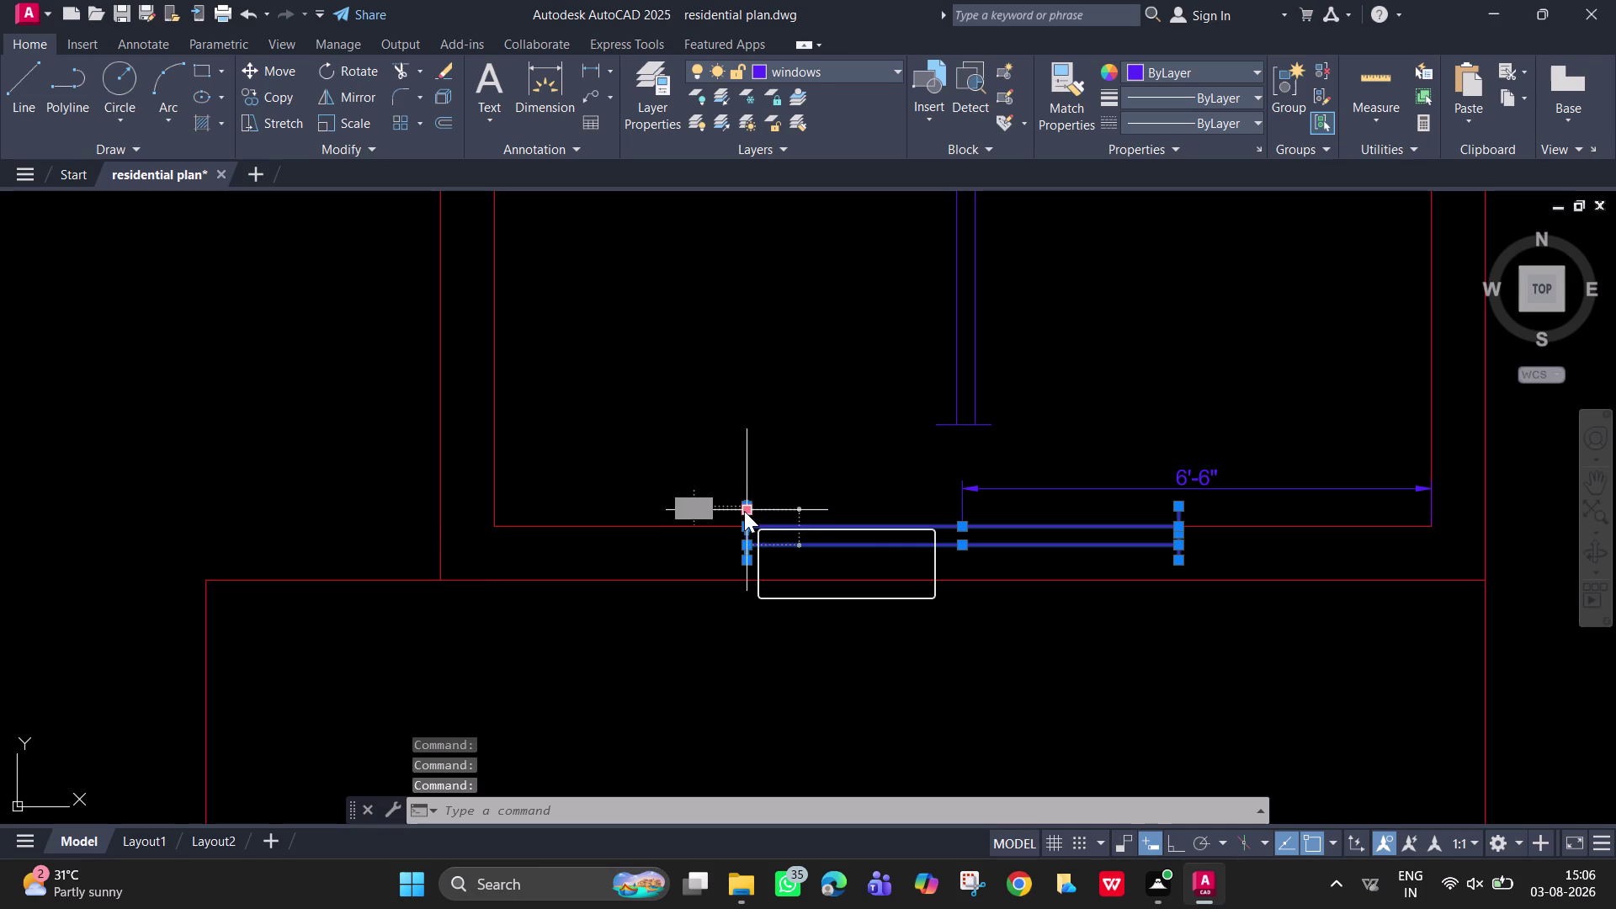
key(m)
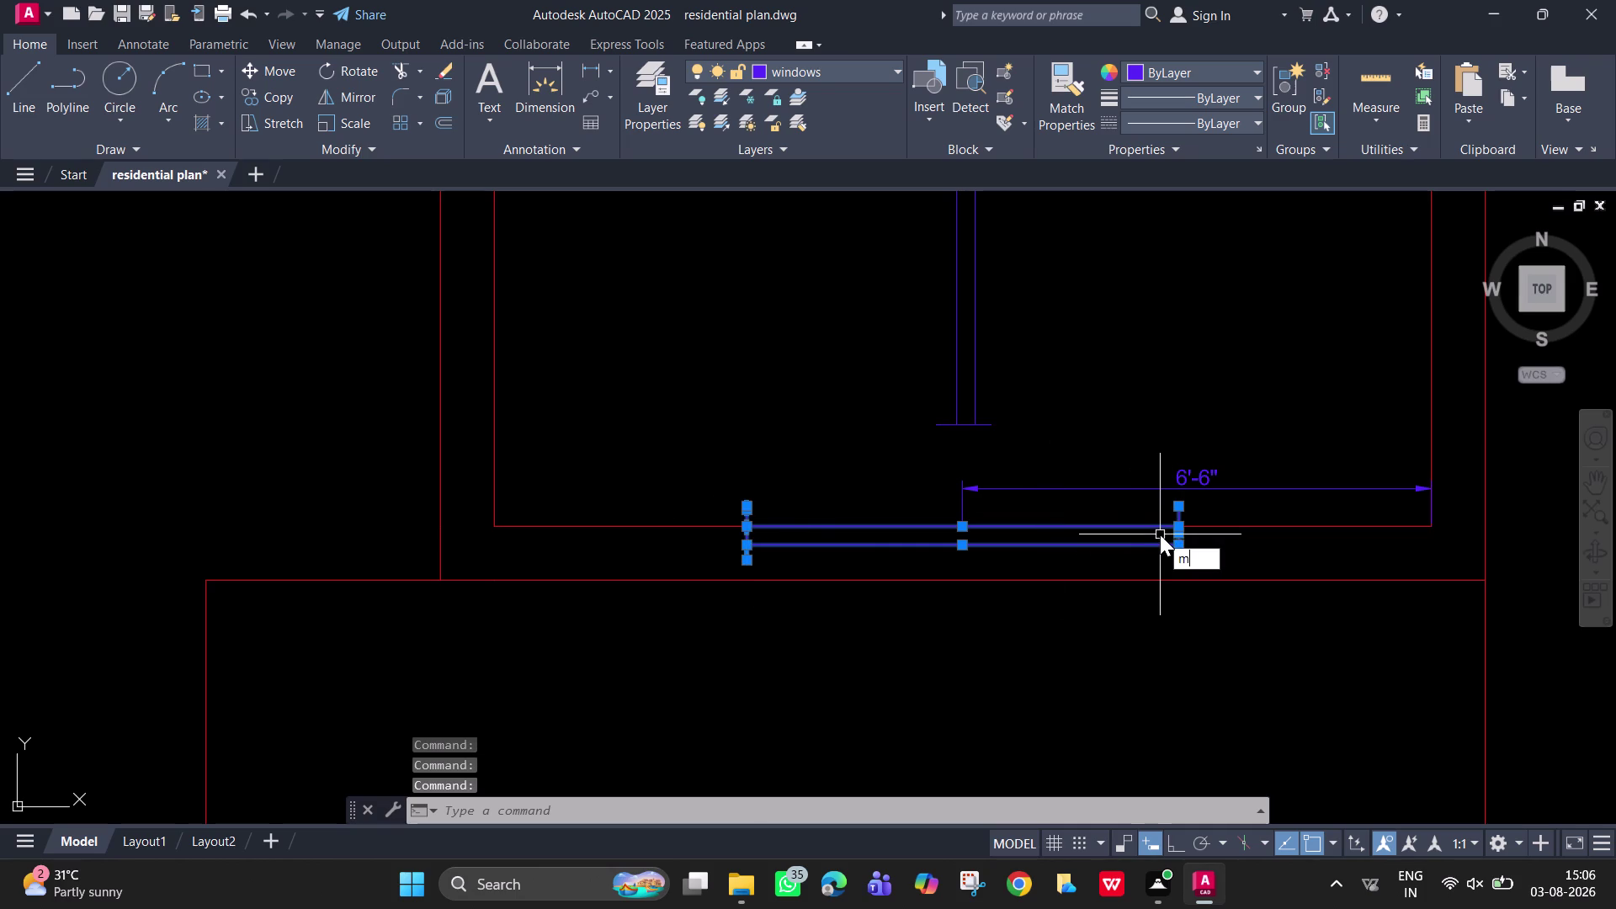
key(space)
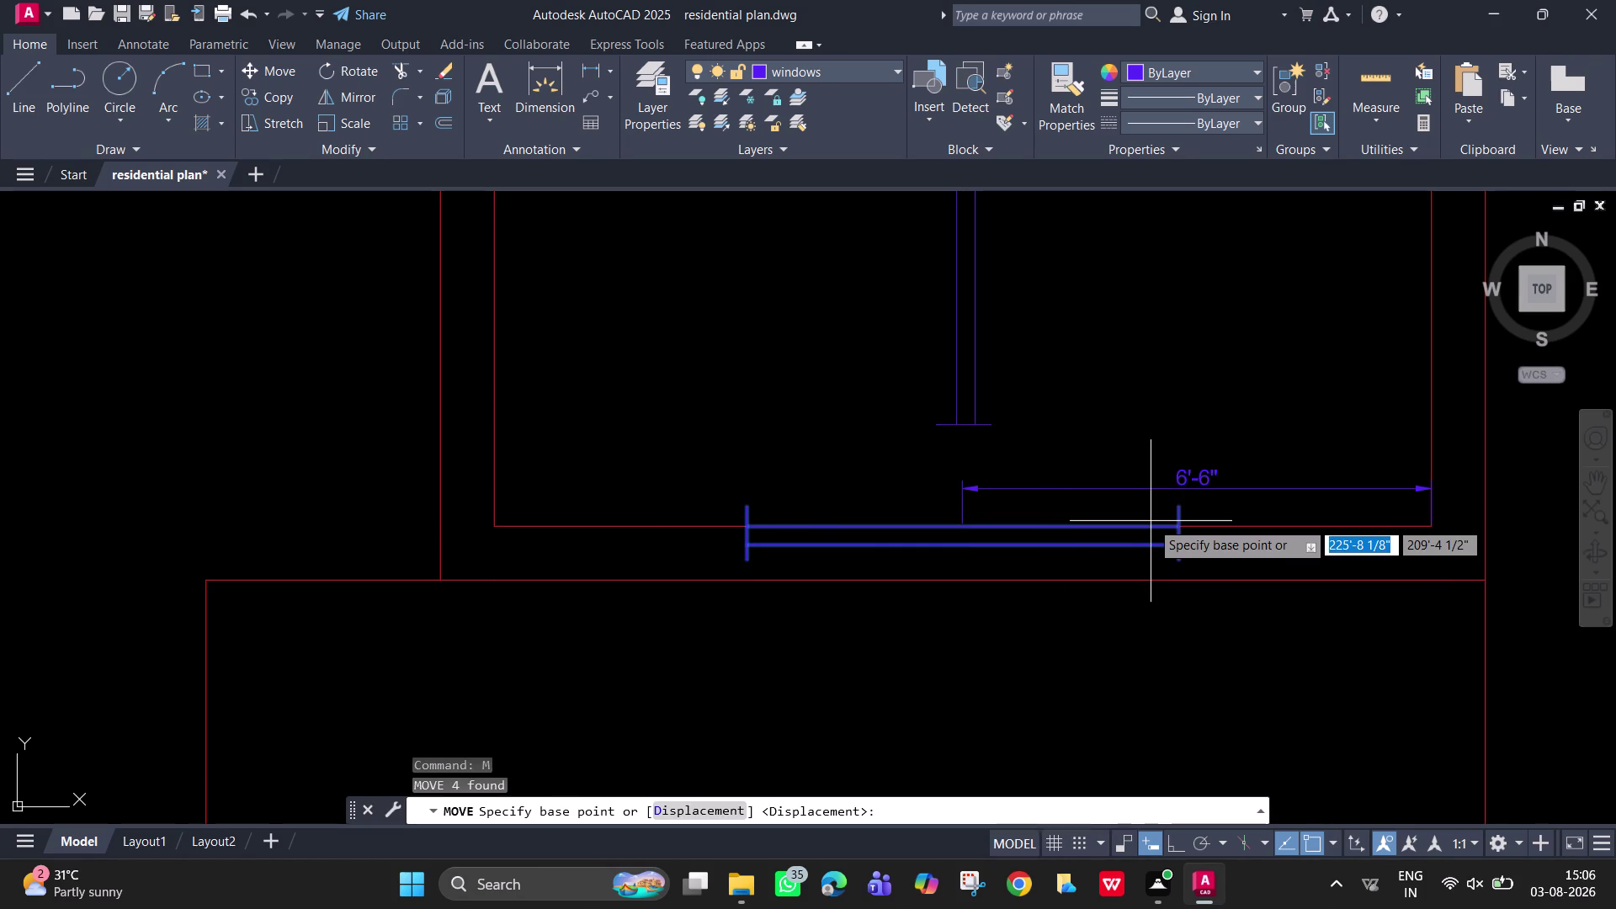
key(F8)
click(1178, 511)
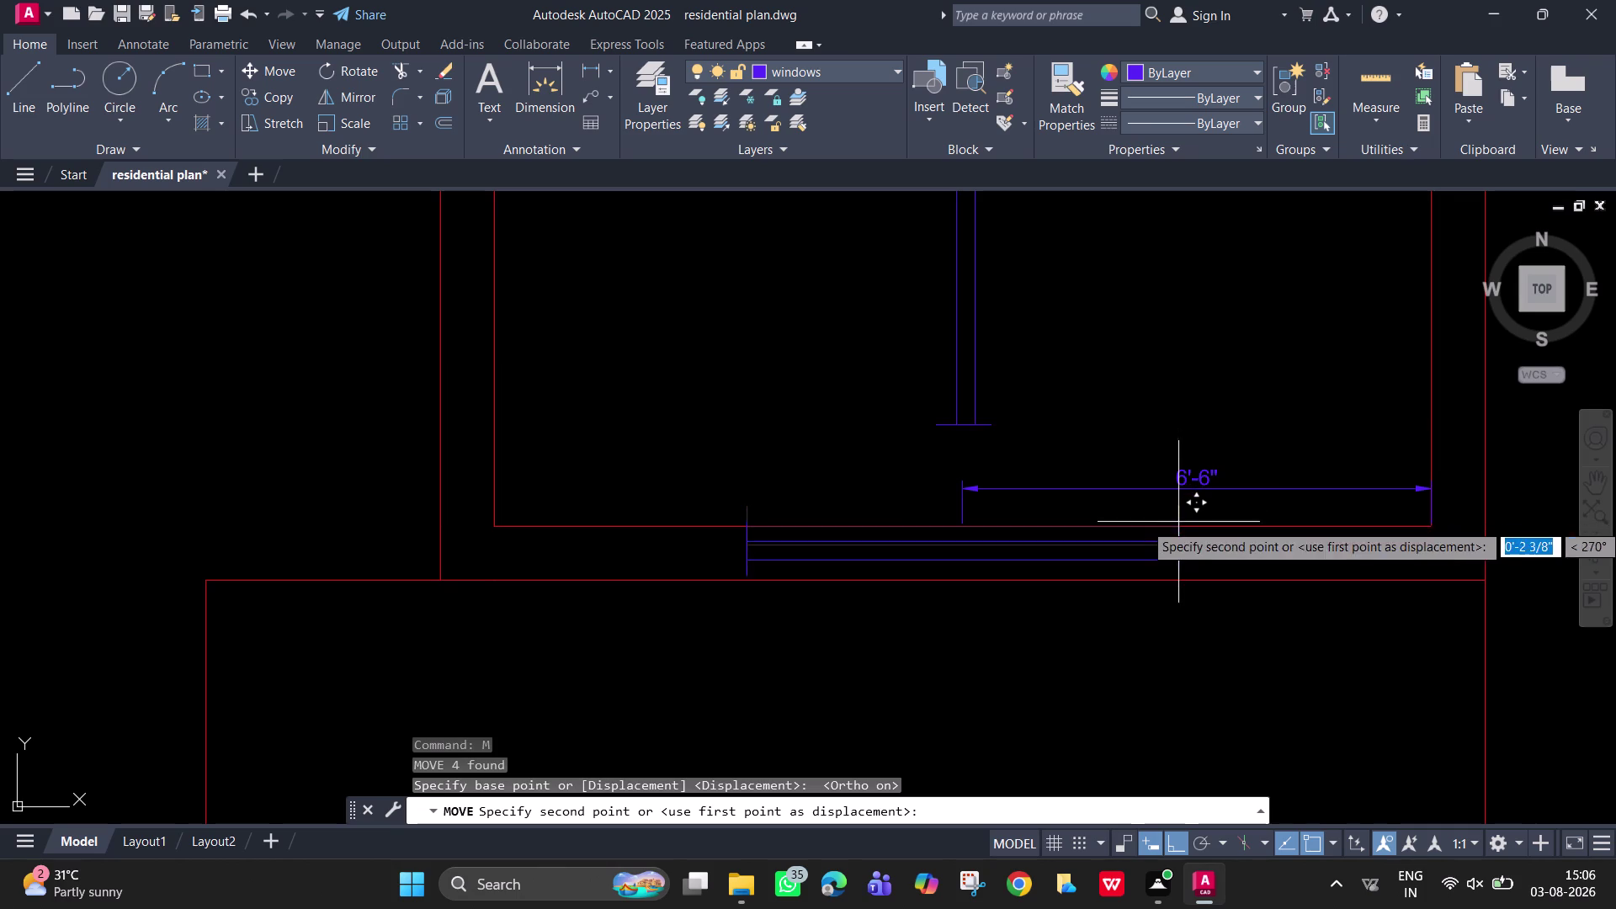
scroll(up, 3)
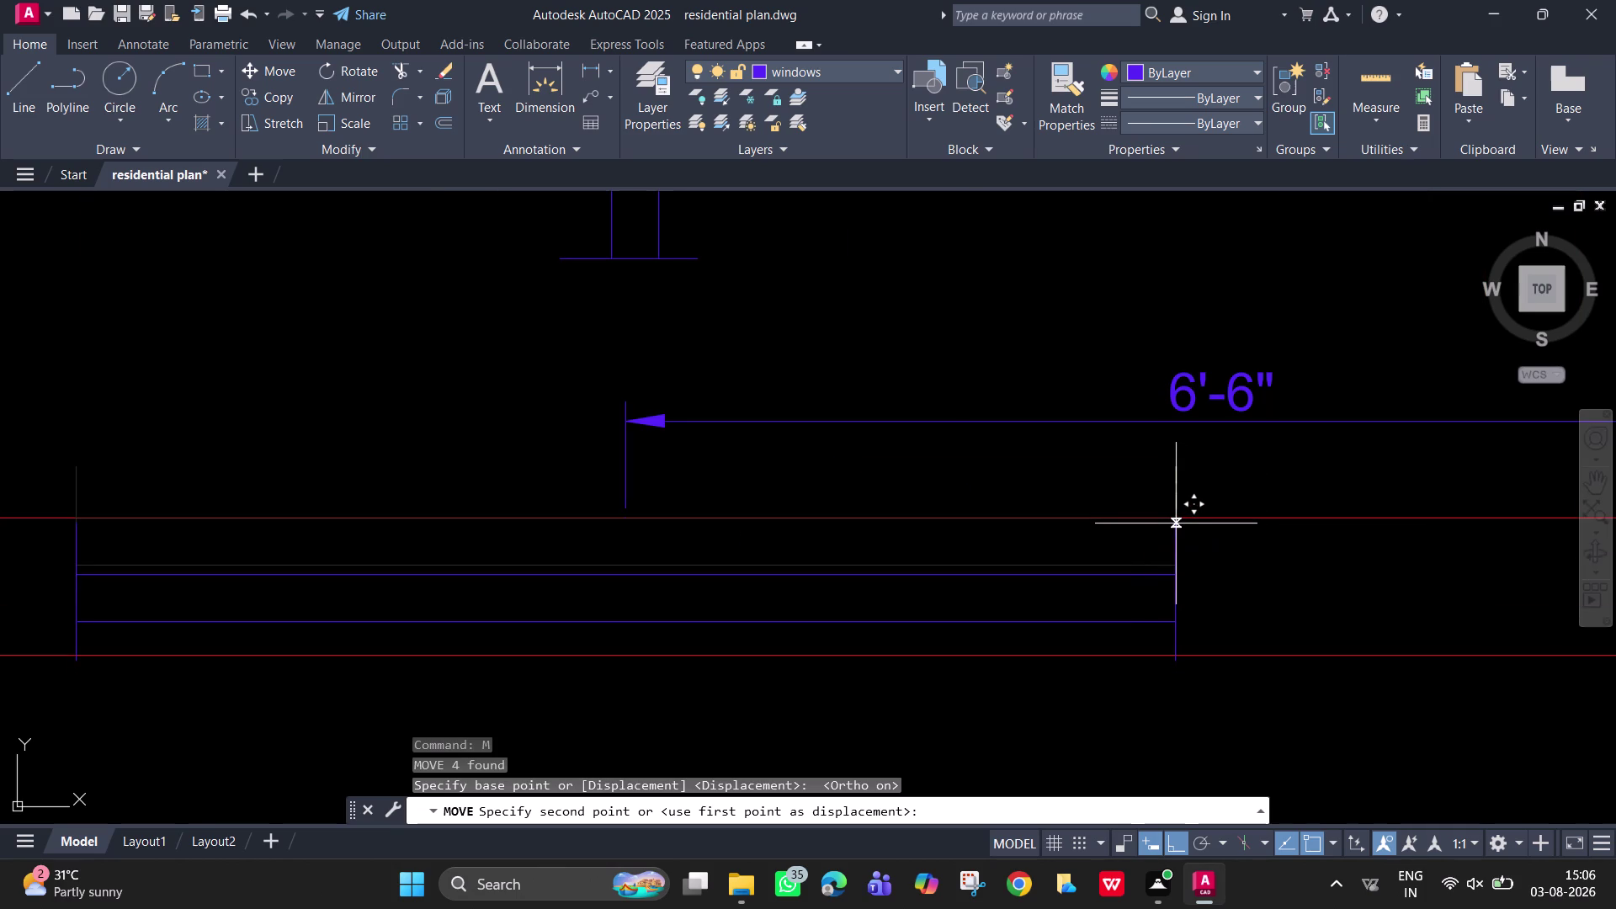
click(1176, 520)
key(Escape)
Delete the 6'-6" guide dimension.
drag(946, 409, 940, 392)
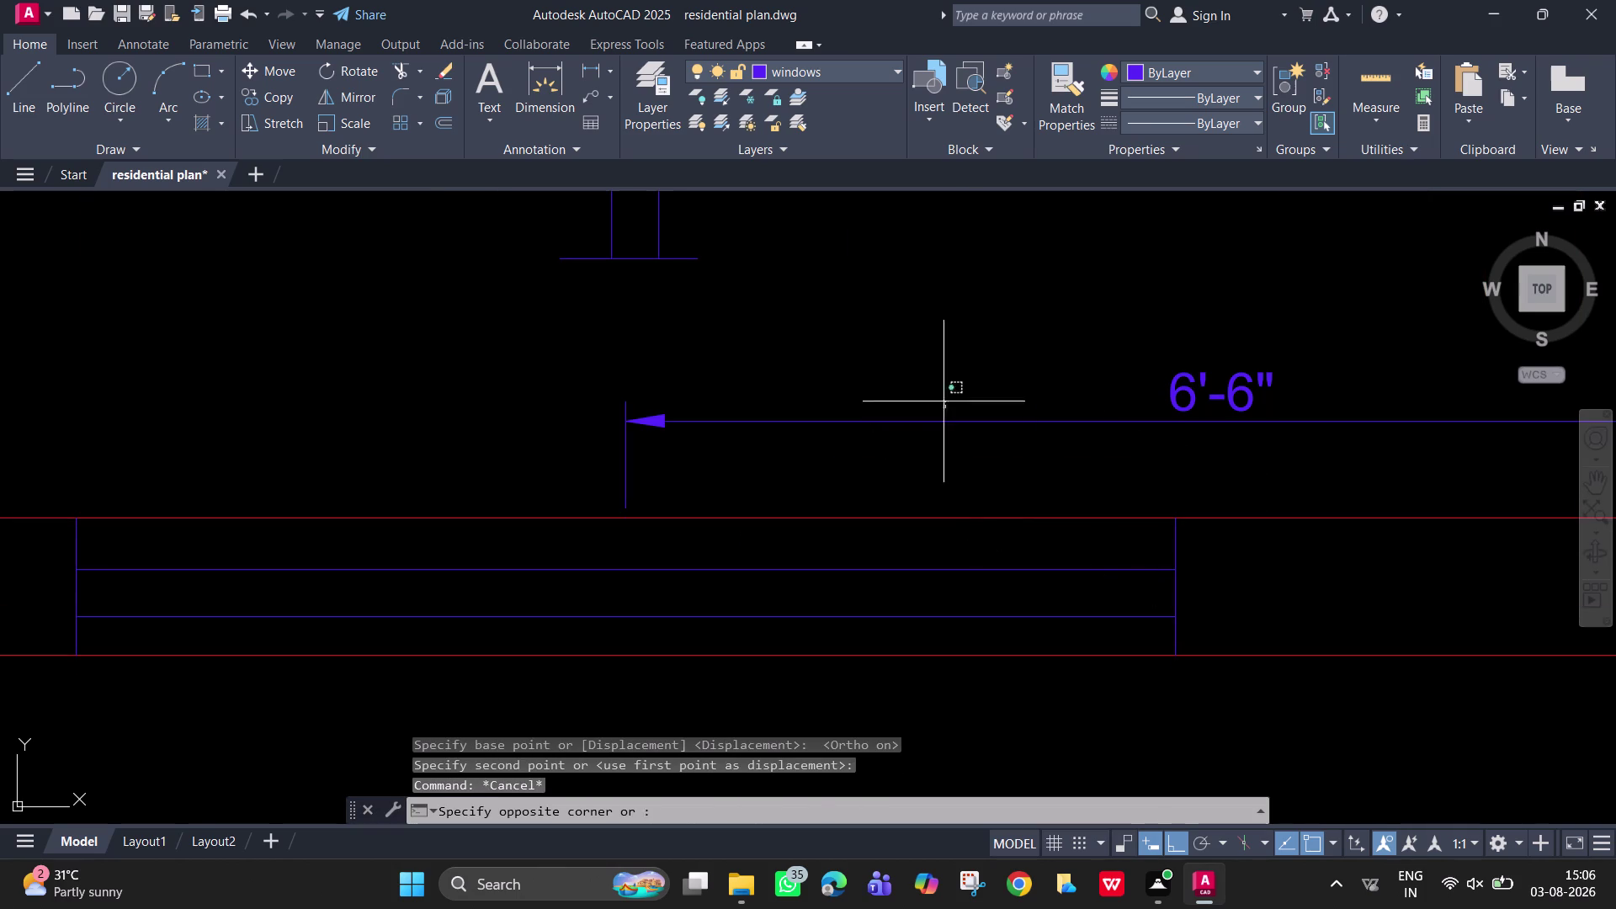
drag(940, 392, 935, 383)
click(503, 409)
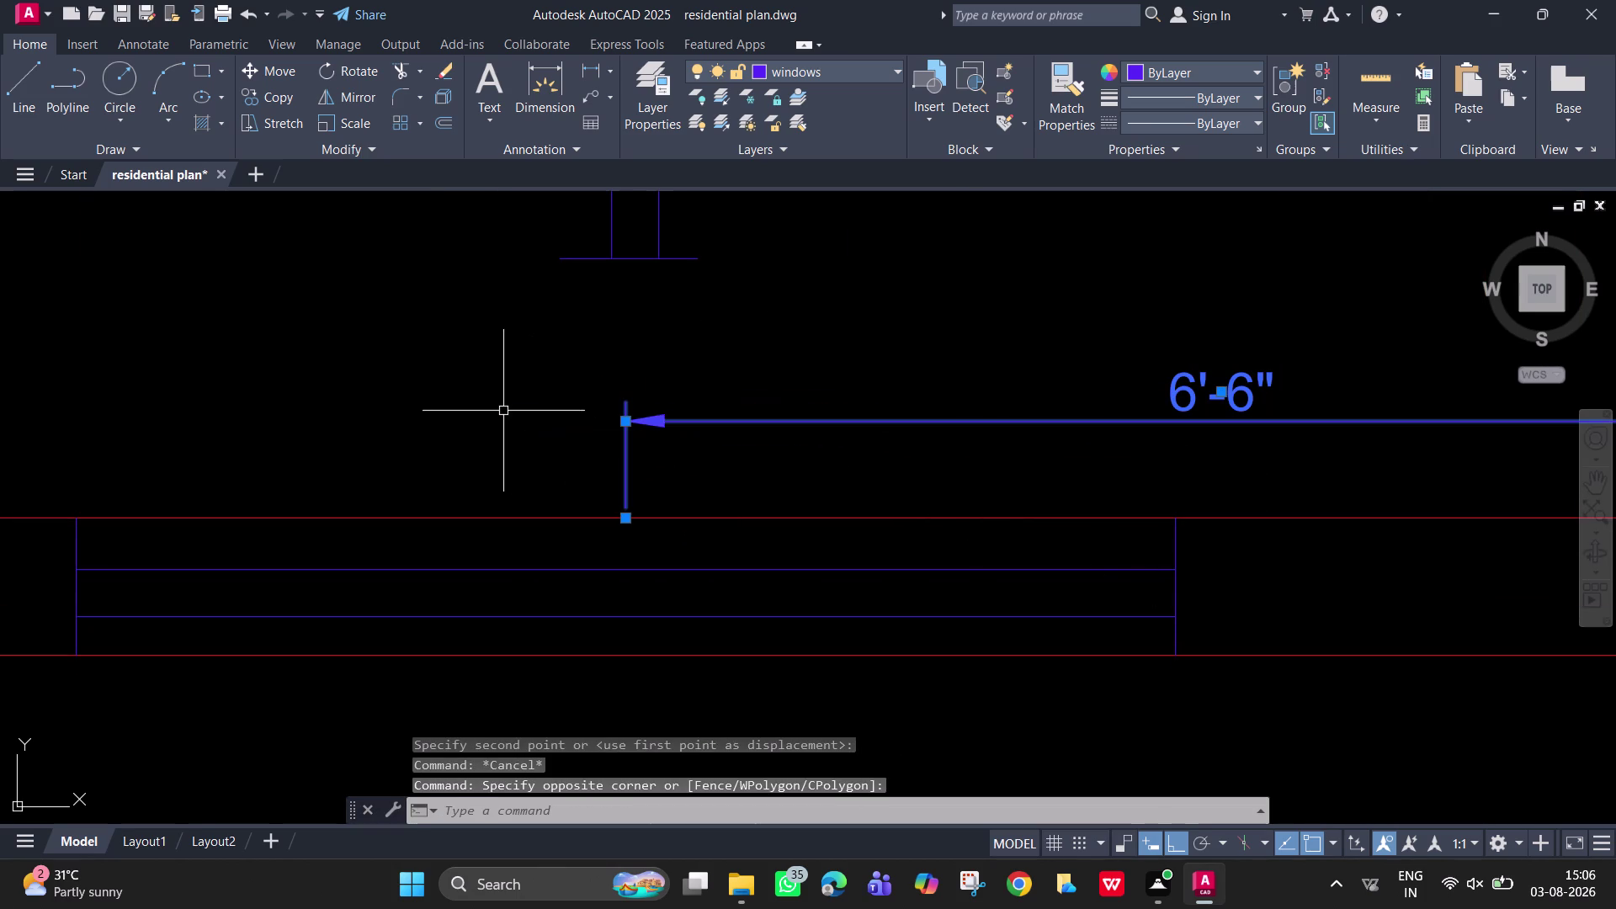
key(Delete)
scroll(down, 3)
Select and delete the vertical four-line window symbol.
middle_drag(636, 468, 776, 789)
drag(886, 679, 814, 641)
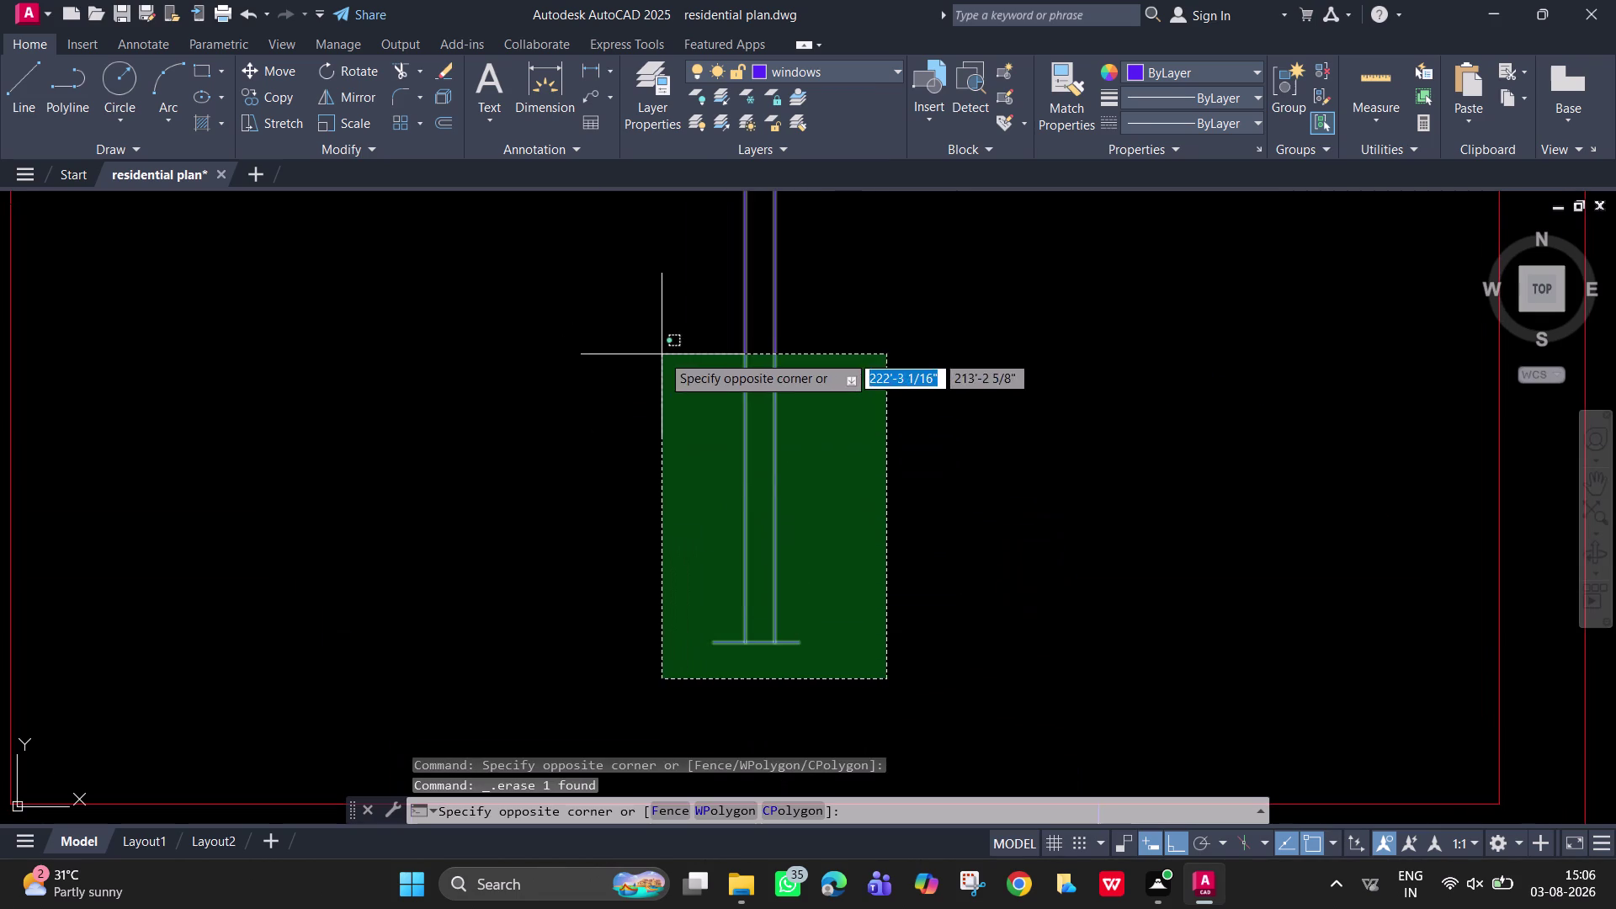
scroll(down, 3)
middle_drag(696, 419, 738, 534)
click(726, 197)
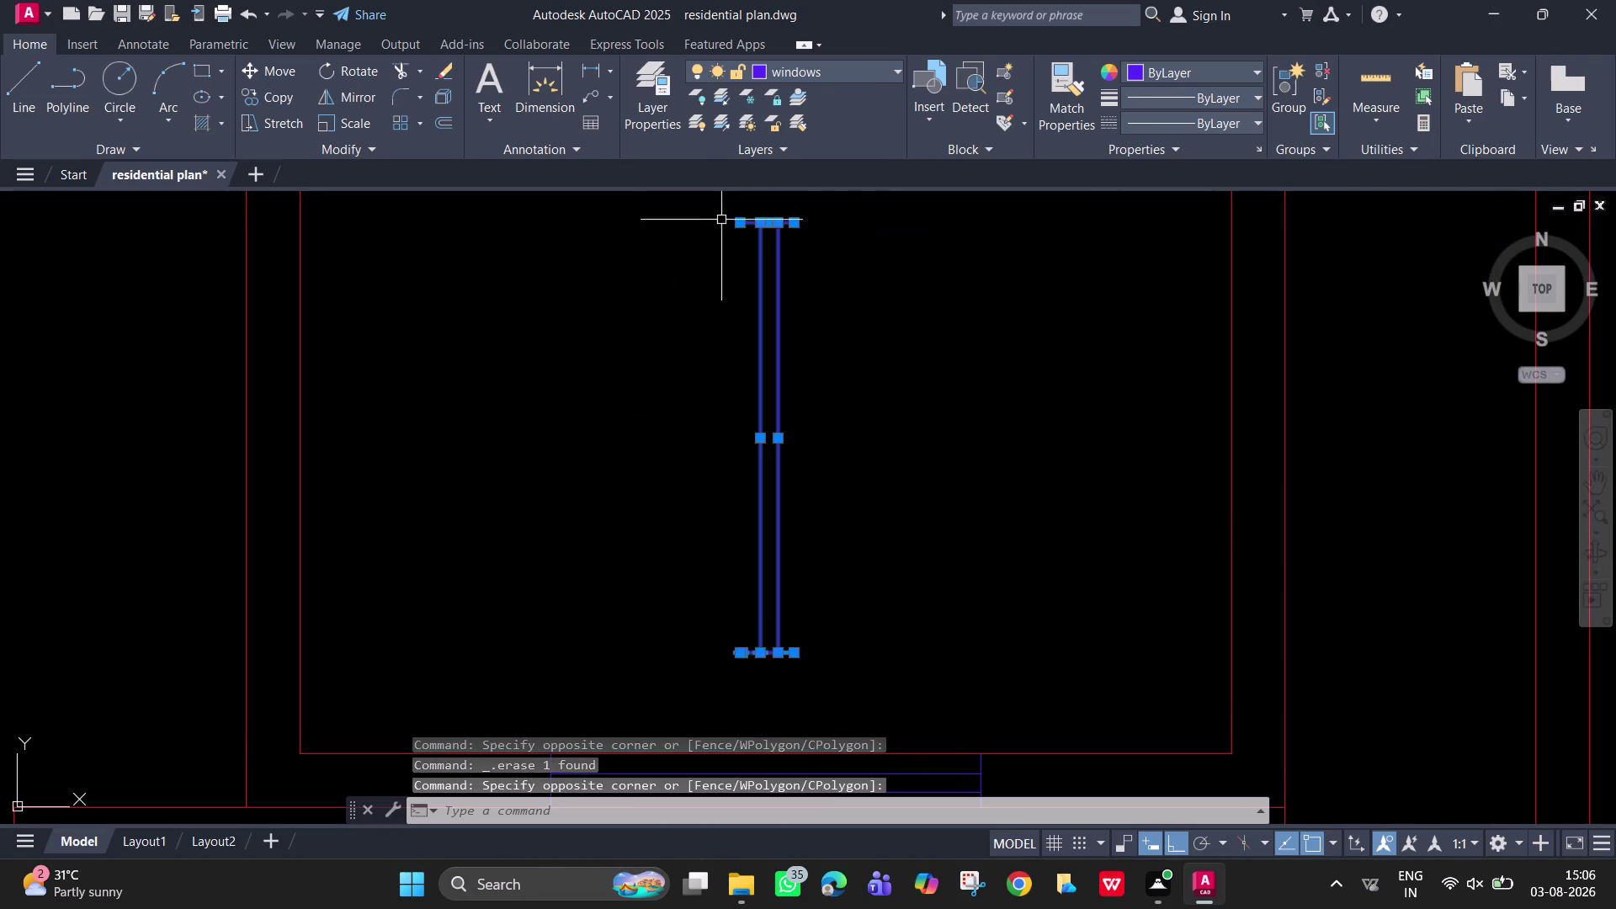
key(Delete)
scroll(down, 3)
Pan to the window below the left room and select the room's lower wall line.
middle_drag(758, 347, 1077, 312)
scroll(up, 3)
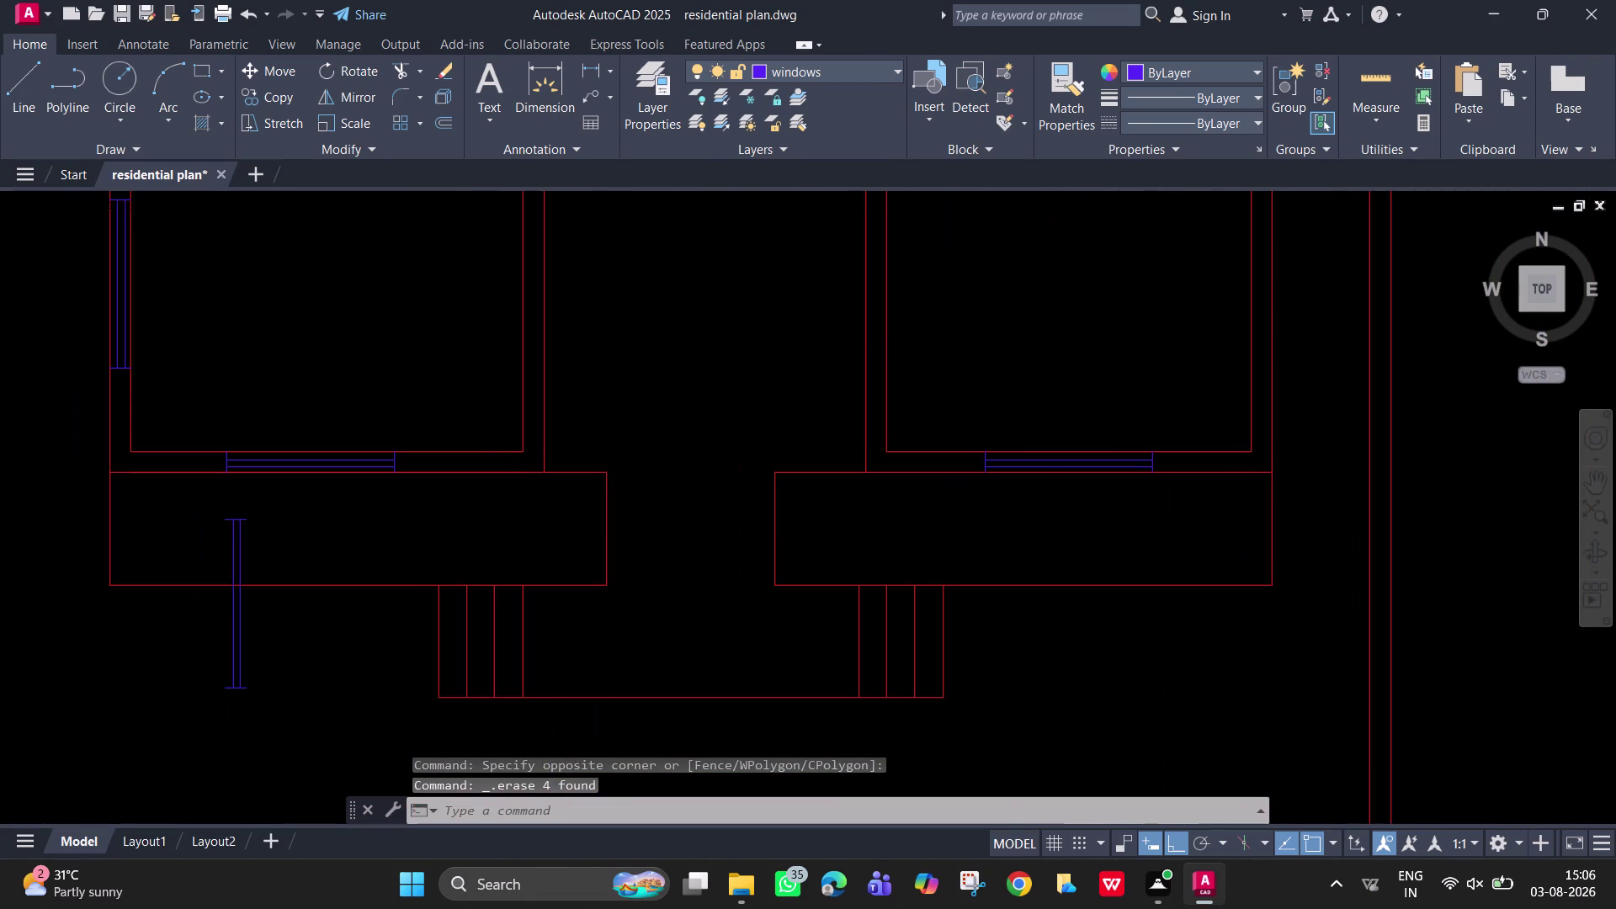
middle_drag(1003, 449, 1253, 504)
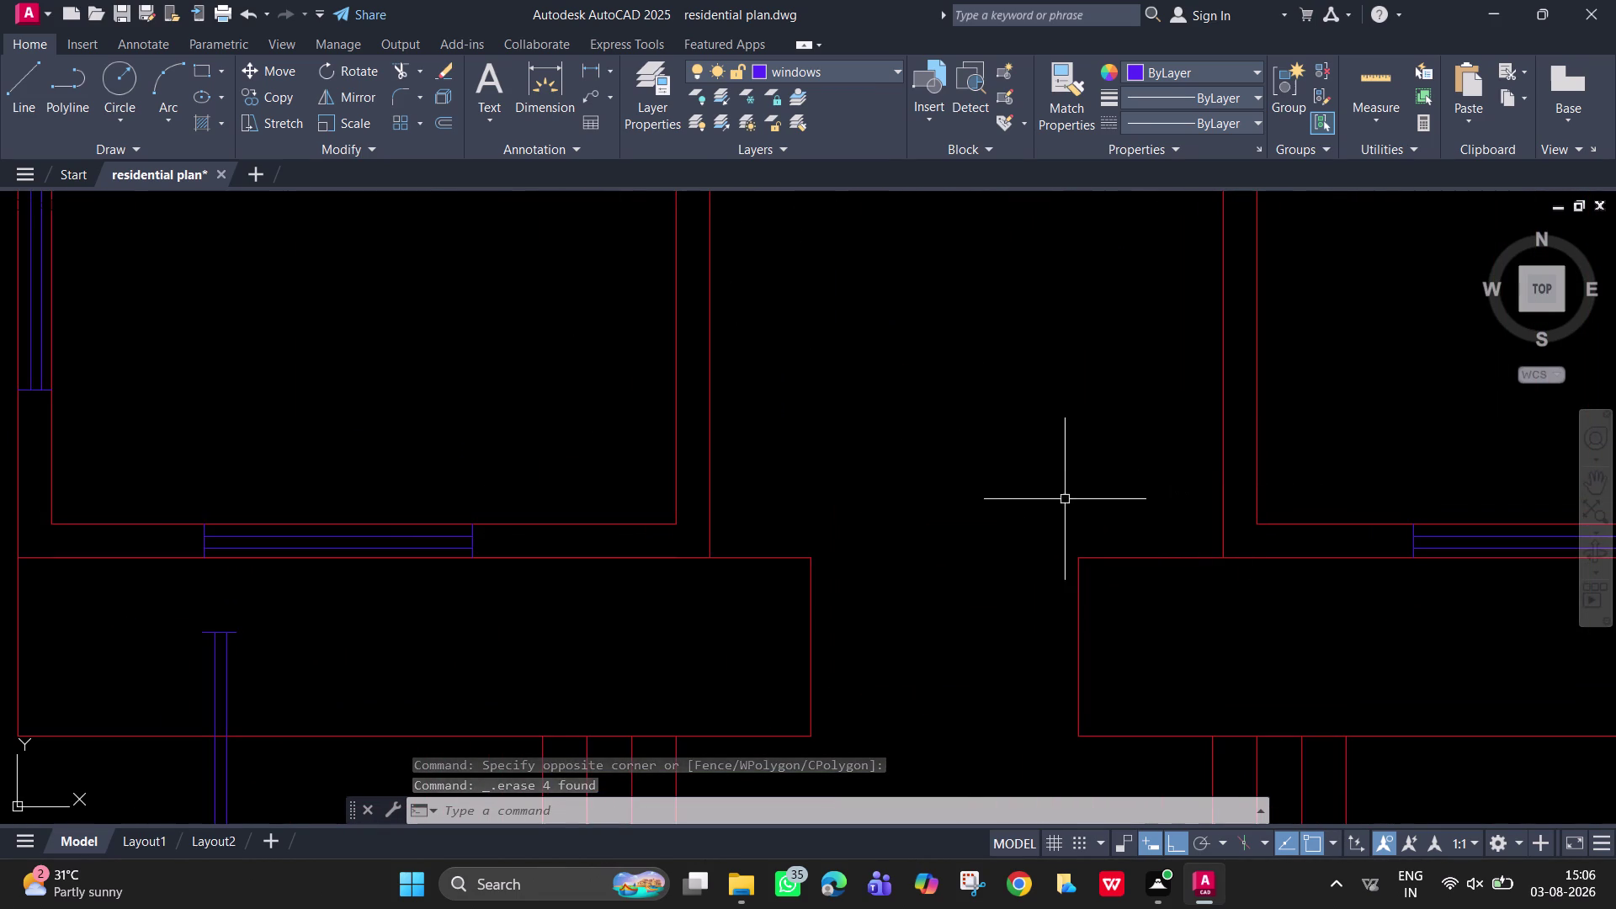
middle_drag(457, 538, 811, 596)
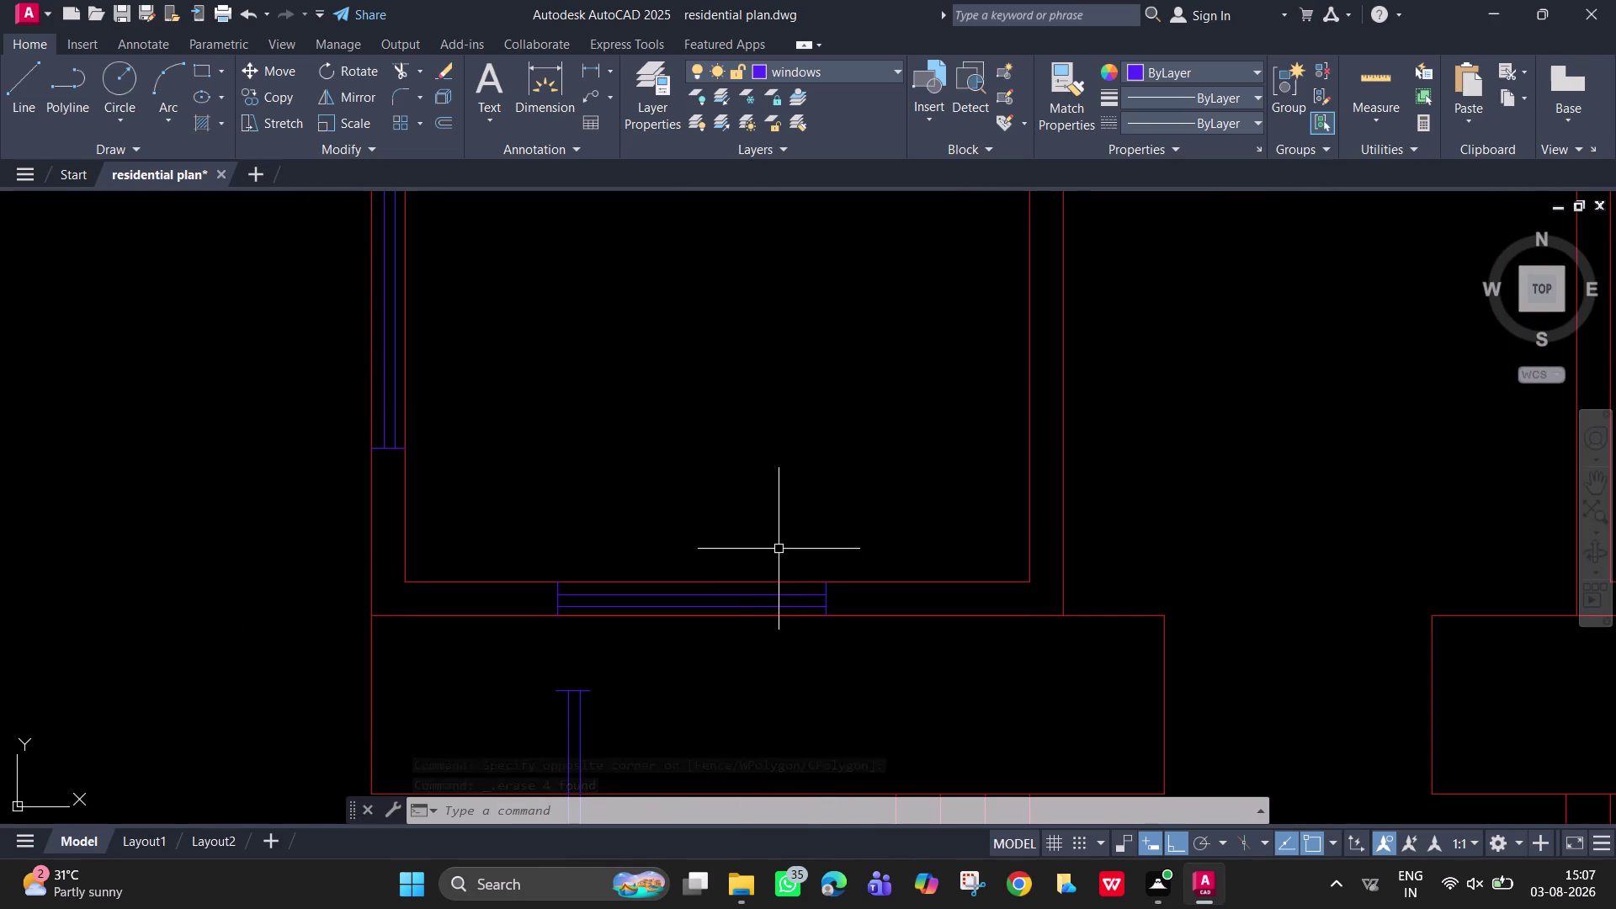
click(719, 583)
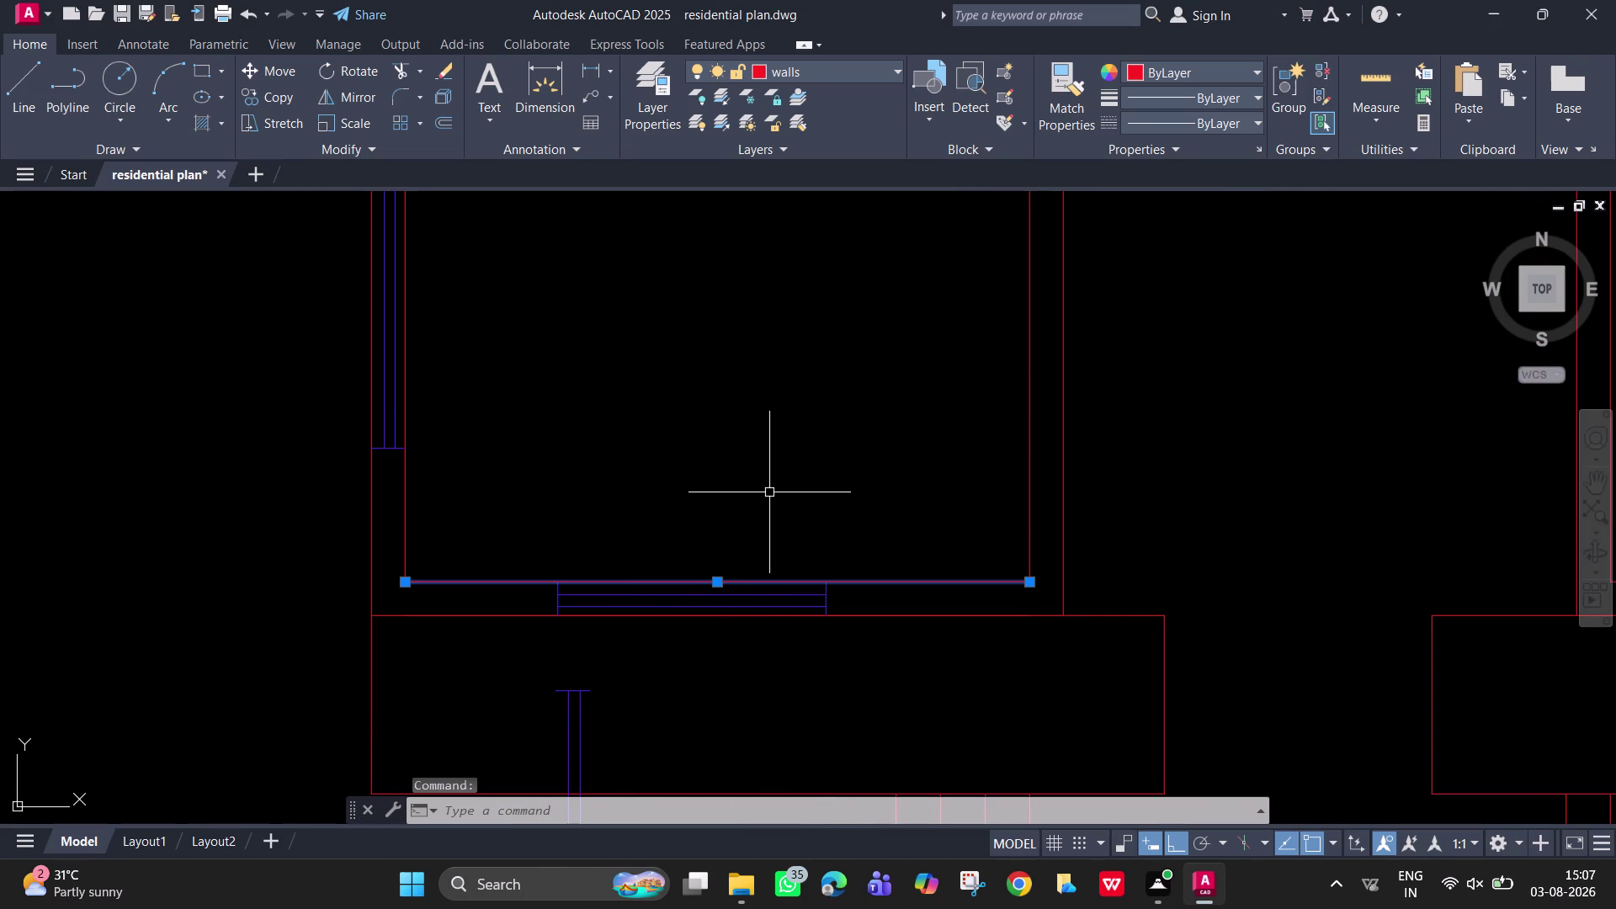
Dimension 7' from the window's midpoint to the room's right inner wall.
click(584, 66)
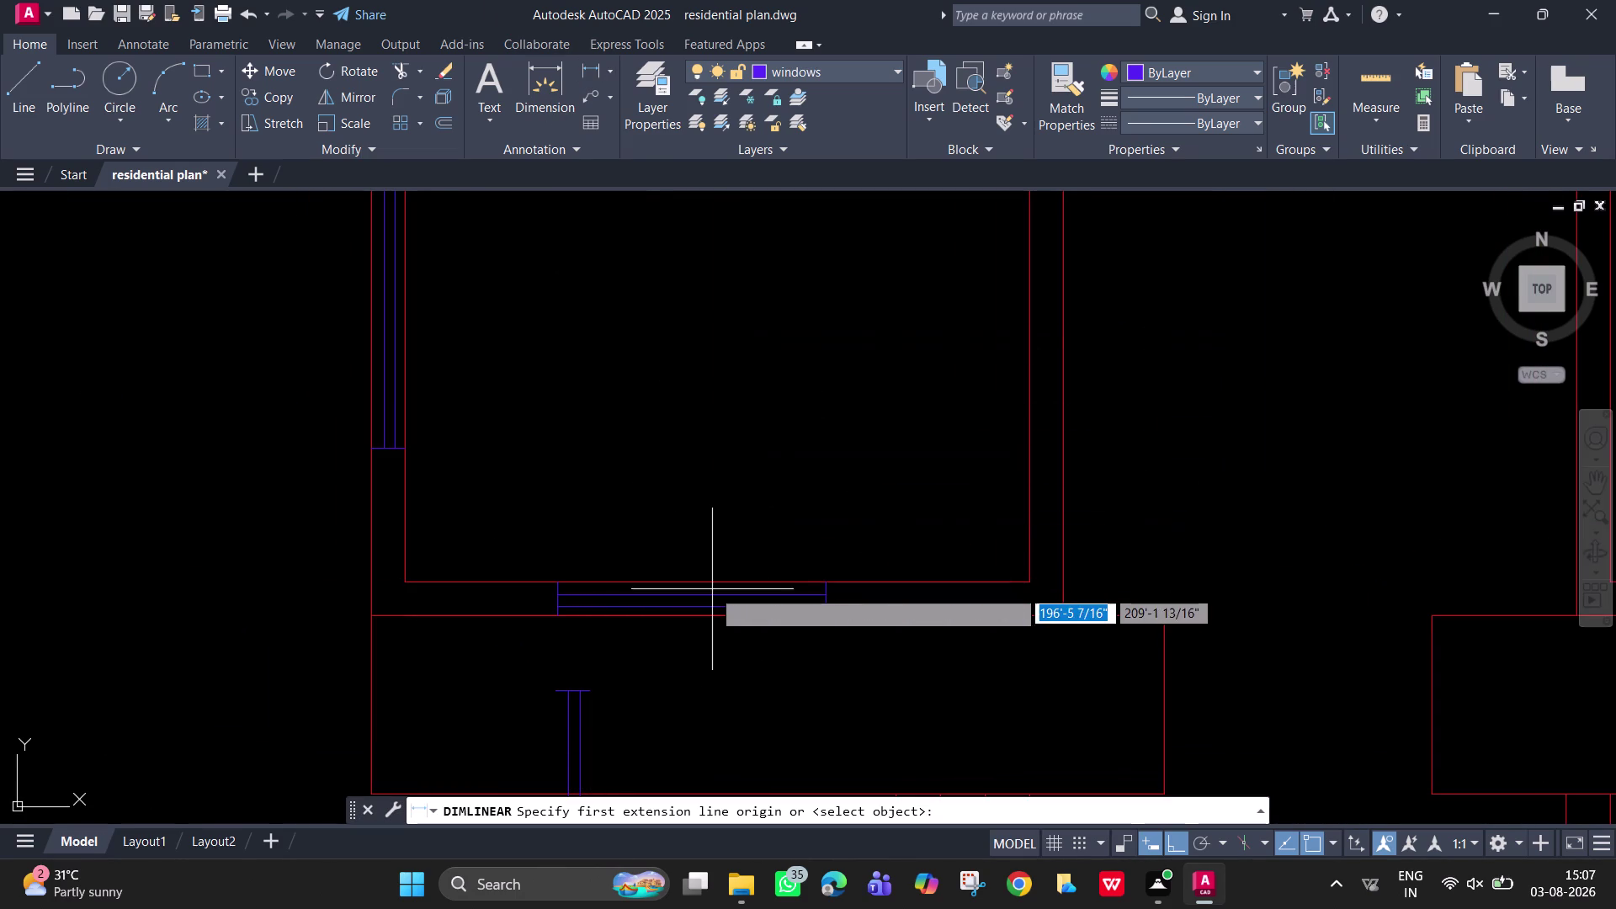
click(719, 581)
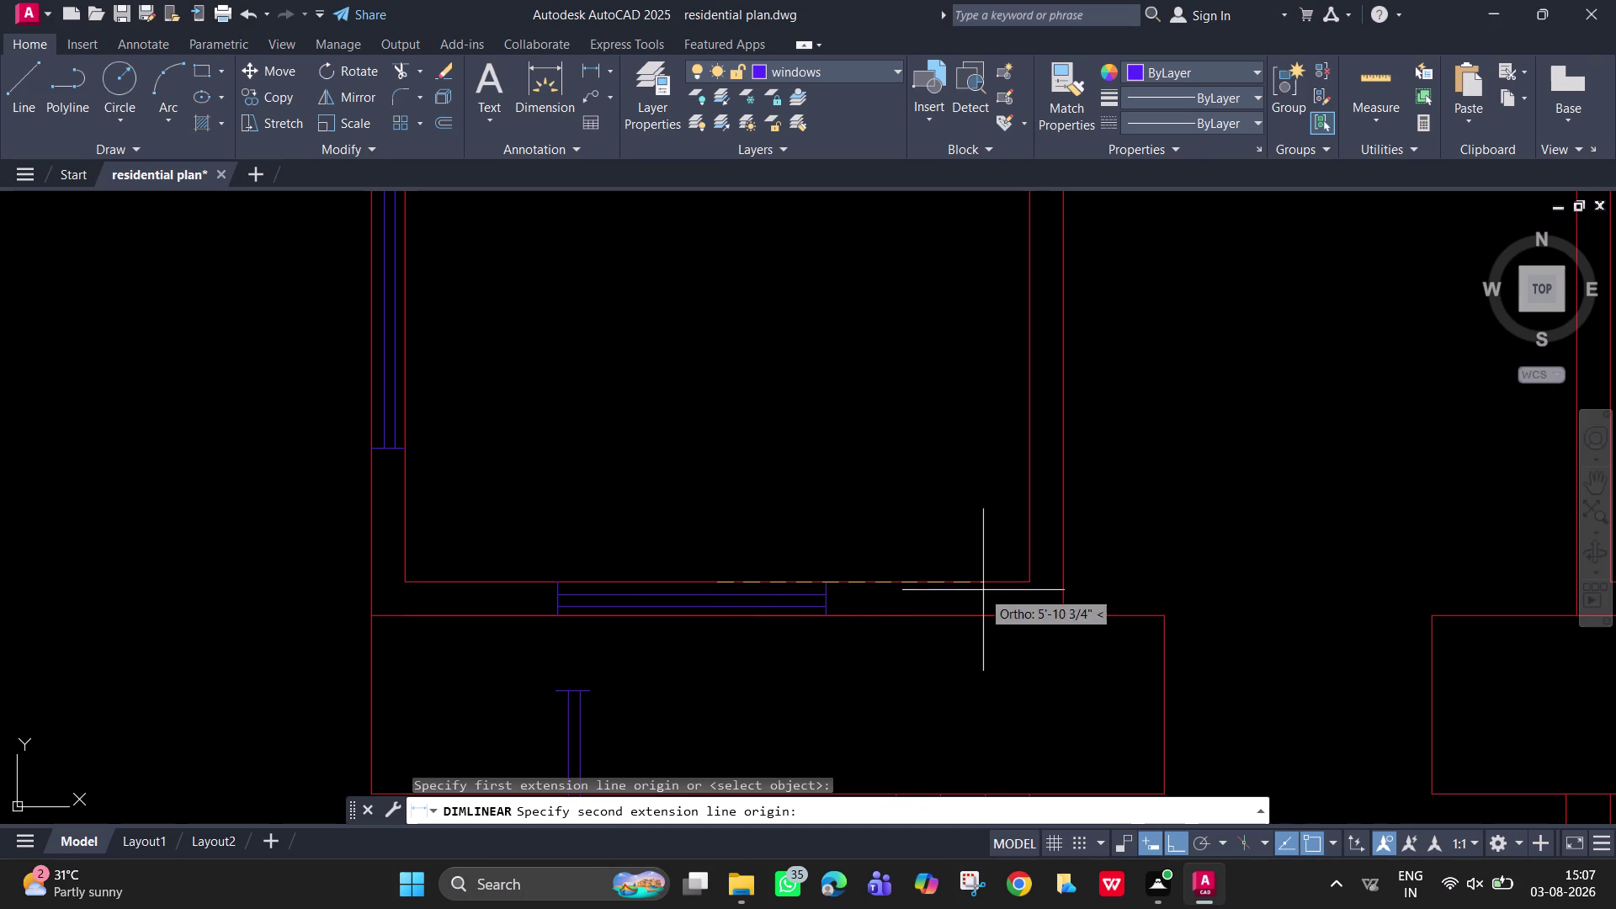
click(1025, 579)
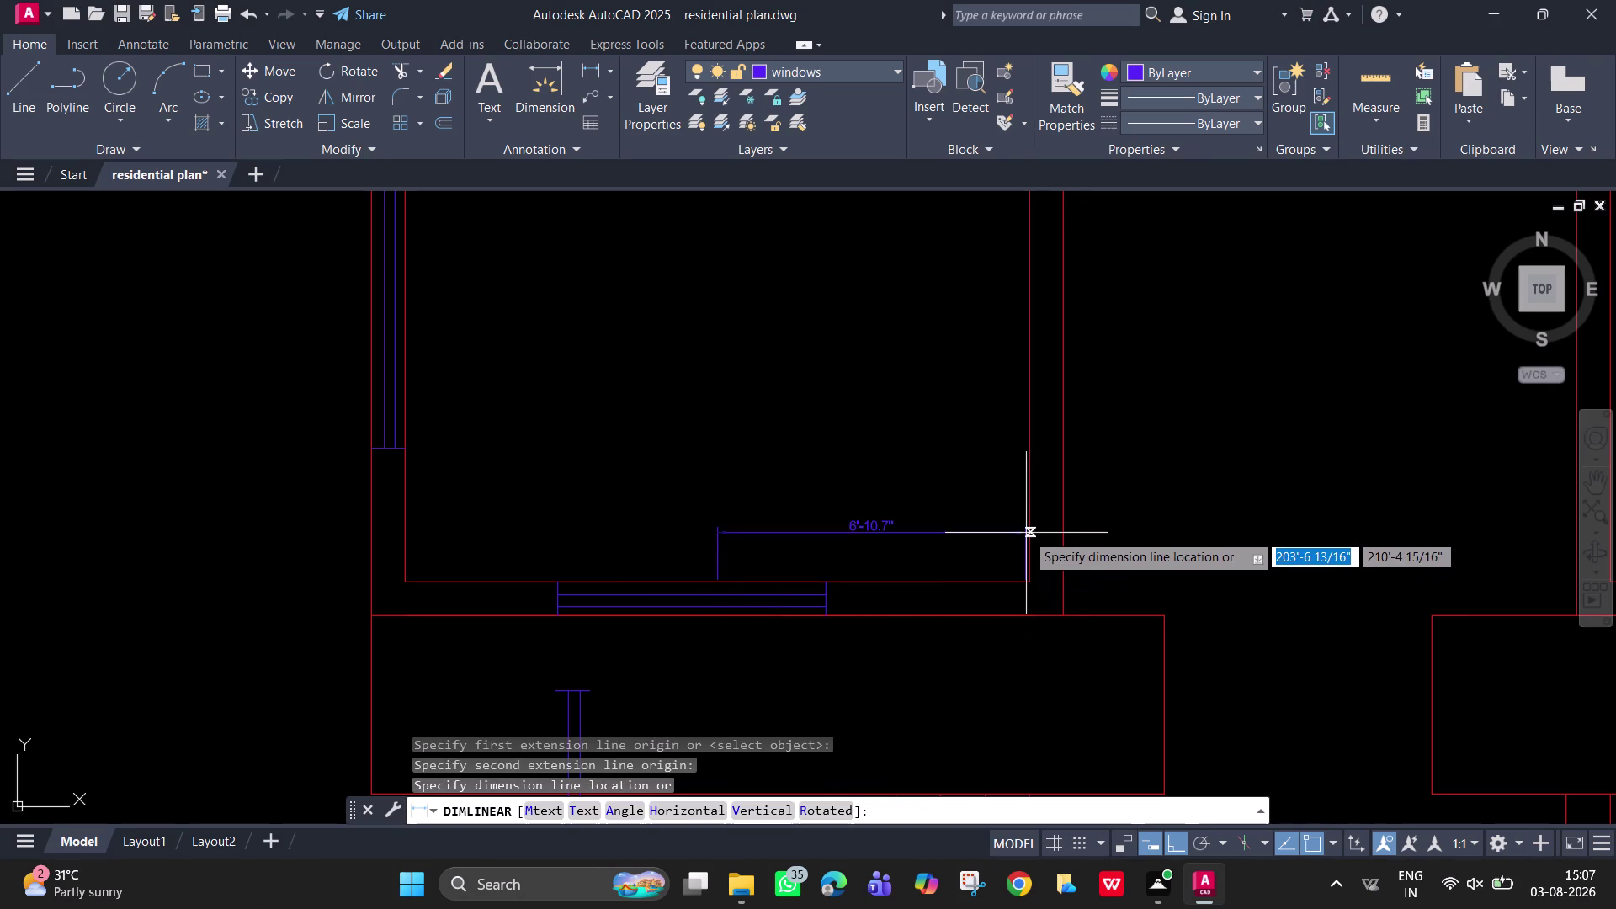
key(Escape)
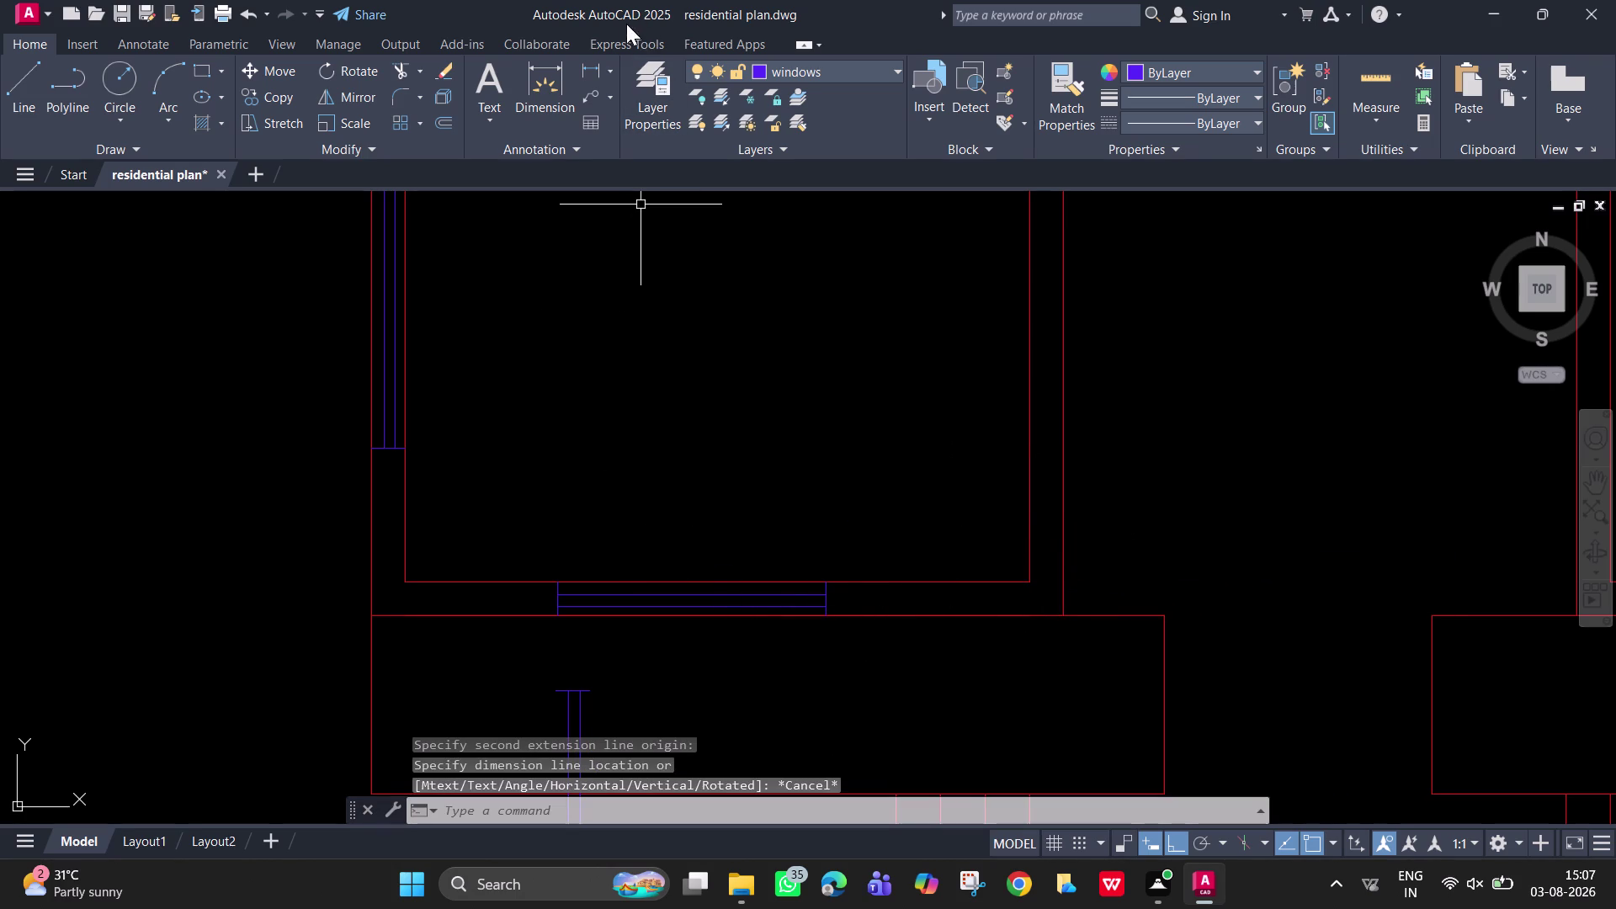
key(space)
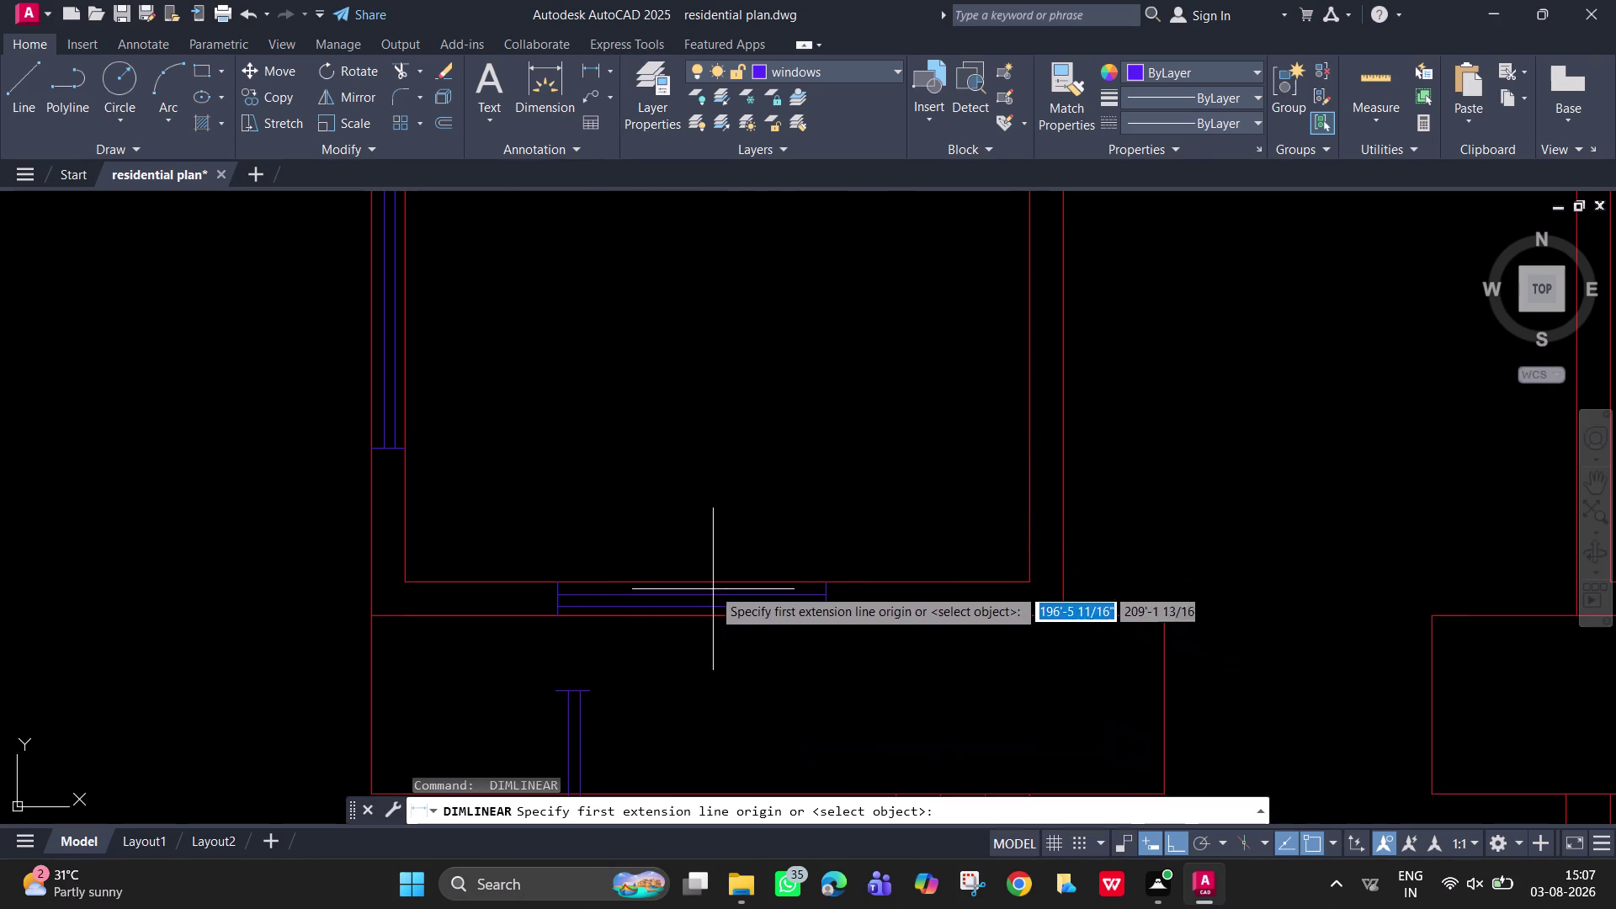
click(713, 581)
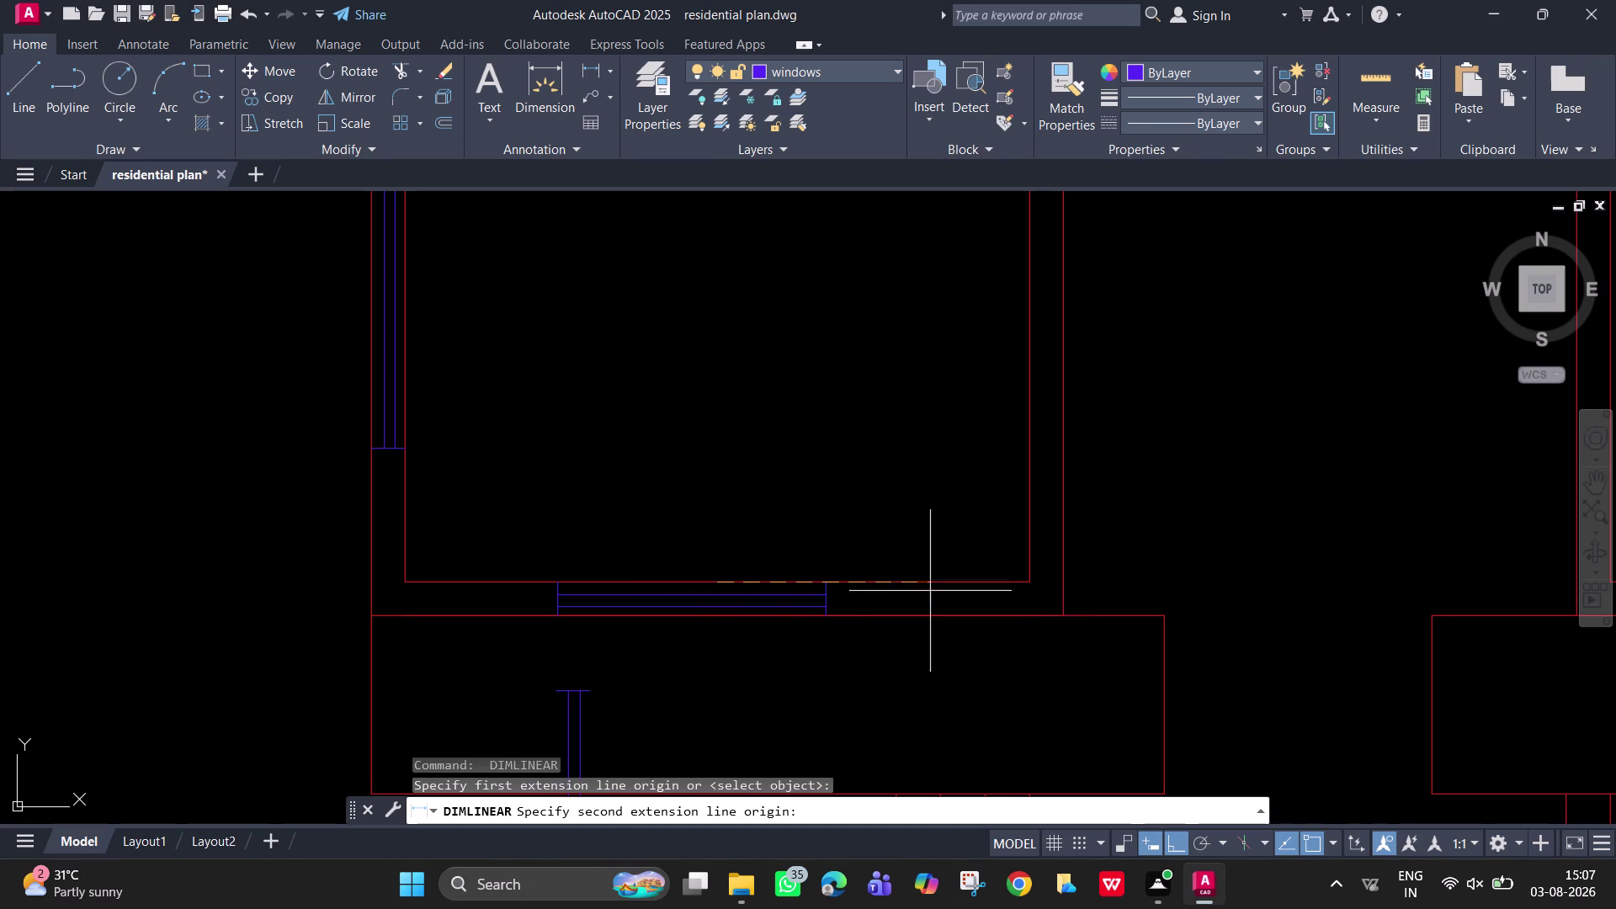
click(1029, 584)
click(1030, 540)
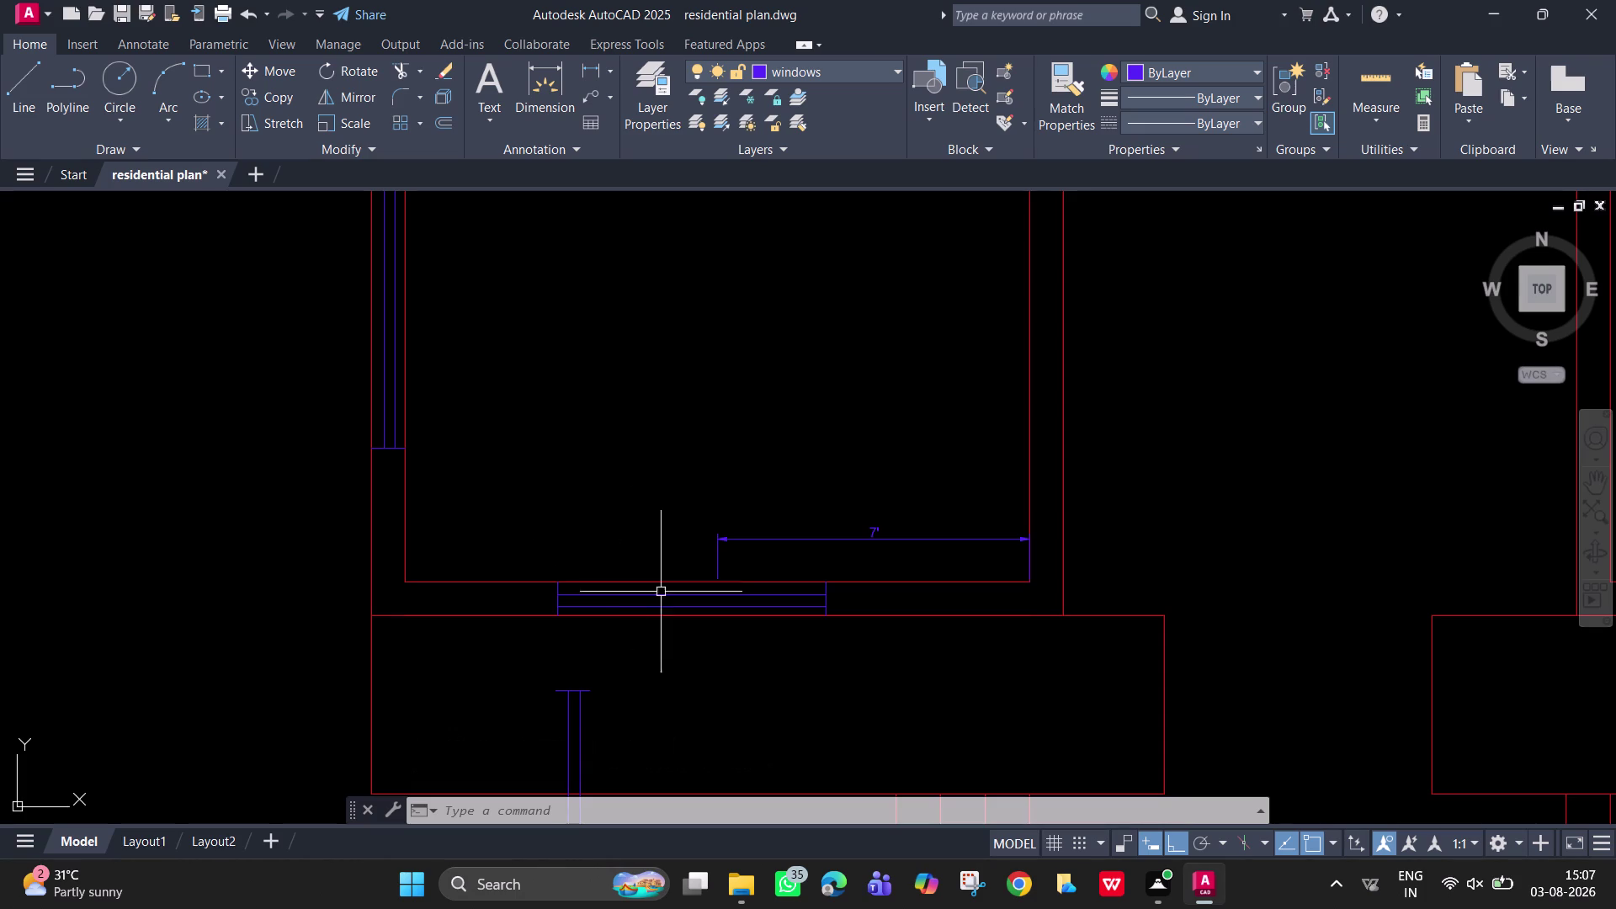
drag(843, 609, 834, 607)
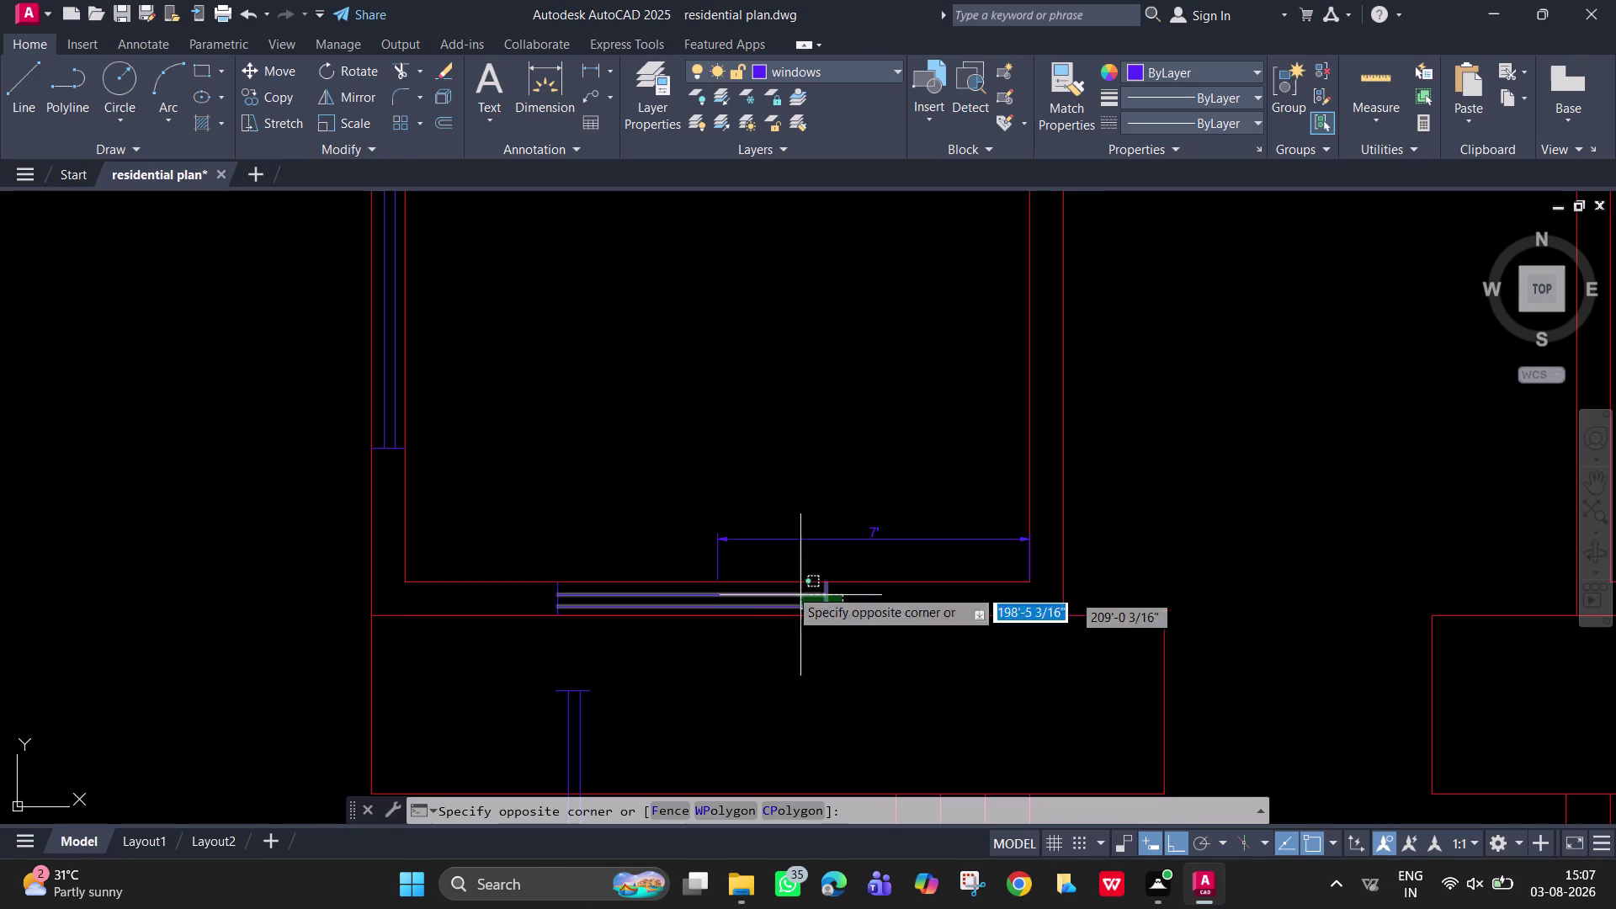
Move the window's midpoint onto the 7-foot dimension start, centering it off the right wall.
click(531, 592)
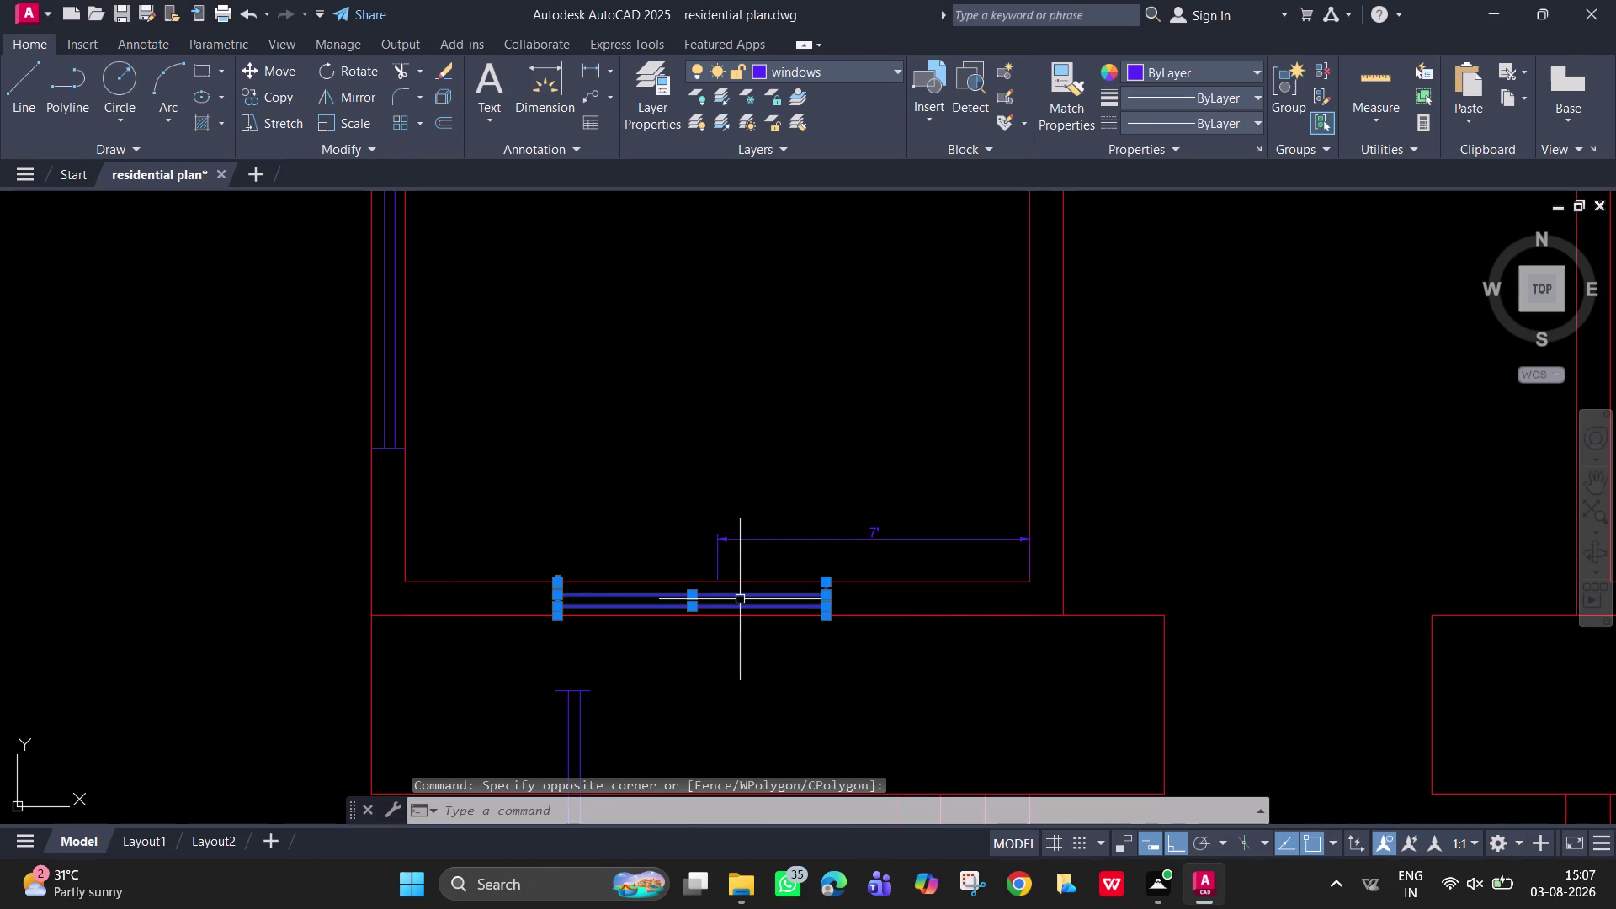
key(m)
key(space)
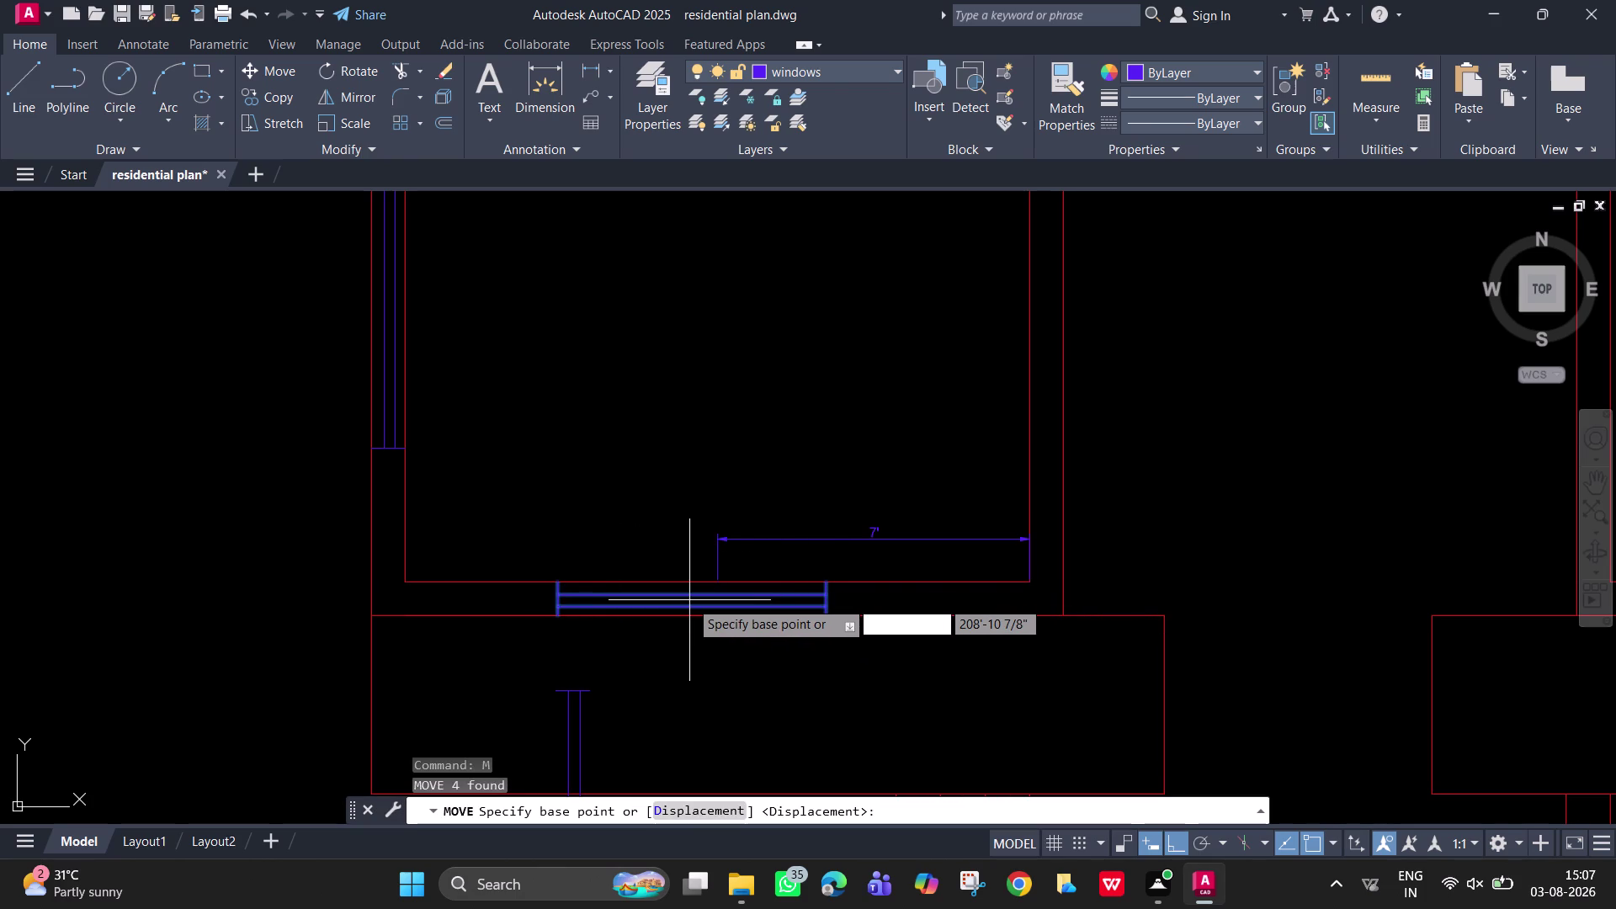
click(689, 592)
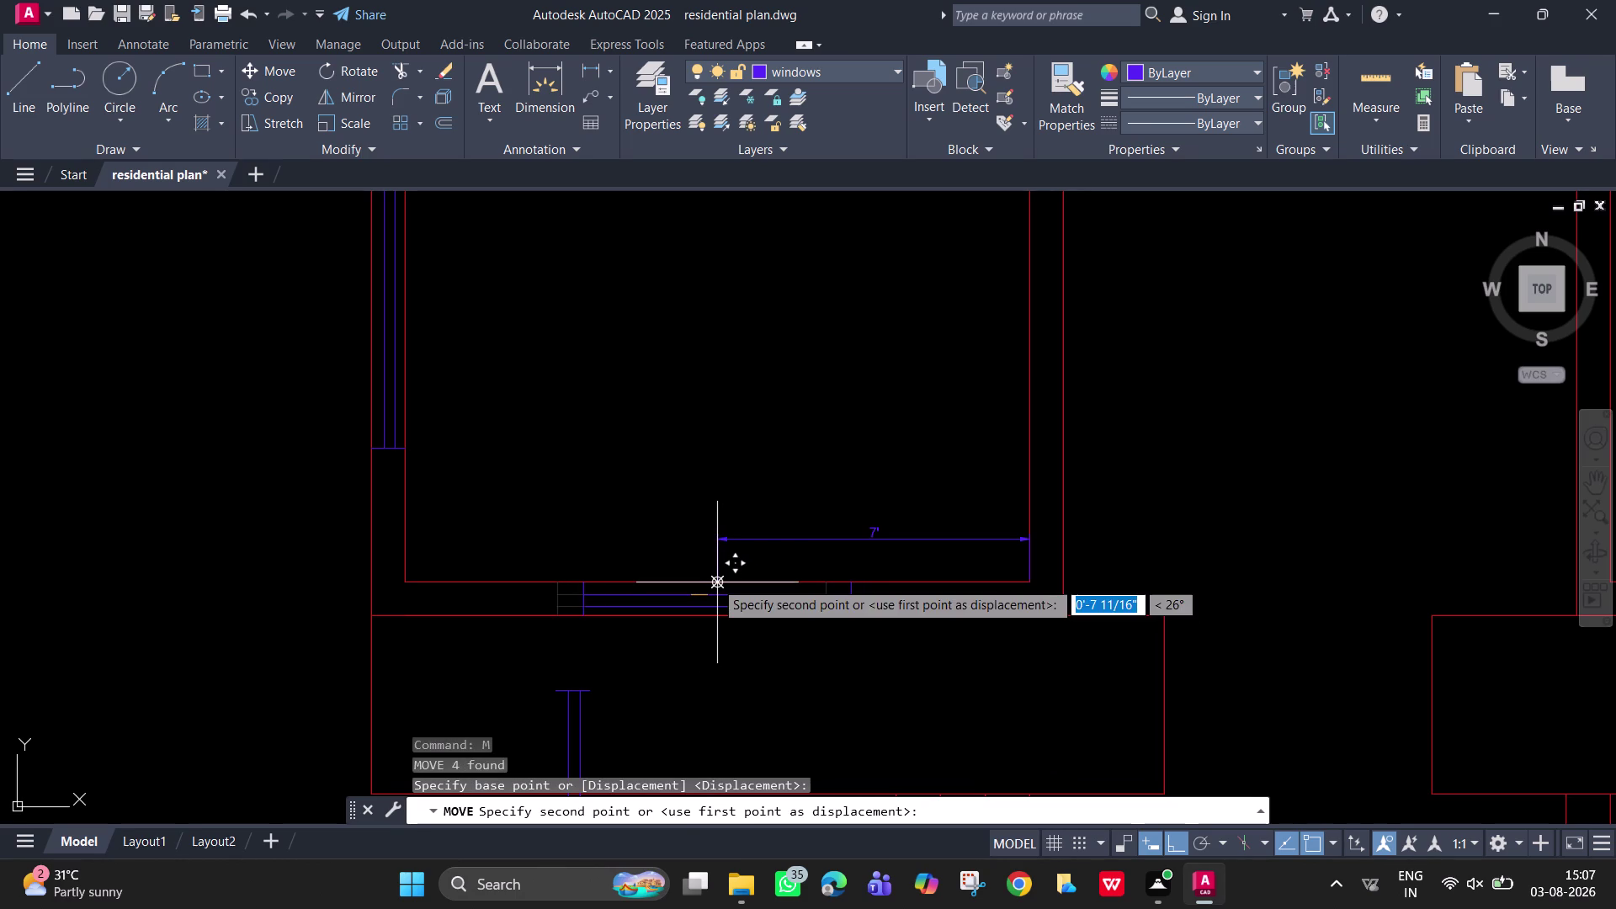
scroll(up, 3)
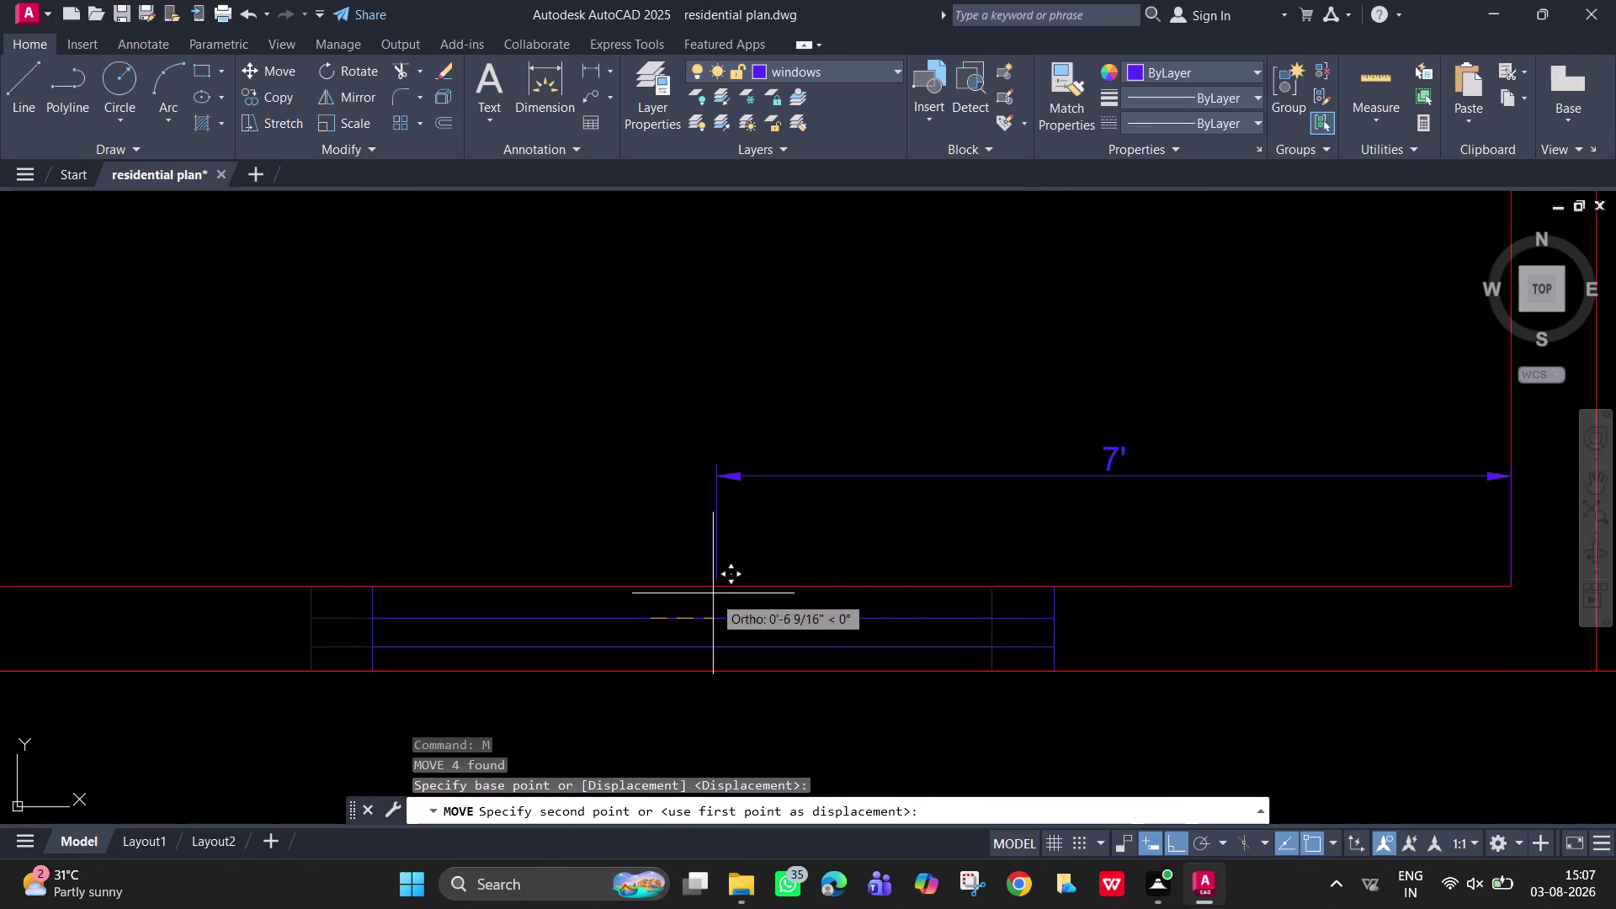
click(717, 587)
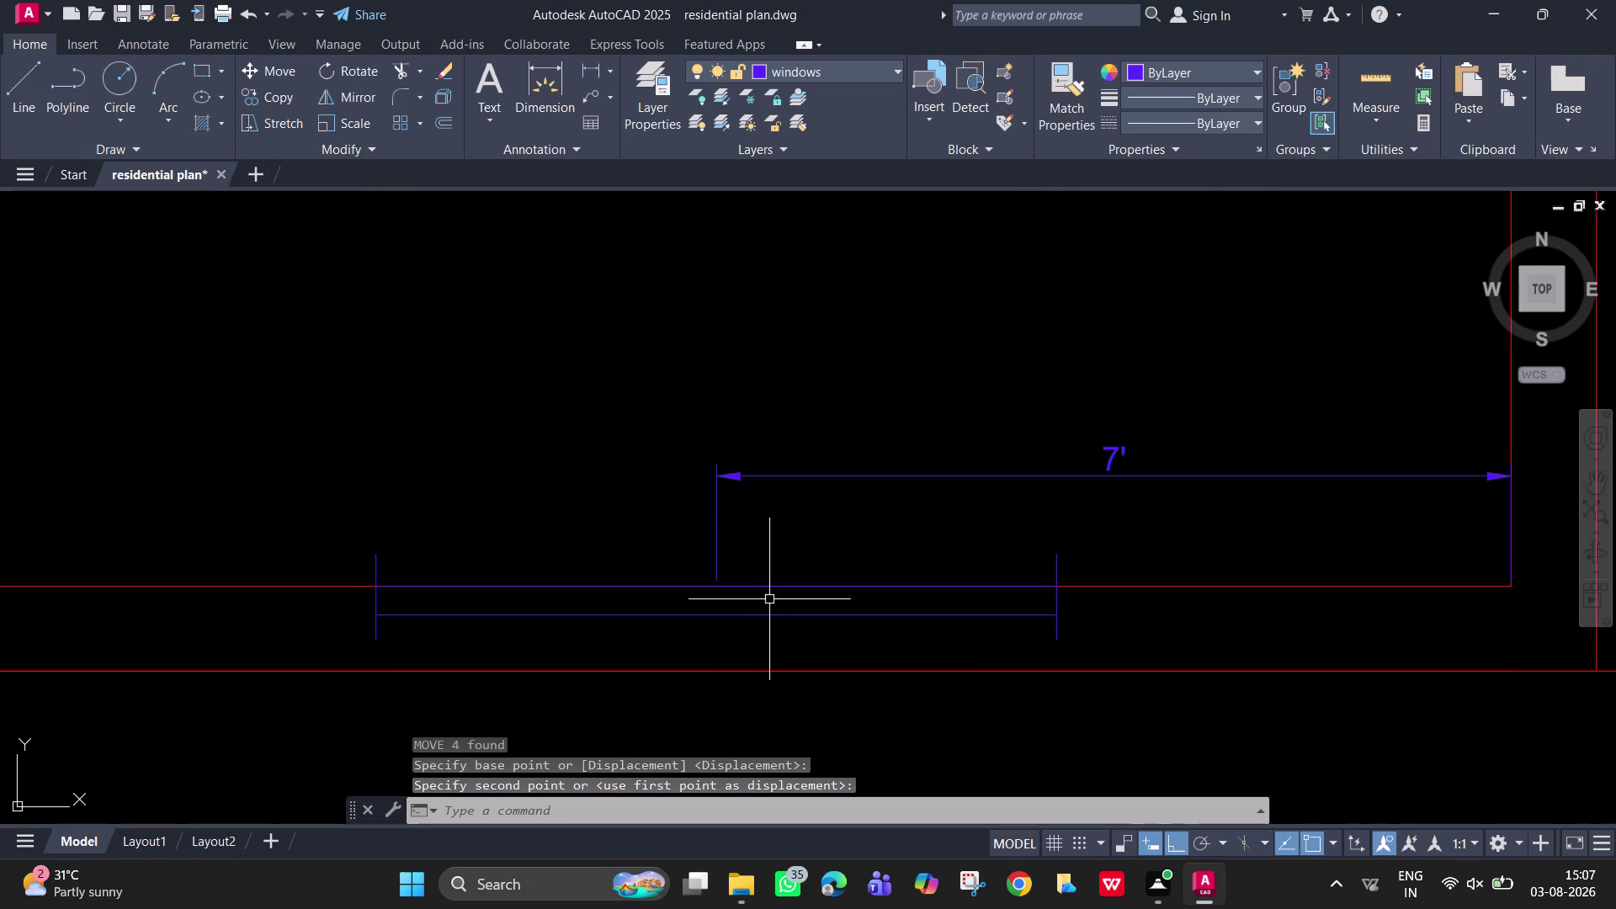
Reselect the window lines and begin a second move, then cancel it.
drag(1105, 648, 1079, 645)
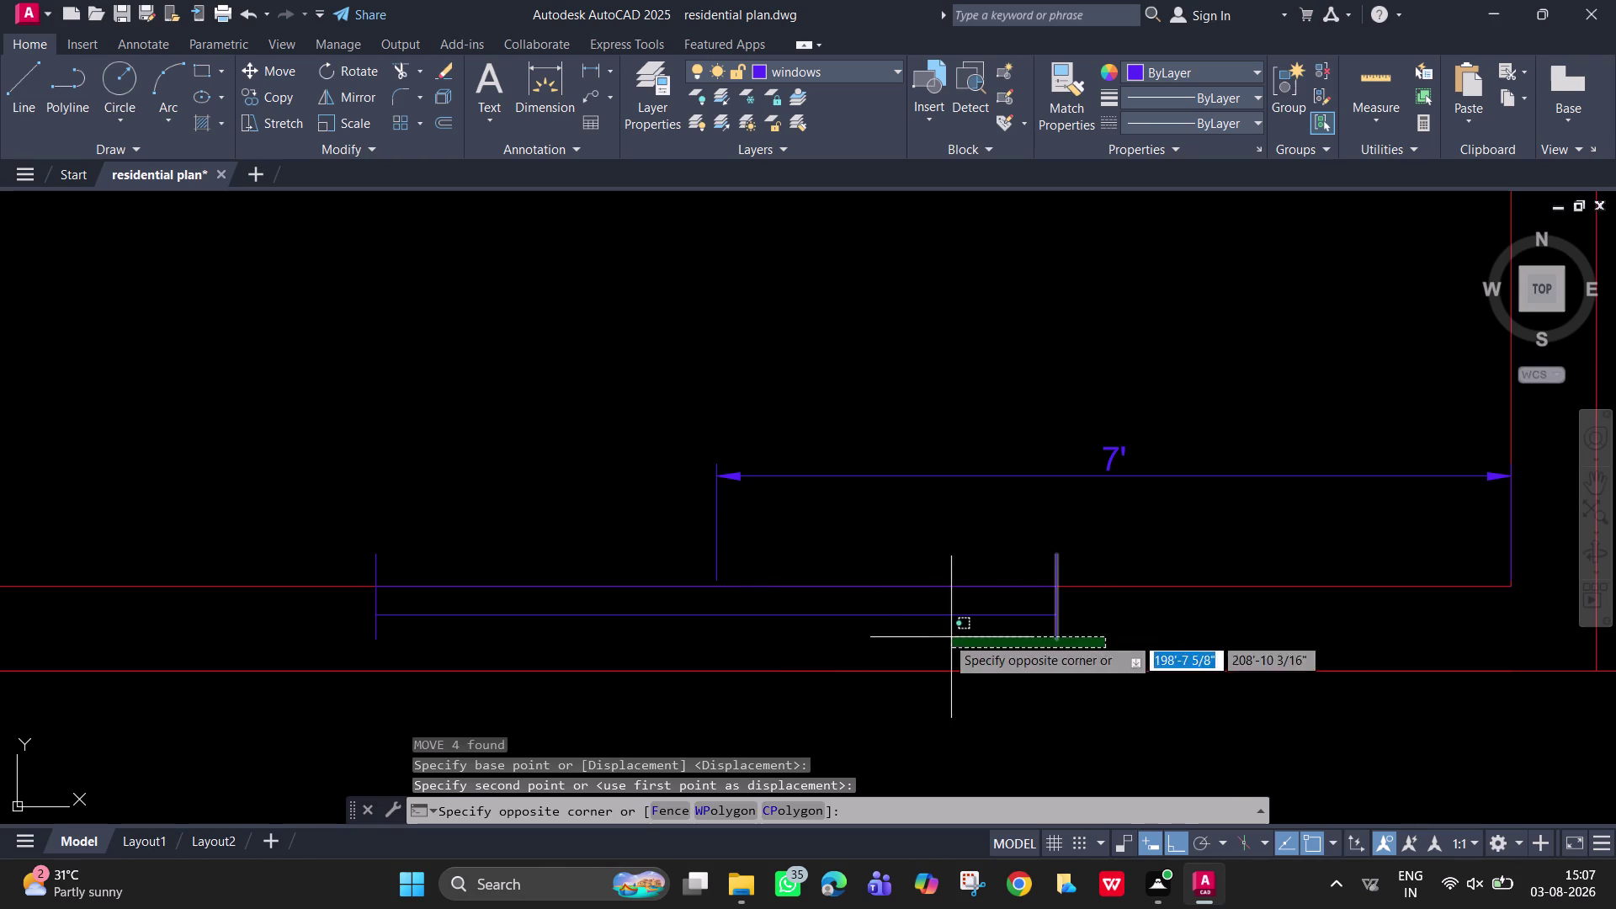
click(346, 604)
click(817, 583)
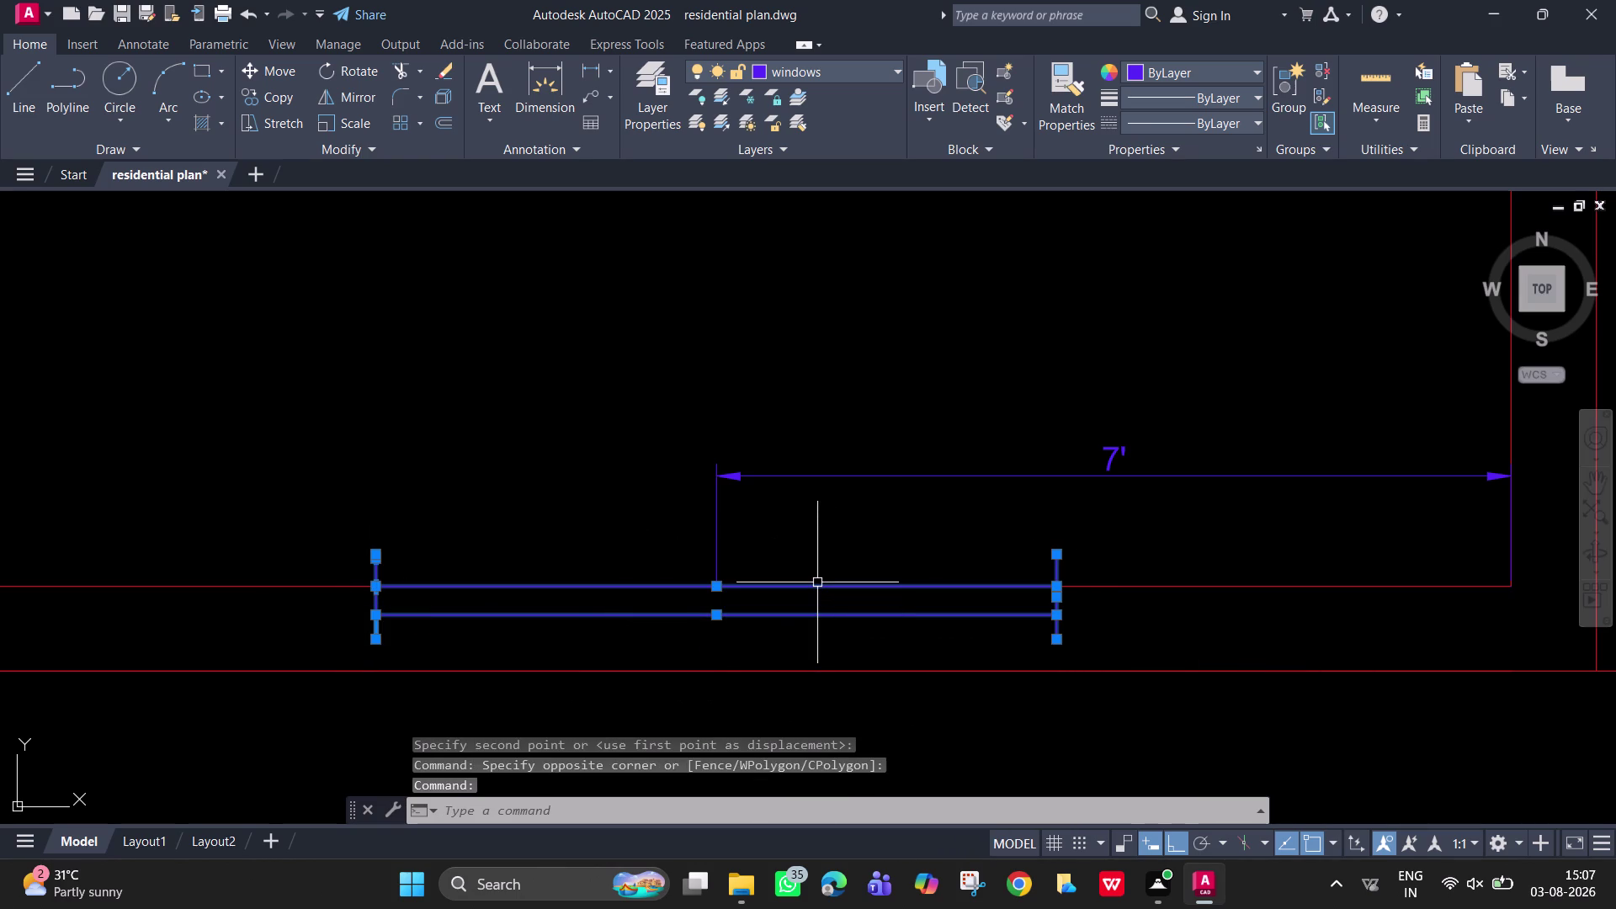
key(m)
key(space)
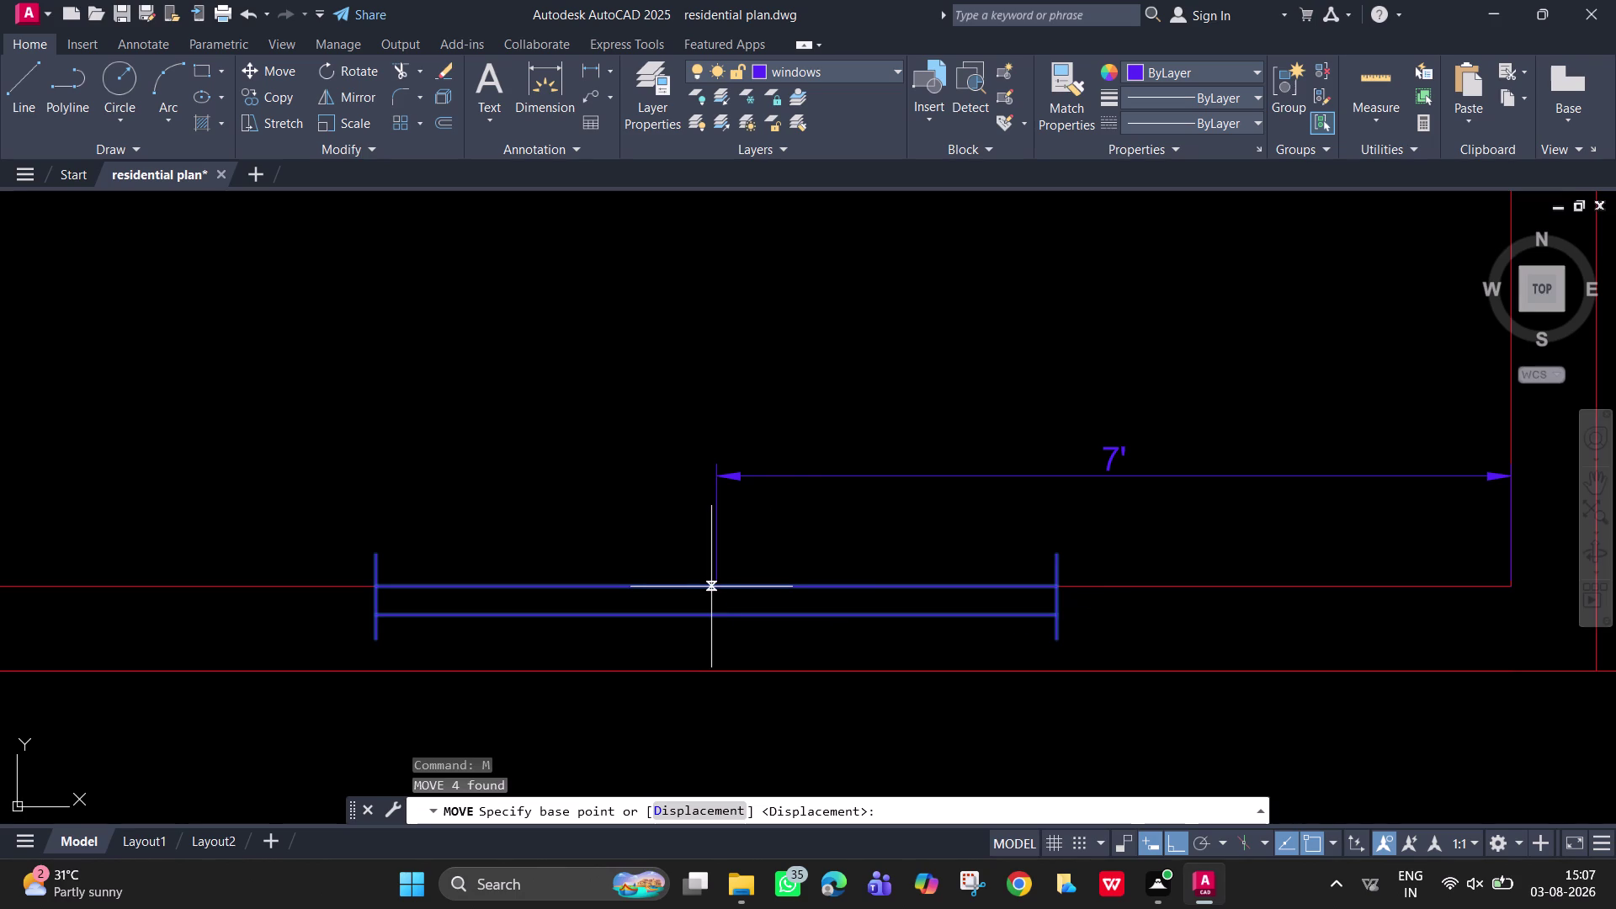
click(713, 587)
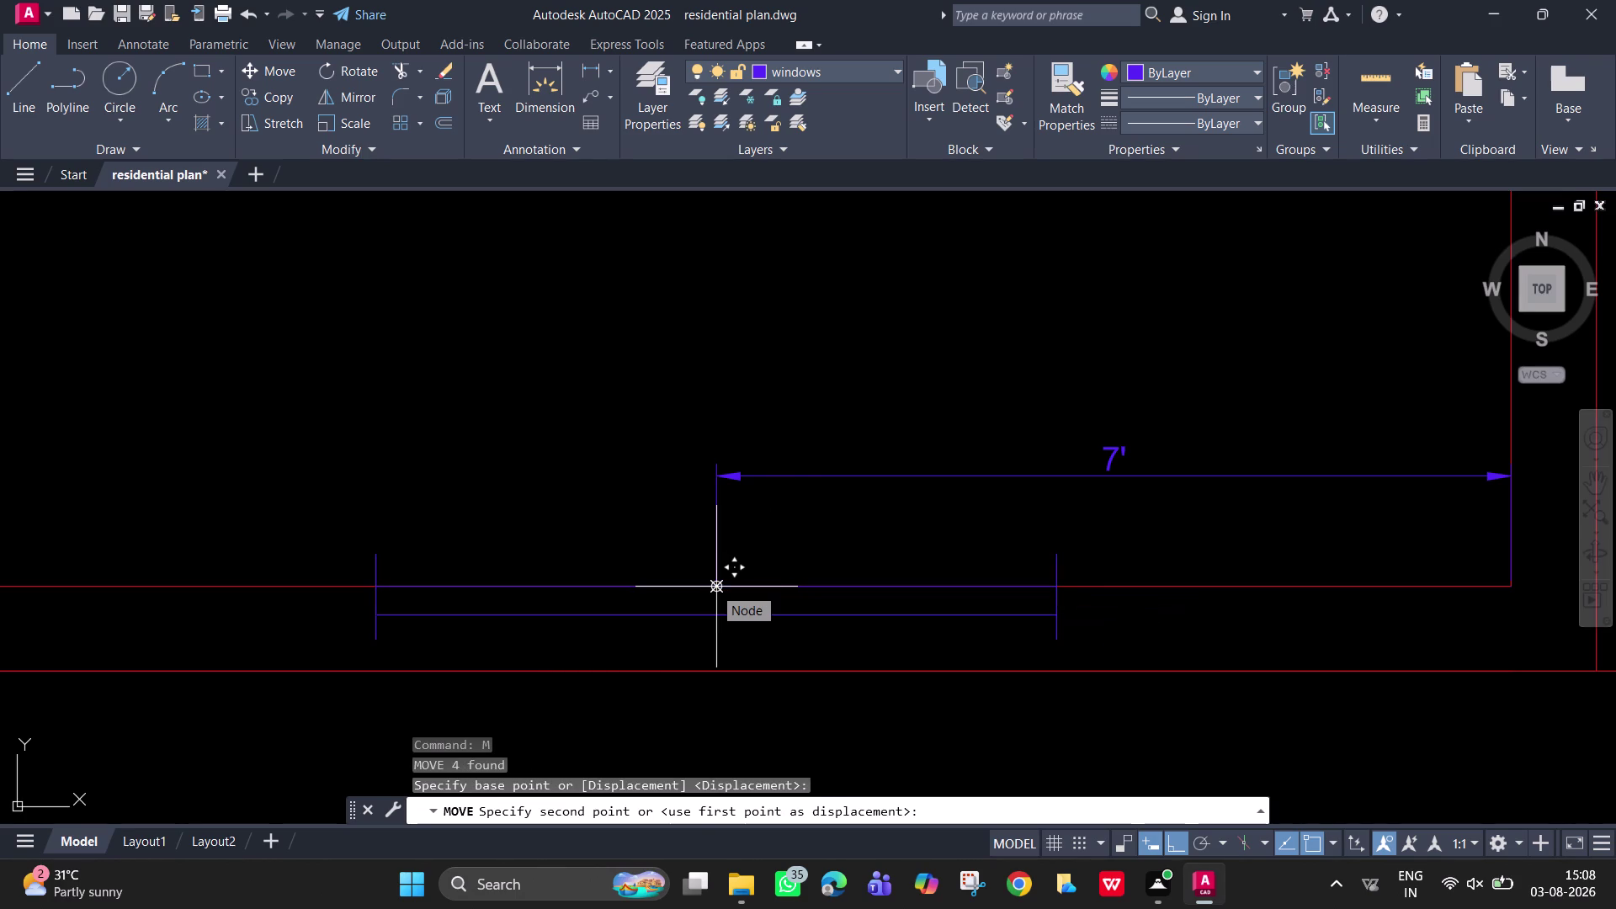
key(Escape)
Move the window down from its top-right corner into the wall thickness, then select the 7' dimension.
drag(1119, 665, 1106, 660)
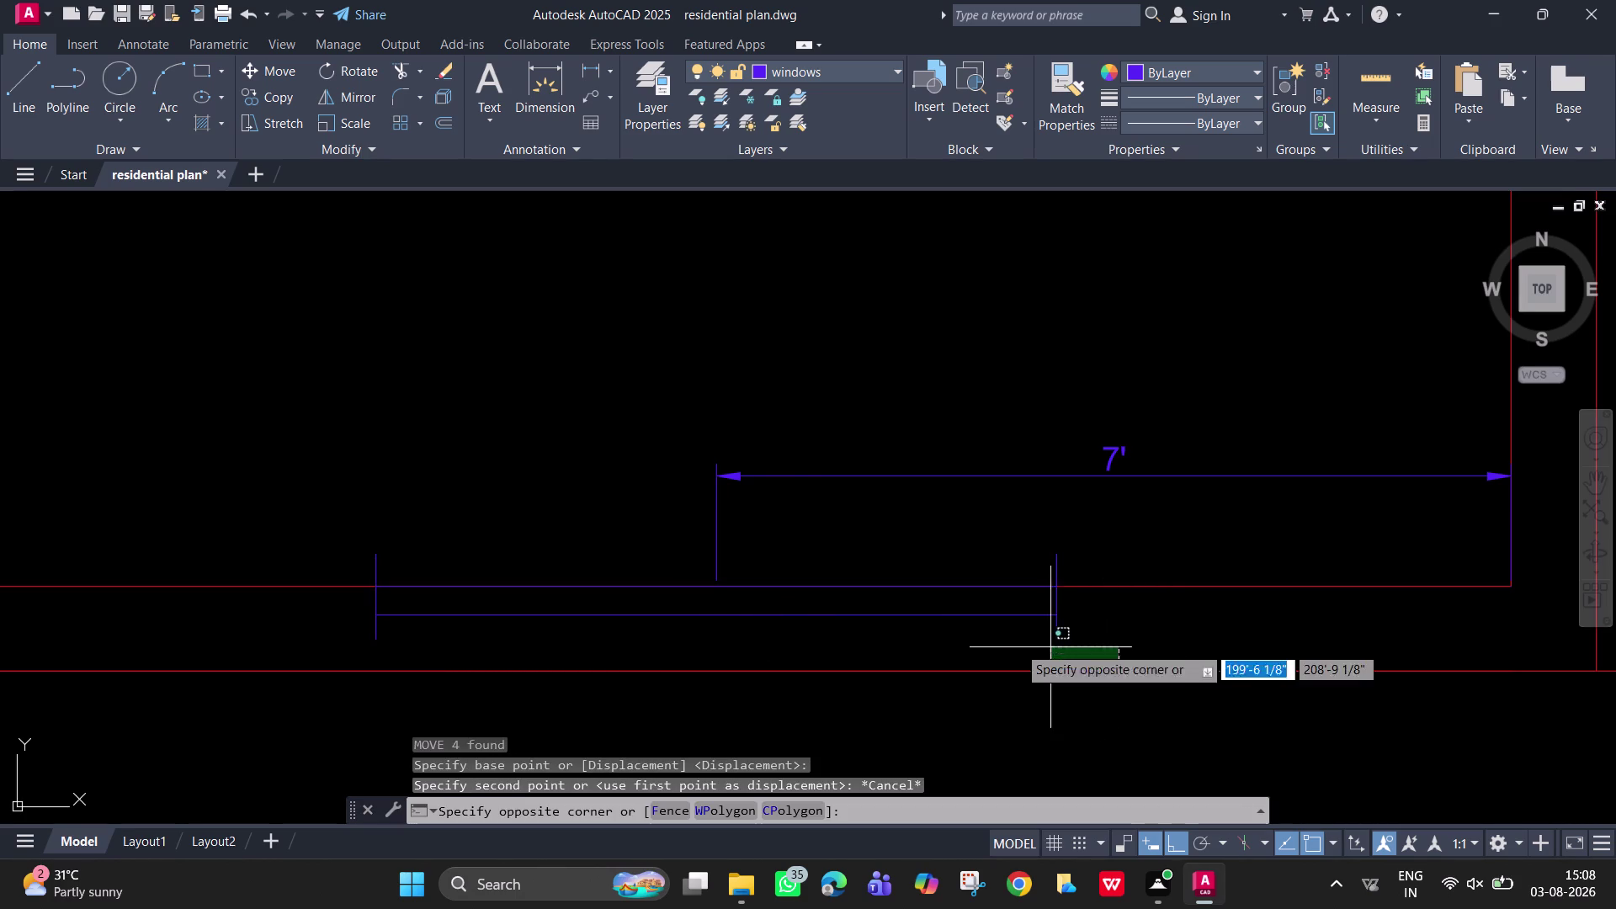
click(339, 609)
click(507, 586)
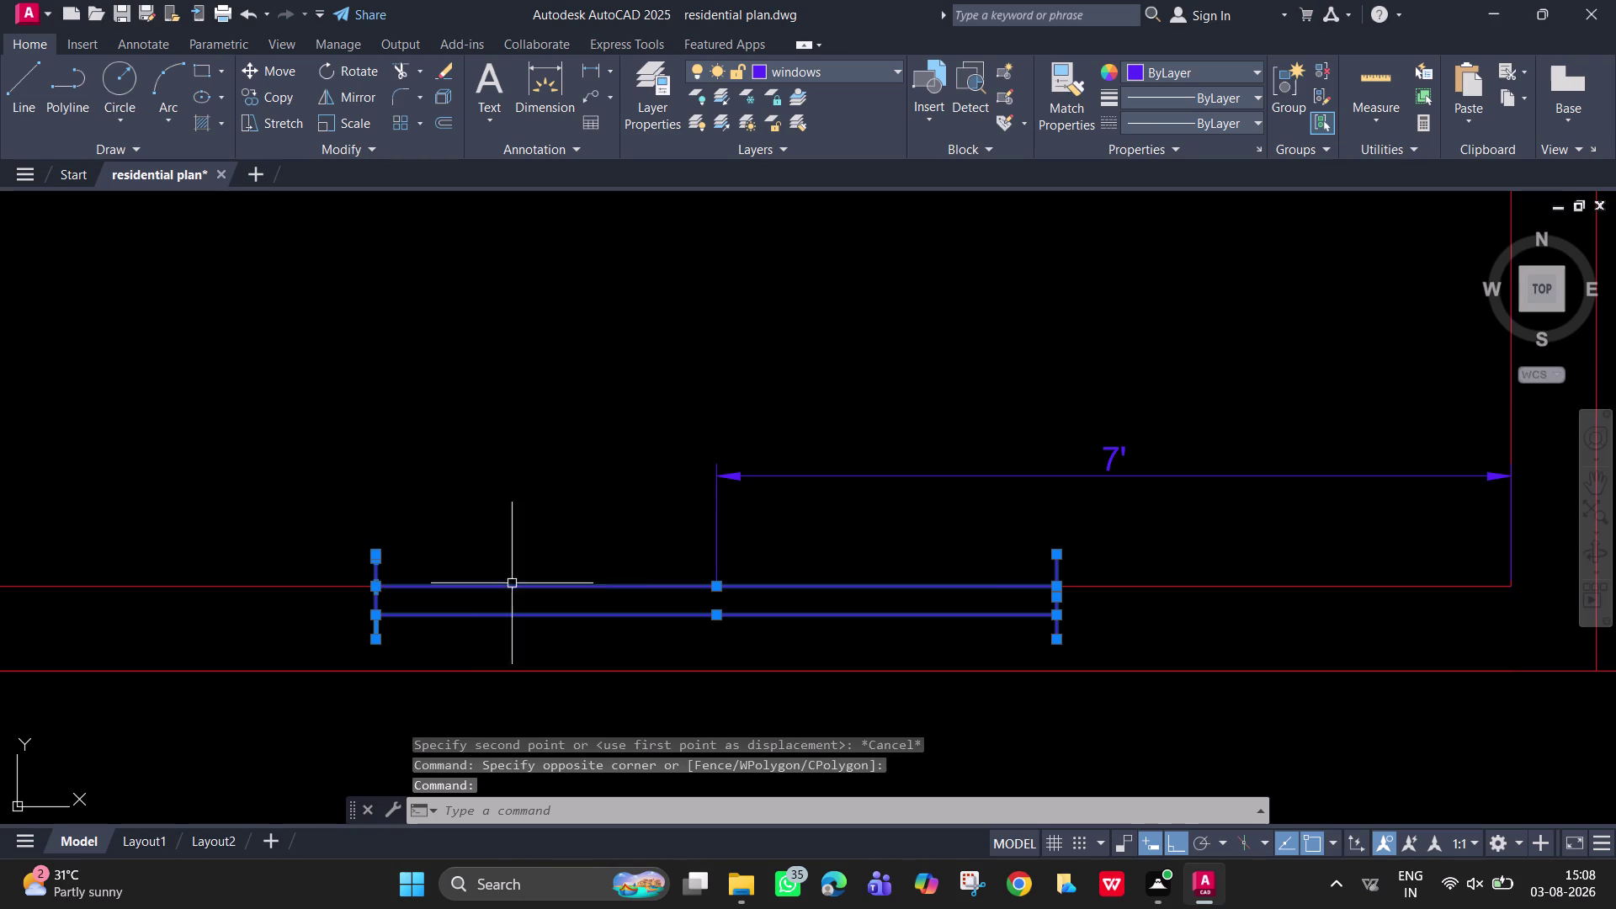
text(m)
key(space)
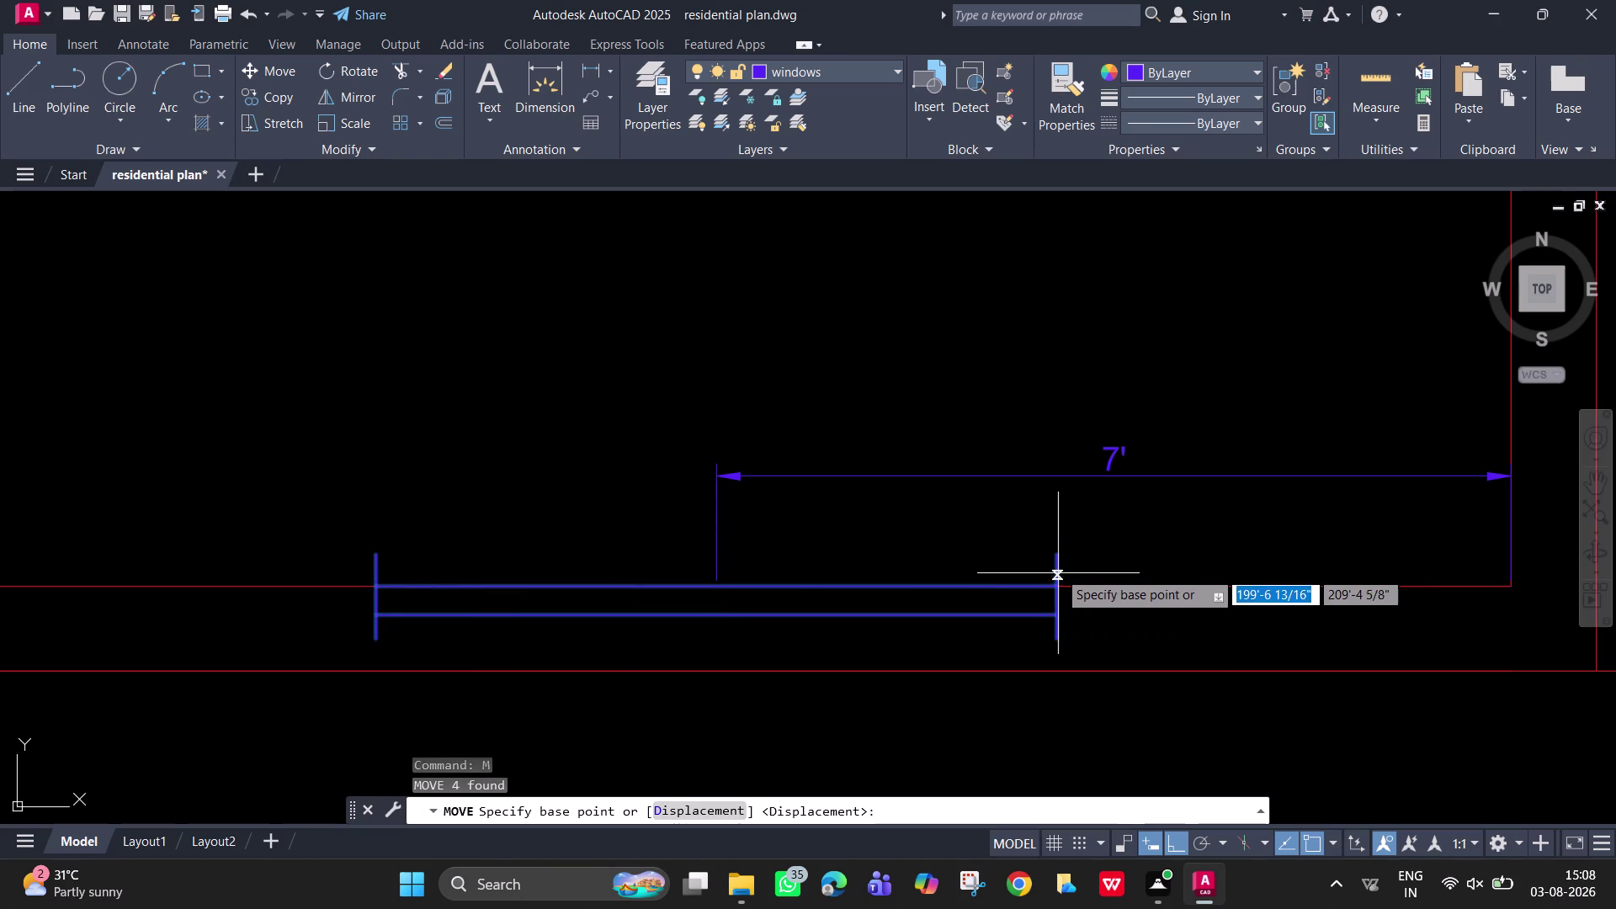
click(1059, 551)
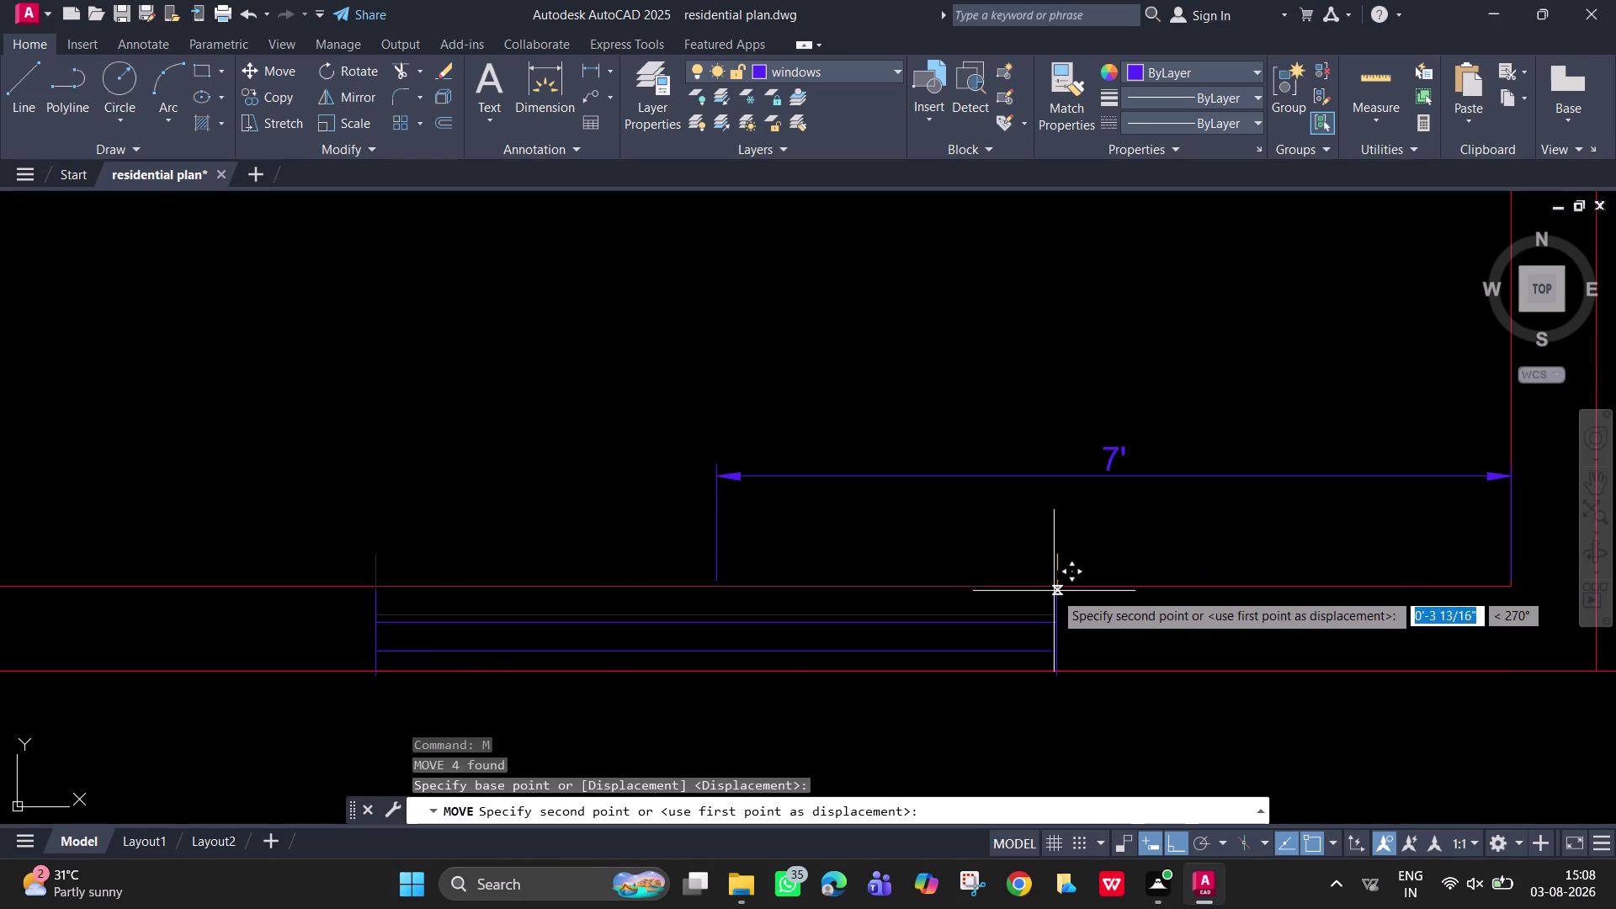
click(1057, 582)
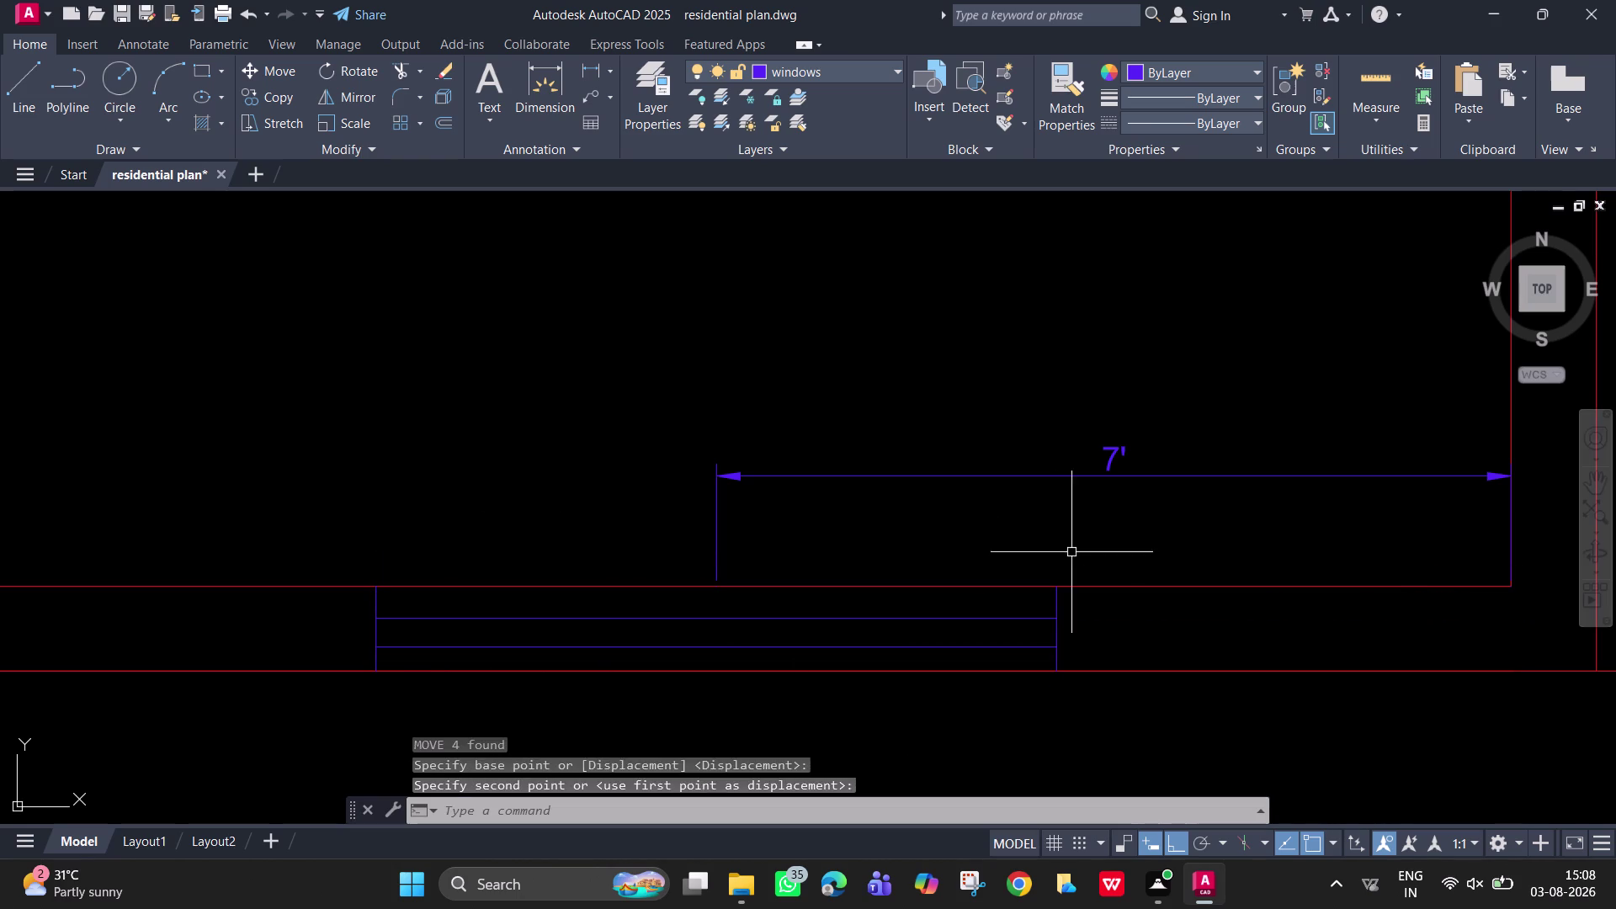
key(Escape)
drag(1041, 525, 1005, 499)
click(708, 373)
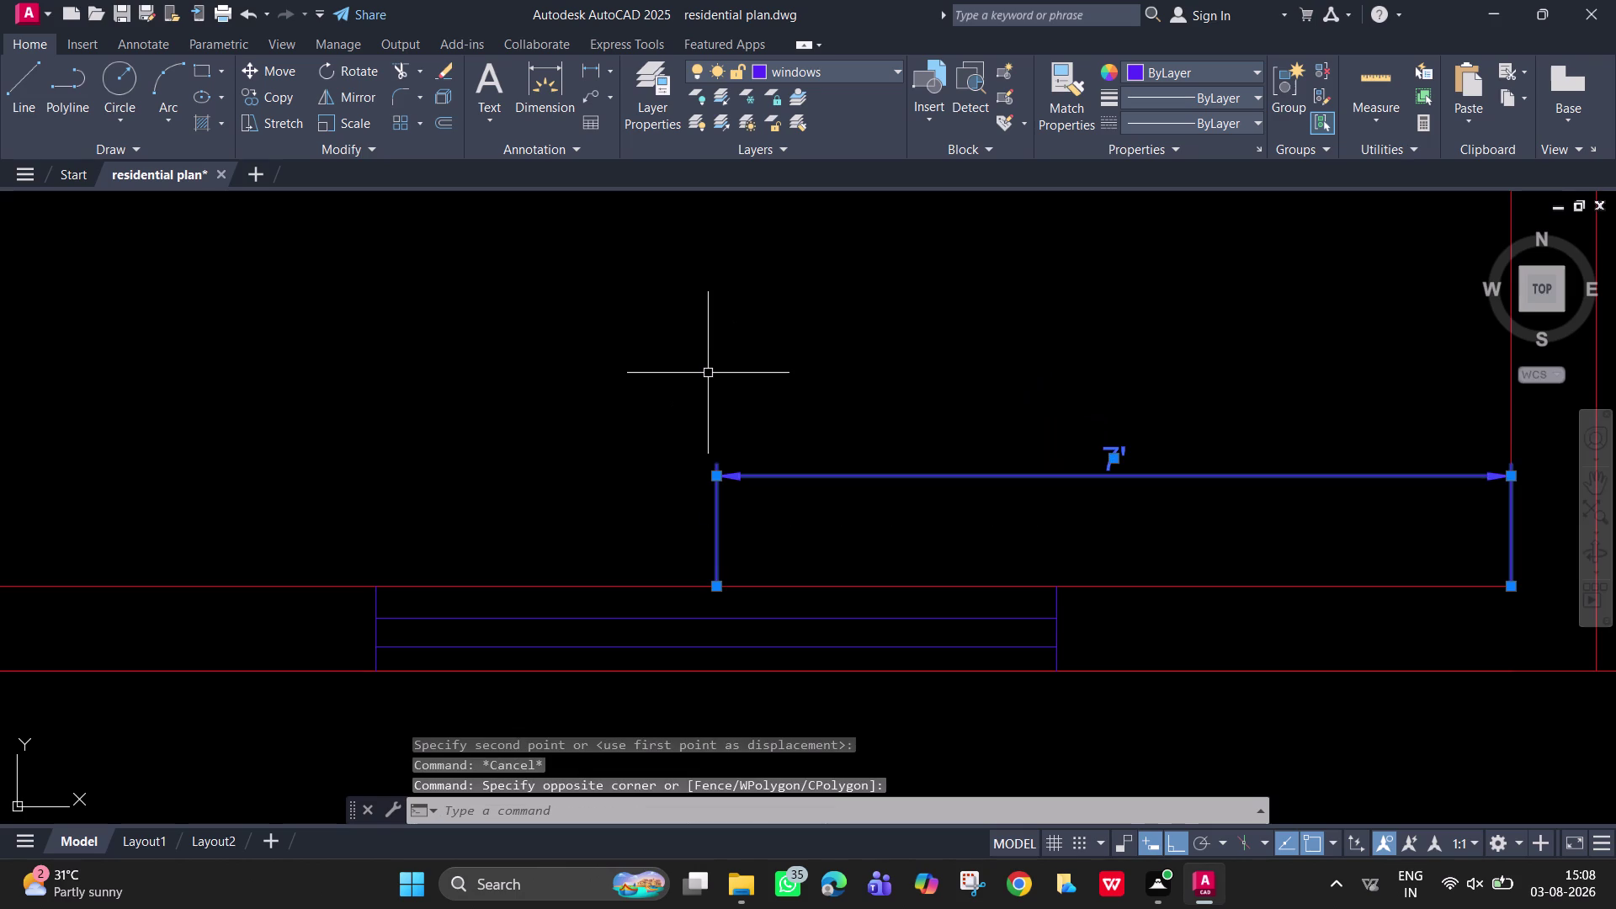
Delete the 7-foot helper dimension and zoom back out over the left room.
key(Delete)
scroll(down, 3)
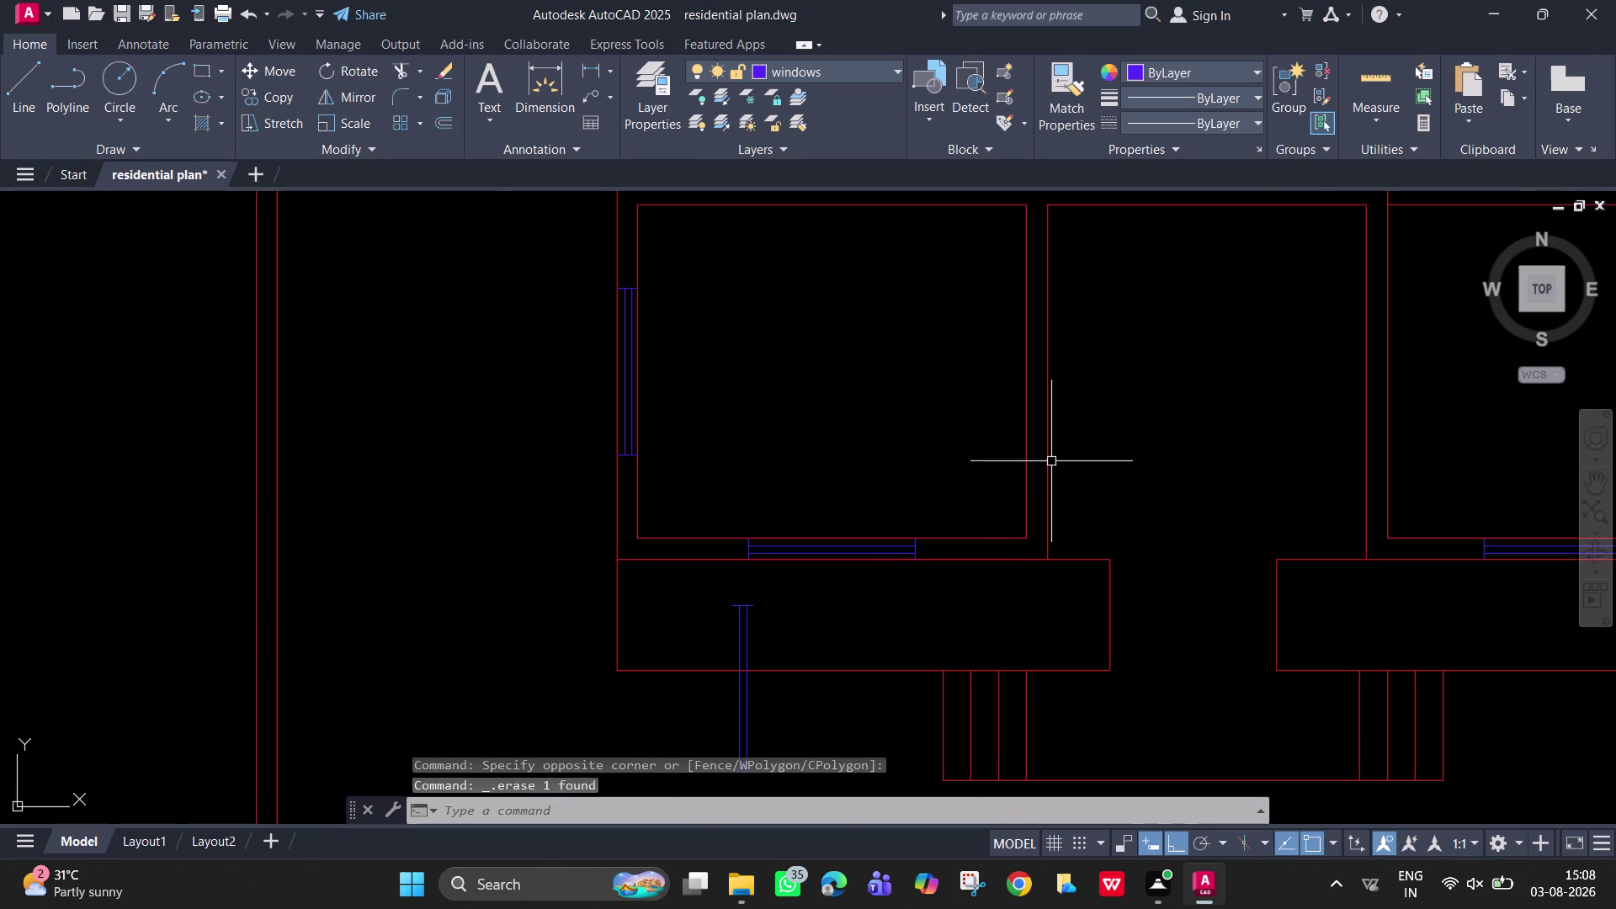
middle_drag(1185, 426, 1154, 424)
scroll(down, 3)
Erase the stray vertical blue window lines and the leftover blue fragment below the room.
click(895, 664)
drag(841, 619, 840, 617)
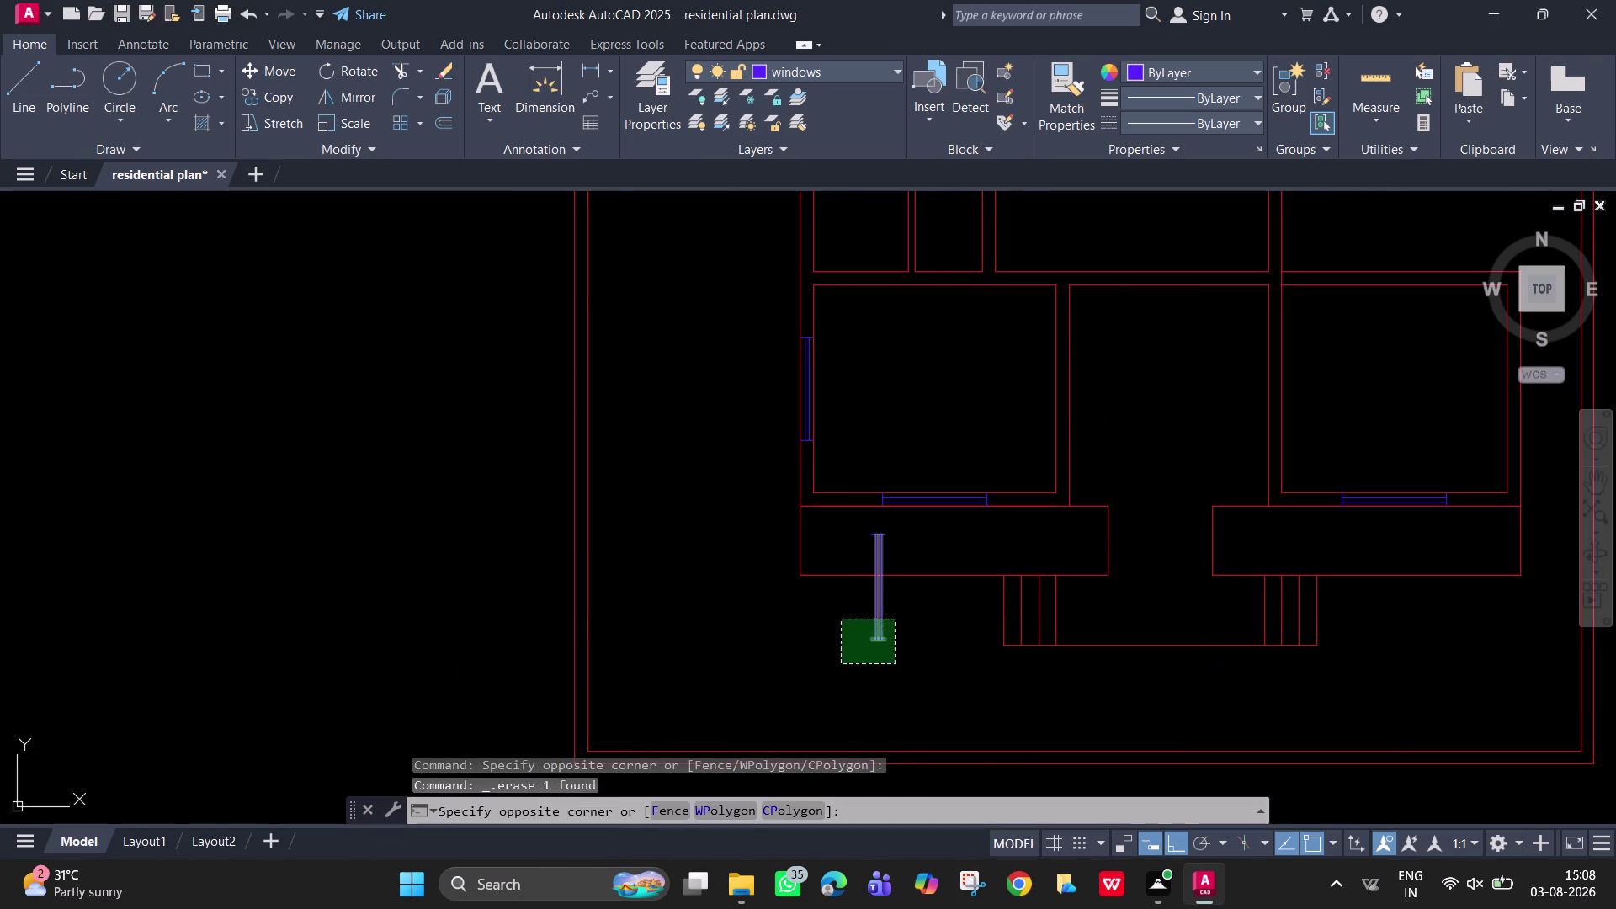
drag(841, 617, 840, 610)
key(Delete)
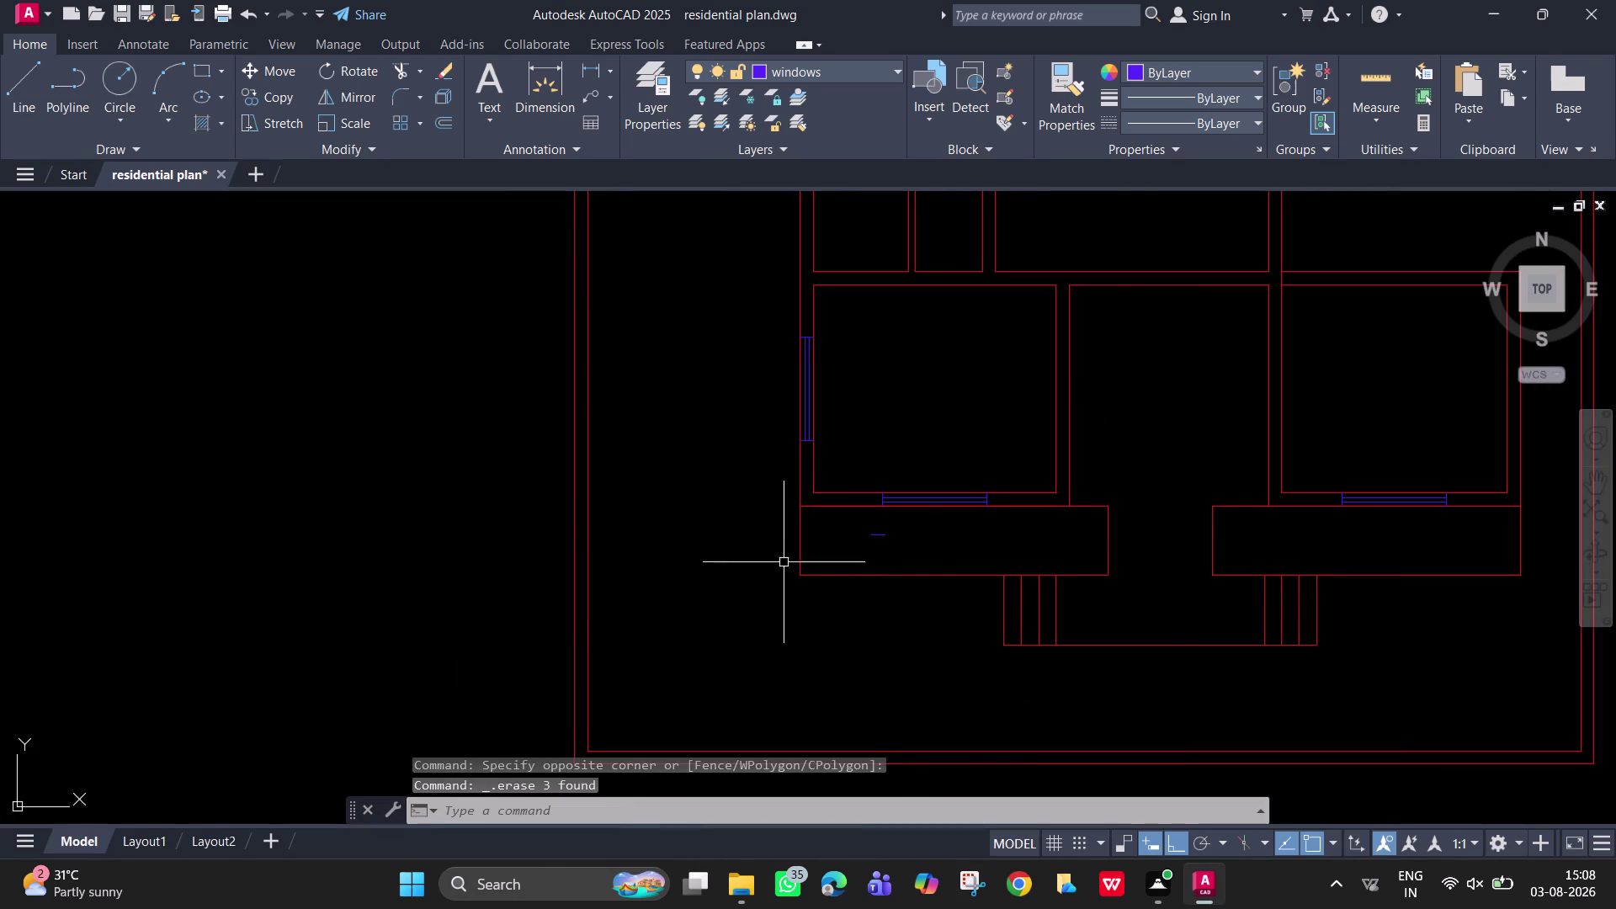
click(883, 533)
key(Delete)
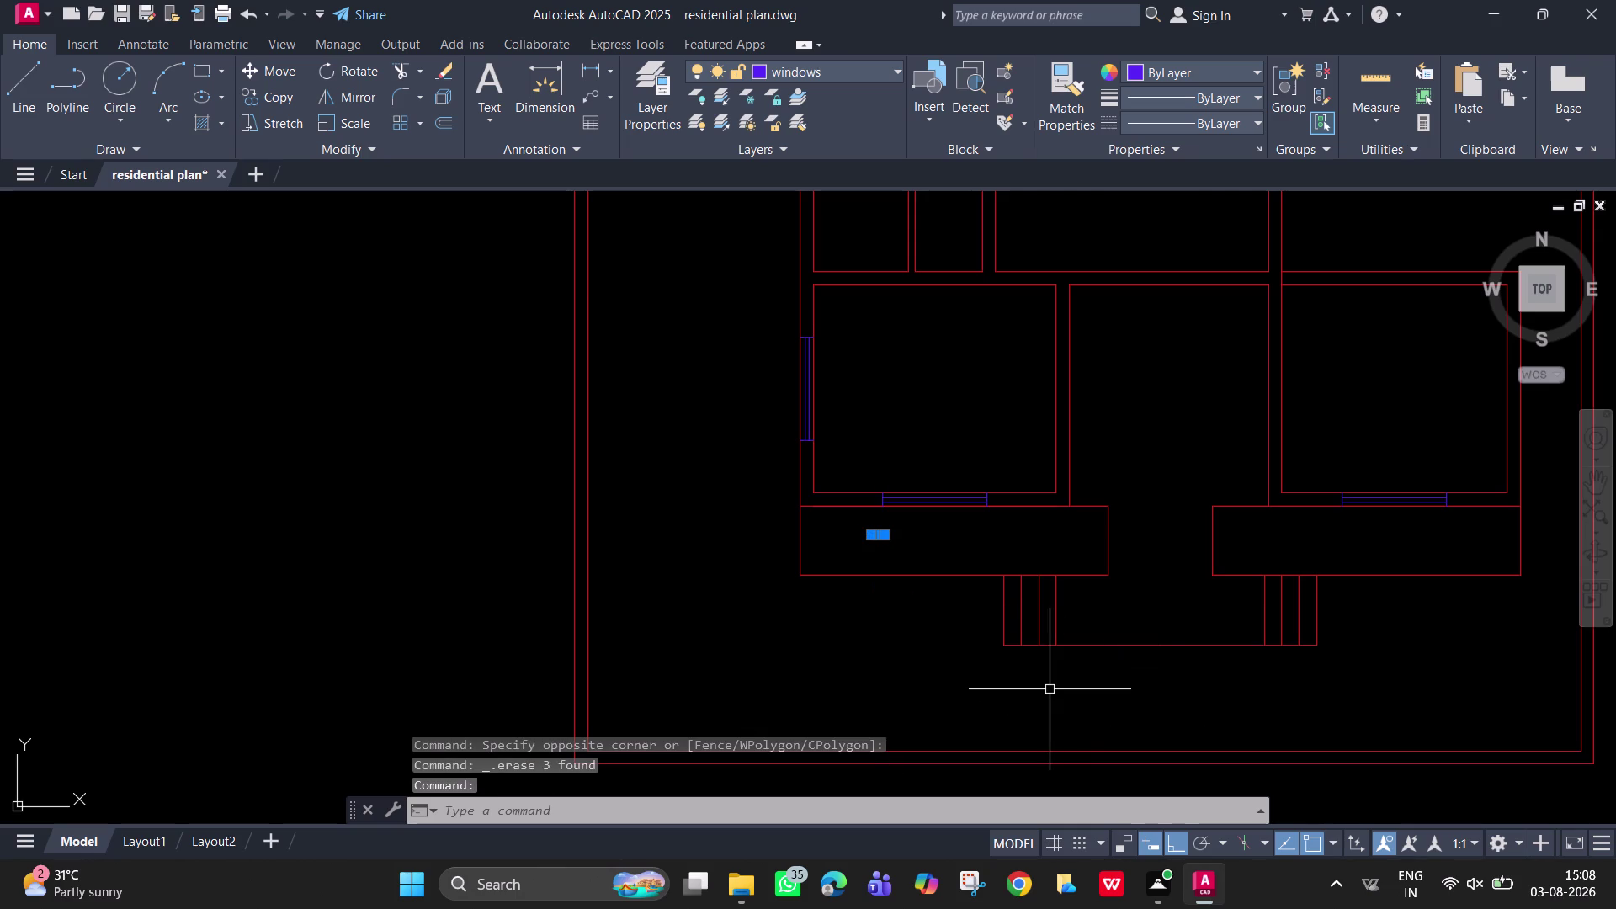
key(Delete)
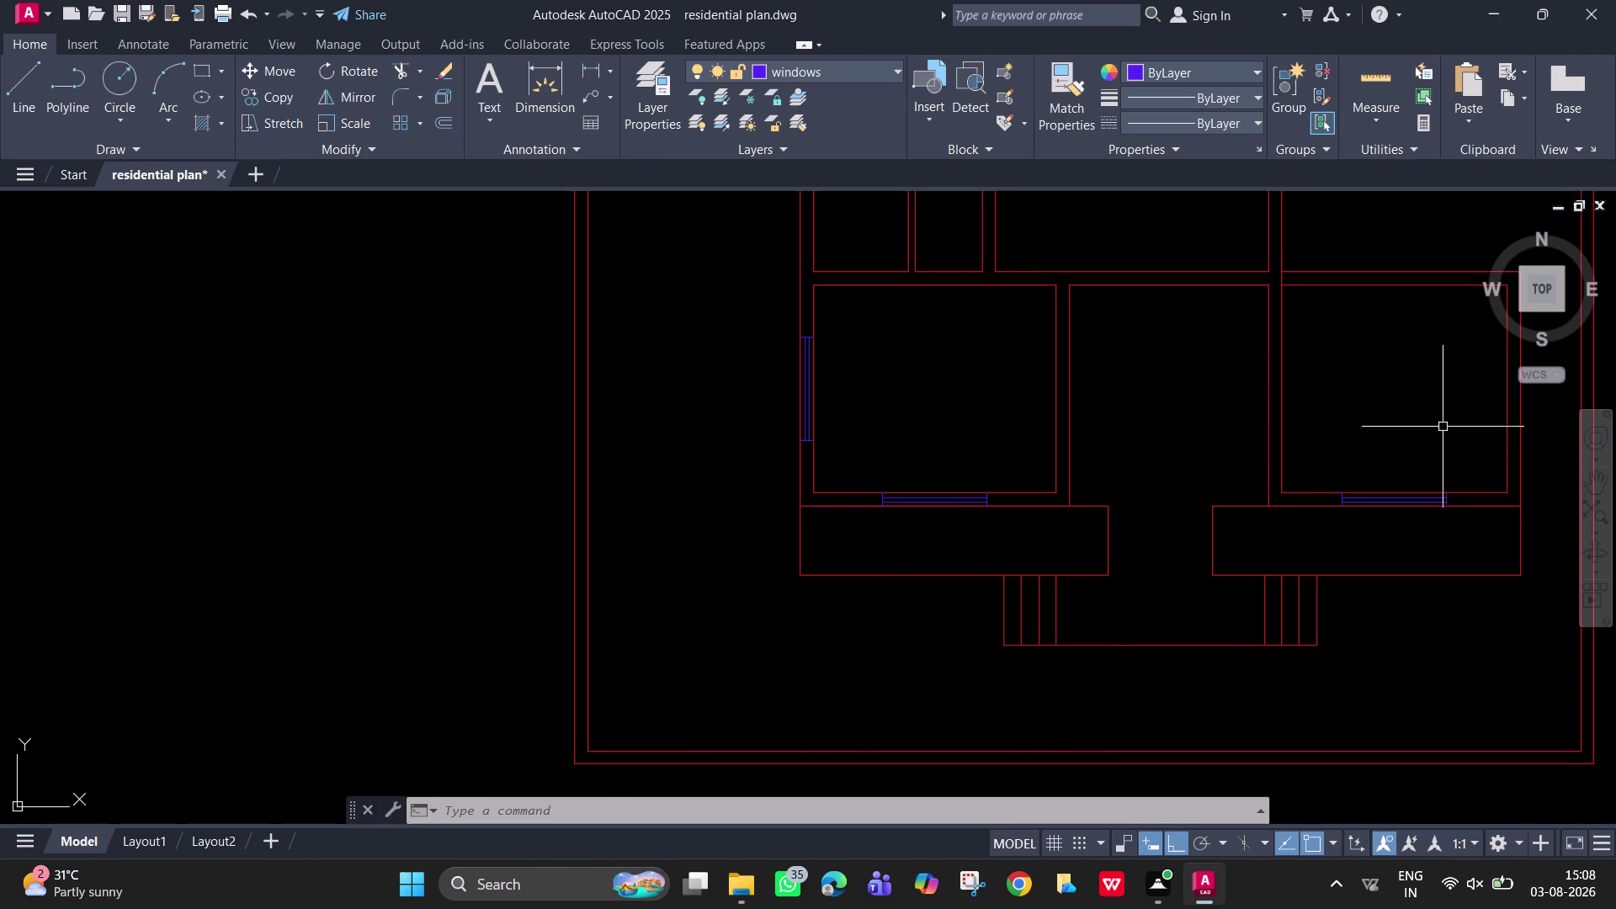
Pan to the right-wall window and clear the accidental wall-line selections.
middle_drag(1411, 428, 1097, 602)
middle_drag(1311, 493, 1306, 572)
scroll(up, 3)
middle_drag(1250, 439, 1237, 604)
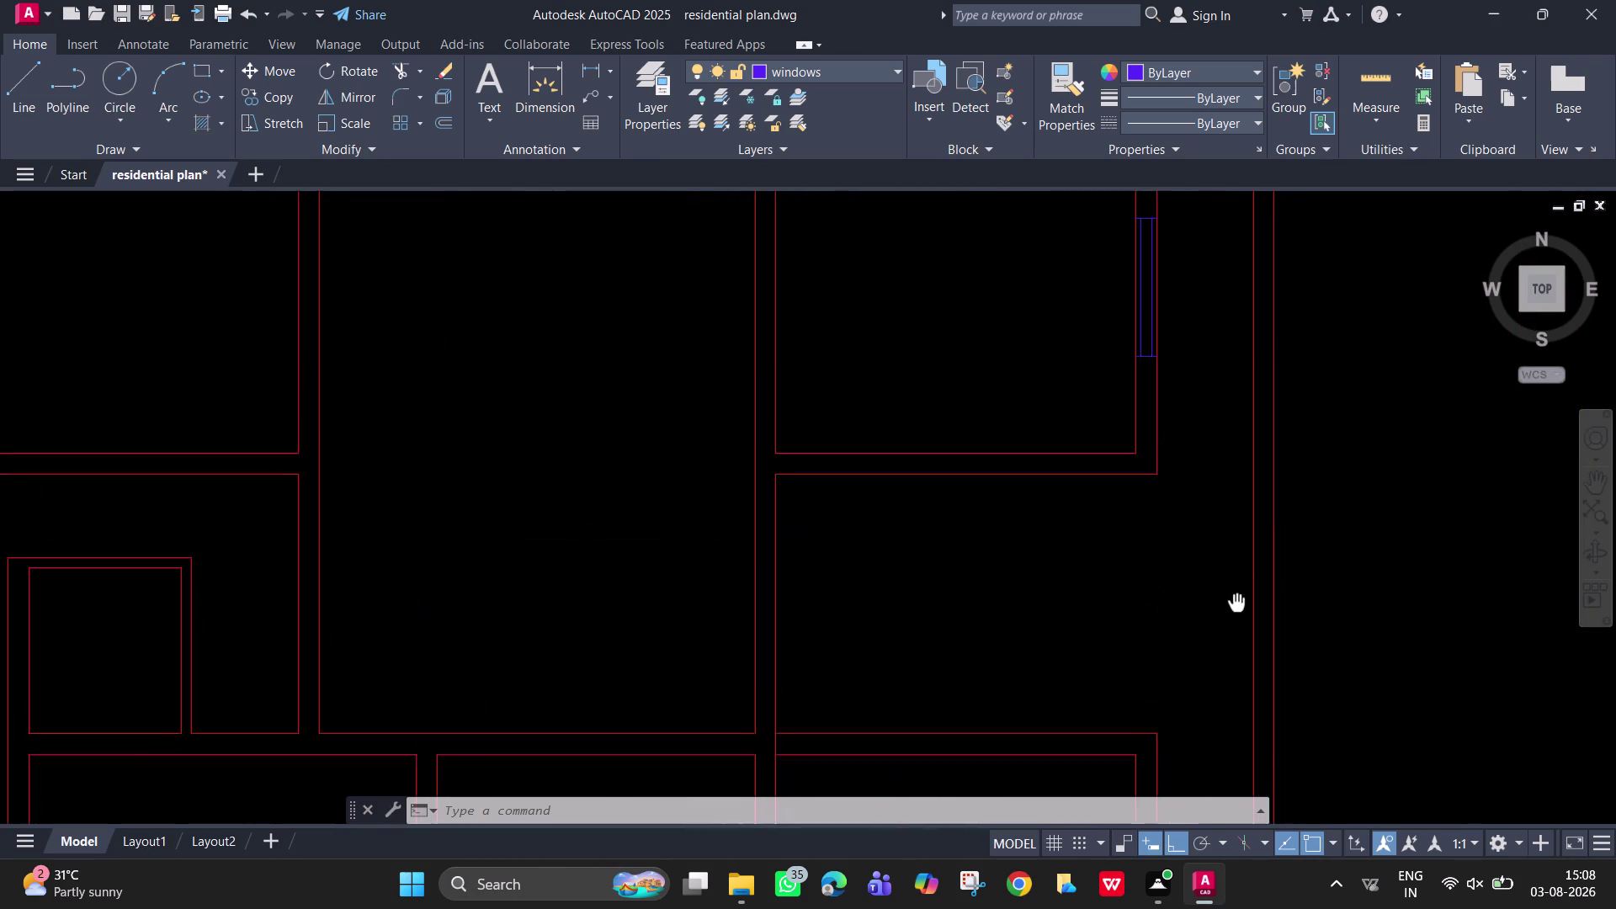
middle_drag(1237, 604, 1237, 677)
click(1151, 451)
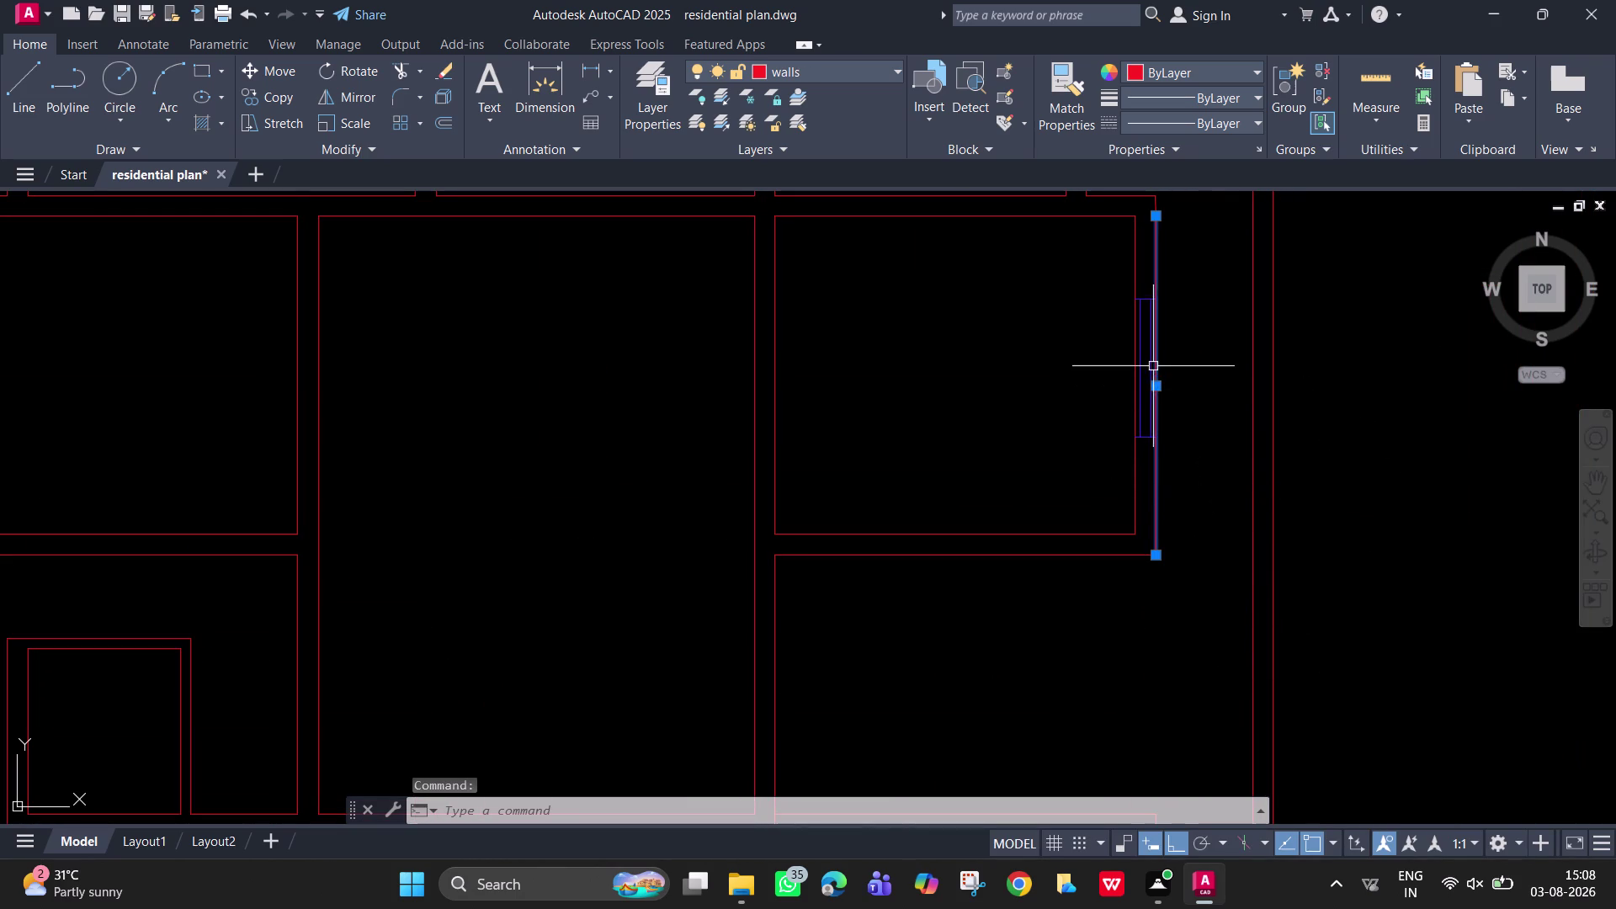
key(Escape)
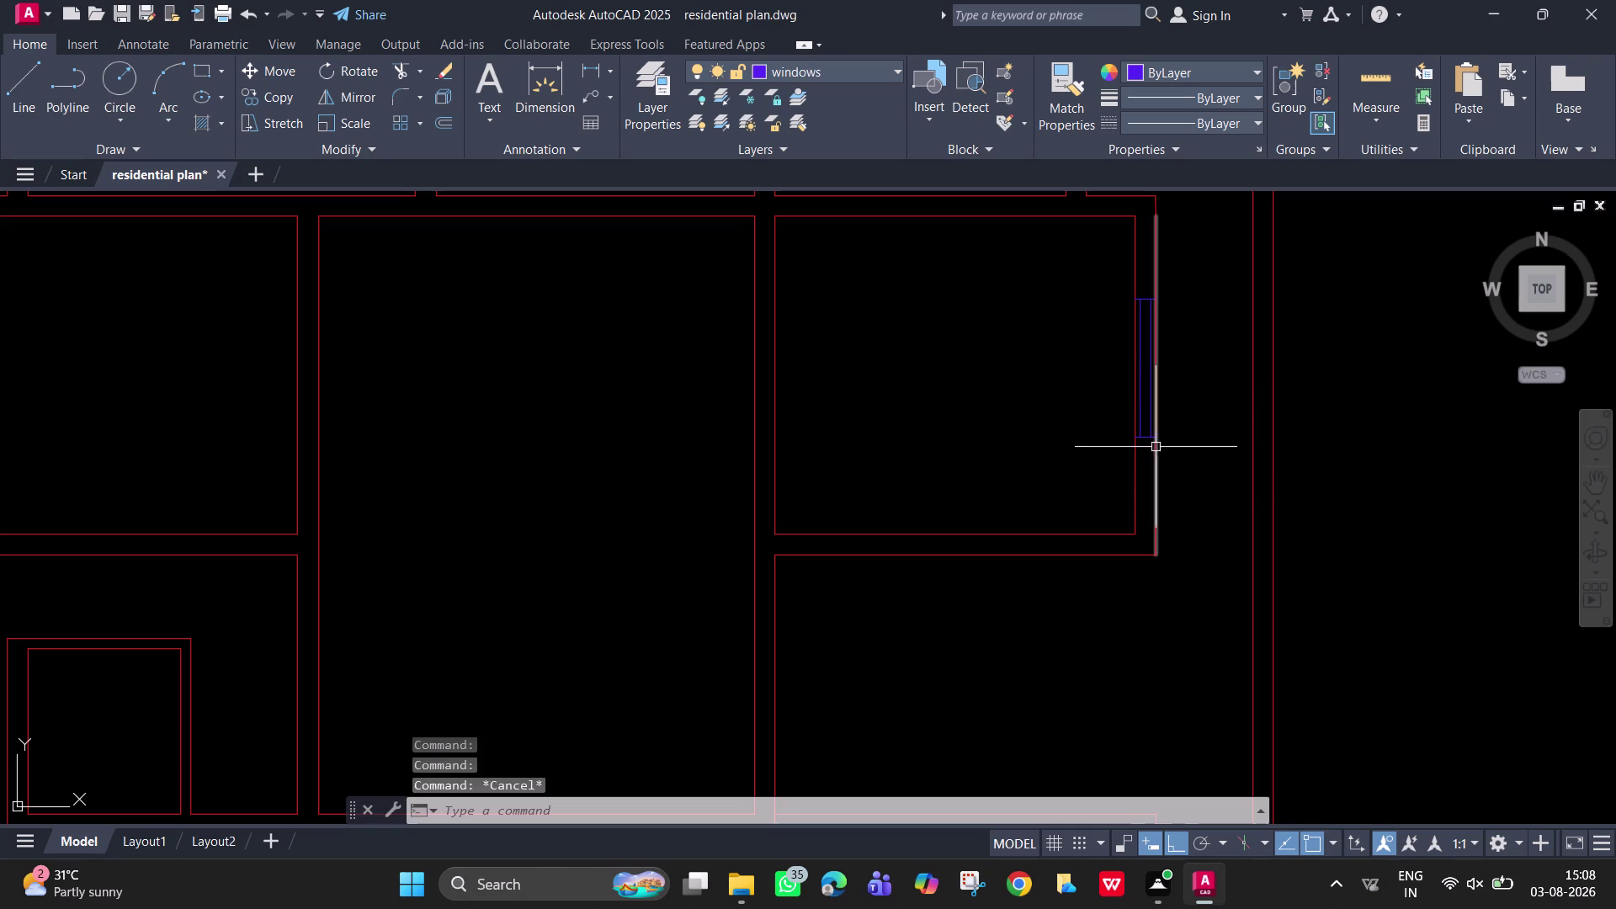
click(1155, 455)
key(Escape)
Select the four blue window symbol lines on the right wall.
click(1143, 453)
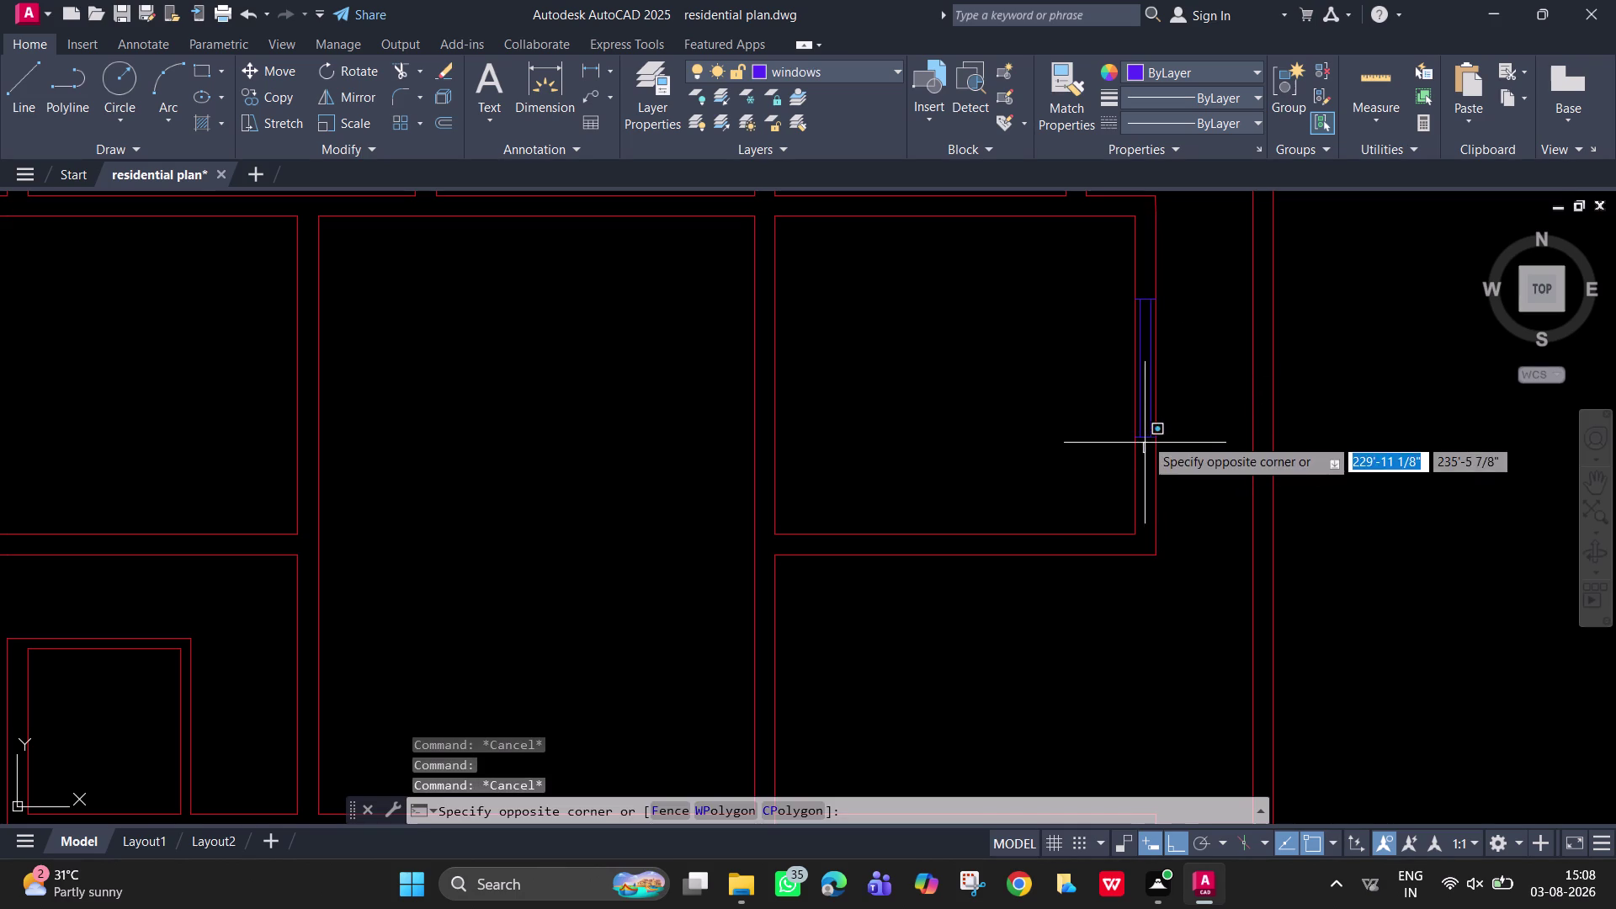
click(1144, 281)
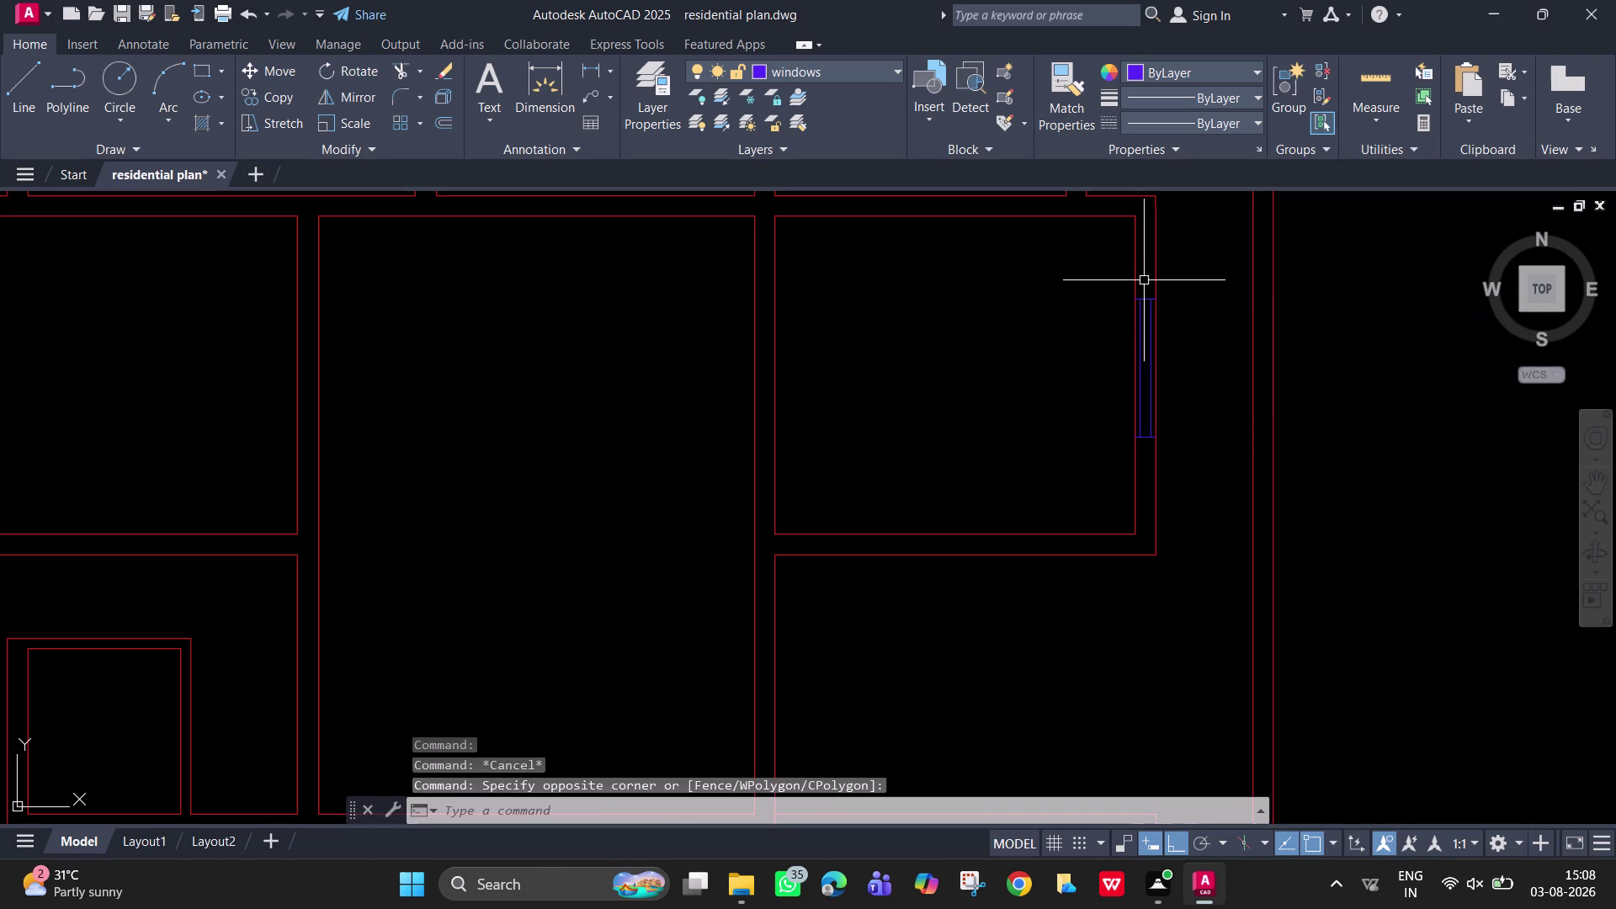
click(1150, 463)
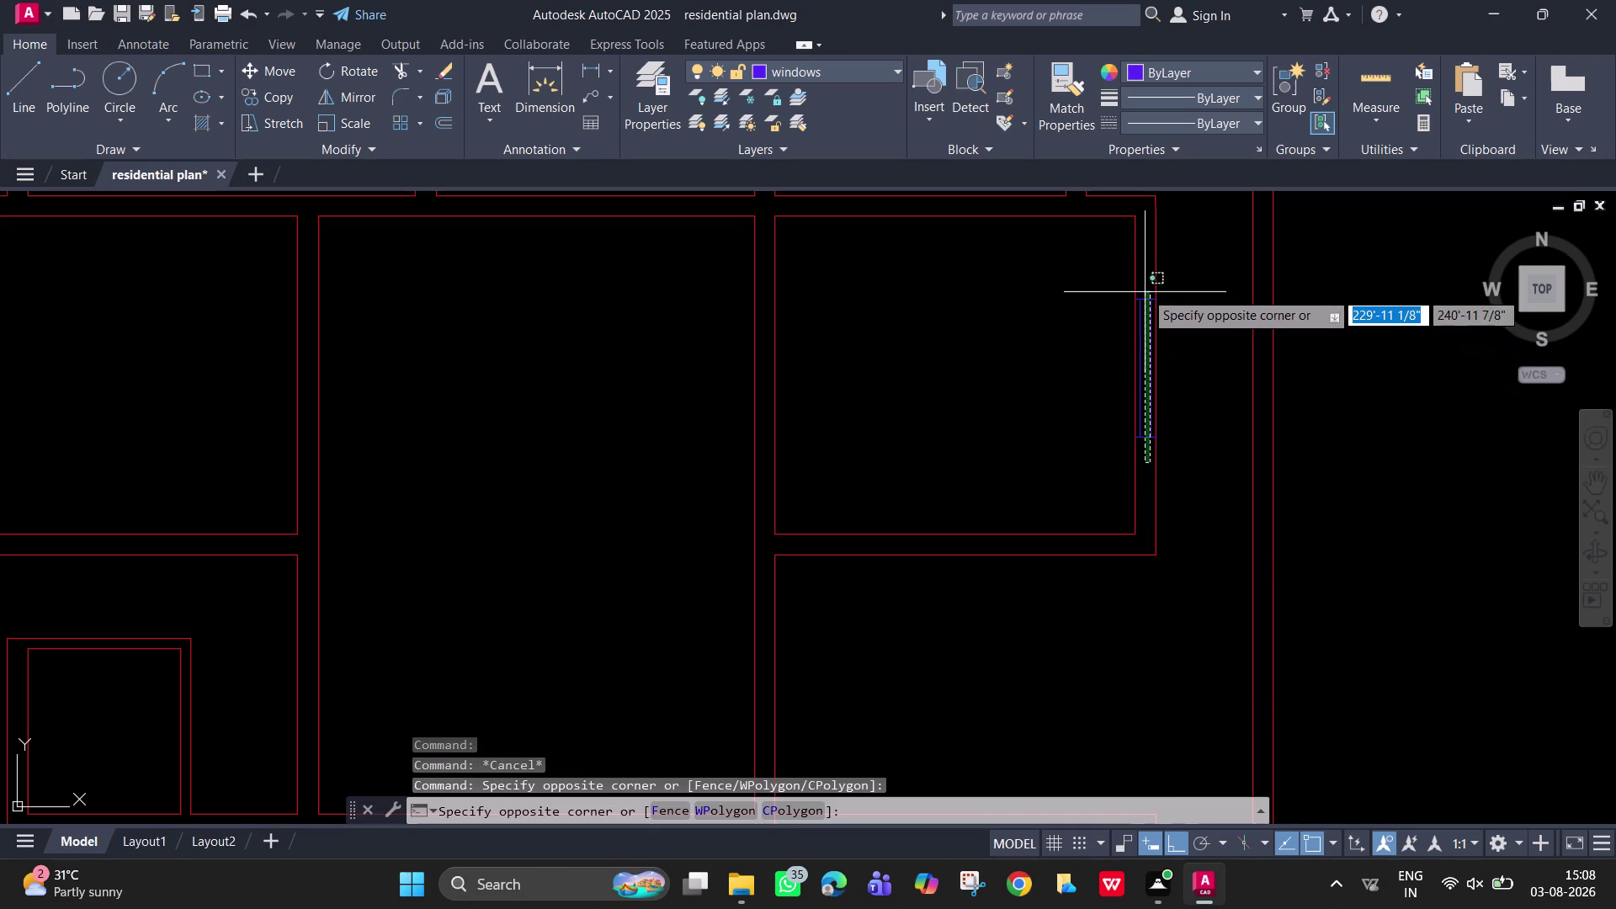
click(1141, 275)
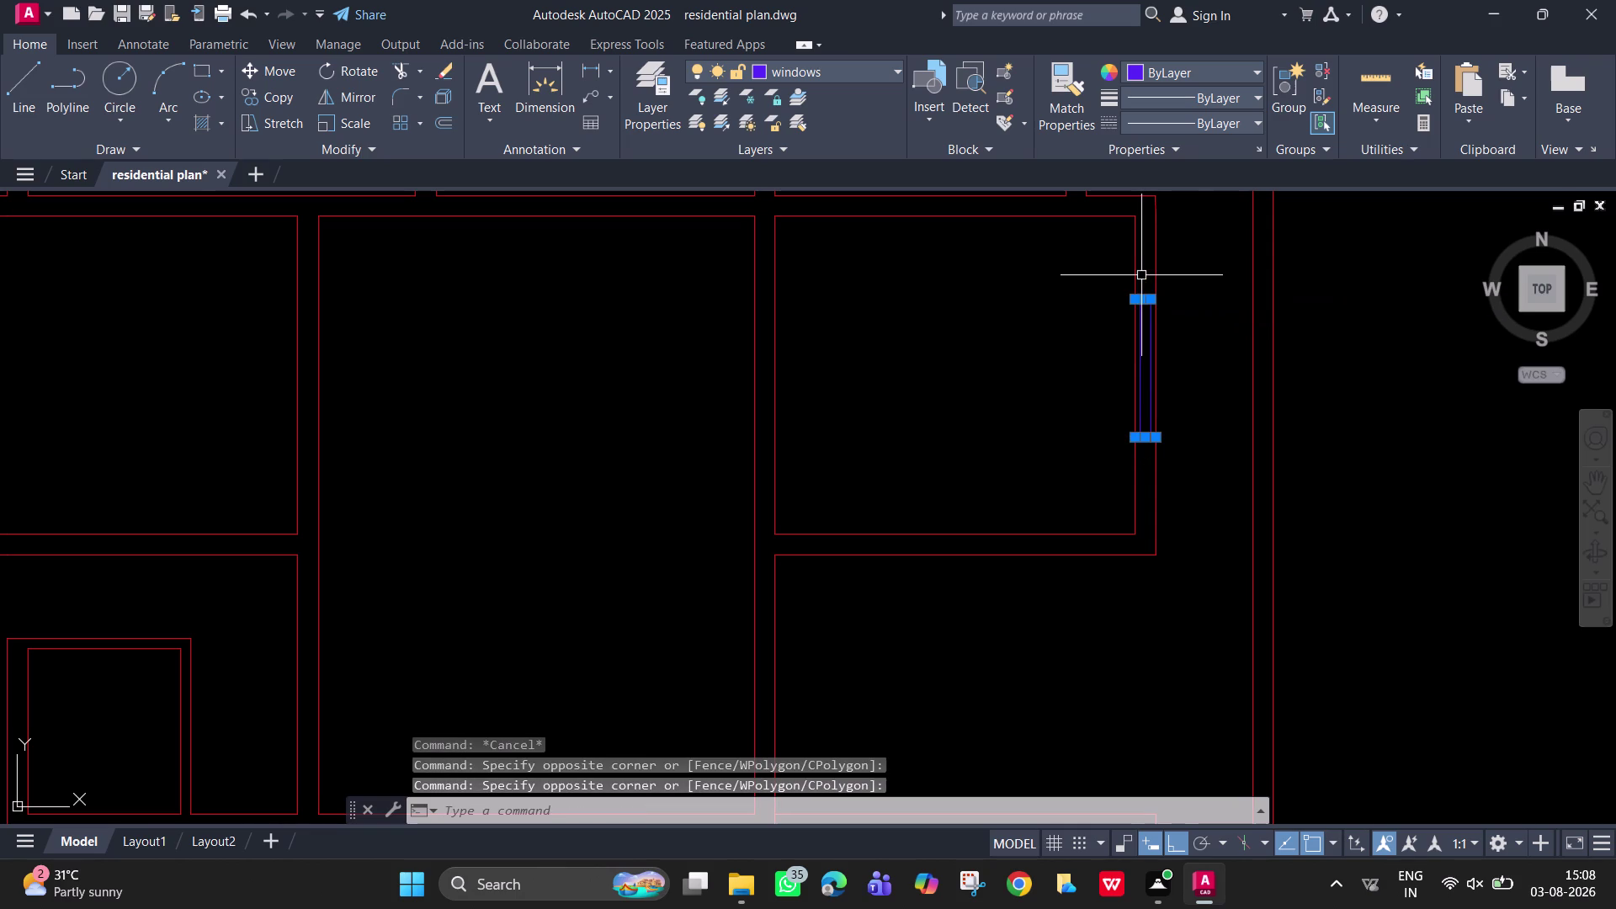
click(1143, 336)
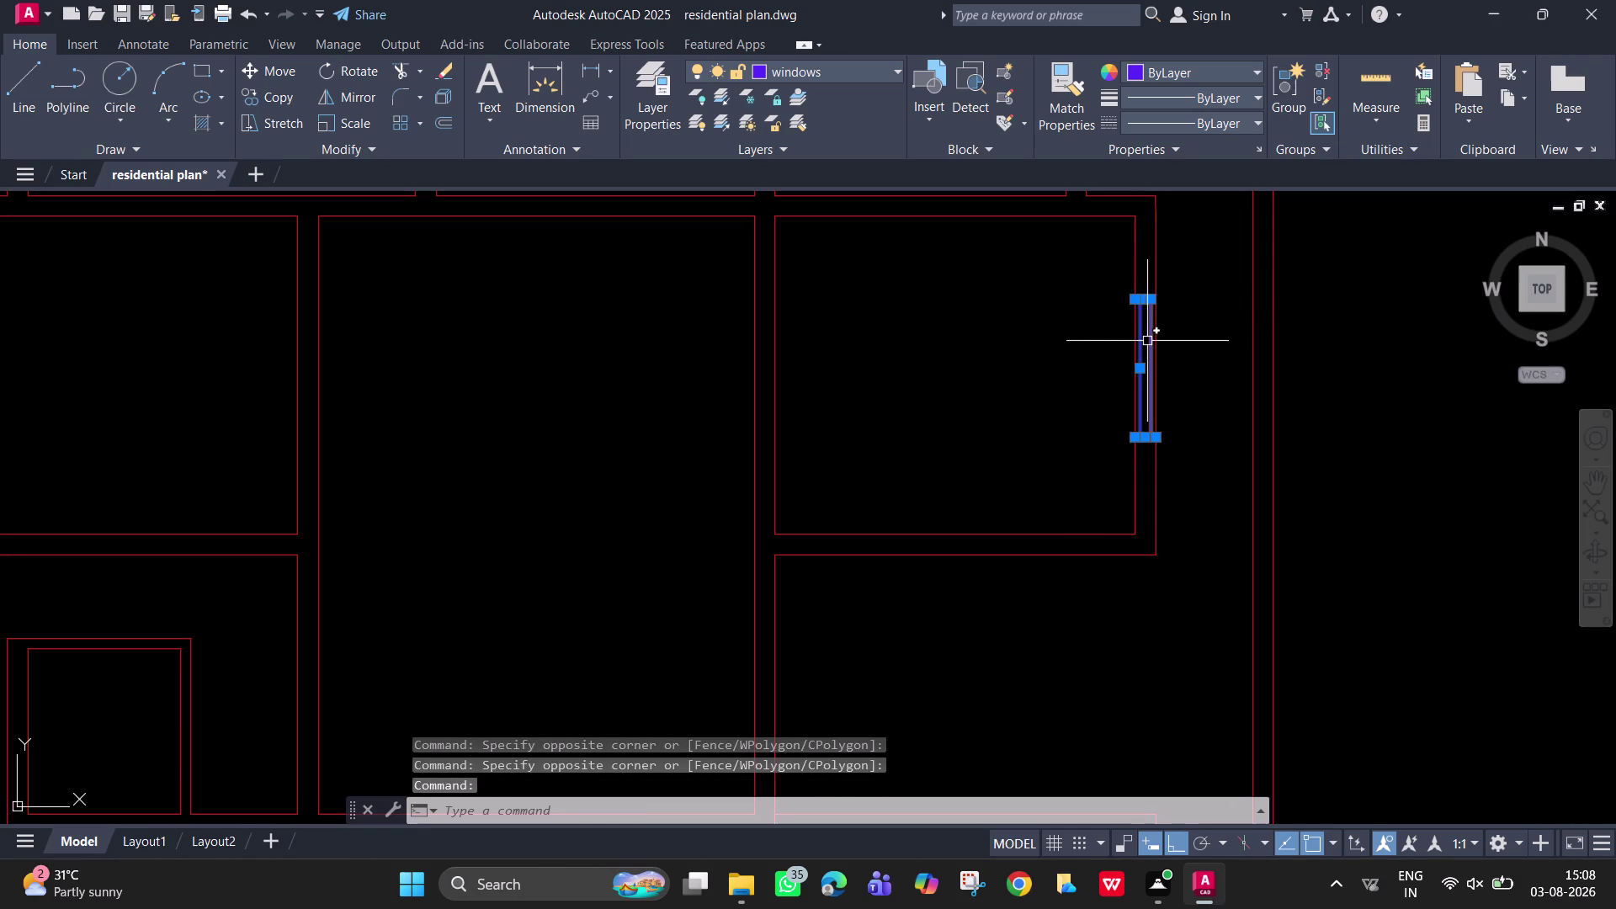
click(1147, 341)
Copy the window symbol from its end point to the lower opening on the wall.
key(c)
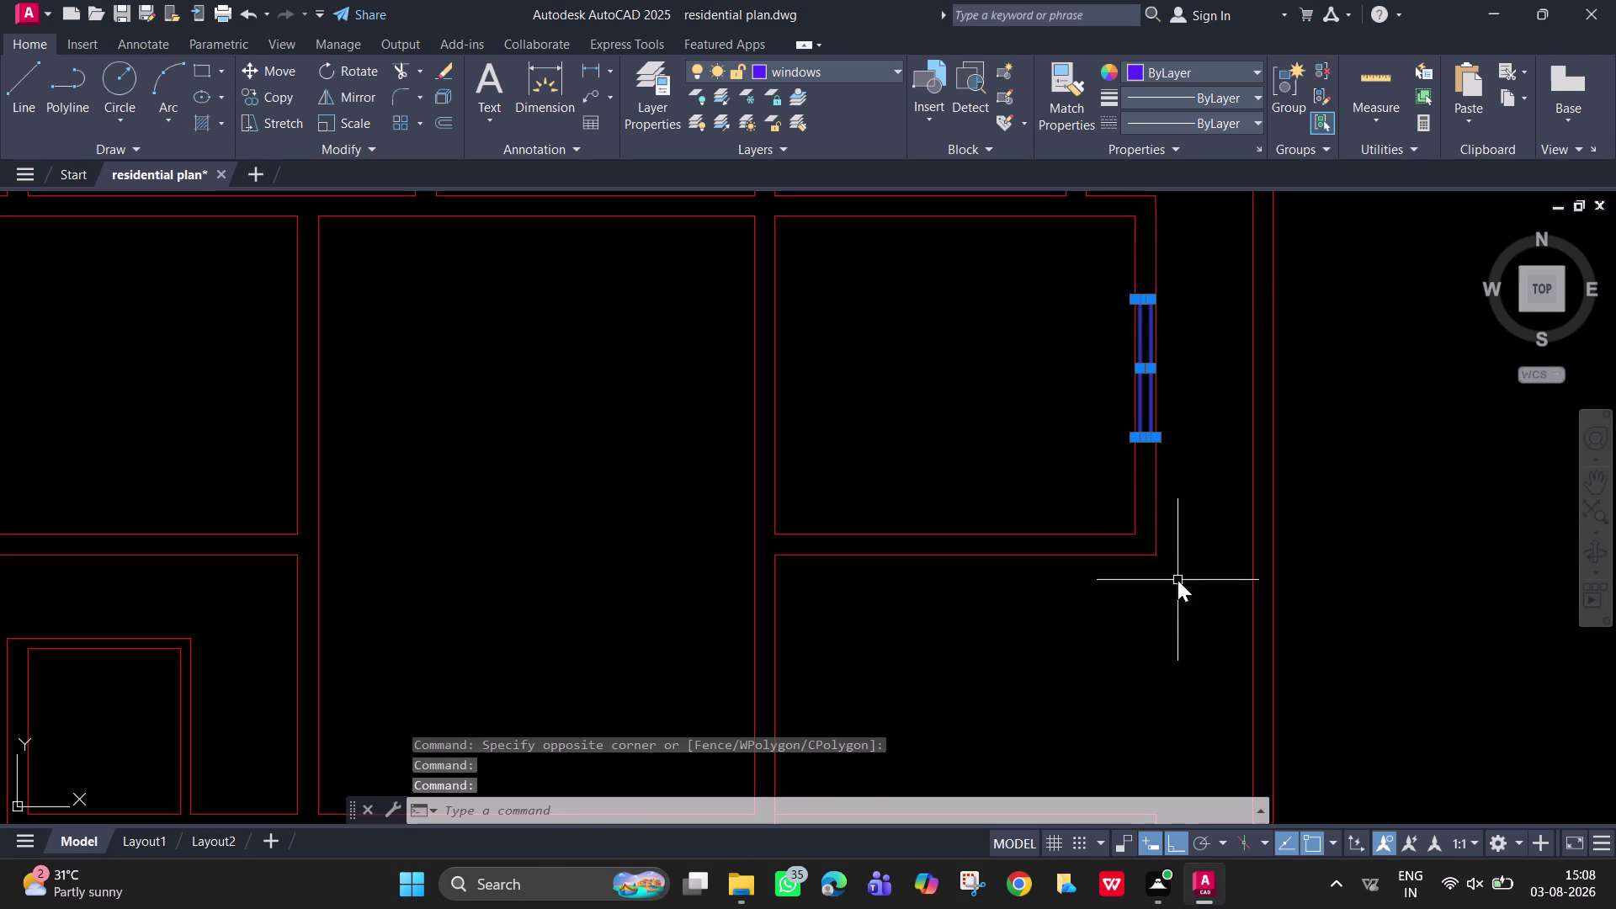
text(o)
key(space)
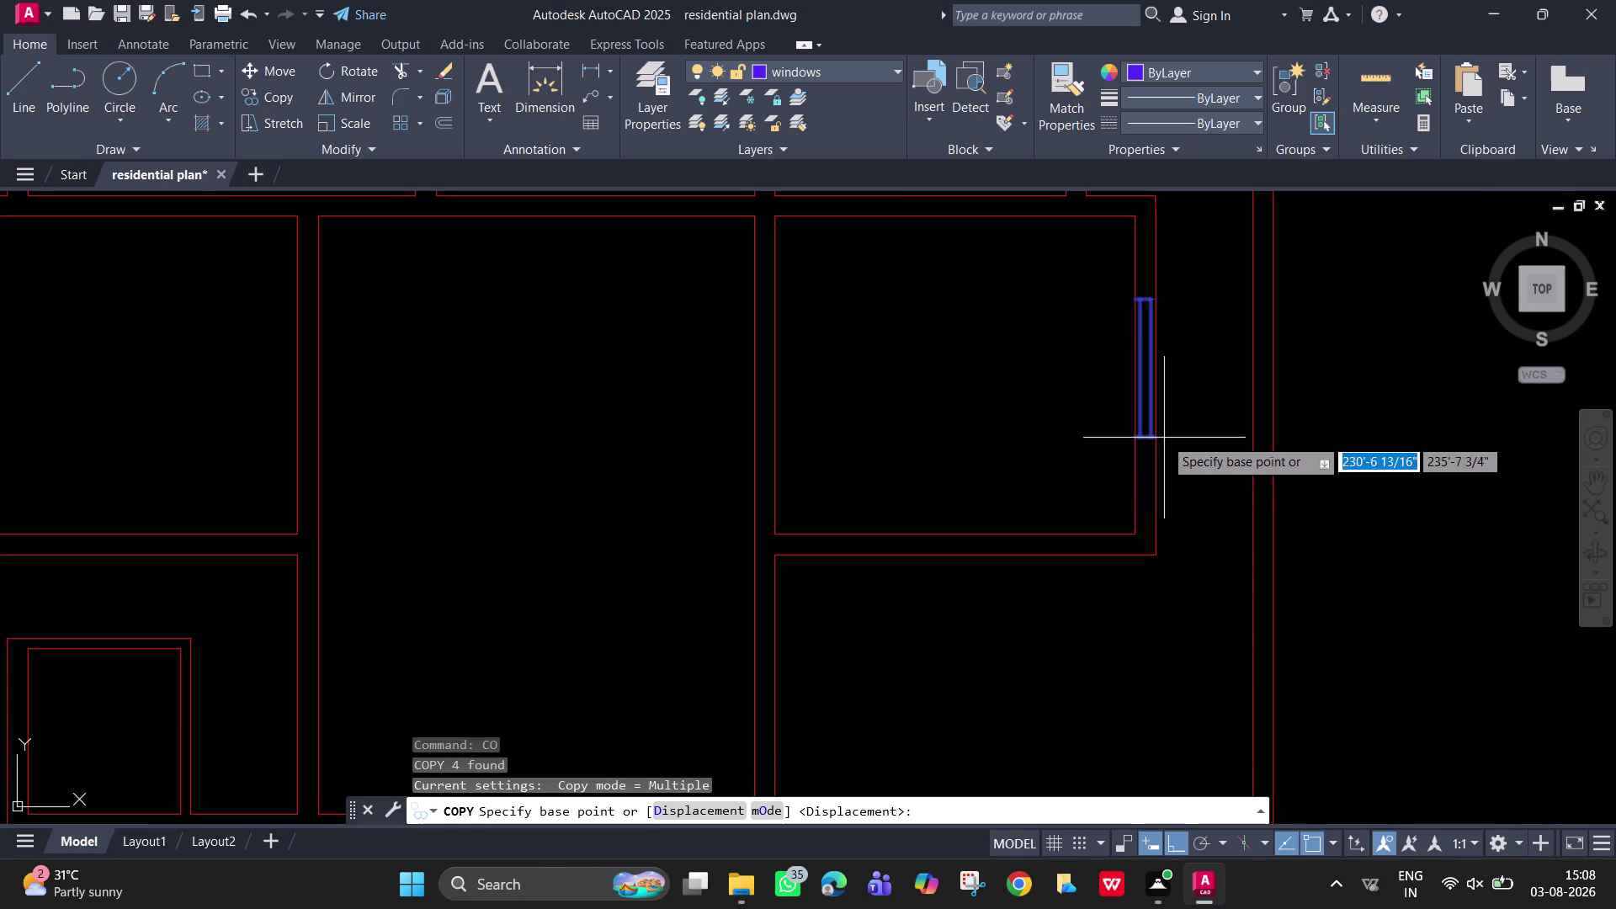
click(1158, 438)
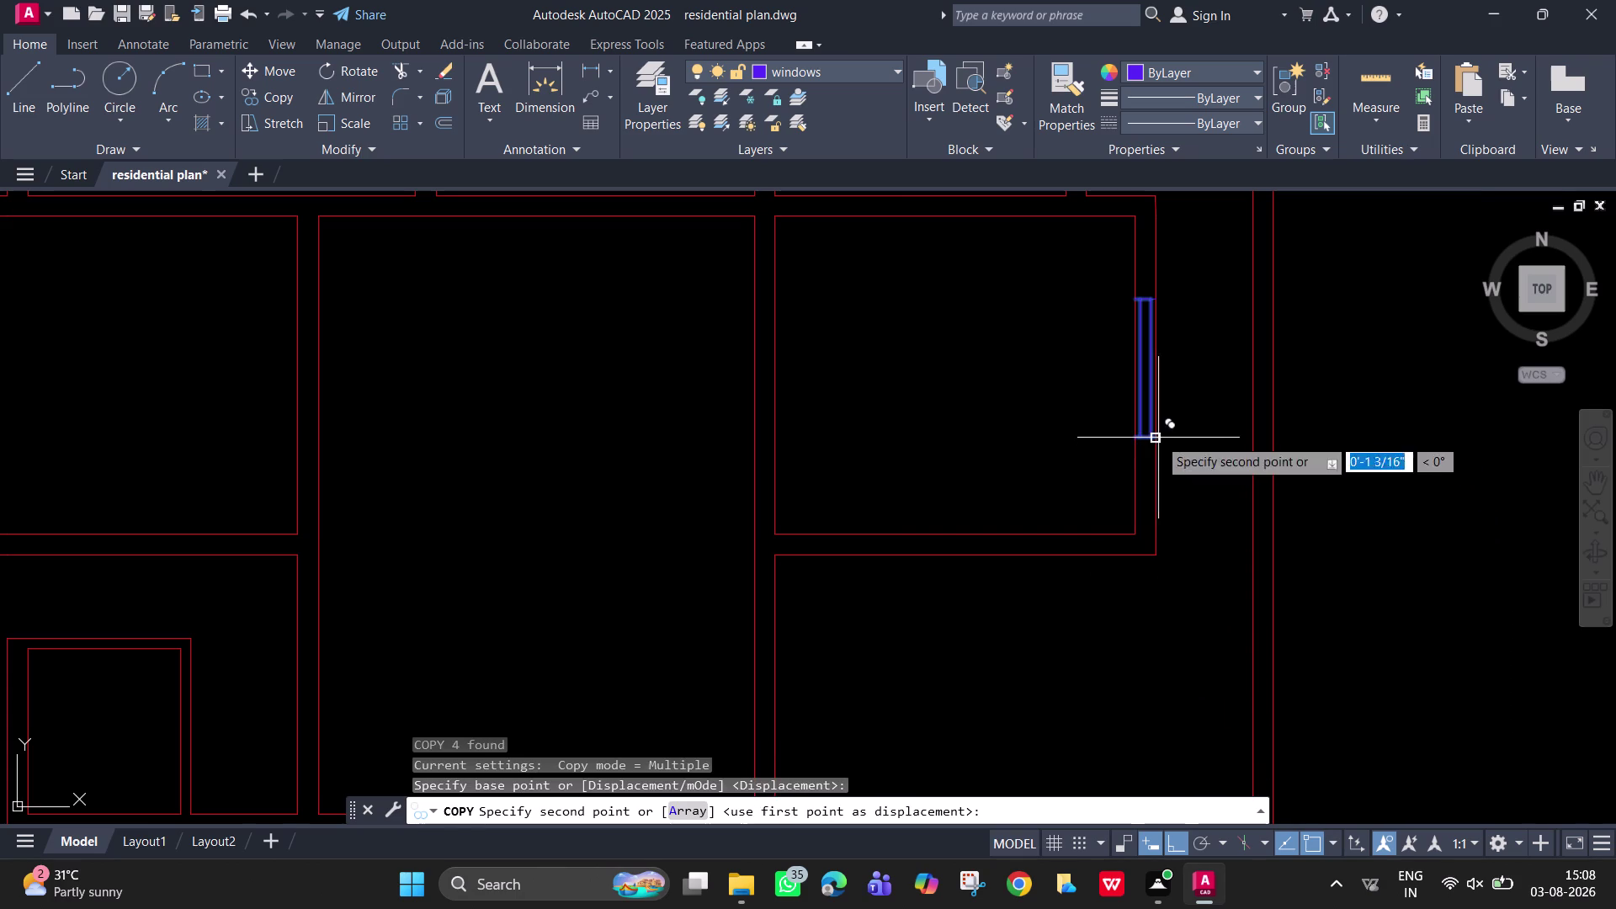
scroll(down, 3)
middle_drag(1109, 657, 1159, 538)
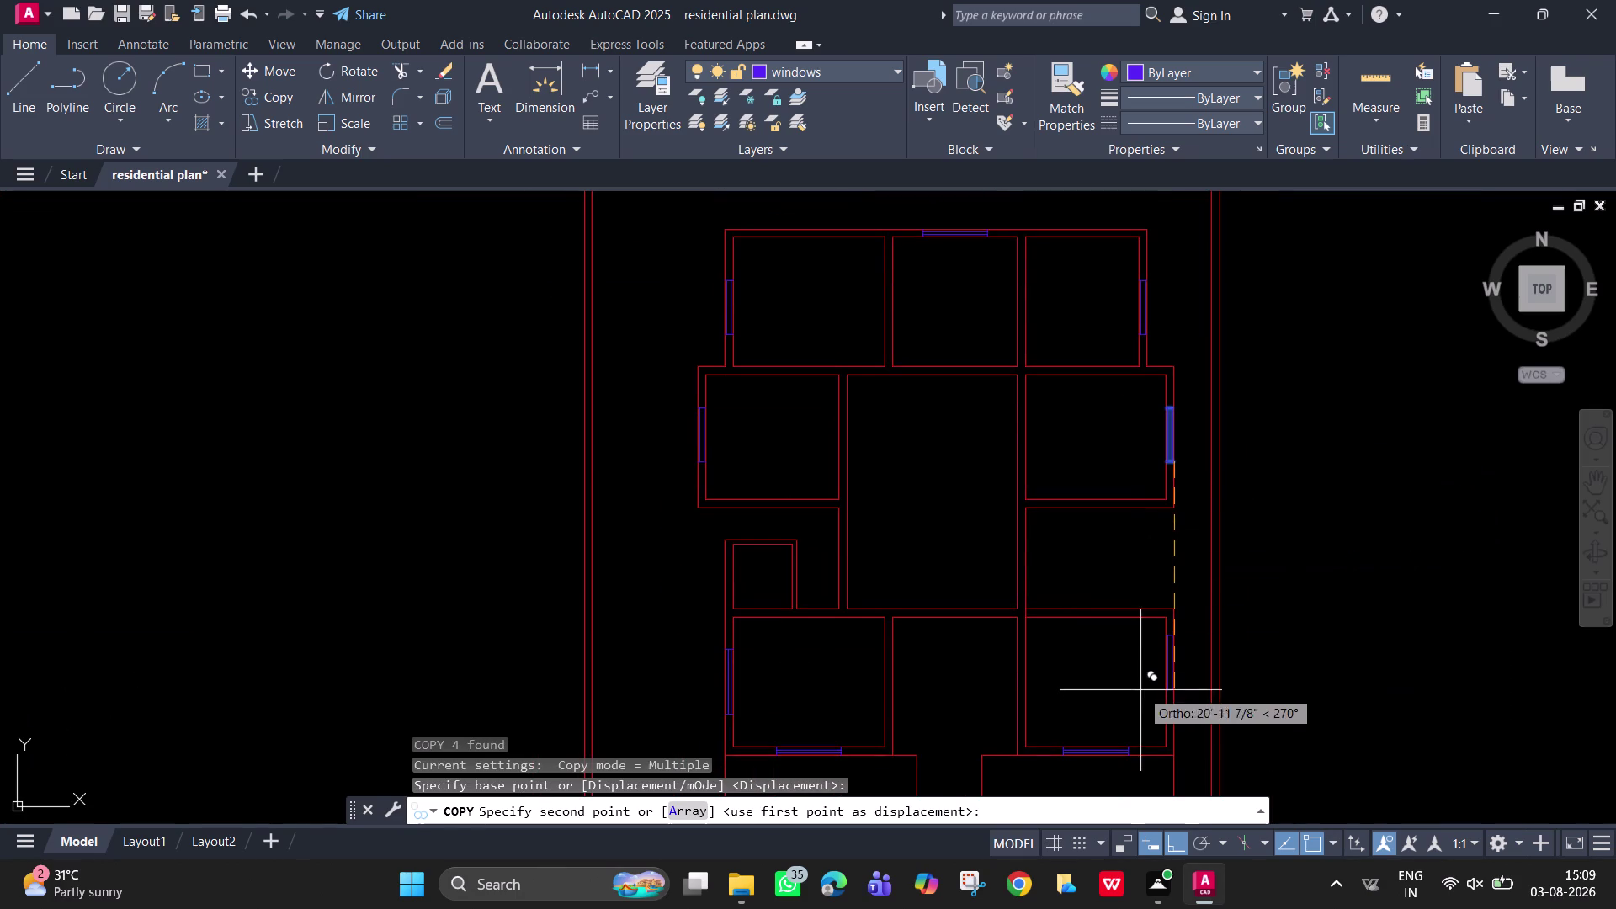
scroll(up, 3)
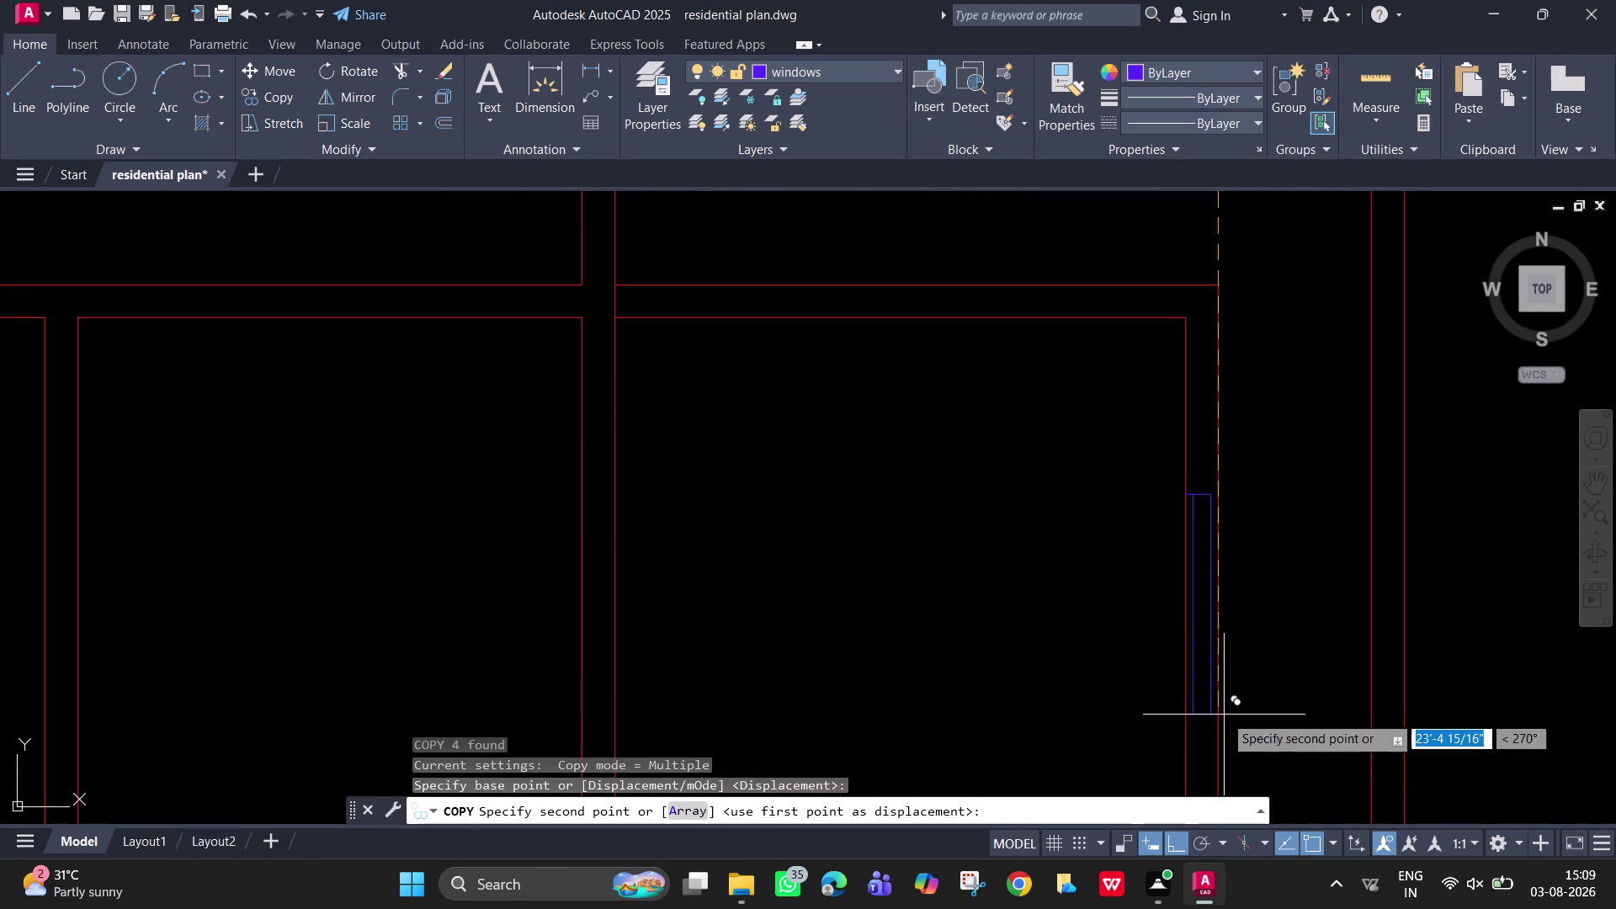
click(1213, 725)
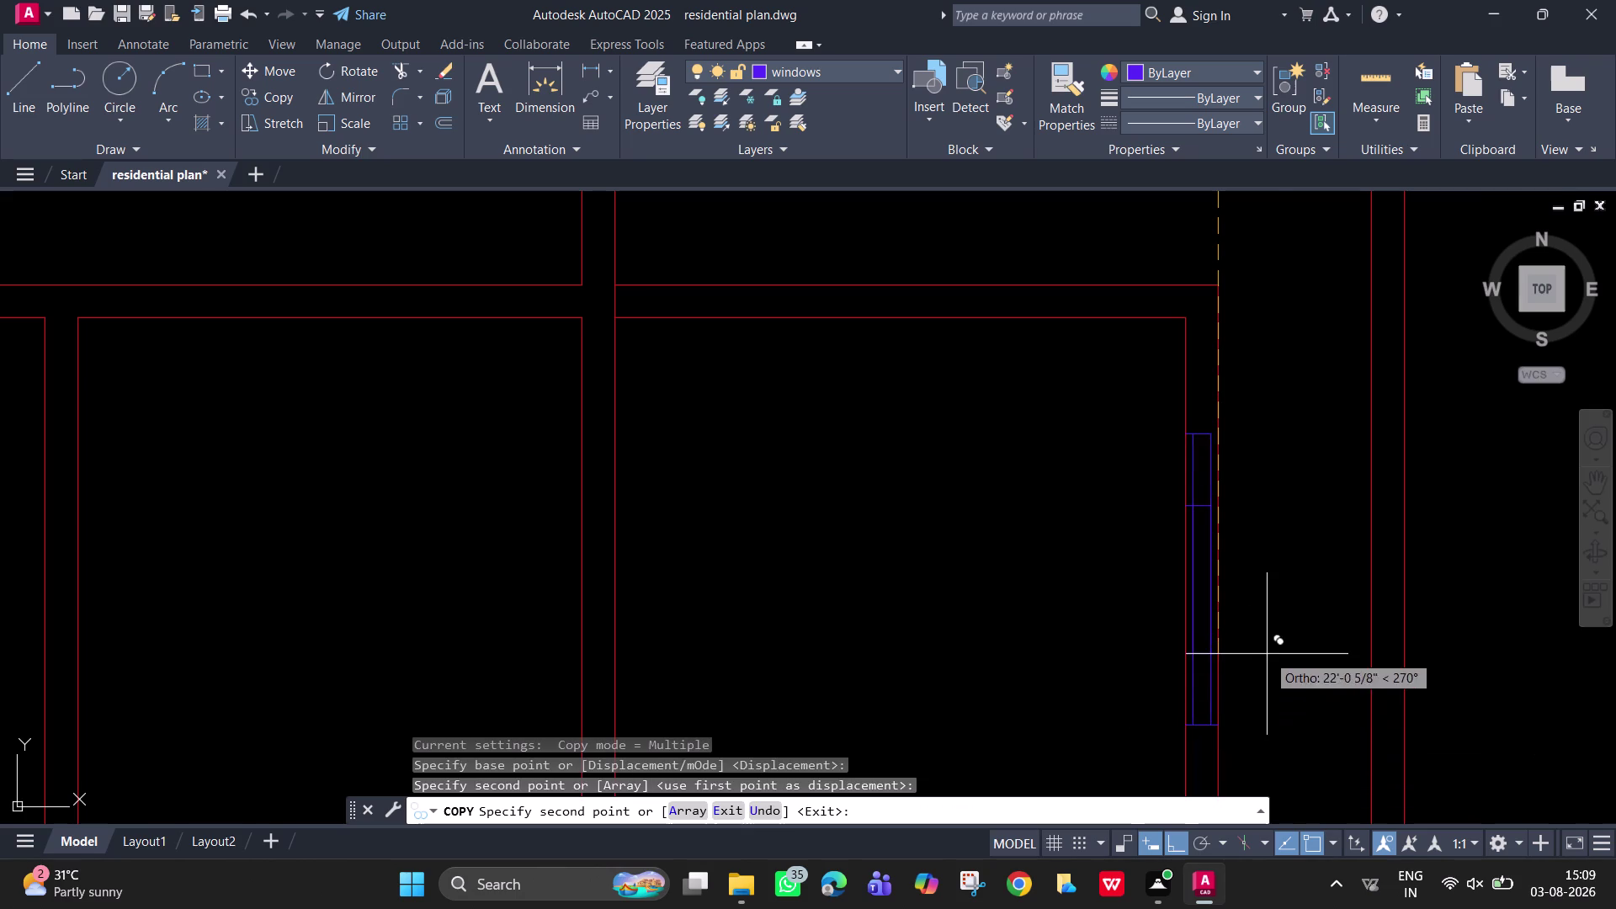
key(Escape)
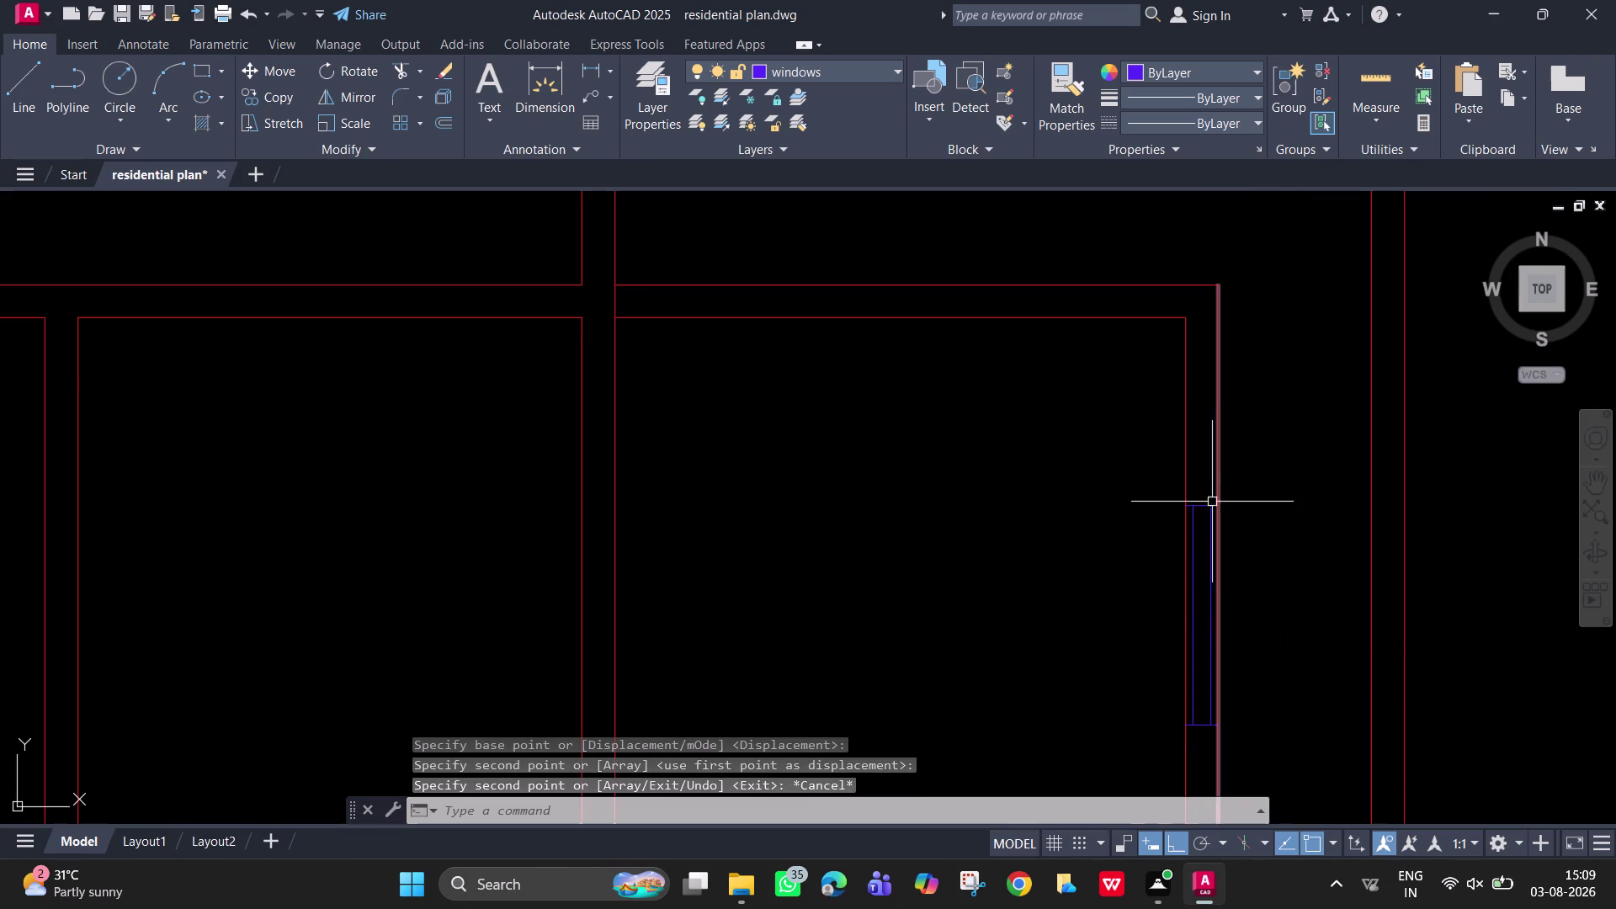
Start a new line from the copied window's top across its end.
scroll(up, 3)
middle_drag(1209, 504, 1172, 515)
text(l)
key(space)
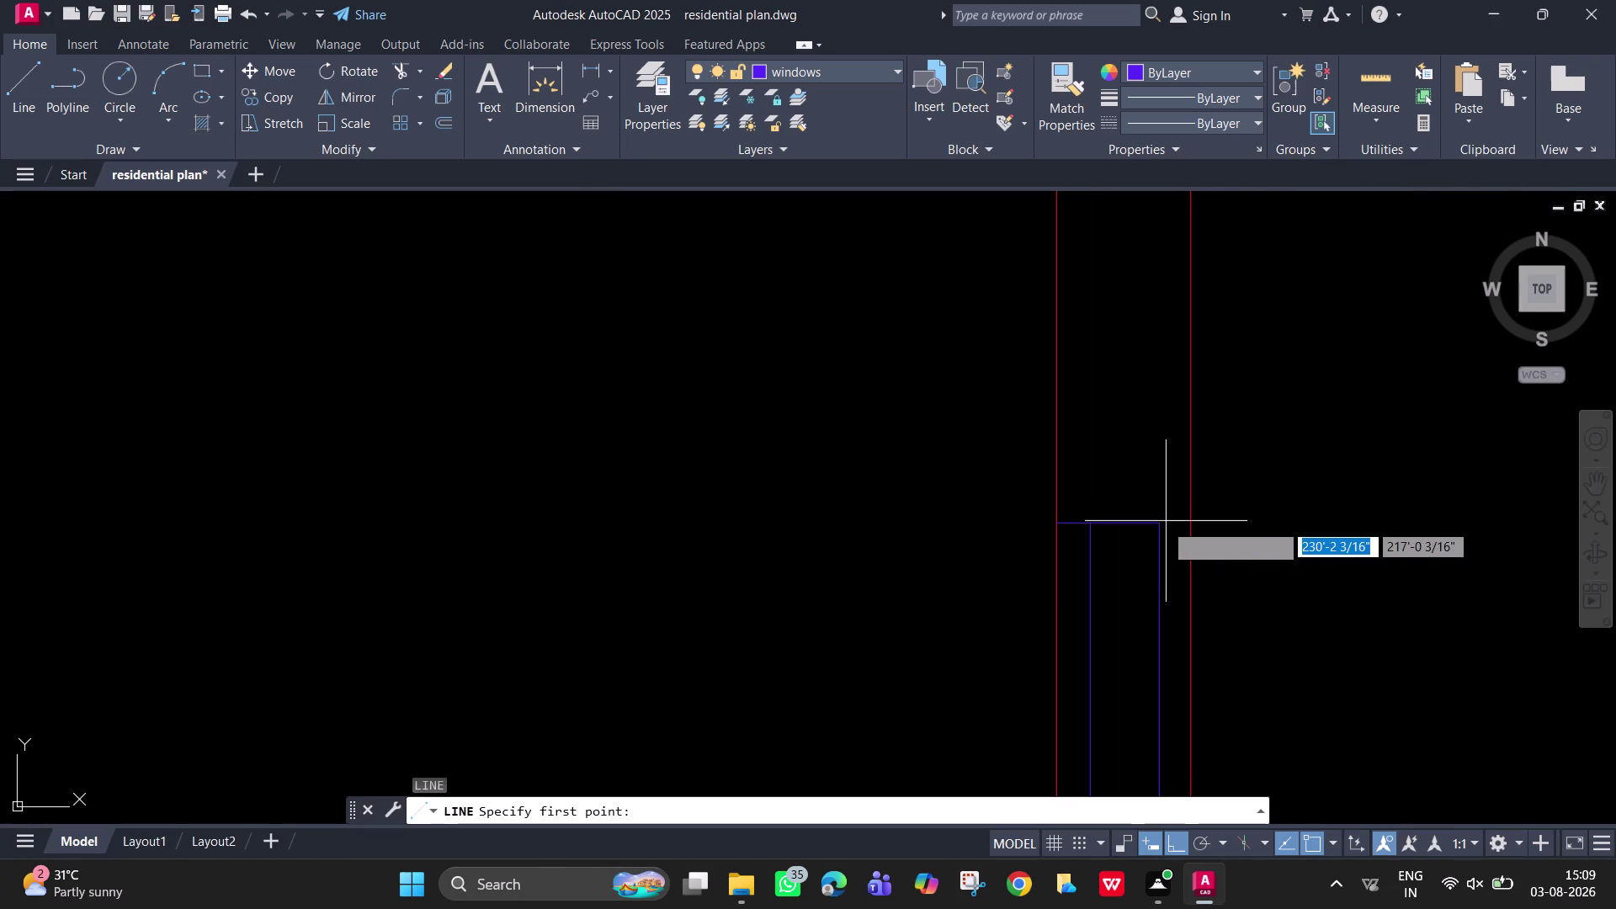
click(1163, 526)
click(1191, 521)
key(Escape)
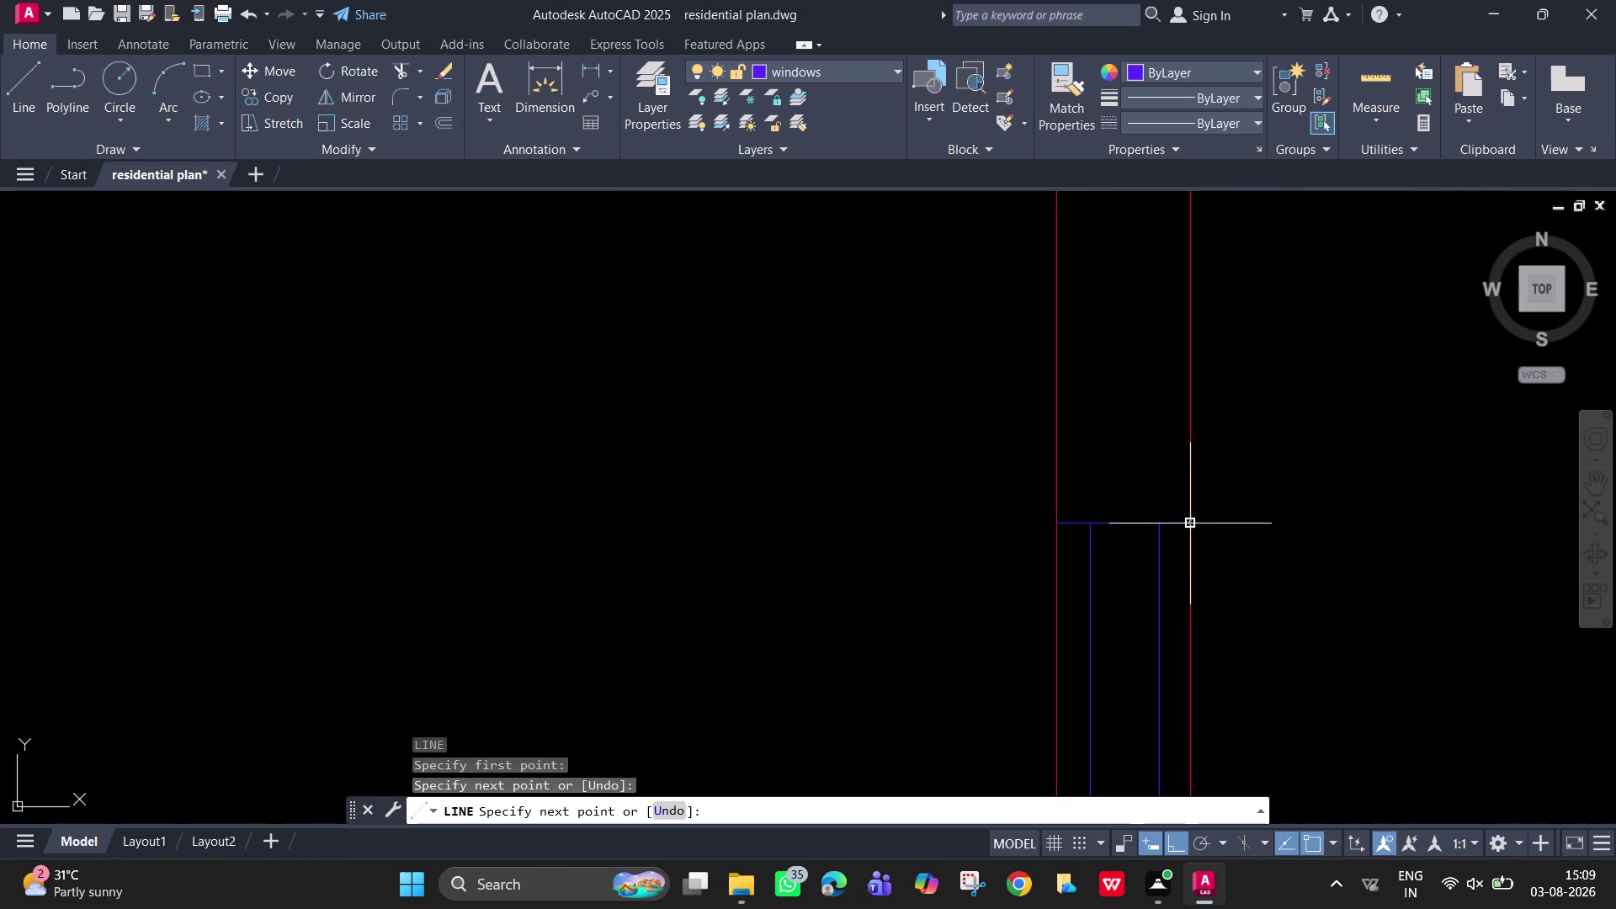
scroll(down, 3)
middle_drag(1232, 515, 1222, 583)
scroll(down, 3)
middle_drag(1244, 476, 1246, 463)
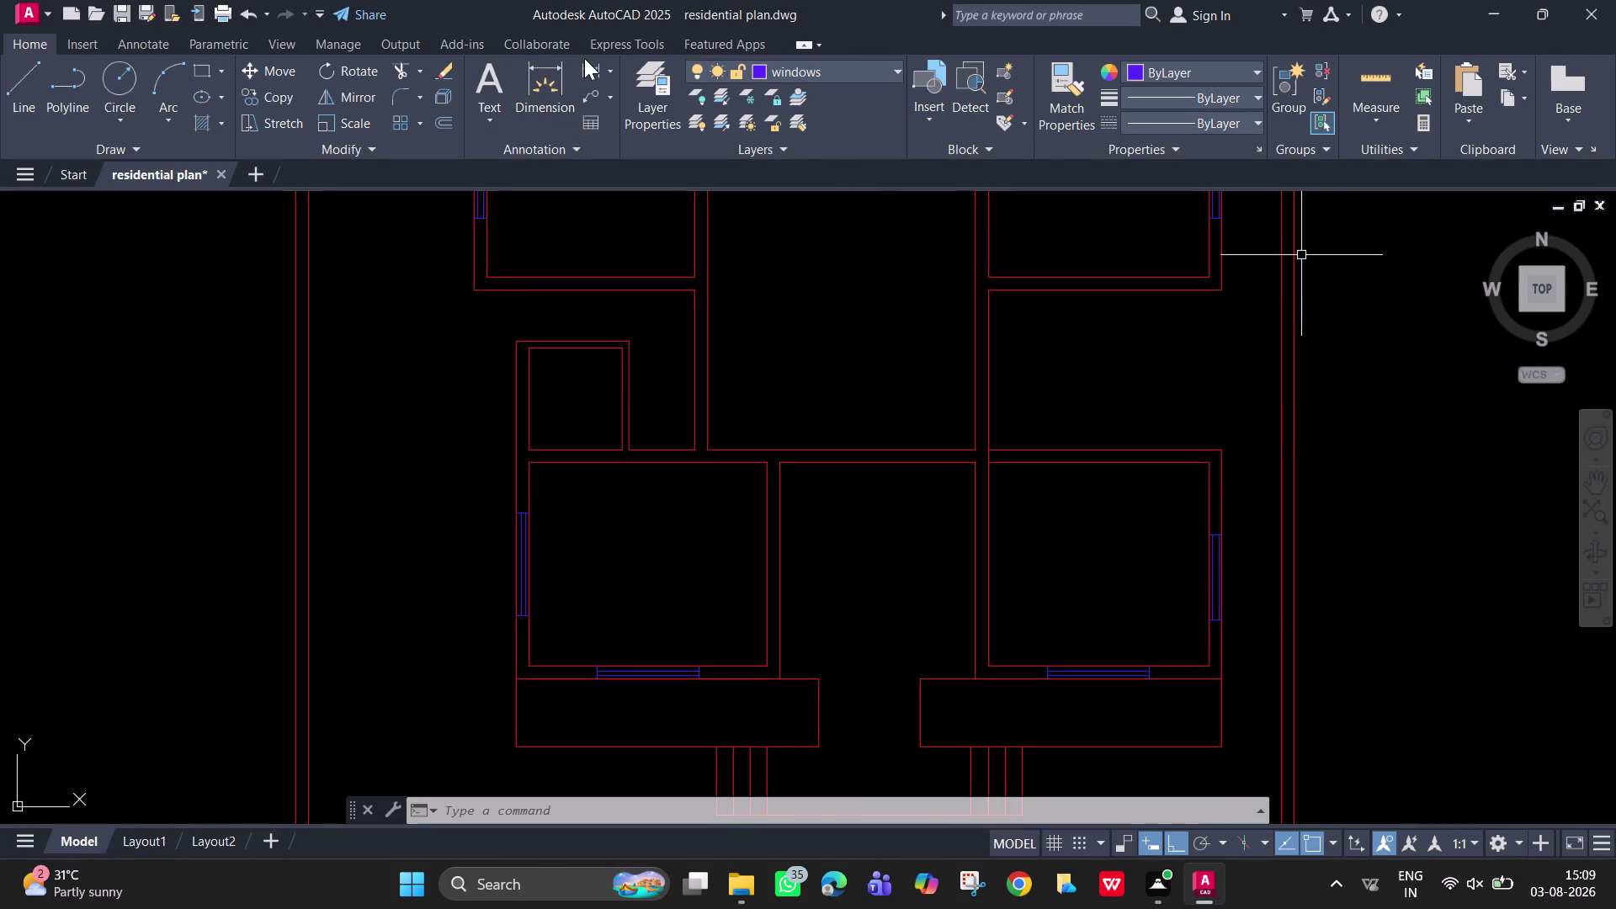
click(587, 62)
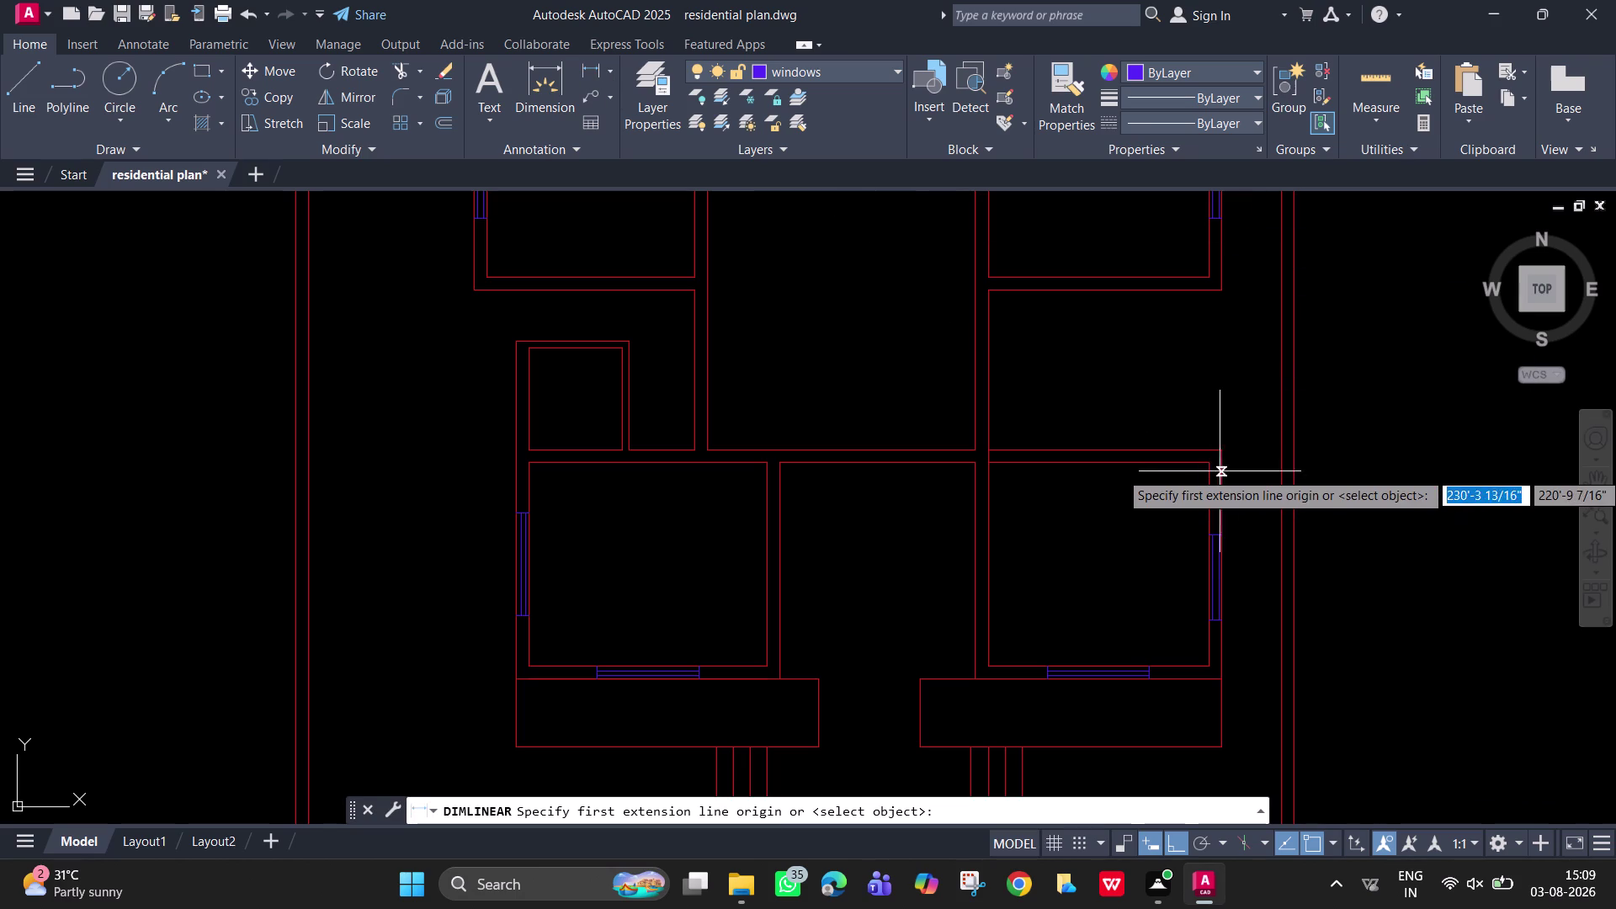
click(1209, 464)
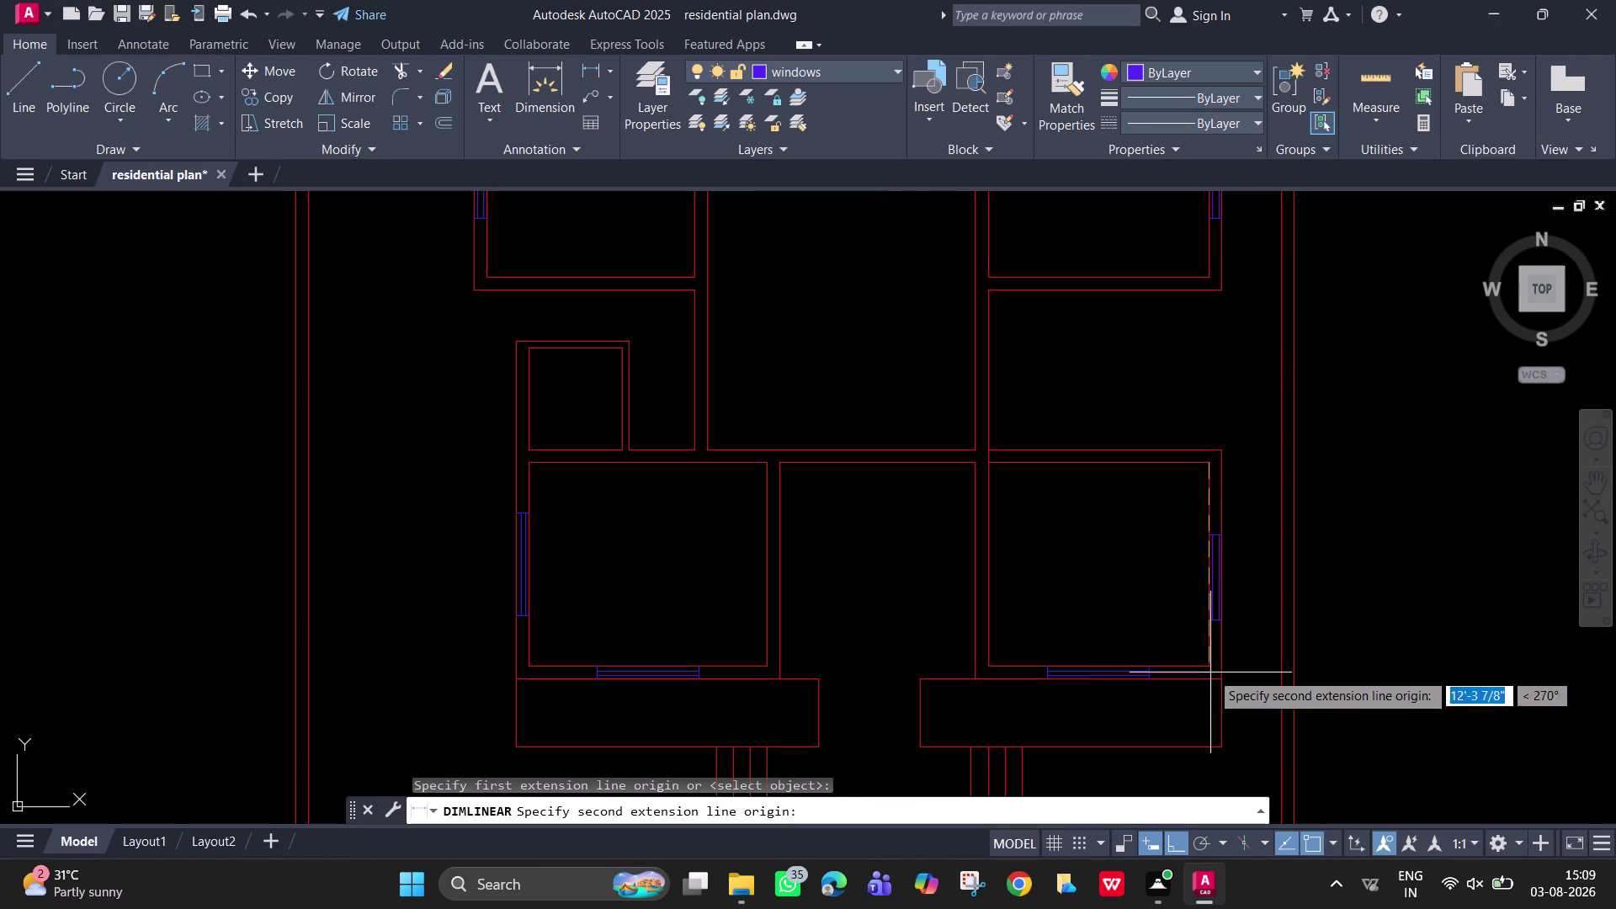
click(1206, 659)
scroll(up, 3)
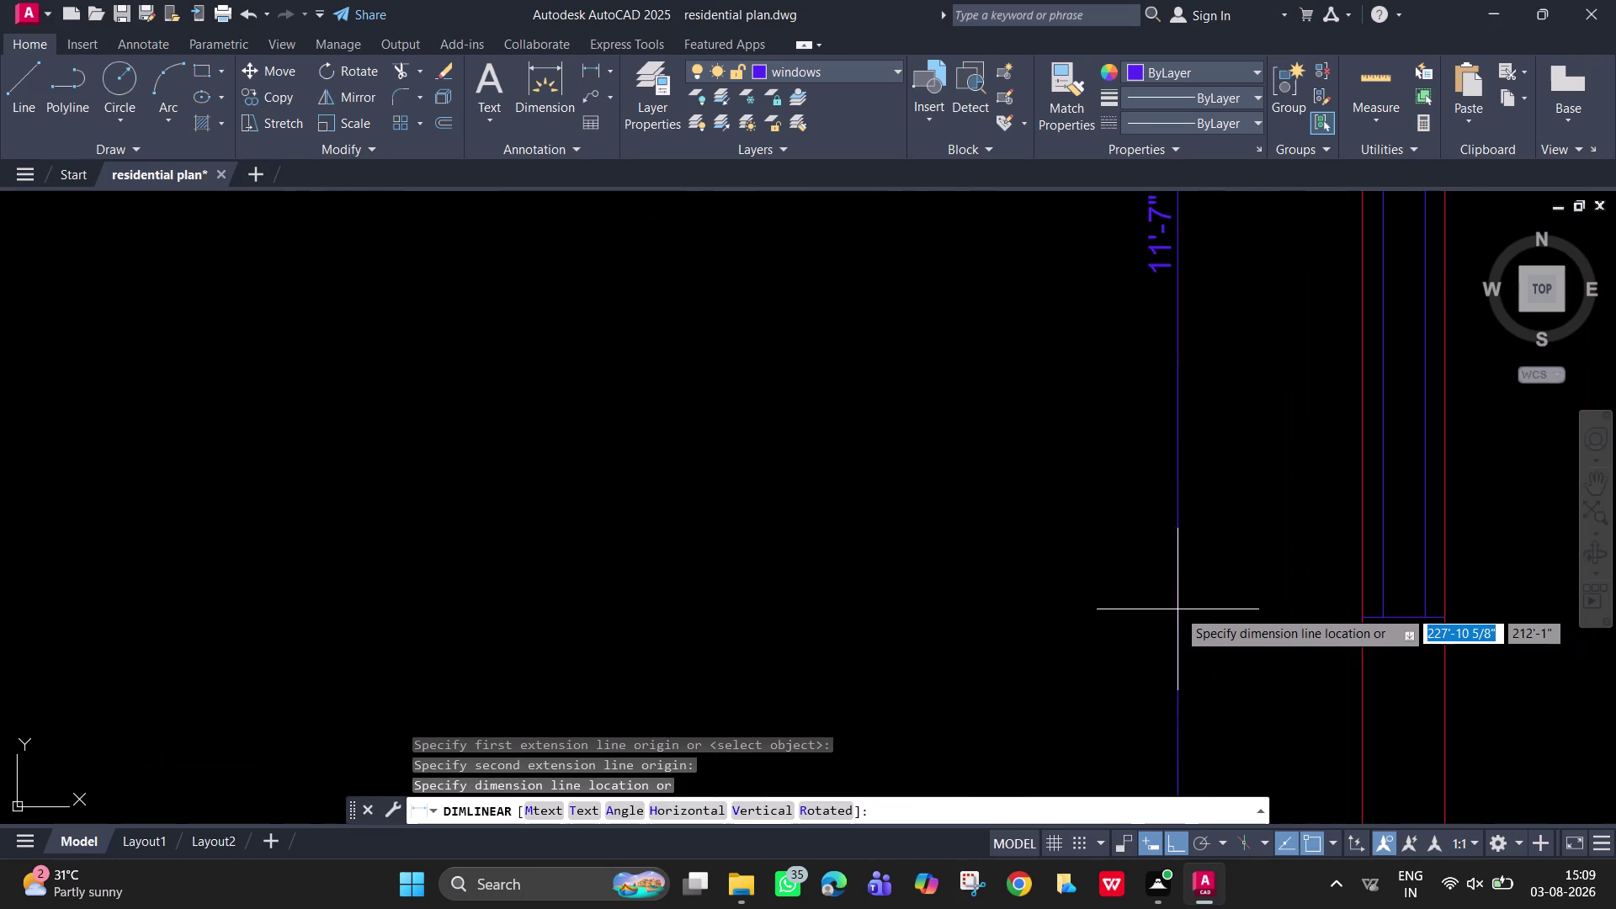
scroll(down, 3)
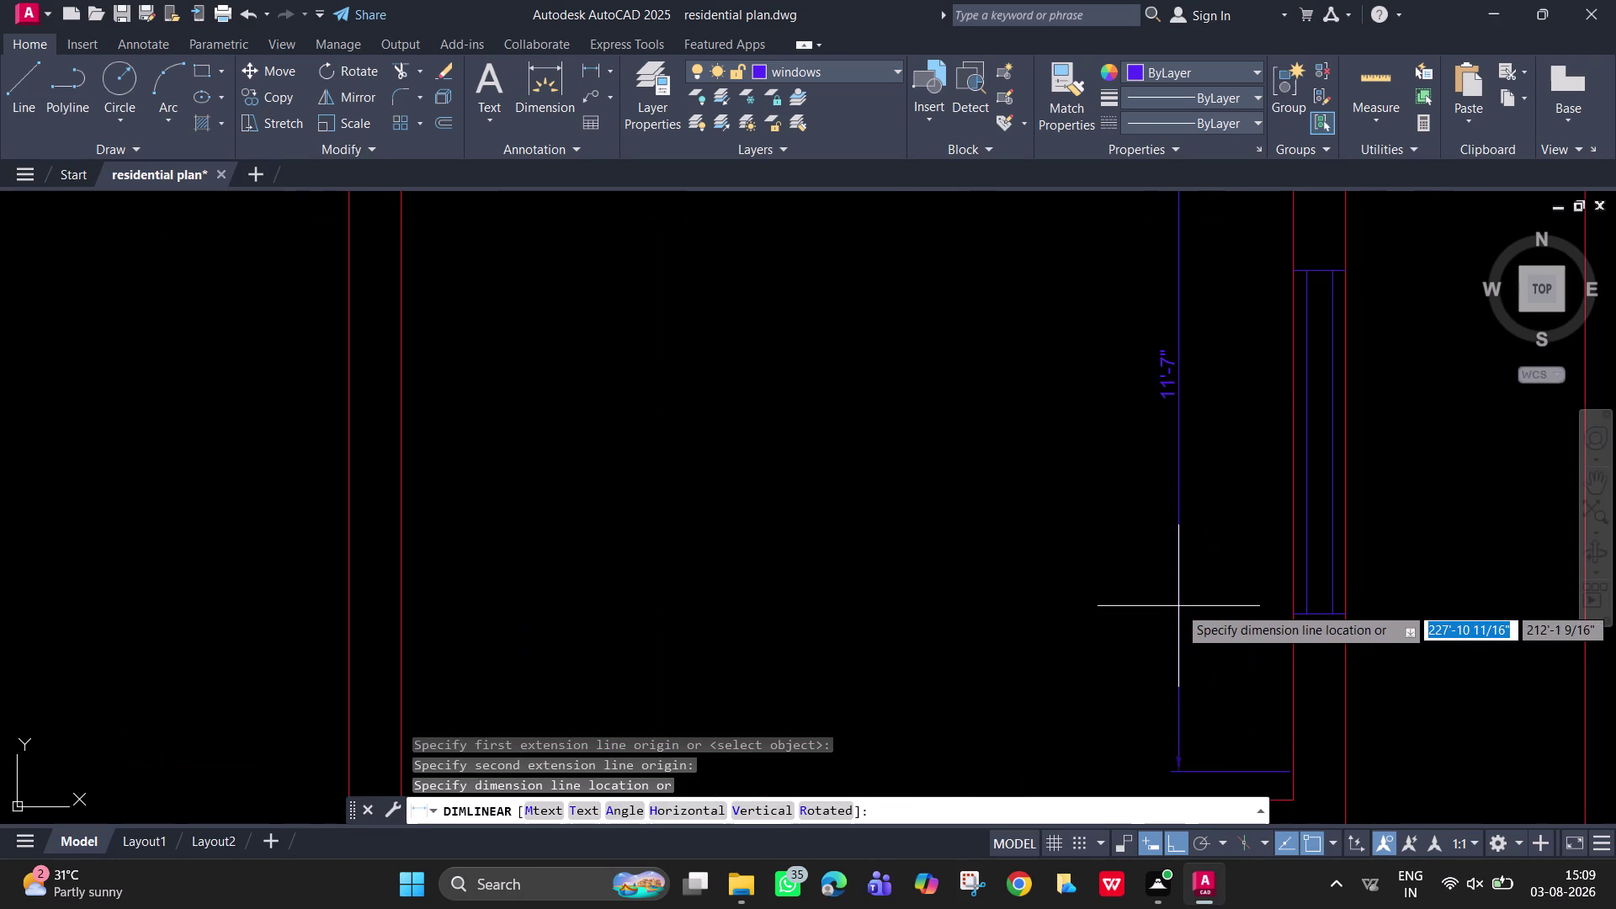
key(Escape)
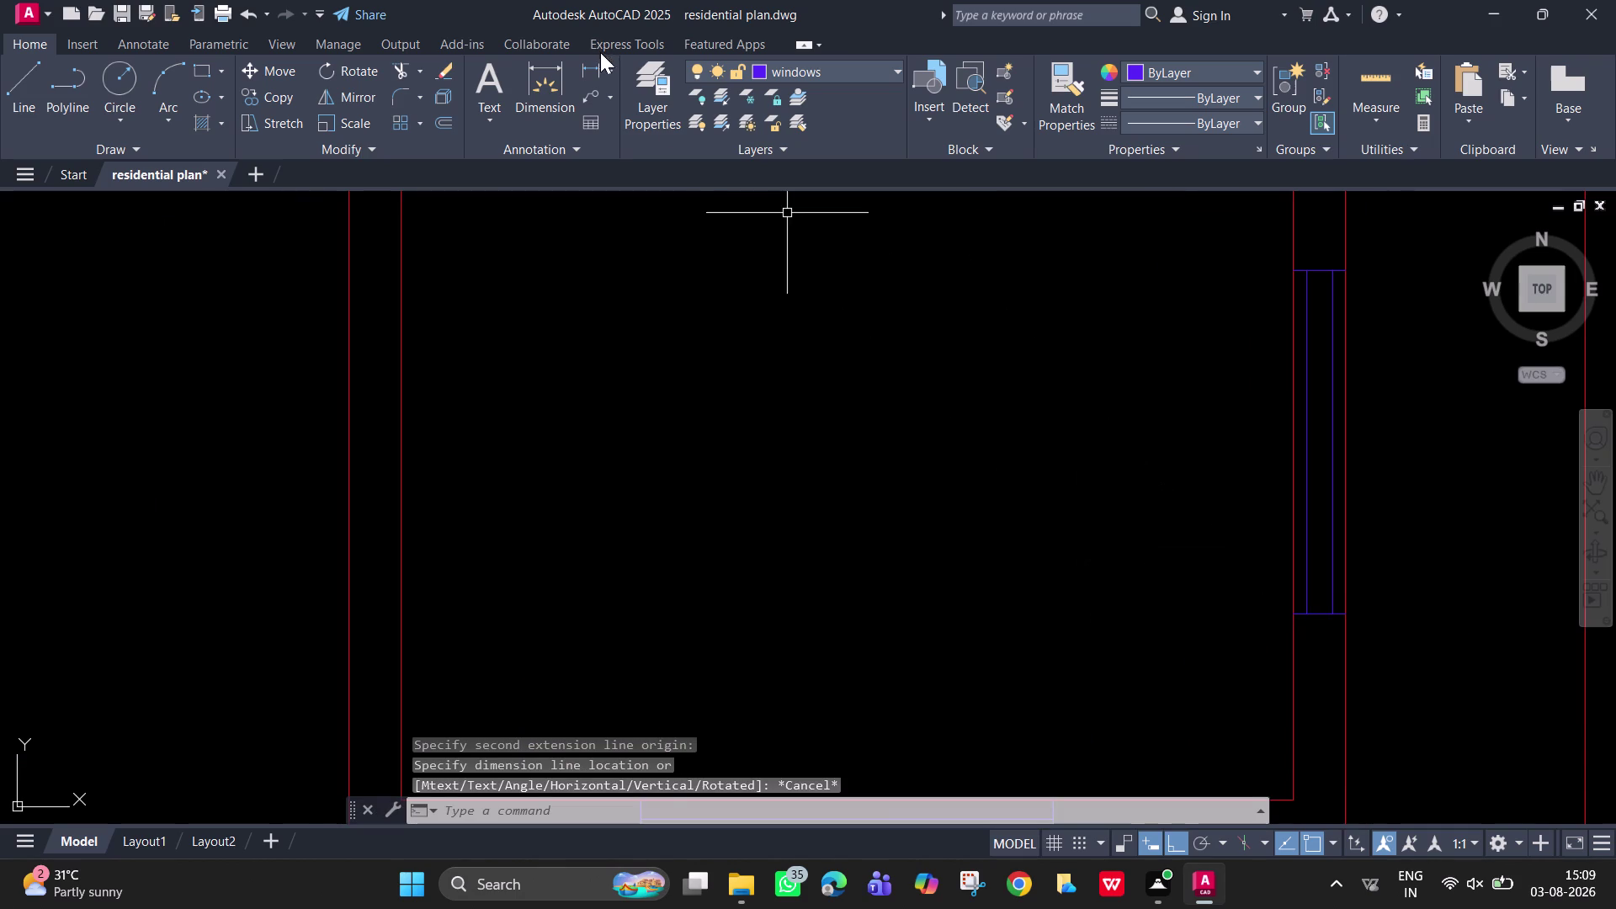
Begin a linear dimension from the room corner to the wall end, then cancel it.
click(590, 64)
scroll(down, 3)
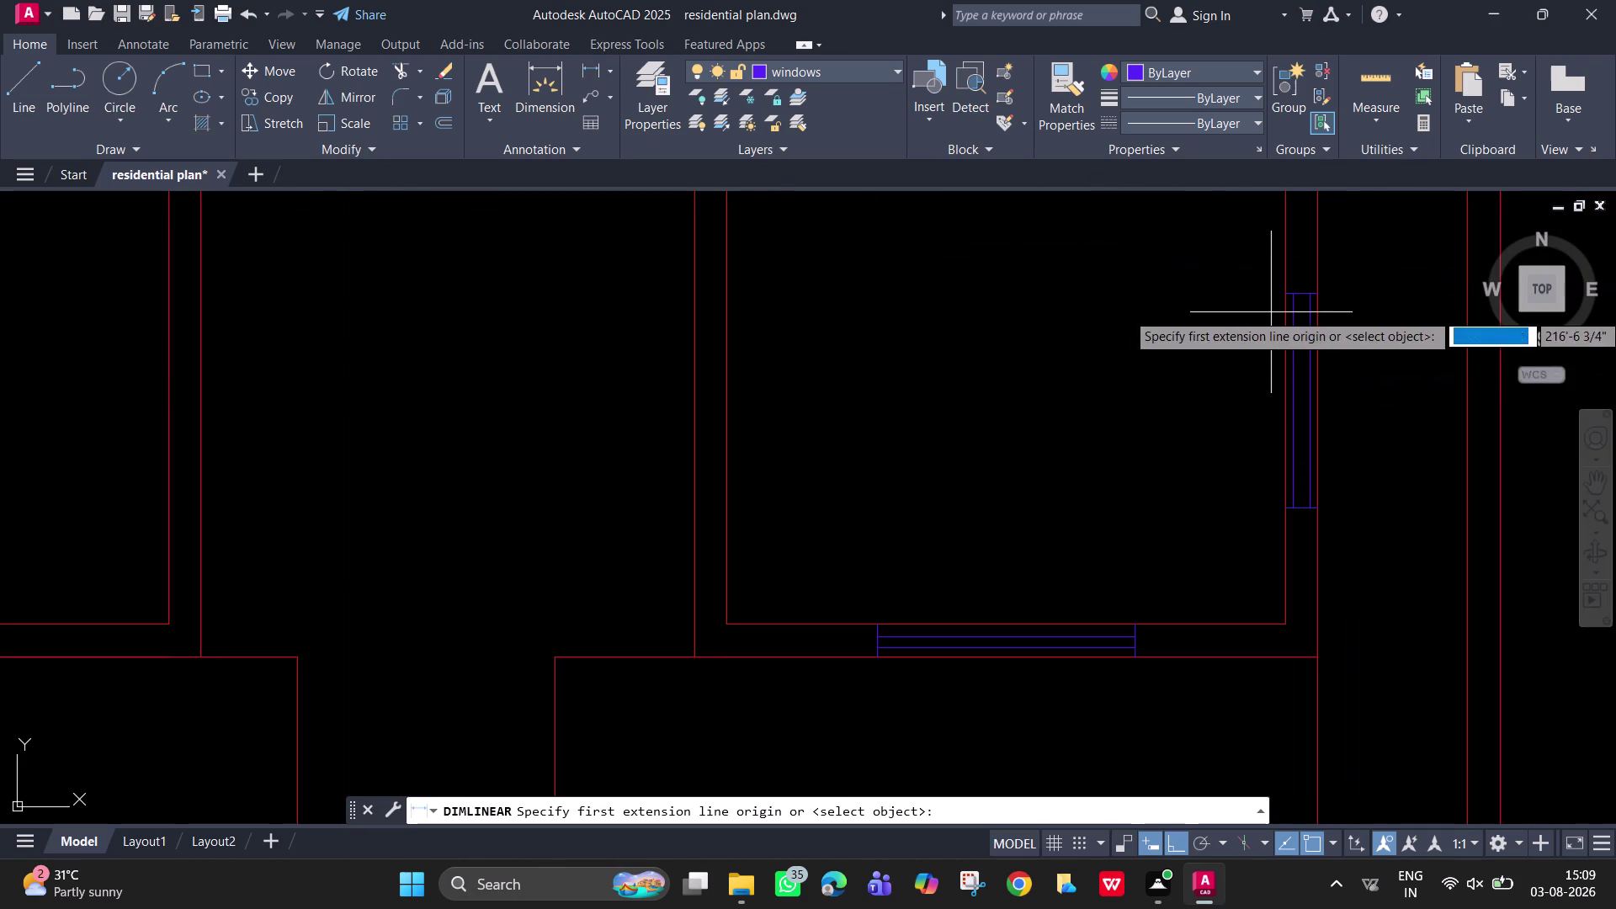
middle_drag(1270, 353, 1225, 492)
scroll(down, 3)
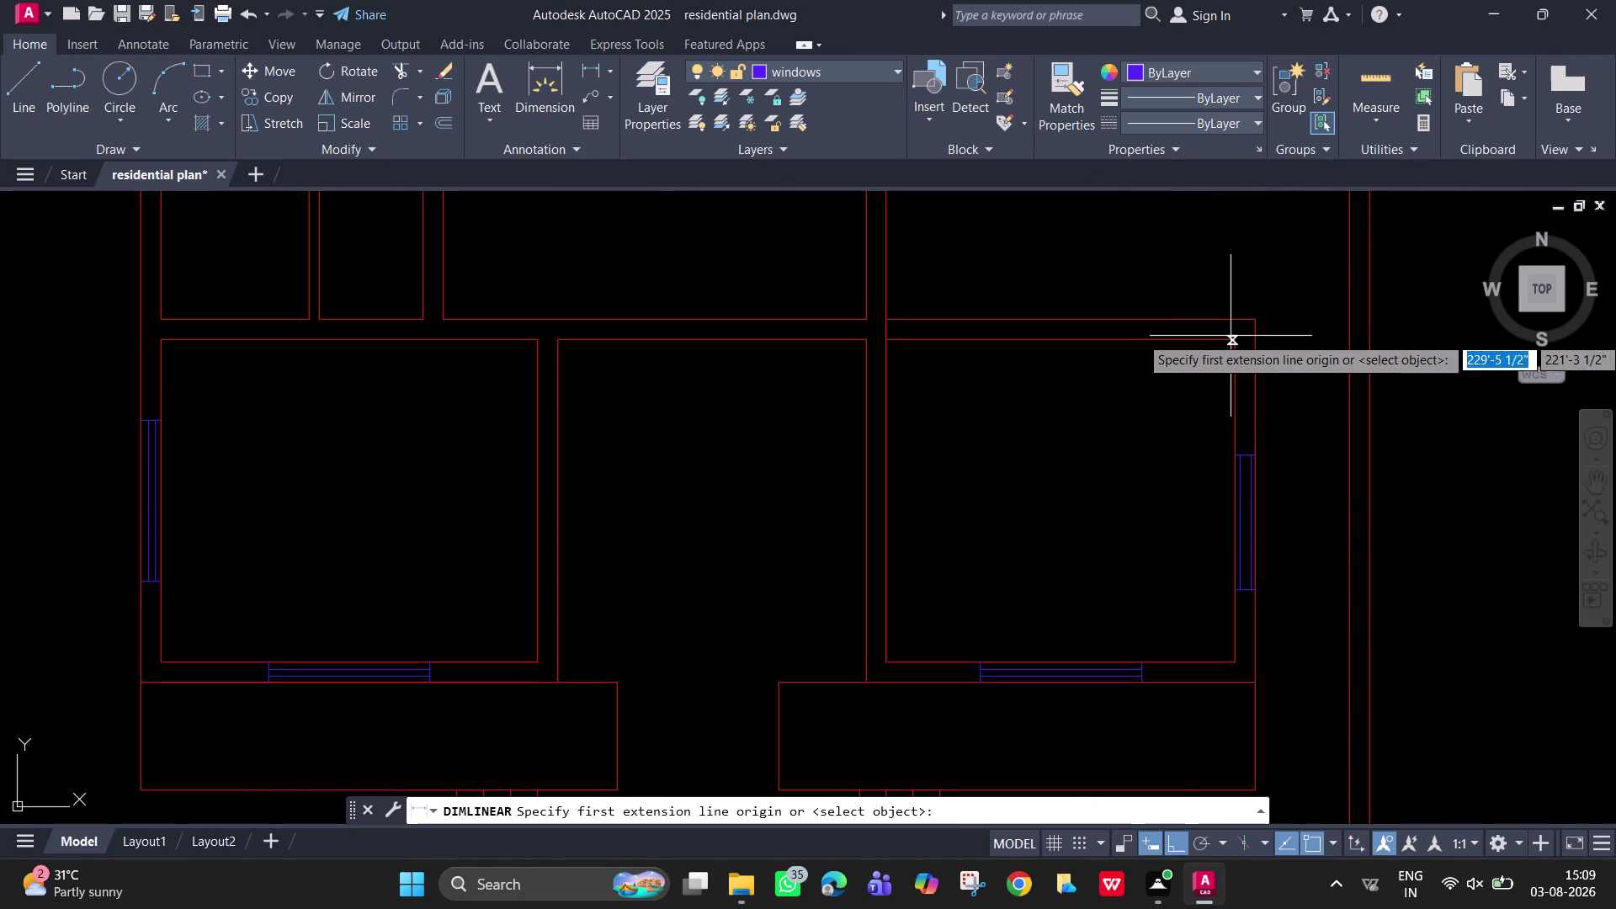
scroll(up, 3)
click(1232, 350)
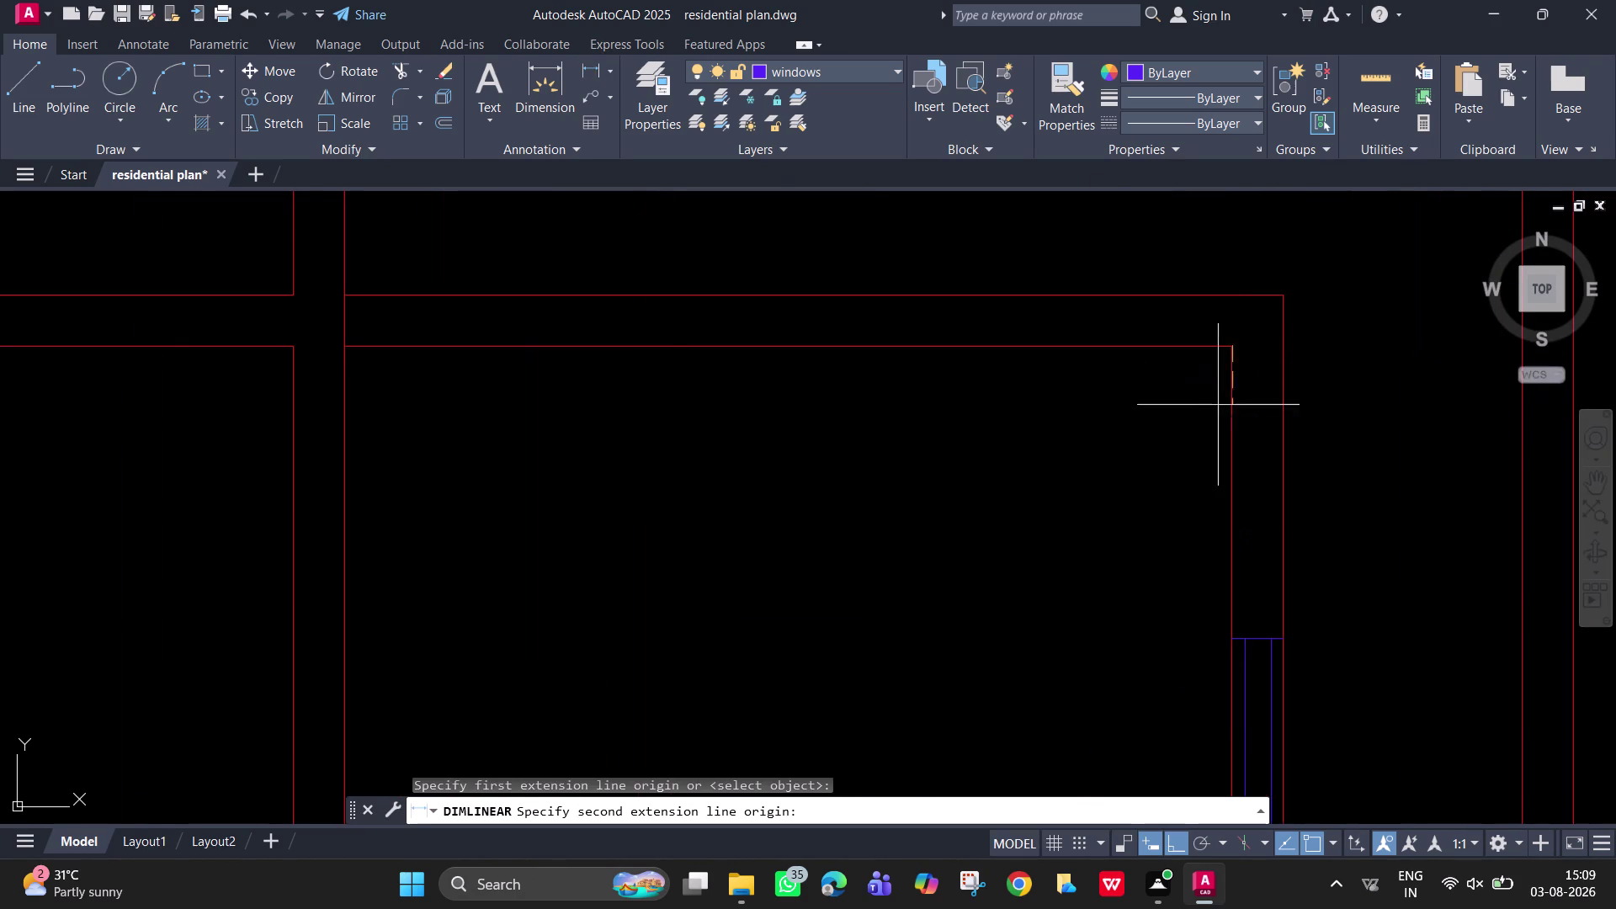
scroll(down, 3)
middle_drag(1203, 531, 1206, 405)
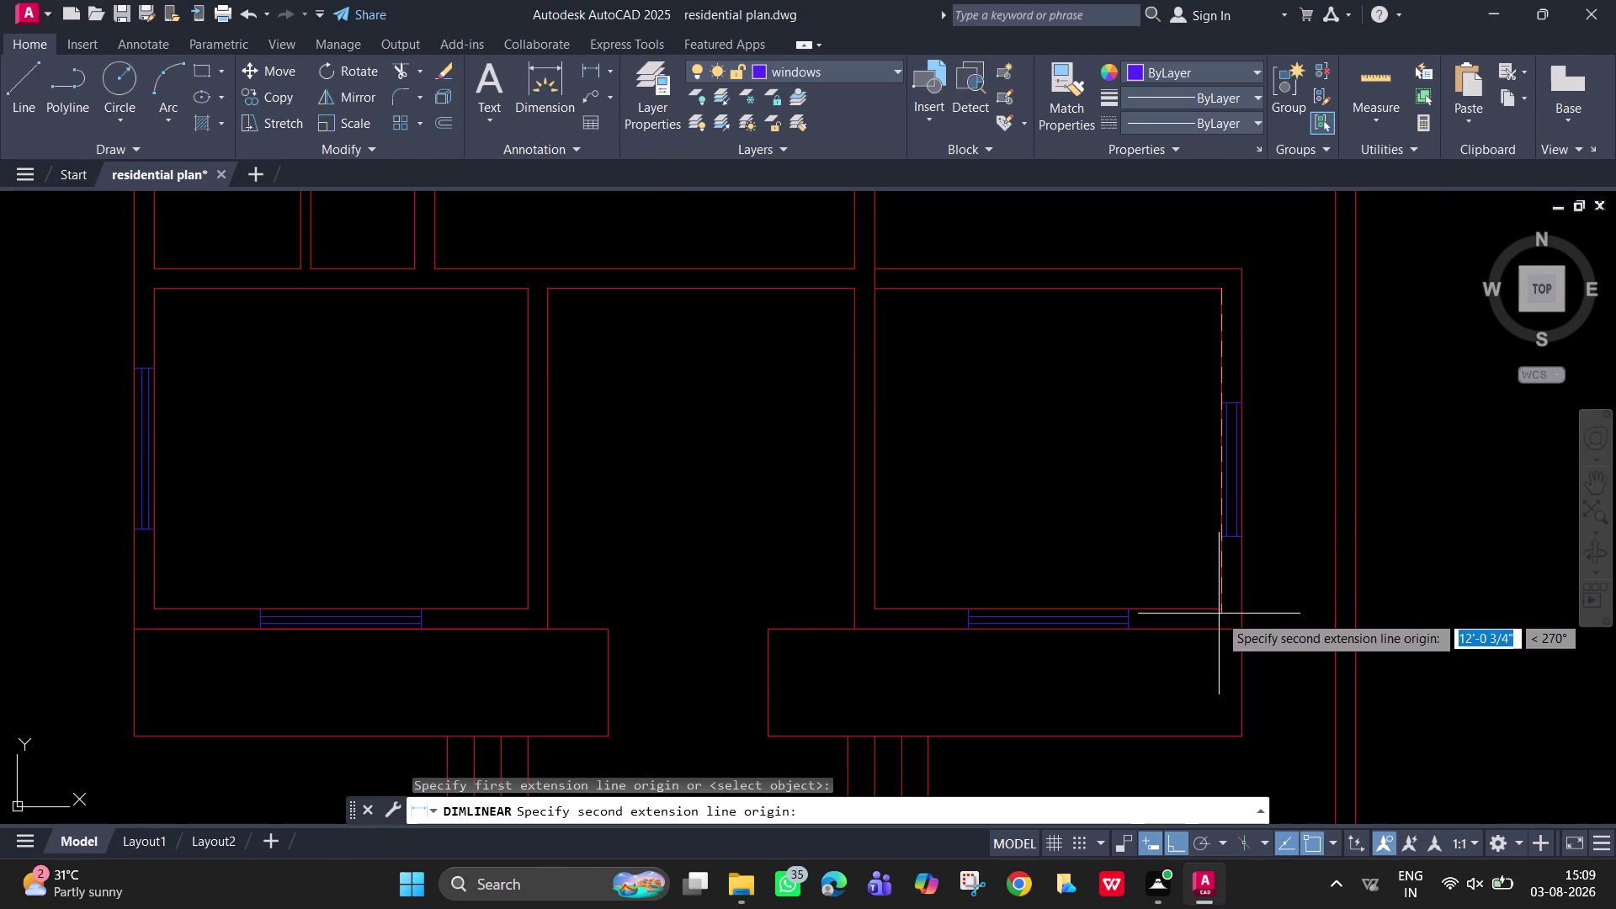
scroll(up, 3)
click(1218, 612)
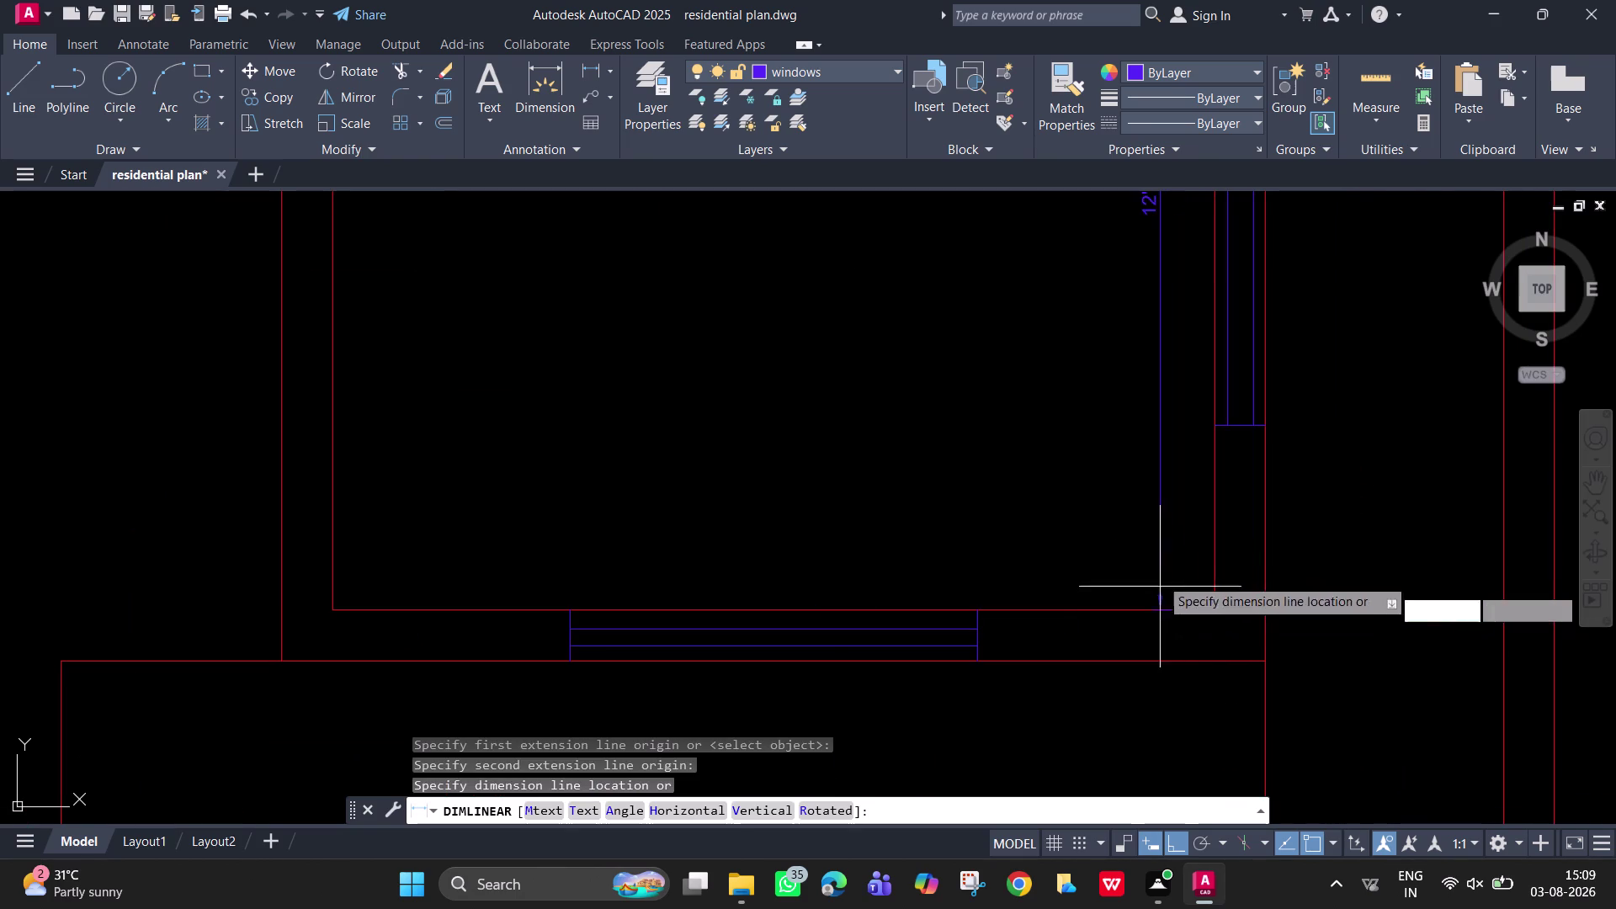
scroll(down, 3)
middle_drag(1164, 559, 1163, 577)
key(Escape)
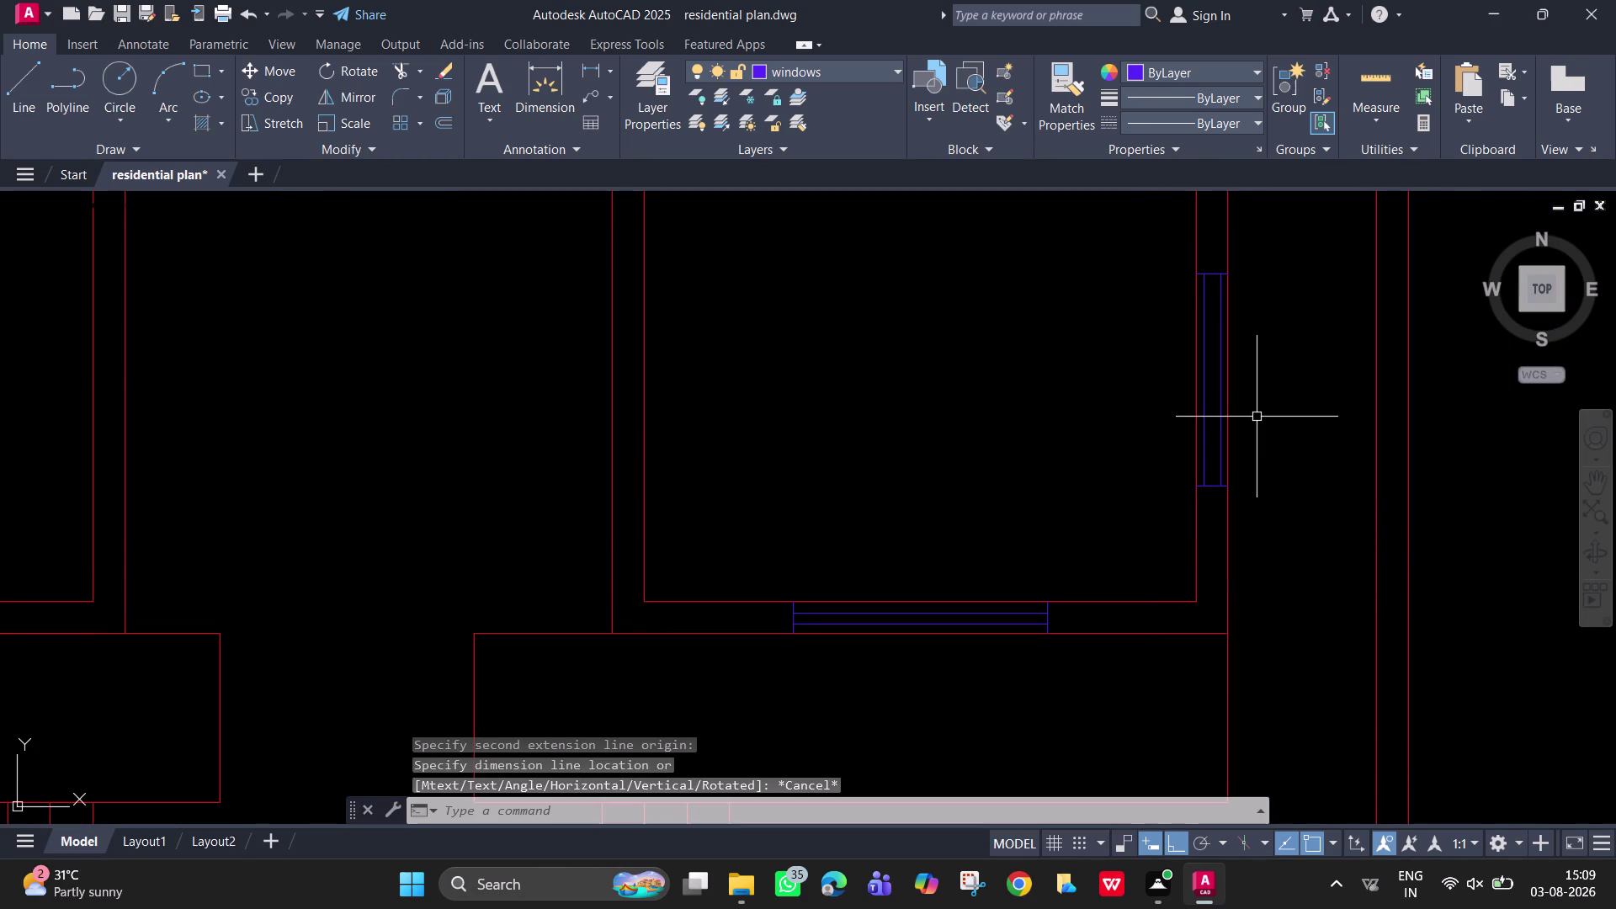
Start a line tracked 3' down from the wall's inside corner.
middle_drag(1211, 478, 1194, 566)
scroll(down, 3)
middle_drag(1202, 443, 1200, 563)
scroll(up, 3)
key(l)
key(Return)
text(t)
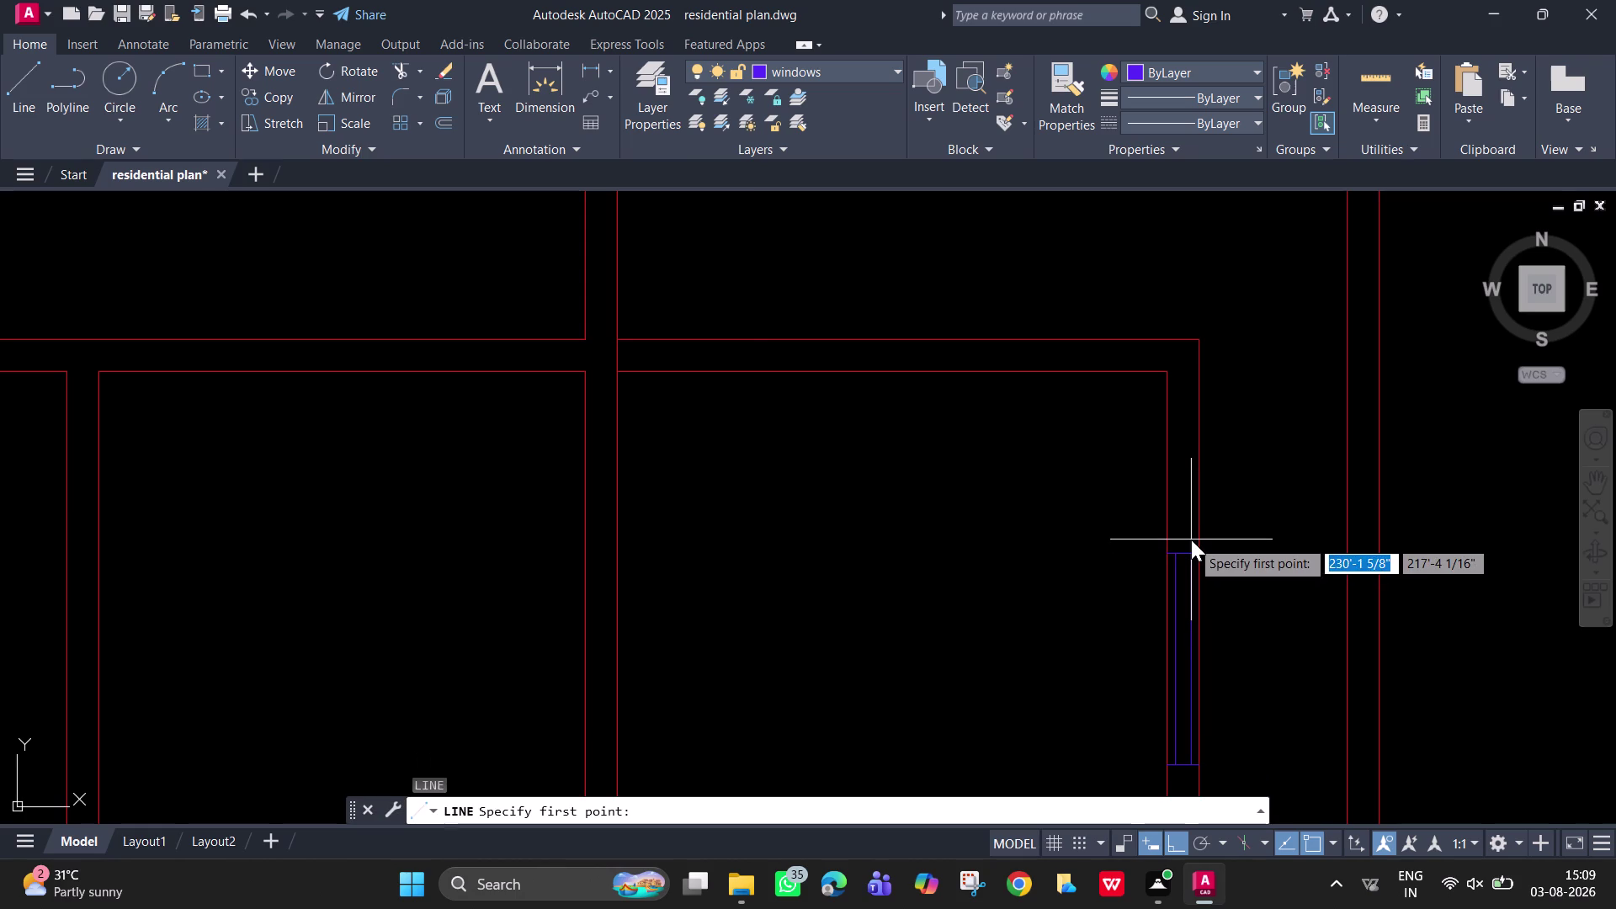
text(k)
key(Return)
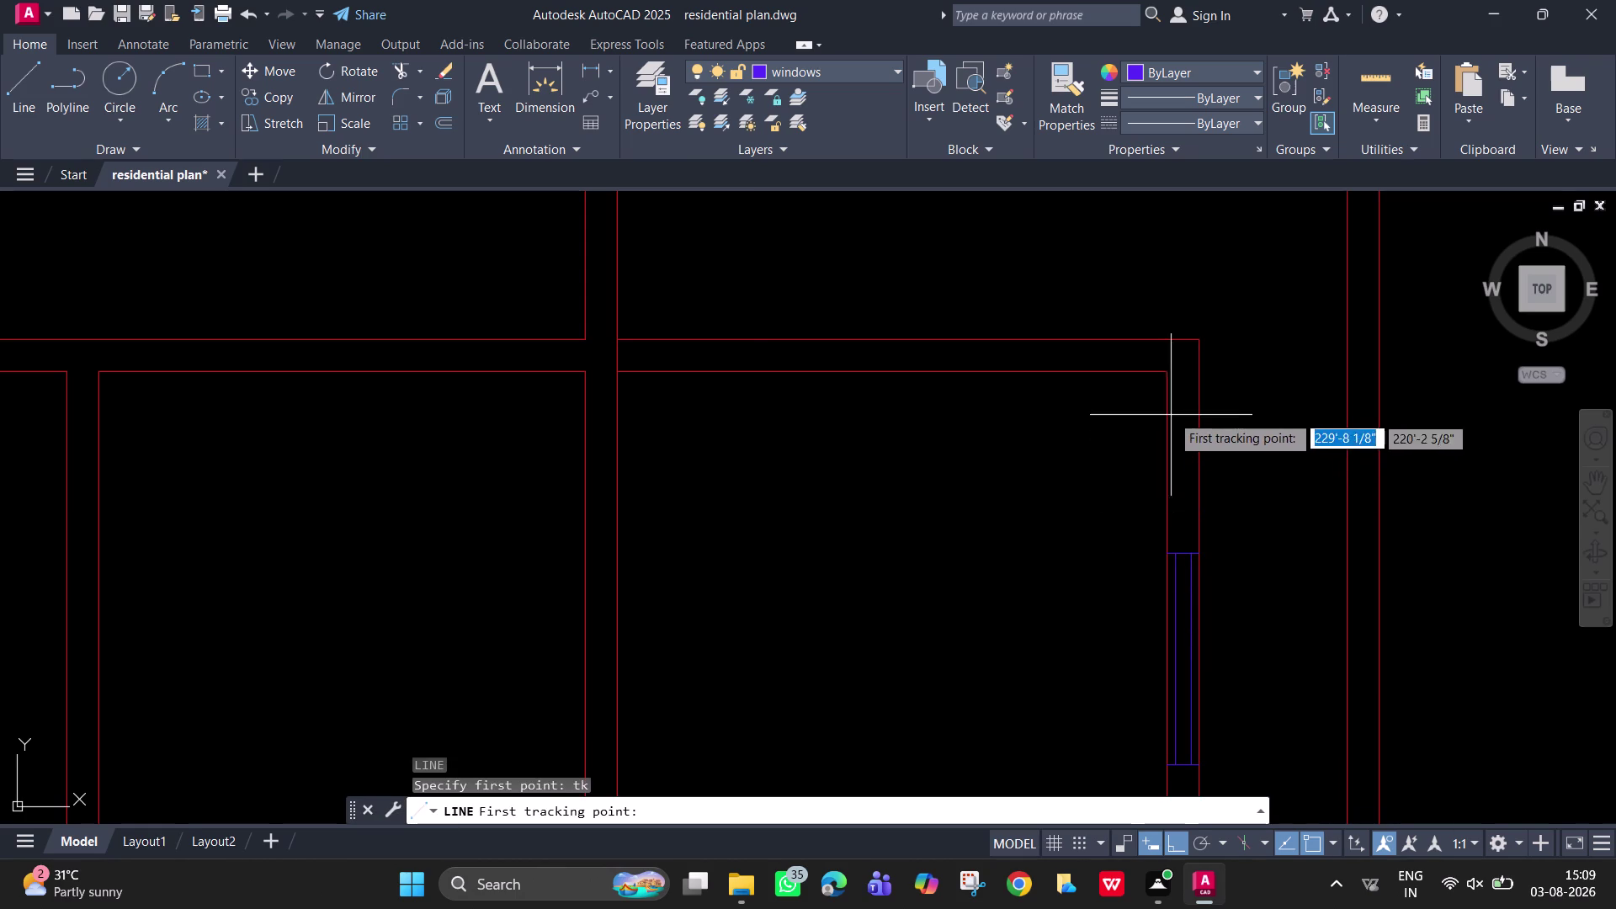
click(1165, 373)
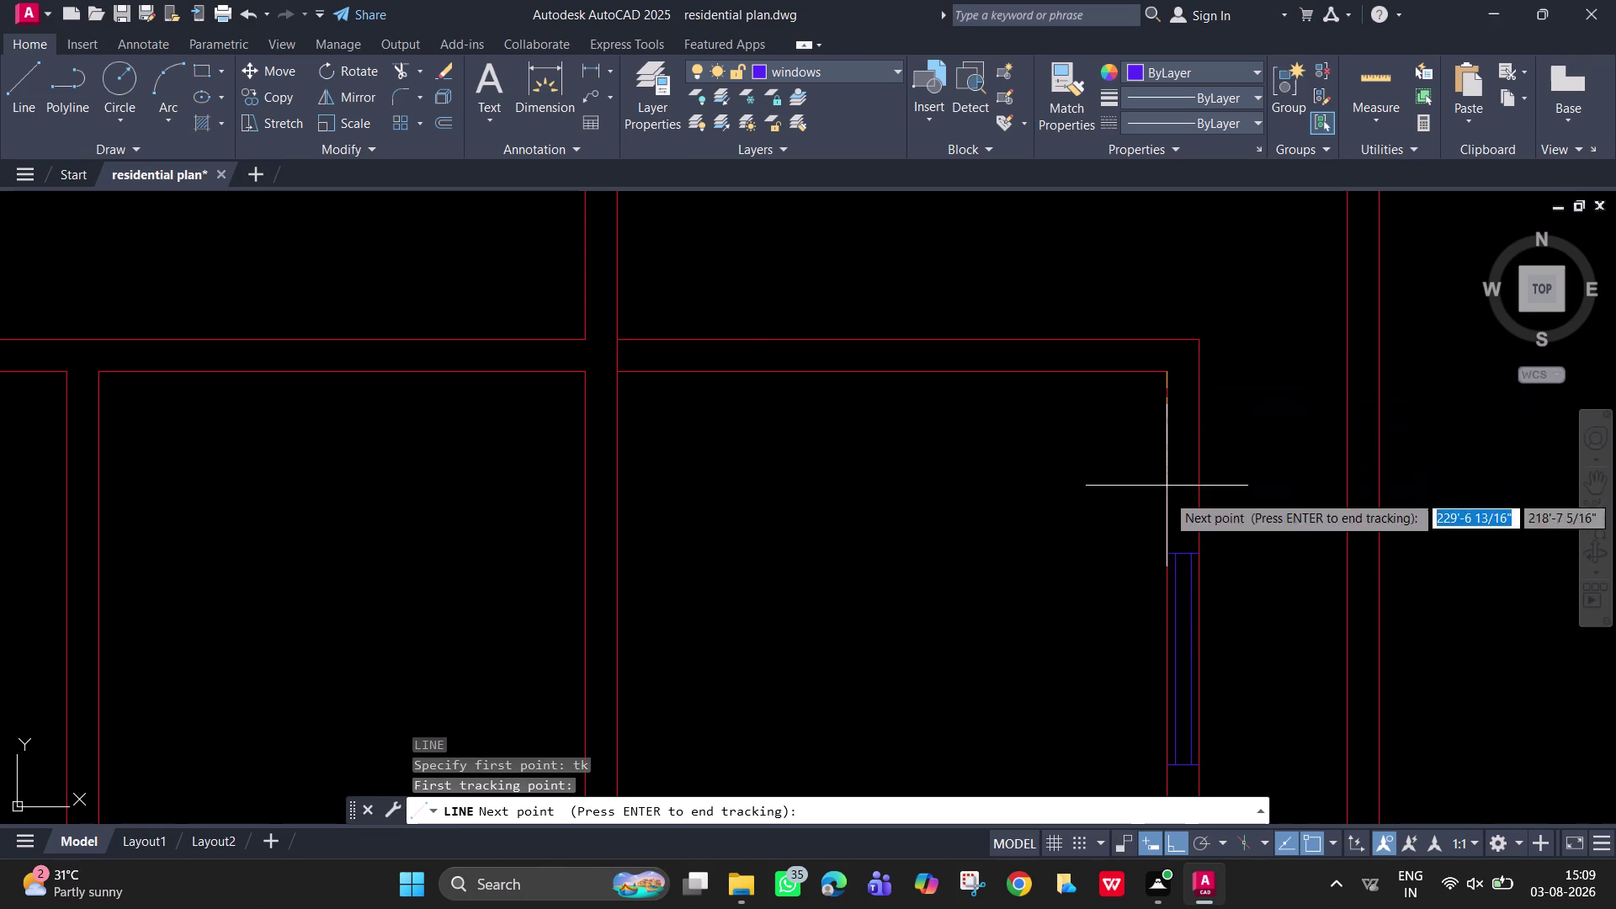
text(3)
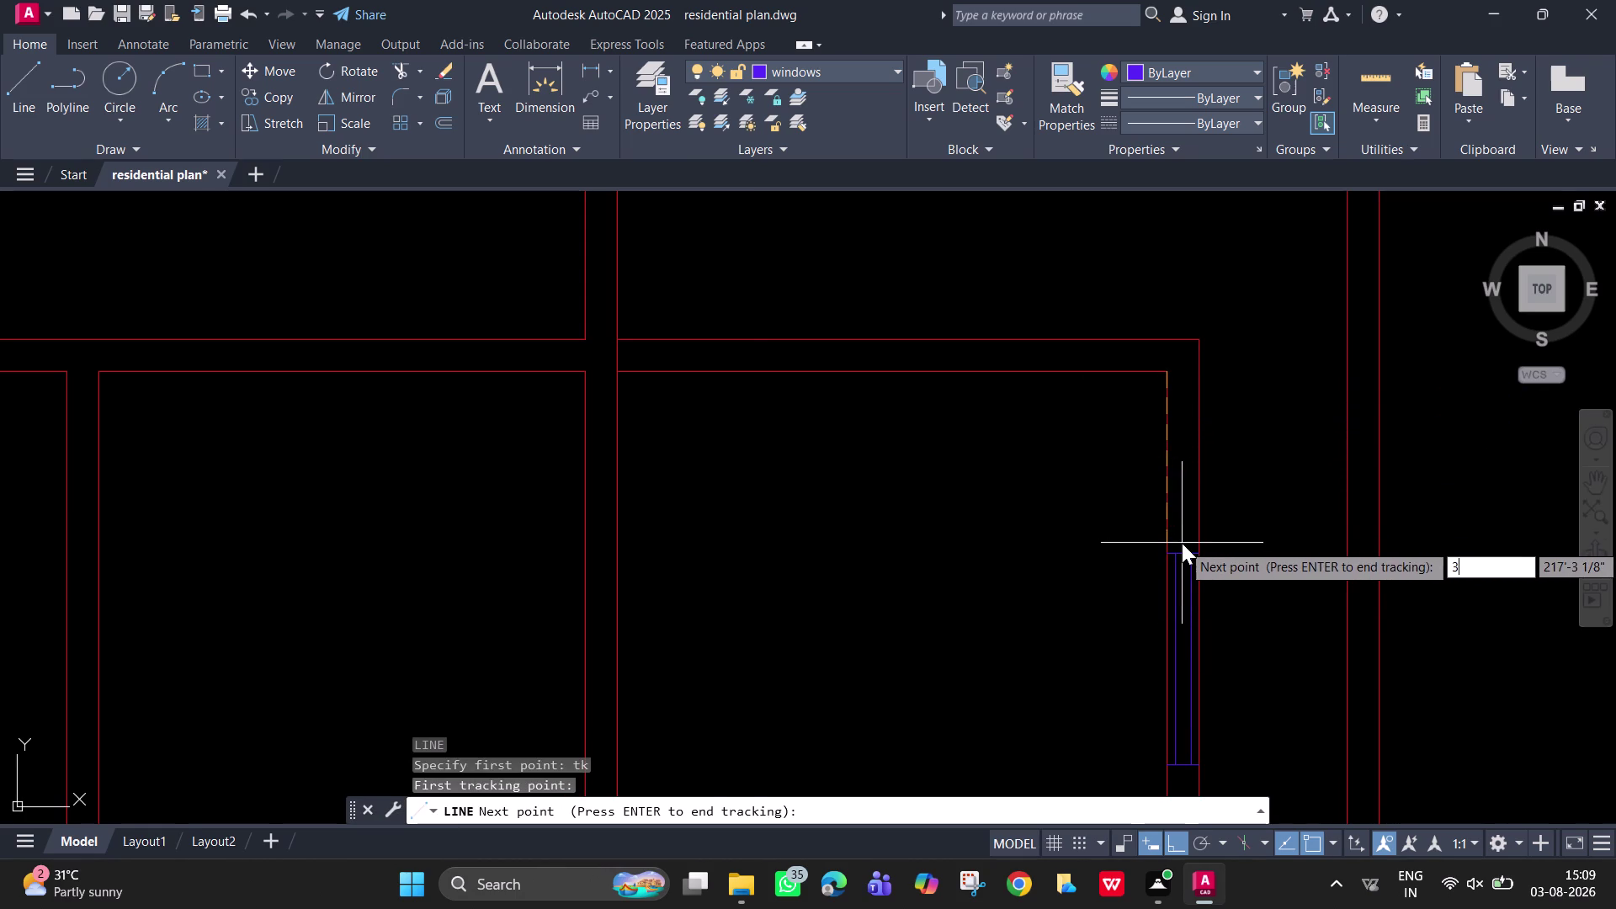
text(')
key(Return)
key(Return)
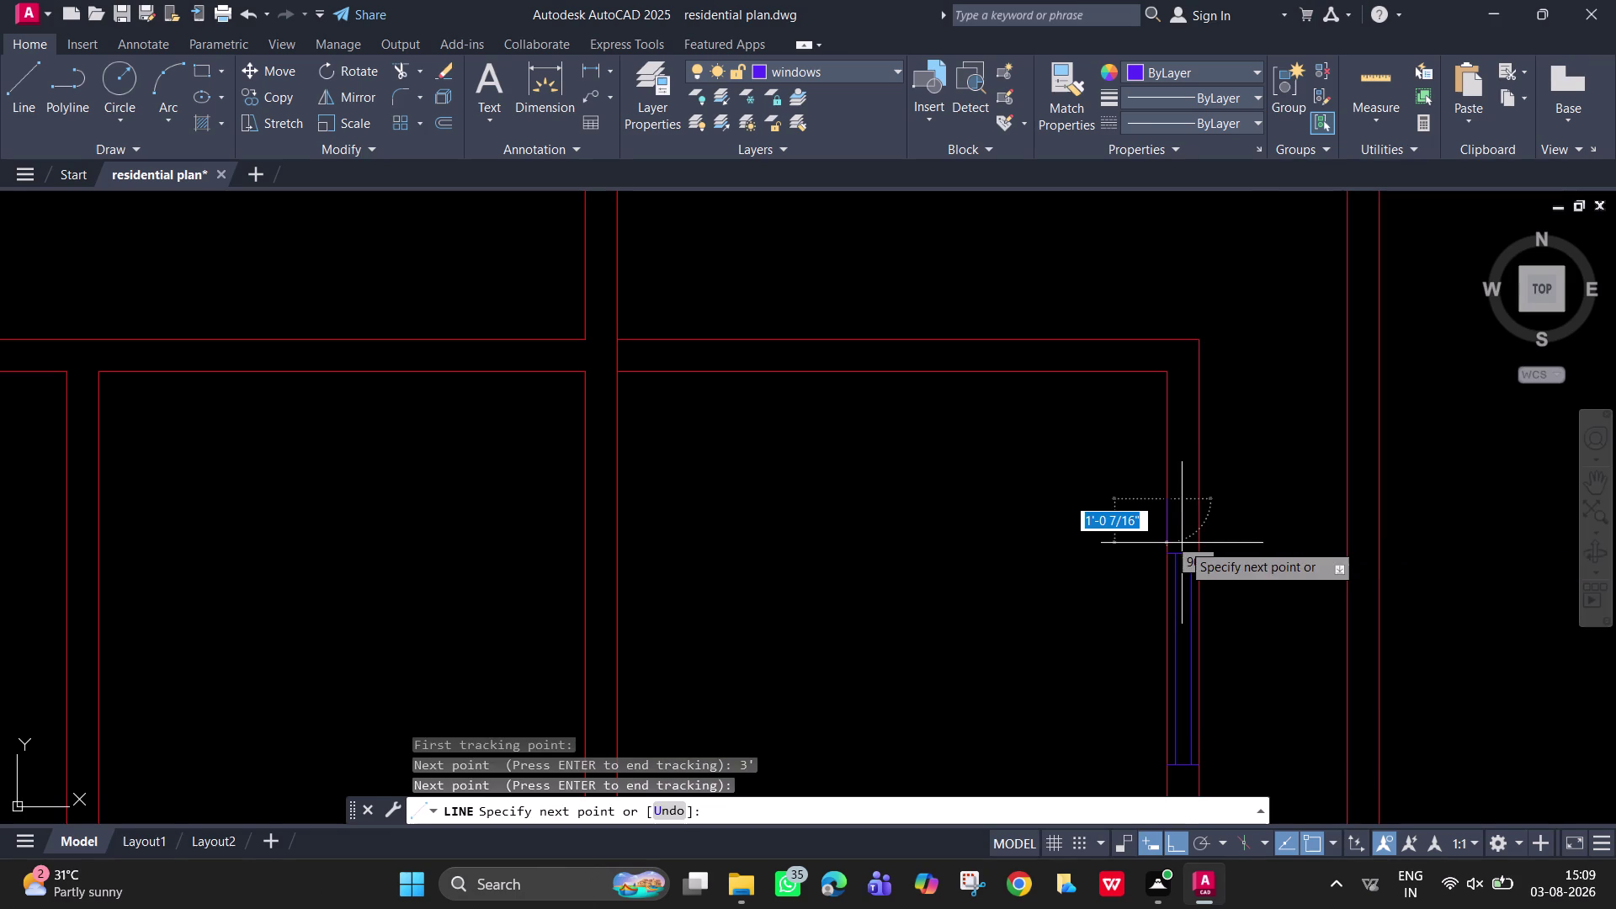
Draw the frame line horizontally across the right wall.
drag(1276, 494, 1291, 424)
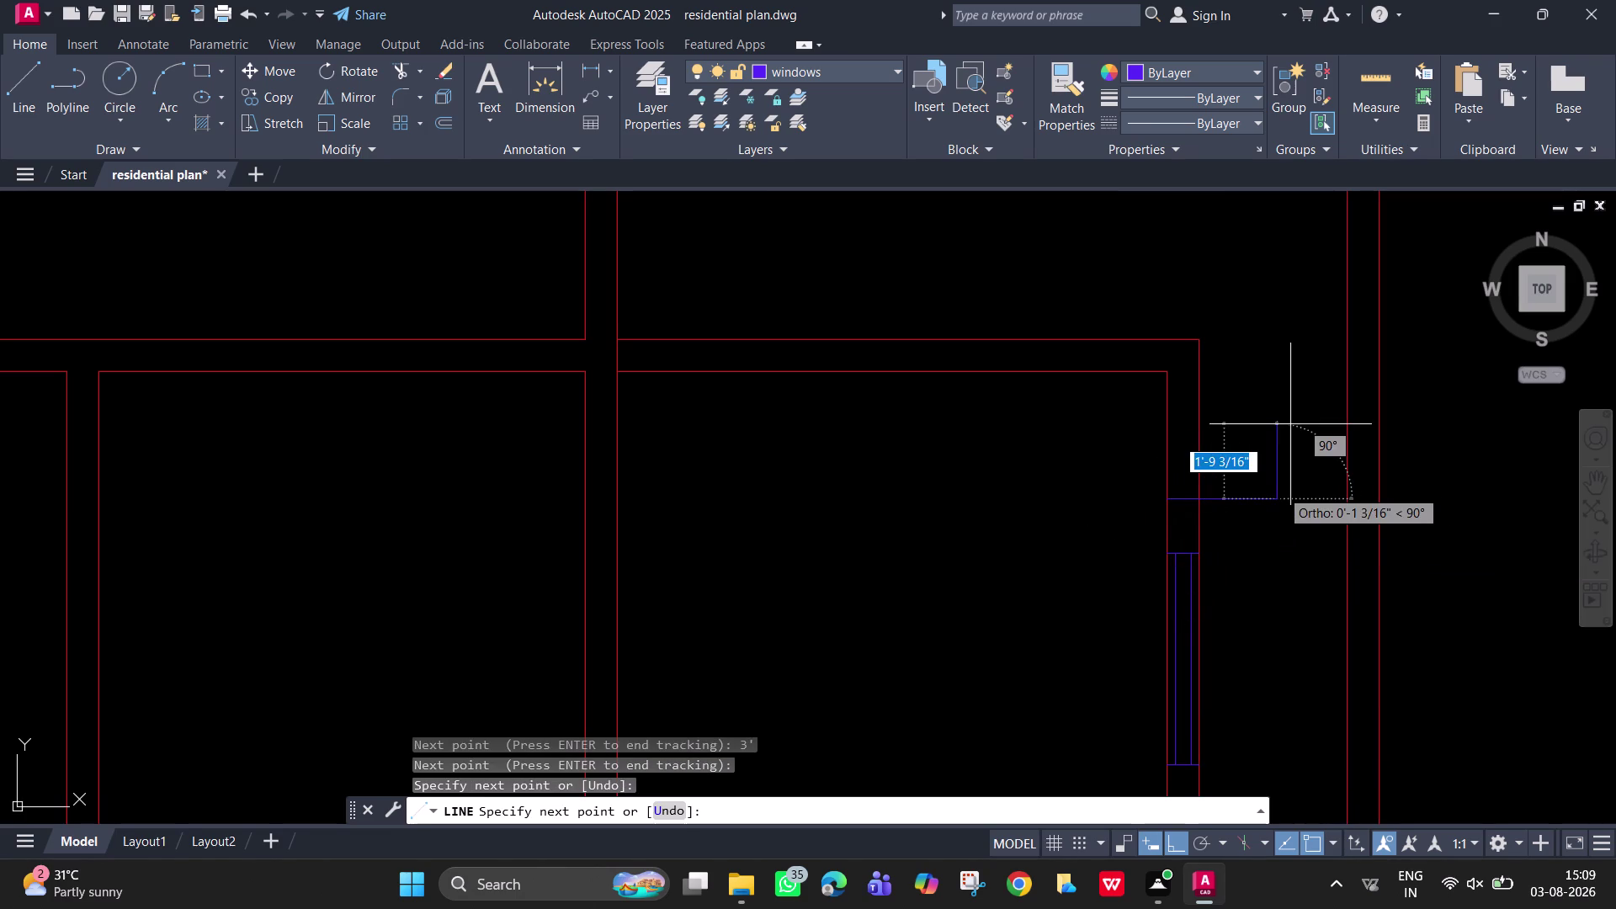
key(Escape)
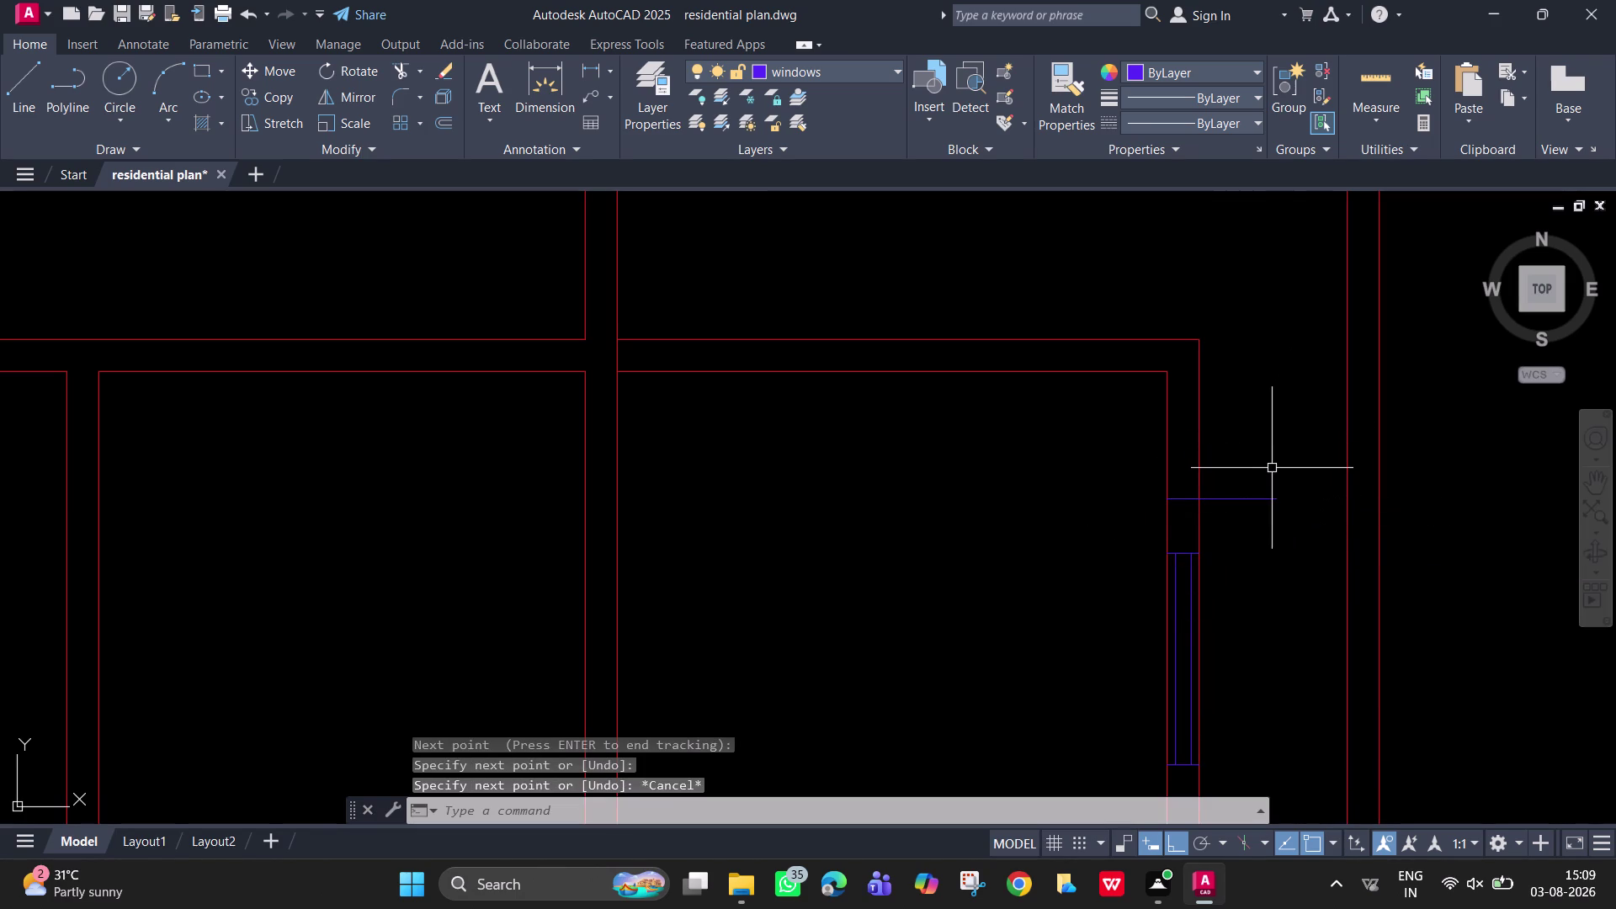
scroll(up, 3)
middle_drag(1185, 571, 1214, 458)
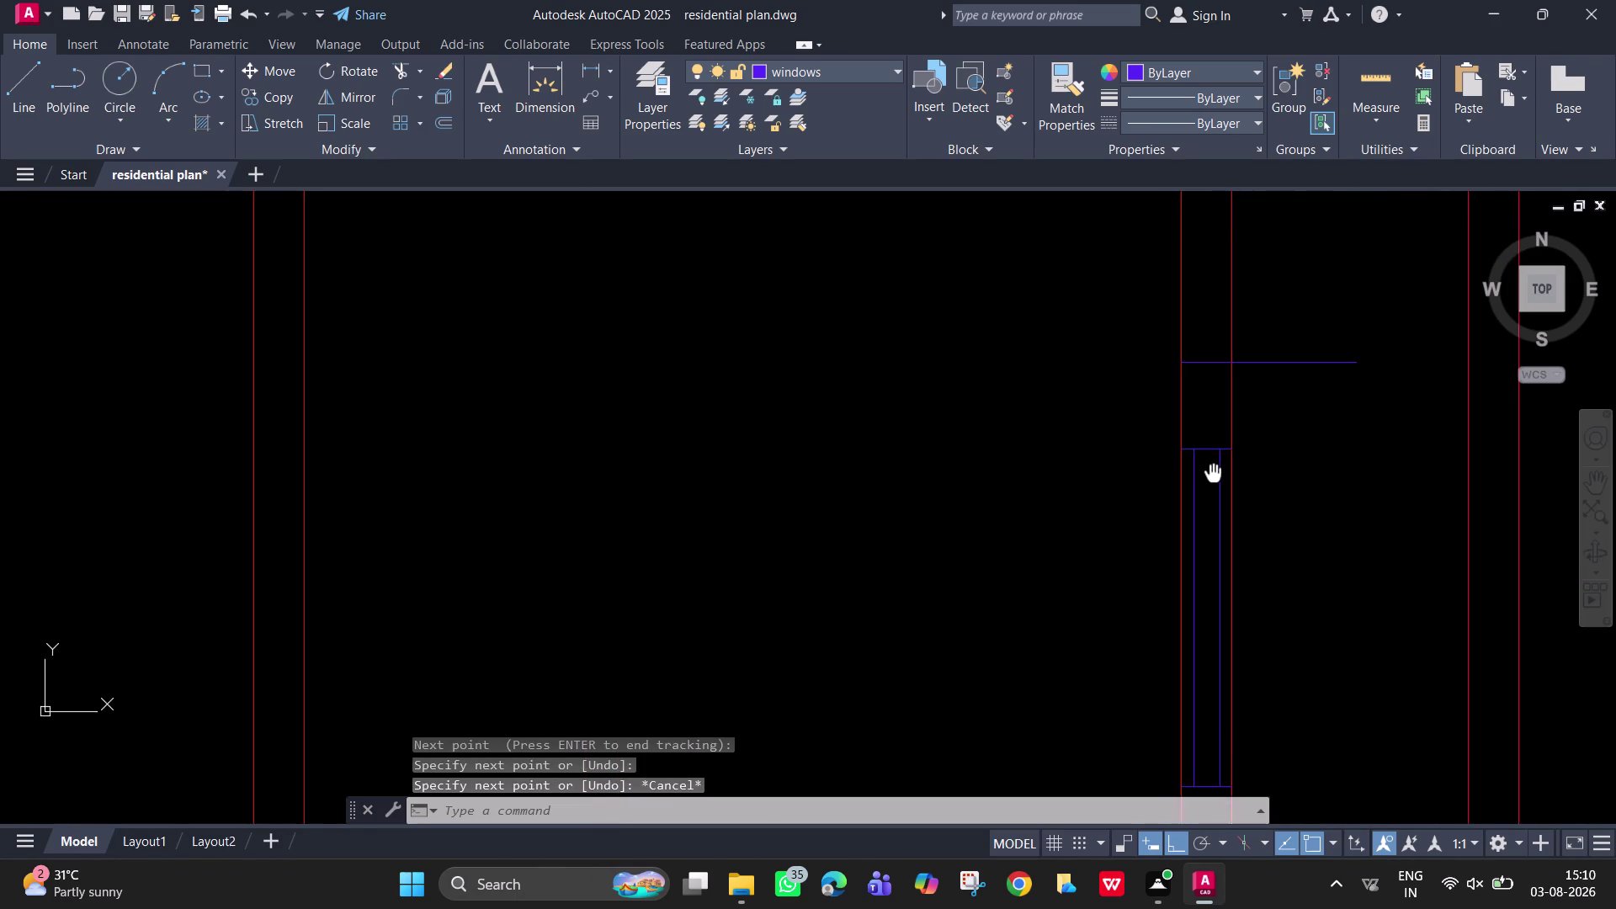
Move the window symbol up so its top sits on the 3-foot frame line.
middle_drag(1214, 458, 1222, 422)
click(1231, 754)
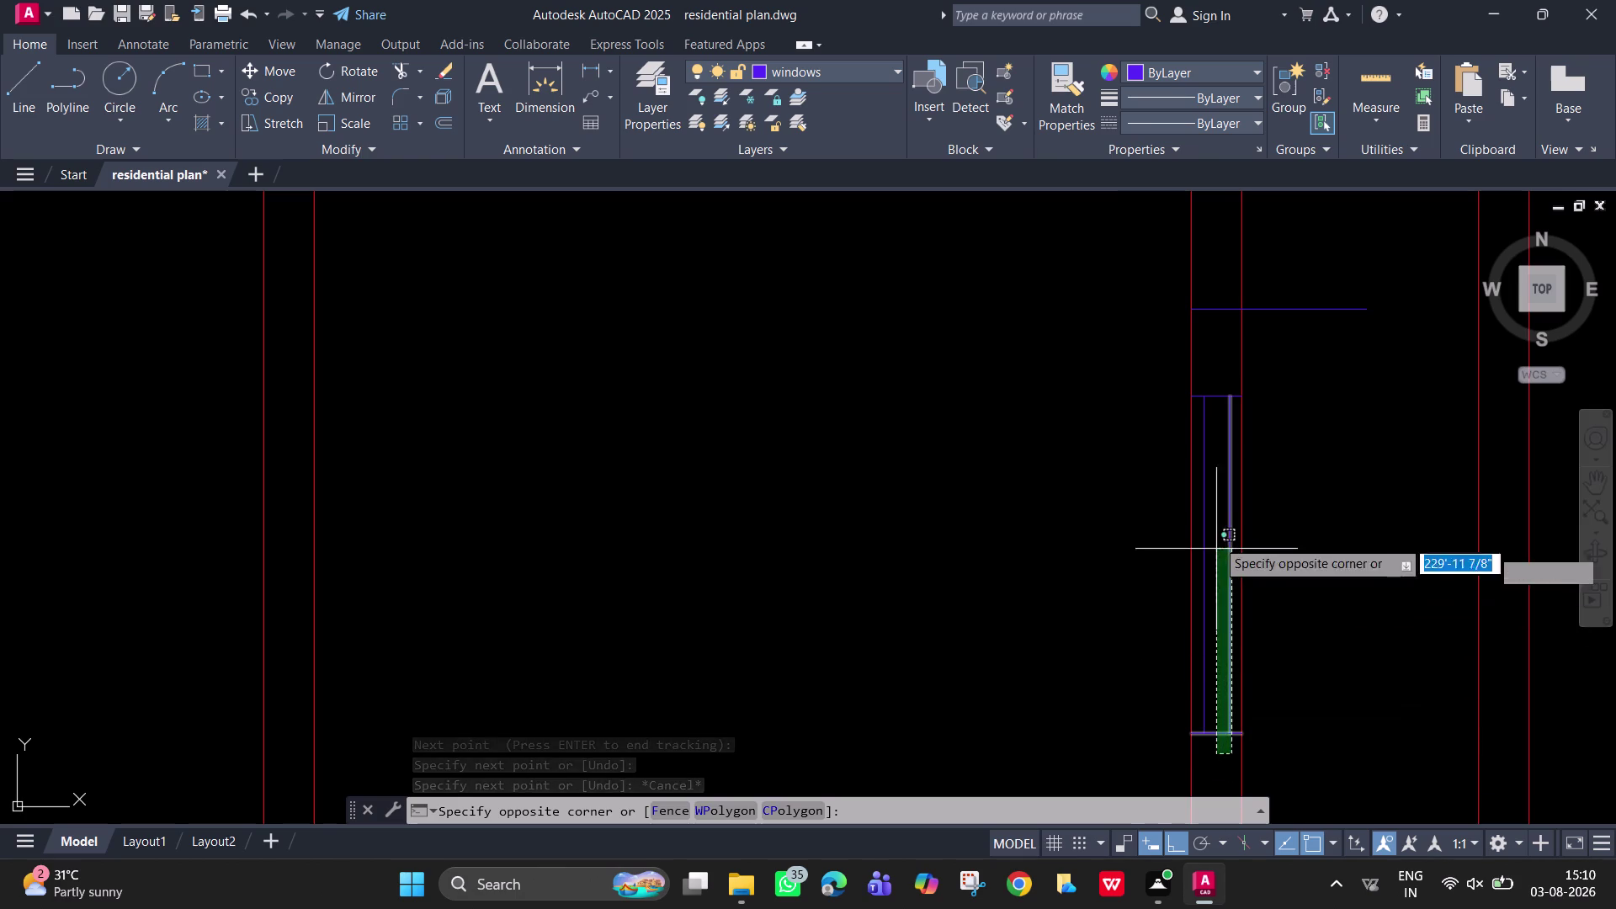
click(1204, 373)
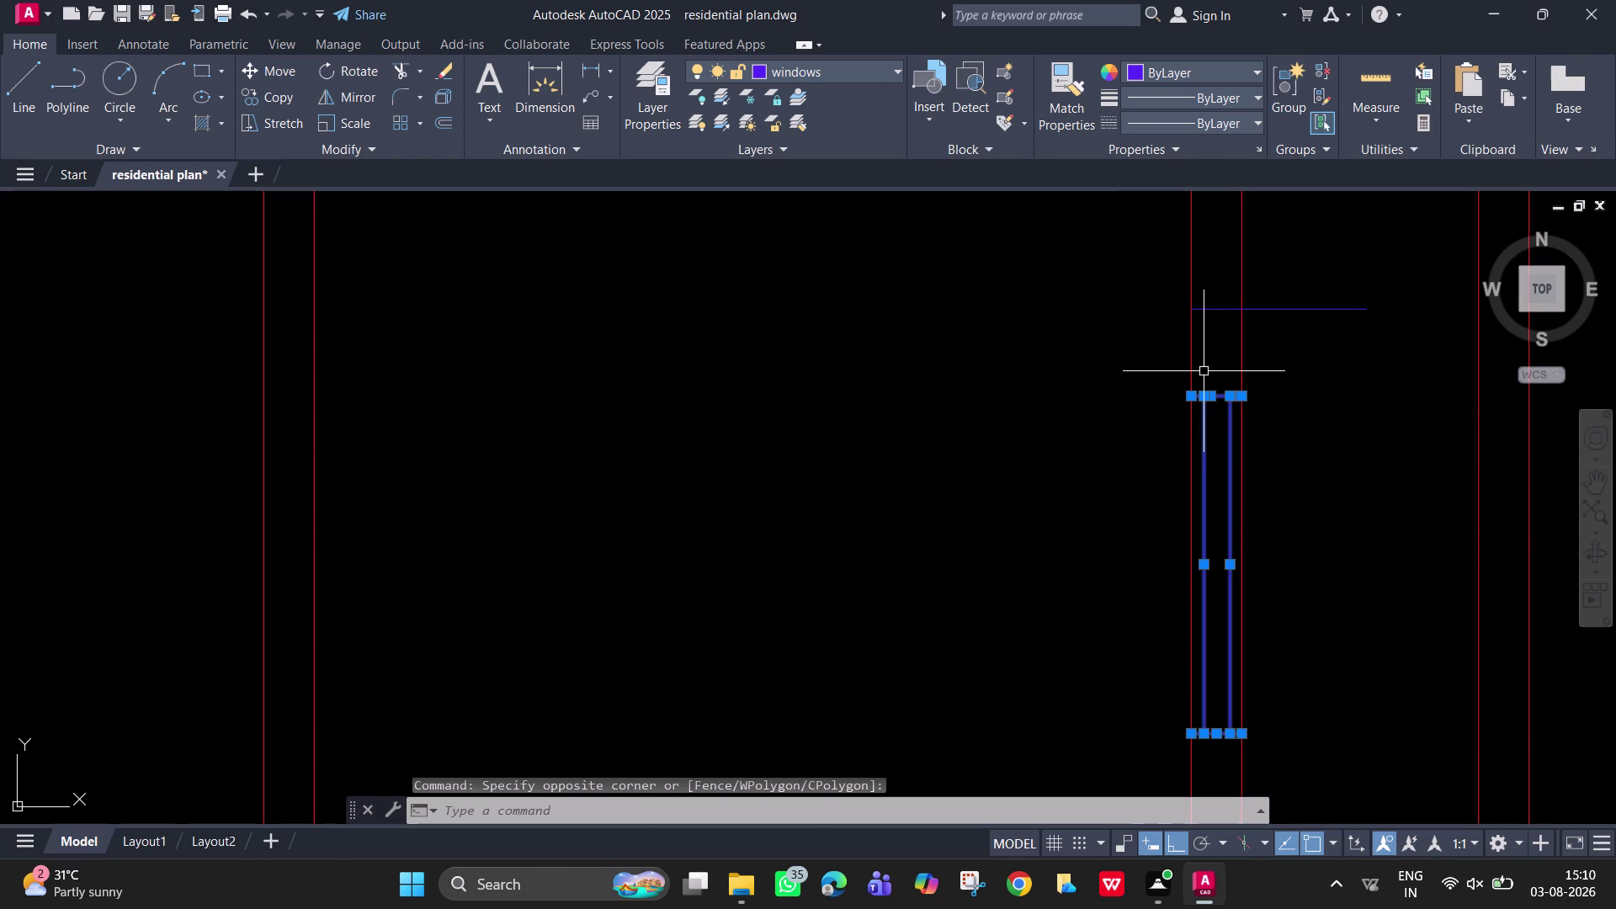
key(m)
key(Return)
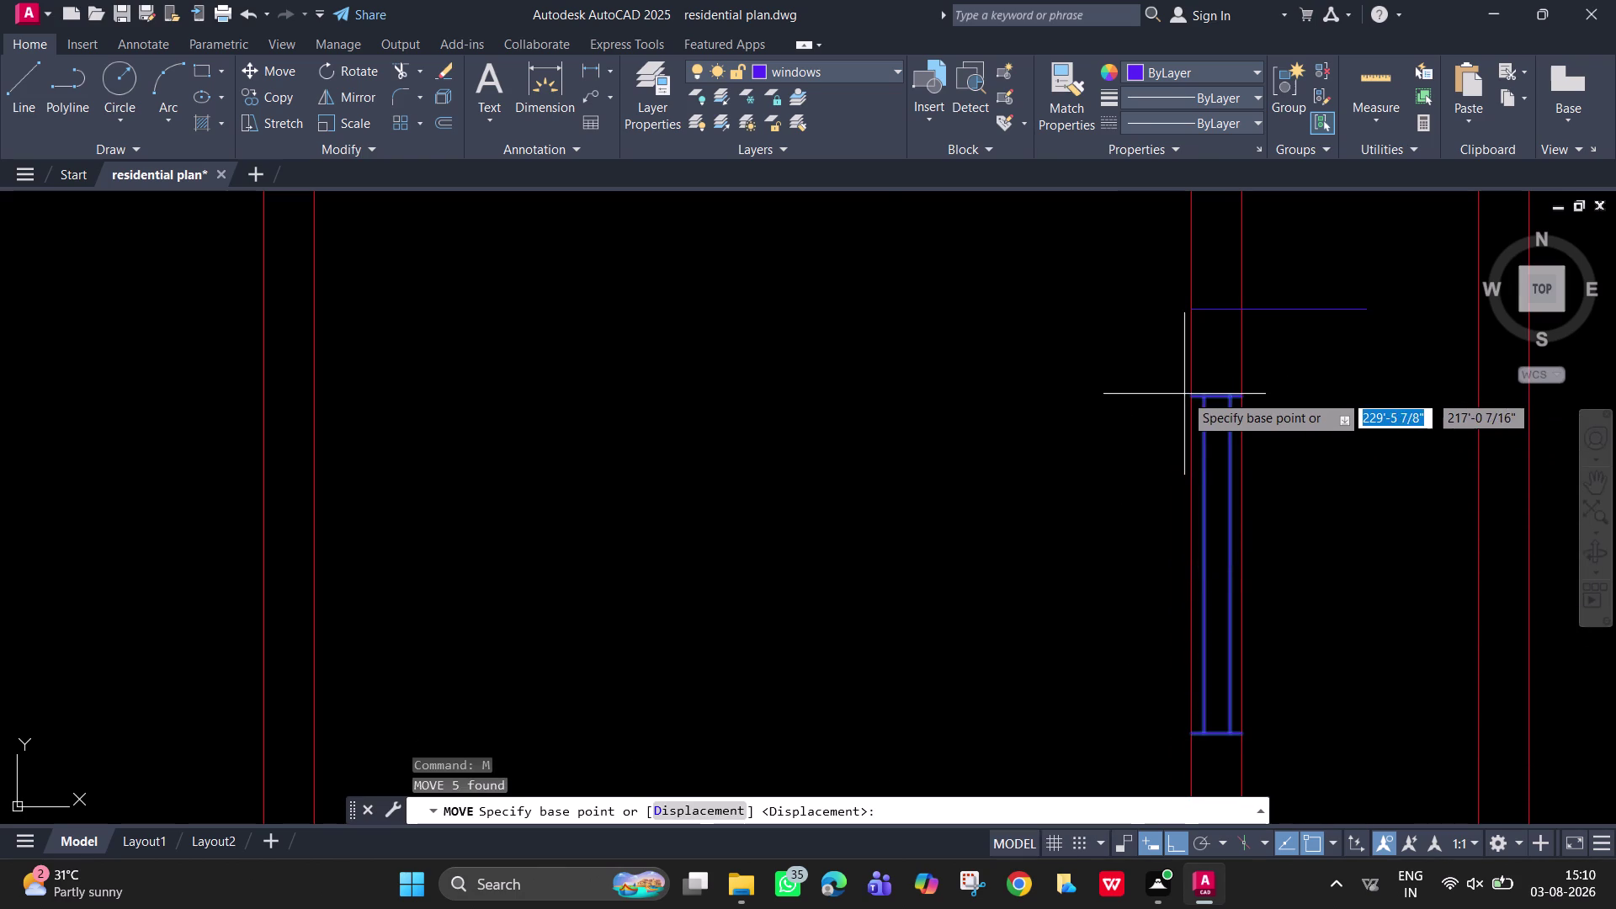
click(1194, 394)
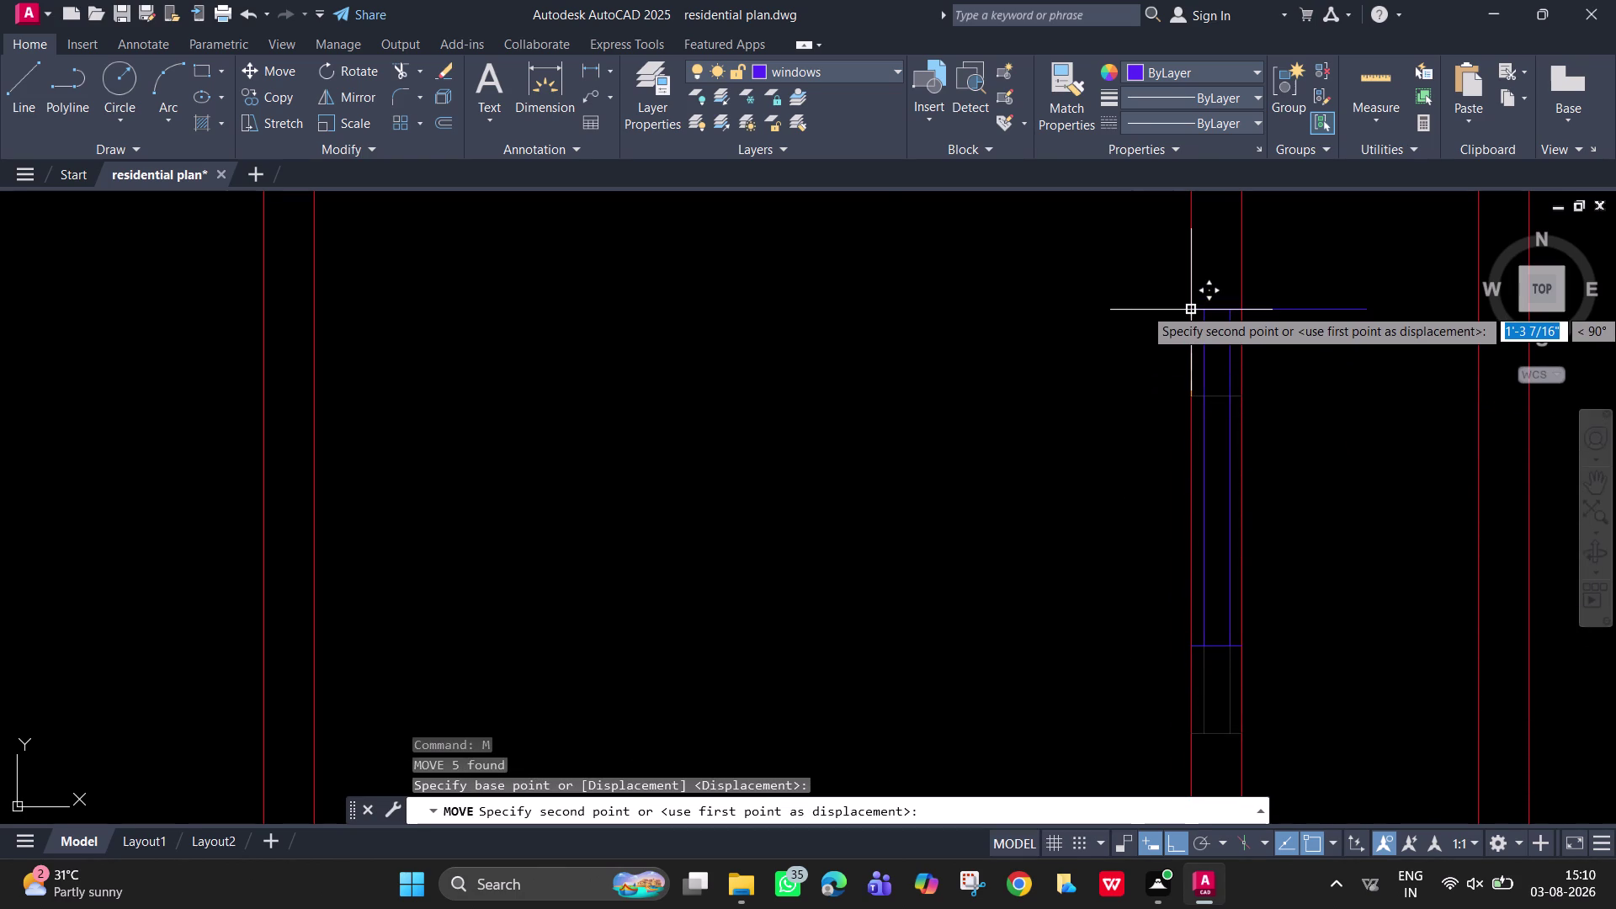
click(1187, 307)
Delete the helper frame line and bring the whole floor plan into view.
click(1320, 309)
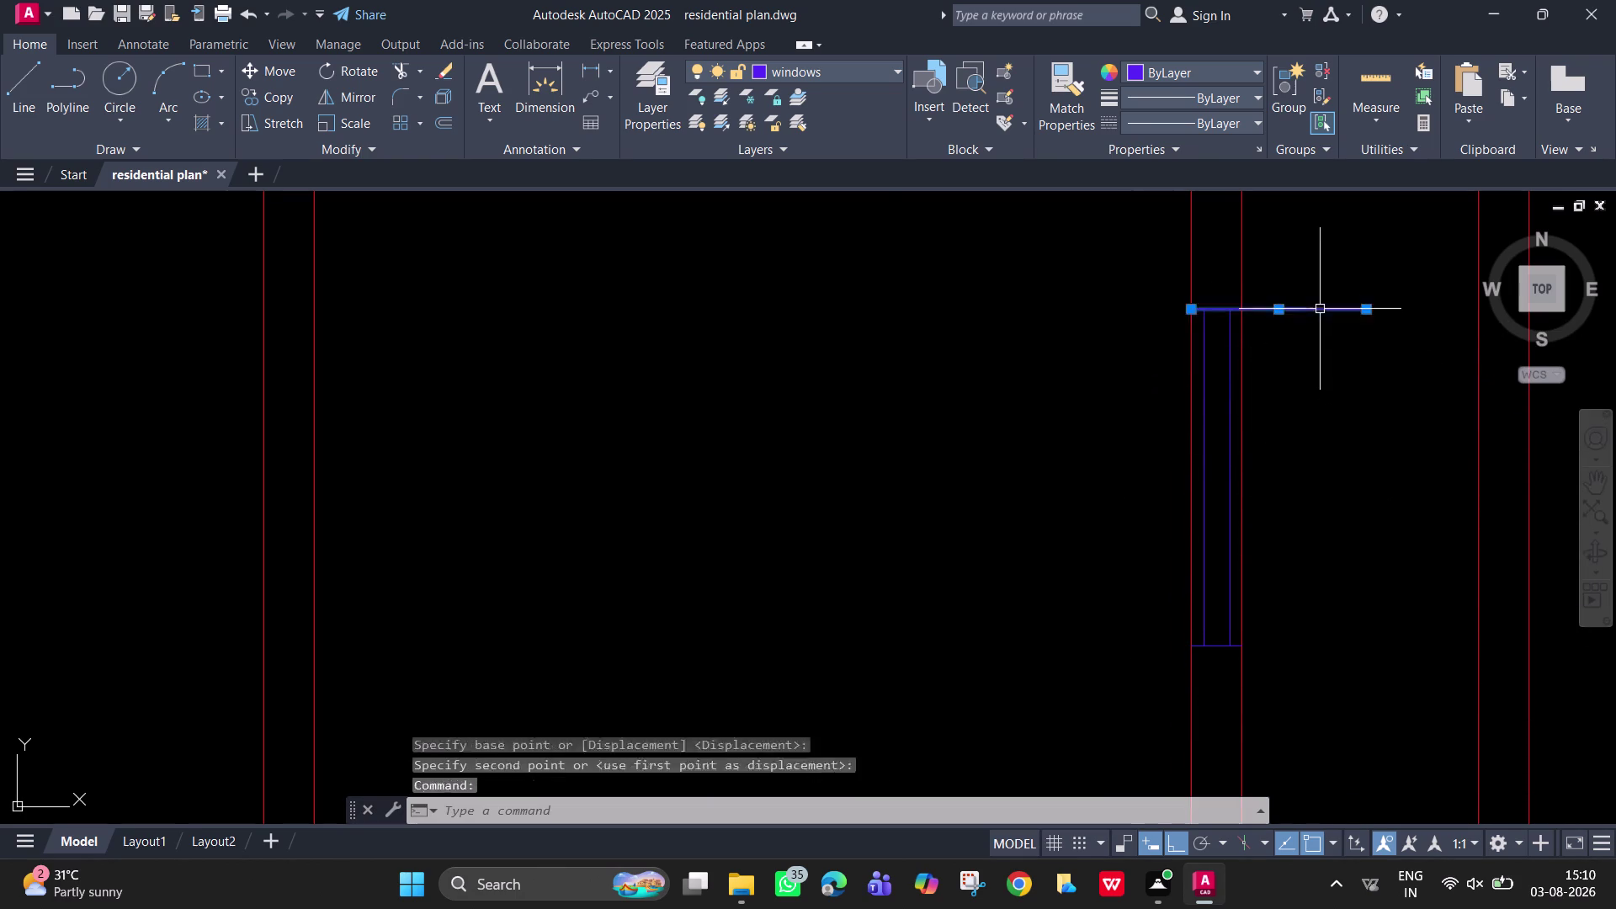
key(Delete)
scroll(down, 3)
middle_drag(1081, 496, 1198, 497)
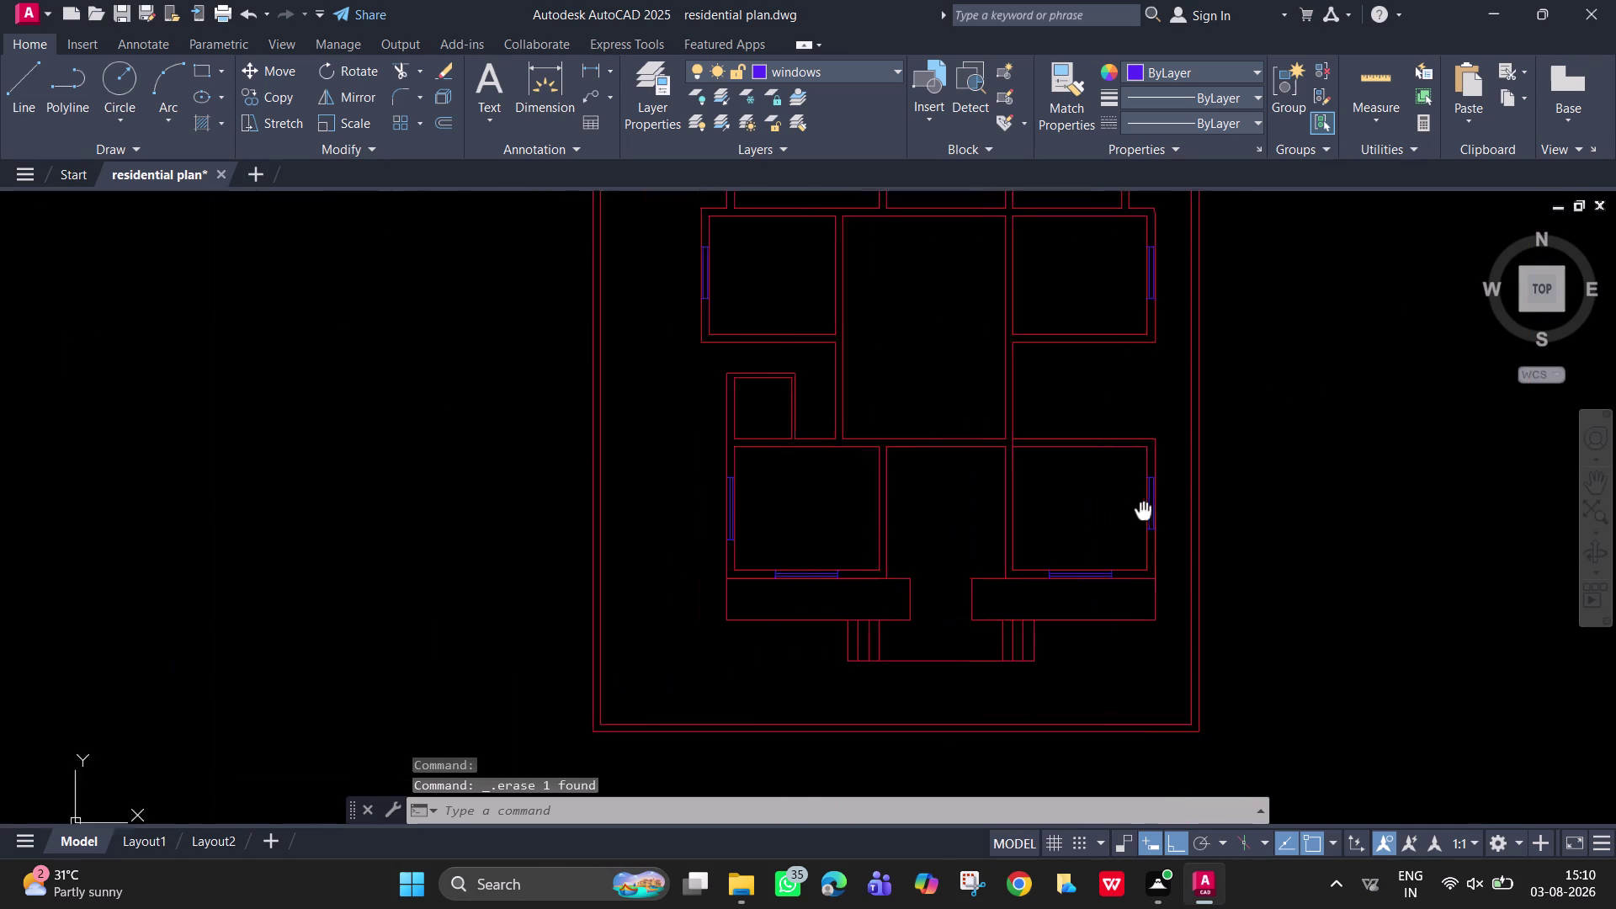
middle_drag(1198, 497, 1263, 483)
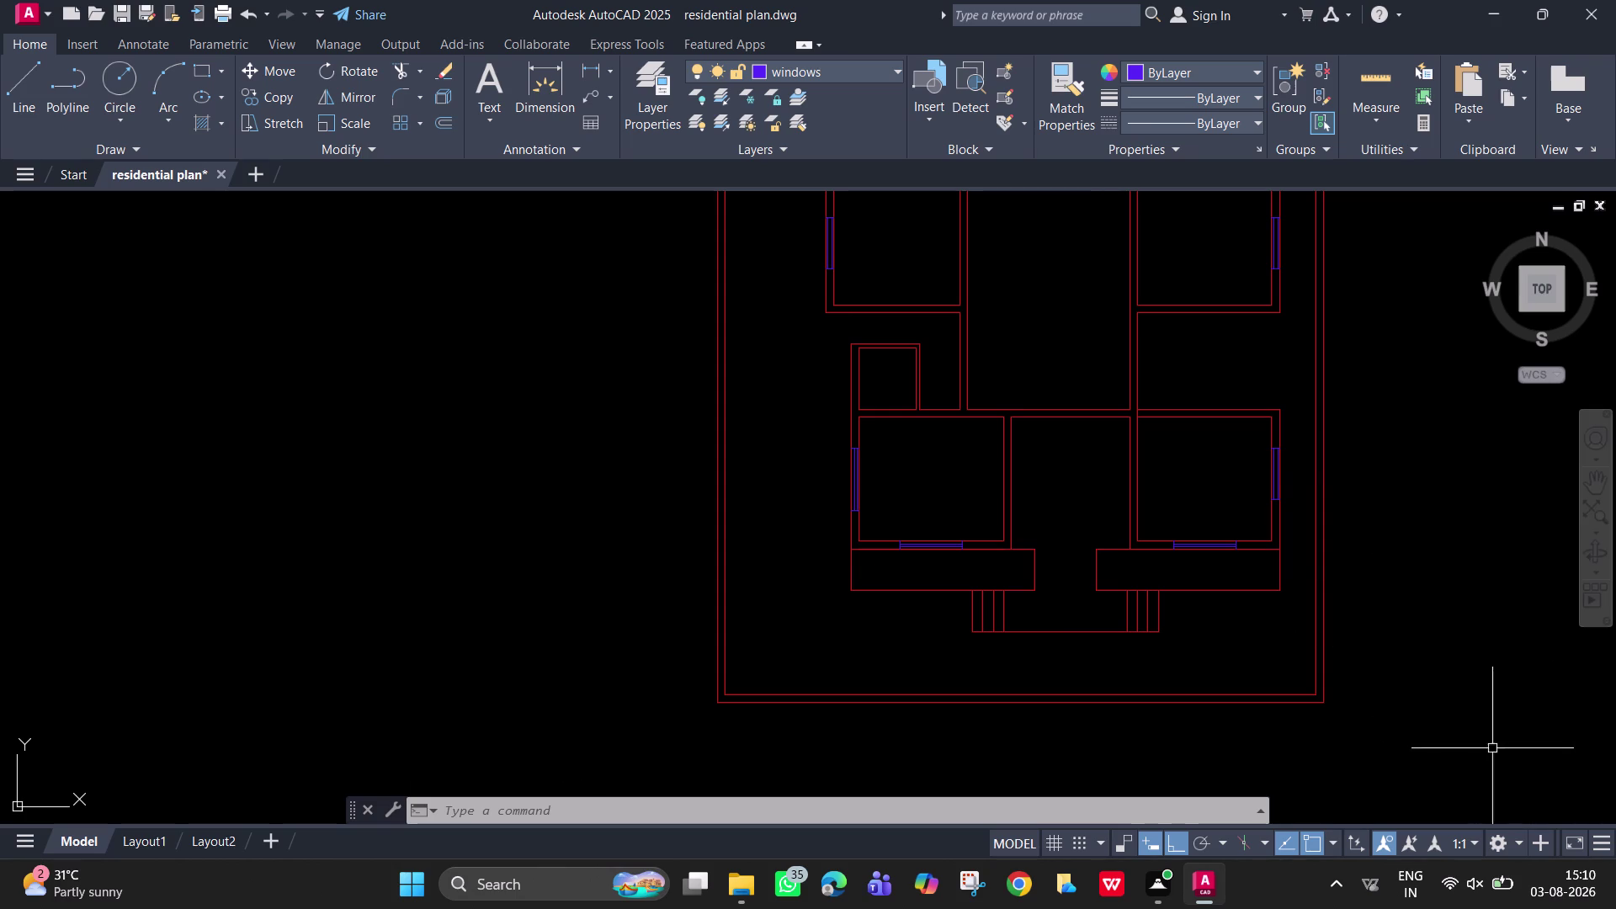
middle_drag(1386, 571, 1329, 807)
scroll(down, 3)
middle_drag(1315, 669, 1295, 550)
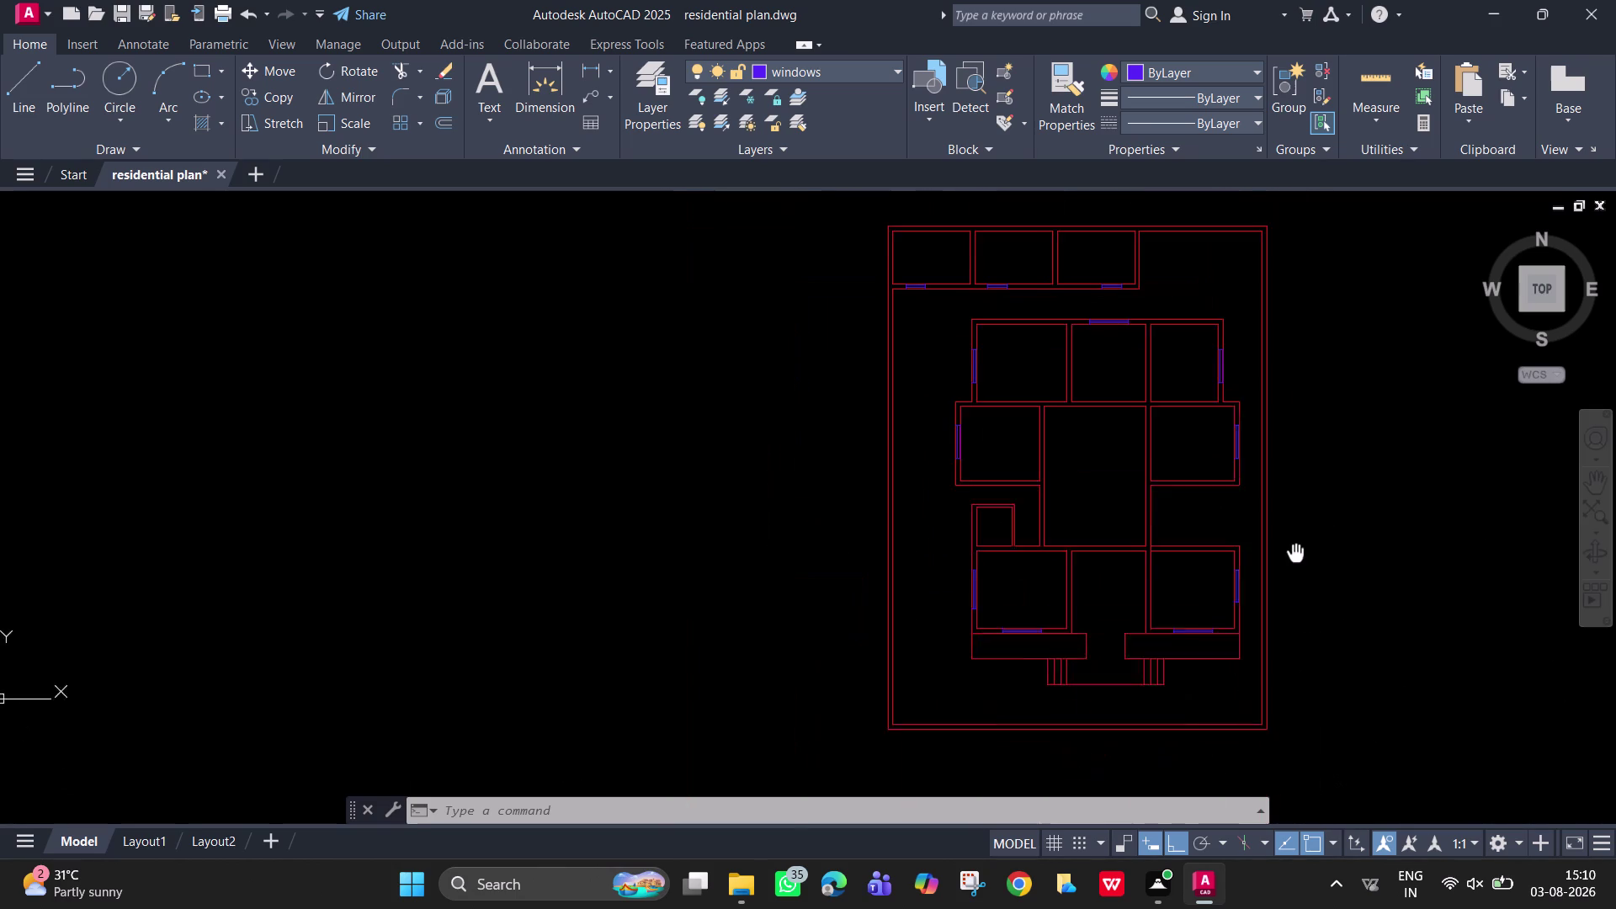
middle_drag(1295, 550, 1260, 551)
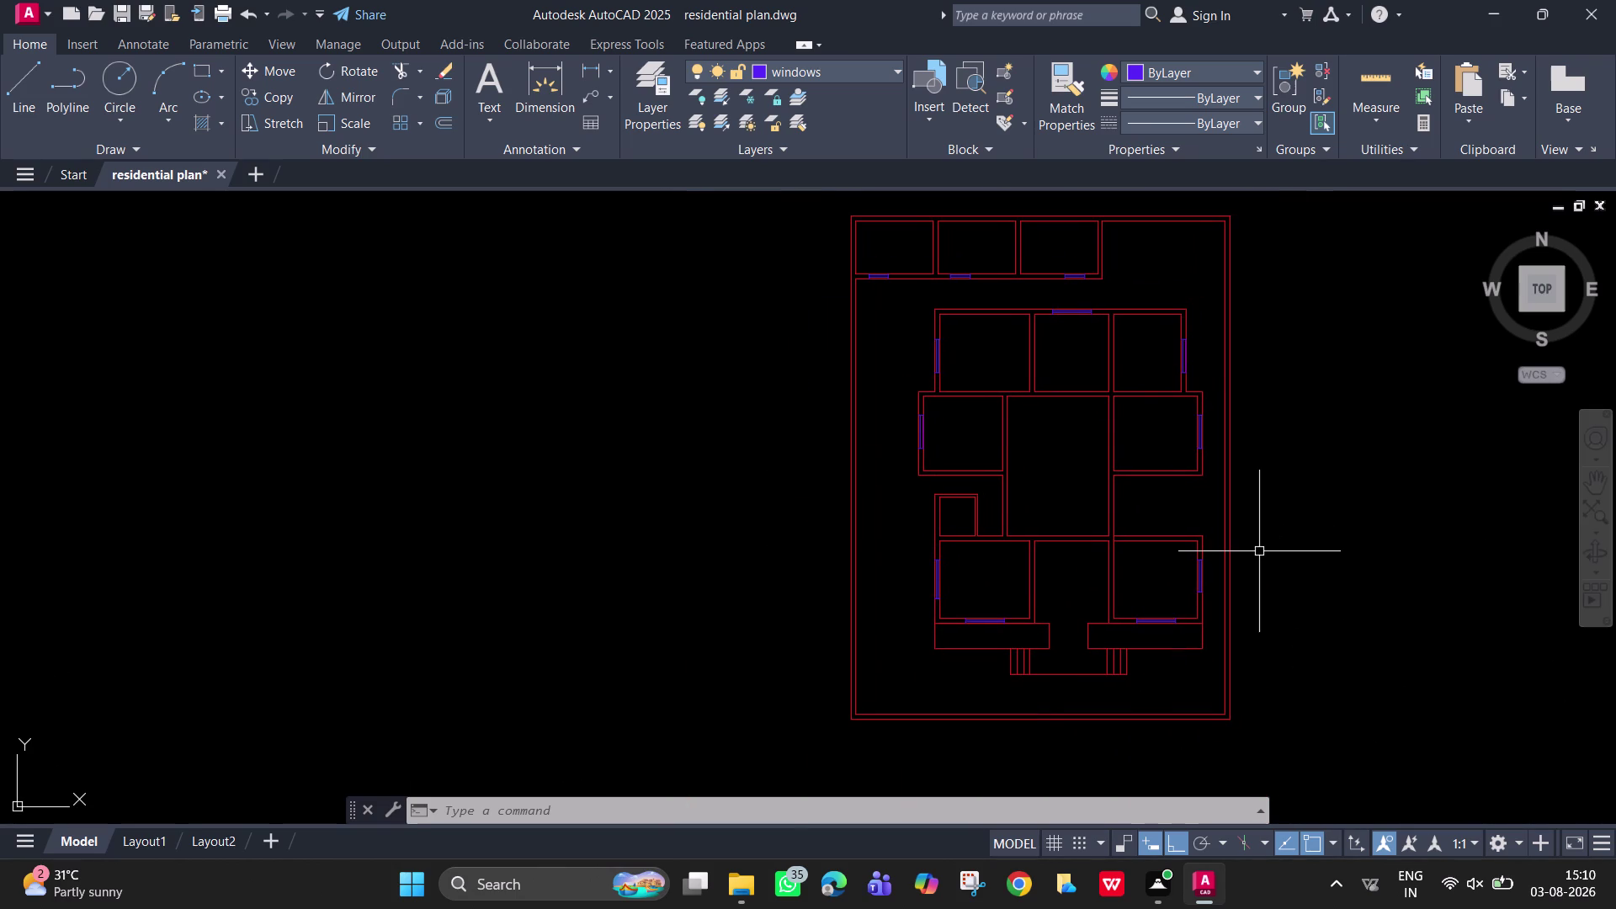
scroll(up, 3)
scroll(down, 3)
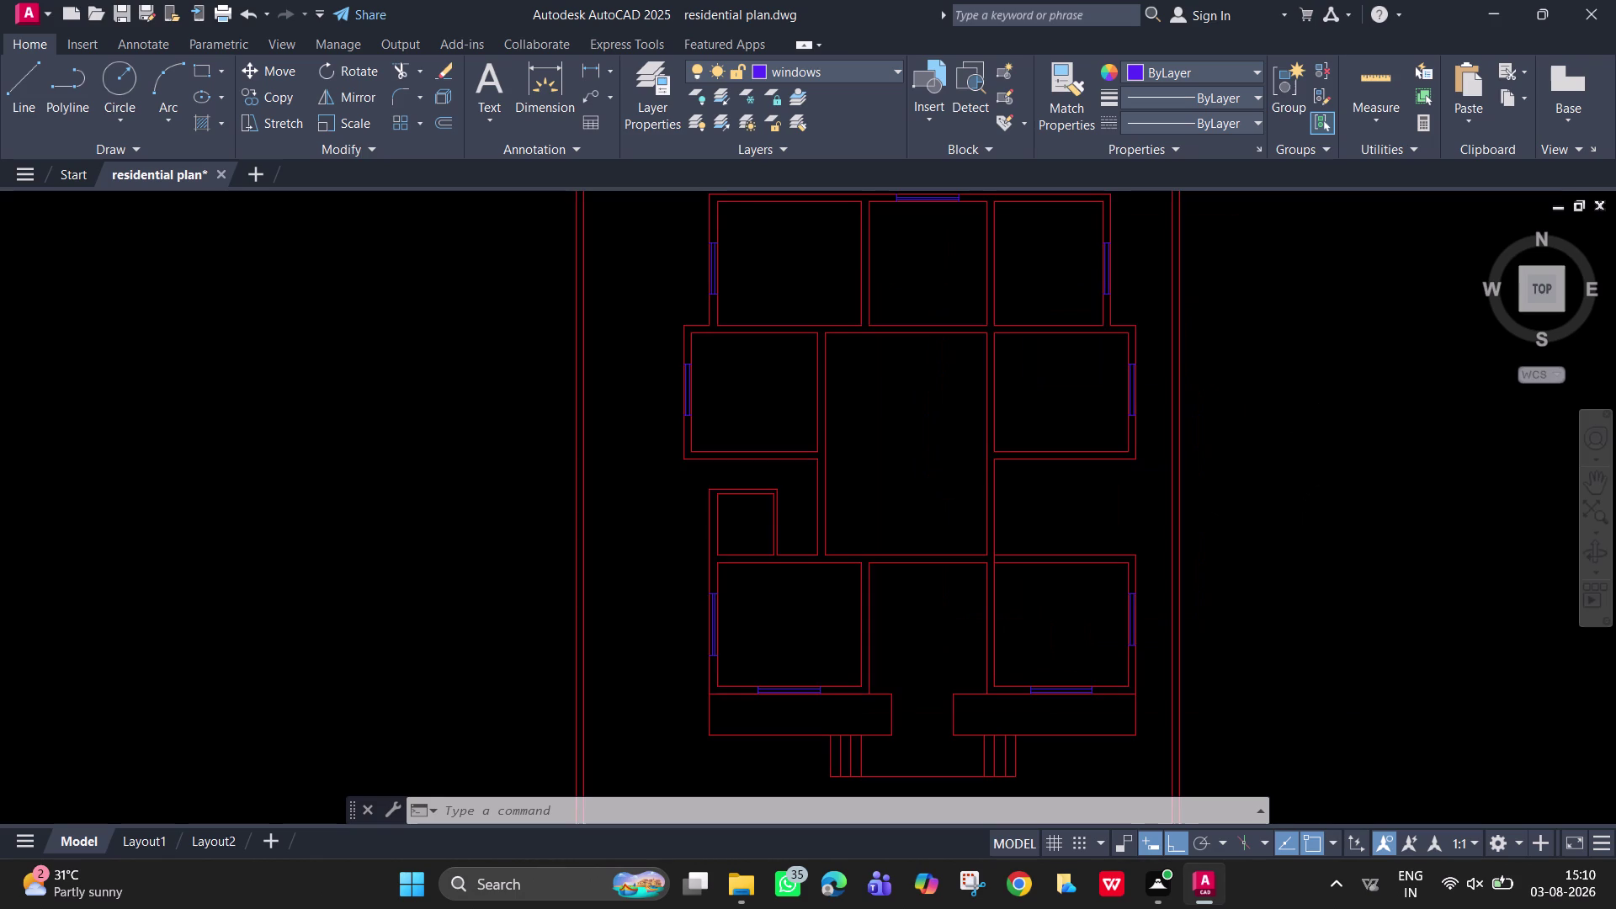
middle_drag(1319, 482, 1054, 531)
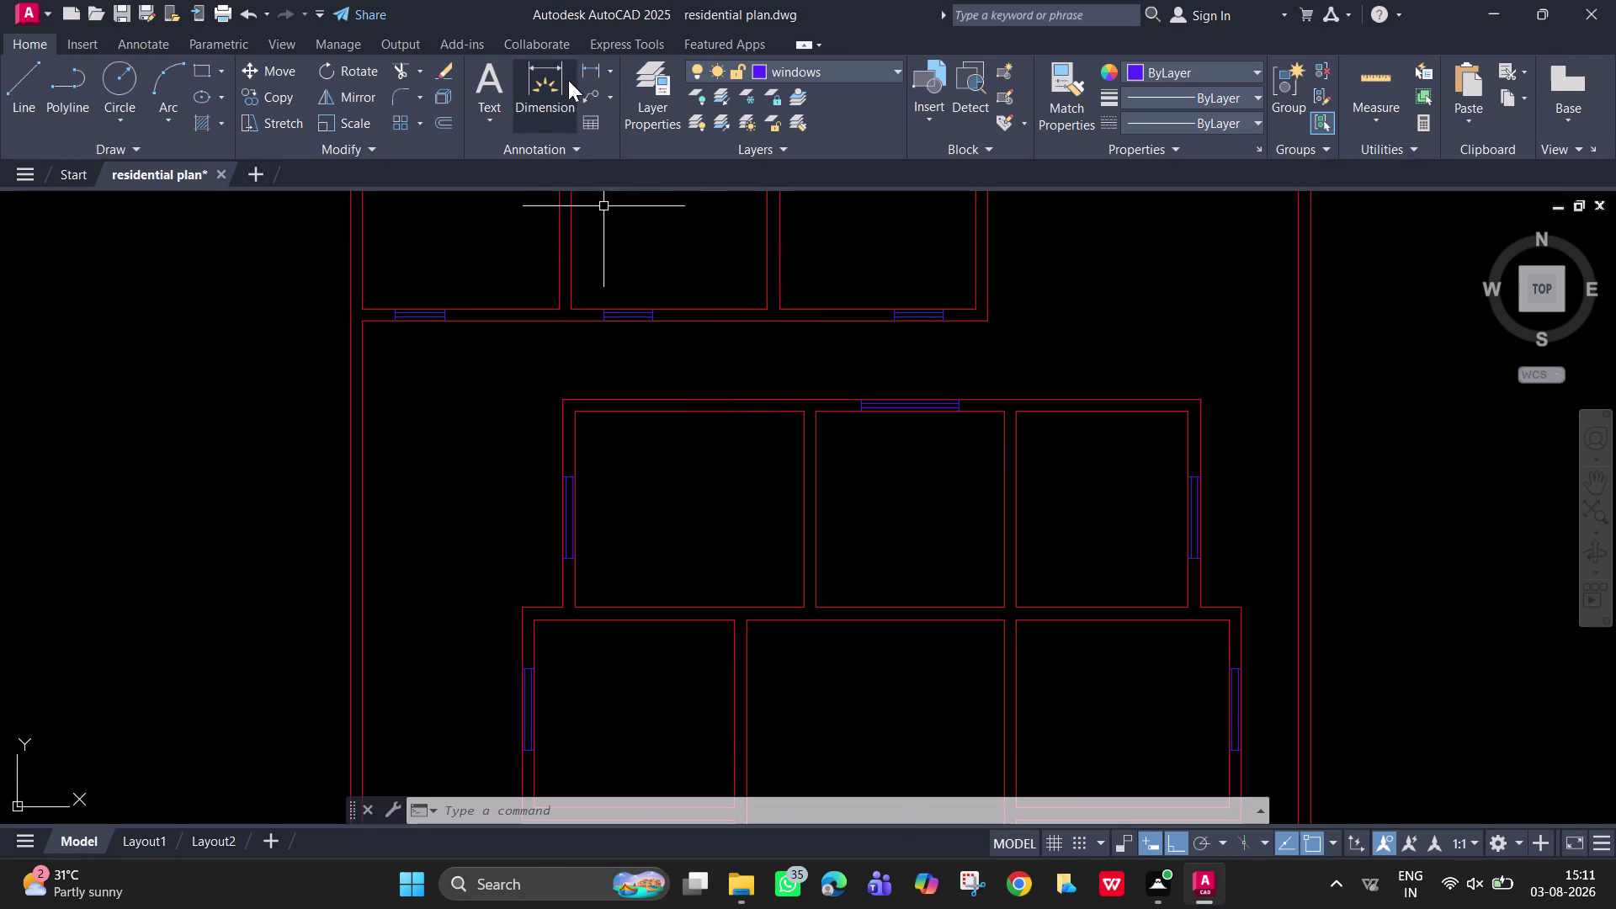
Dimension the upper room's inside width between its top corners as 14'.
click(593, 74)
click(572, 412)
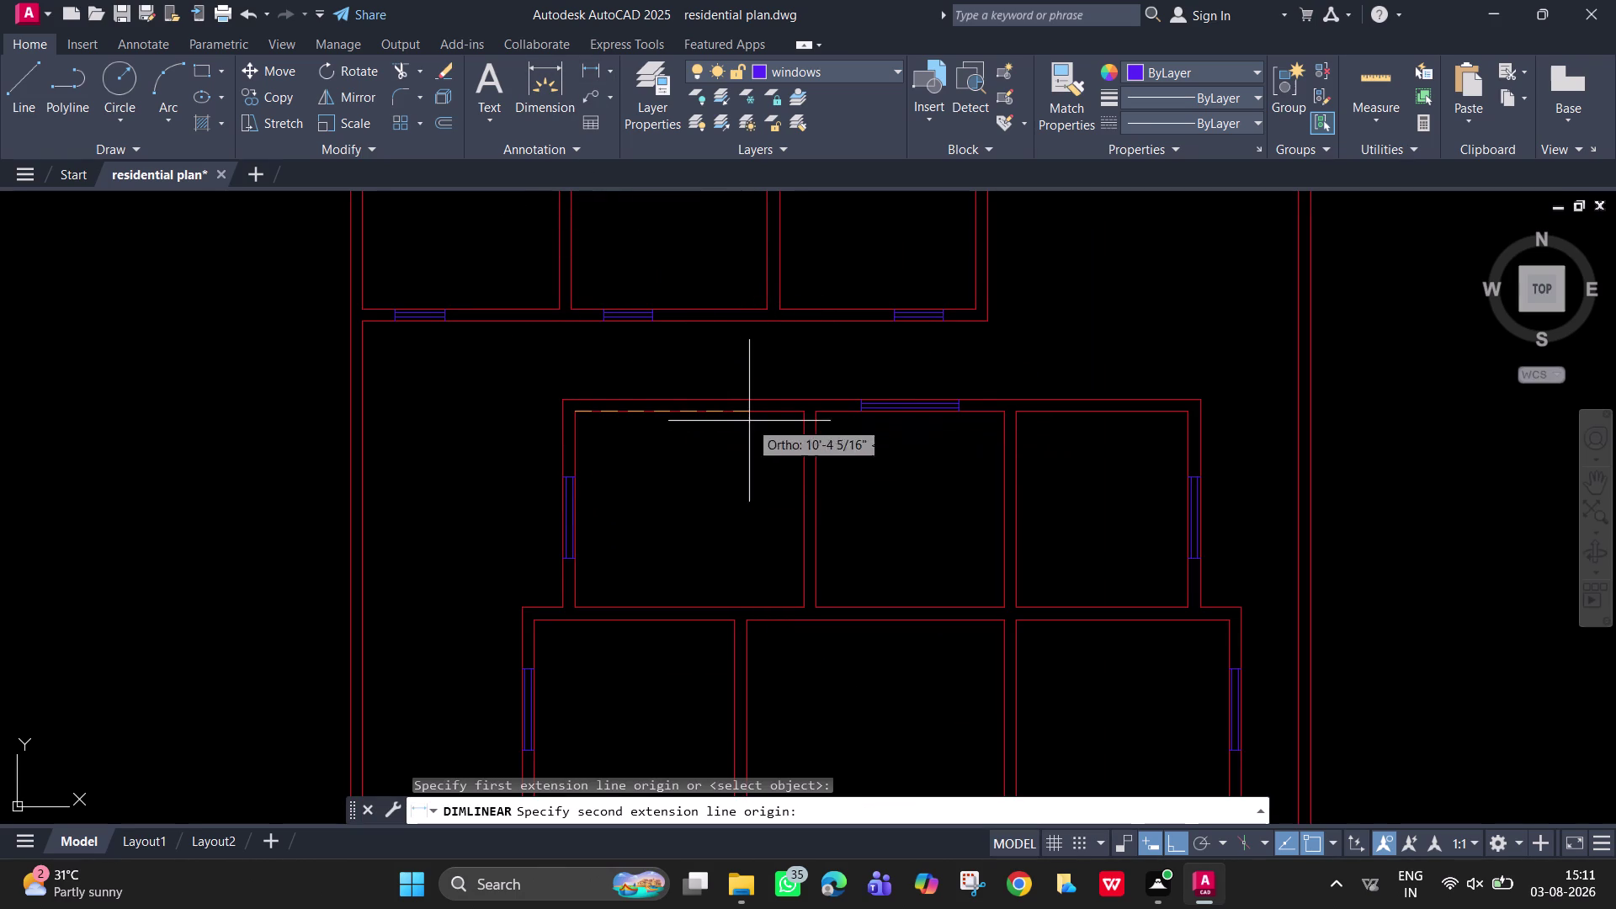
scroll(up, 3)
click(803, 409)
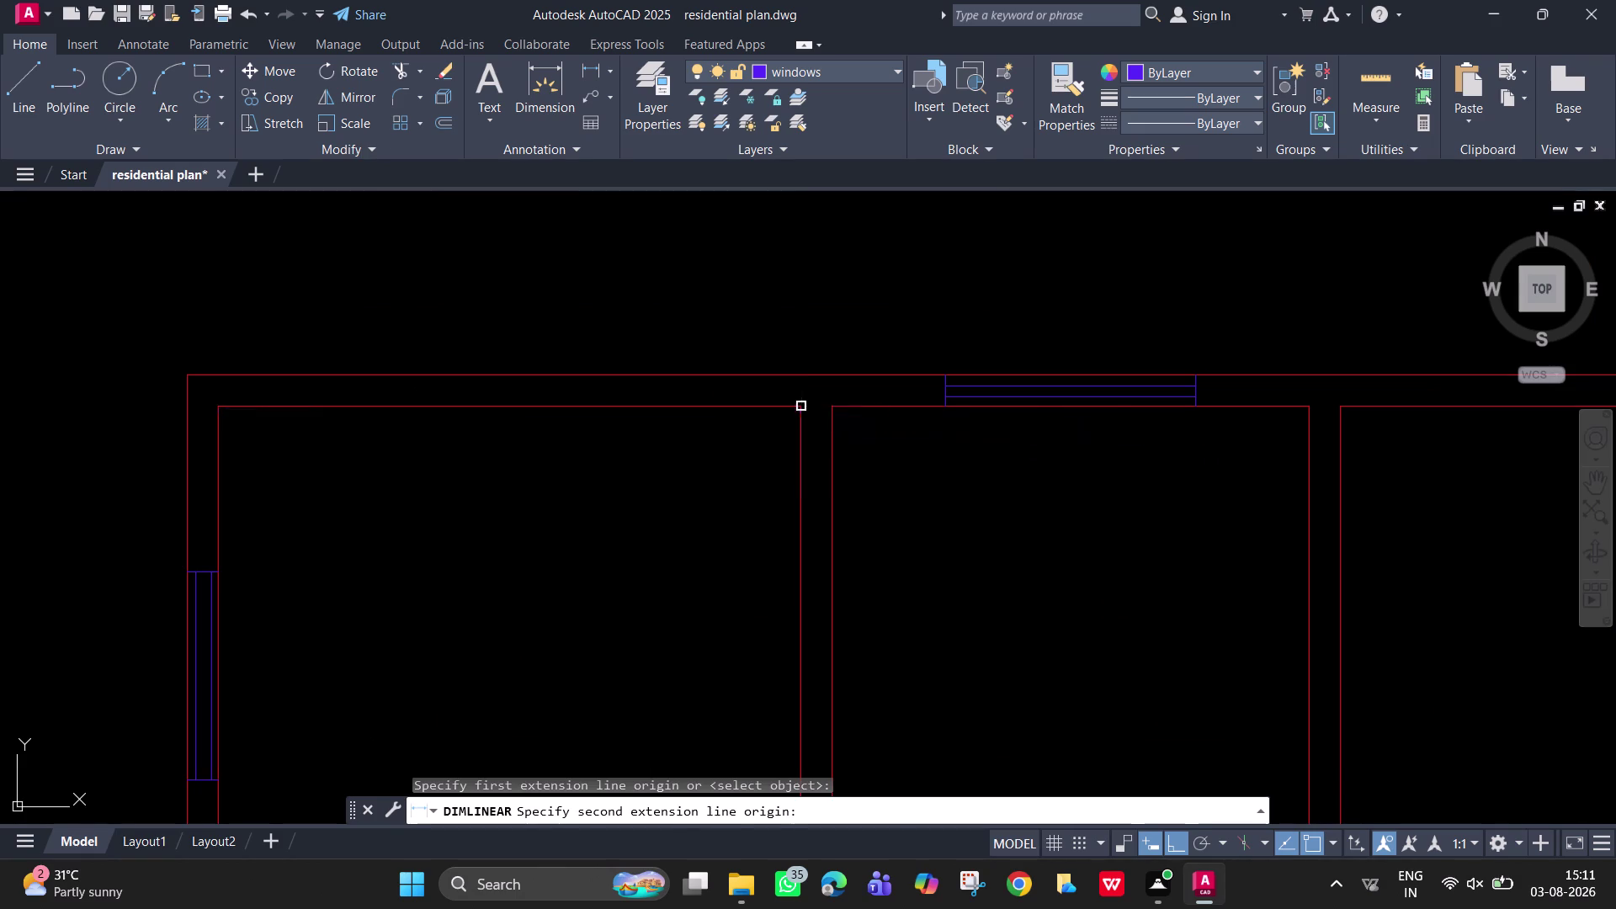
click(799, 453)
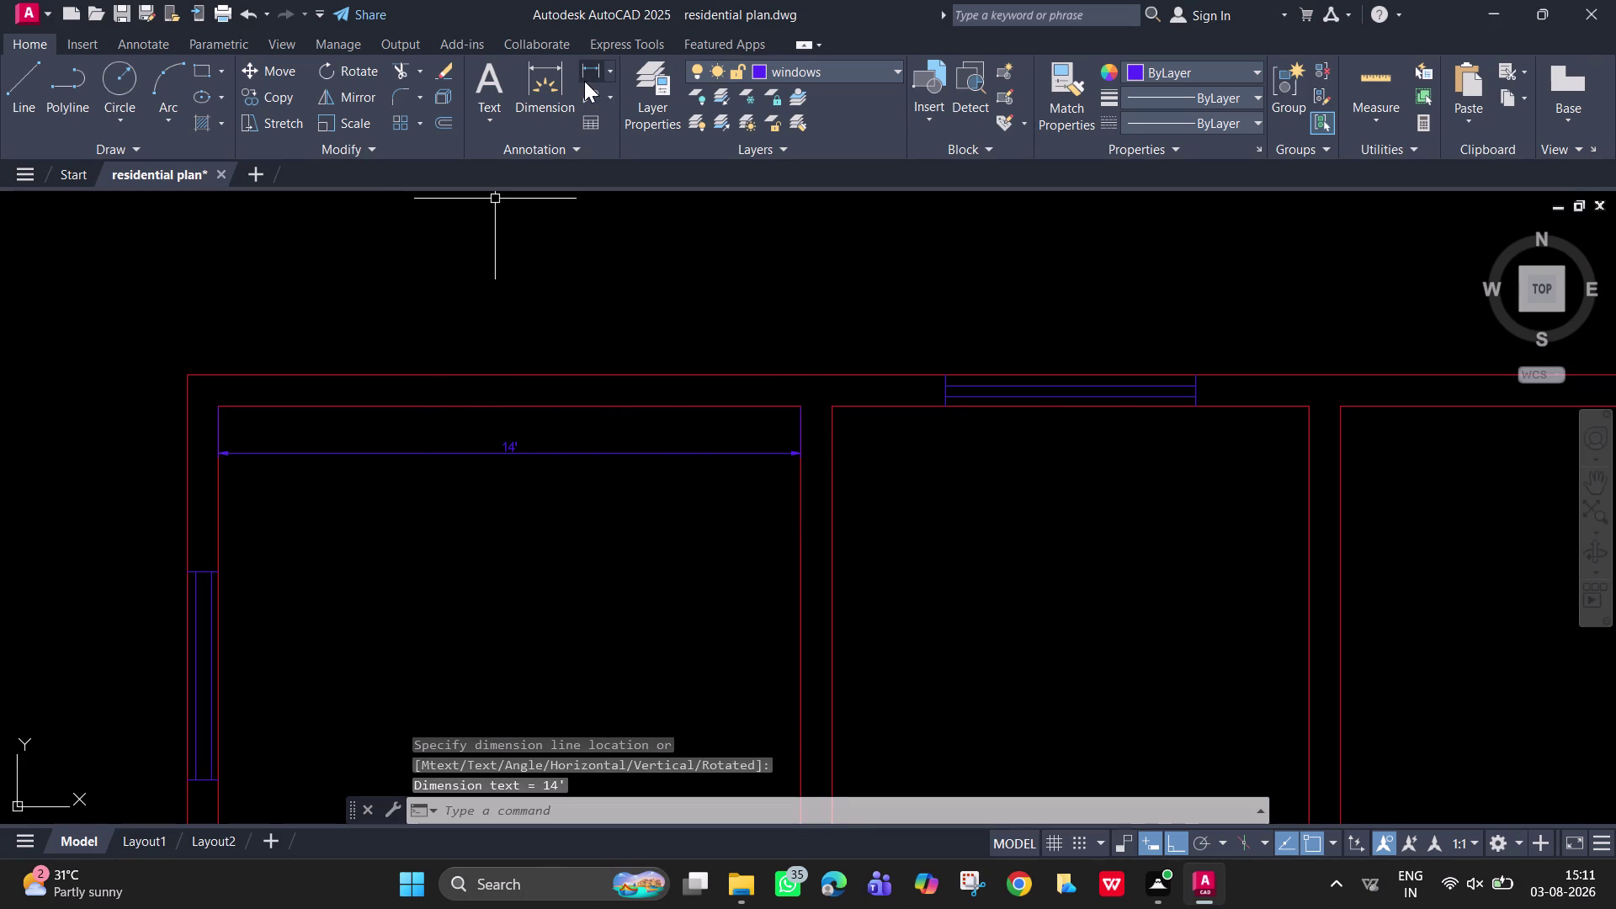
click(16, 68)
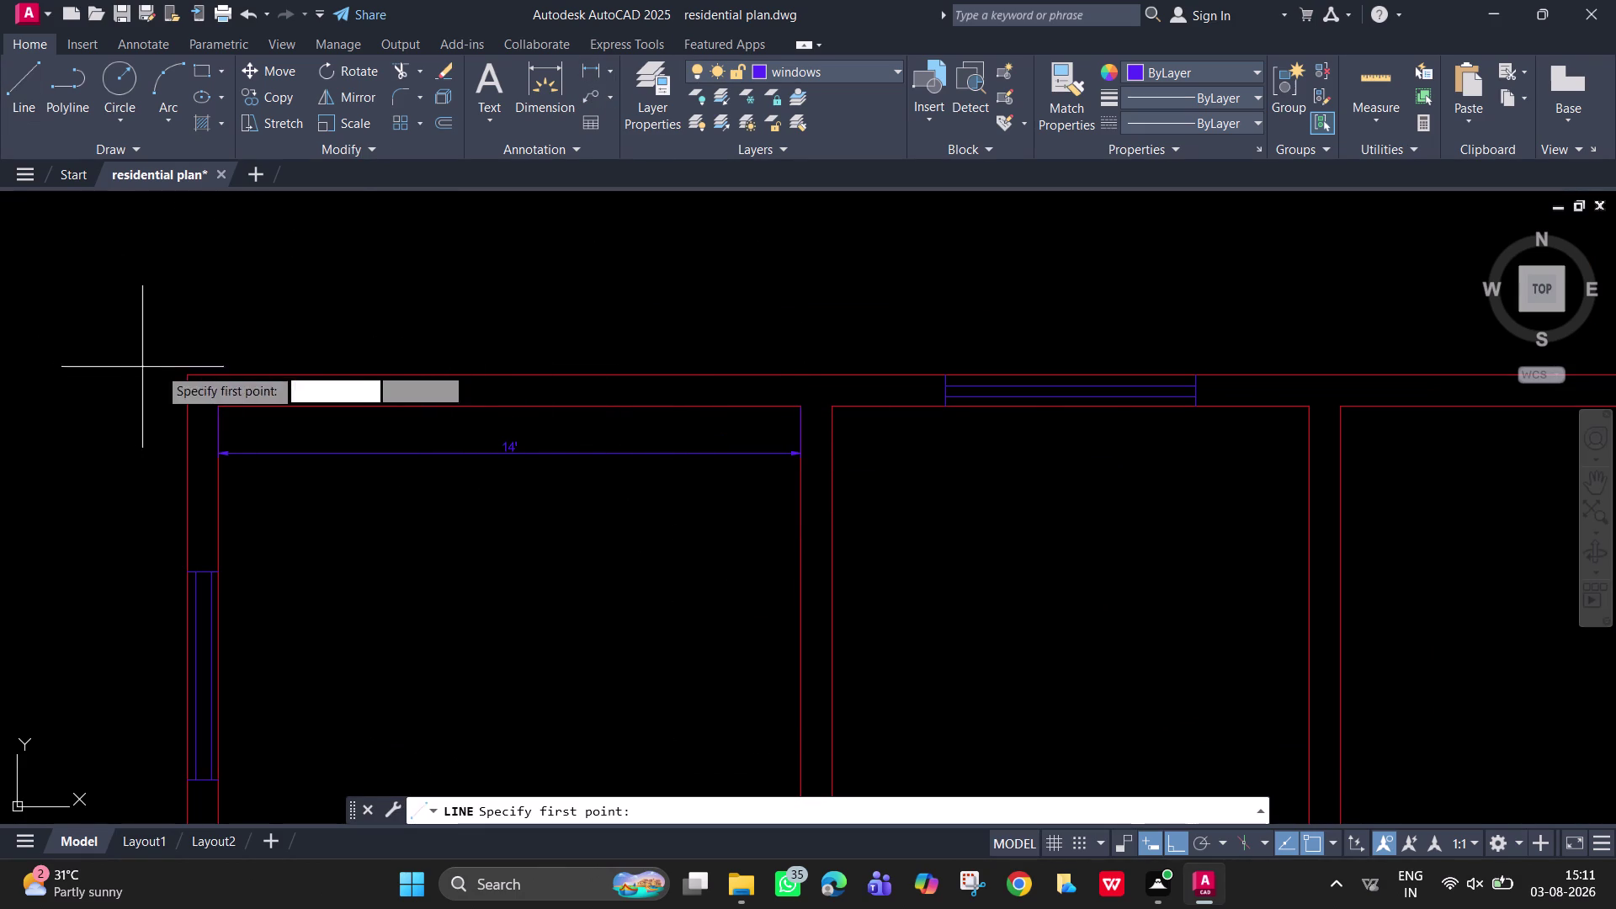
Track 5'6" along the top wall from the room's top-left inside corner, correcting a mistyped distance.
key(t)
key(k)
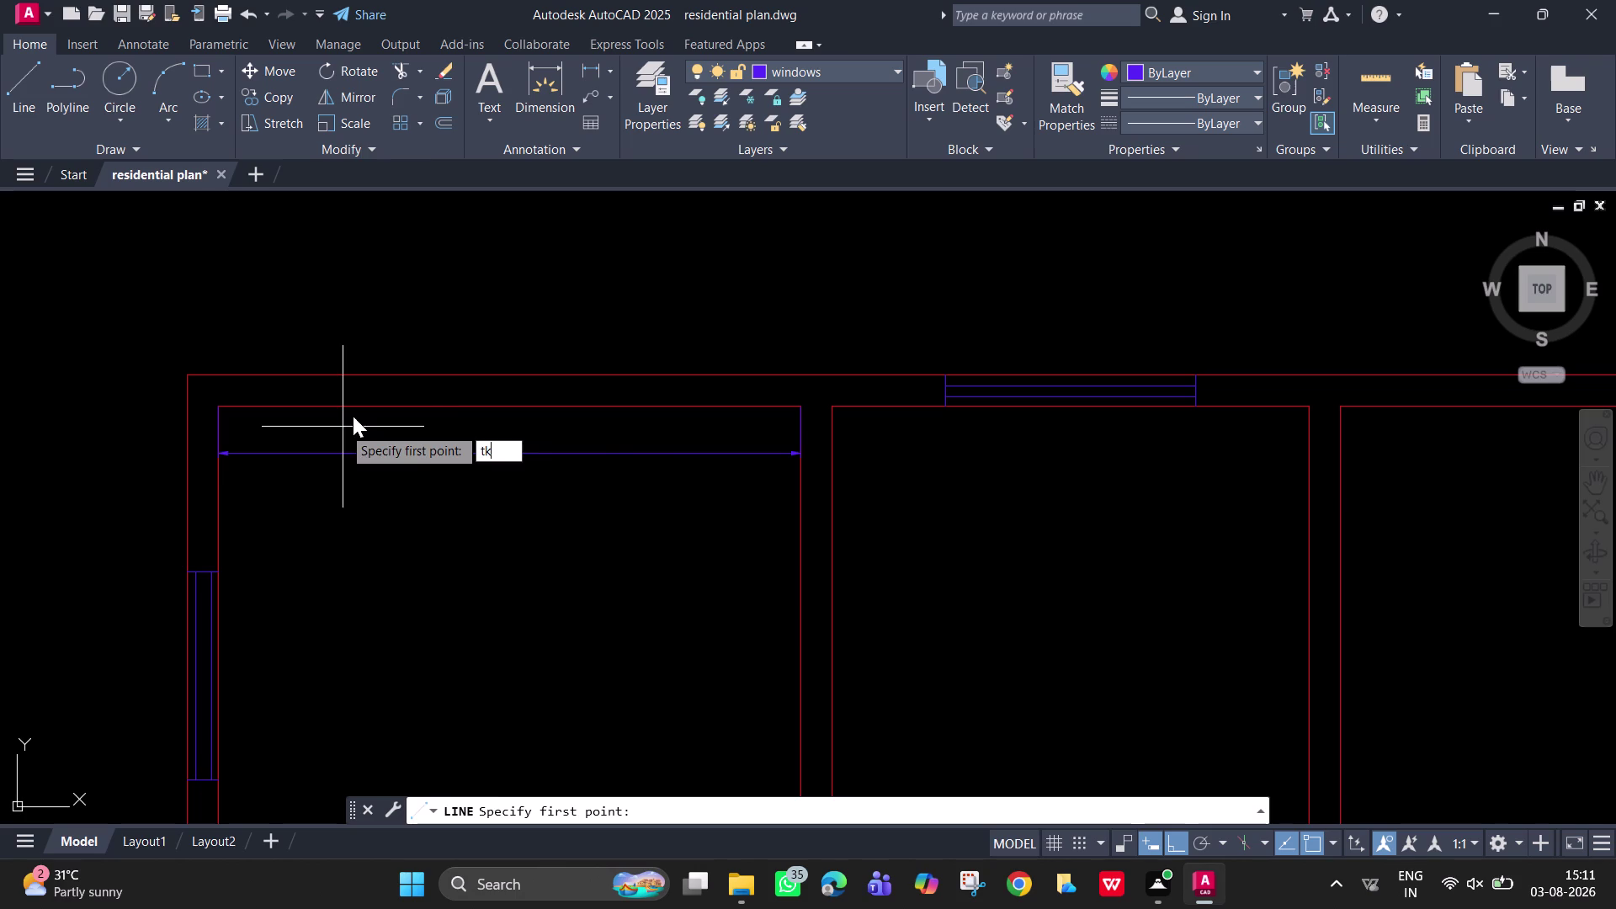
key(Return)
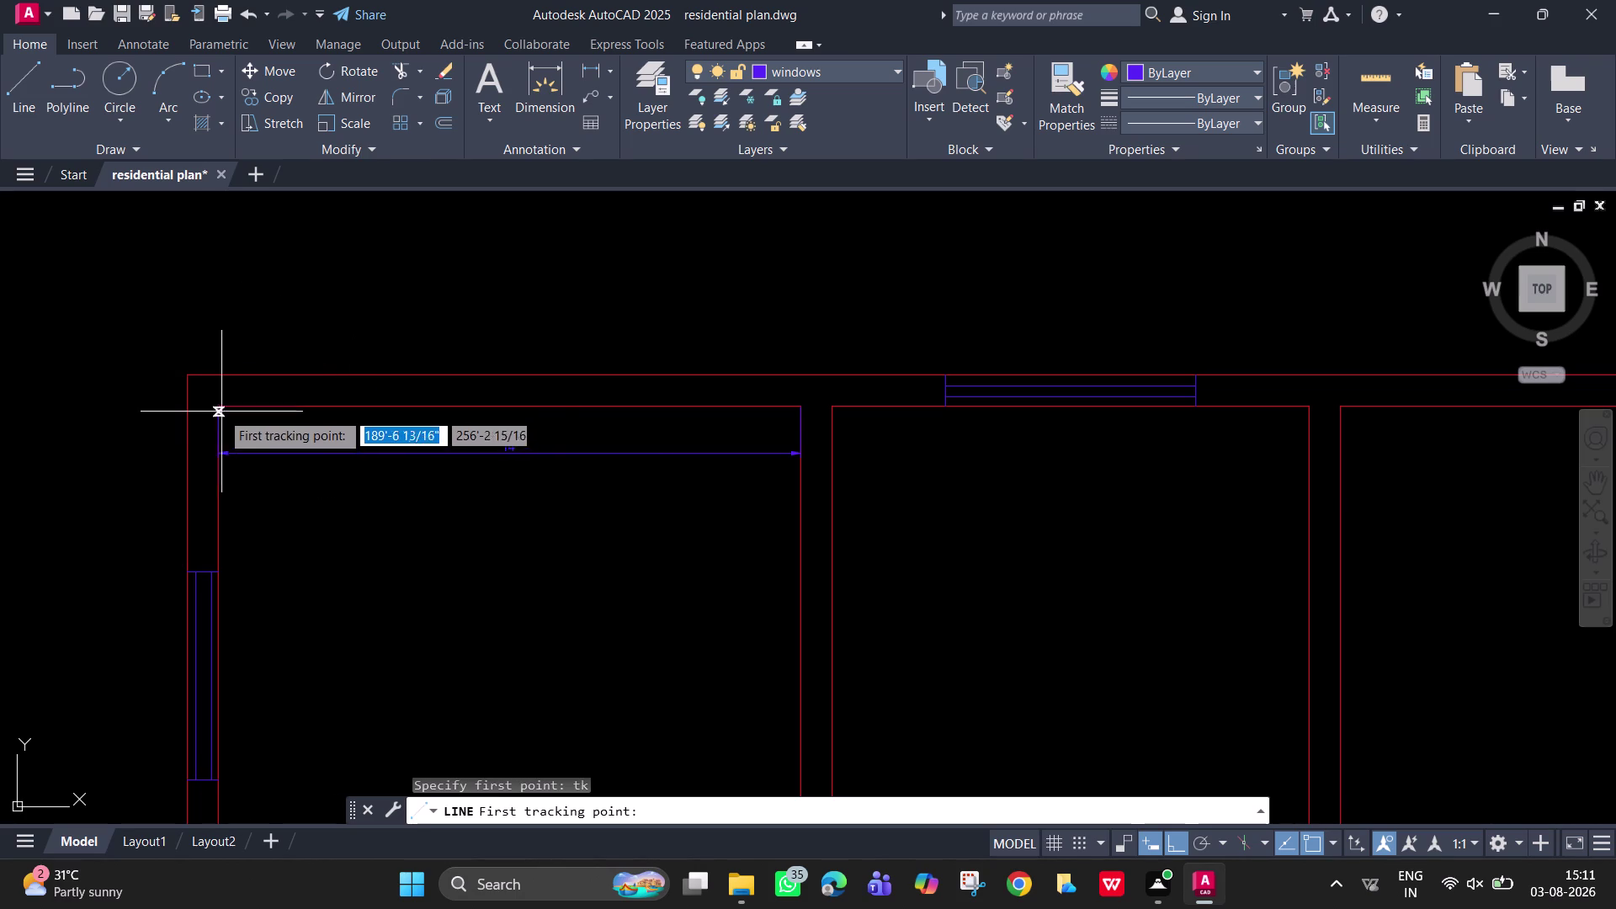
scroll(up, 3)
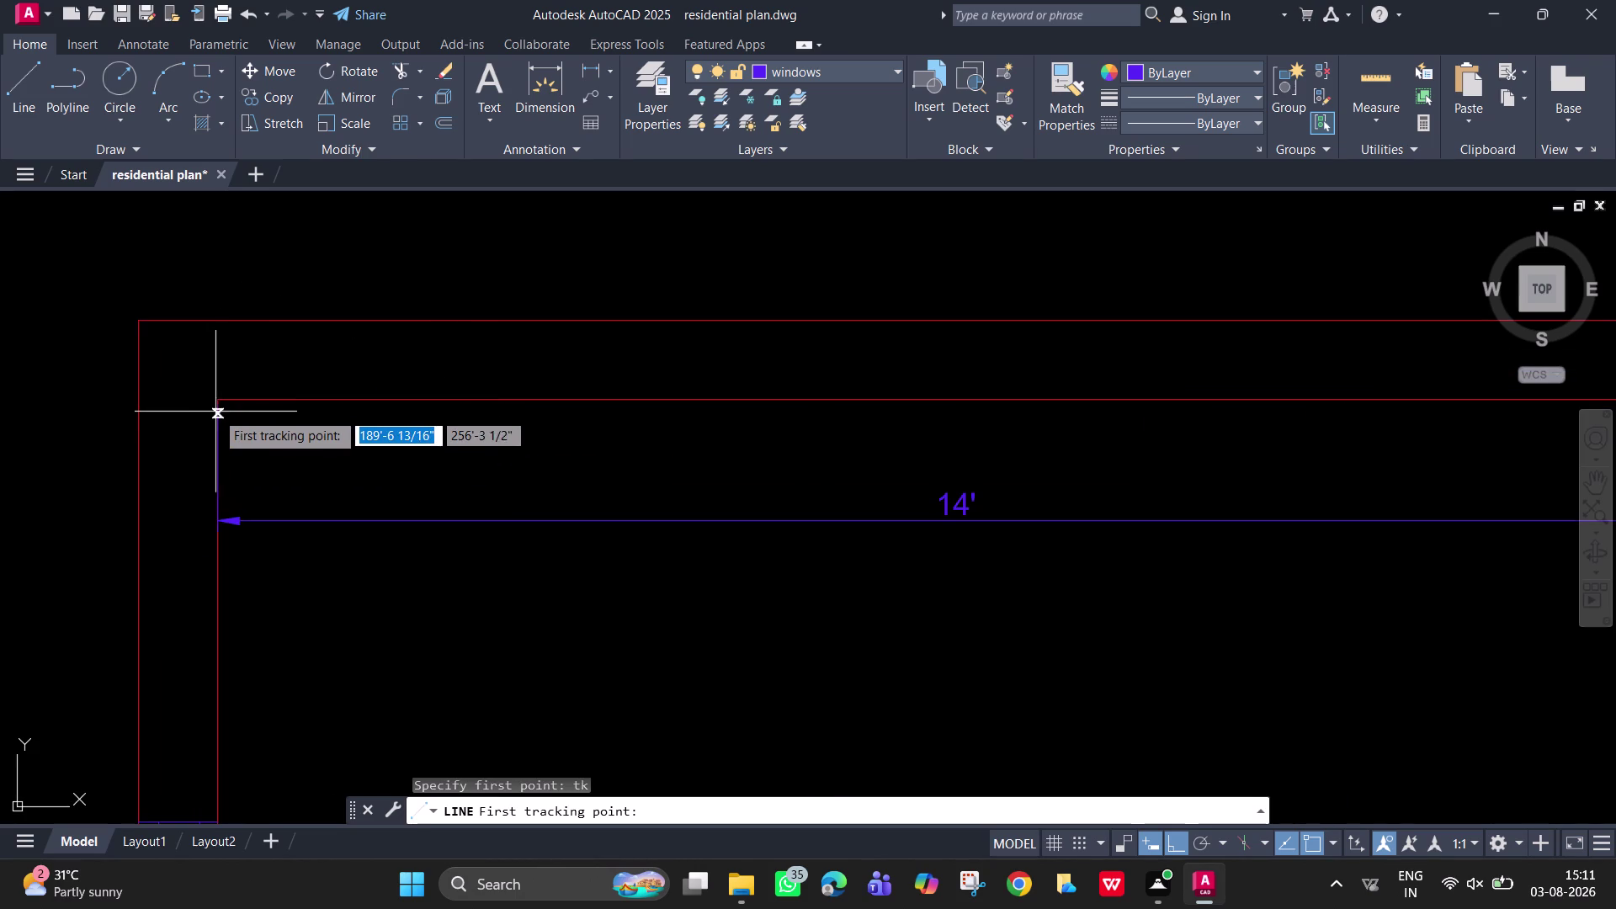
click(218, 403)
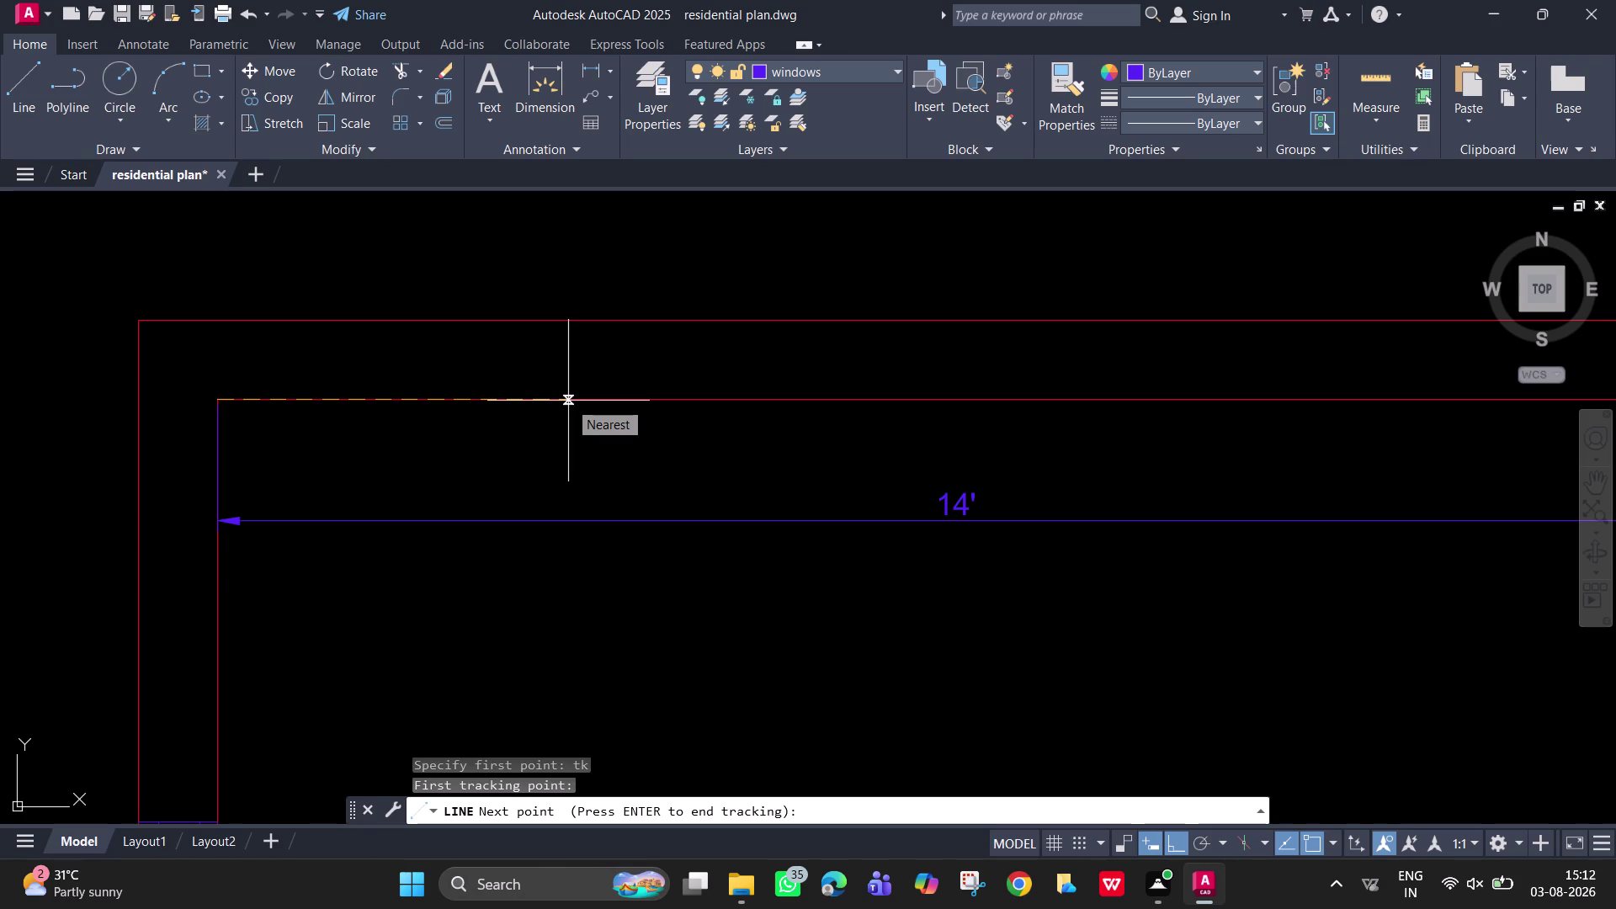
text(5'5)
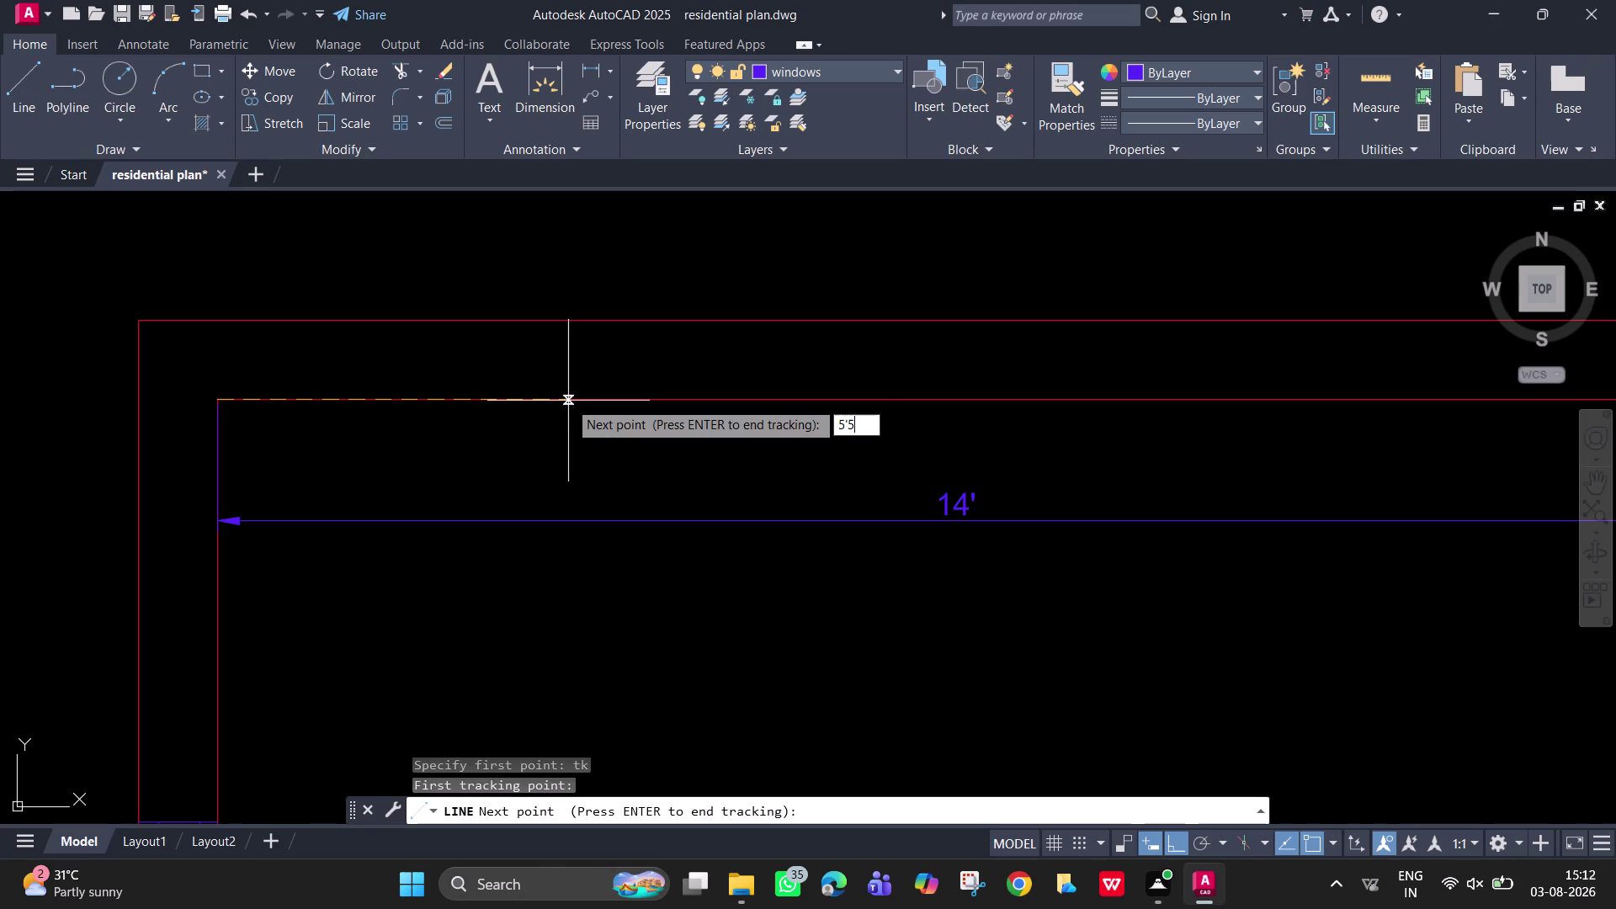
key(shift+quotedbl)
key(BackSpace)
key(BackSpace)
key(6)
key(shift+quotedbl)
key(Return)
key(period)
key(BackSpace)
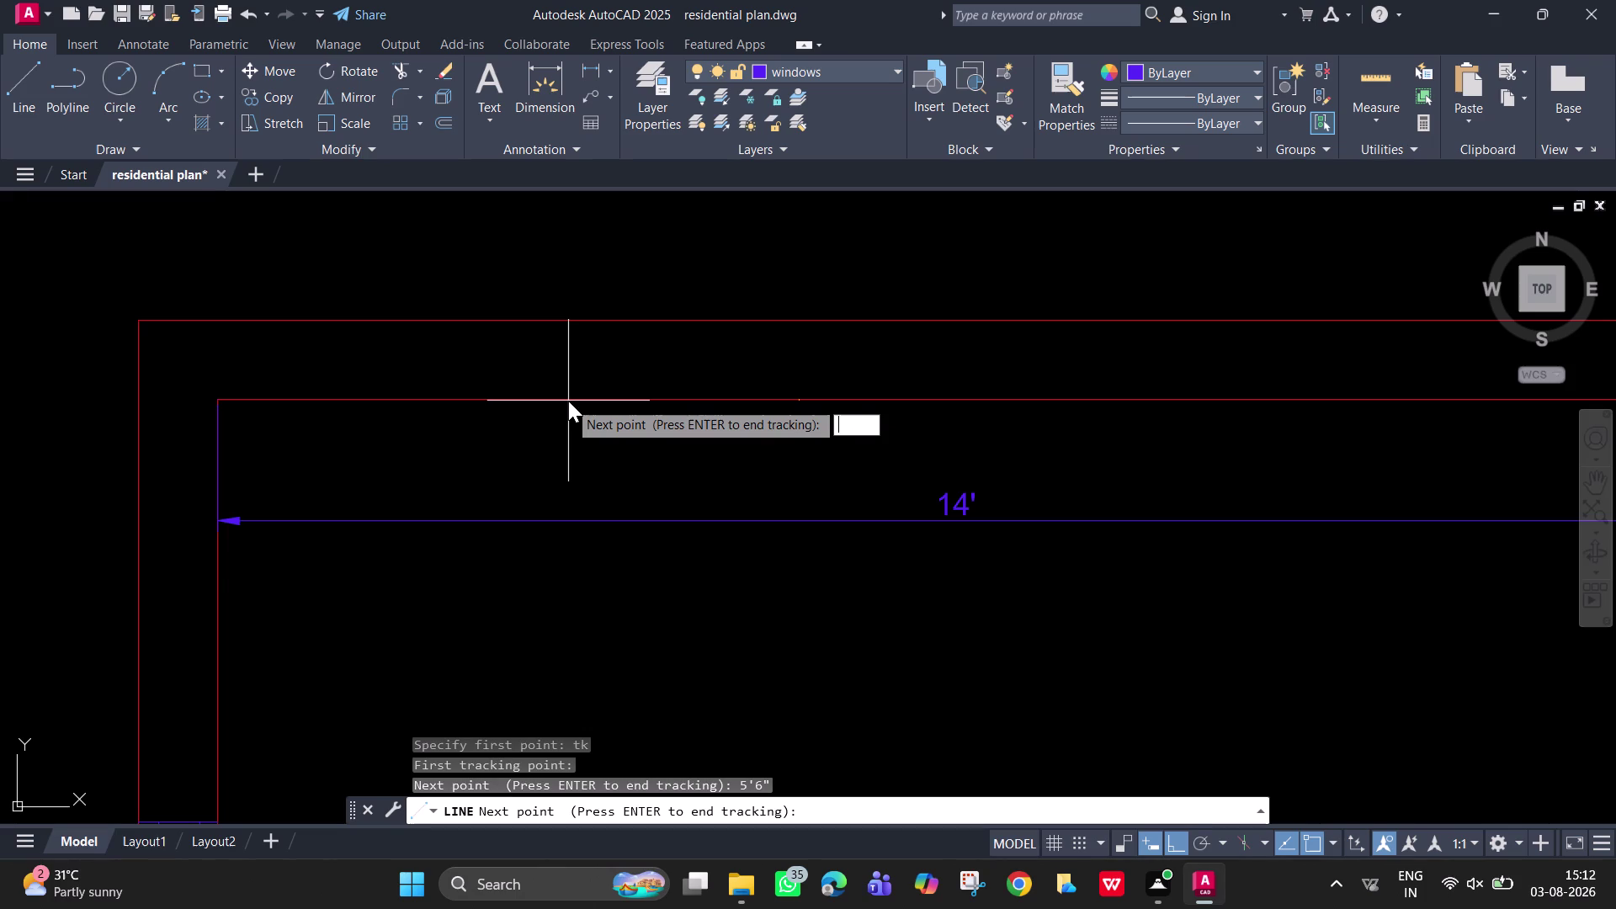
text(5'6)
text(")
key(Return)
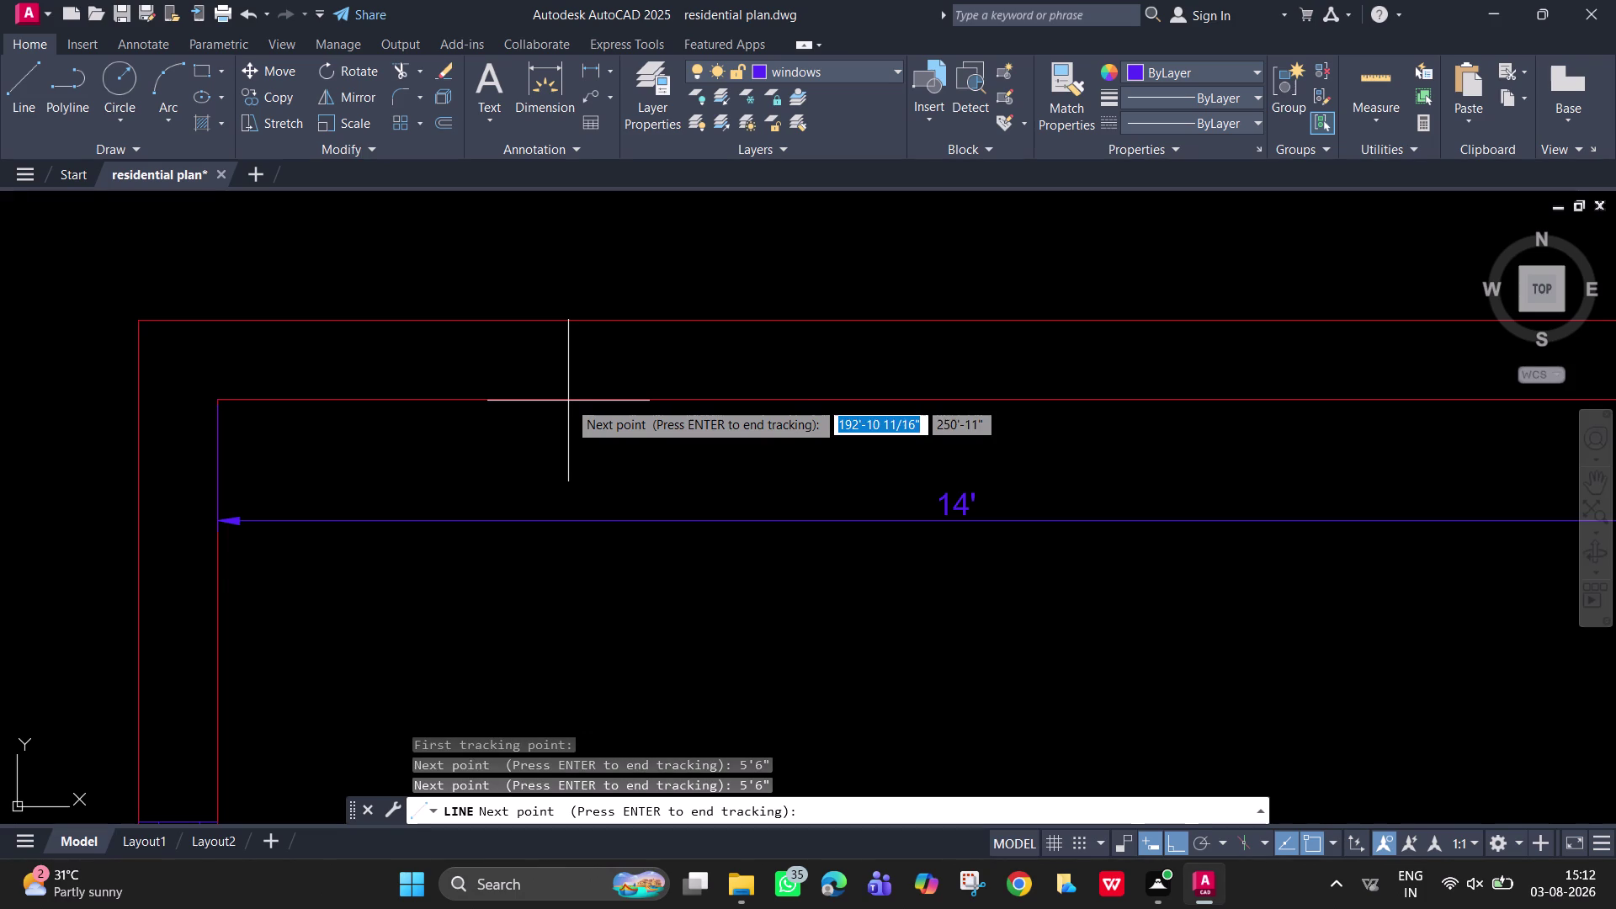
Draw the vertical guide line from that point down through the top wall.
scroll(down, 3)
middle_drag(1145, 496, 1065, 471)
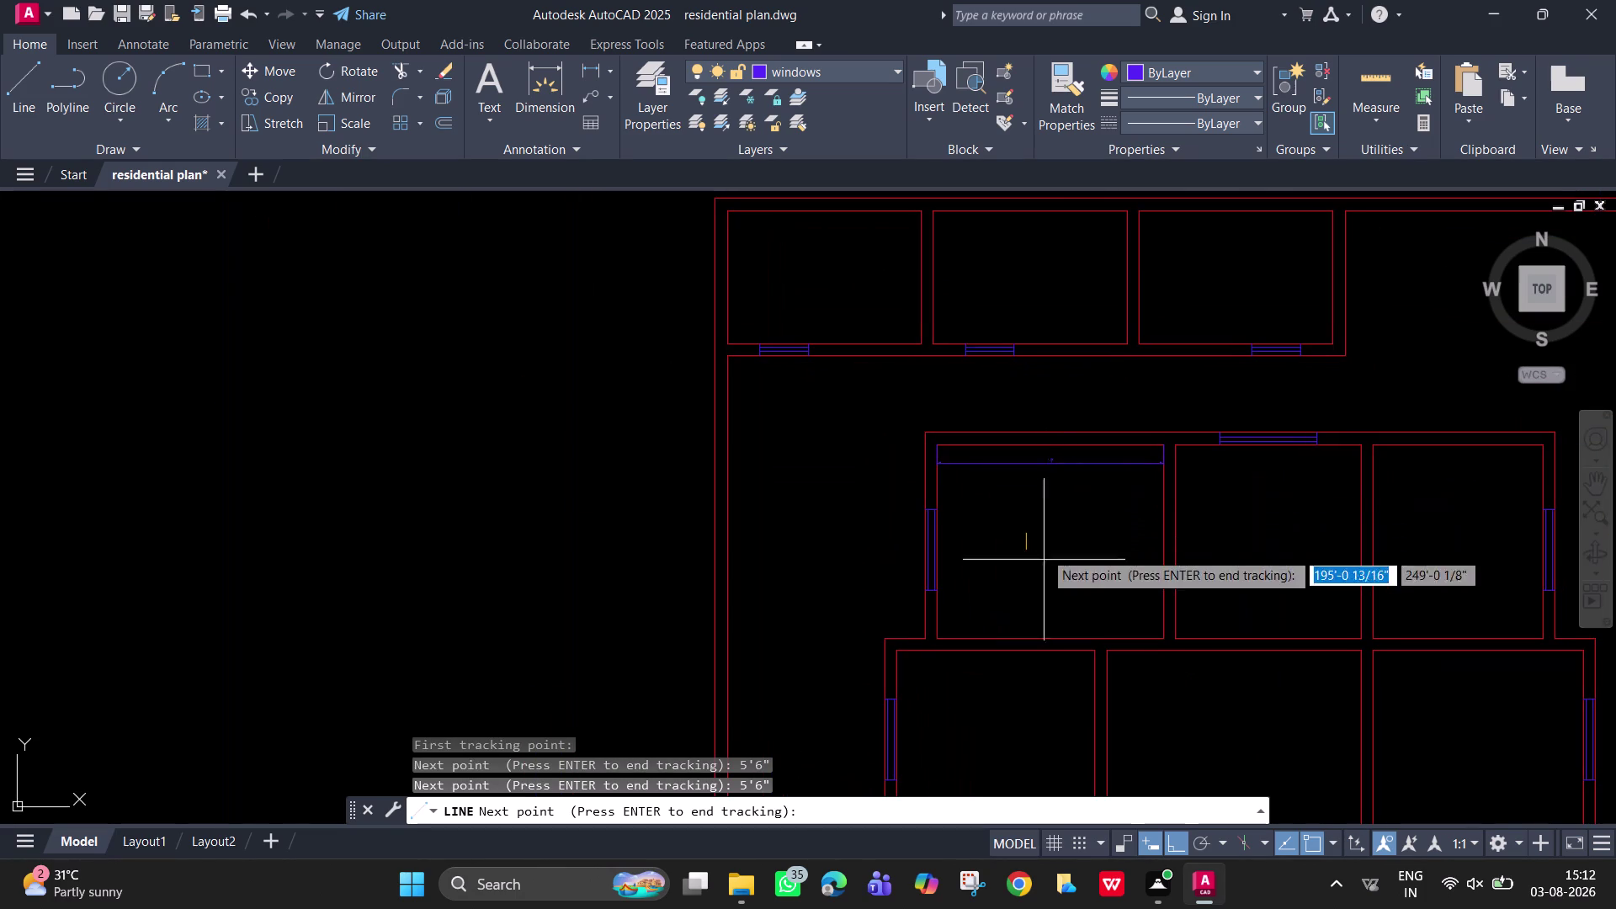
click(1030, 422)
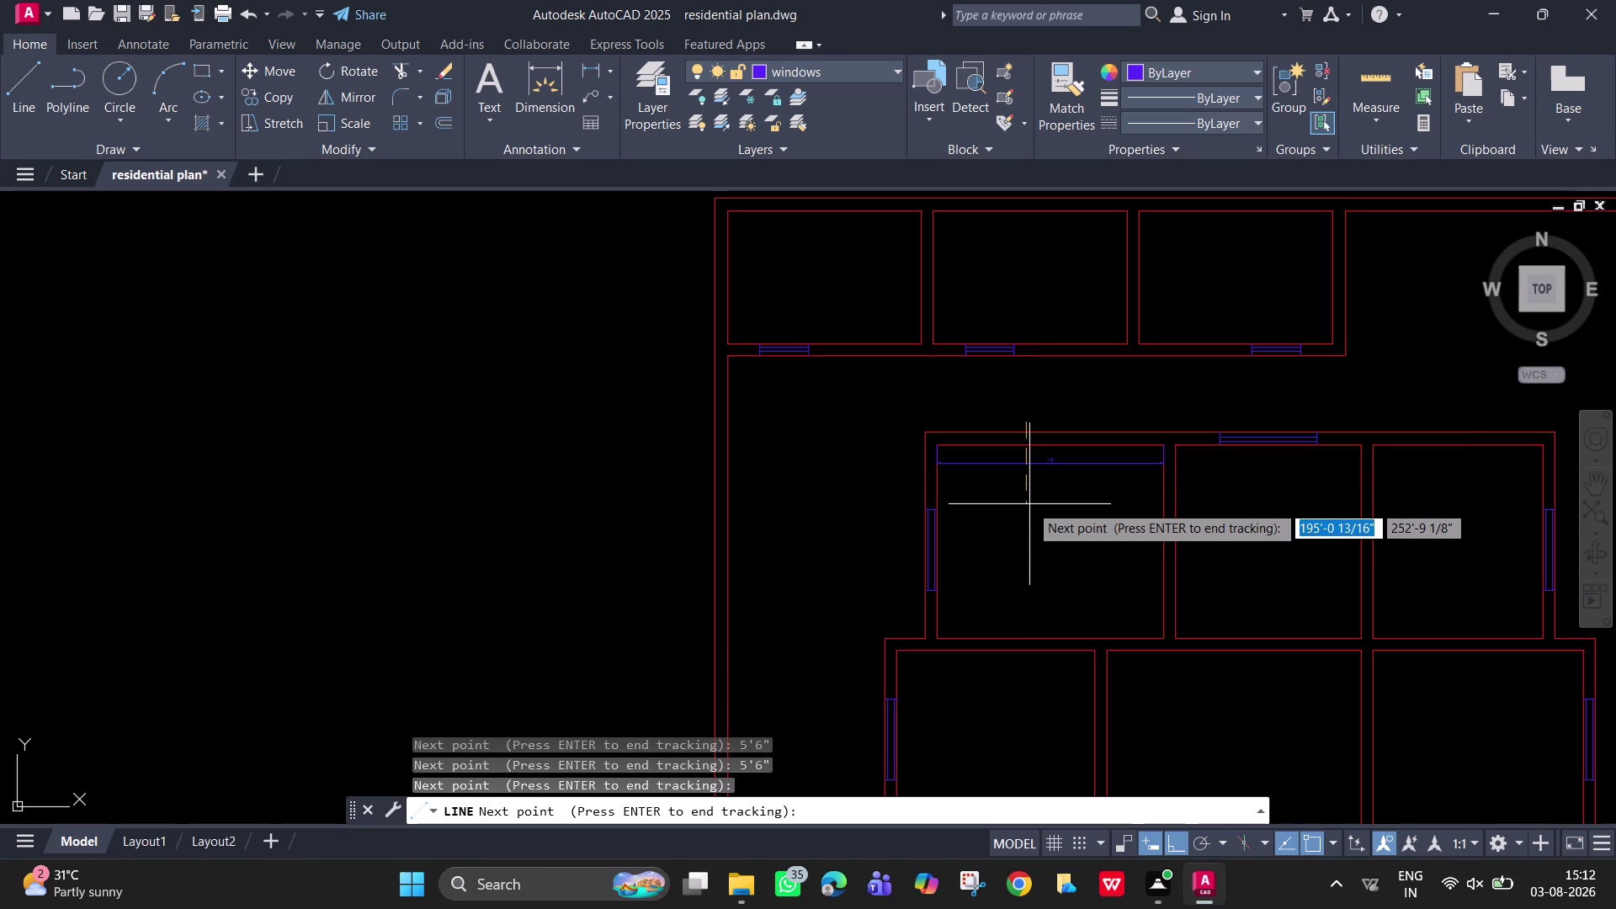
key(Return)
click(1029, 504)
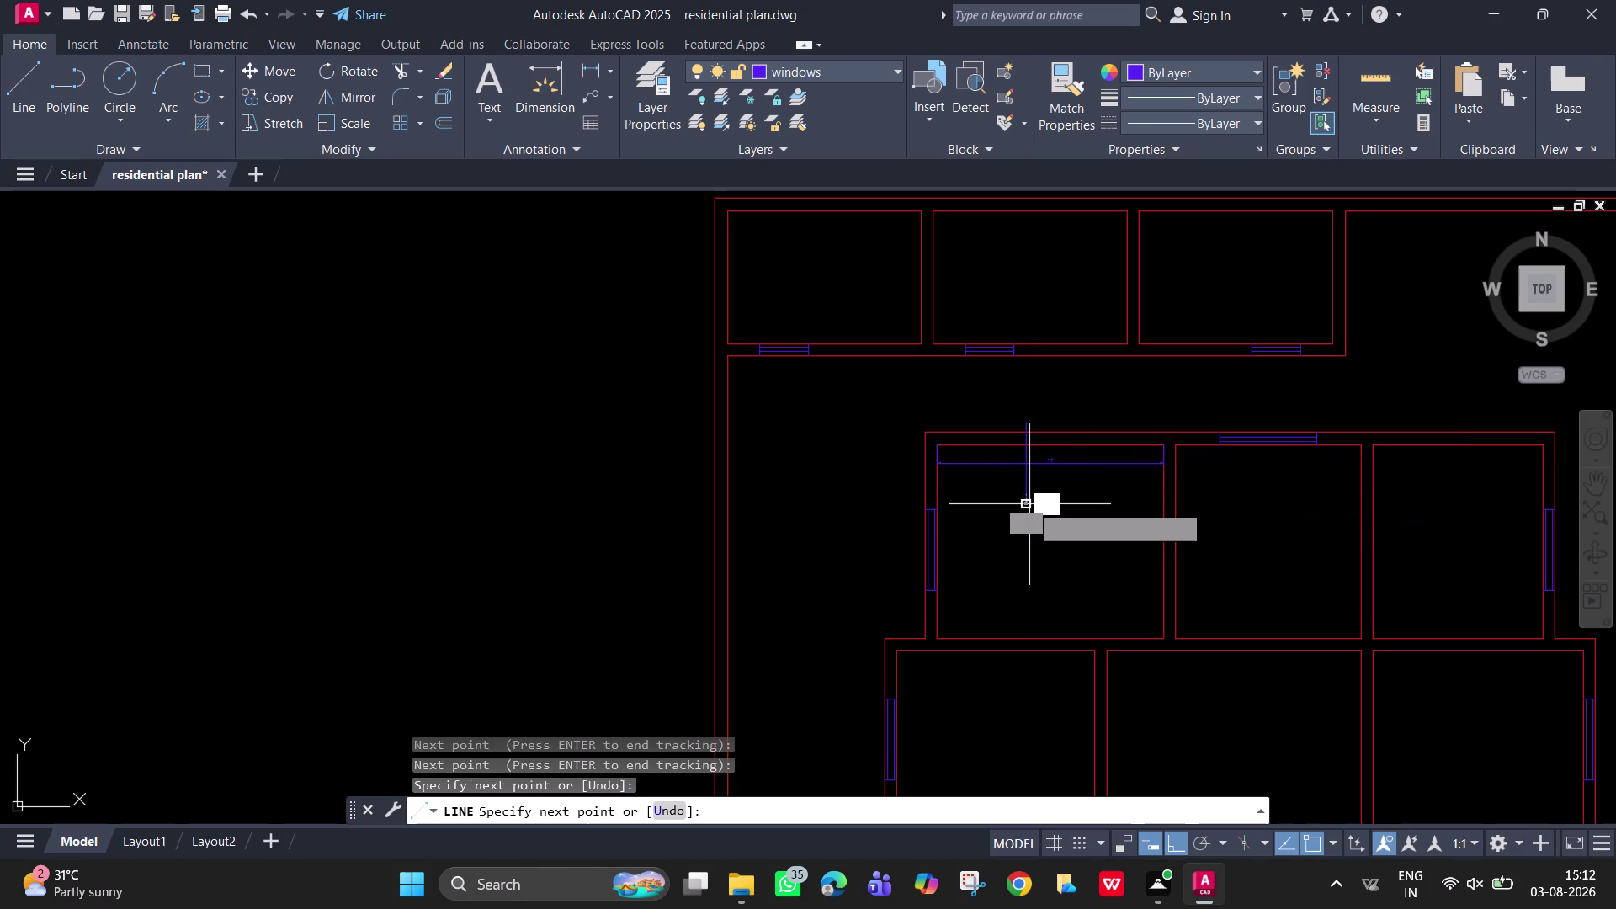
key(space)
scroll(up, 3)
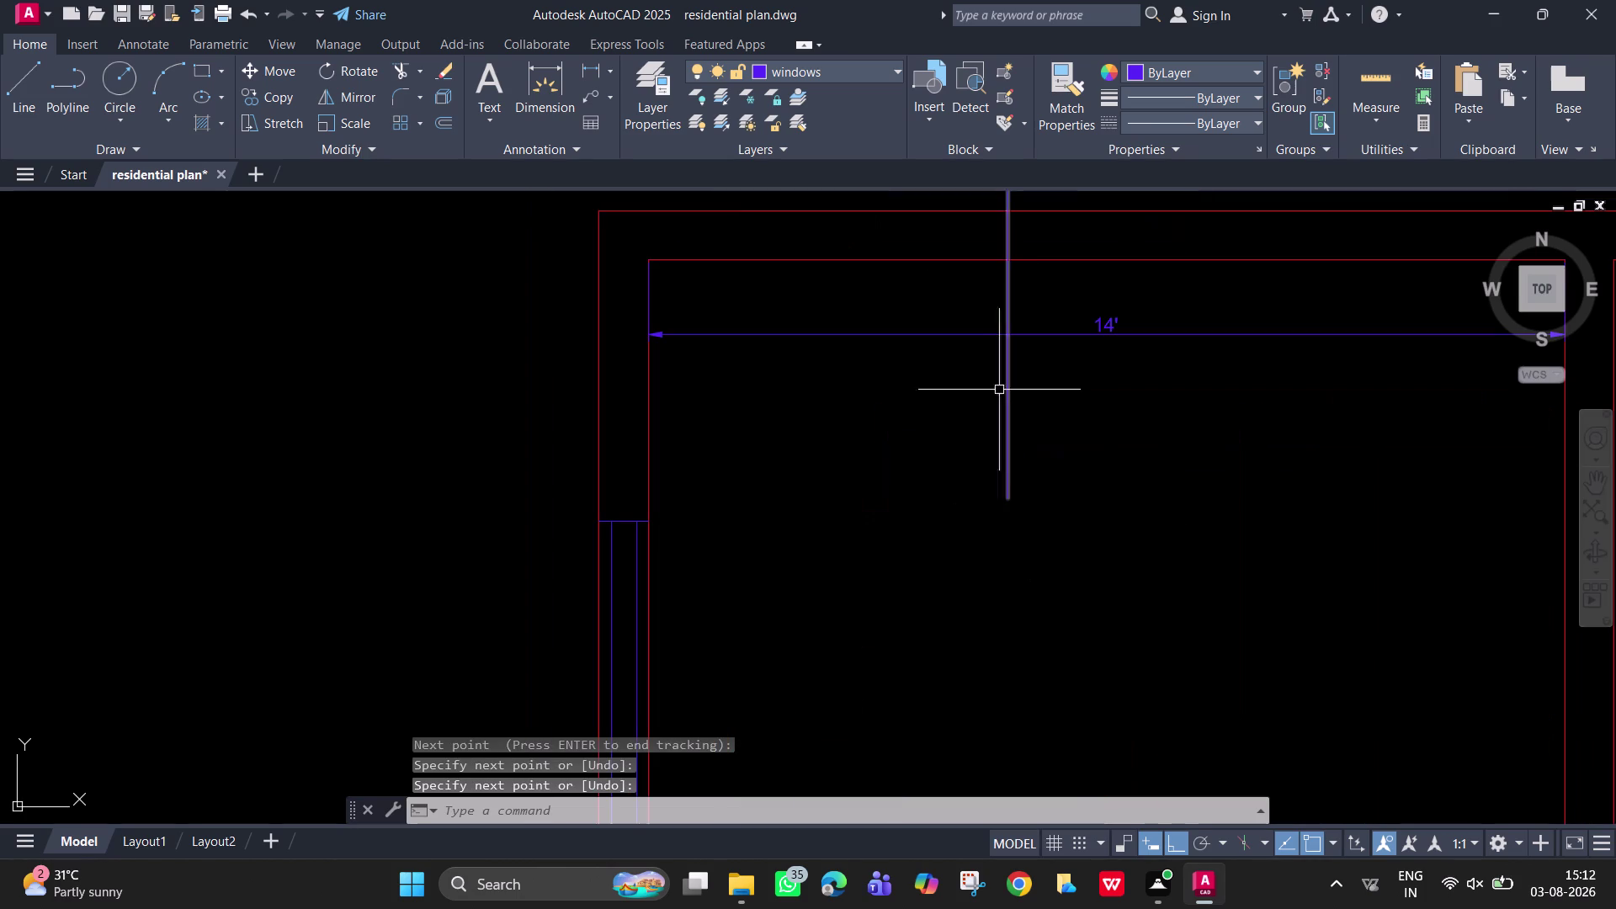
scroll(down, 3)
middle_drag(1094, 392, 957, 574)
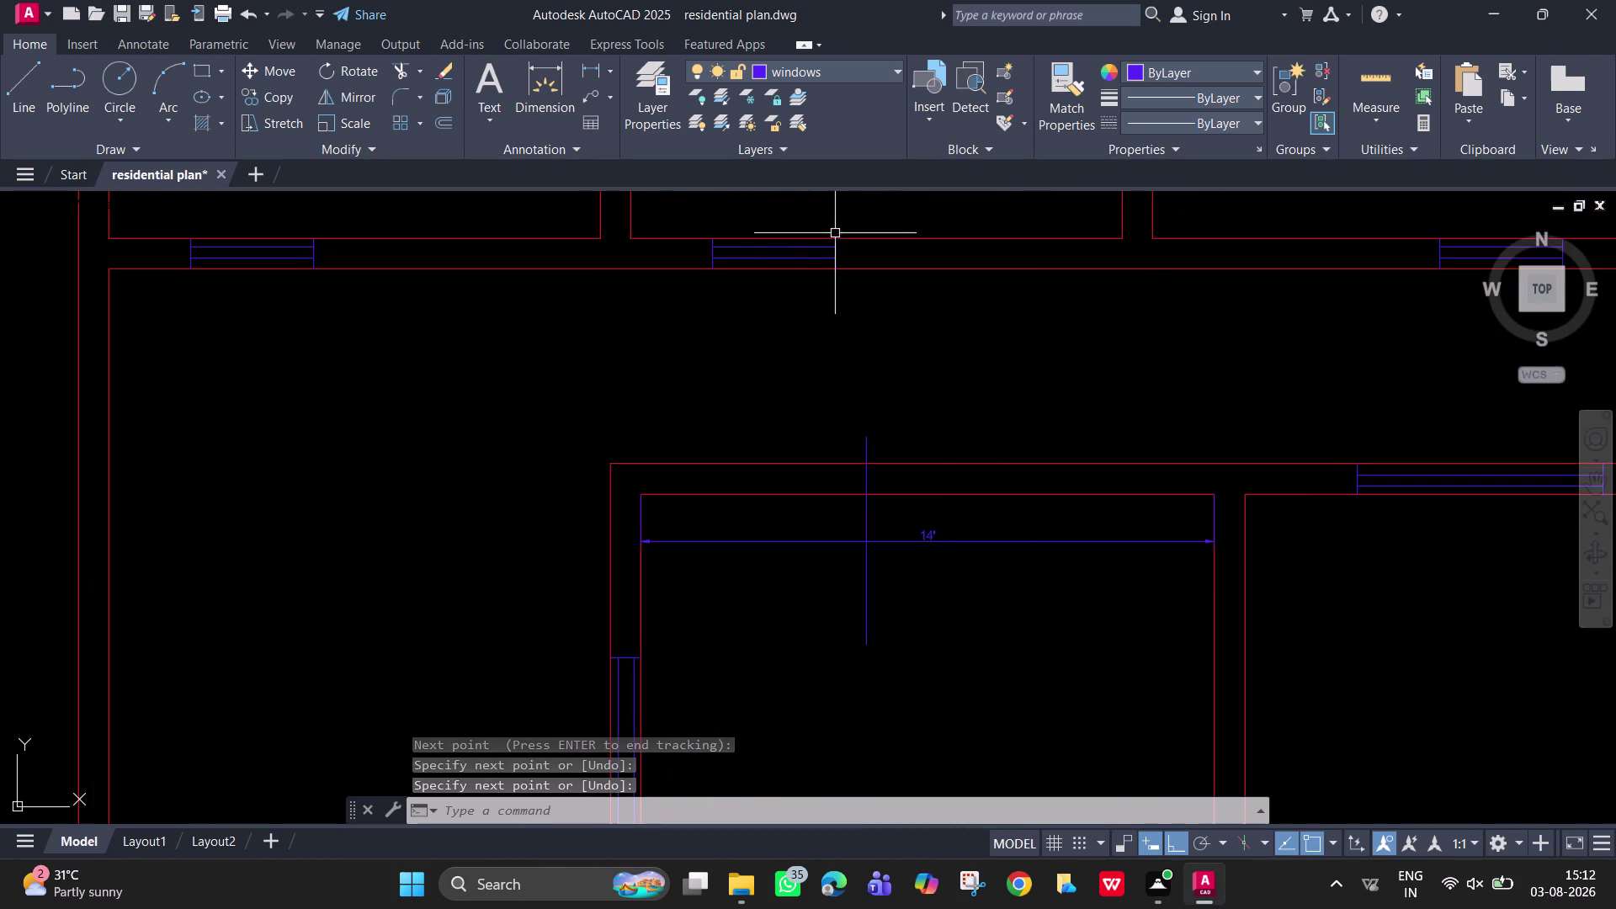
click(851, 265)
click(849, 258)
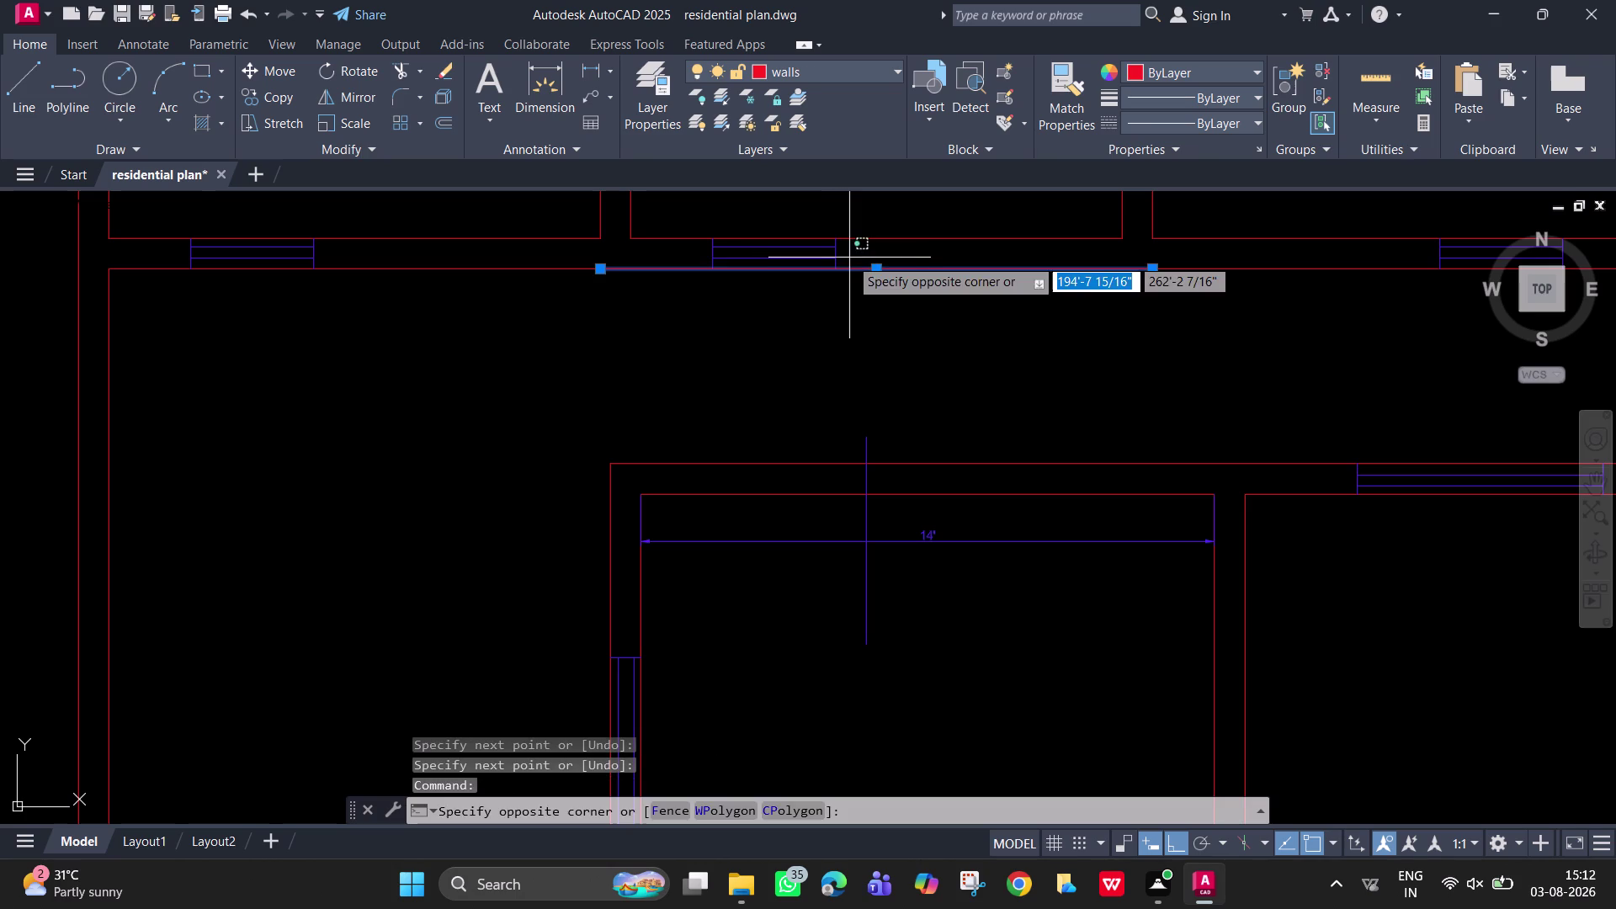
drag(849, 257, 792, 250)
key(Escape)
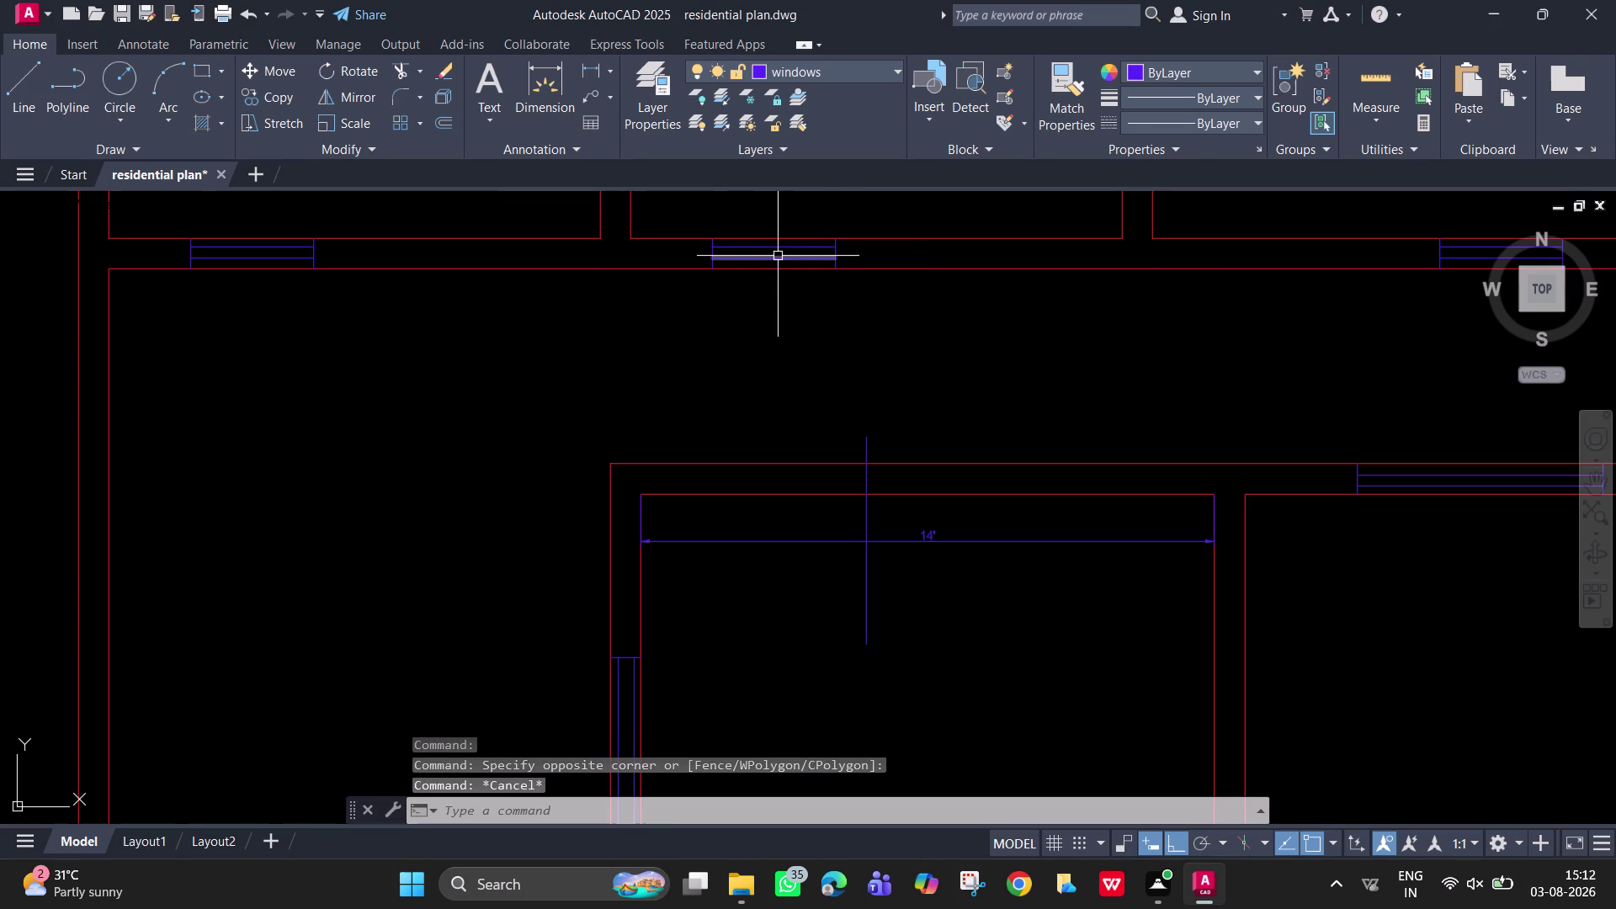
scroll(up, 3)
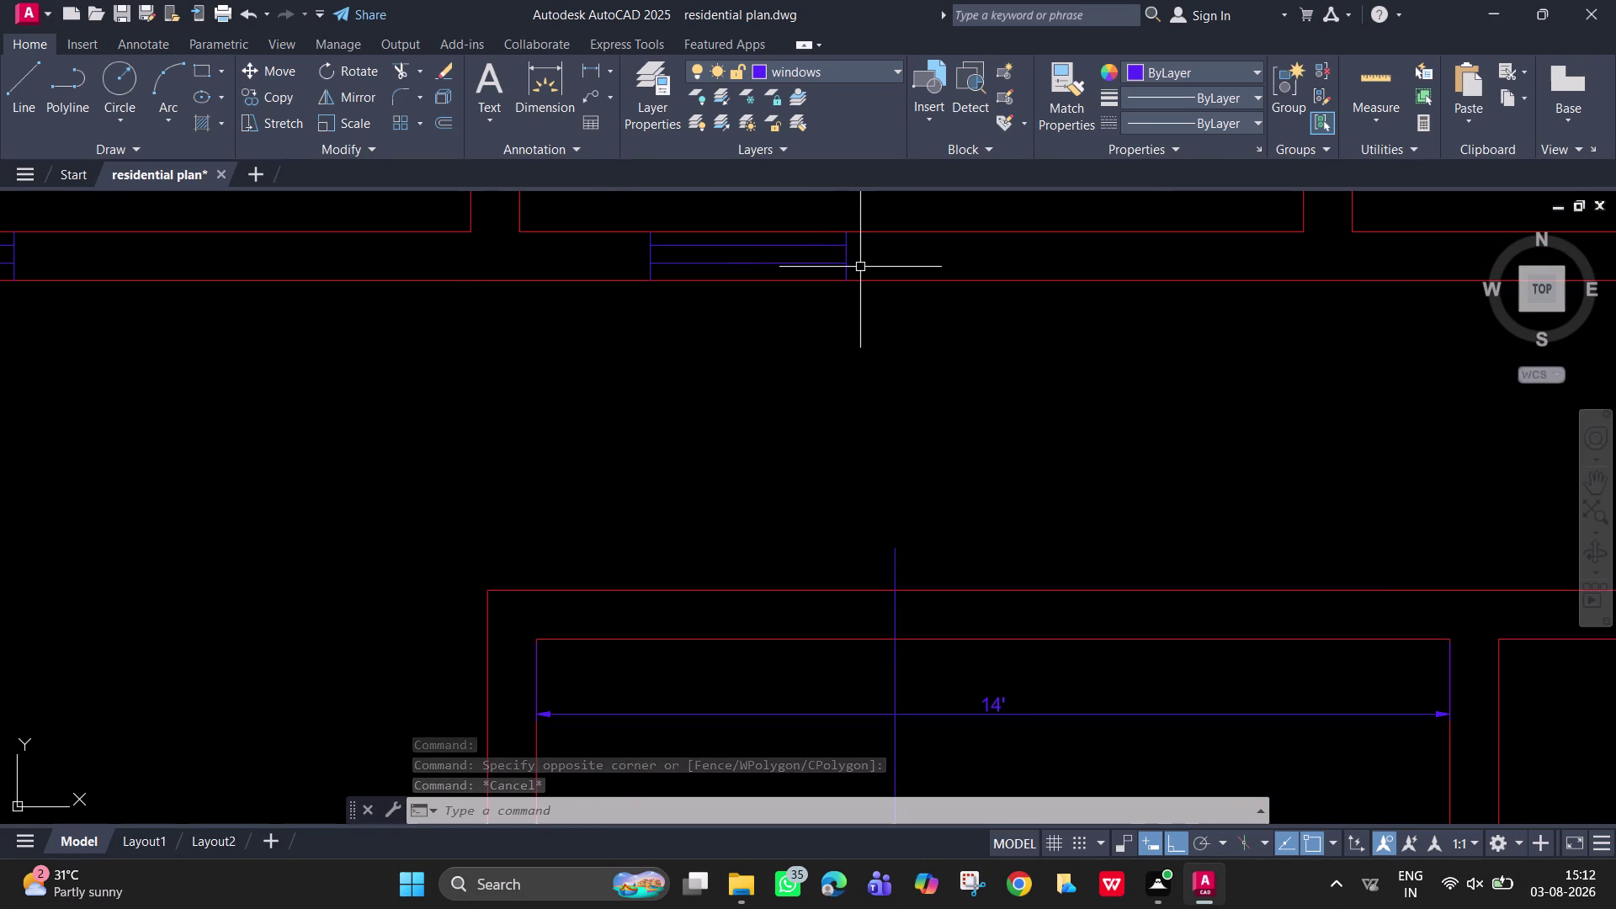
scroll(down, 3)
middle_drag(951, 380, 929, 436)
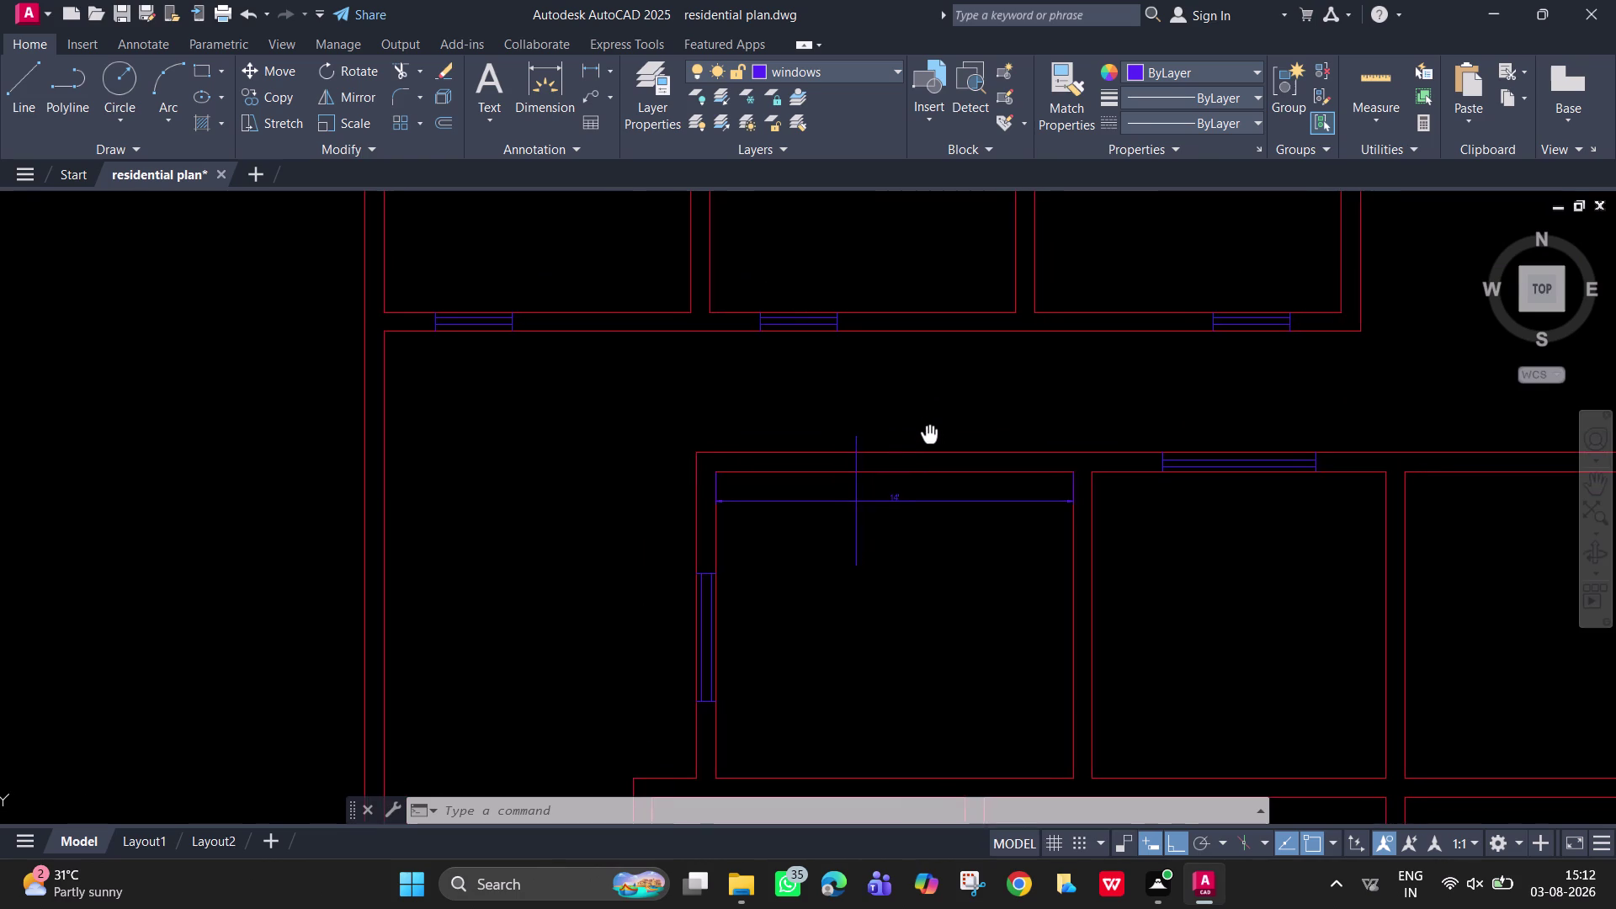
middle_drag(929, 436, 873, 467)
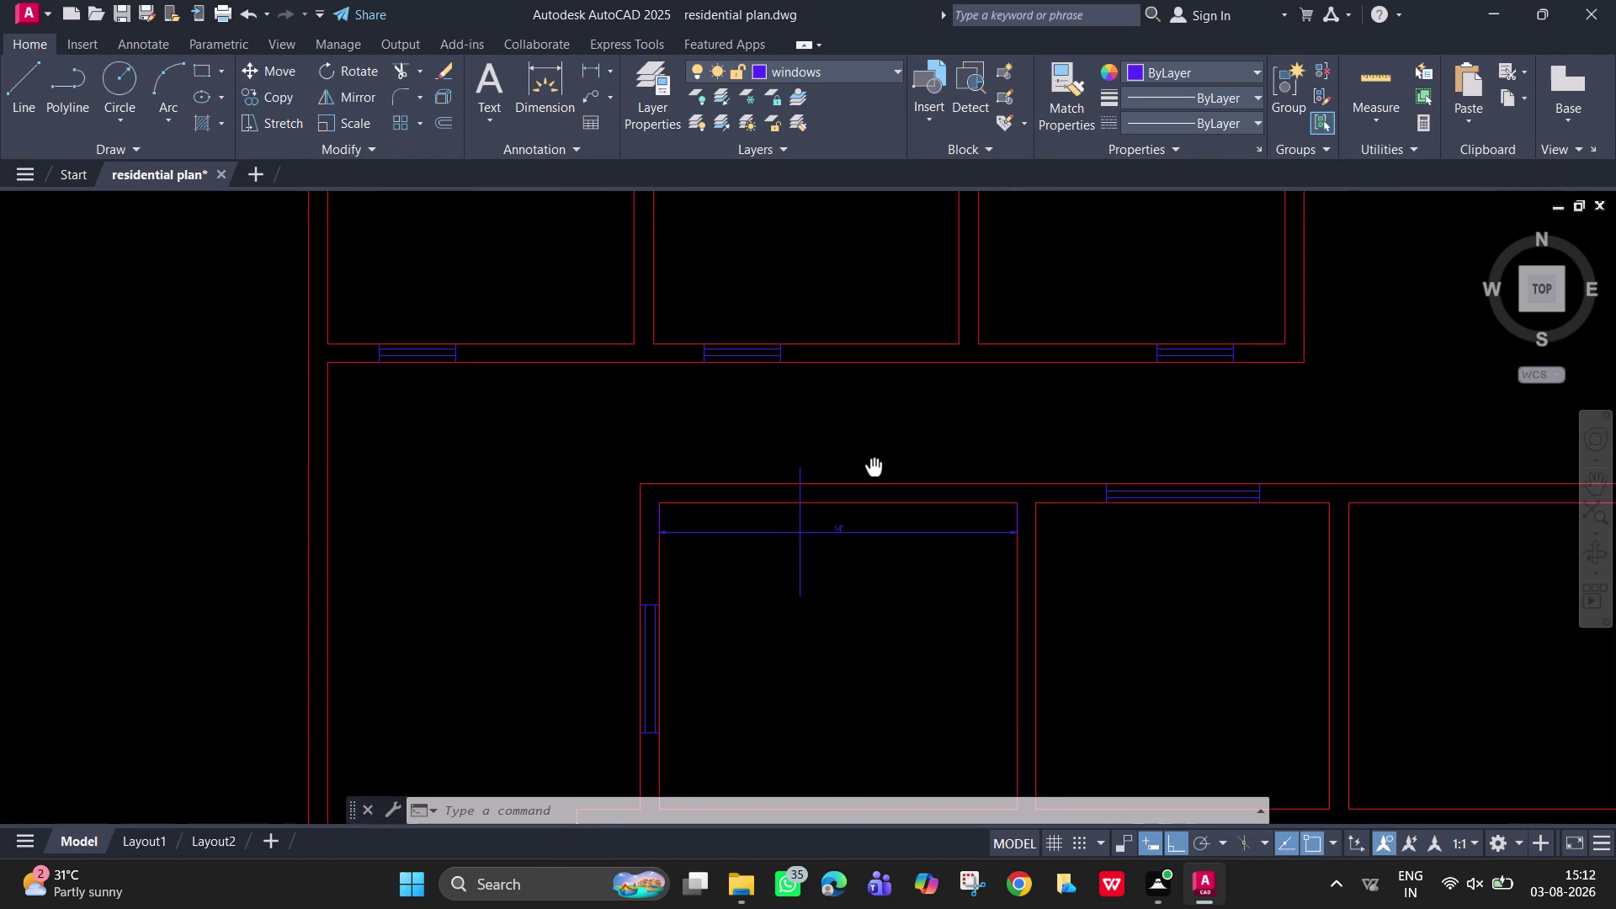
middle_drag(874, 467, 852, 460)
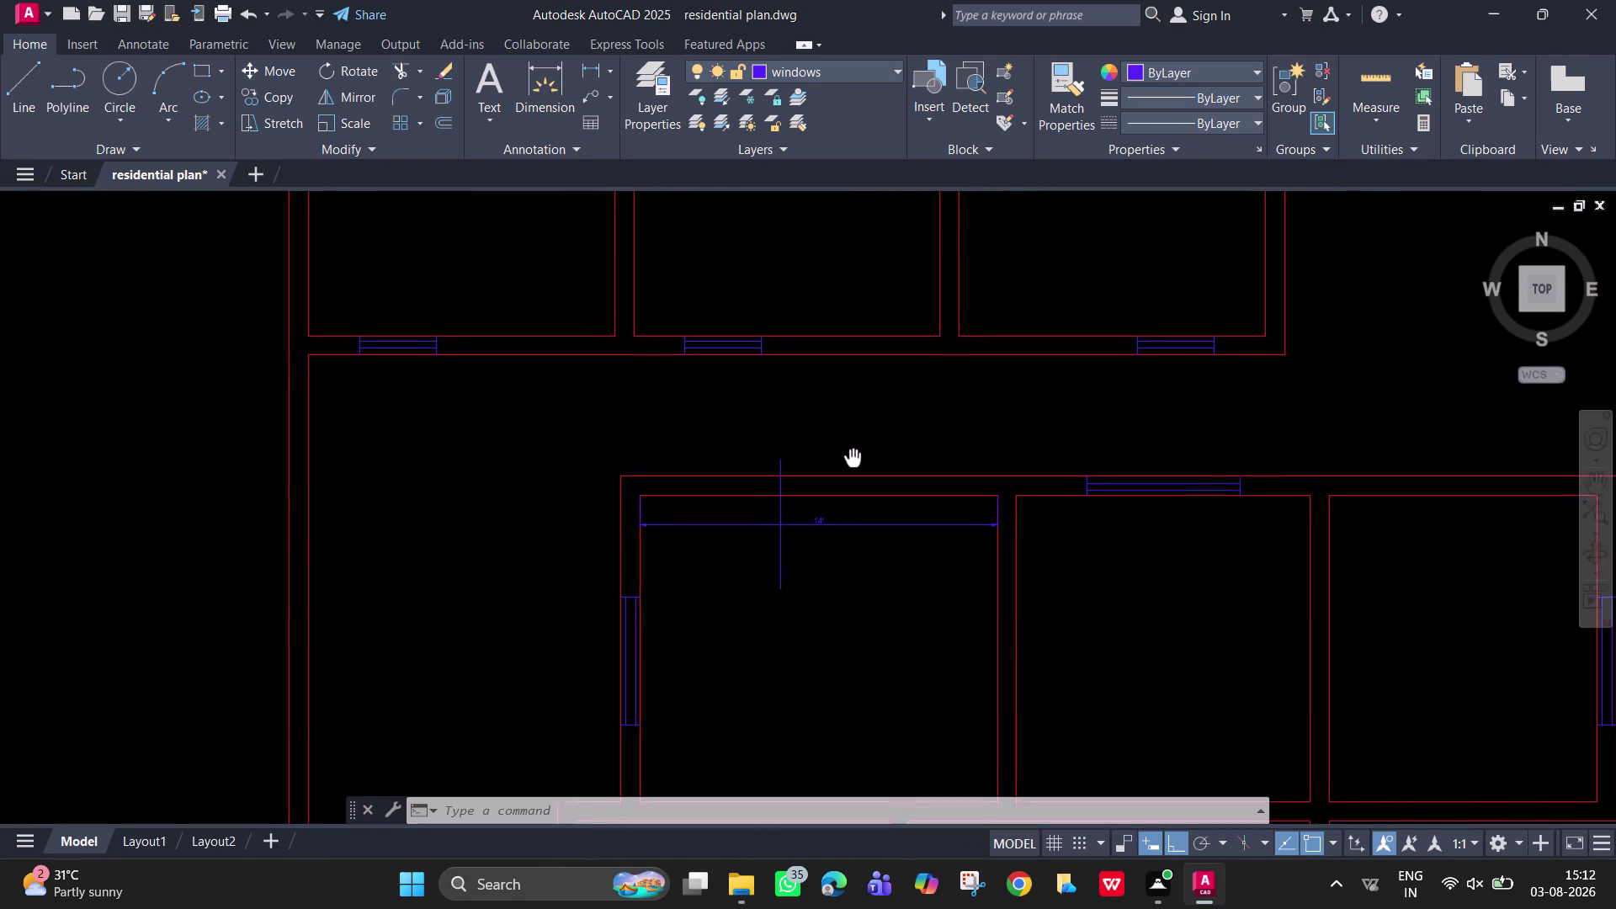
middle_drag(852, 460, 848, 574)
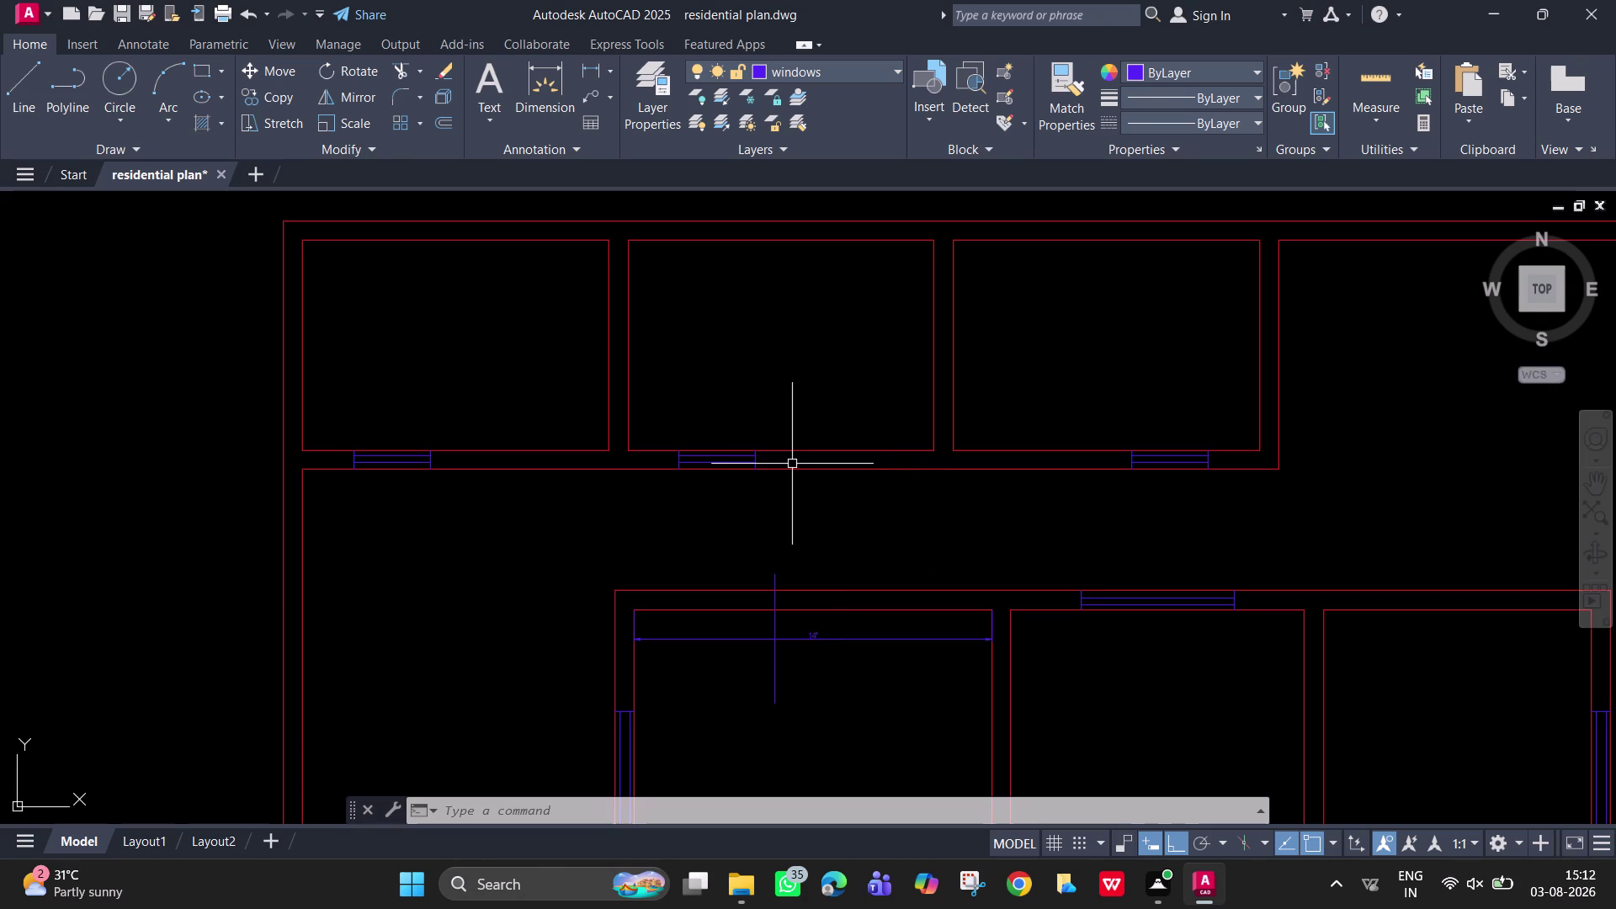
scroll(up, 3)
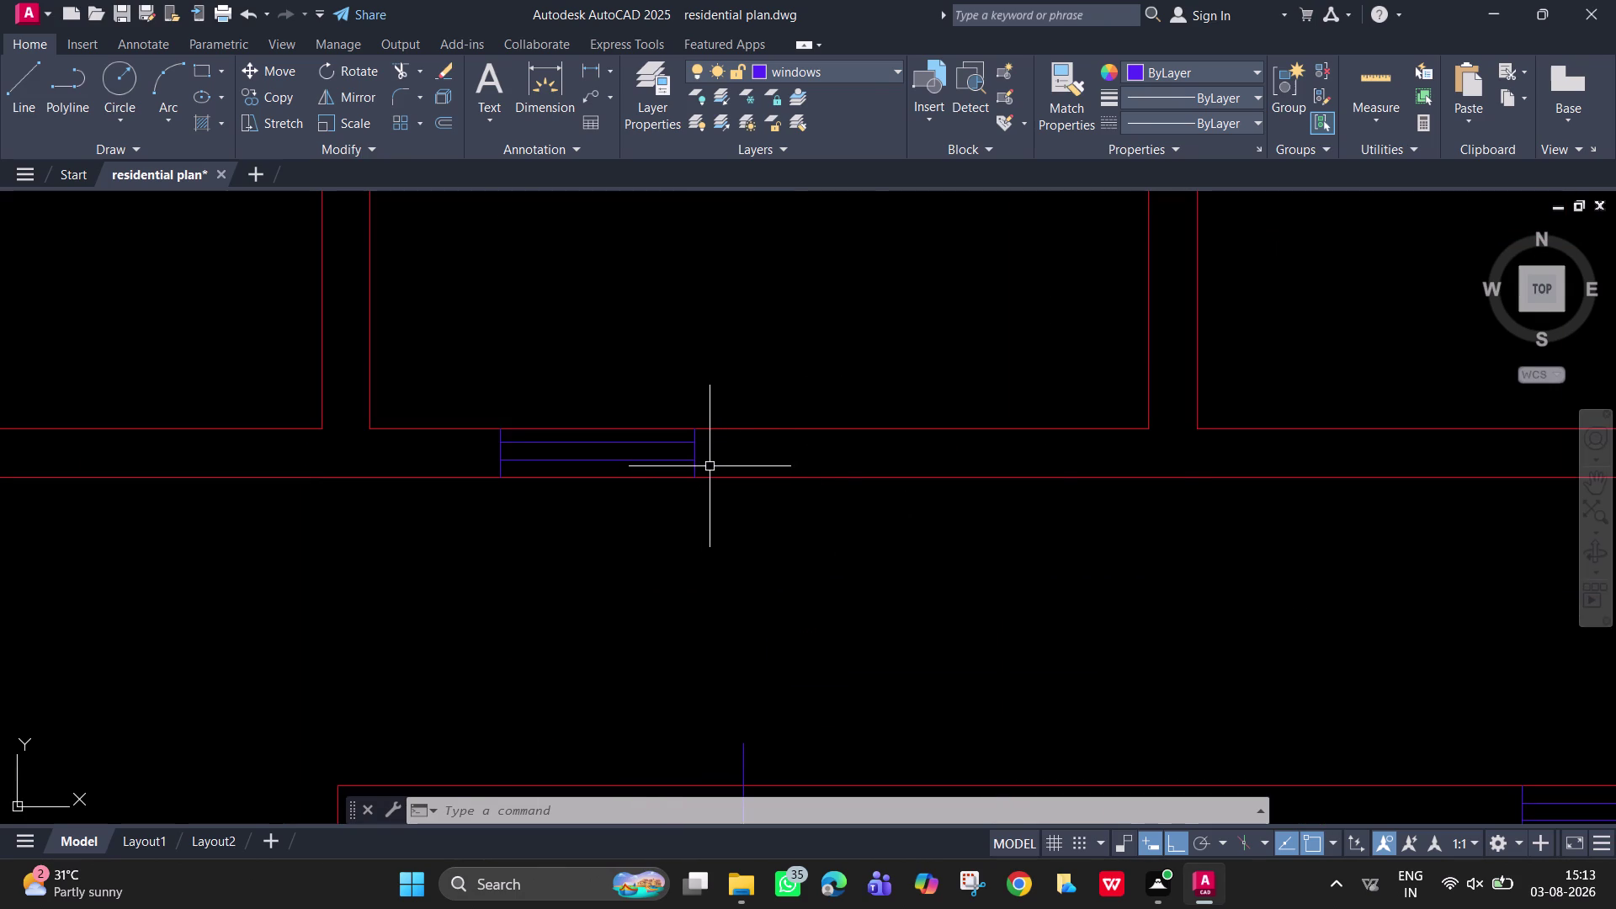
click(710, 466)
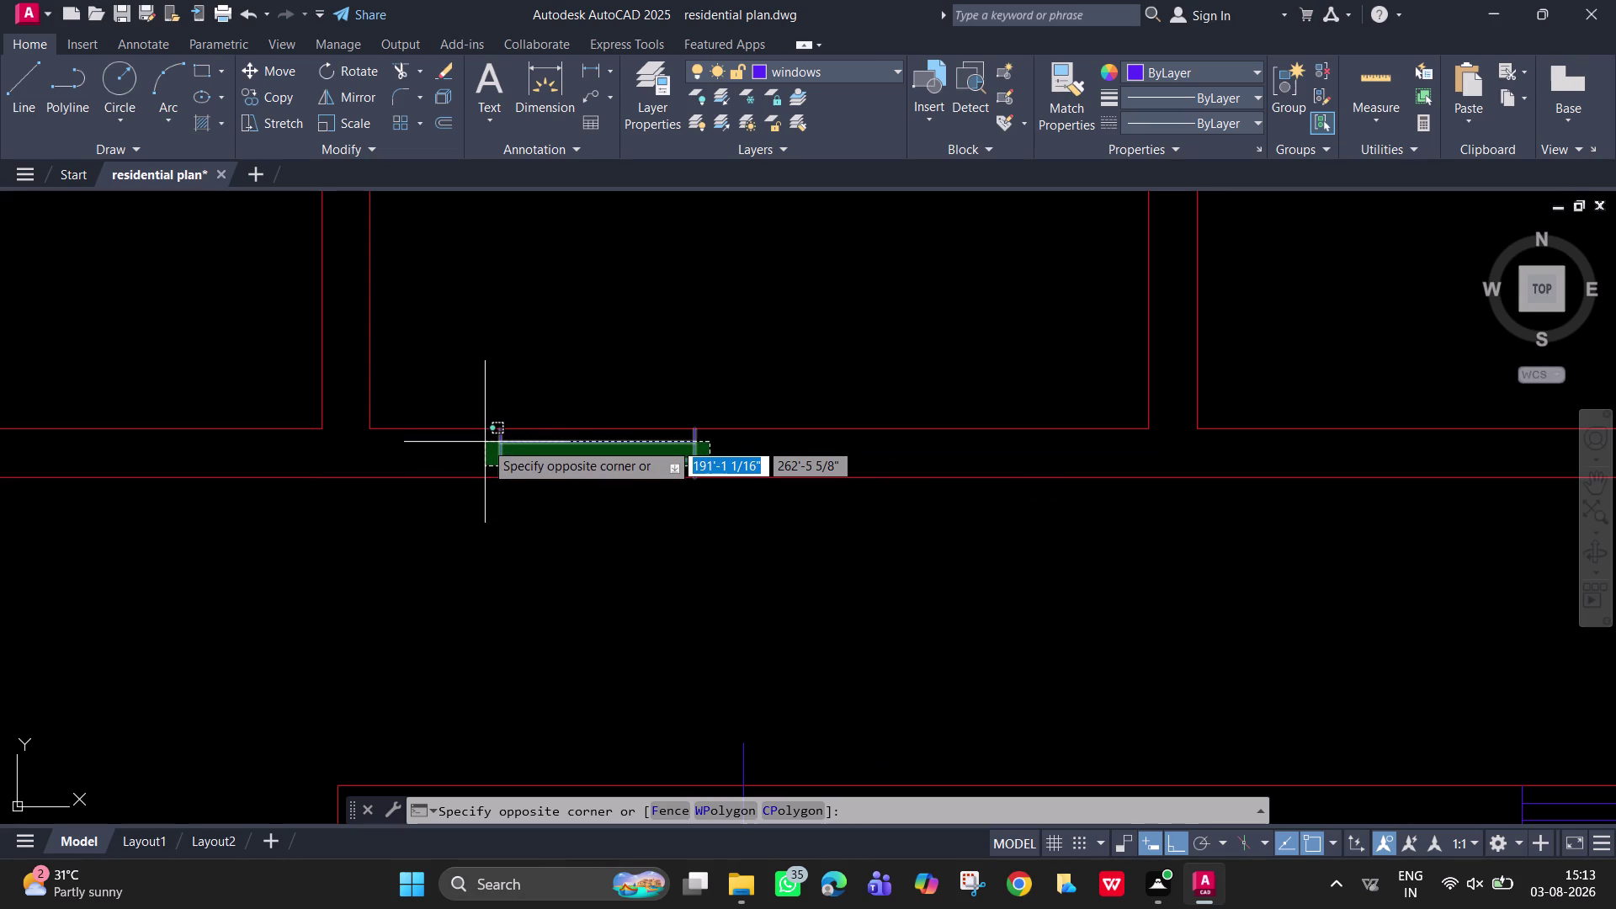
Select the window symbol lines after cancelling an accidental circle command.
click(484, 442)
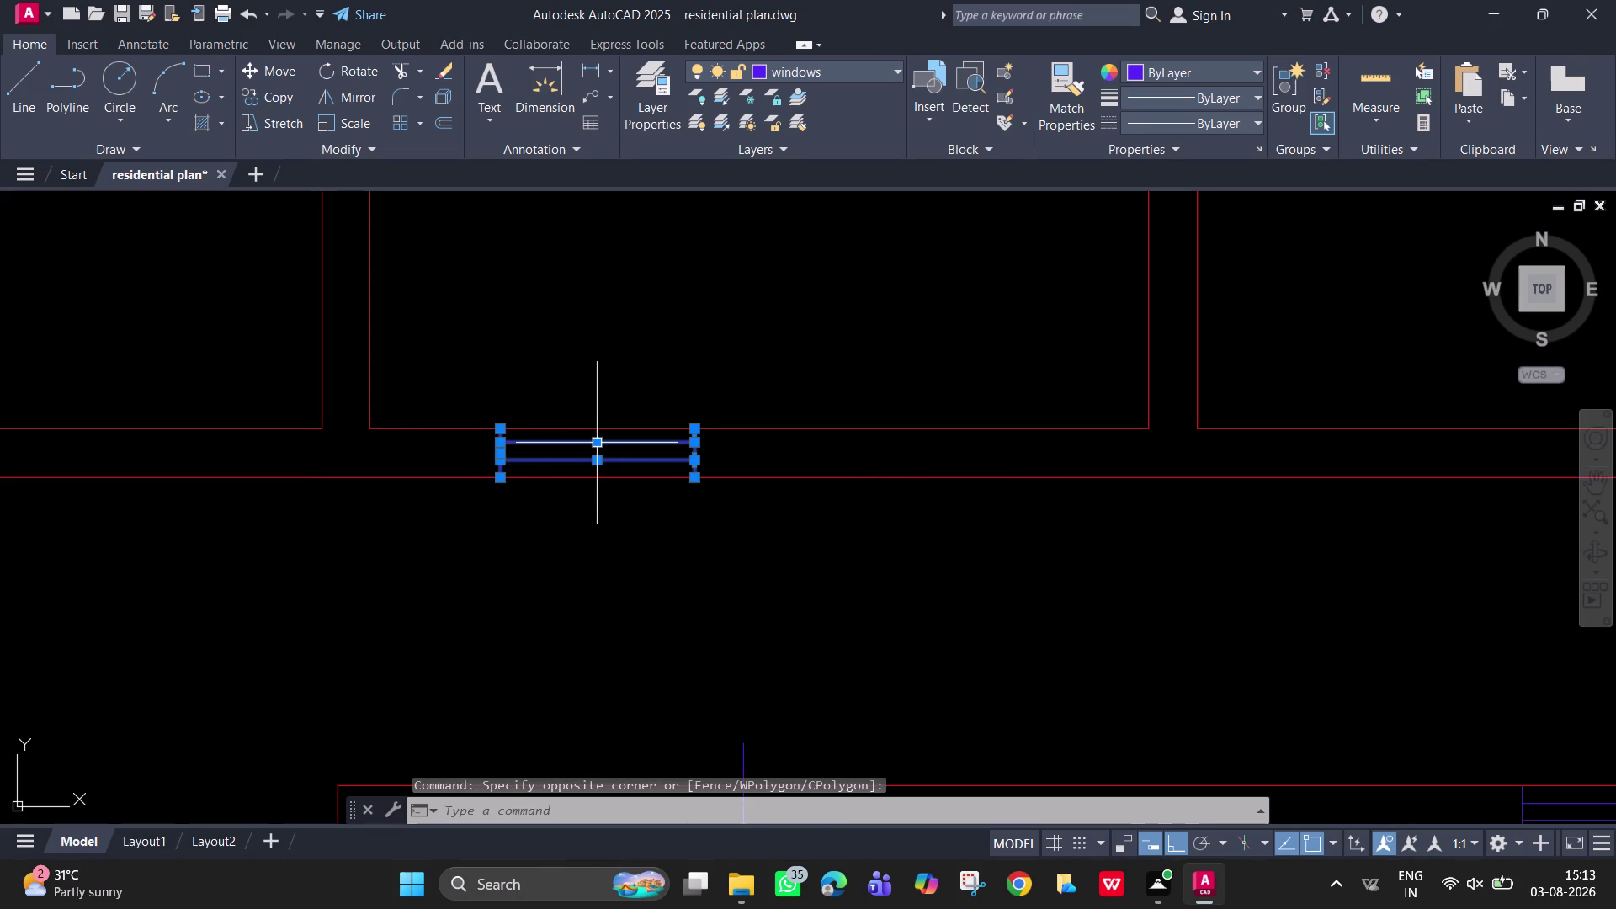
text(ci)
key(Return)
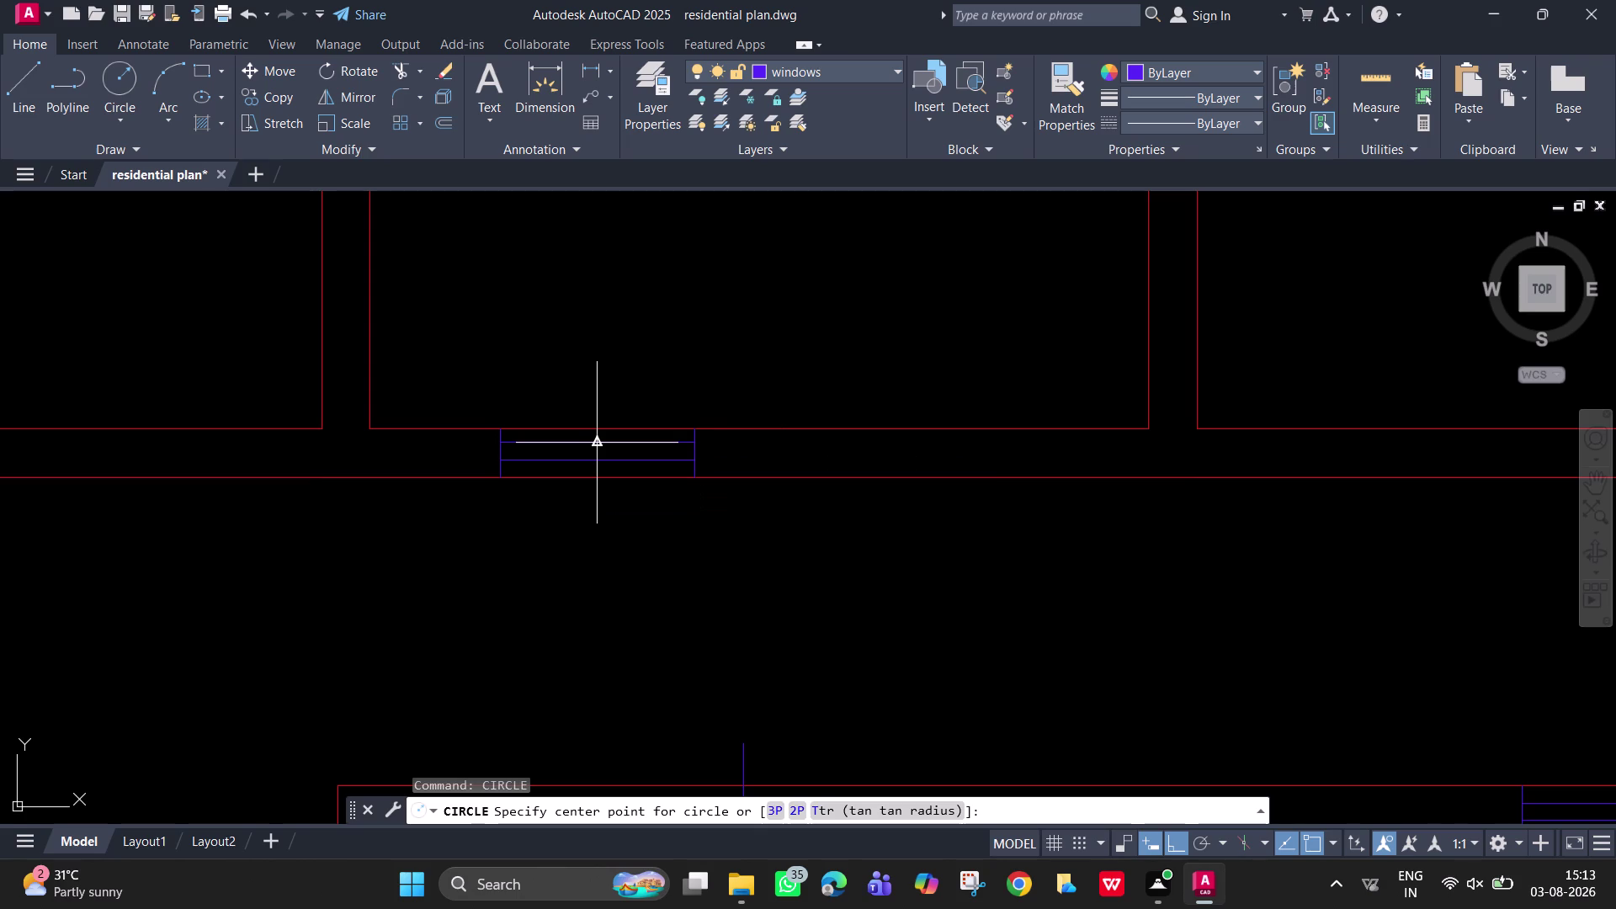
key(Escape)
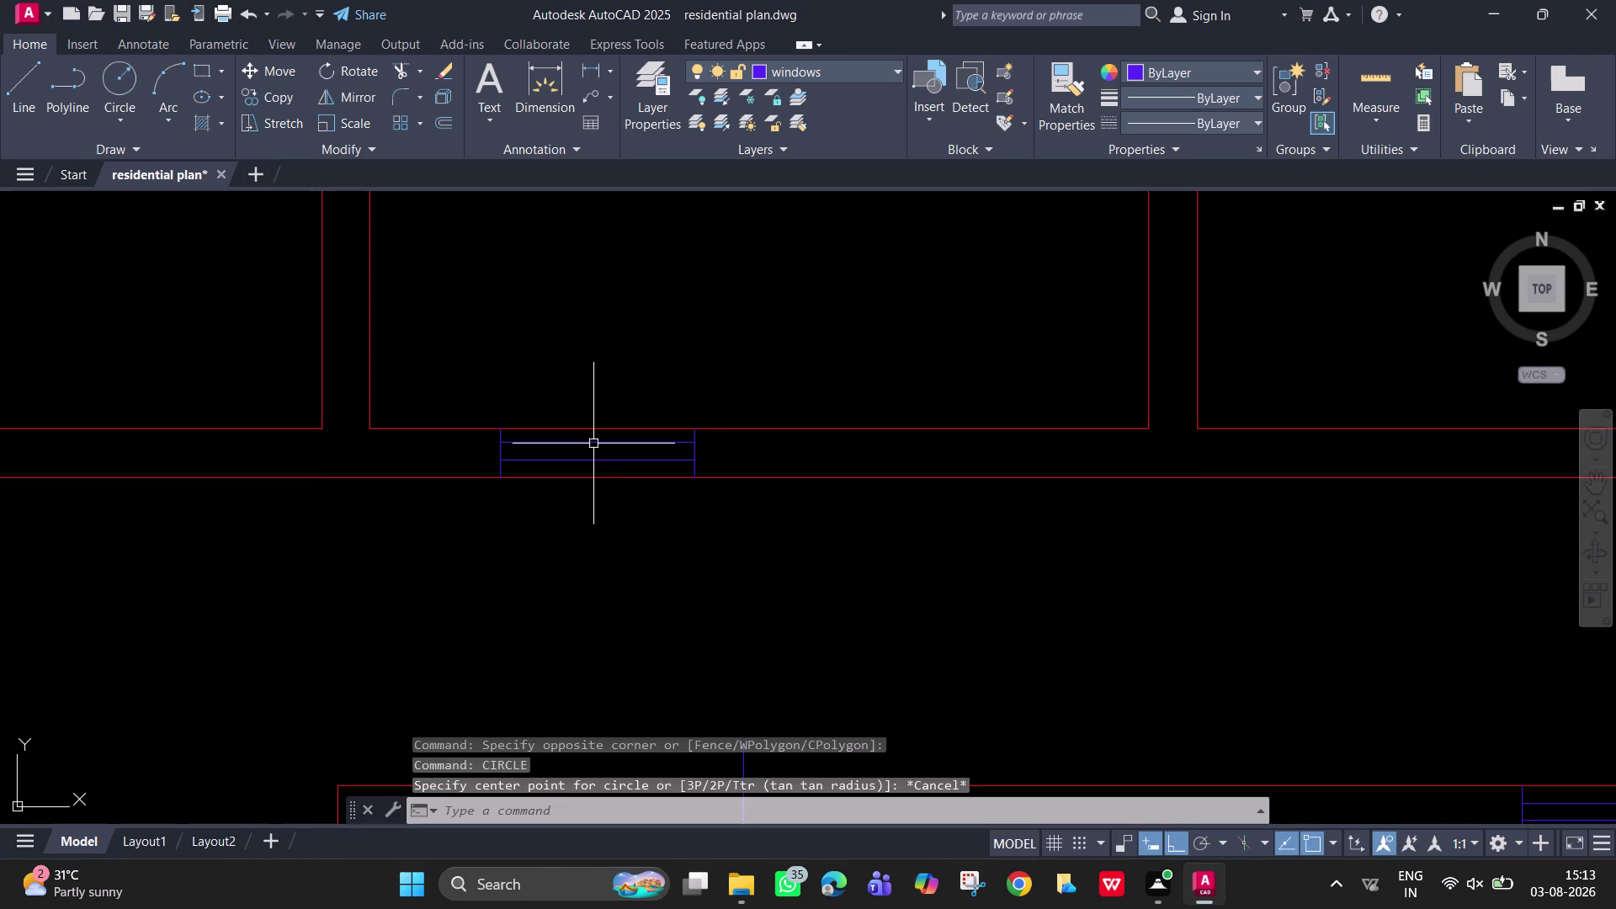
click(706, 469)
click(466, 442)
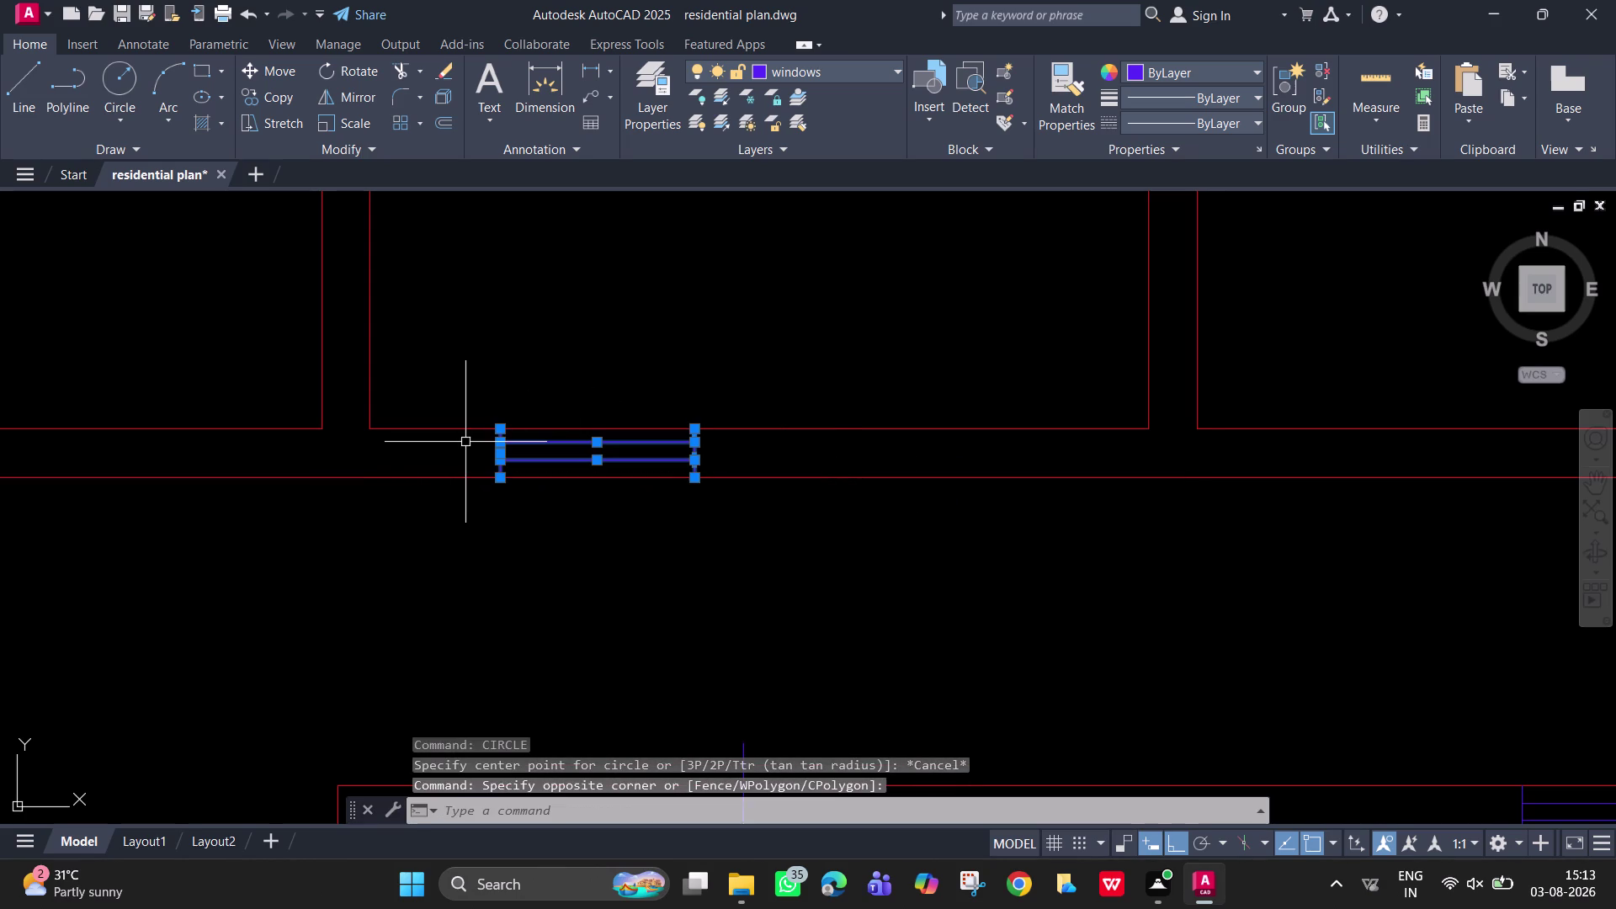
Copy the window symbol with Ortho off, placing one copy at the 5'6" guide line.
text(co)
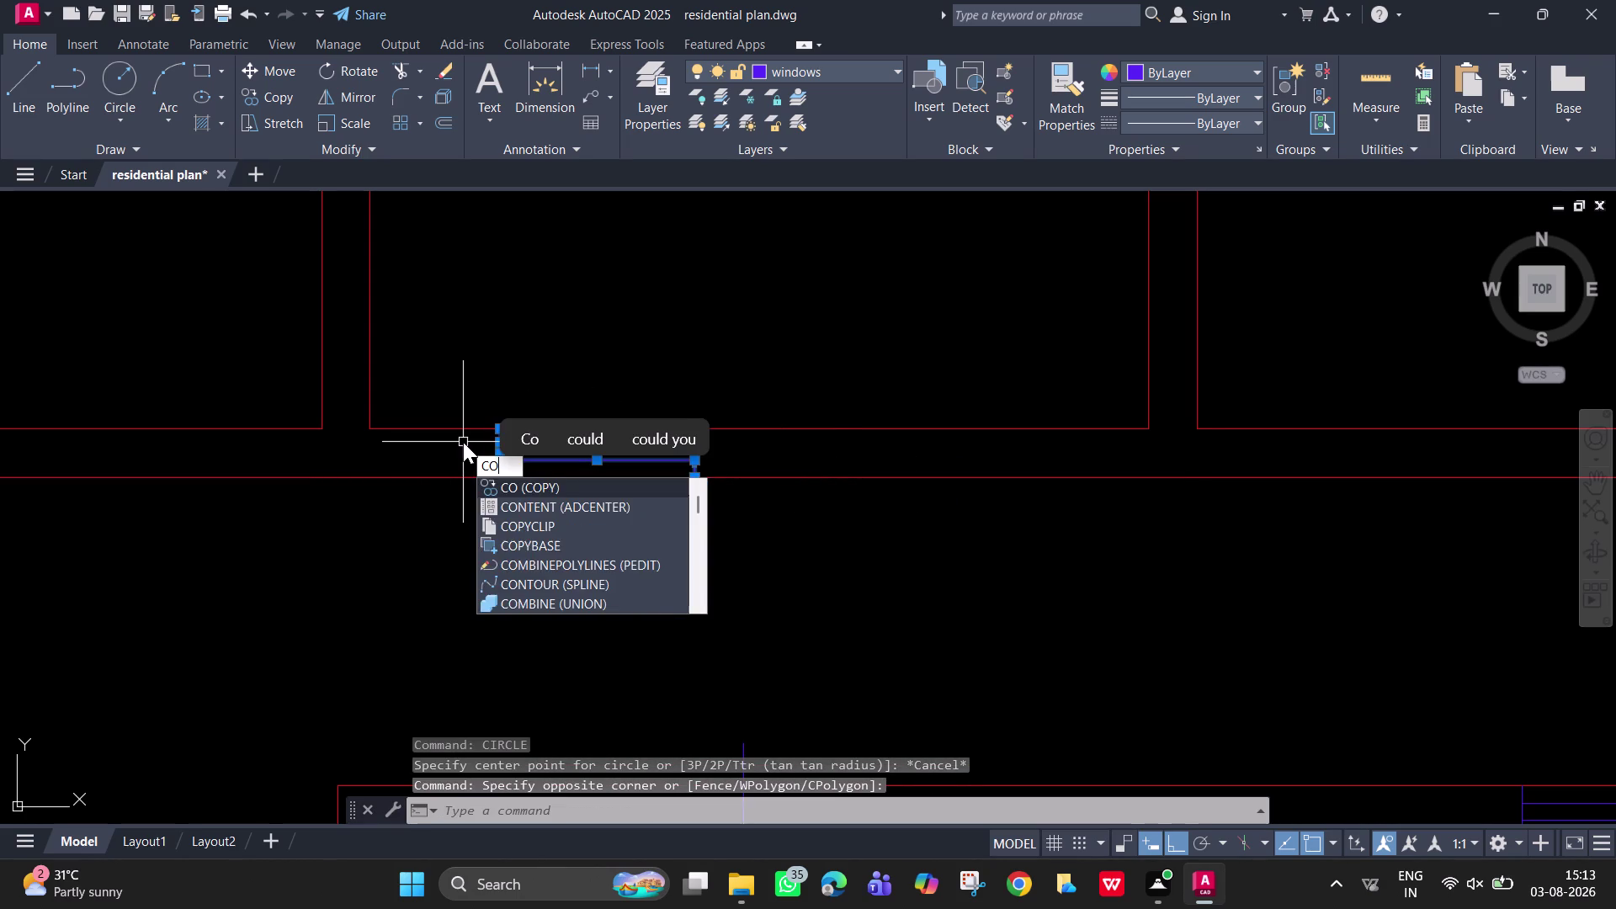
key(Return)
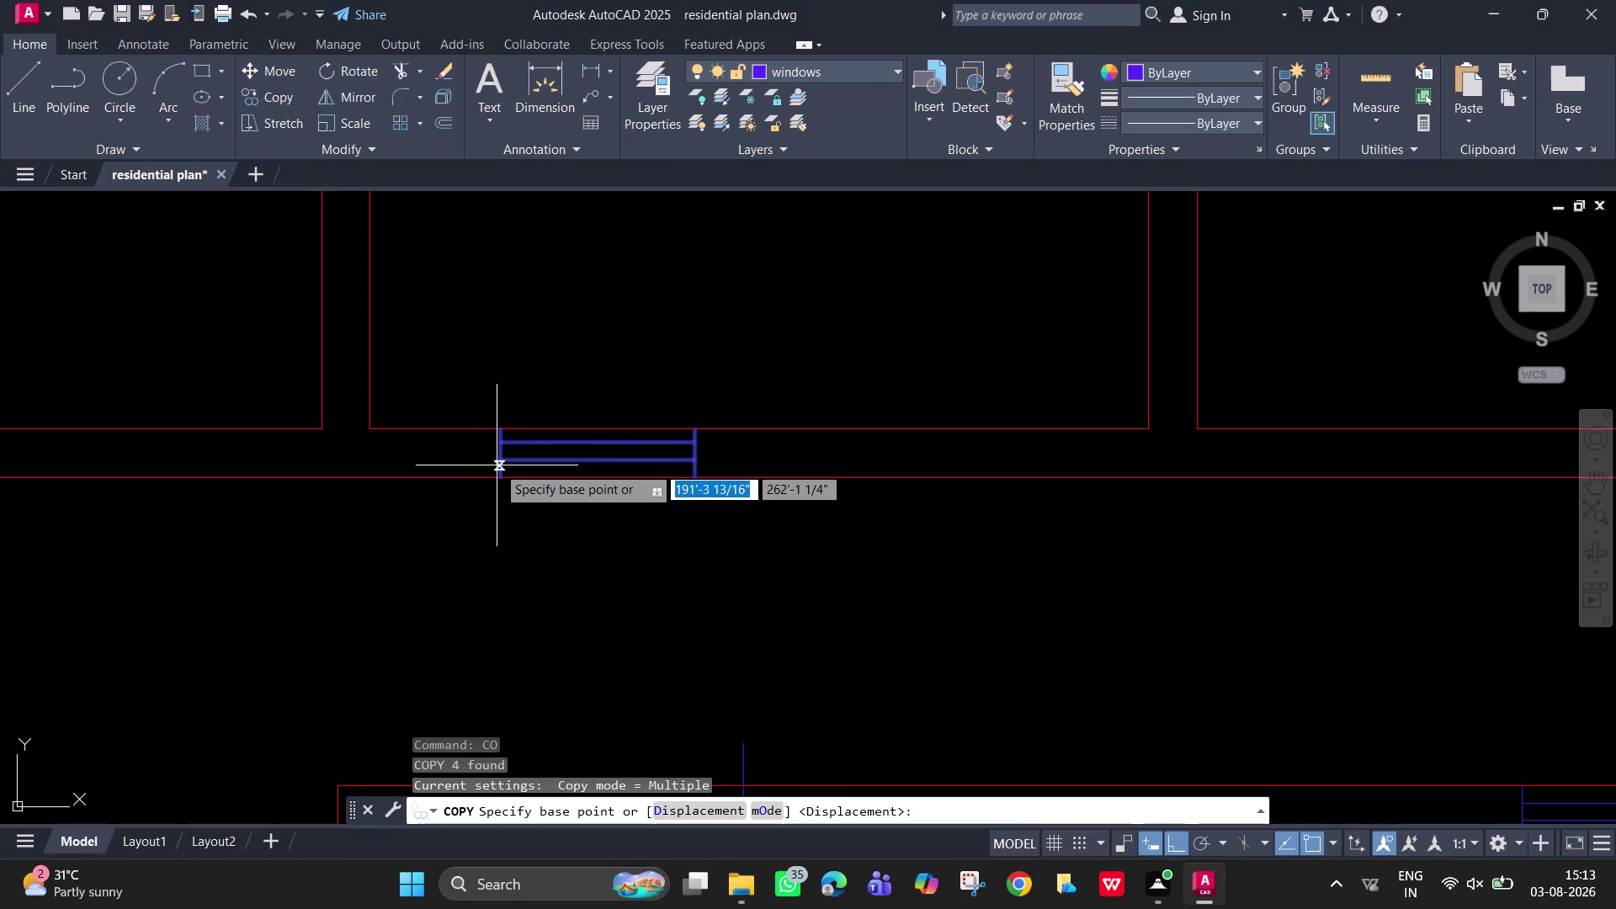
click(500, 475)
scroll(down, 3)
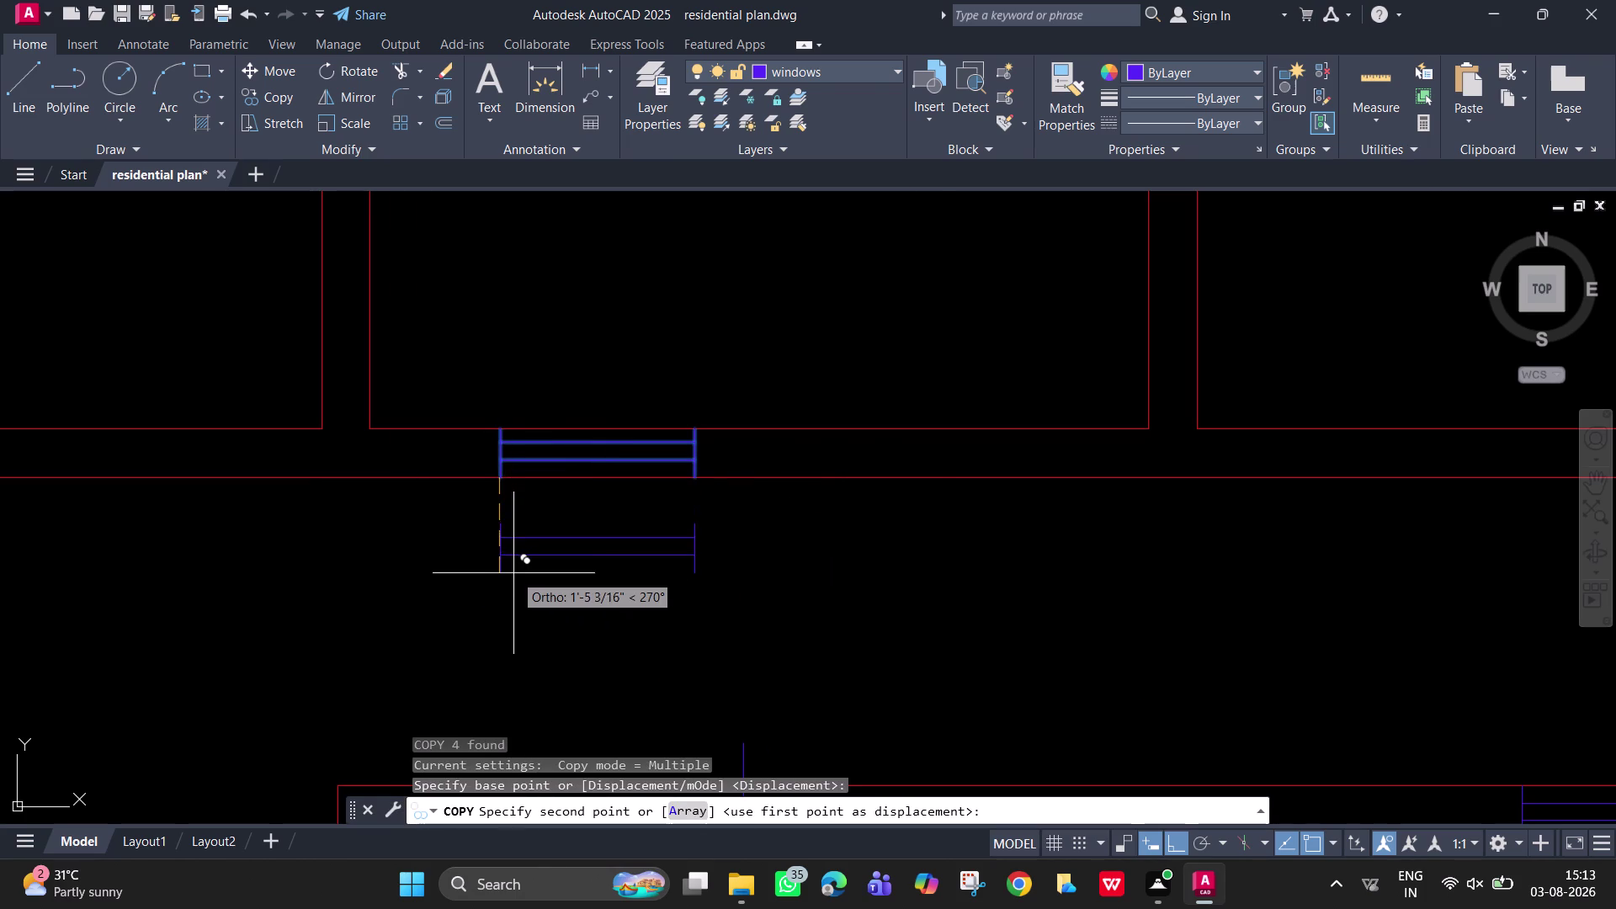
scroll(down, 3)
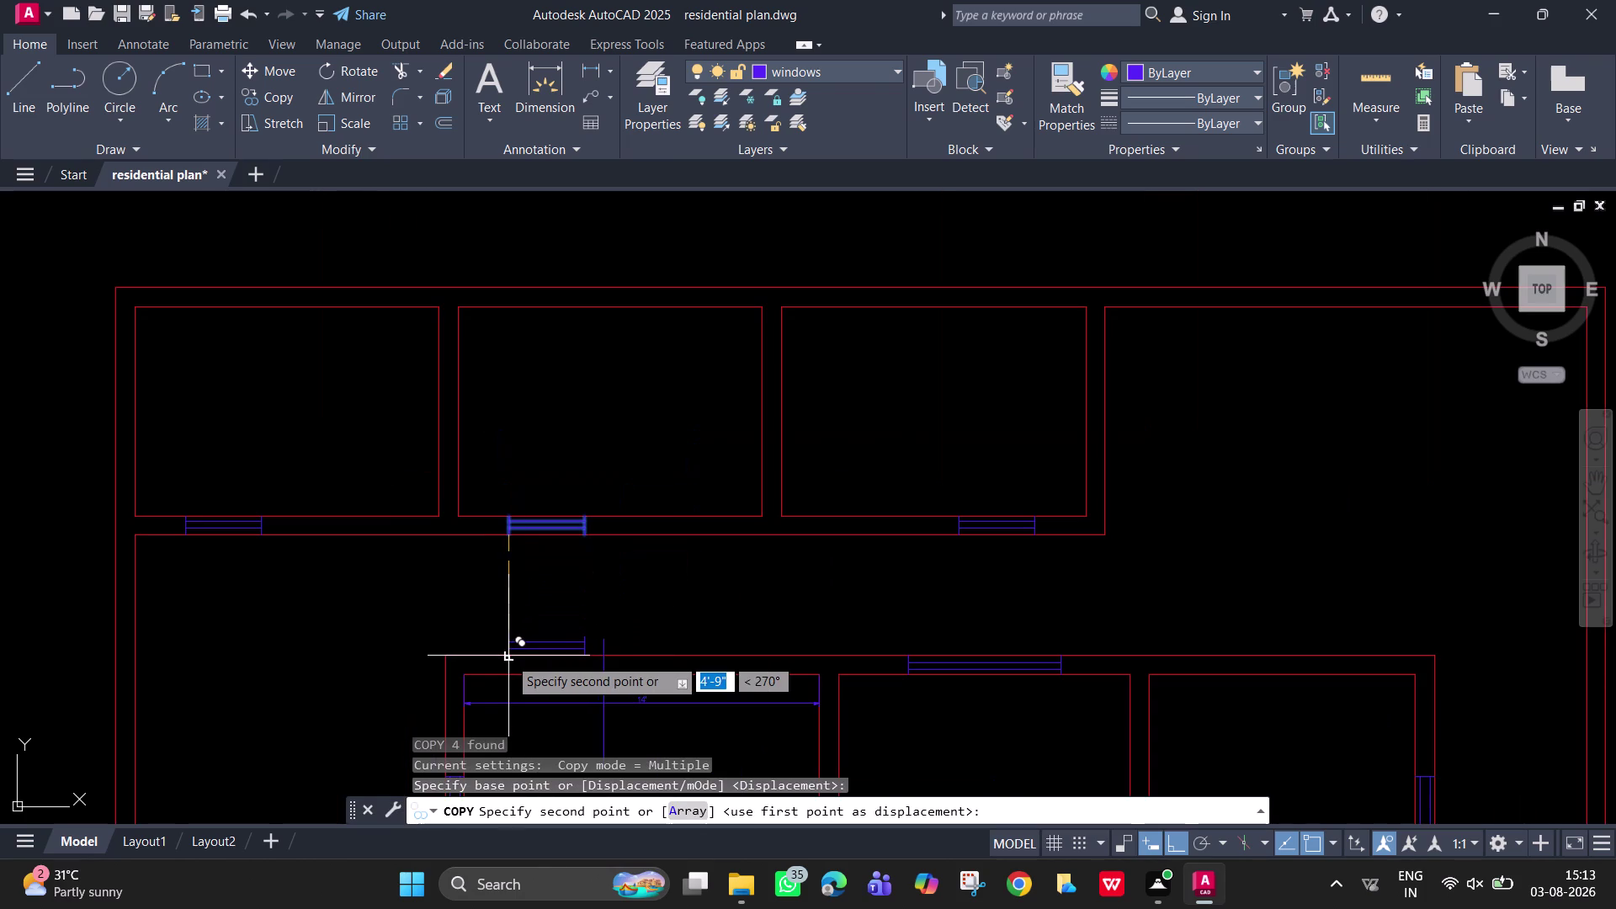
key(F8)
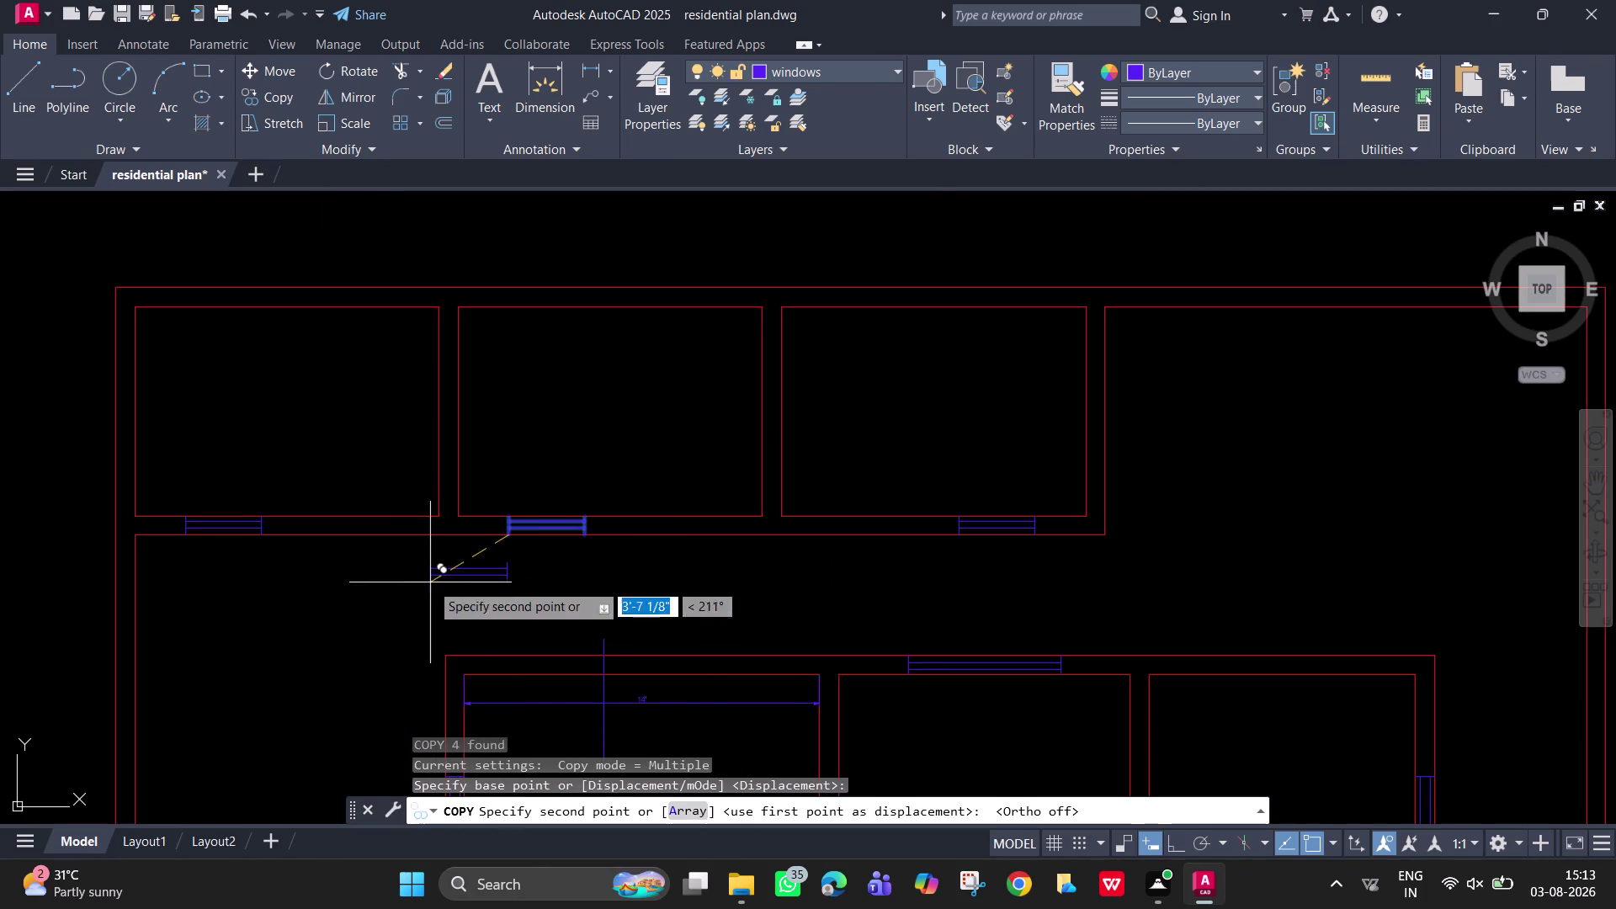
scroll(up, 3)
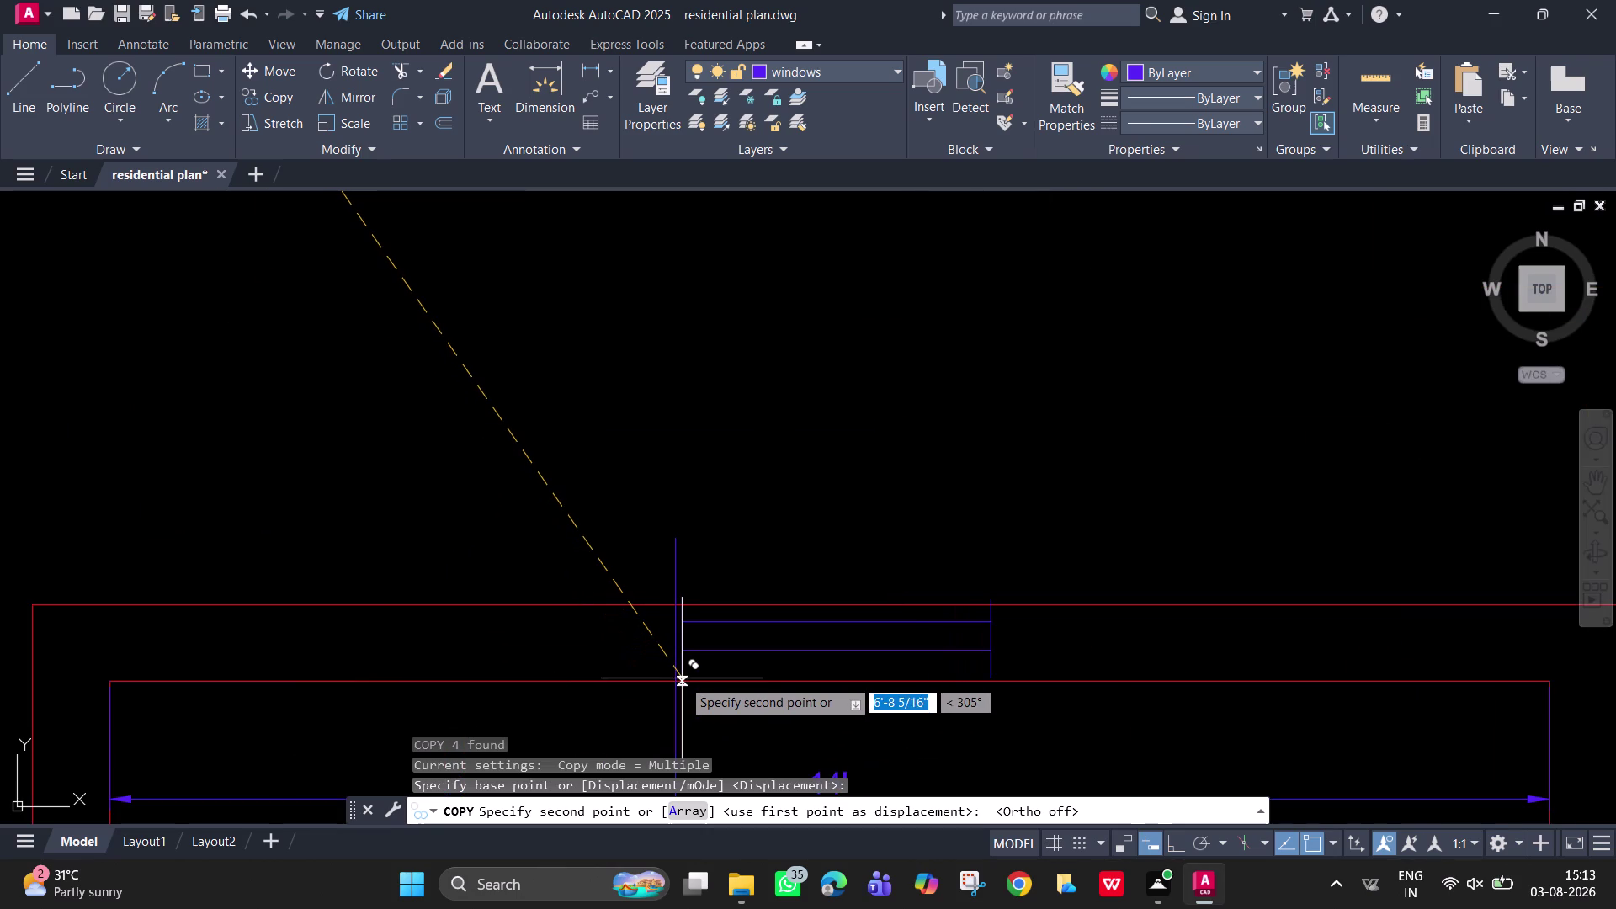
click(675, 678)
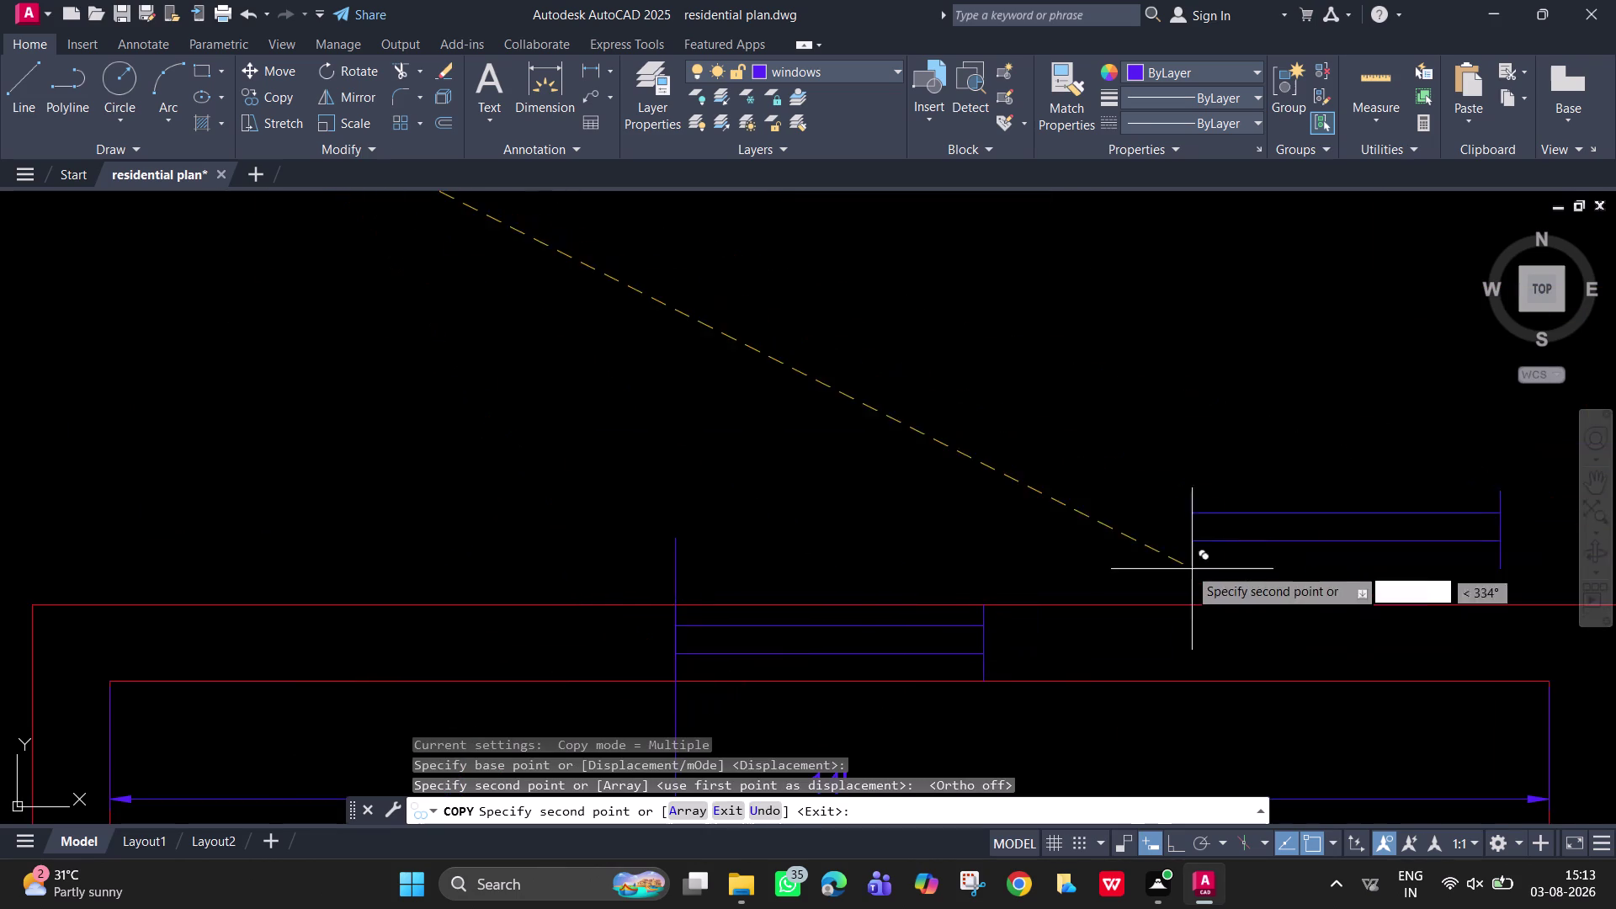
Place a second window copy in the neighbouring room's opening, then select the 14' dimension.
scroll(down, 3)
middle_drag(1075, 541, 644, 424)
scroll(down, 3)
middle_drag(723, 438, 432, 436)
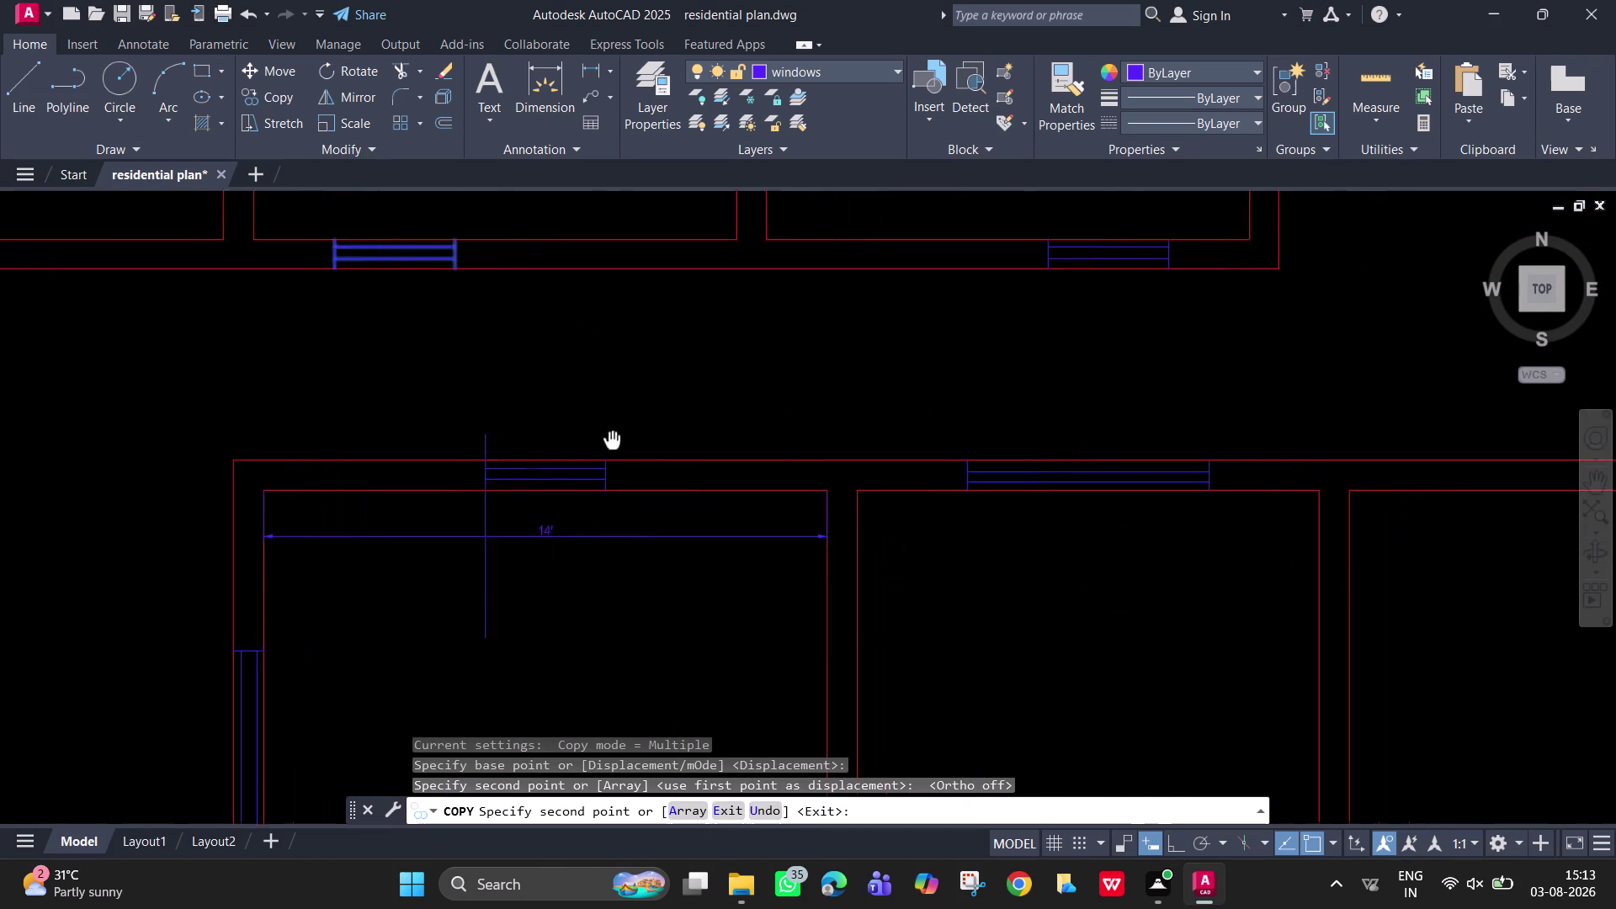
middle_drag(432, 436, 433, 434)
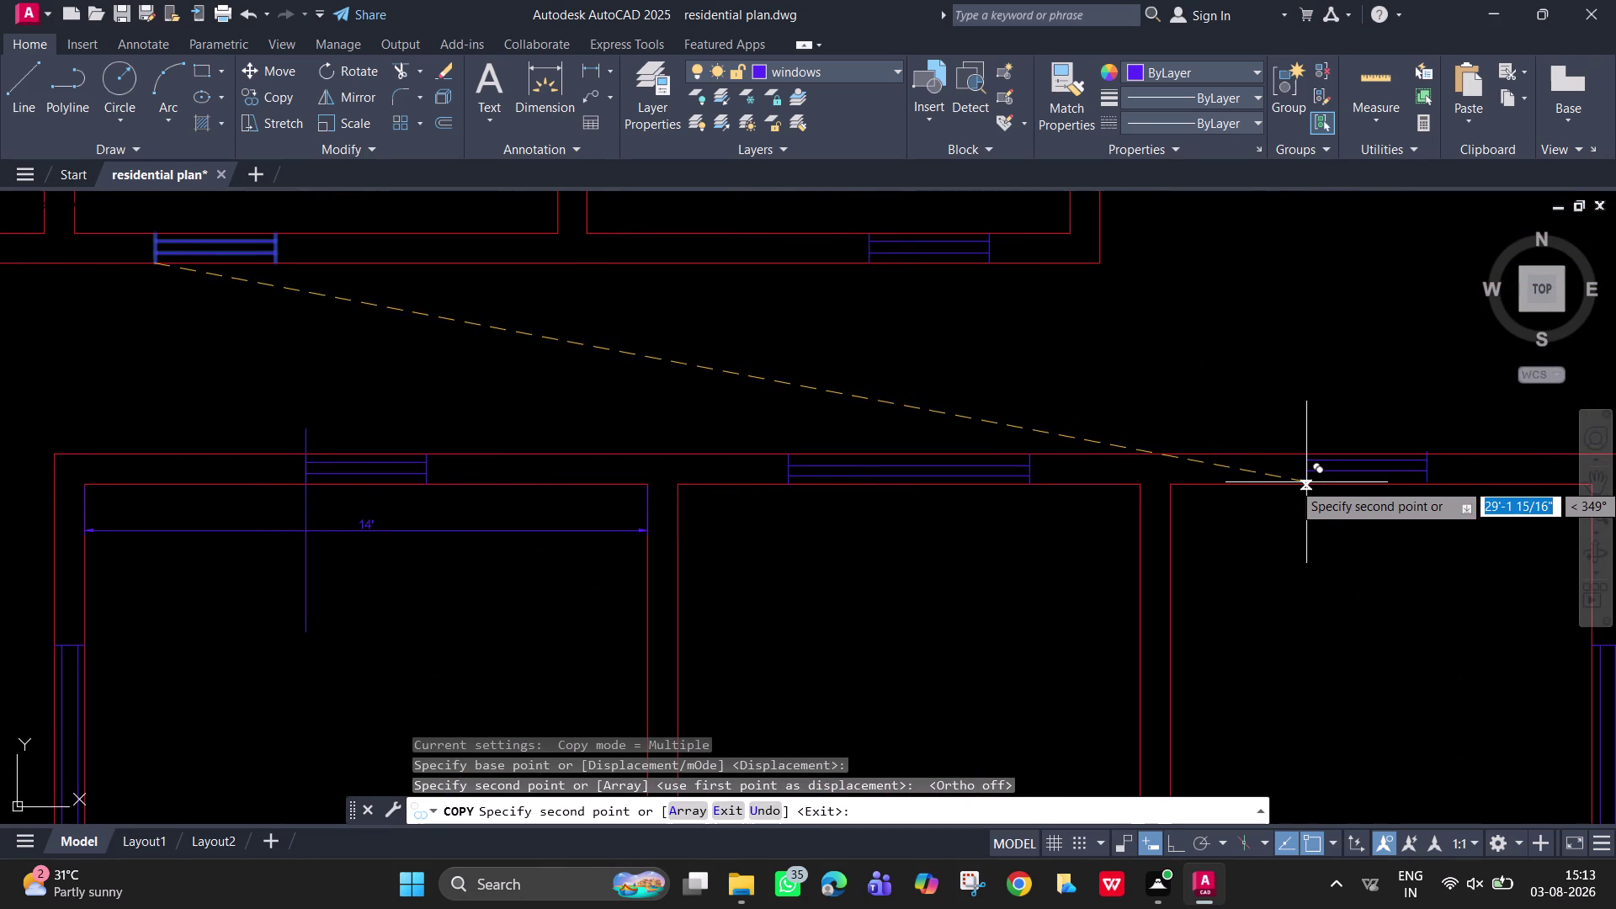
click(1306, 482)
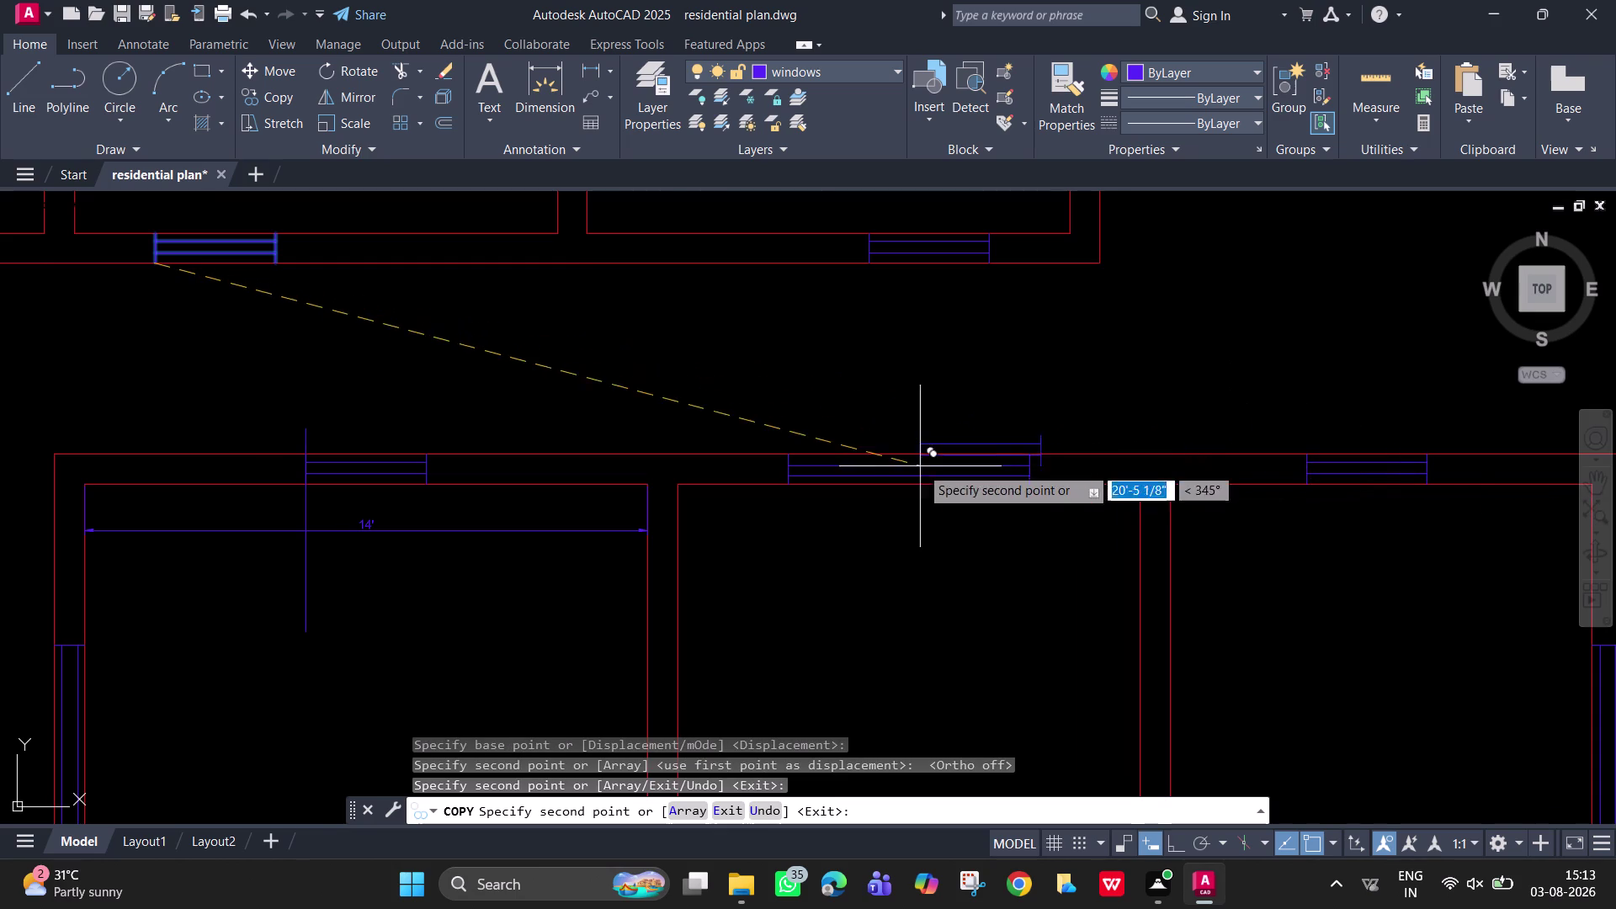
key(Escape)
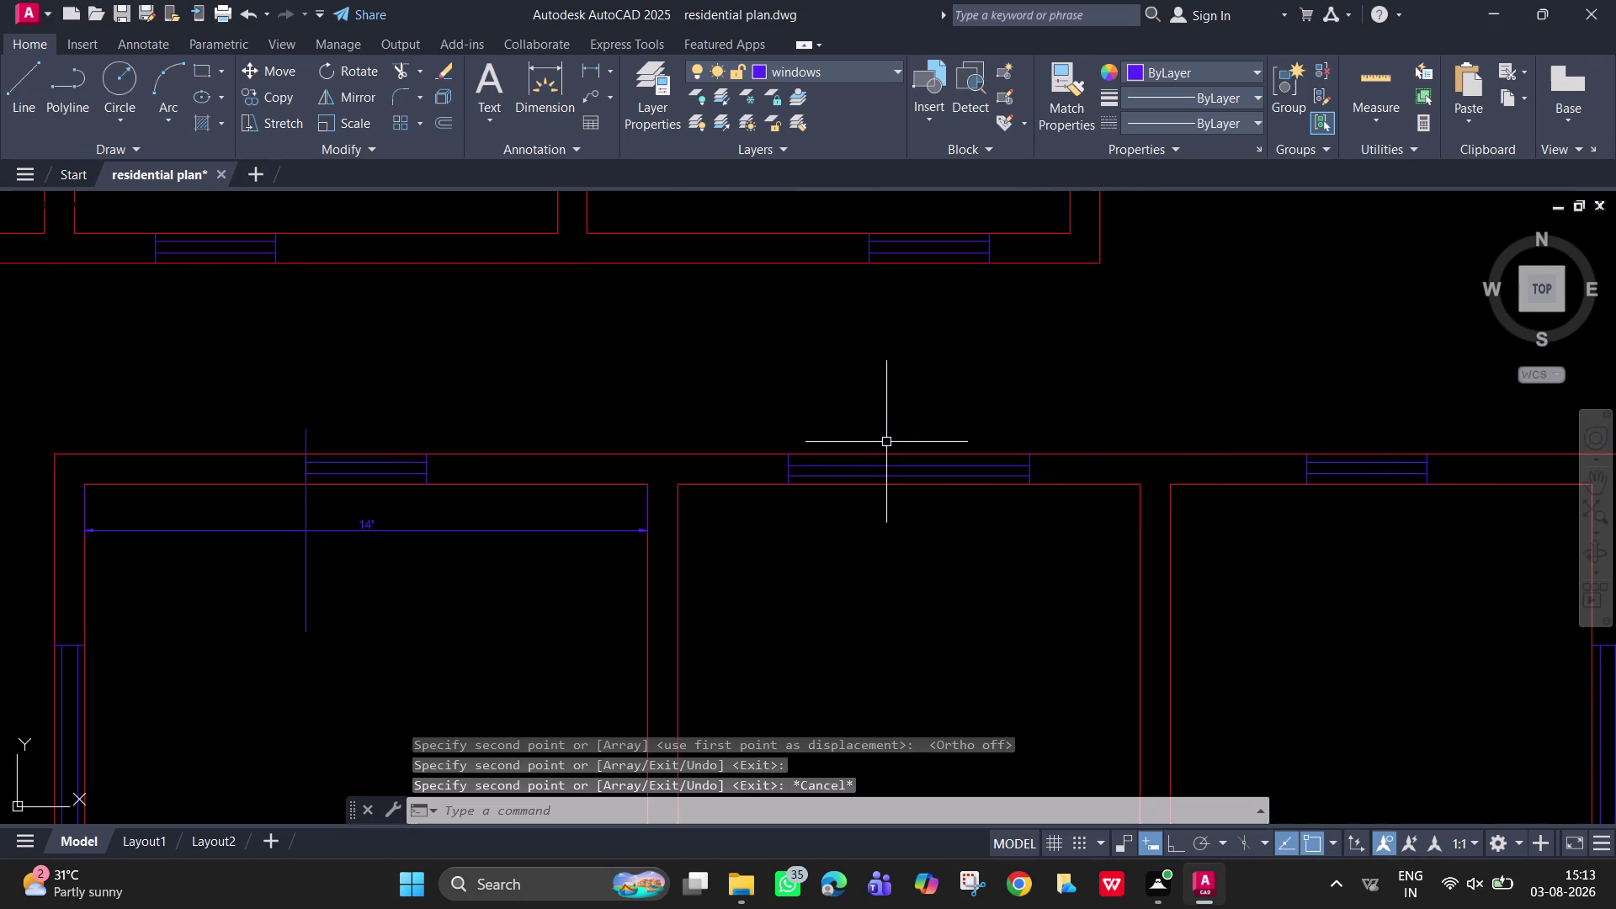
click(430, 536)
click(422, 525)
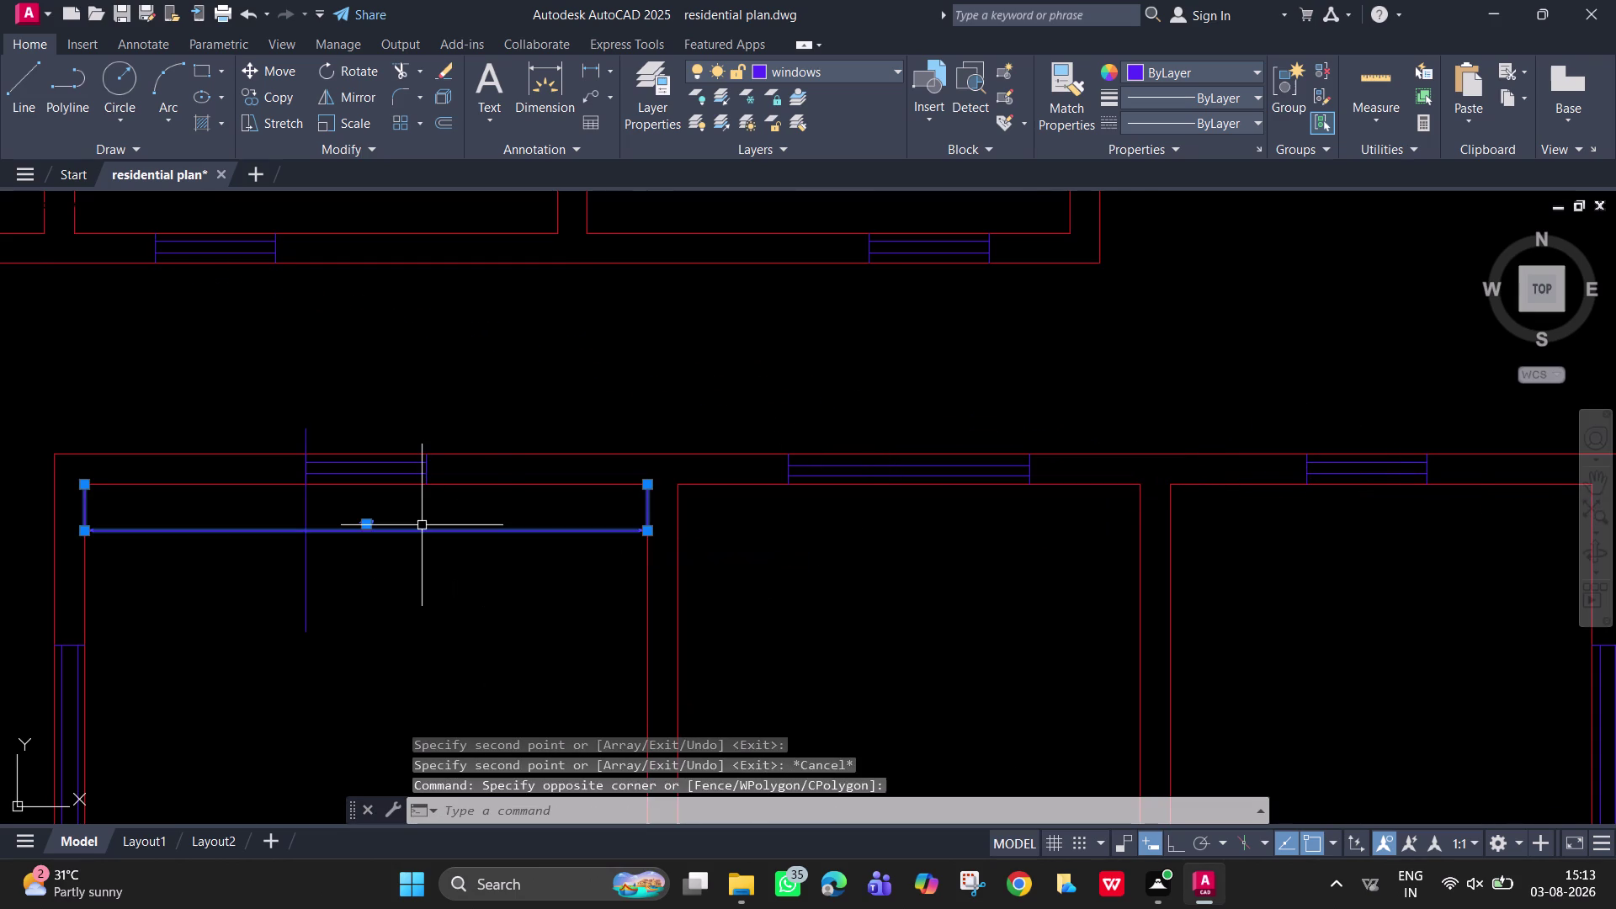
Delete the 14' dimension and the leftover vertical blue line.
key(Delete)
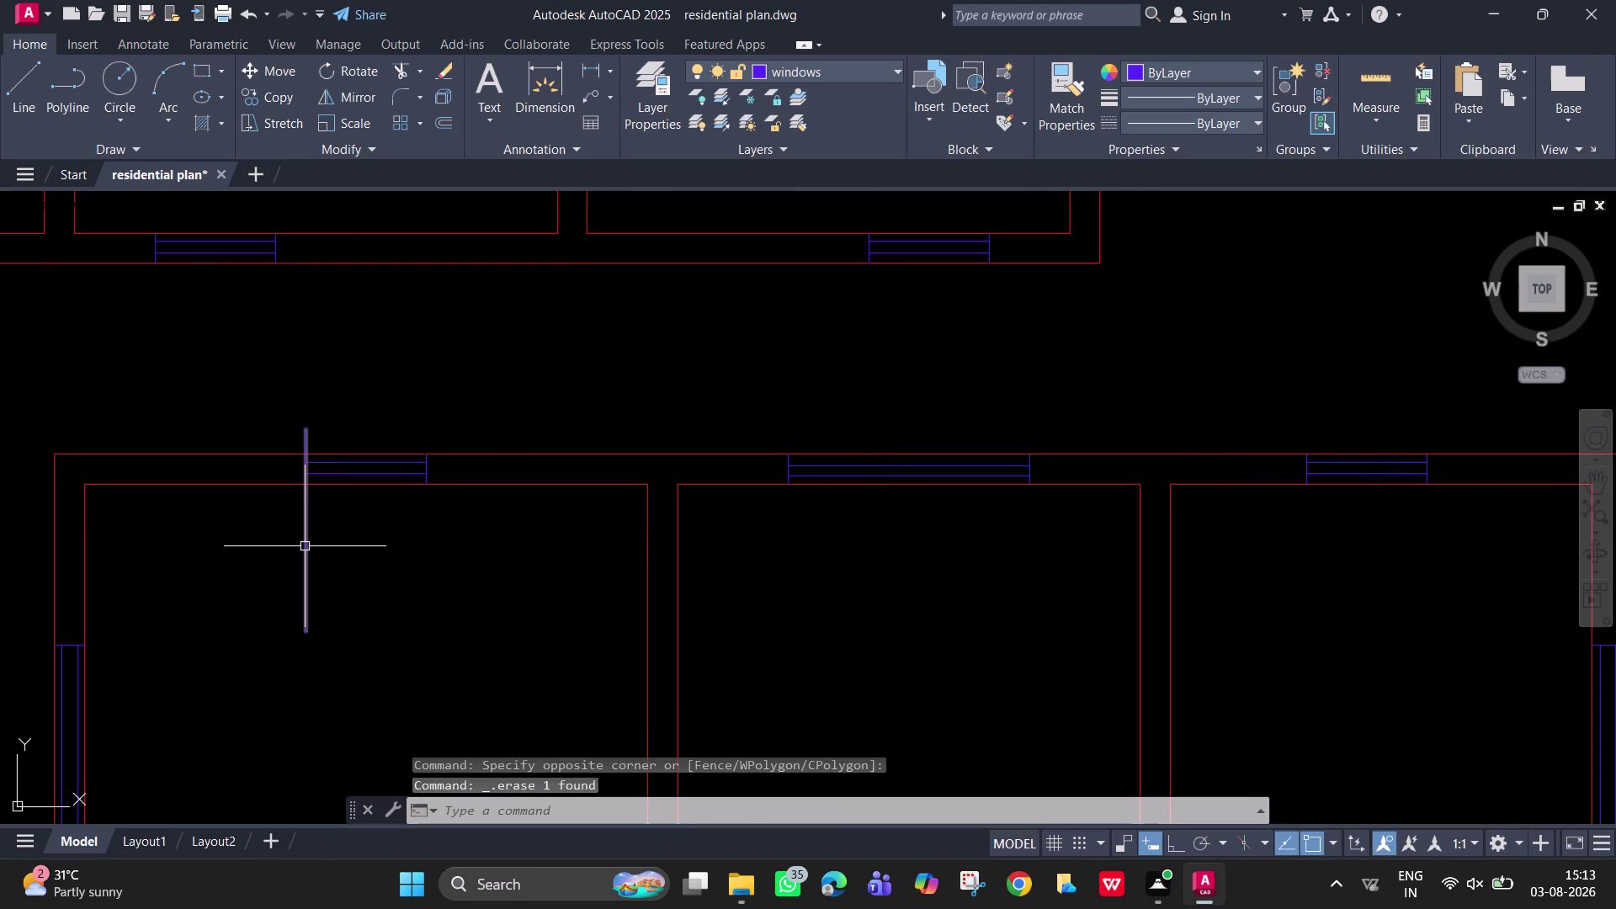
click(304, 547)
key(Delete)
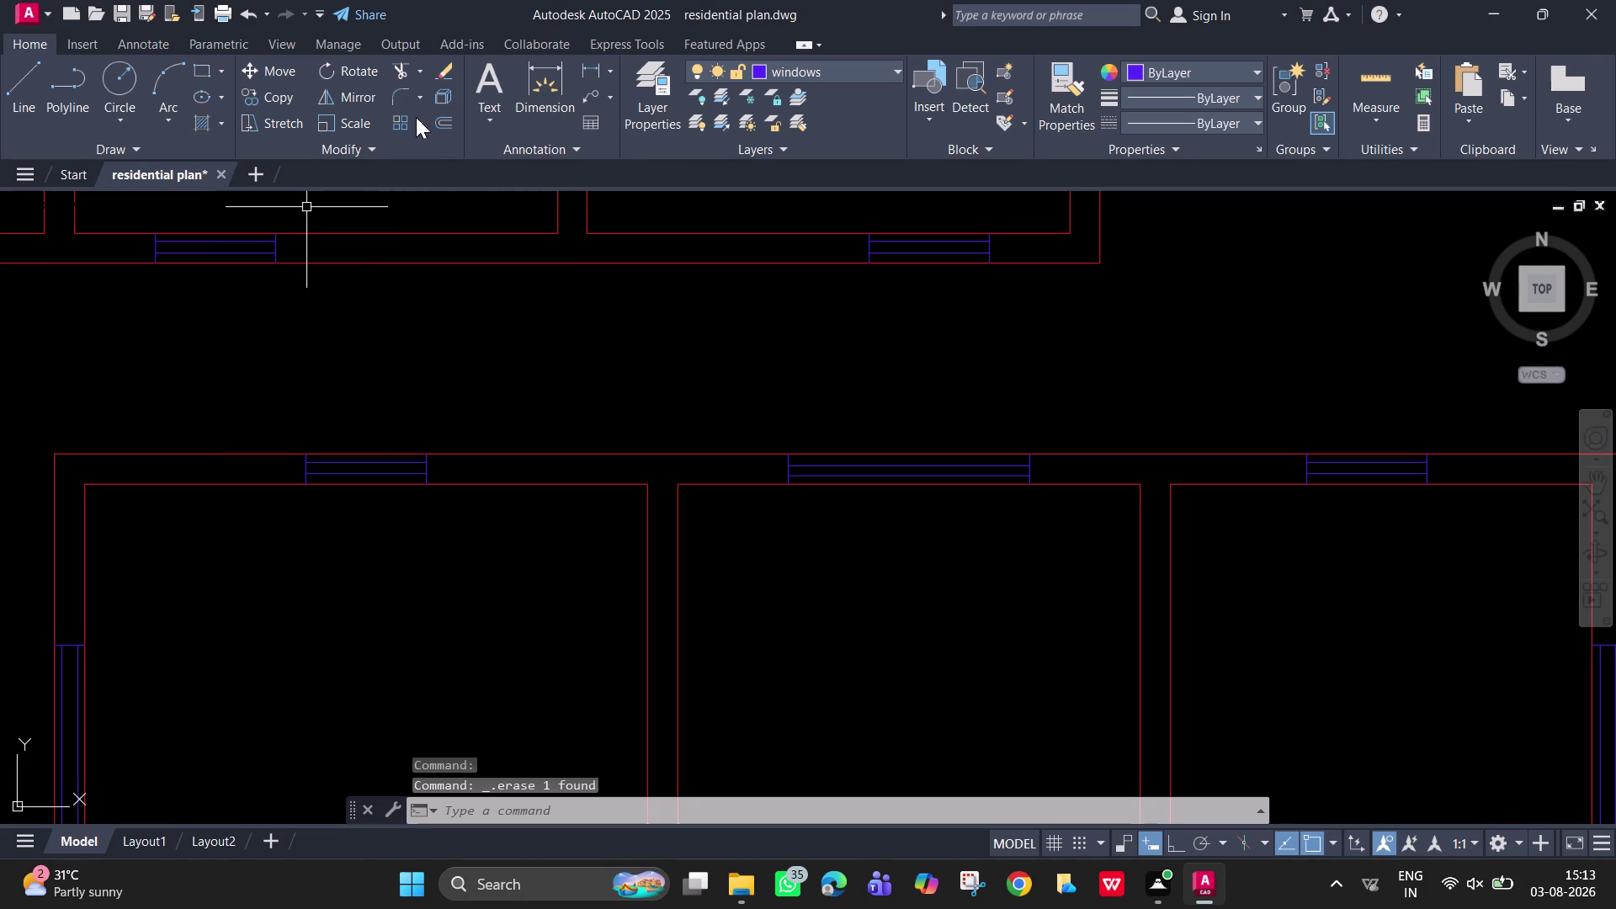
Add two 5'-6" linear dimensions from the room corners to the window edges.
click(583, 72)
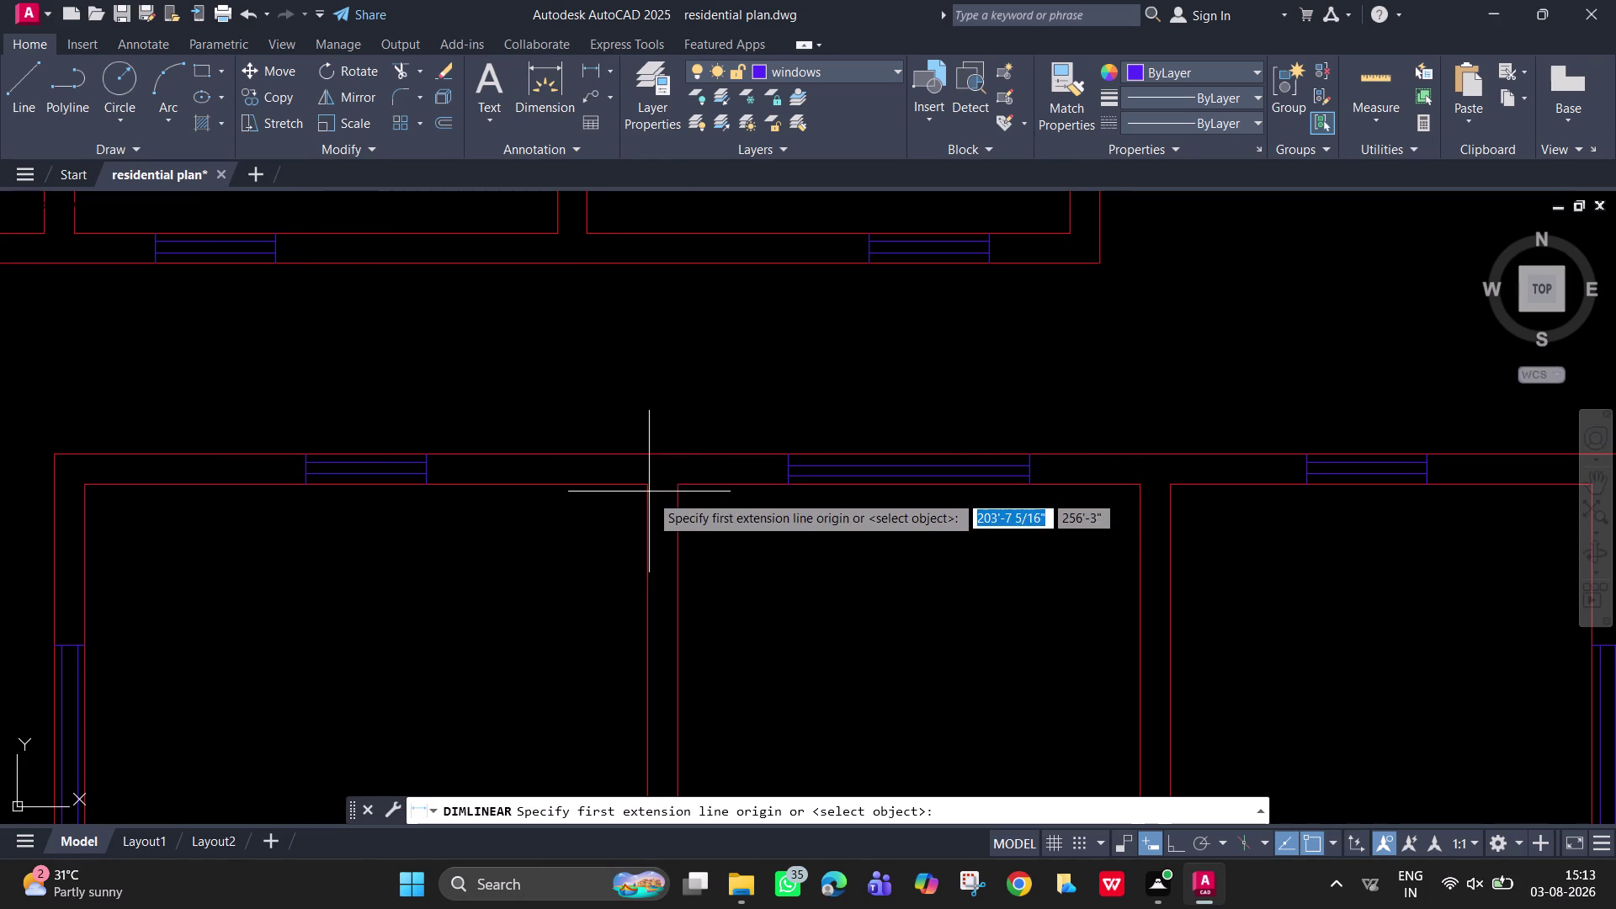
click(649, 481)
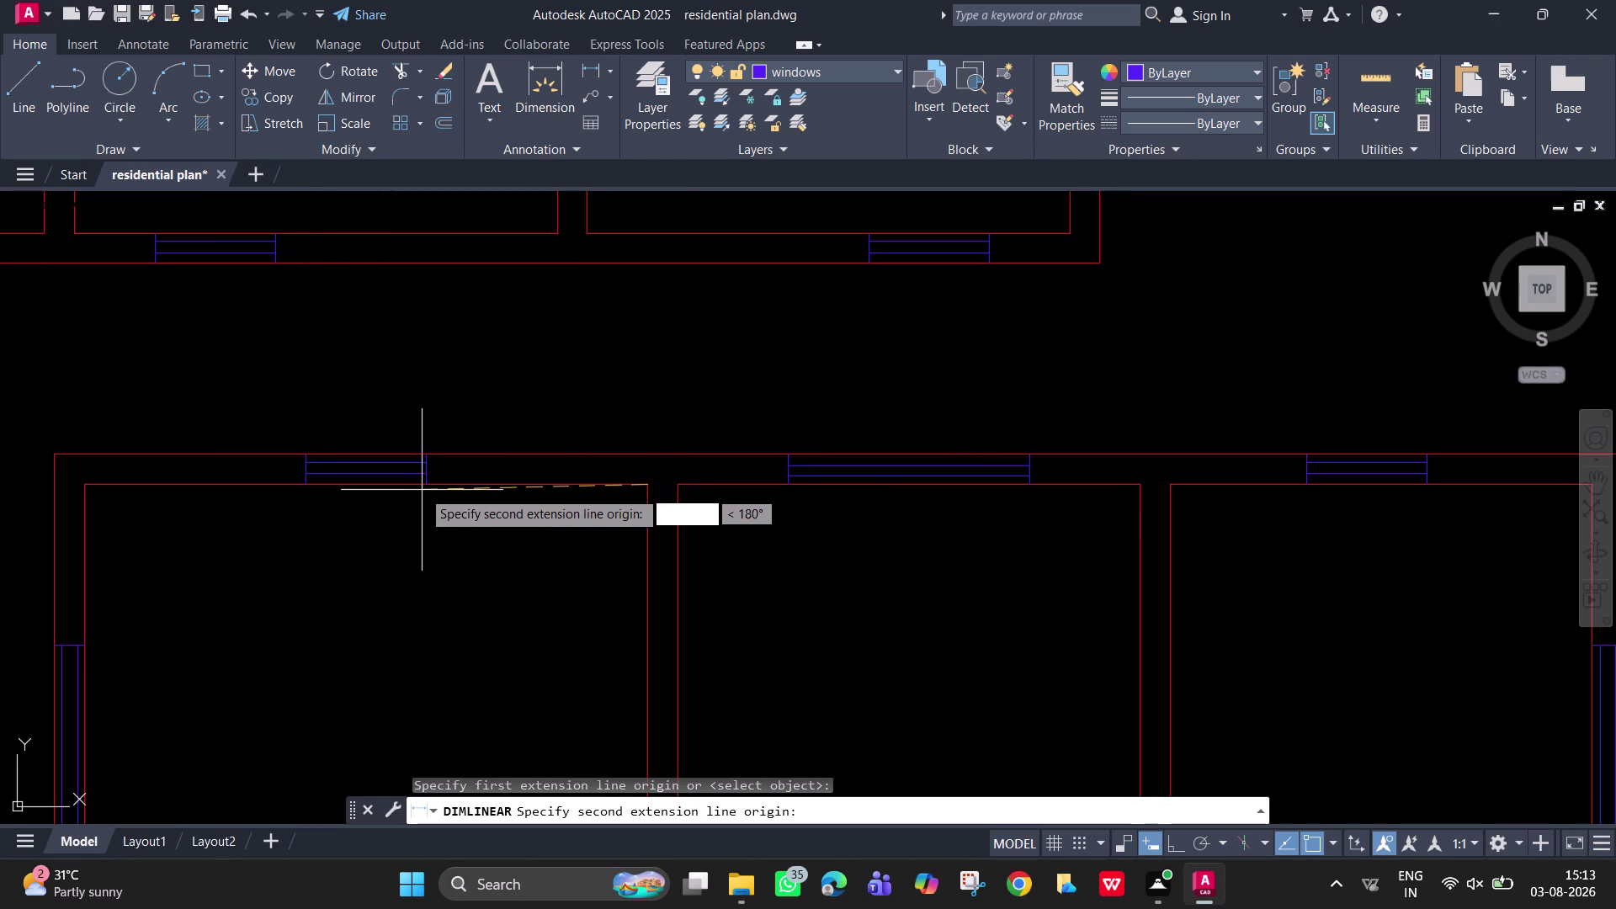
click(427, 484)
click(433, 537)
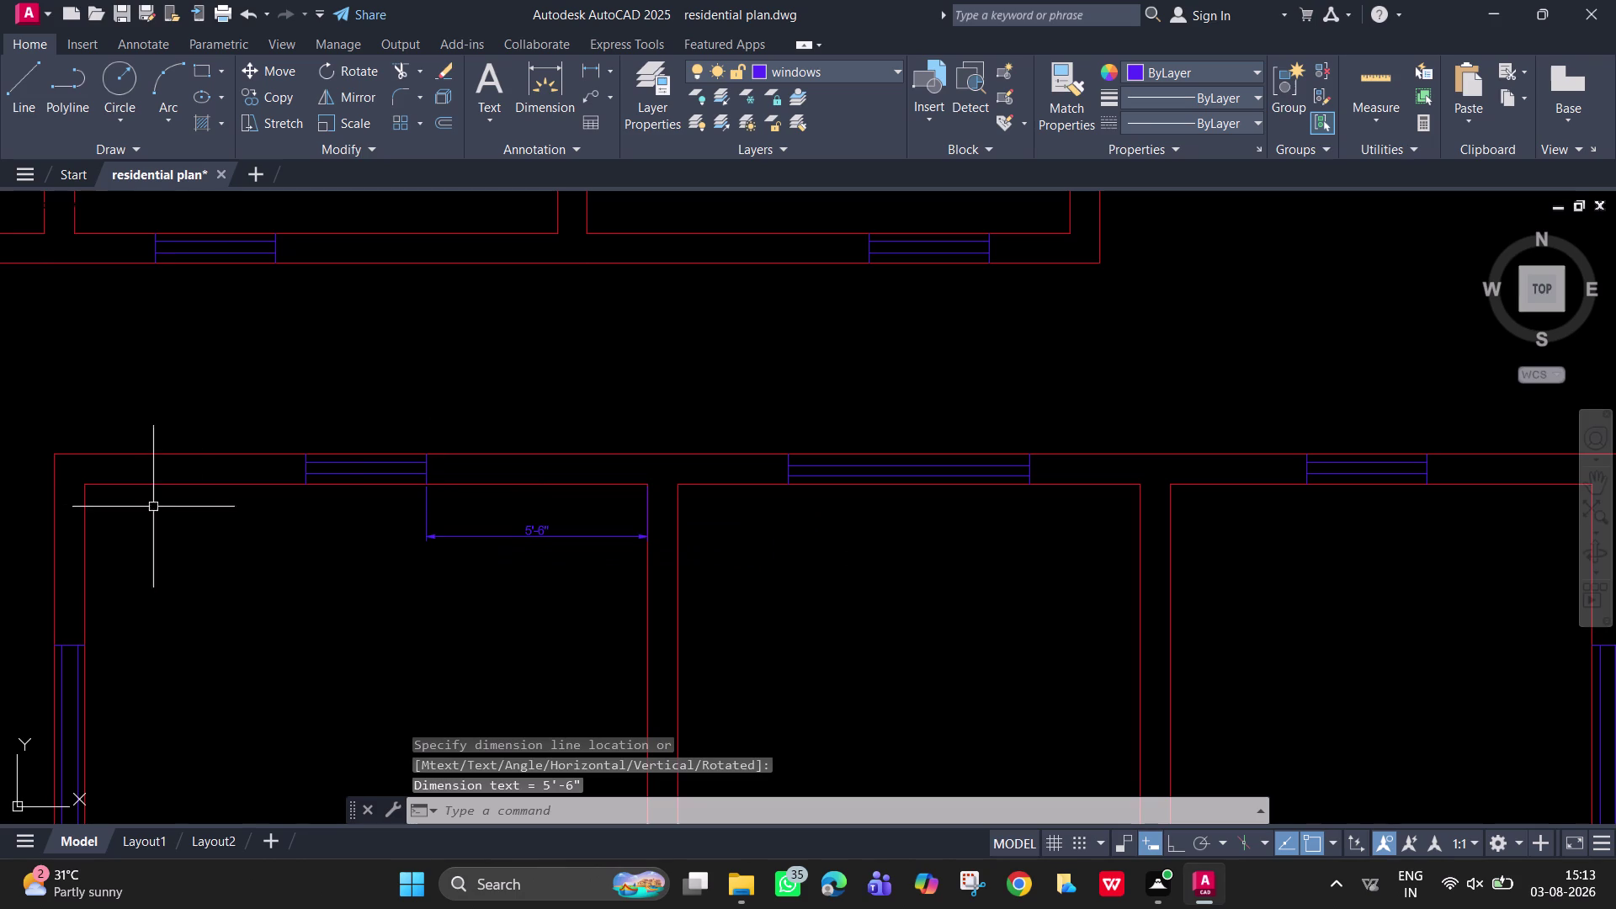
key(space)
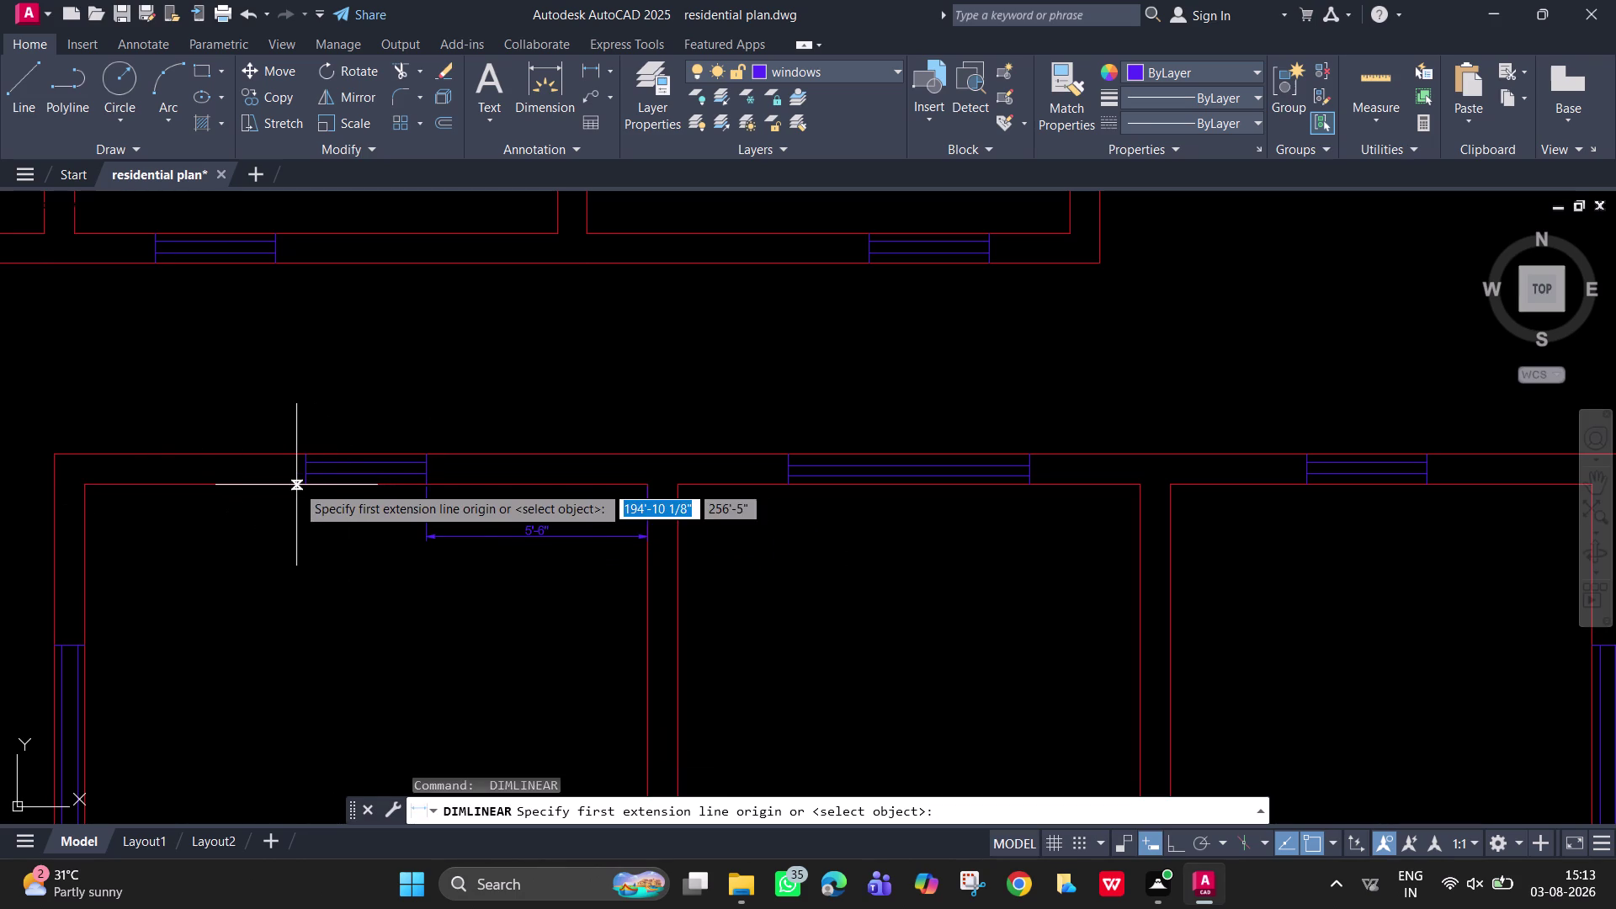
click(308, 487)
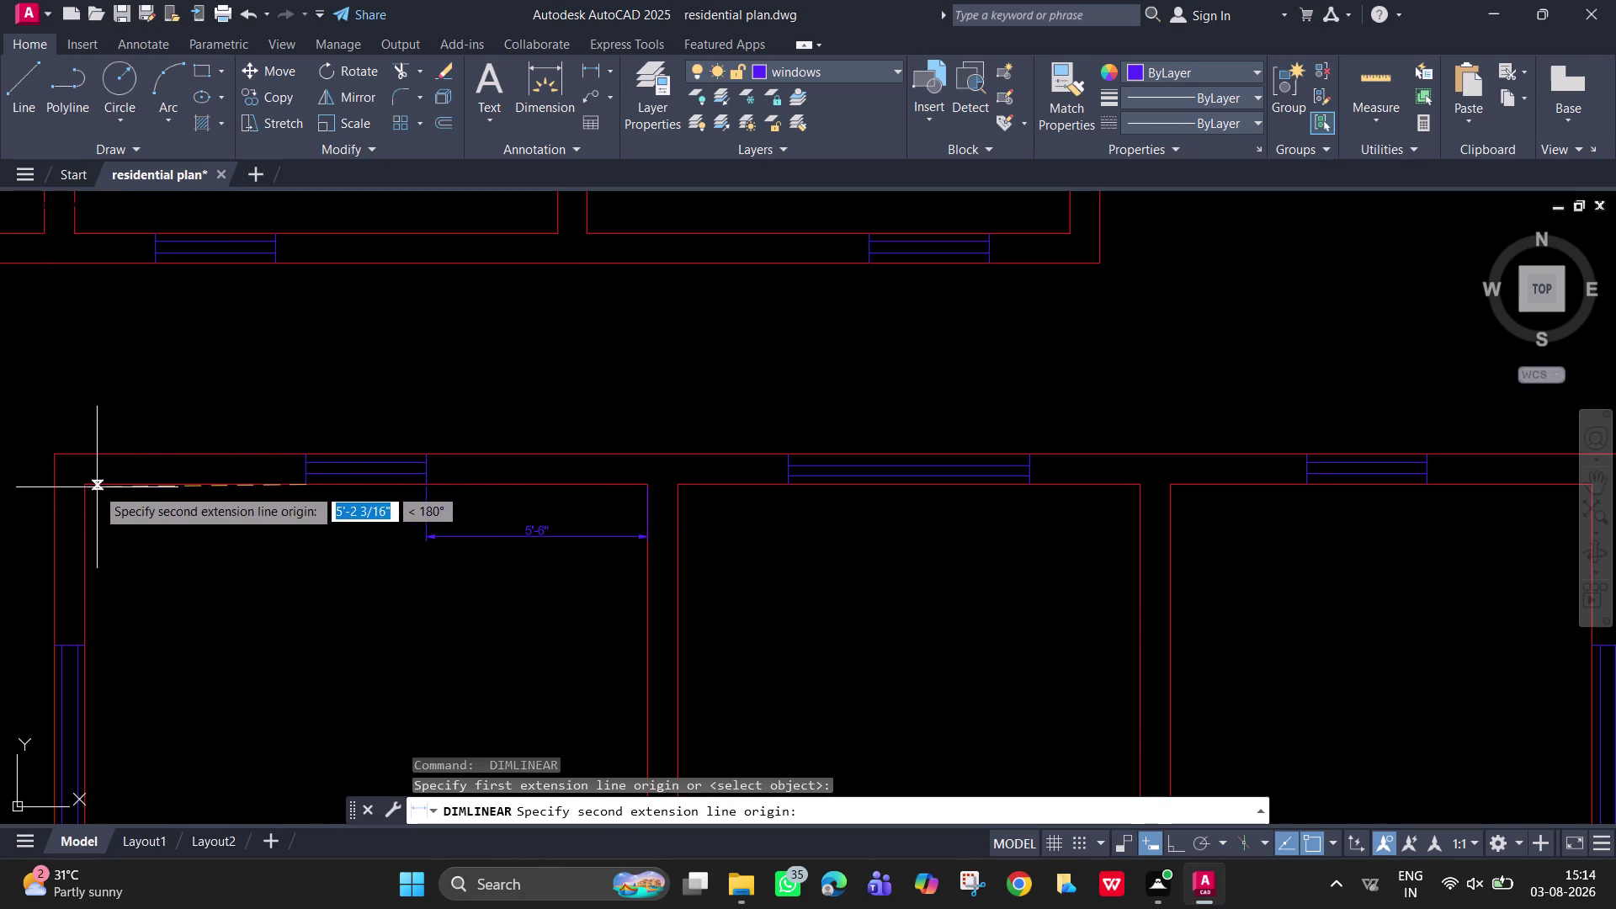
click(85, 487)
click(85, 530)
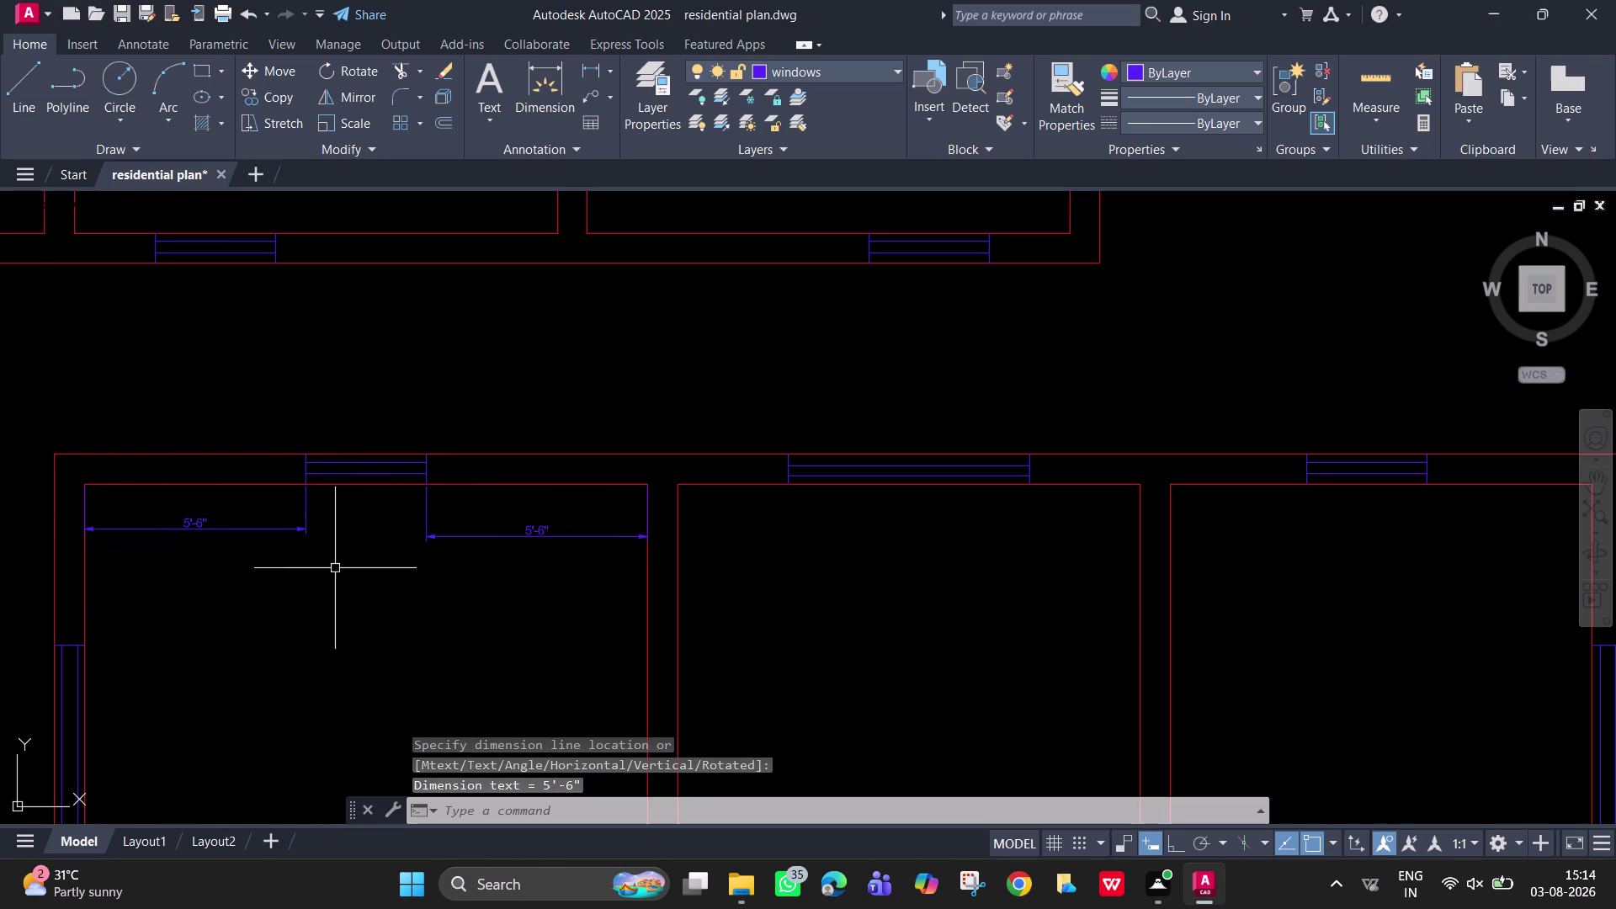
Cancel an extra dimension and erase the stray line beside the window.
scroll(up, 3)
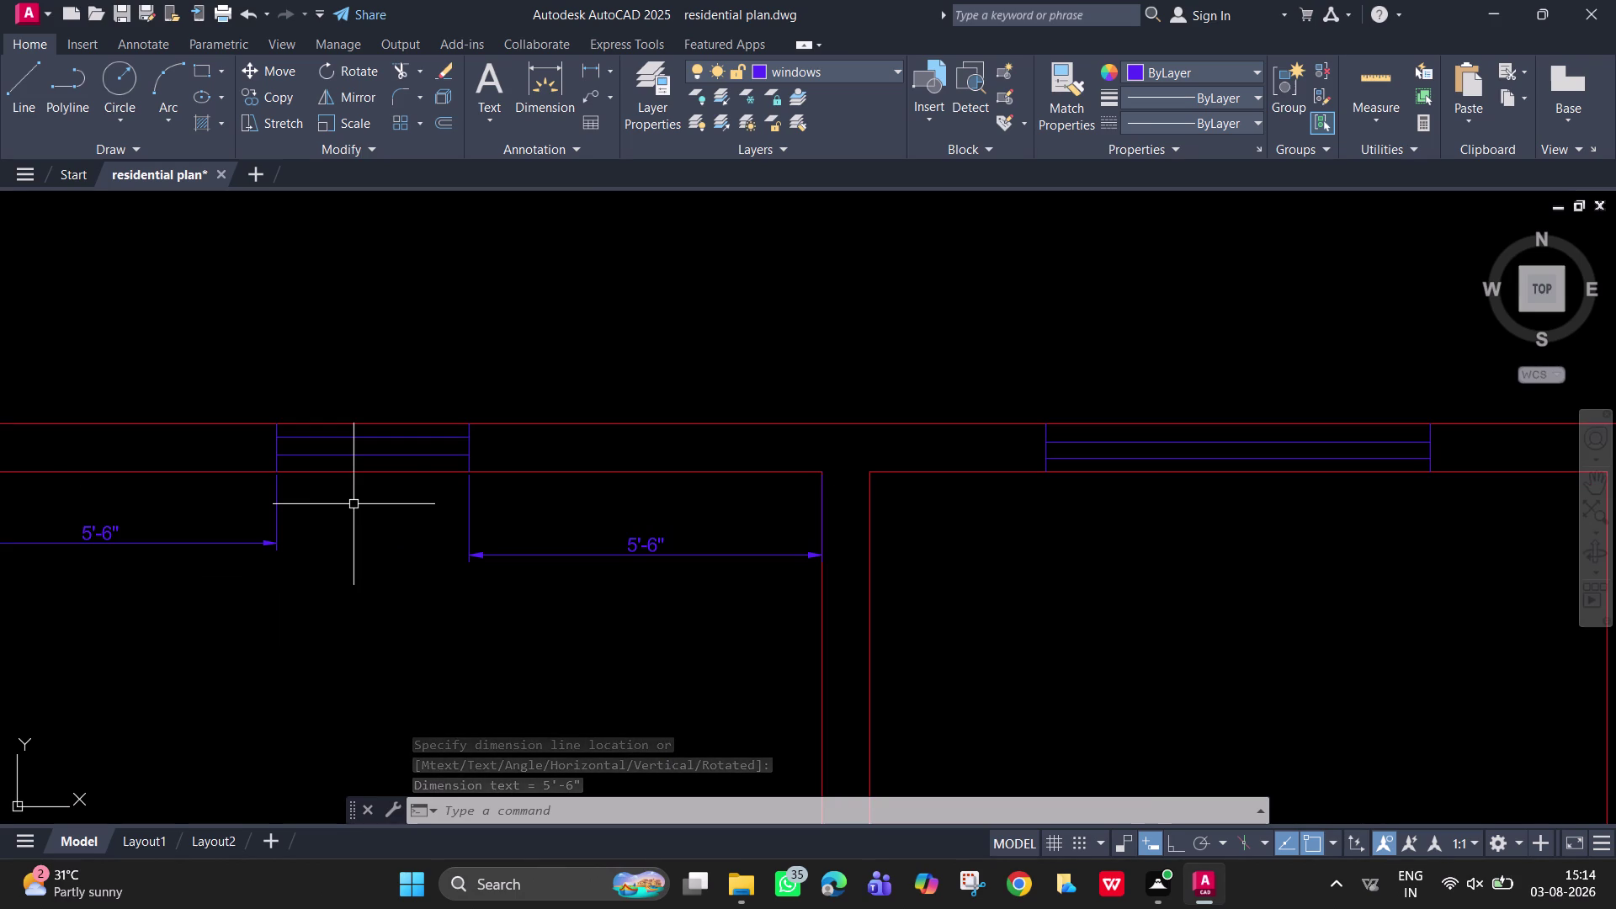
click(471, 448)
key(Return)
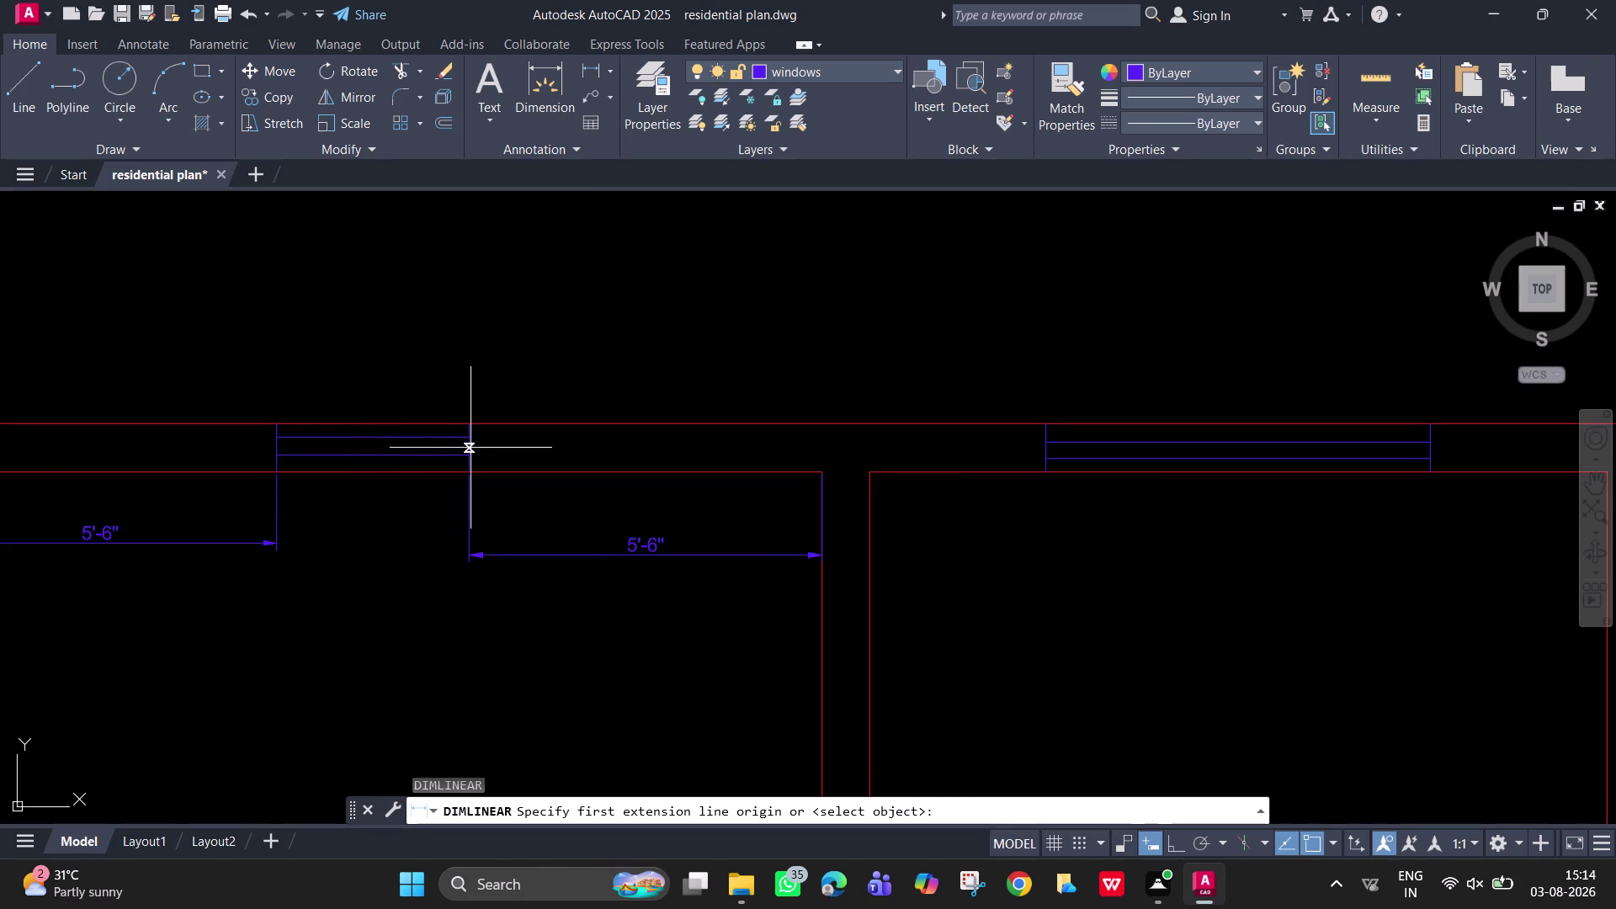
key(Escape)
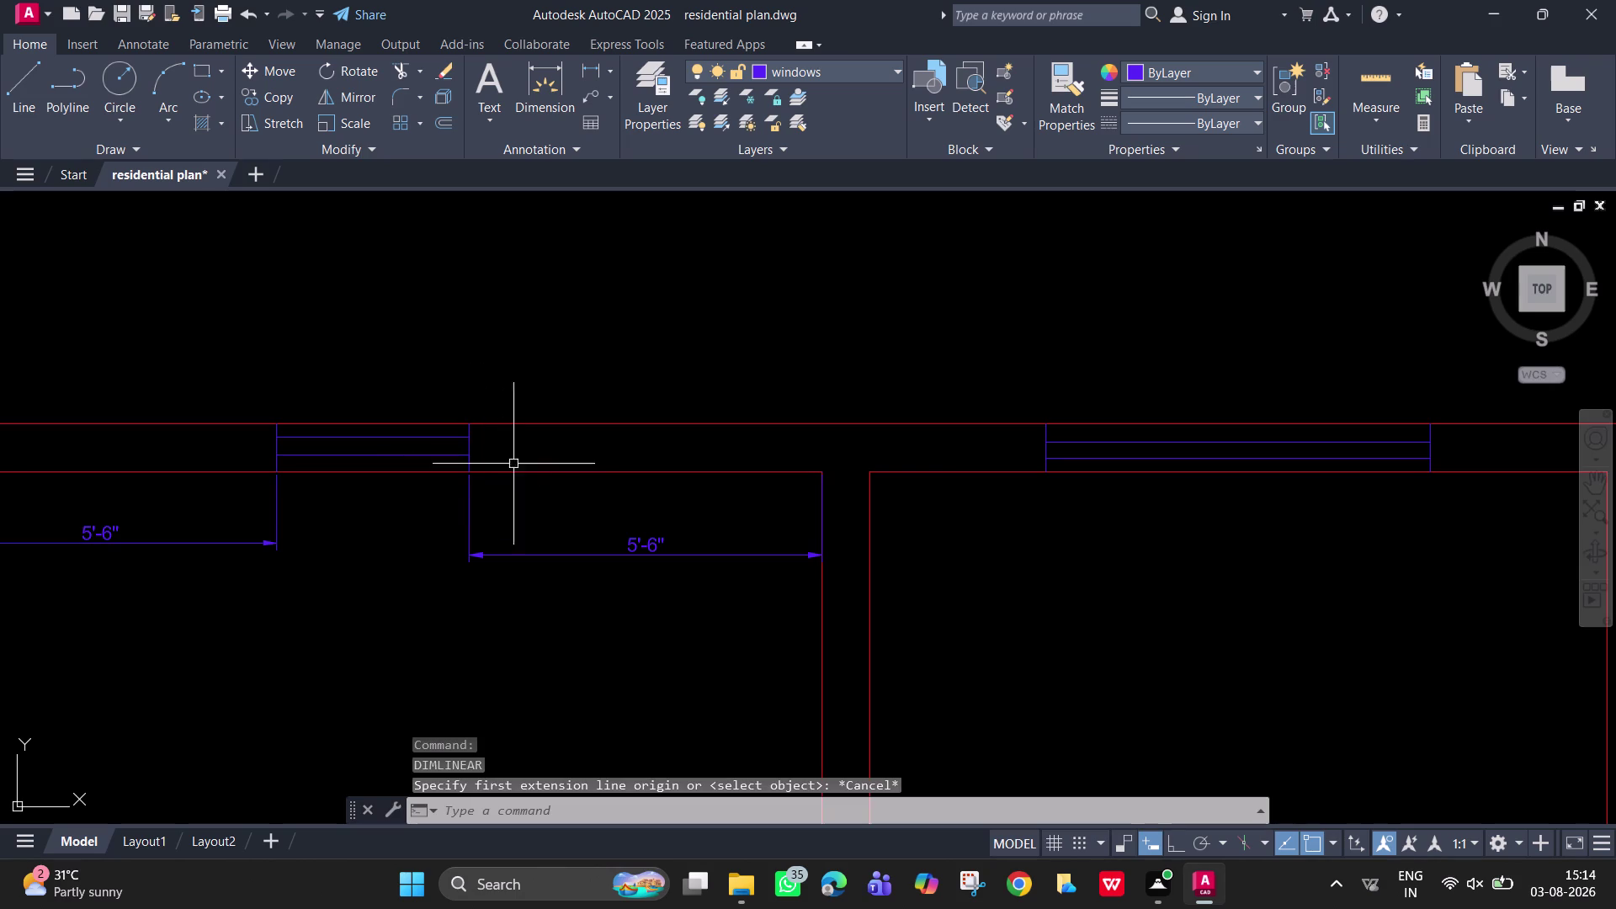
click(467, 449)
key(Delete)
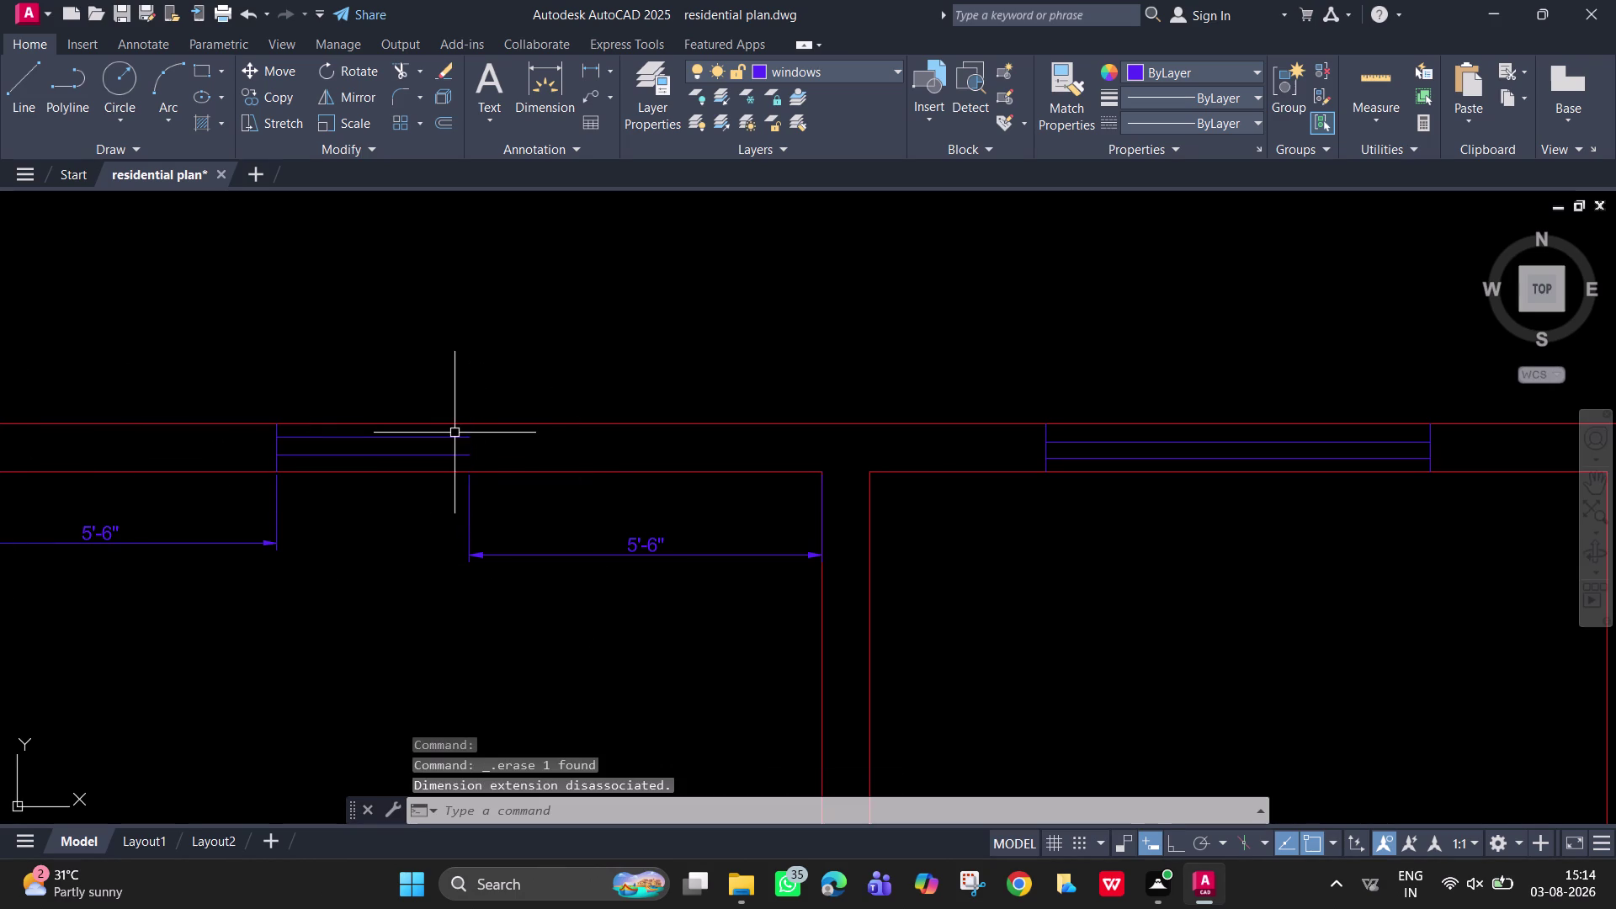
key(l)
key(Return)
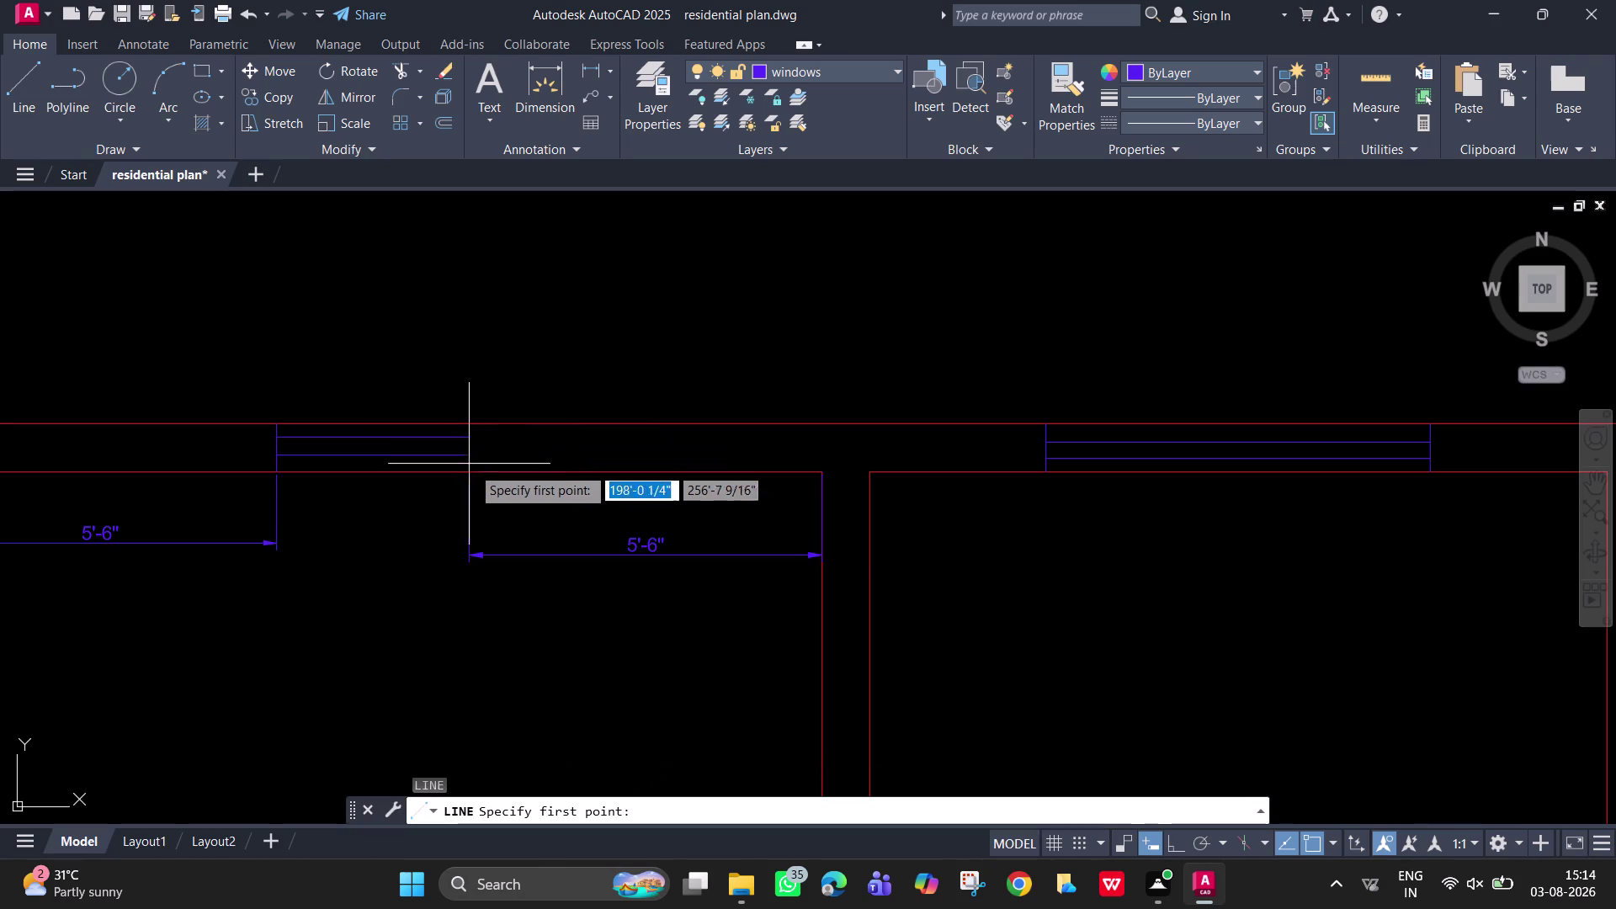
Draw a 6" frame line with Ortho on at the window's right end.
click(467, 454)
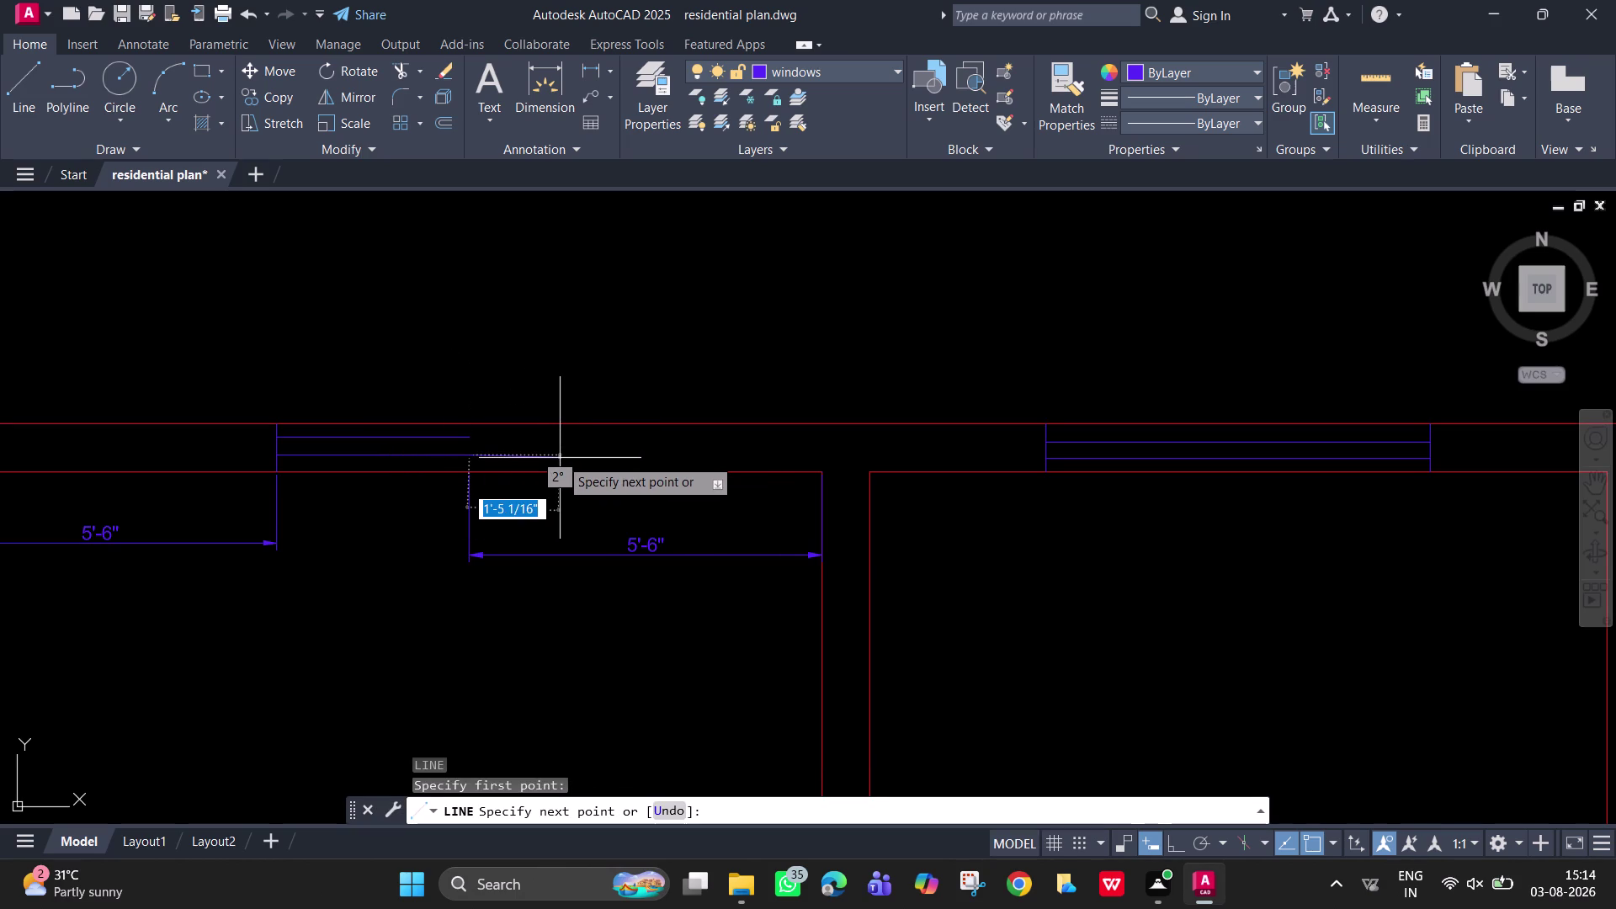
key(F8)
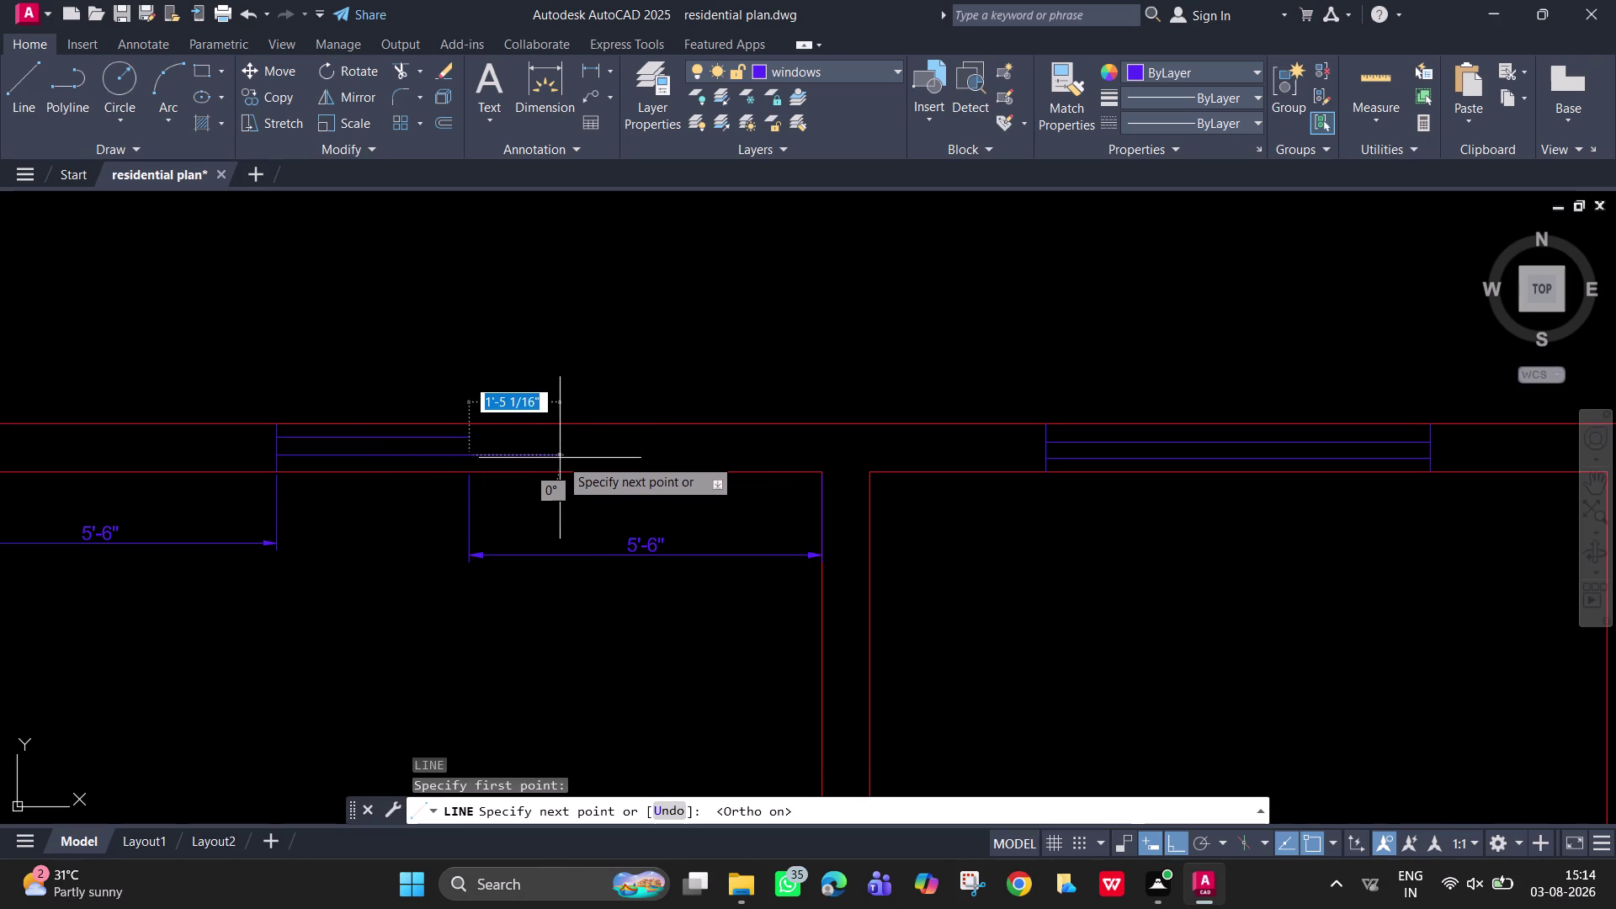
text(6)
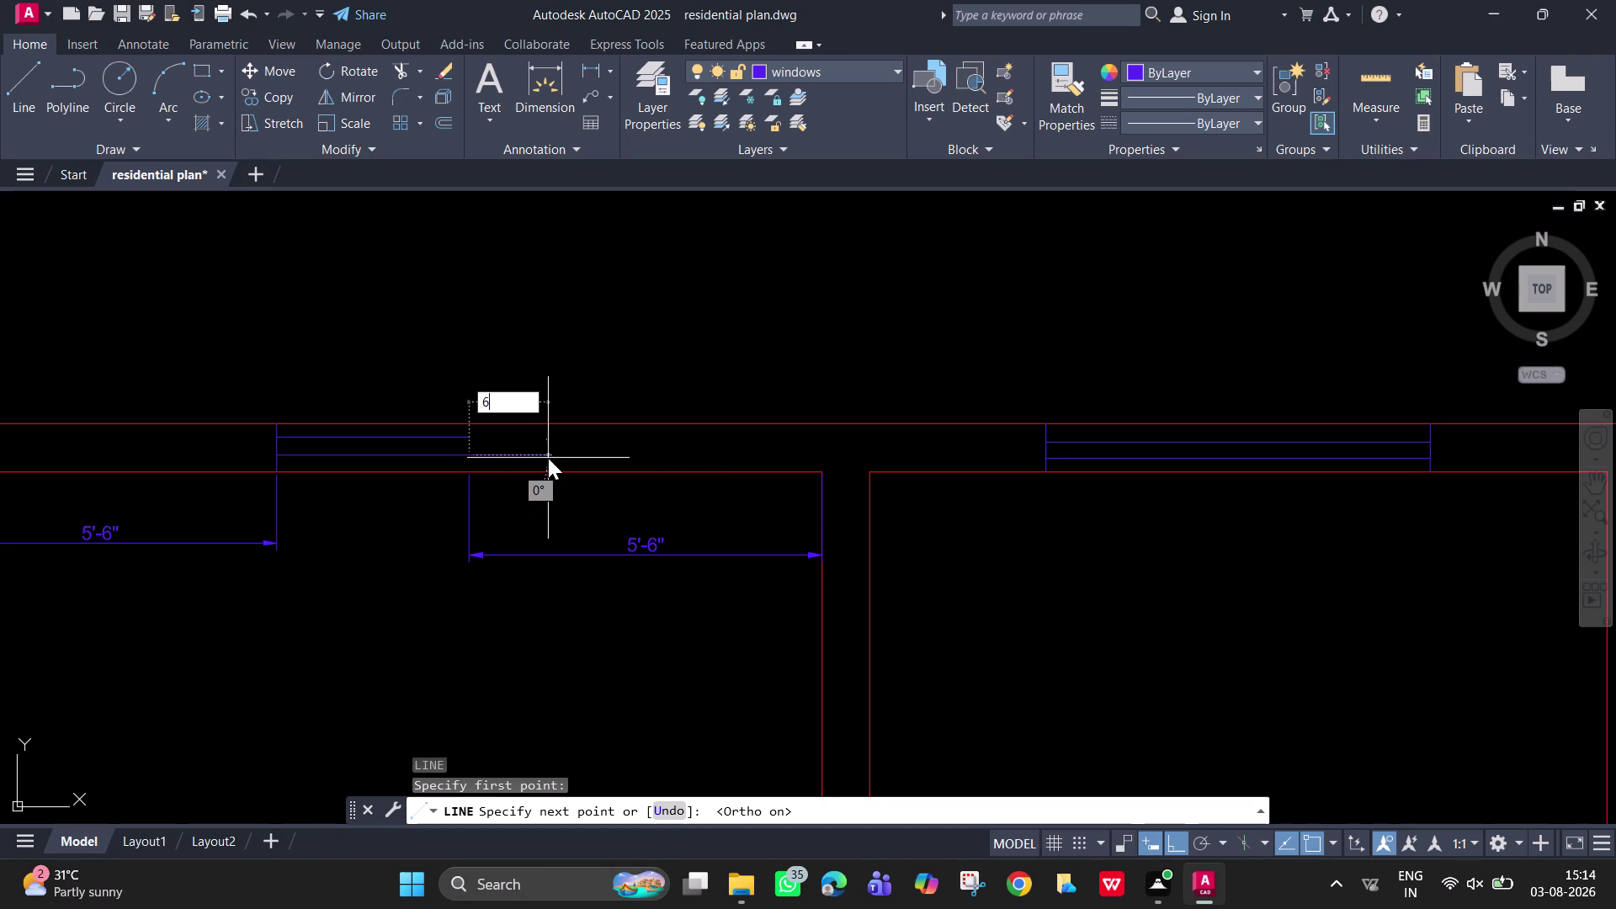
text(")
key(Return)
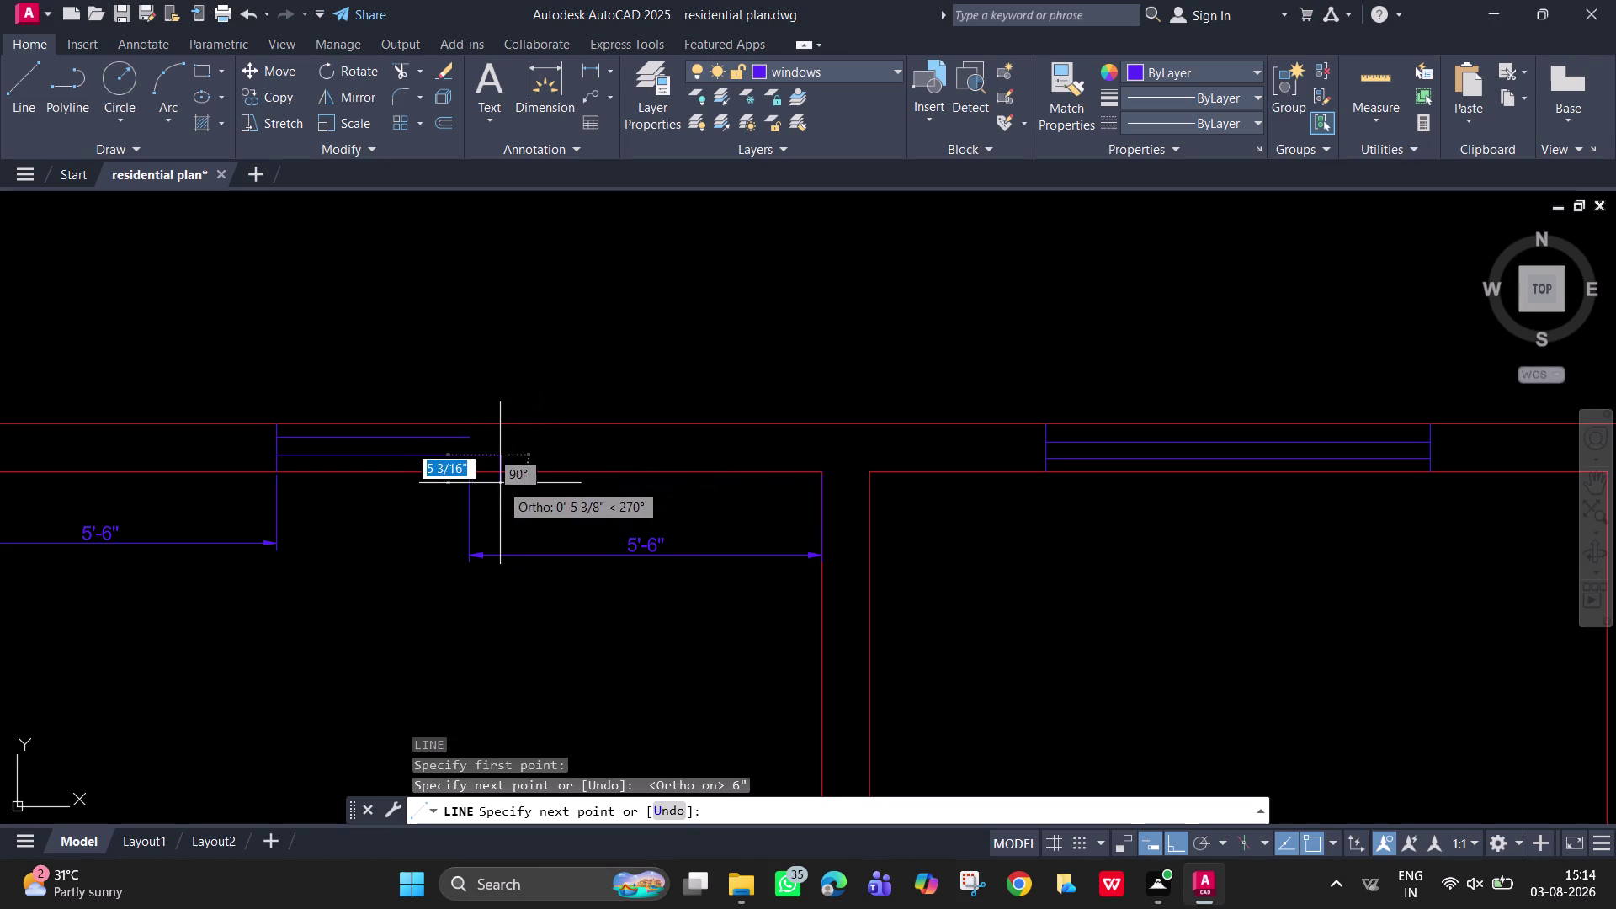
click(501, 470)
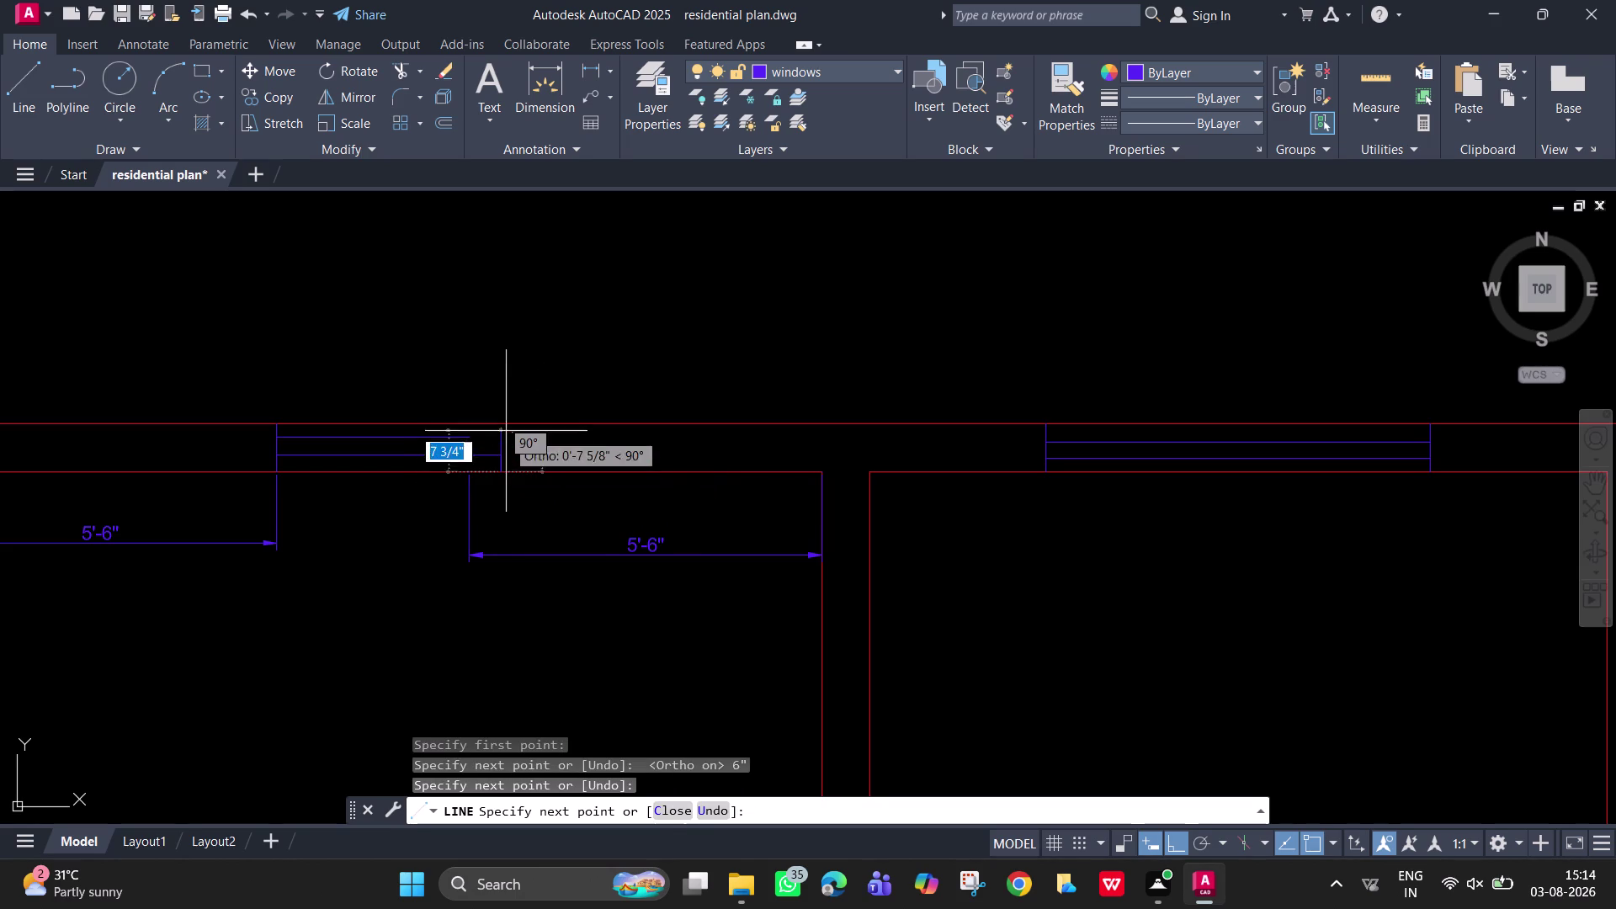
click(500, 425)
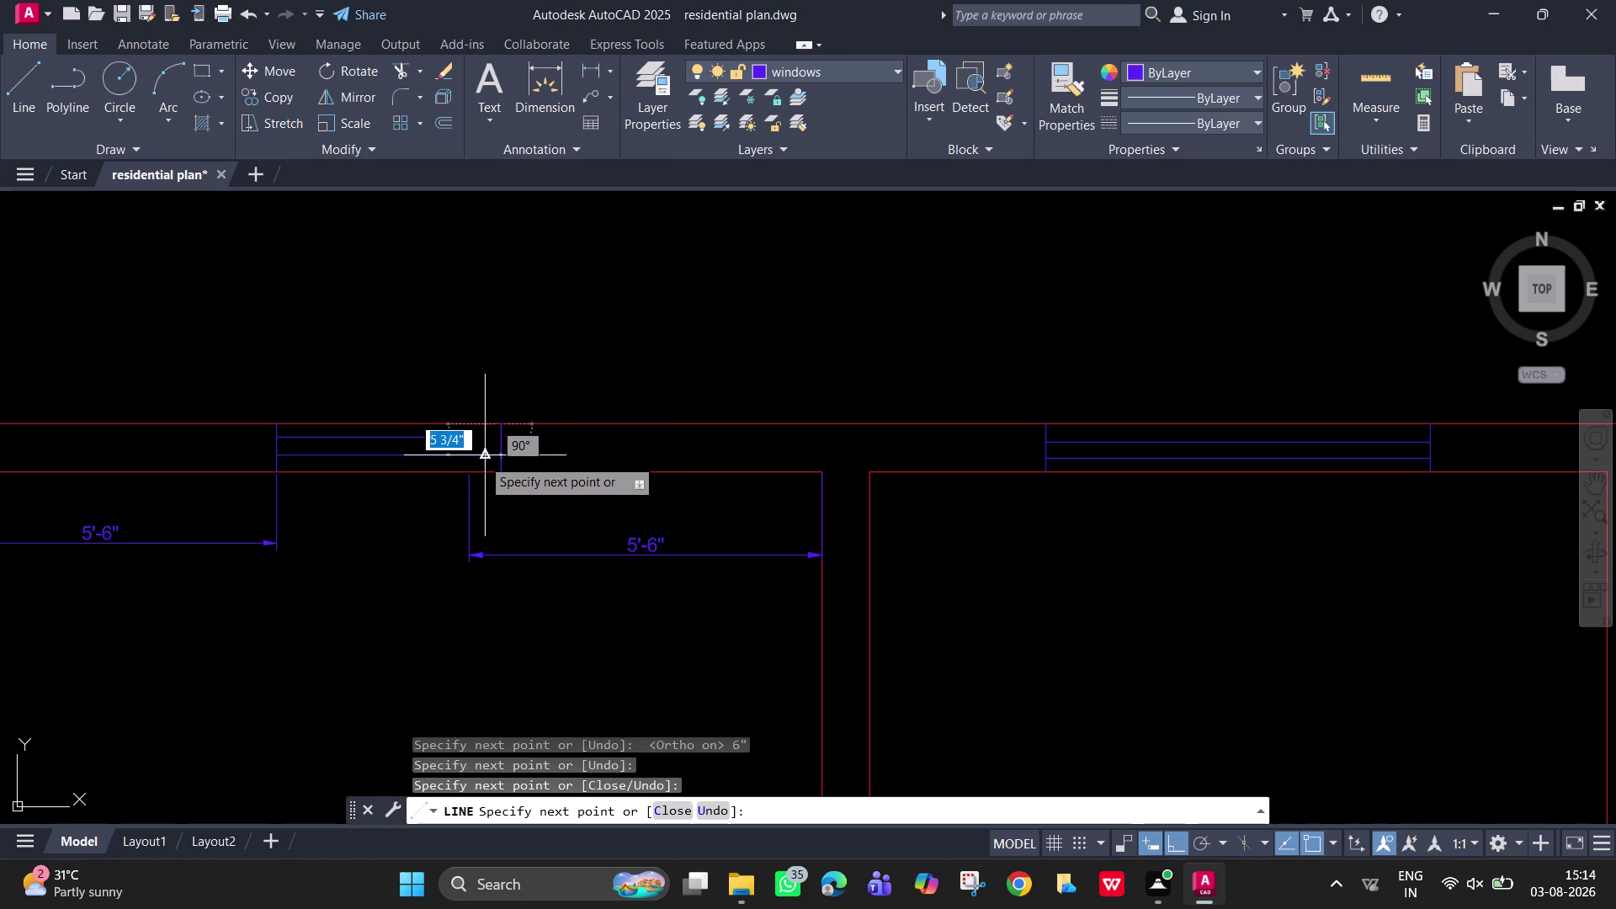
key(Escape)
Extend the window line to the new frame line.
text(ex)
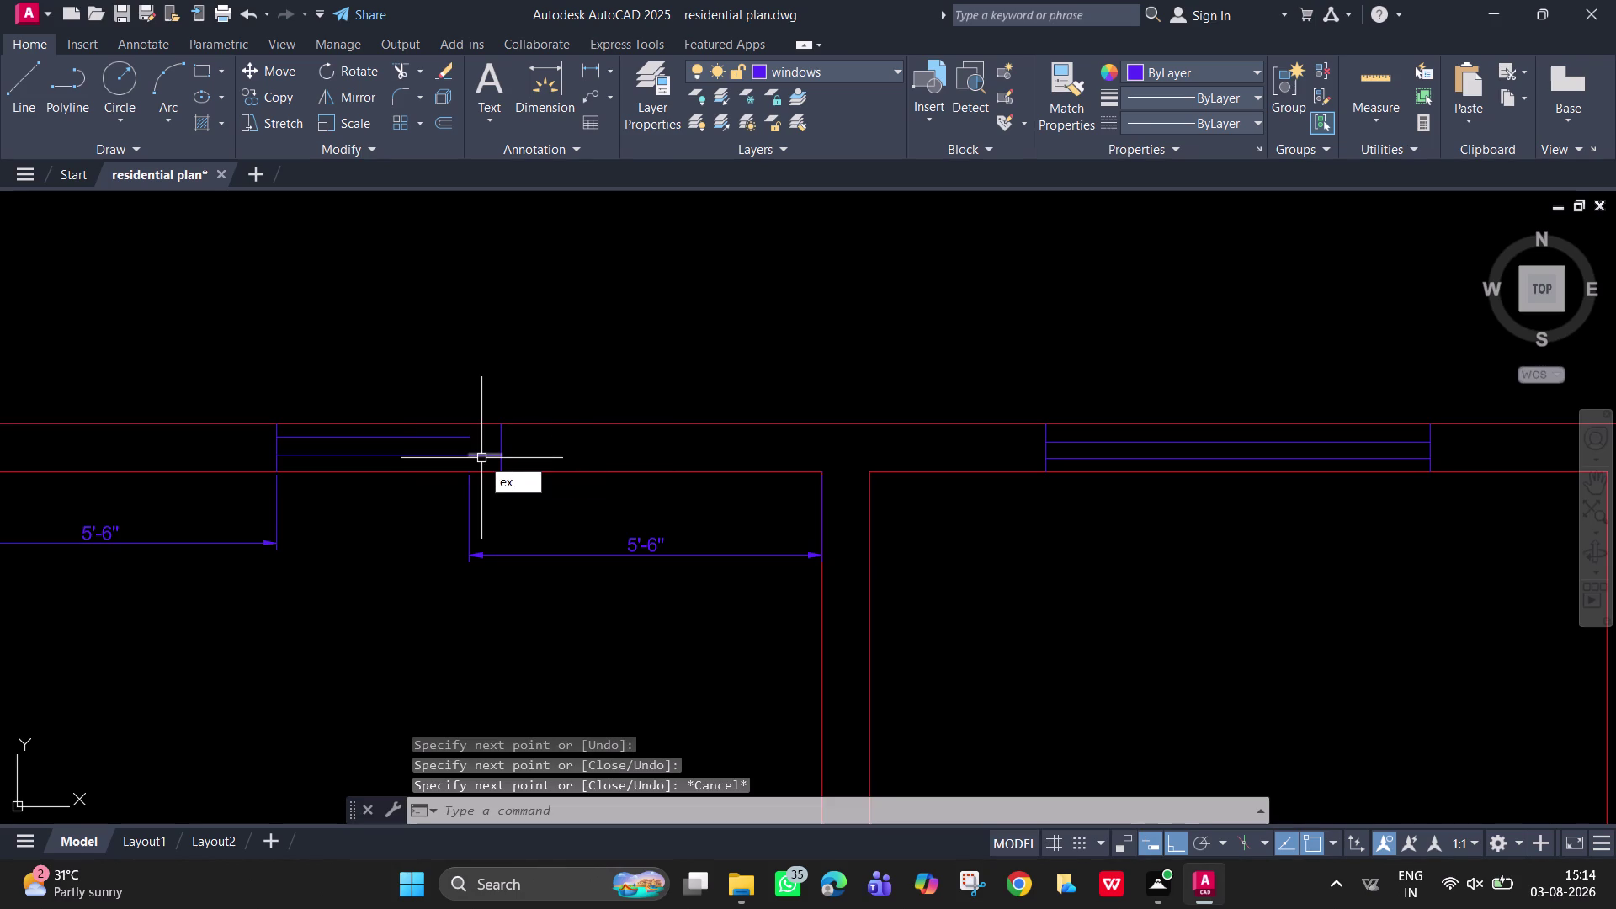
key(Return)
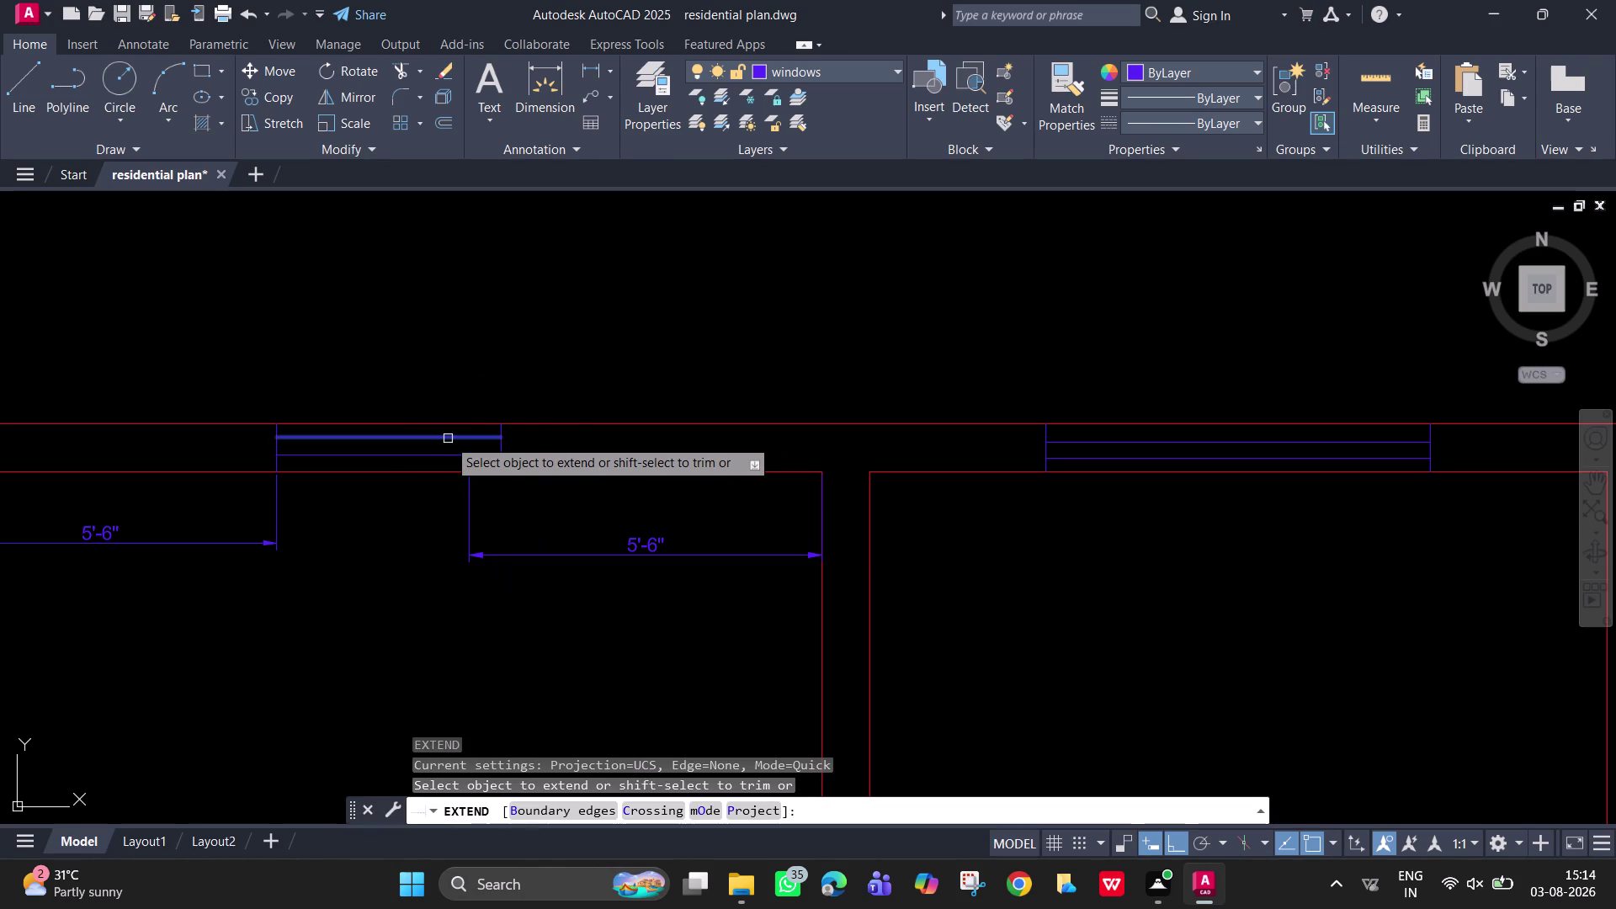
click(447, 438)
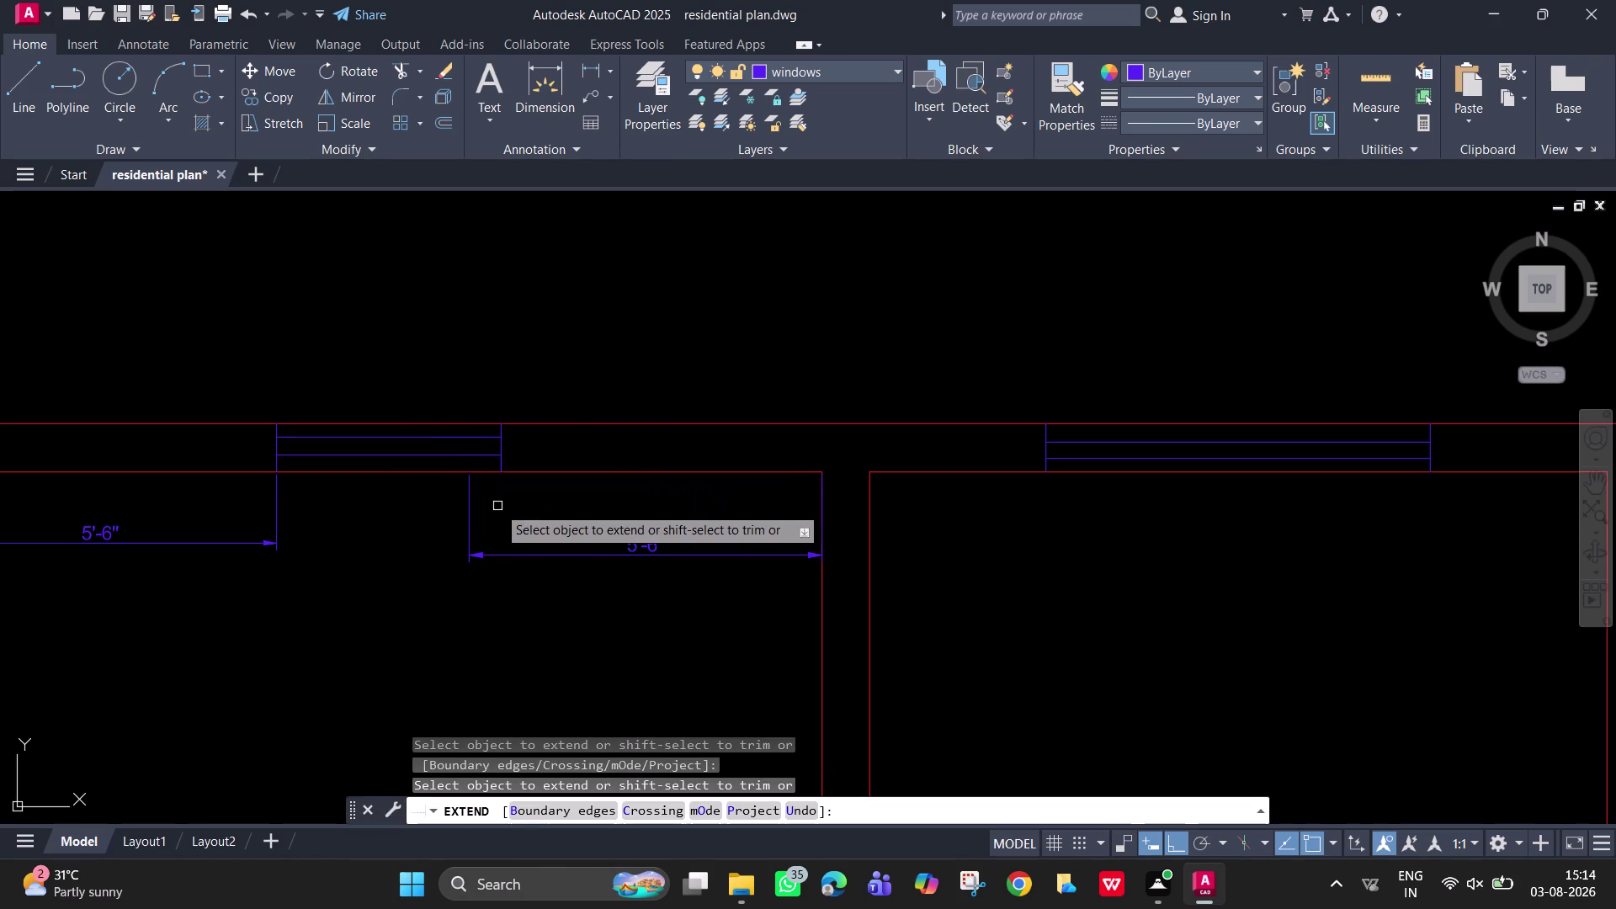
key(Escape)
Join the three lines at the window corner into one polyline.
scroll(up, 3)
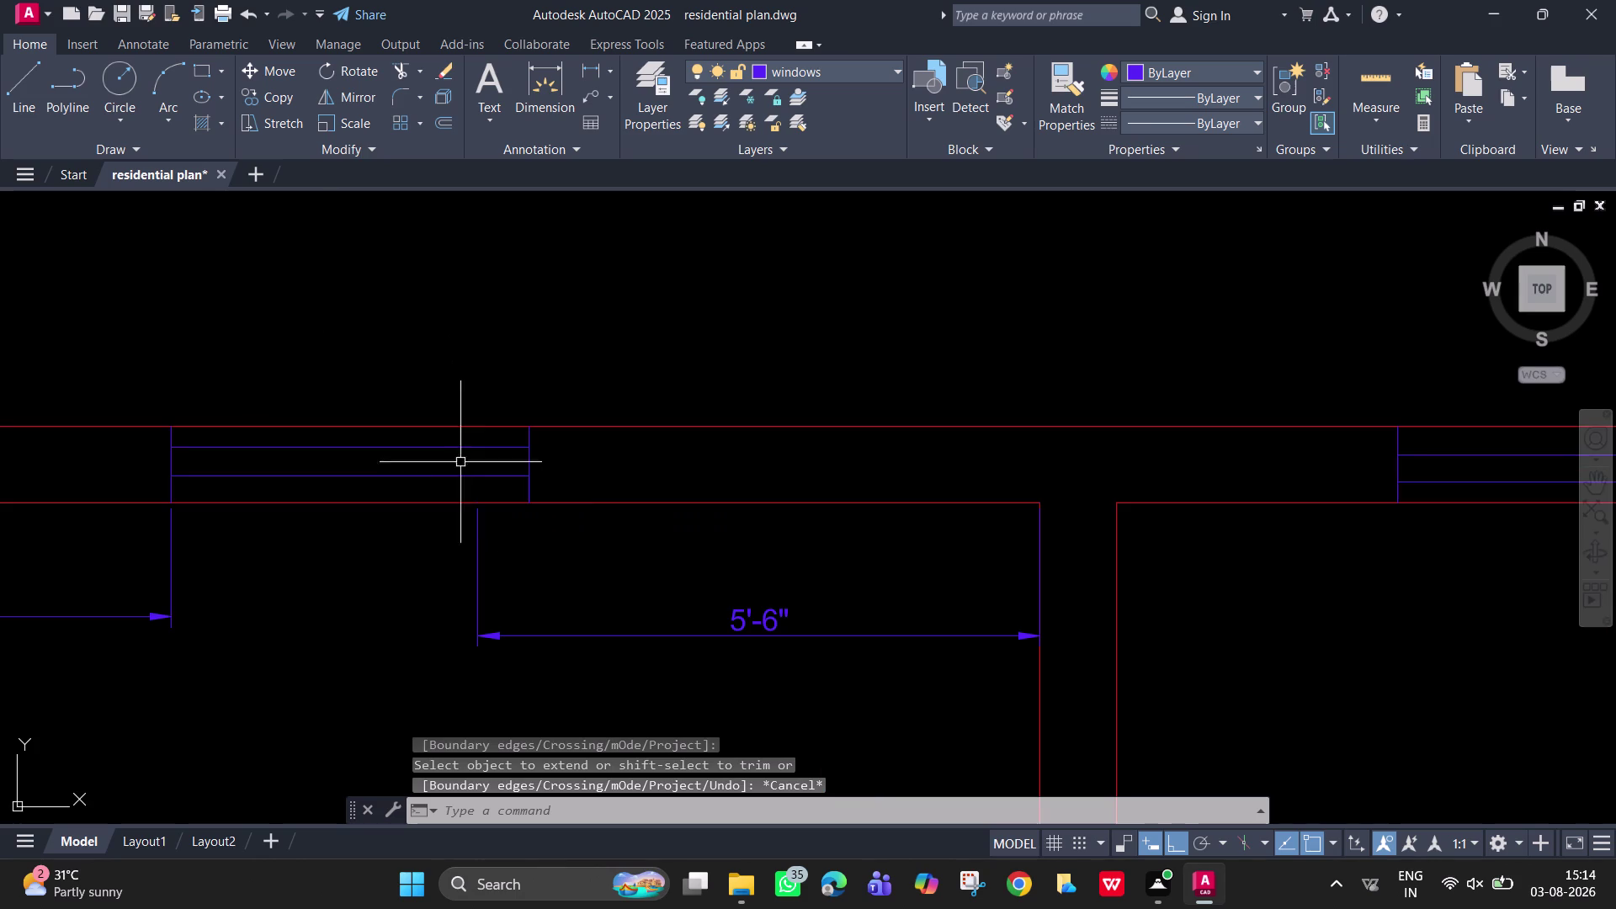
click(550, 476)
click(519, 460)
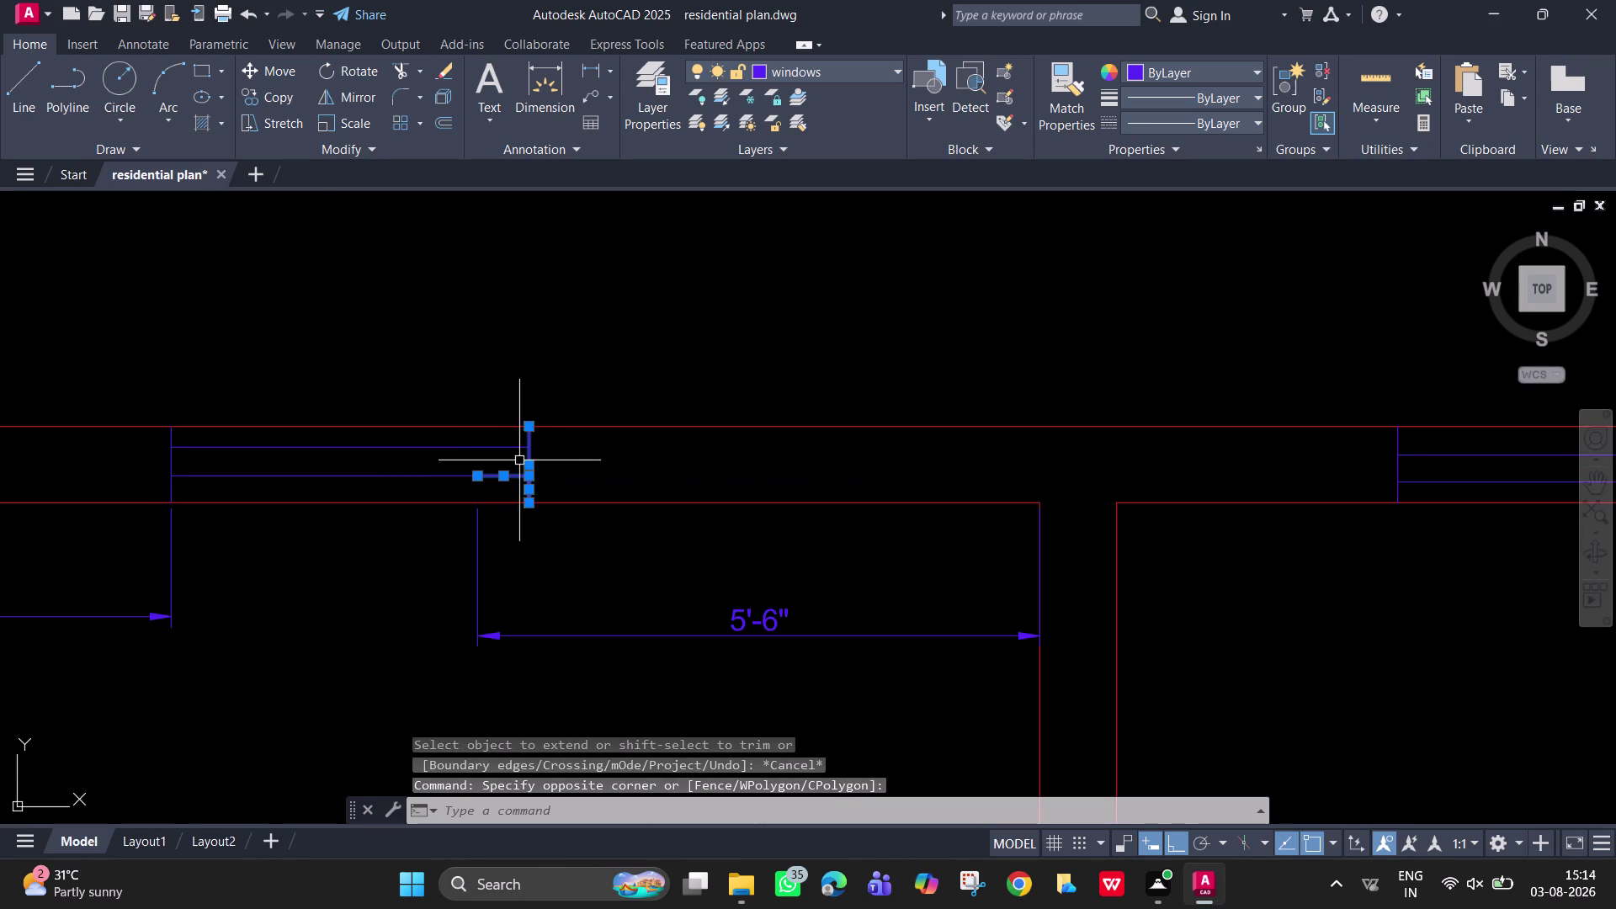
click(531, 449)
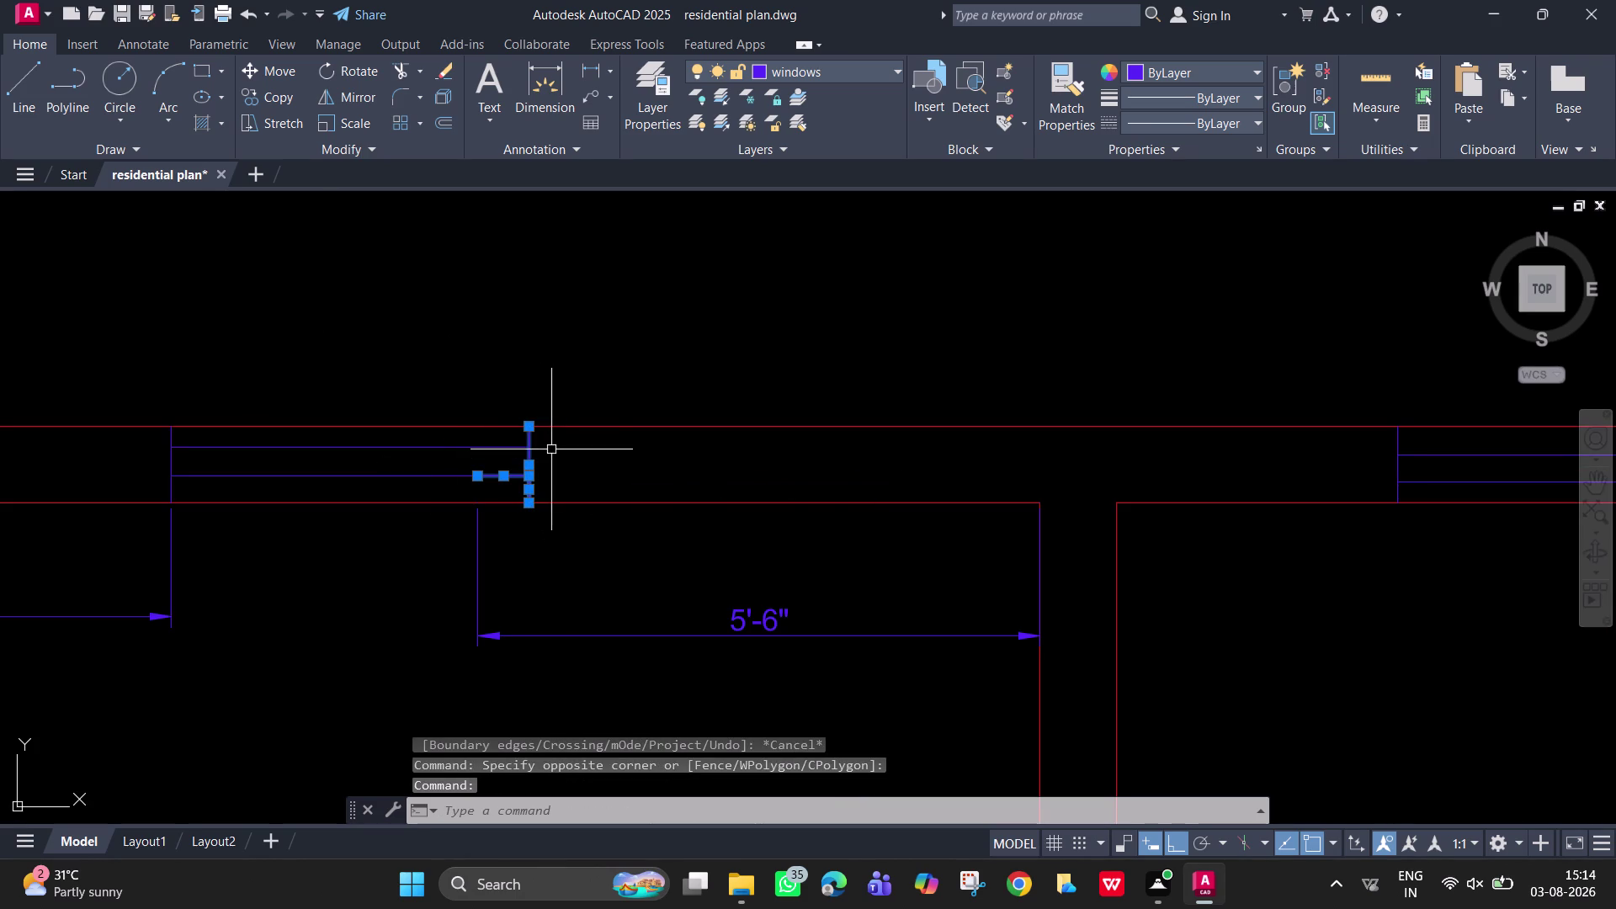
key(j)
key(Return)
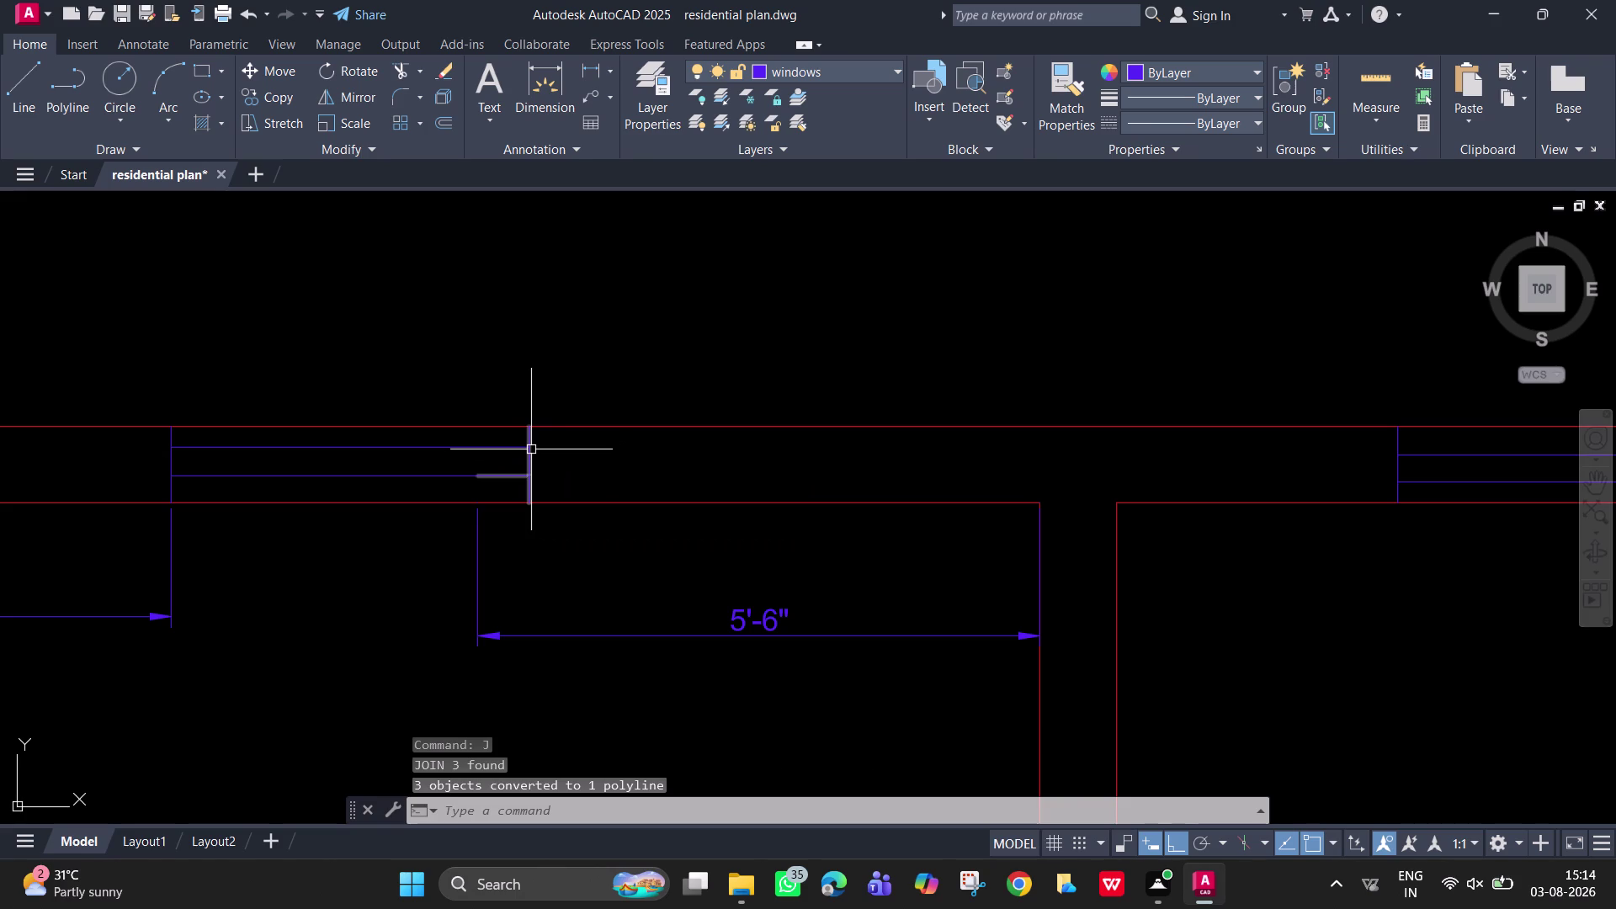
Join the window line with the frame line, then attempt joining the upper window line.
click(462, 476)
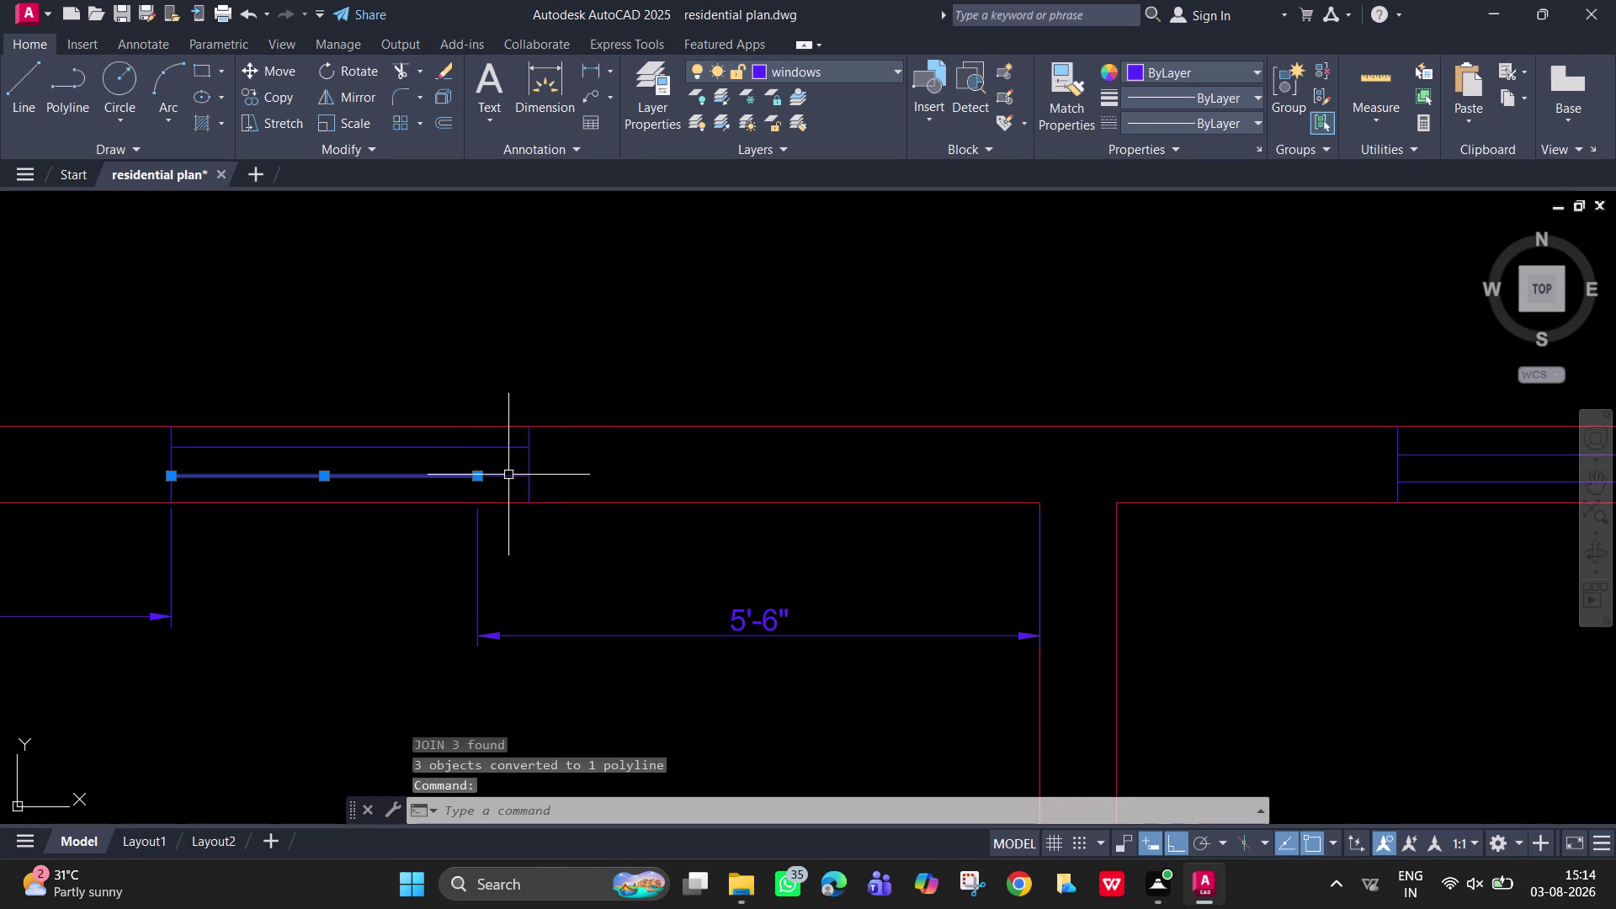
click(510, 475)
key(j)
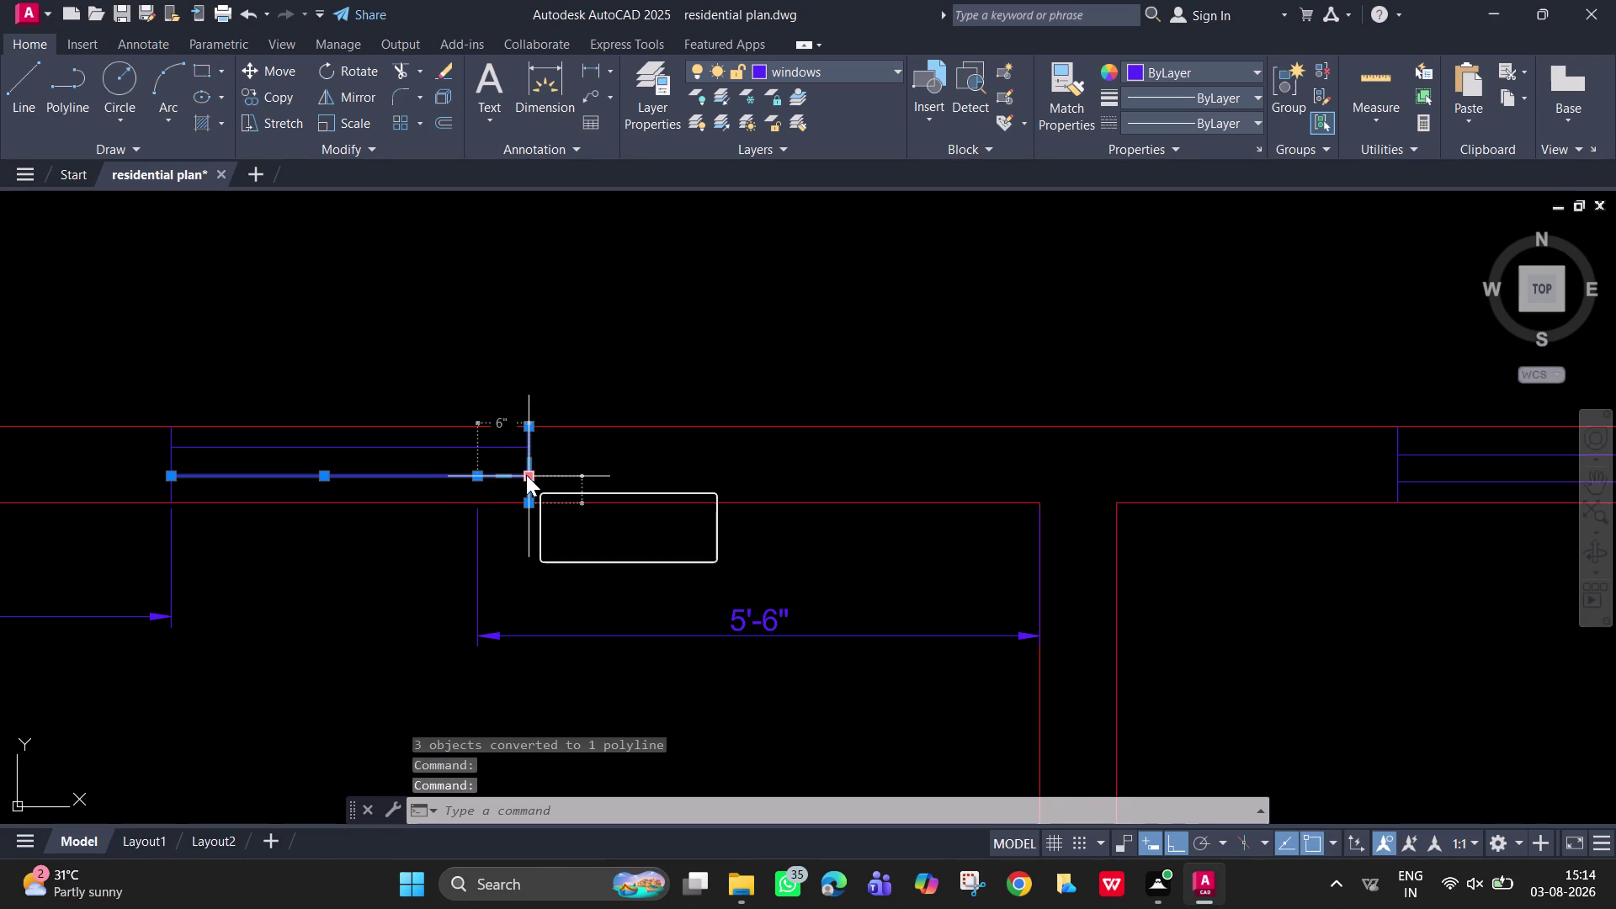
key(Return)
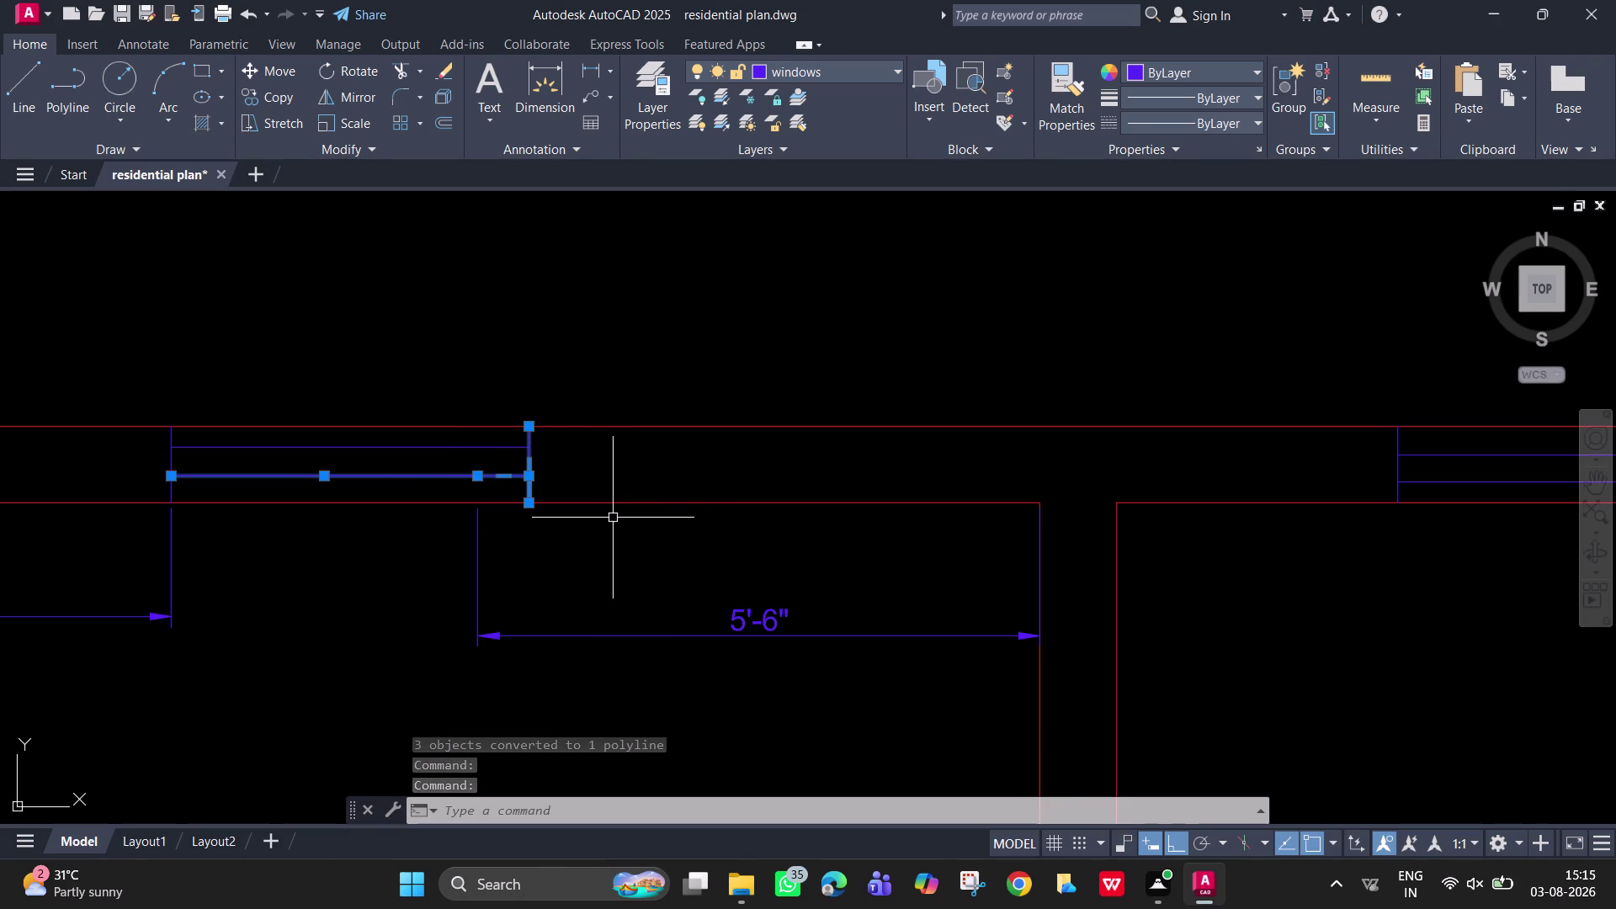
key(j)
key(Return)
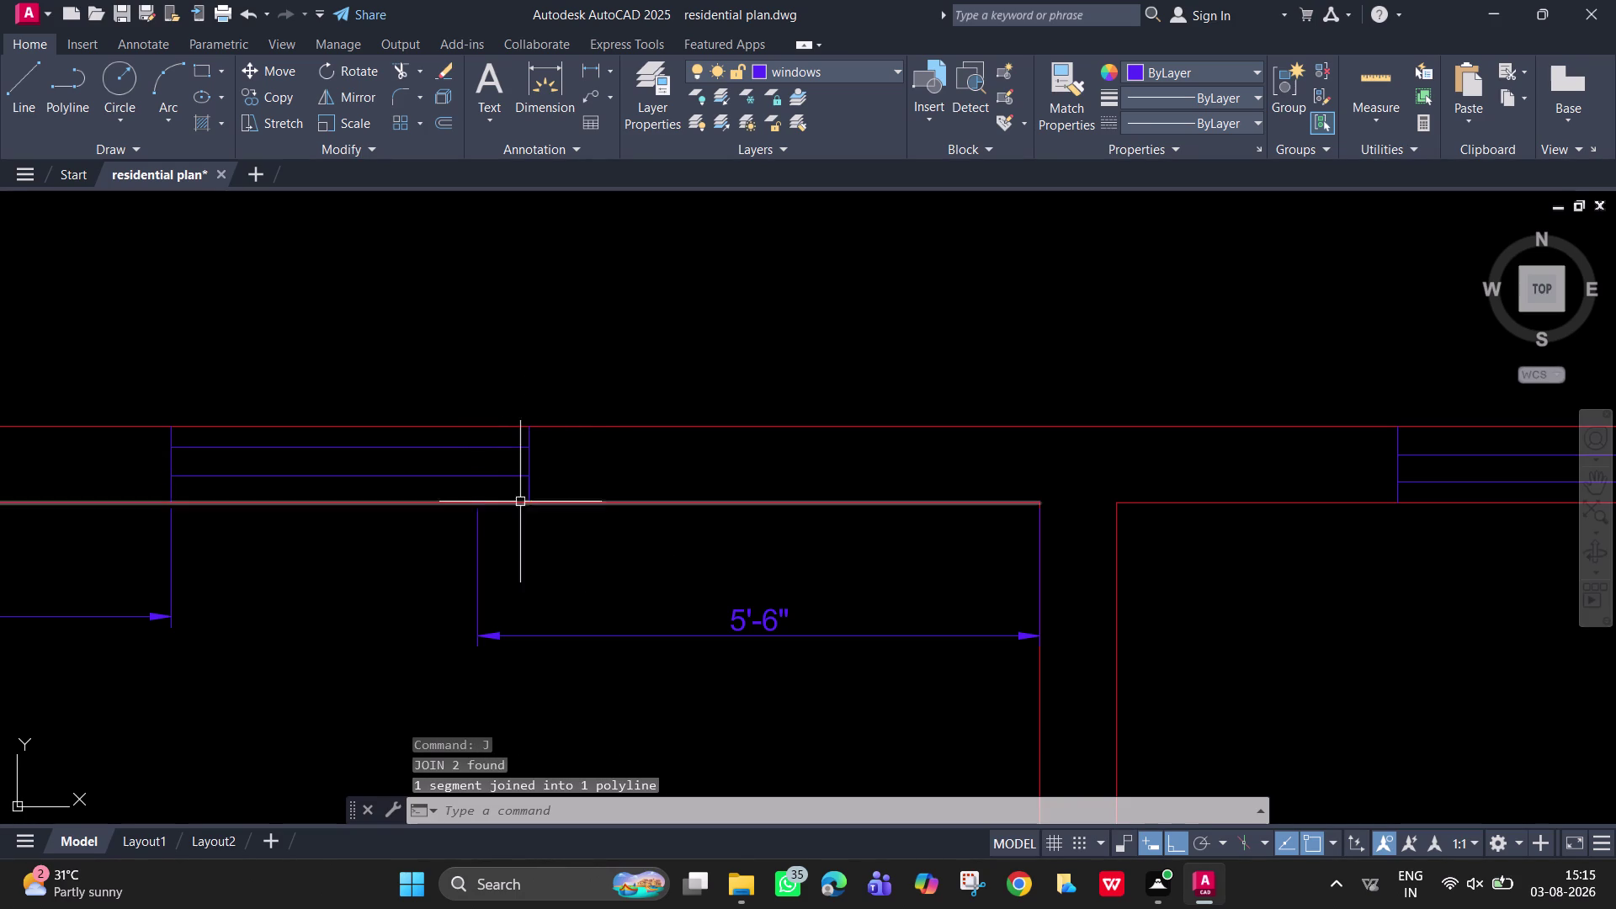
click(531, 436)
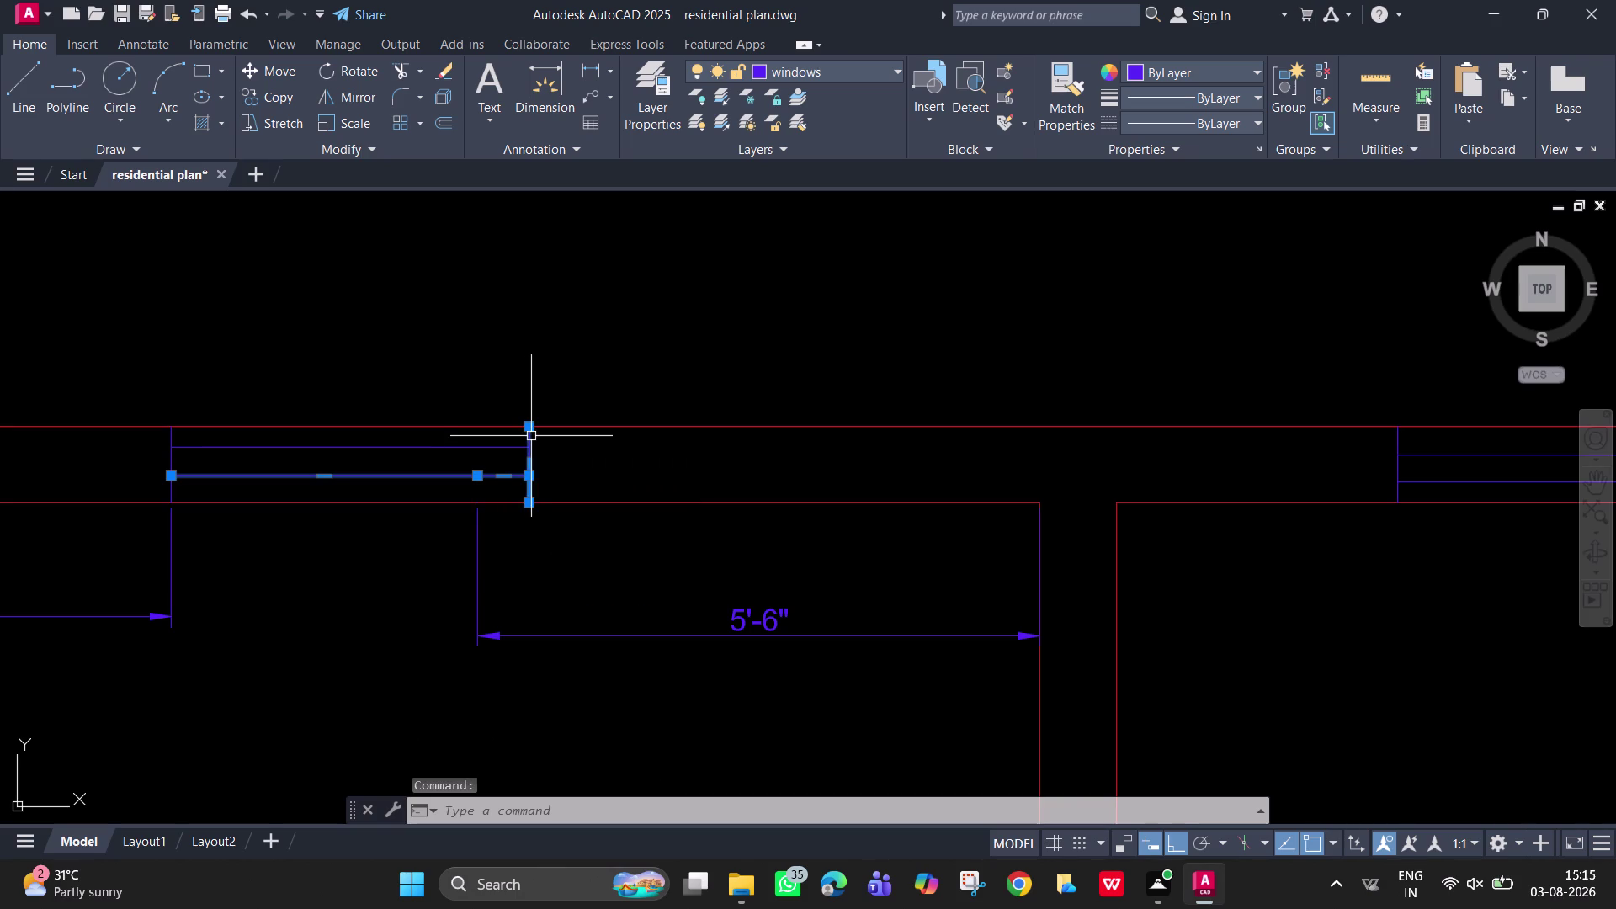
click(500, 446)
key(j)
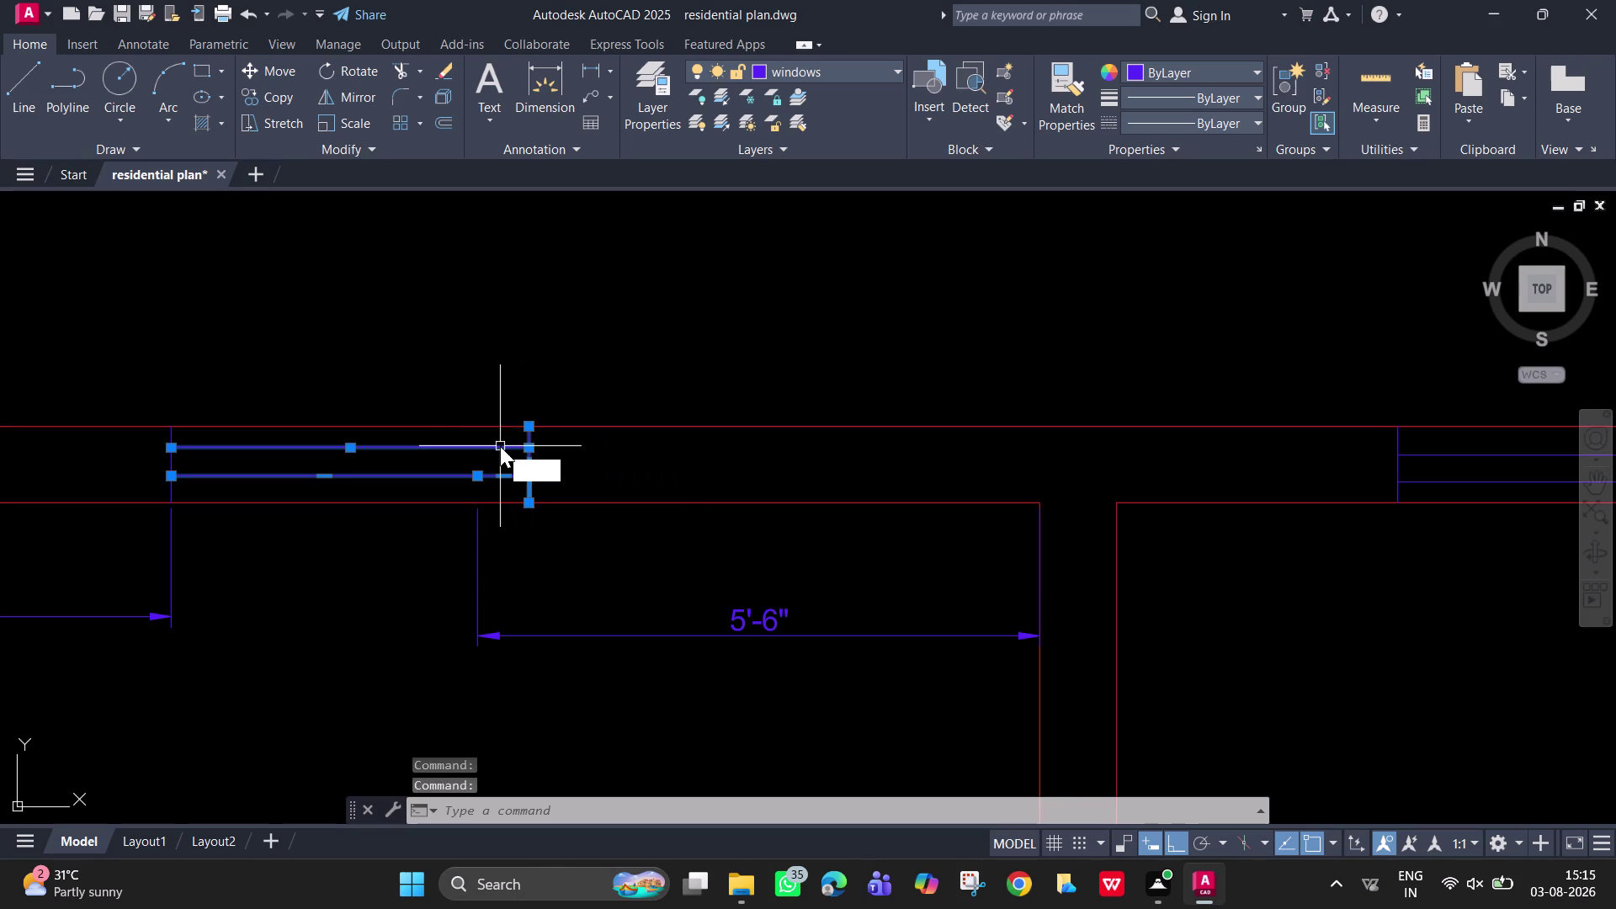
key(Return)
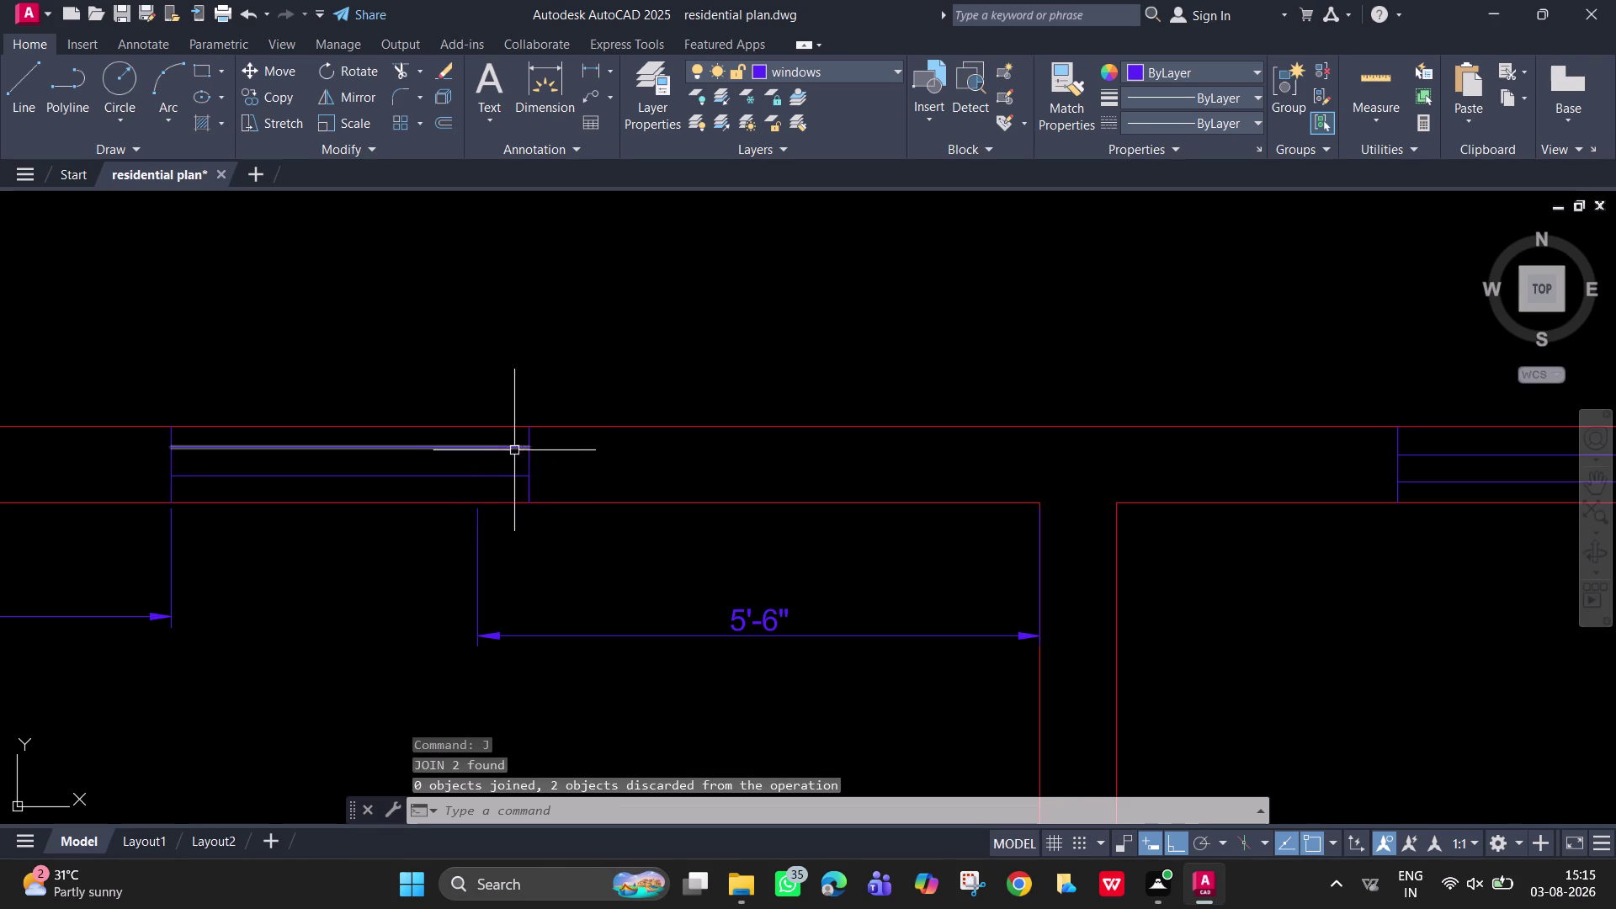
scroll(down, 3)
Delete an unwanted line near the window's left end.
middle_drag(338, 591, 415, 587)
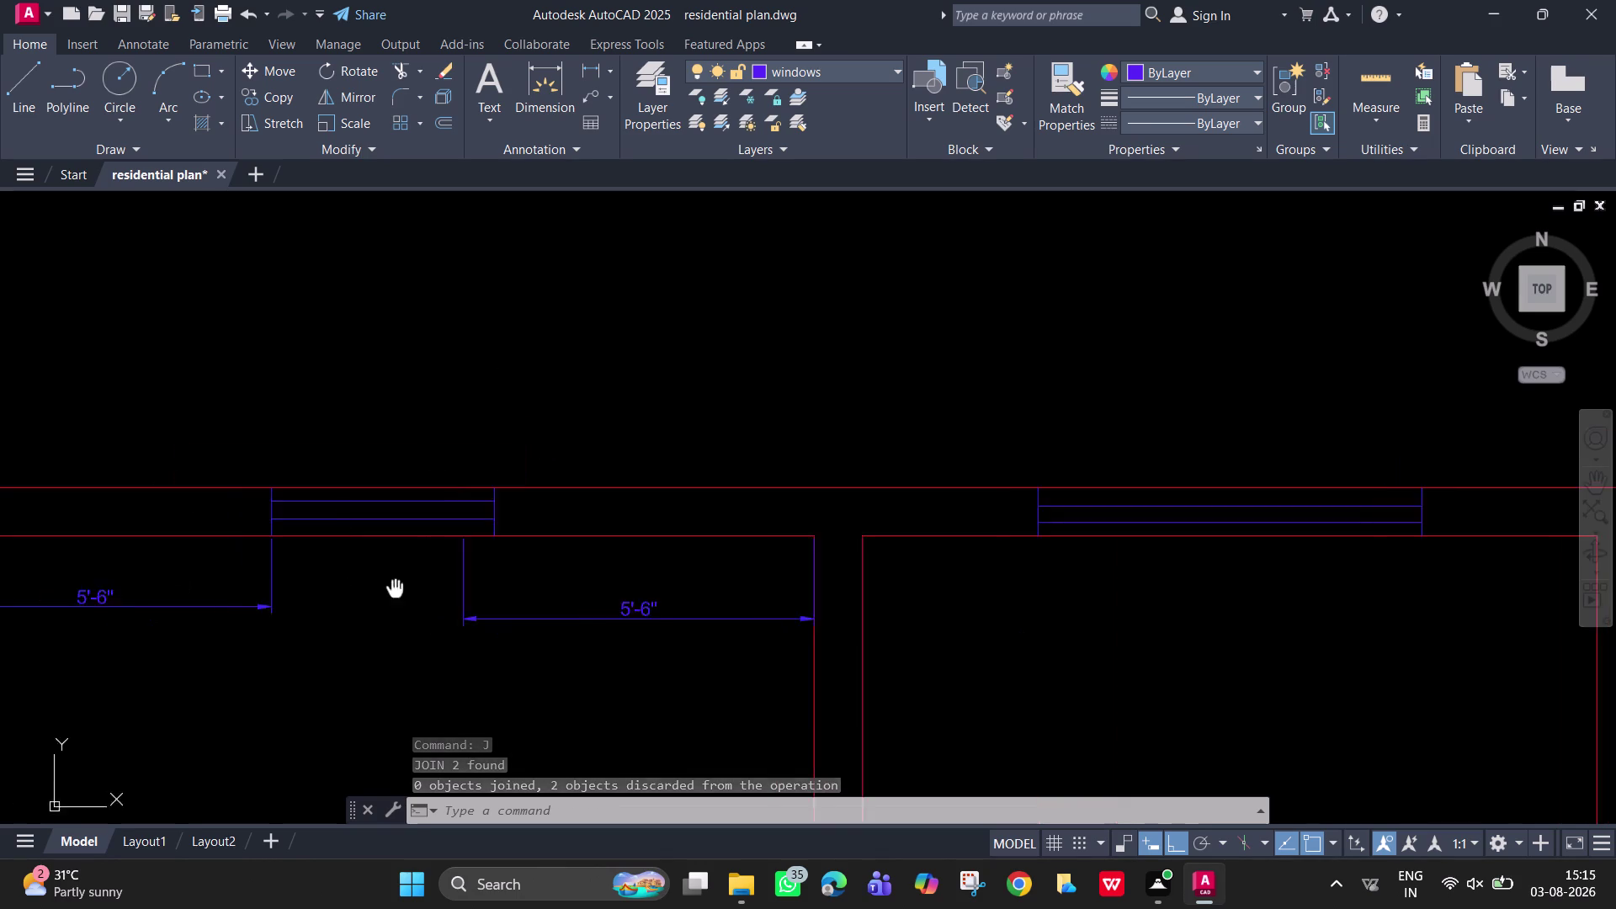
middle_drag(415, 588, 429, 583)
scroll(up, 3)
click(328, 525)
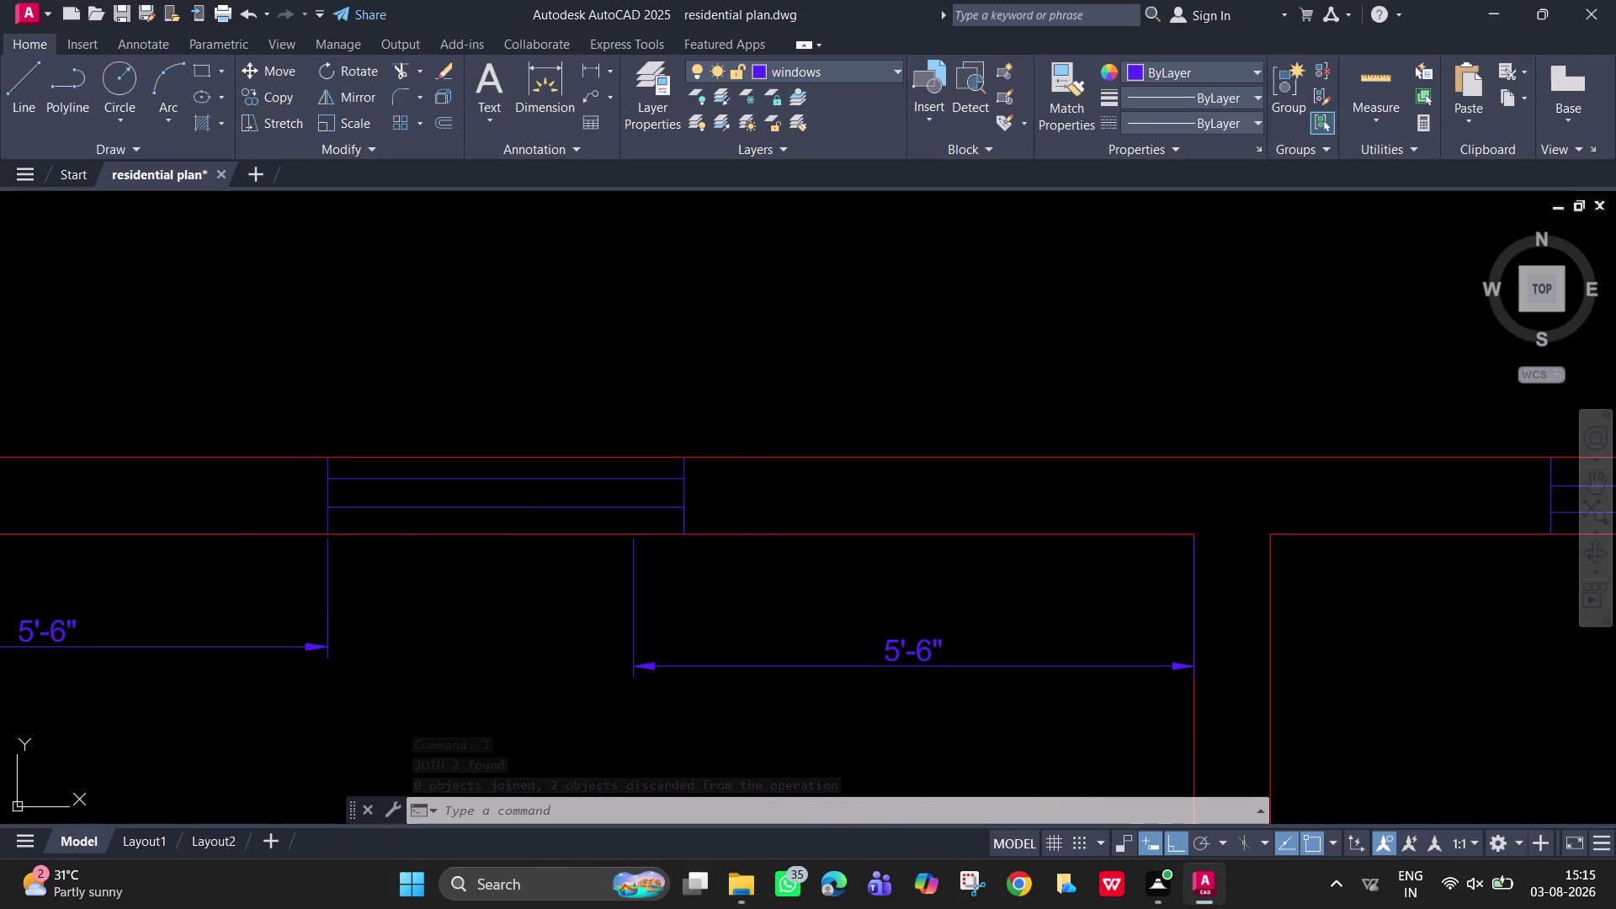
key(Delete)
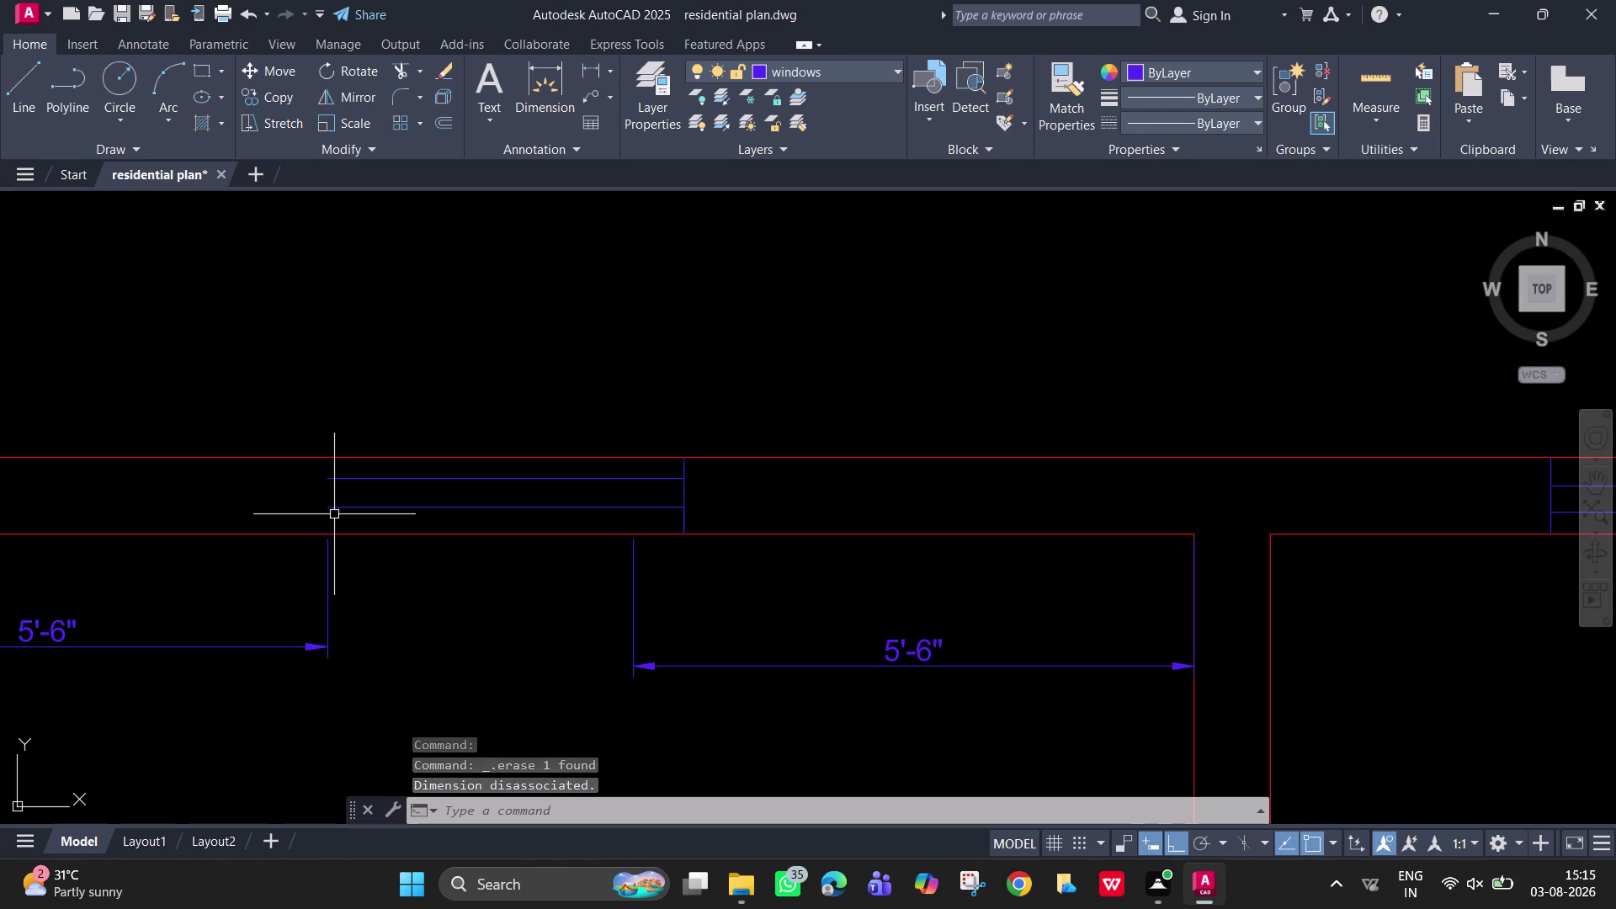
Draw a 6" vertical frame line closing the window's left end.
key(l)
key(Return)
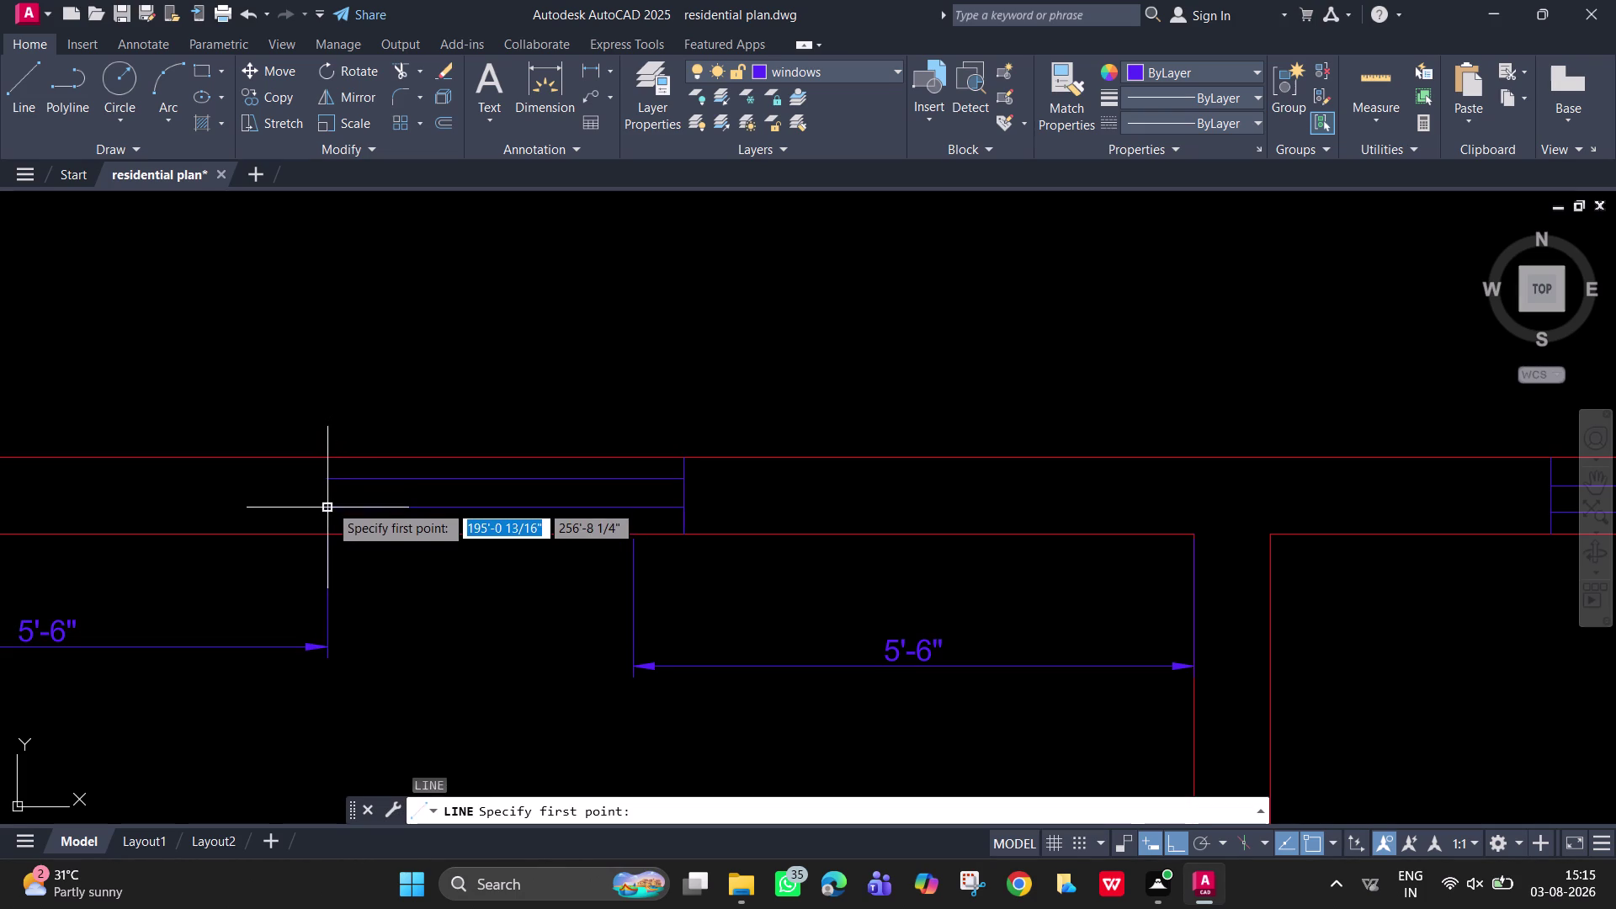
click(329, 504)
text(6)
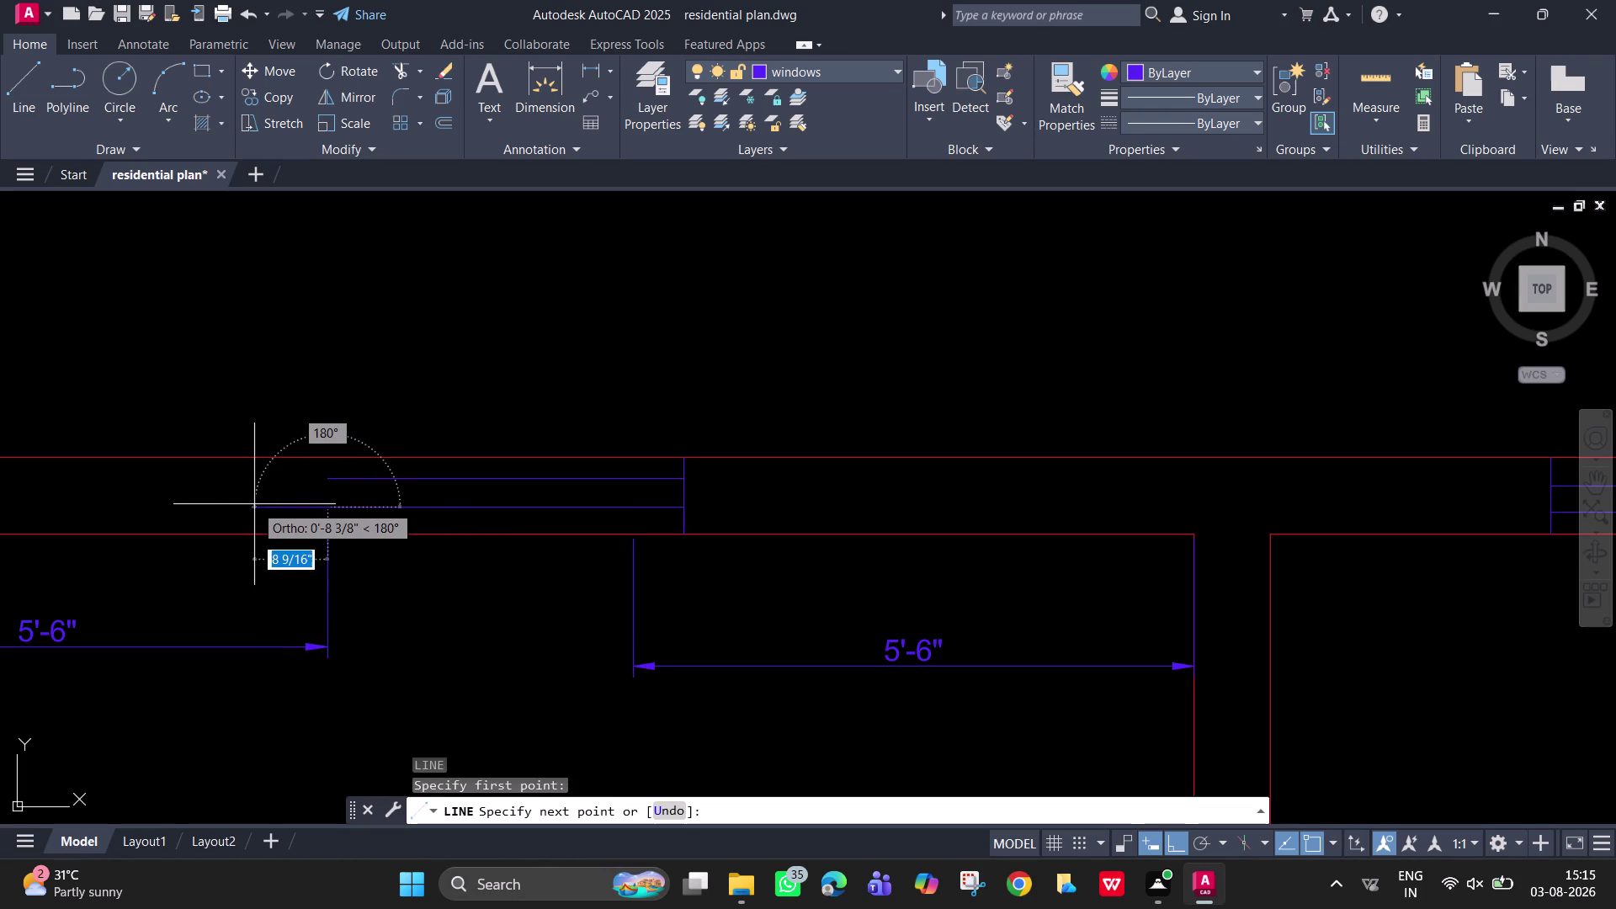
text(")
key(Return)
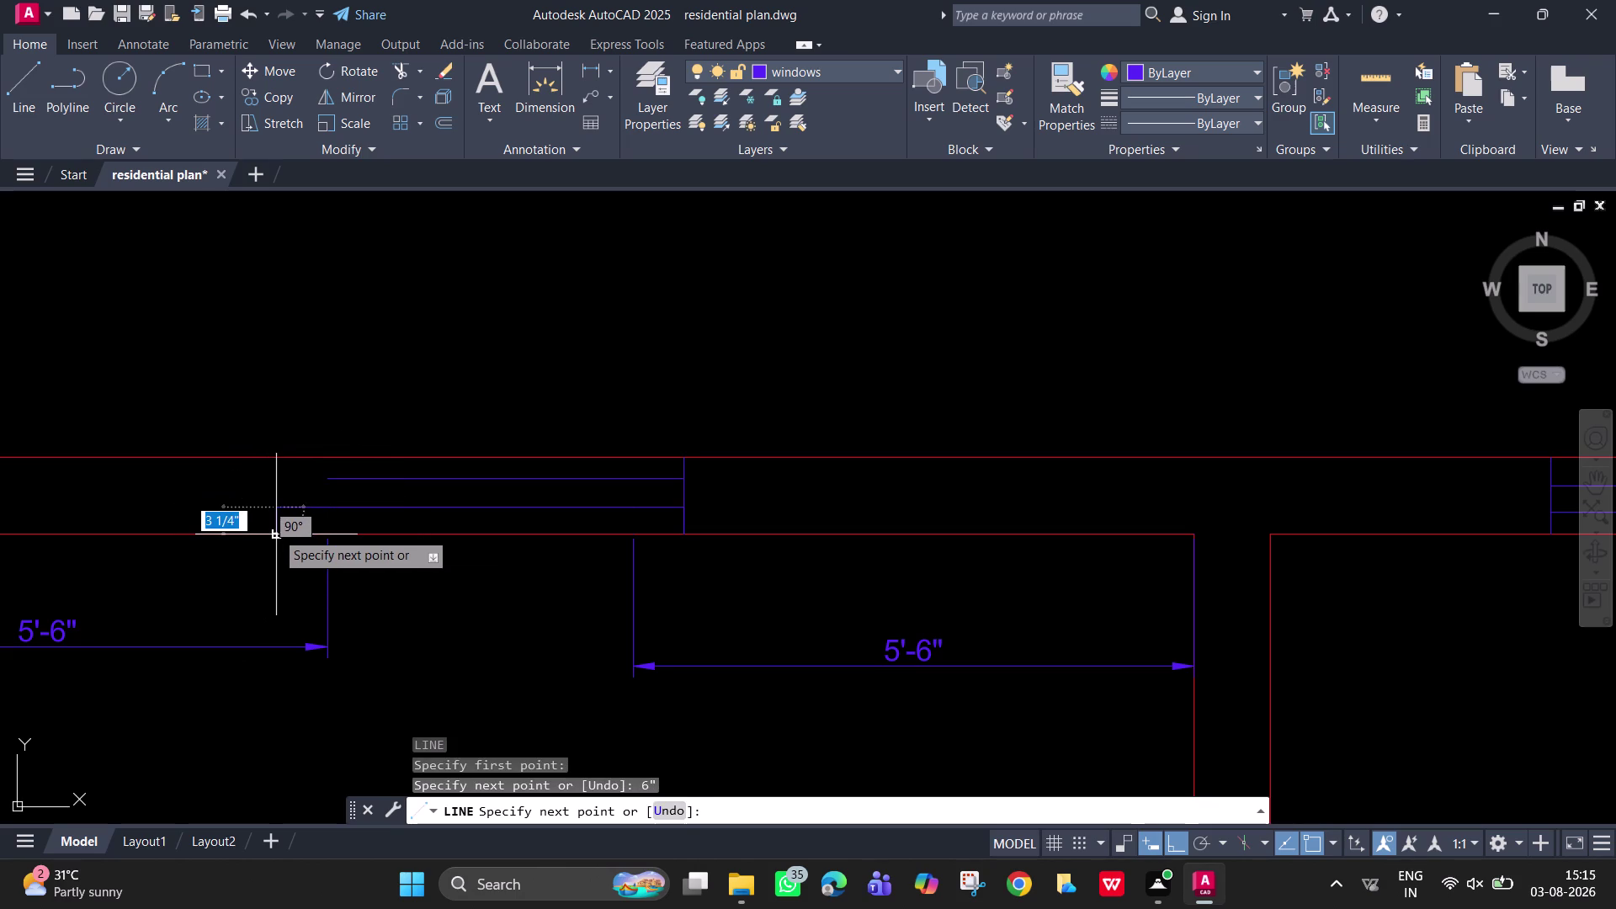
click(275, 531)
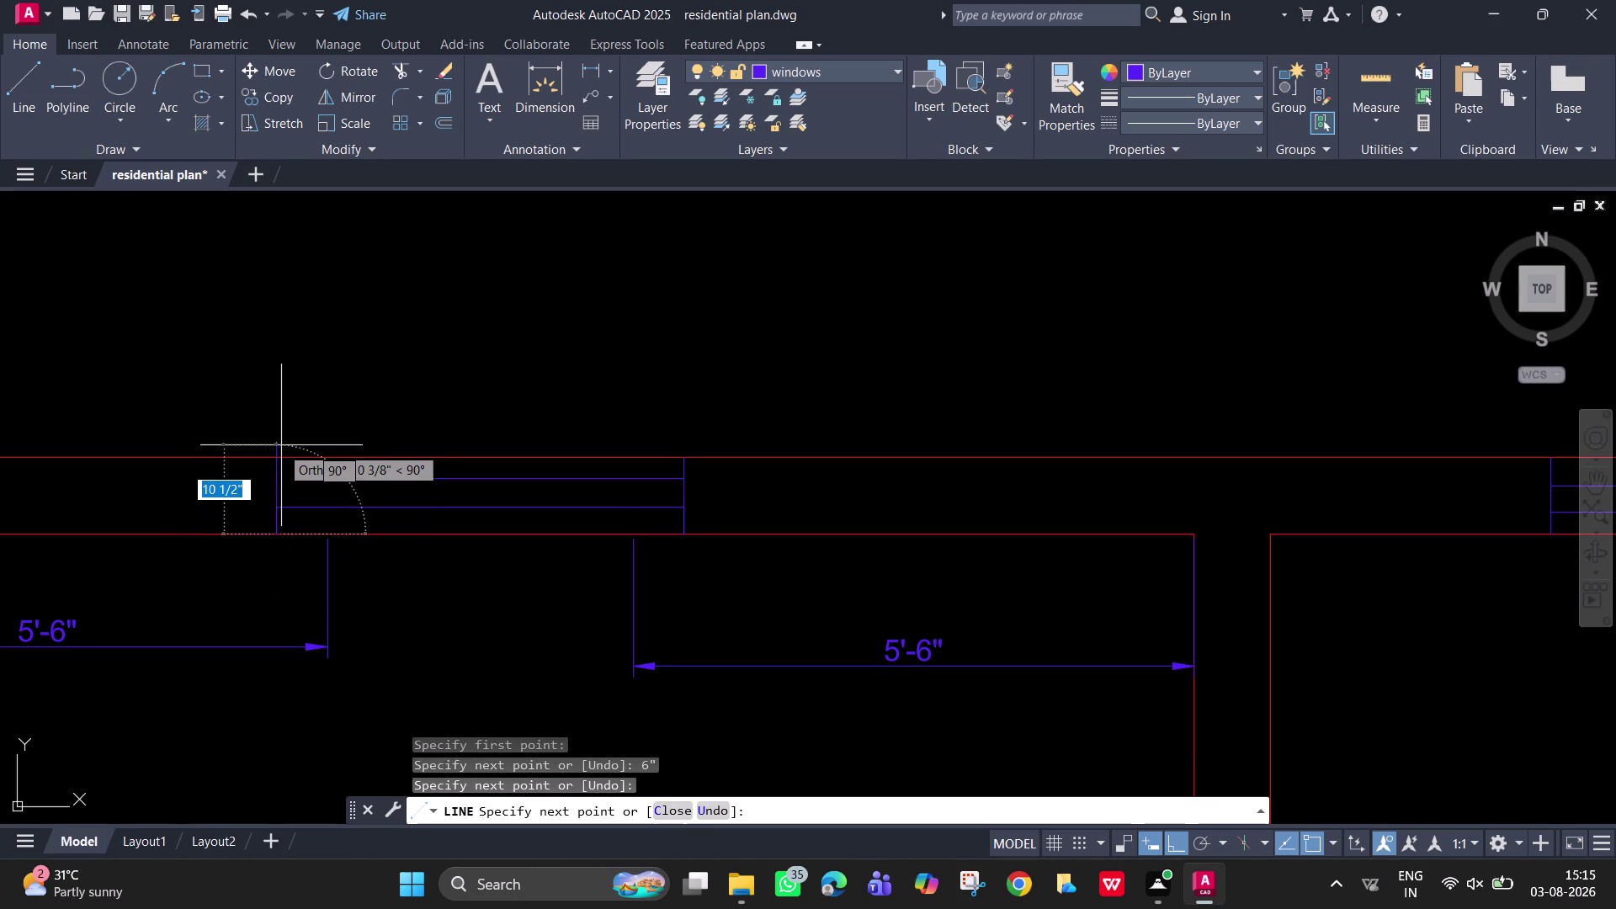
click(277, 457)
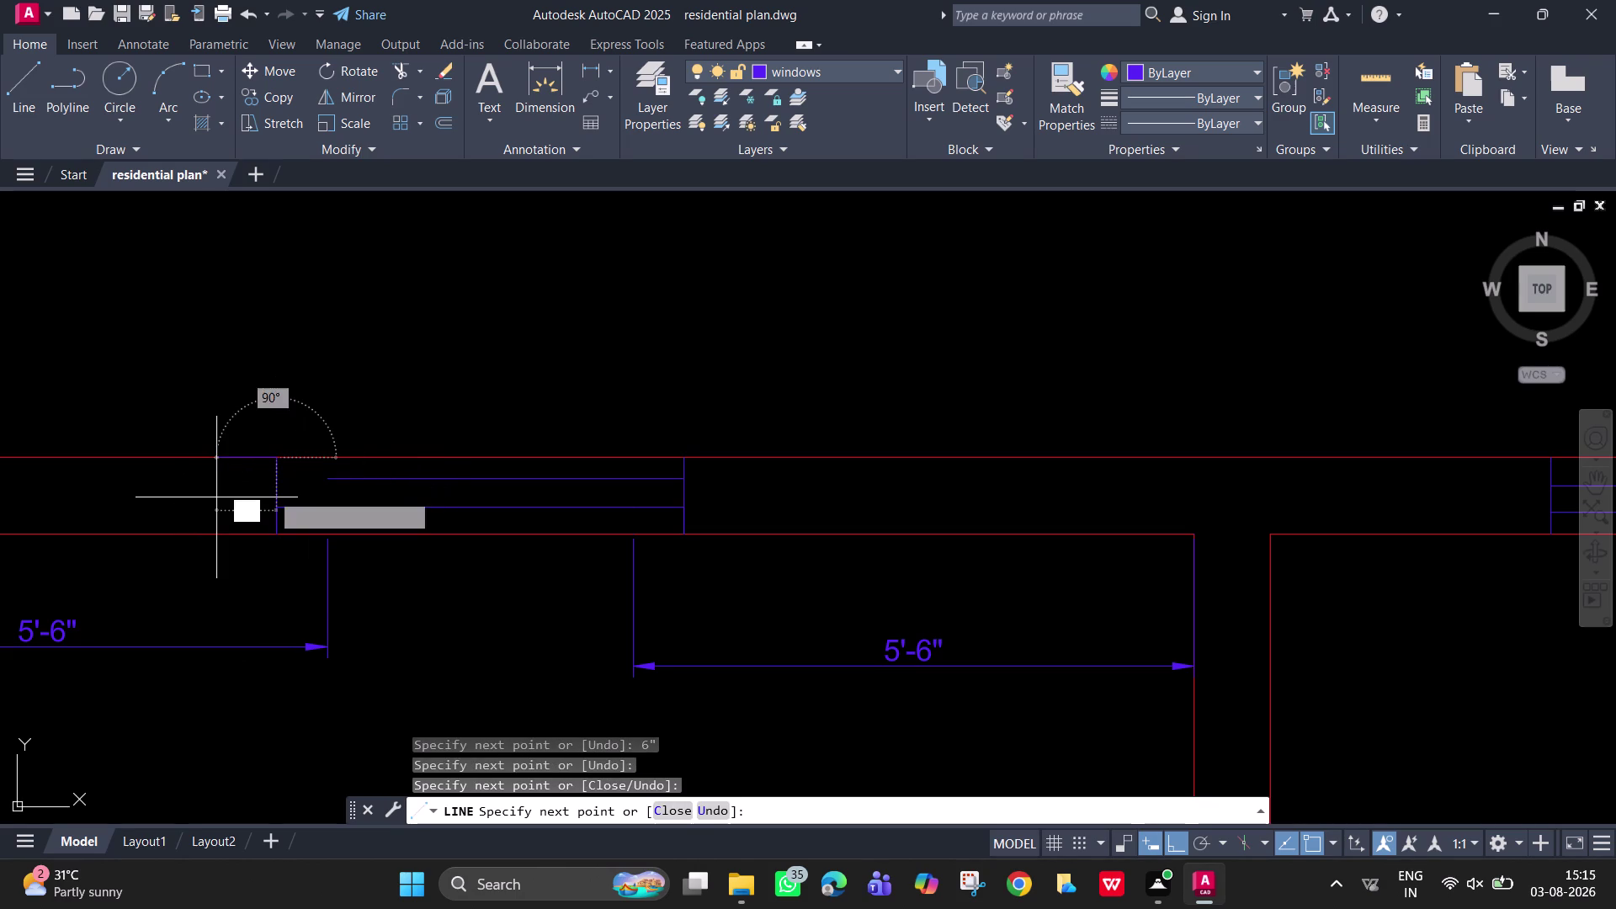
key(space)
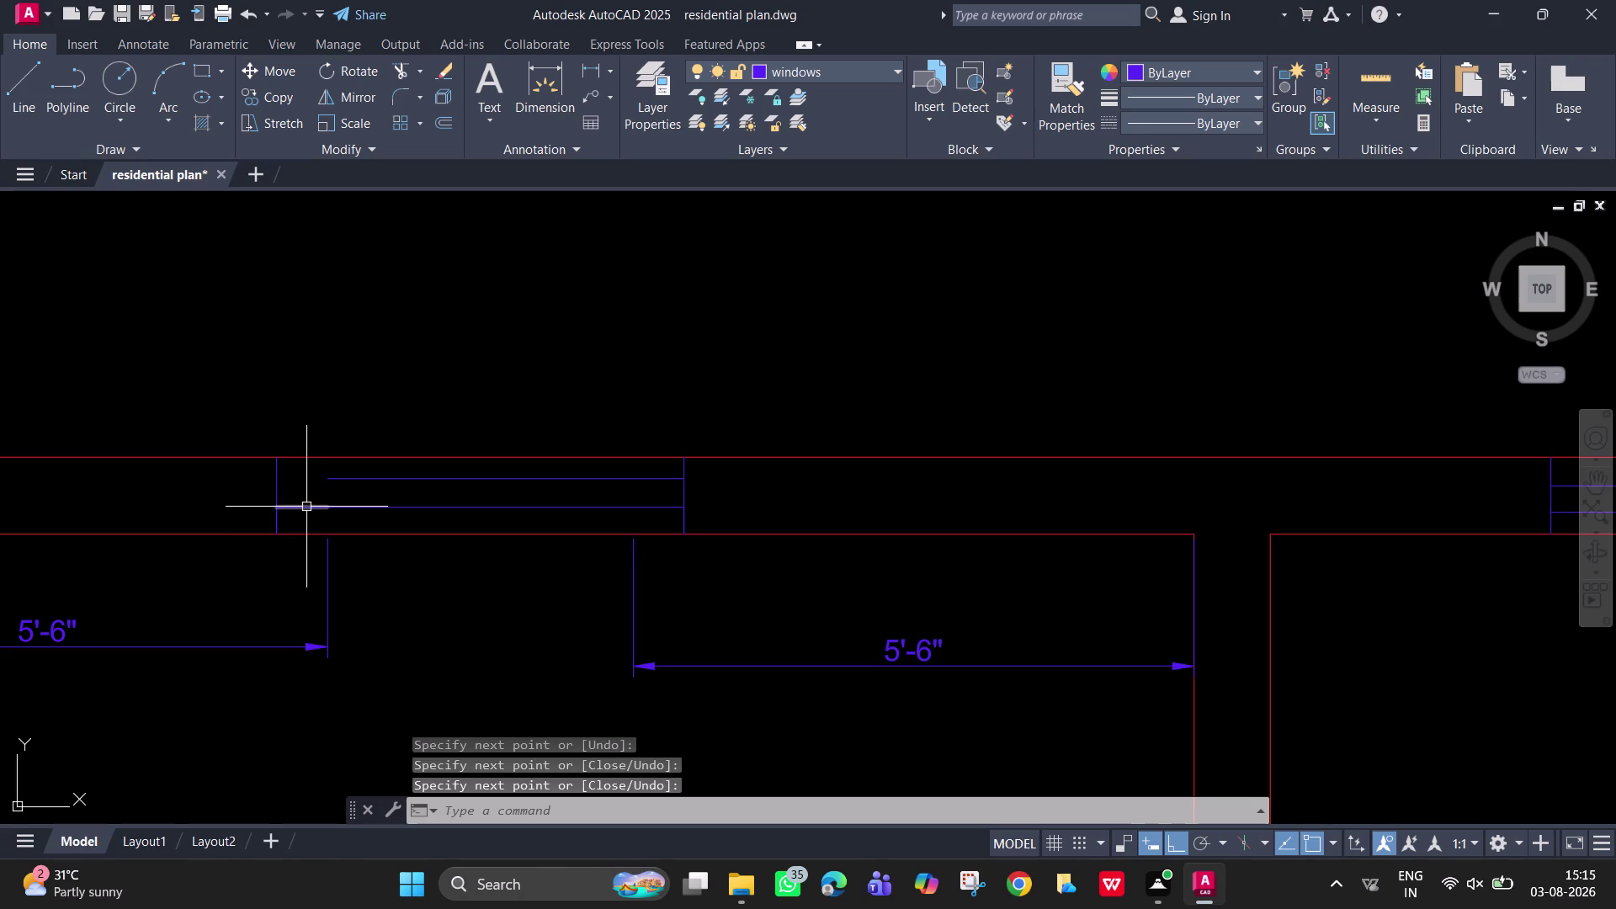
text(ex)
key(Return)
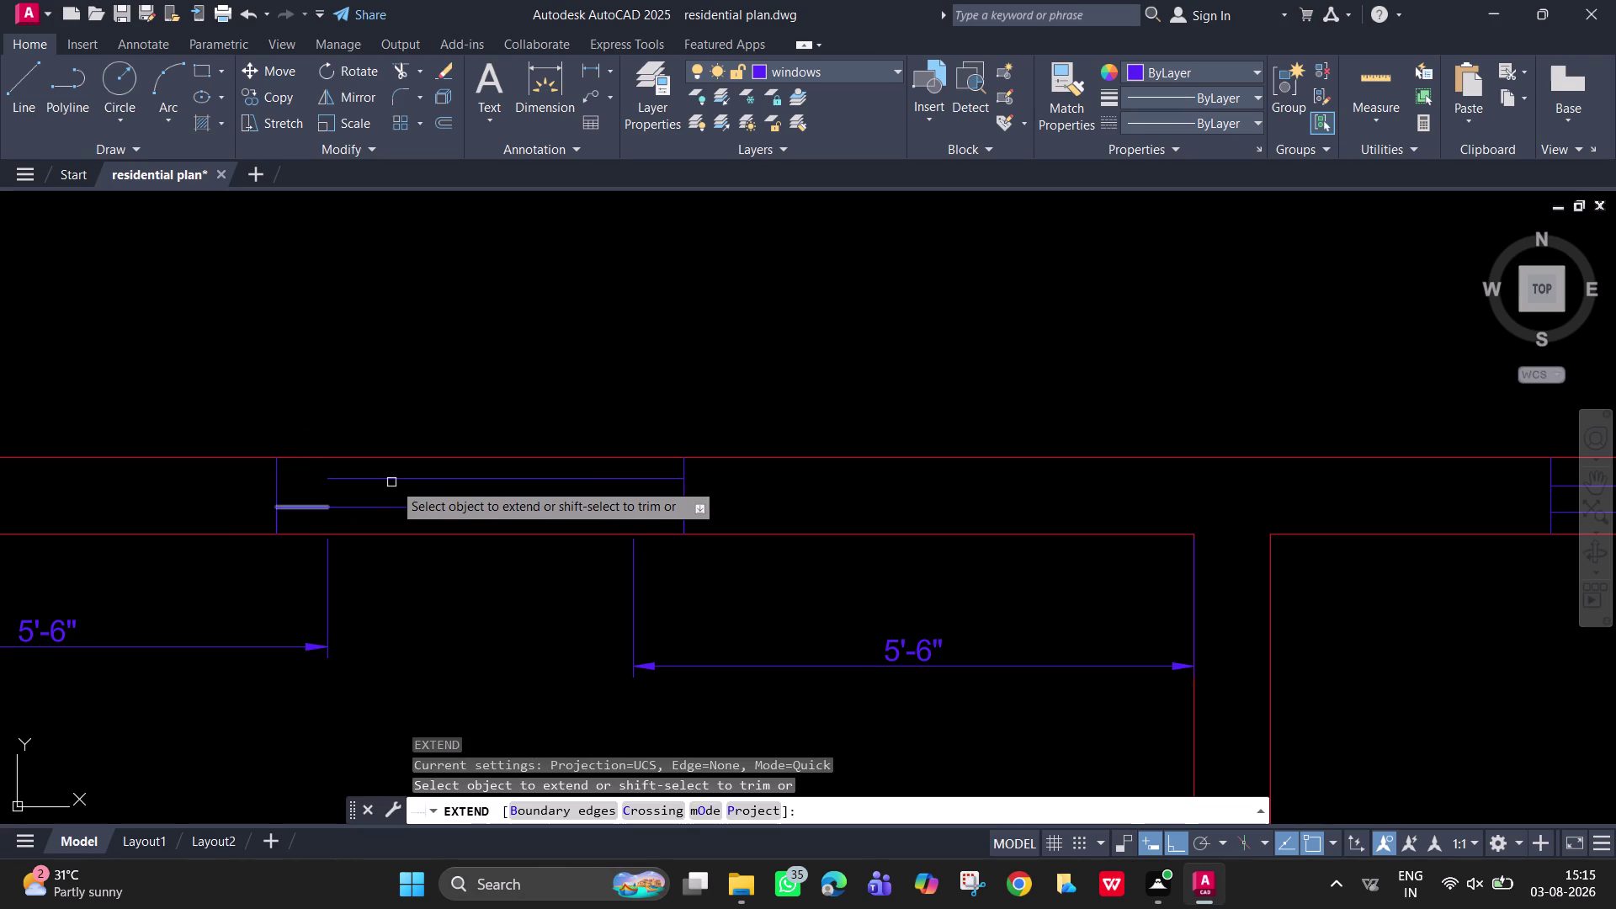
Cancel Extend and join the window-selected frame lines into a polyline.
click(393, 482)
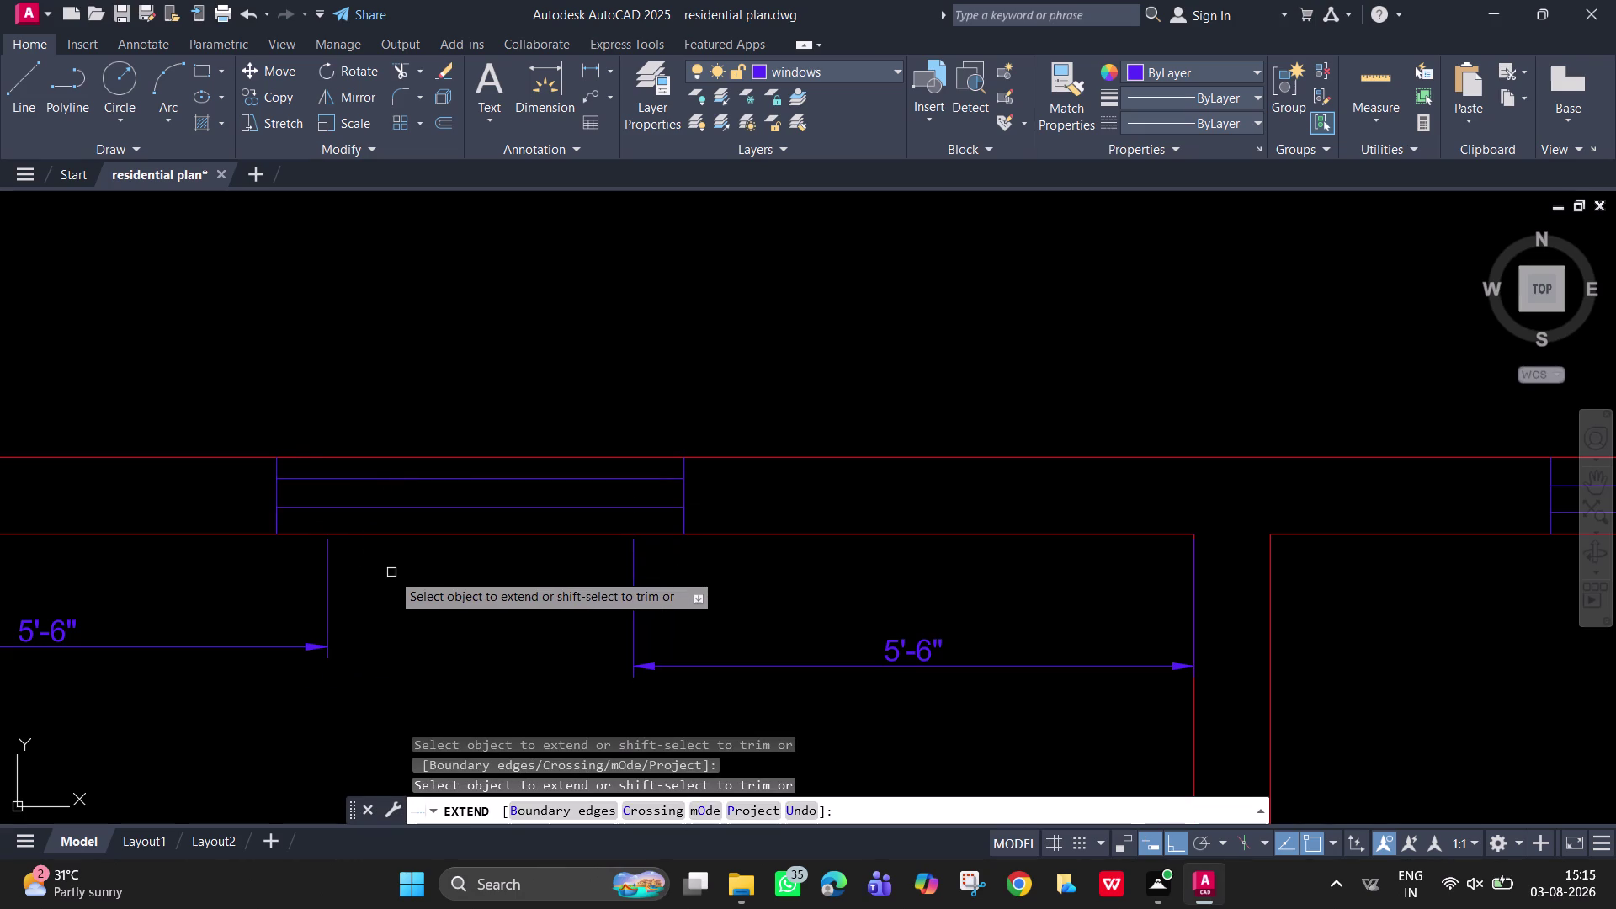
key(Escape)
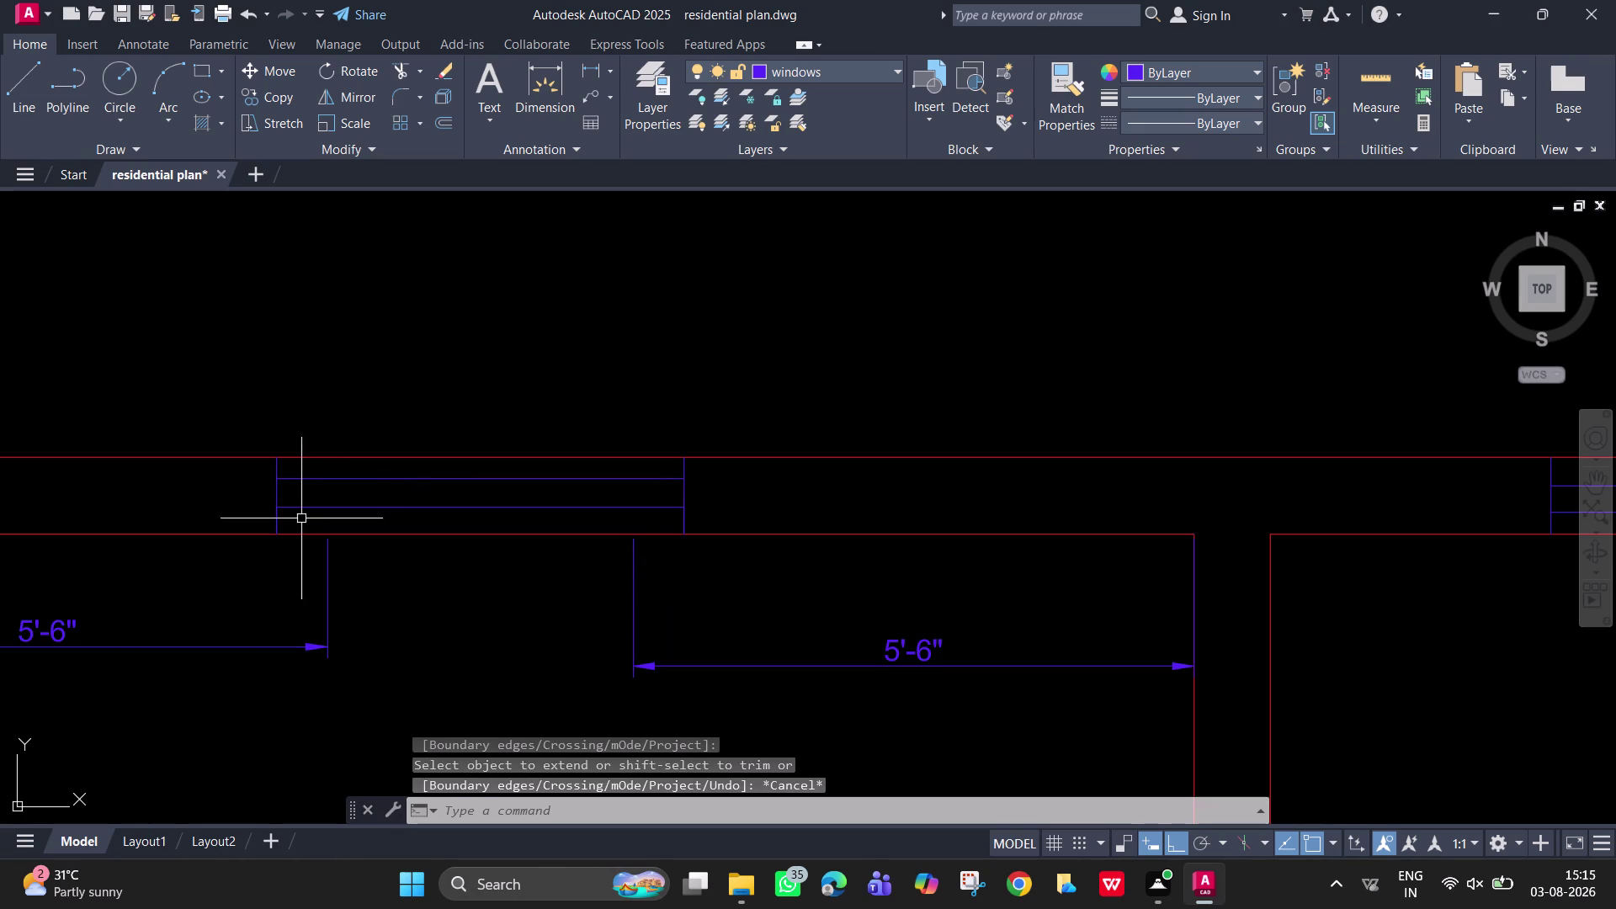
click(296, 521)
click(246, 474)
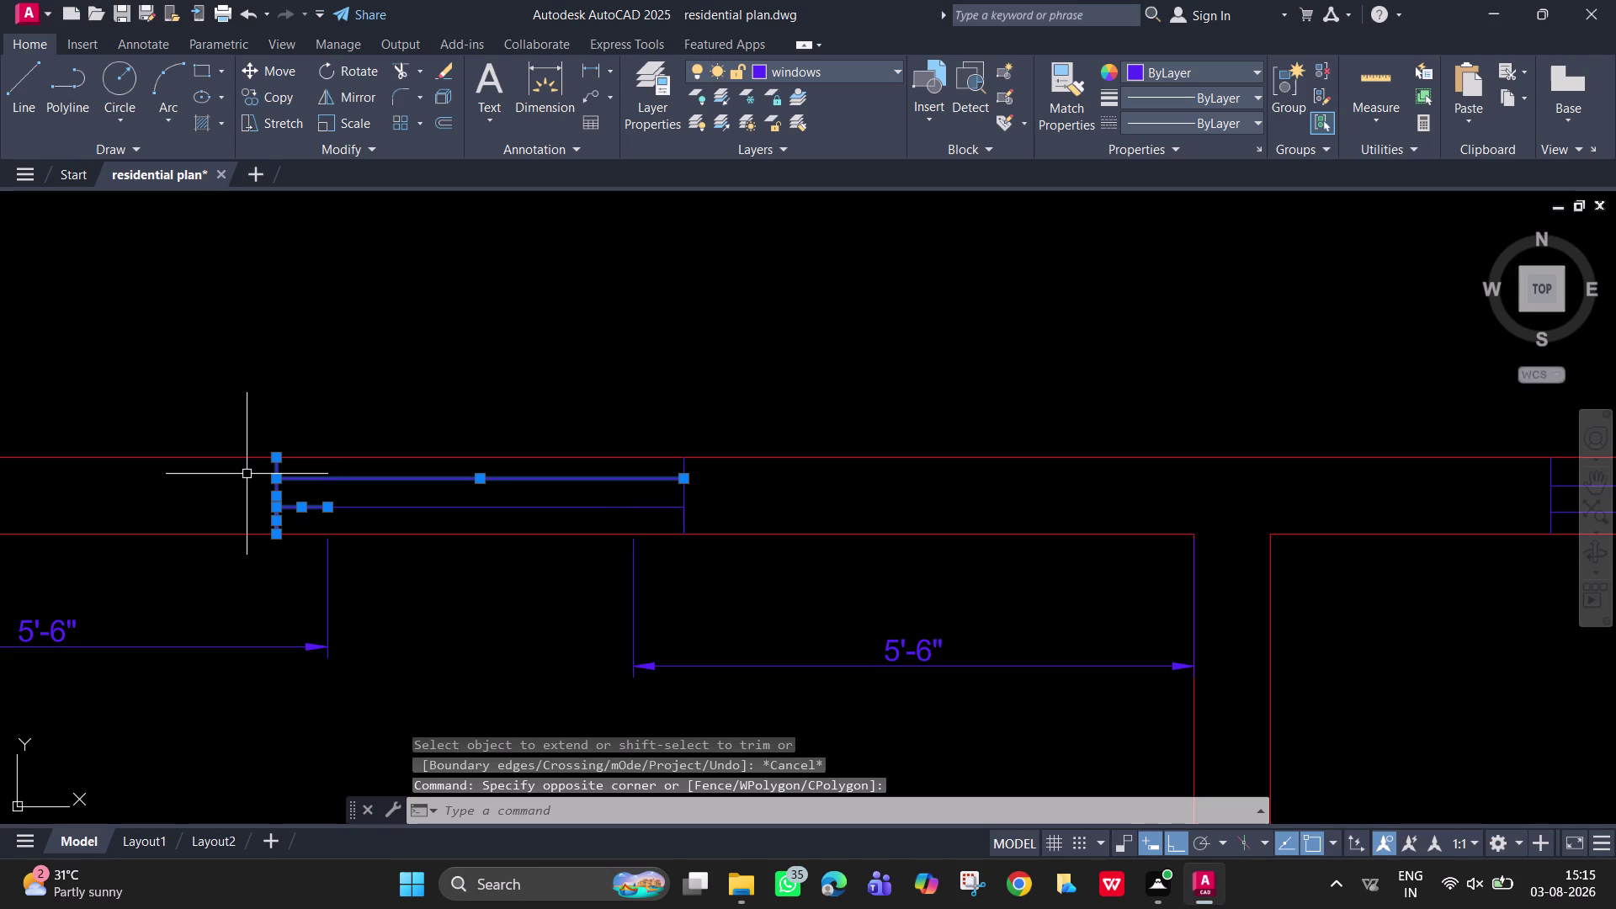
text(j)
key(space)
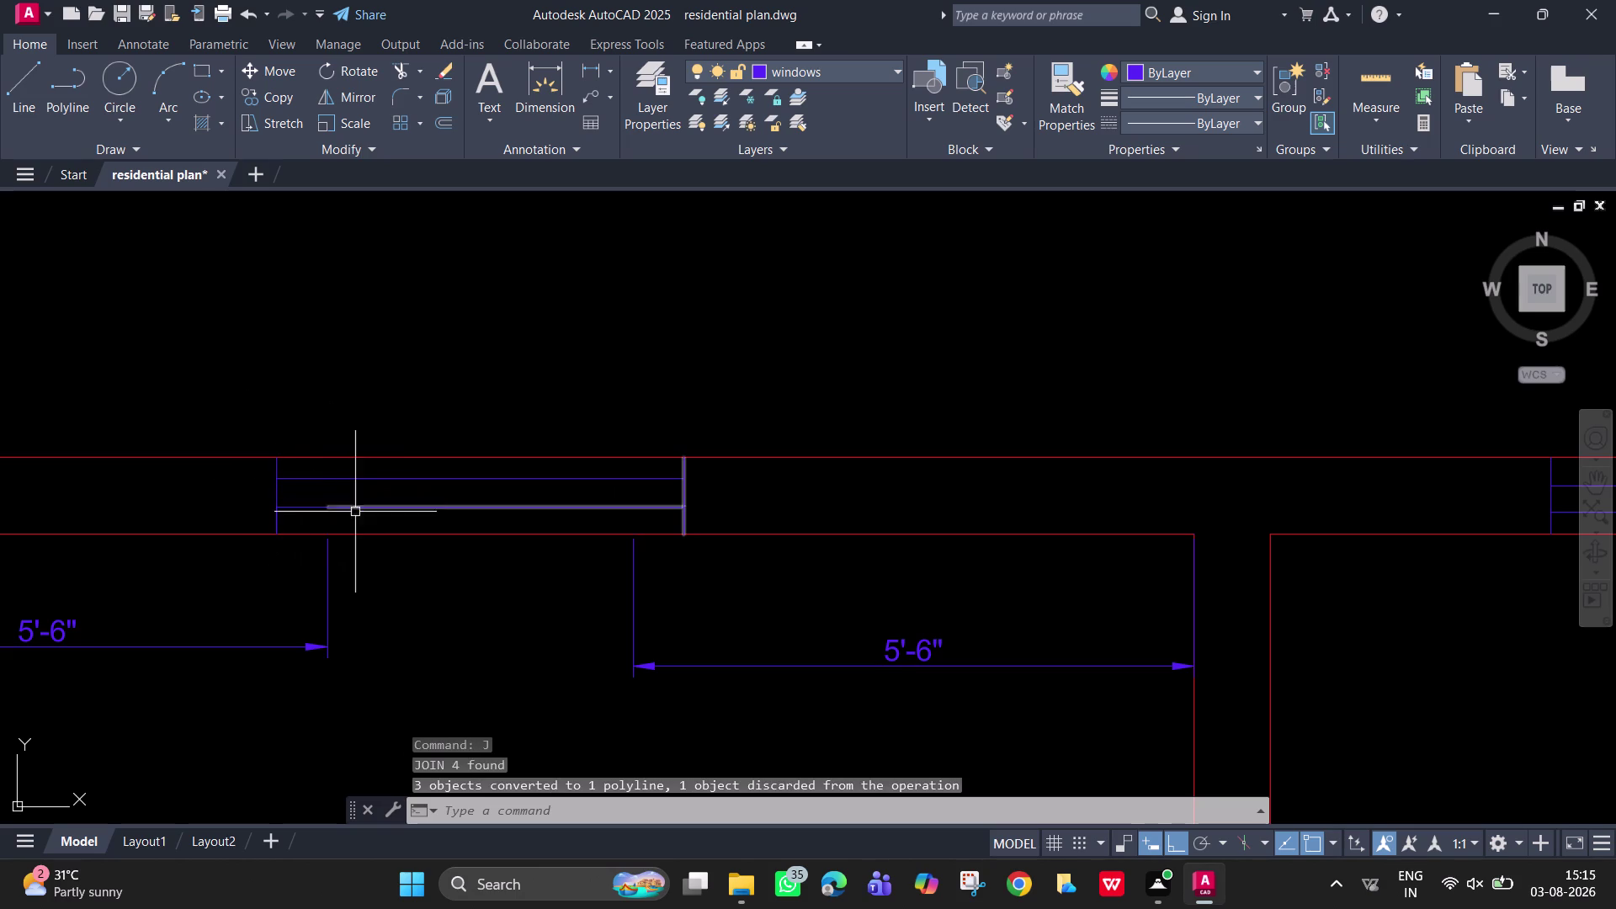
Join the left end frame piece with the long window line into one polyline.
click(314, 508)
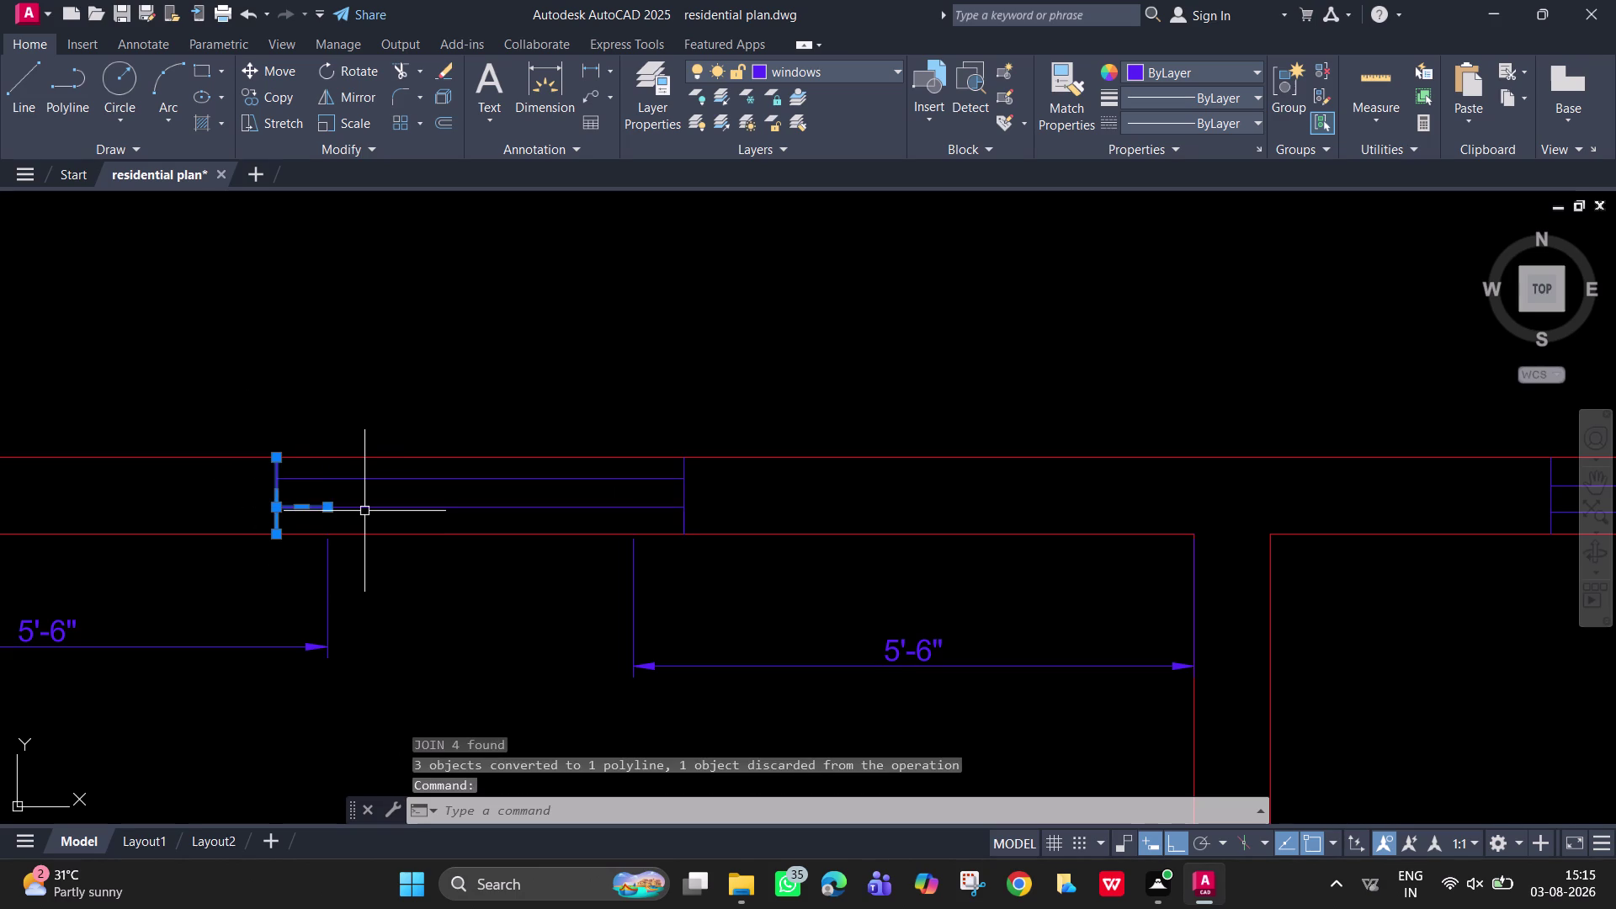
click(362, 509)
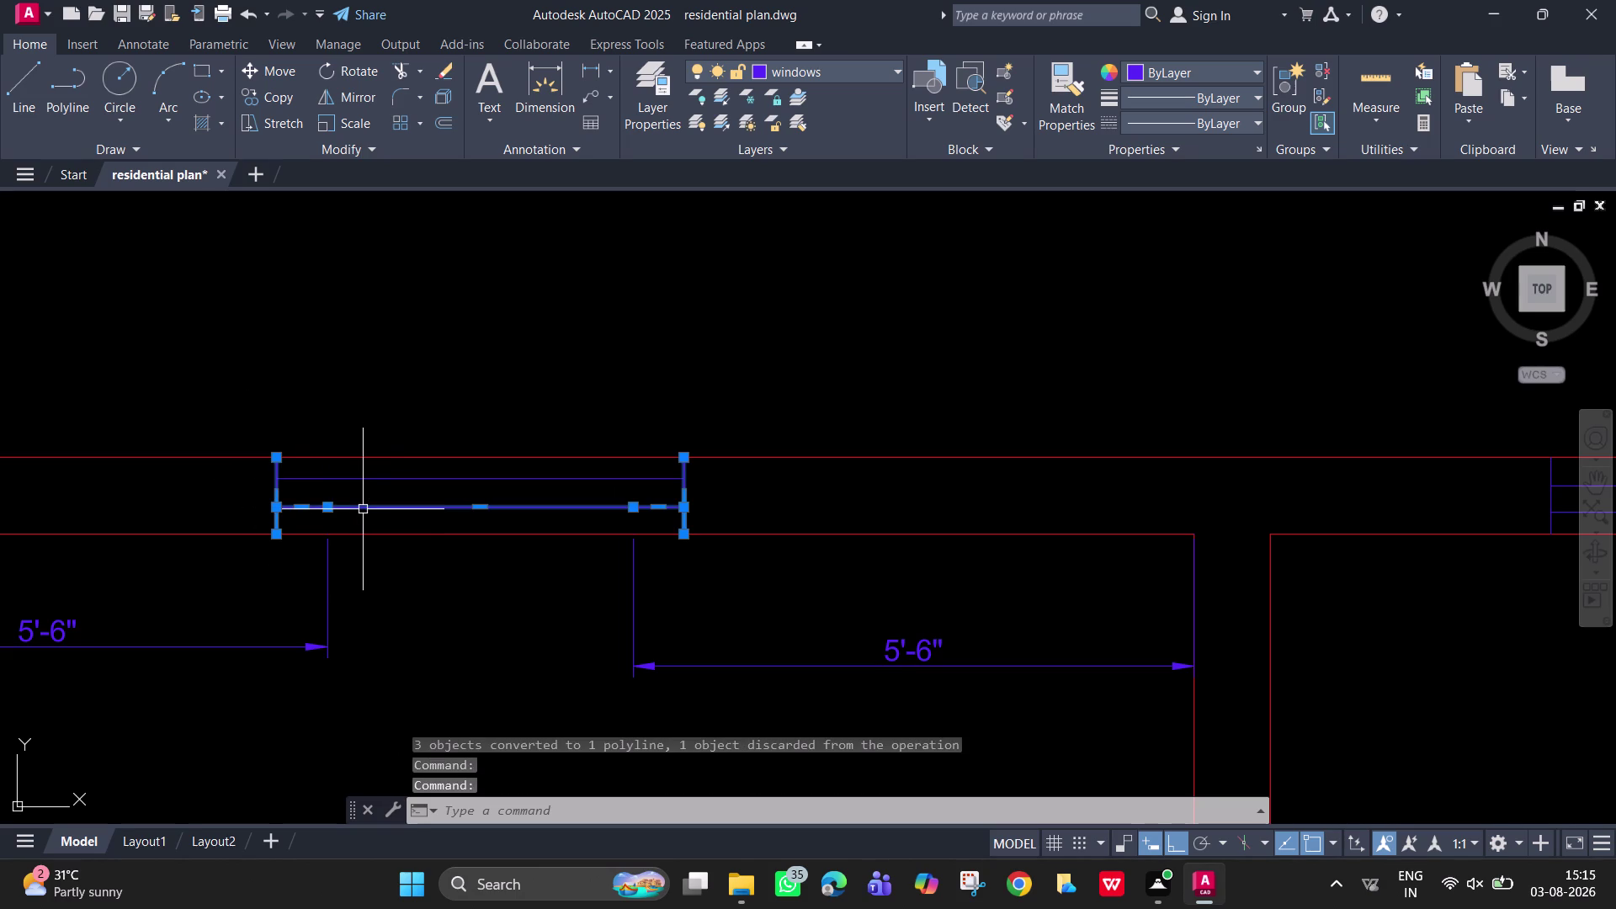
key(j)
key(Return)
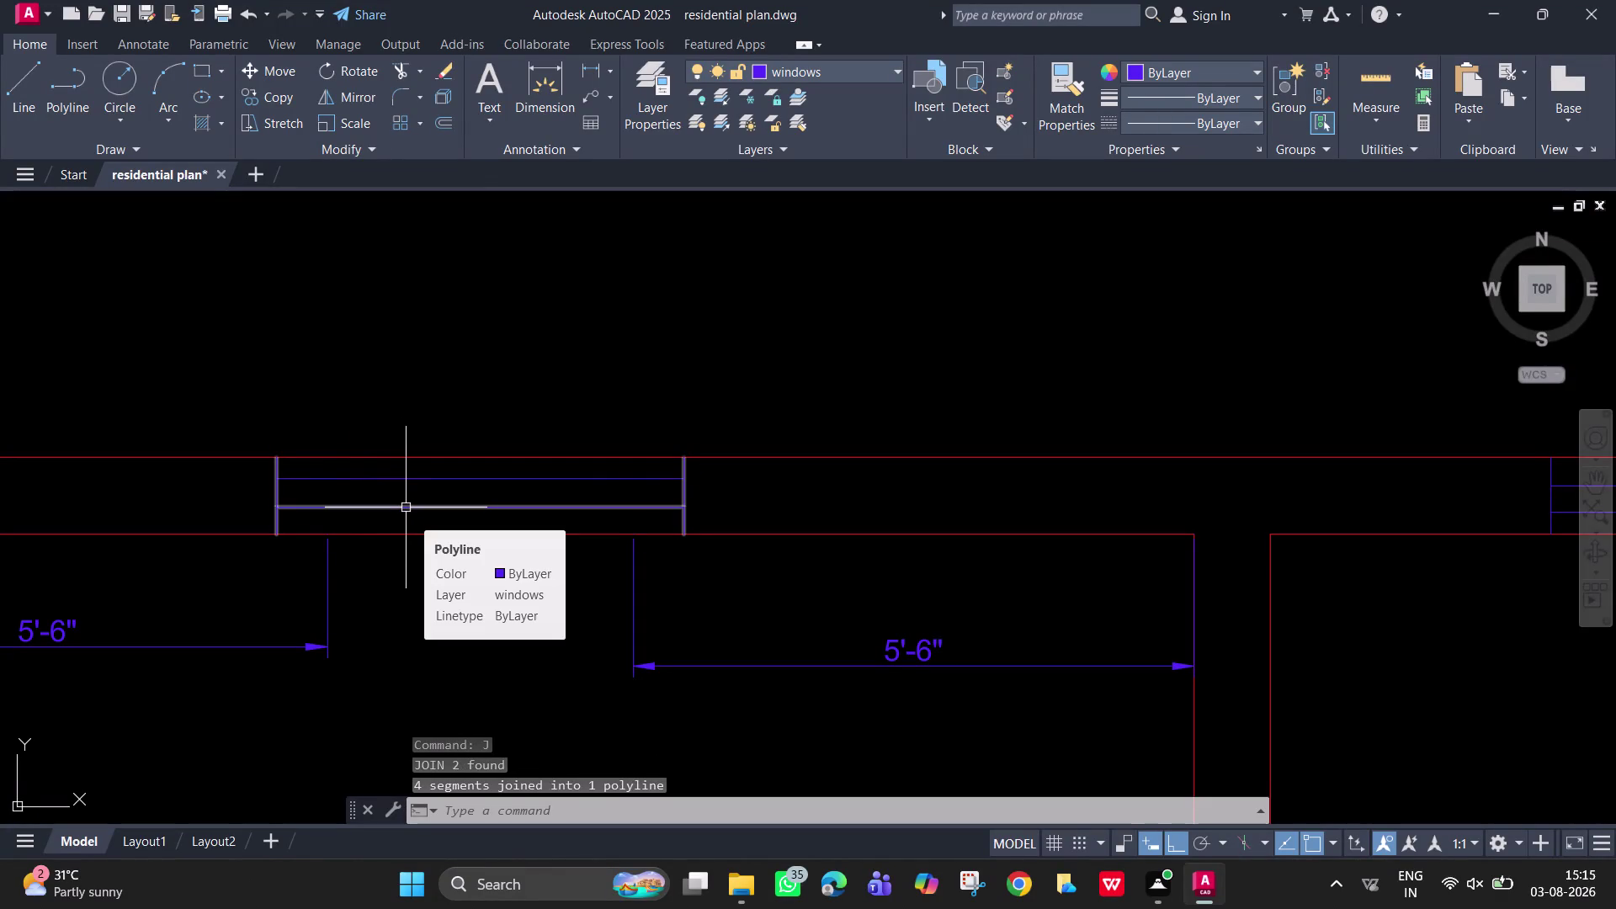
drag(728, 630, 704, 635)
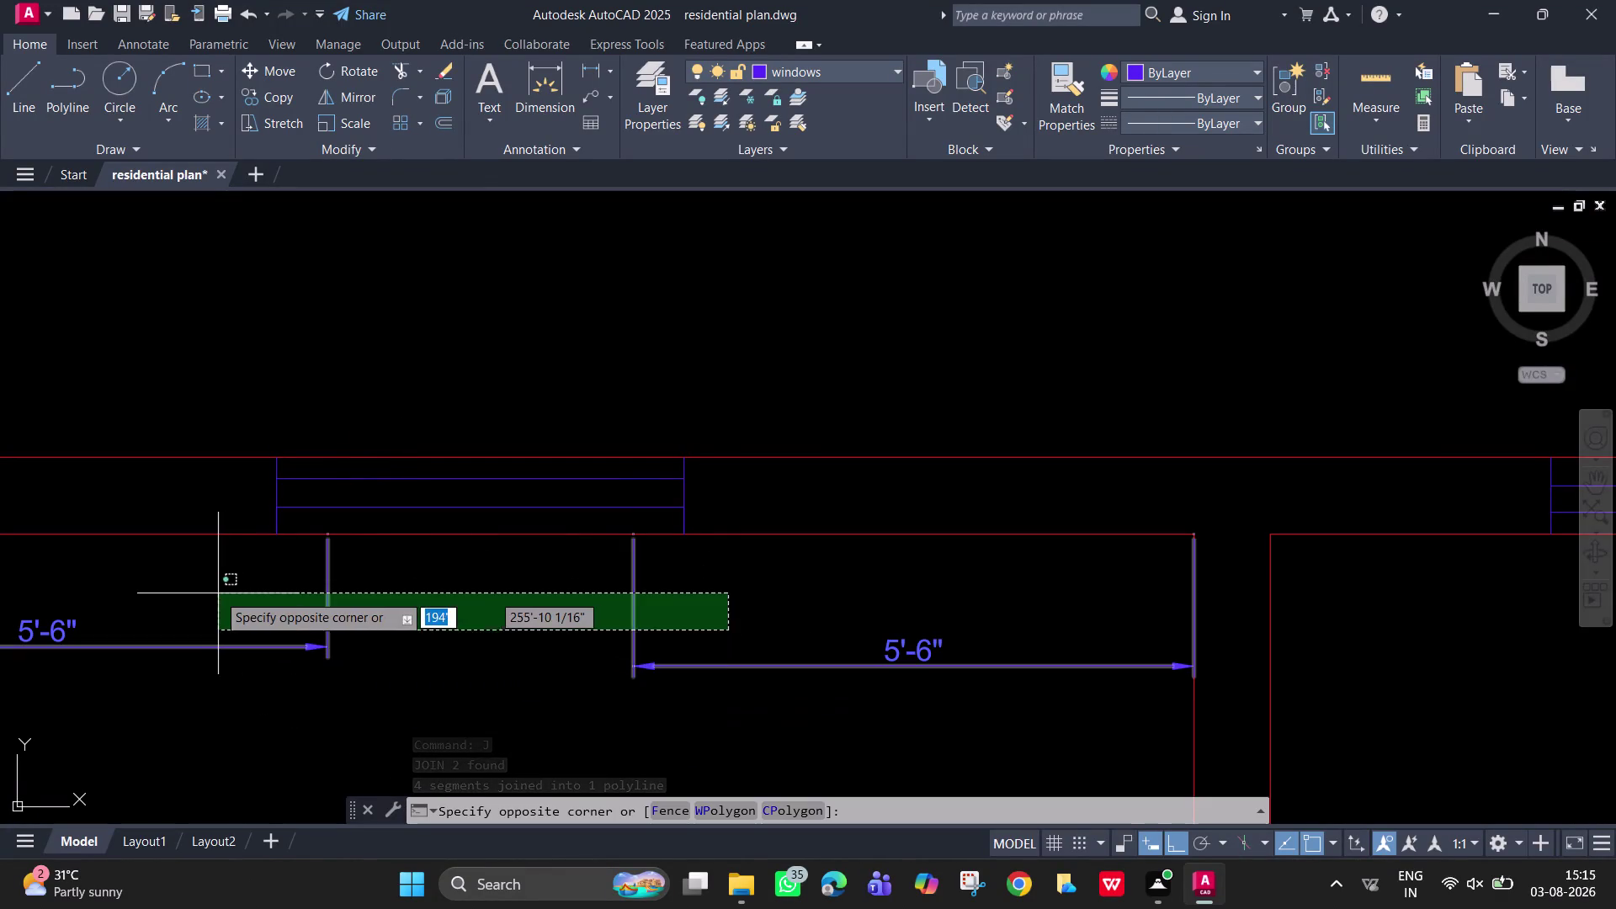
Delete the two 5'-6" dimensions below the window.
drag(217, 593, 210, 582)
key(Delete)
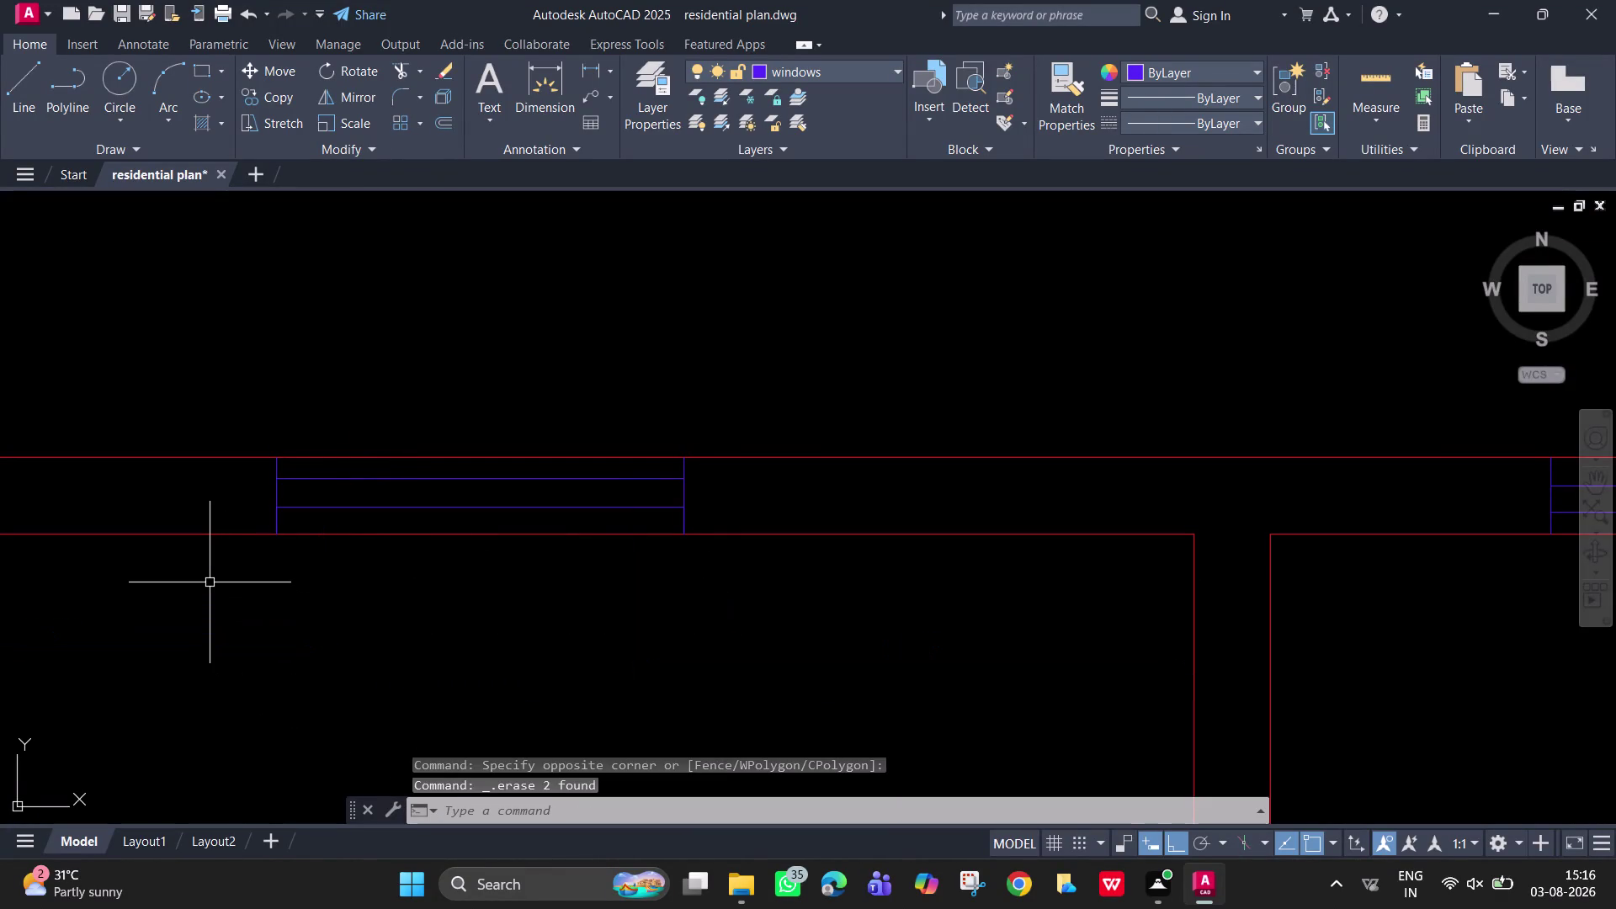
scroll(down, 3)
middle_drag(434, 404, 502, 697)
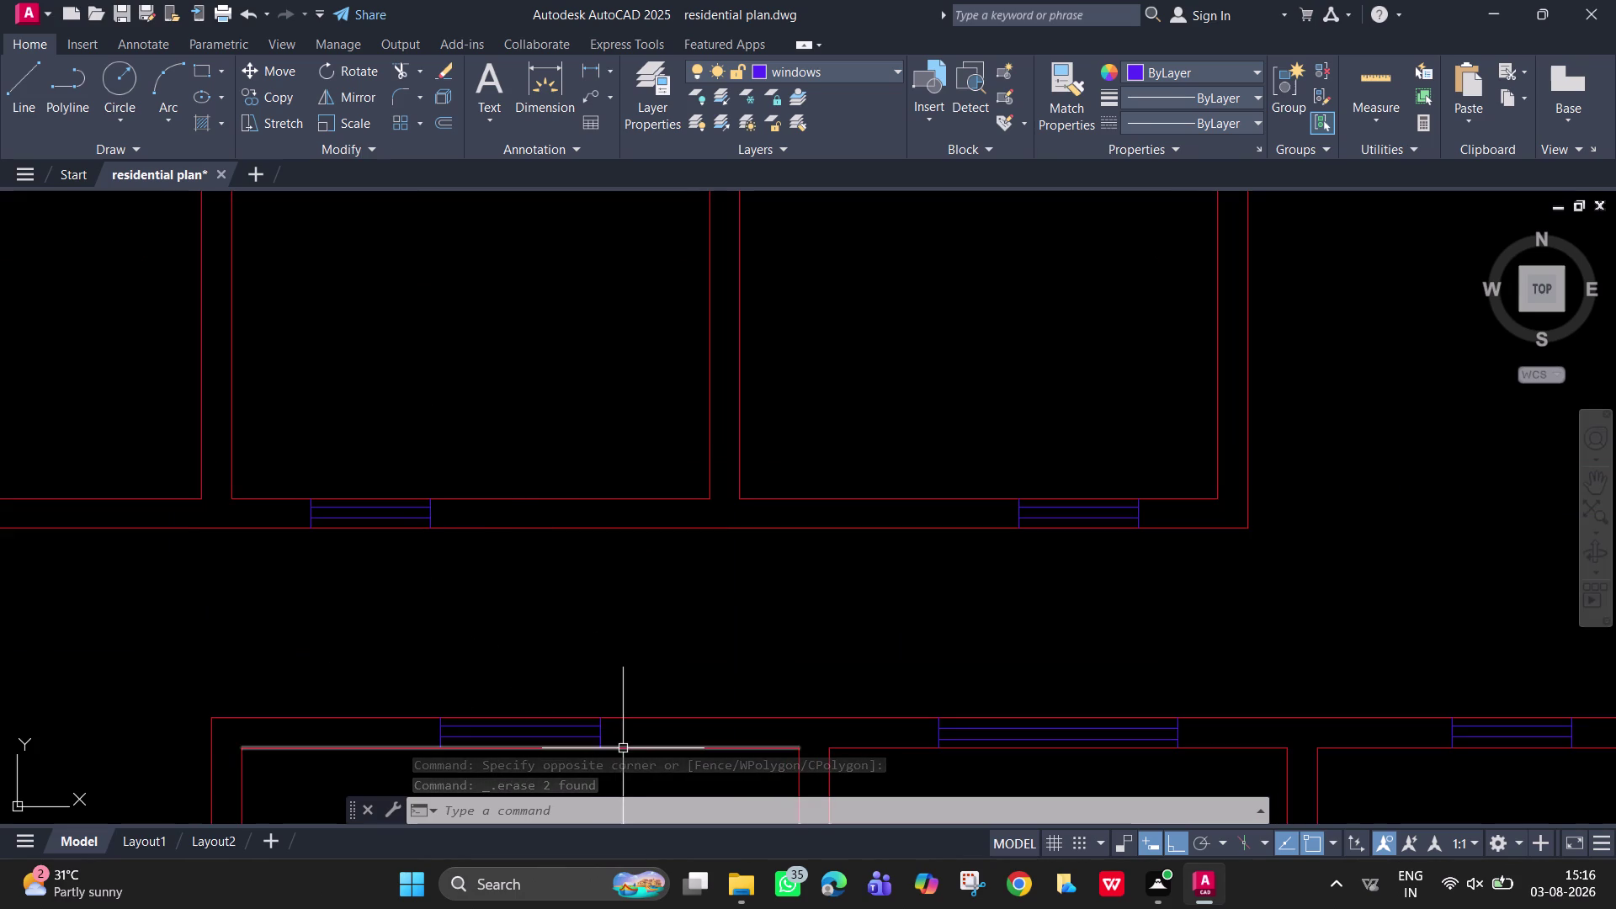
scroll(up, 3)
Erase another window symbol by mistake, then restore it with two undos.
drag(416, 538, 403, 529)
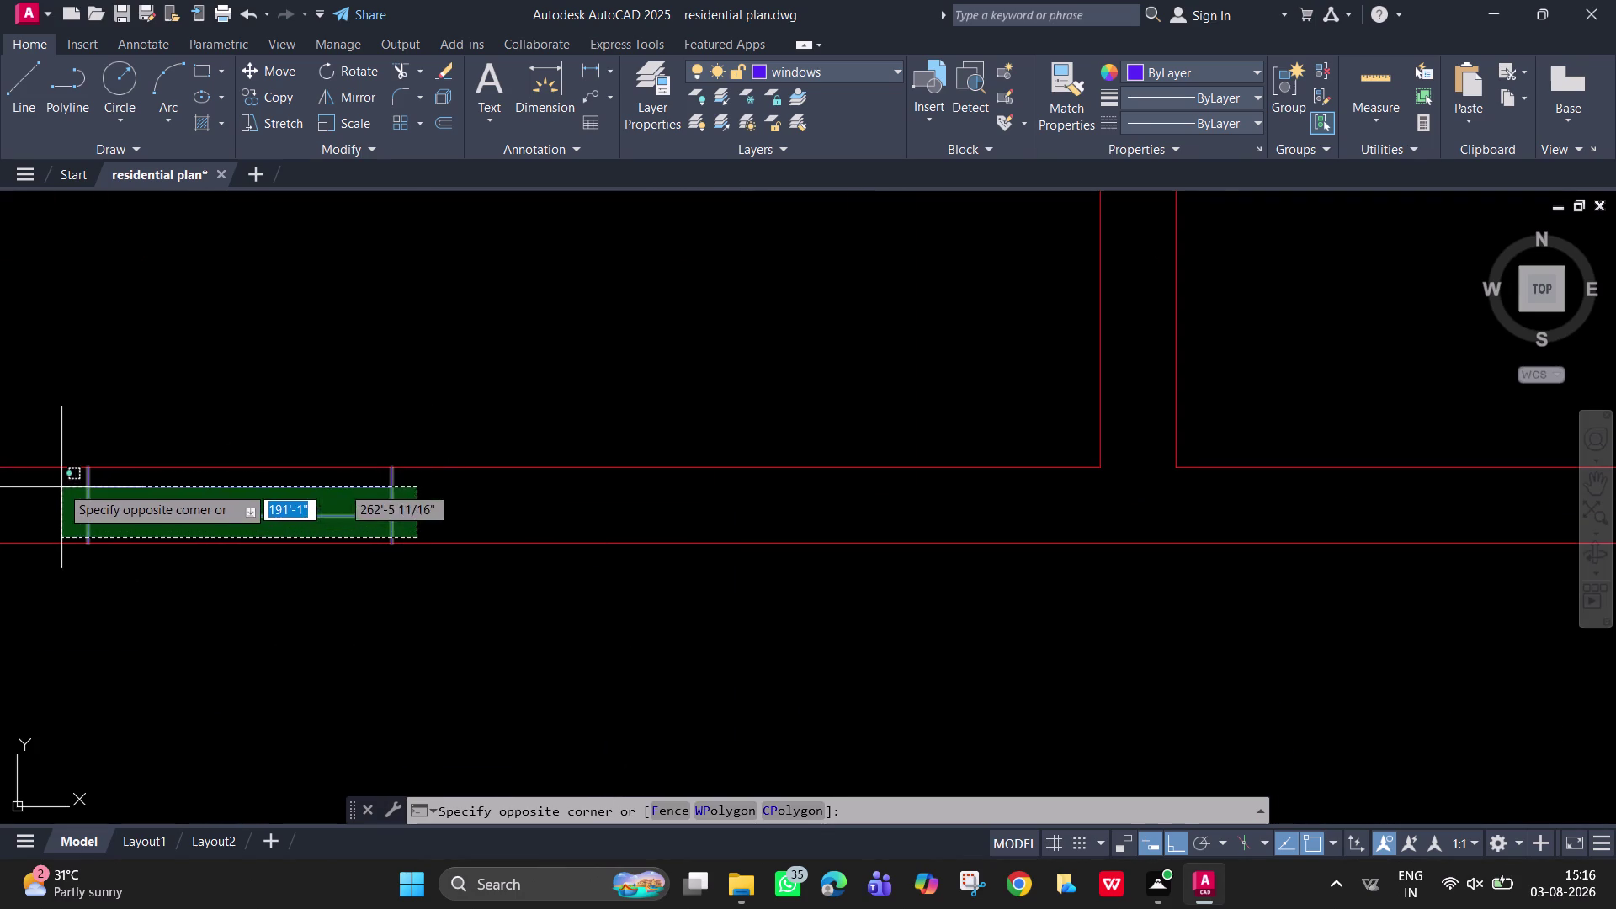
click(58, 485)
key(Delete)
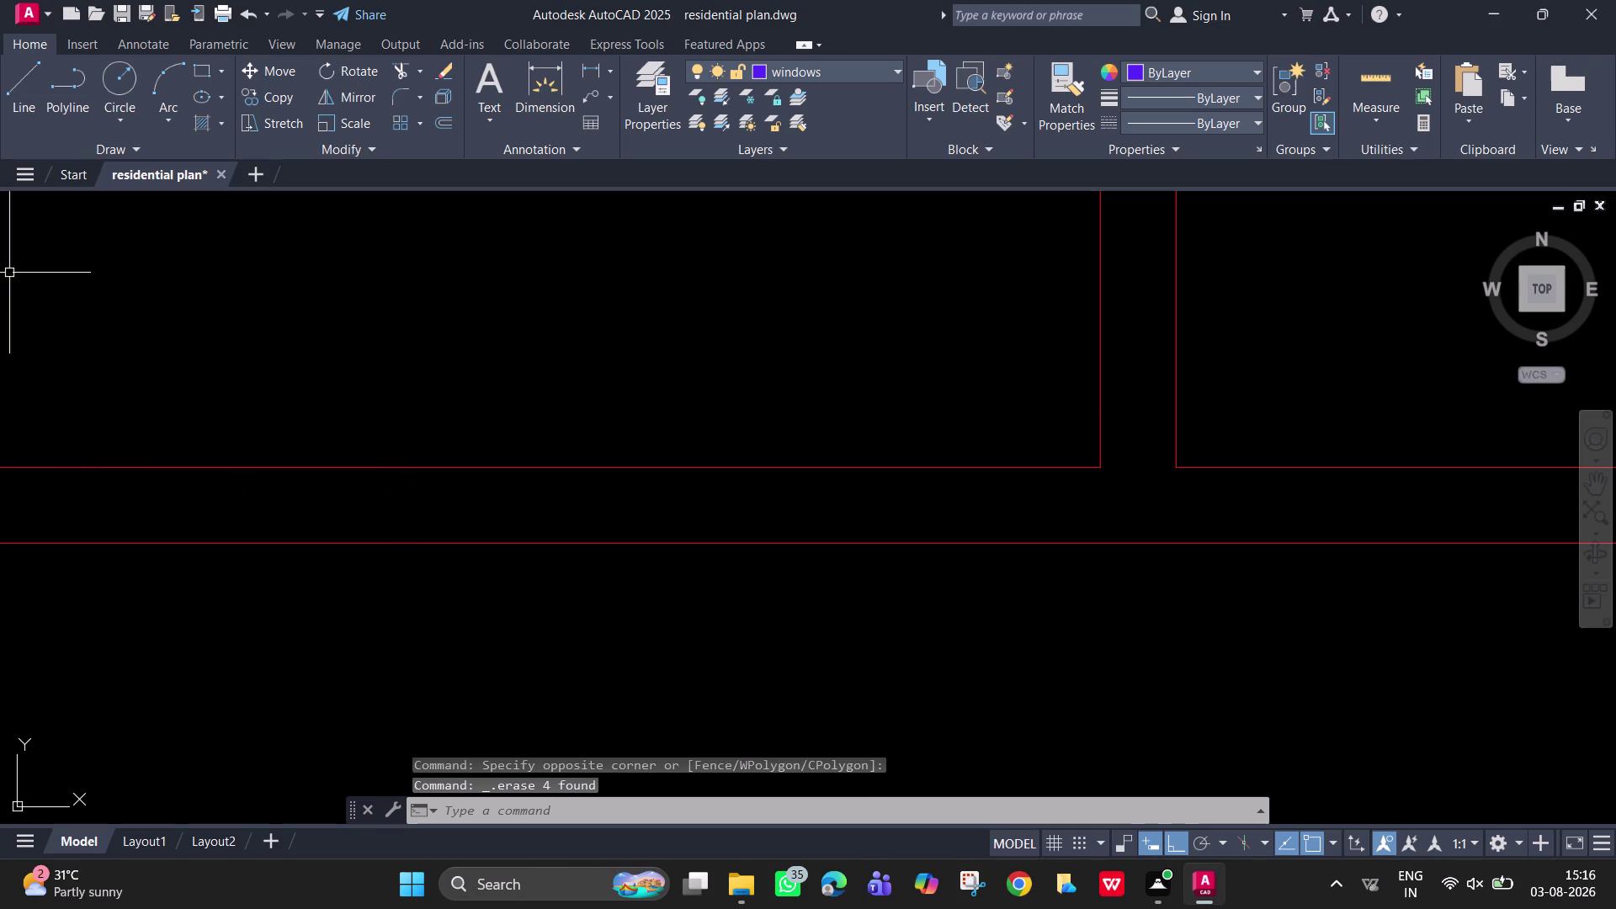
middle_drag(282, 676, 438, 523)
scroll(down, 3)
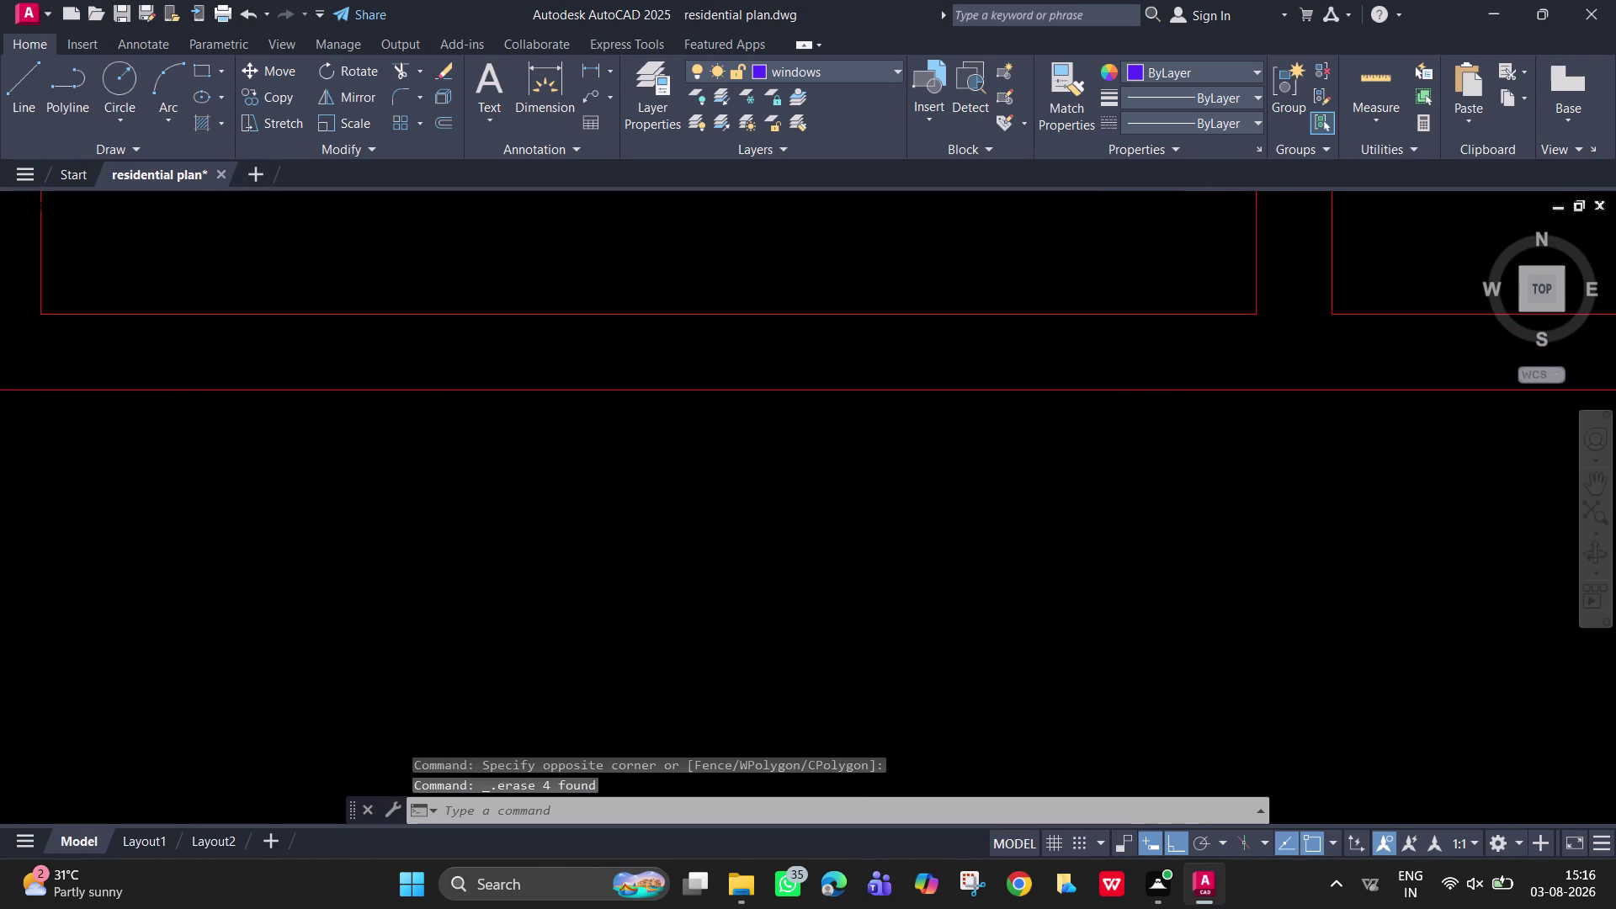
scroll(up, 3)
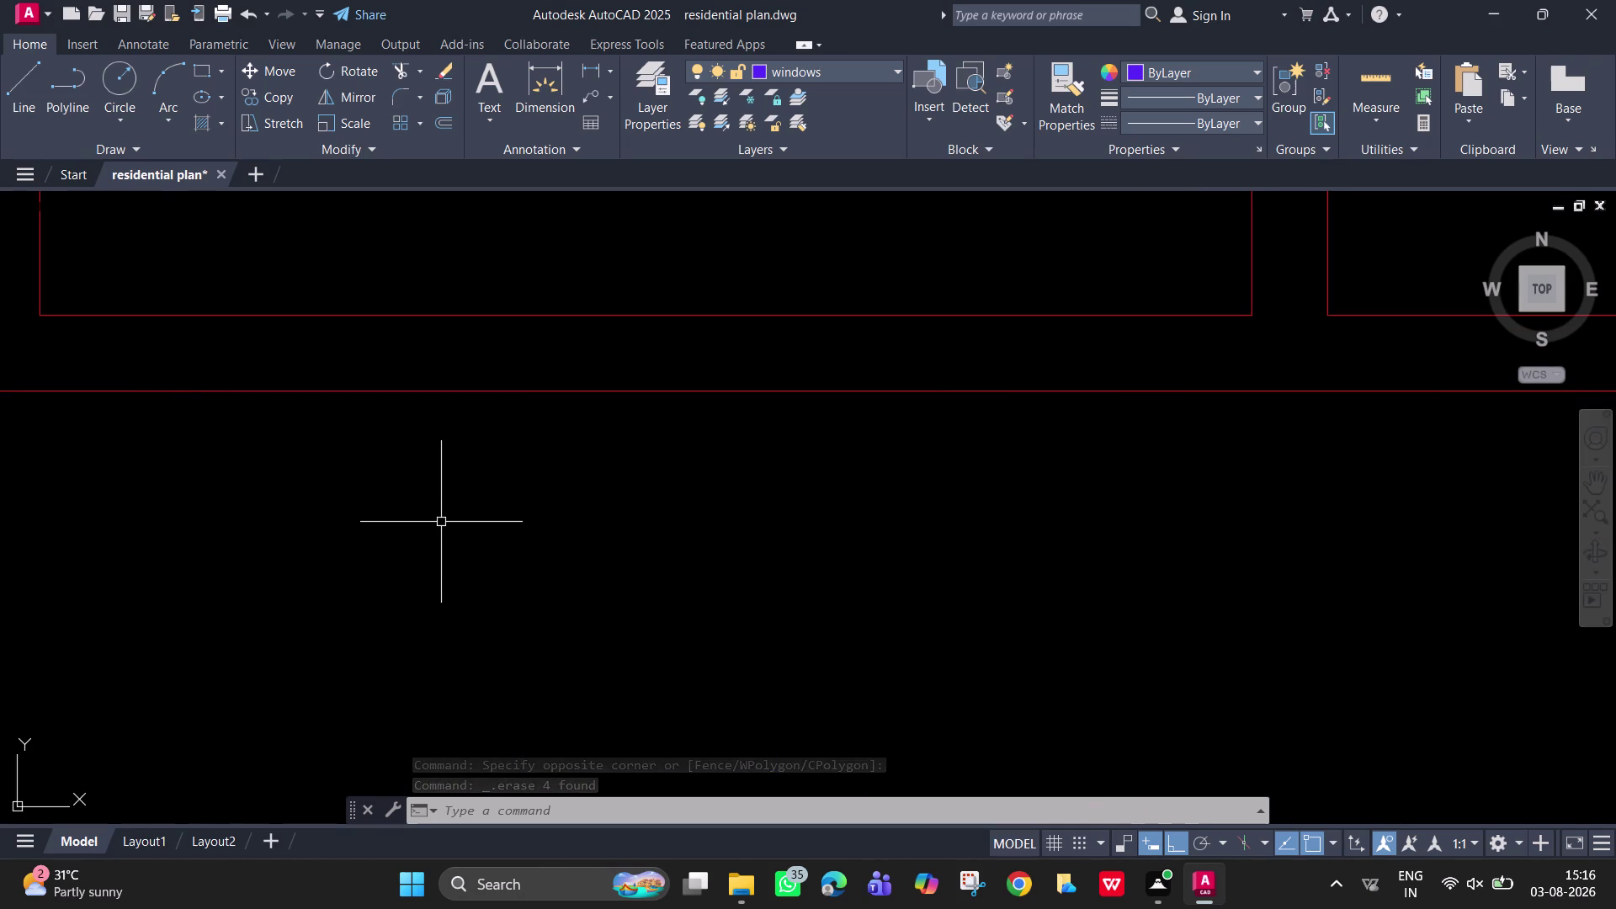
key(ctrl+z)
key(ctrl+z)
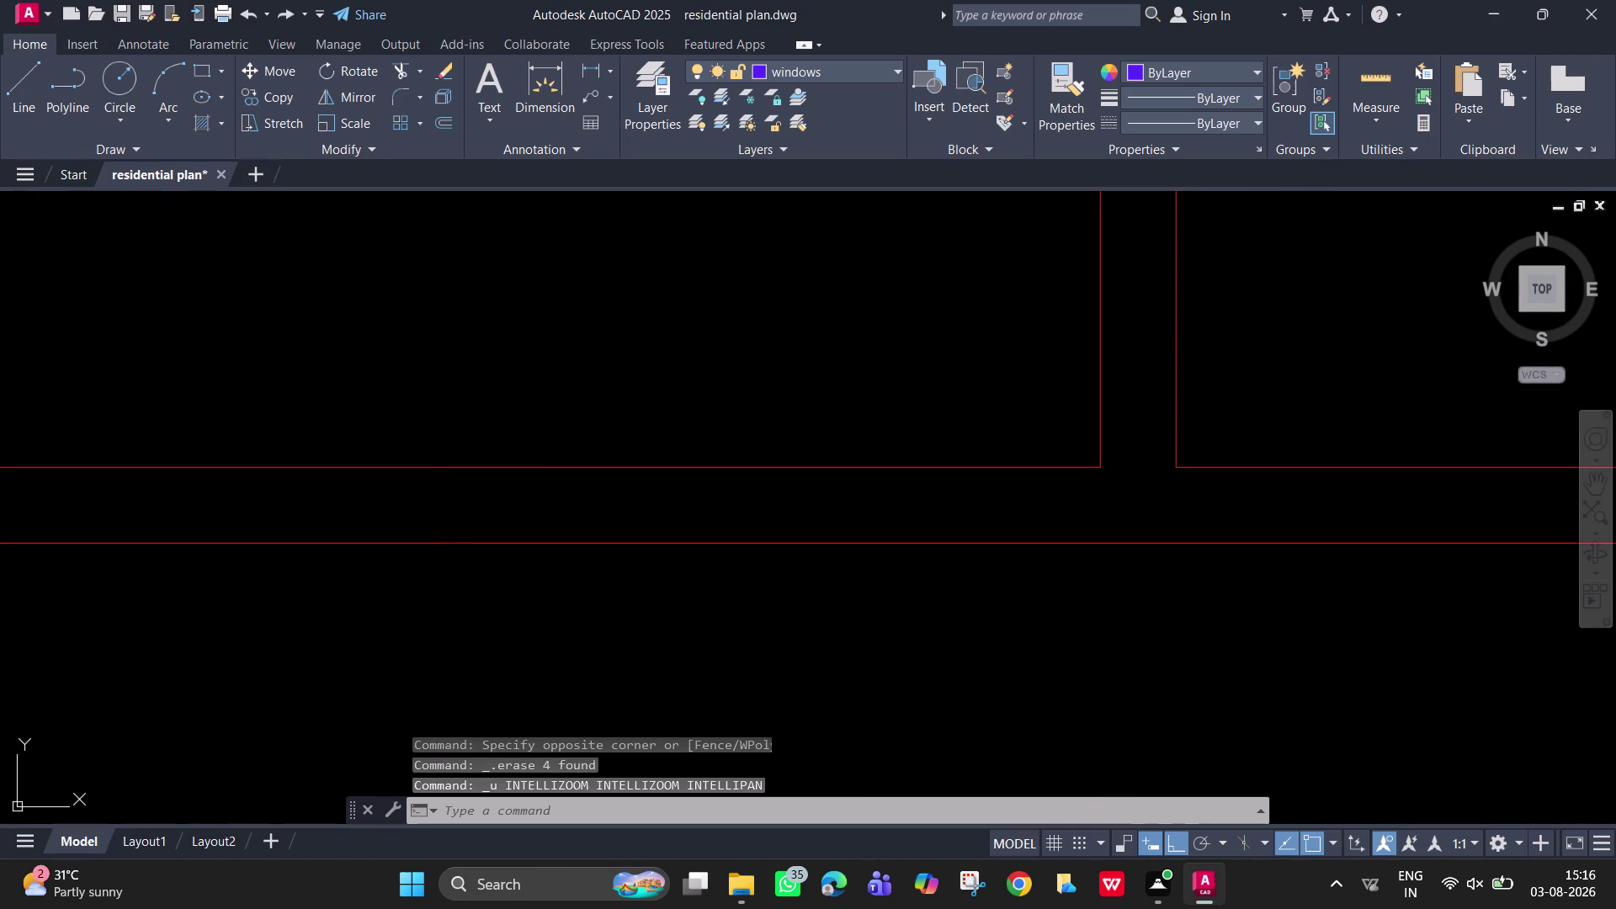
Pan back and select the joined window frame.
scroll(down, 3)
middle_drag(571, 643, 469, 297)
scroll(up, 3)
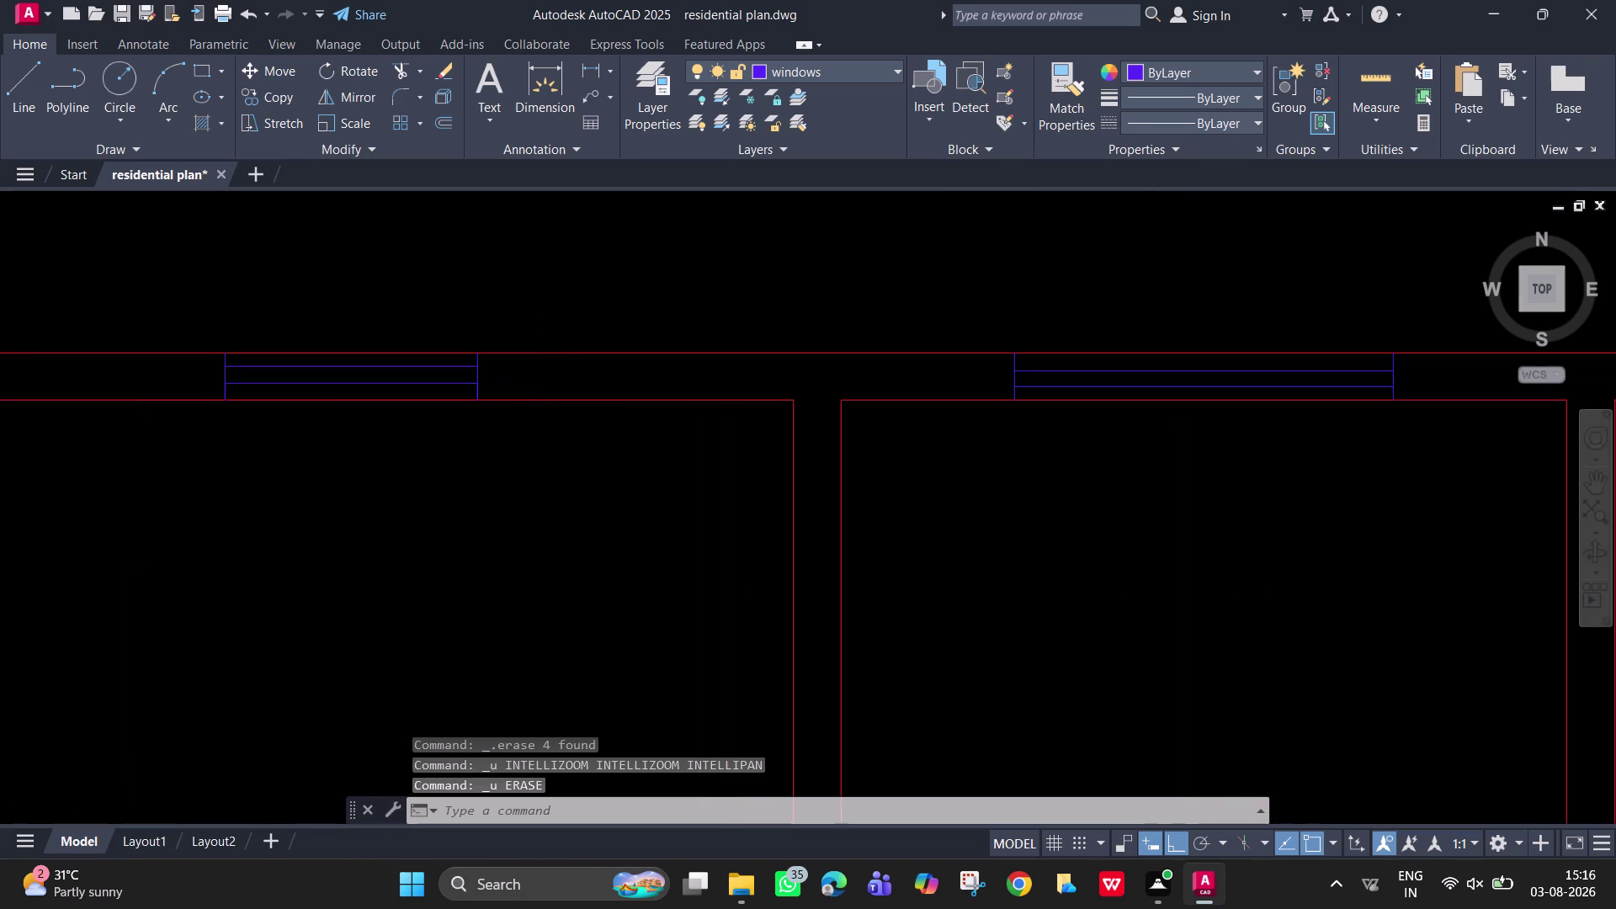
click(449, 377)
drag(323, 340, 226, 335)
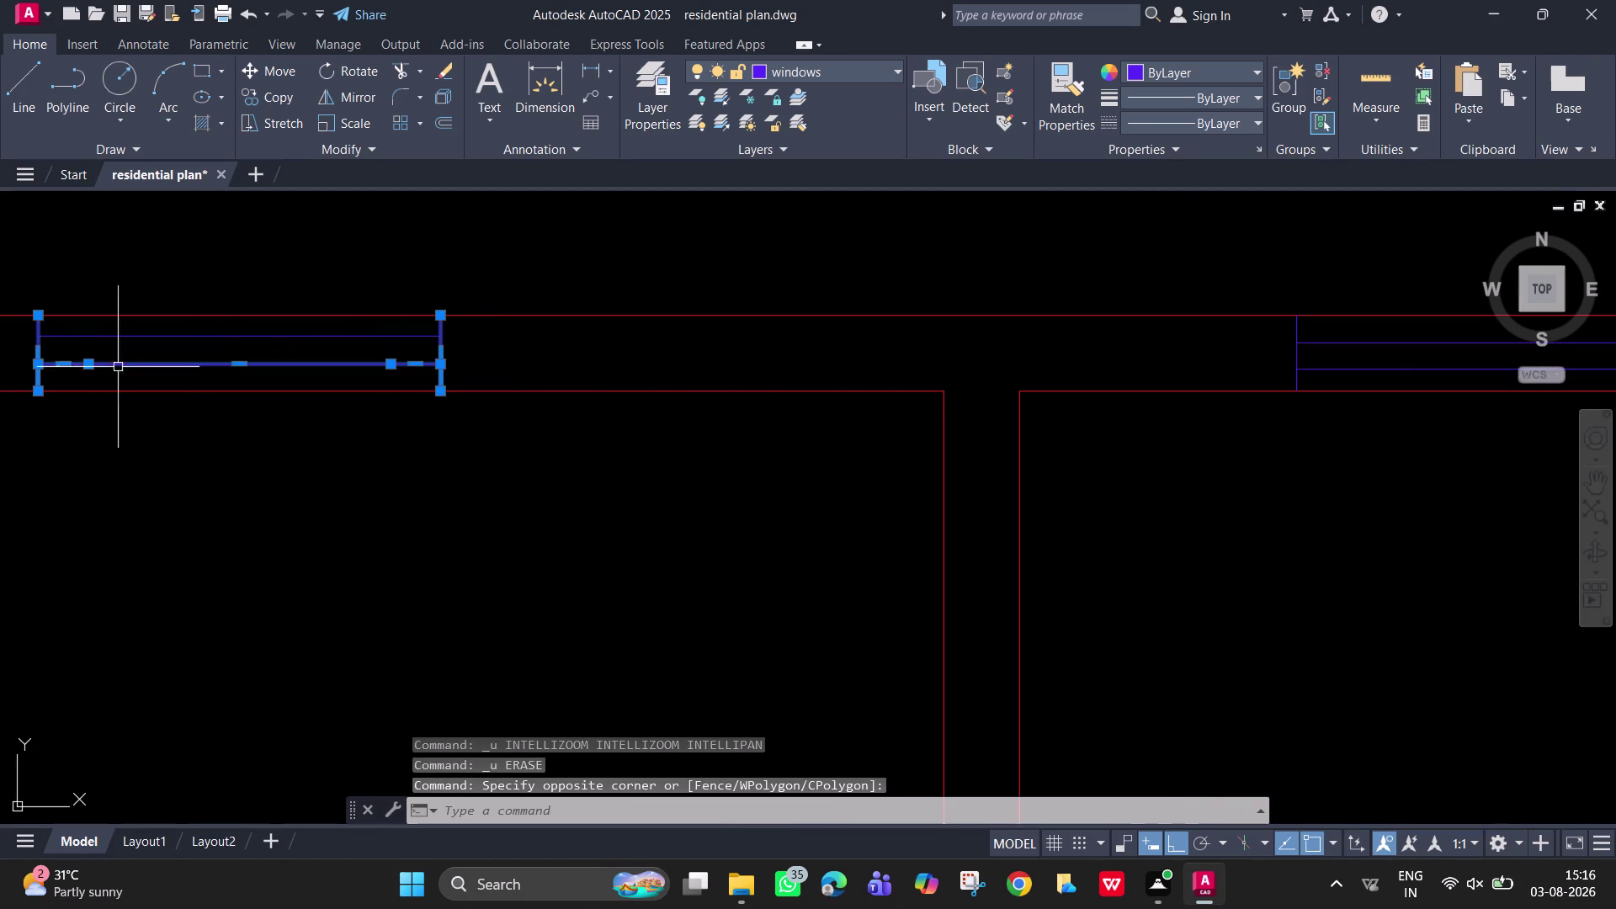
Copy the joined window polylines from a base point into the lower wall opening.
click(143, 338)
middle_drag(259, 397, 514, 468)
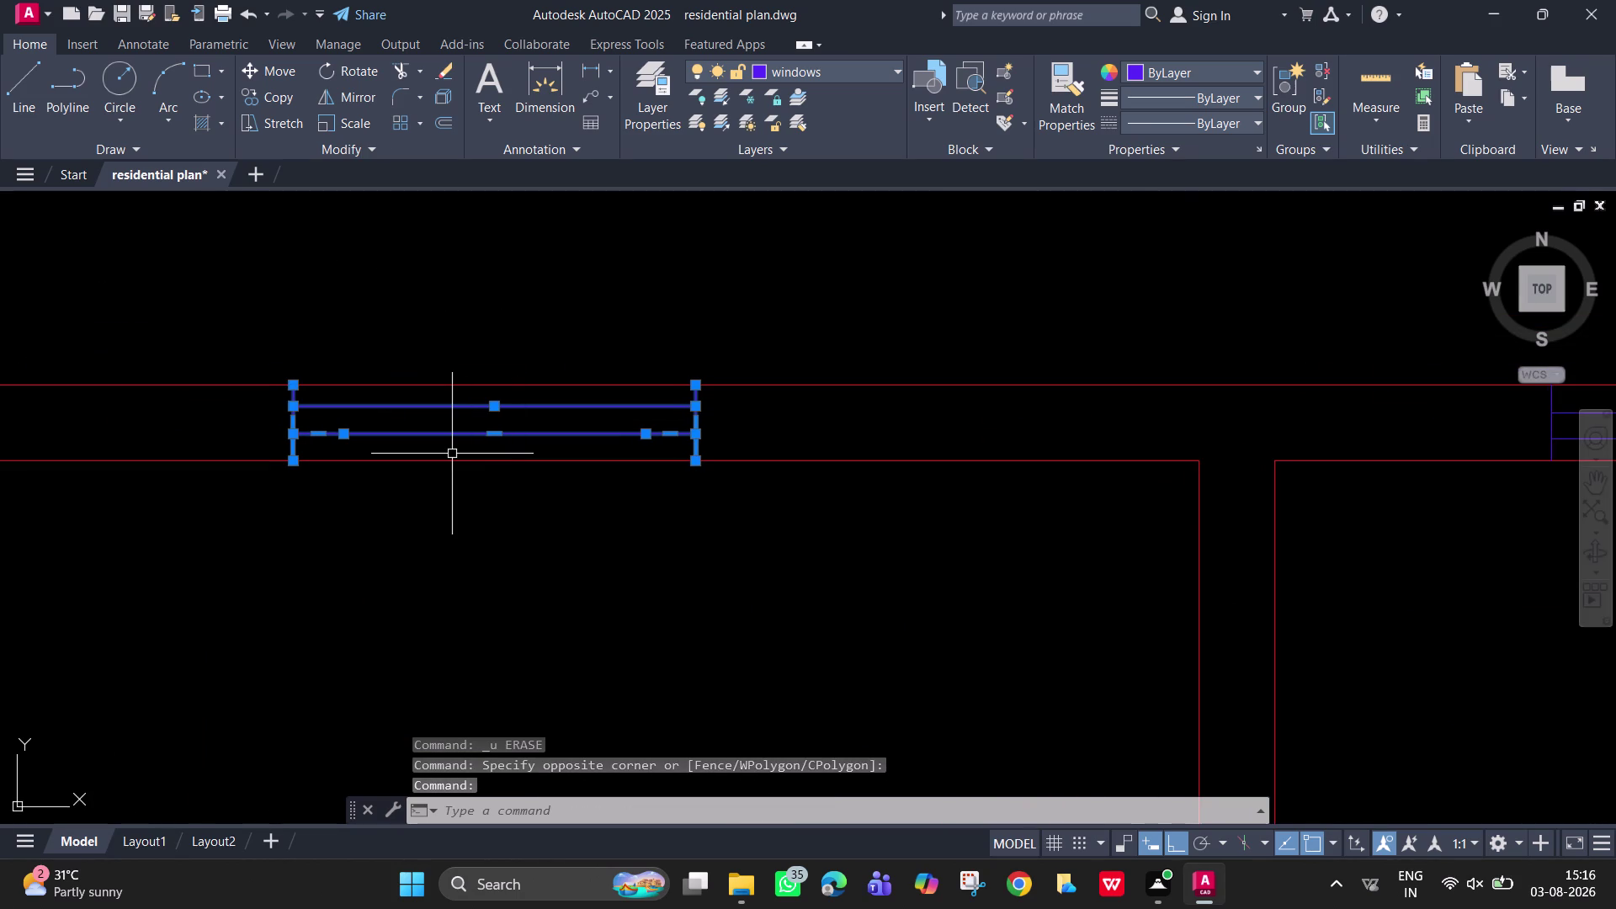
text(co)
key(Return)
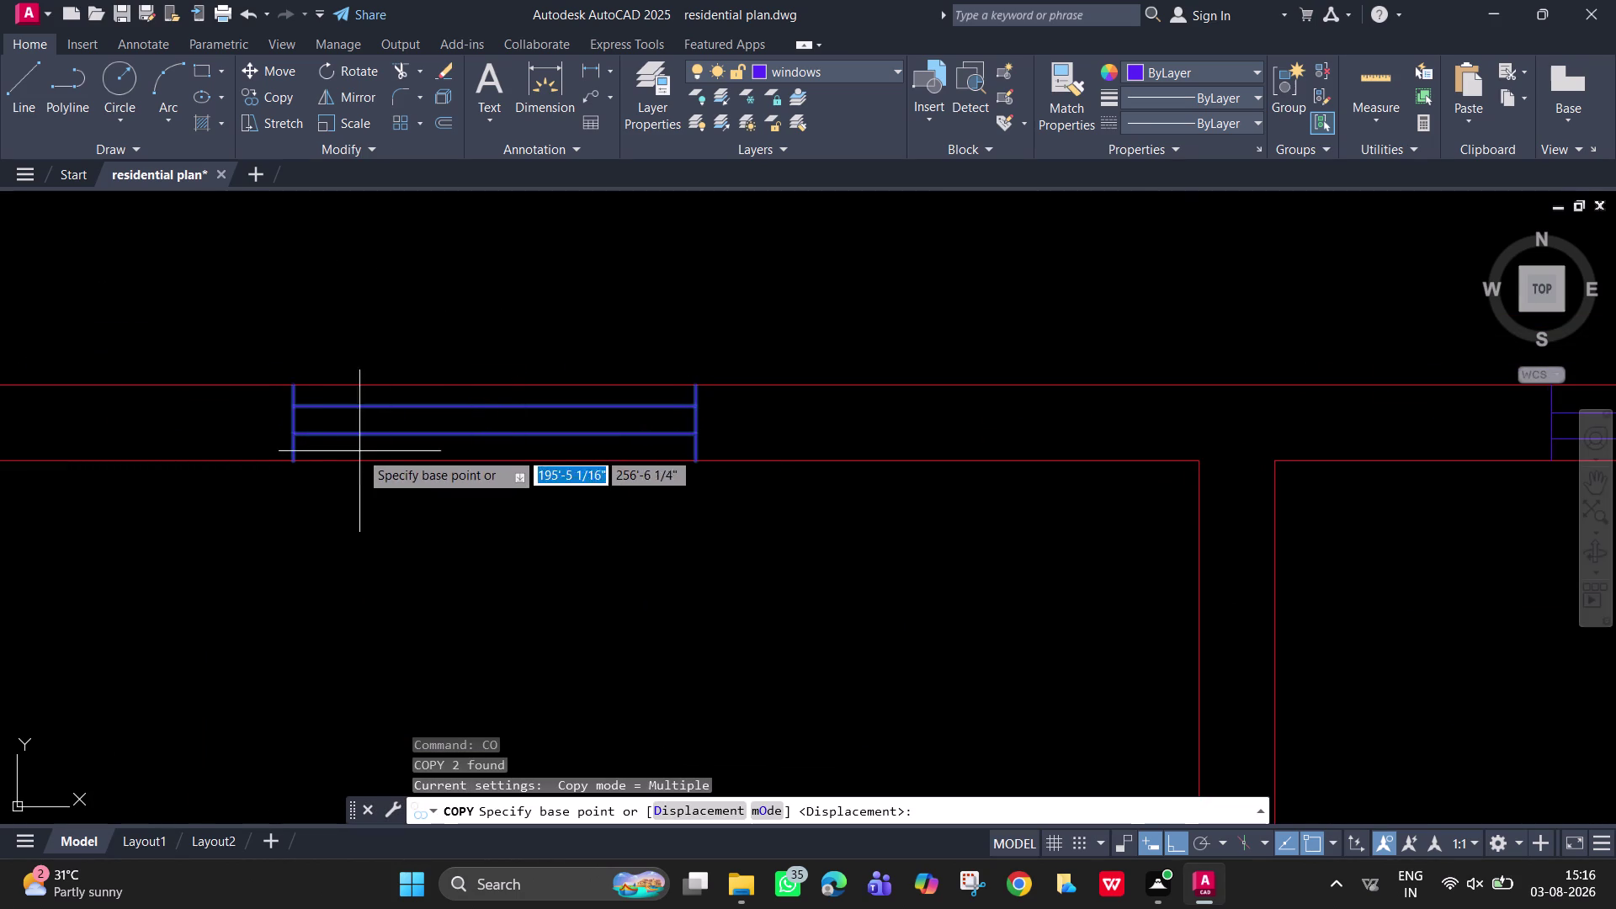
click(294, 459)
middle_drag(237, 336, 244, 344)
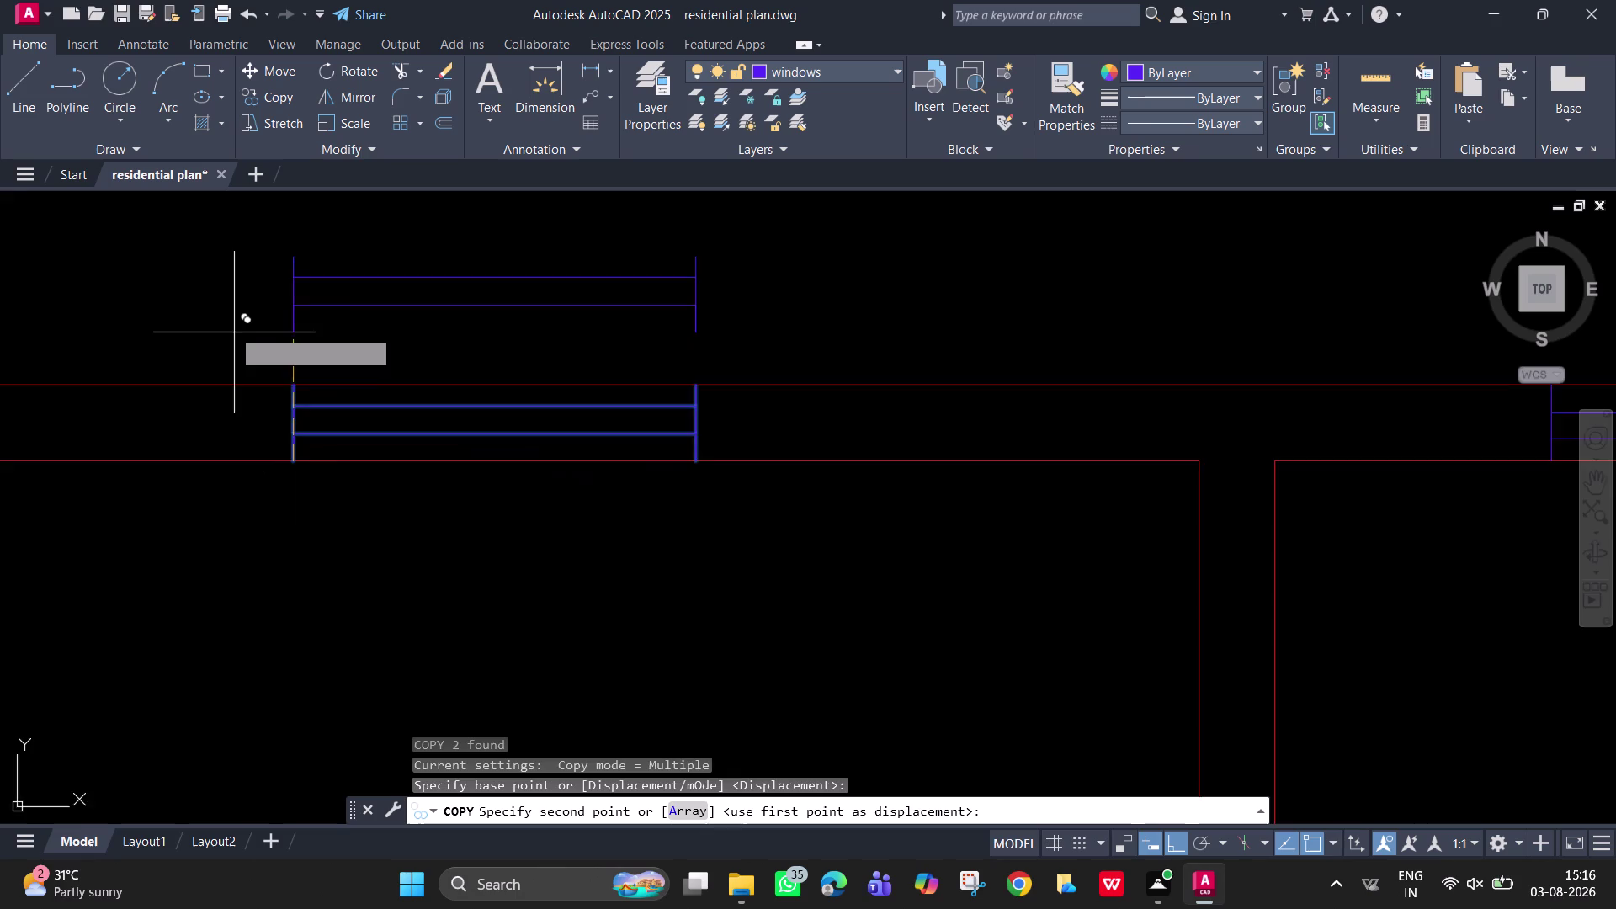
middle_drag(243, 344, 469, 586)
middle_drag(485, 392, 637, 892)
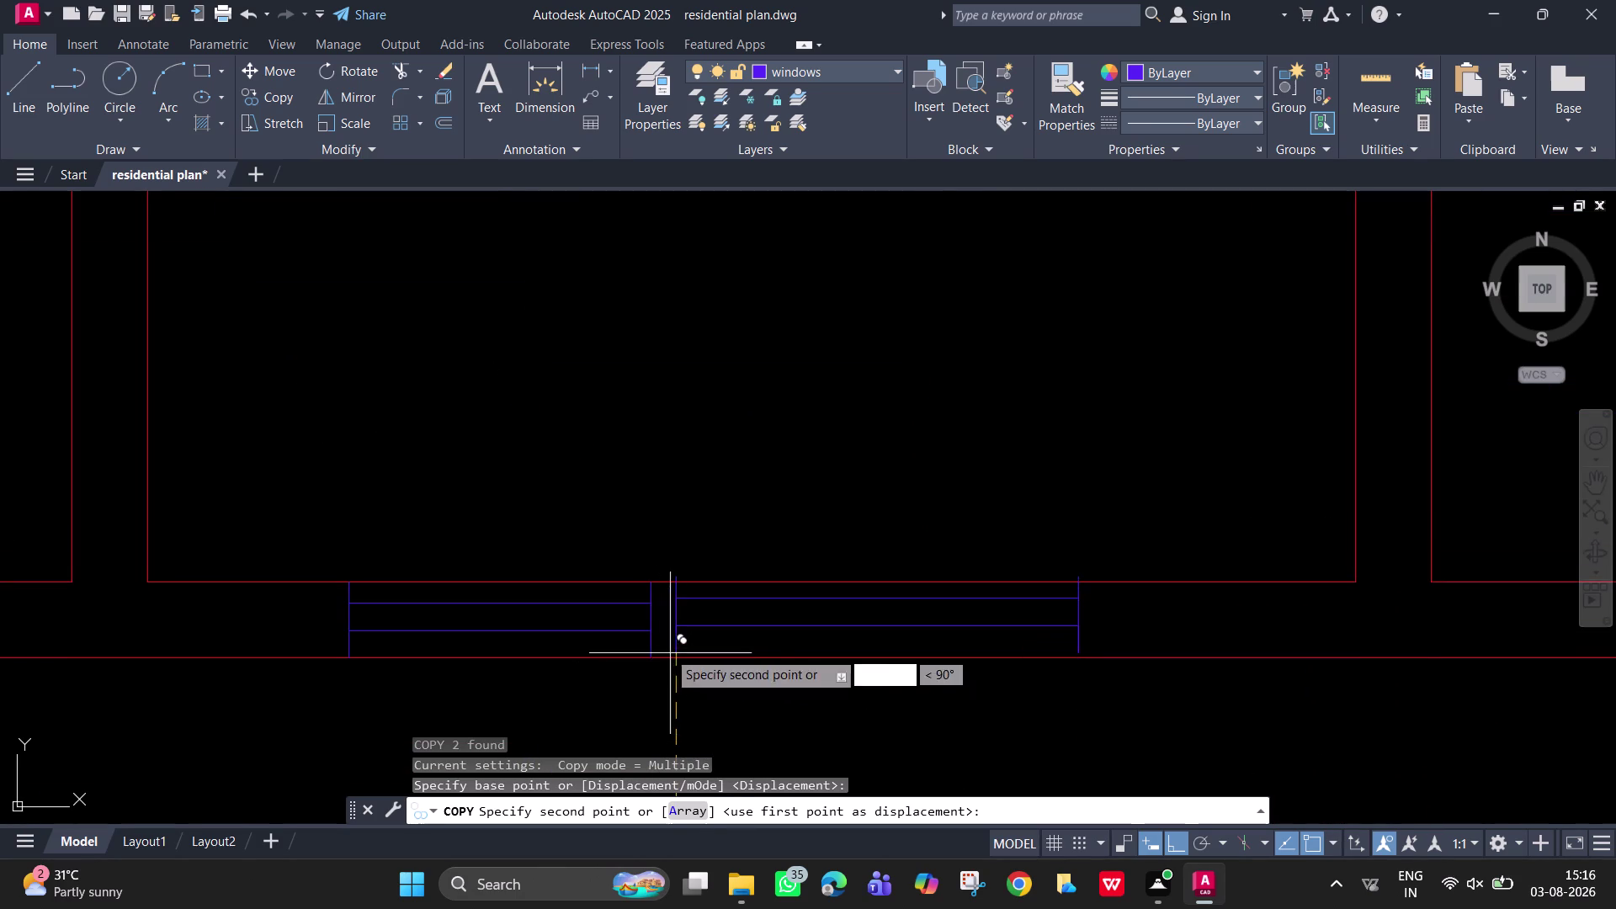
click(672, 656)
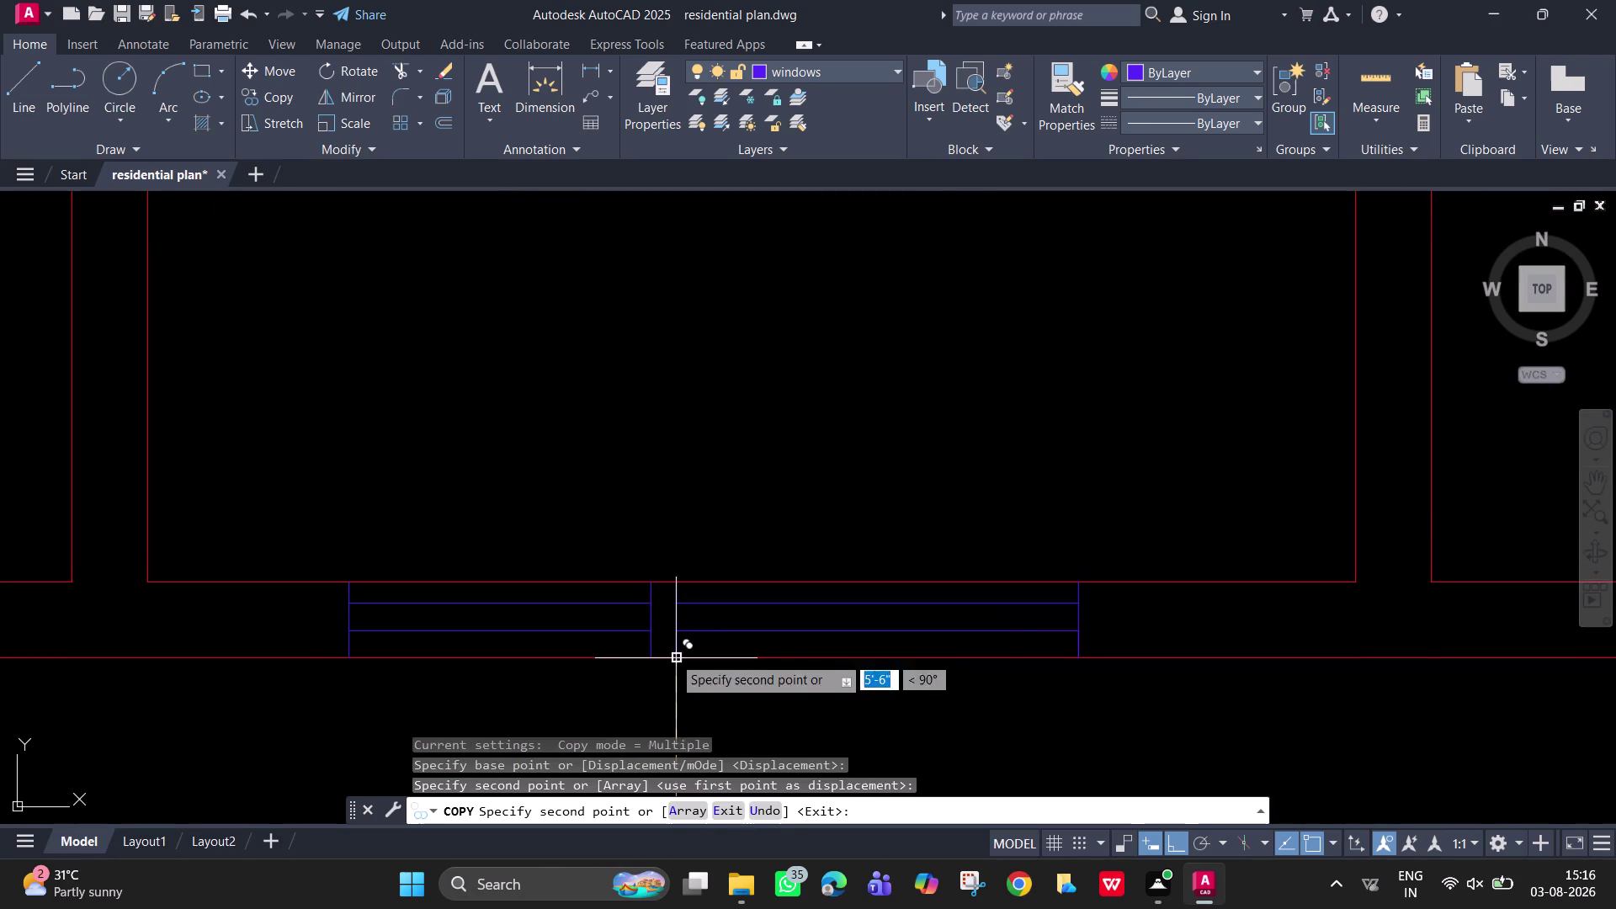
key(Escape)
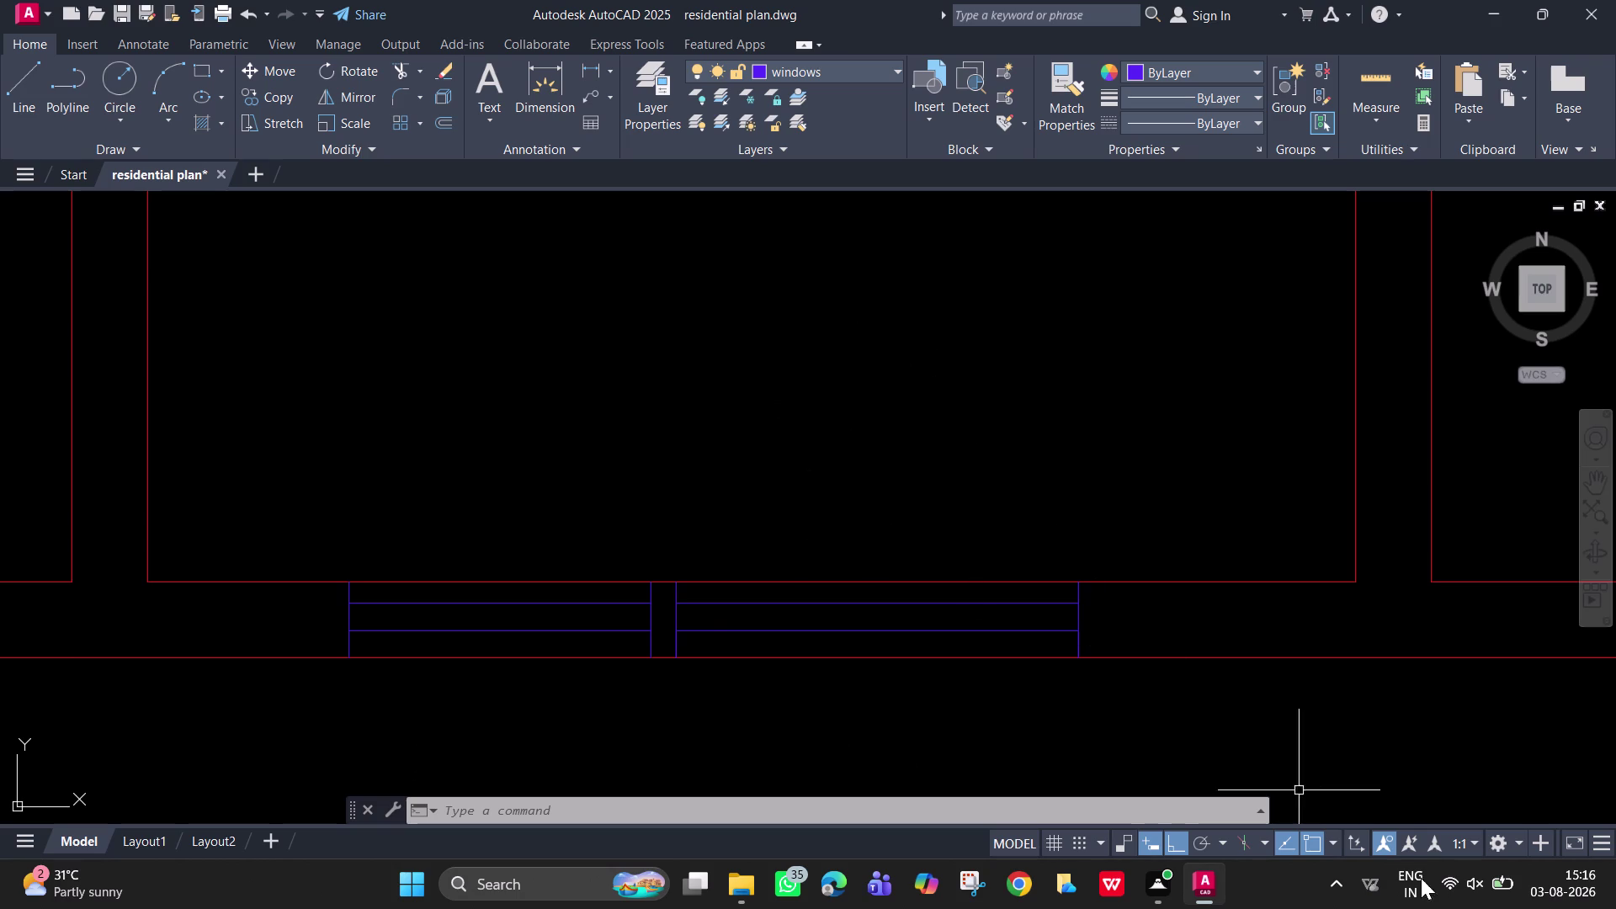
click(1154, 888)
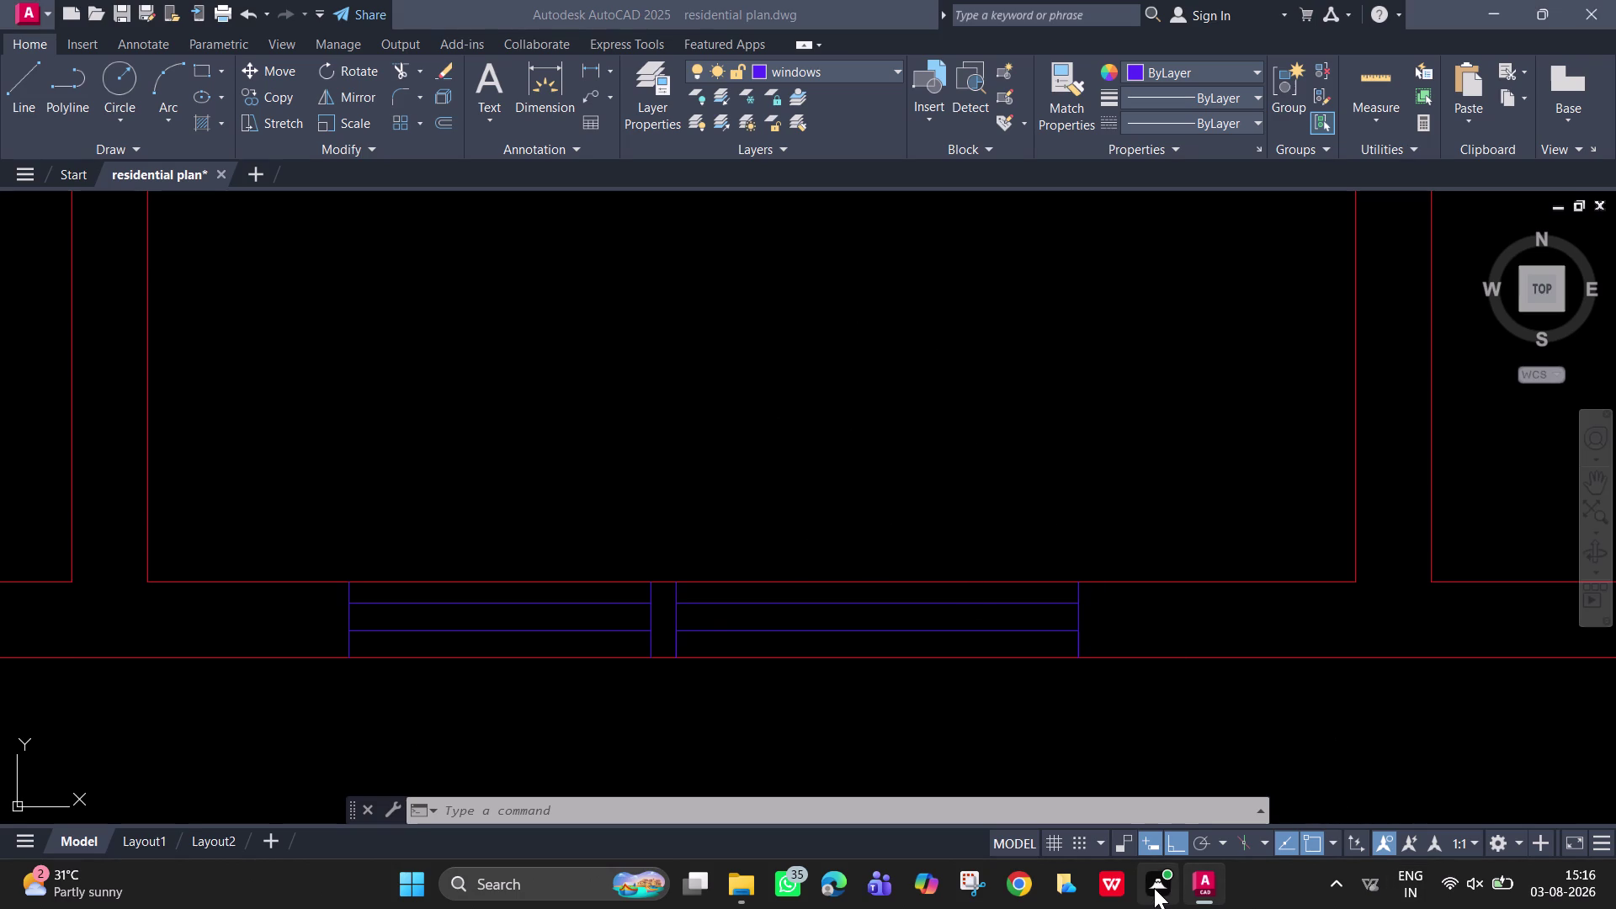